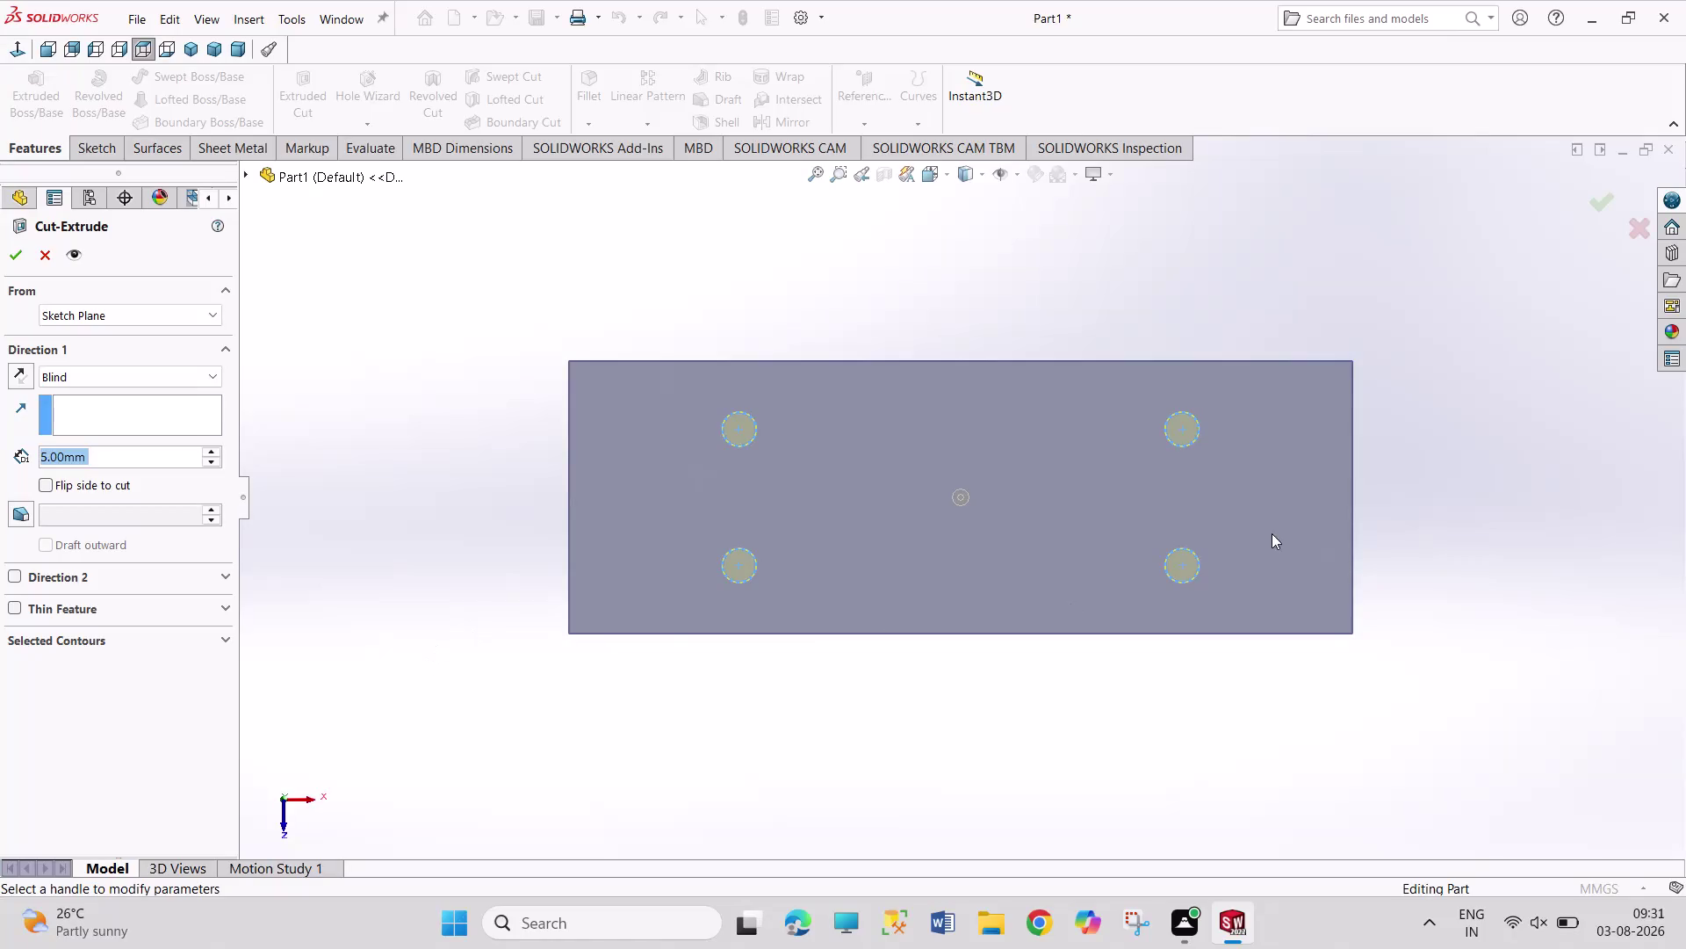
Accept the 5 mm Cut-Extrude for the four plate holes and start saving the part.
click(13, 257)
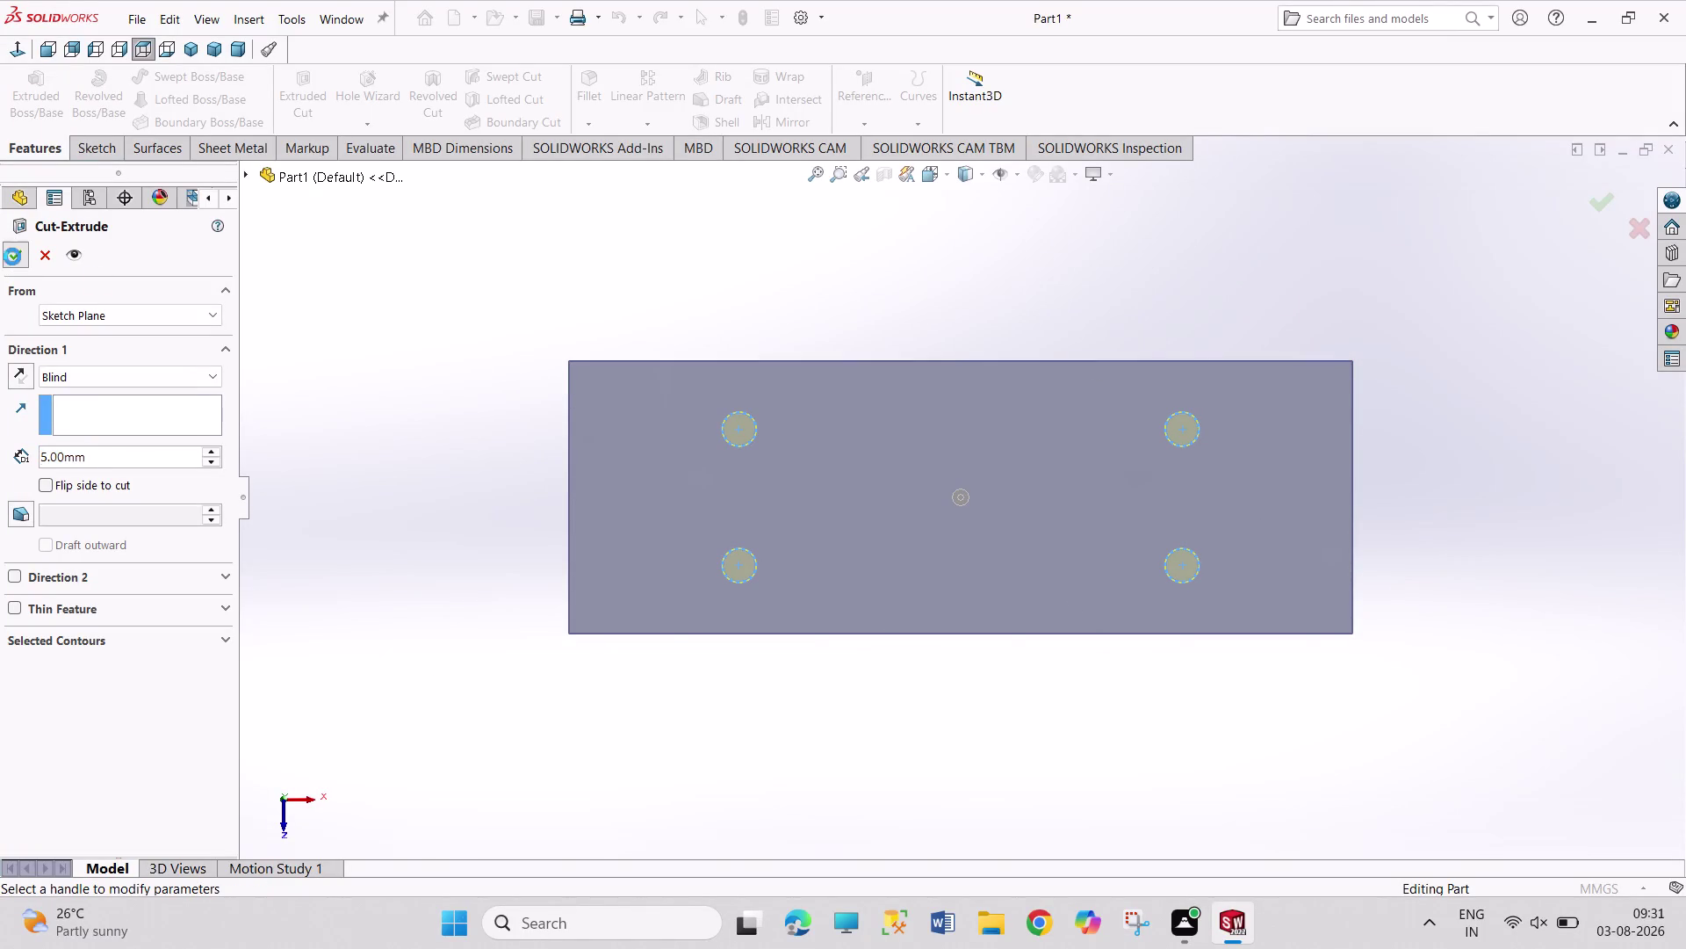
click(536, 233)
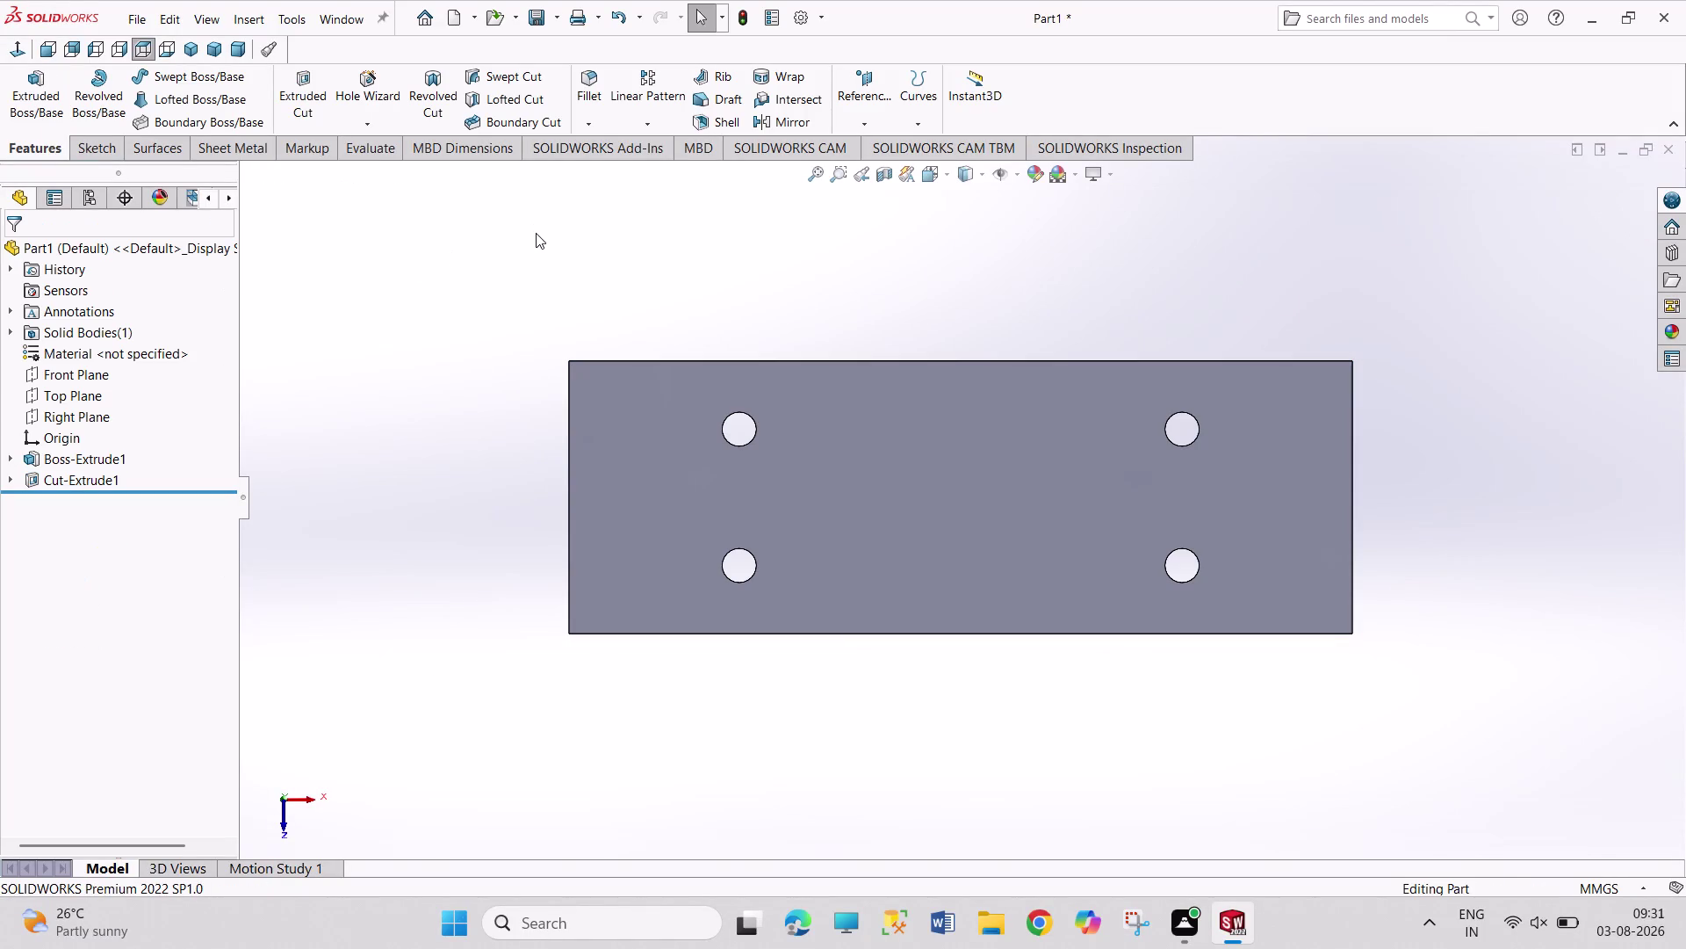
key(ctrl+s)
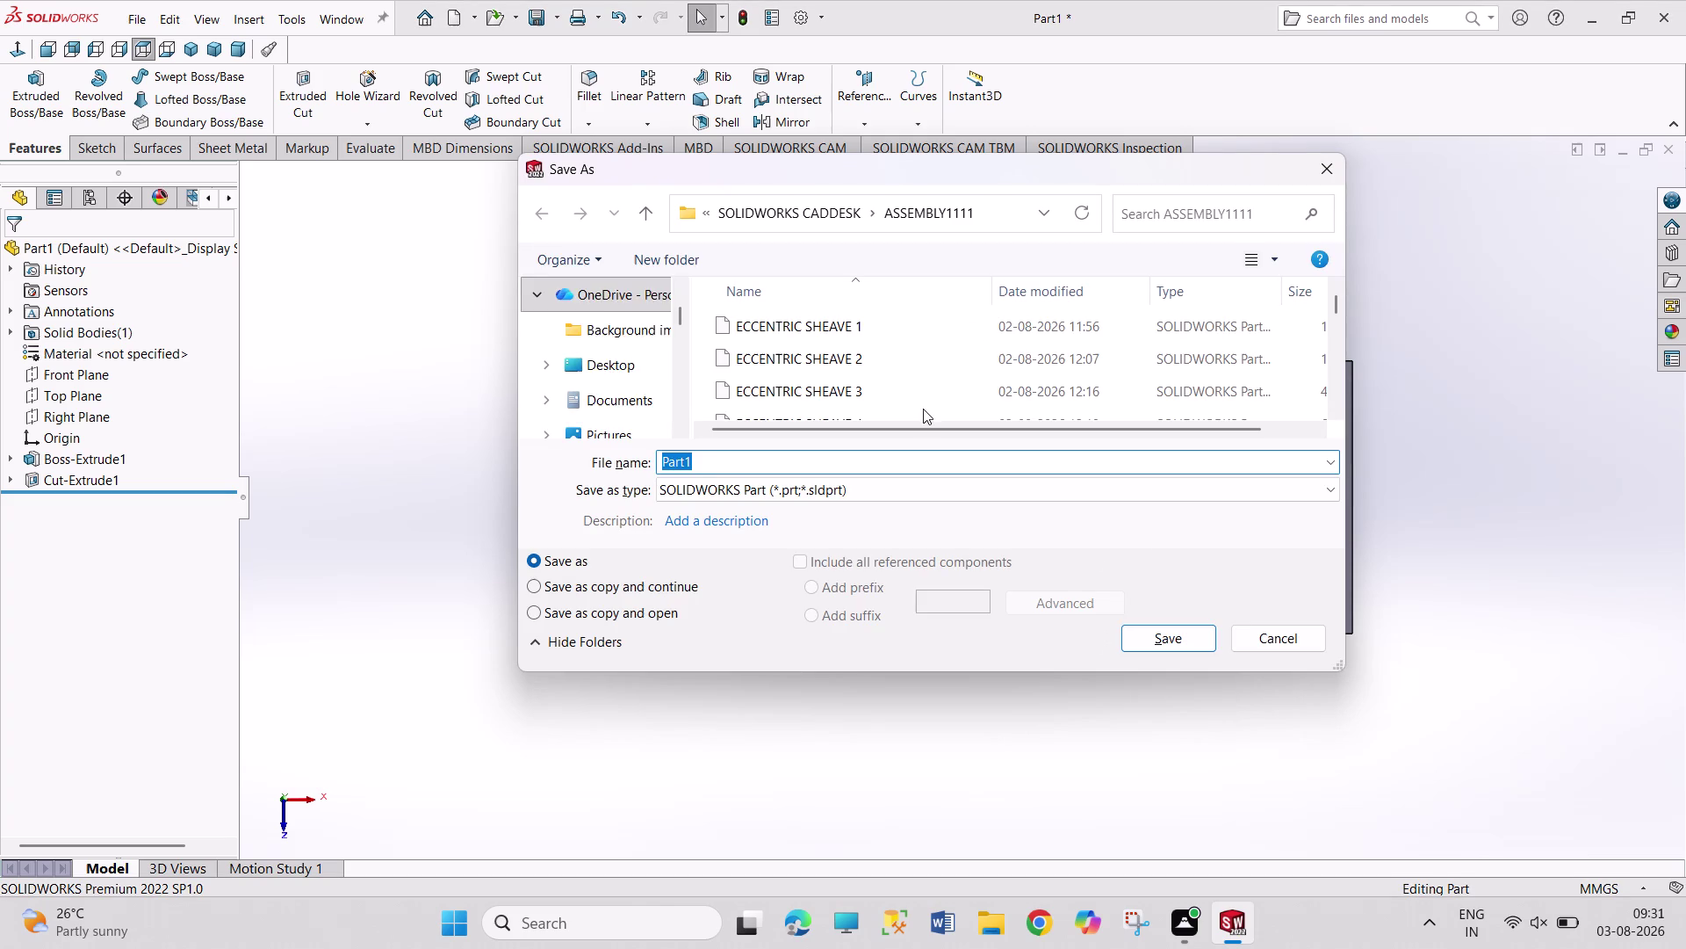
Add a new folder named 'FUJI' in the Save As file list and open it.
right_click(916, 328)
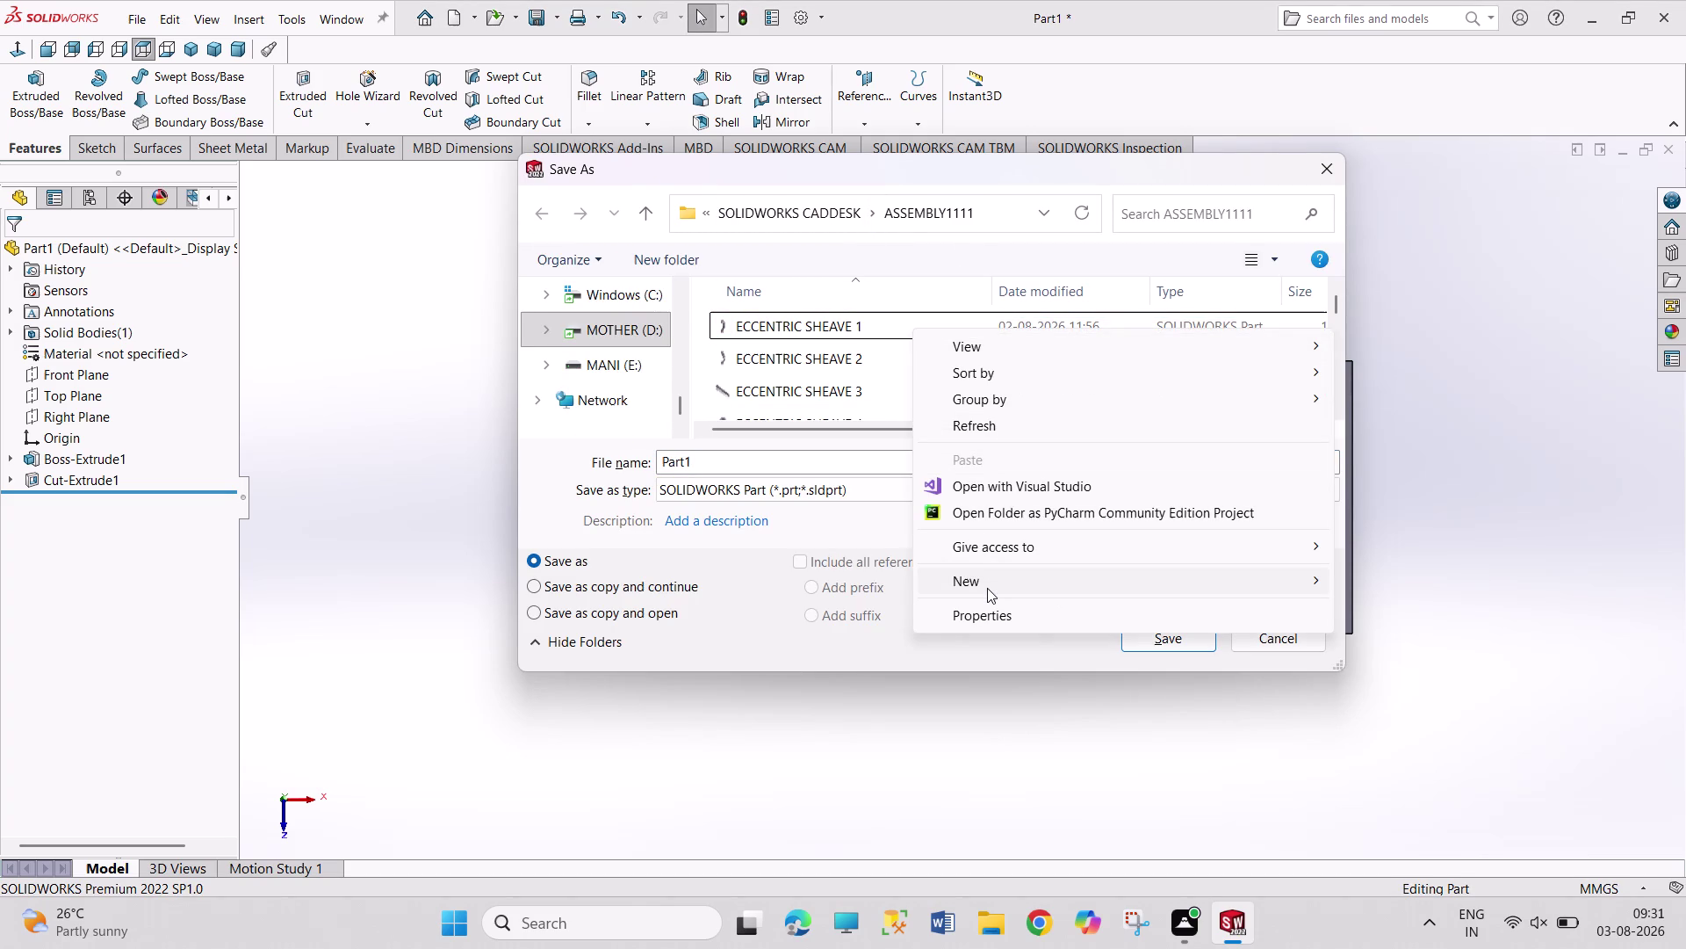
click(987, 587)
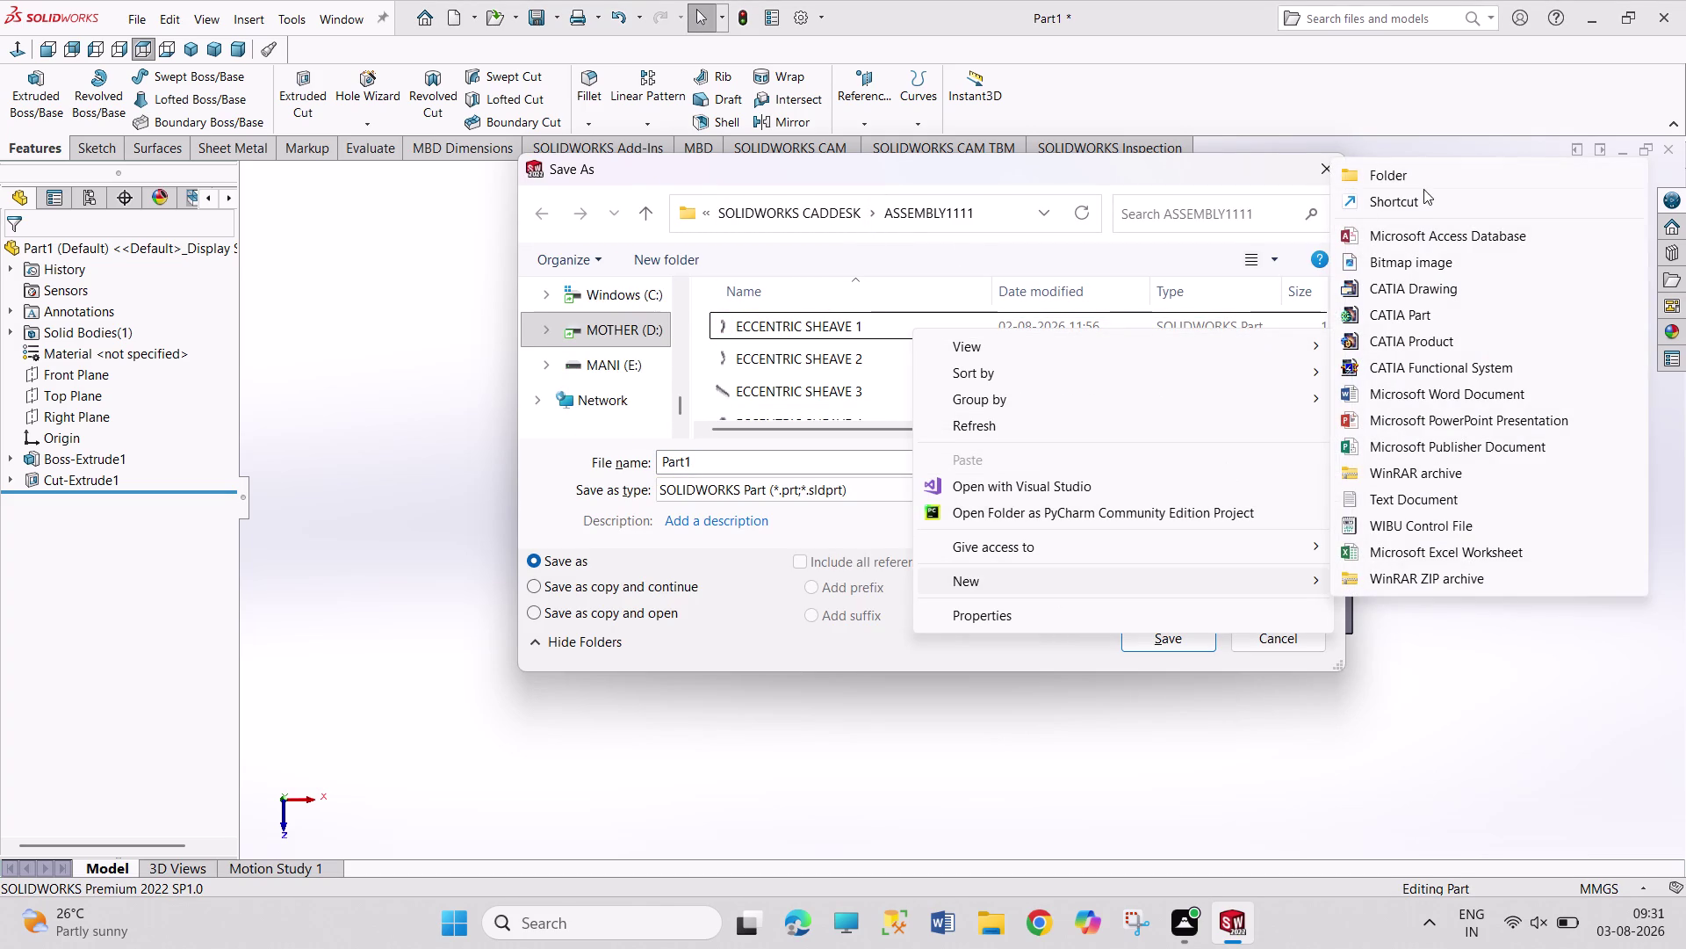
click(1420, 174)
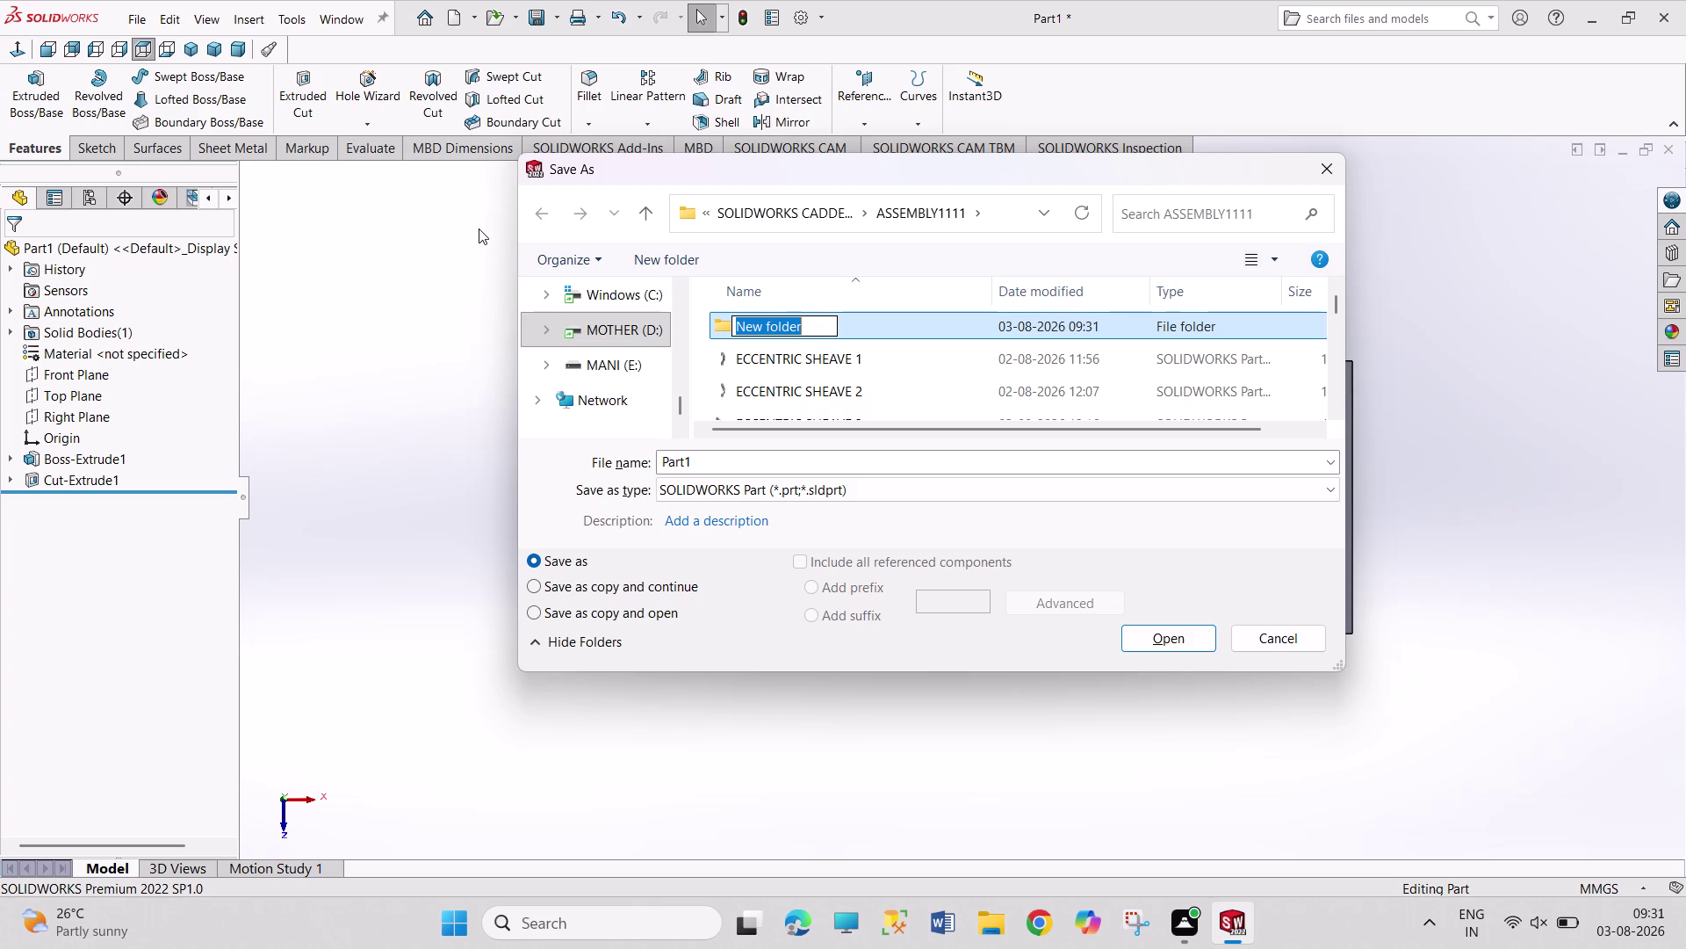
text(FU)
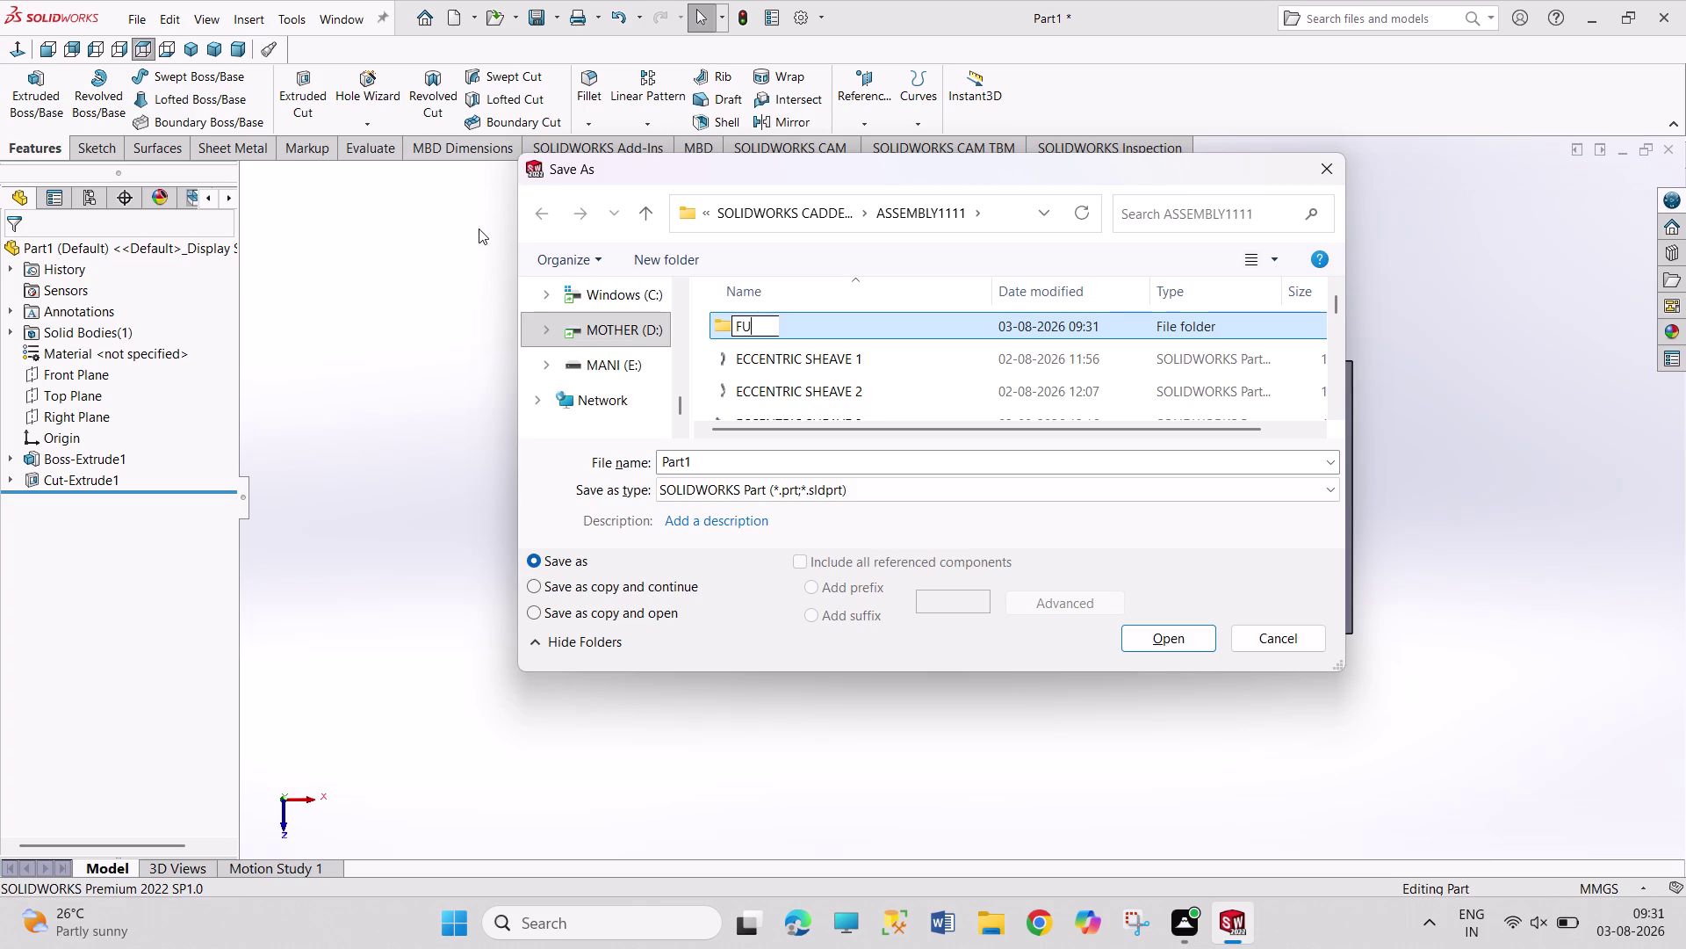
text(HI)
key(BackSpace)
key(BackSpace)
text(JI)
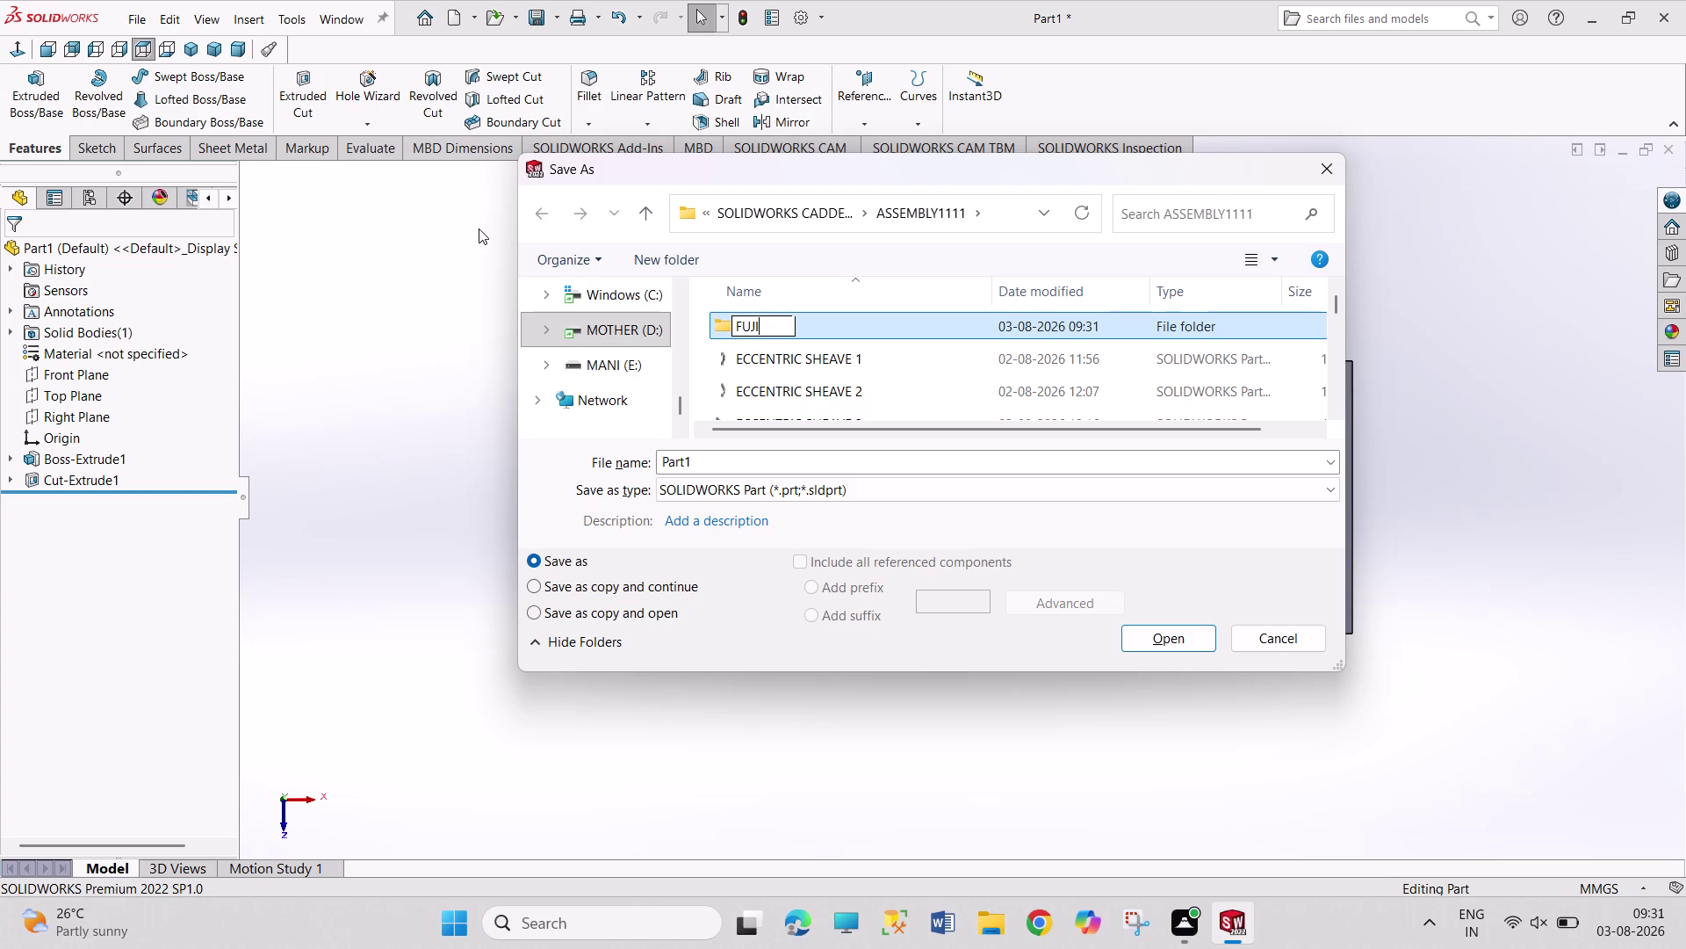
double_click(890, 315)
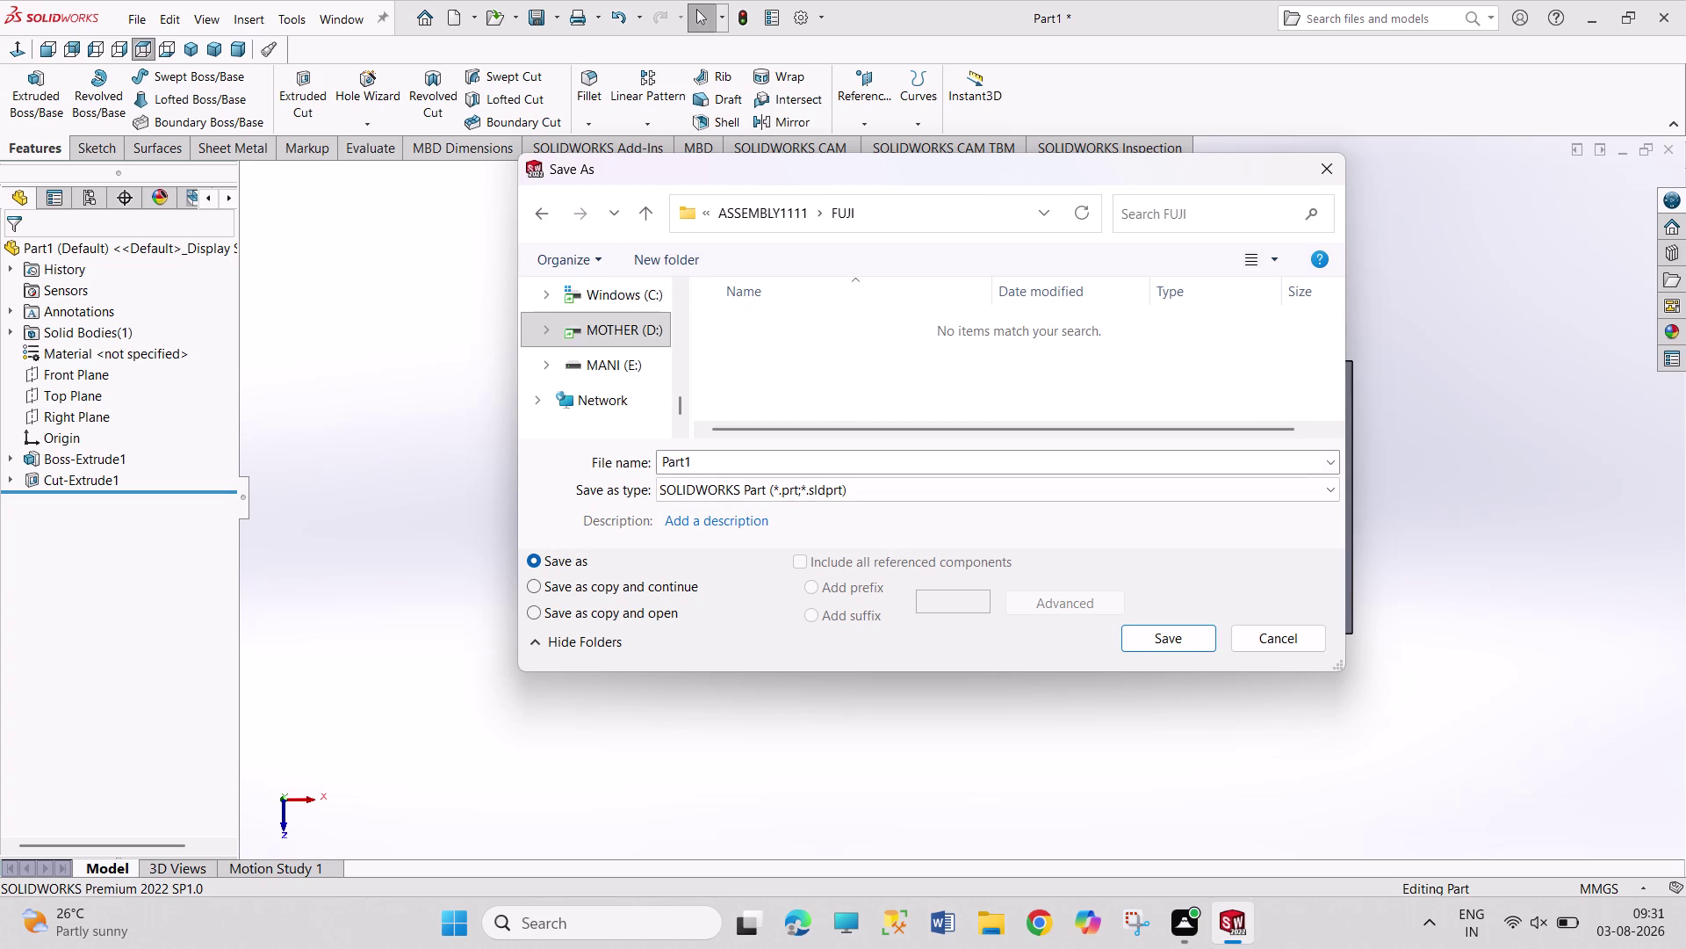
Replace the file name with 'WHEEL SUPPORT 1'.
drag(721, 469, 672, 455)
text(WH)
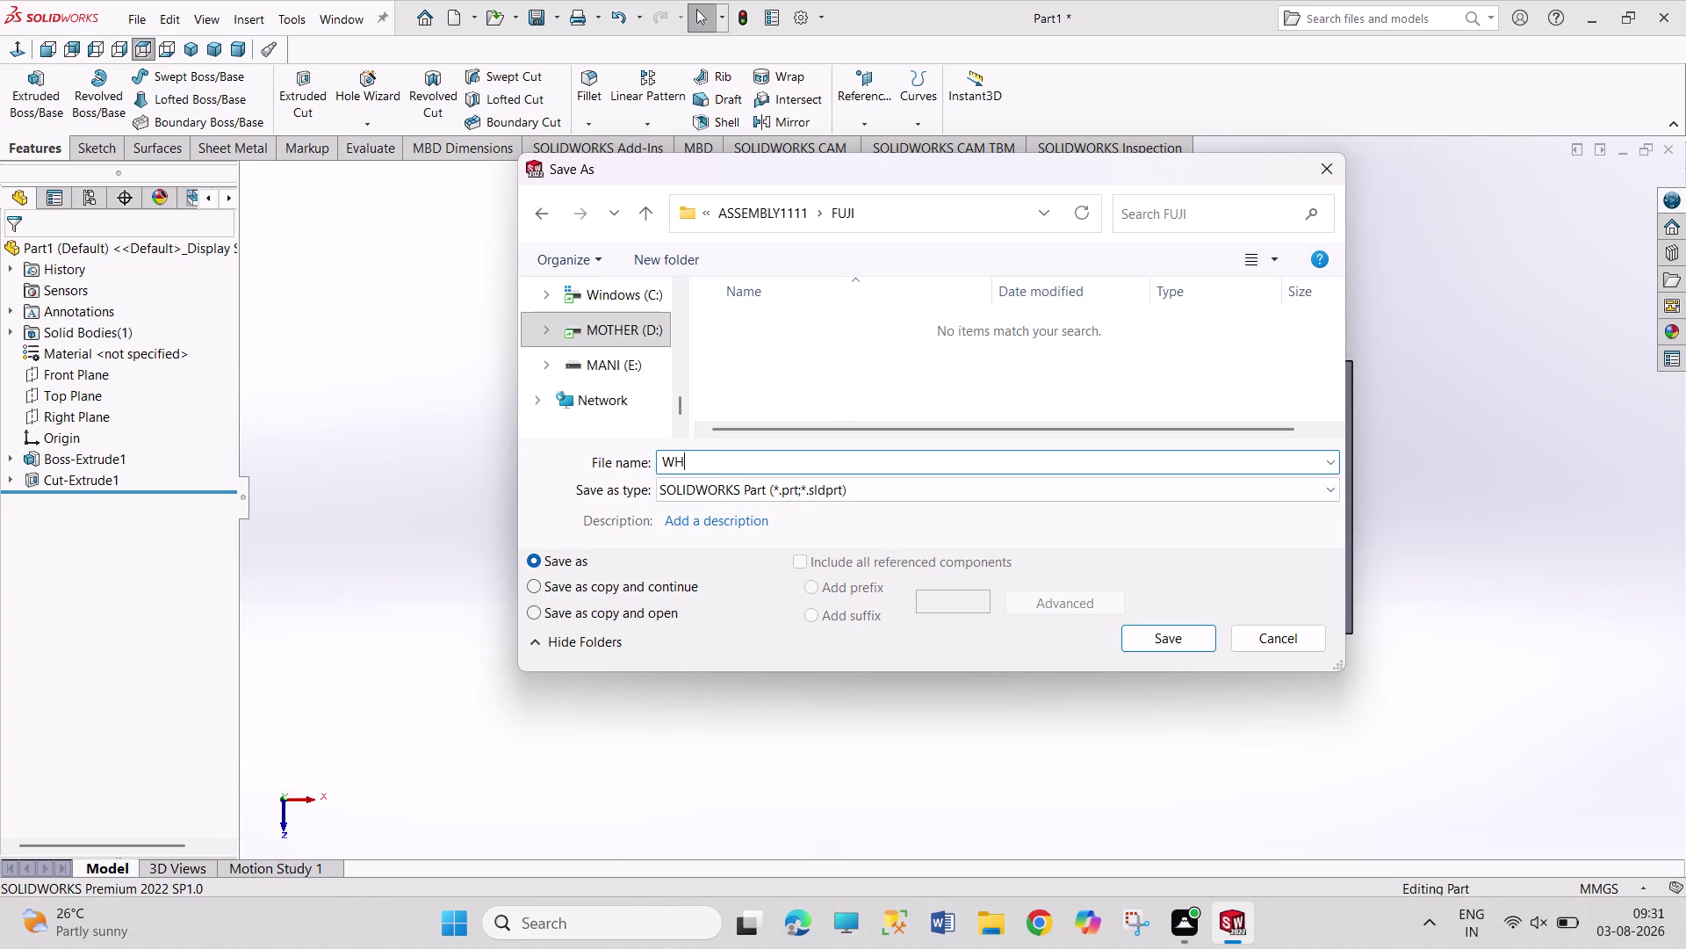
text(EEL SUPP)
text(ORT)
key(1)
key(Left)
key(space)
click(857, 462)
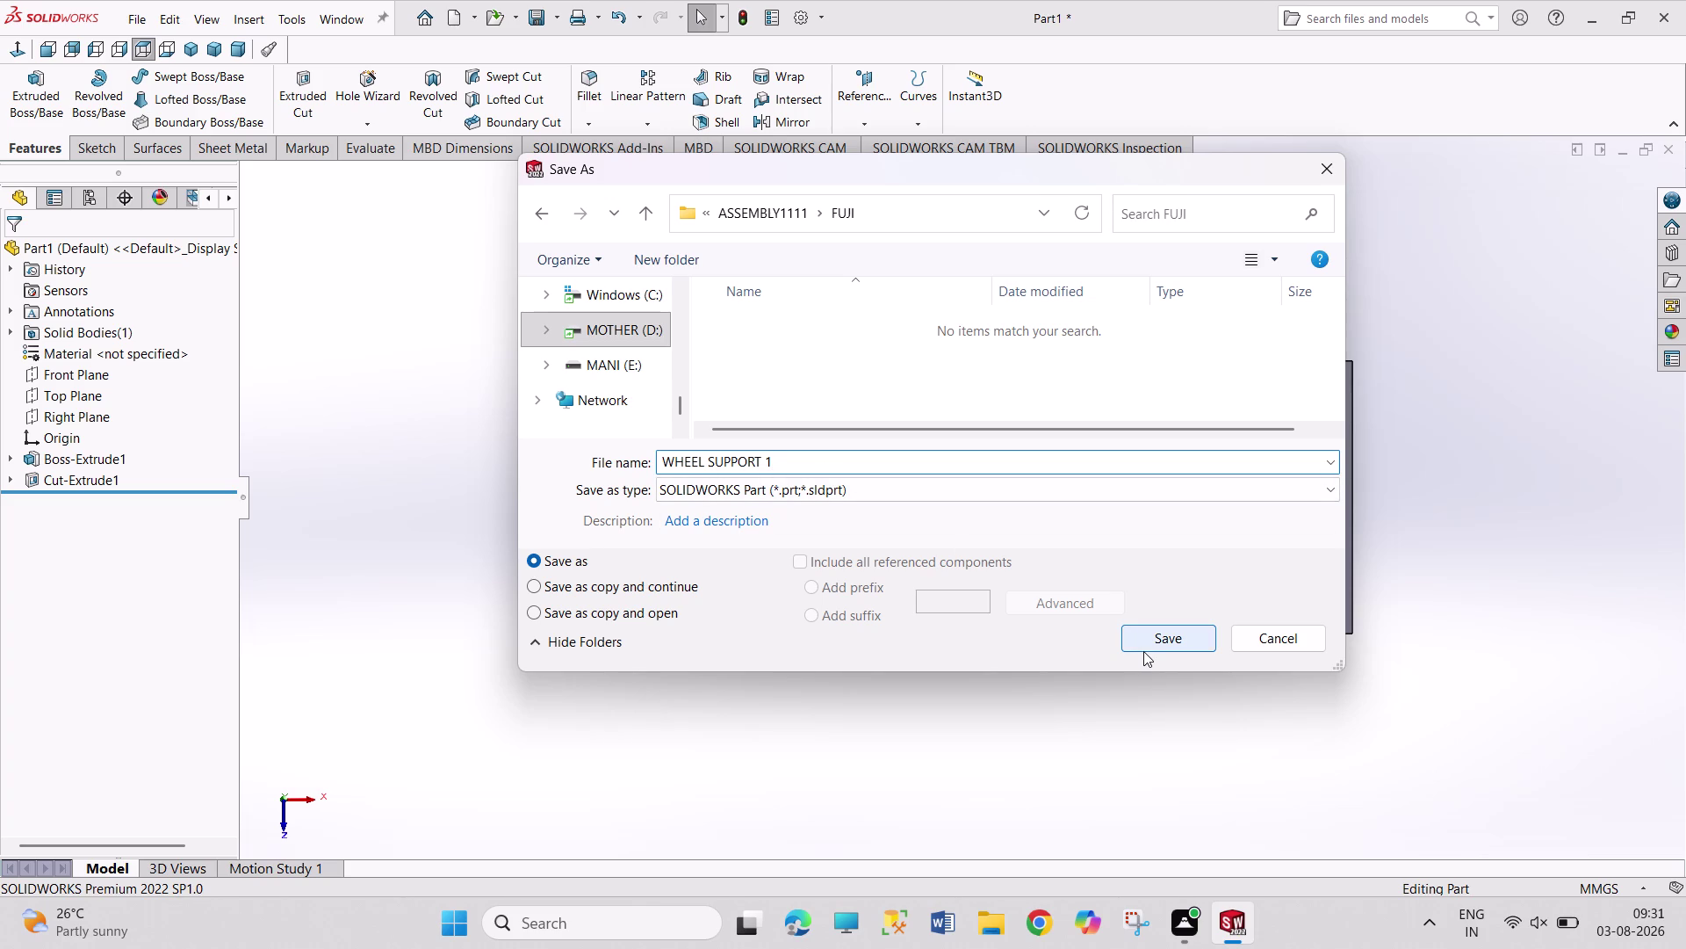
Append 'BASE' to the name, save the part, and start a new document.
click(790, 458)
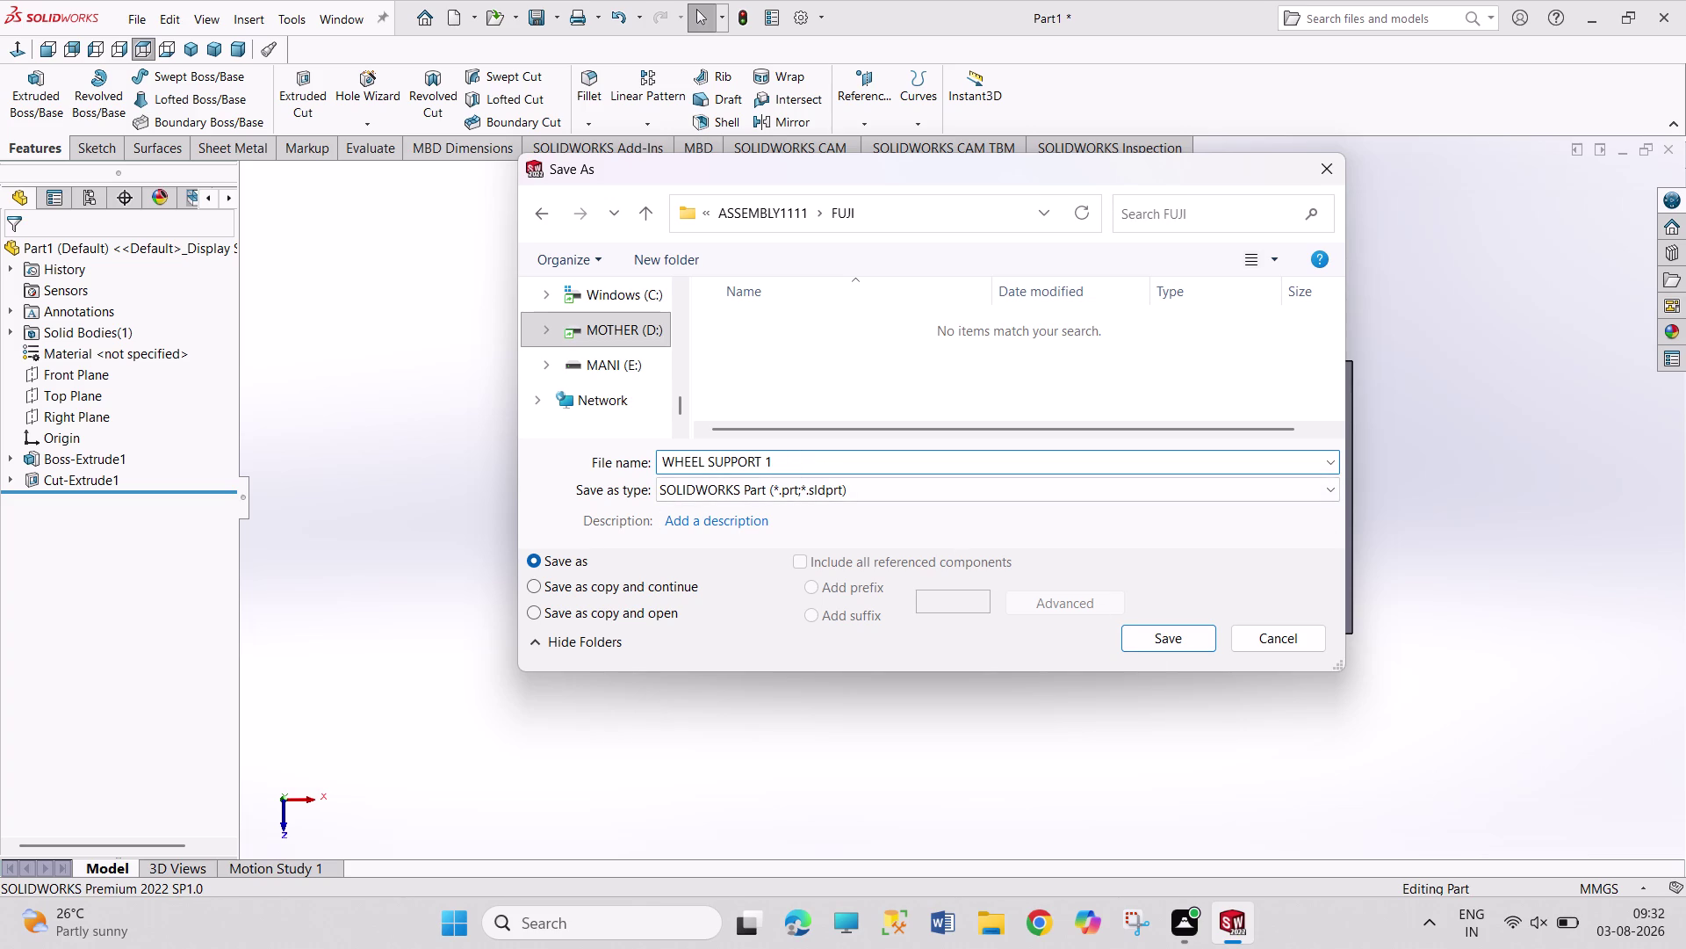
key(space)
text(B)
text(ASE)
key(Return)
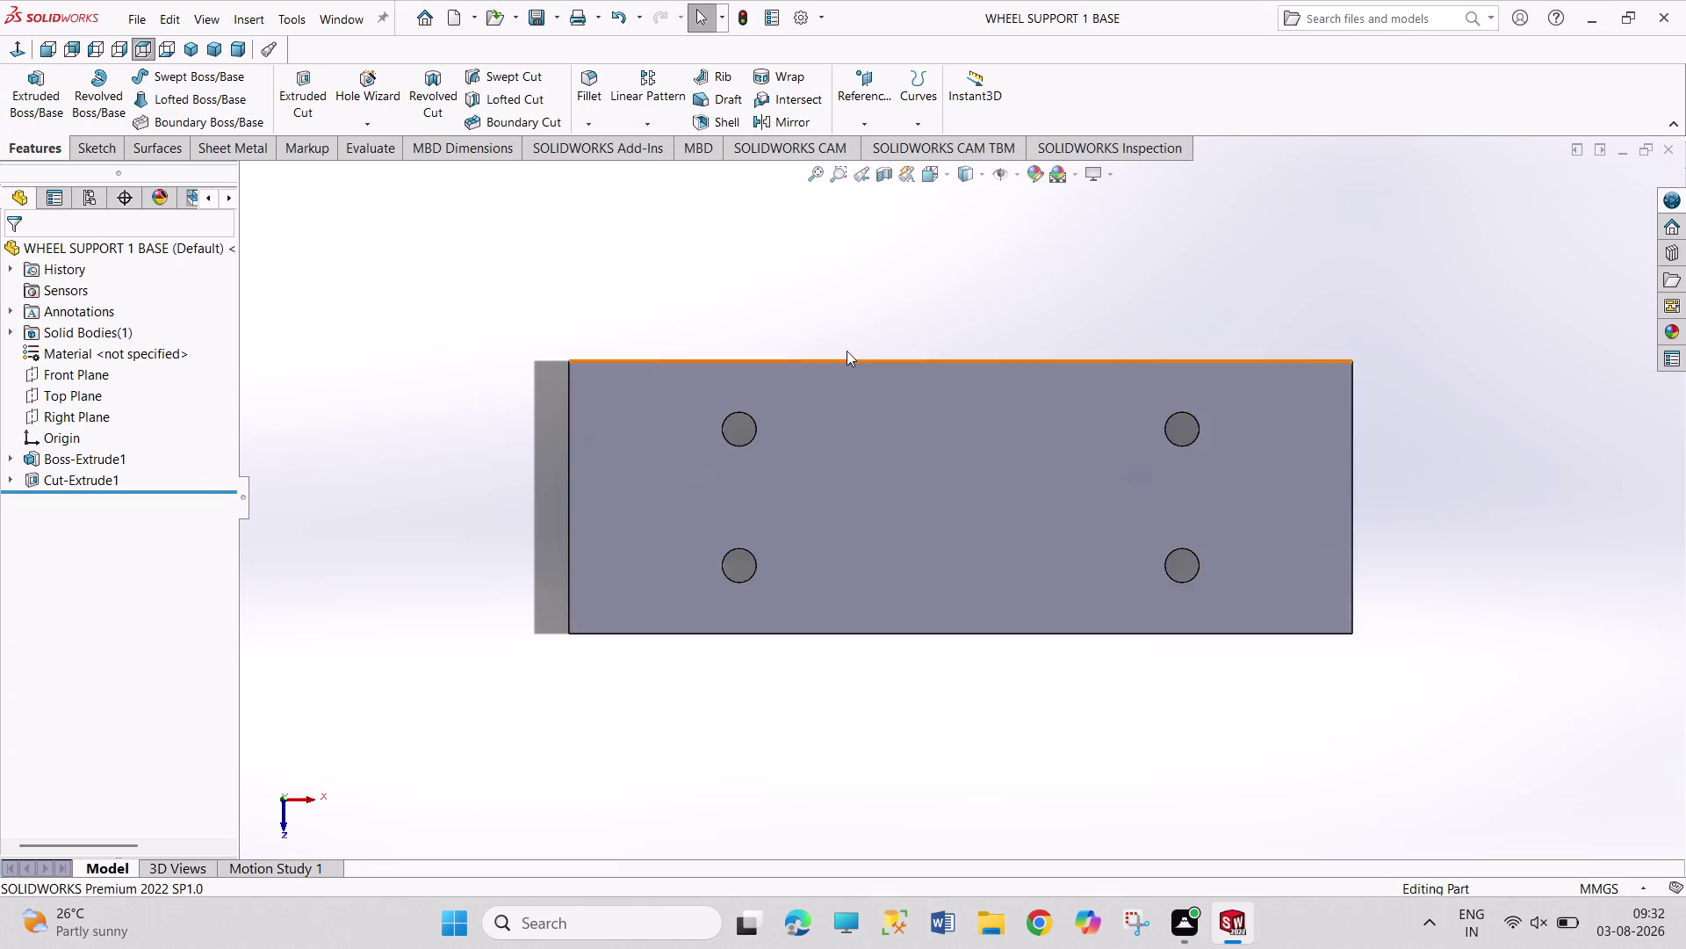
key(ctrl+n)
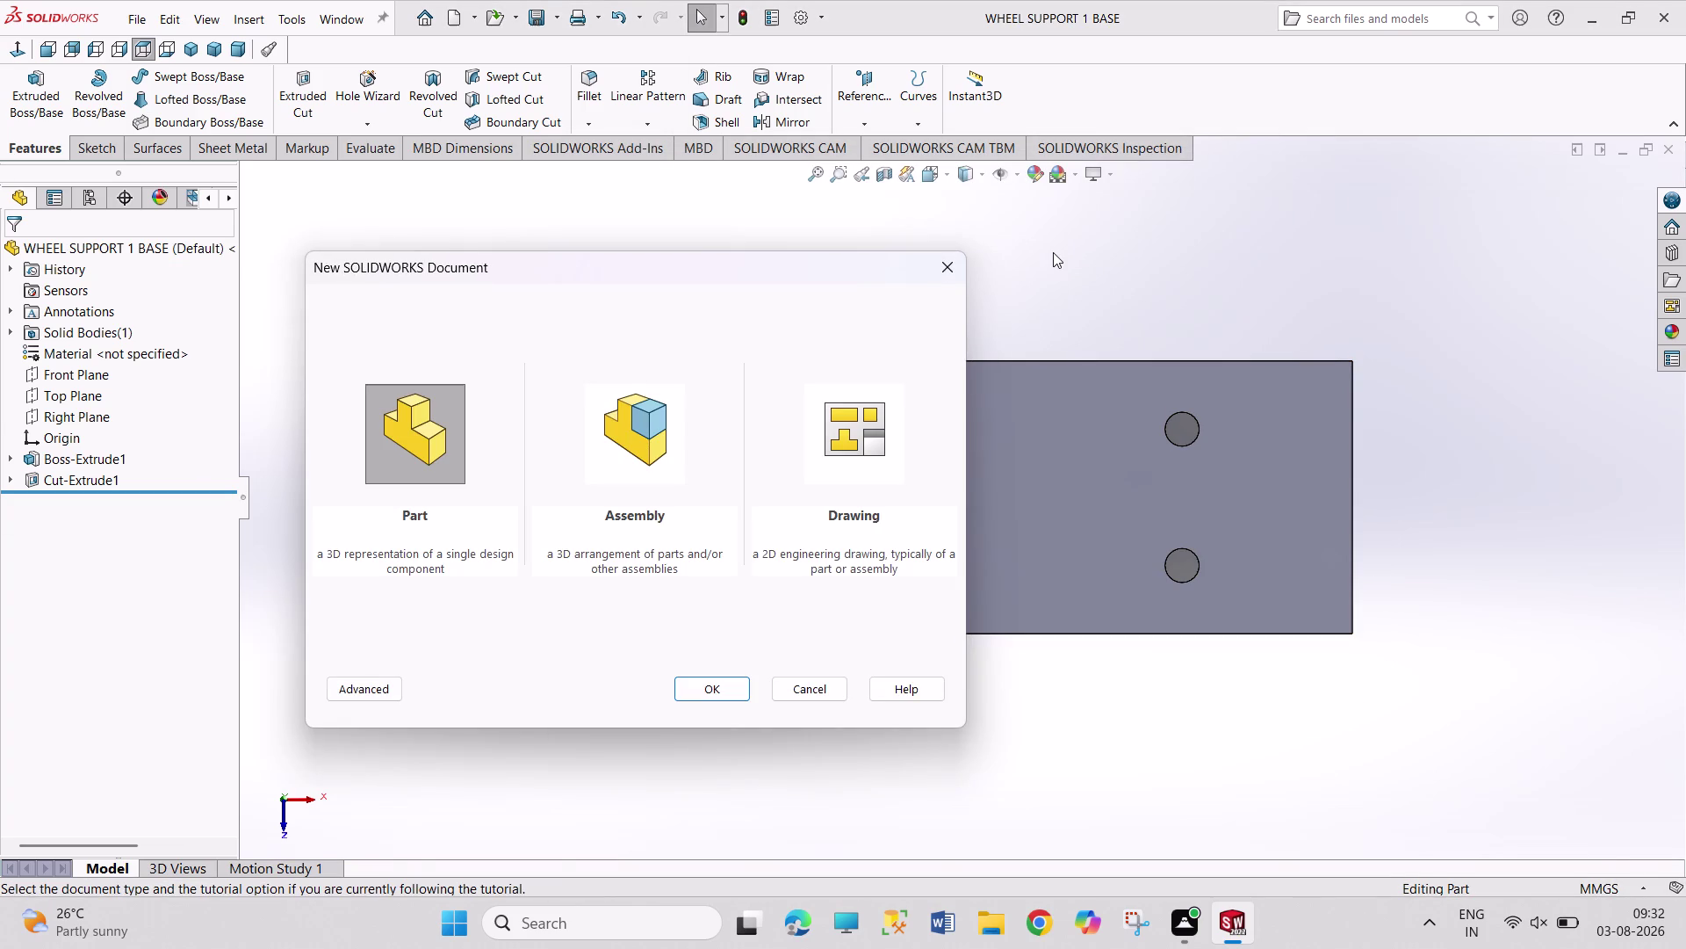
Create a new part and sketch on its Top Plane, abandoning a stray Front Plane sketch.
key(Return)
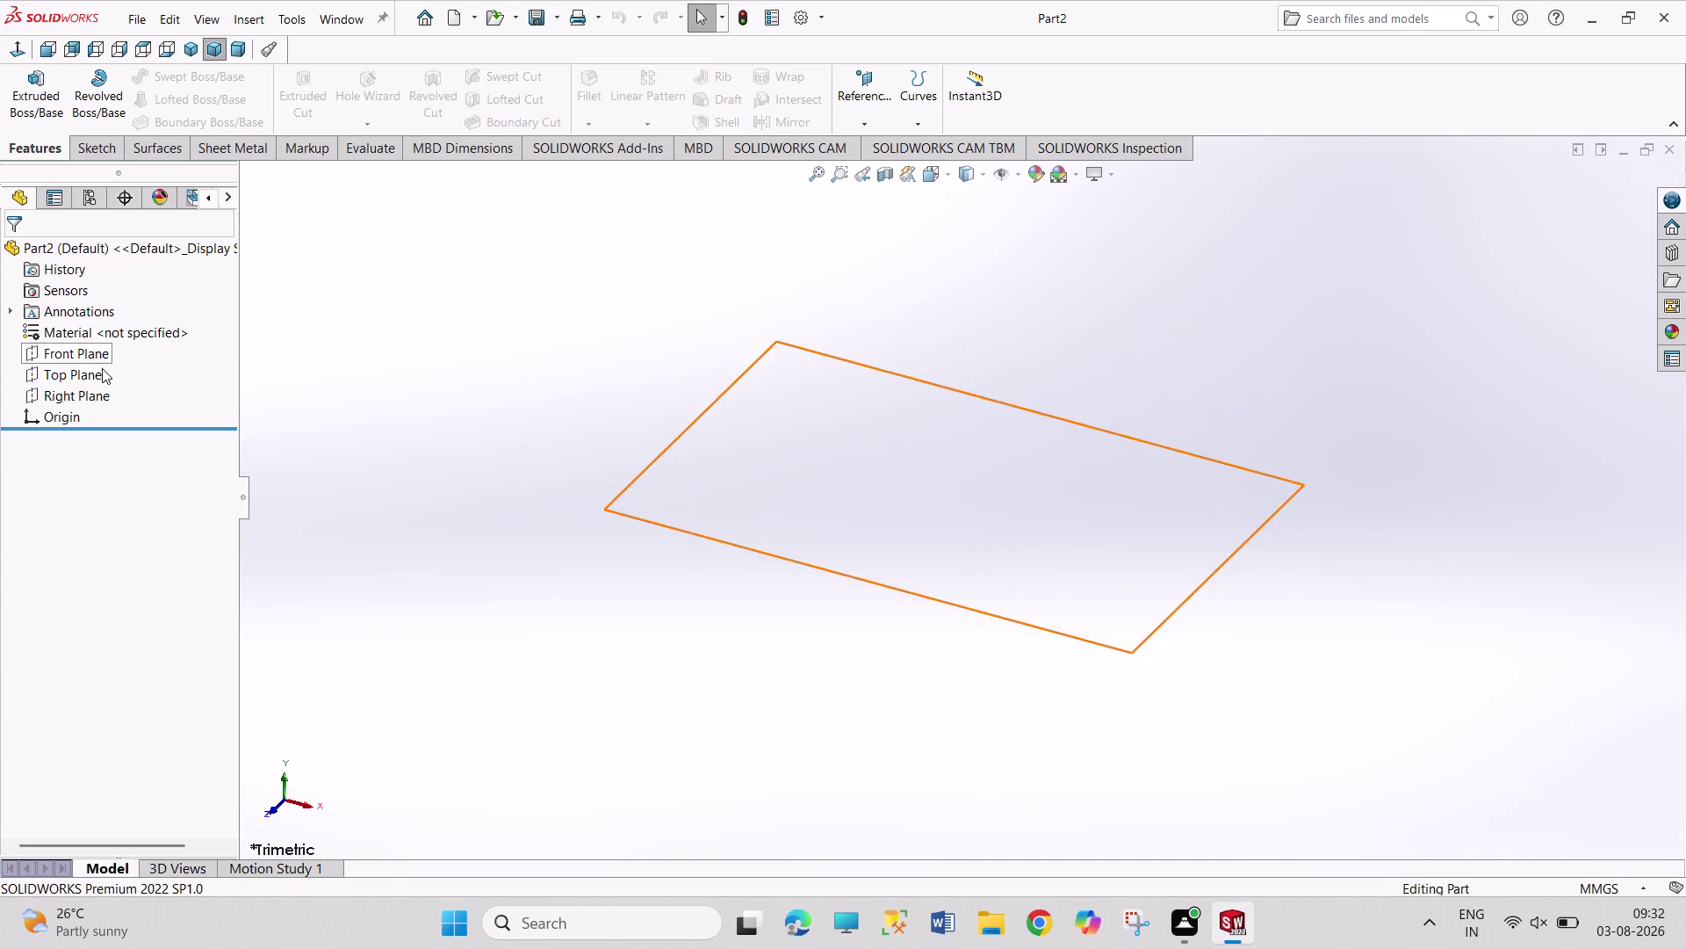
click(85, 357)
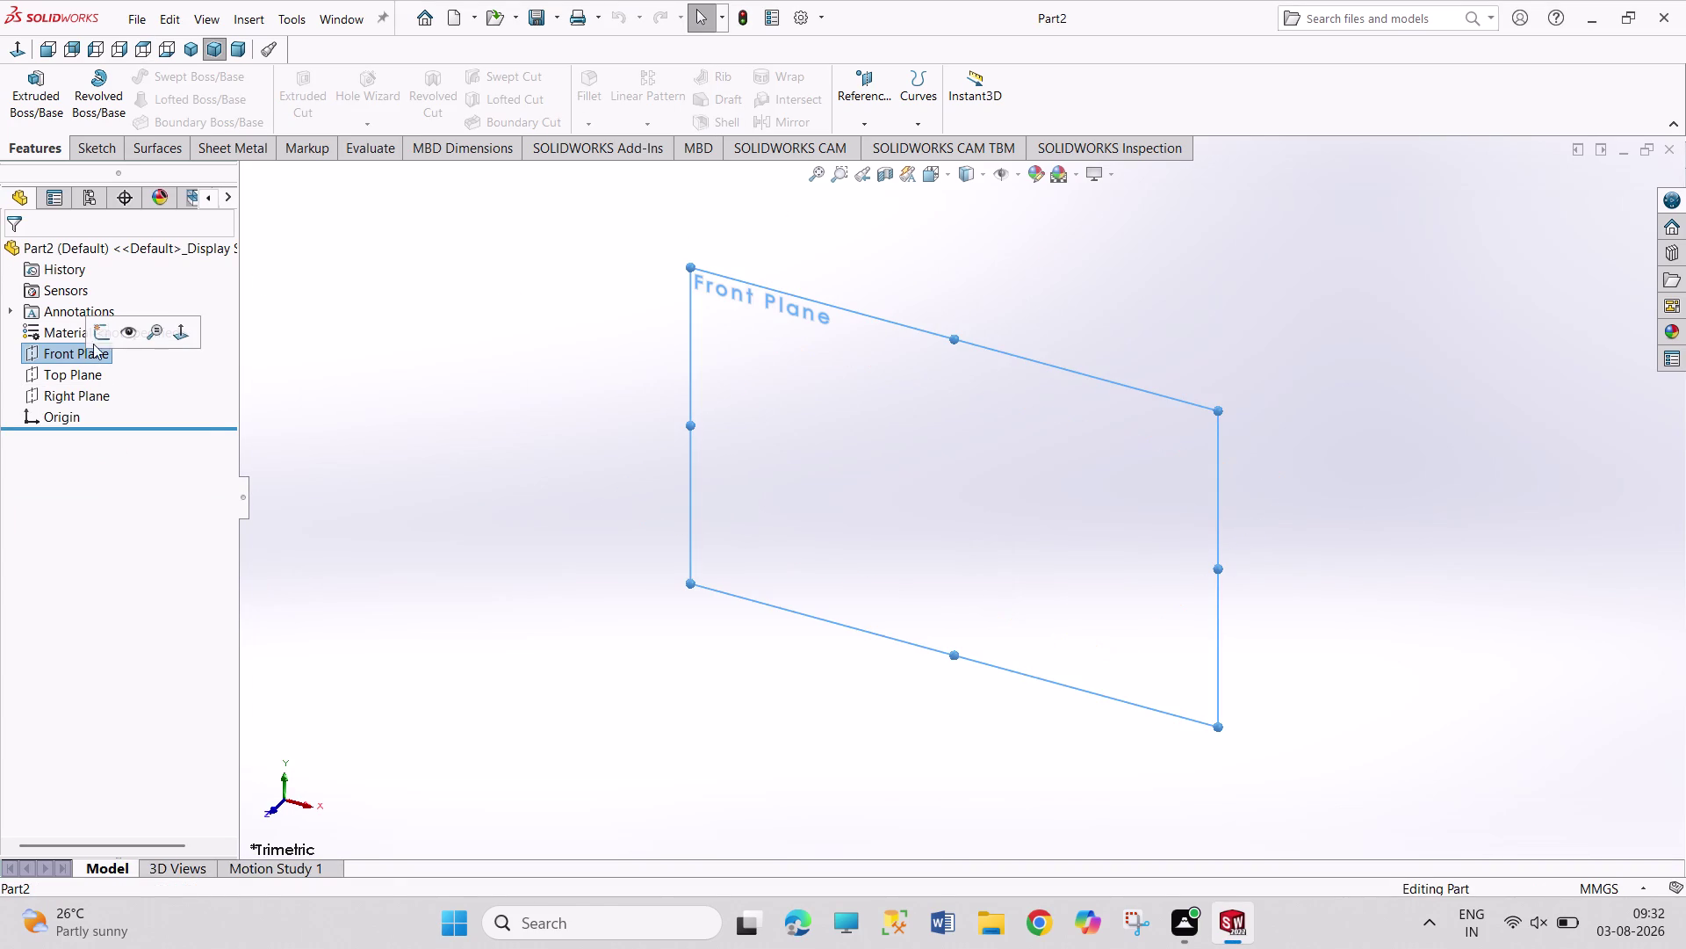
click(104, 329)
click(86, 380)
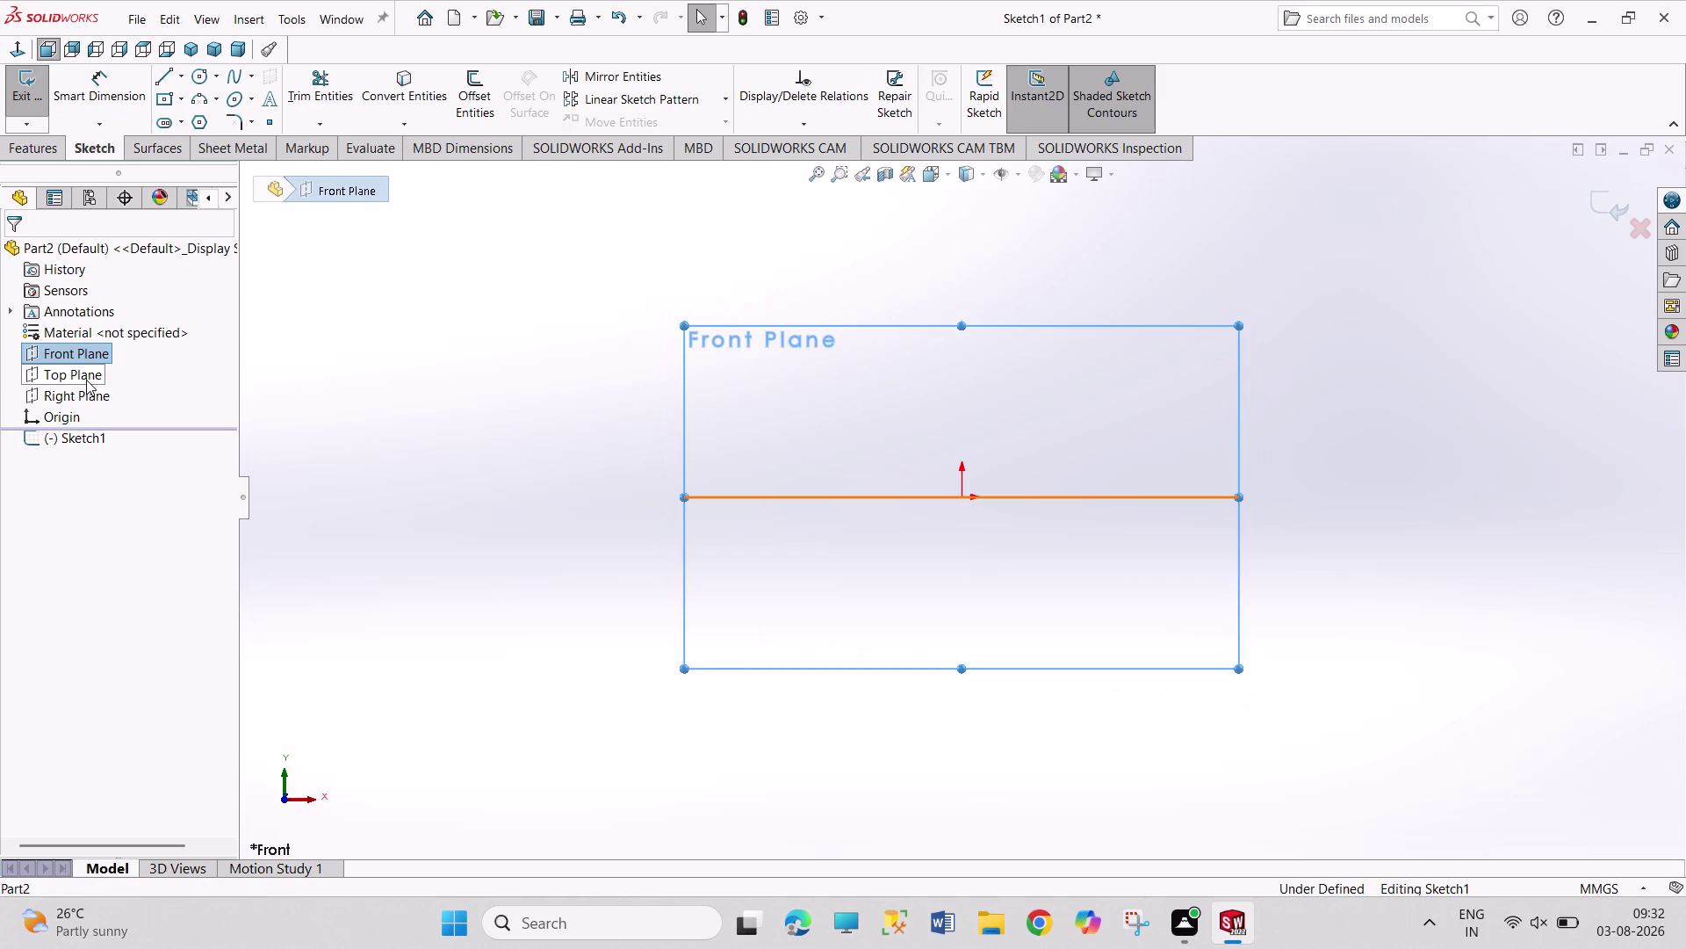
click(96, 355)
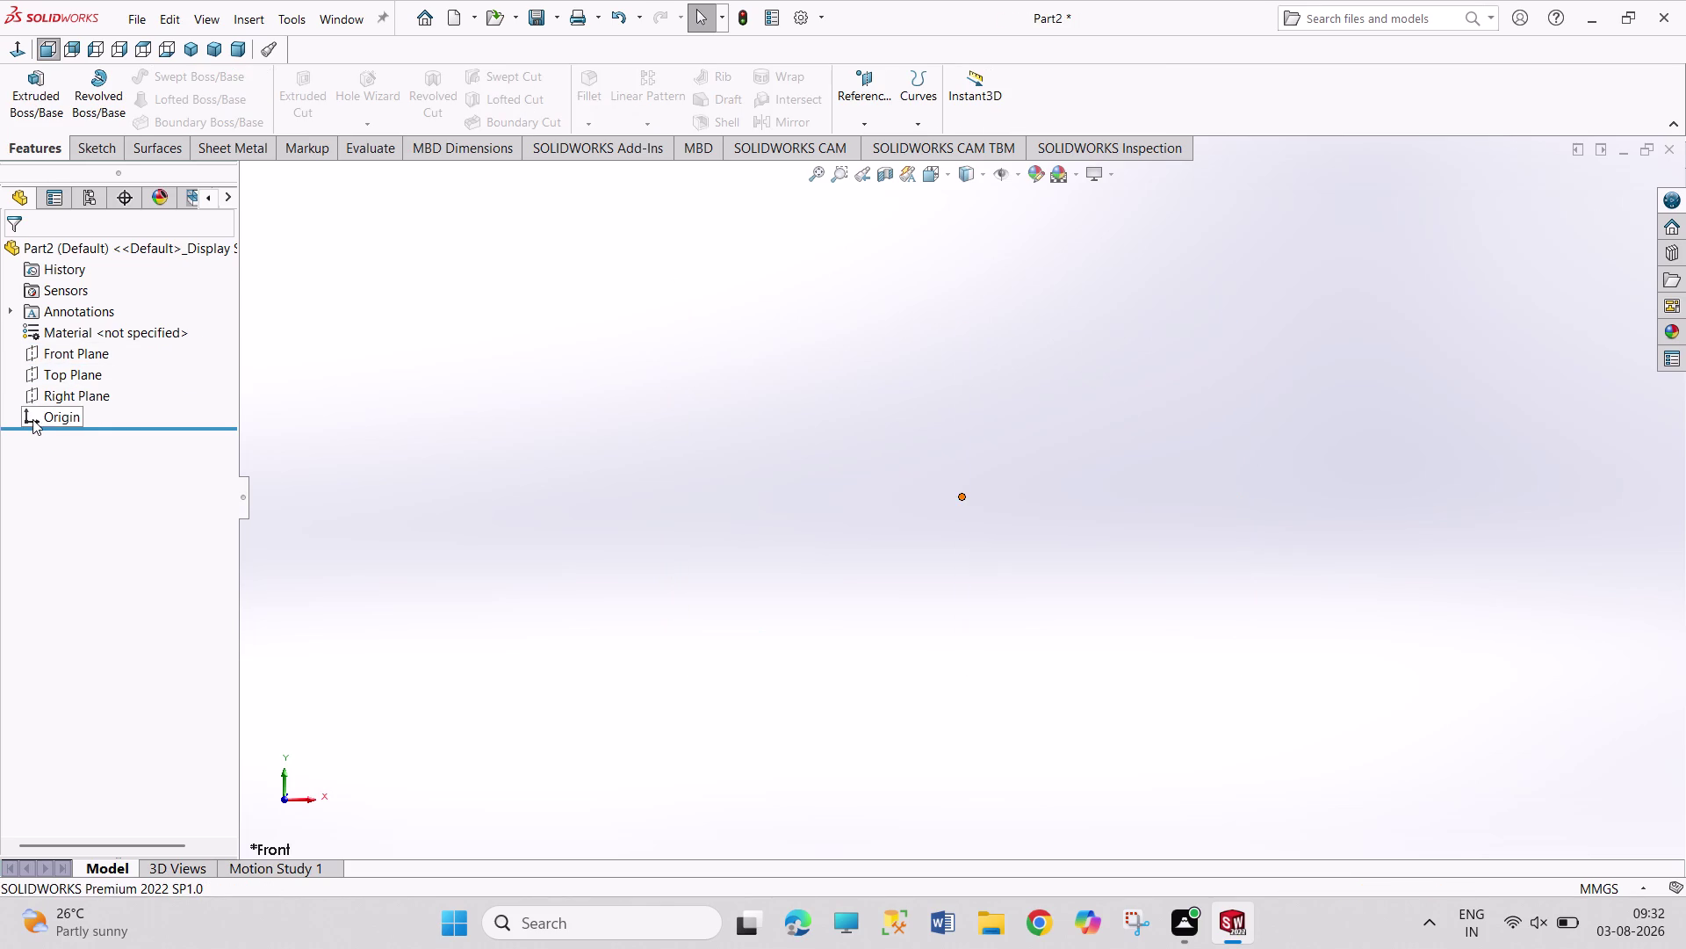
click(80, 379)
click(97, 346)
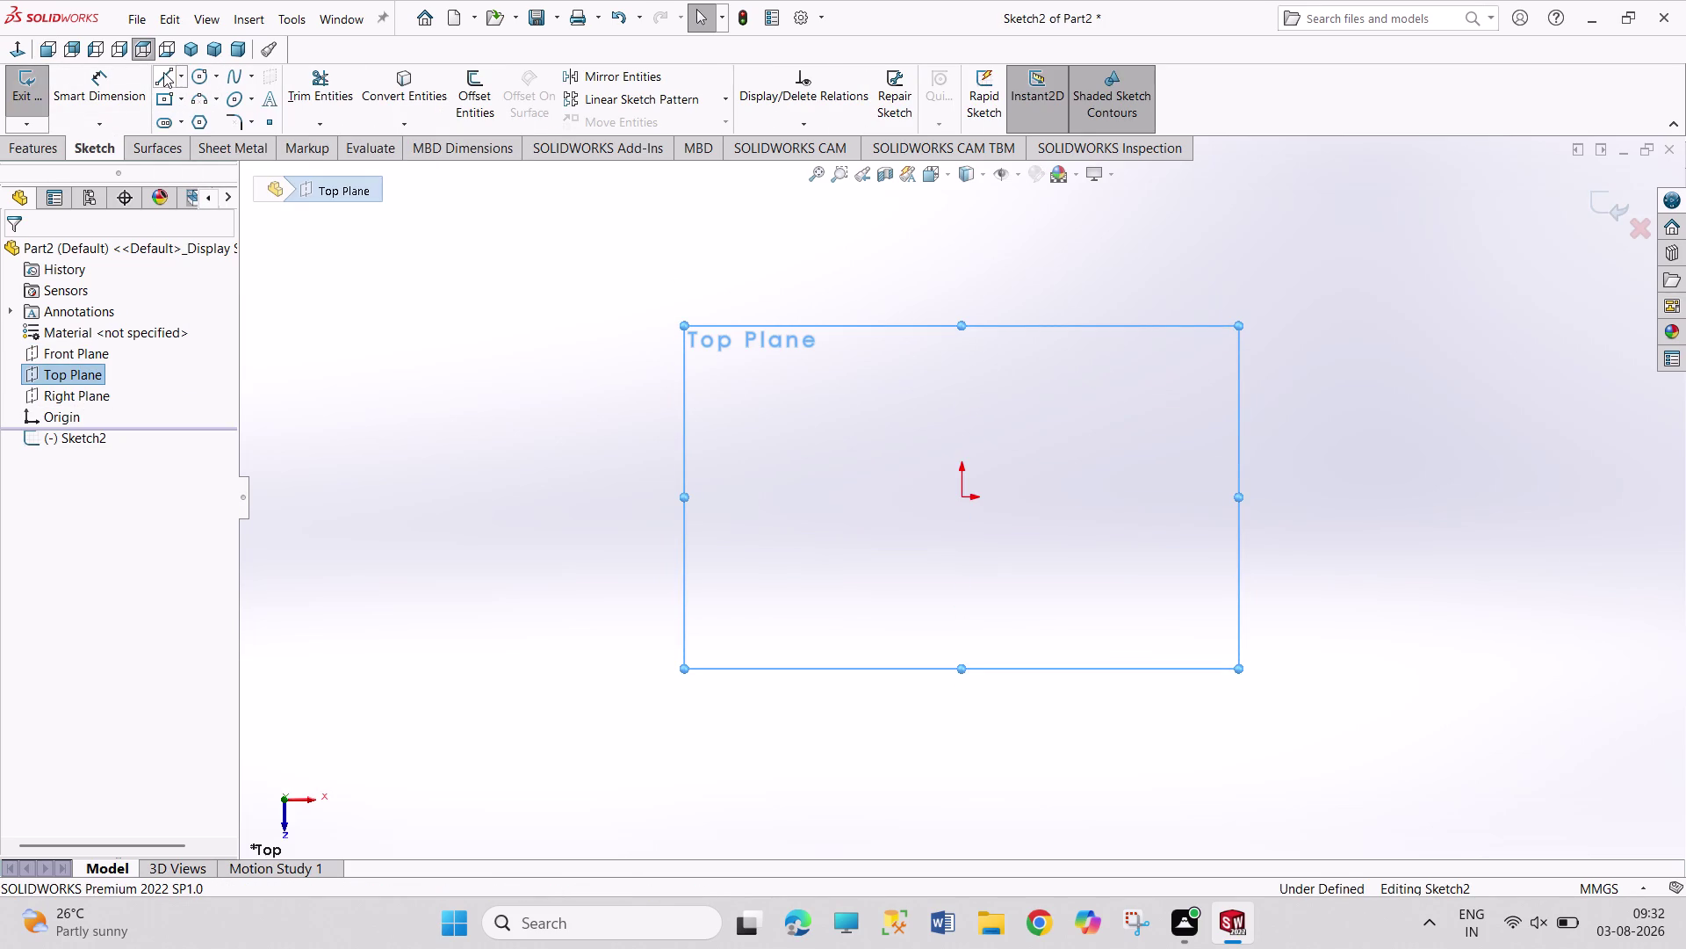
Draw a closed L-shaped line profile starting at the origin.
click(163, 72)
click(955, 244)
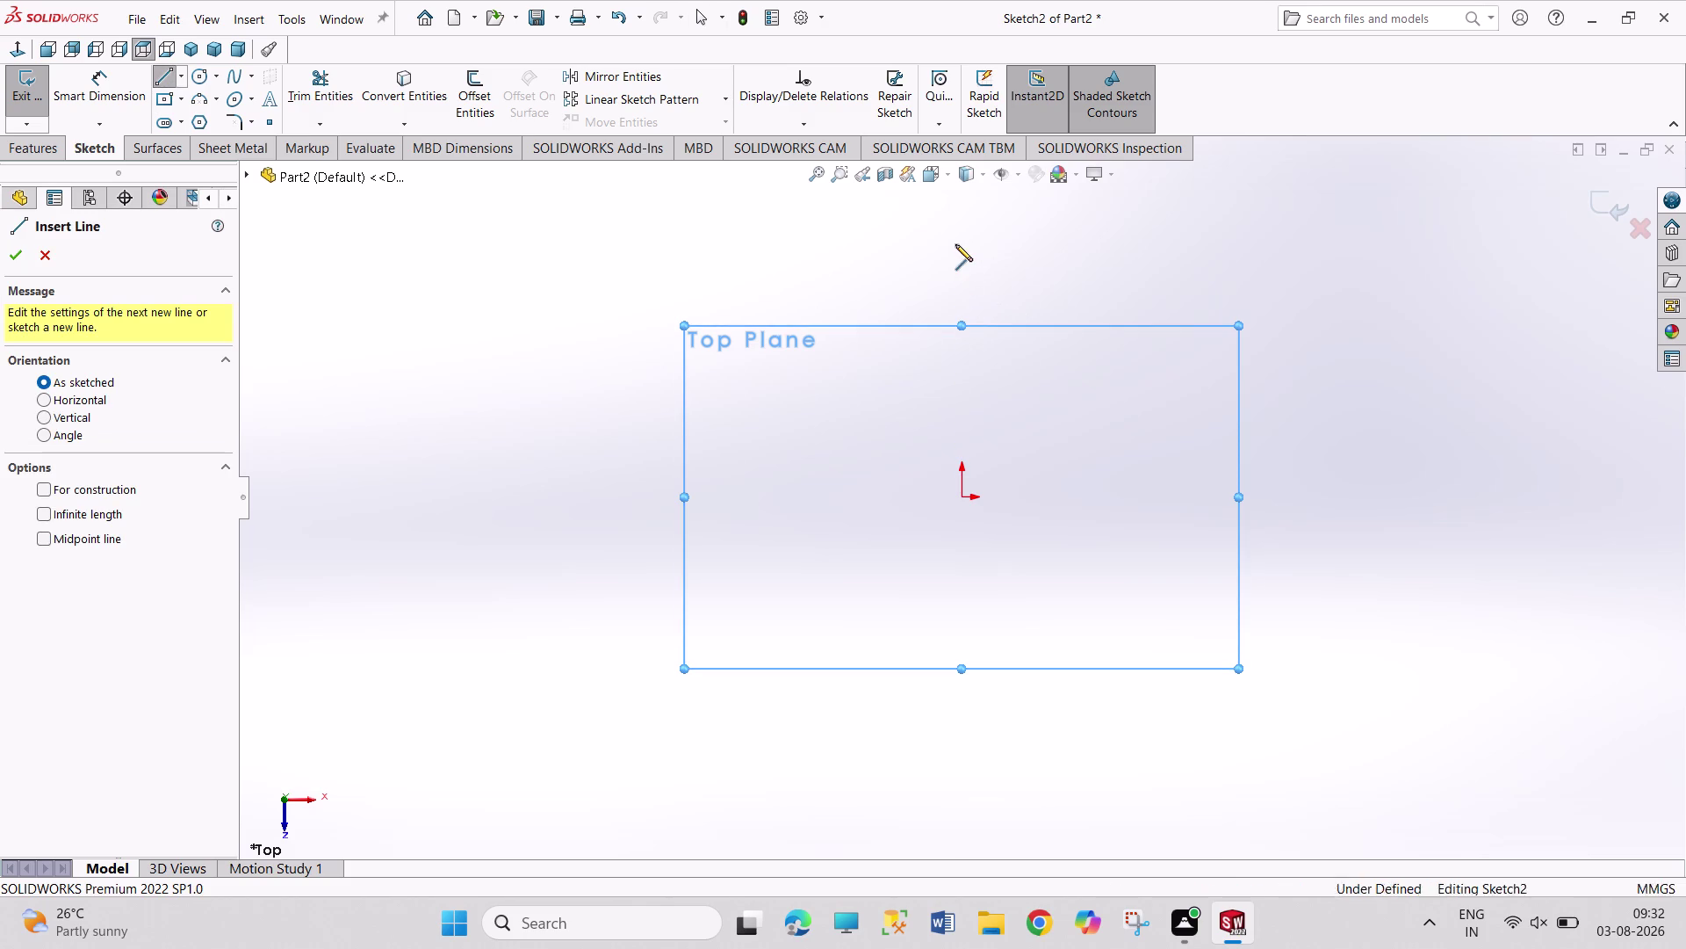
click(962, 498)
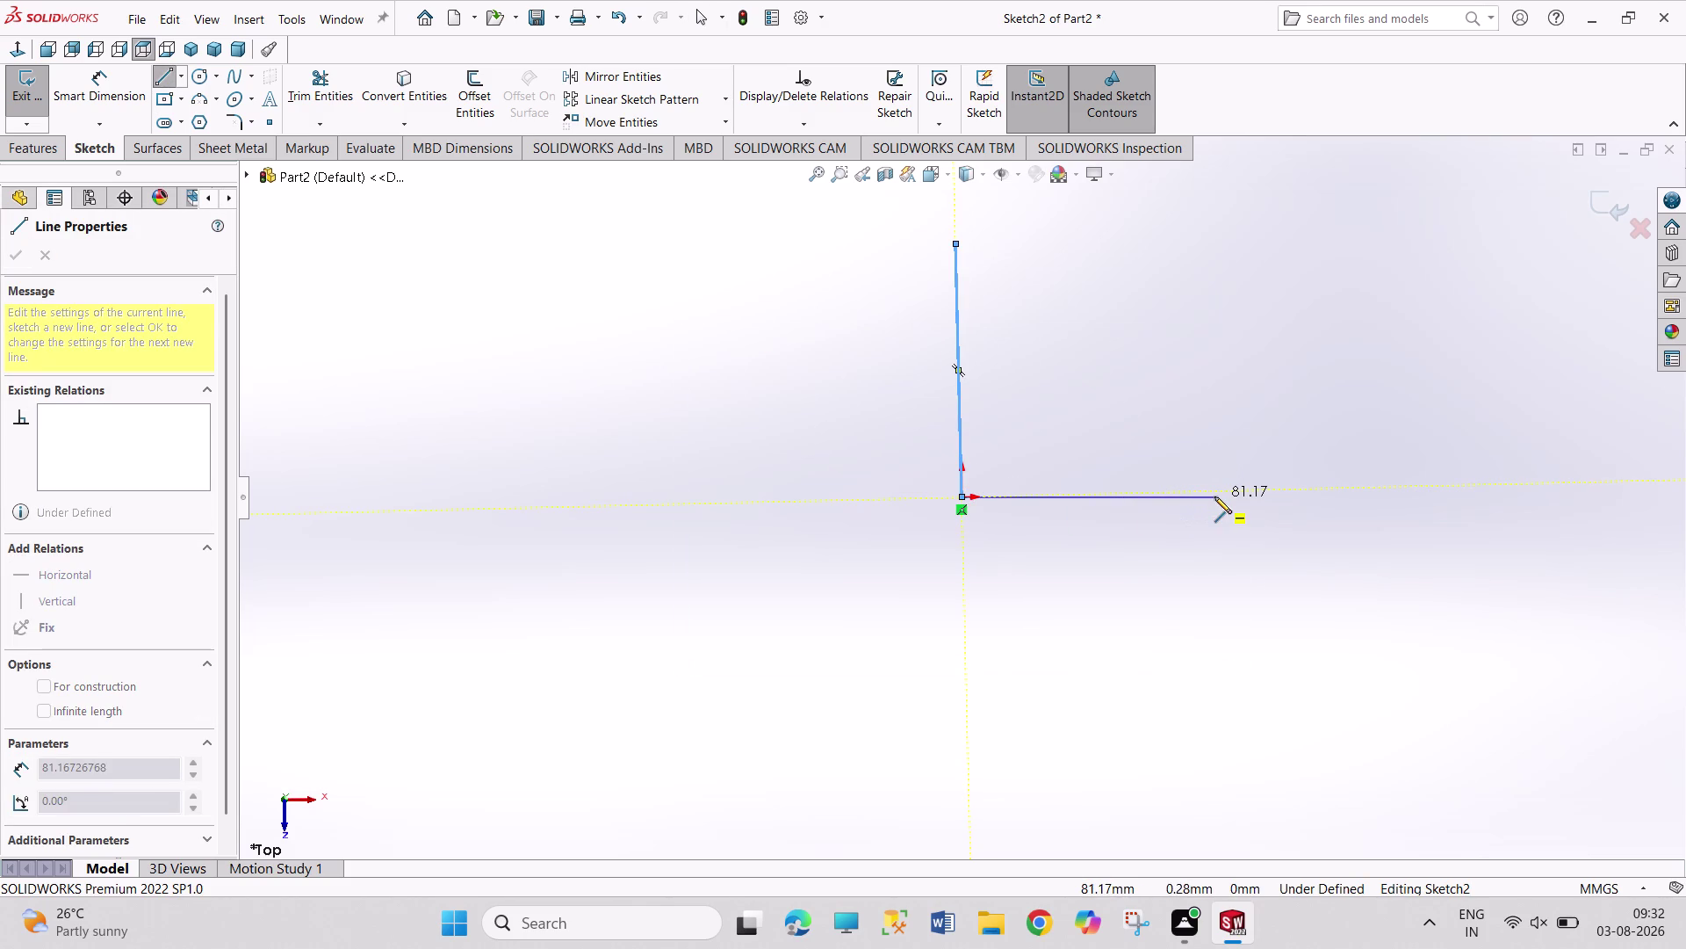
click(1215, 496)
click(1212, 460)
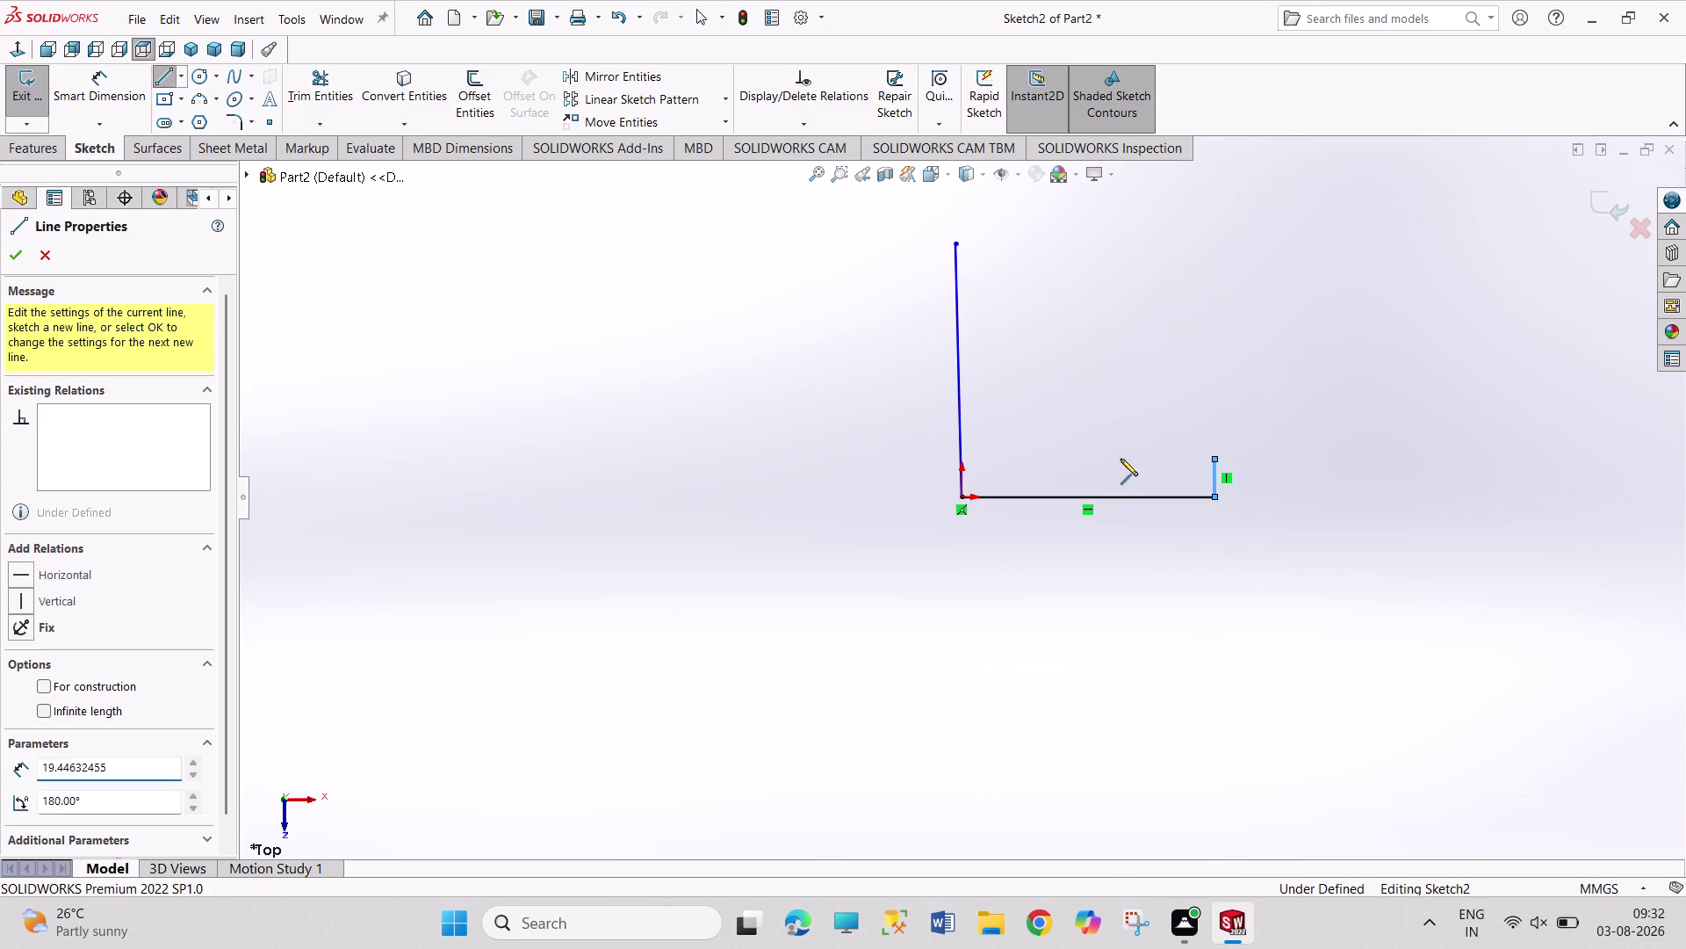
click(1016, 459)
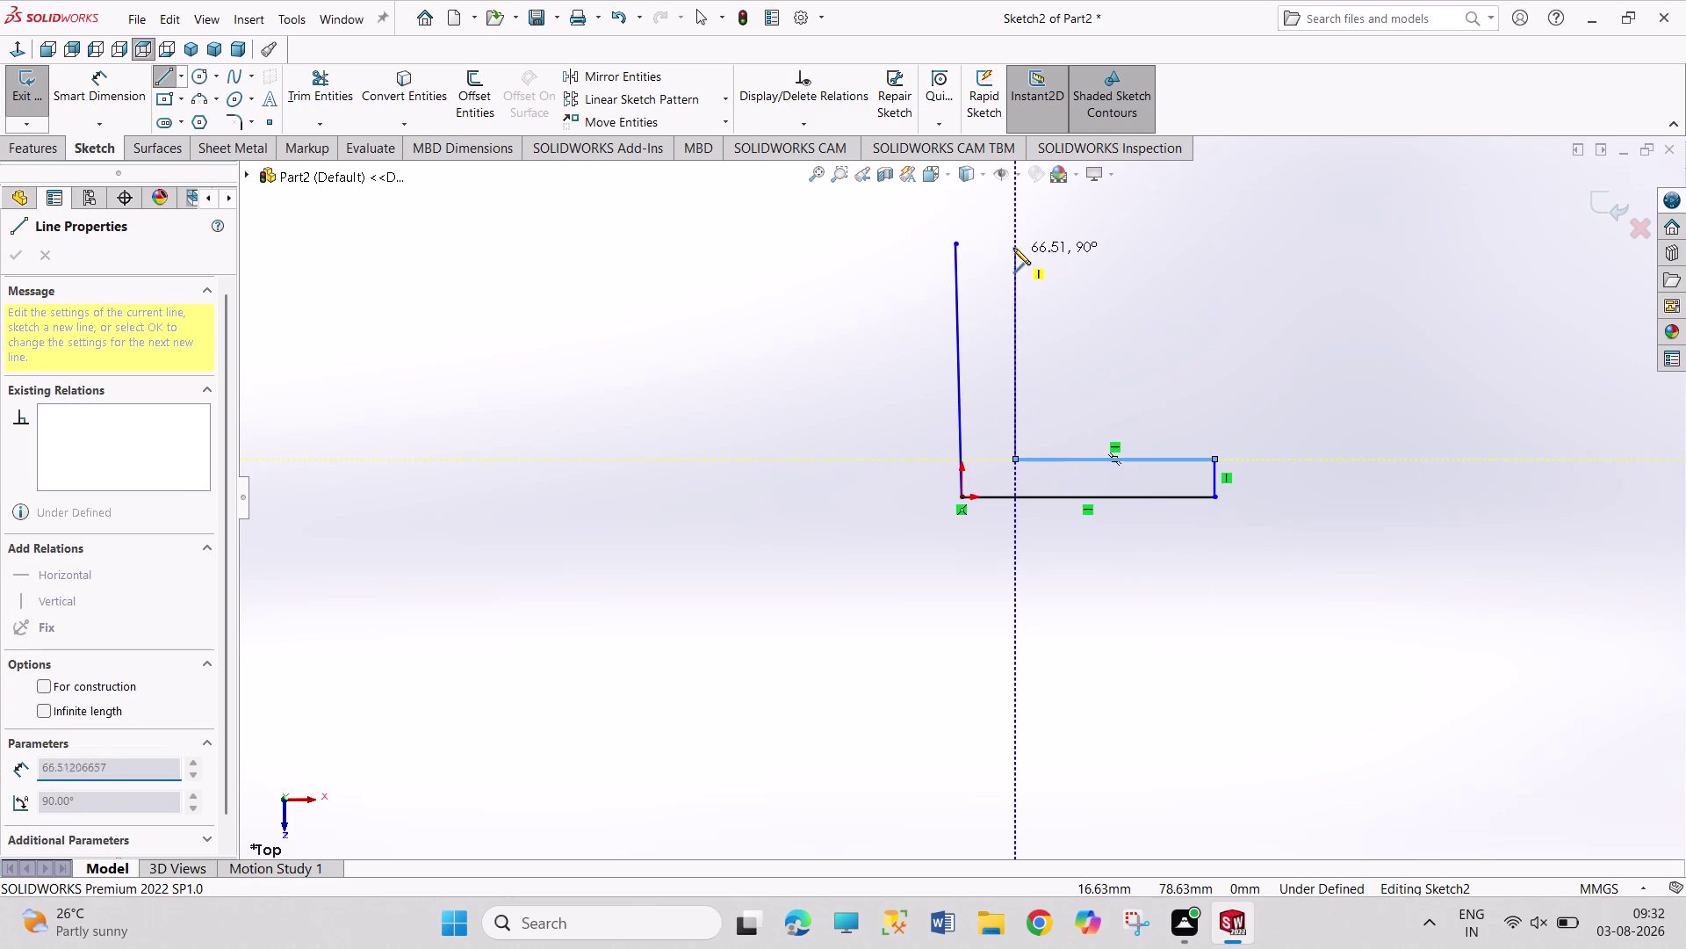
click(1013, 241)
click(954, 242)
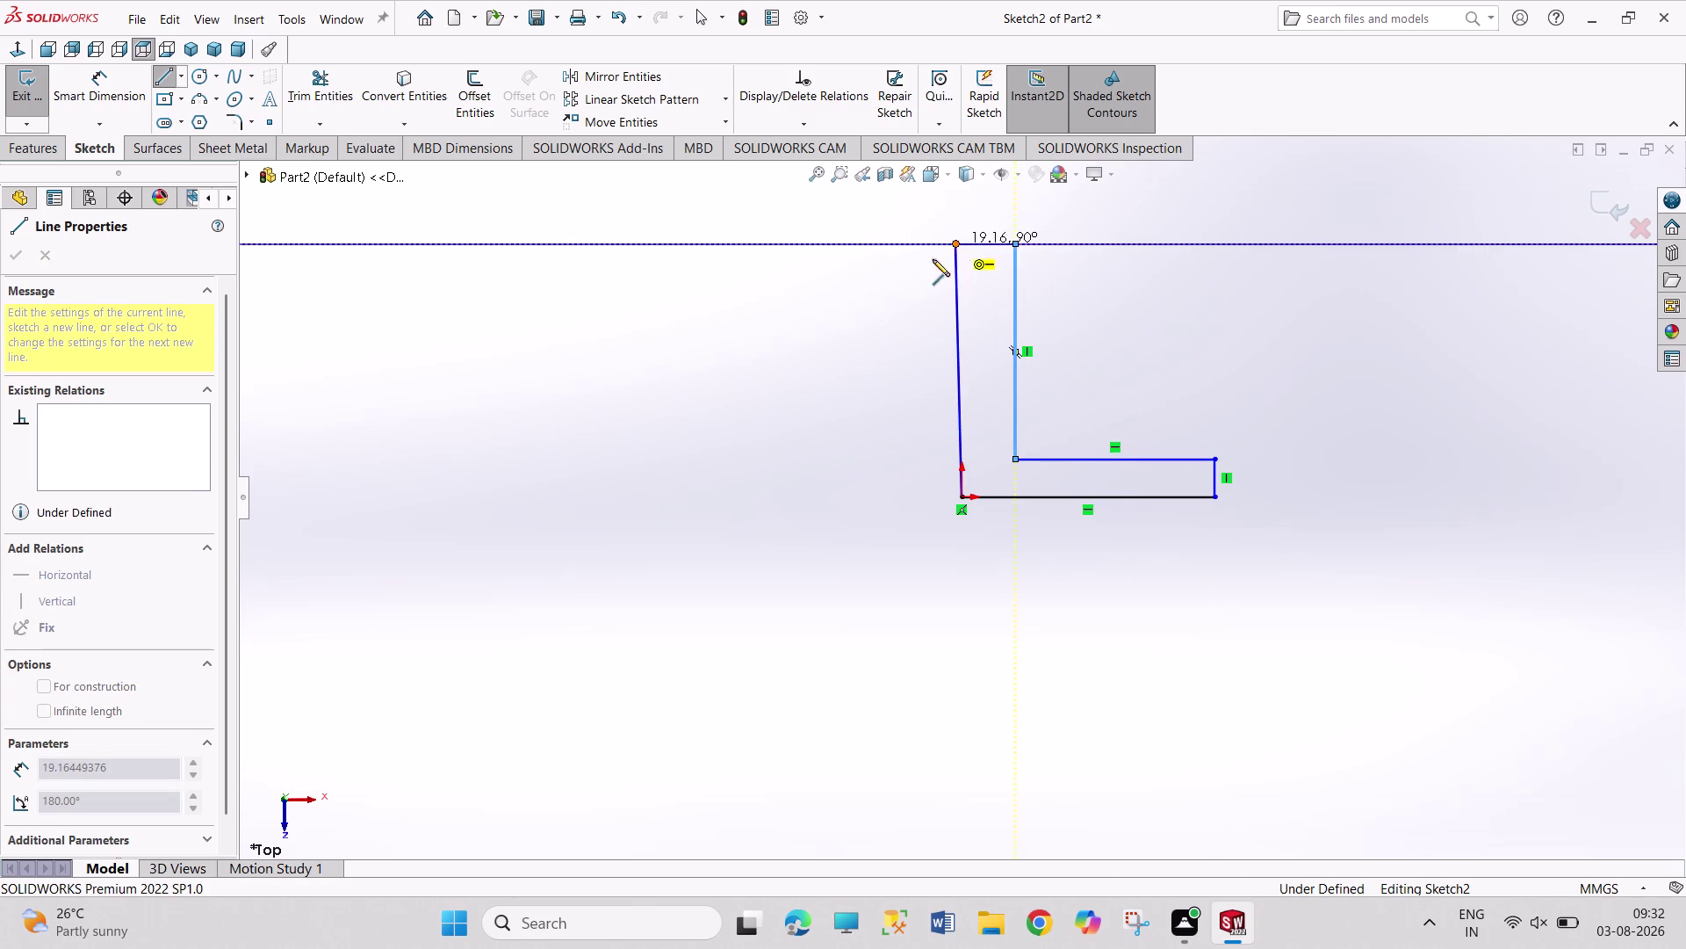
right_click(796, 338)
click(848, 349)
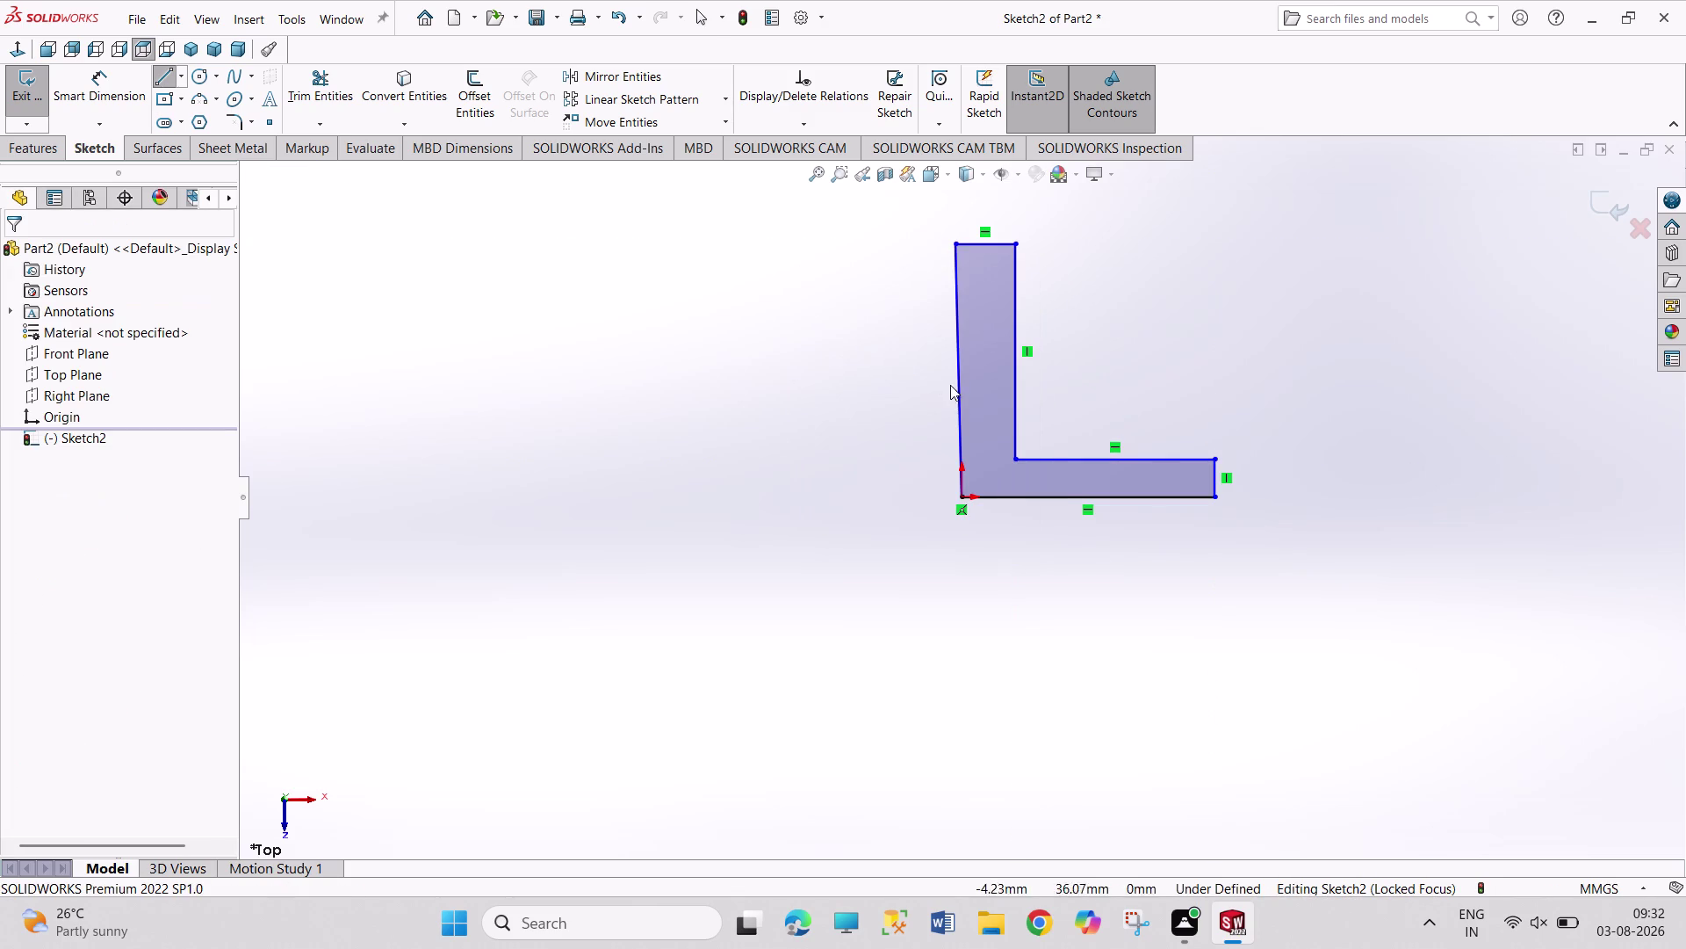
Add a Vertical relation to the profile's left edge.
click(958, 385)
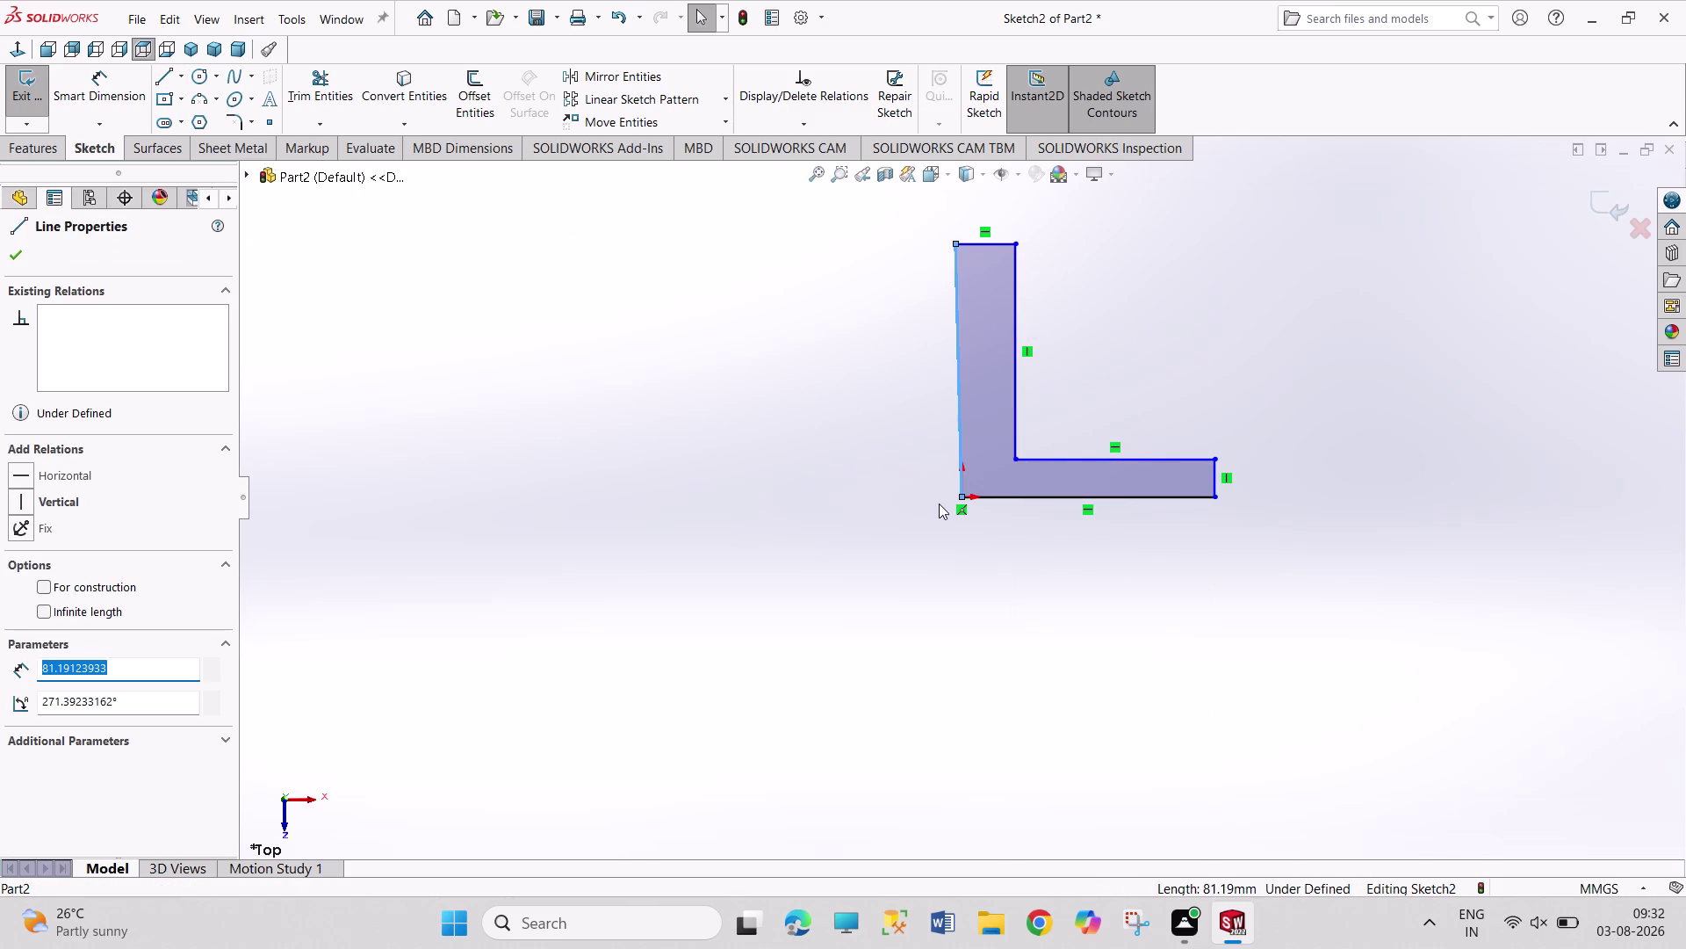
click(78, 500)
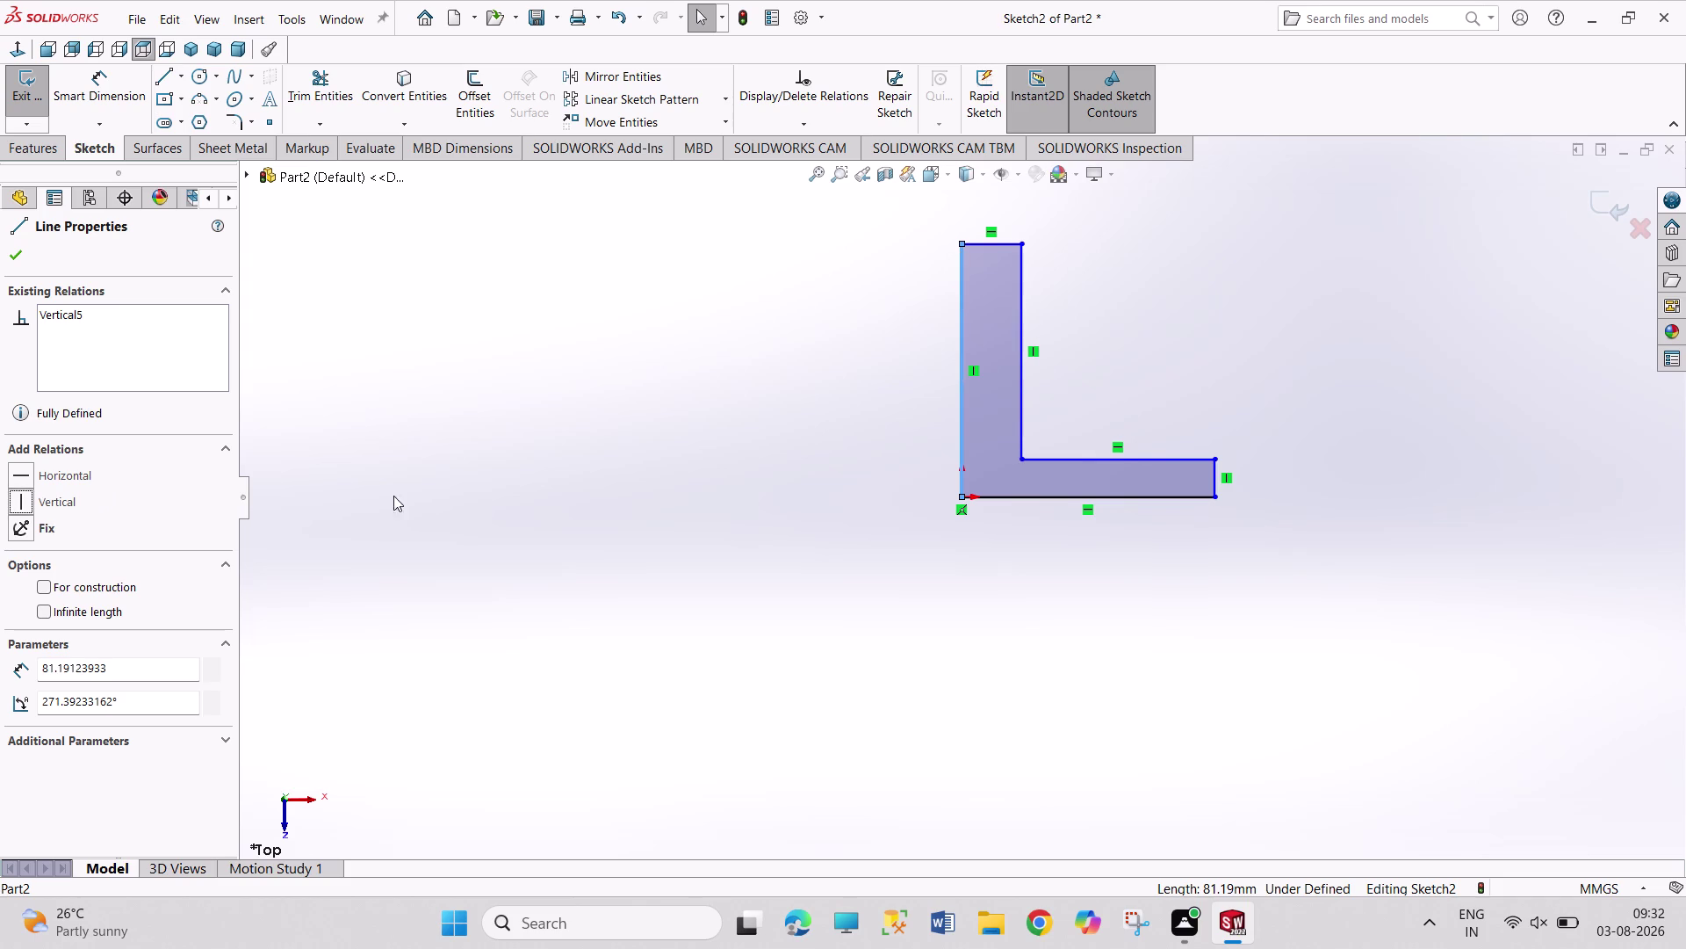
click(515, 492)
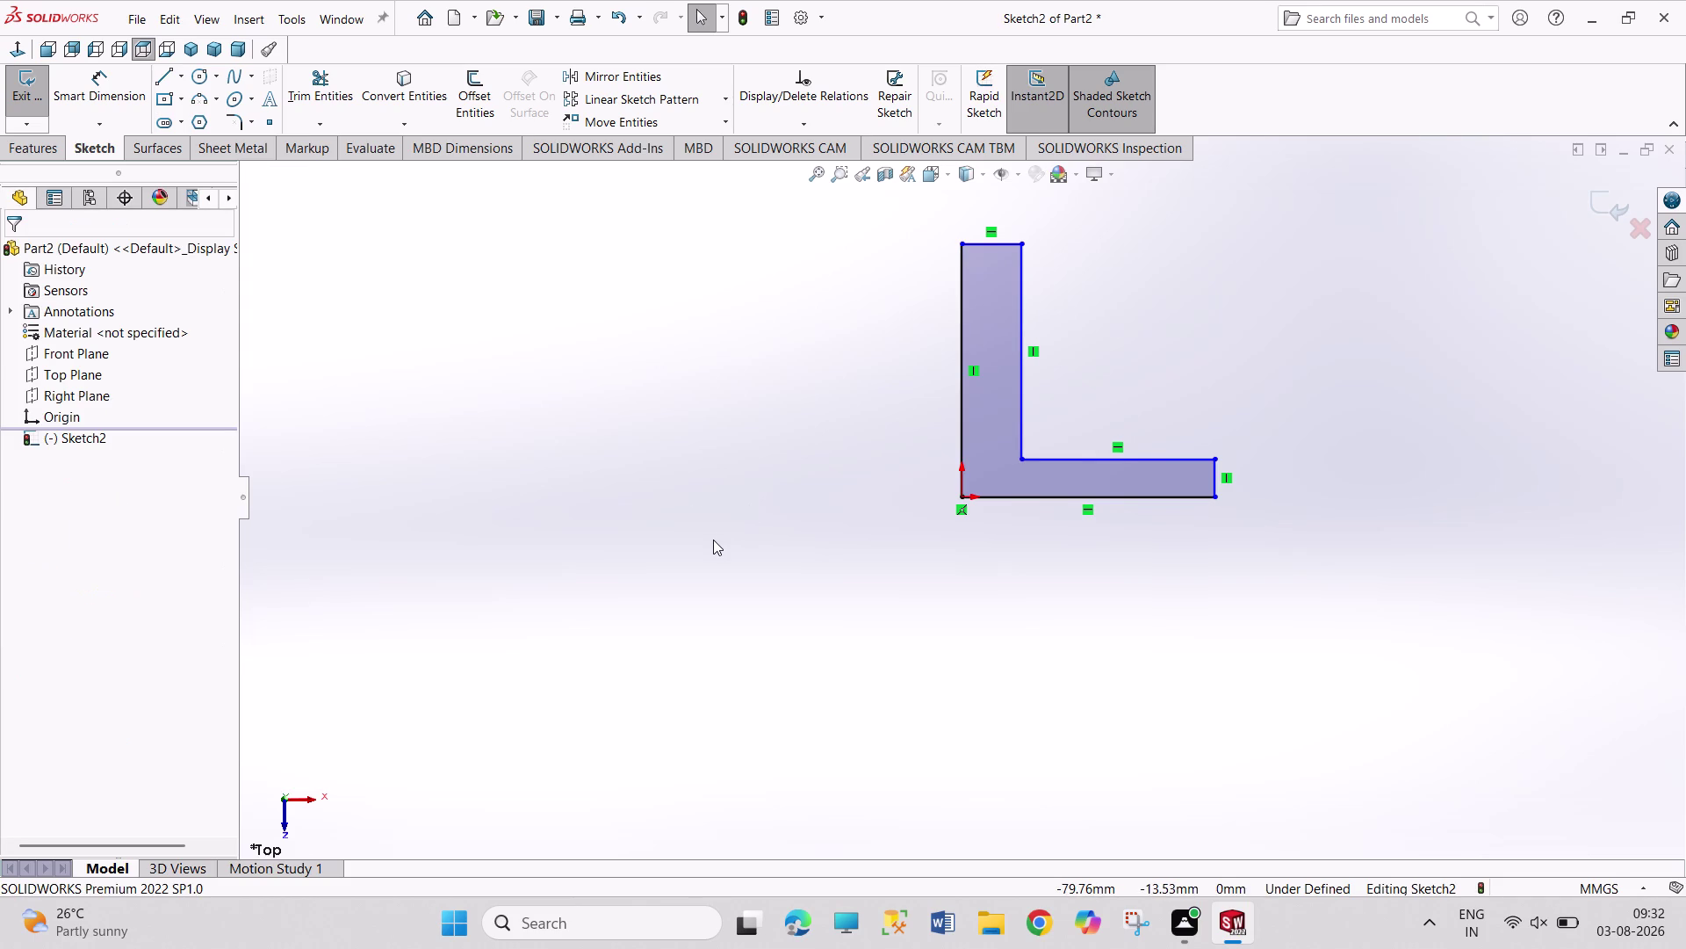
right_drag(713, 539, 688, 354)
Dimension the right end to 5 mm and the bottom edge to 40 mm.
click(1208, 482)
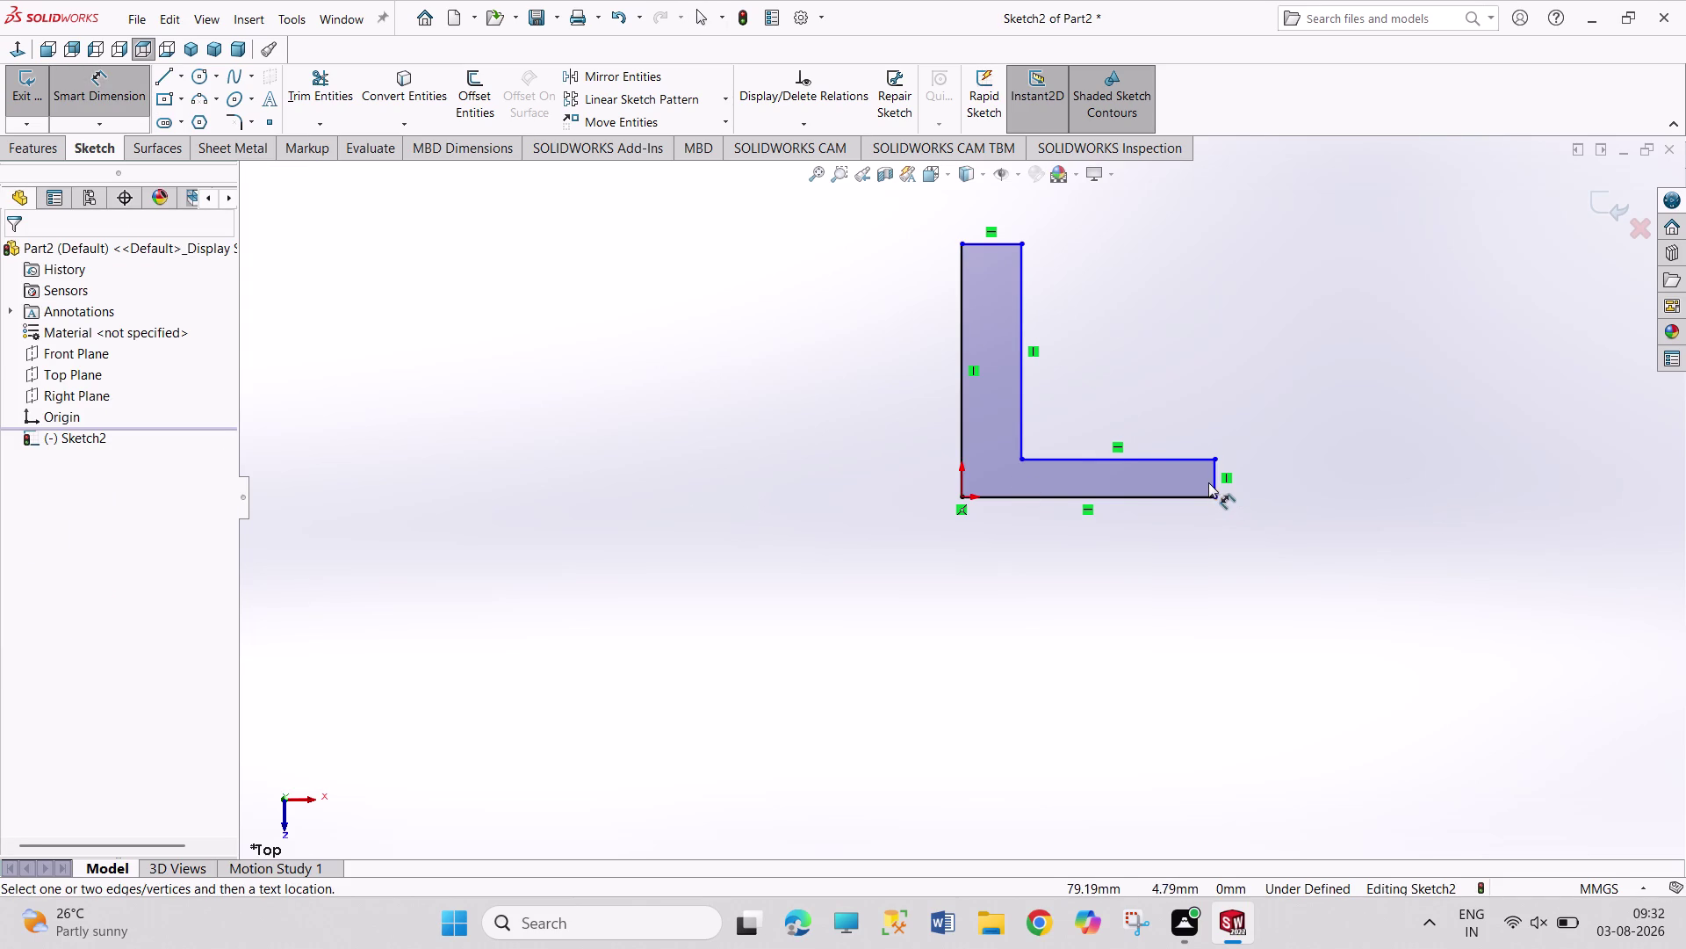
click(1214, 484)
click(1294, 484)
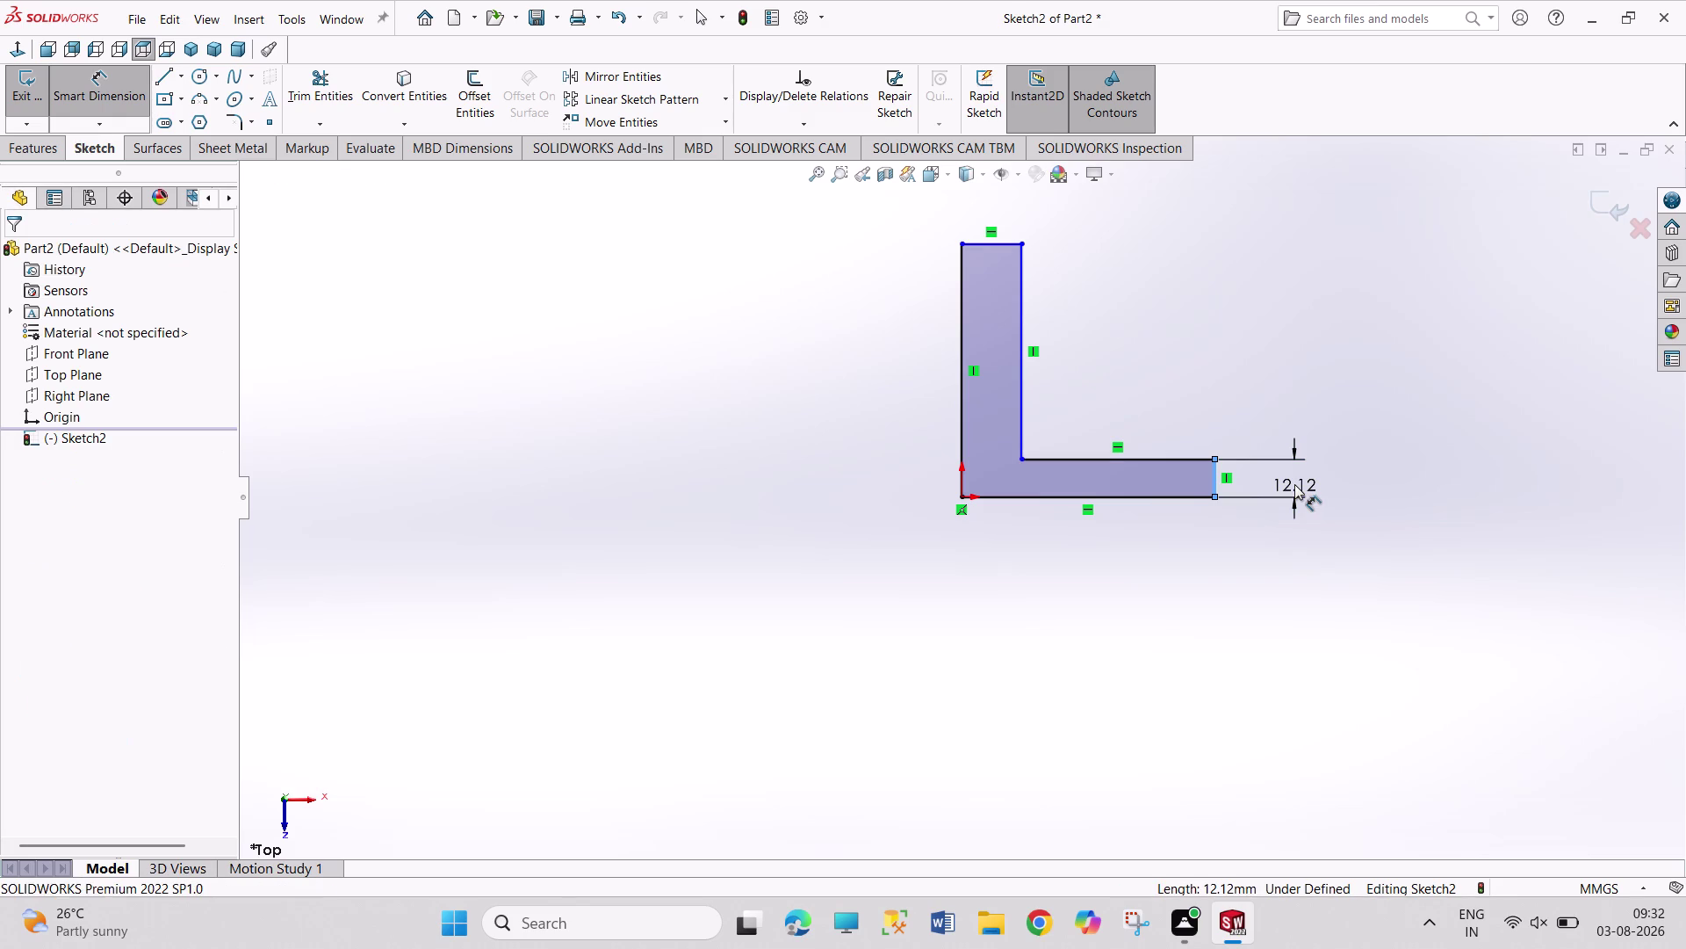
key(4)
key(BackSpace)
key(5)
key(Return)
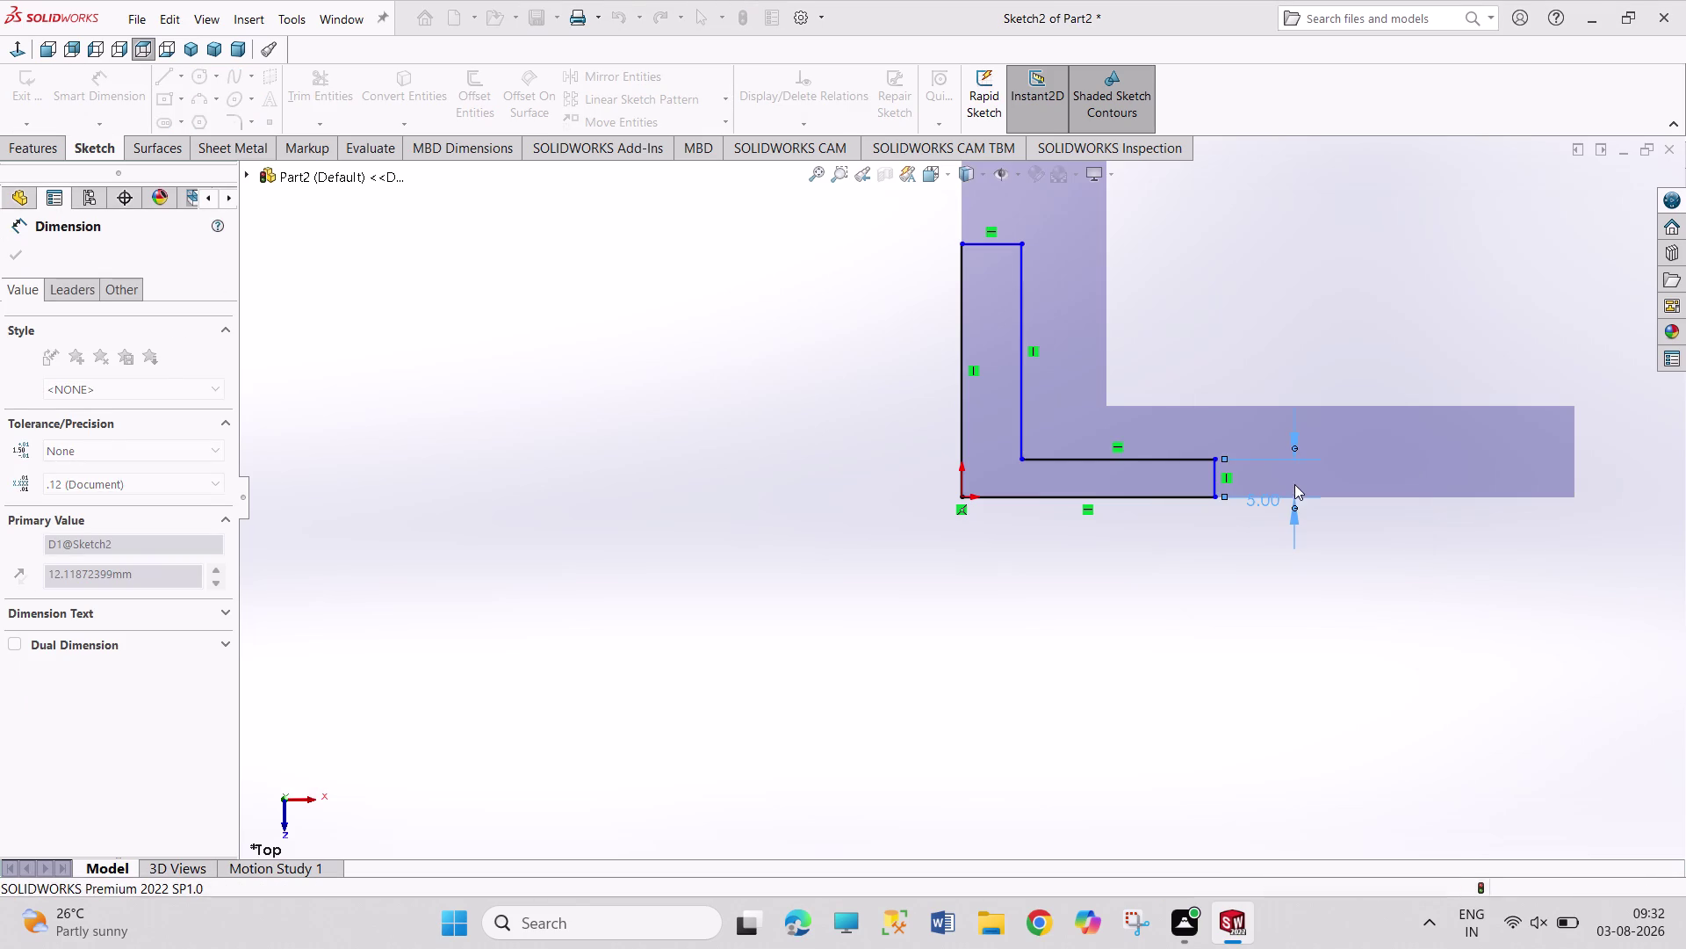
click(1114, 497)
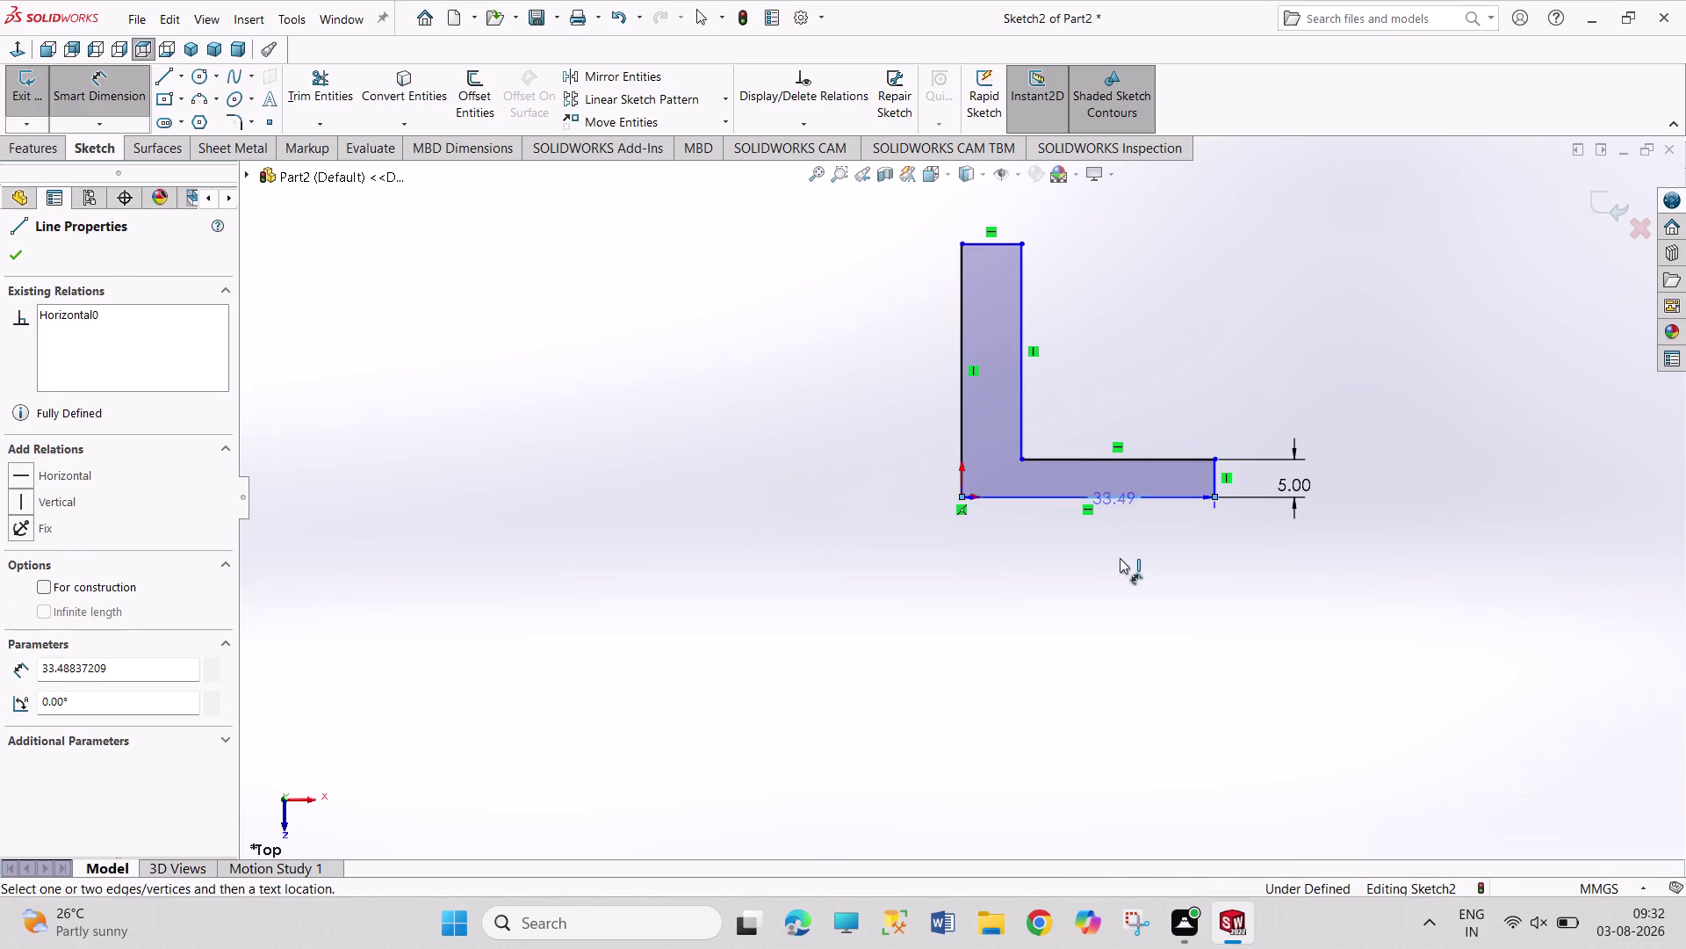
click(1120, 558)
text(40)
key(Return)
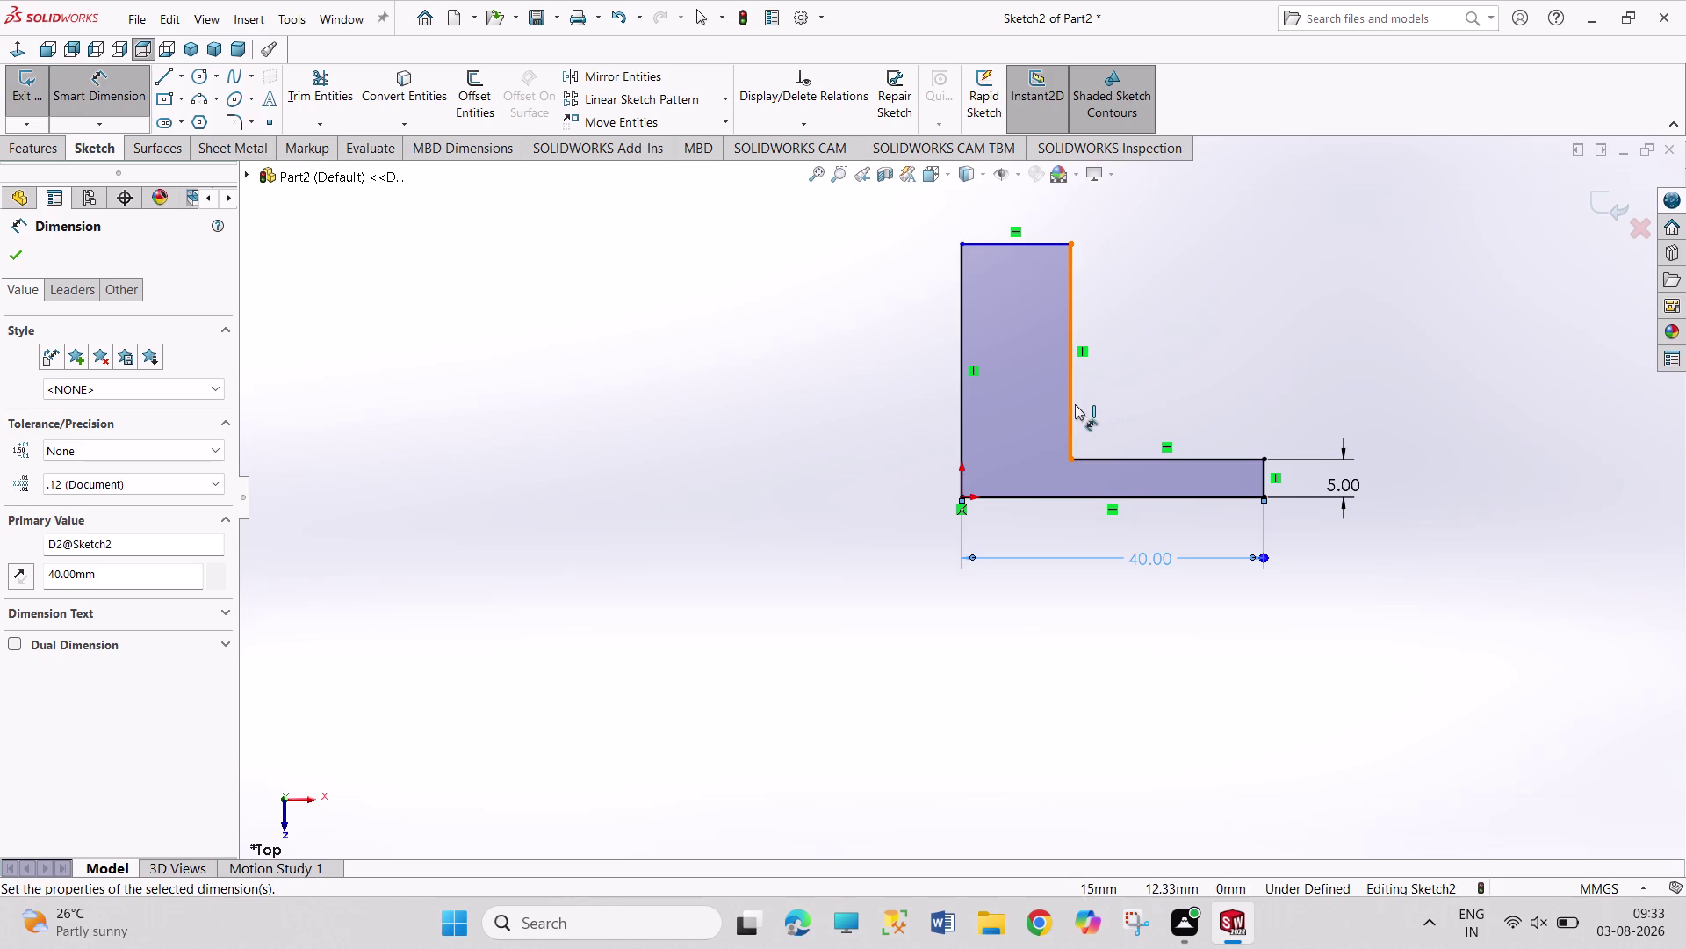
Dimension the top width to 5 mm and add the inner upright height dimension.
click(1036, 244)
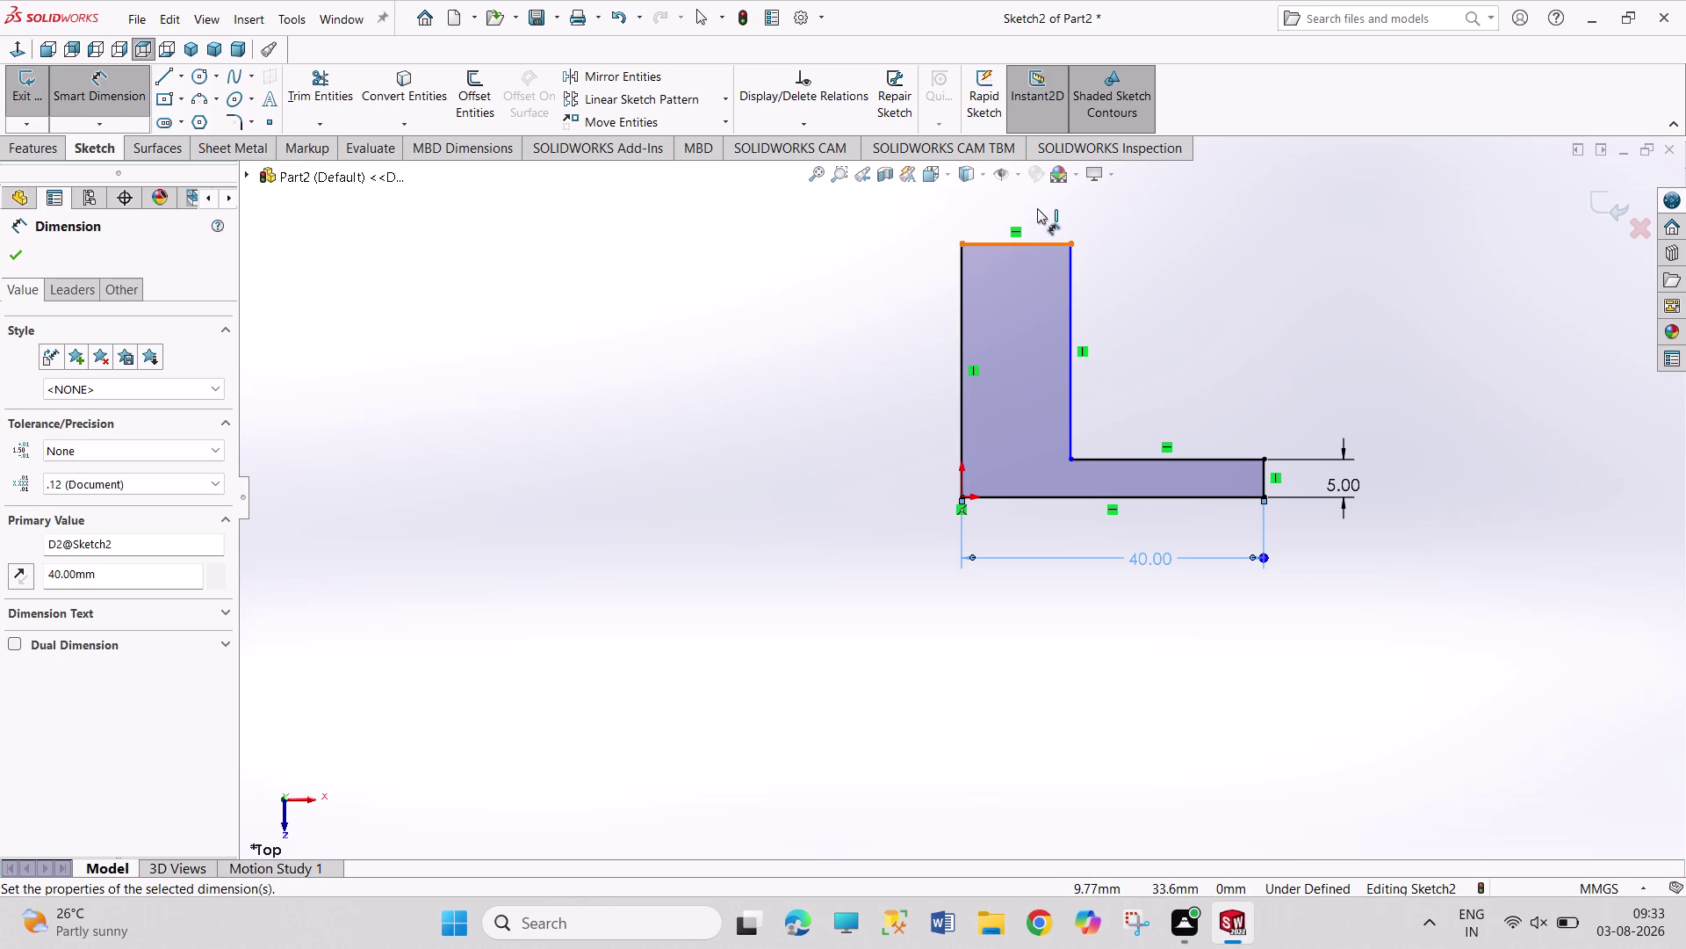
click(1037, 207)
key(5)
key(Return)
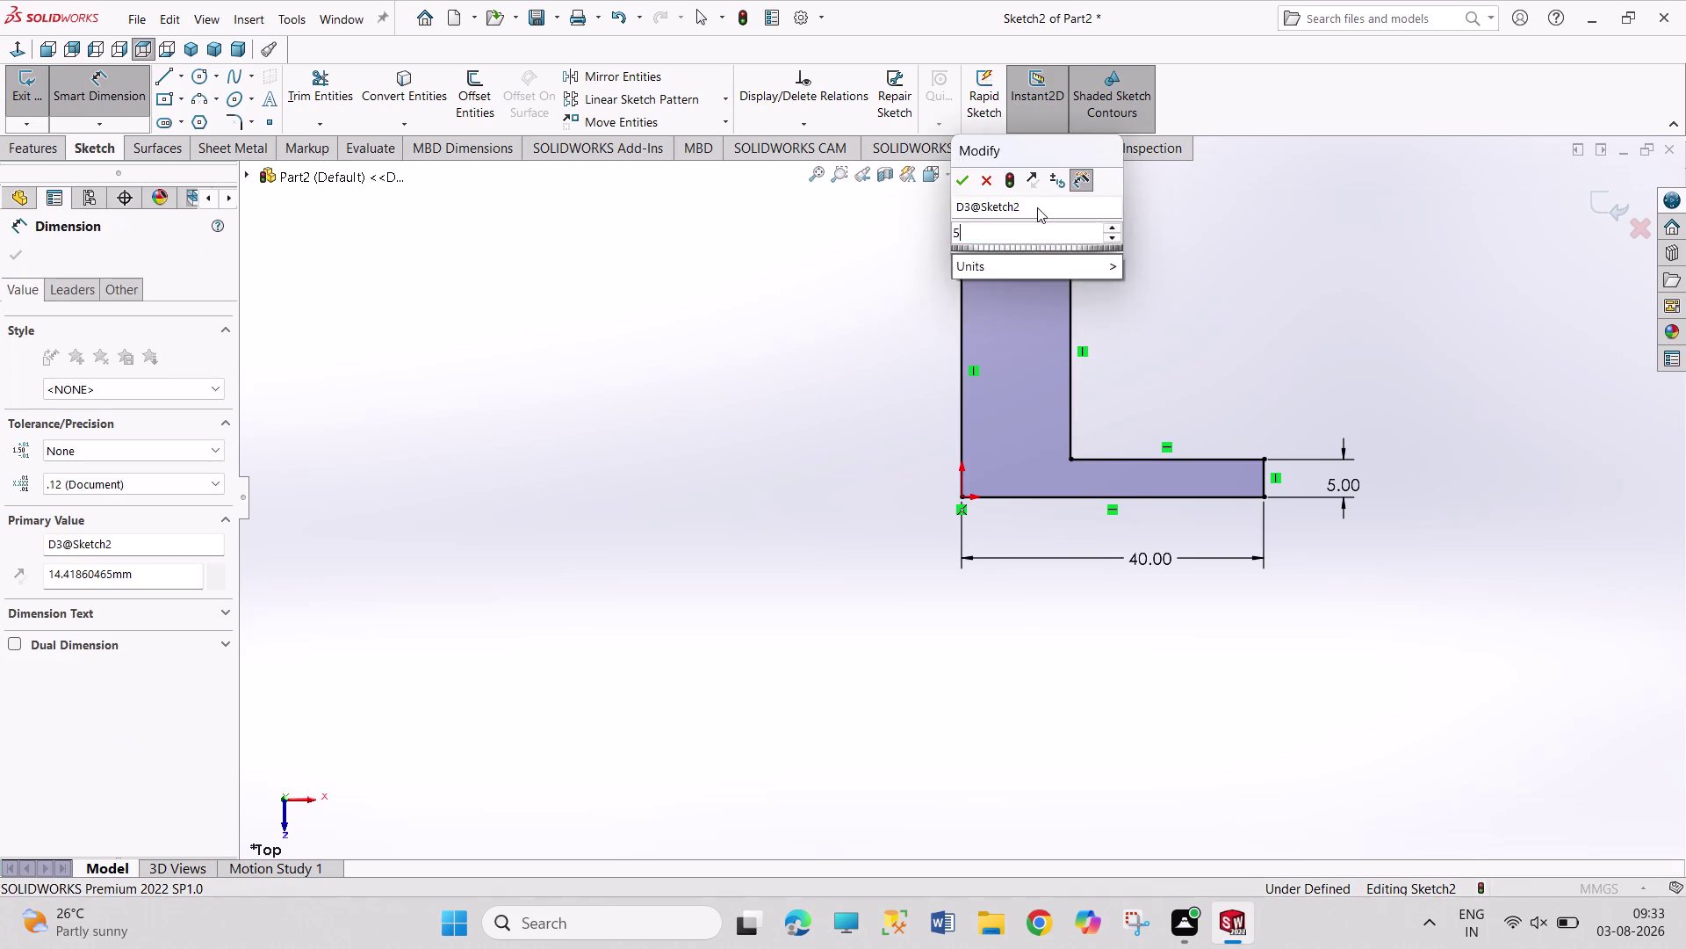
click(1001, 382)
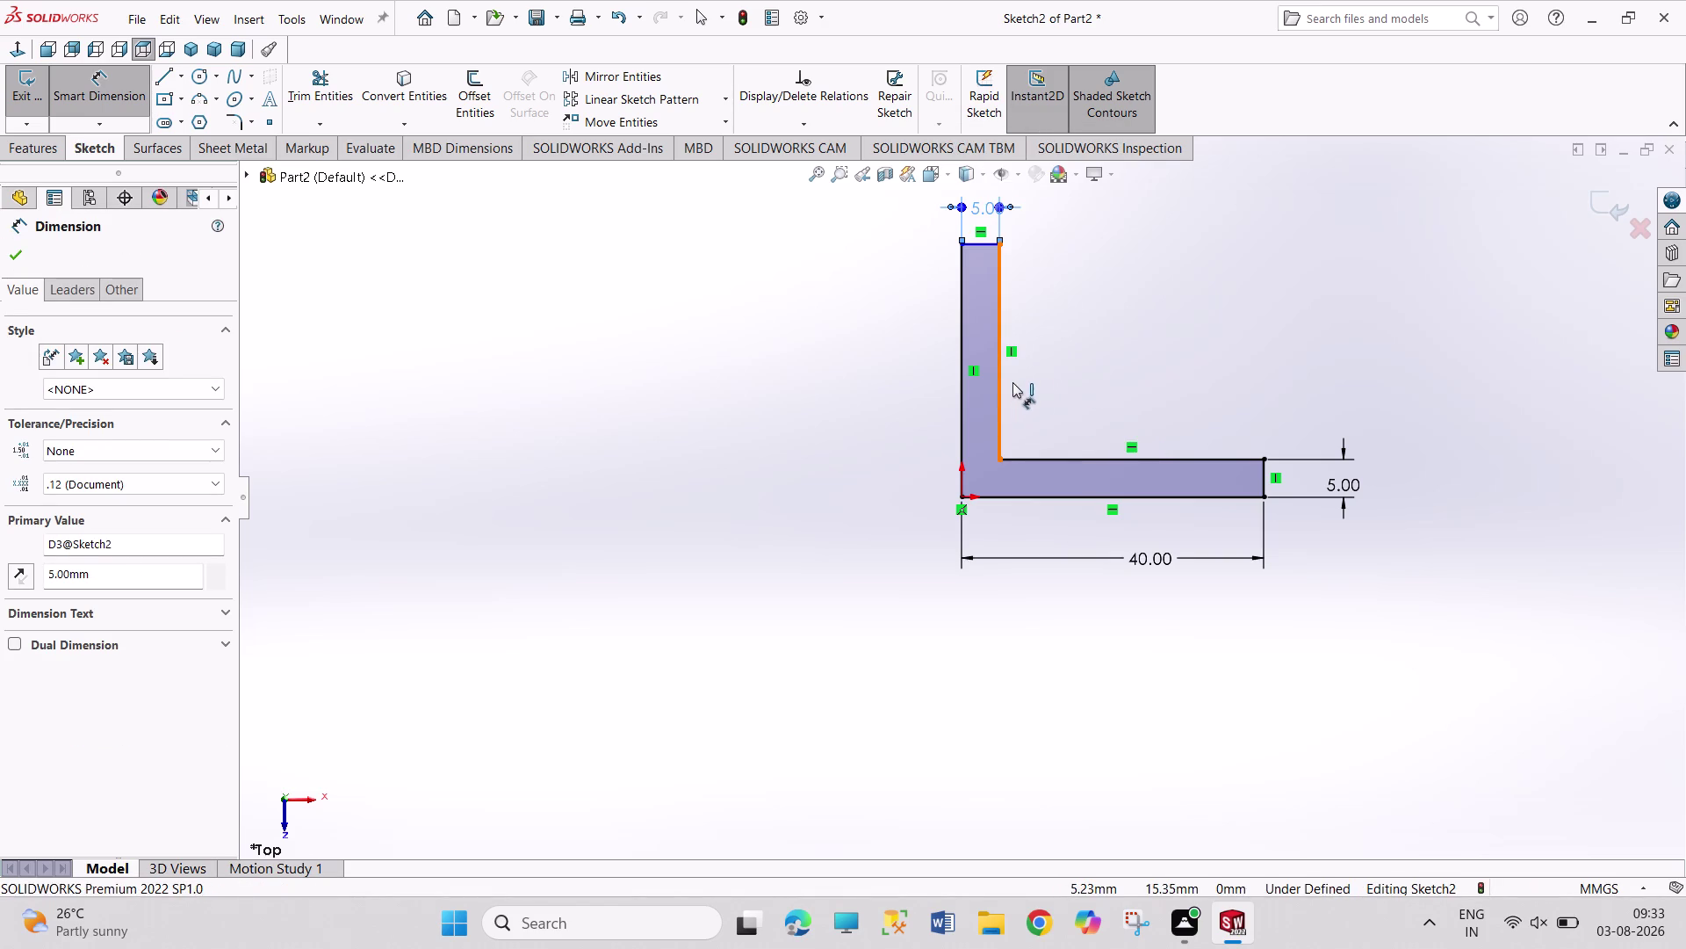
click(1087, 383)
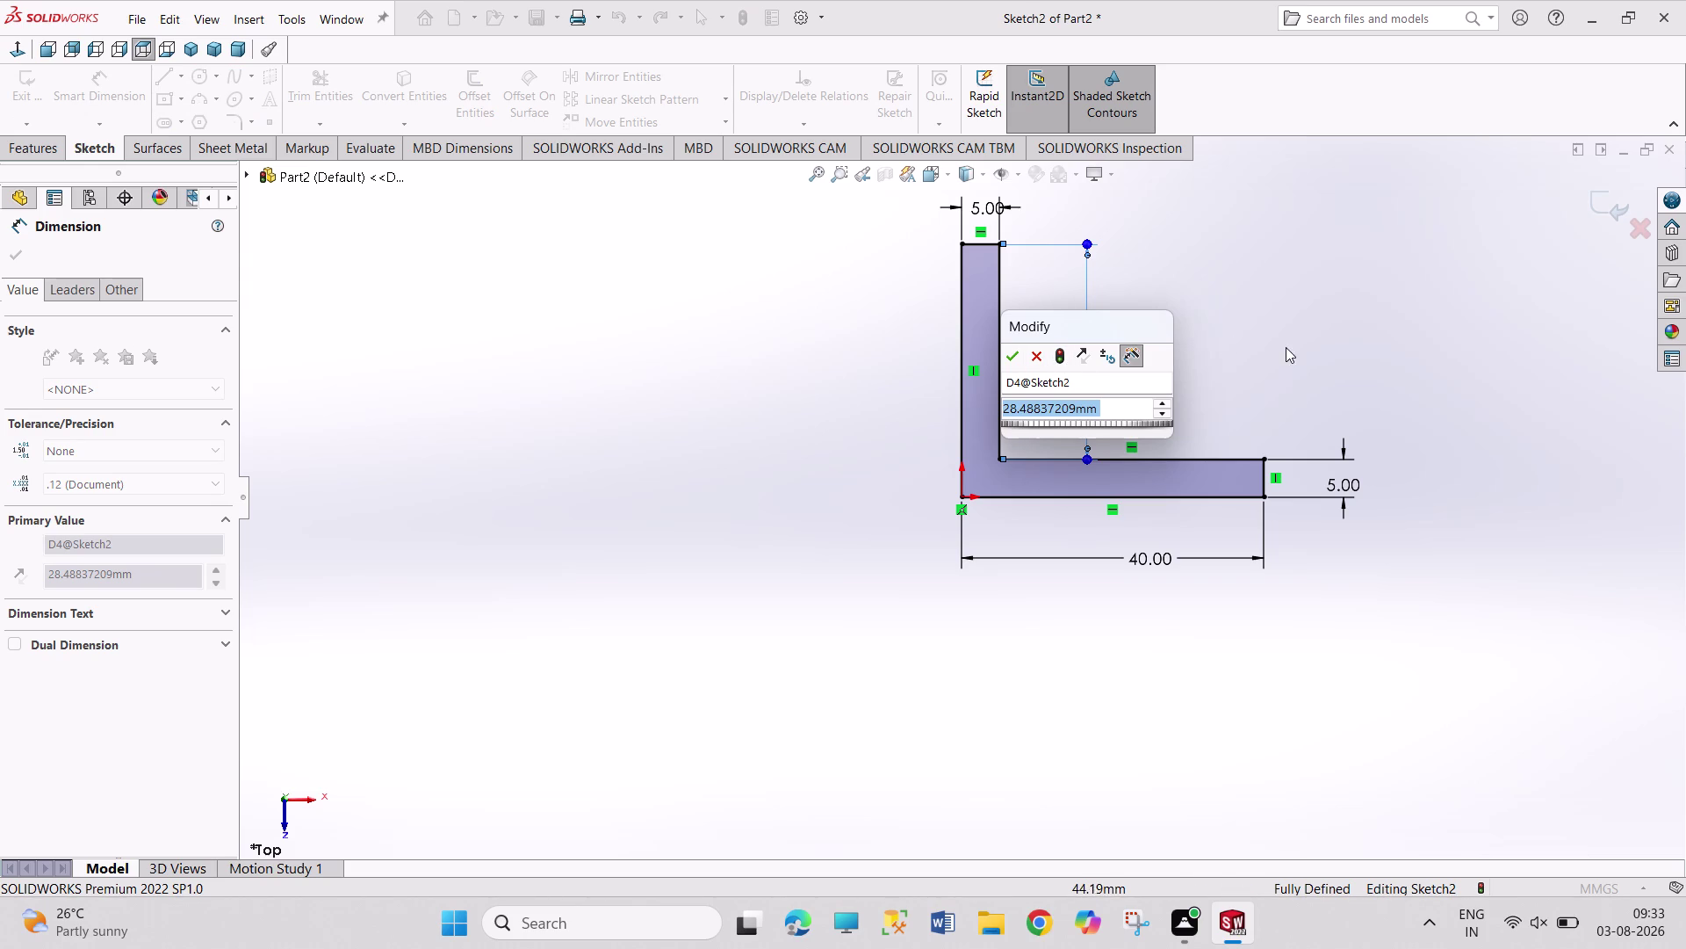
click(1034, 355)
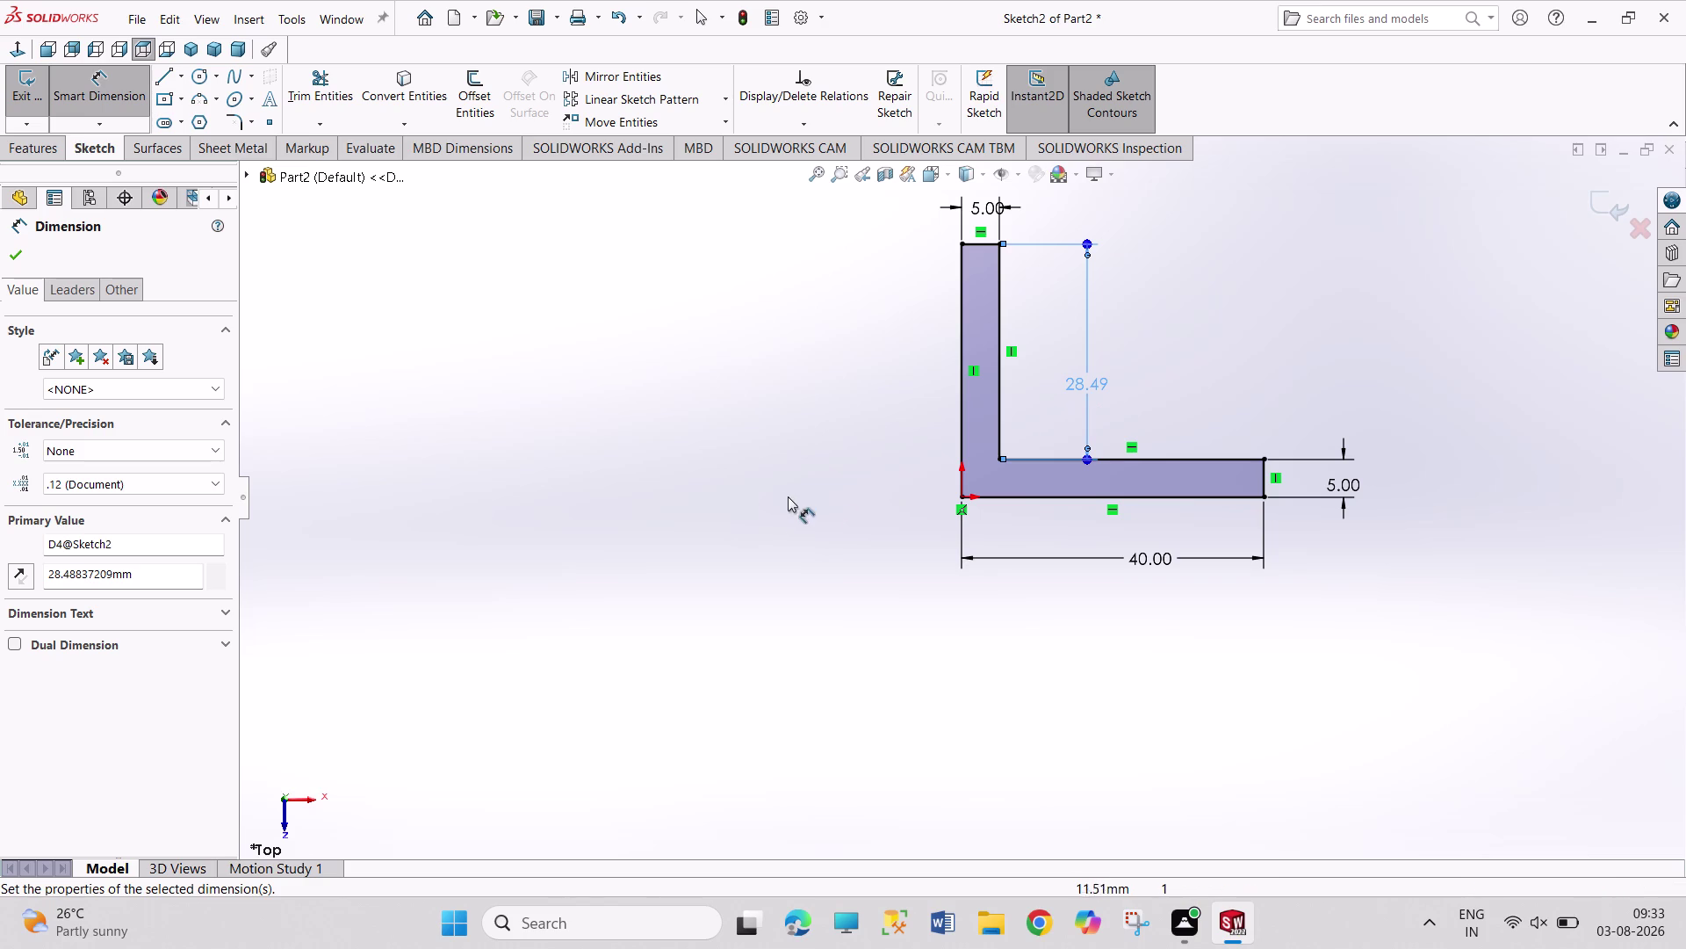
Delete the 28.49 mm inner height dimension.
right_click(786, 485)
click(822, 546)
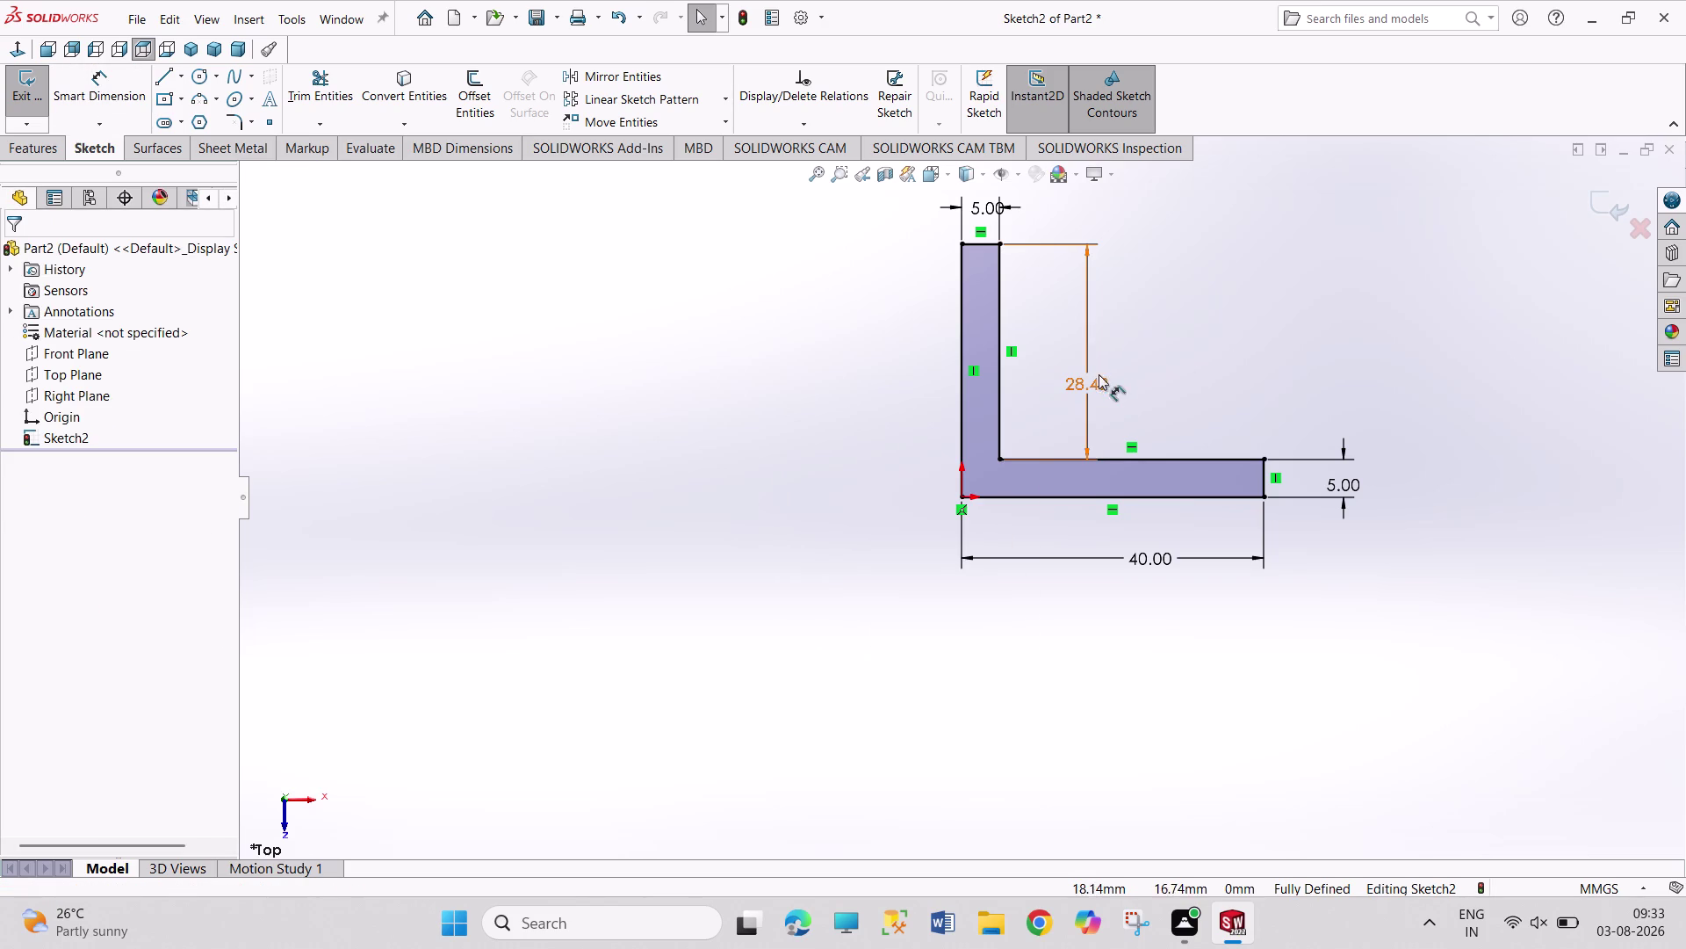
right_click(1096, 386)
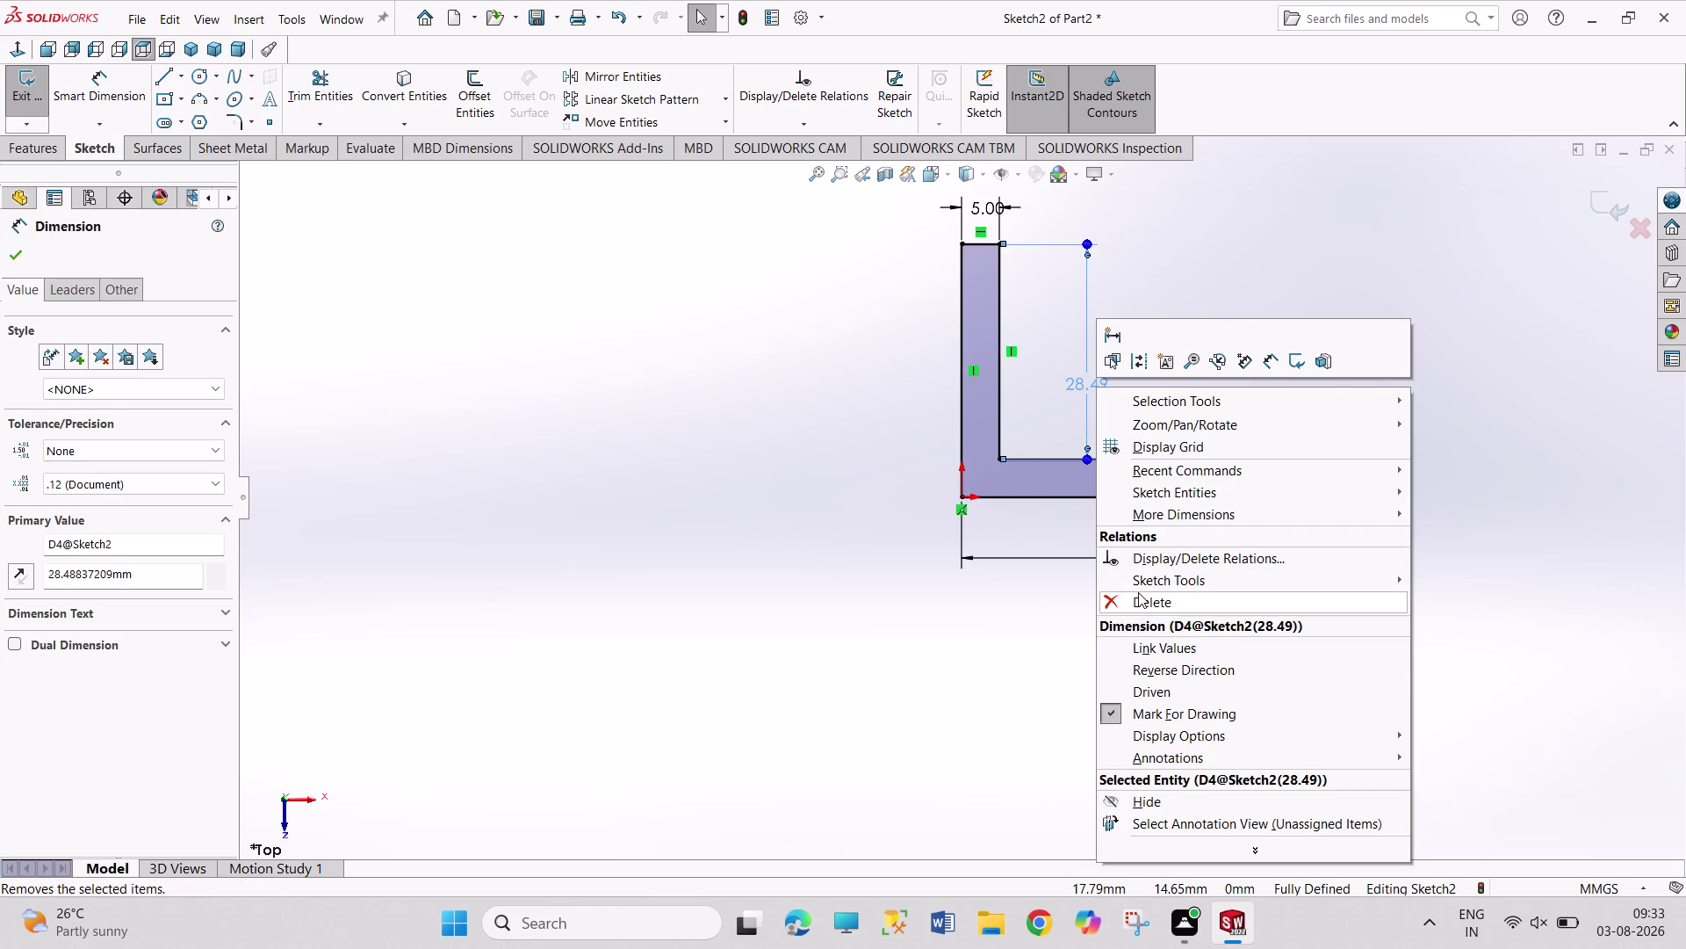
click(1138, 592)
Dimension the overall height between top and bottom edges to 40 mm and exit the sketch.
right_drag(1432, 560, 1439, 304)
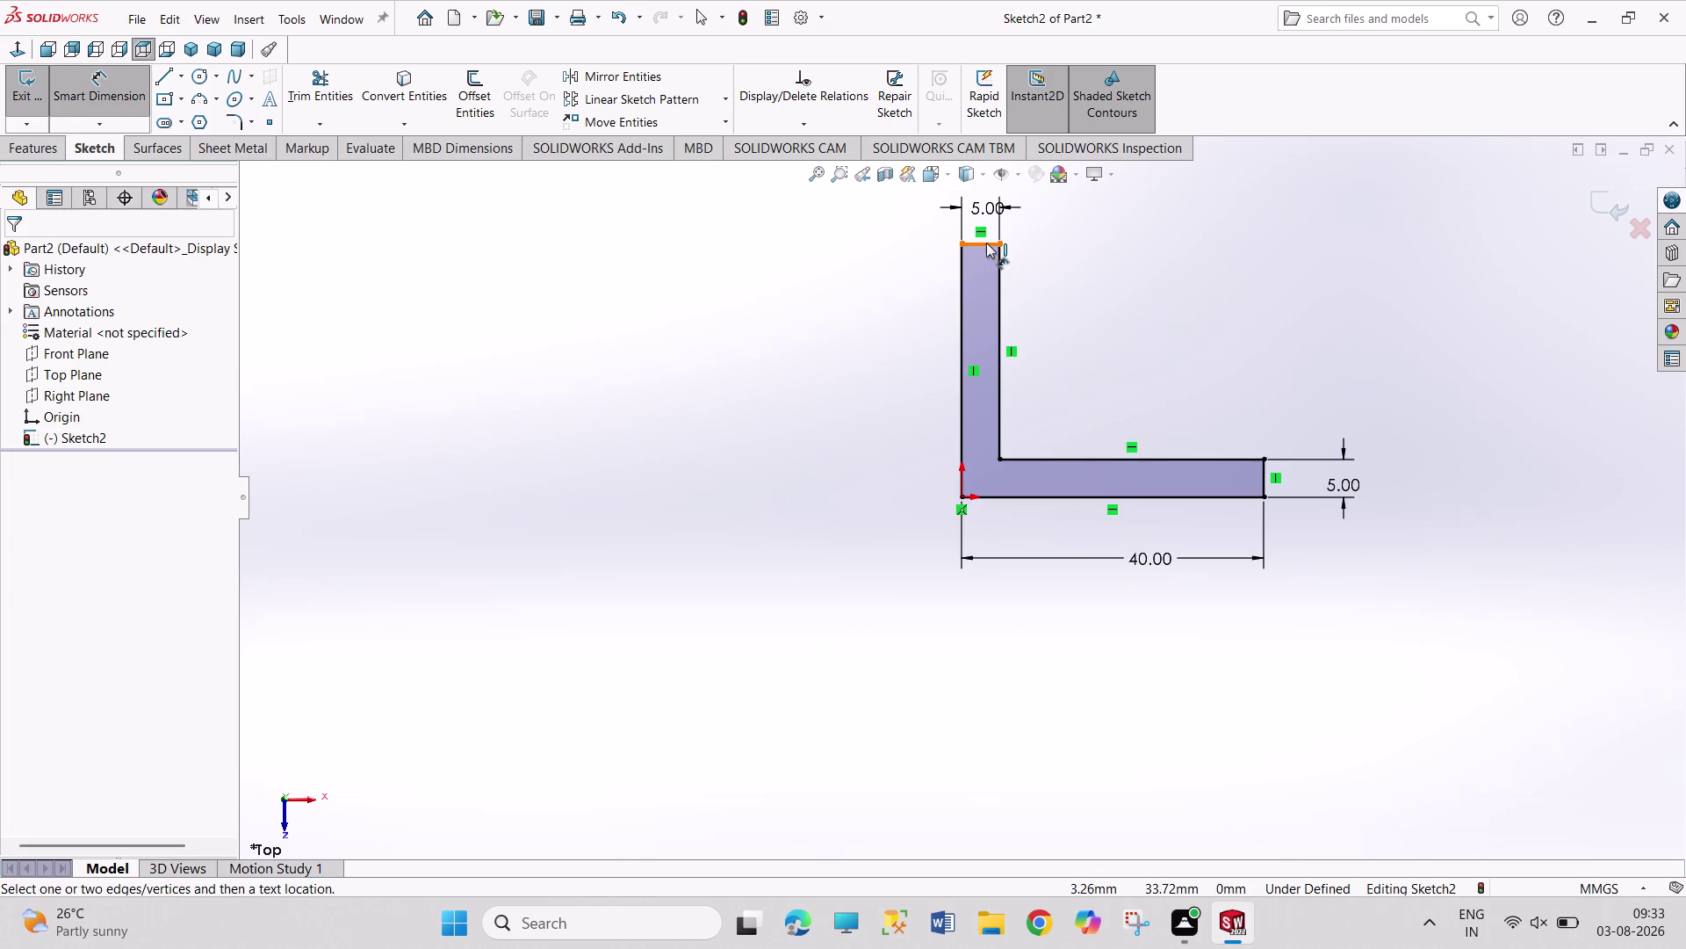
click(986, 242)
click(1026, 493)
click(875, 382)
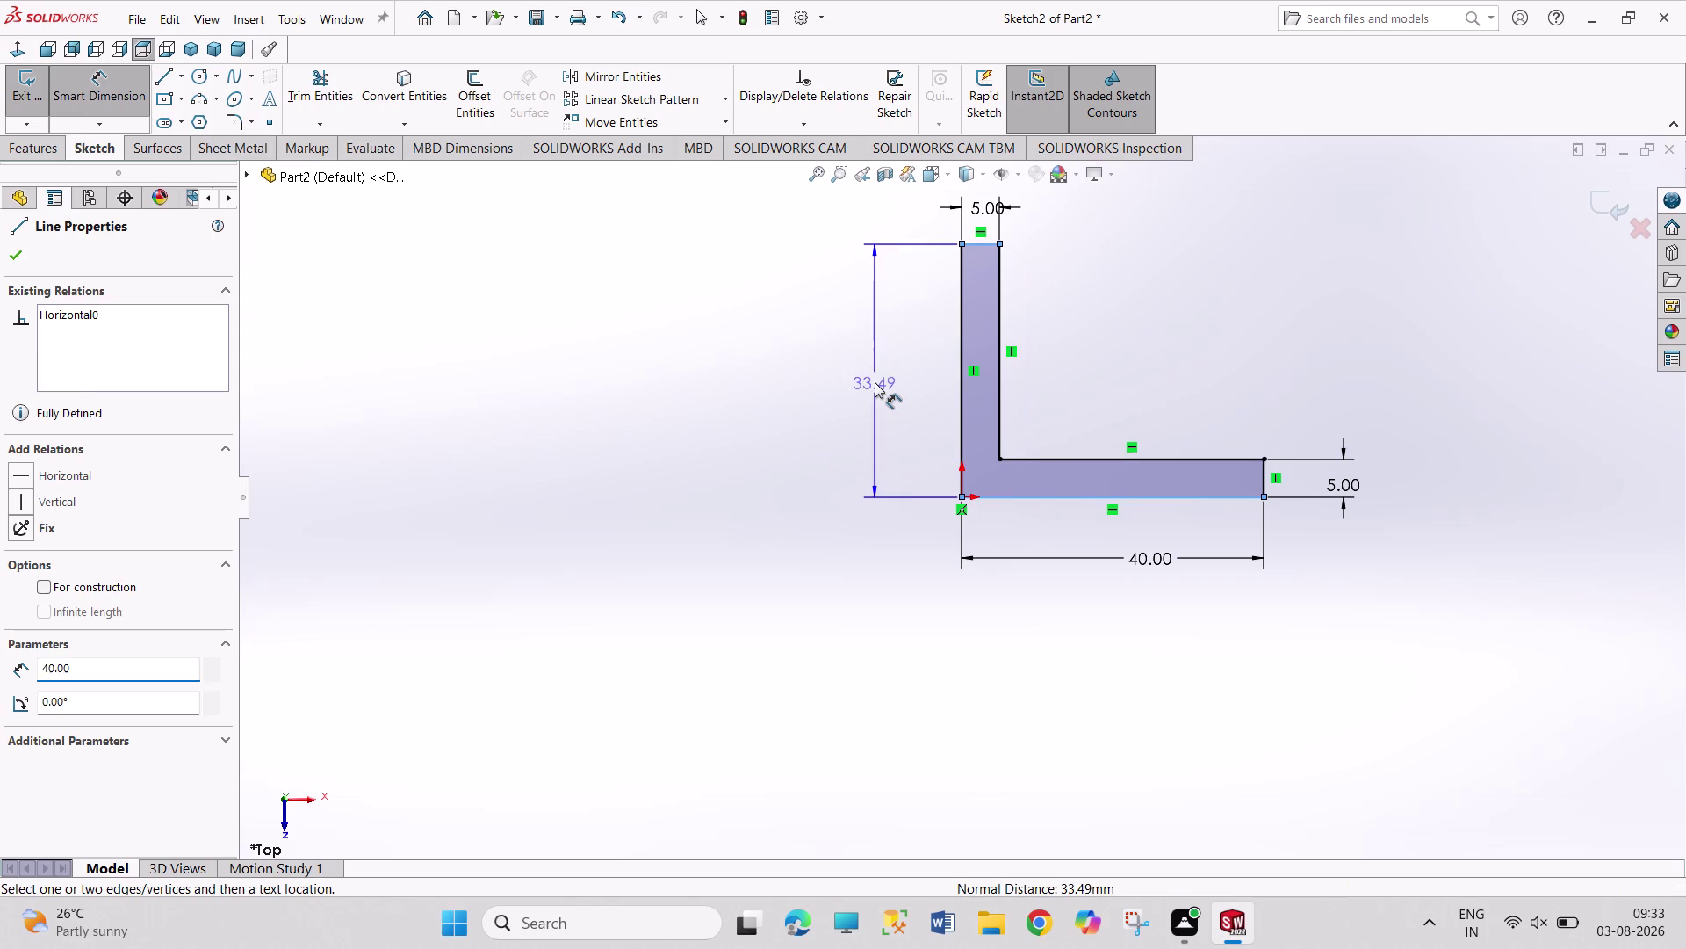
text(40)
key(Return)
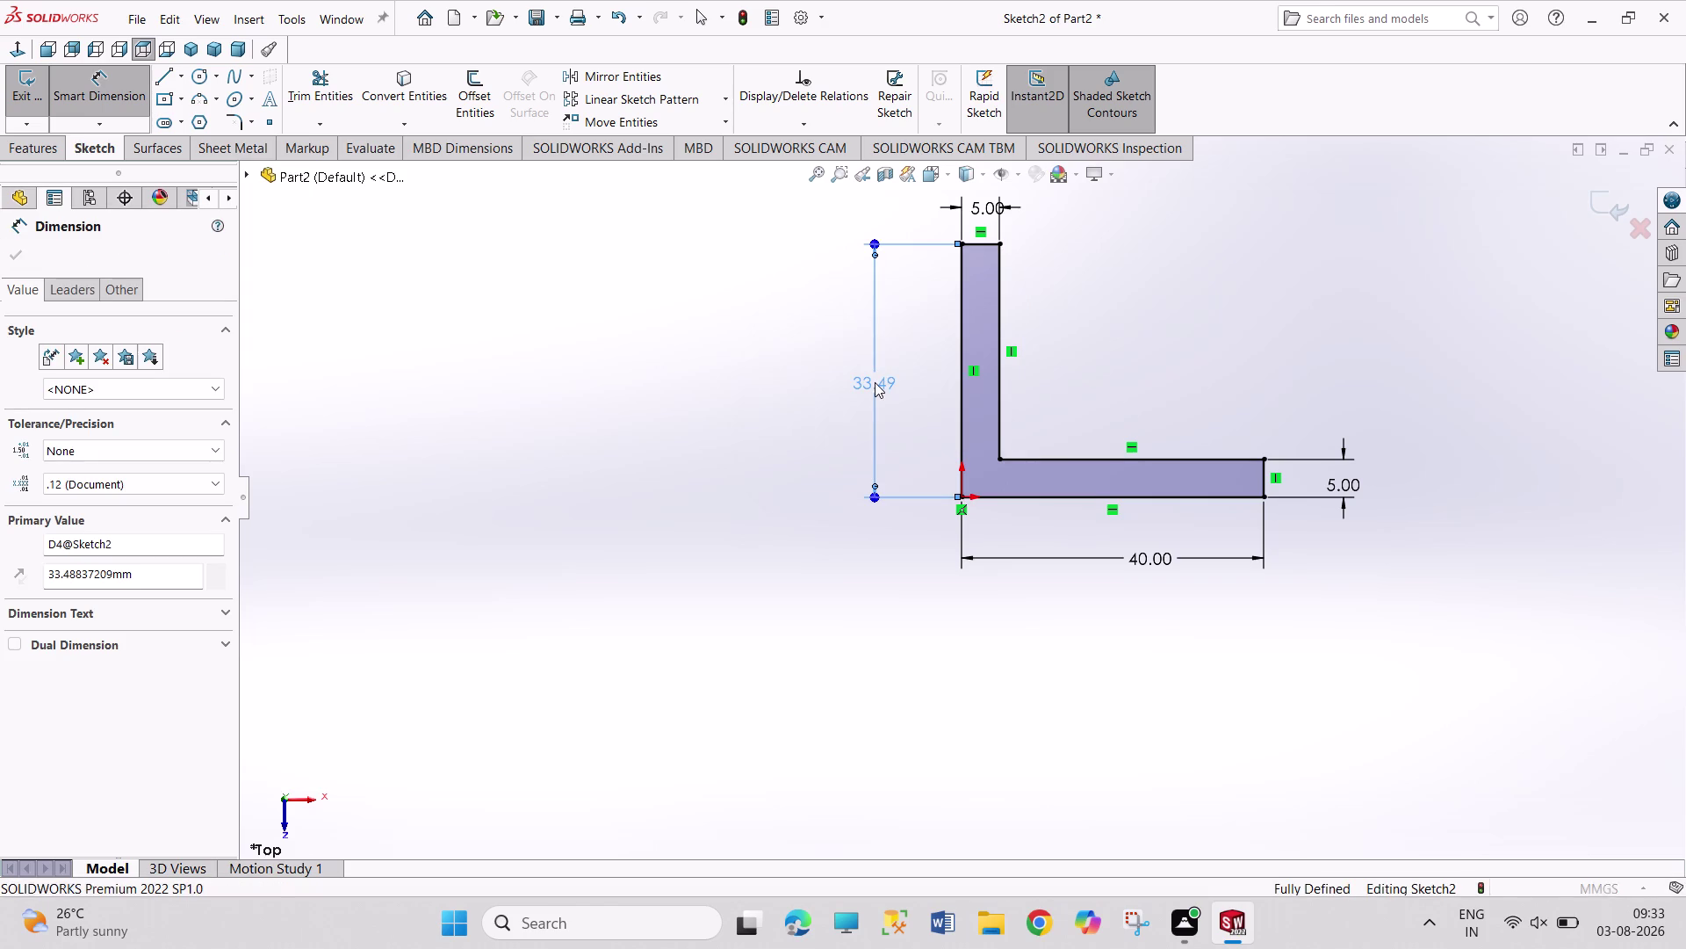
right_click(1231, 351)
click(1244, 408)
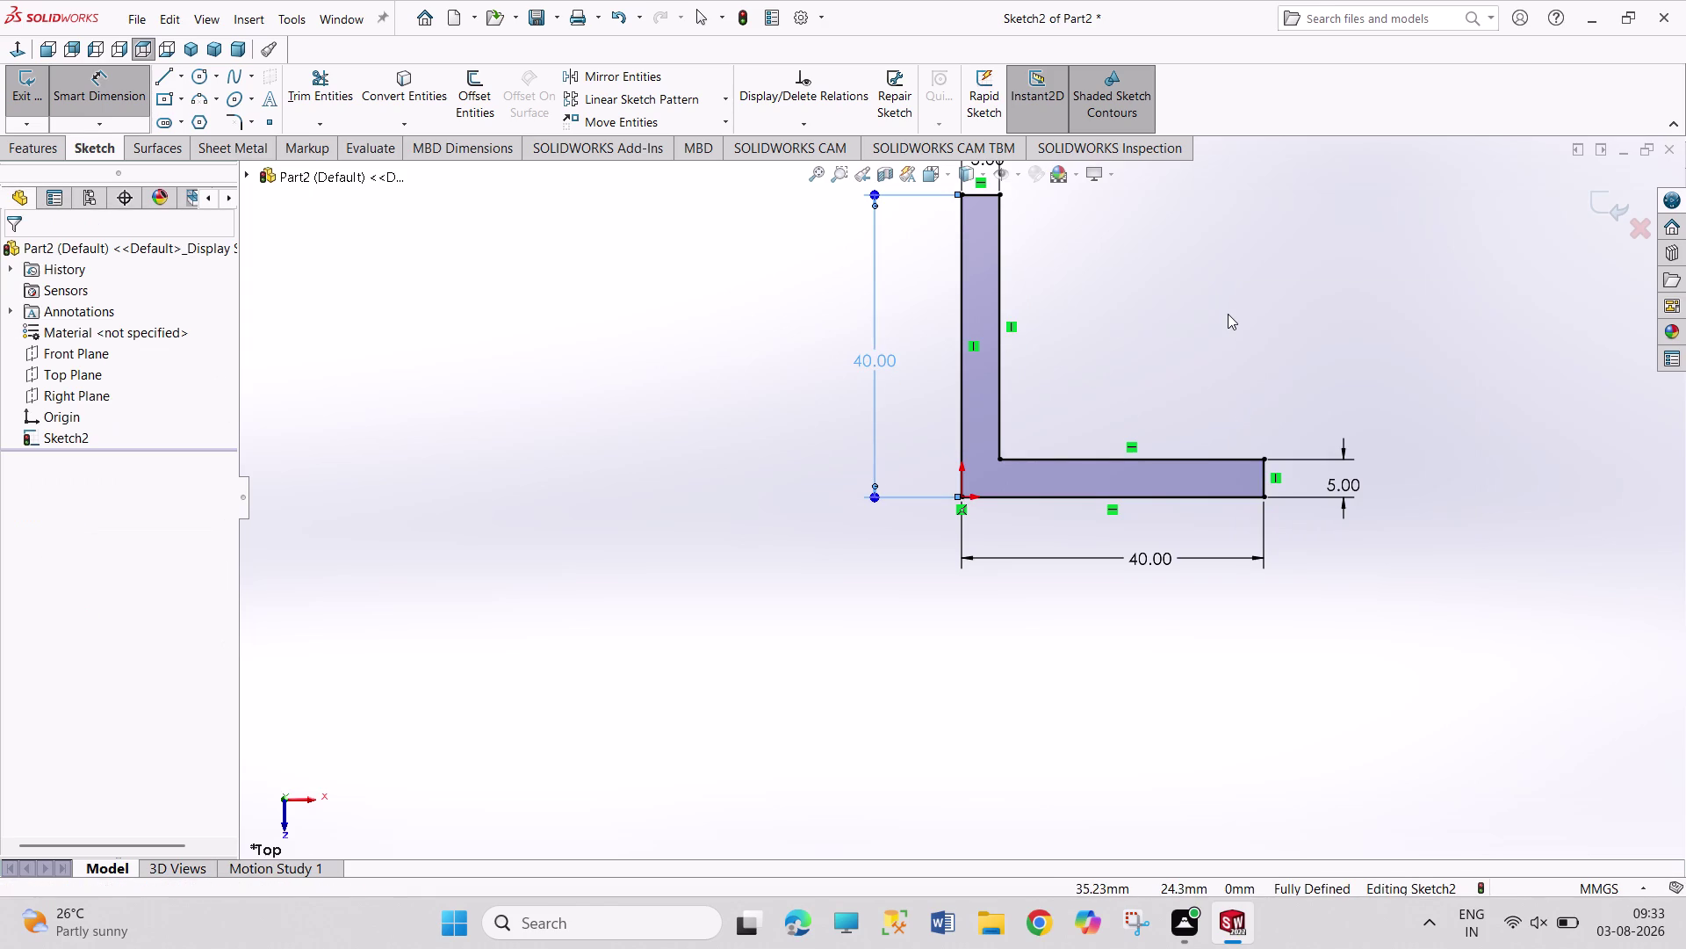
click(1228, 313)
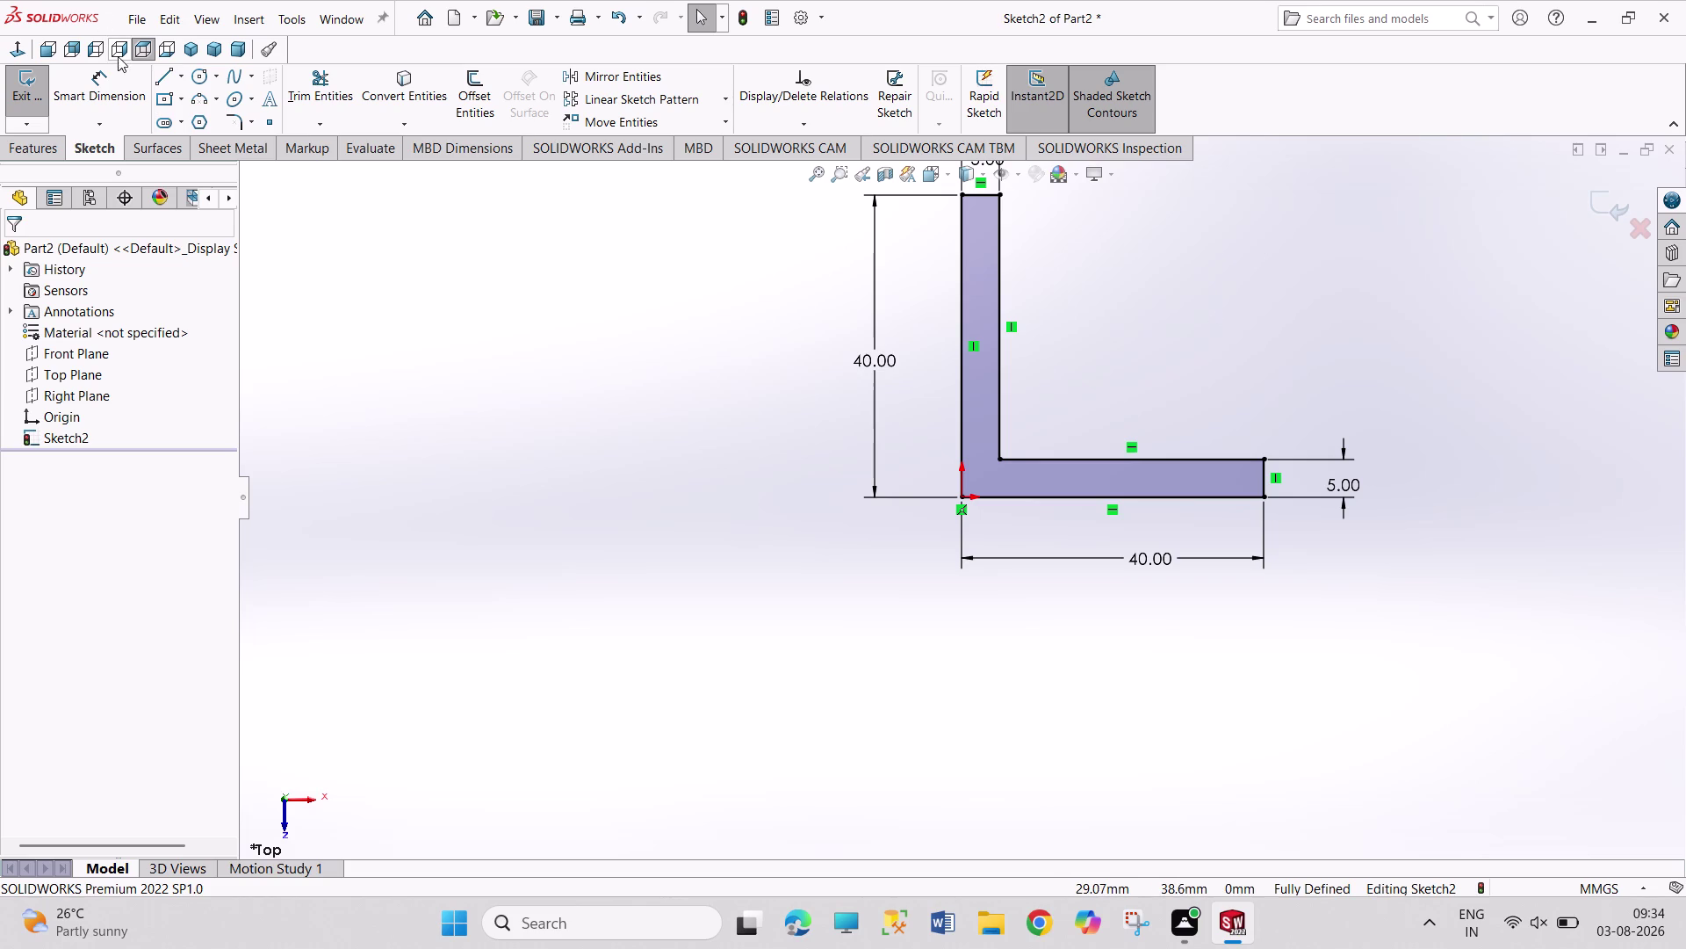
click(17, 91)
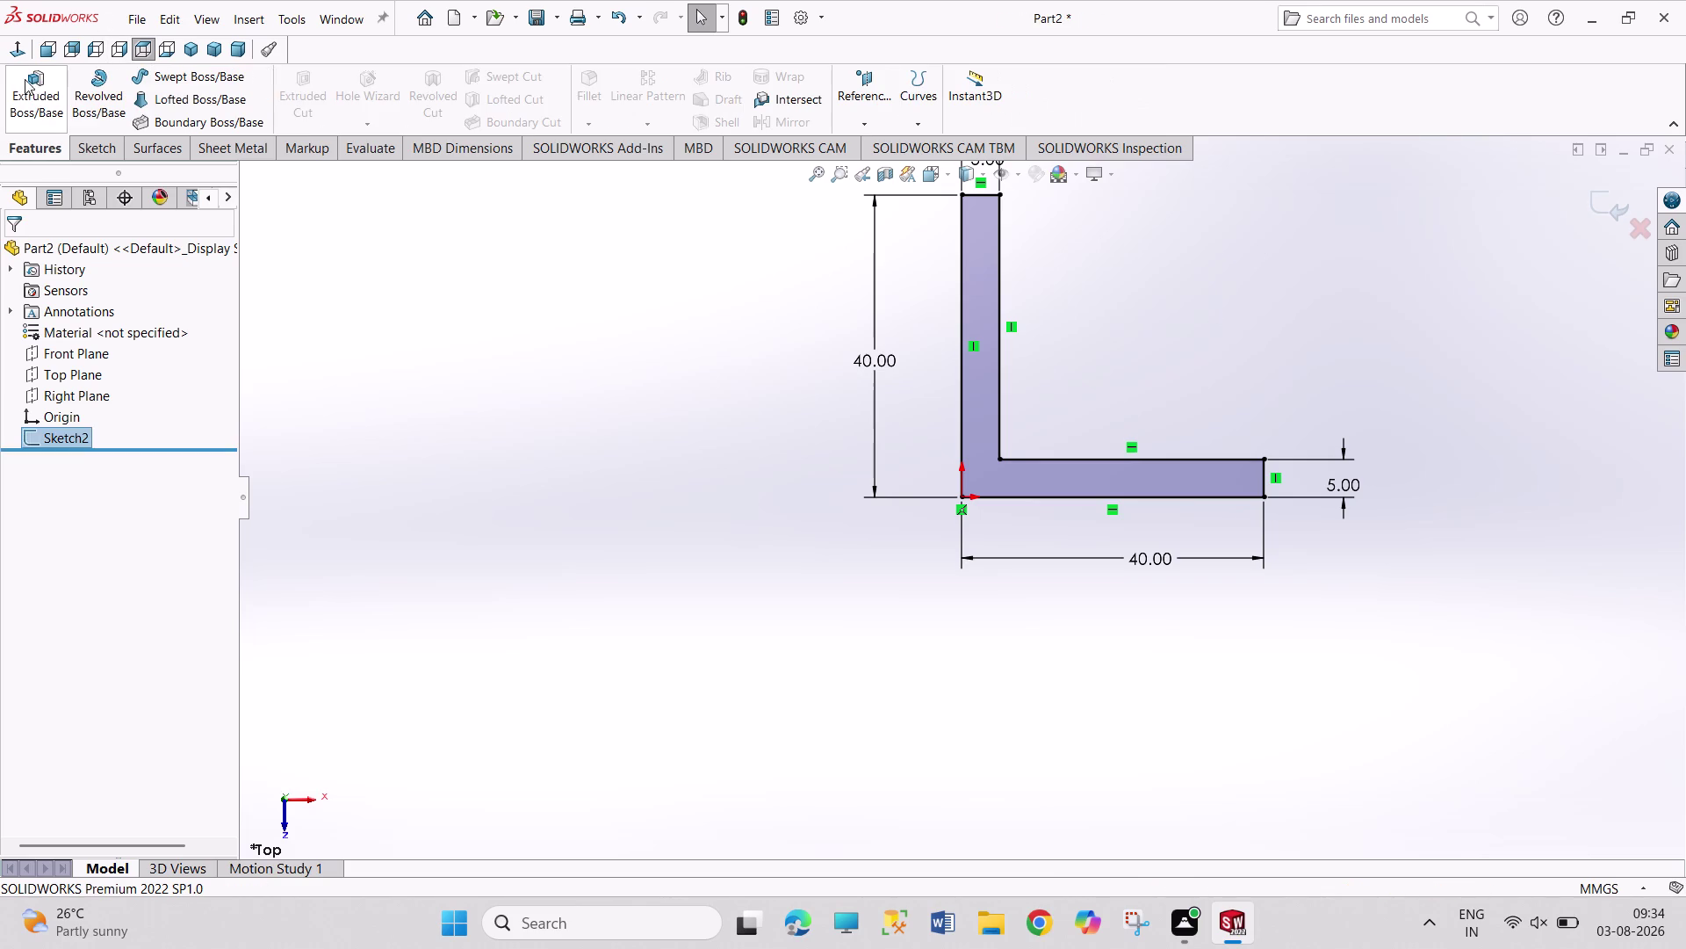
Extrude the L sketch 50 mm using the Mid Plane end condition.
click(37, 89)
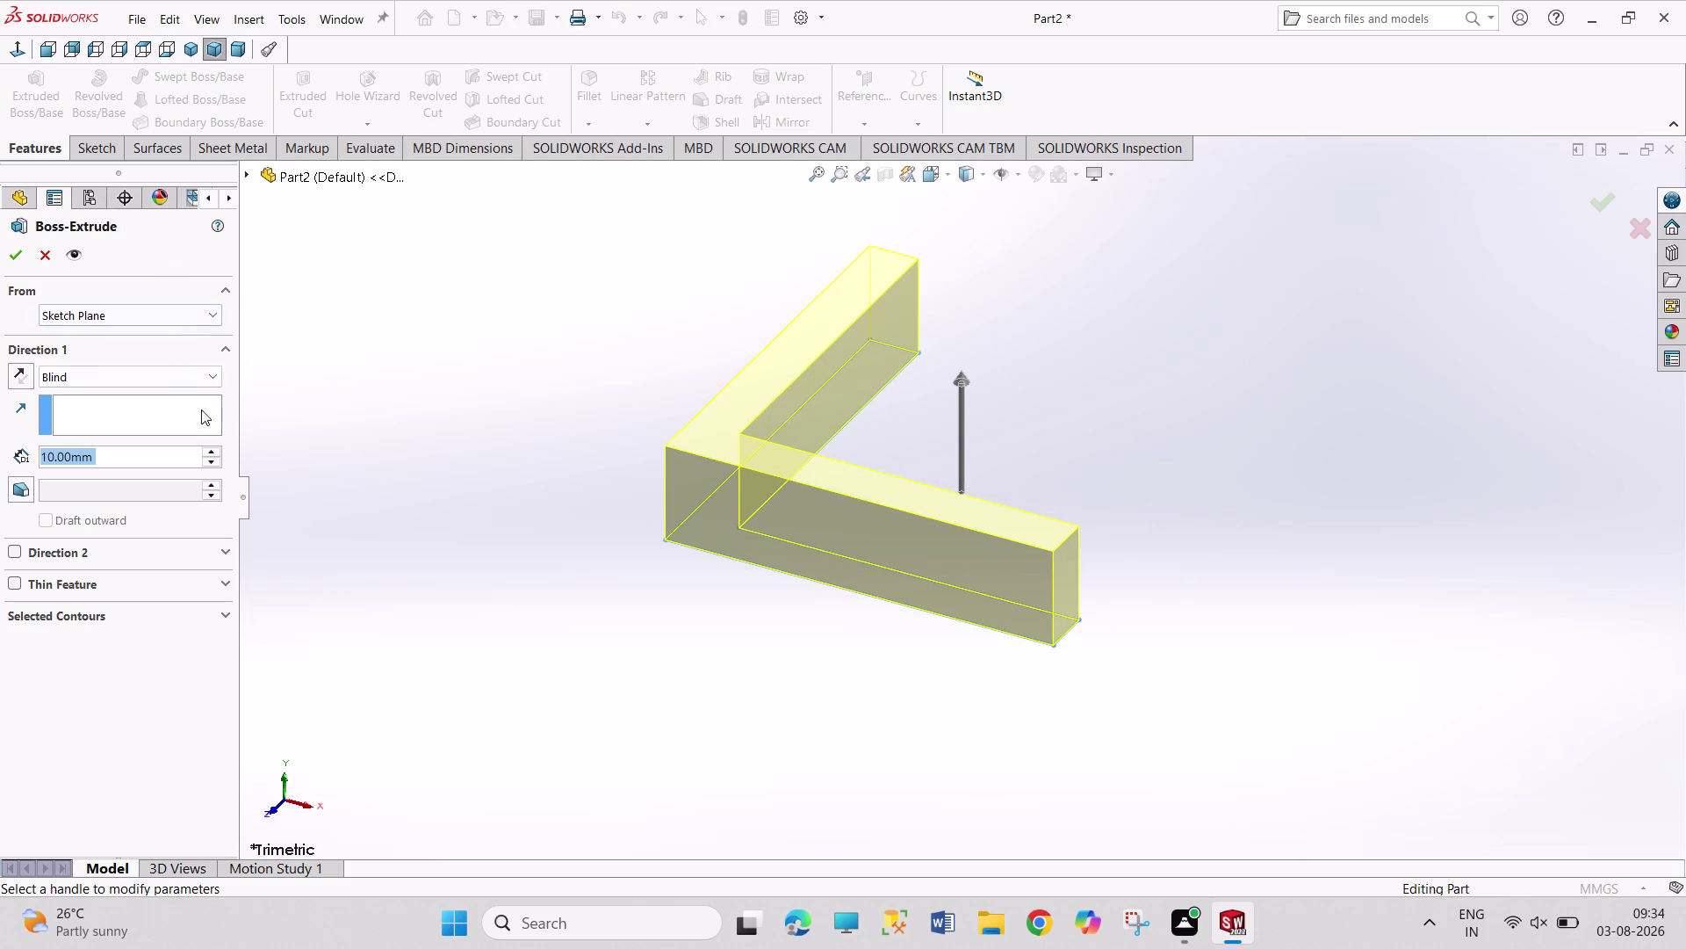
click(211, 449)
click(211, 449)
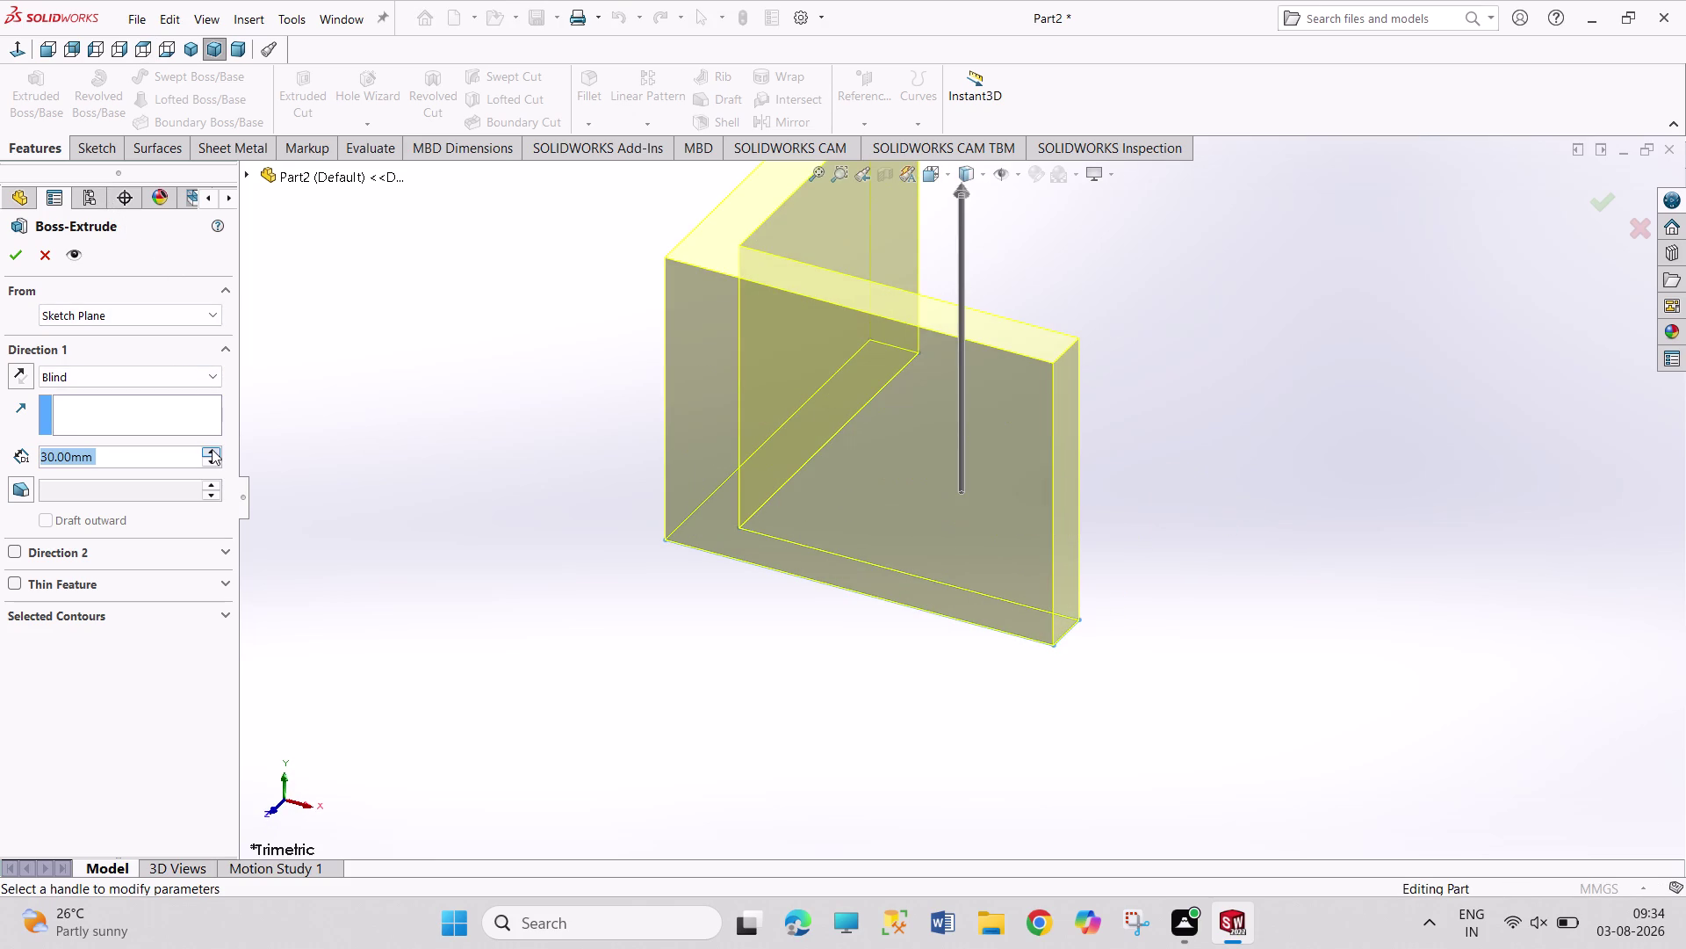
click(212, 448)
click(212, 449)
scroll(up, 3)
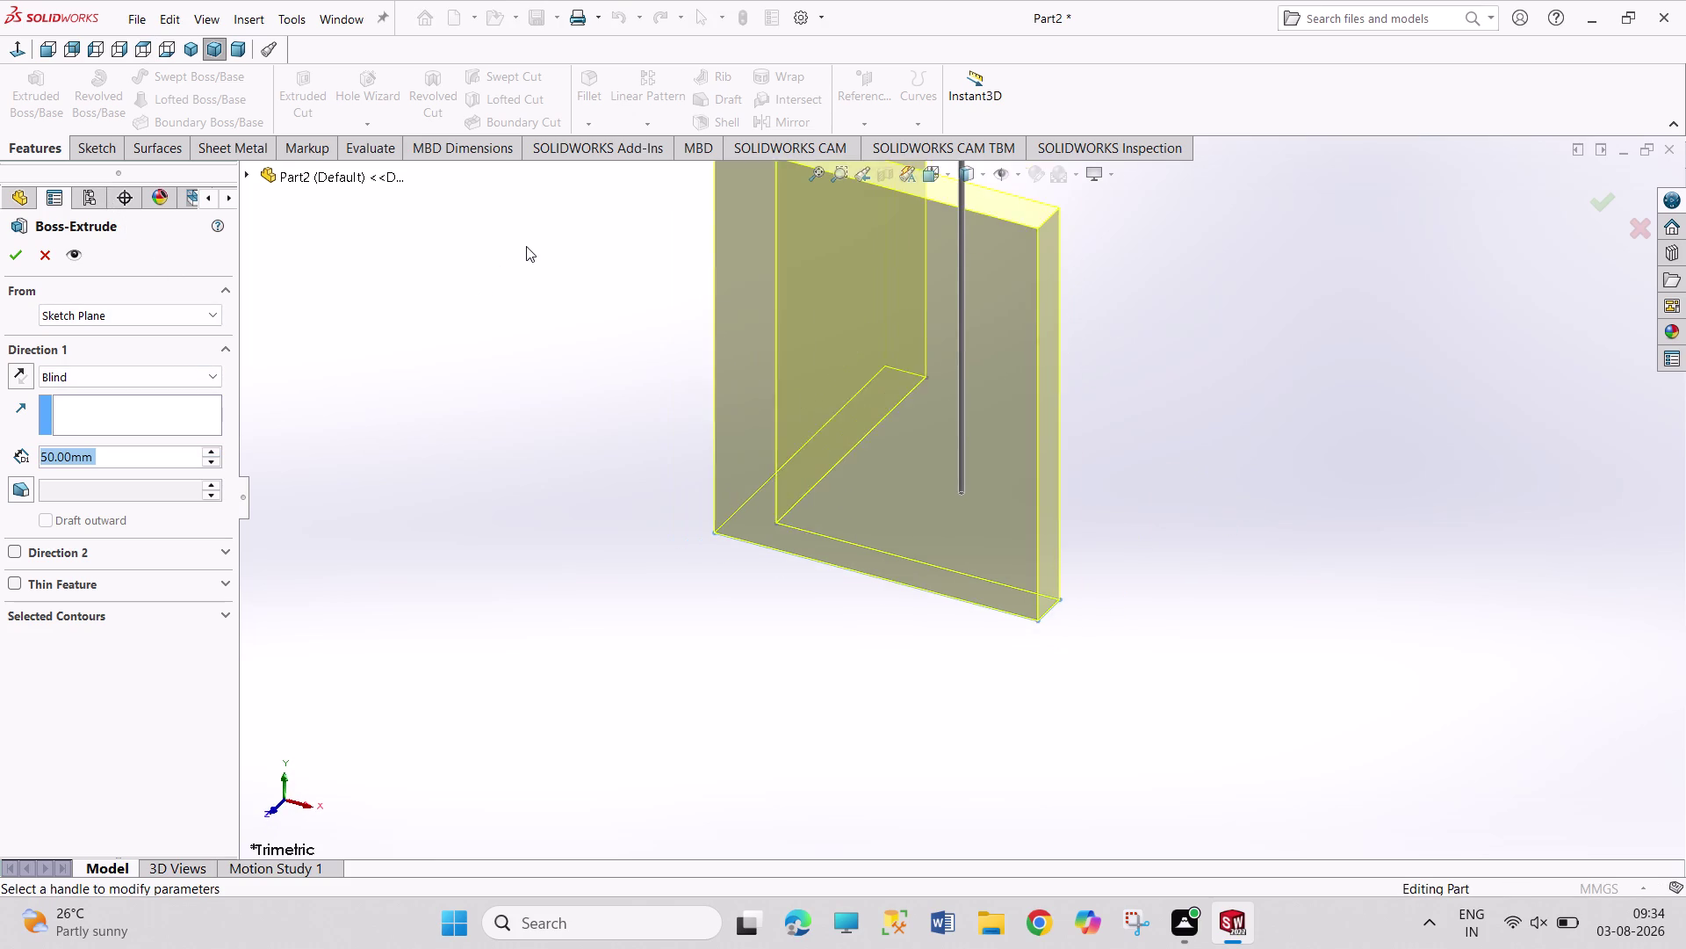
scroll(up, 3)
scroll(up, 3)
scroll(down, 3)
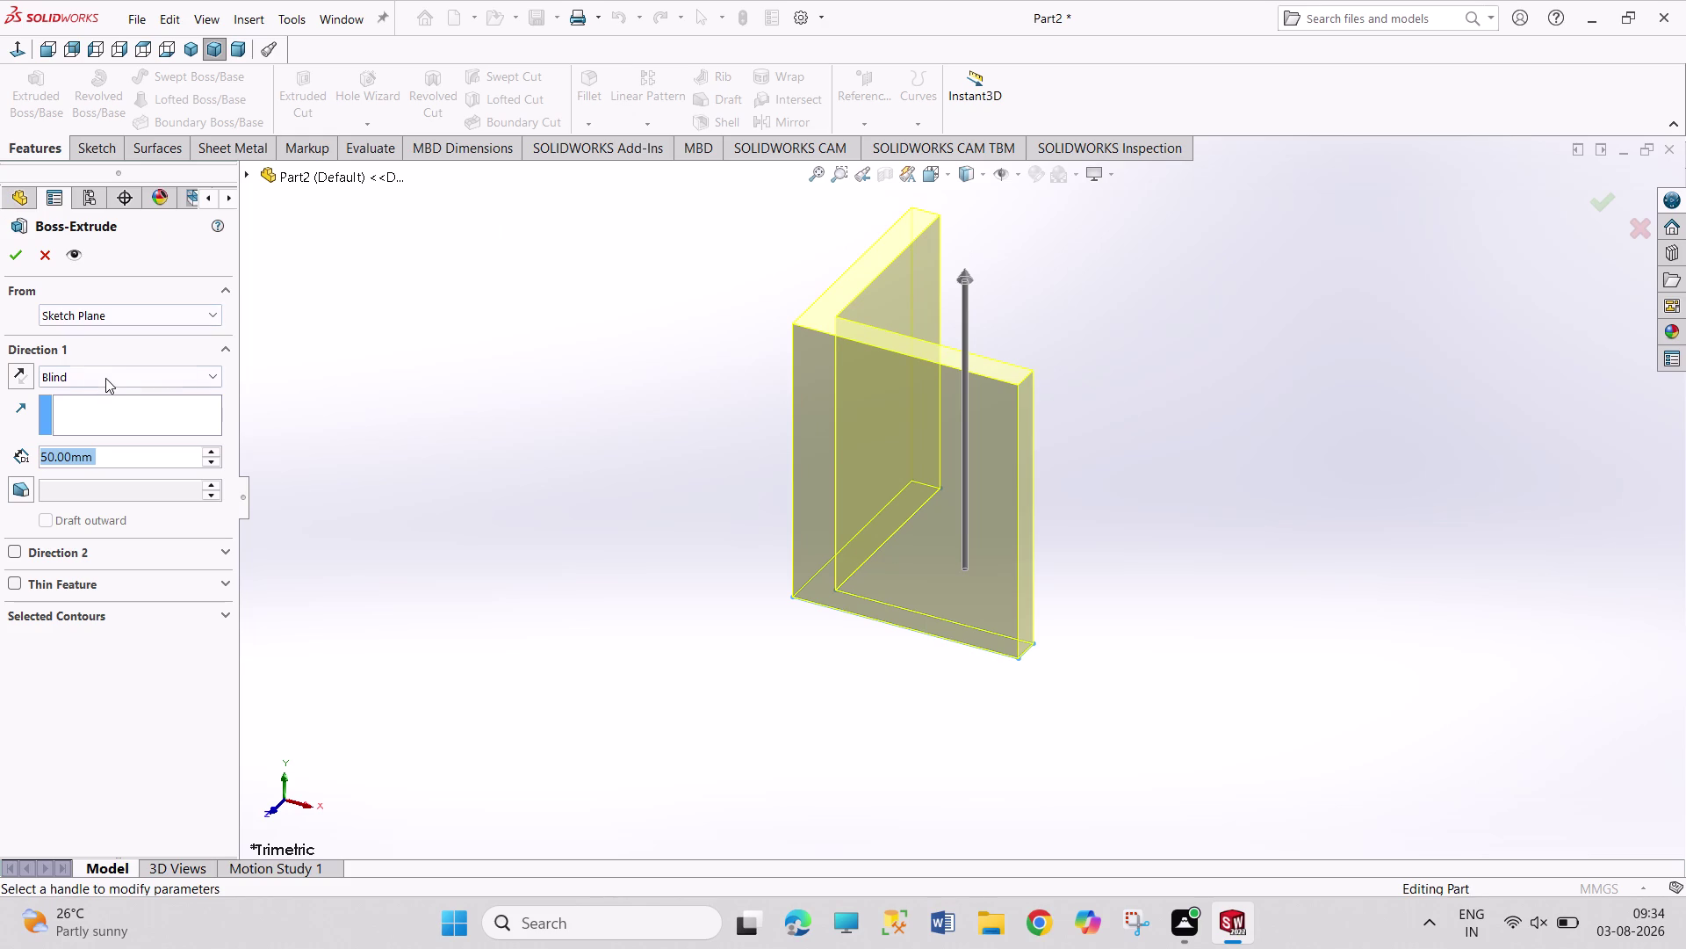
click(105, 376)
click(124, 470)
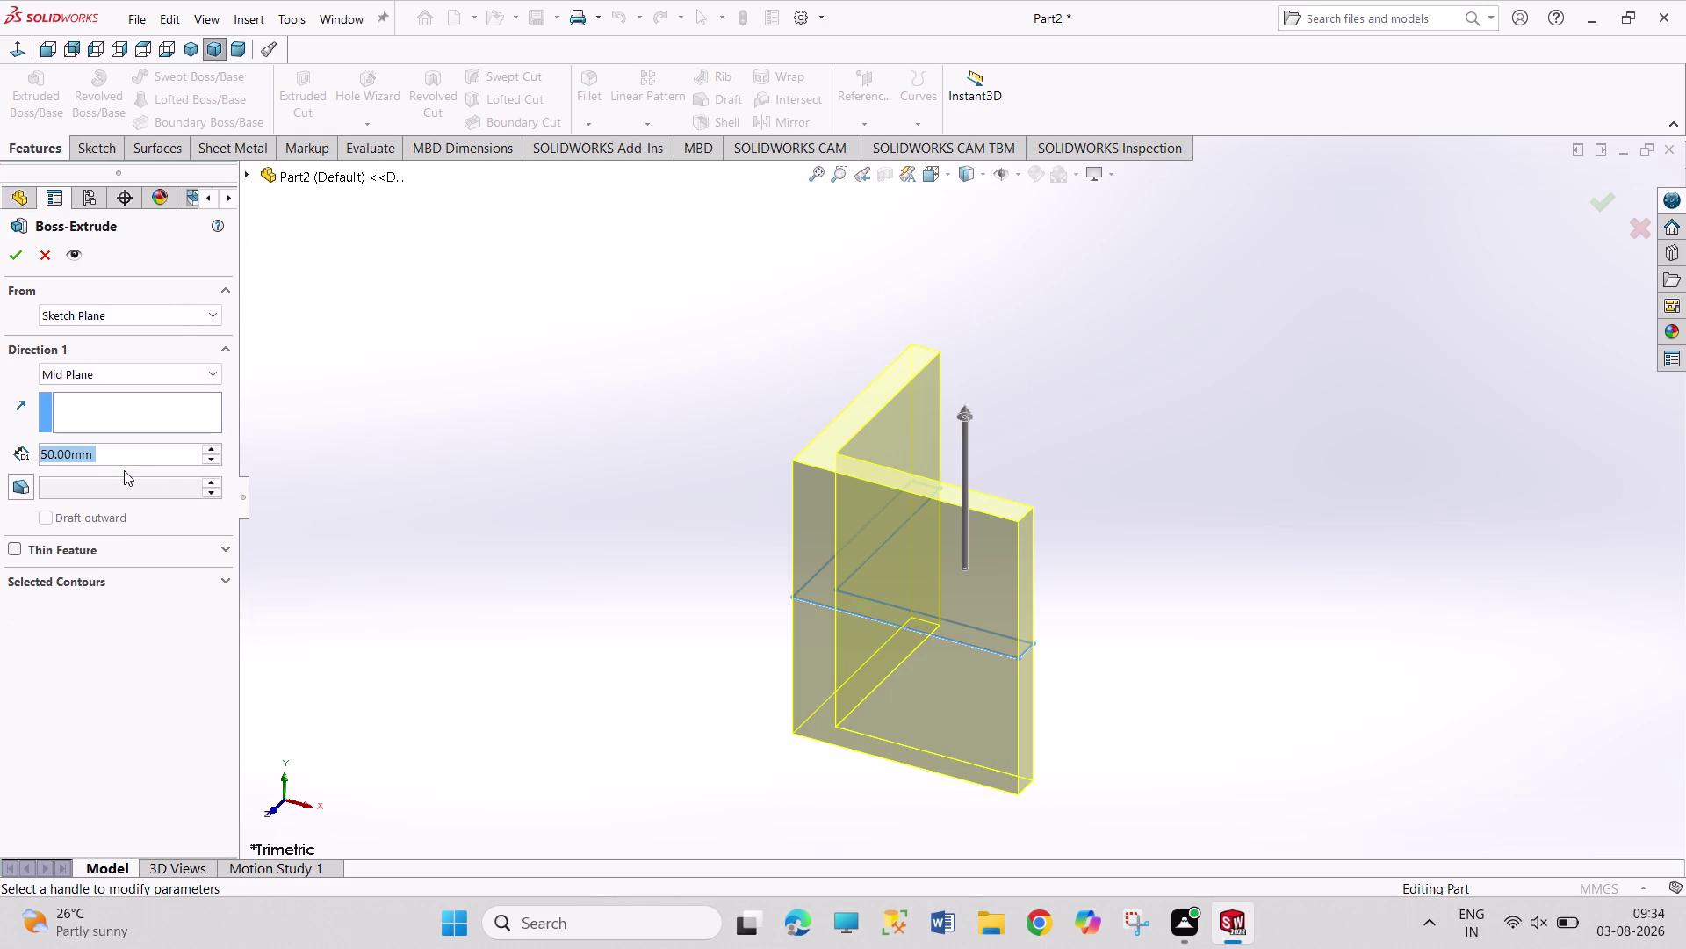
click(12, 254)
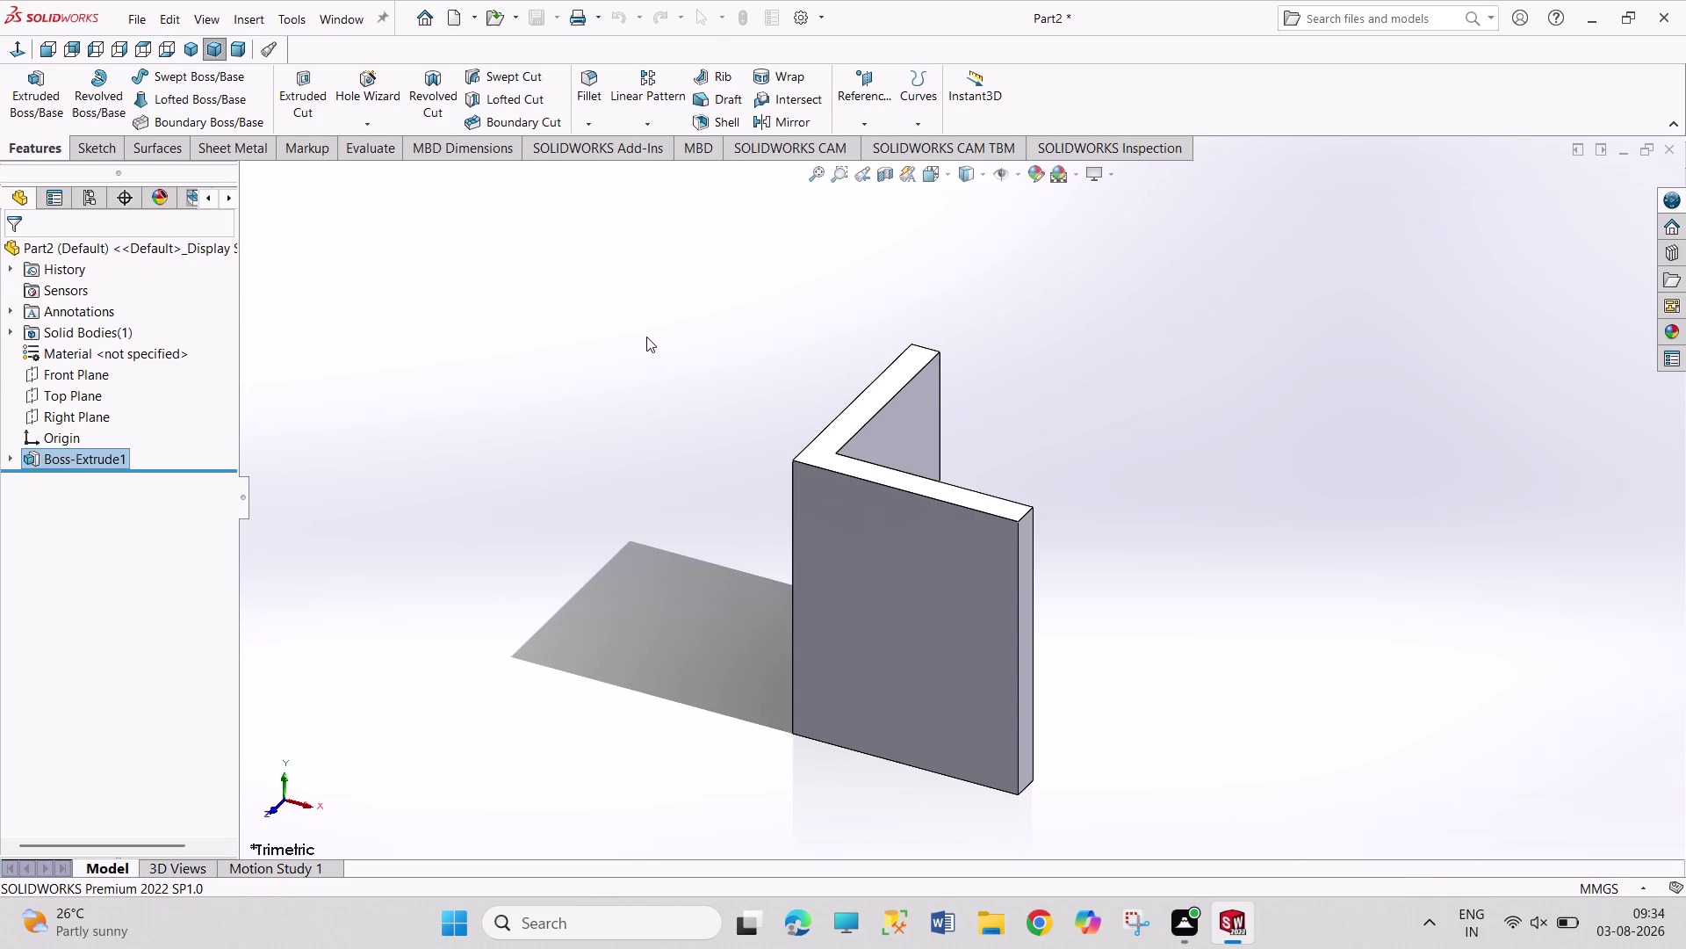
click(647, 336)
middle_drag(840, 305, 700, 552)
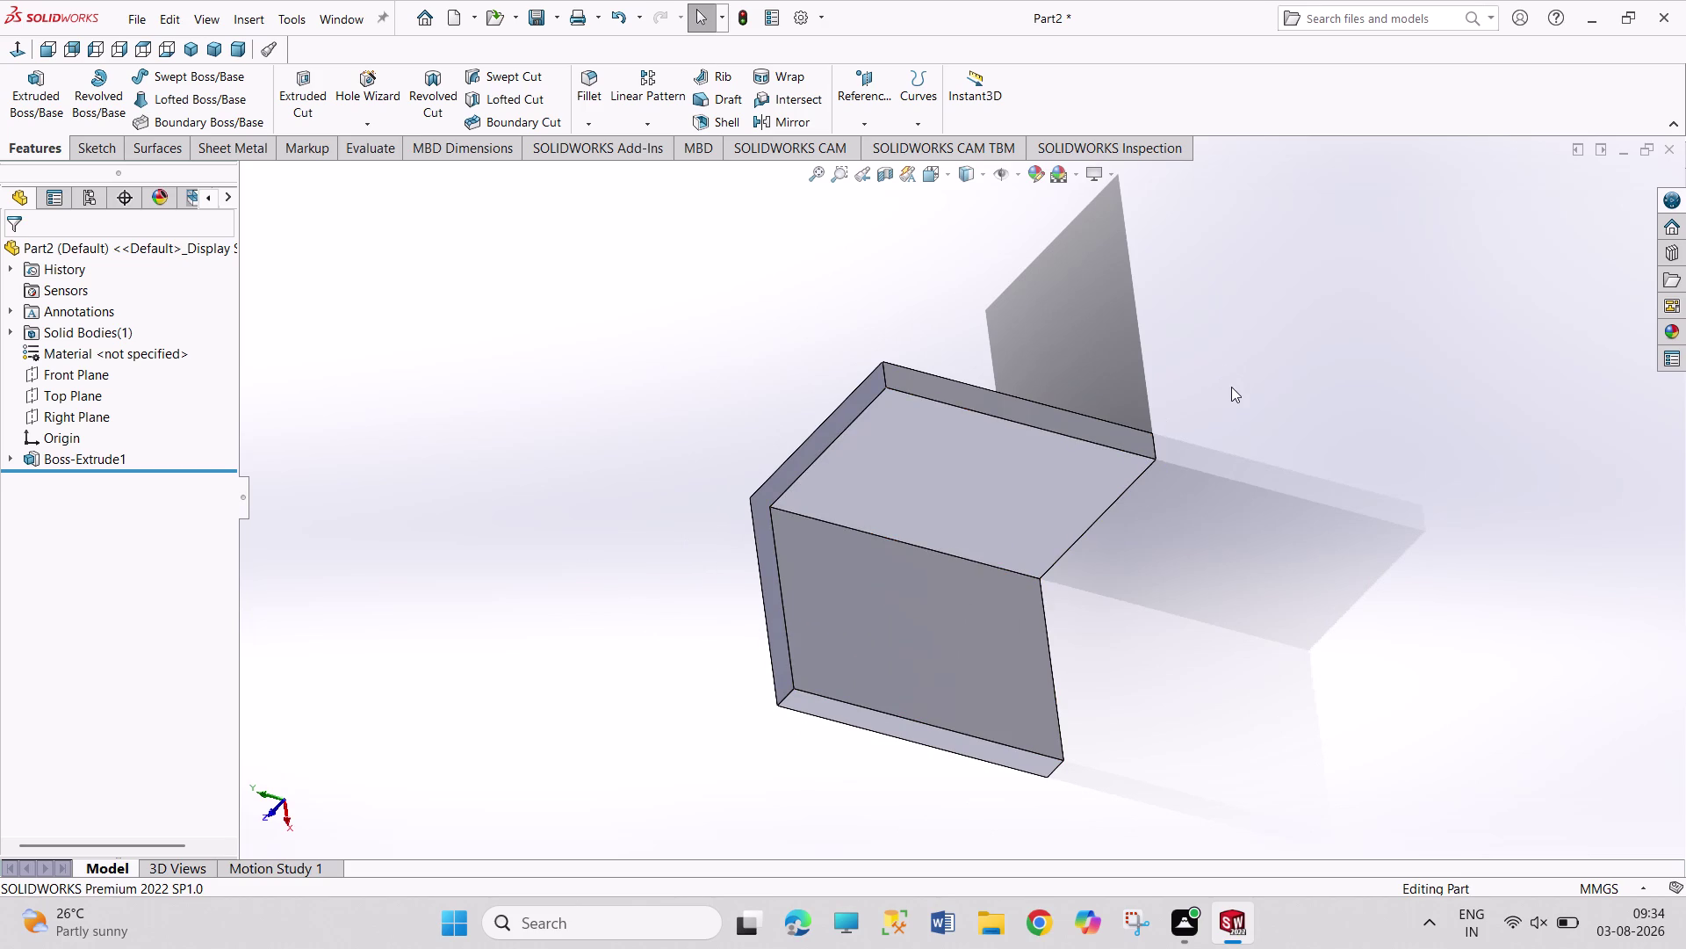
middle_drag(1226, 387, 1149, 314)
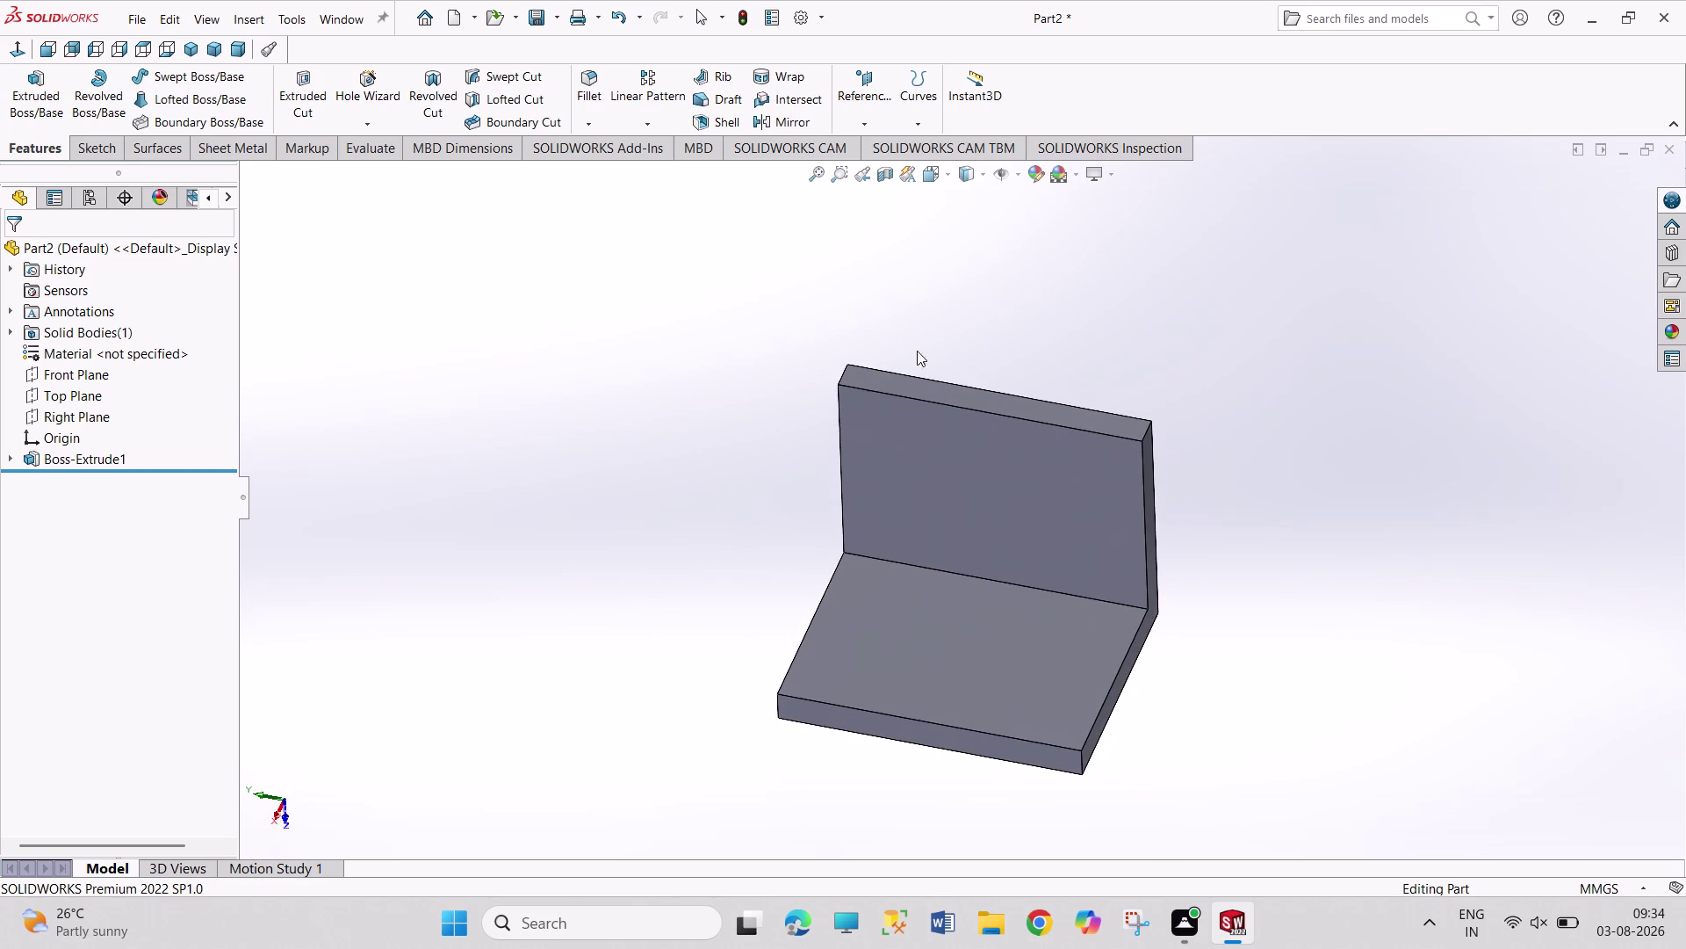
middle_drag(681, 604, 802, 659)
scroll(up, 3)
middle_drag(664, 568, 685, 579)
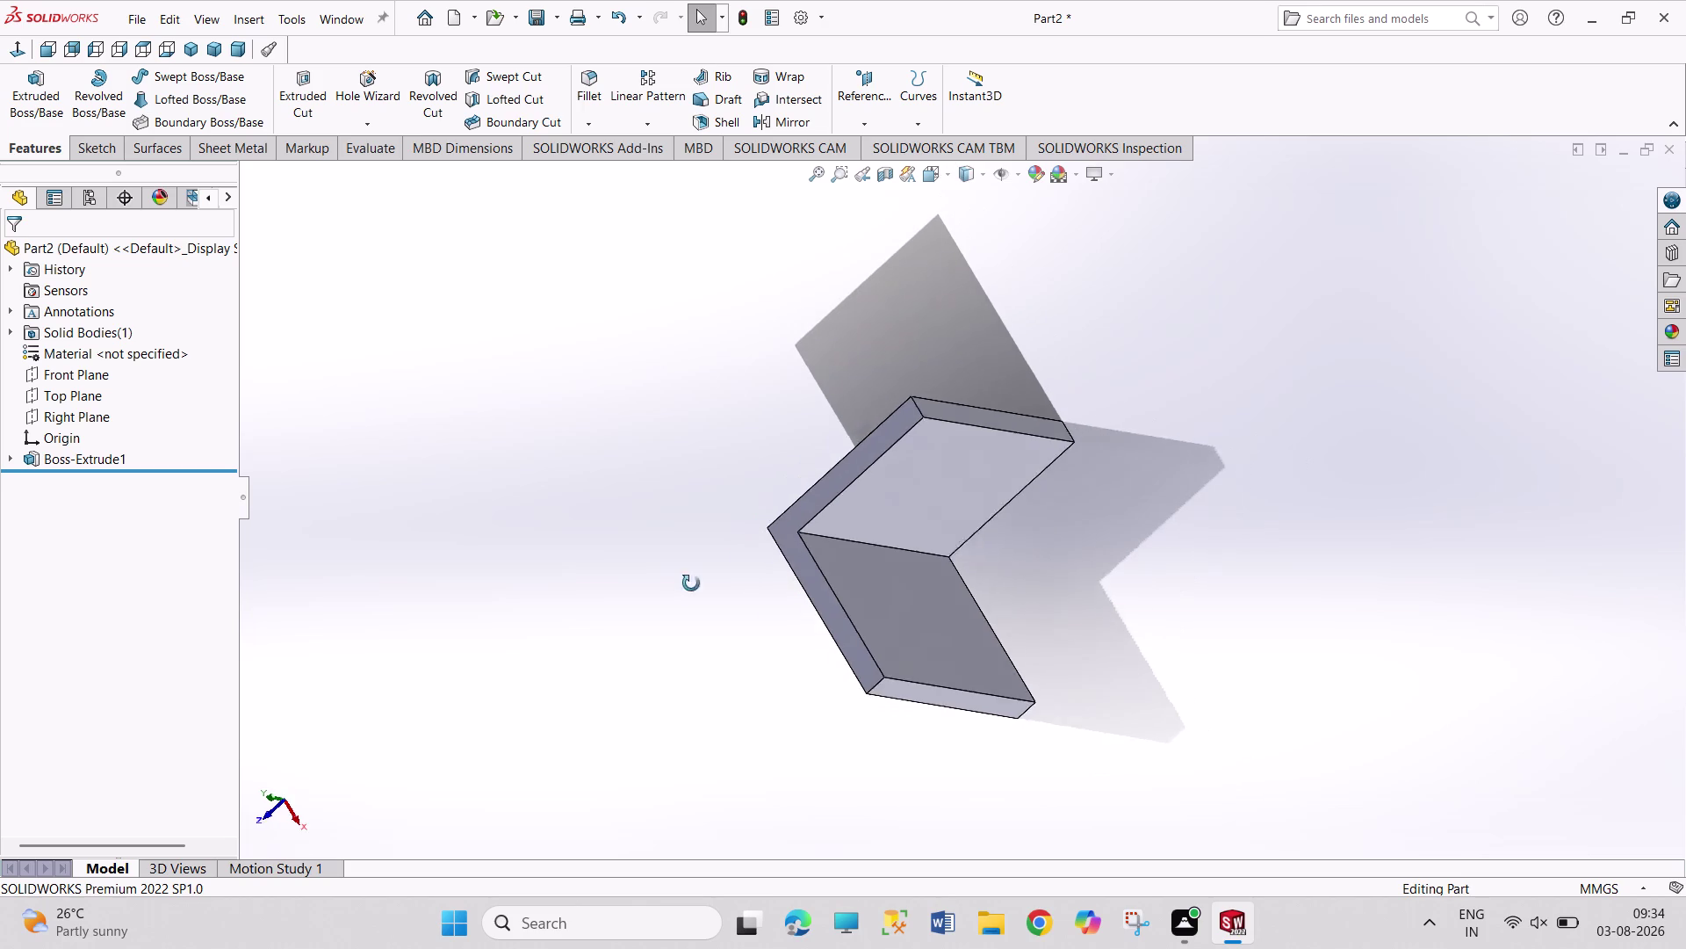
middle_drag(685, 580, 750, 693)
middle_drag(703, 574, 778, 605)
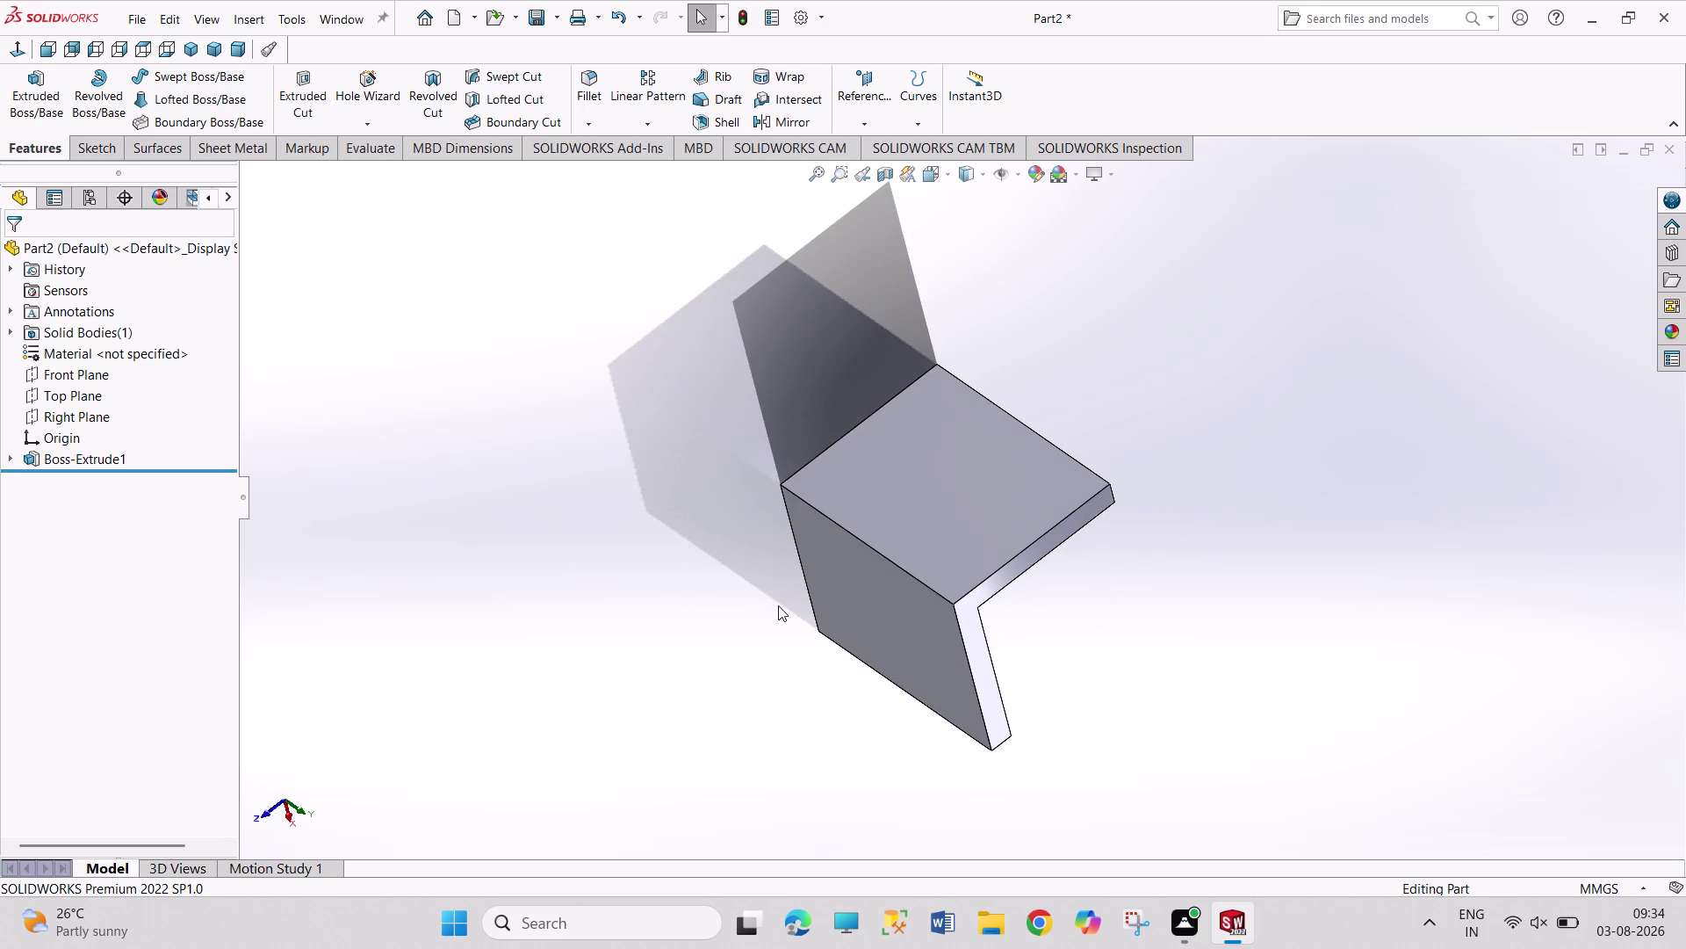
click(847, 530)
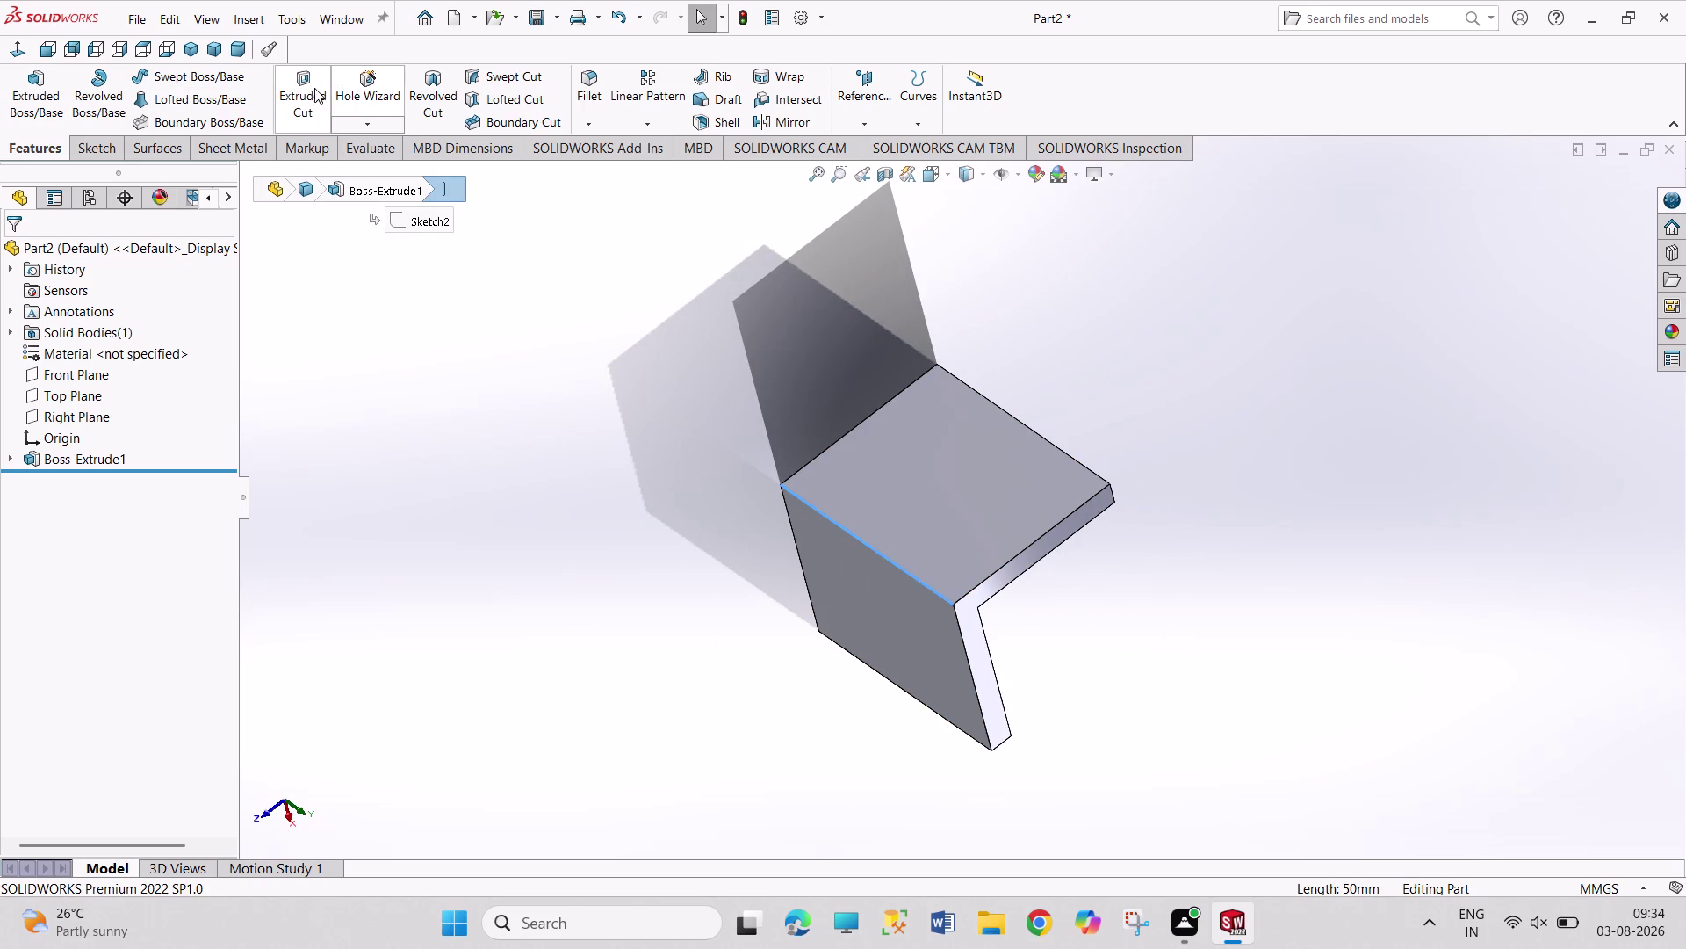
click(583, 93)
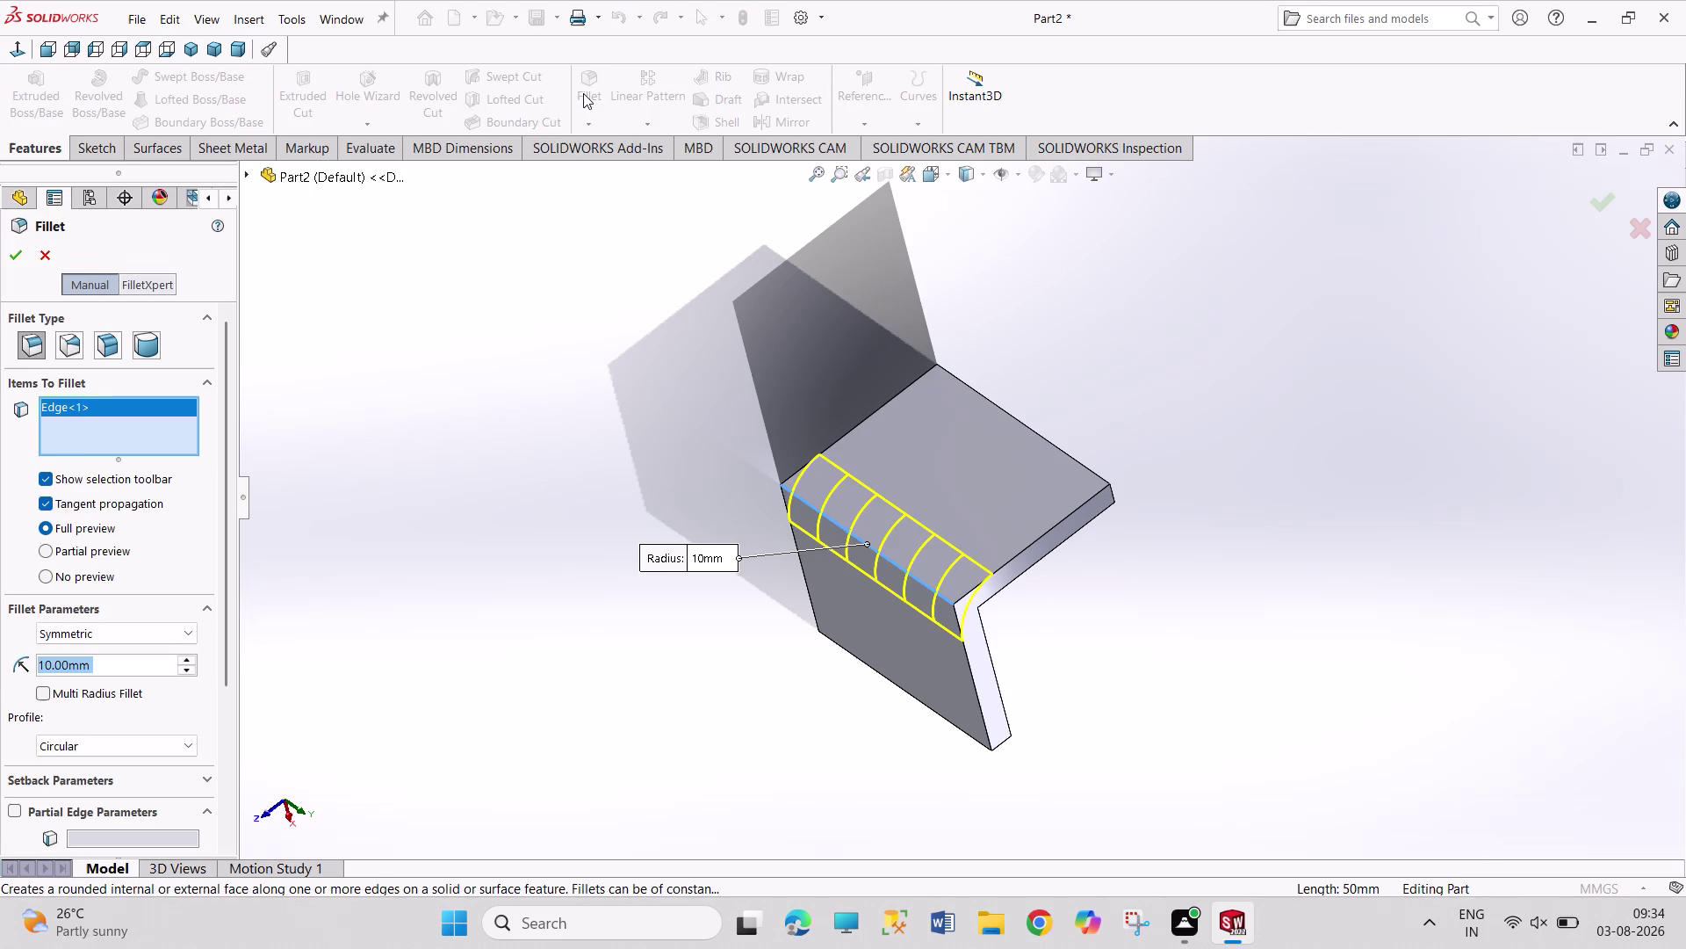
Round the bracket's bend with a 6.25 mm fillet.
text(6)
text(.25)
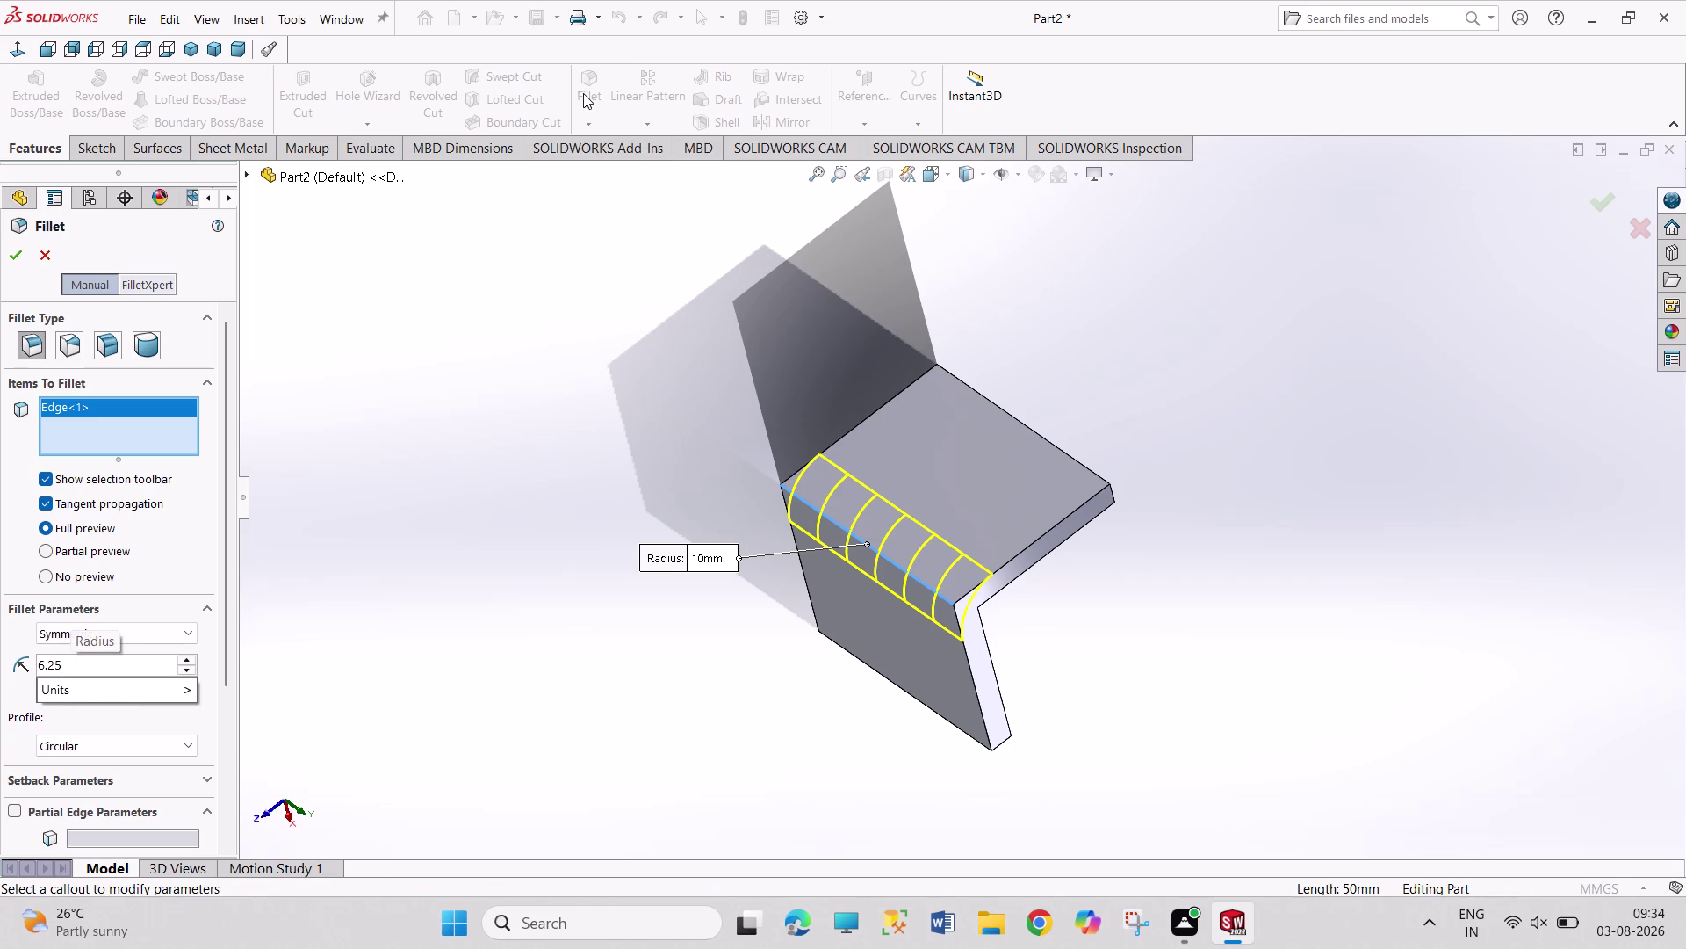
key(Return)
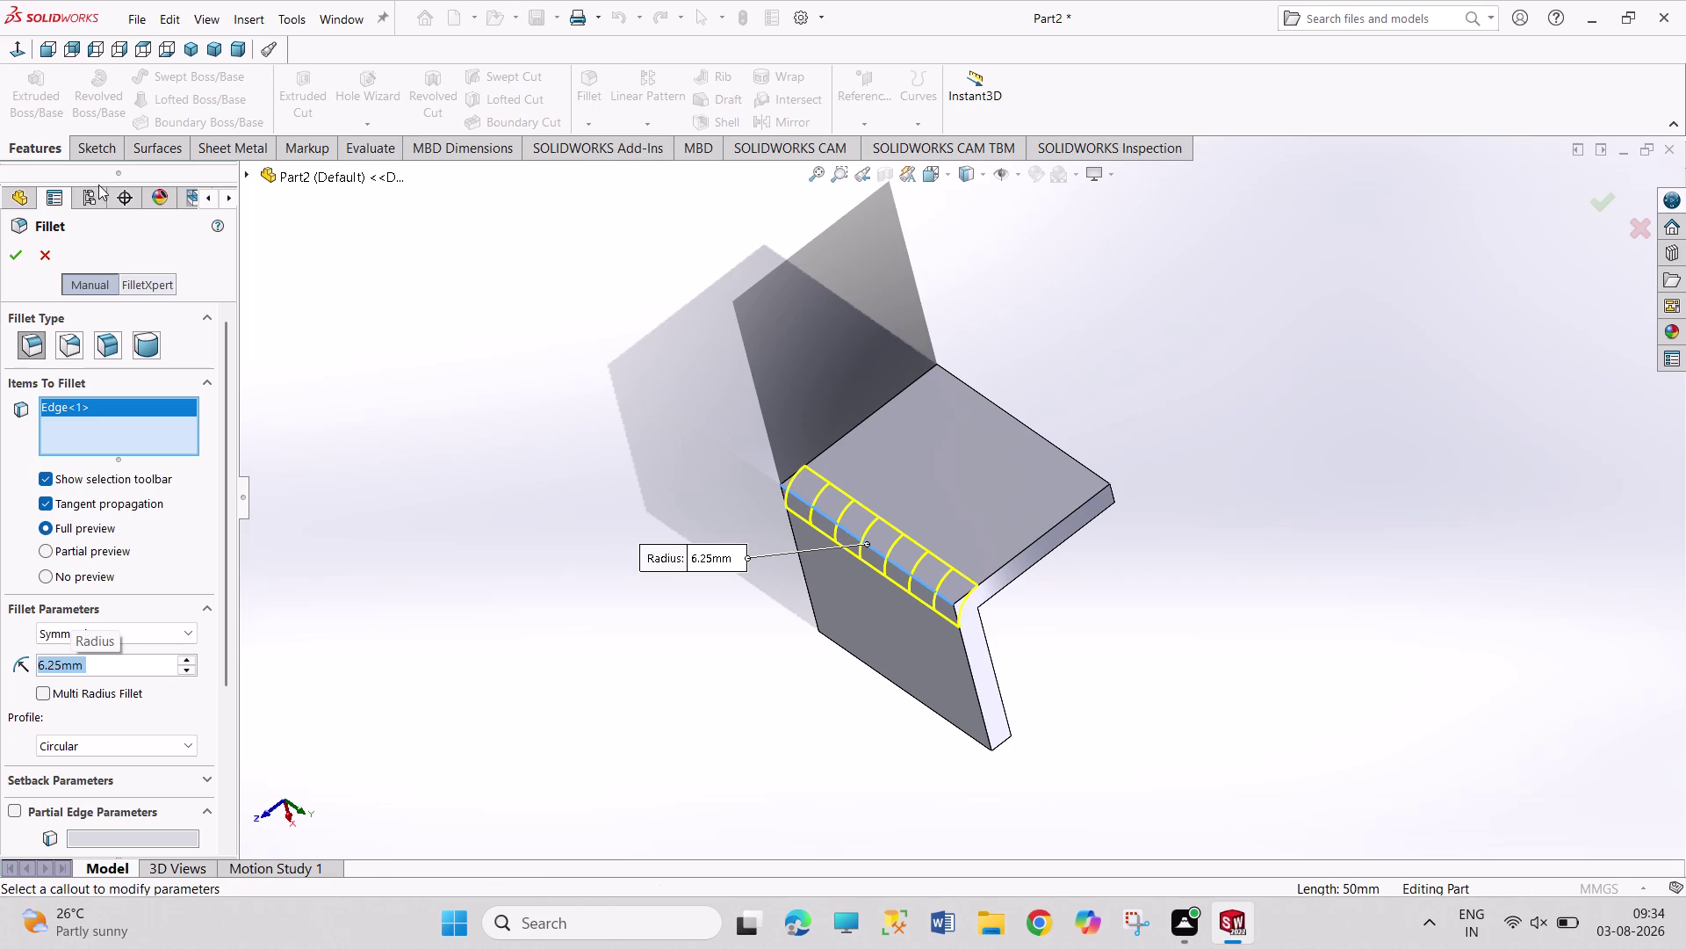
click(23, 251)
click(1054, 353)
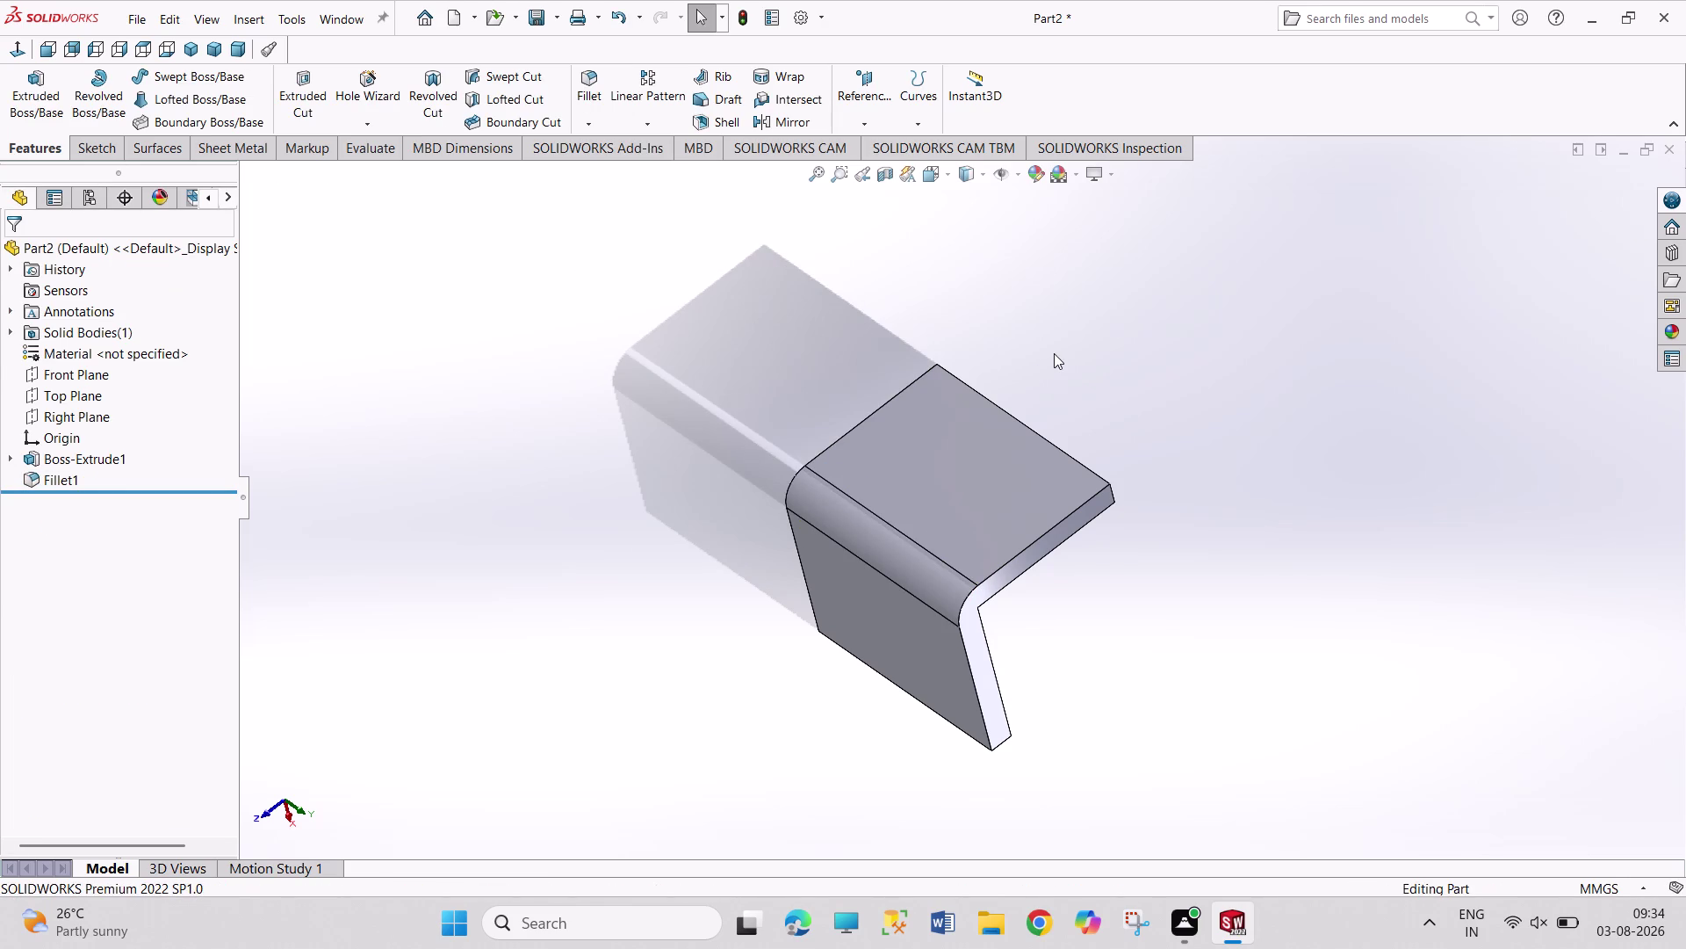
Orbit to the bracket's flat face and open Sketch3 on it.
middle_drag(914, 360, 903, 362)
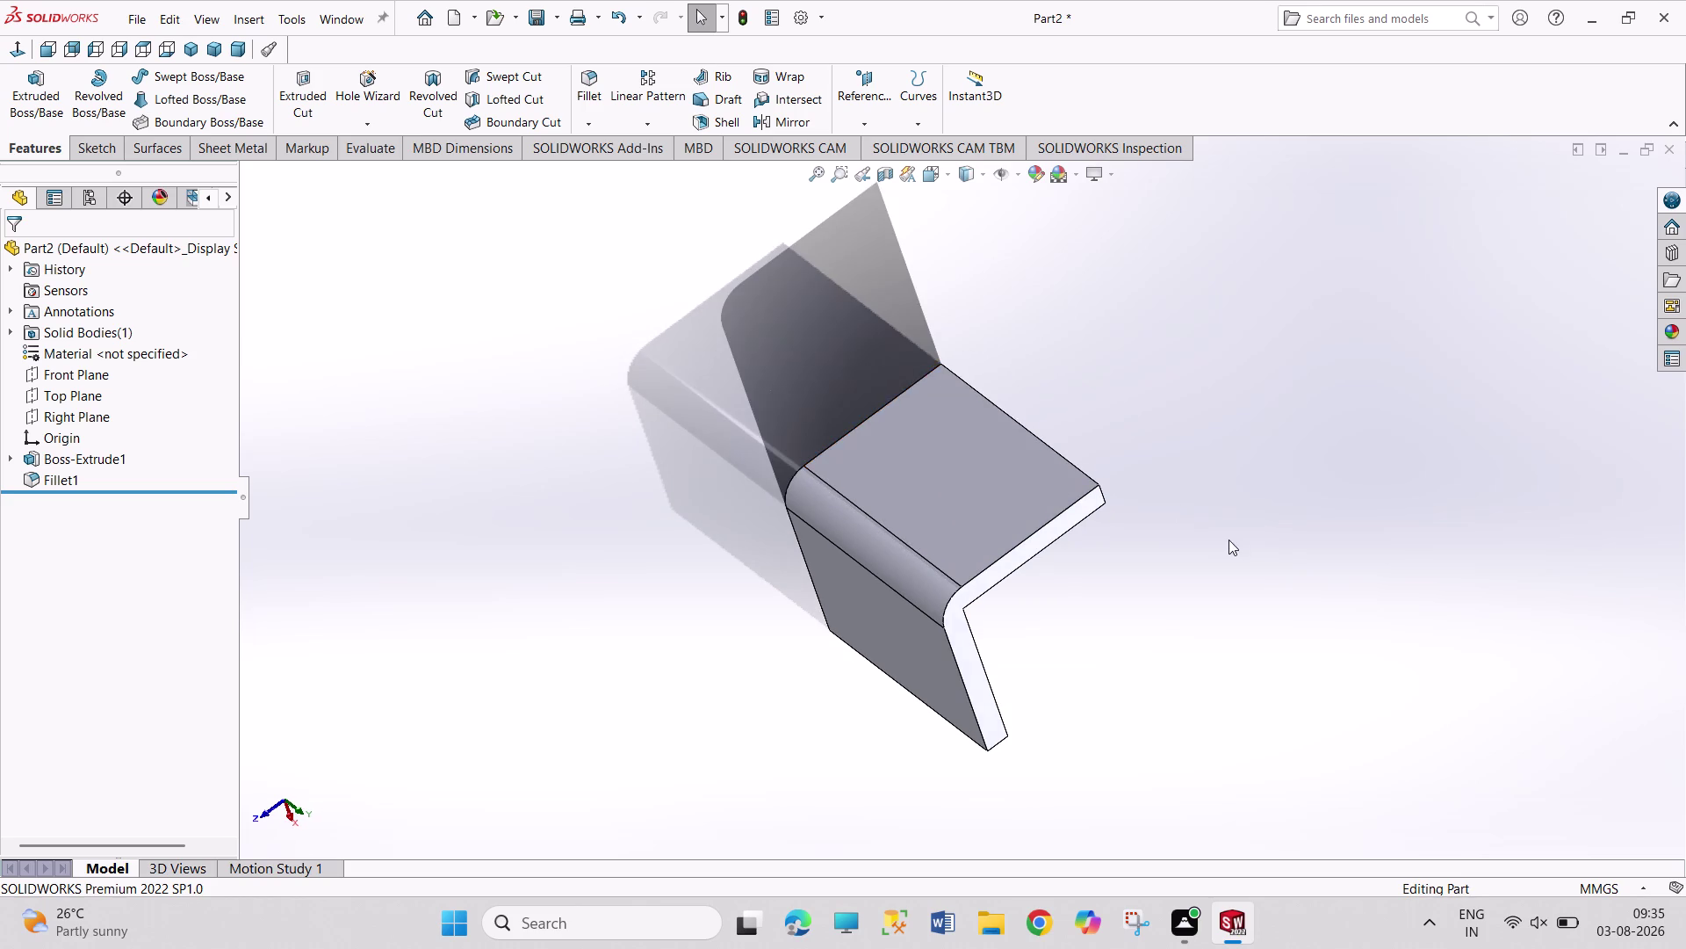
middle_drag(1182, 527, 839, 449)
middle_click(975, 457)
middle_drag(843, 350, 886, 367)
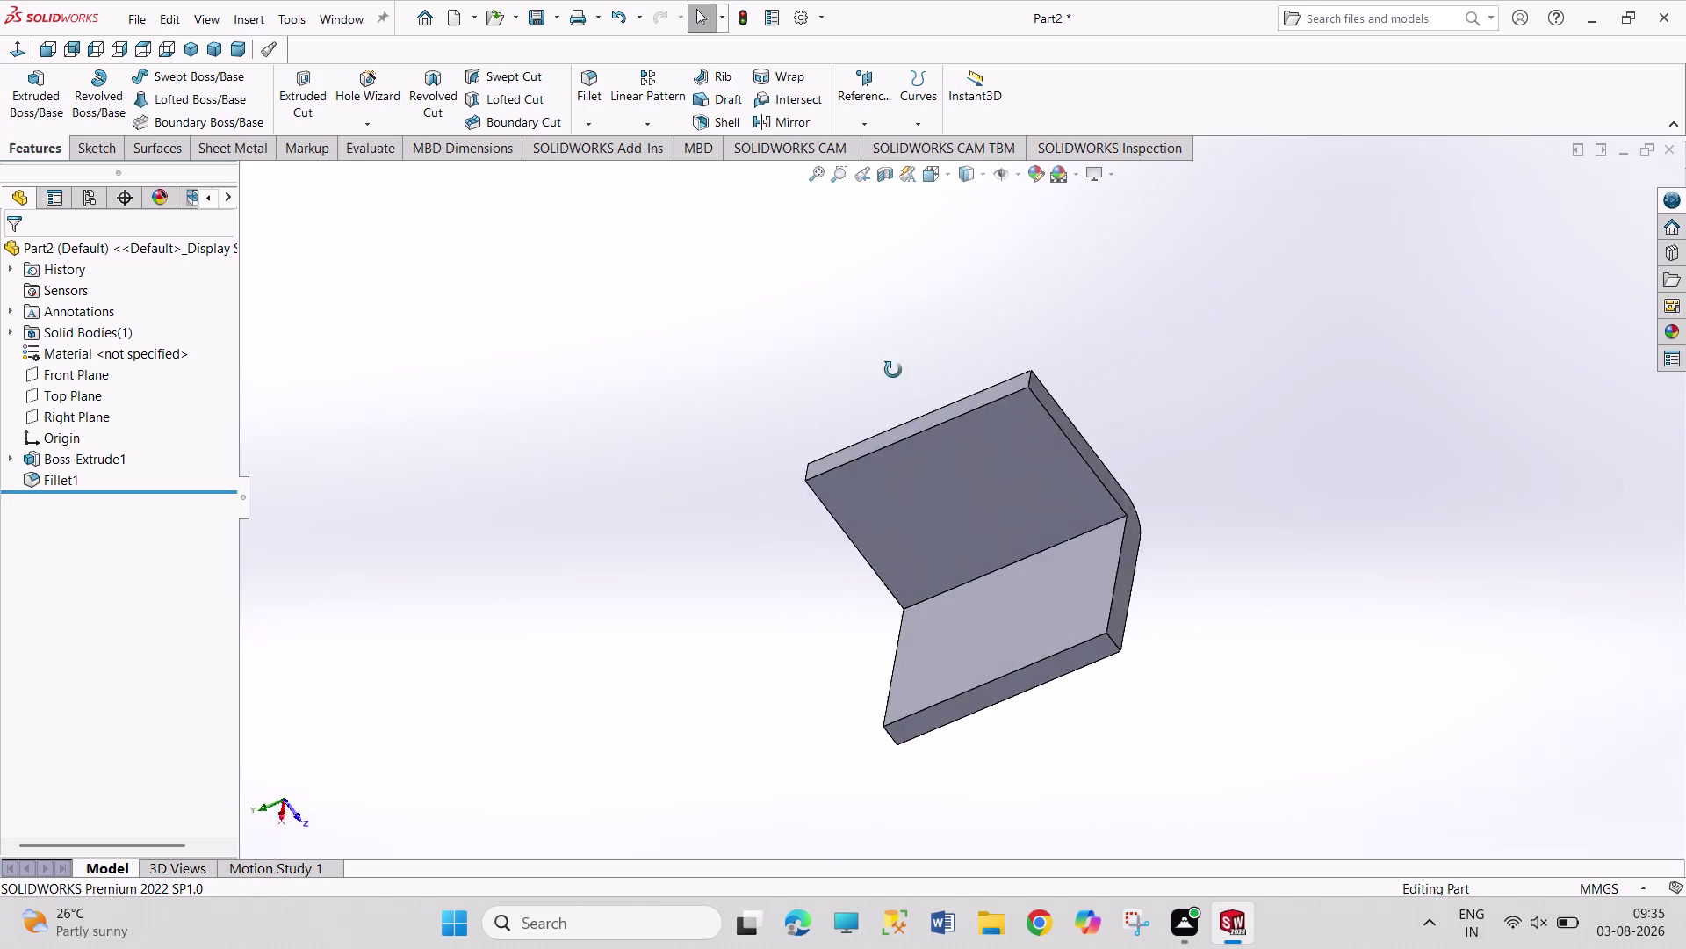
middle_drag(886, 366, 948, 392)
click(935, 477)
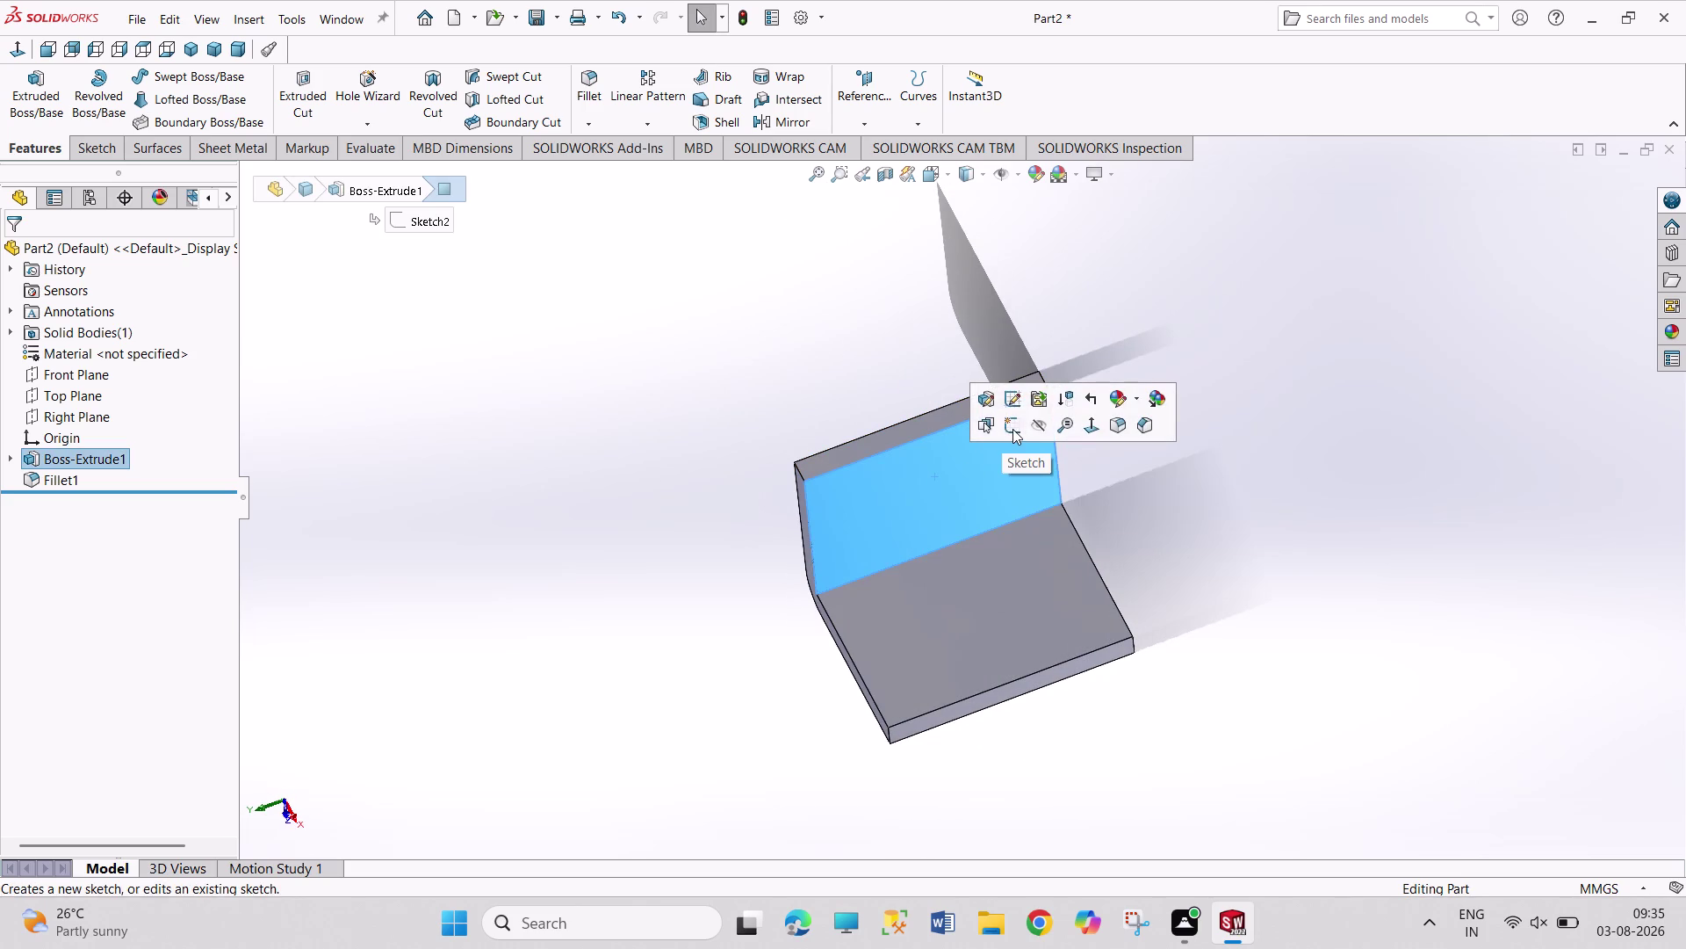
click(1012, 429)
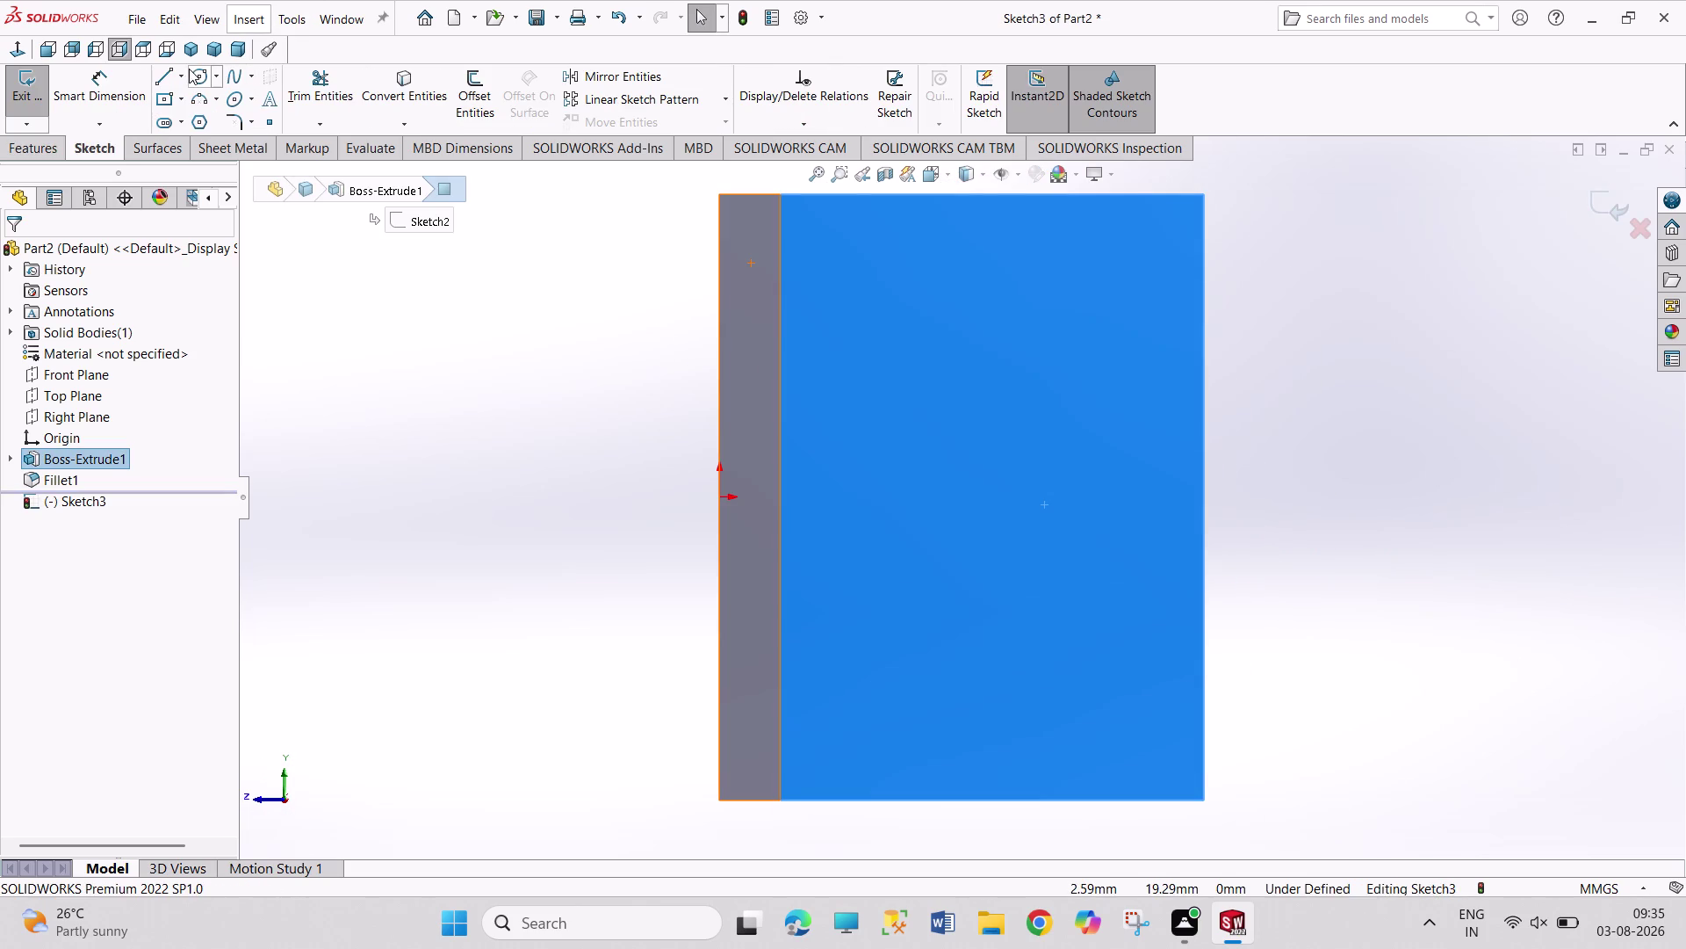
Sketch an upper and a lower circle stacked vertically on the bracket face.
click(200, 76)
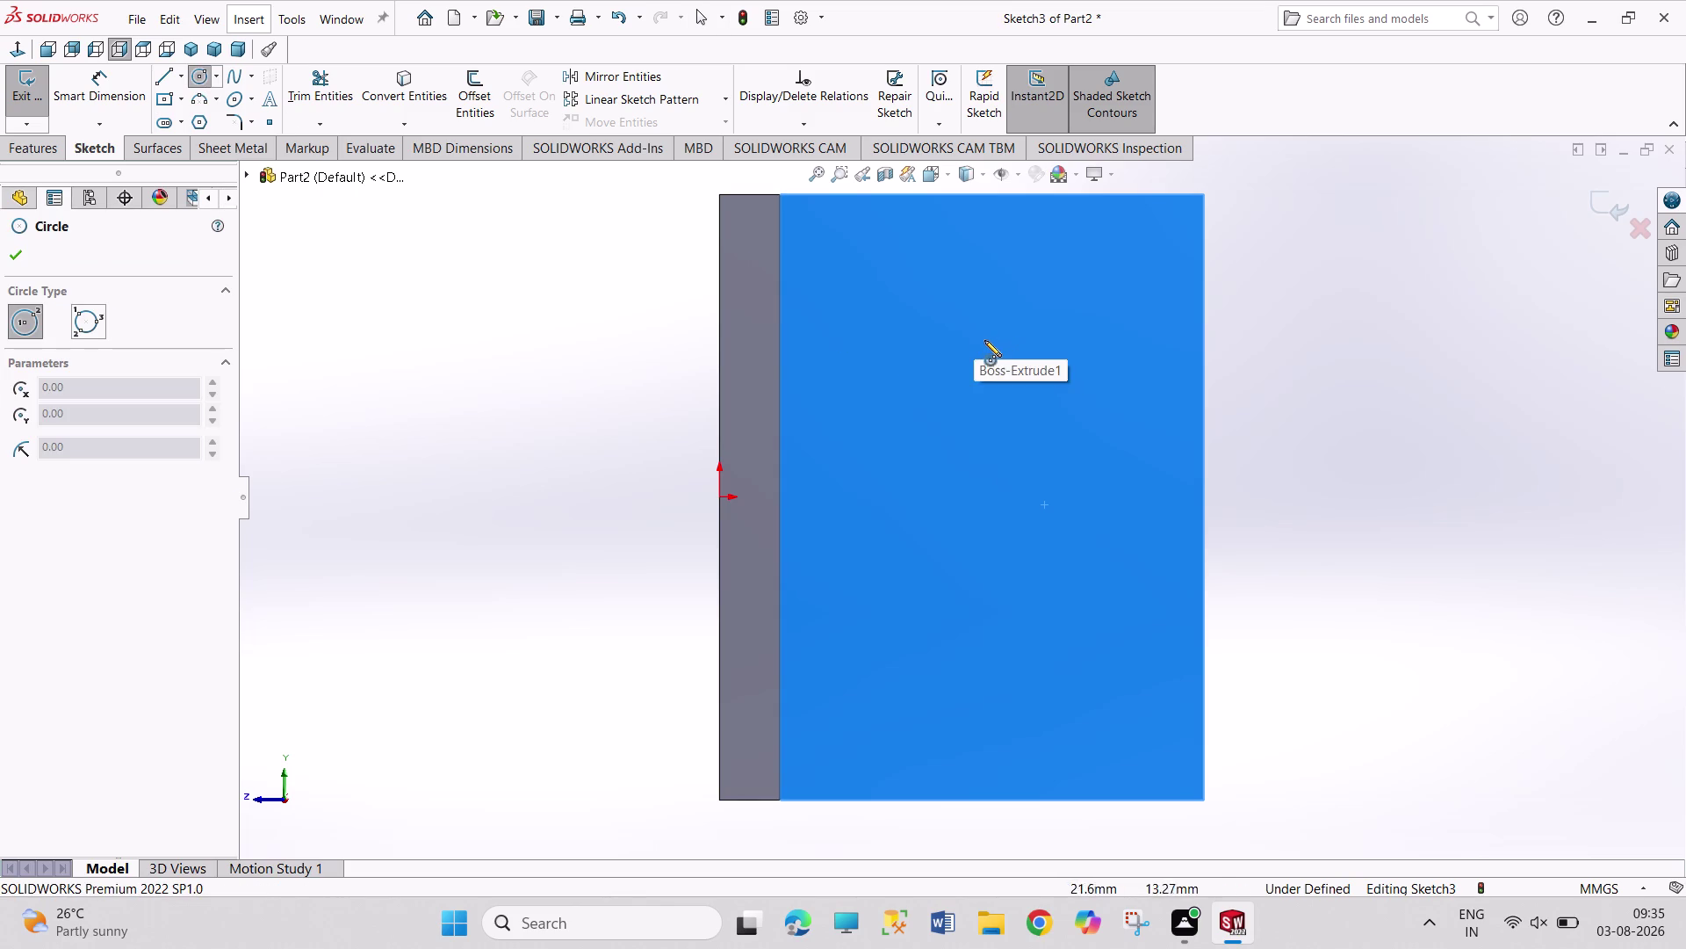
click(1002, 342)
click(1019, 383)
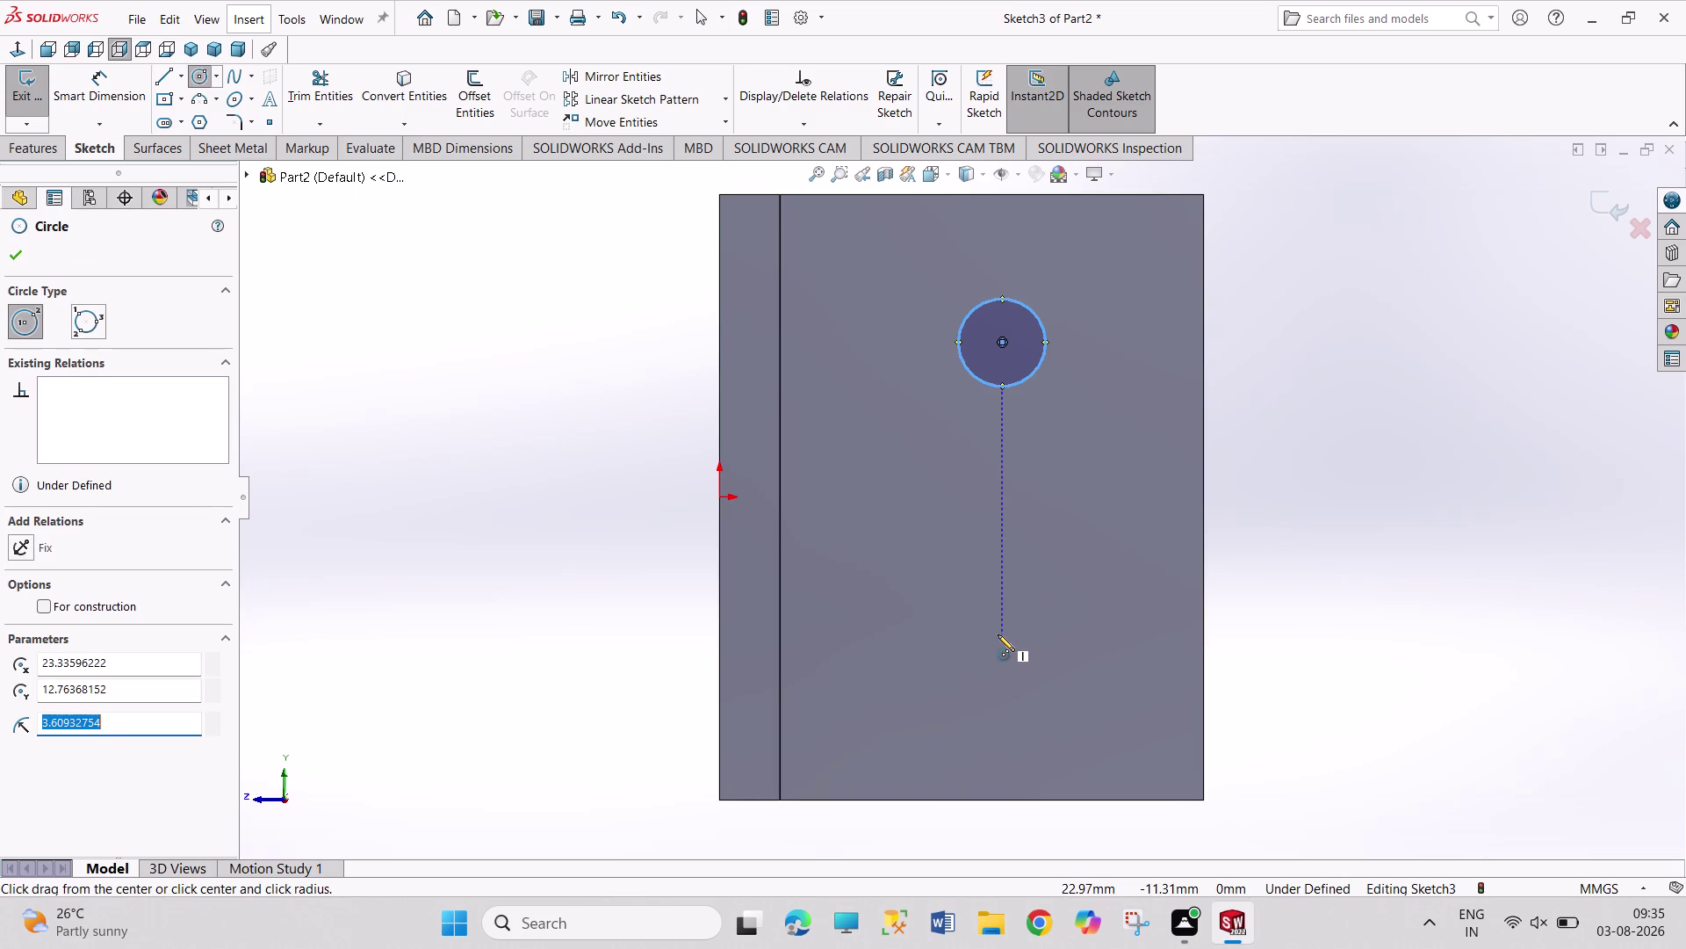
click(998, 634)
click(1009, 678)
right_drag(1268, 651, 1260, 561)
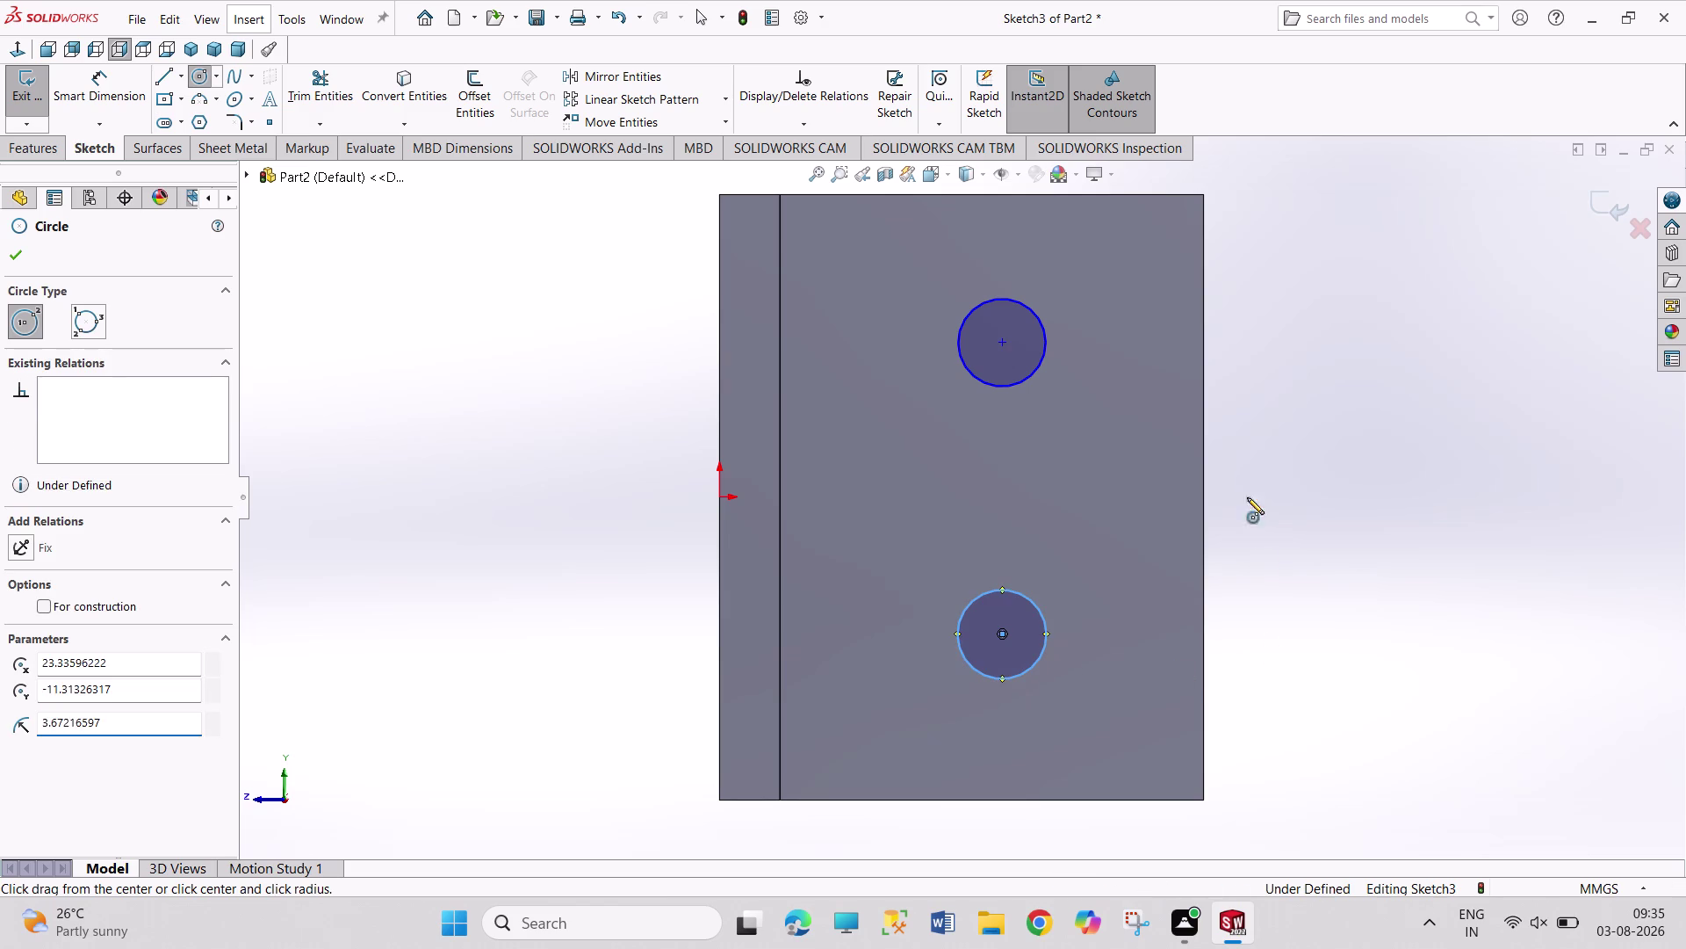
right_drag(1260, 560, 1230, 410)
click(1039, 367)
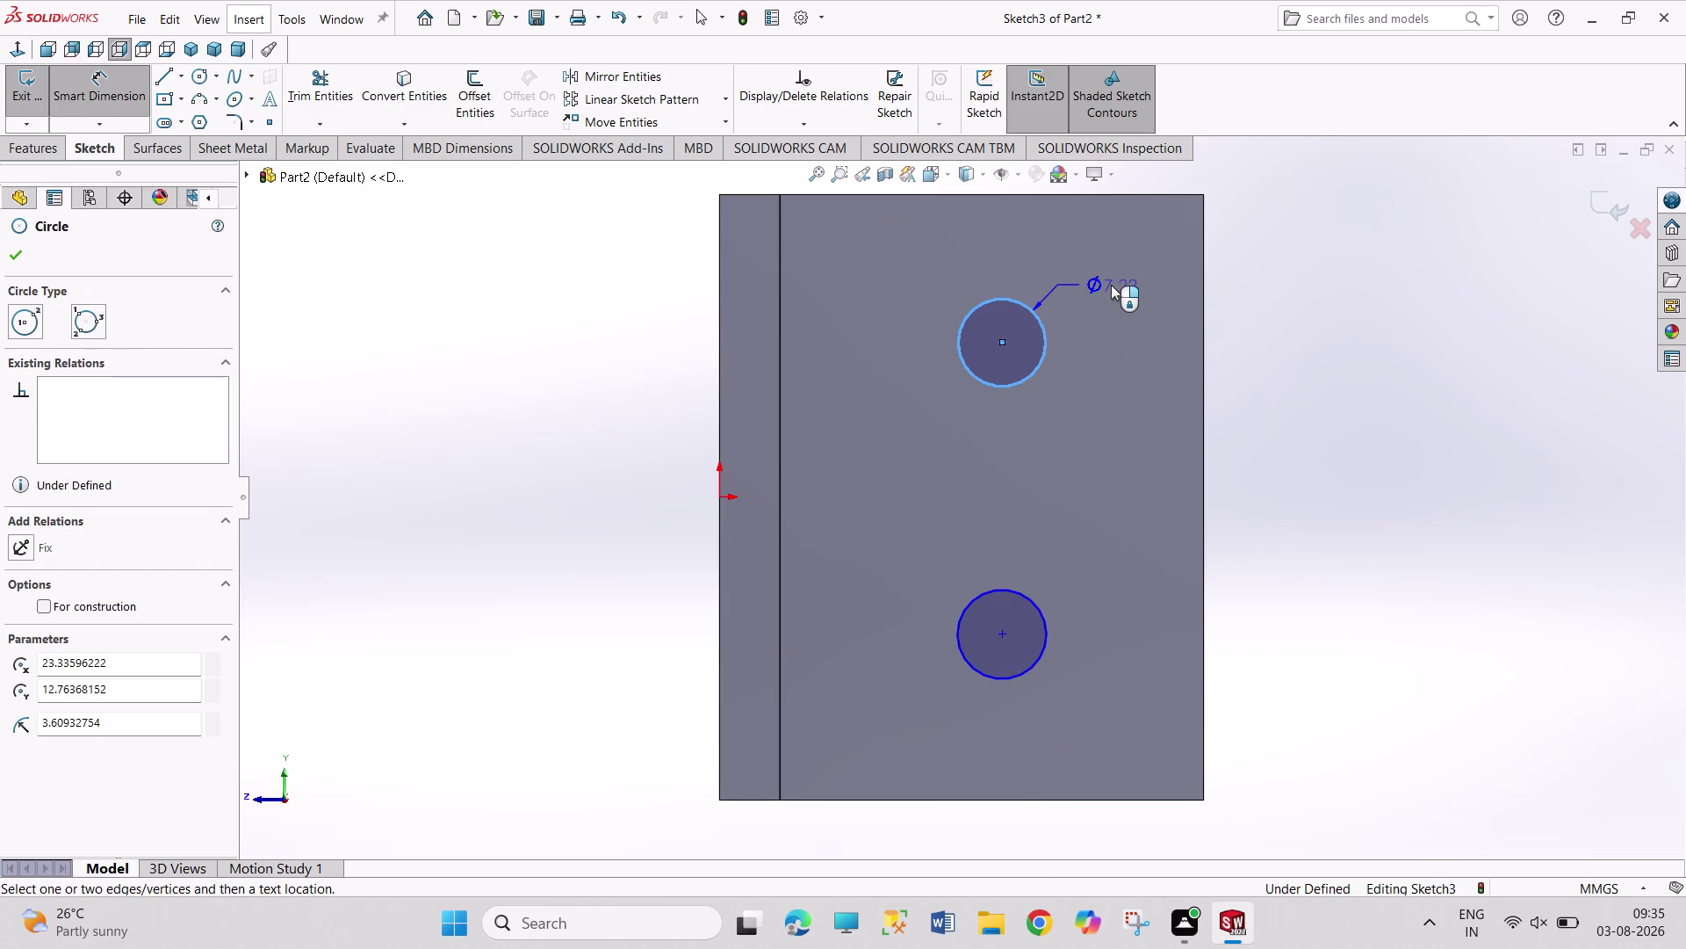
Dimension the upper and lower sketch circles to 5 mm diameter each.
click(1111, 285)
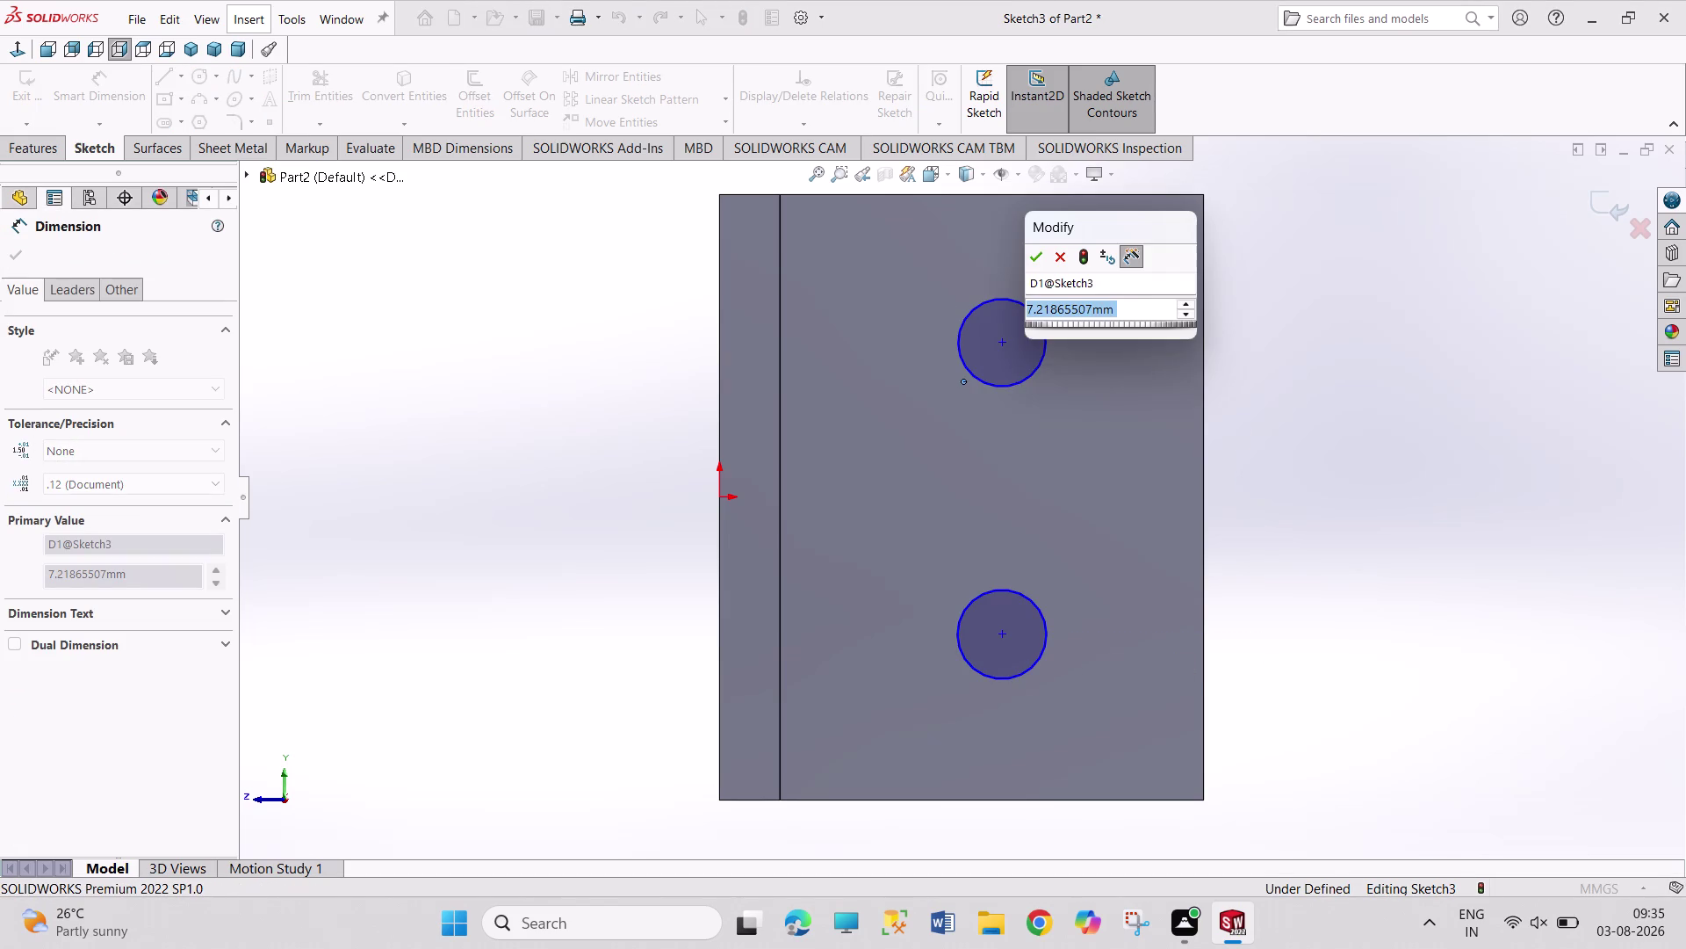
key(5)
key(Return)
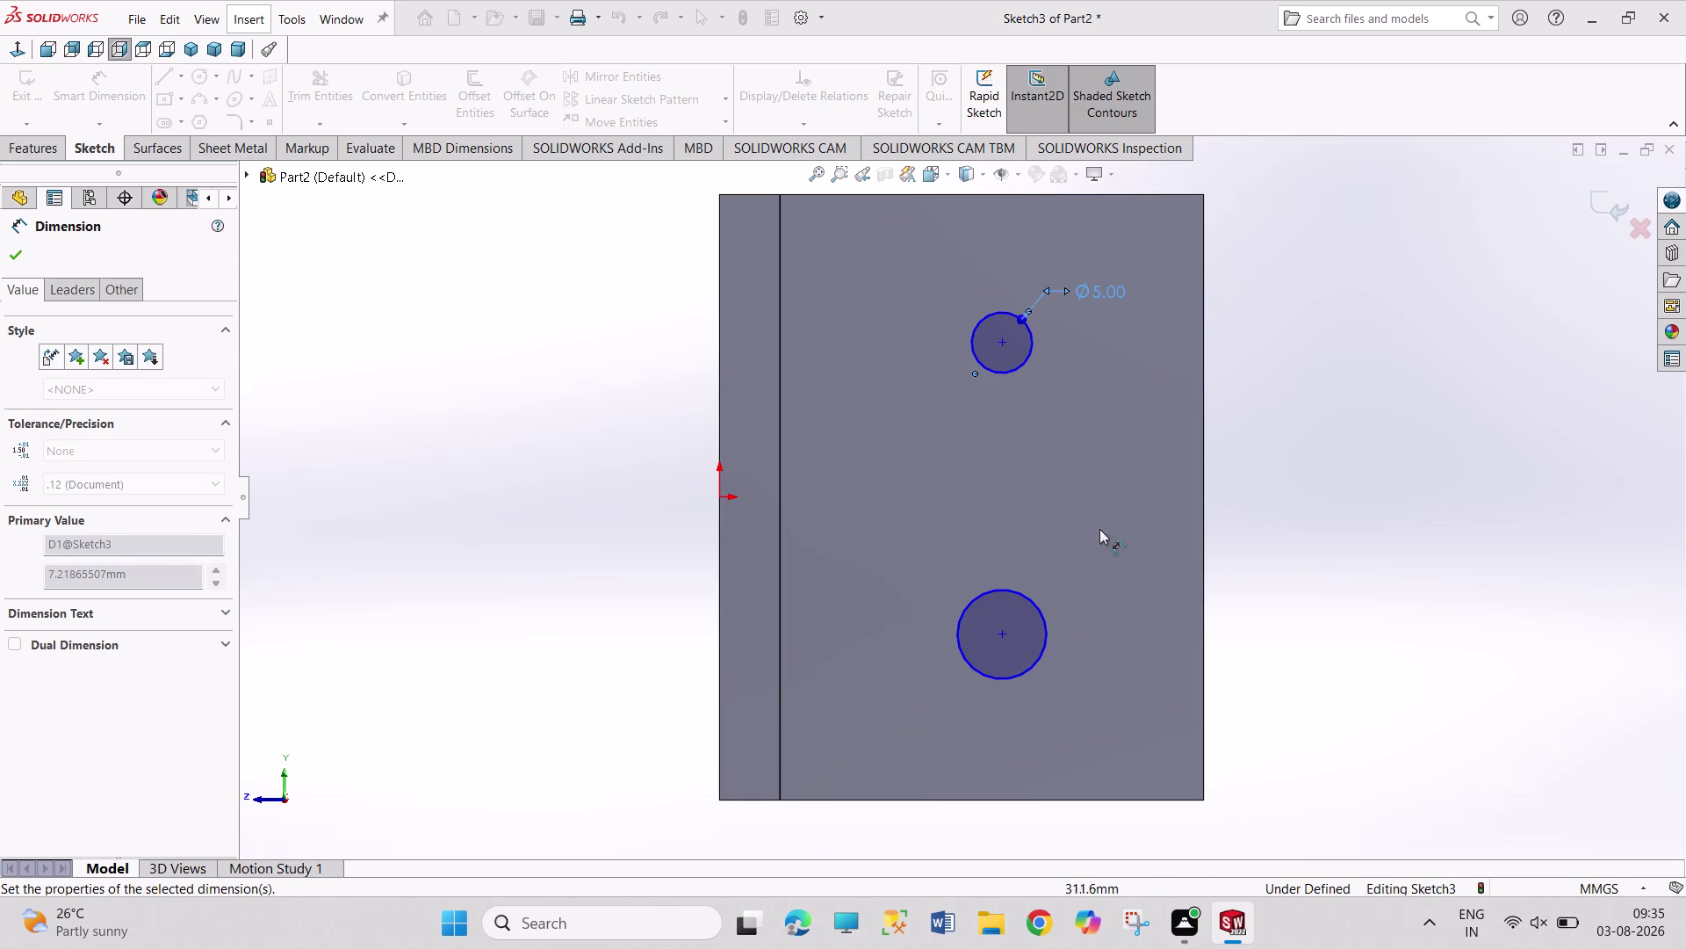
click(1046, 621)
click(1144, 574)
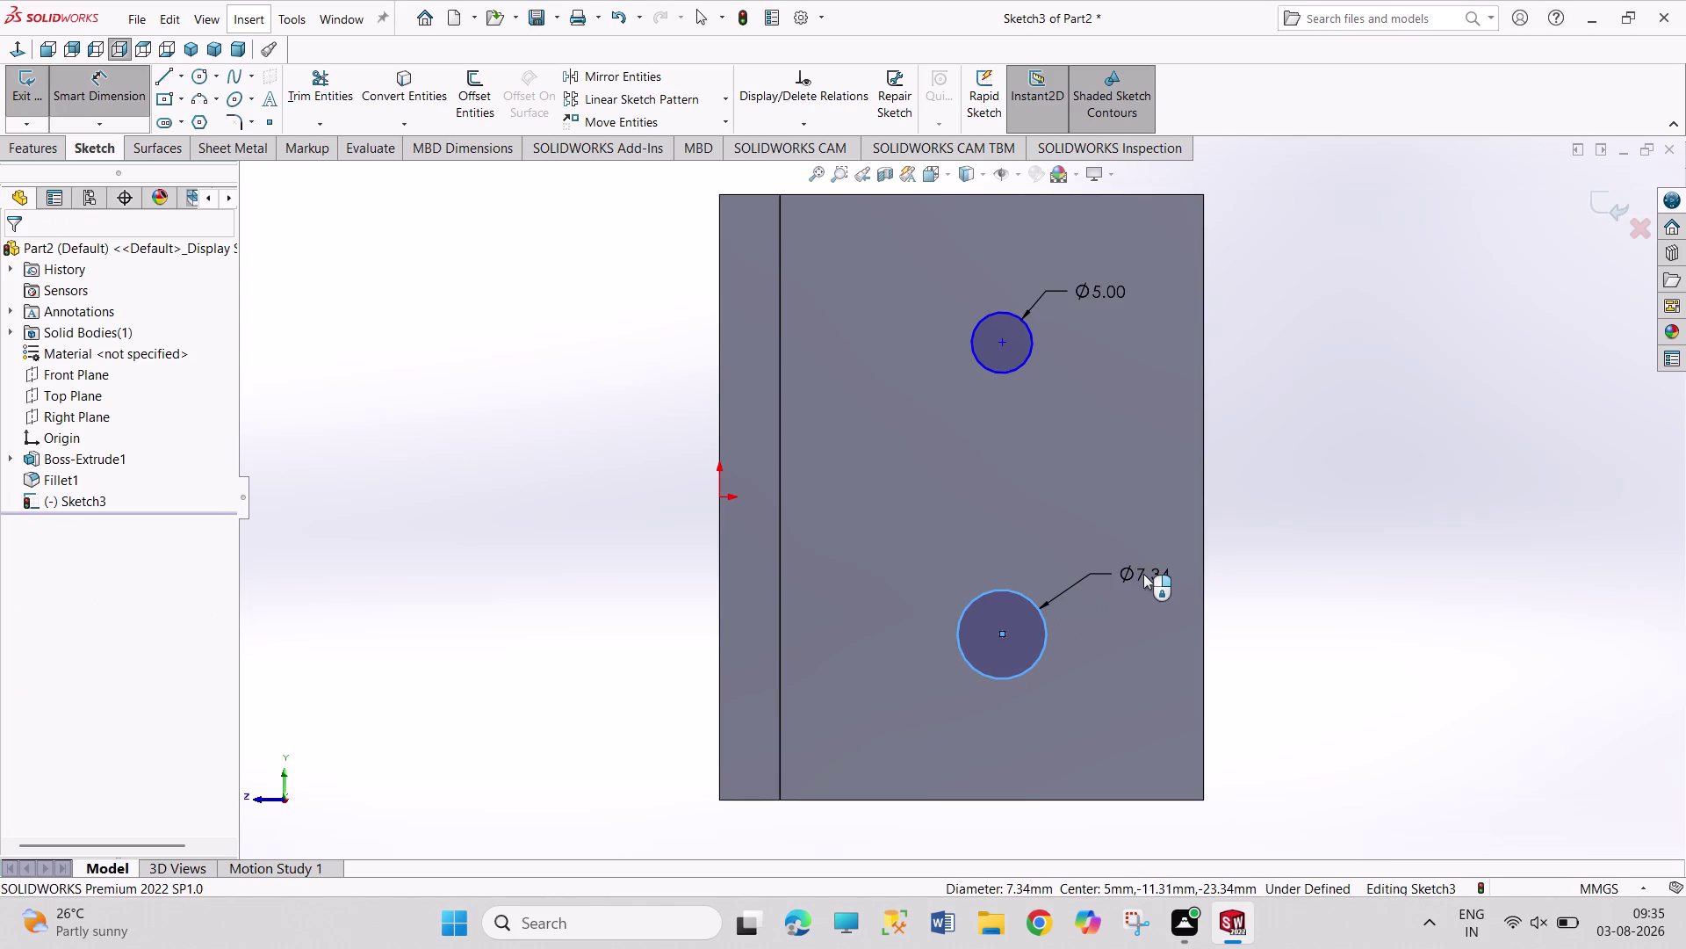
key(5)
key(Return)
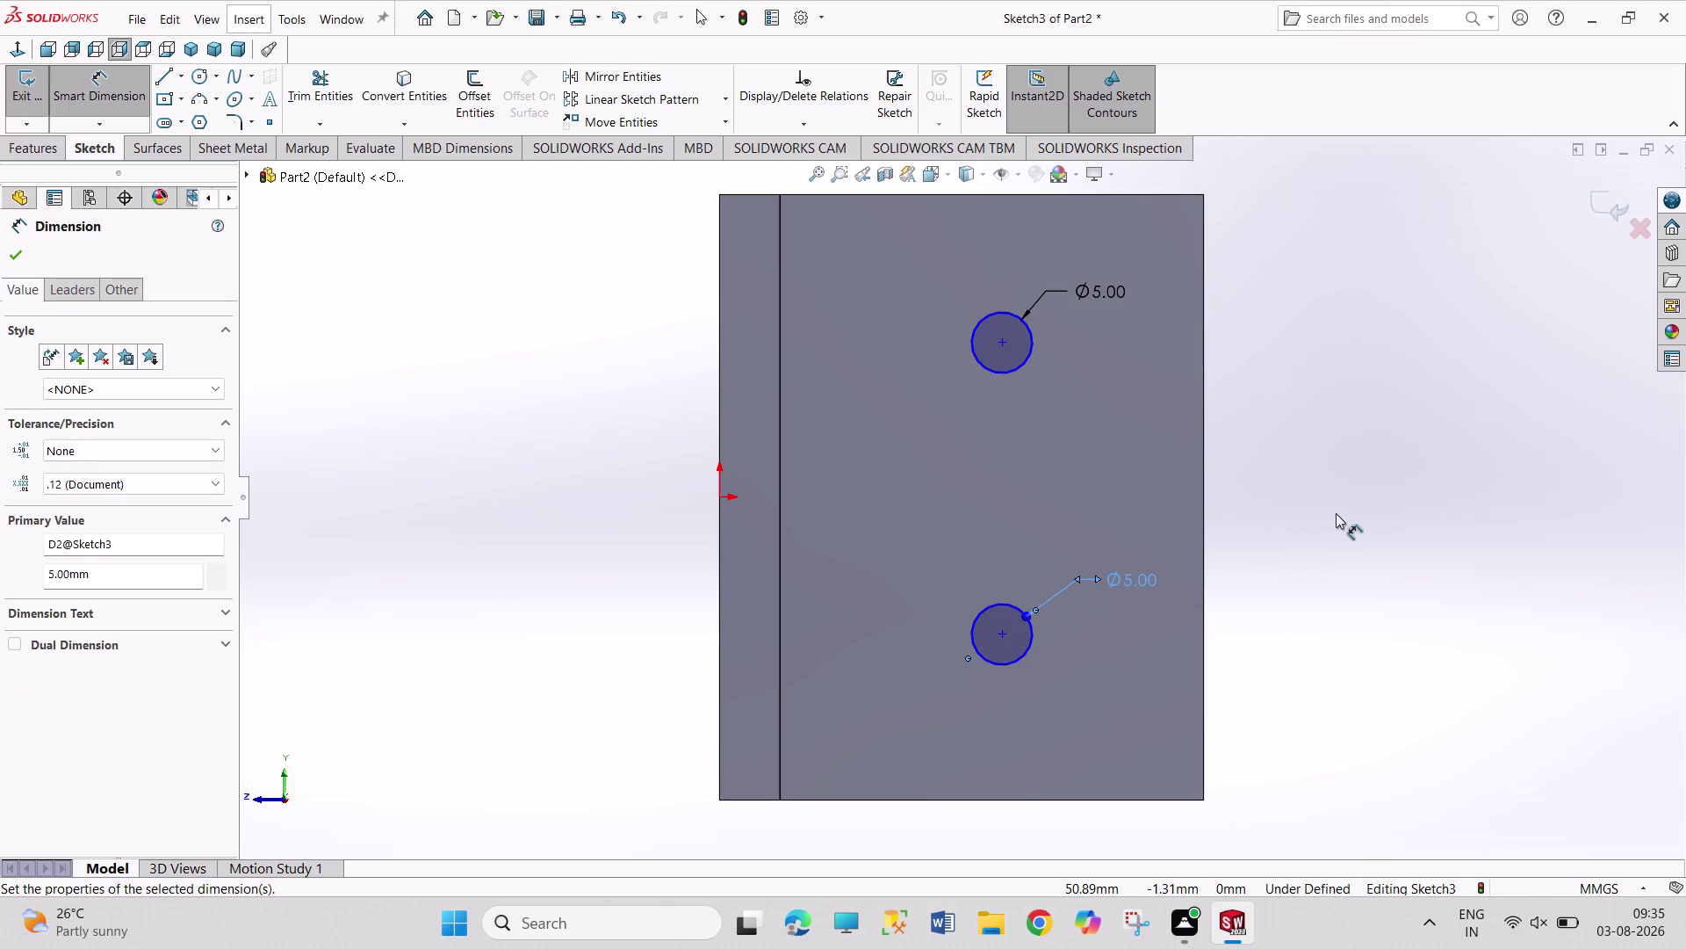
right_click(1336, 513)
click(1367, 575)
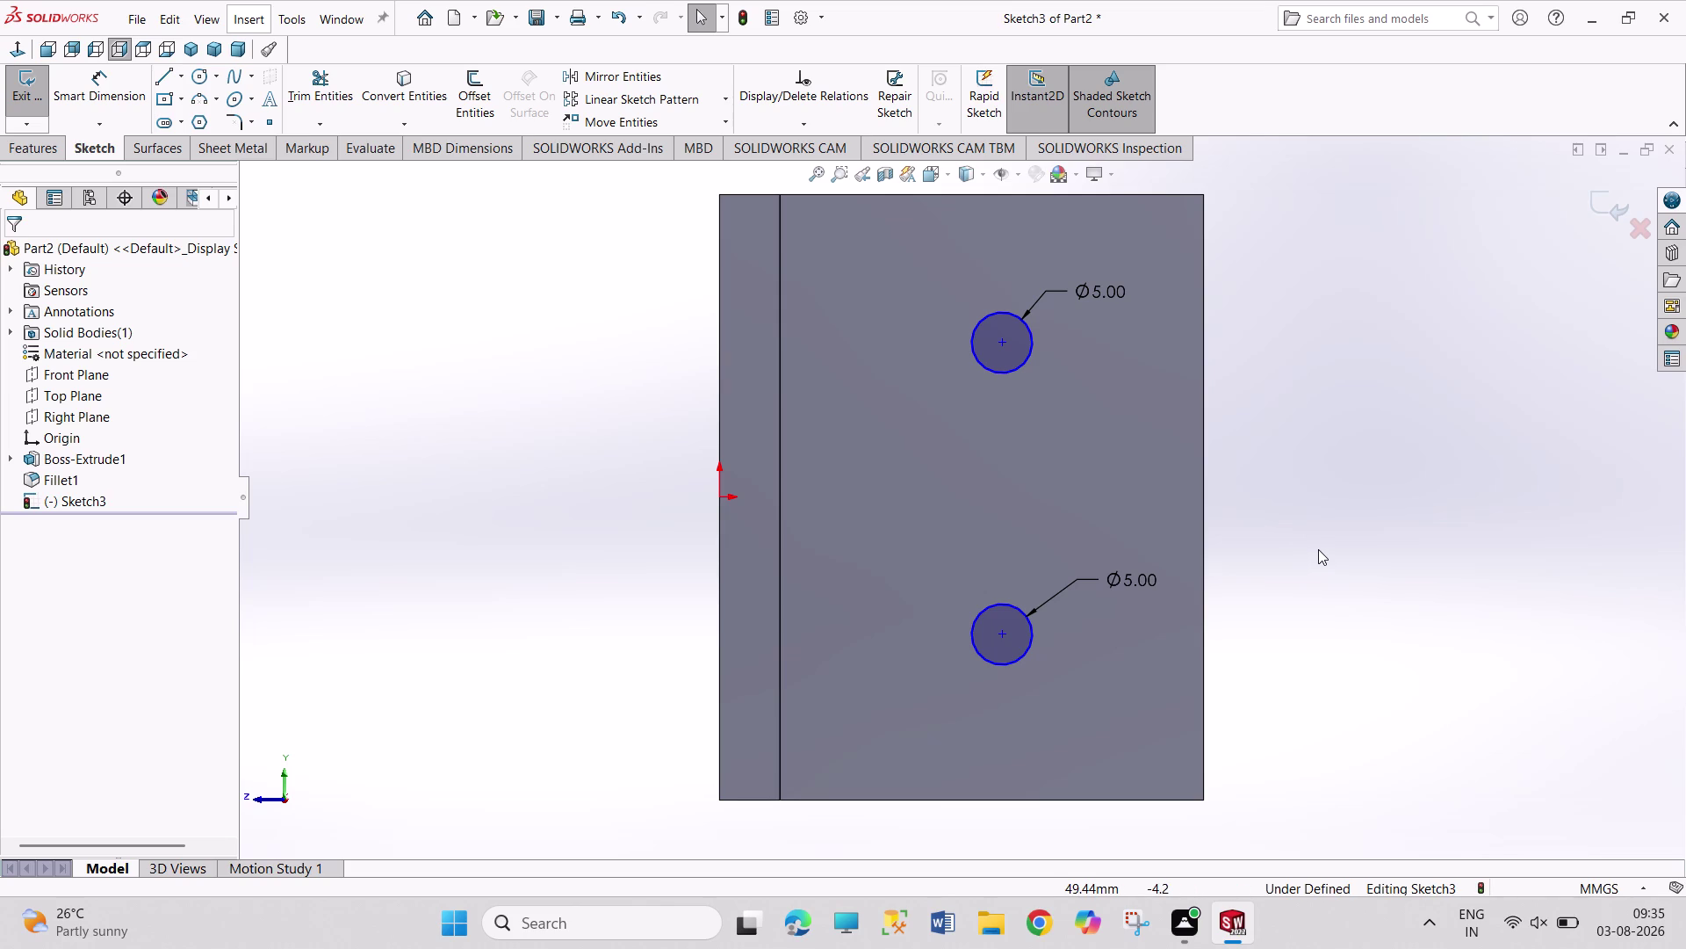
Begin positioning the upper circle's centre in Sketch3.
right_drag(1318, 547, 1318, 318)
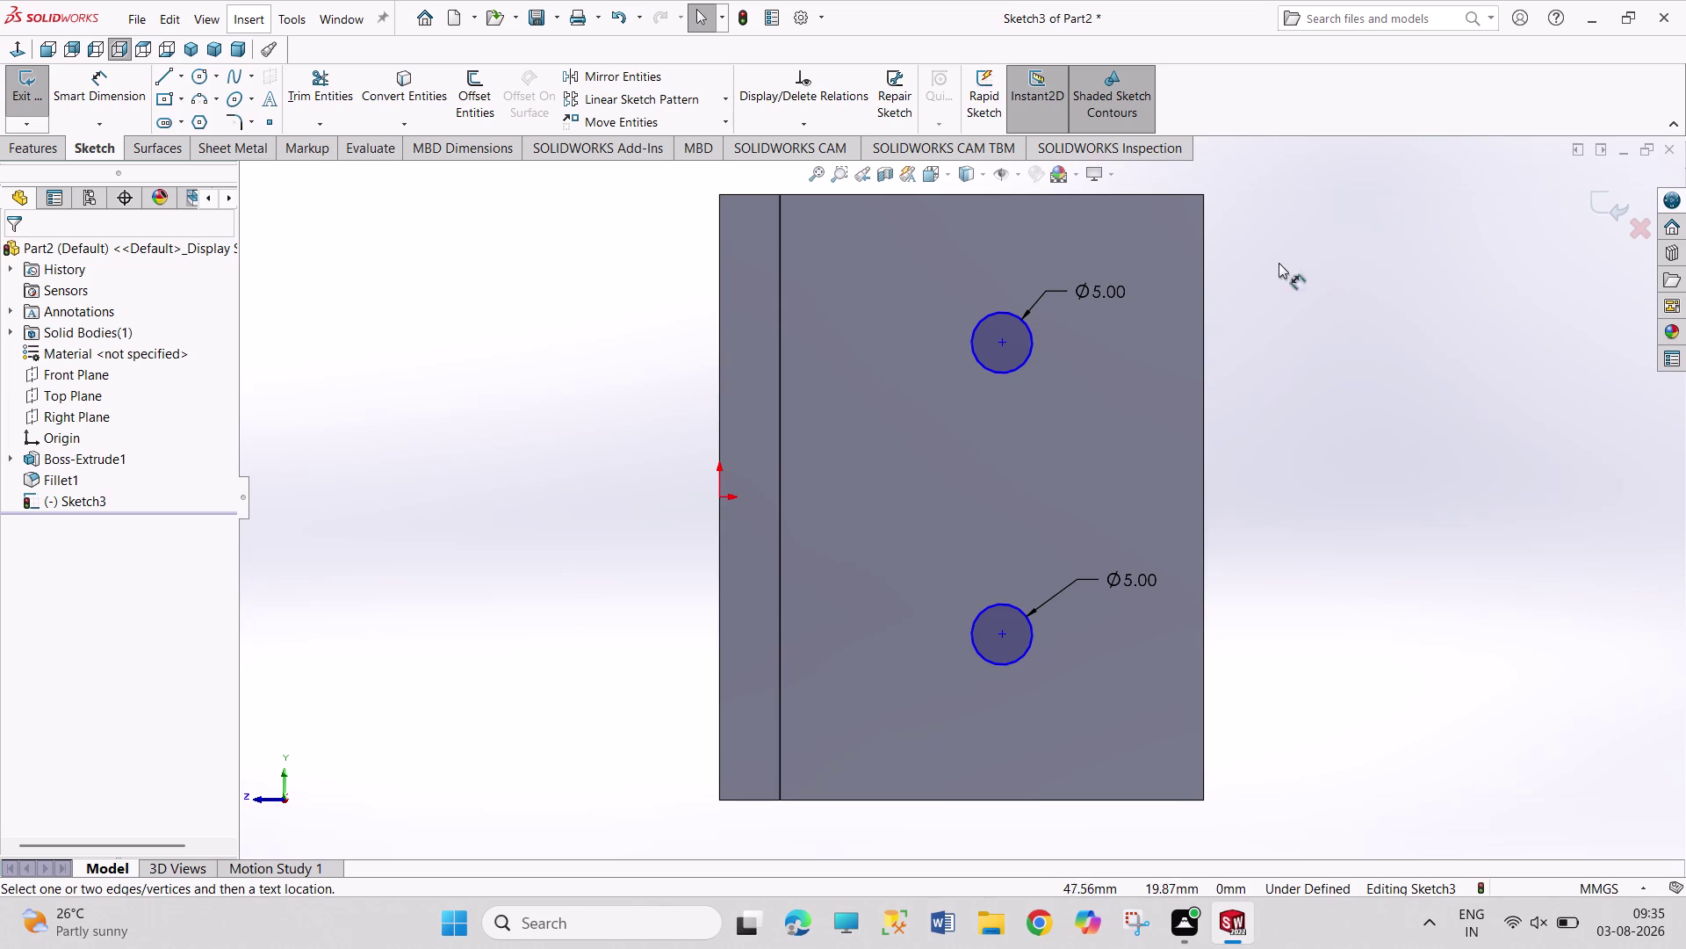
click(1004, 346)
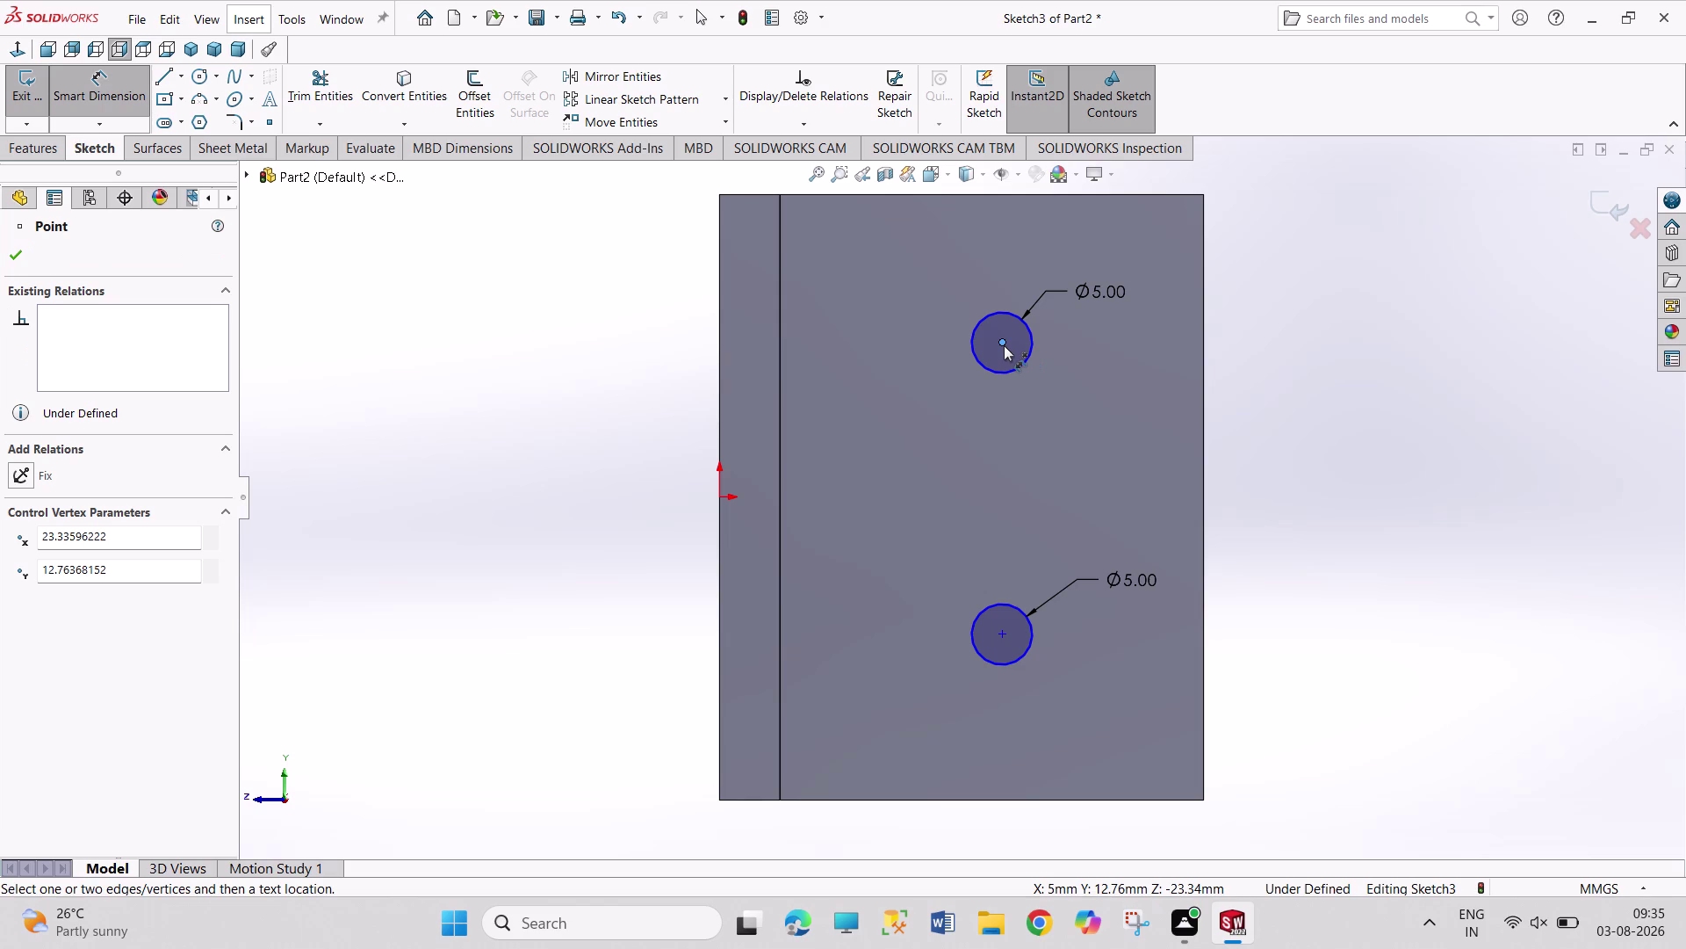
key(Escape)
key(Escape)
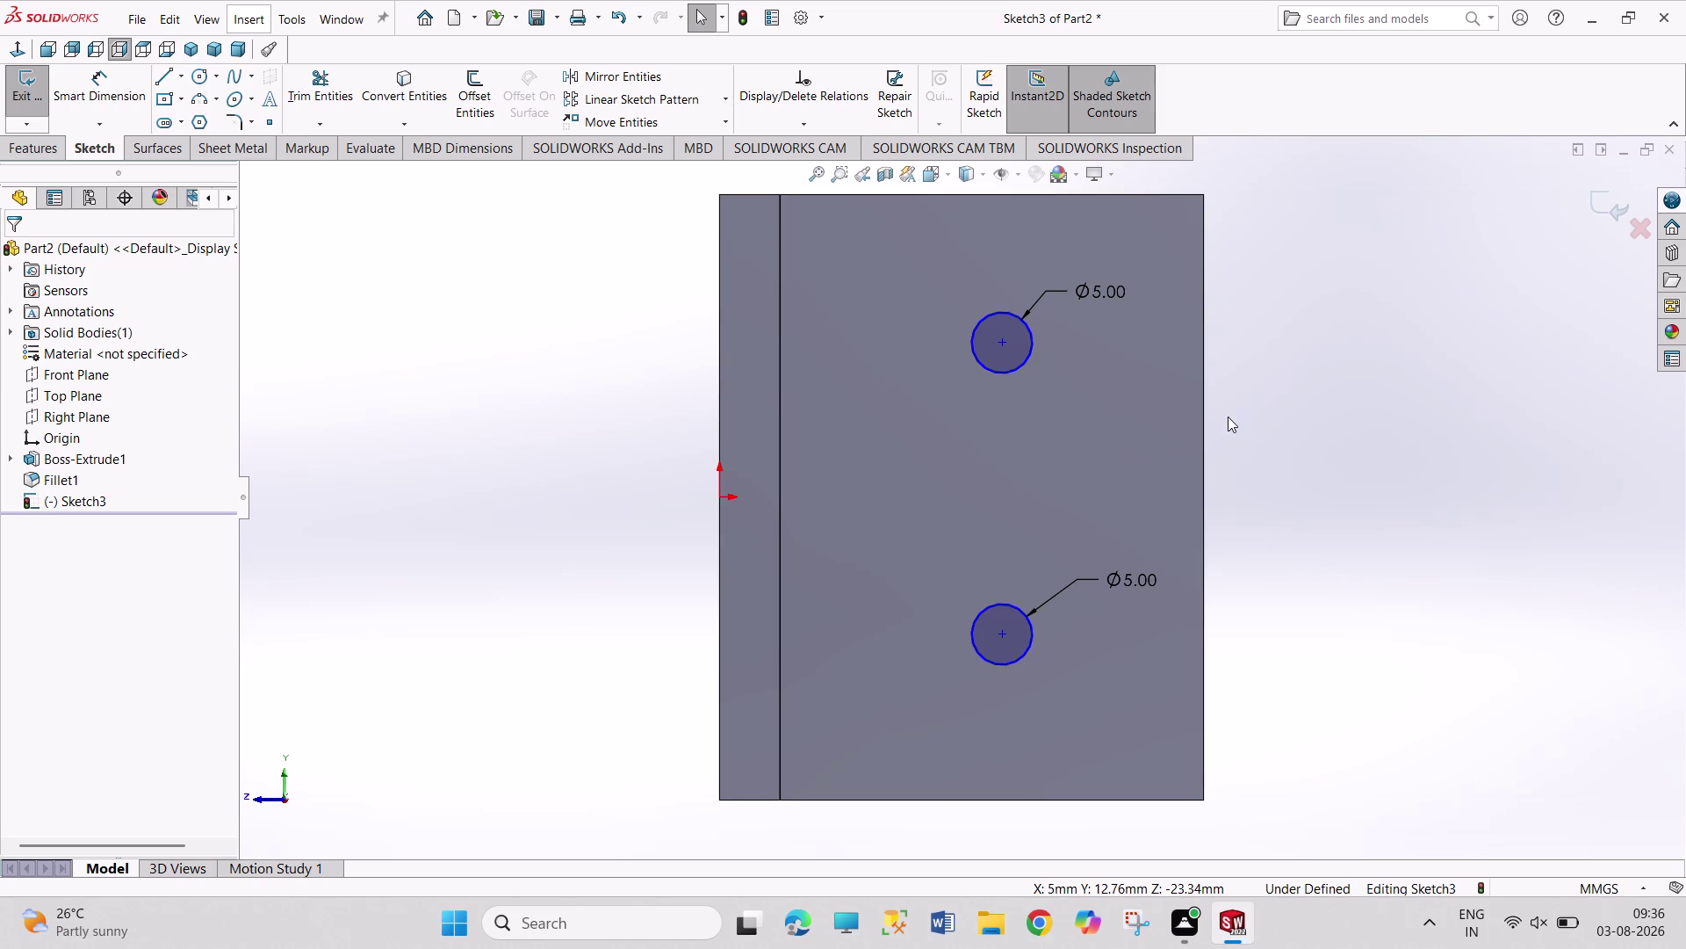
right_click(1269, 436)
click(1255, 362)
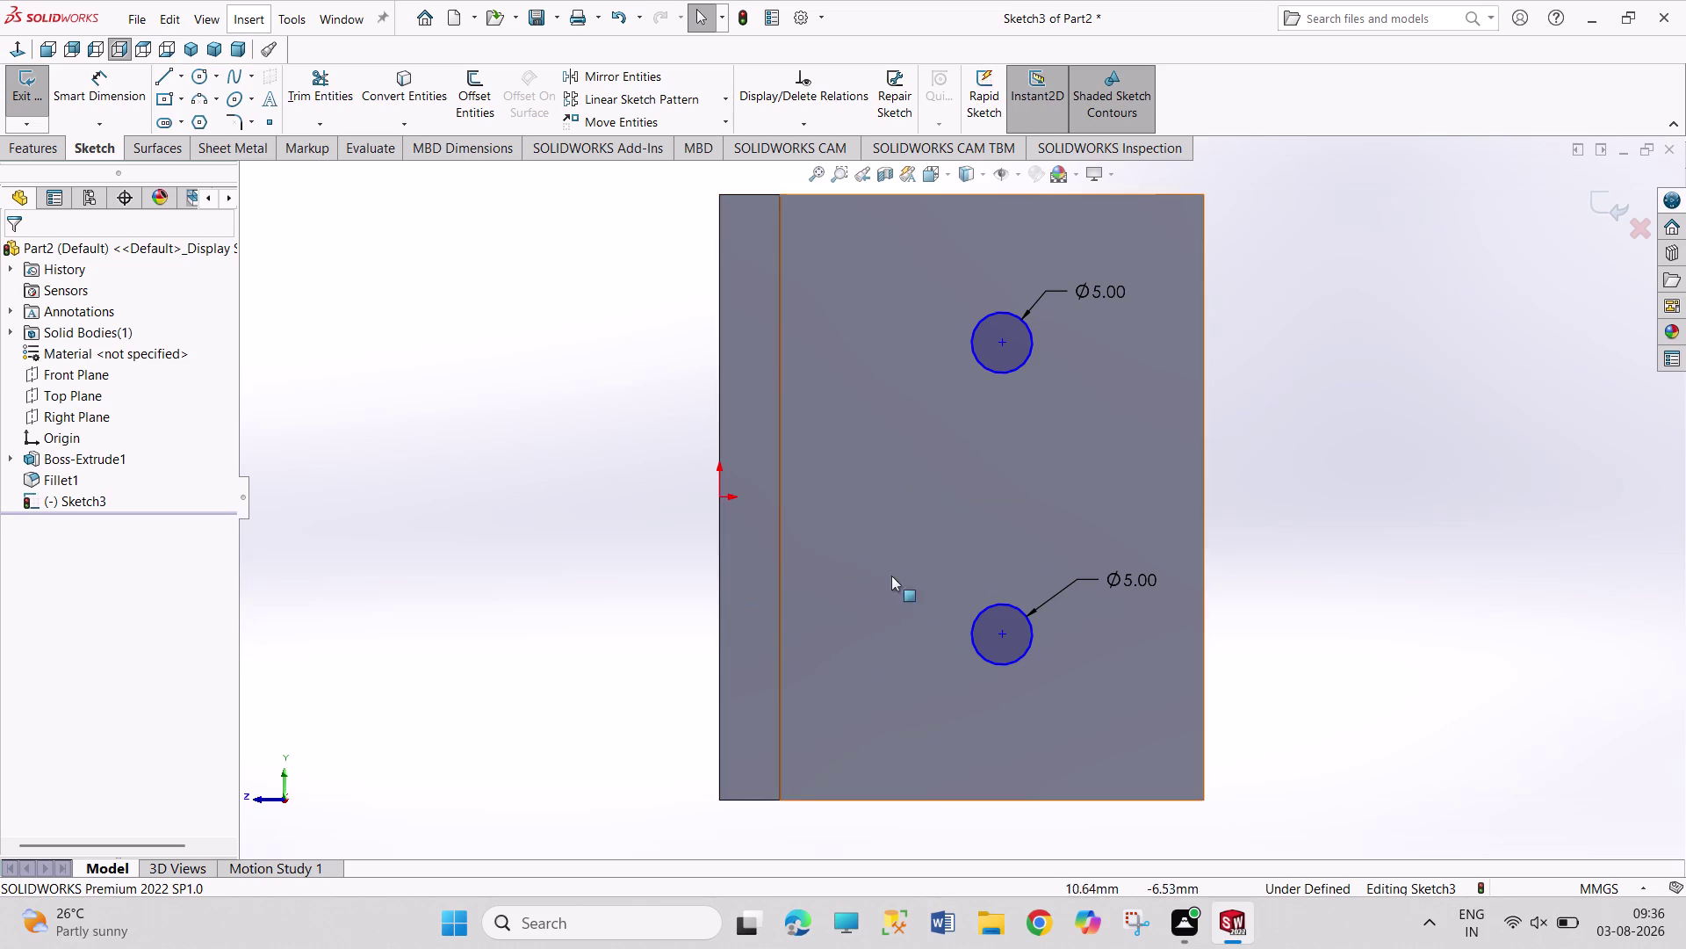
right_drag(1358, 479, 1359, 479)
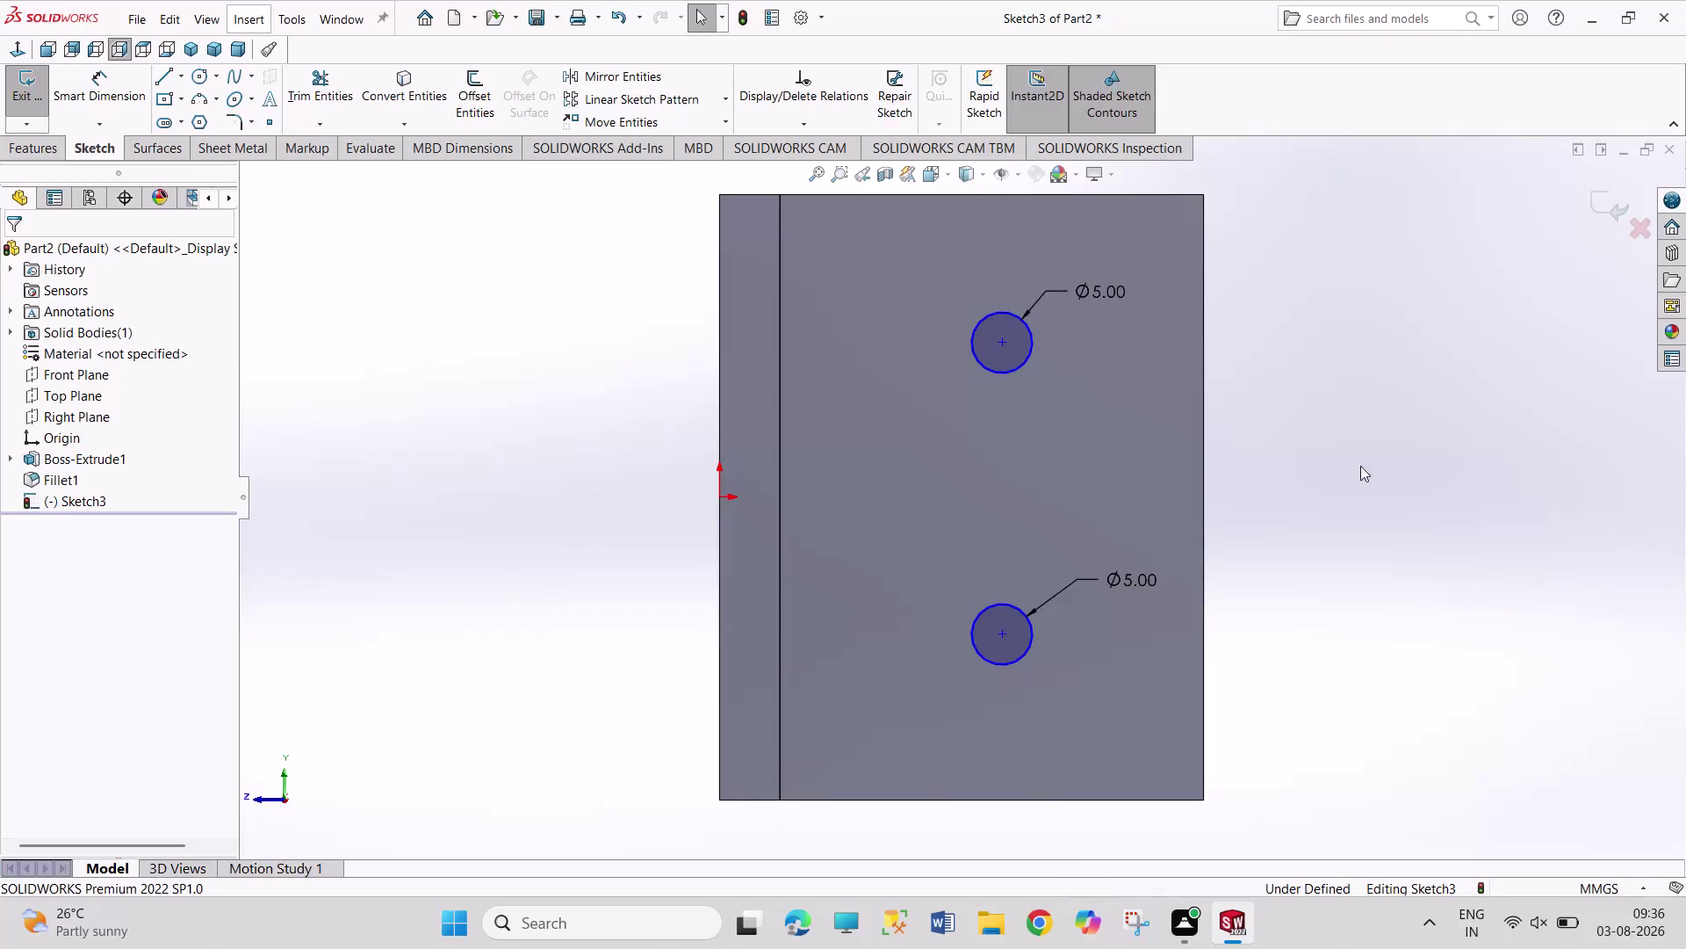
right_drag(1359, 479, 1360, 222)
Place the upper hole centre 10 mm from the top edge.
click(1004, 346)
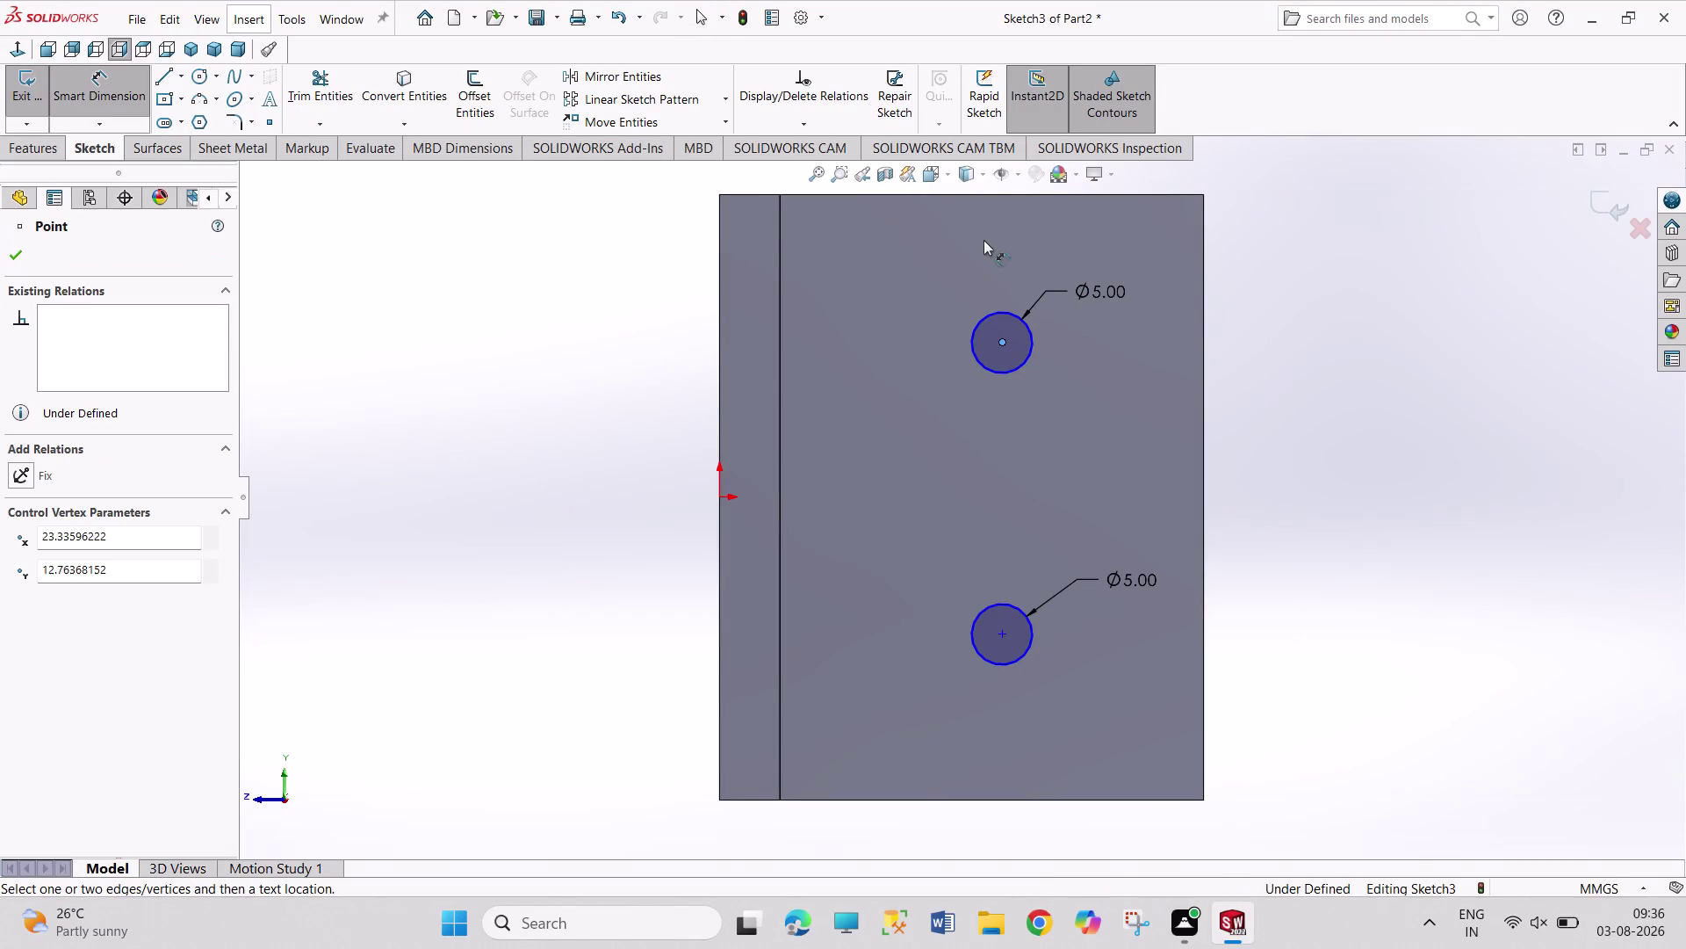
click(995, 193)
click(1297, 261)
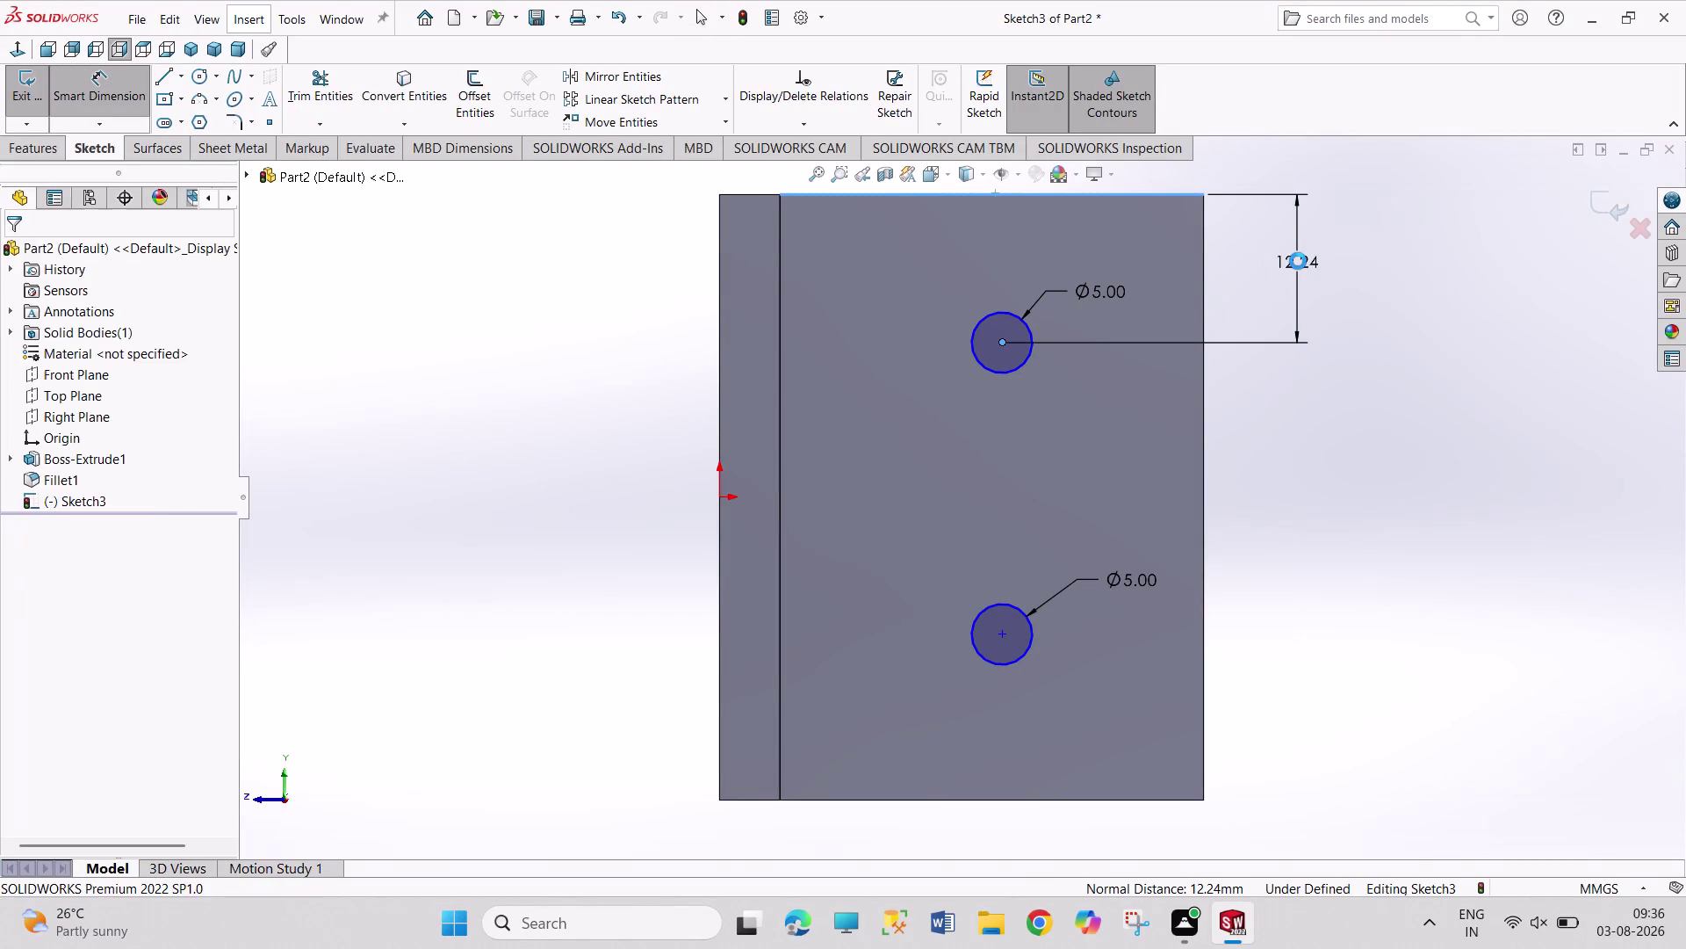
key(5)
key(Return)
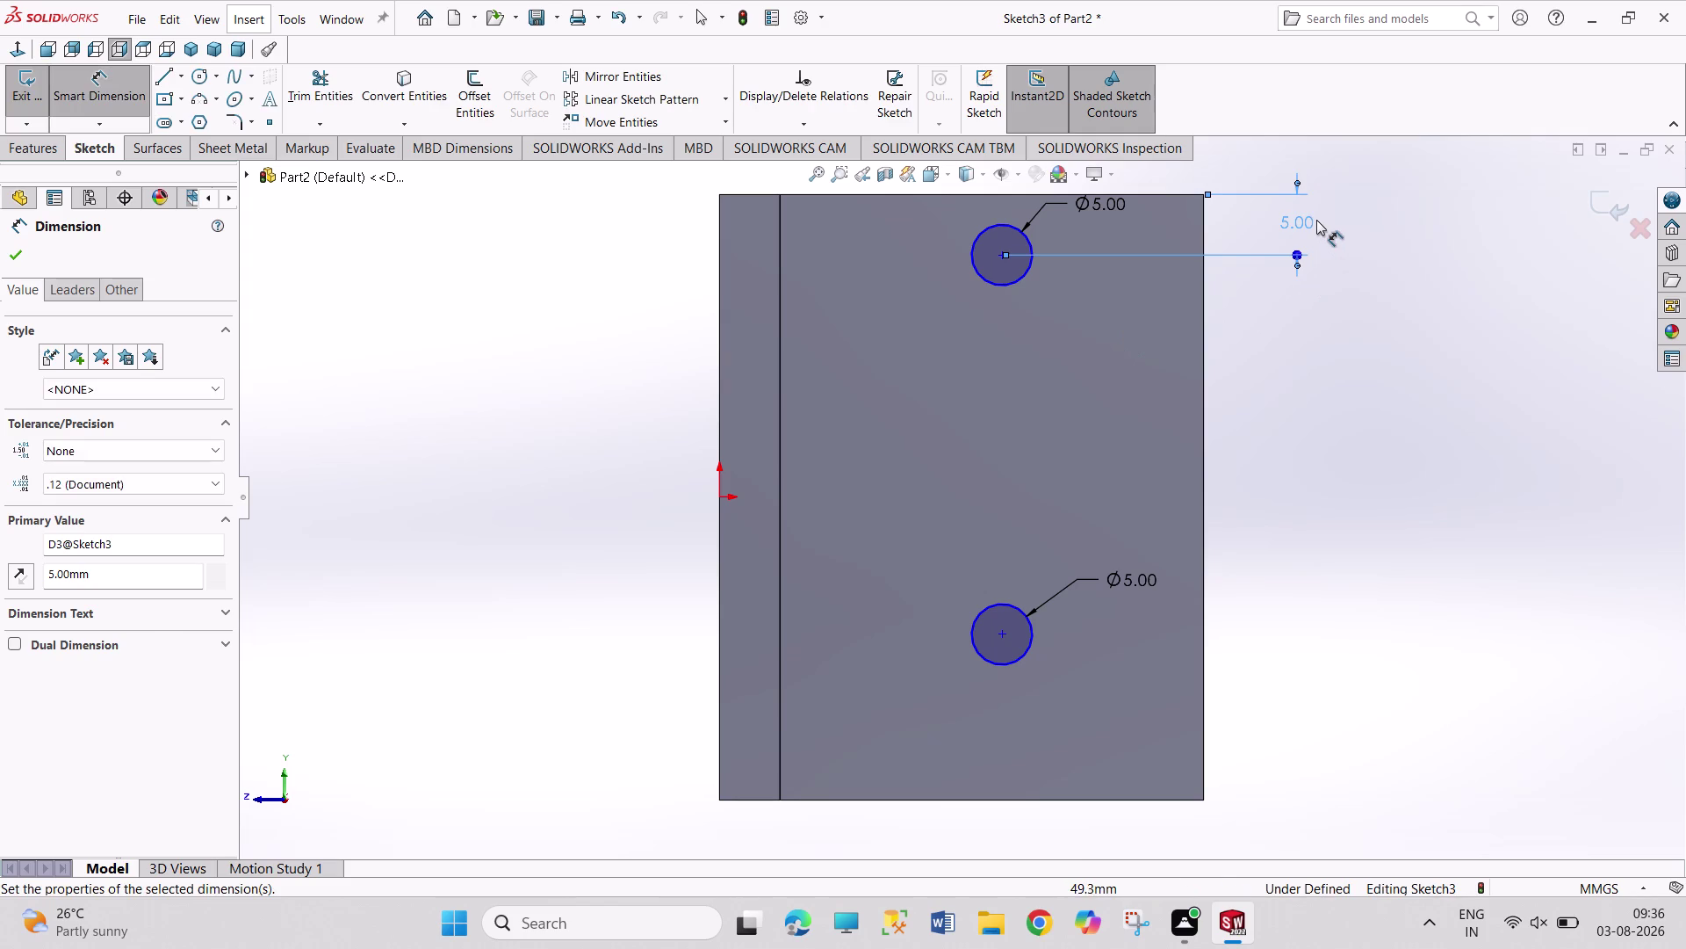
double_click(1314, 220)
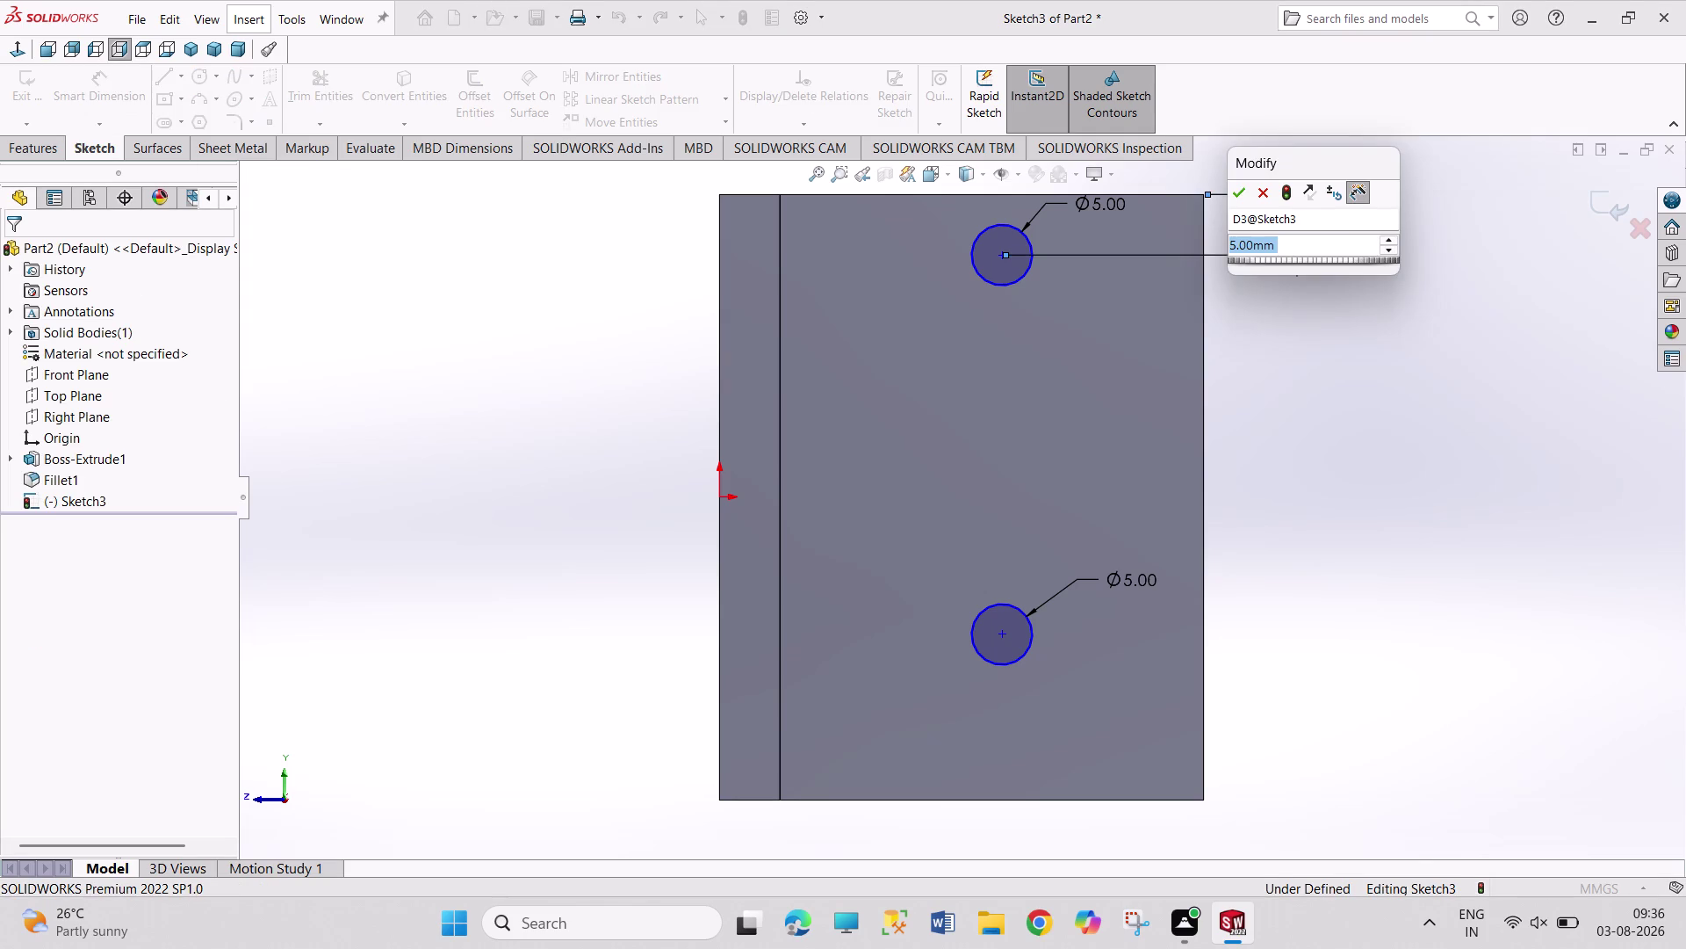
text(10)
key(Return)
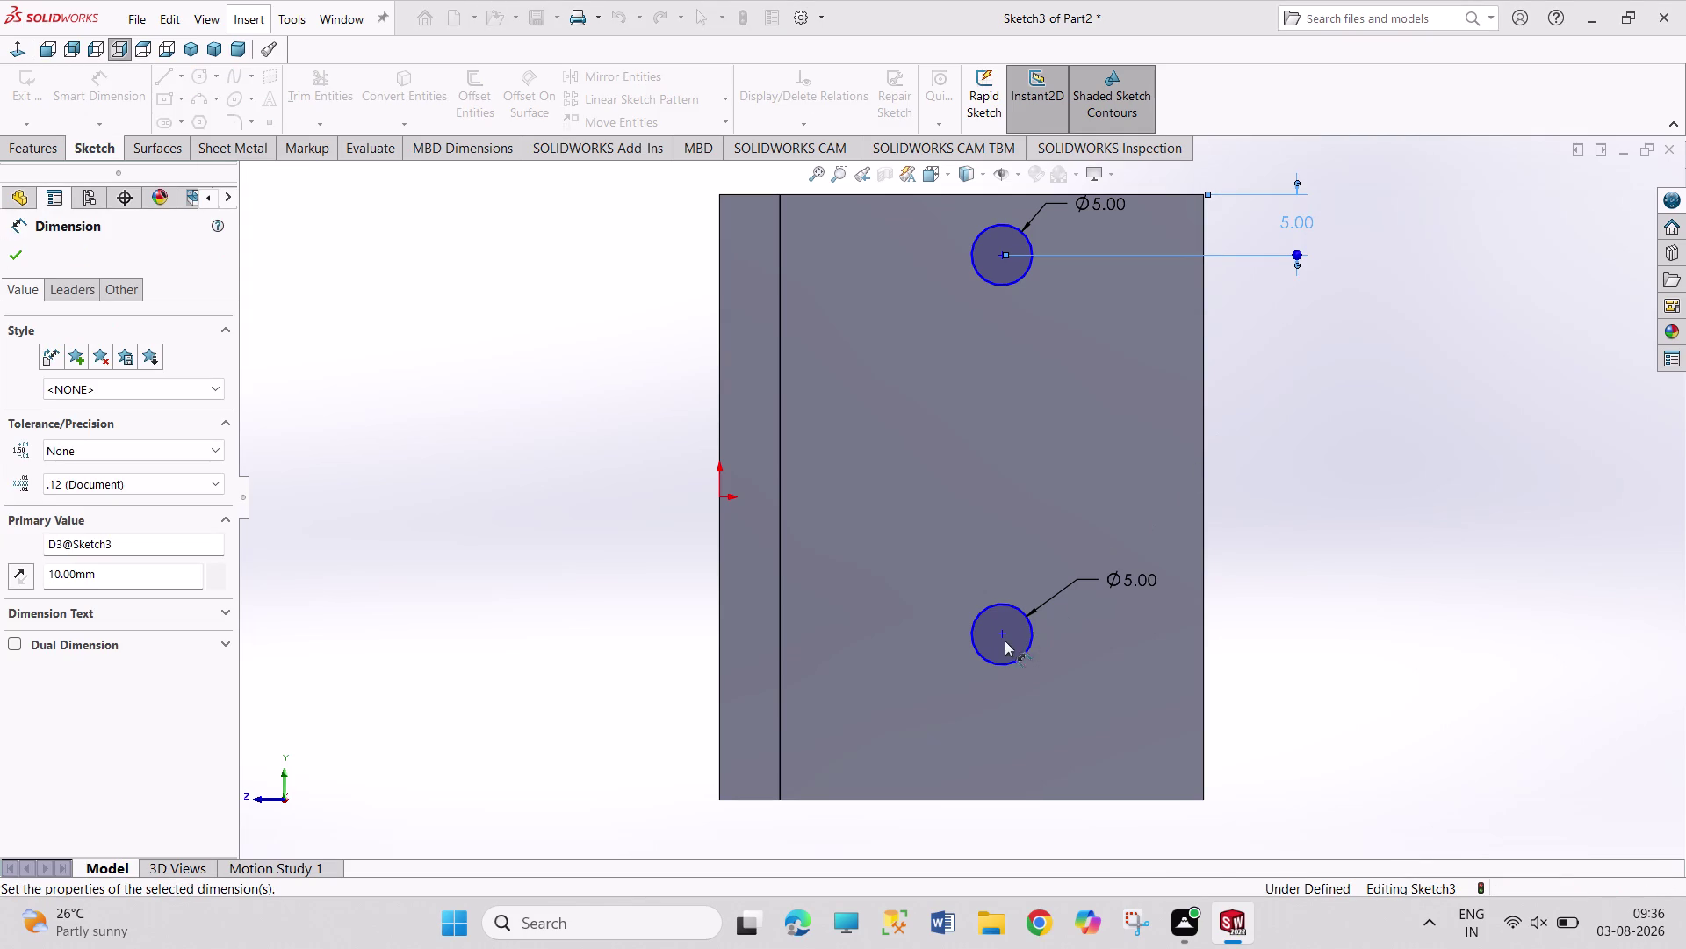
Place the lower hole centre 10 mm from the bottom edge.
click(1005, 634)
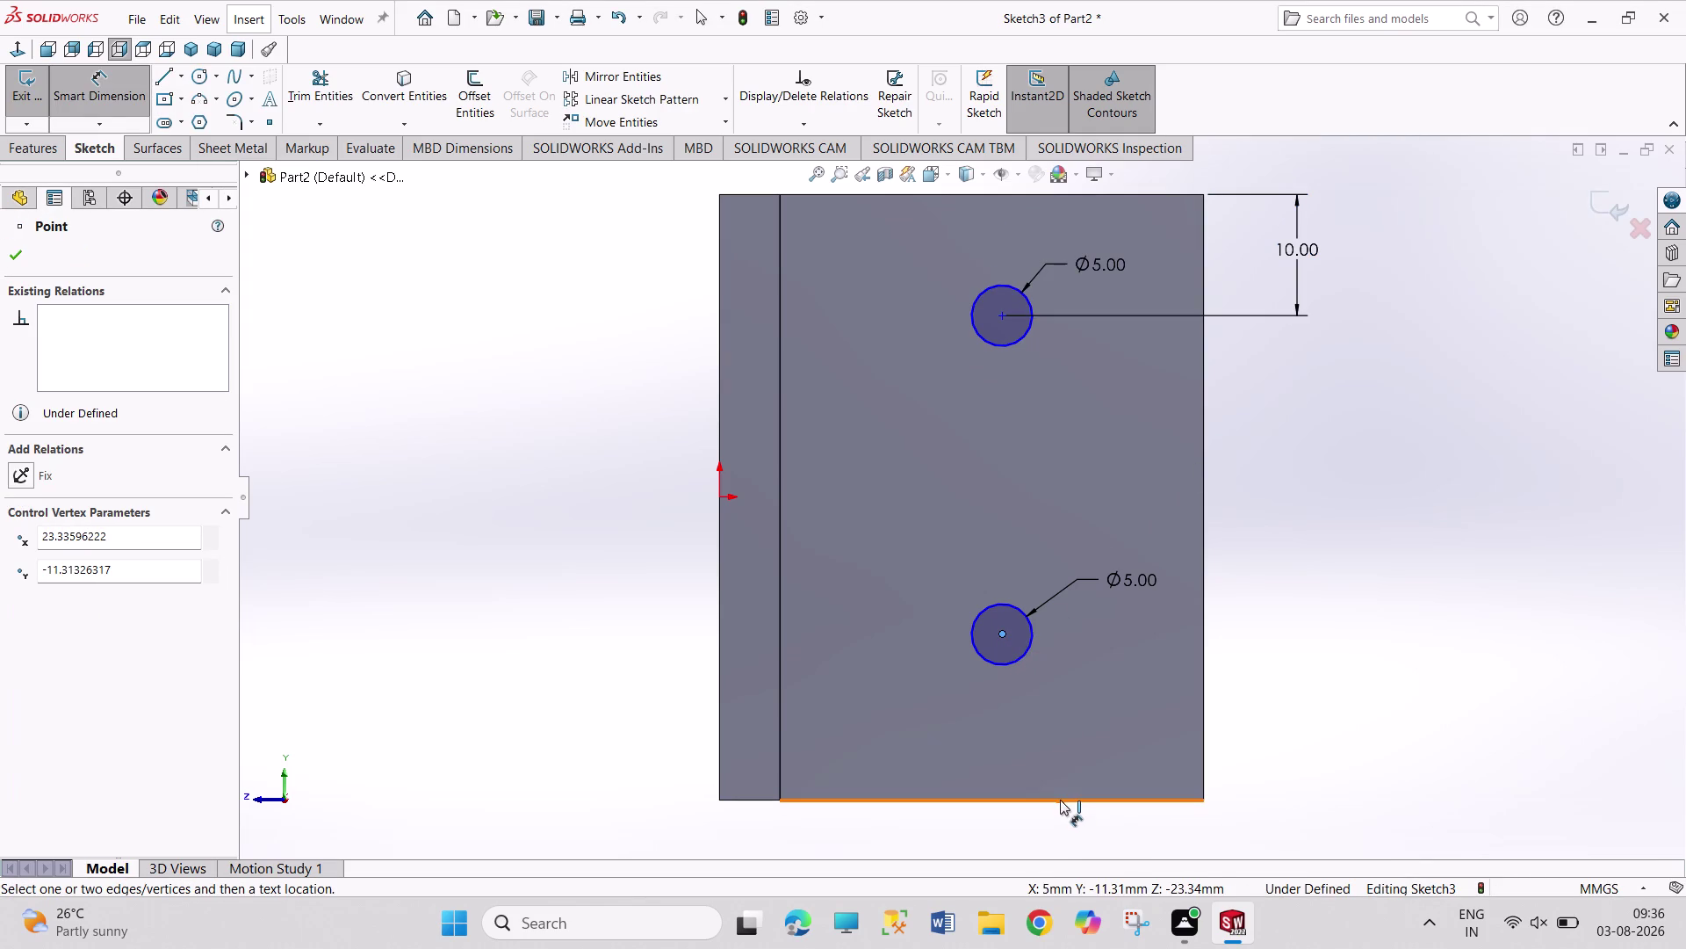
click(1060, 799)
click(1310, 751)
text(10)
key(Return)
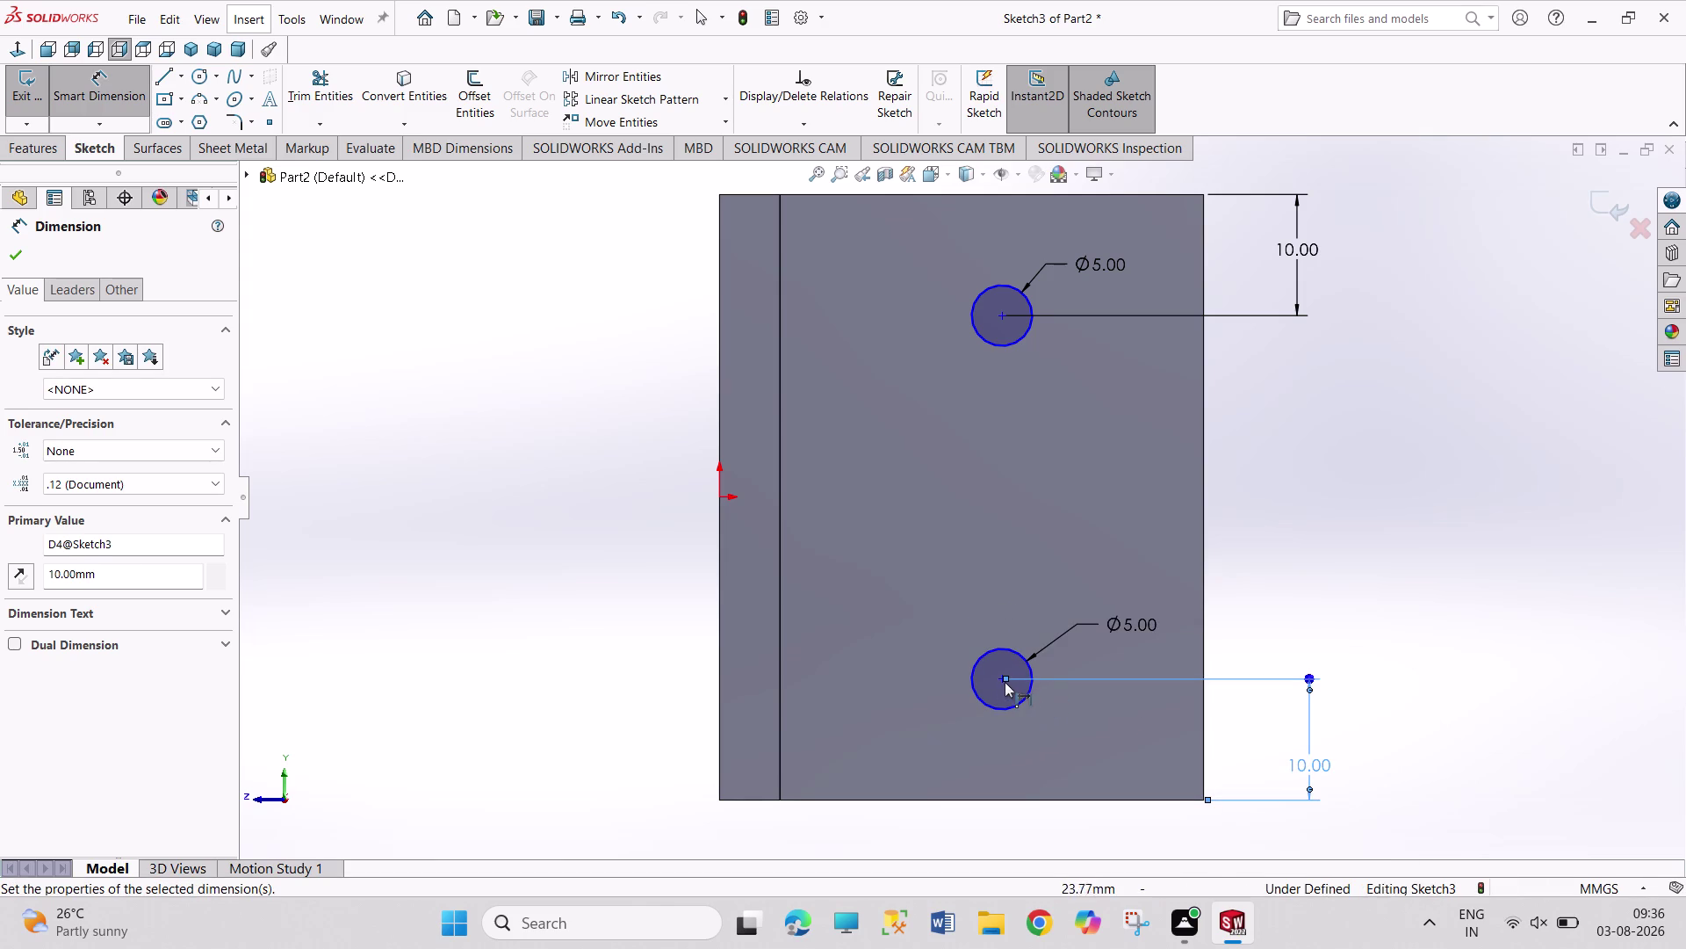
Set the lower hole centre 15 mm from the right edge.
click(1001, 680)
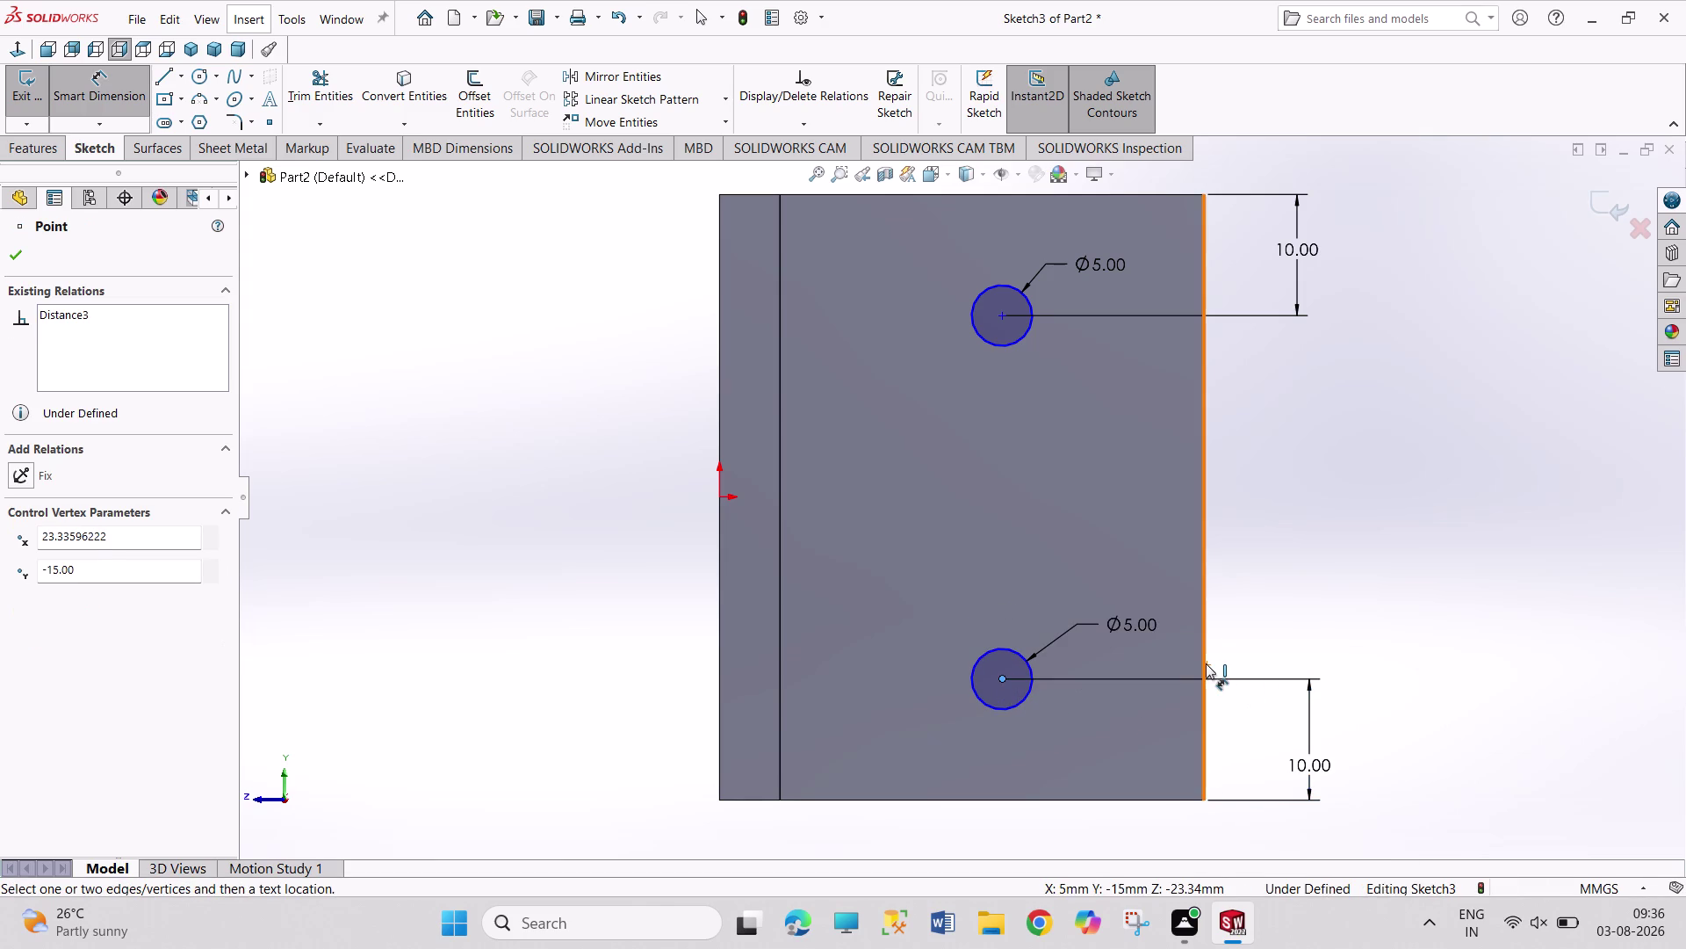
click(1206, 663)
click(1296, 644)
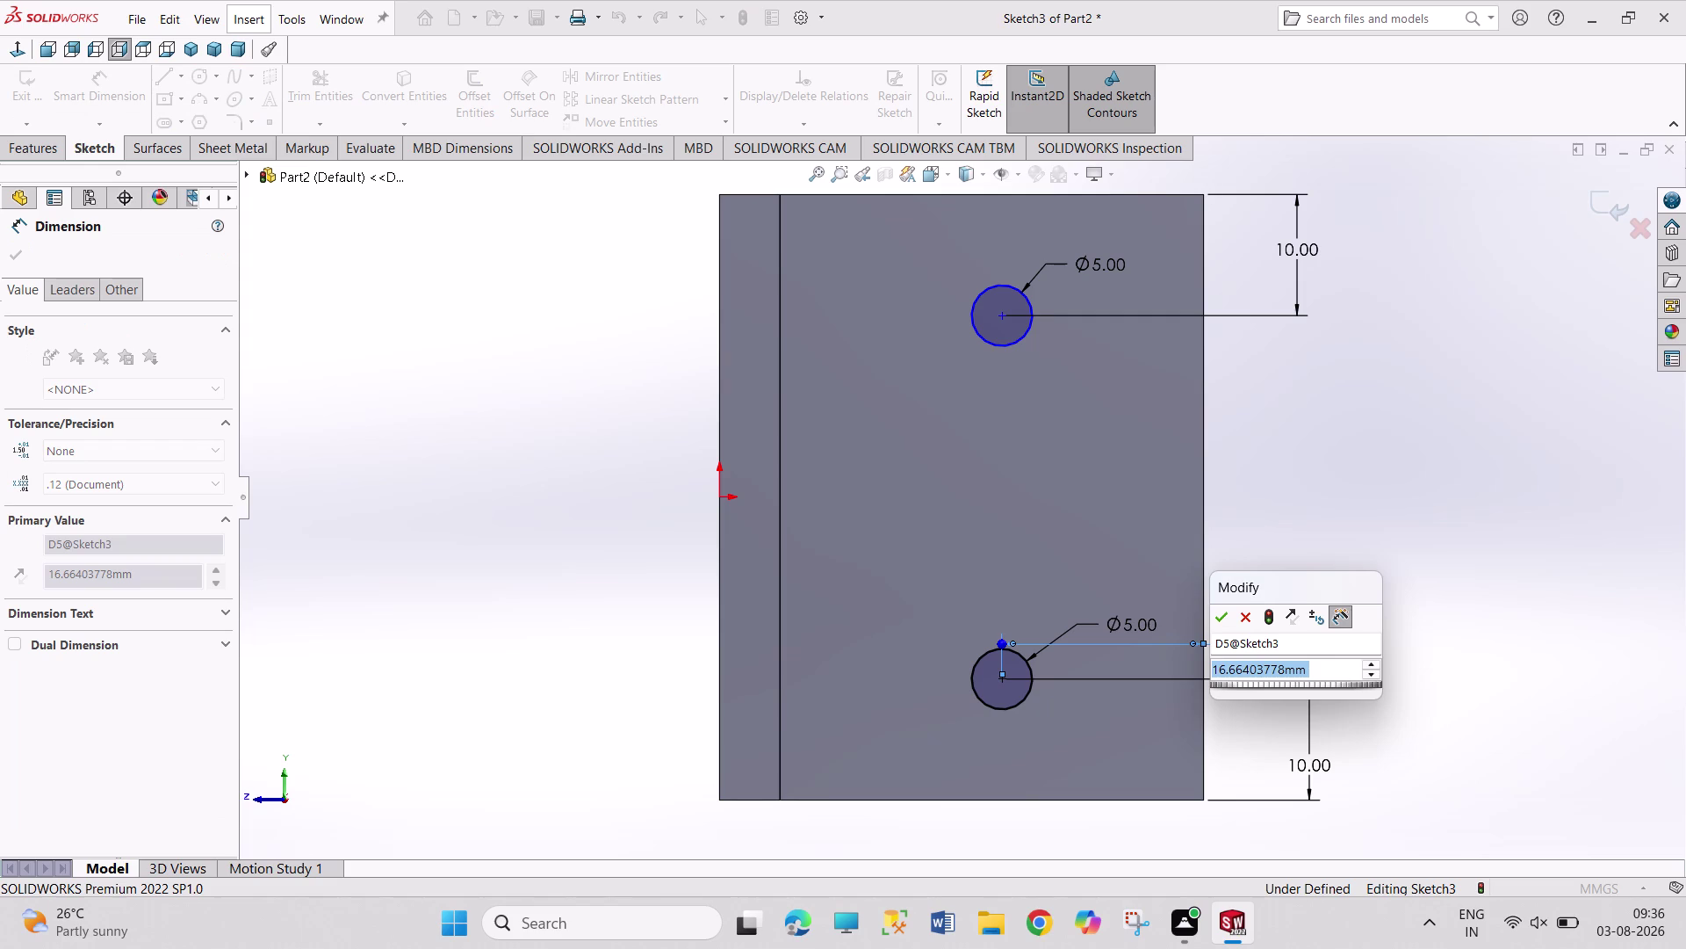
text(1)
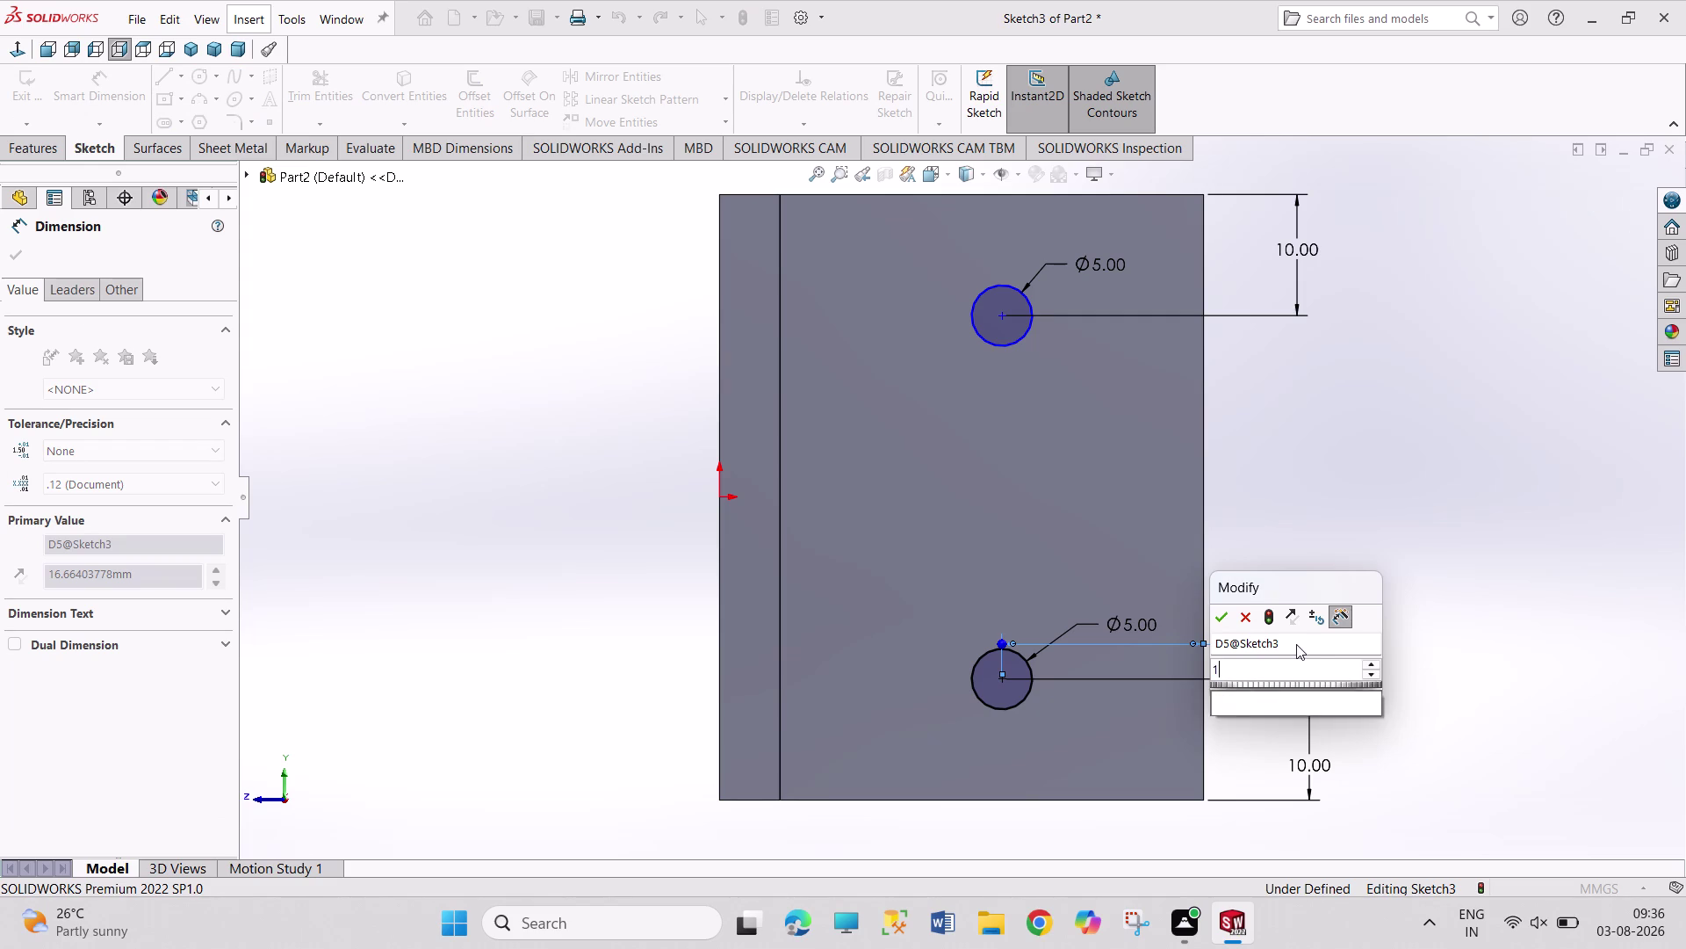
text(0)
key(Return)
right_click(1438, 475)
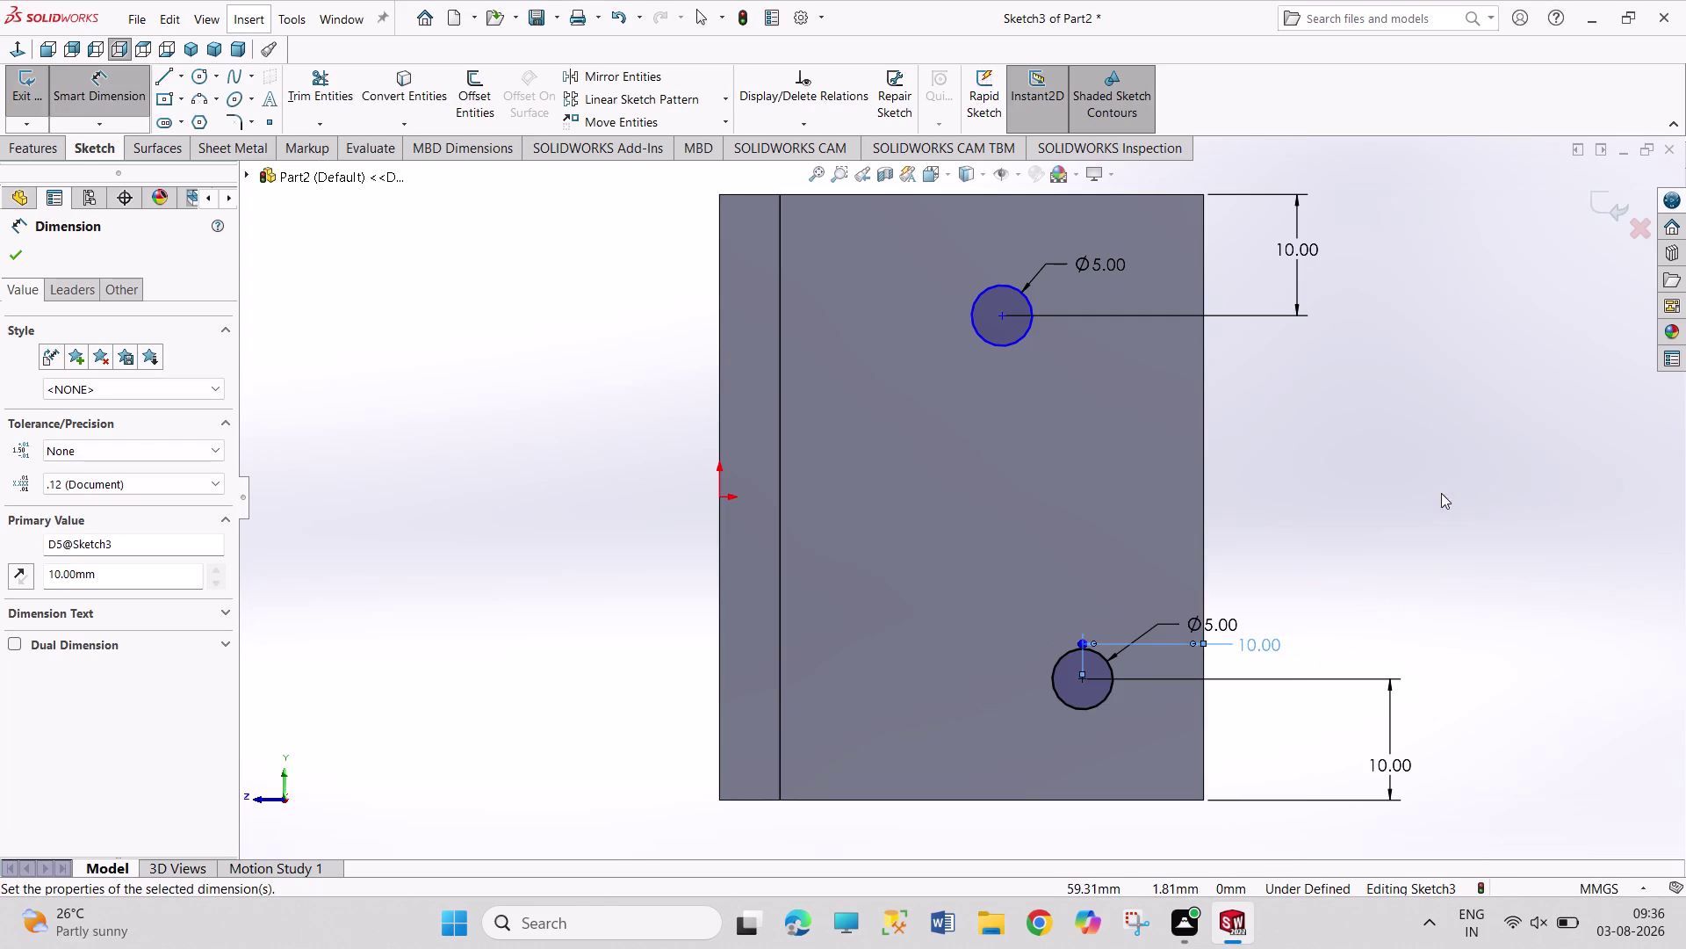
click(1452, 526)
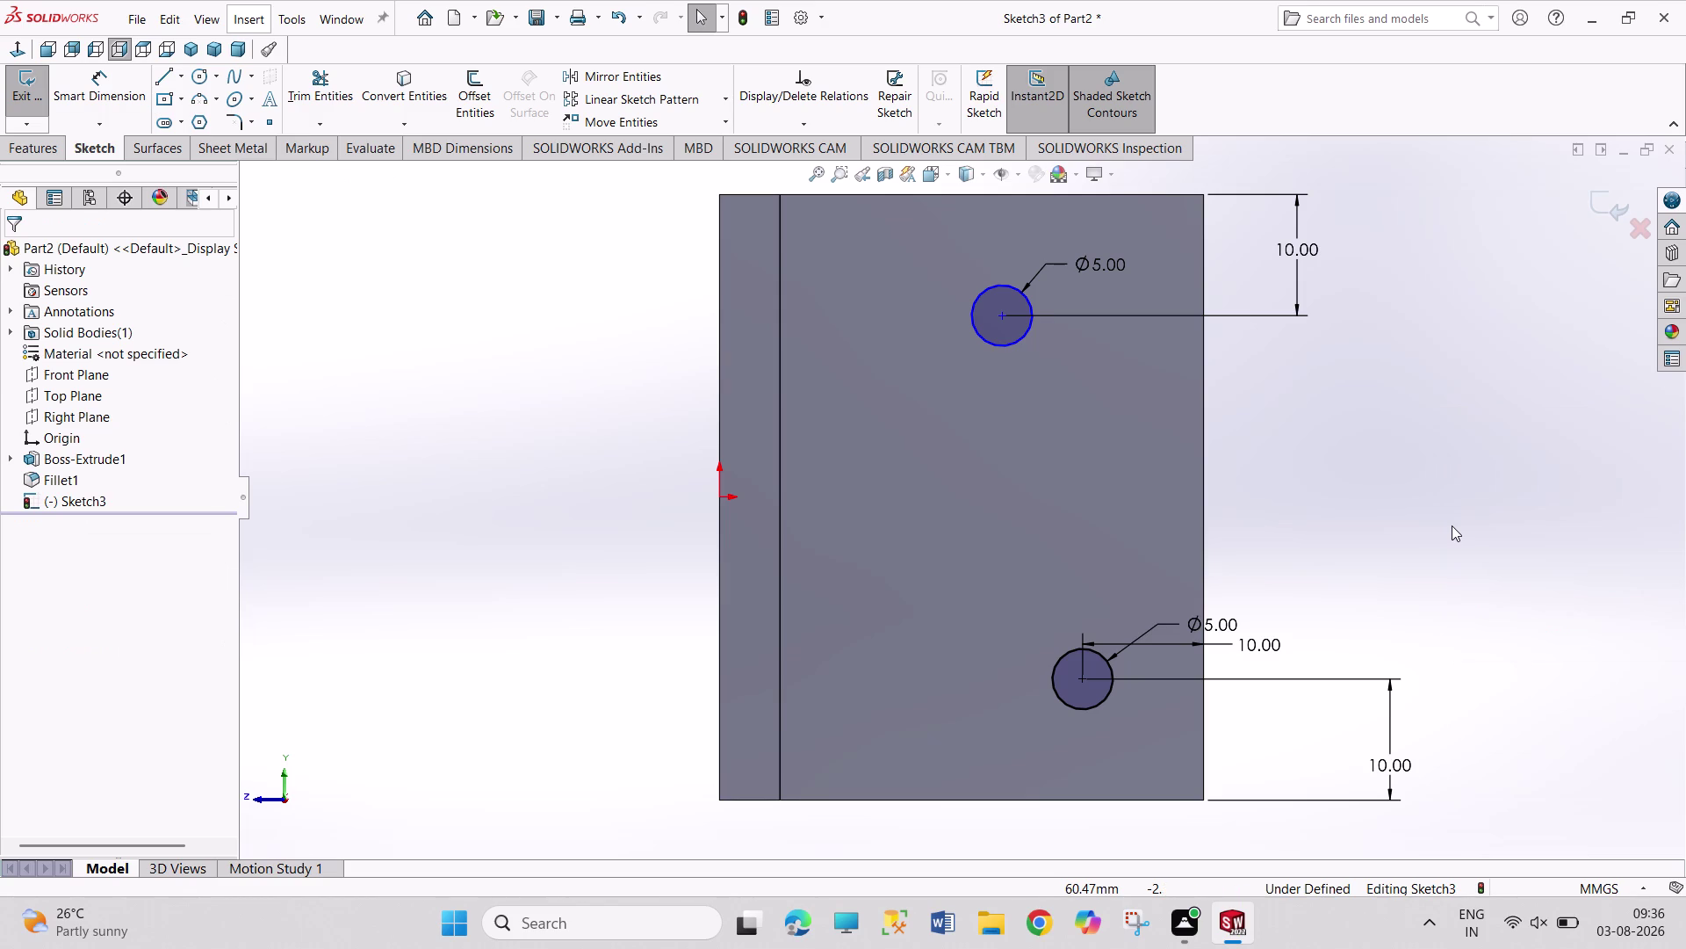
double_click(1268, 644)
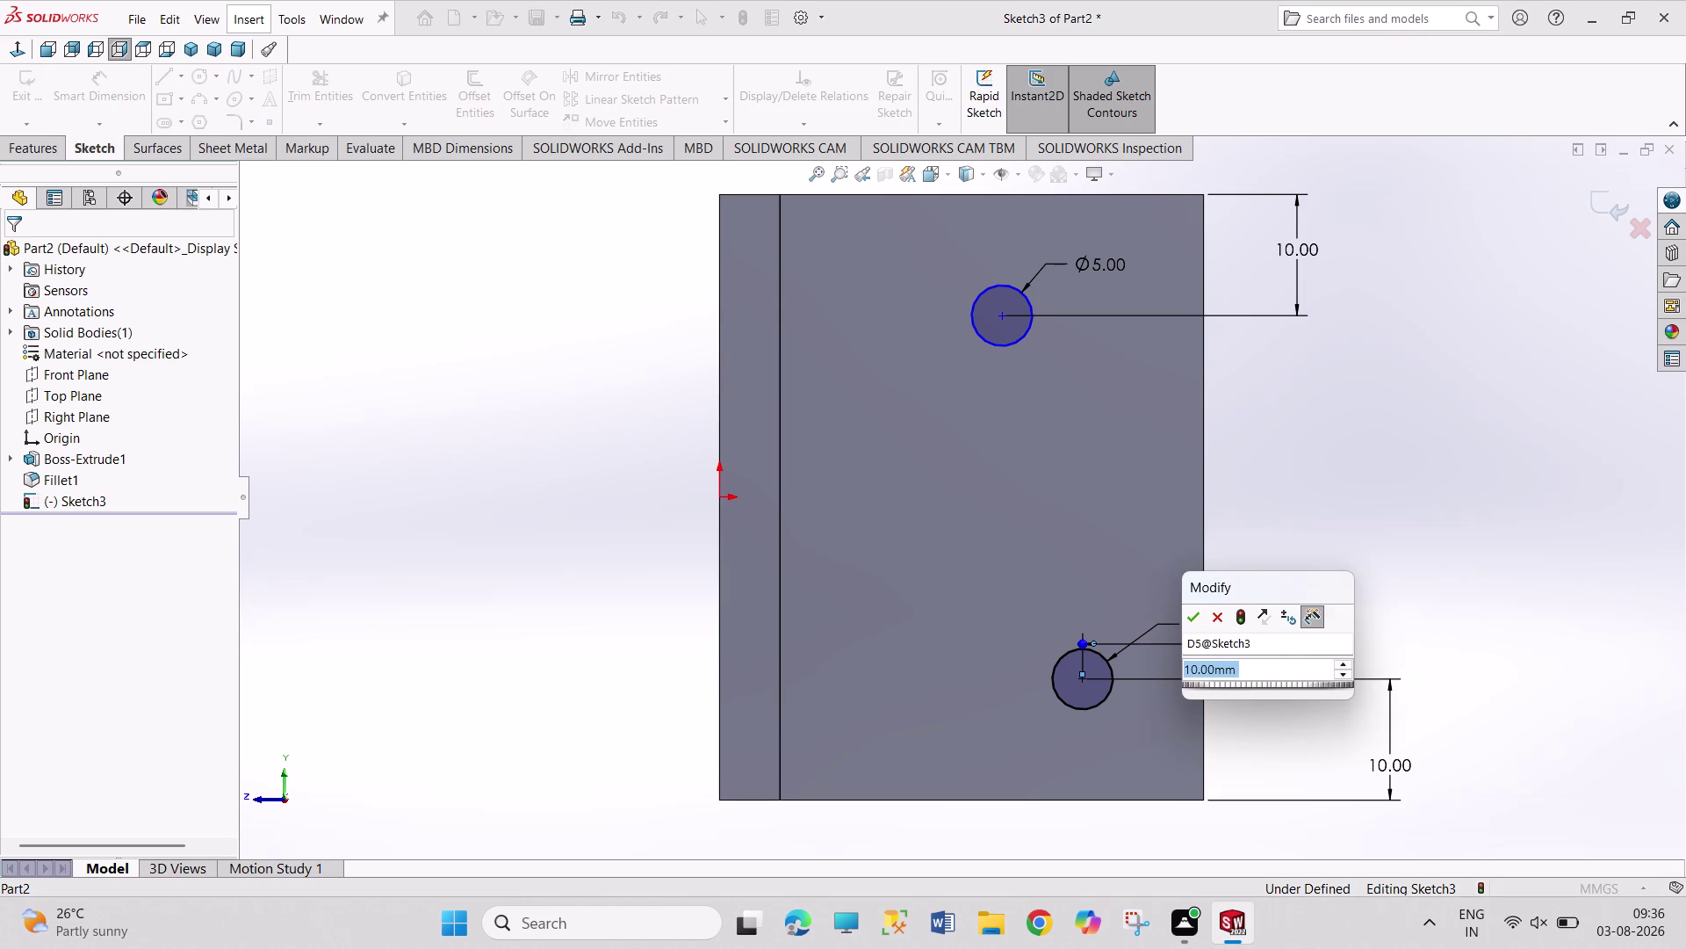
text(15)
key(Return)
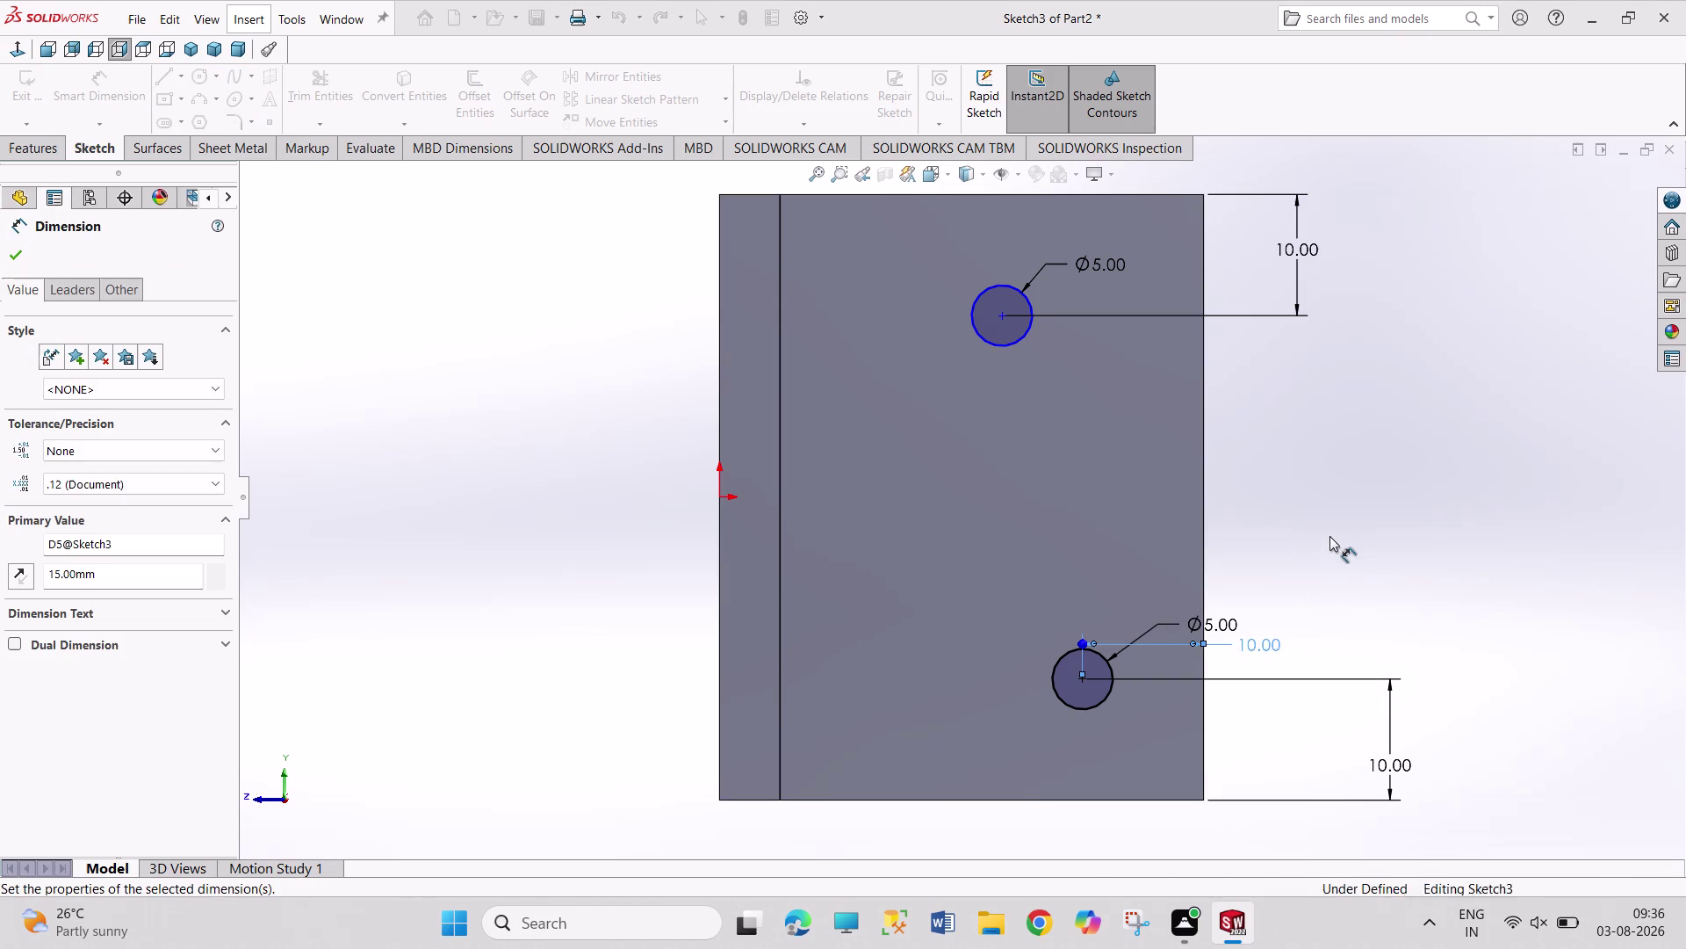
click(1330, 536)
right_drag(1283, 385, 1242, 150)
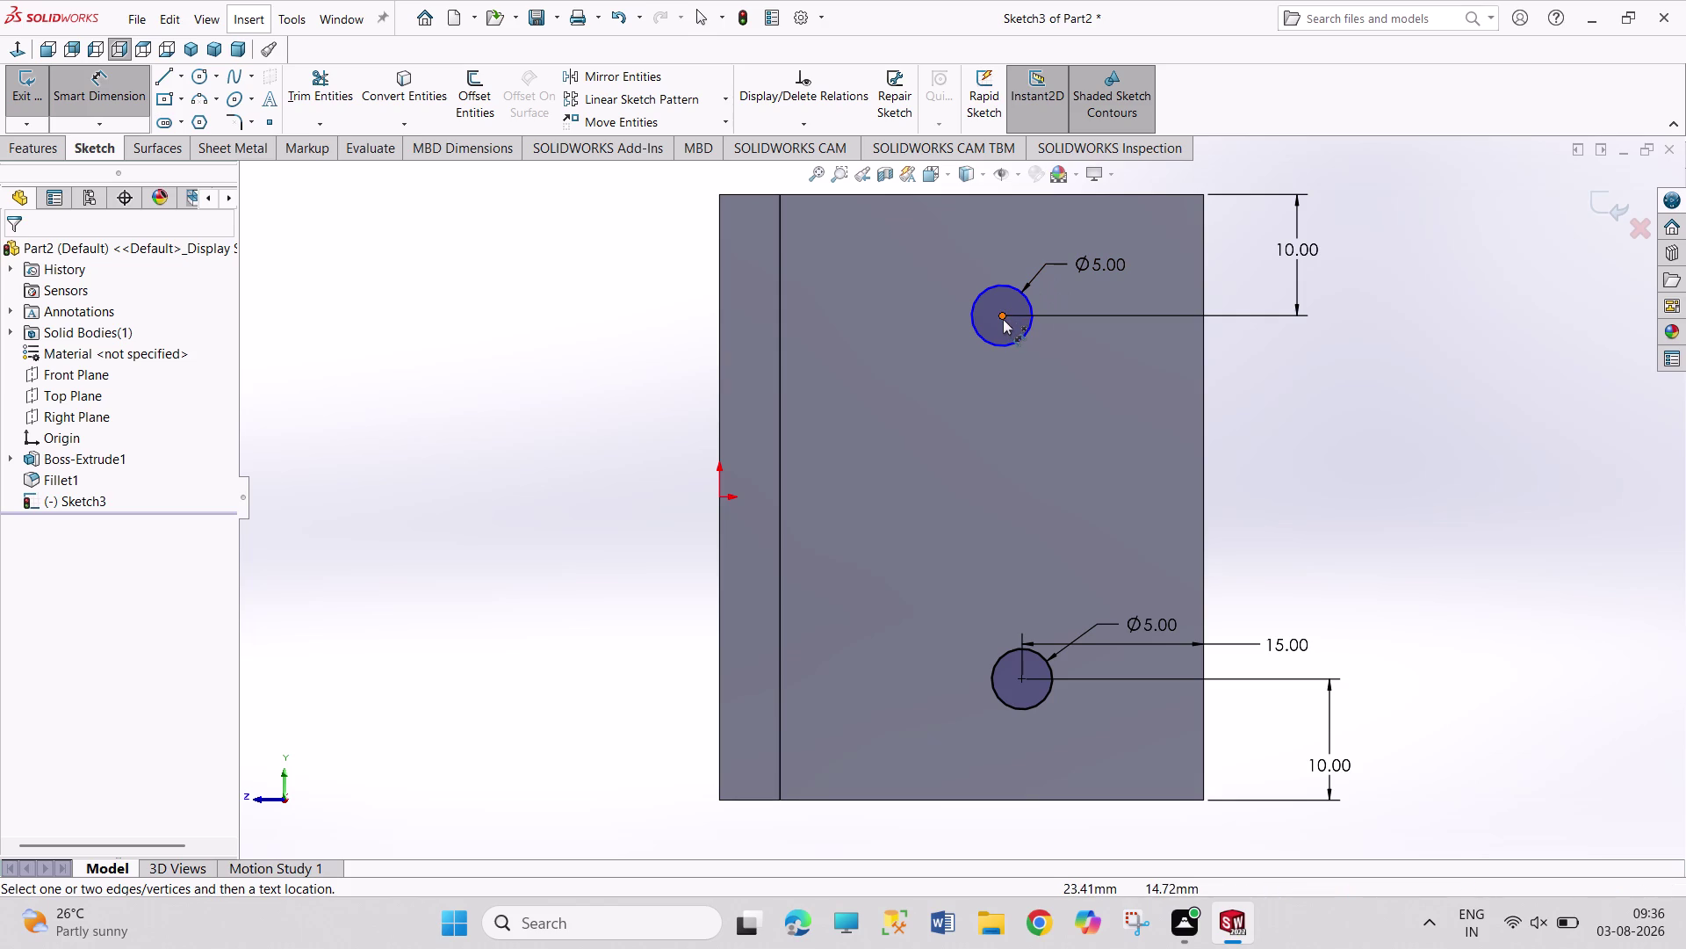
Set the upper hole centre 15 mm from the right edge and exit the sketch.
click(1003, 318)
click(1203, 347)
click(1246, 344)
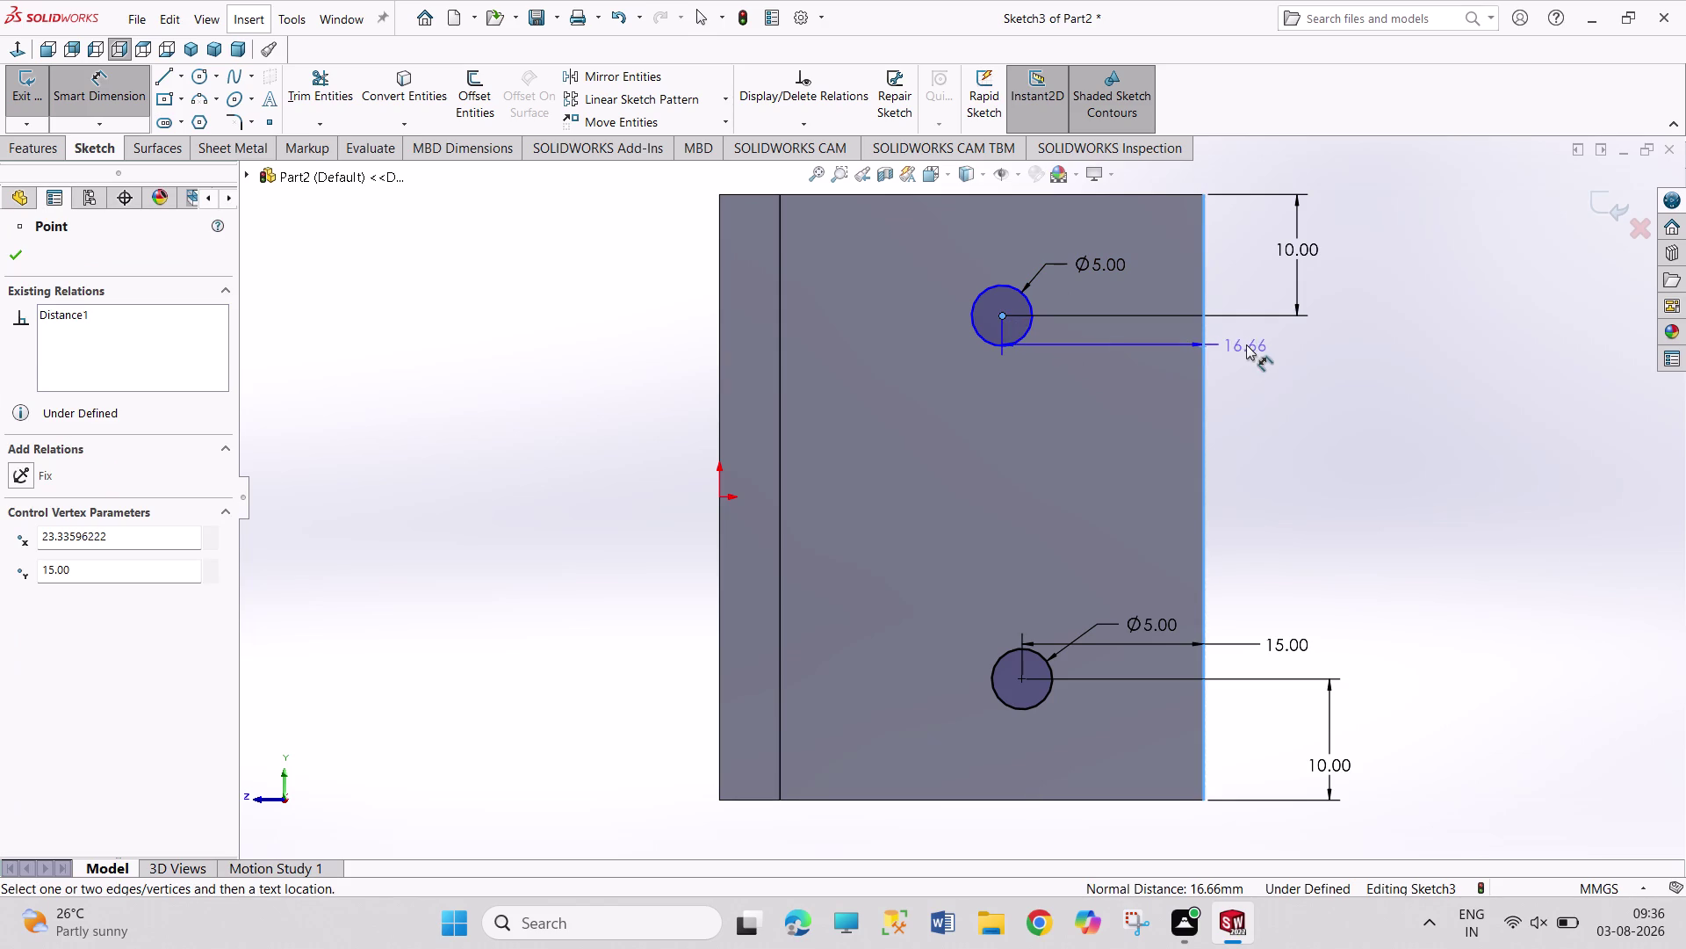
text(15)
key(Return)
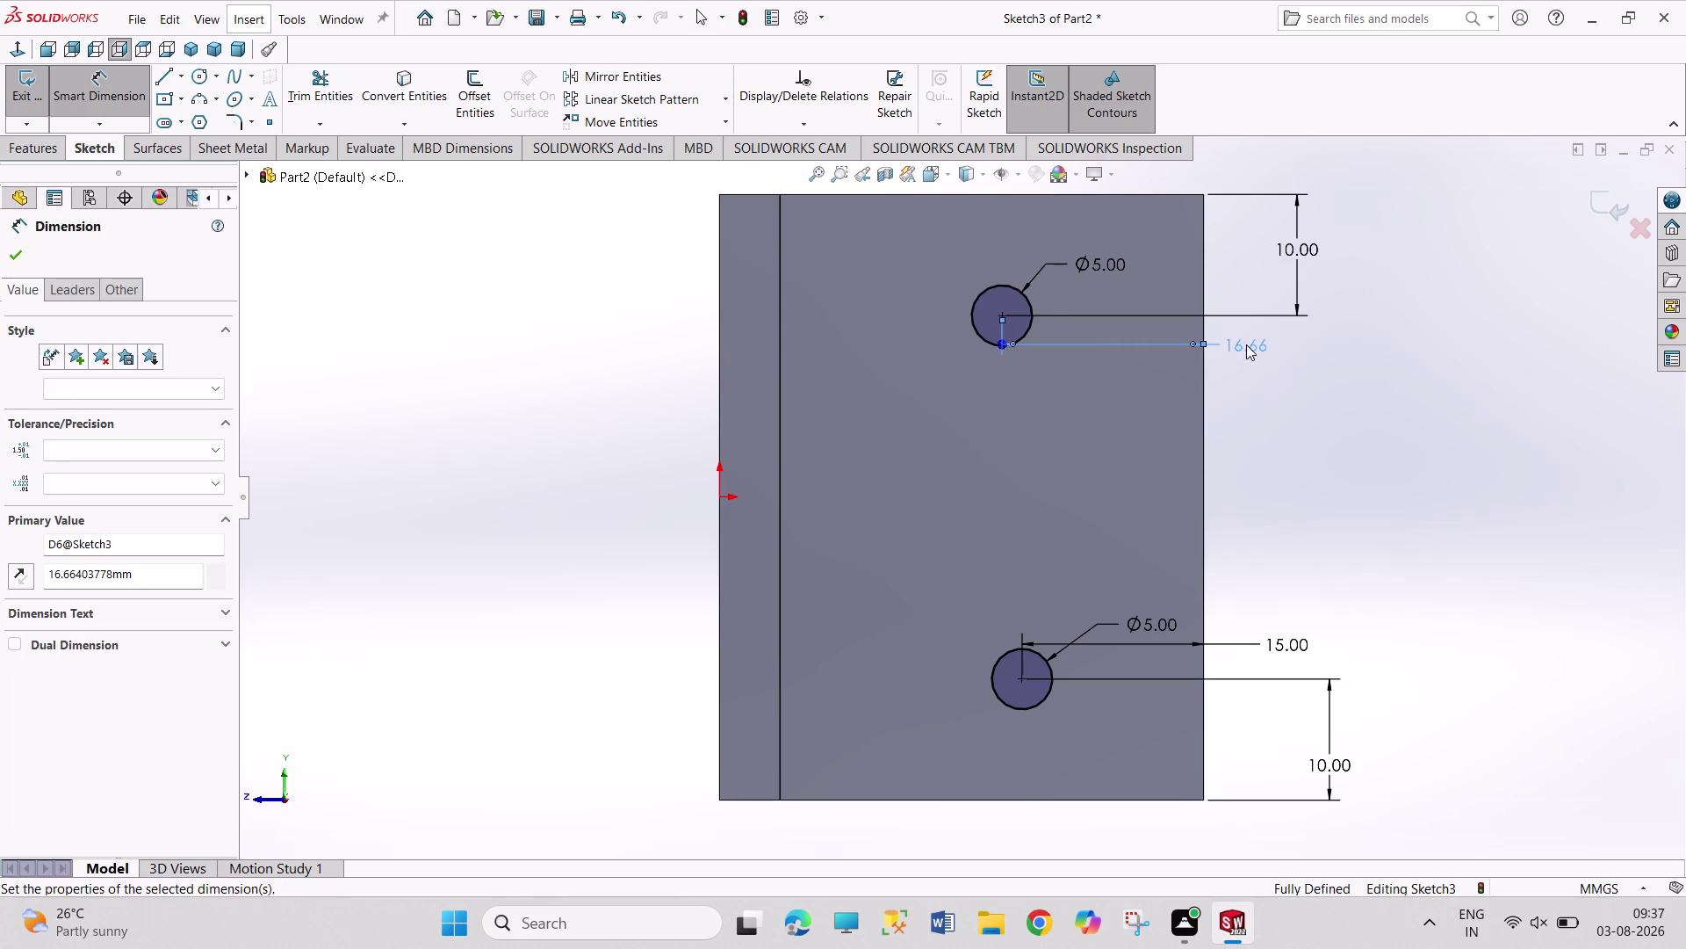
right_click(1477, 467)
click(1485, 517)
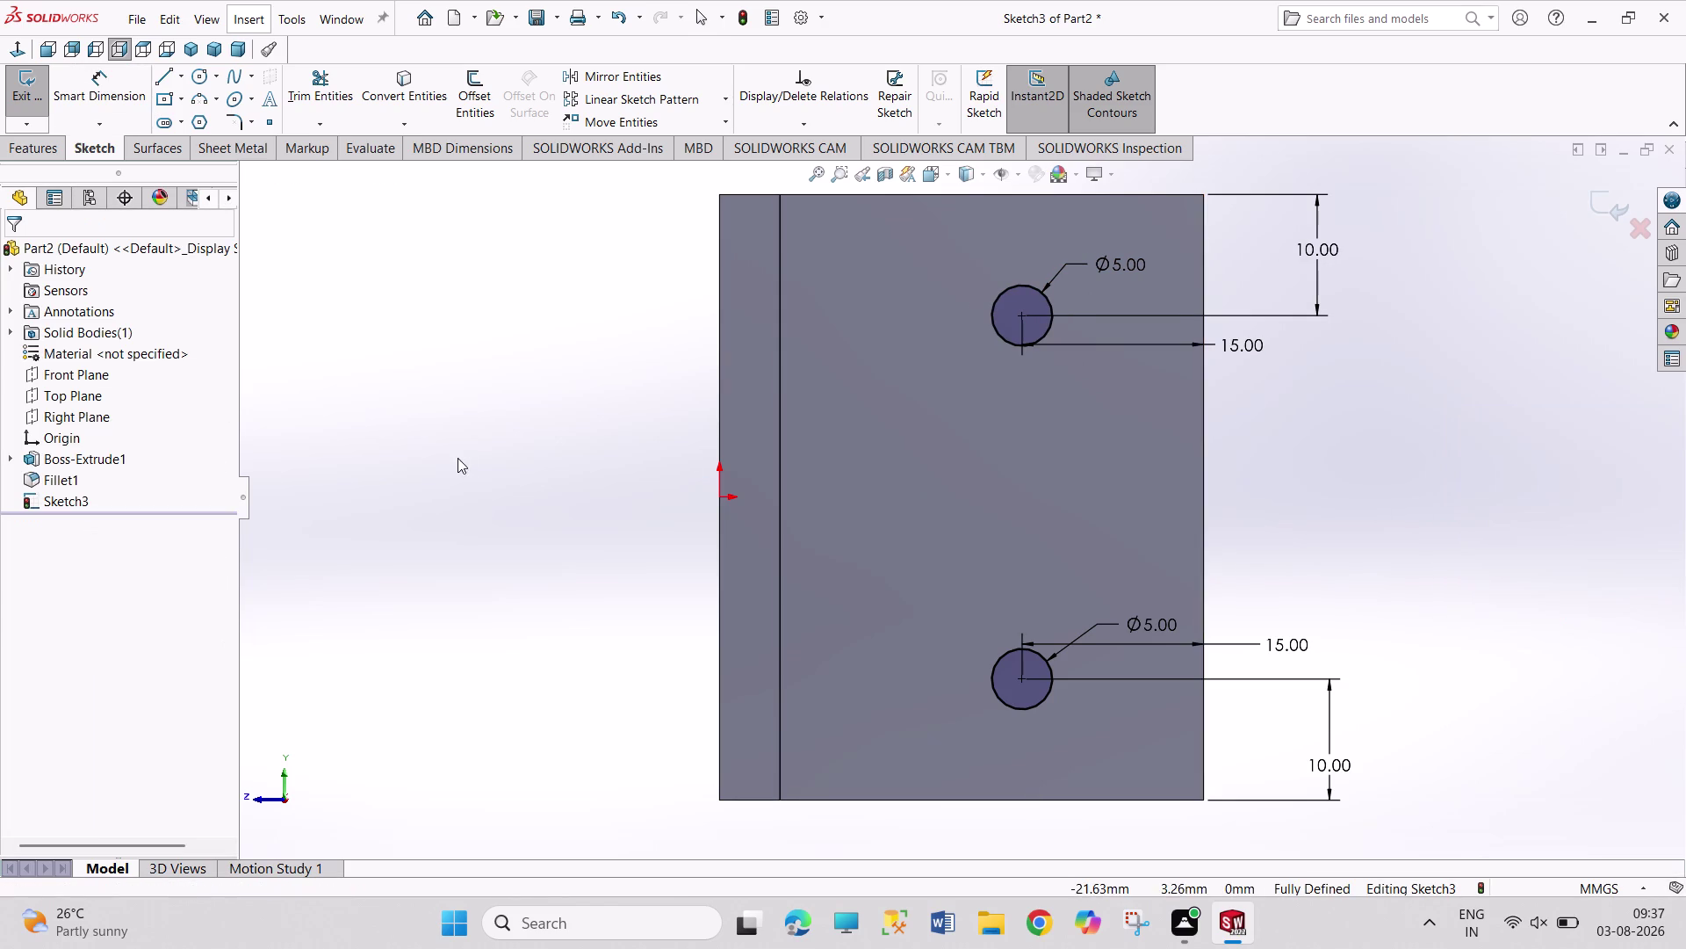
click(35, 91)
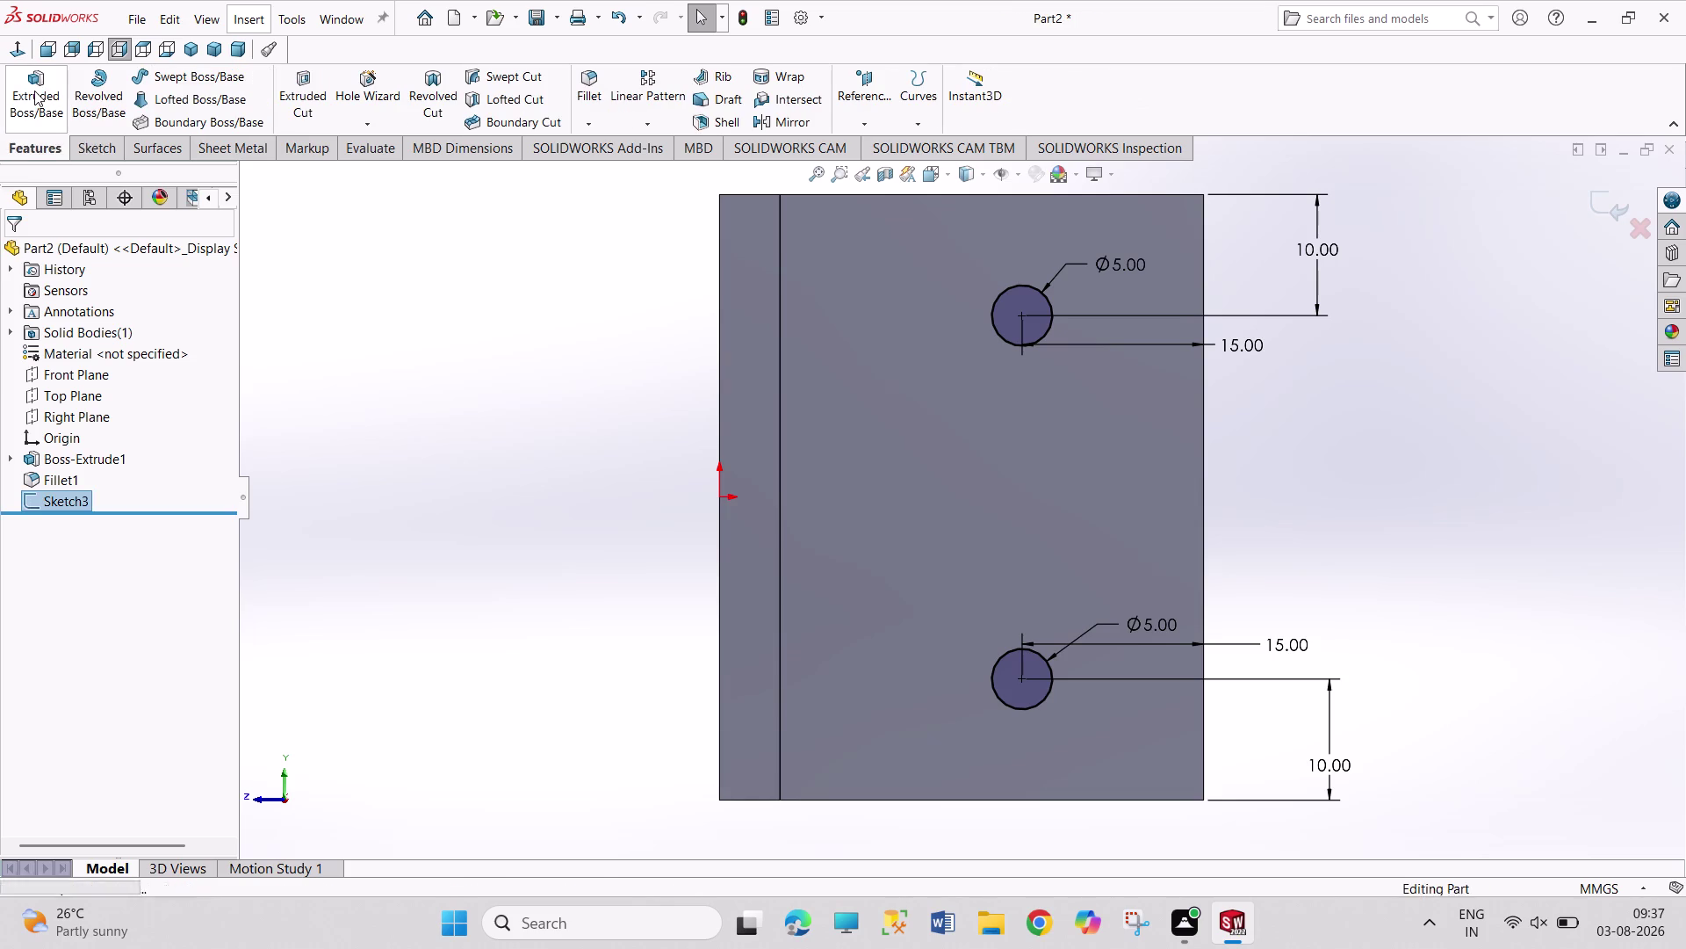
Cut the two holes through the bracket as Cut-Extrude1.
click(295, 104)
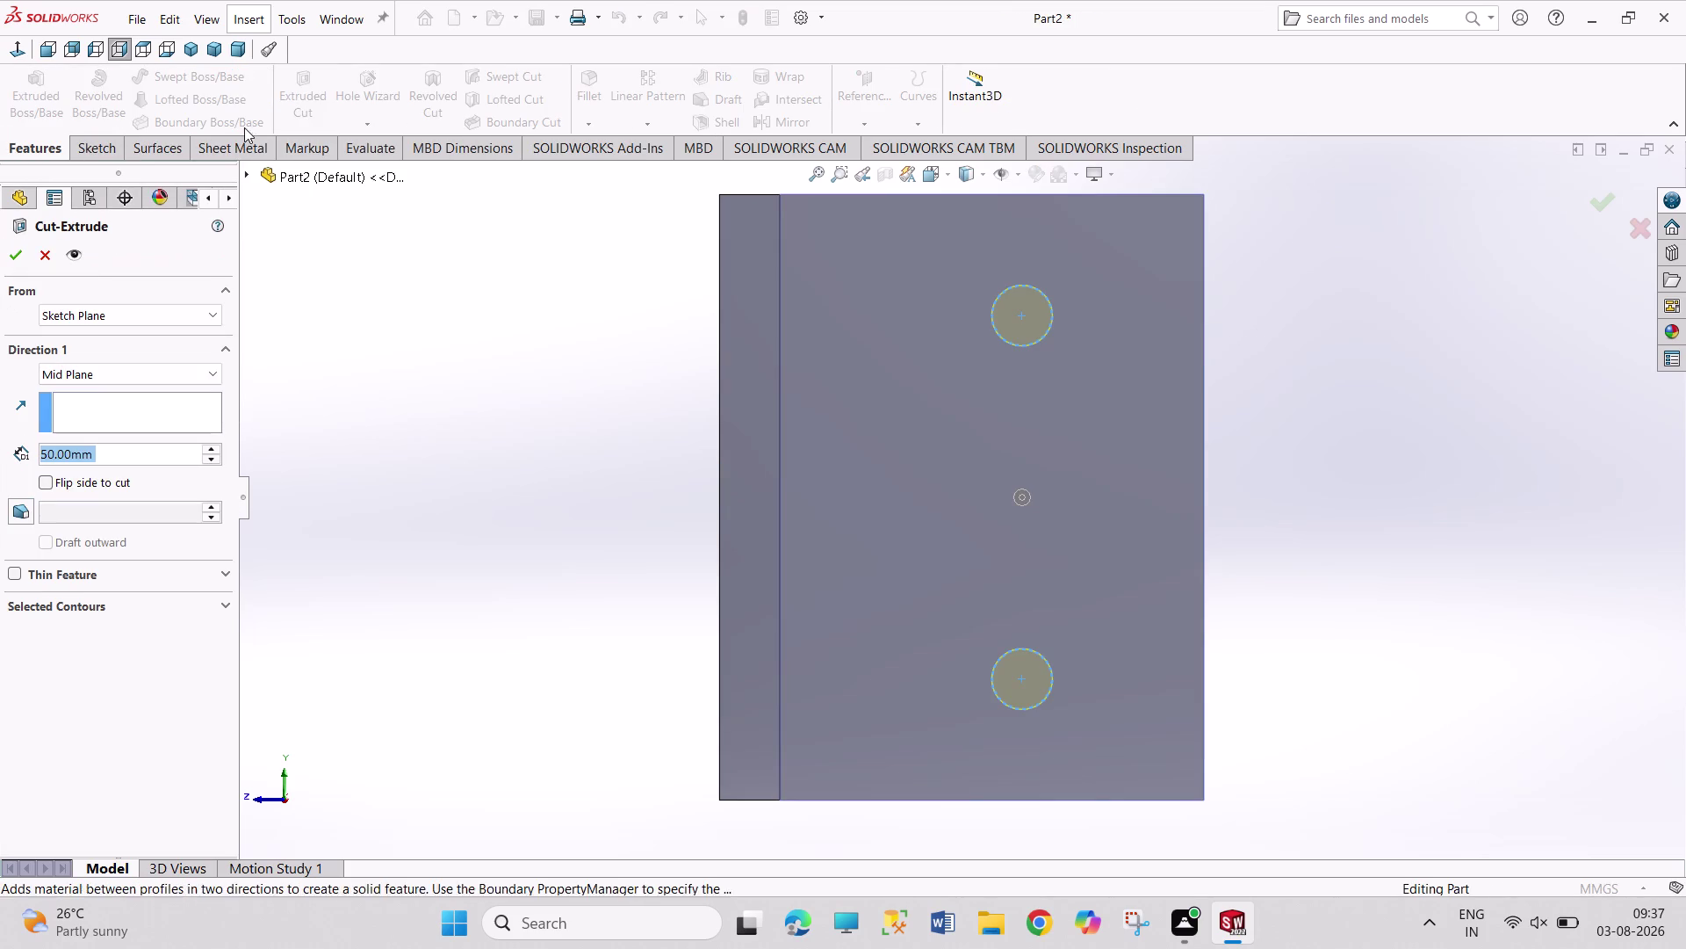
click(18, 258)
click(393, 385)
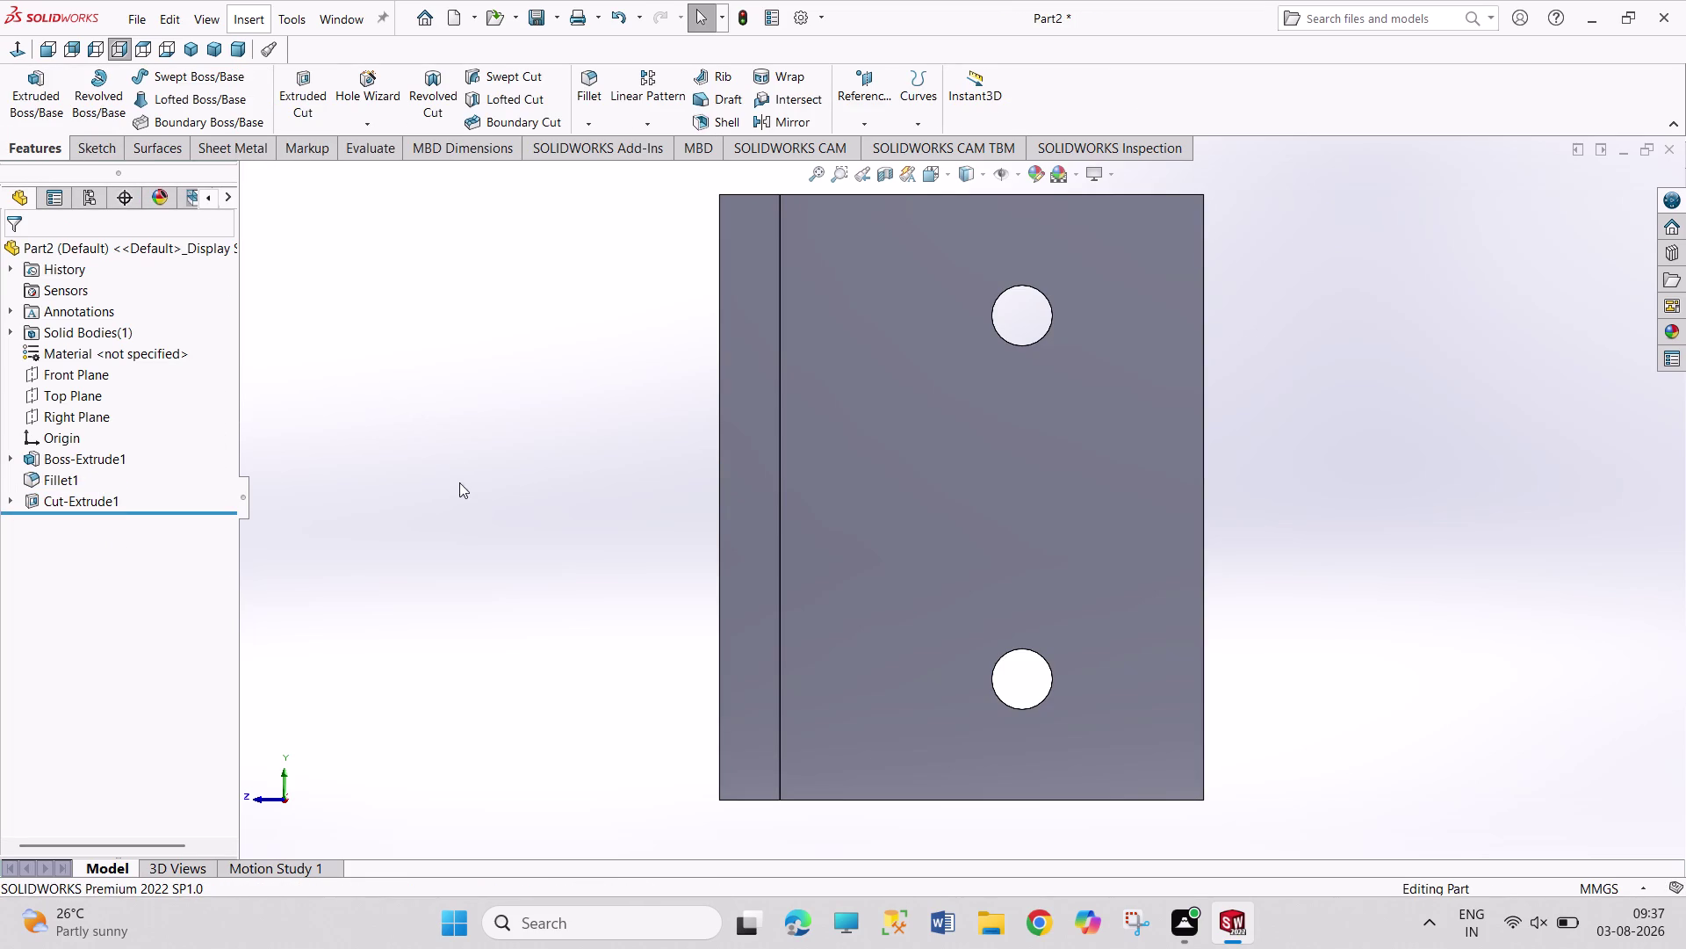
Start Sketch4 on the other flange's flat face.
middle_drag(442, 512, 405, 375)
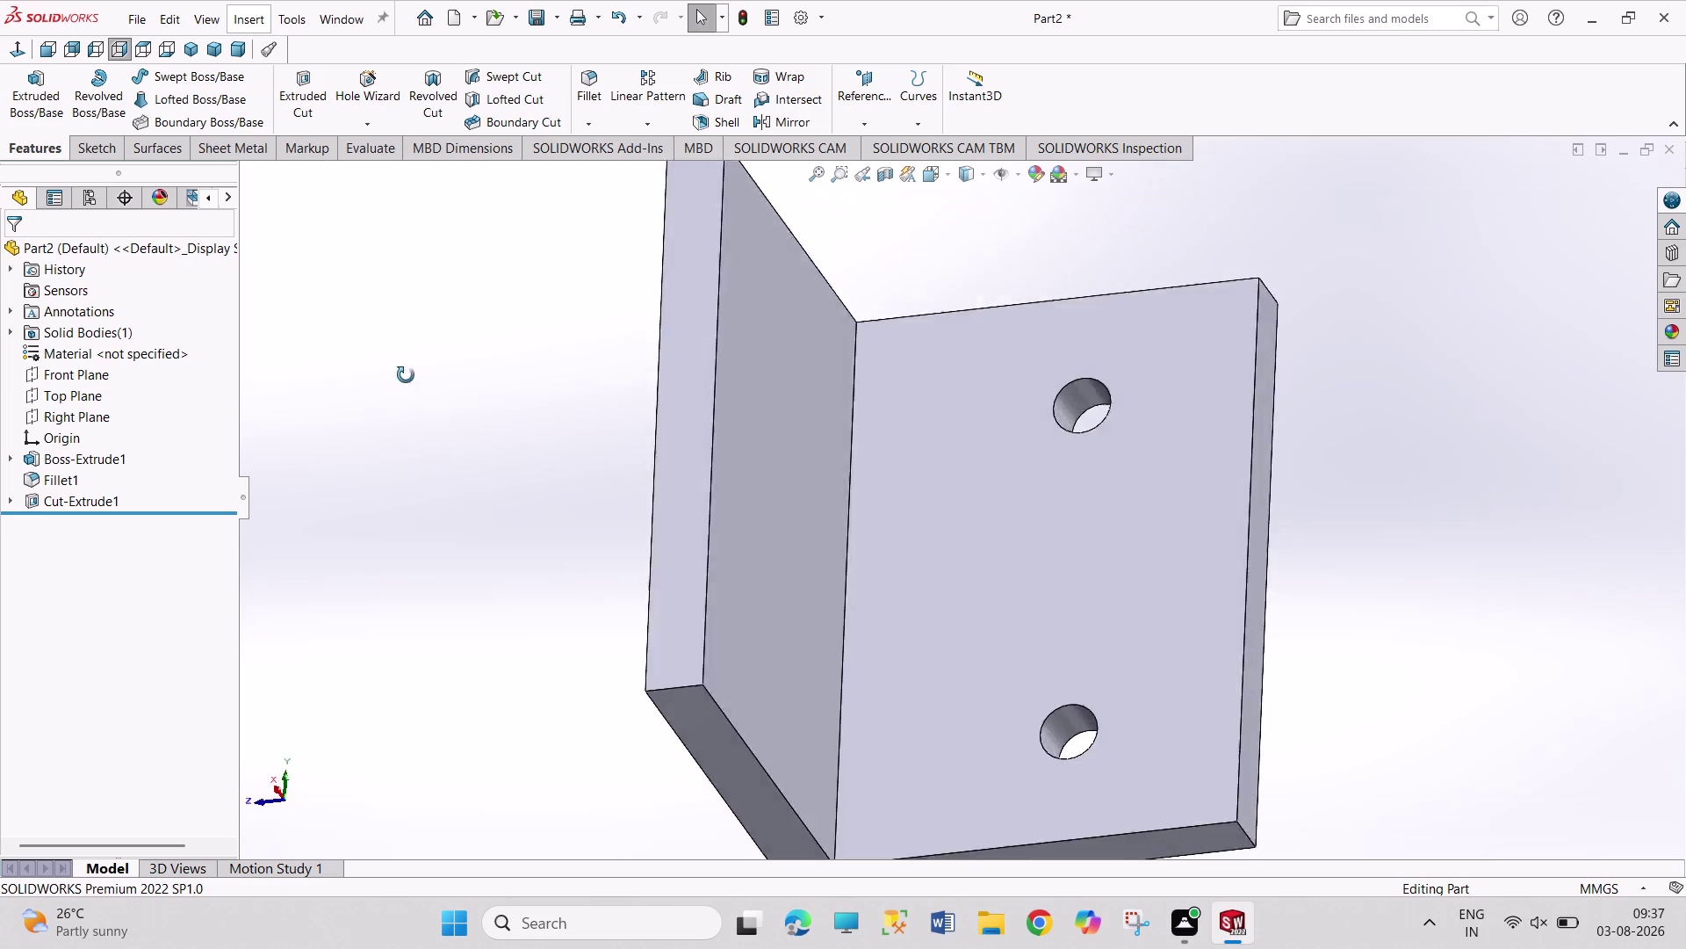
middle_drag(406, 375, 314, 282)
click(801, 412)
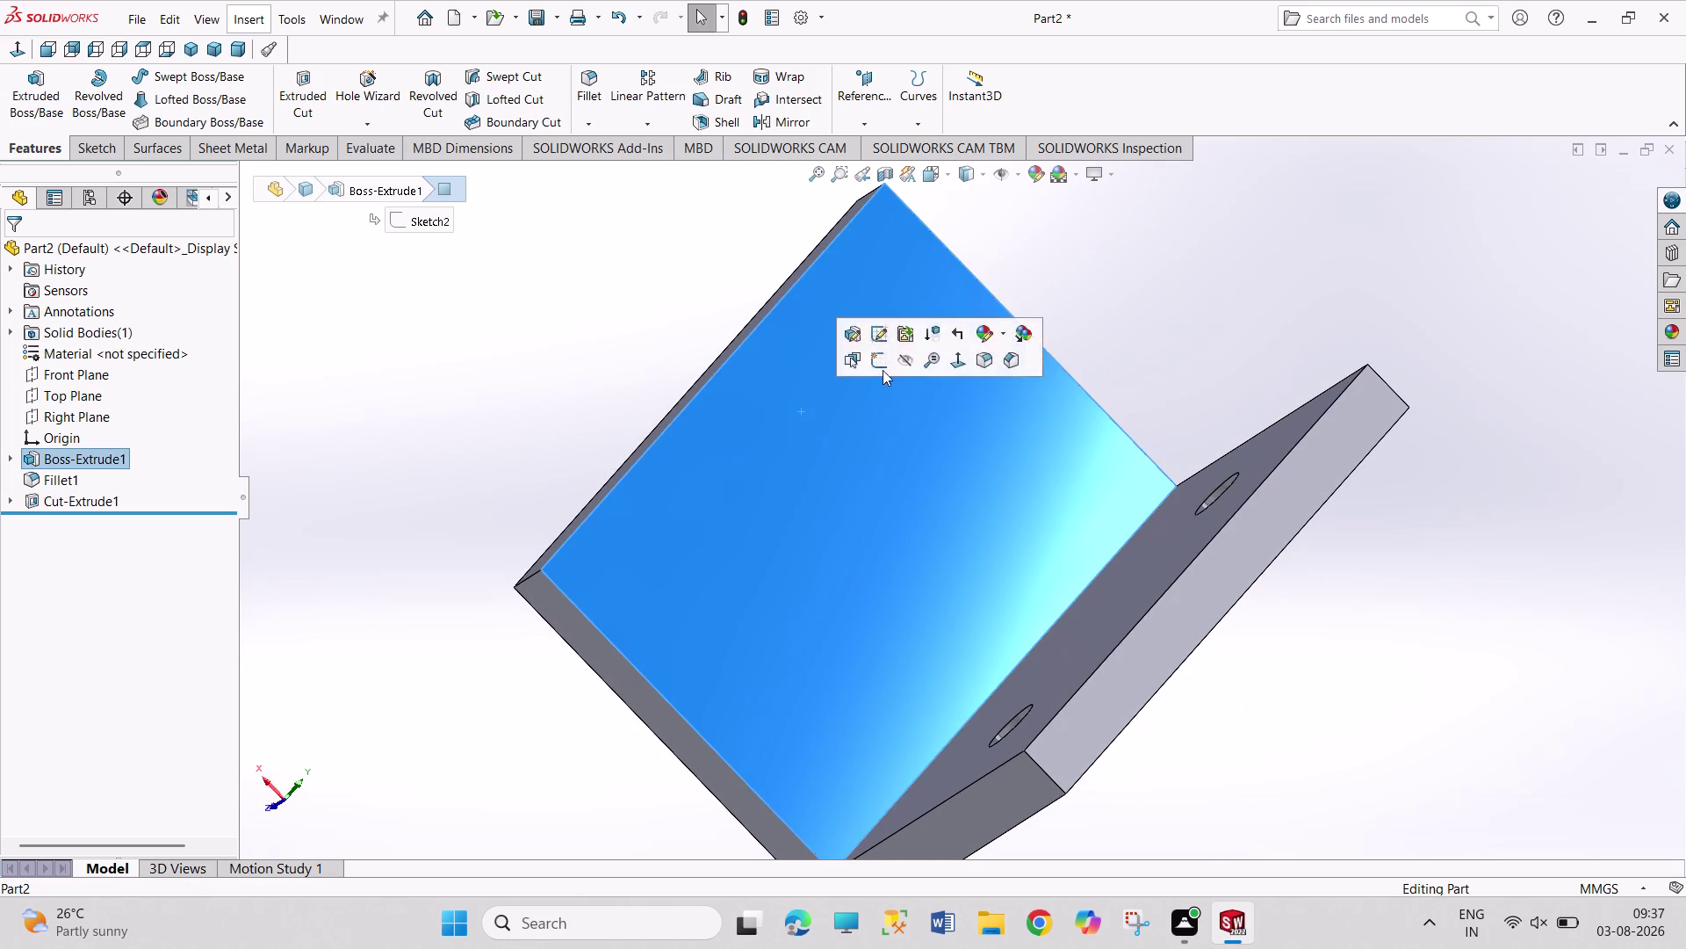
click(882, 369)
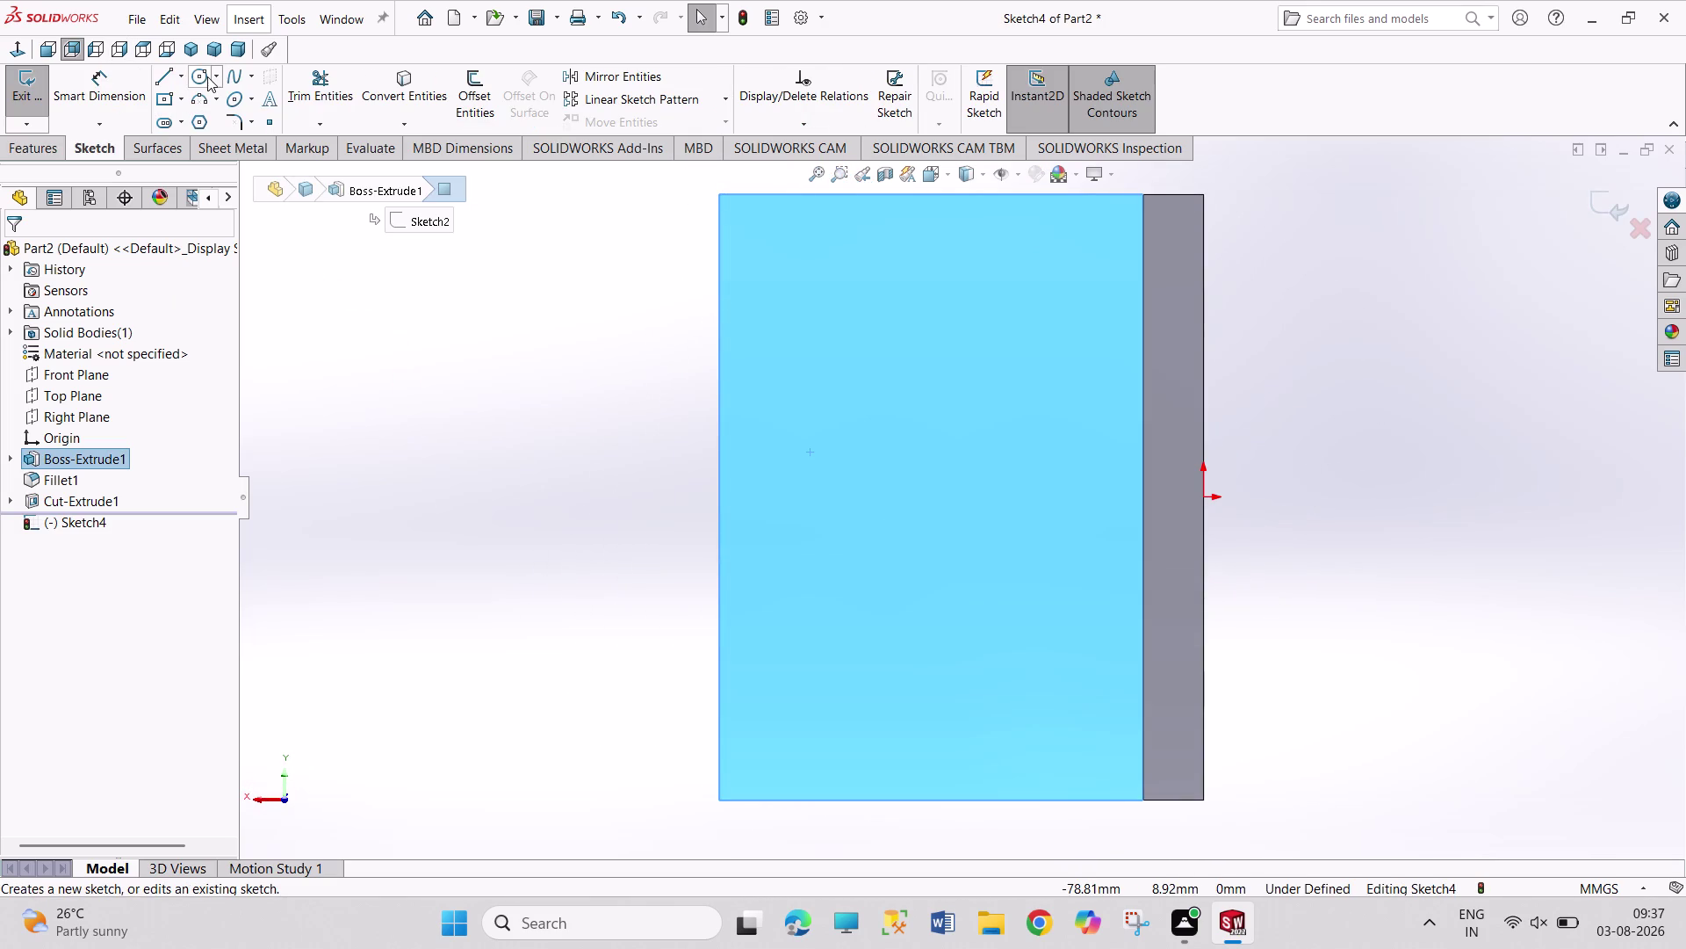
Draw a circle on the flange and give it a 10 mm diameter.
click(207, 77)
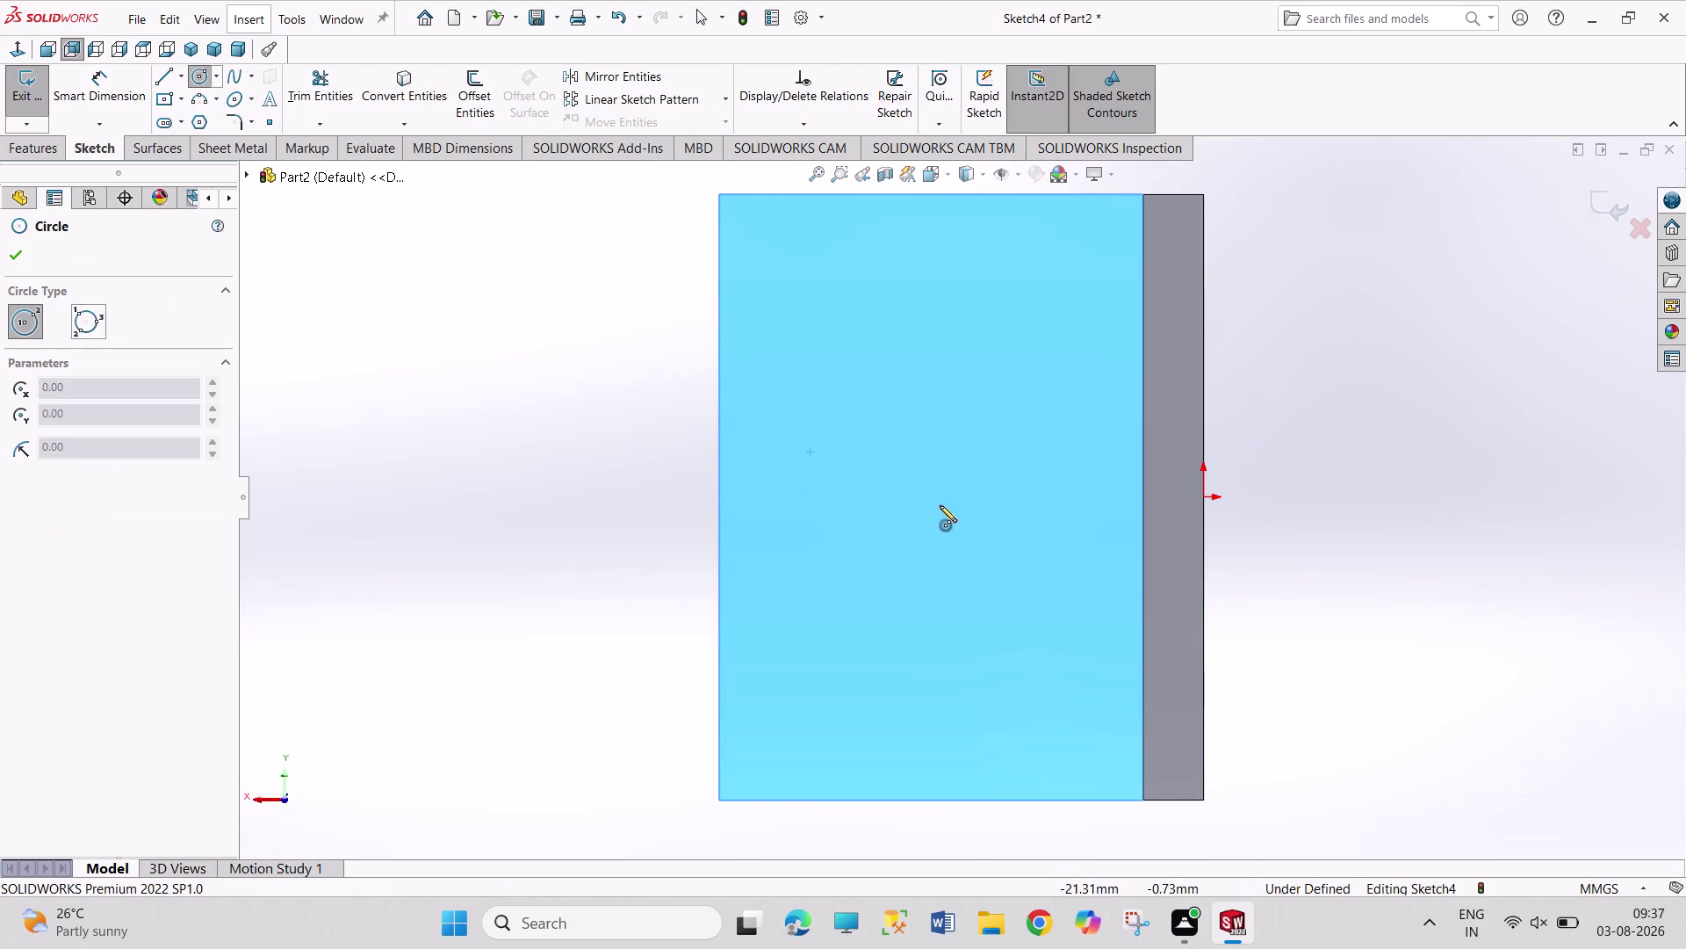
click(905, 496)
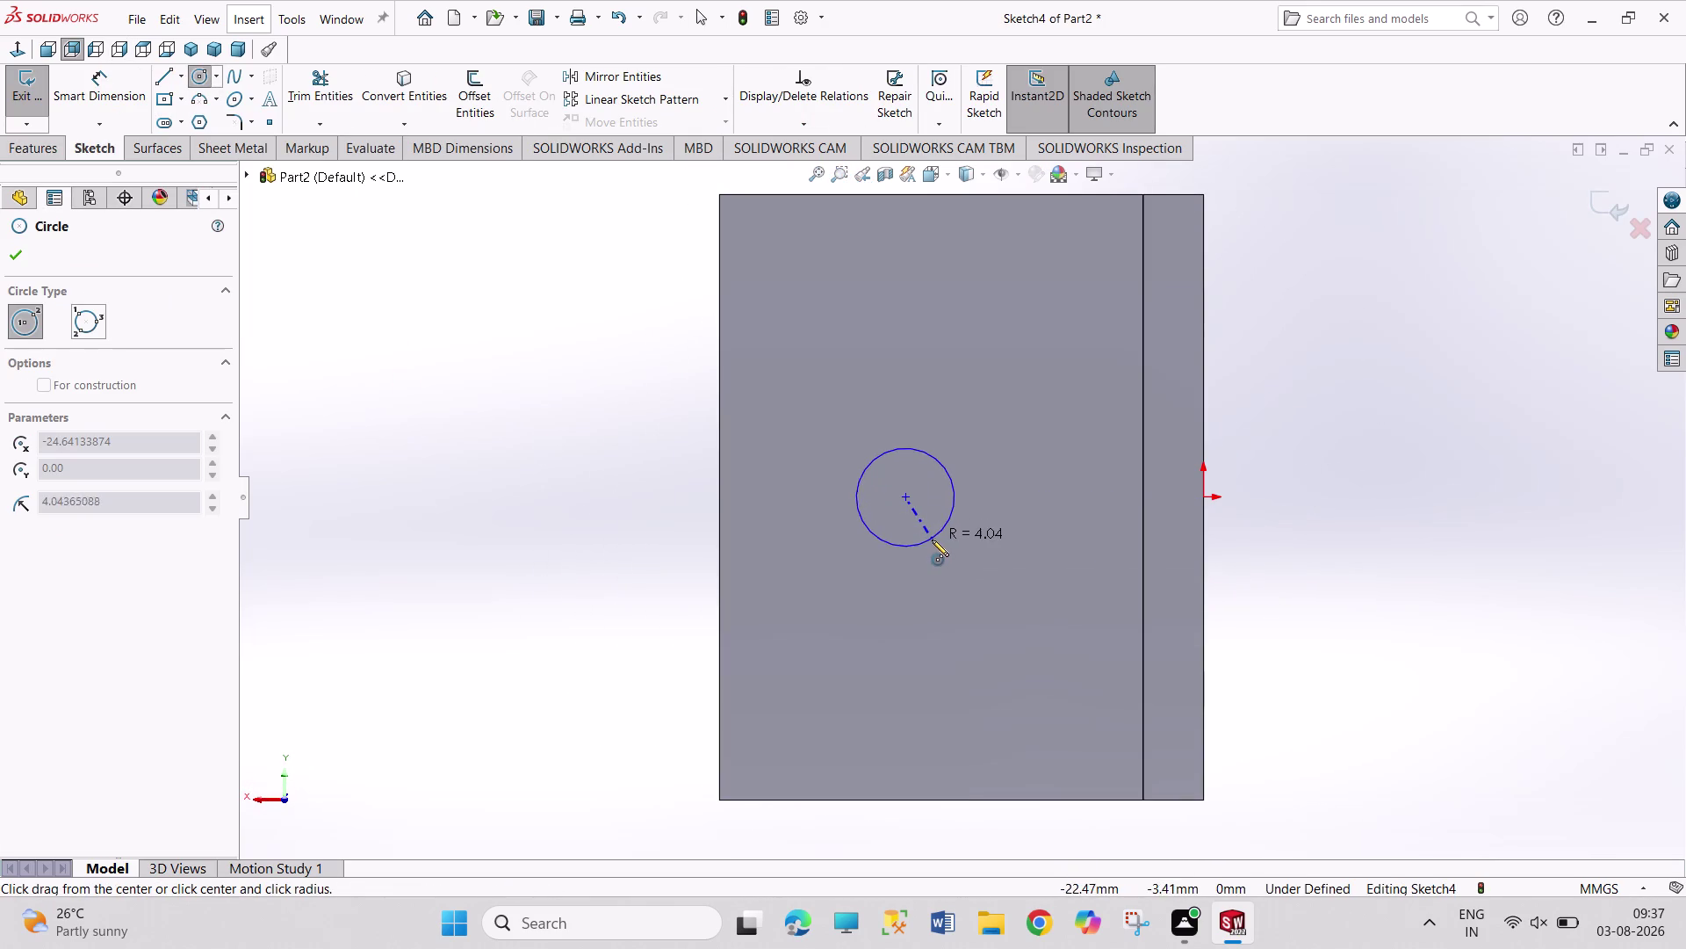
click(932, 540)
right_drag(646, 537, 595, 329)
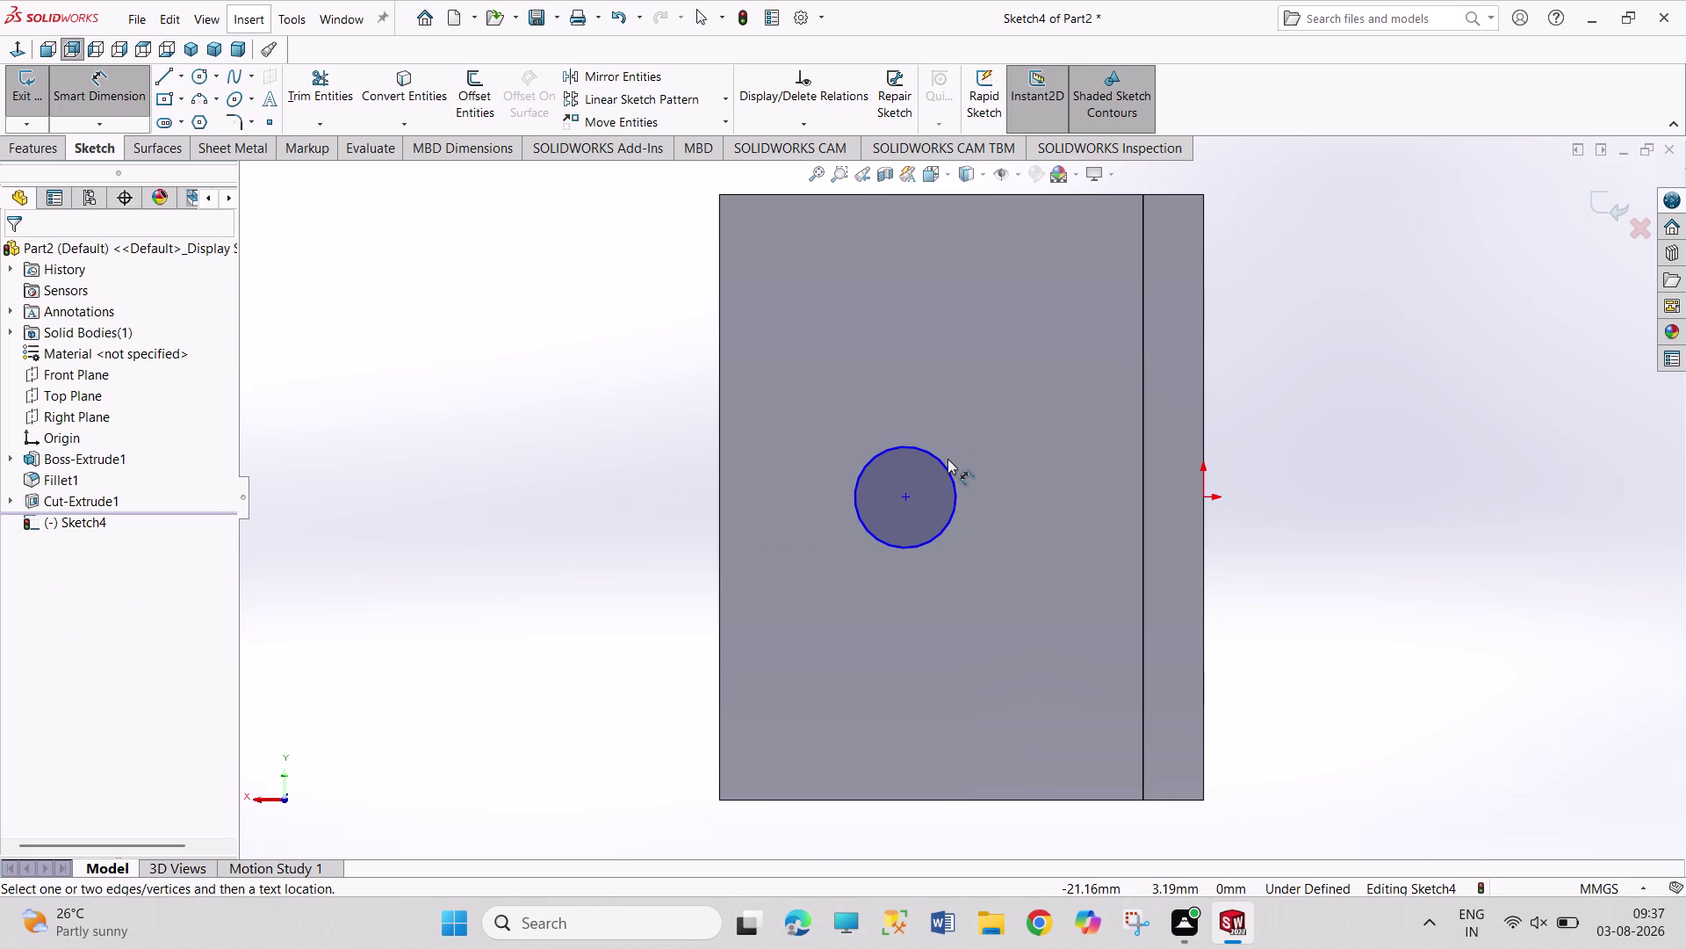
click(942, 467)
click(949, 414)
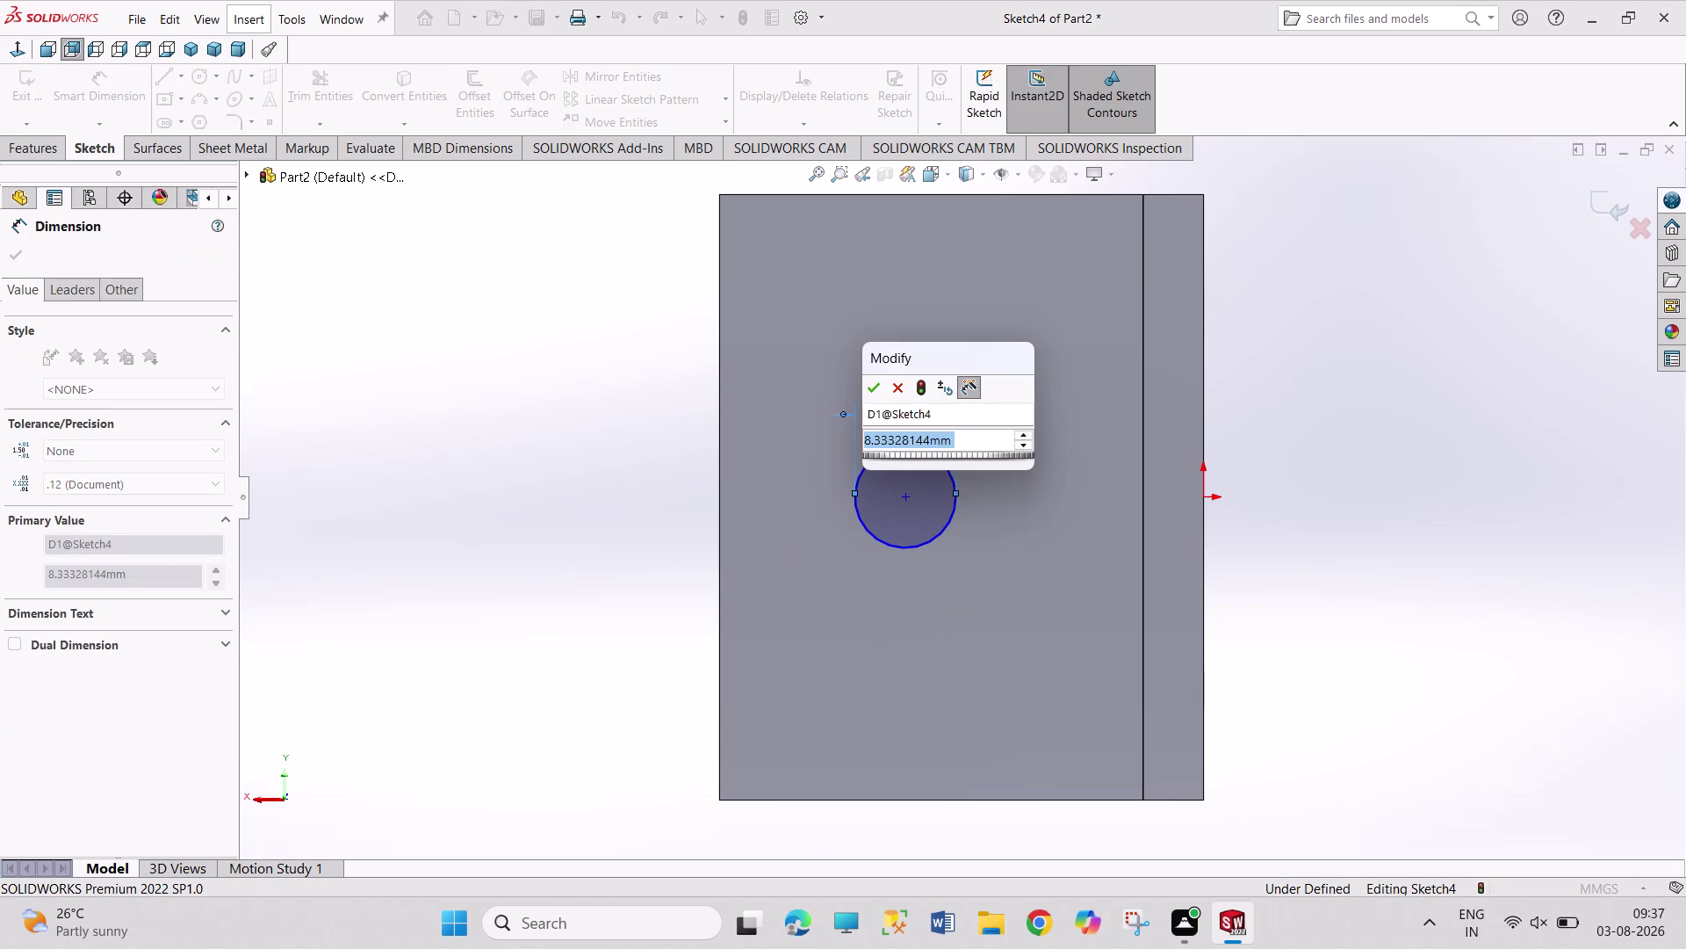
text(10)
key(Return)
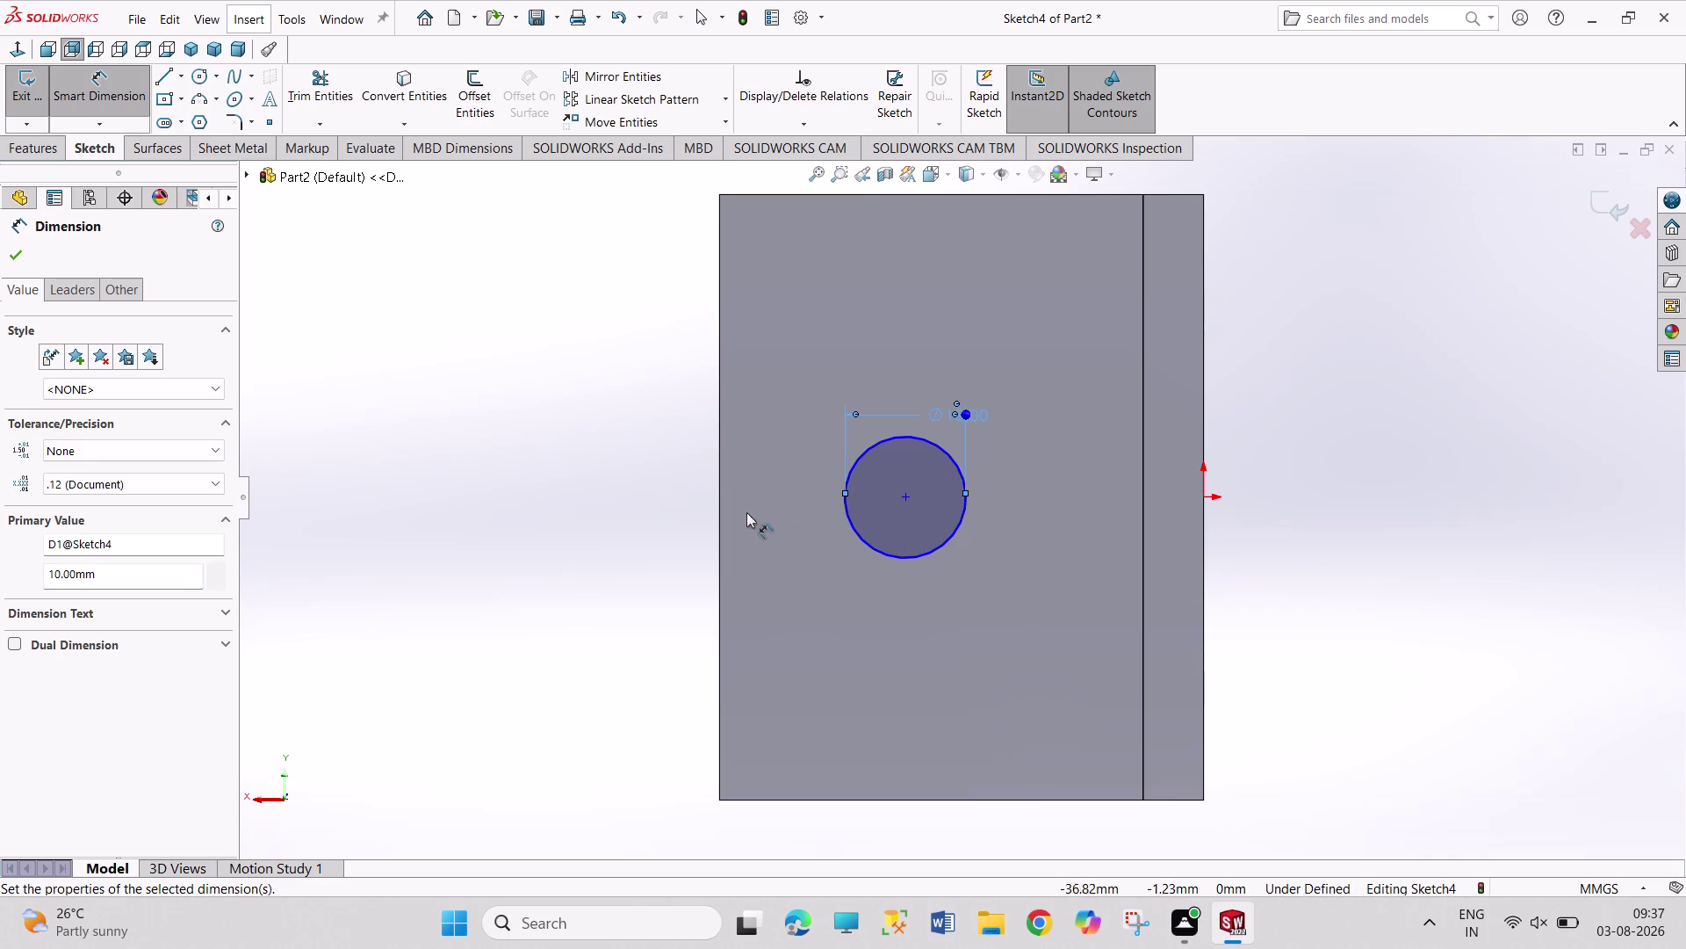
Dimension the circle centre 15 mm from the flange's left edge.
click(721, 509)
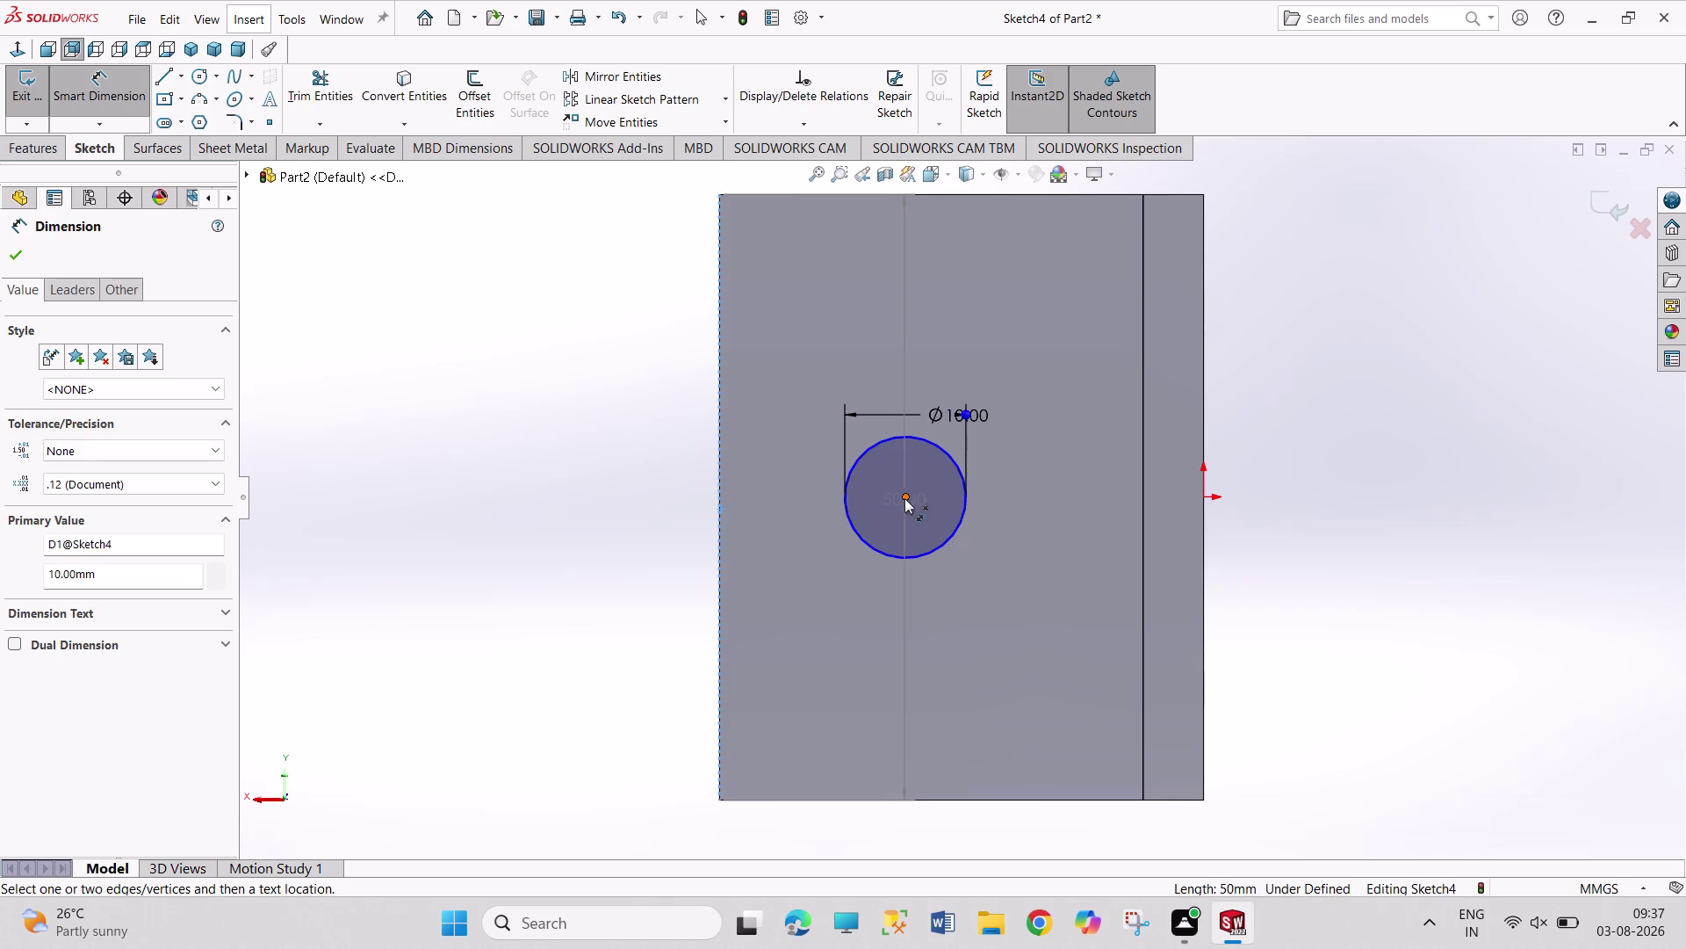
click(905, 498)
click(793, 548)
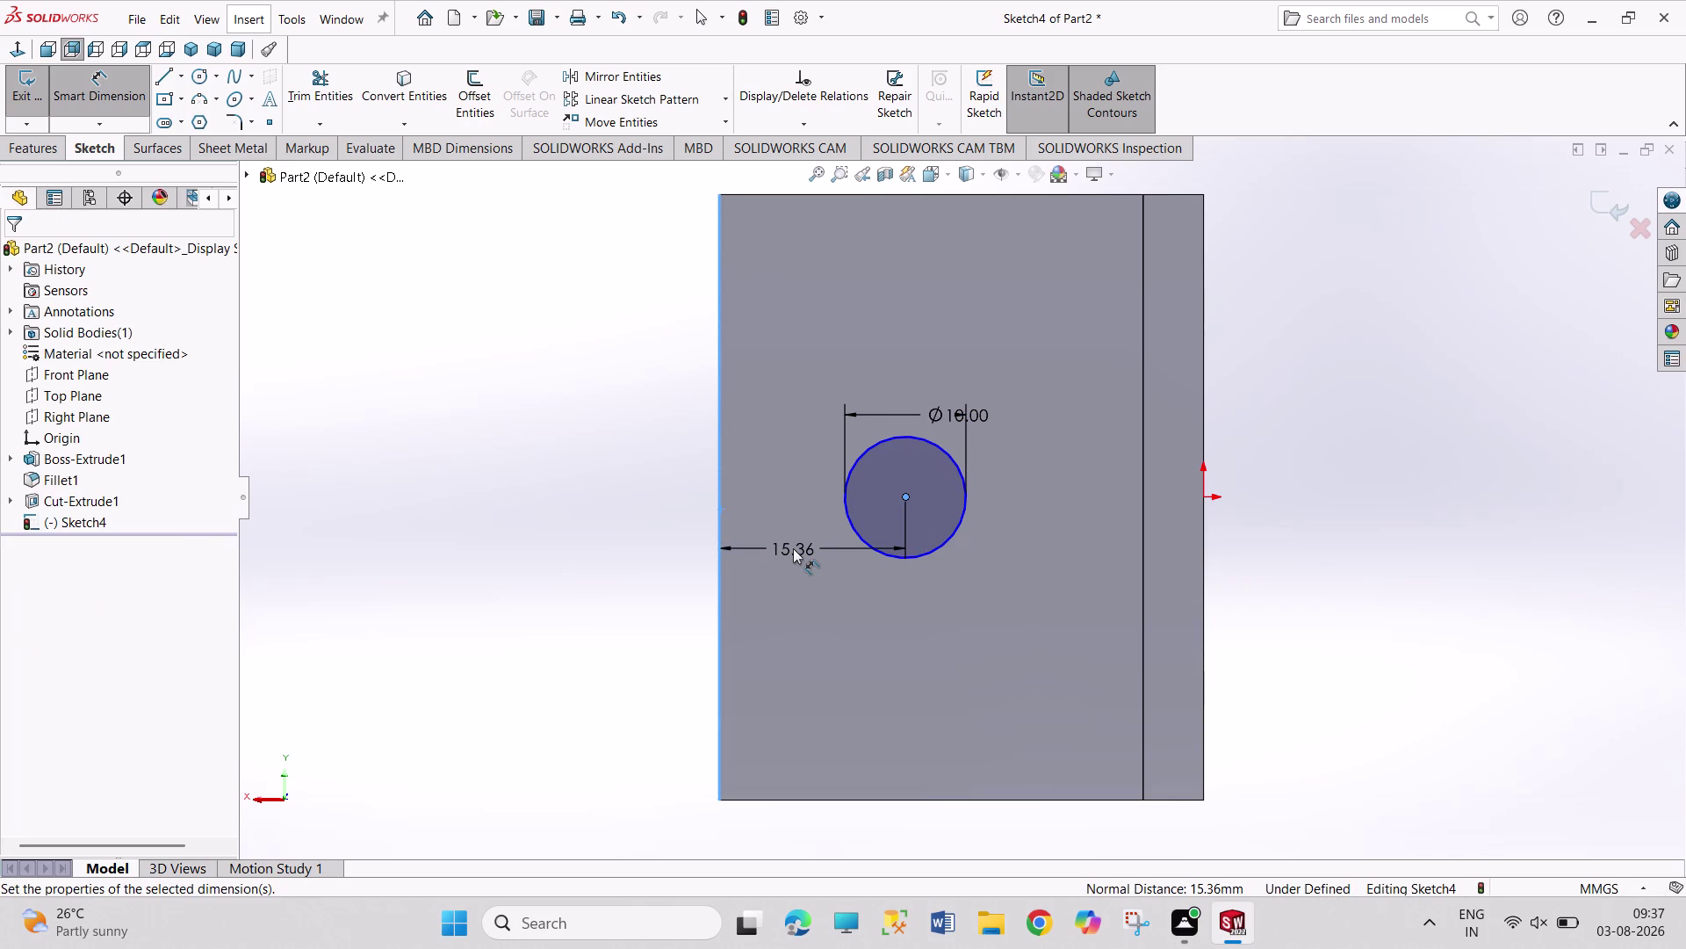
text(15)
key(Return)
right_click(572, 493)
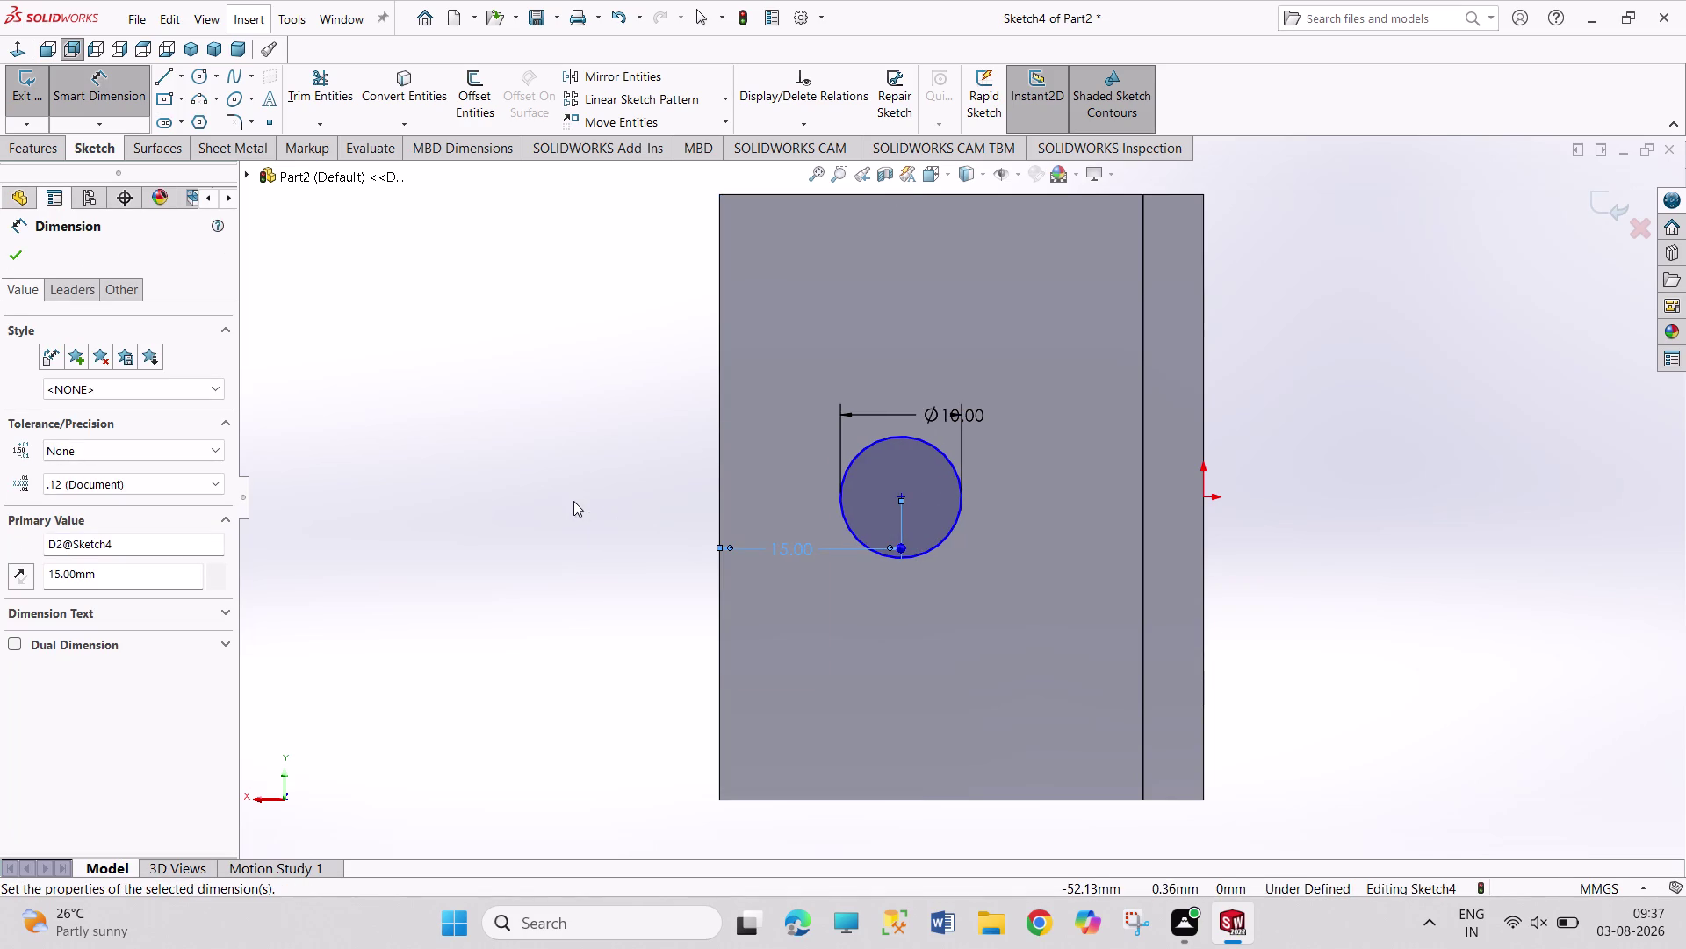
click(589, 545)
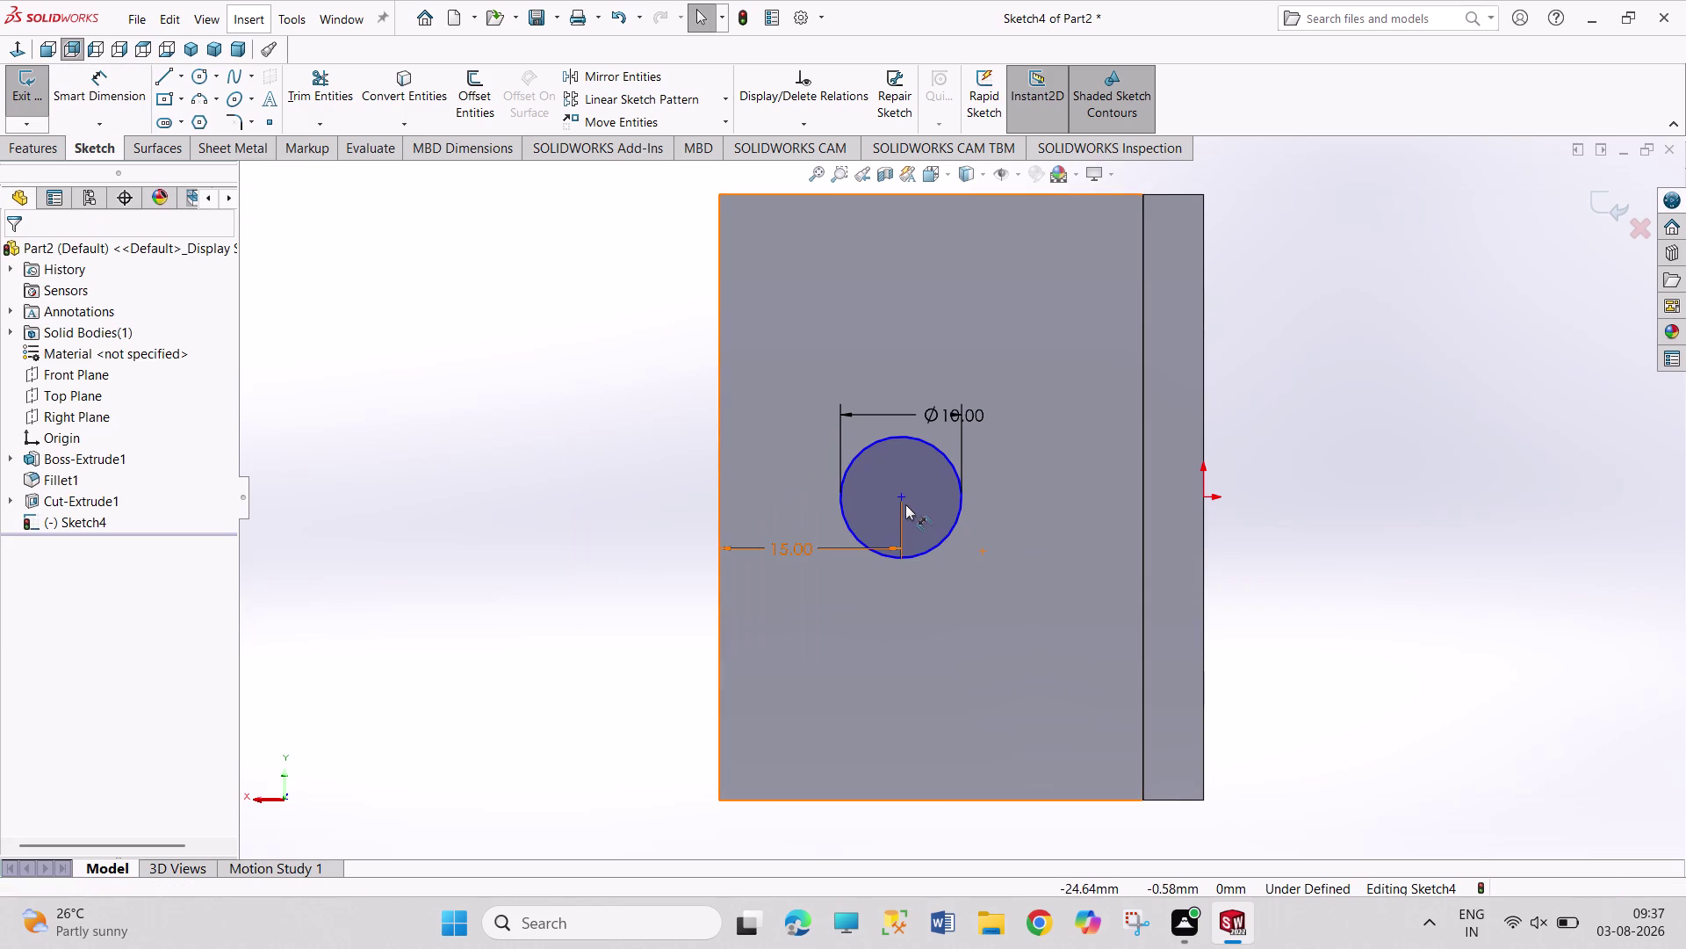
Make the circle centre horizontal with the origin and exit the sketch.
click(902, 497)
click(1206, 497)
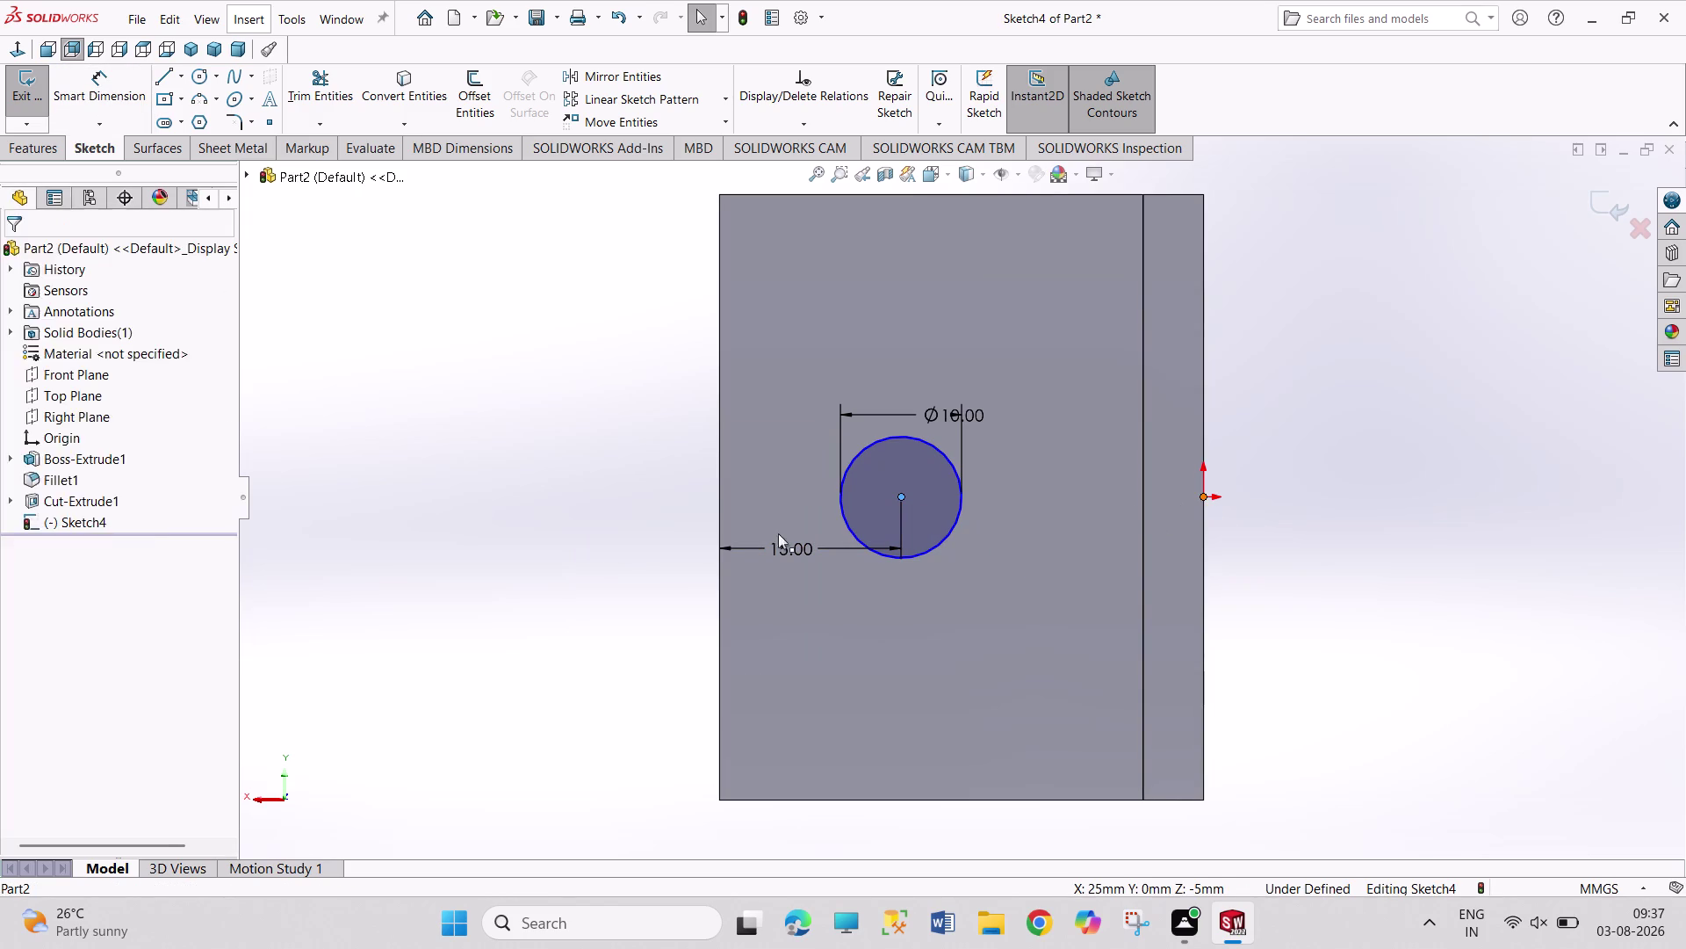
click(81, 563)
click(414, 562)
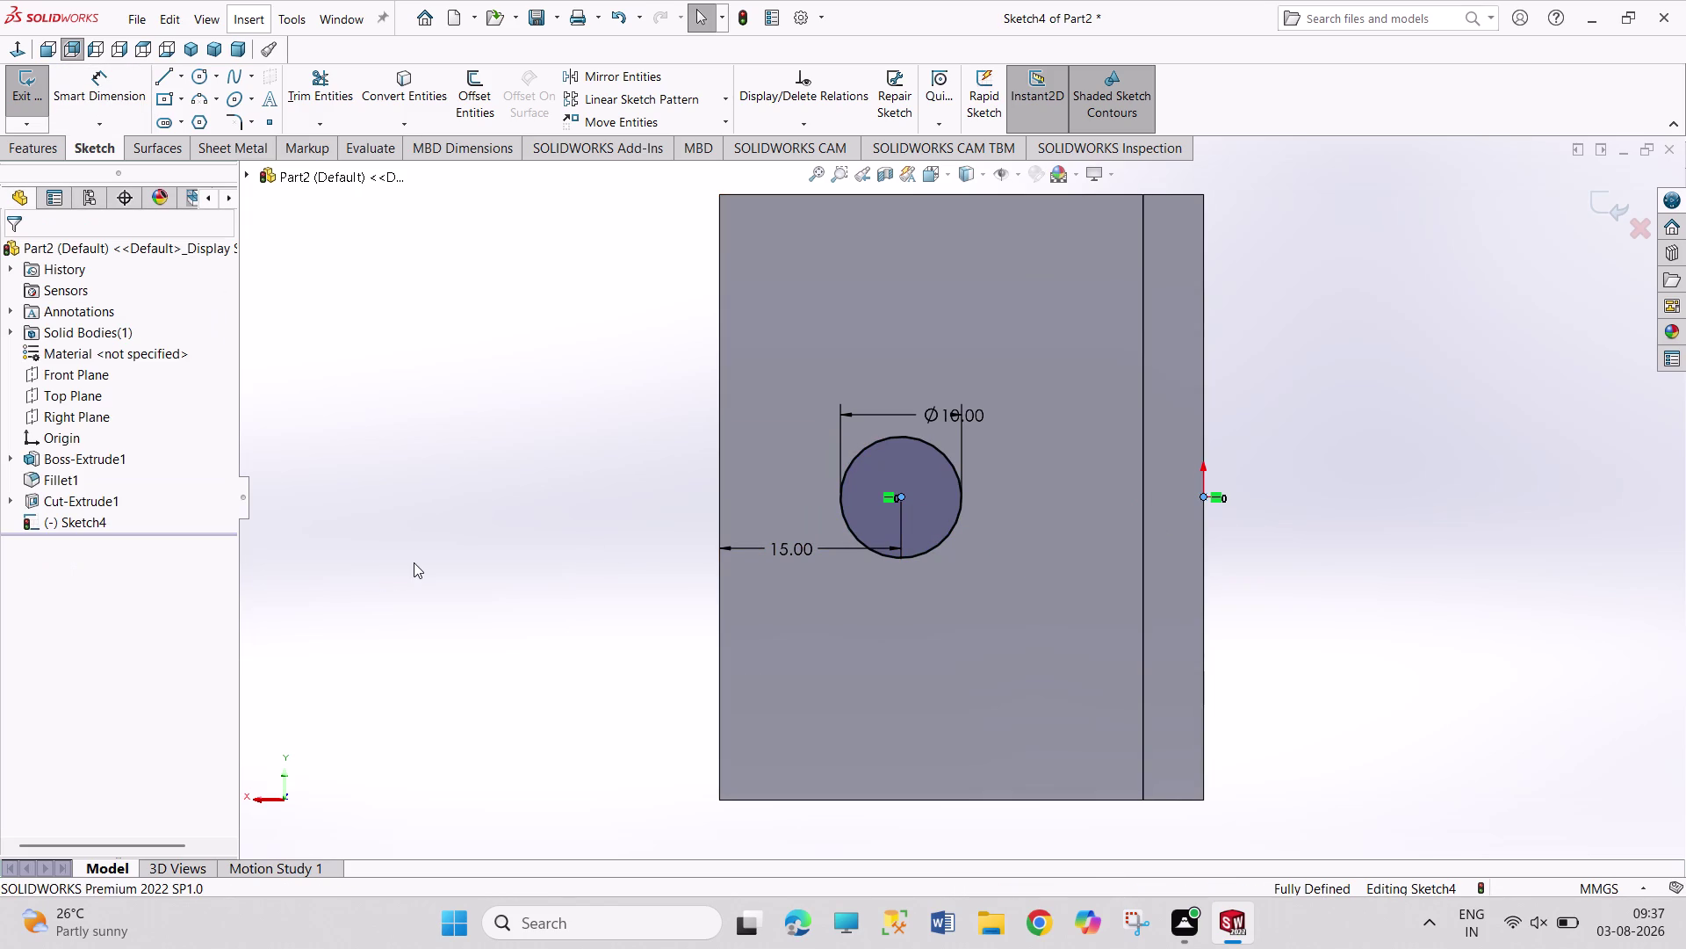
click(37, 91)
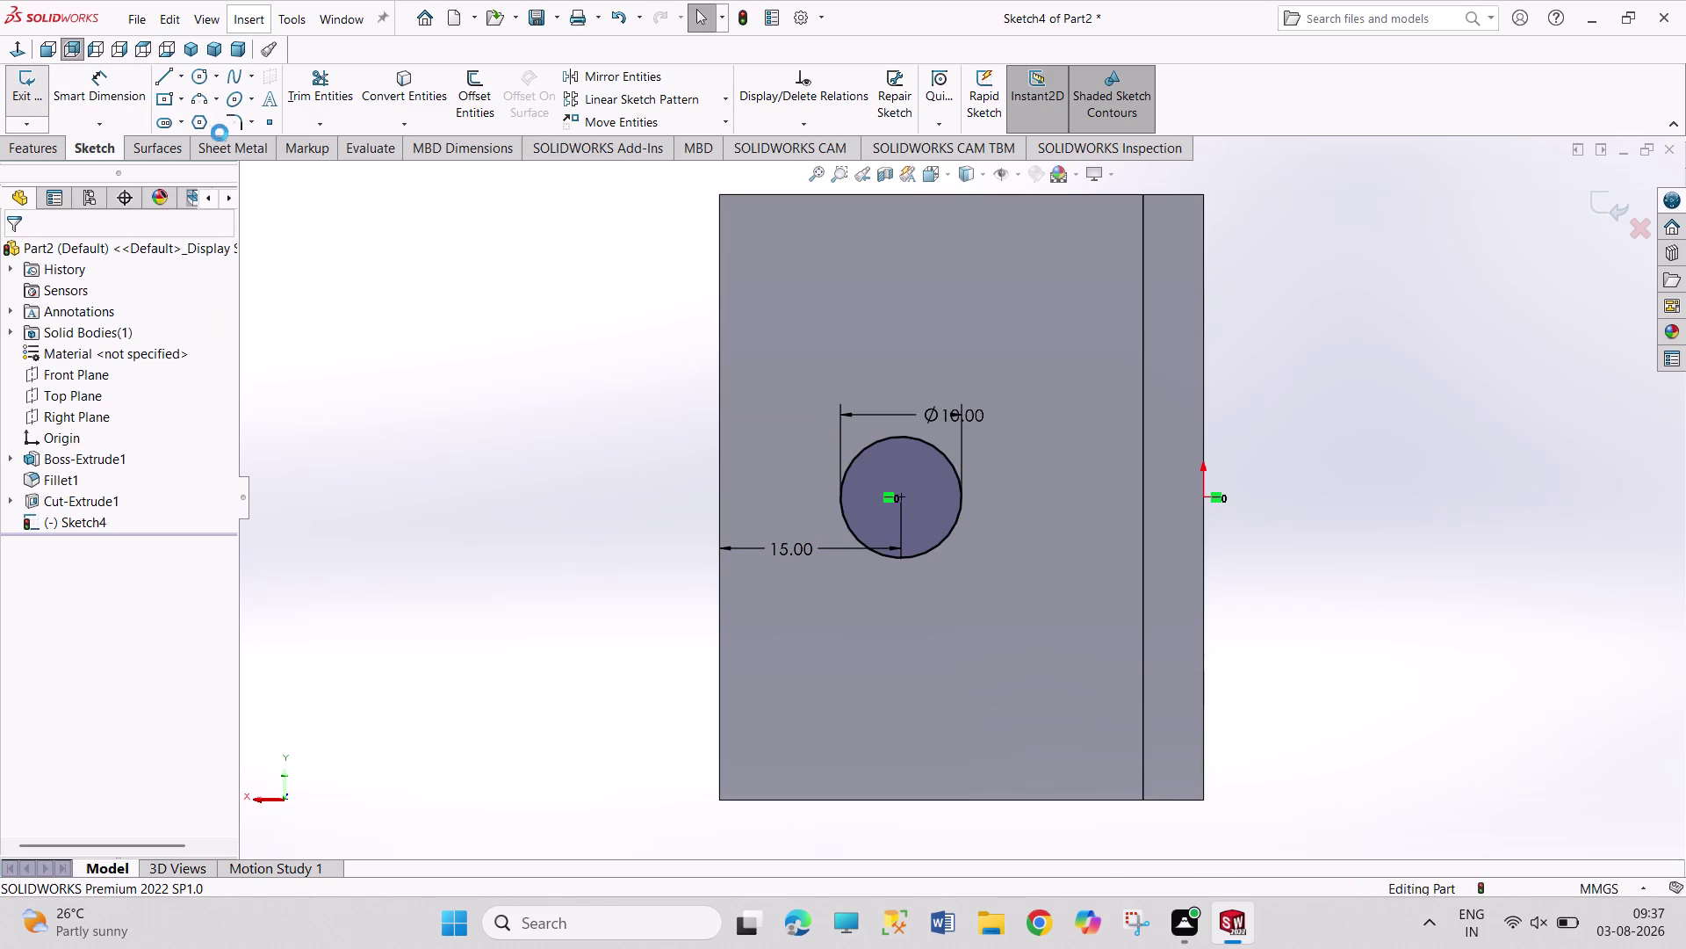
click(305, 110)
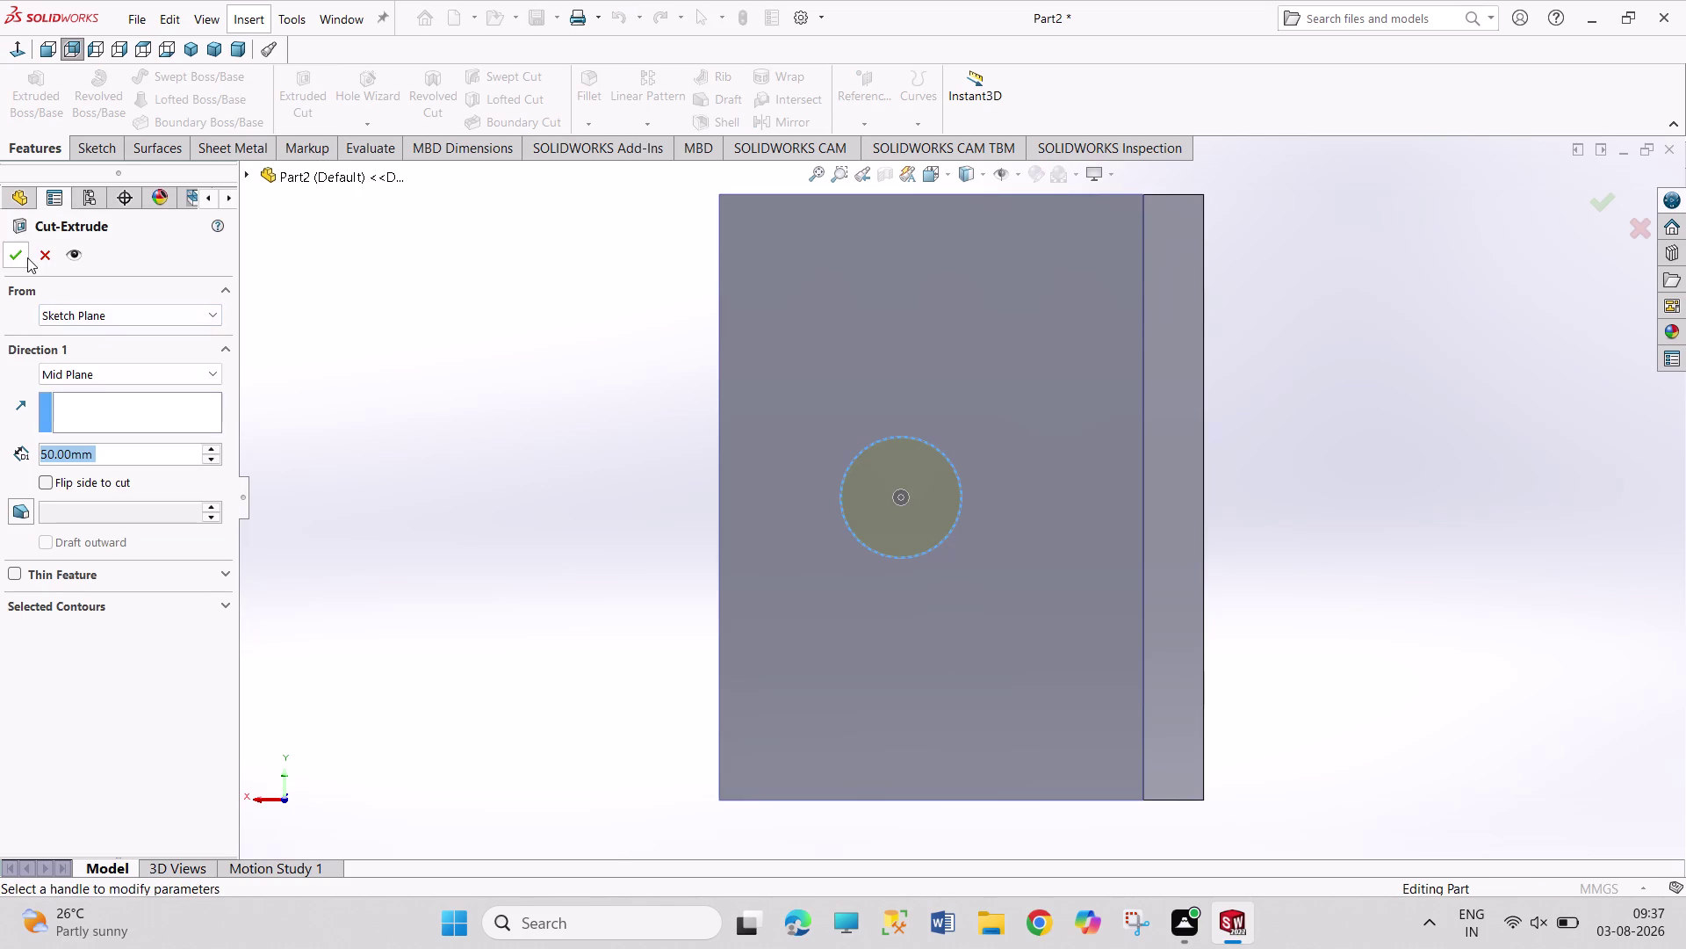
Confirm Cut-Extrude2 for the 10 mm hole, show Isometric view, and start saving.
click(27, 257)
click(442, 278)
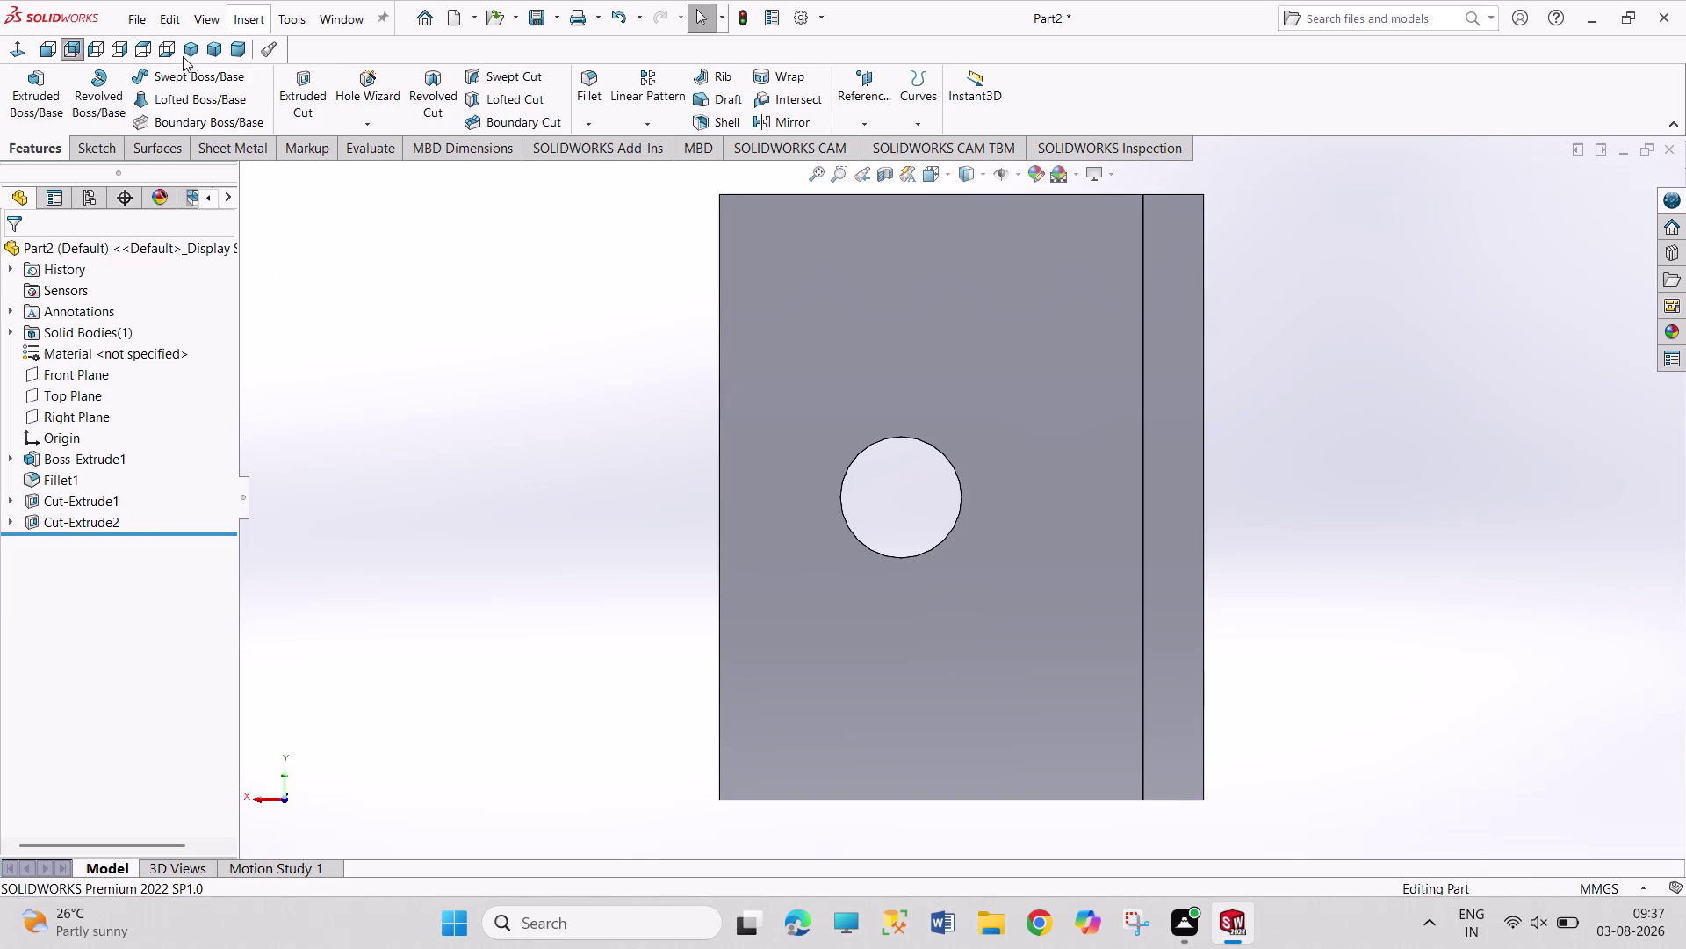
click(196, 49)
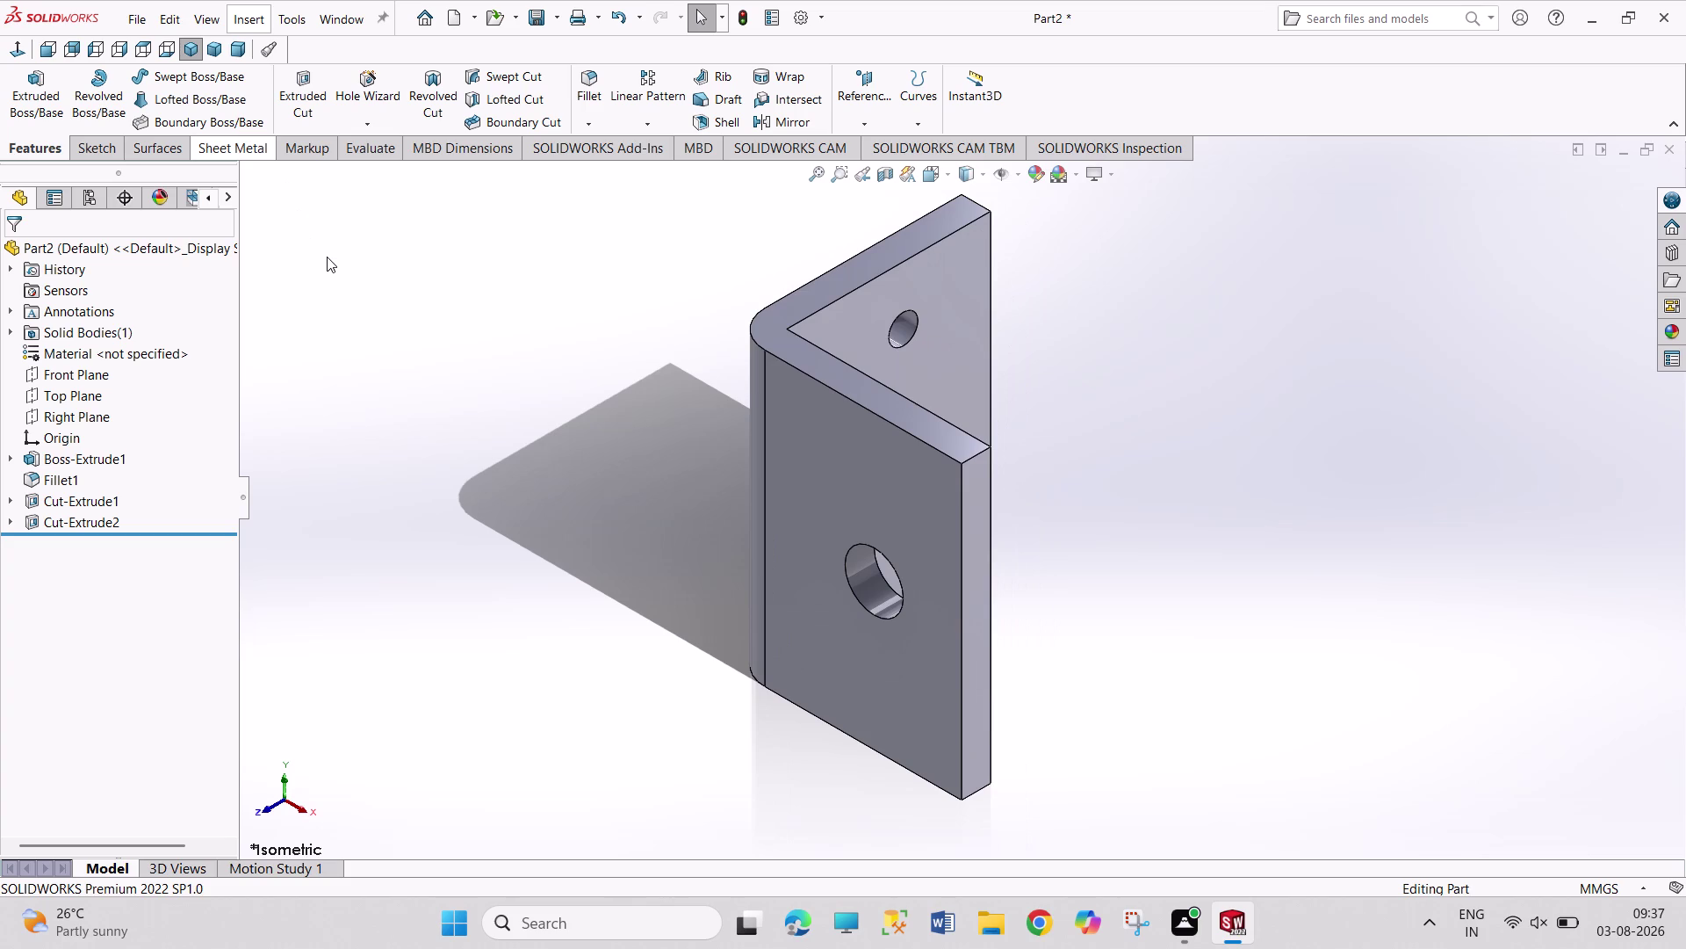
key(ctrl+s)
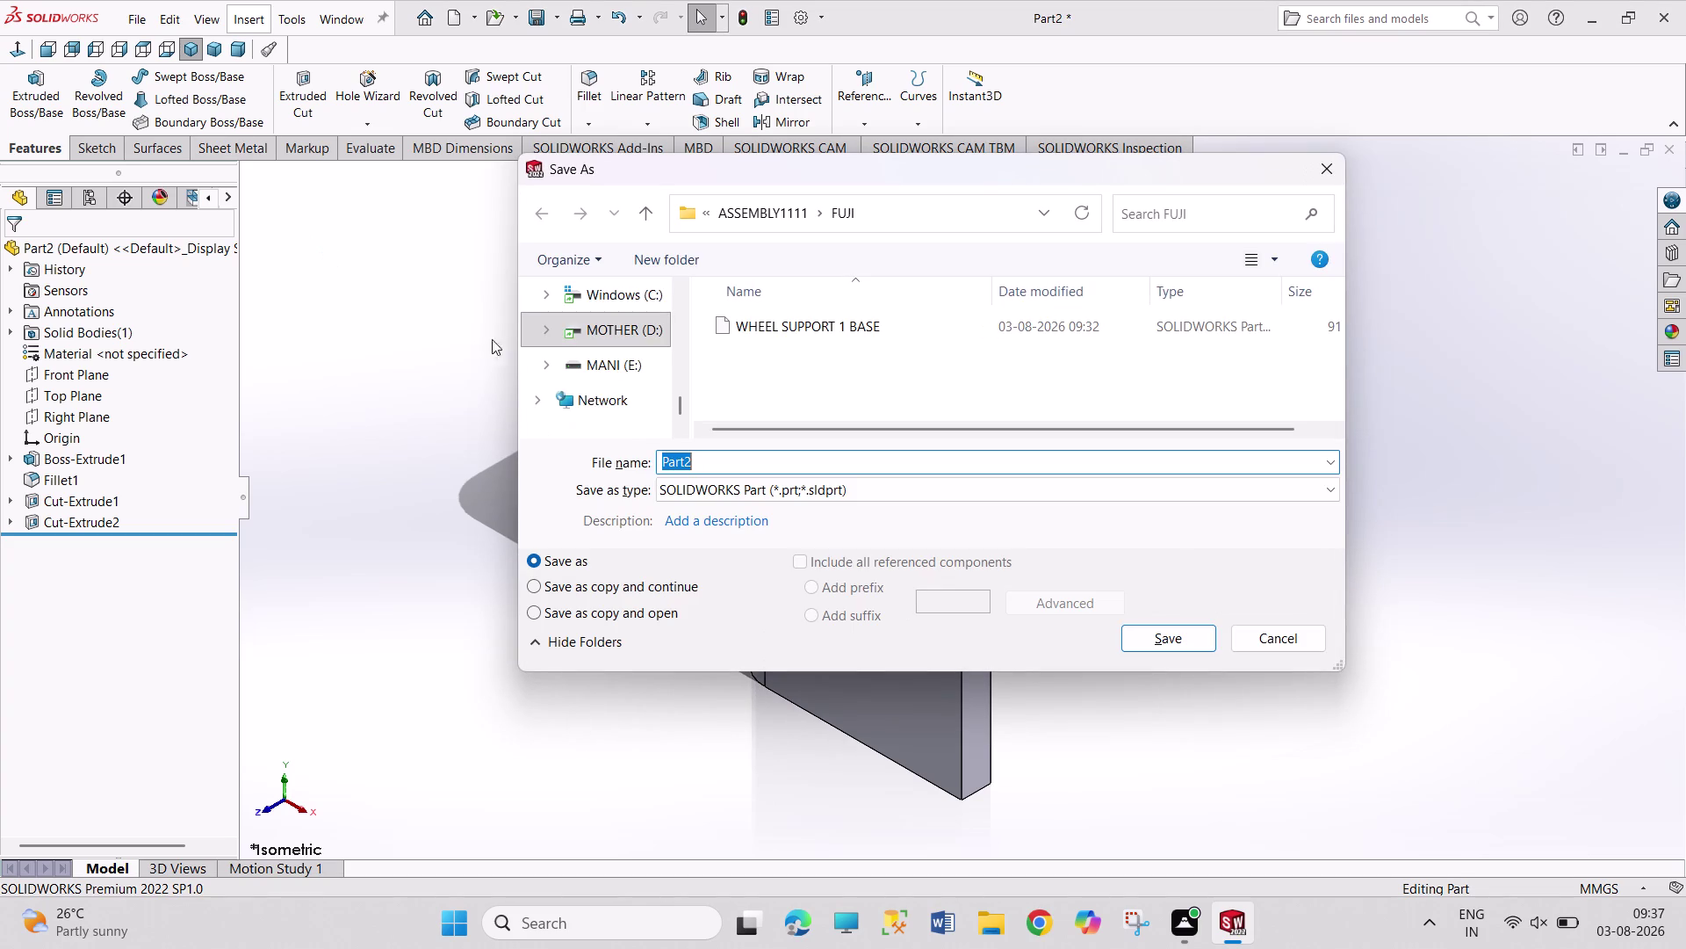
Change the file name from WHEEL SUPPORT 2 BASE to WHEEL SUPPORT 2 SUPPORT and save.
click(791, 328)
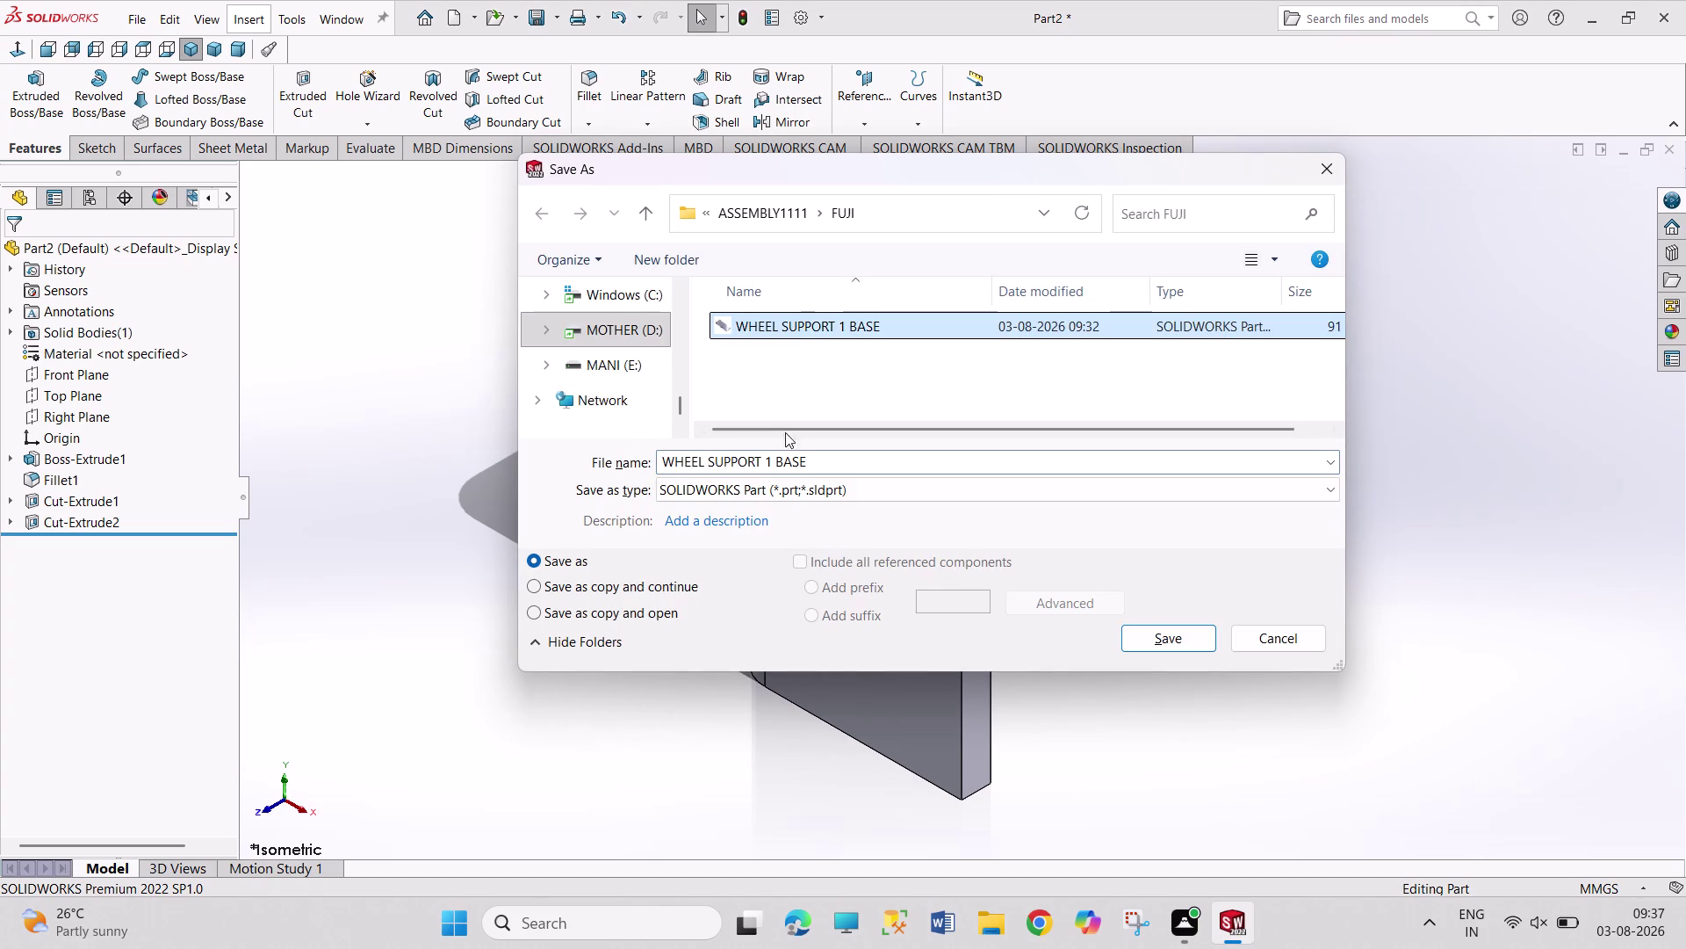
click(842, 456)
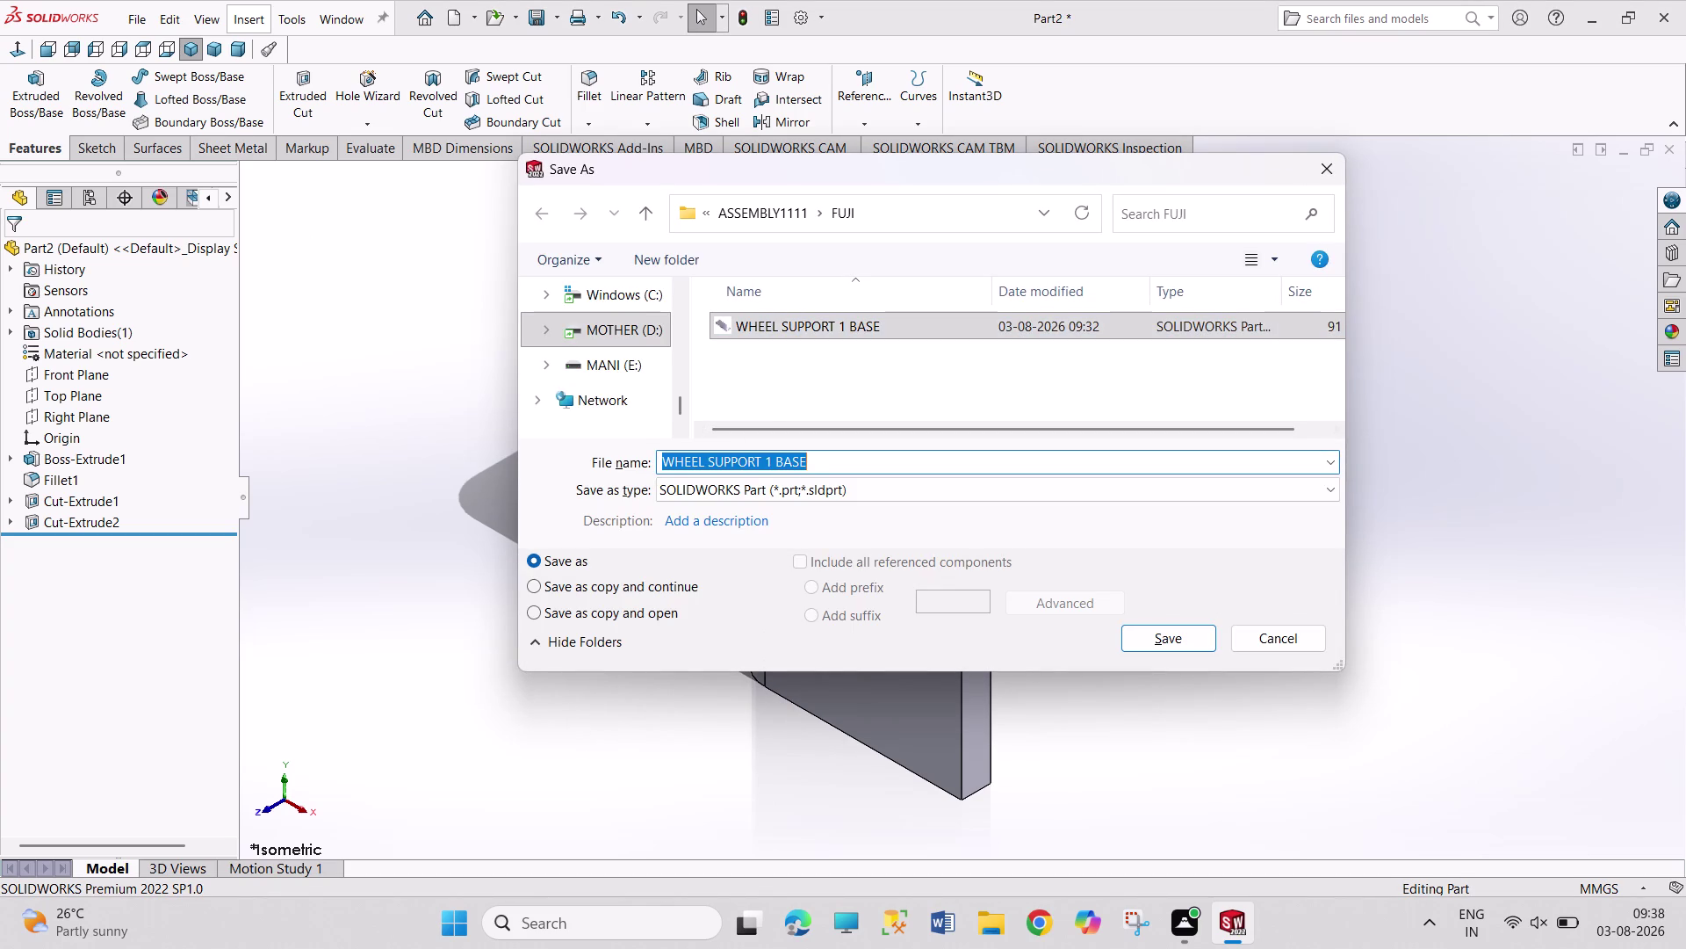
click(849, 462)
click(772, 460)
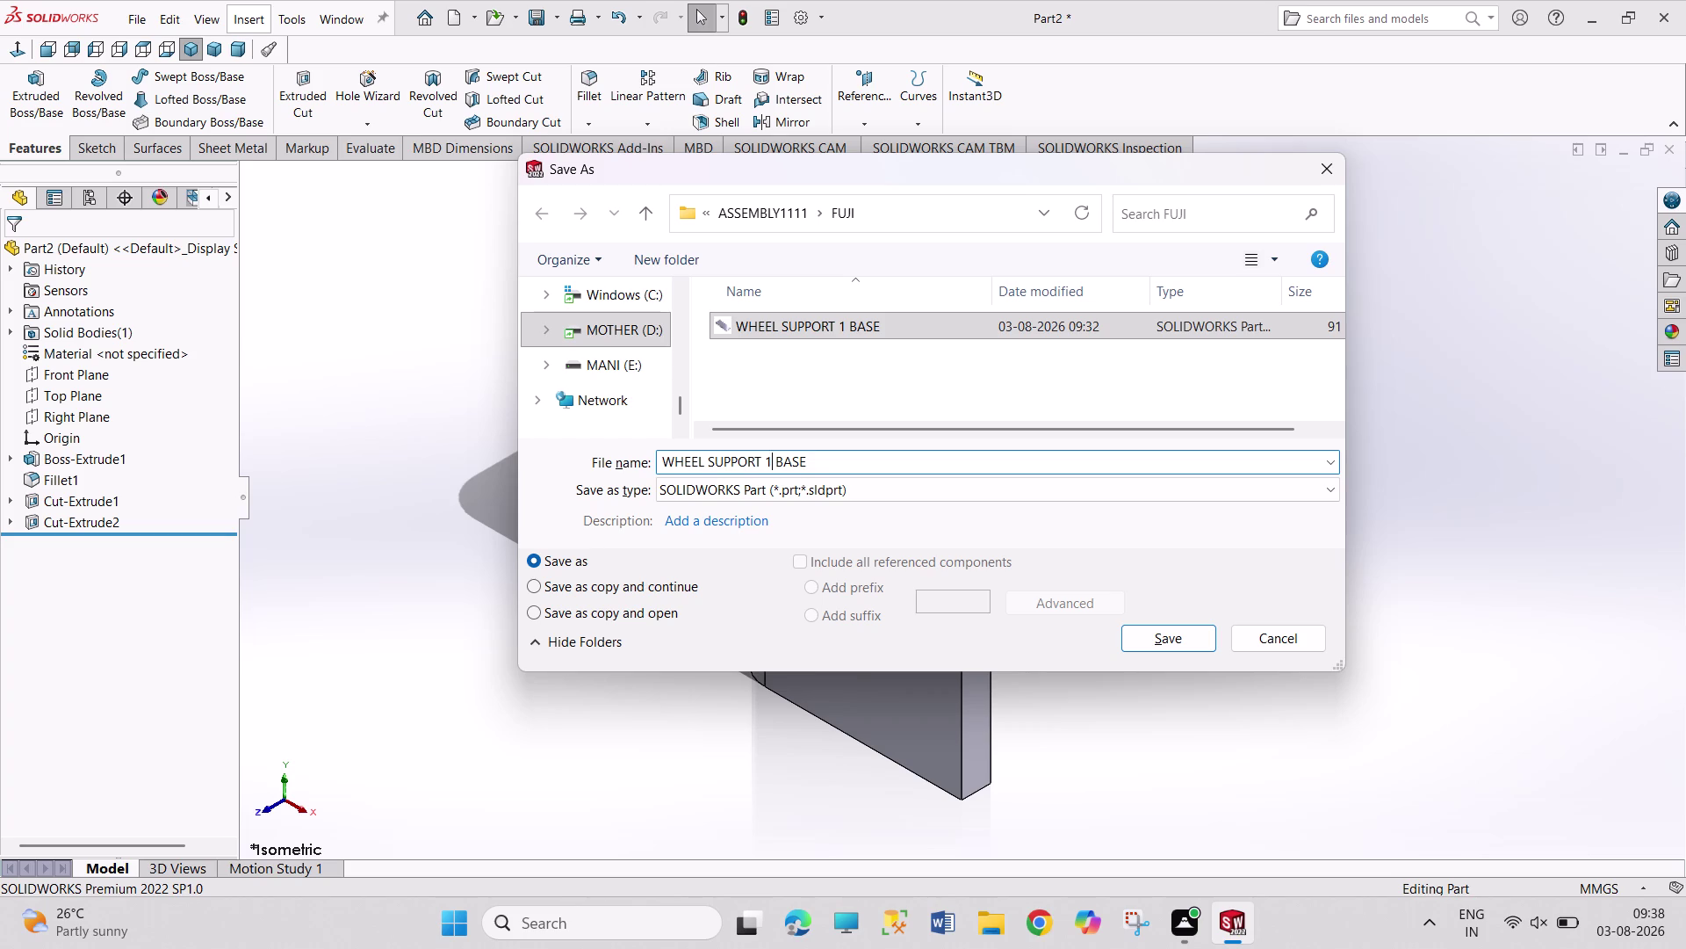
key(2)
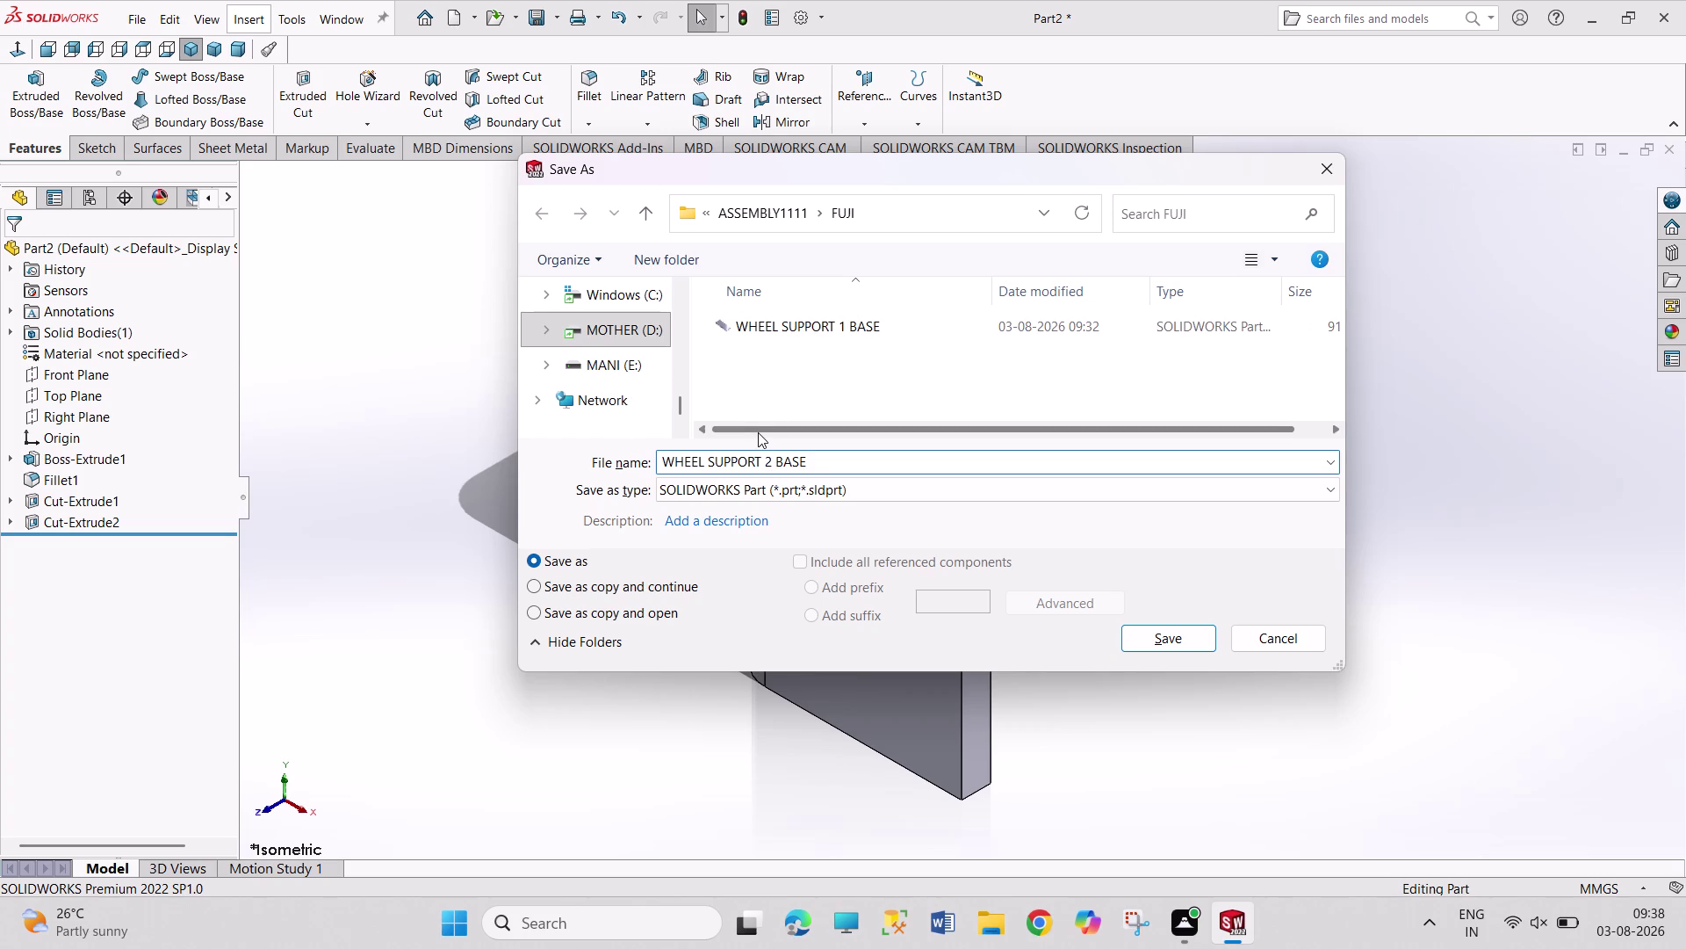
click(831, 462)
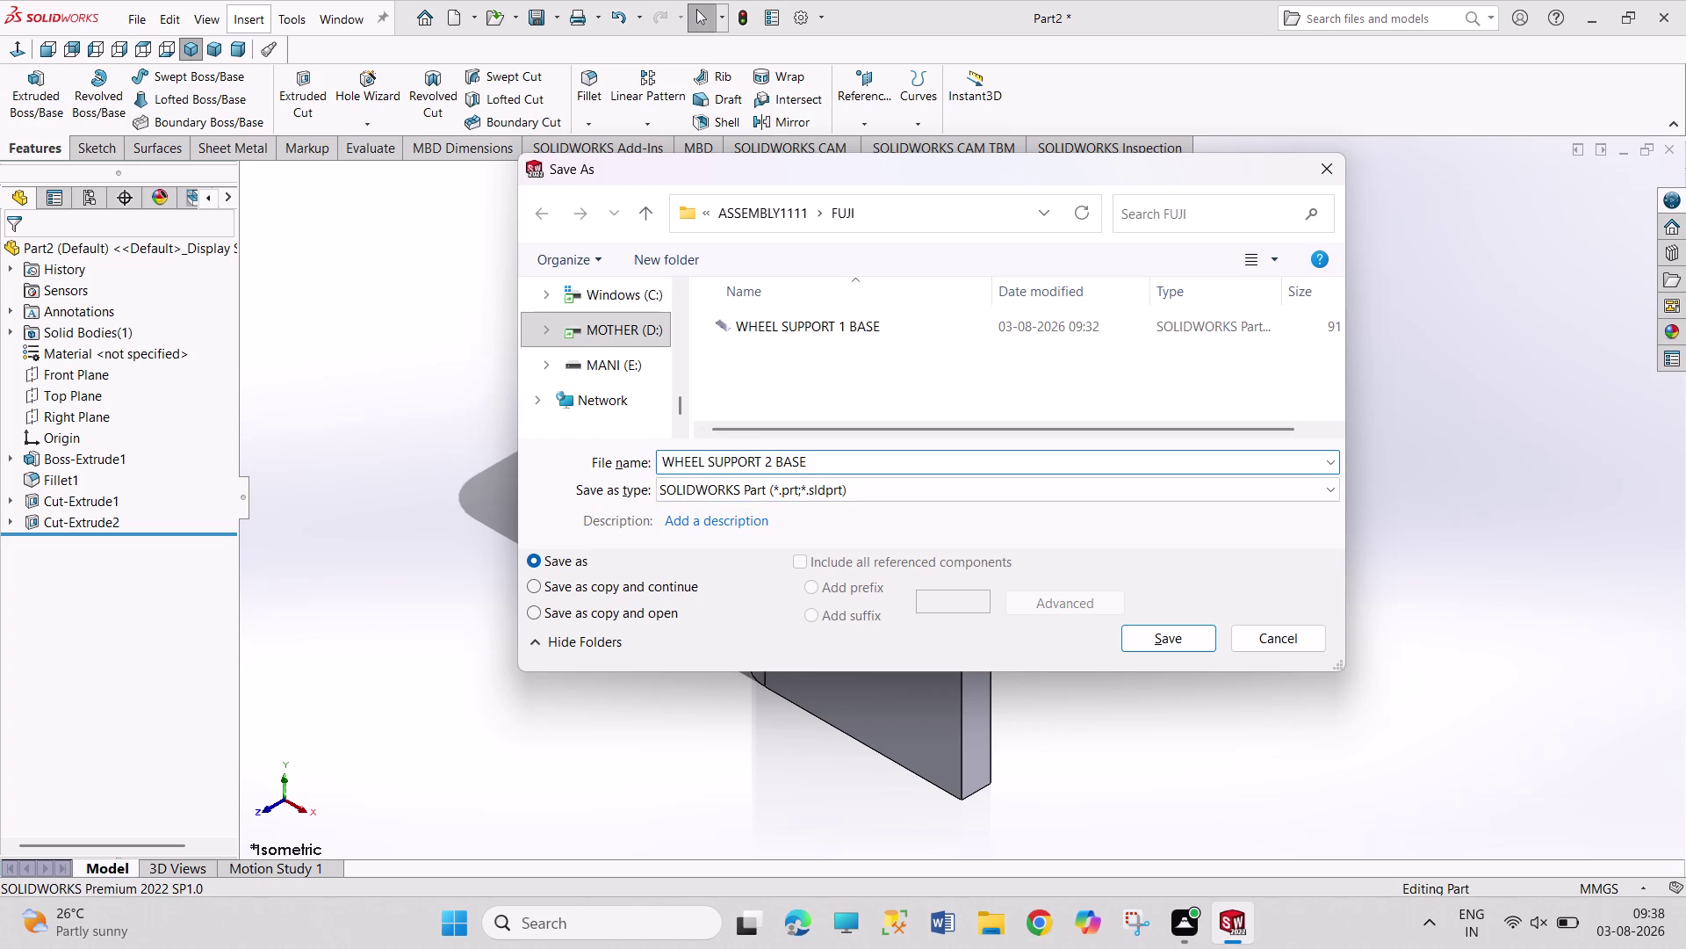
key(BackSpace)
key(BackSpace)
key(BackSpace)
key(BackSpace)
text(SUPPO)
text(R)
text(T)
key(Return)
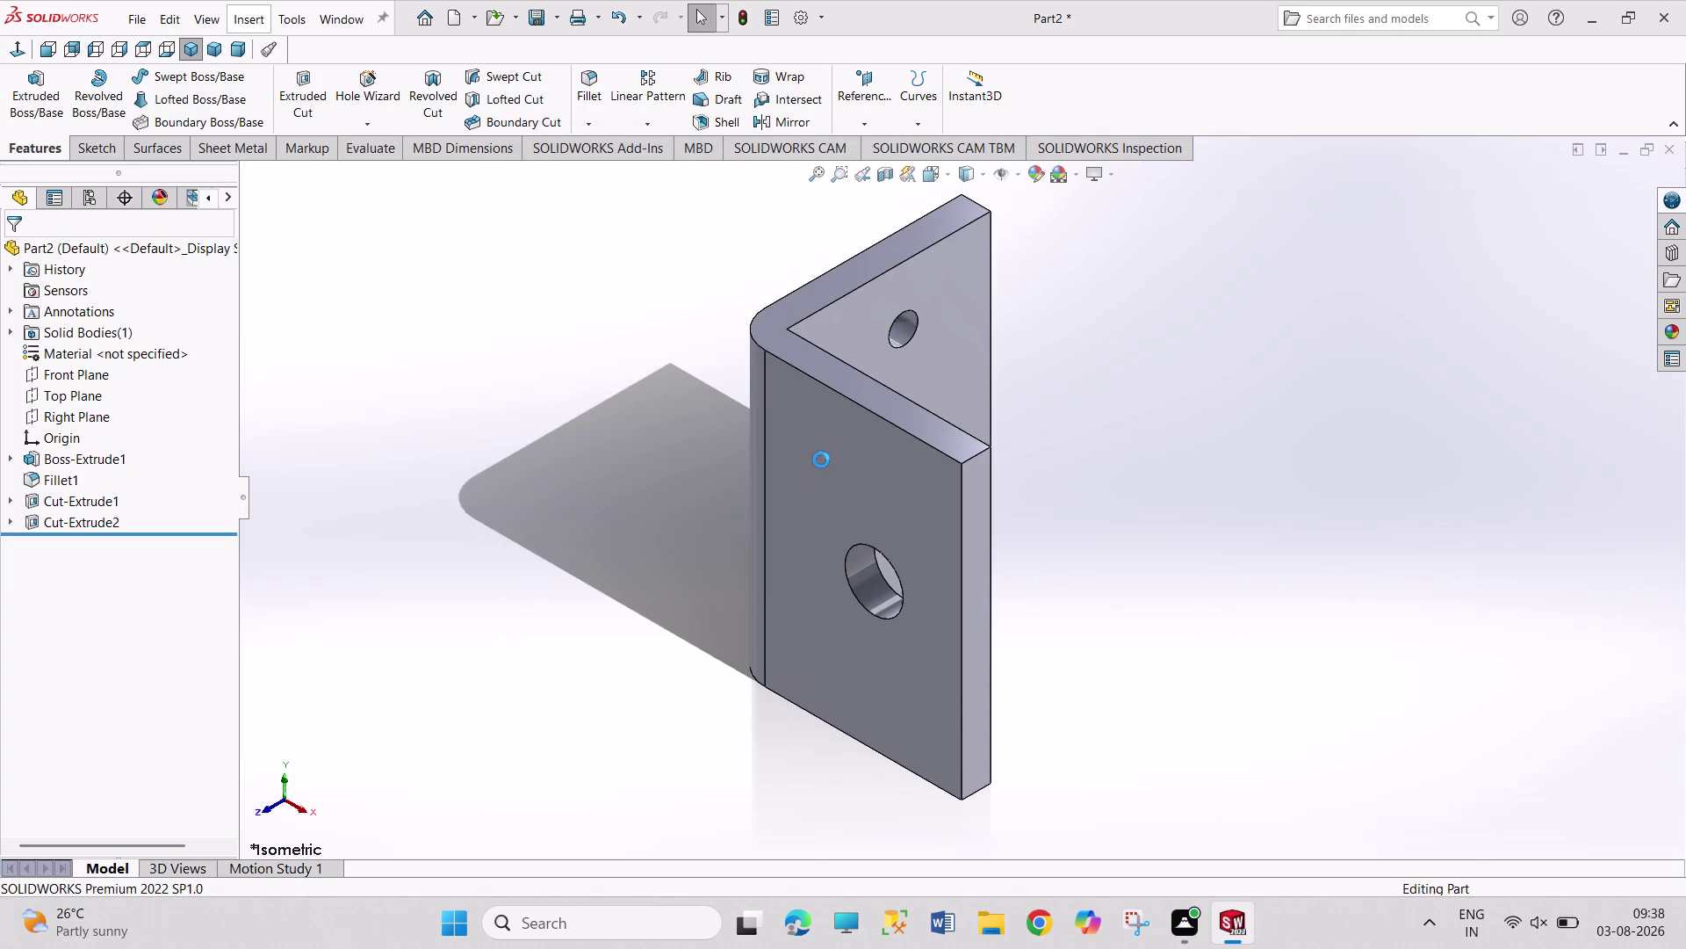
Create a new part document and open a sketch on its Front Plane.
key(ctrl+n)
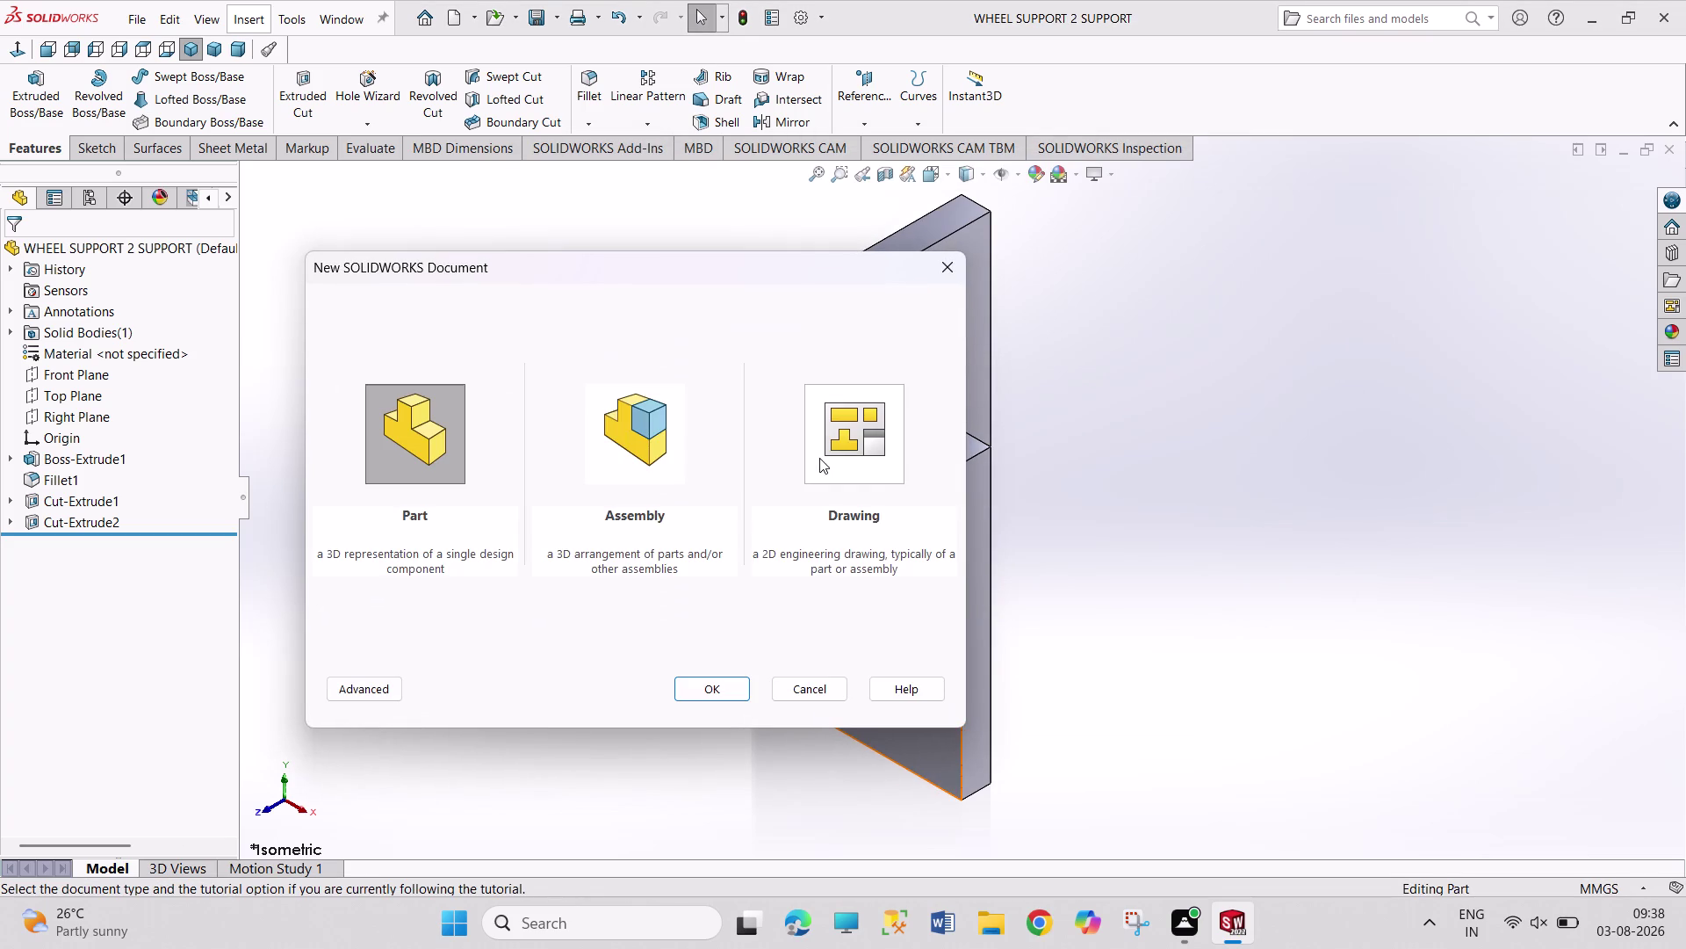
click(745, 690)
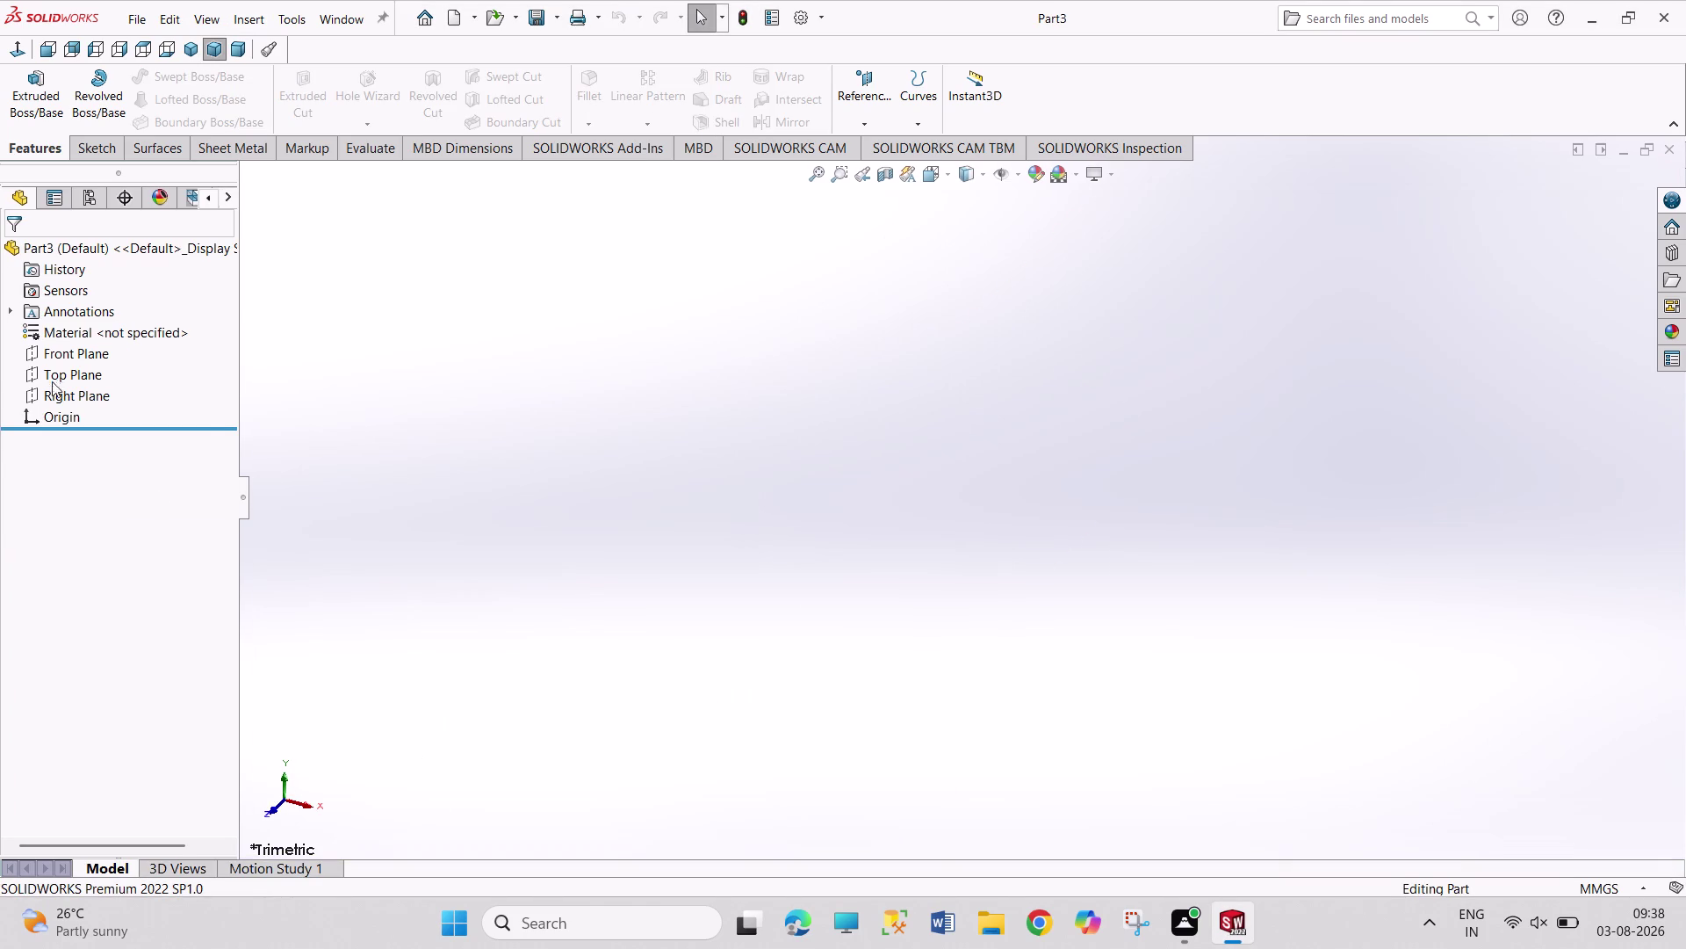
click(64, 343)
click(74, 322)
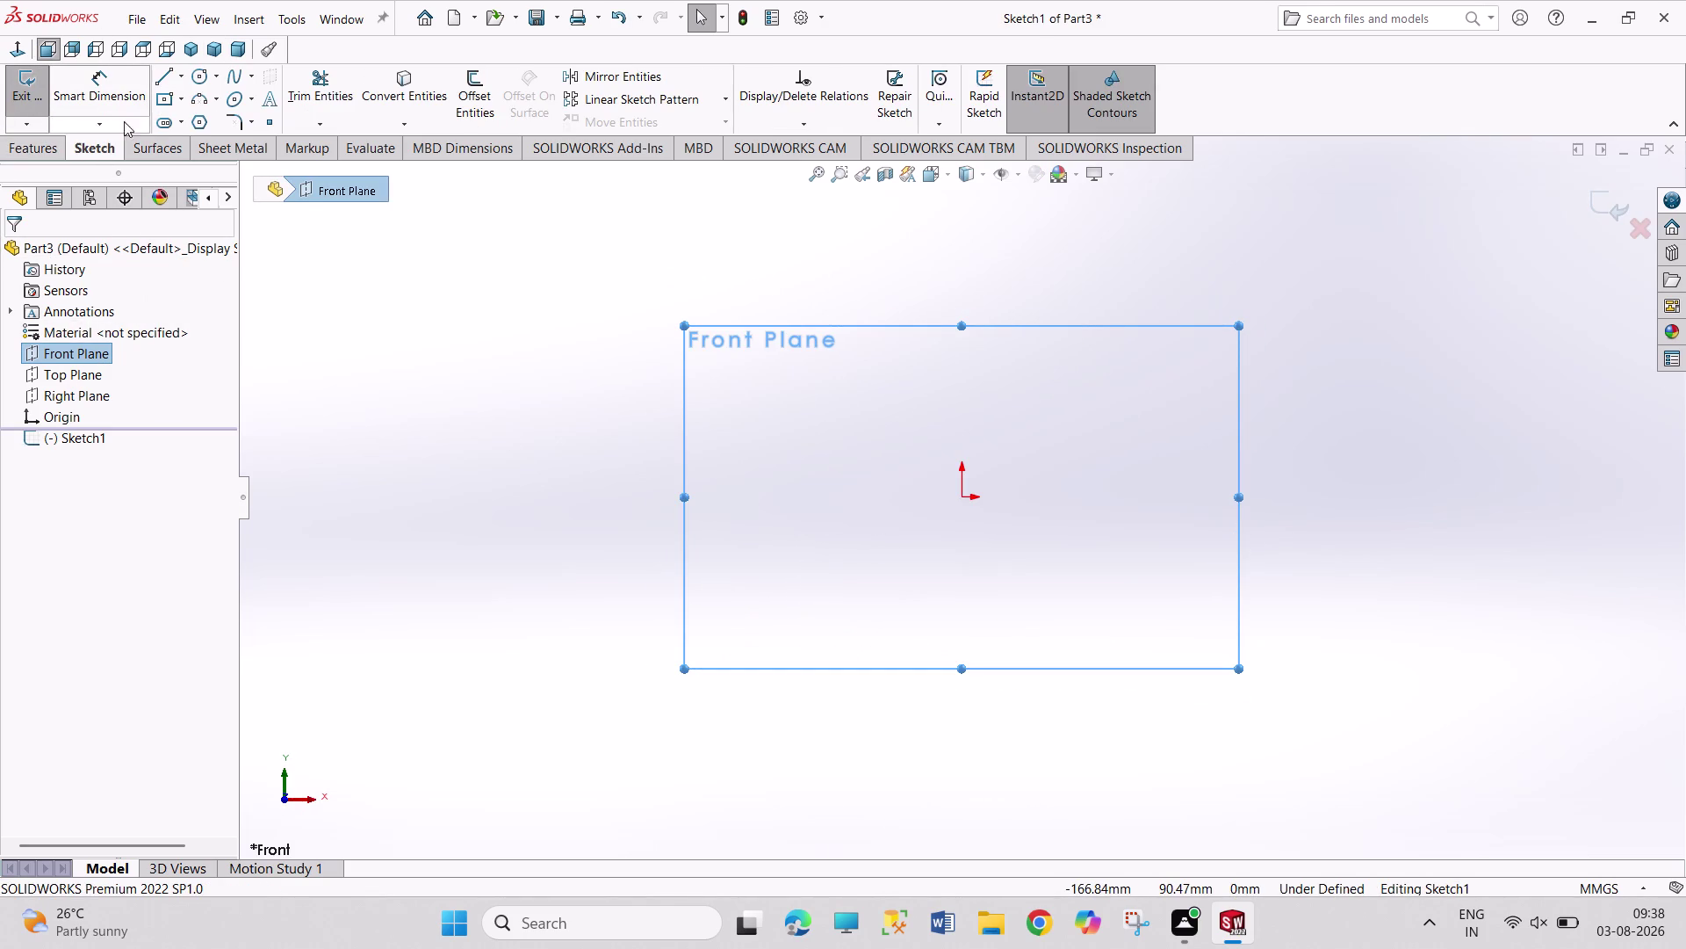
click(163, 70)
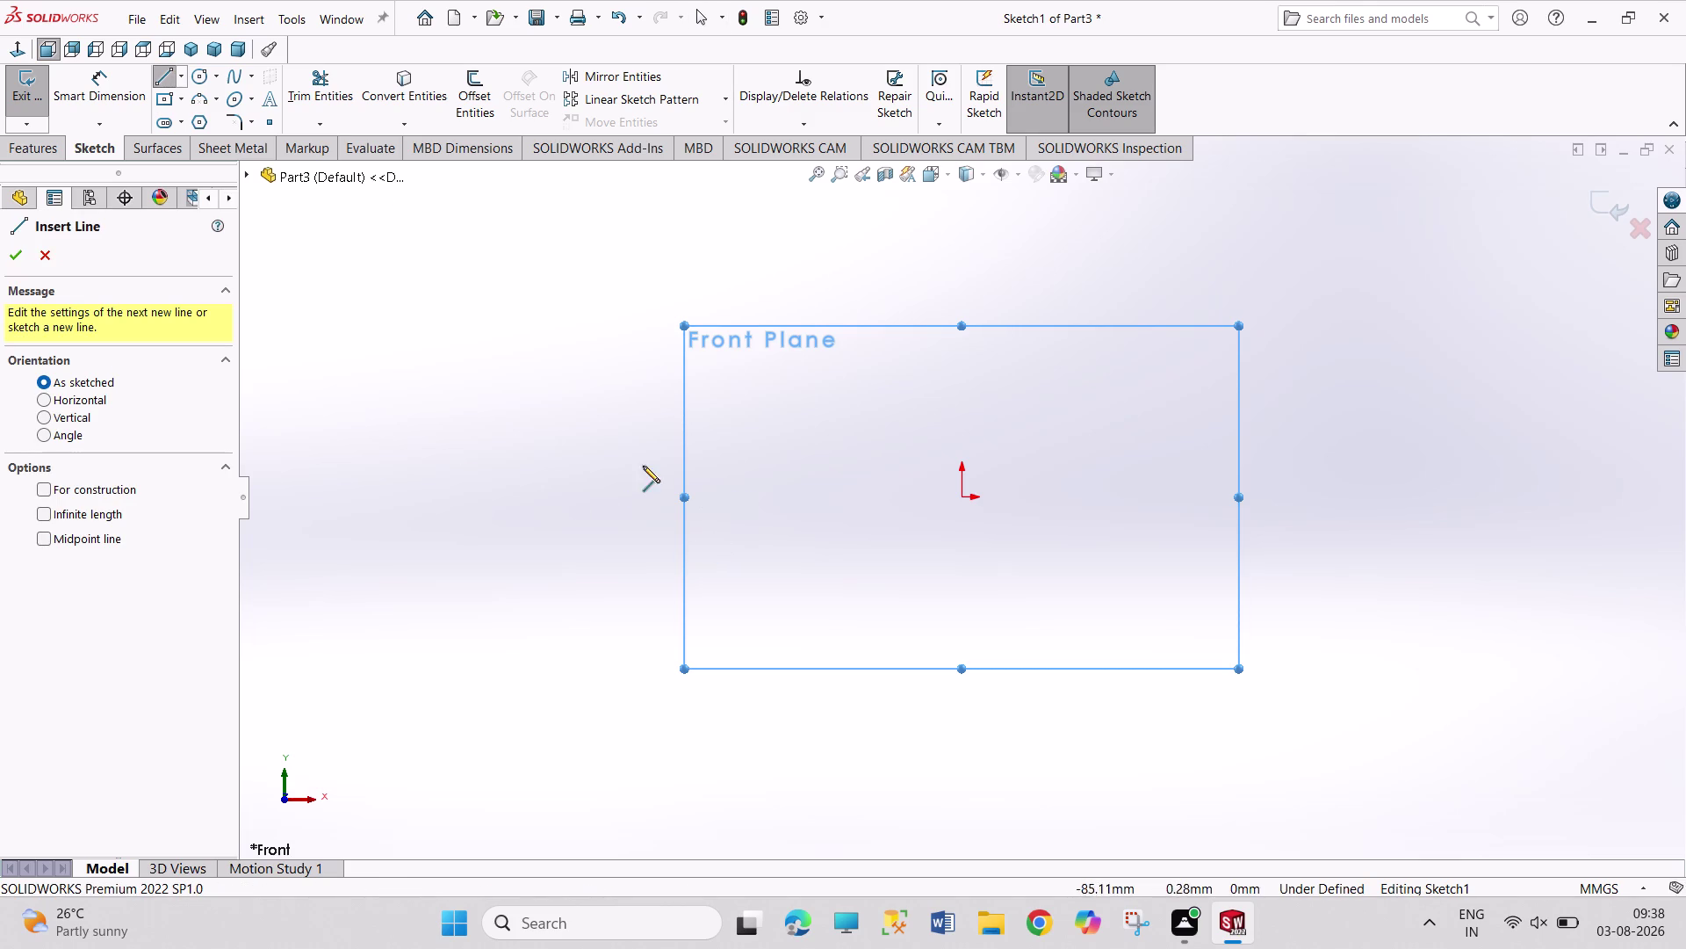
Draw the closed two-step line profile, dropping to the origin and returning to the start.
click(567, 465)
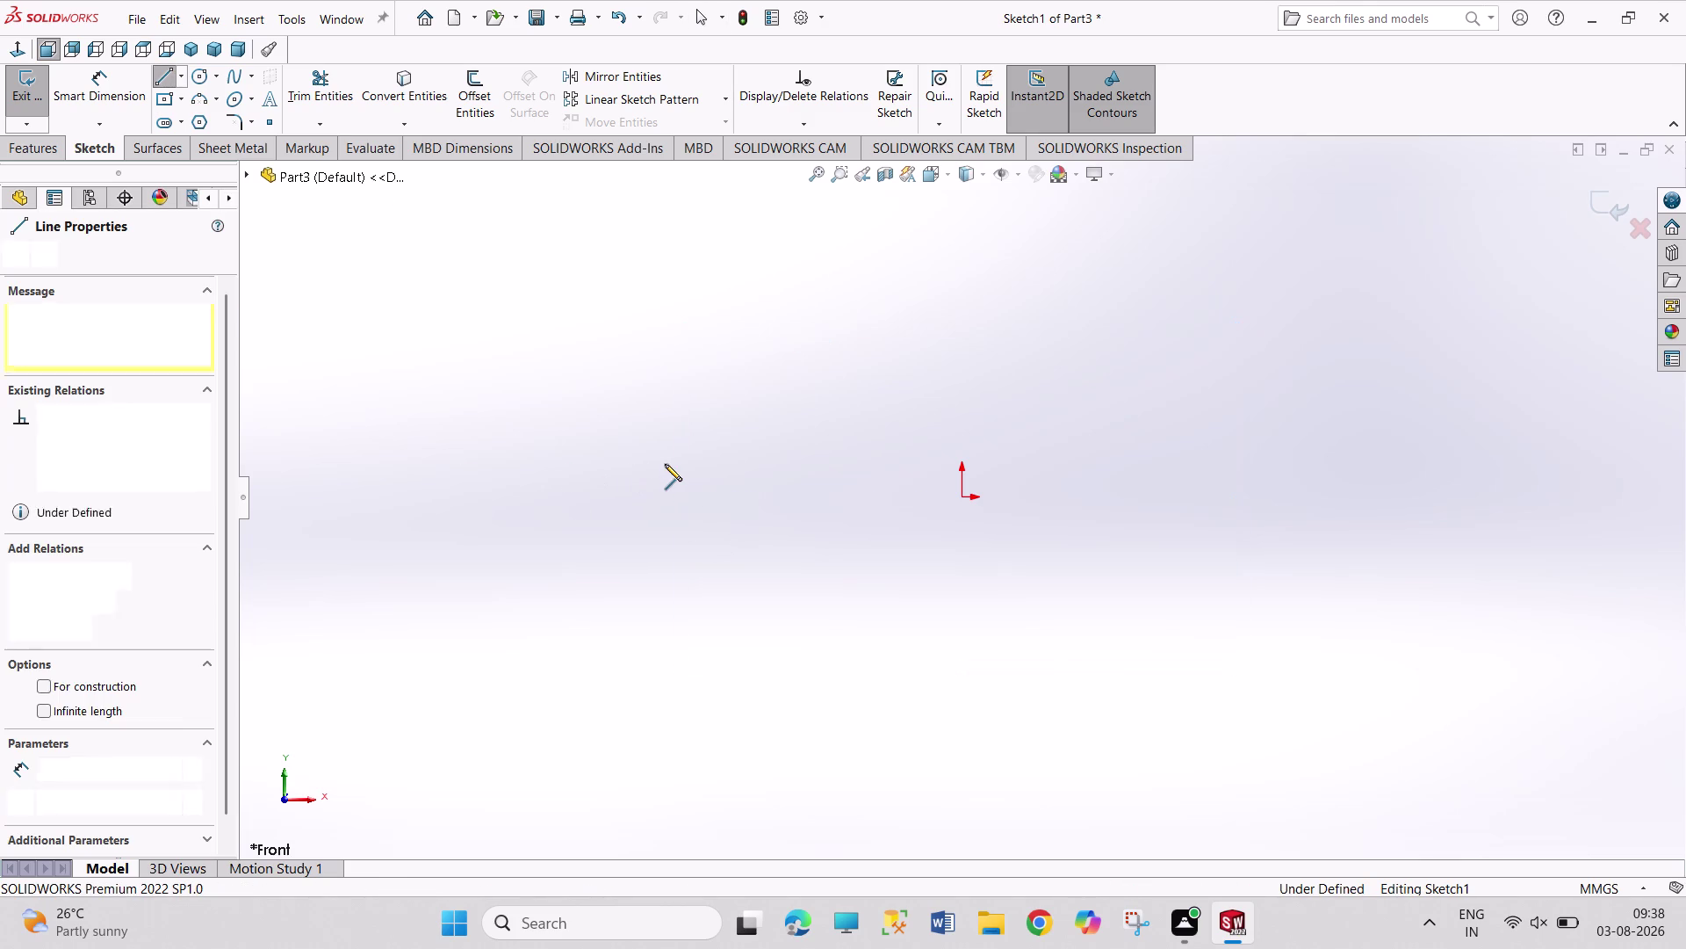
click(684, 462)
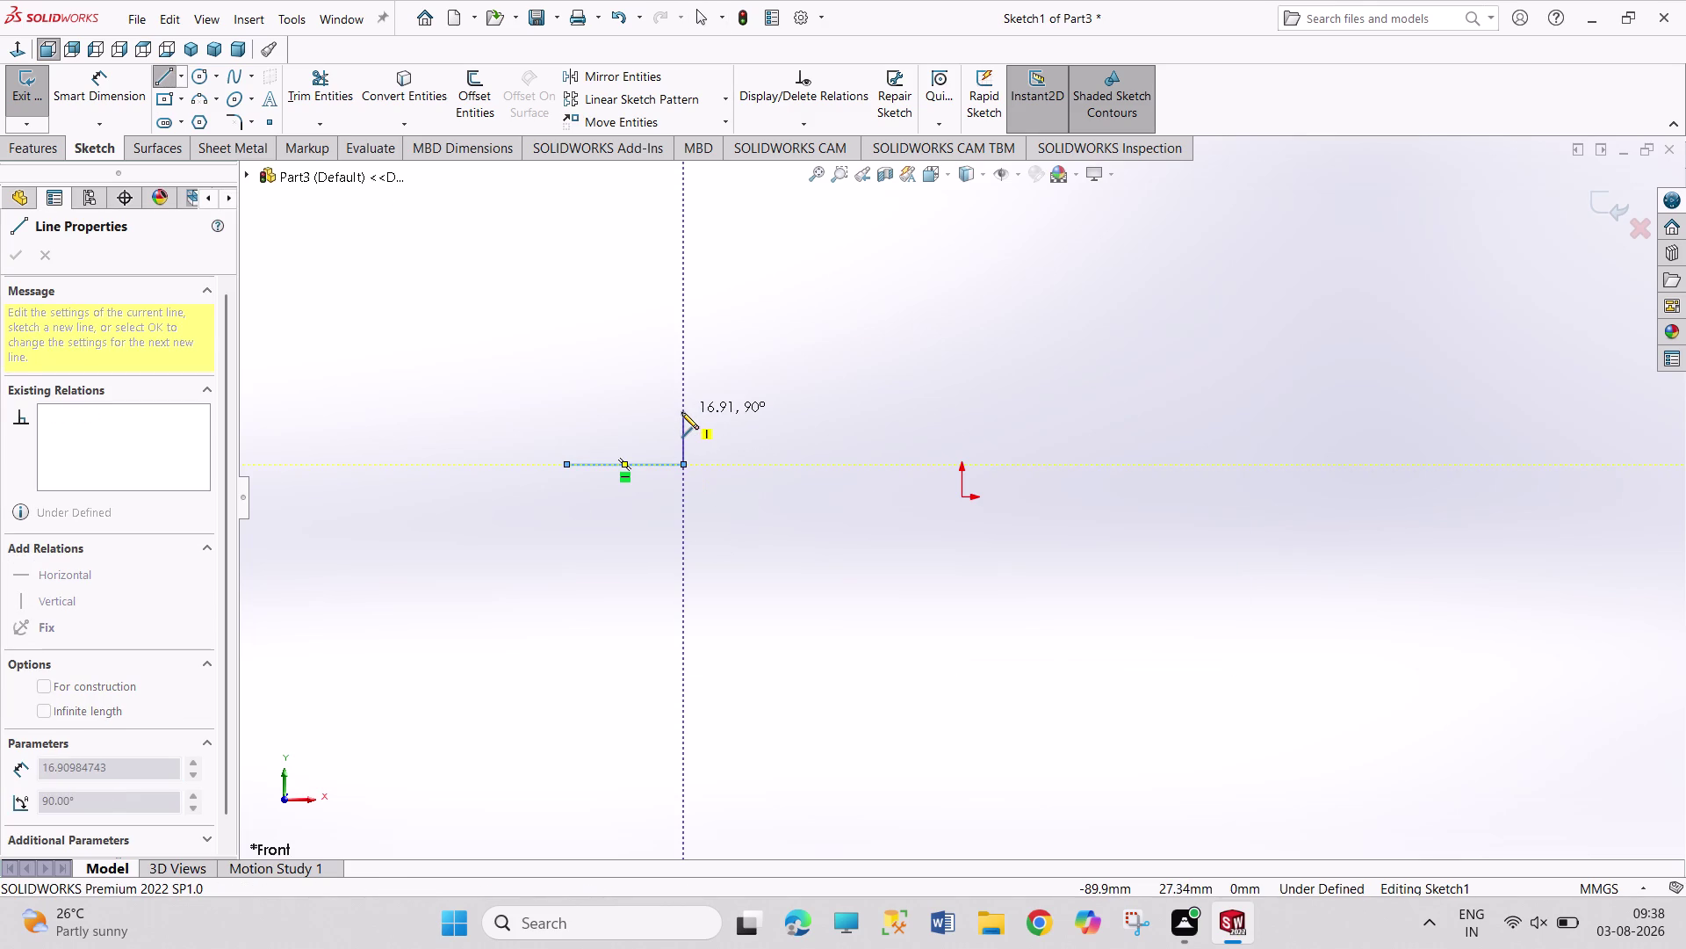
click(681, 412)
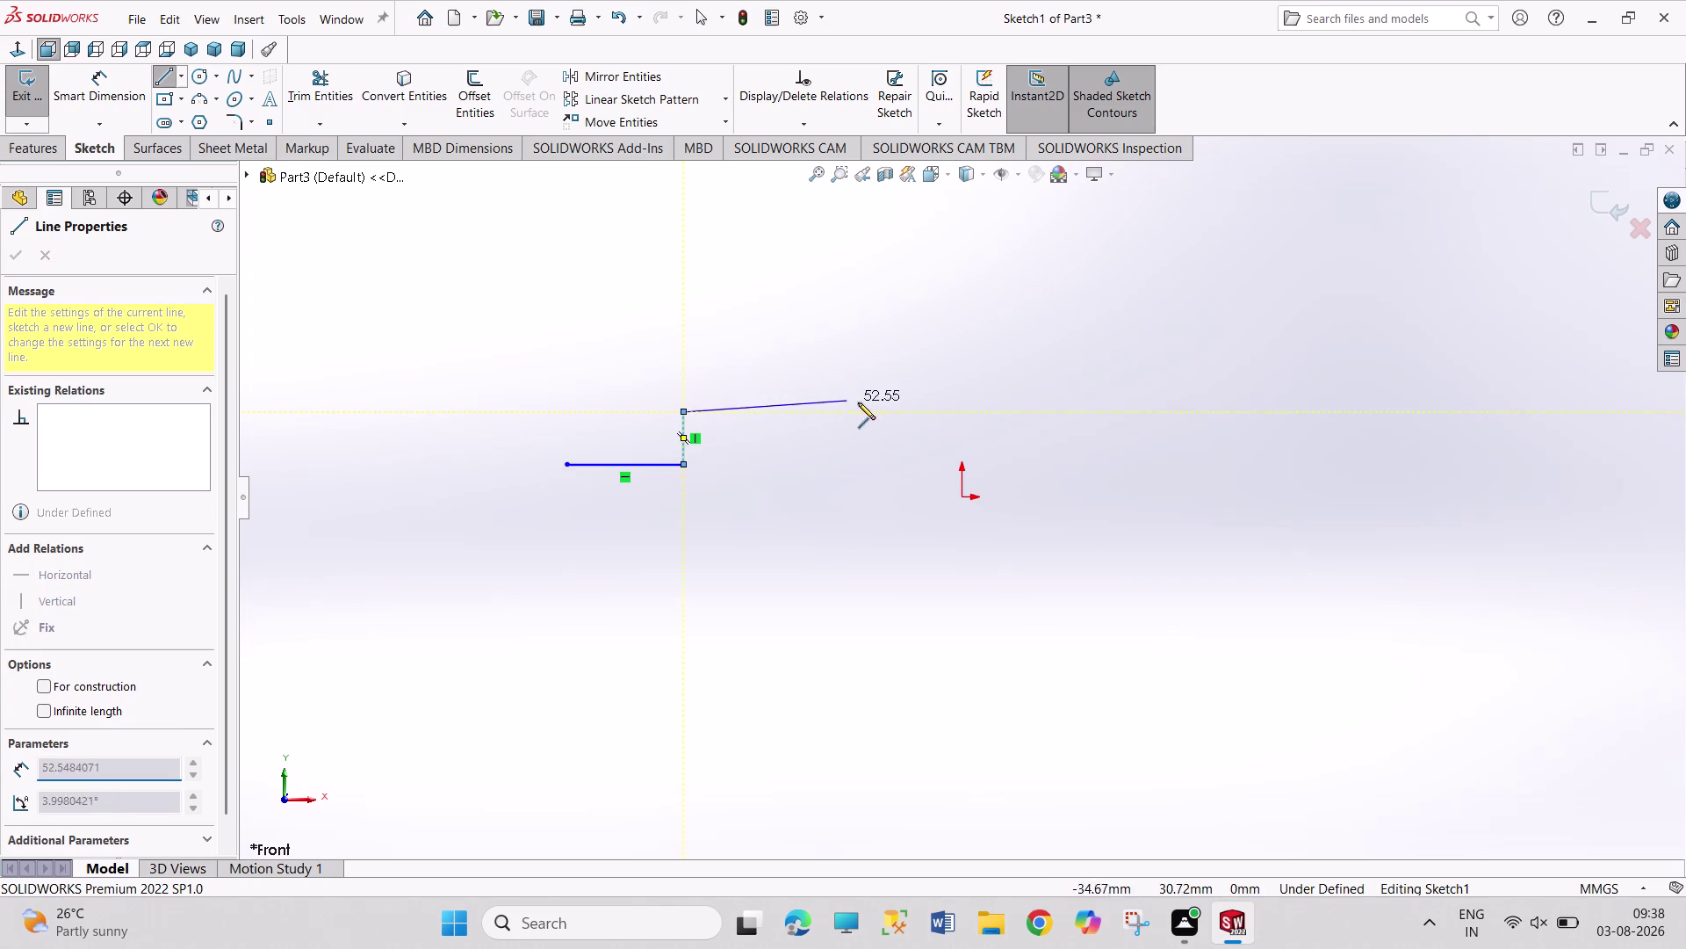
click(885, 412)
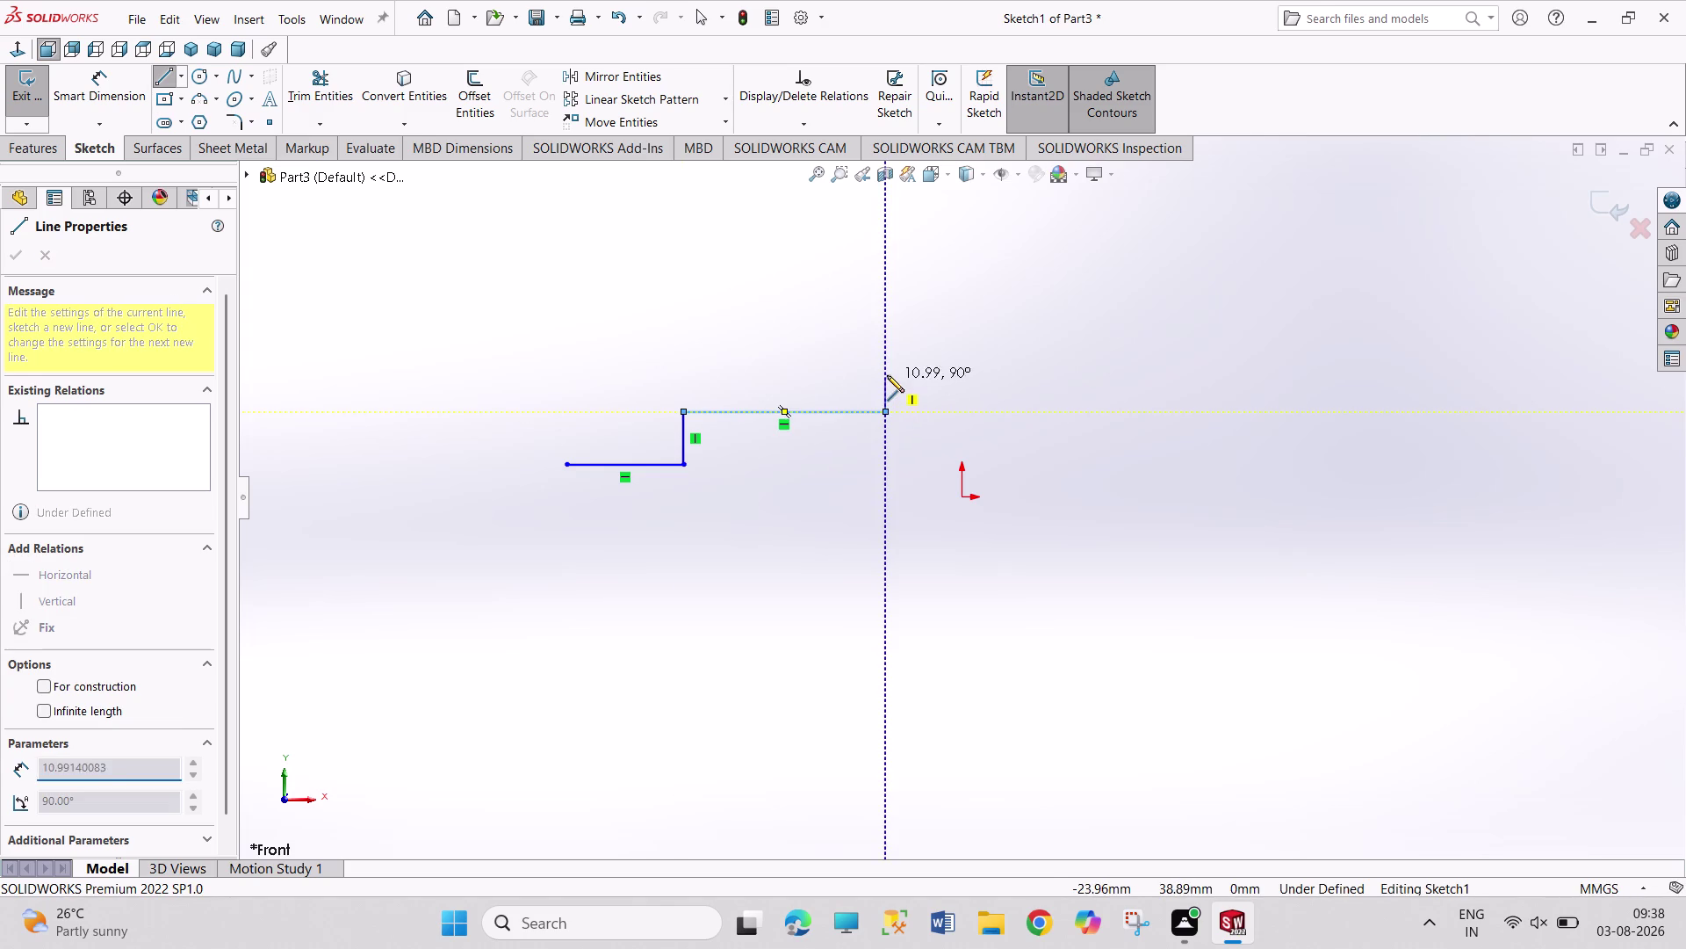
click(887, 375)
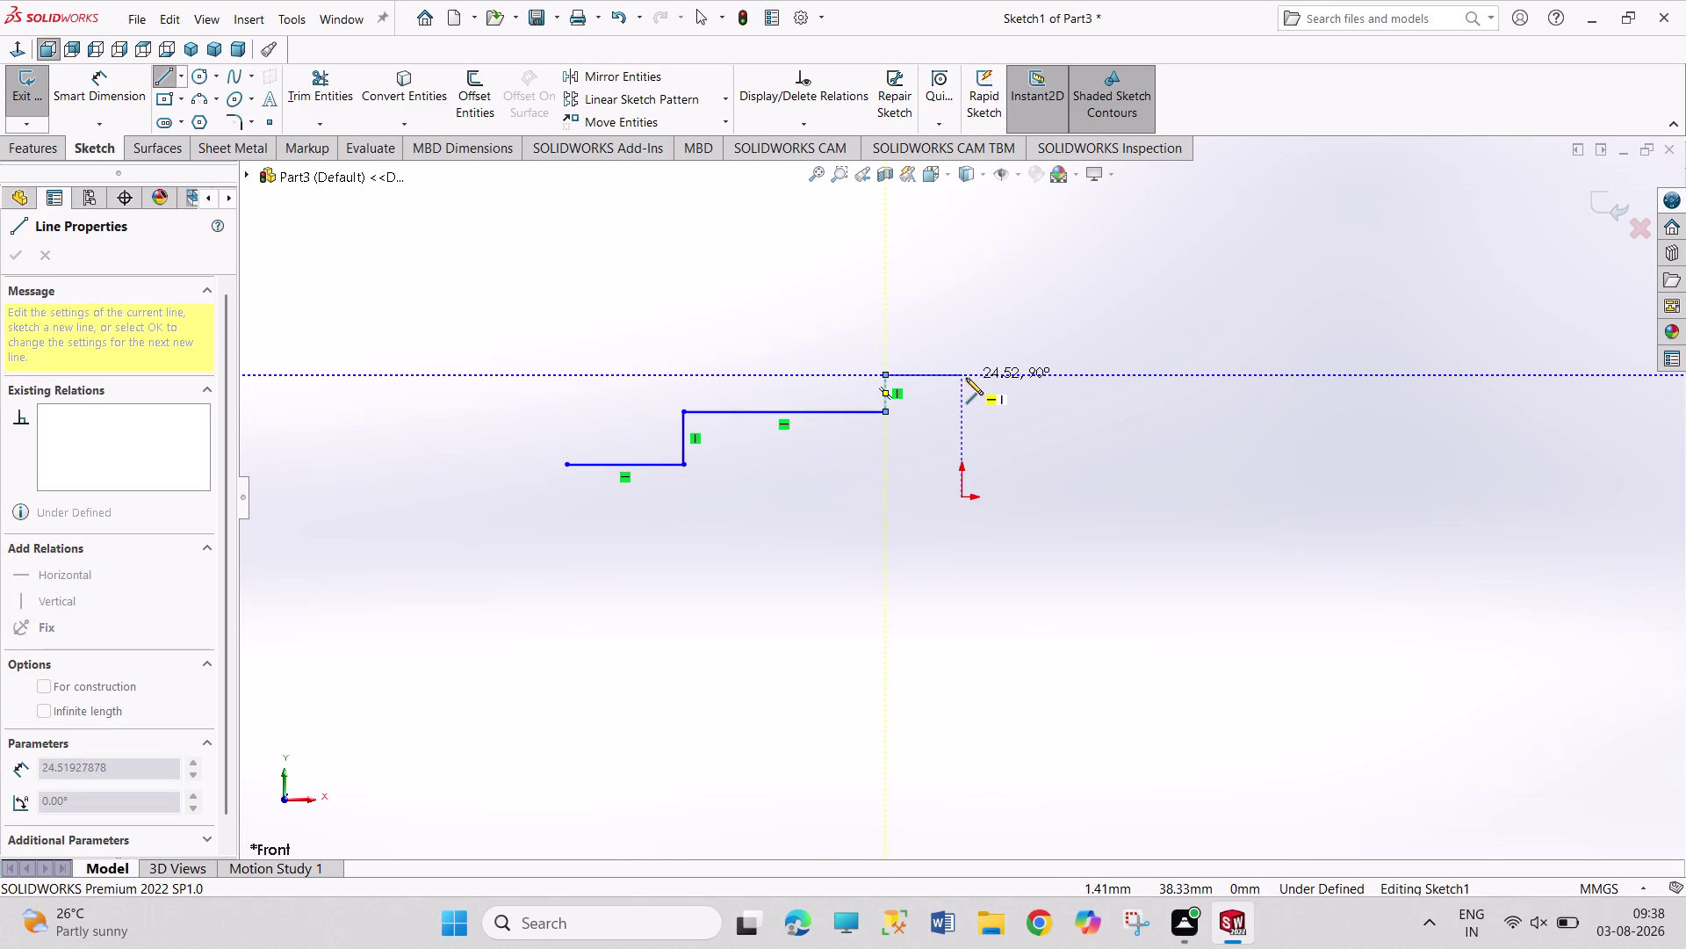
click(966, 378)
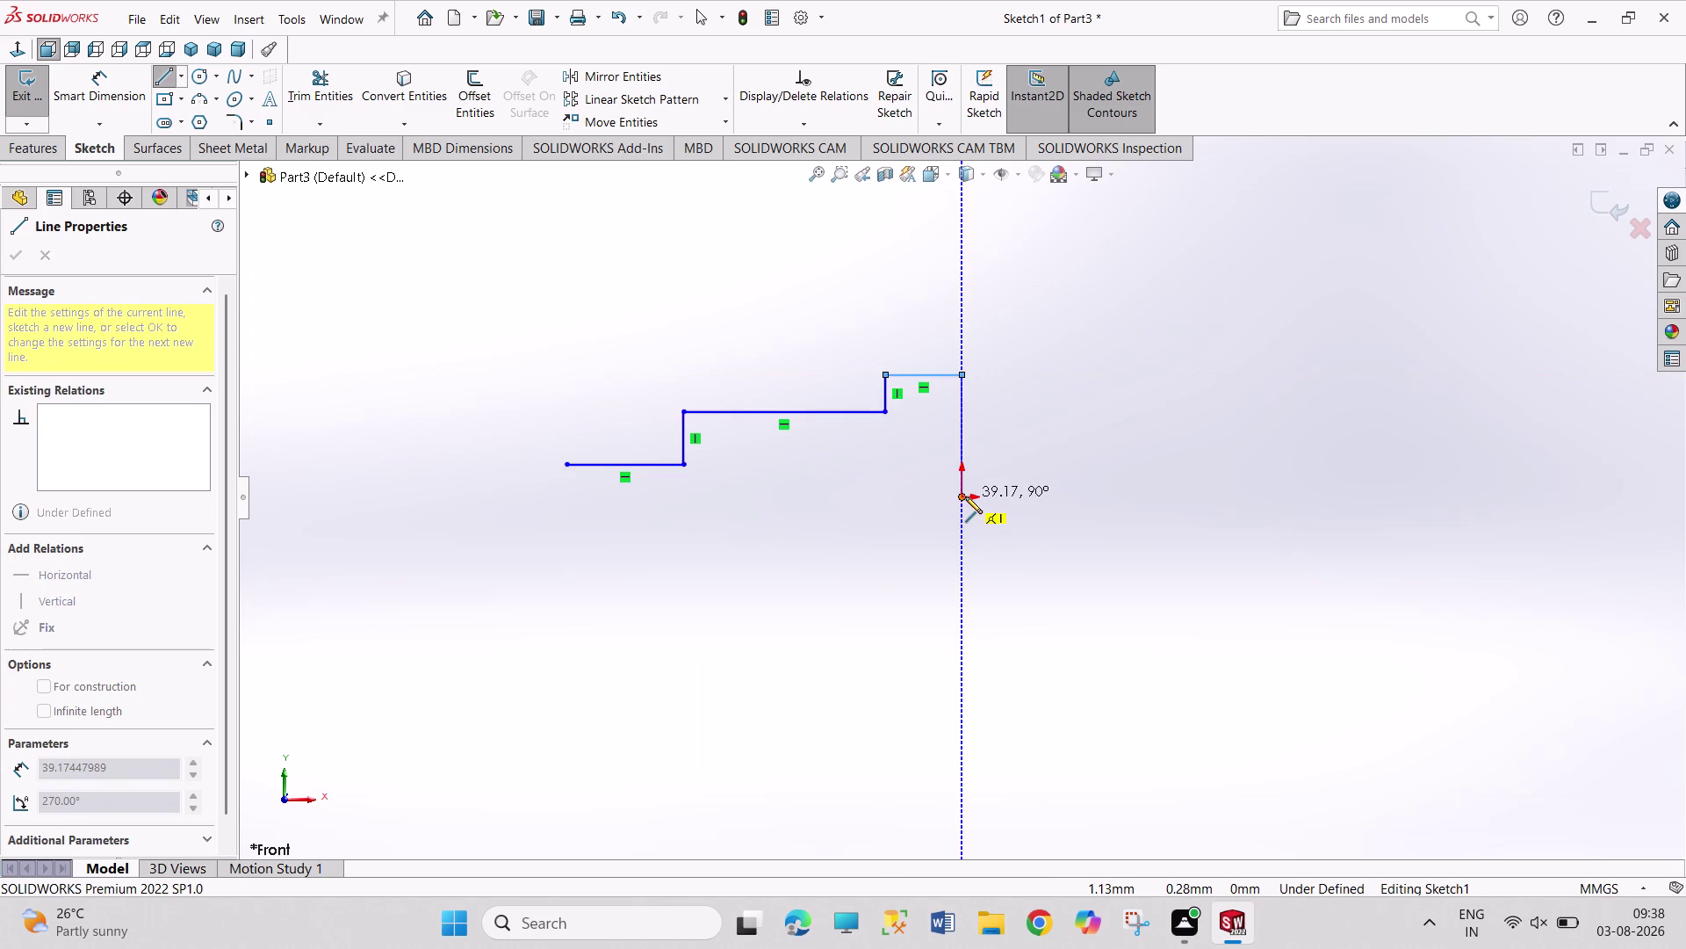
click(965, 496)
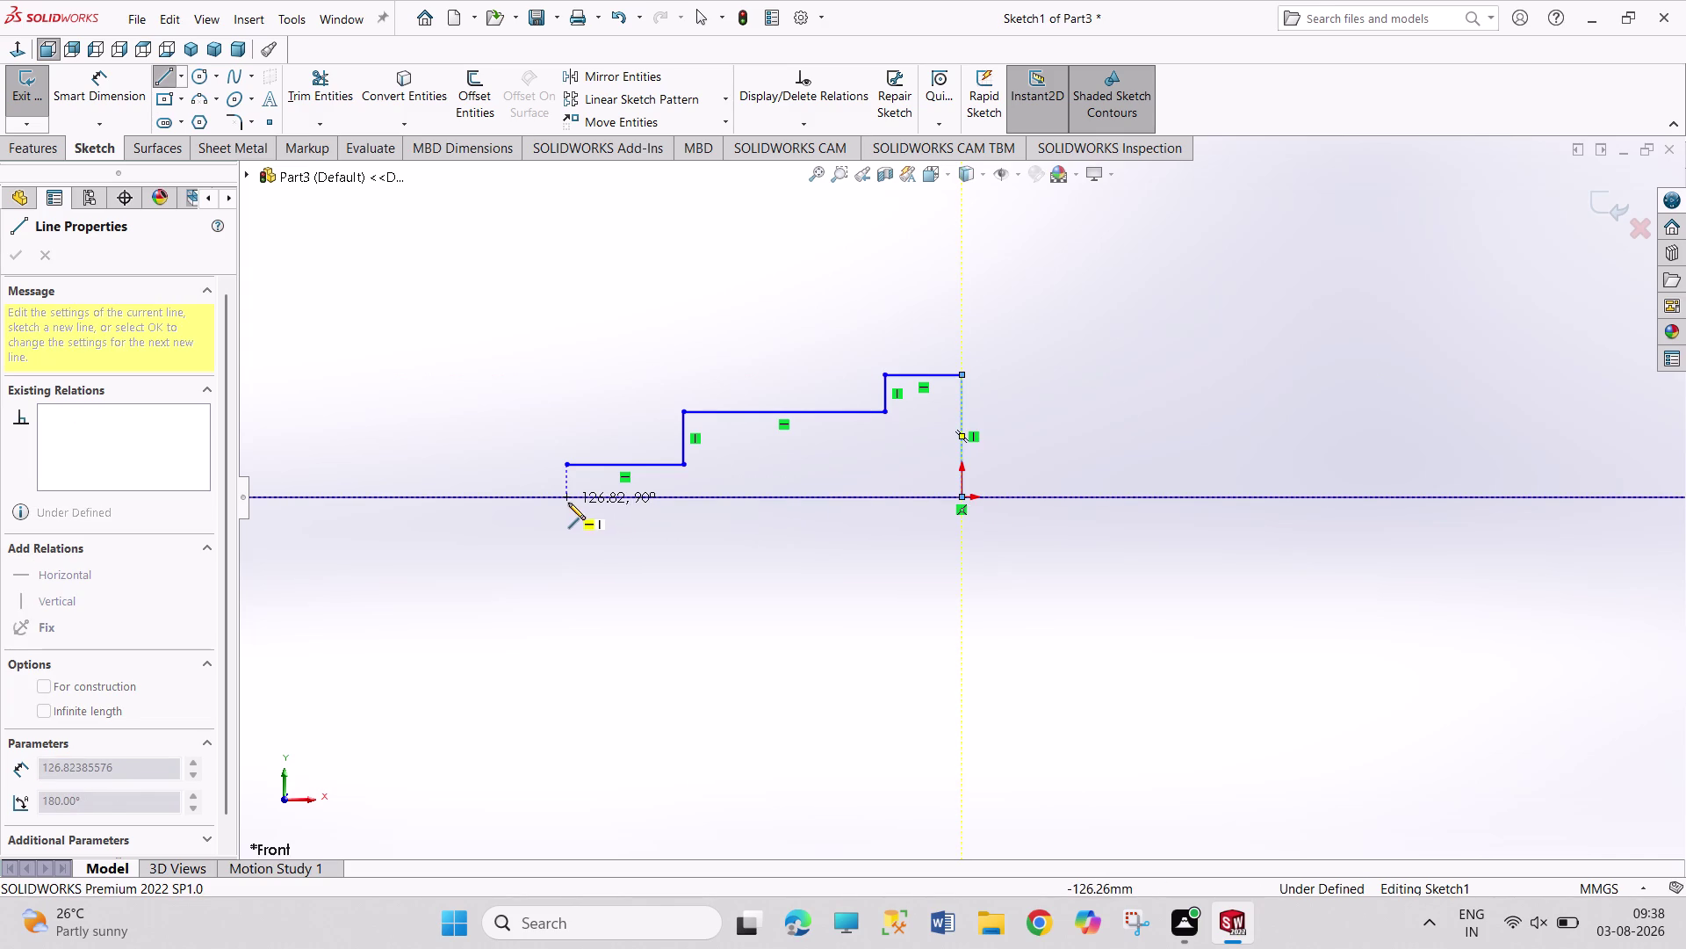
click(568, 502)
click(564, 469)
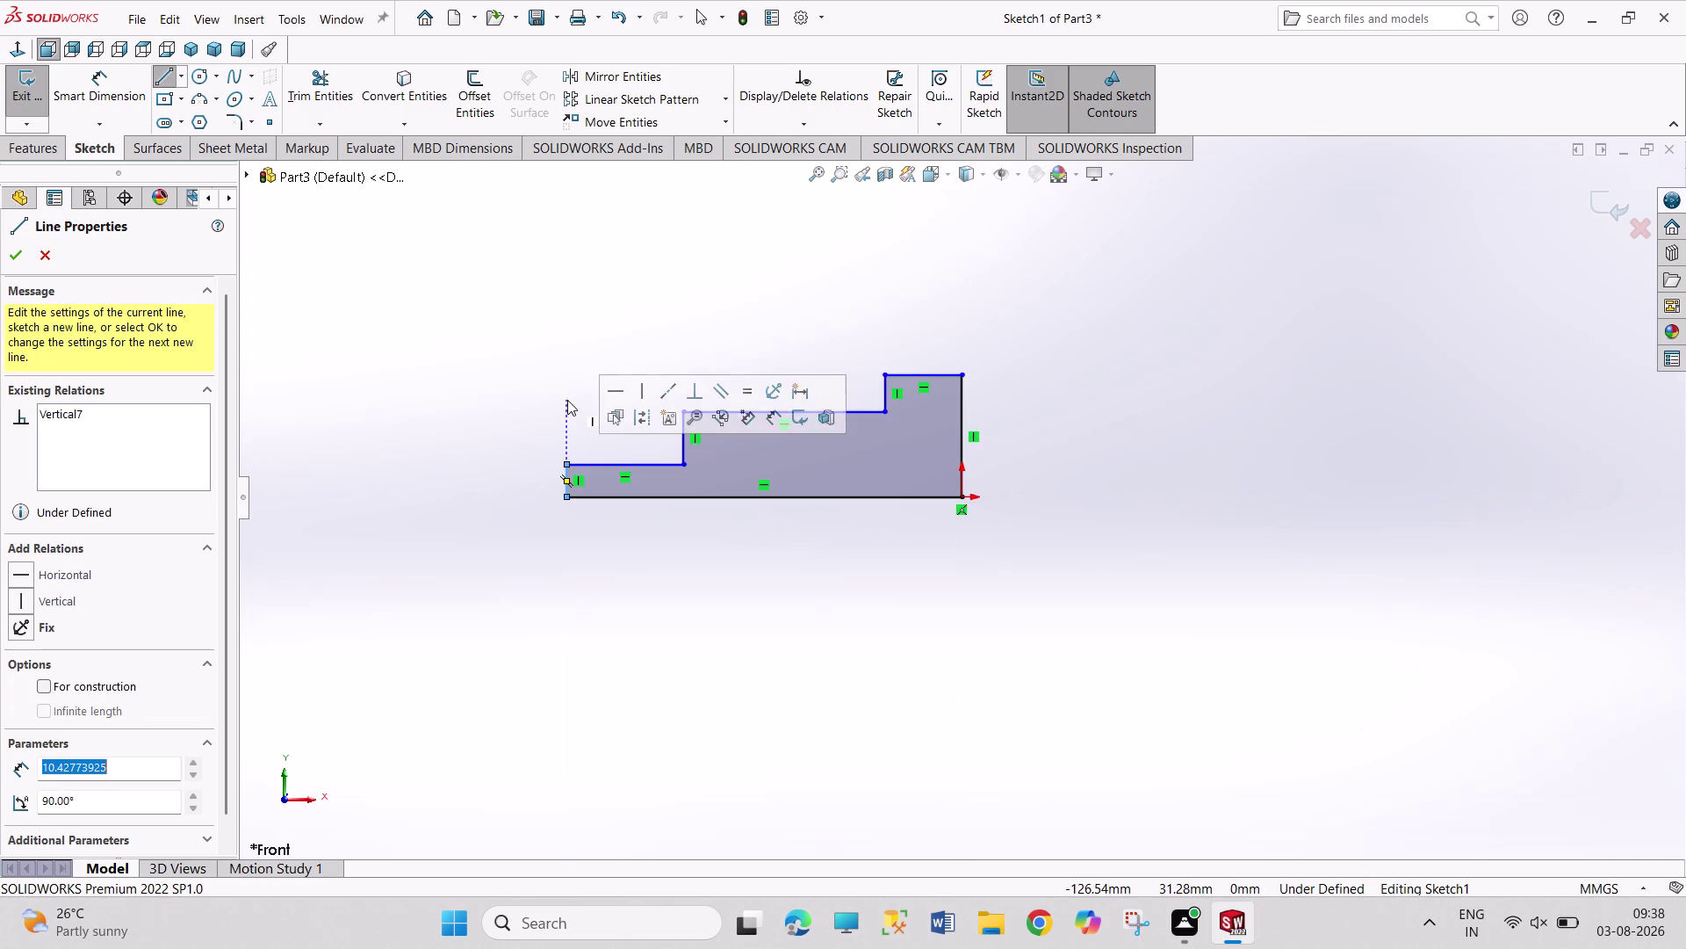
right_drag(567, 400, 554, 243)
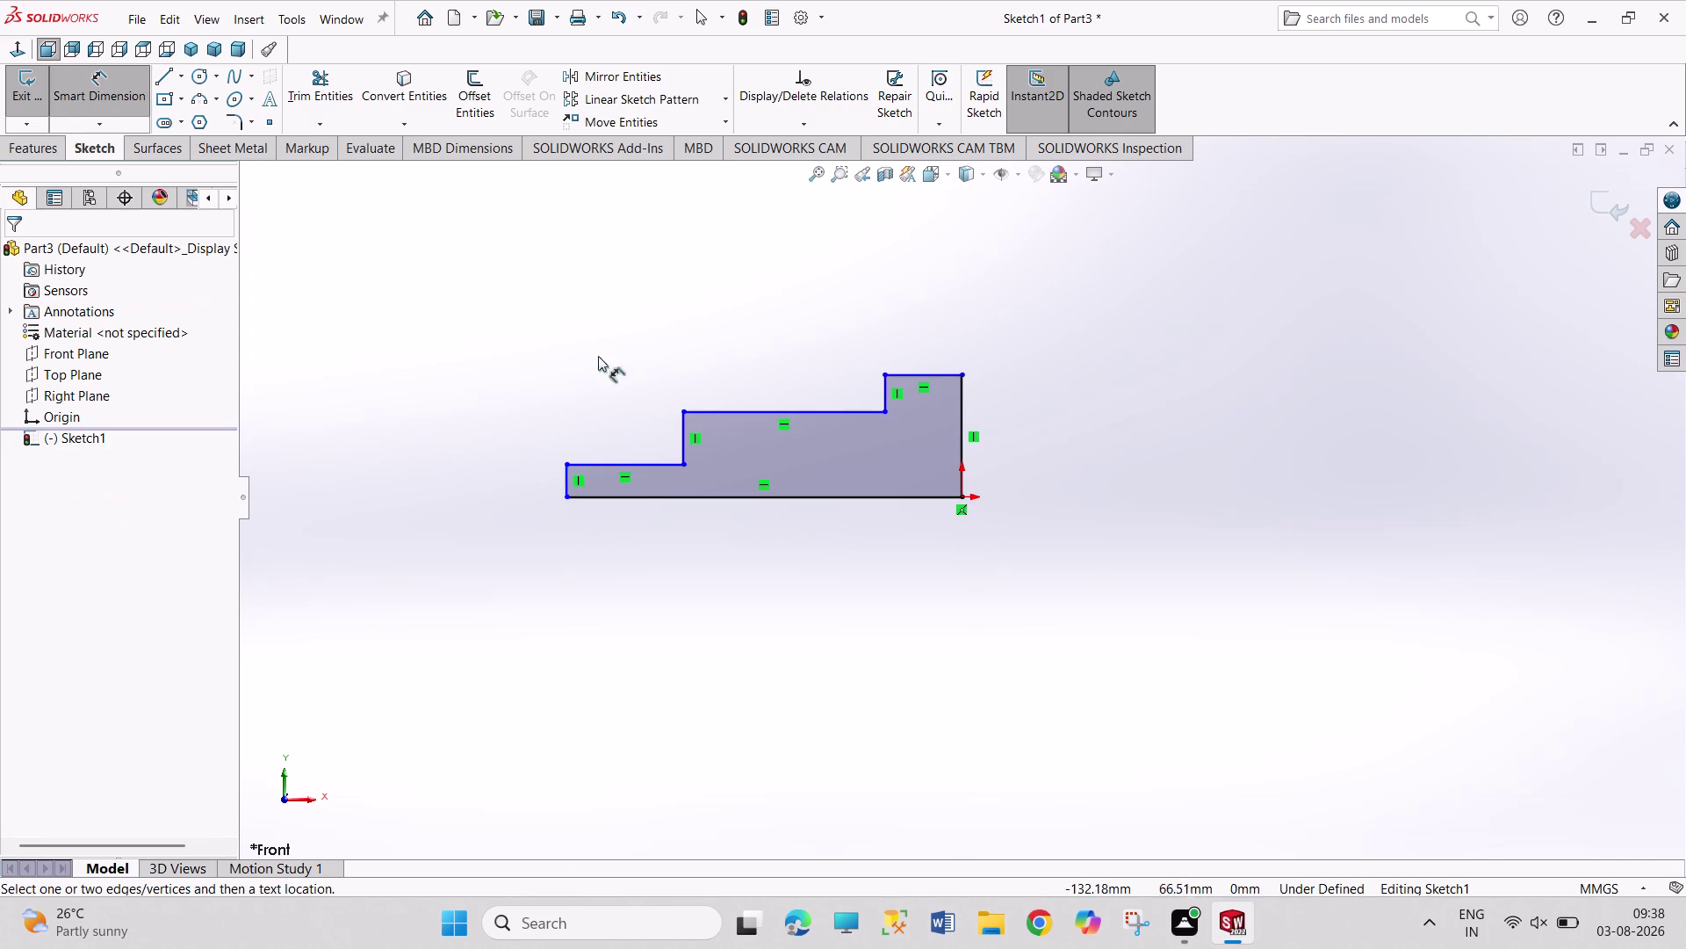
Dimension the 6 mm first step and the 27 mm overall length, then exit Smart Dimension.
click(615, 462)
click(604, 421)
key(6)
key(Return)
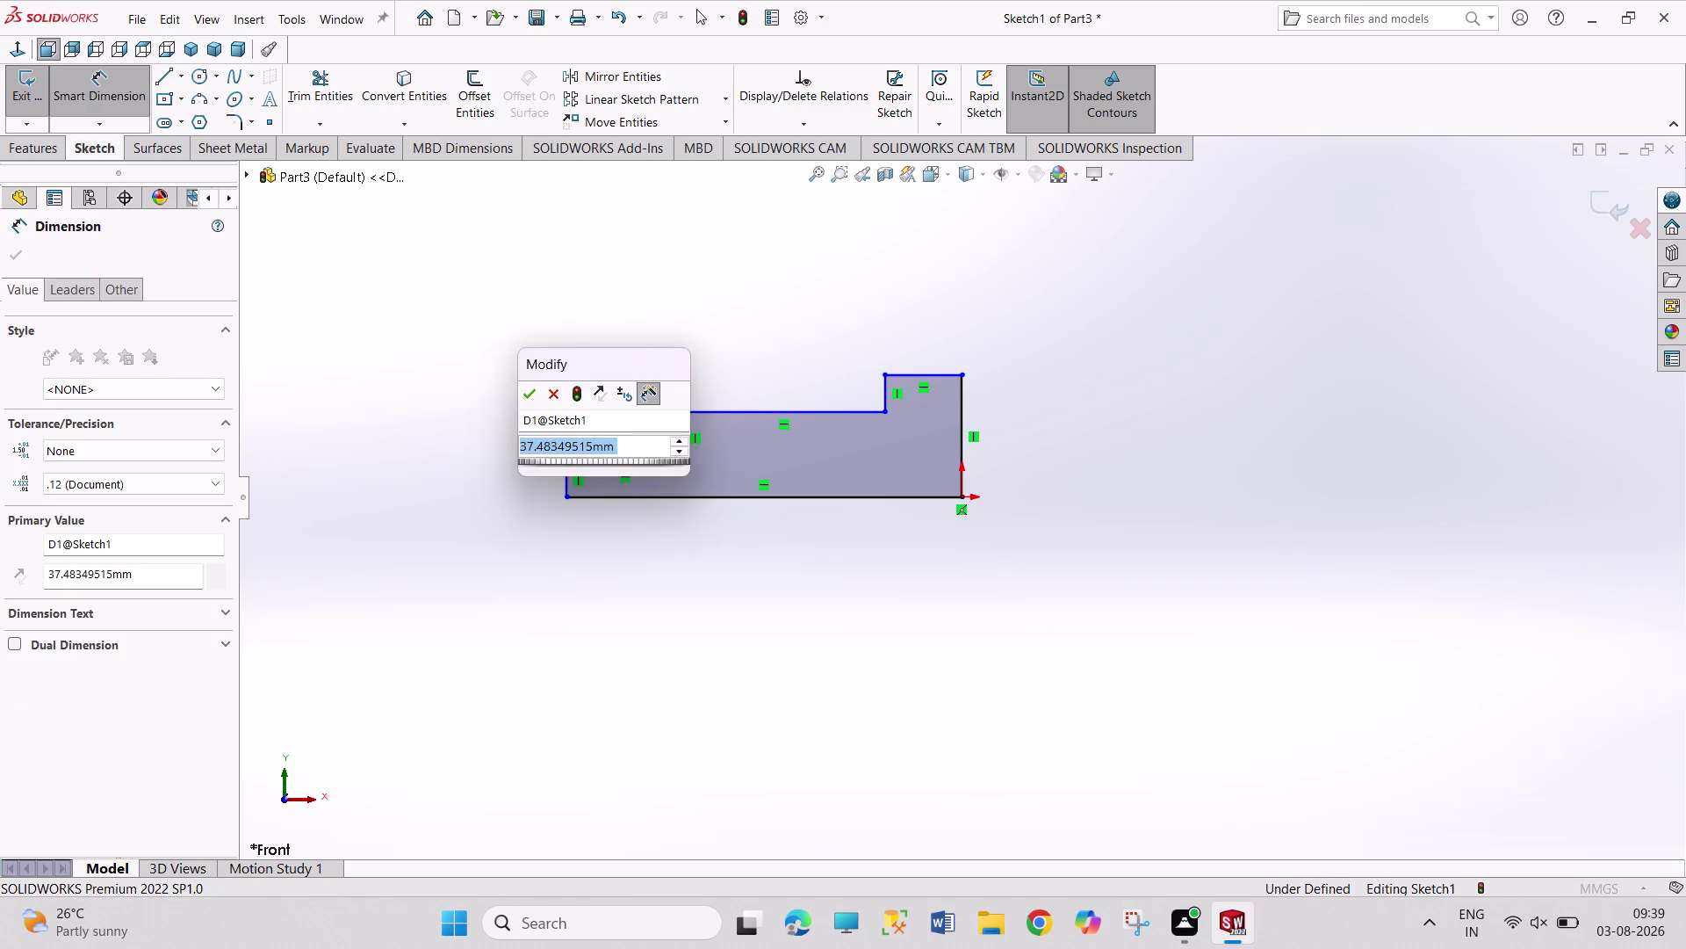
click(799, 414)
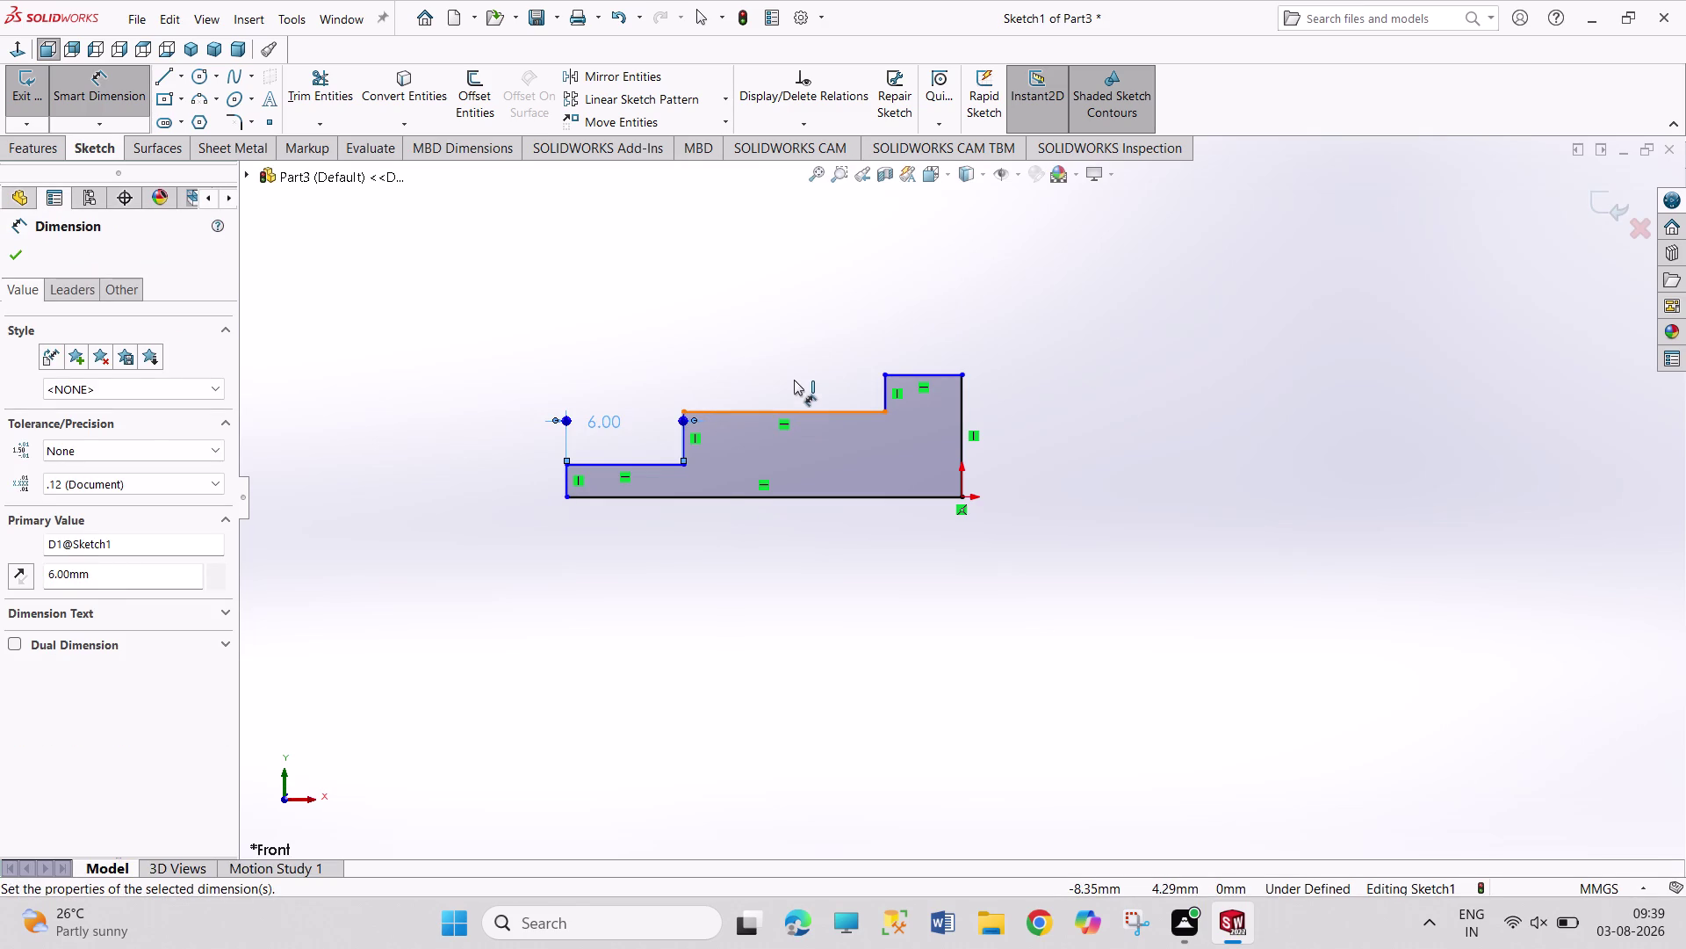
click(791, 350)
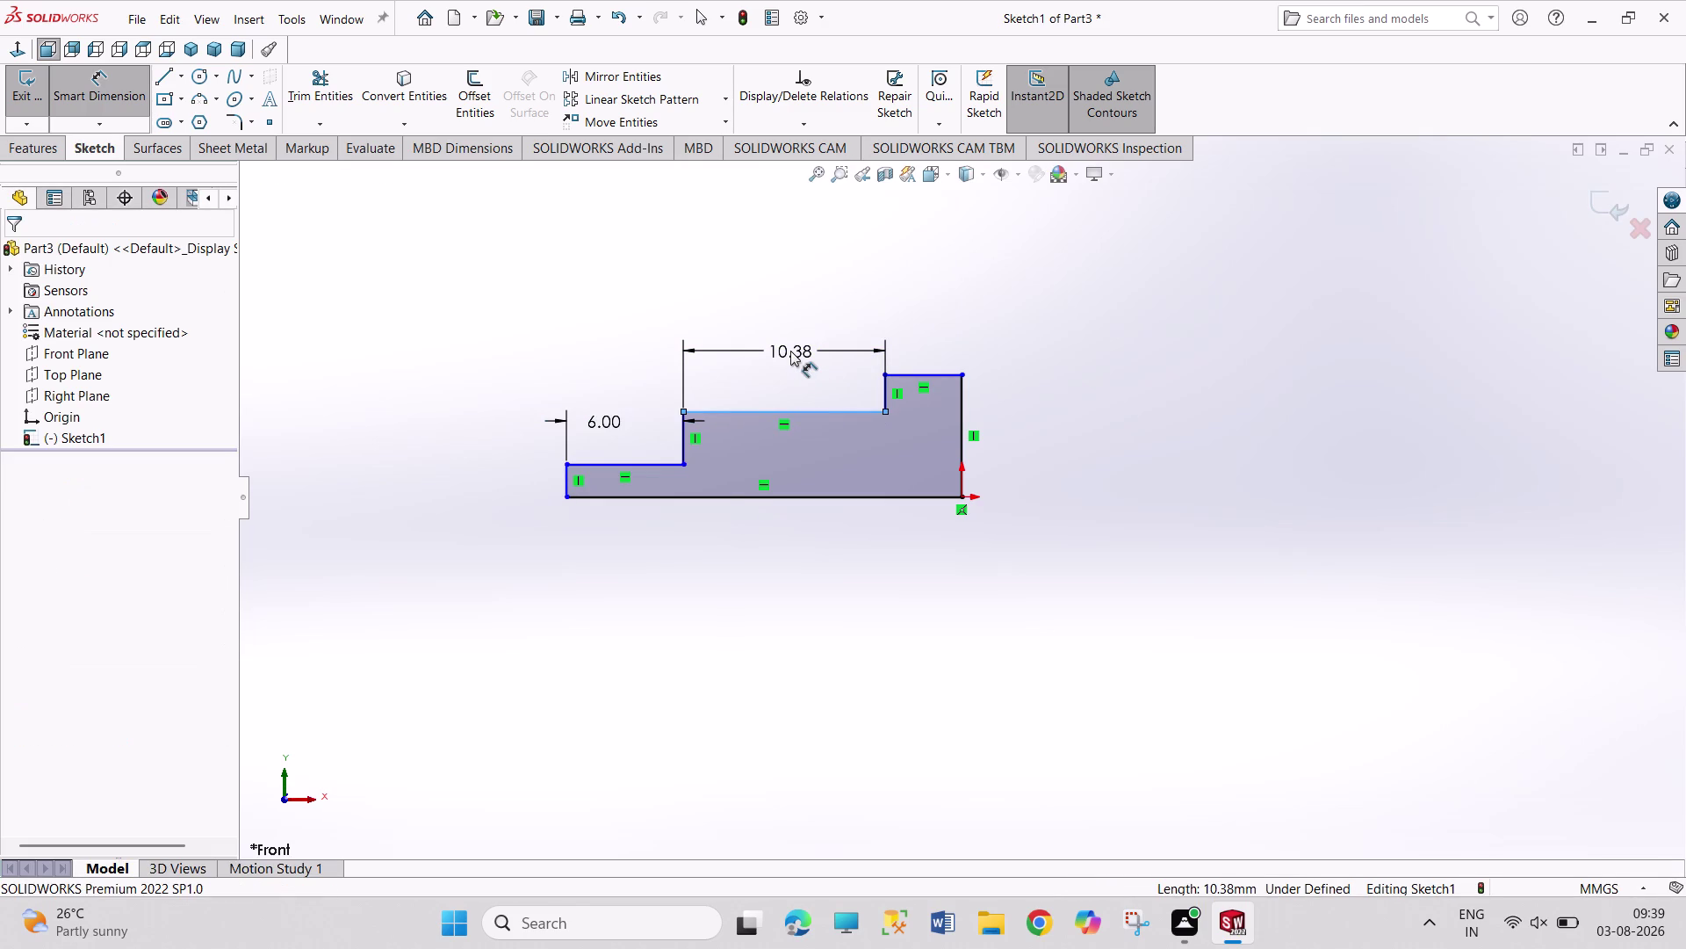
text(27)
key(Return)
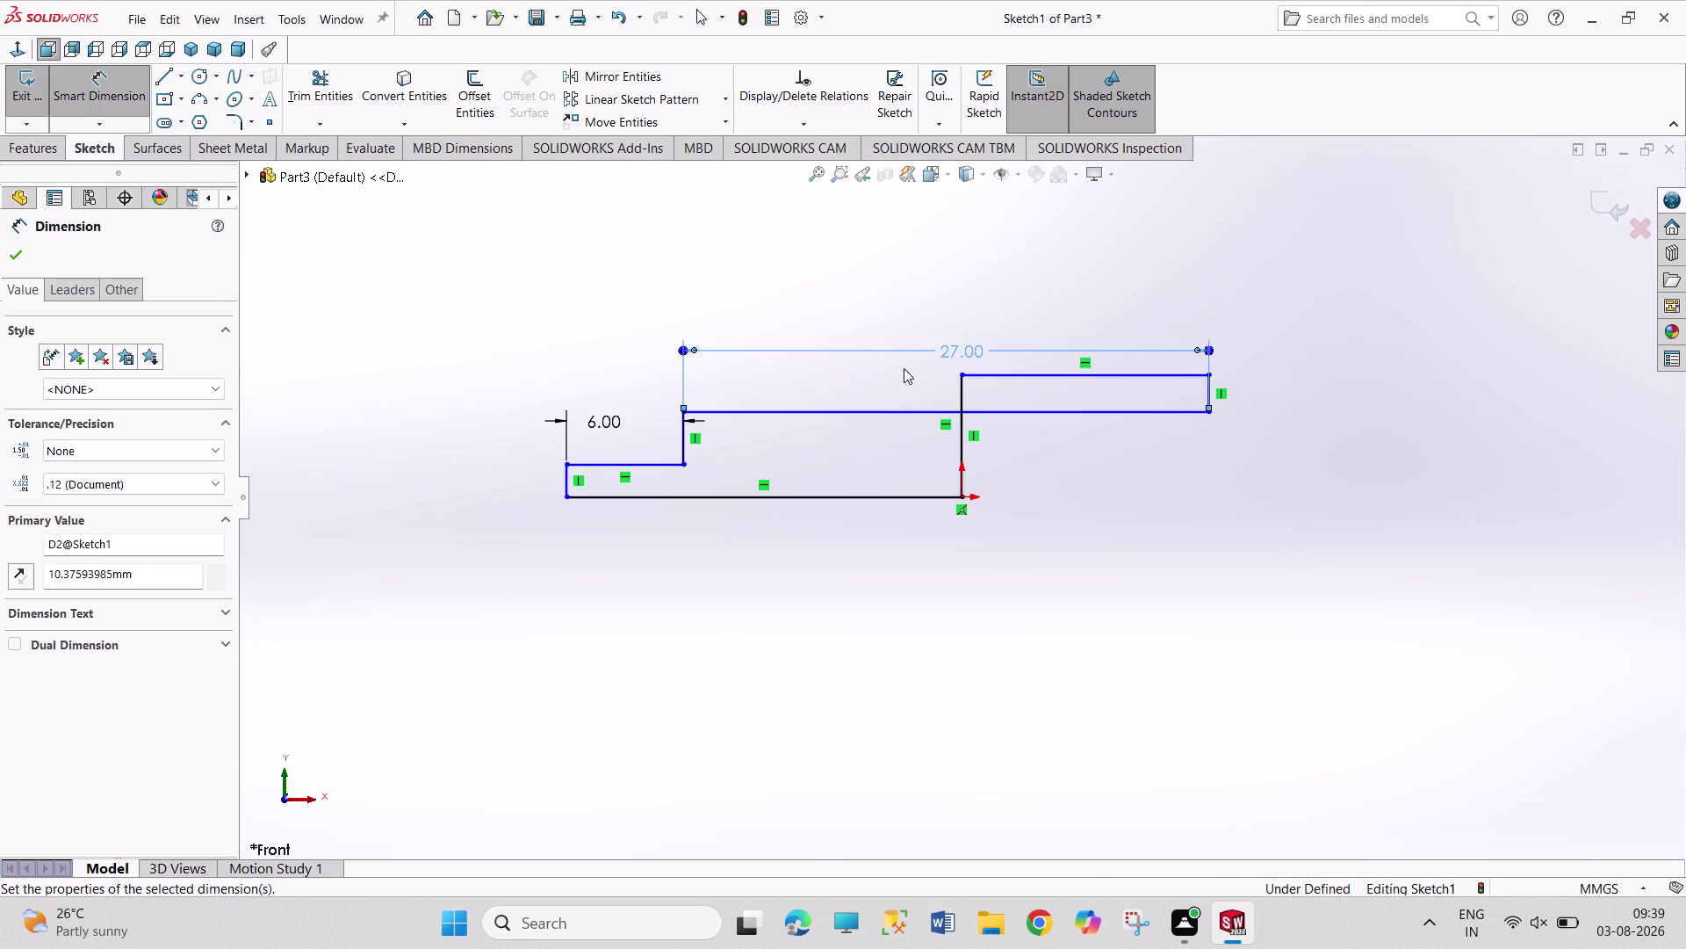
right_click(1025, 449)
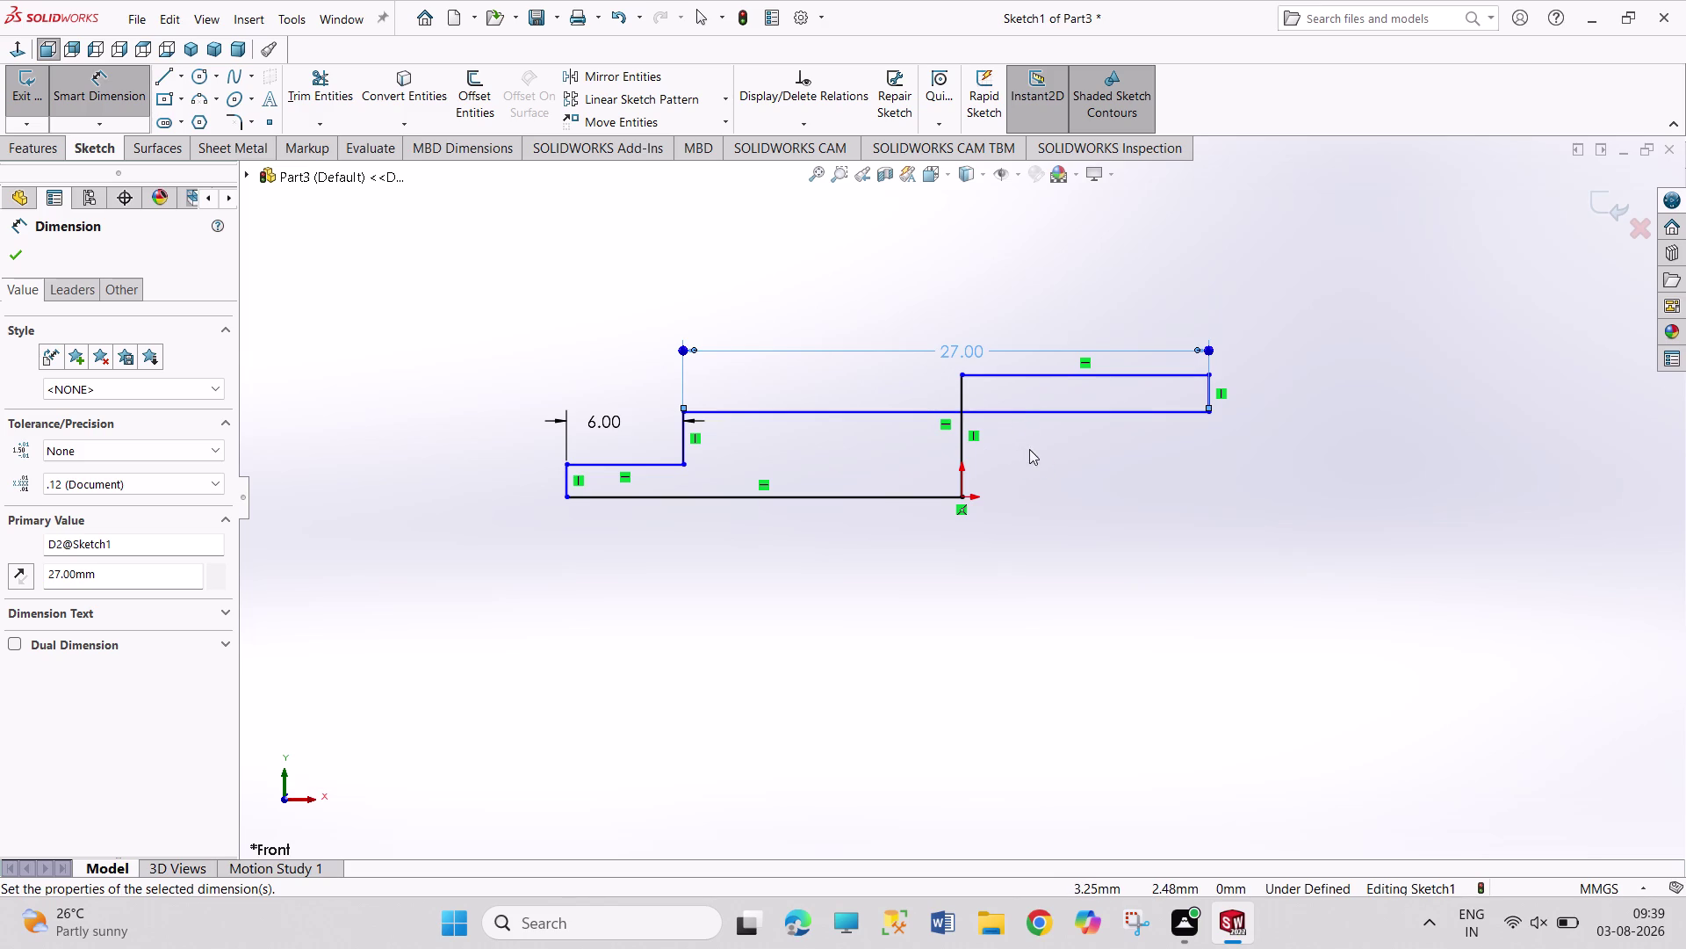
click(1070, 500)
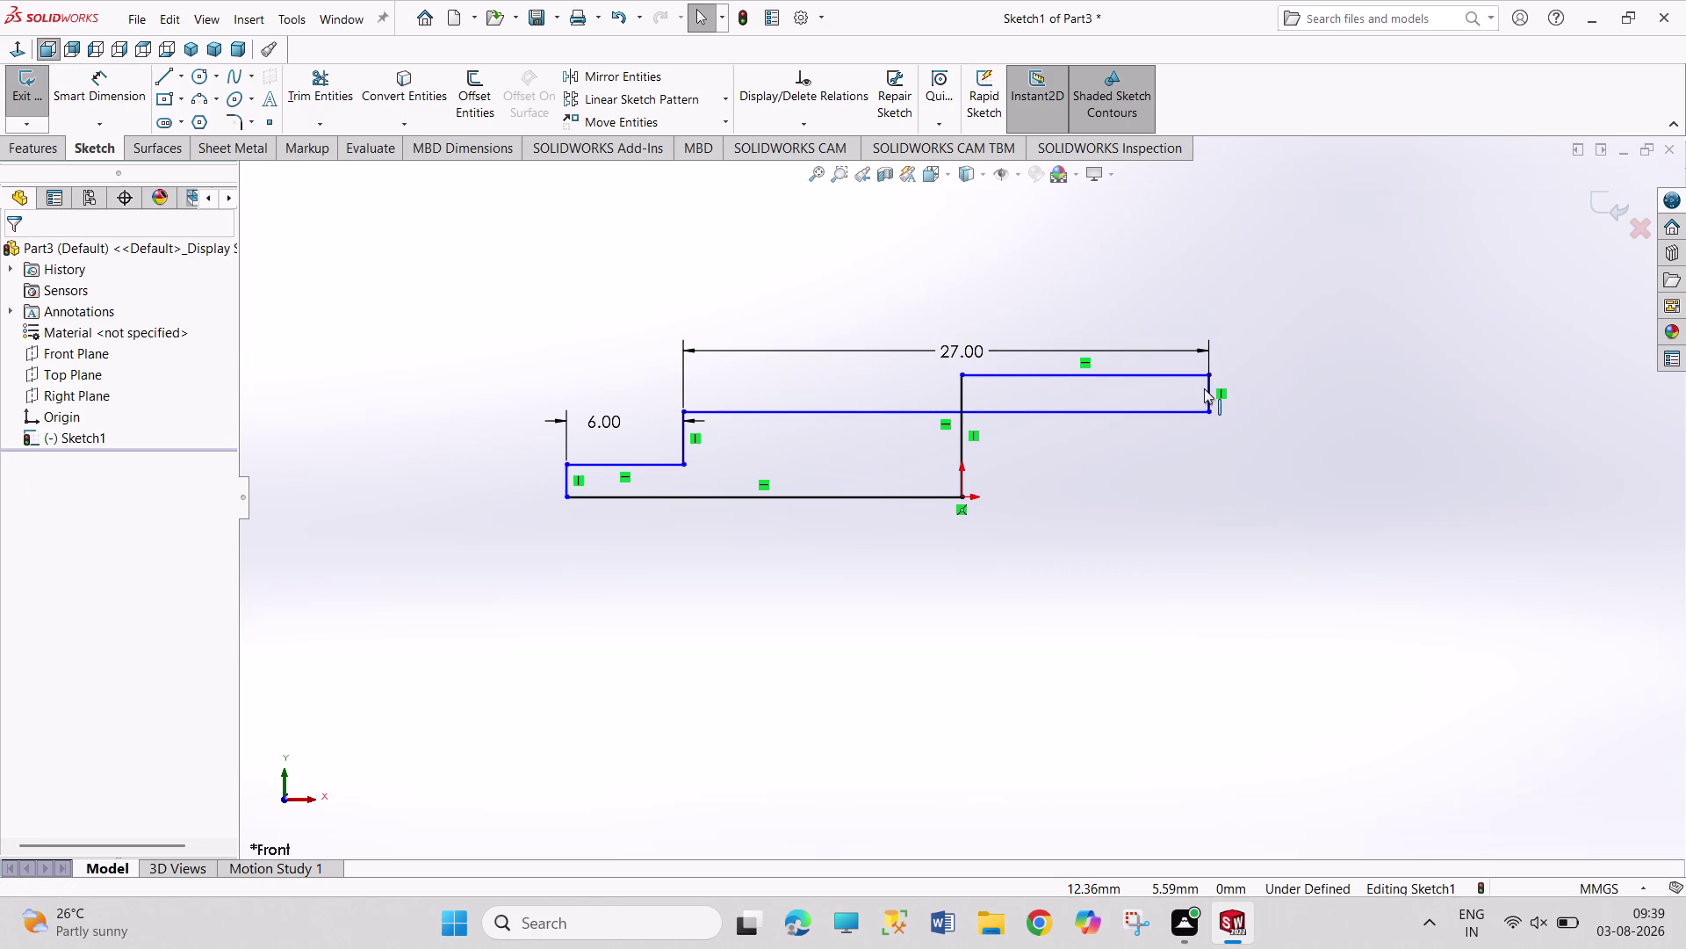
Drag the profile's edges to stretch and reshape the stepped outline.
drag(1204, 388, 1176, 393)
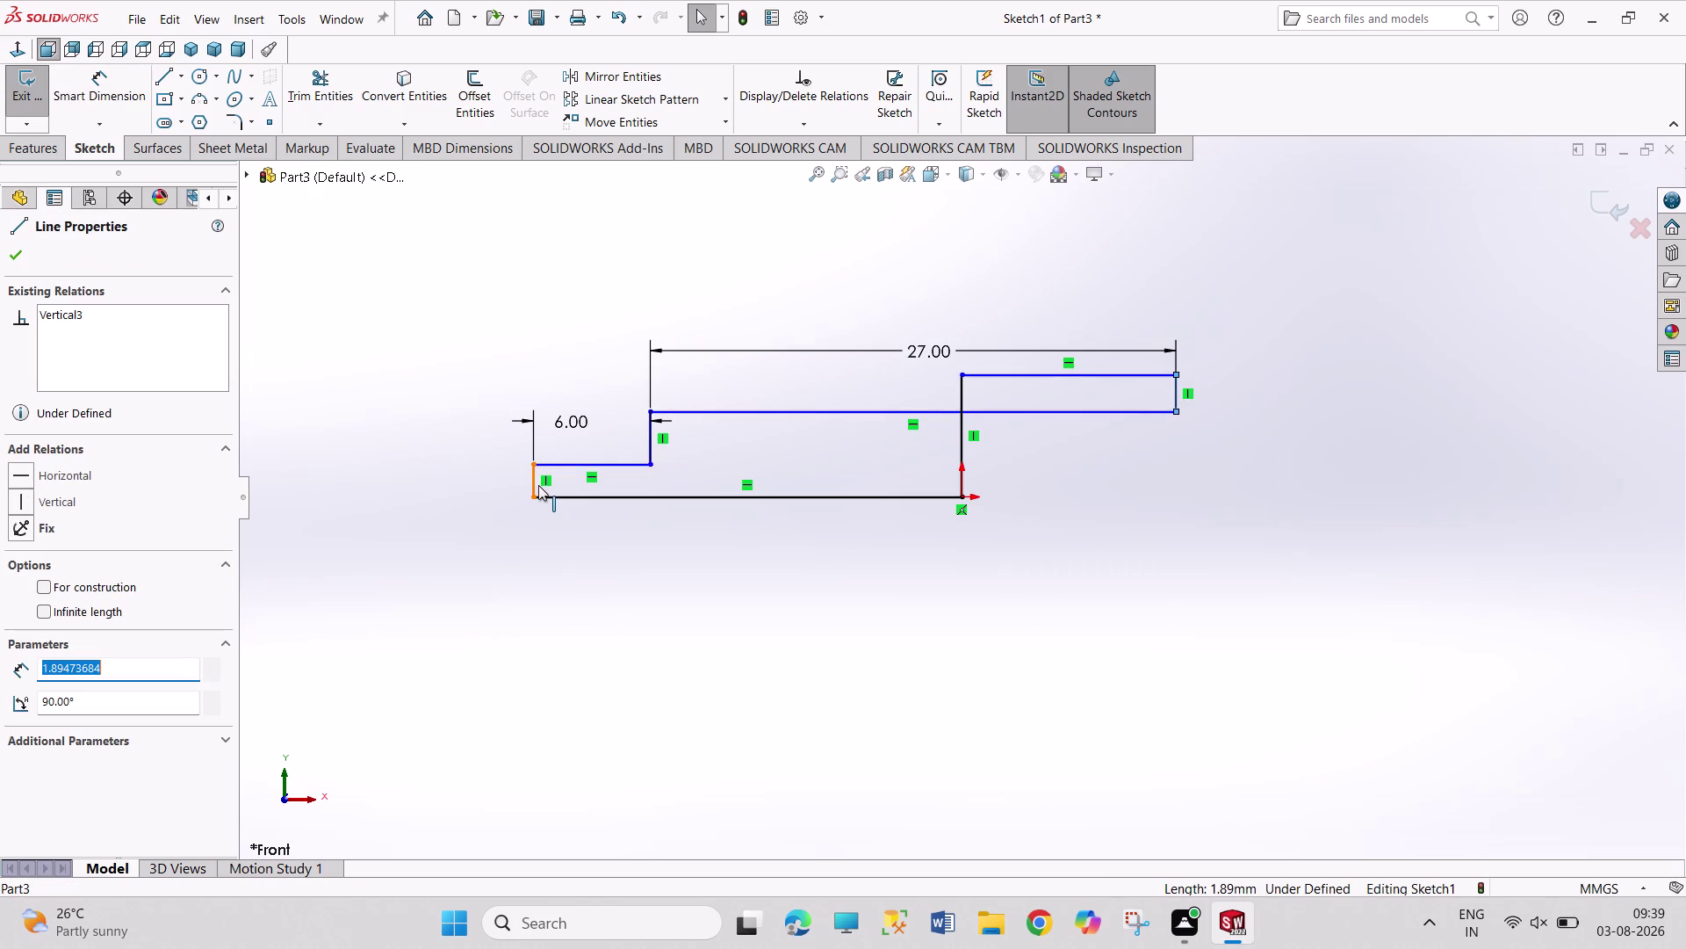
drag(629, 500, 599, 504)
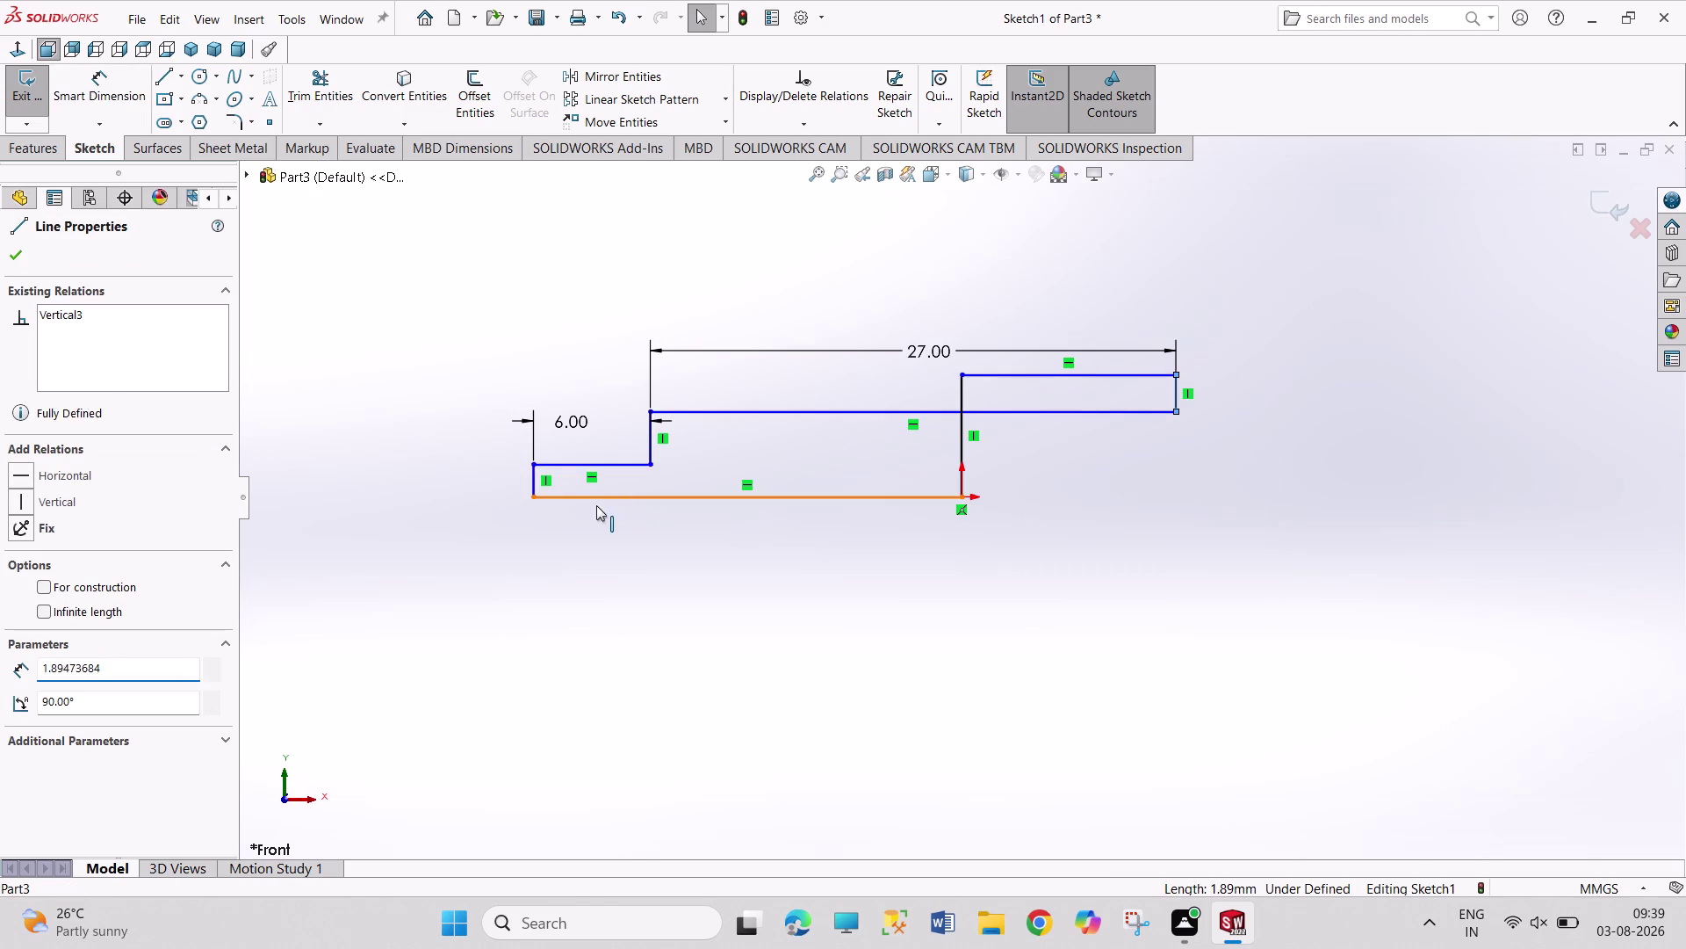
drag(599, 504, 439, 522)
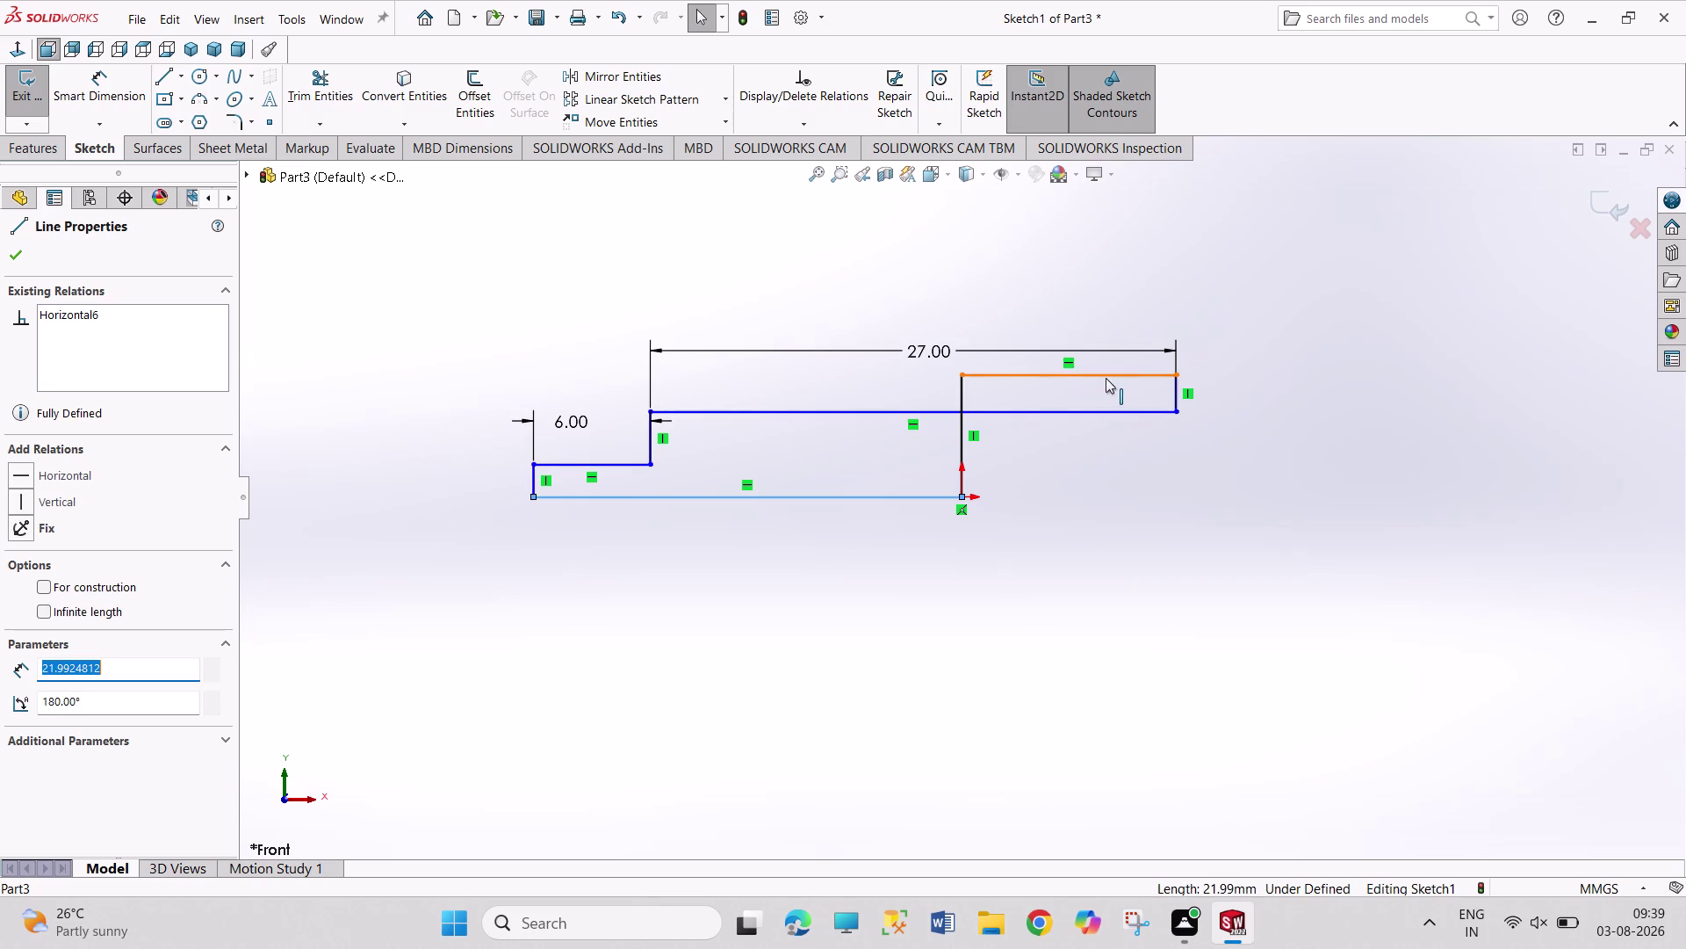
drag(1177, 393, 982, 411)
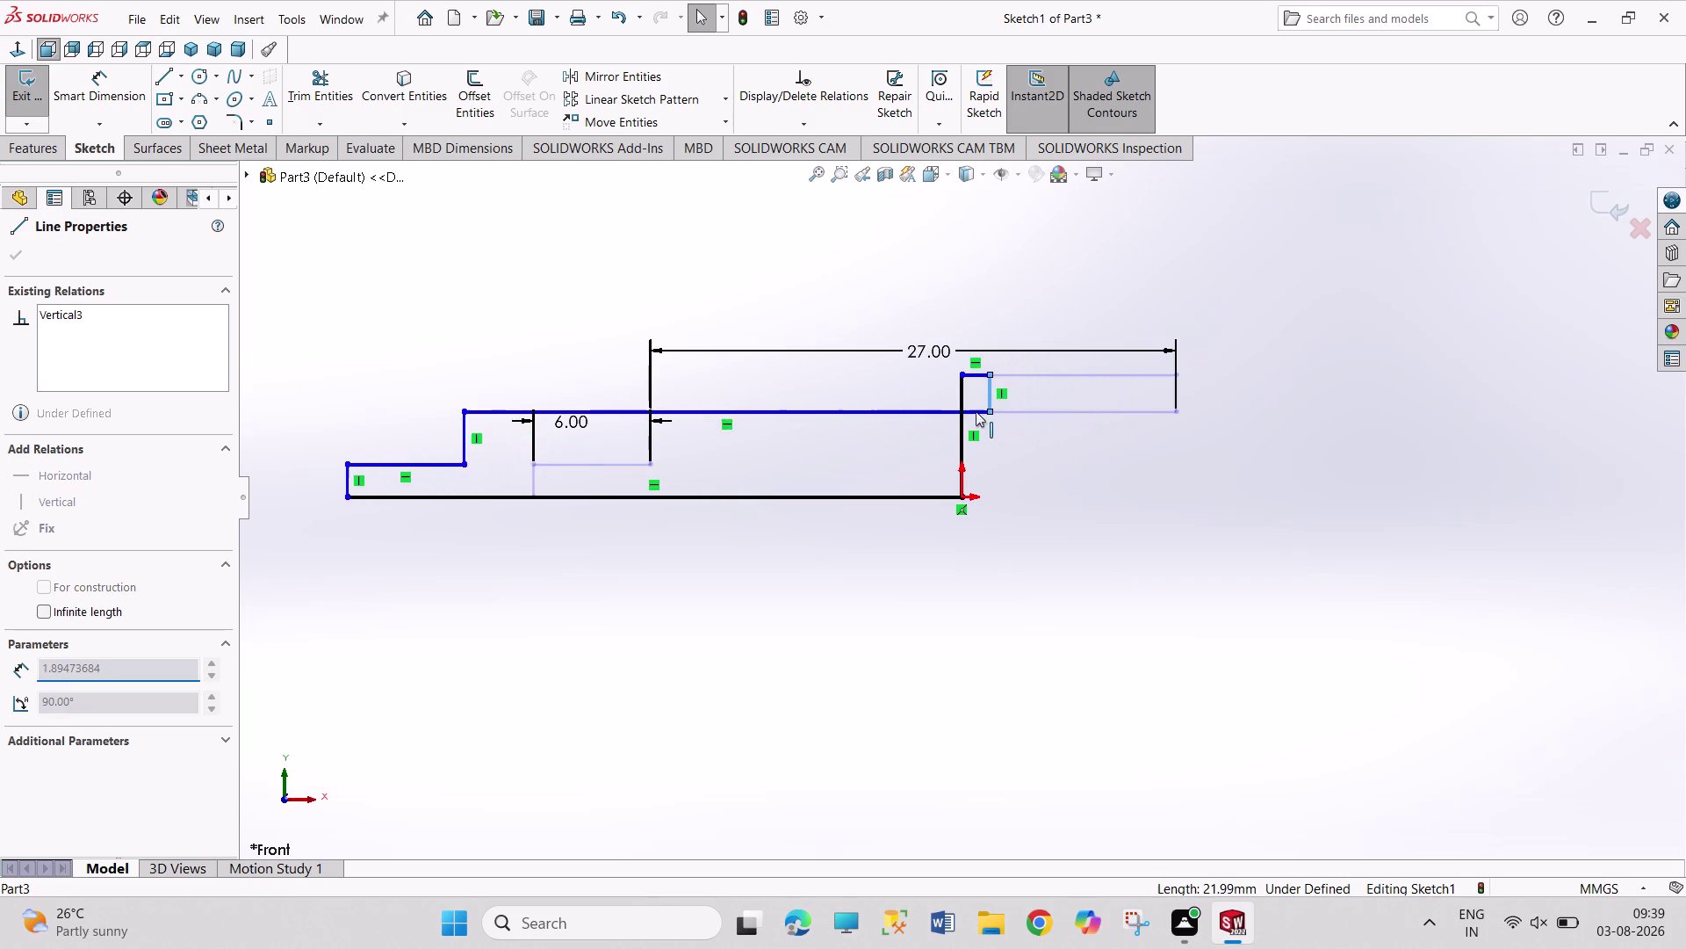
drag(982, 411, 878, 408)
Dimension the top step width to 4 mm, then return to selecting.
right_drag(1117, 475, 1090, 280)
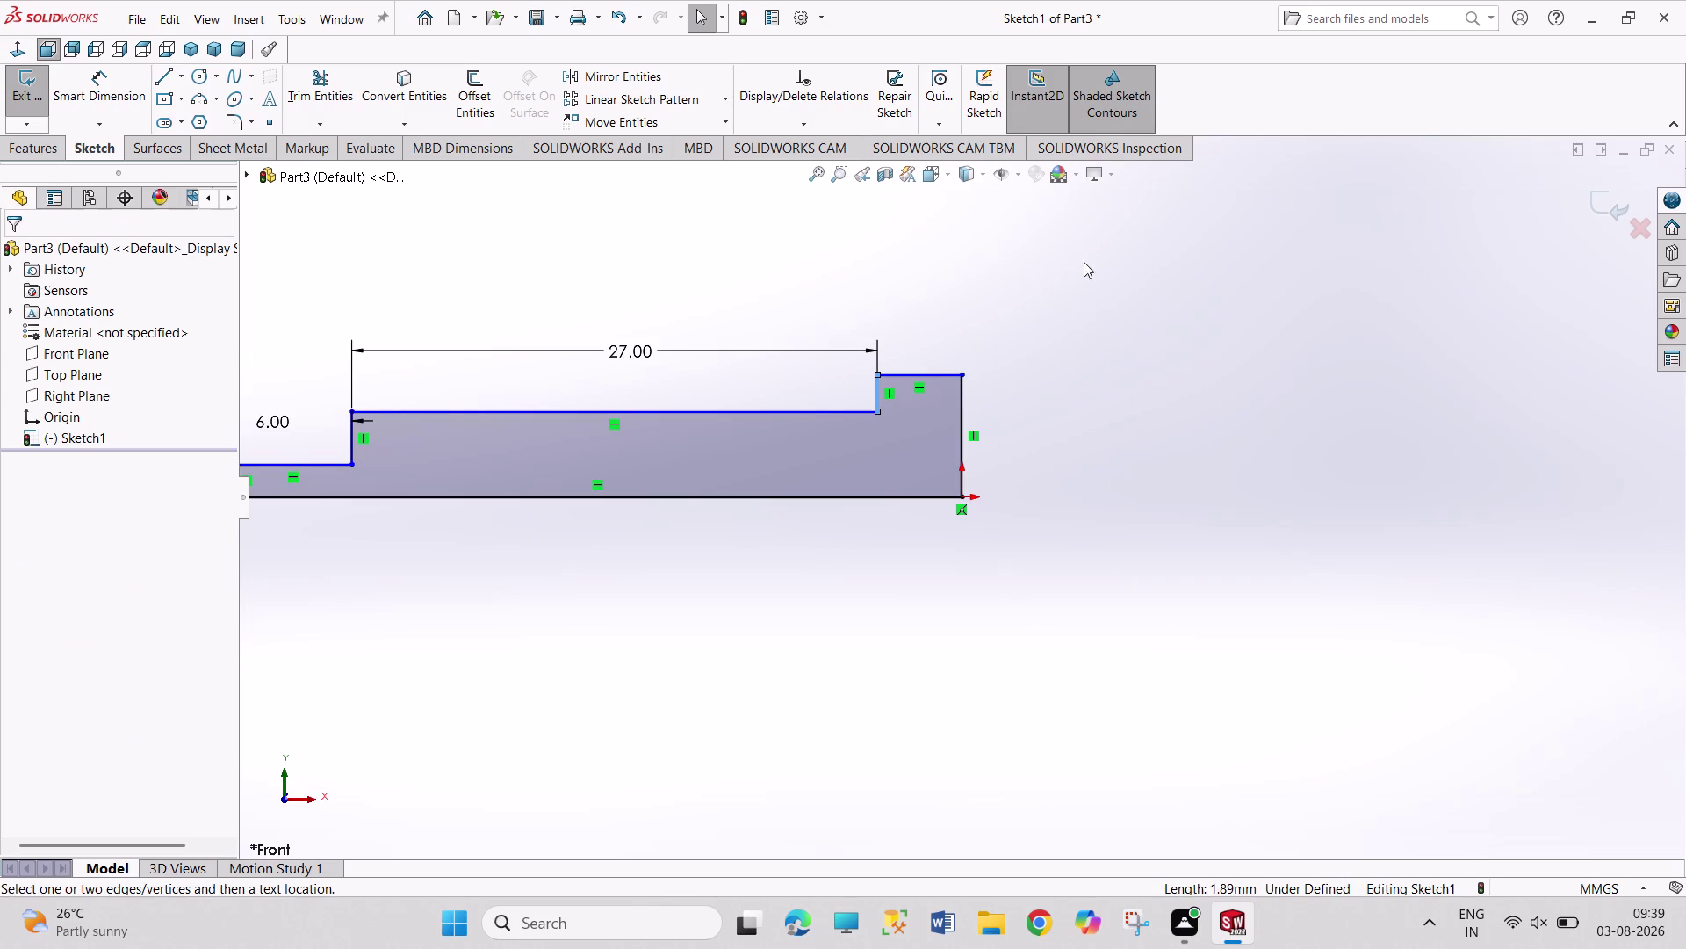
right_drag(1090, 281, 1080, 254)
drag(929, 376, 938, 356)
click(948, 301)
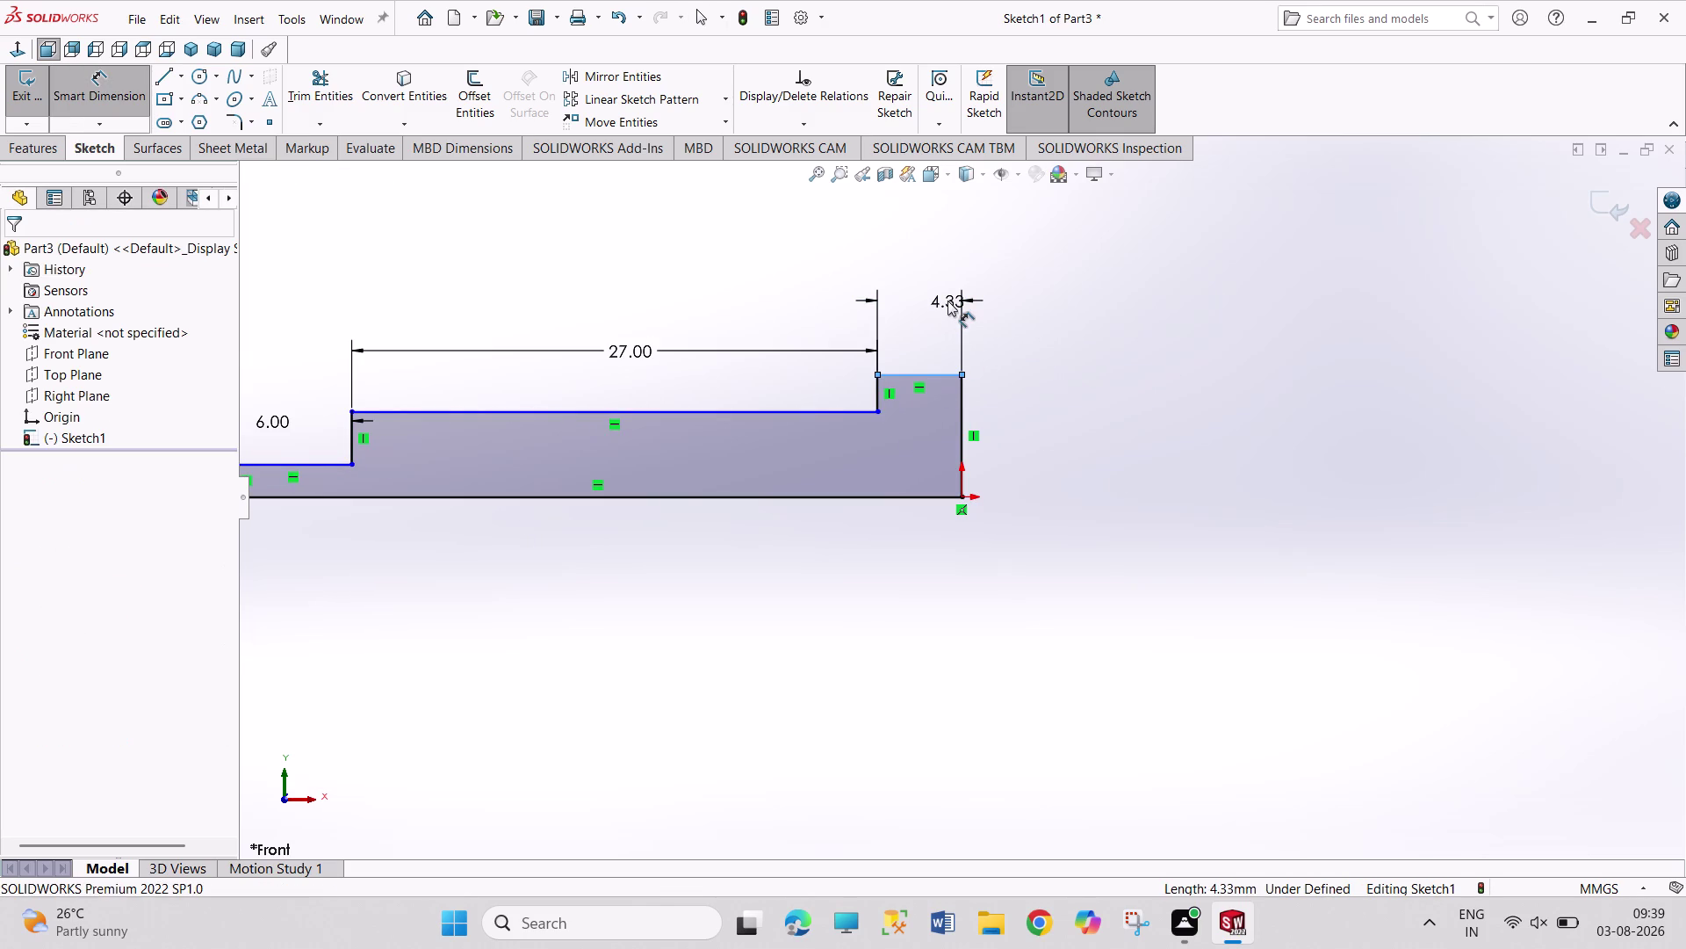
key(4)
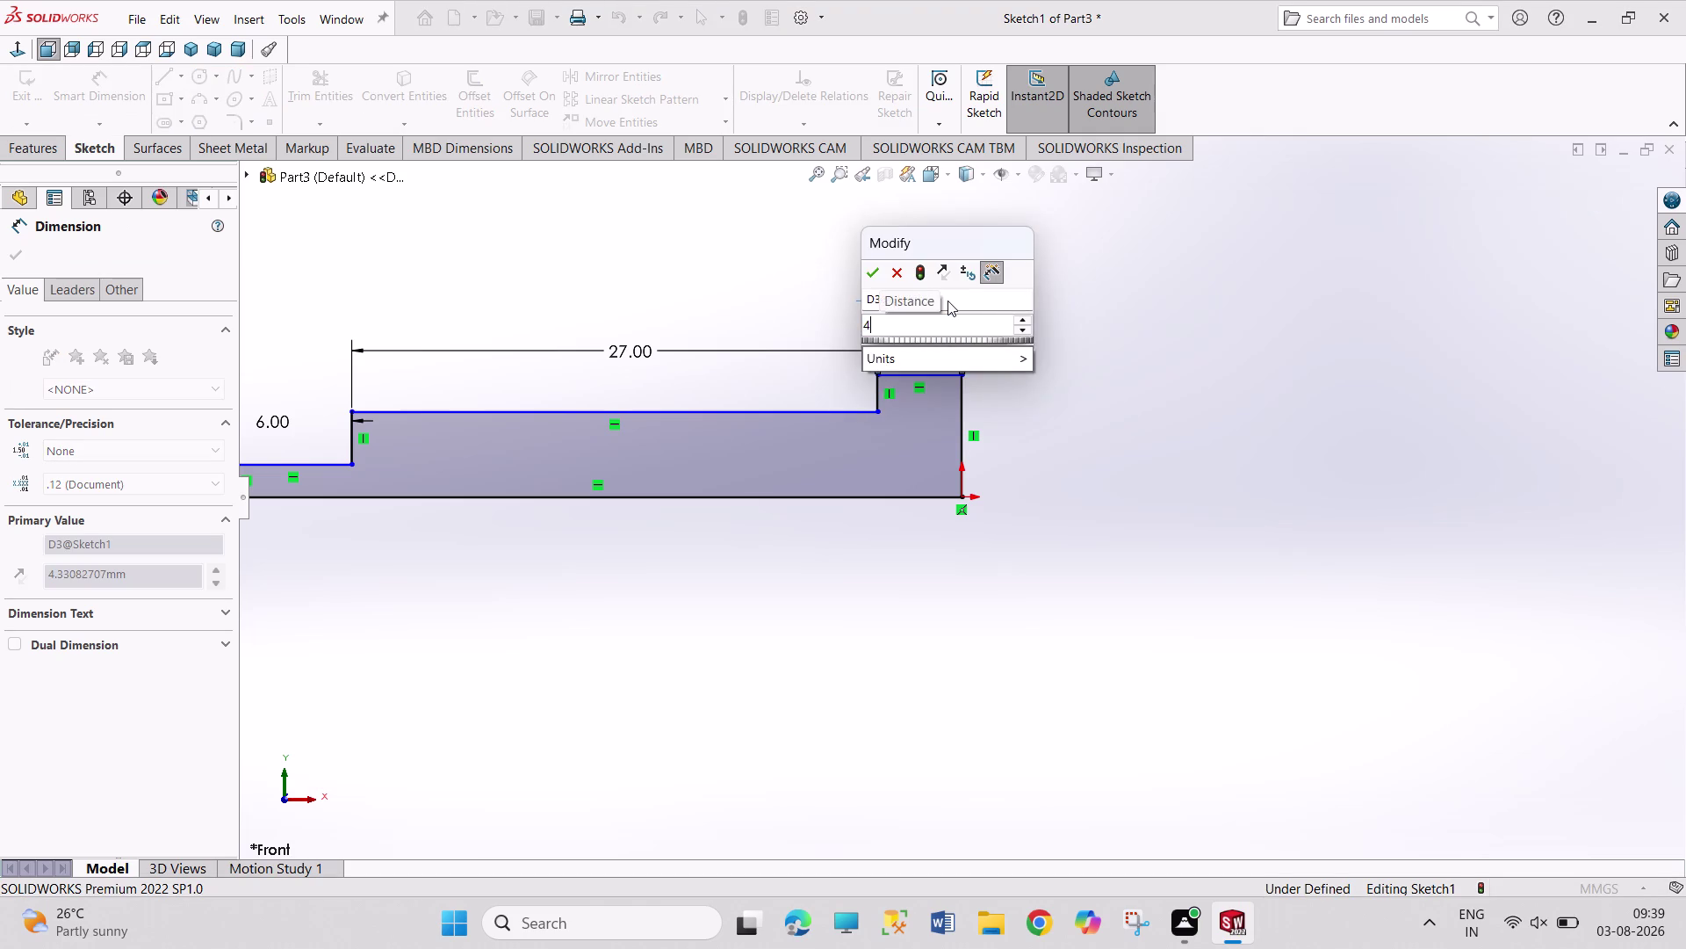
key(Return)
right_click(1050, 435)
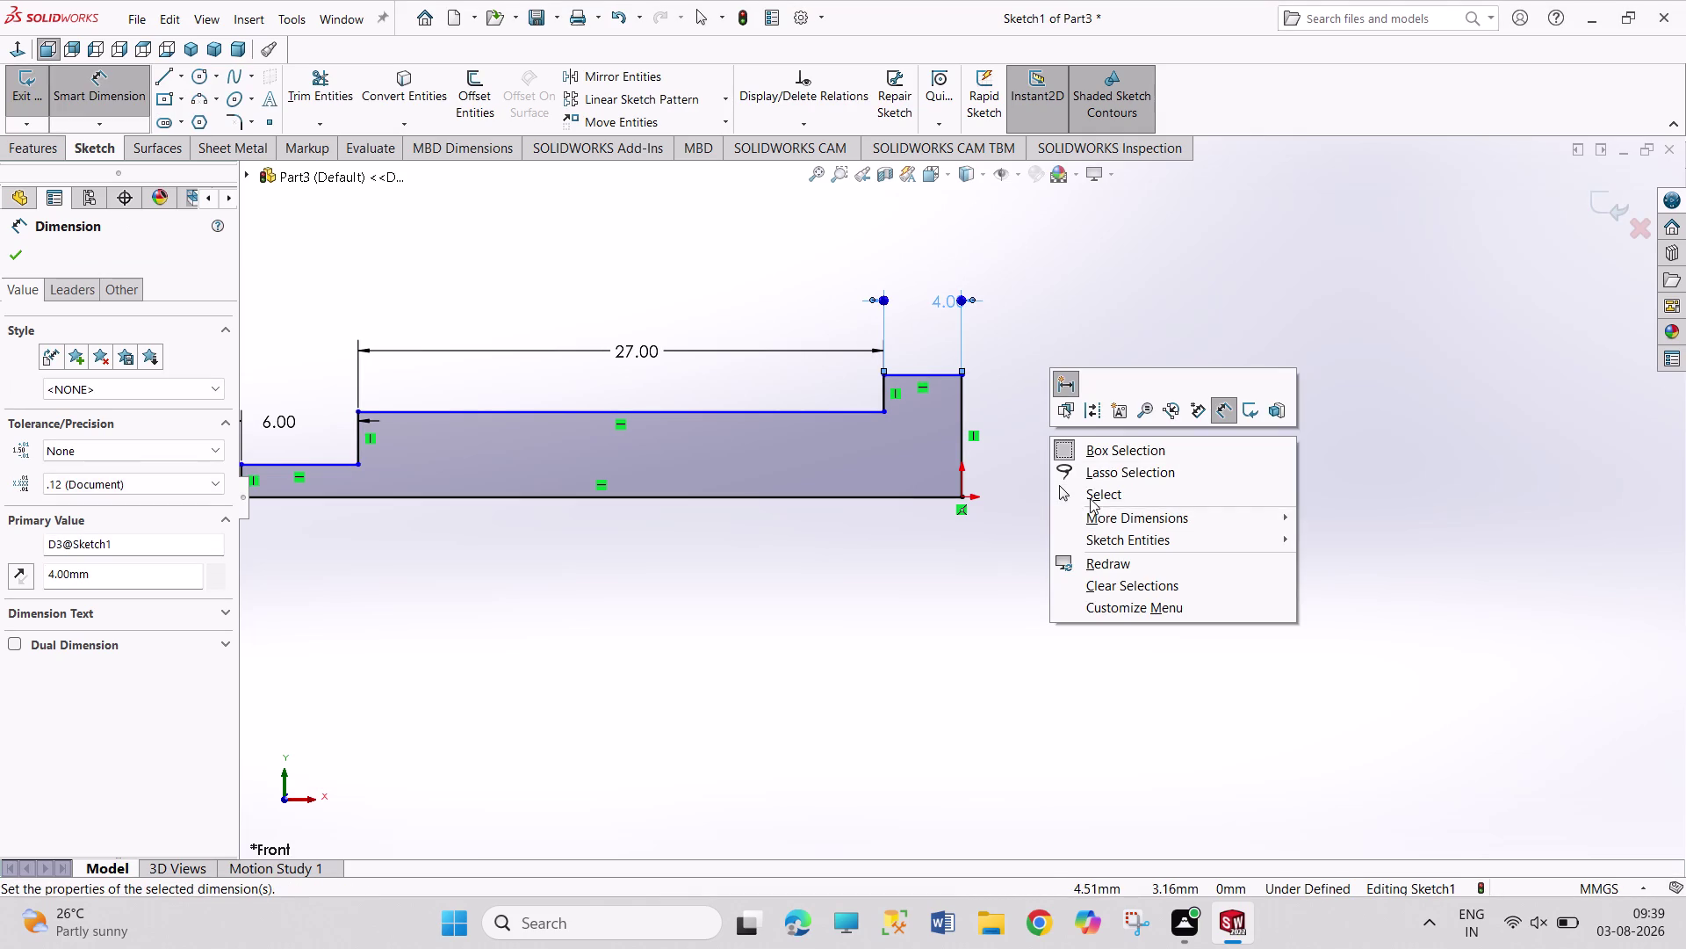
click(1087, 493)
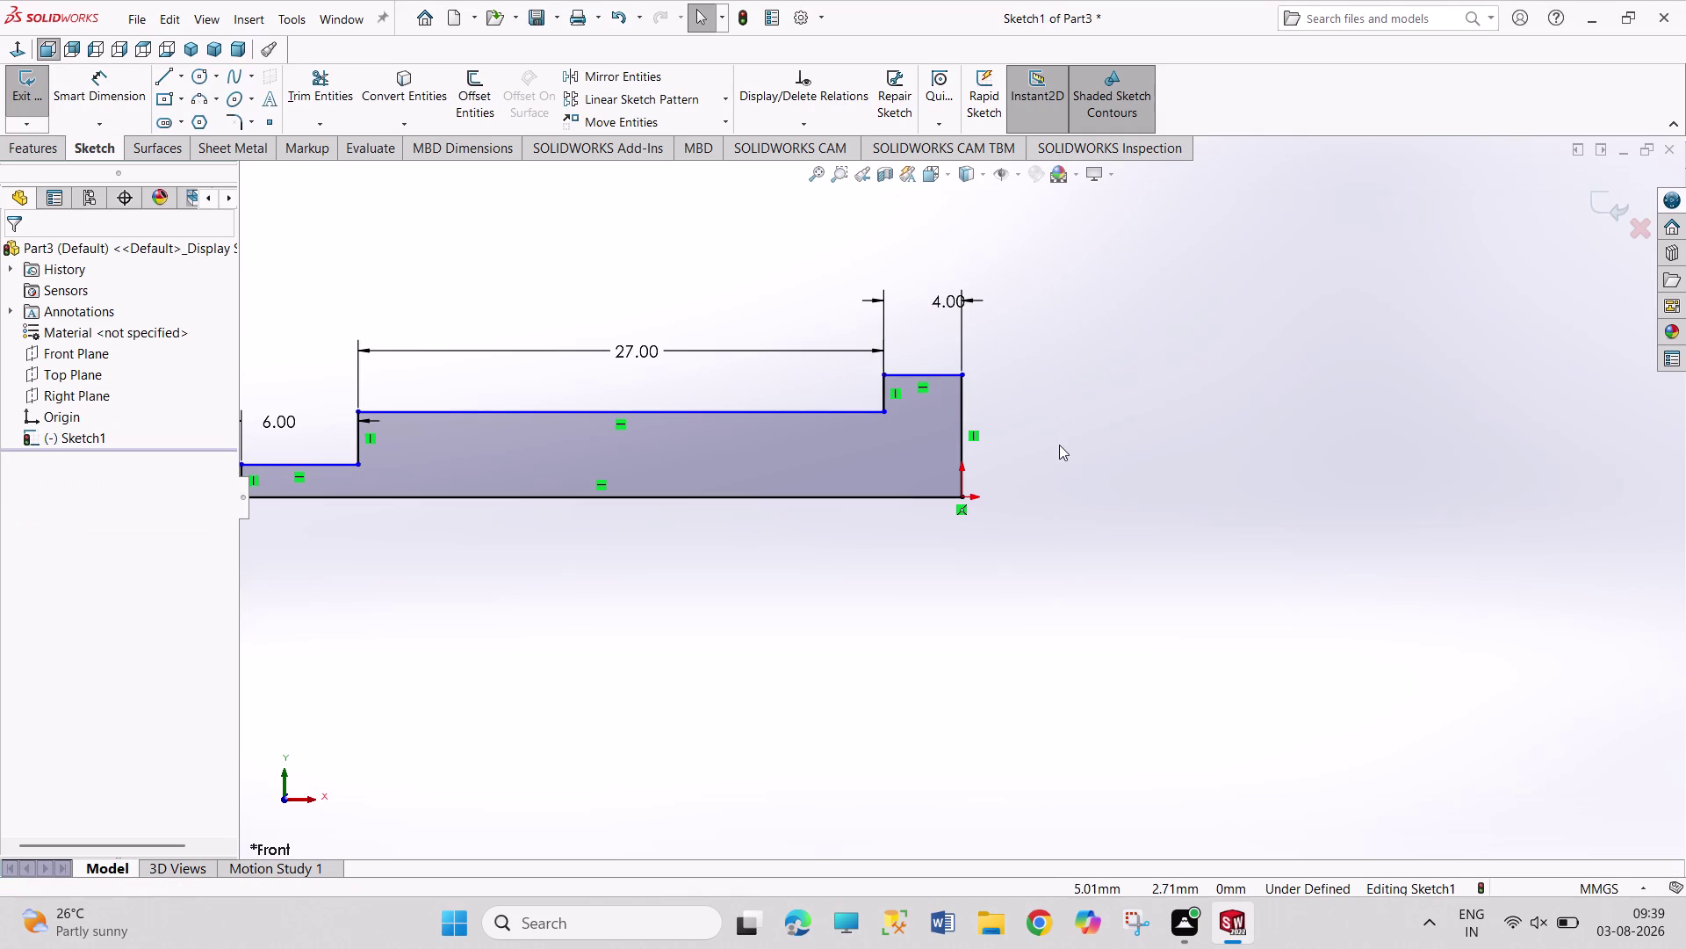
Add the 5.00 right edge height and the 3.13 (6.25/2) step height.
right_drag(1114, 467, 1055, 220)
click(965, 423)
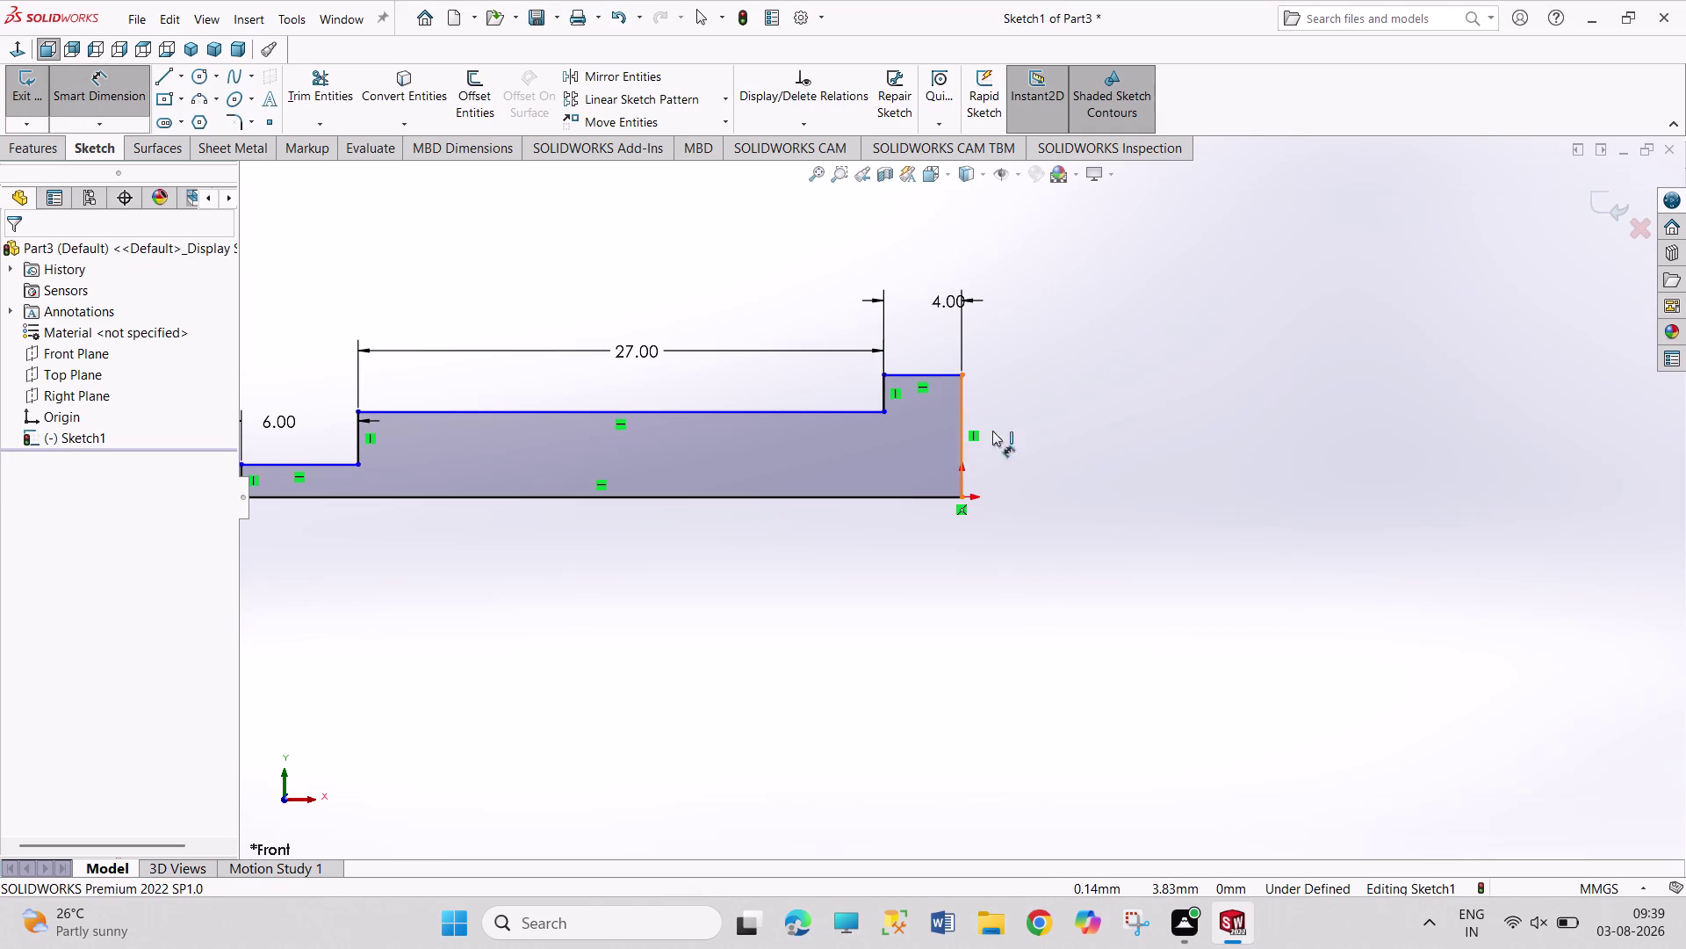
click(1078, 437)
key(5)
key(Return)
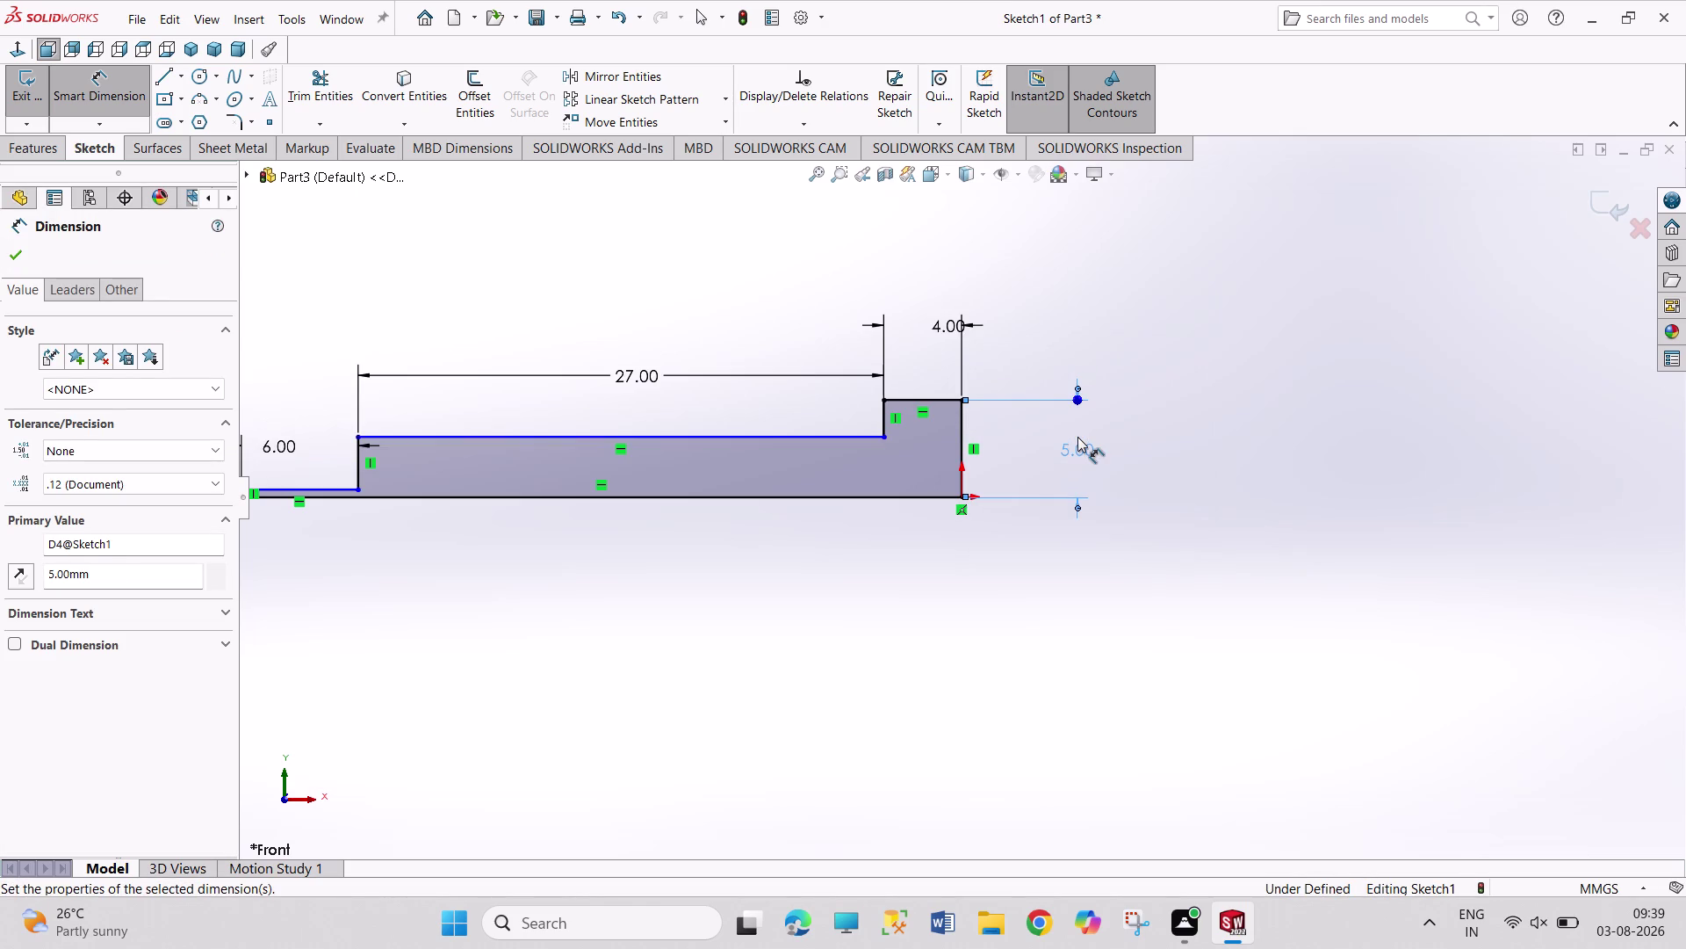
click(843, 438)
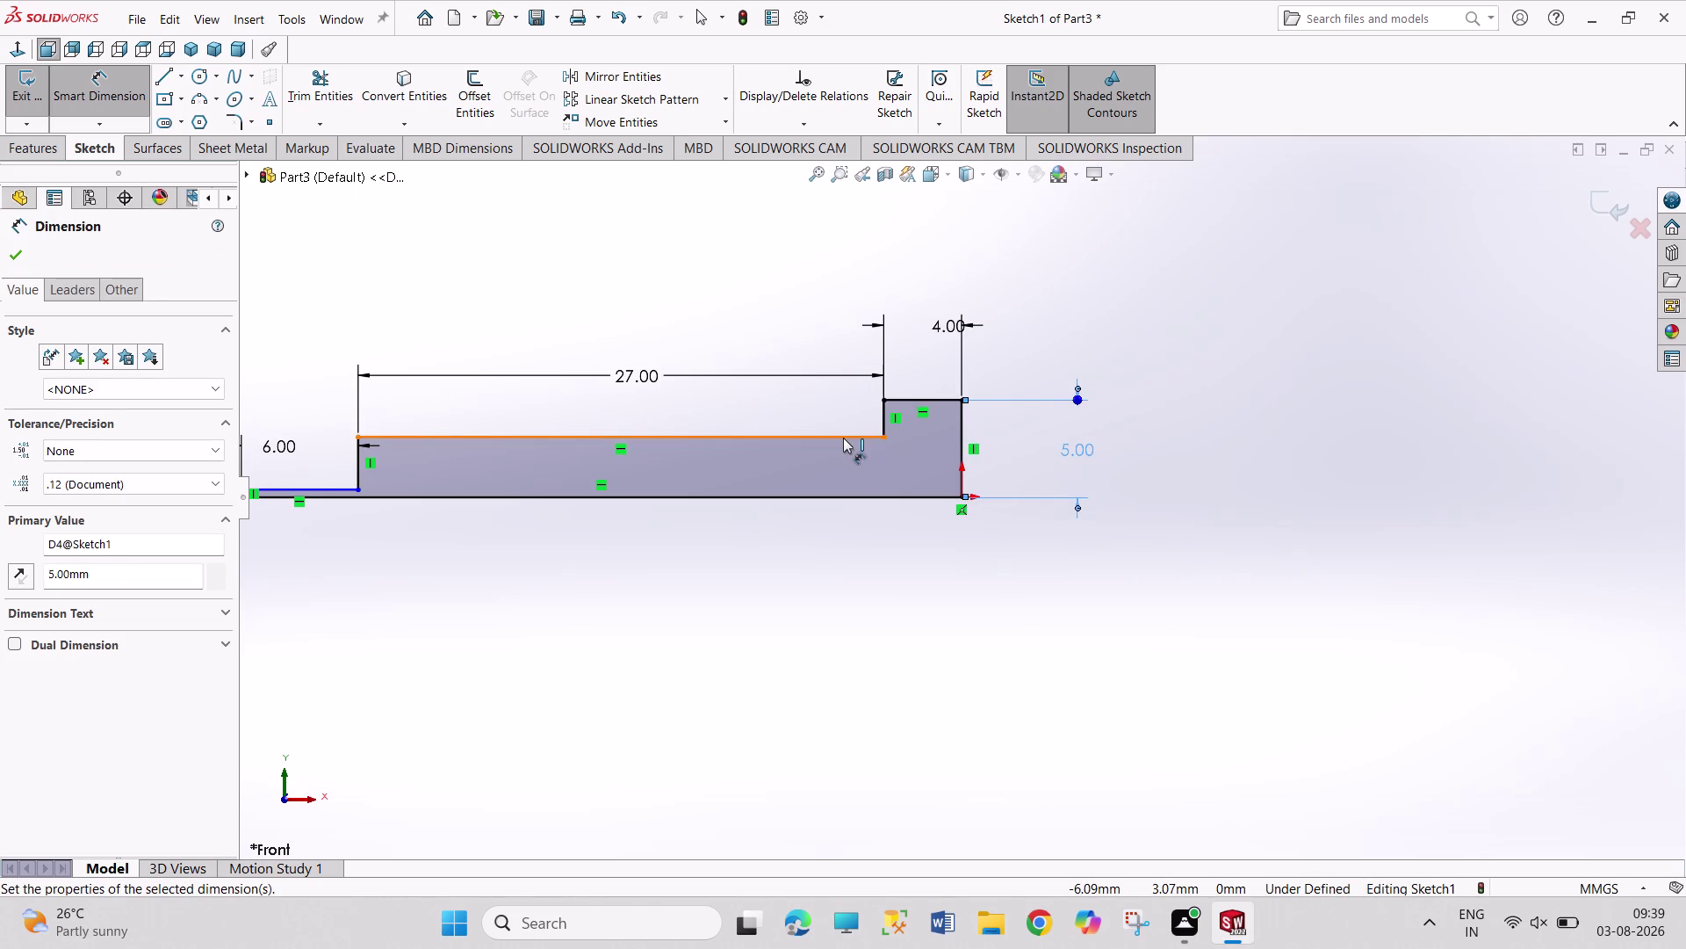
click(850, 497)
click(845, 476)
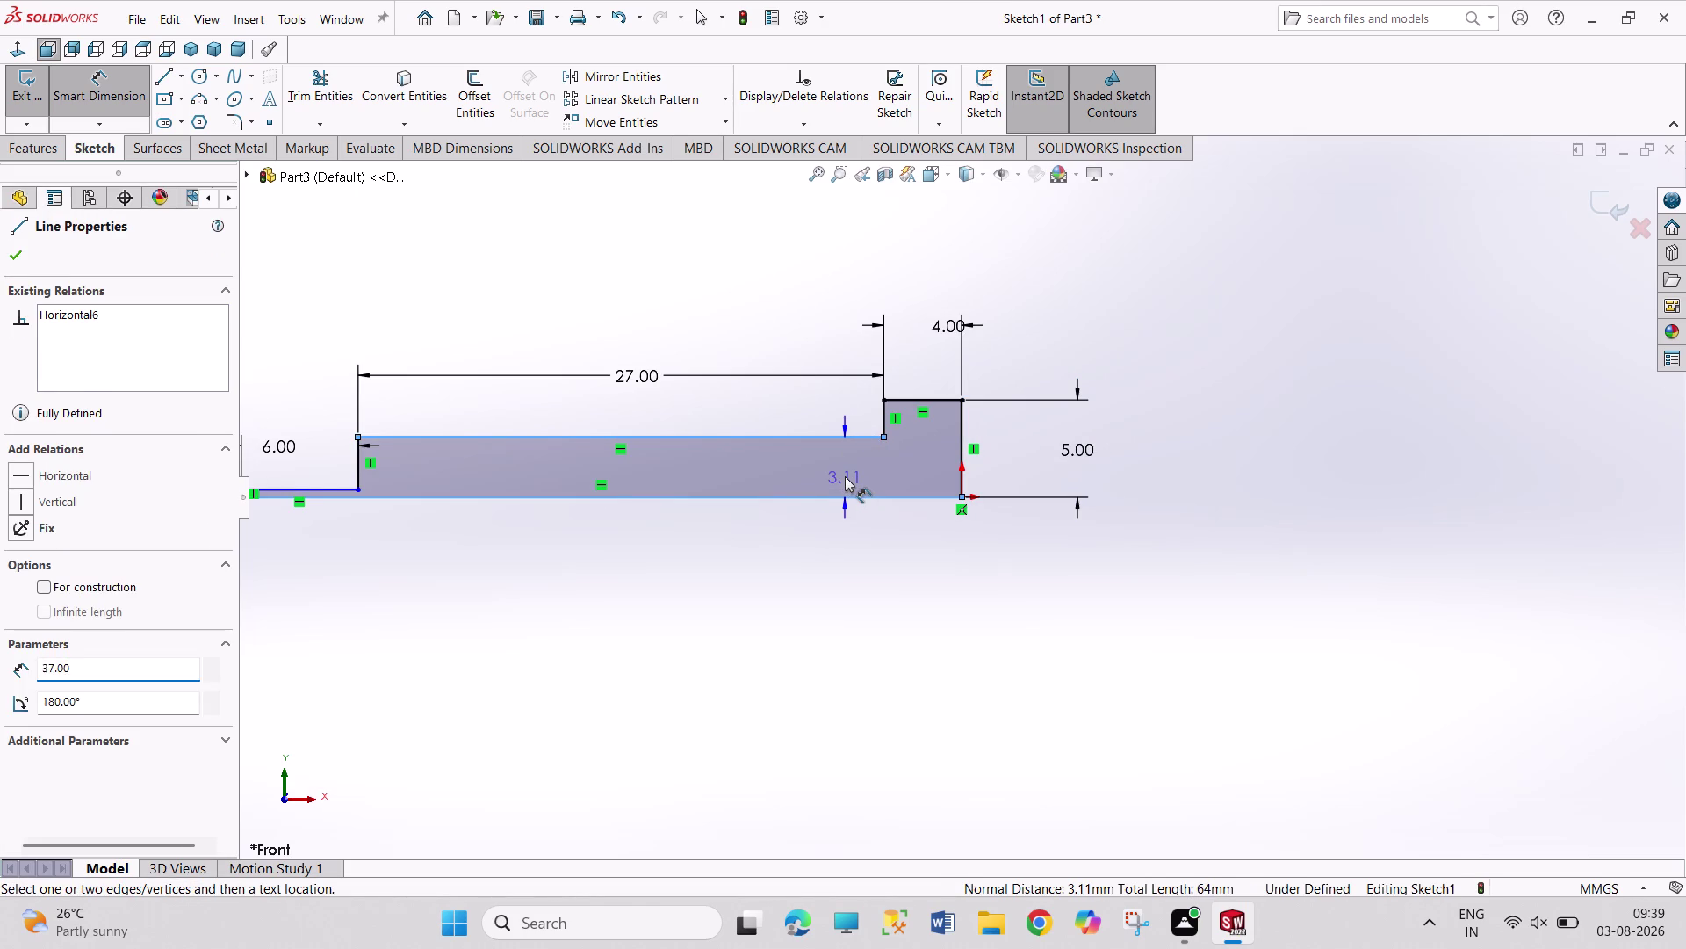
key(6)
text(.25/2)
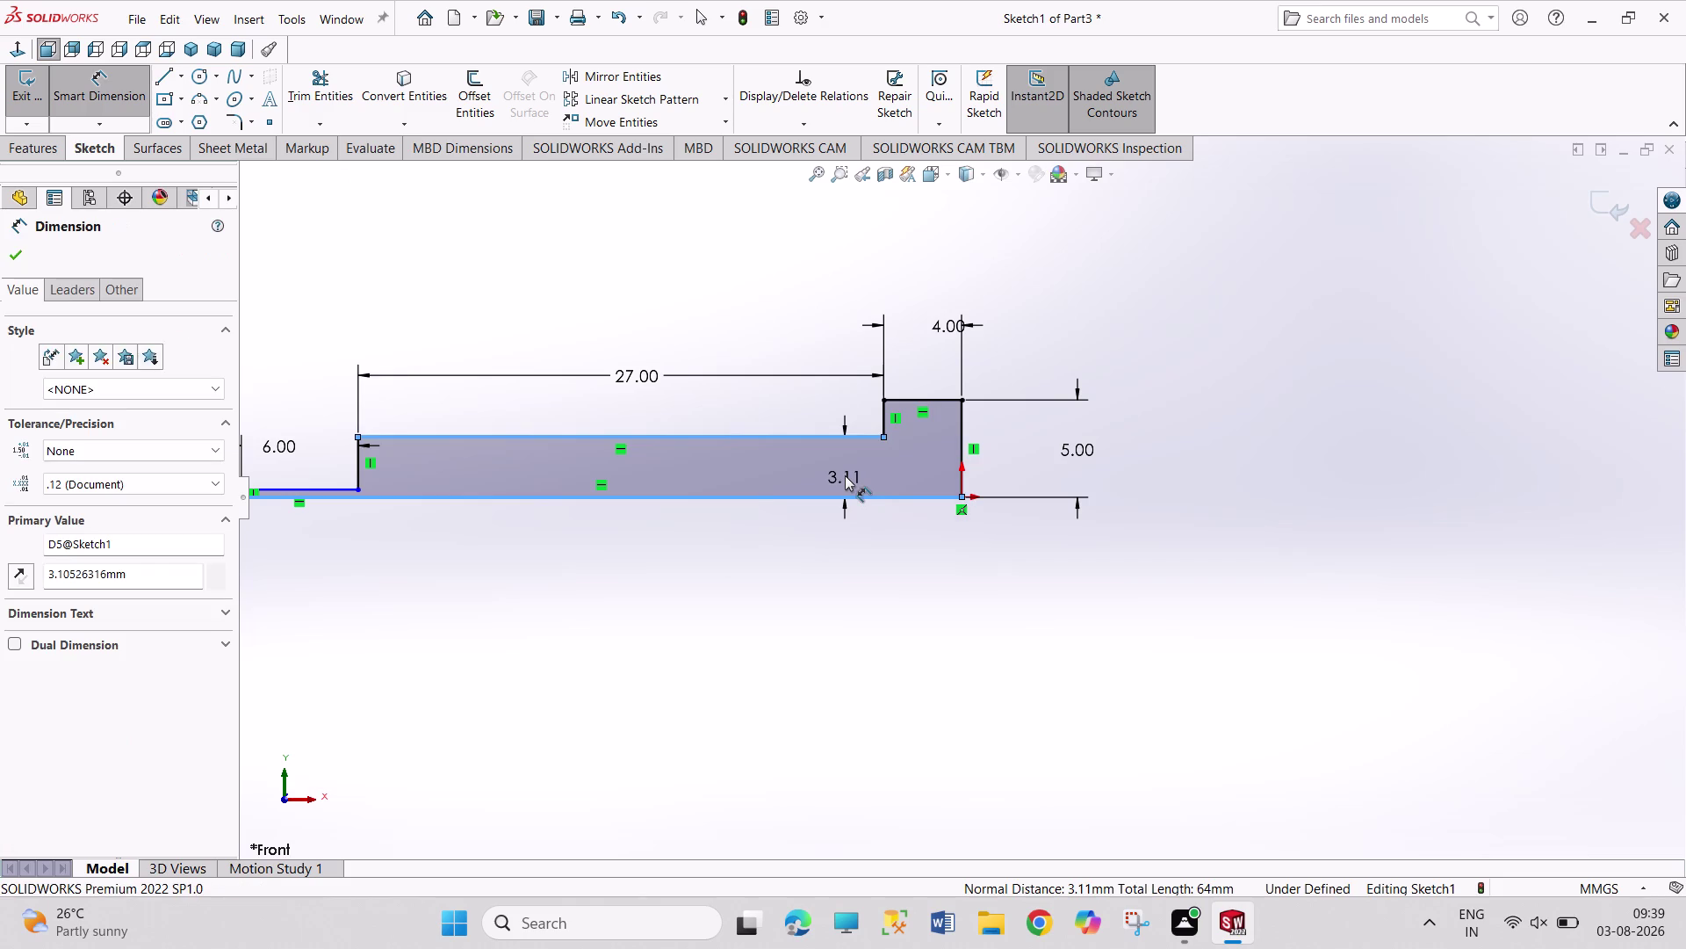
key(Return)
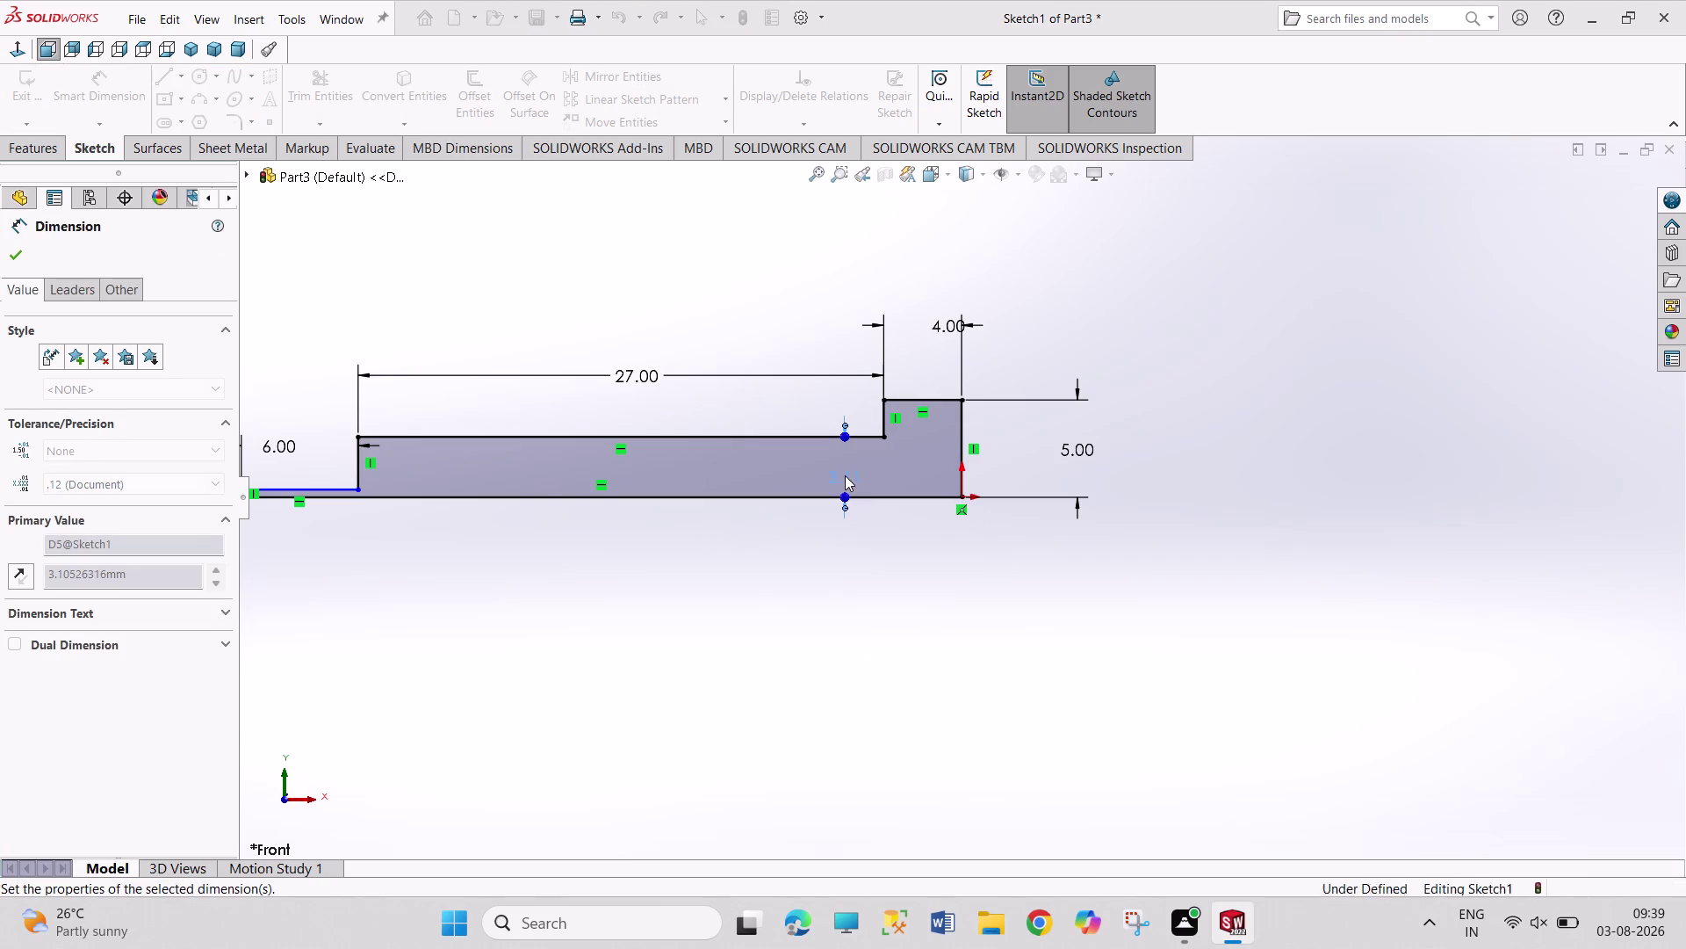
Dimension the small stub height to 2.00 and exit Smart Dimension.
click(328, 486)
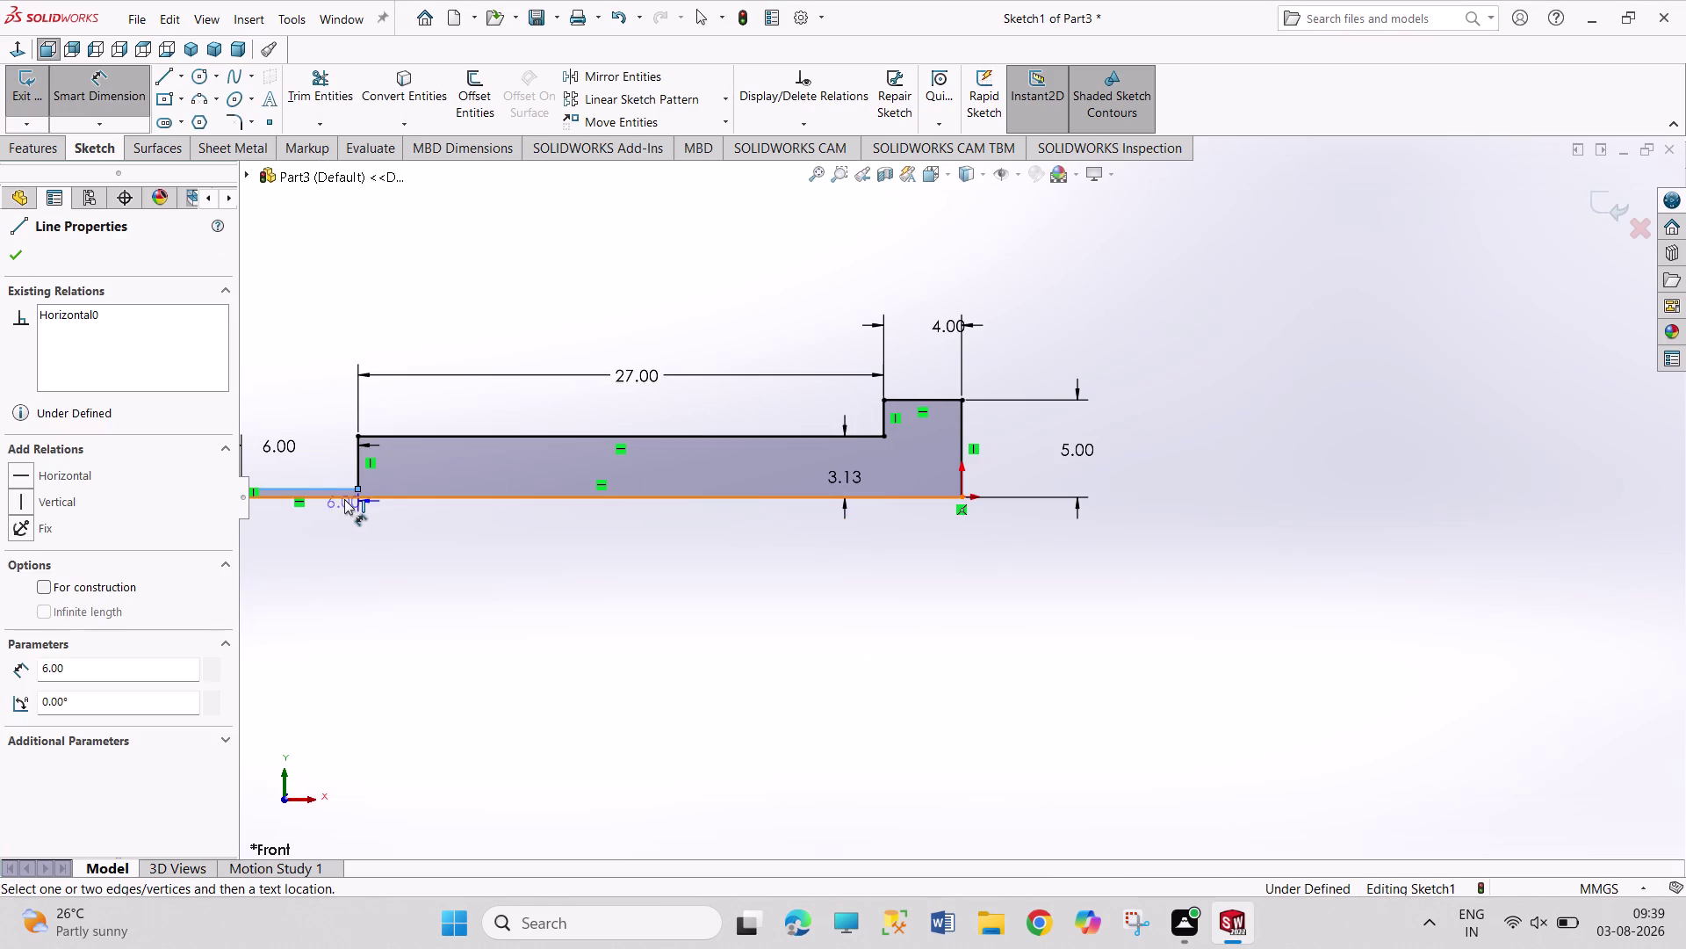
click(344, 499)
click(405, 464)
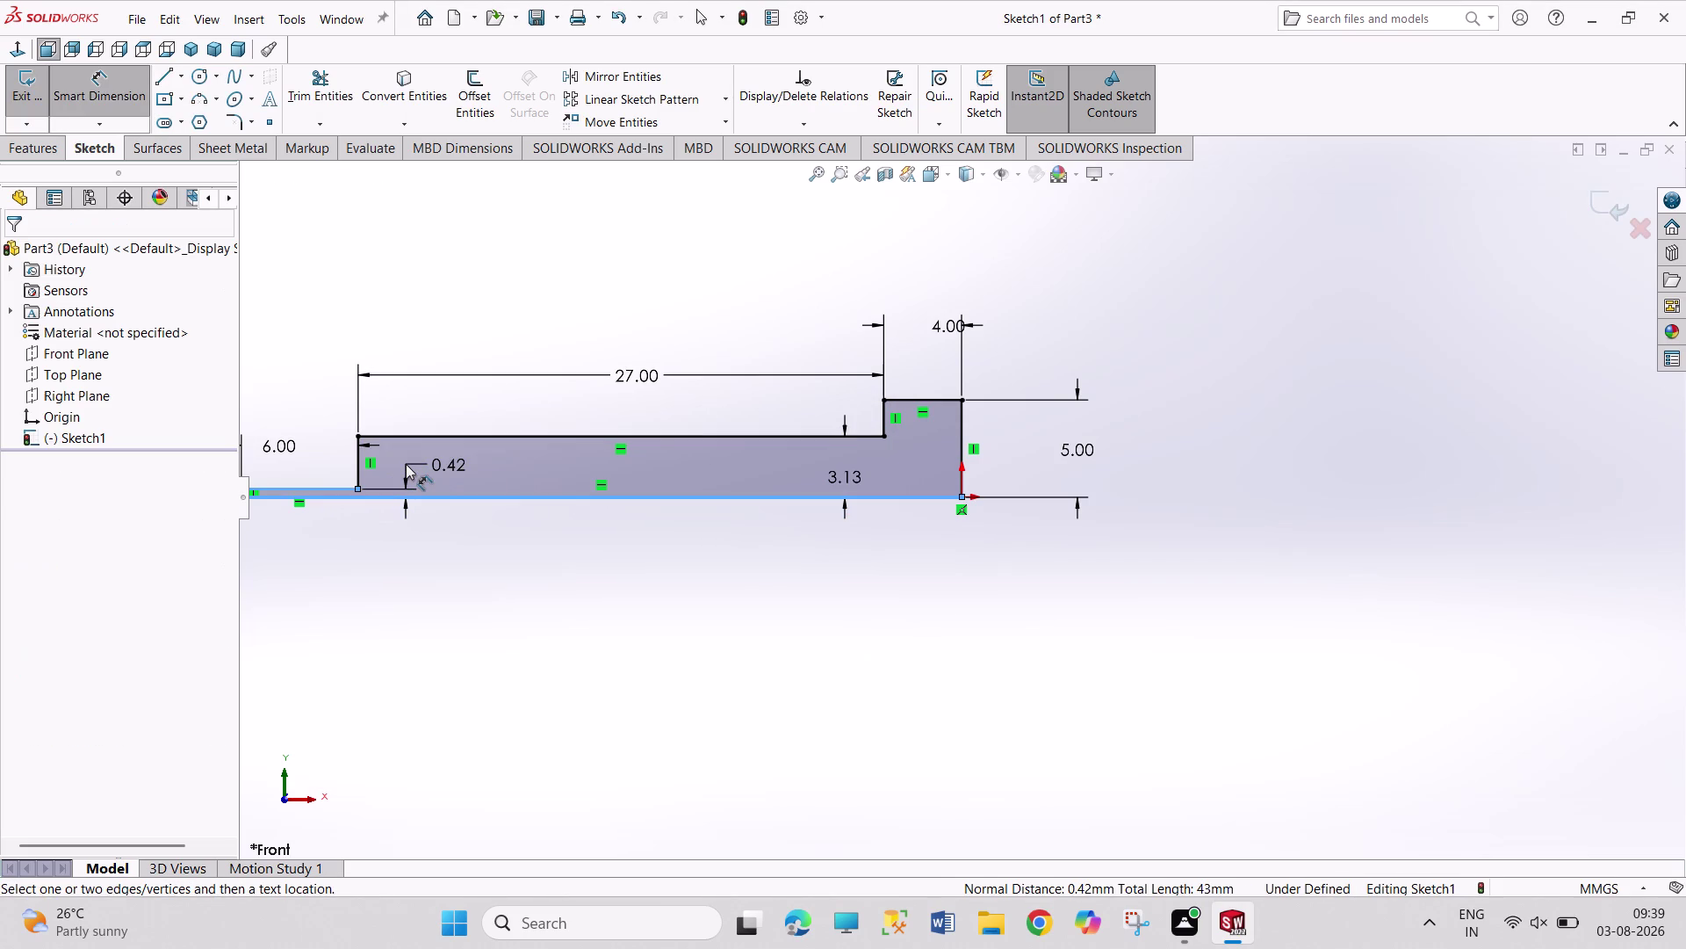
key(2)
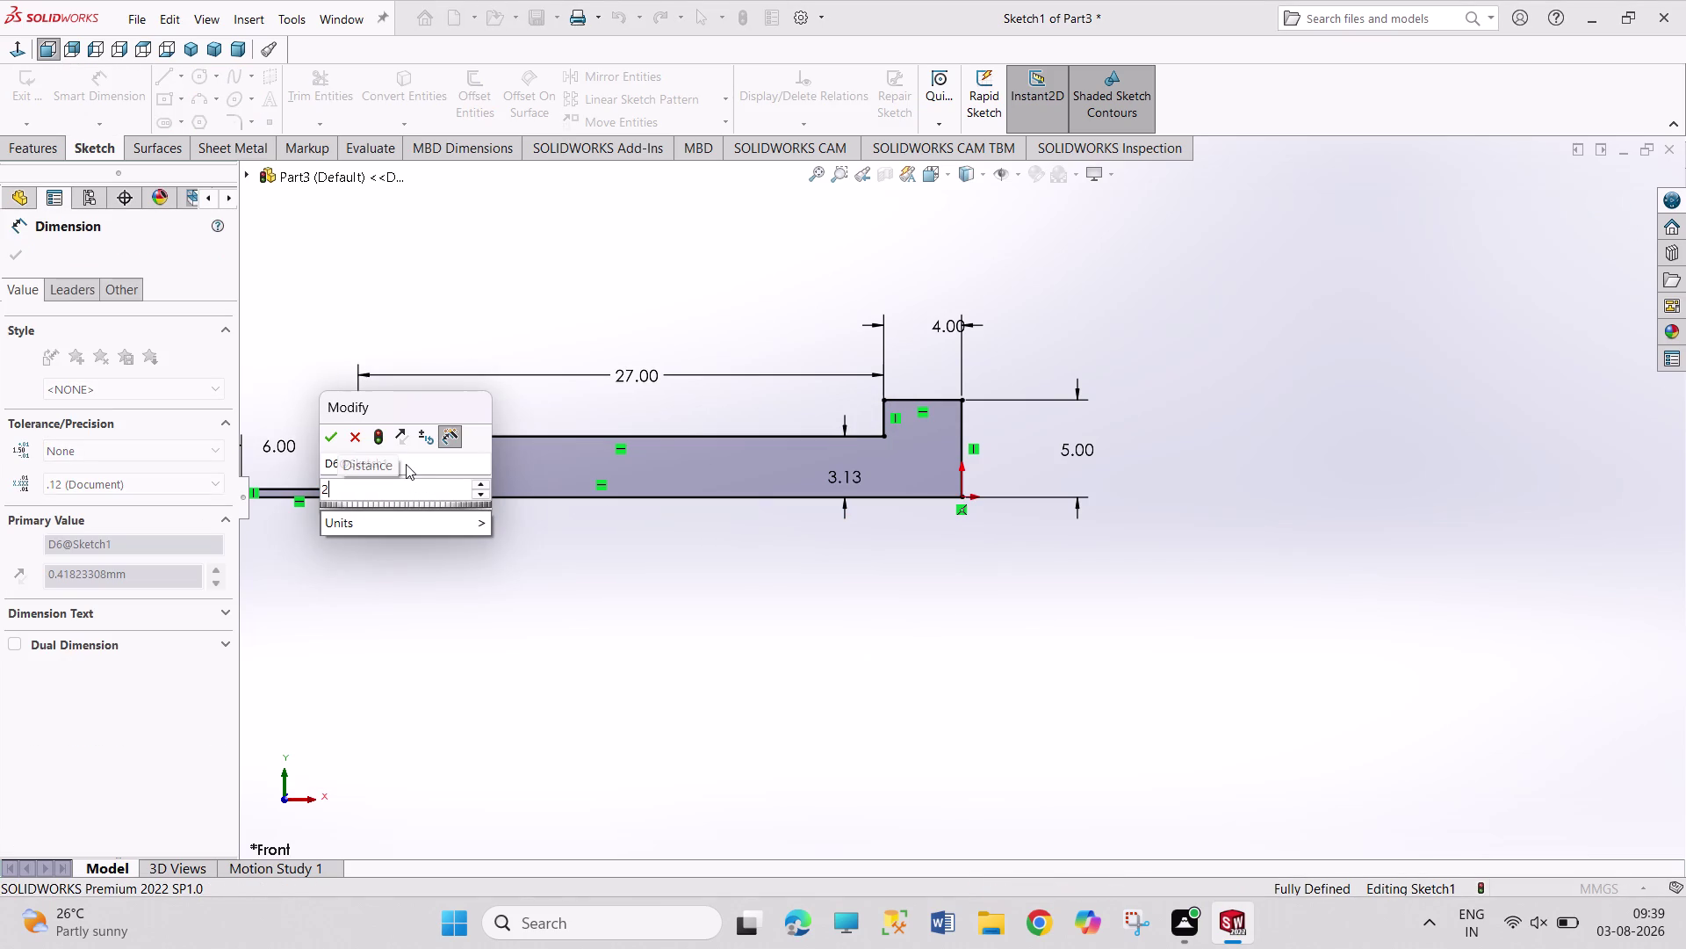
key(Return)
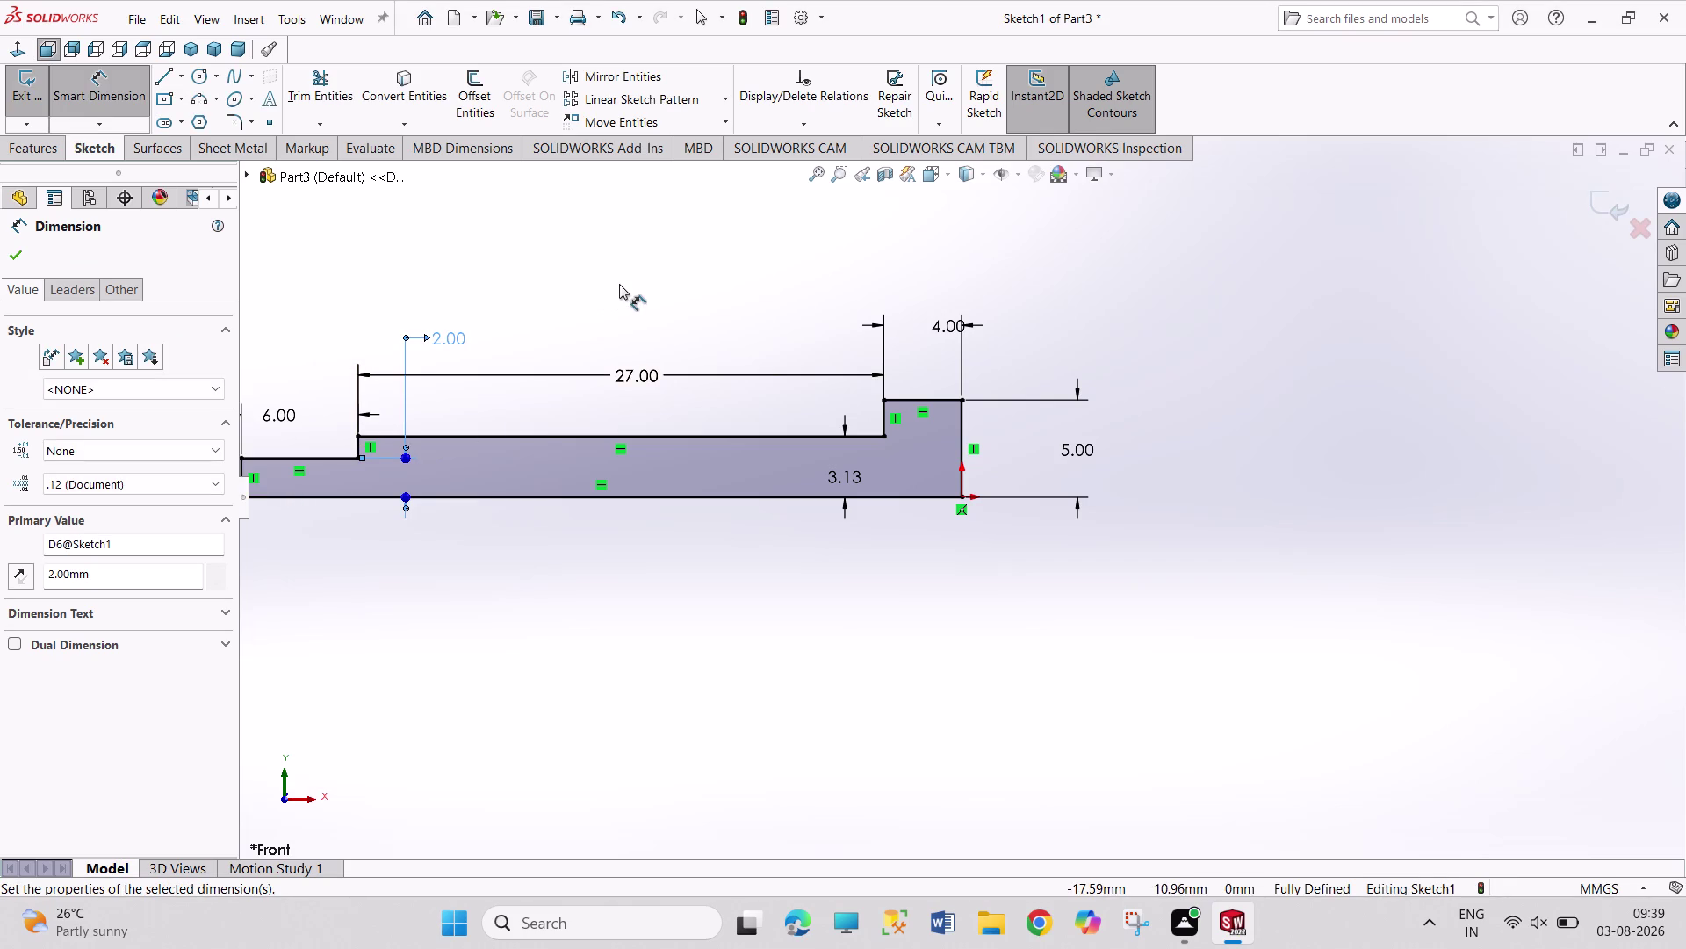
right_click(623, 284)
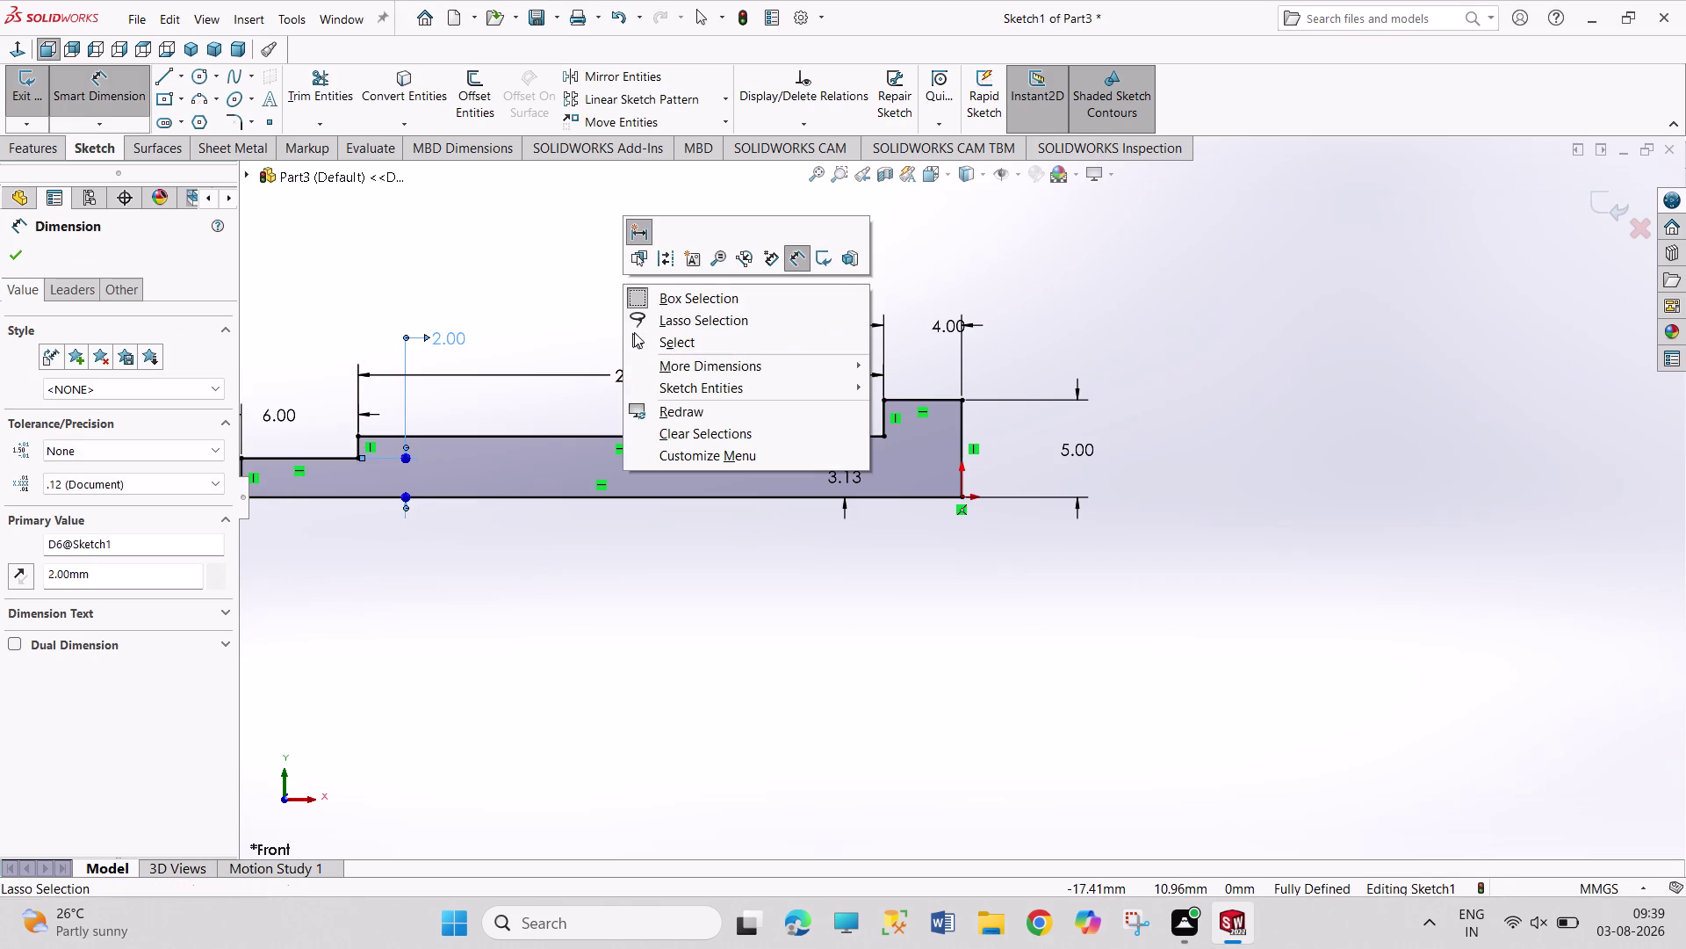
click(636, 343)
click(26, 82)
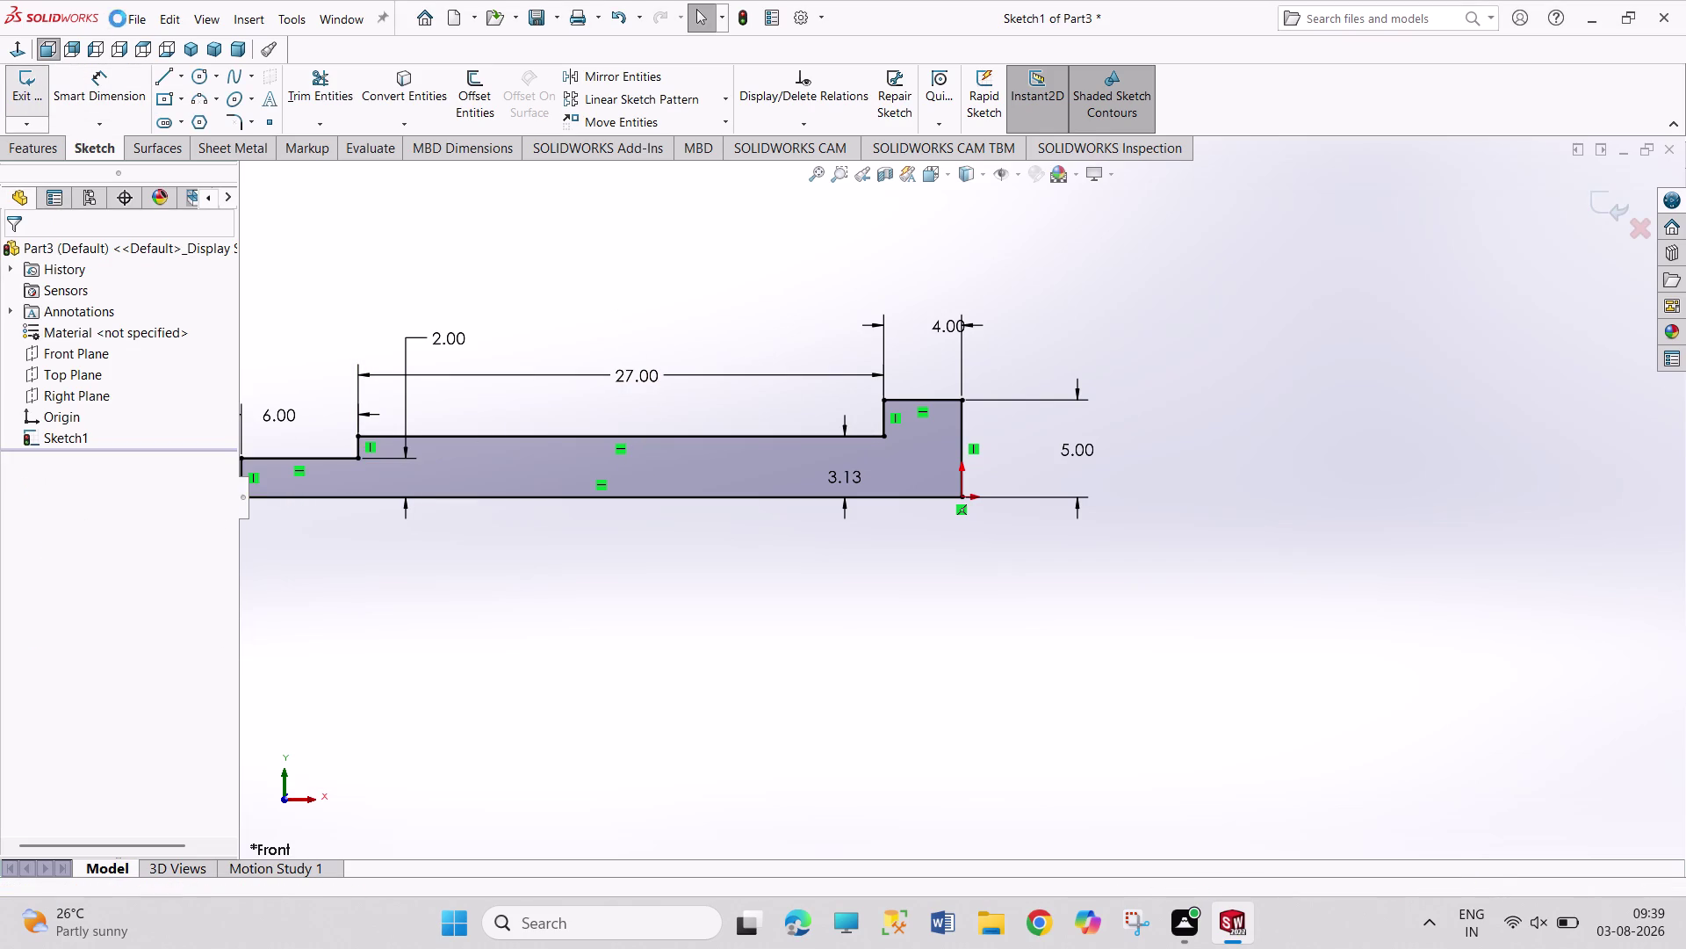
click(106, 109)
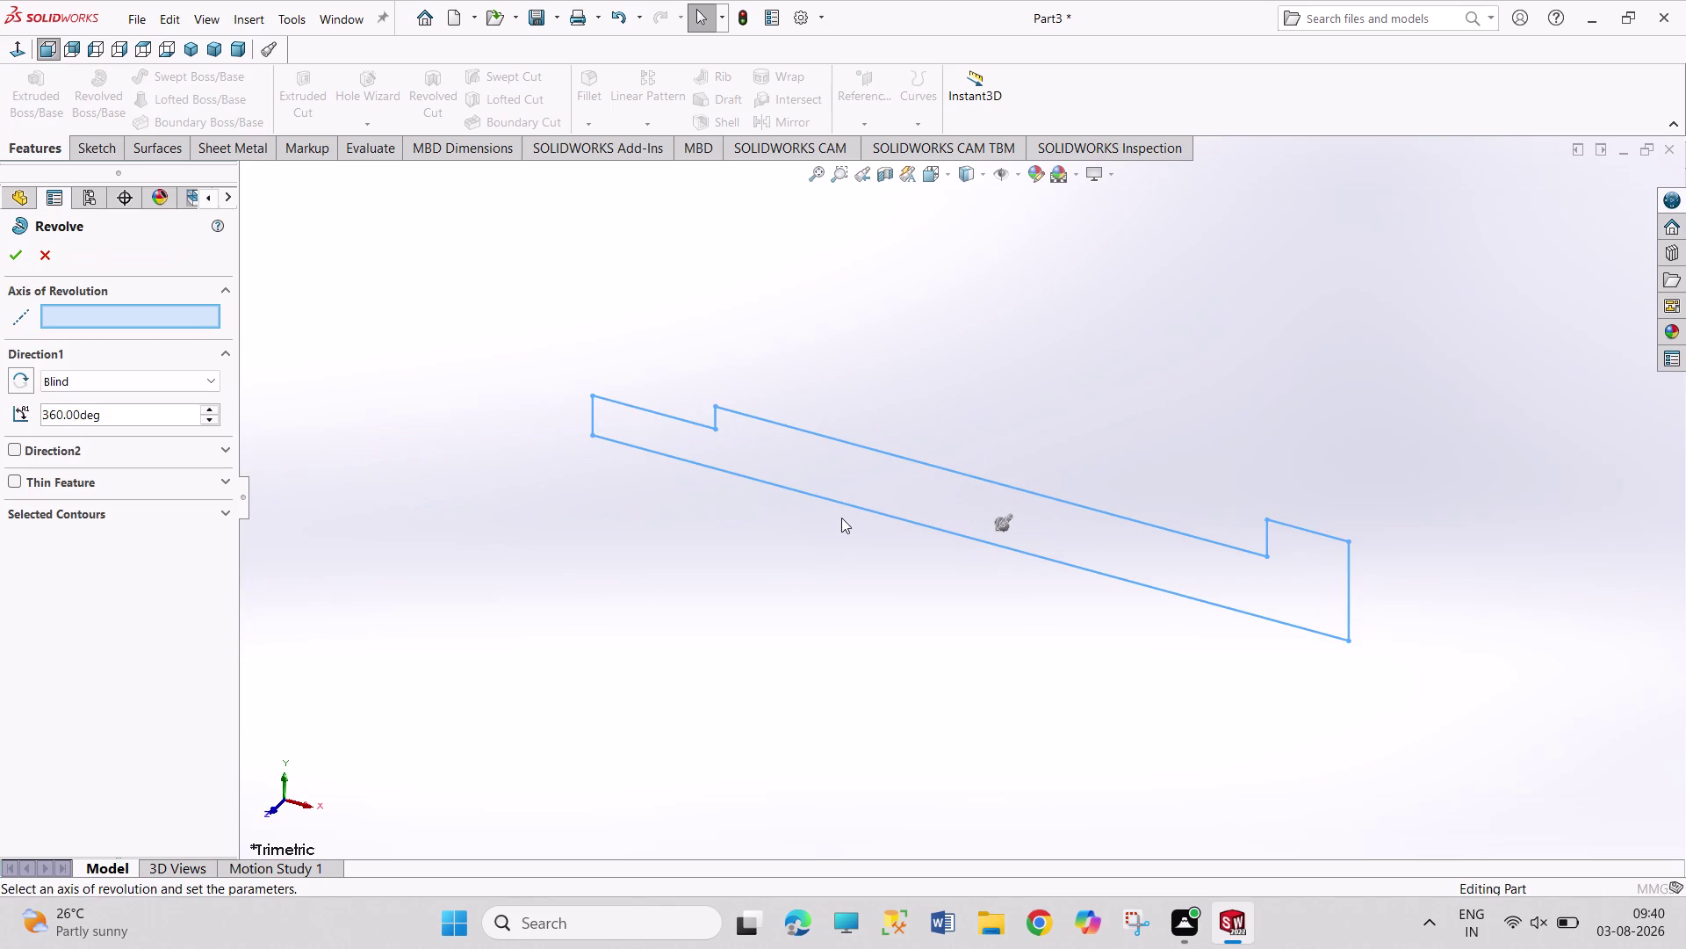
Revolve the stepped sketch 360° about its bottom line to create Revolve1.
click(844, 505)
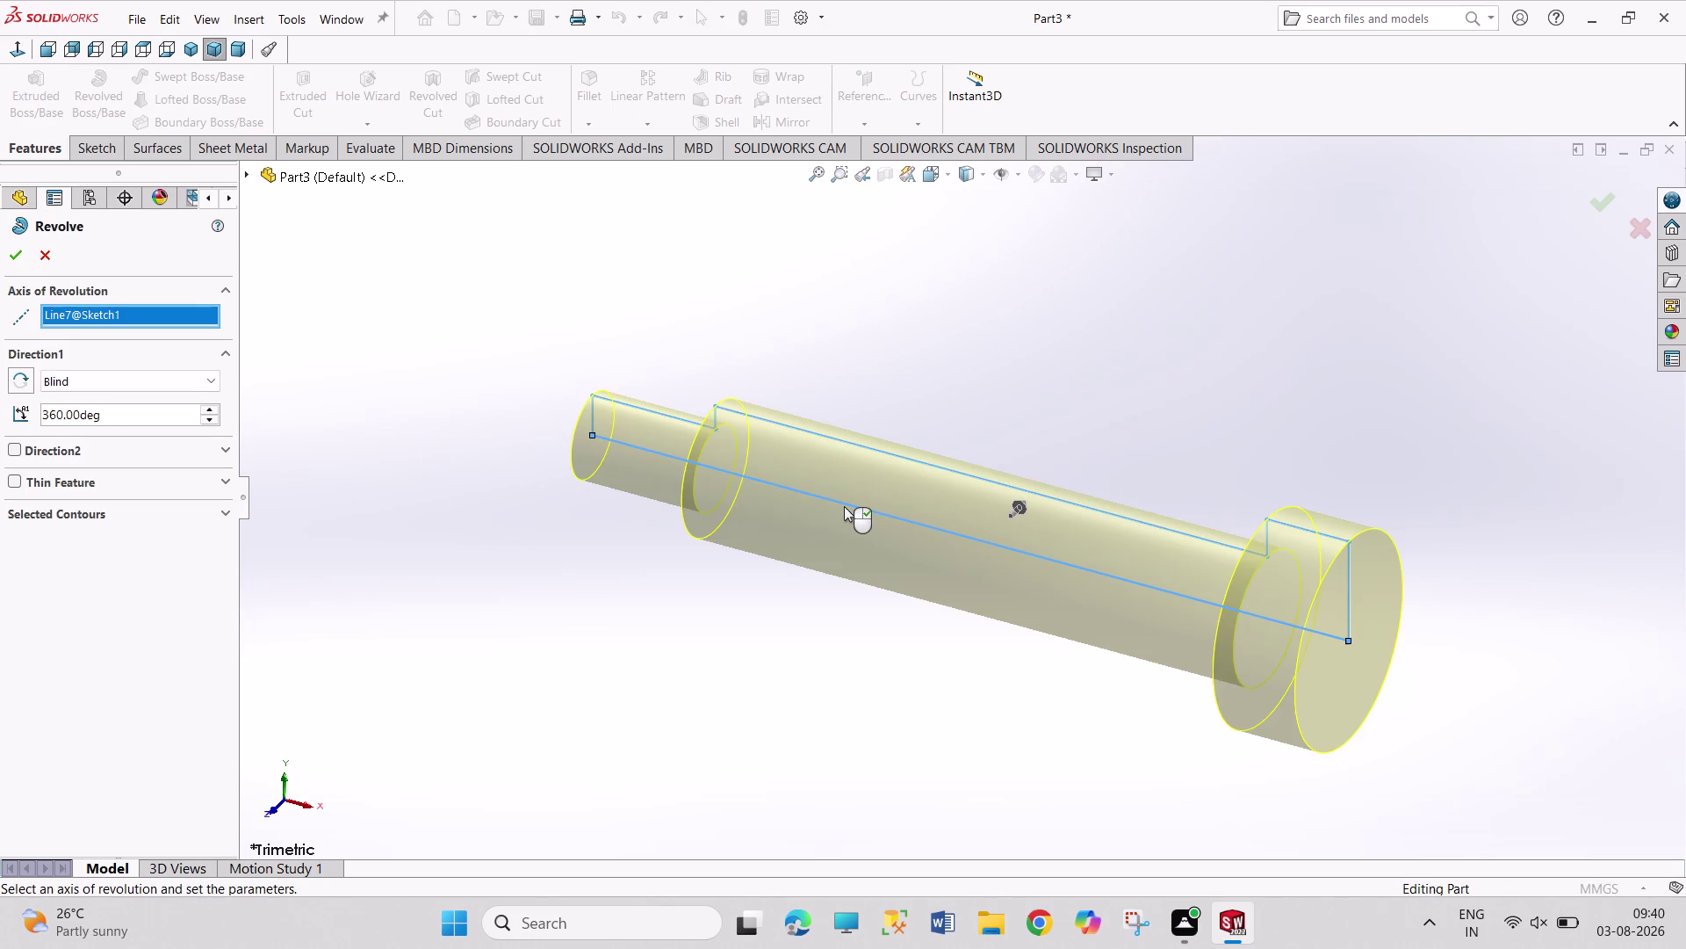
click(10, 249)
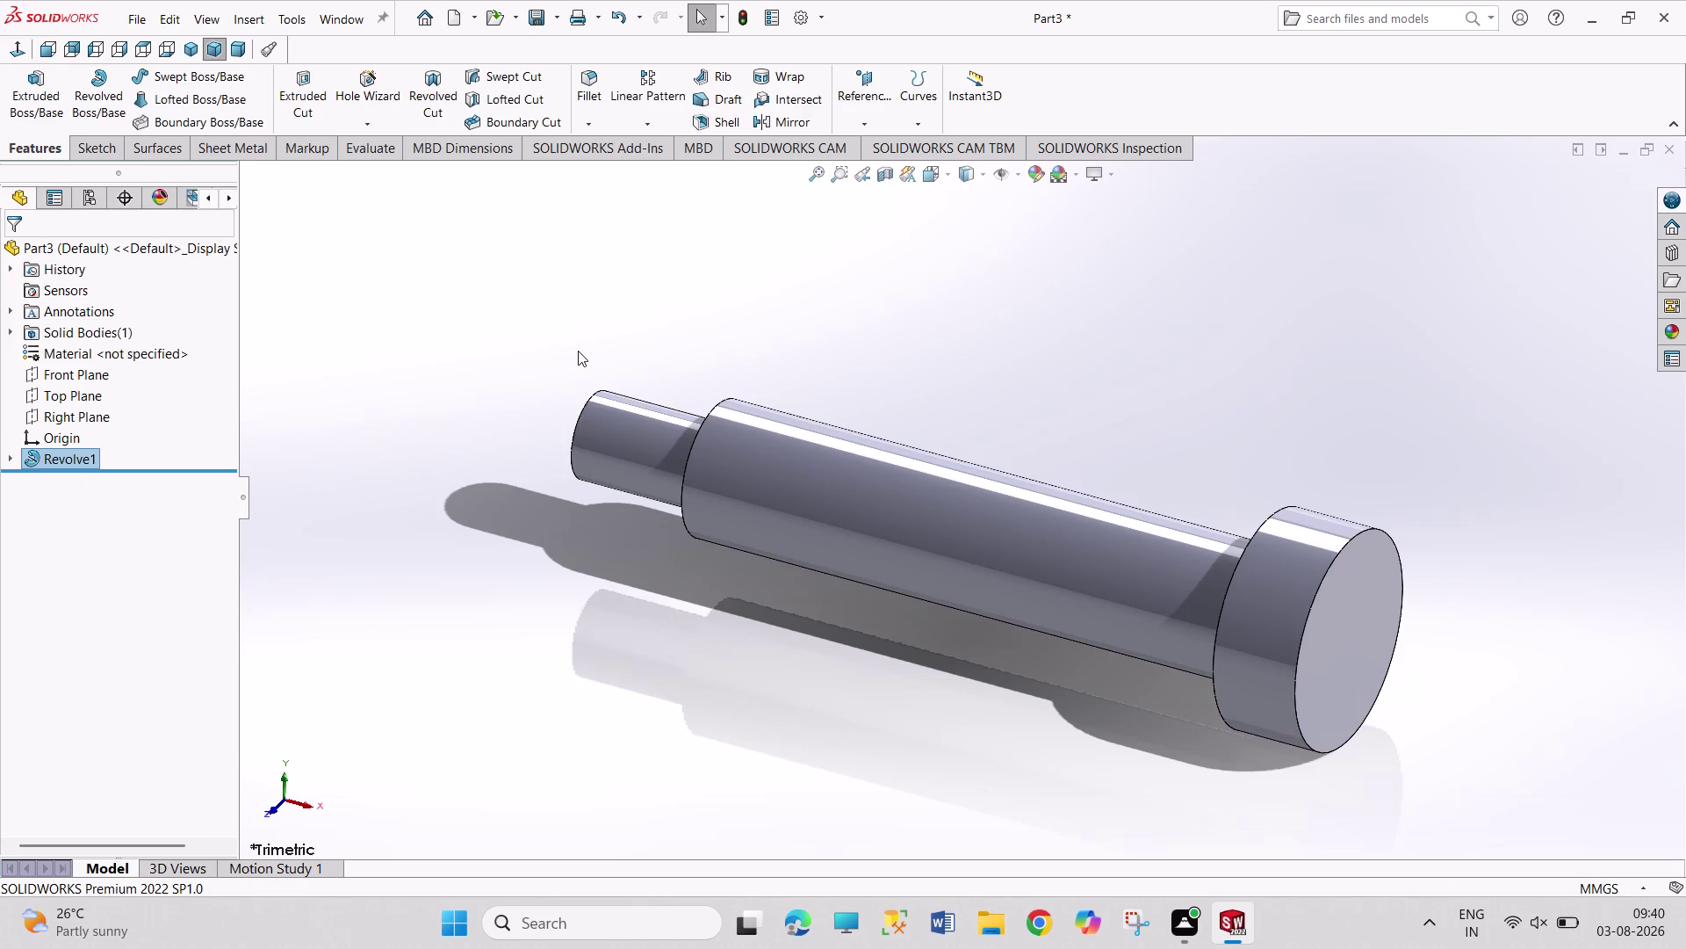
click(577, 350)
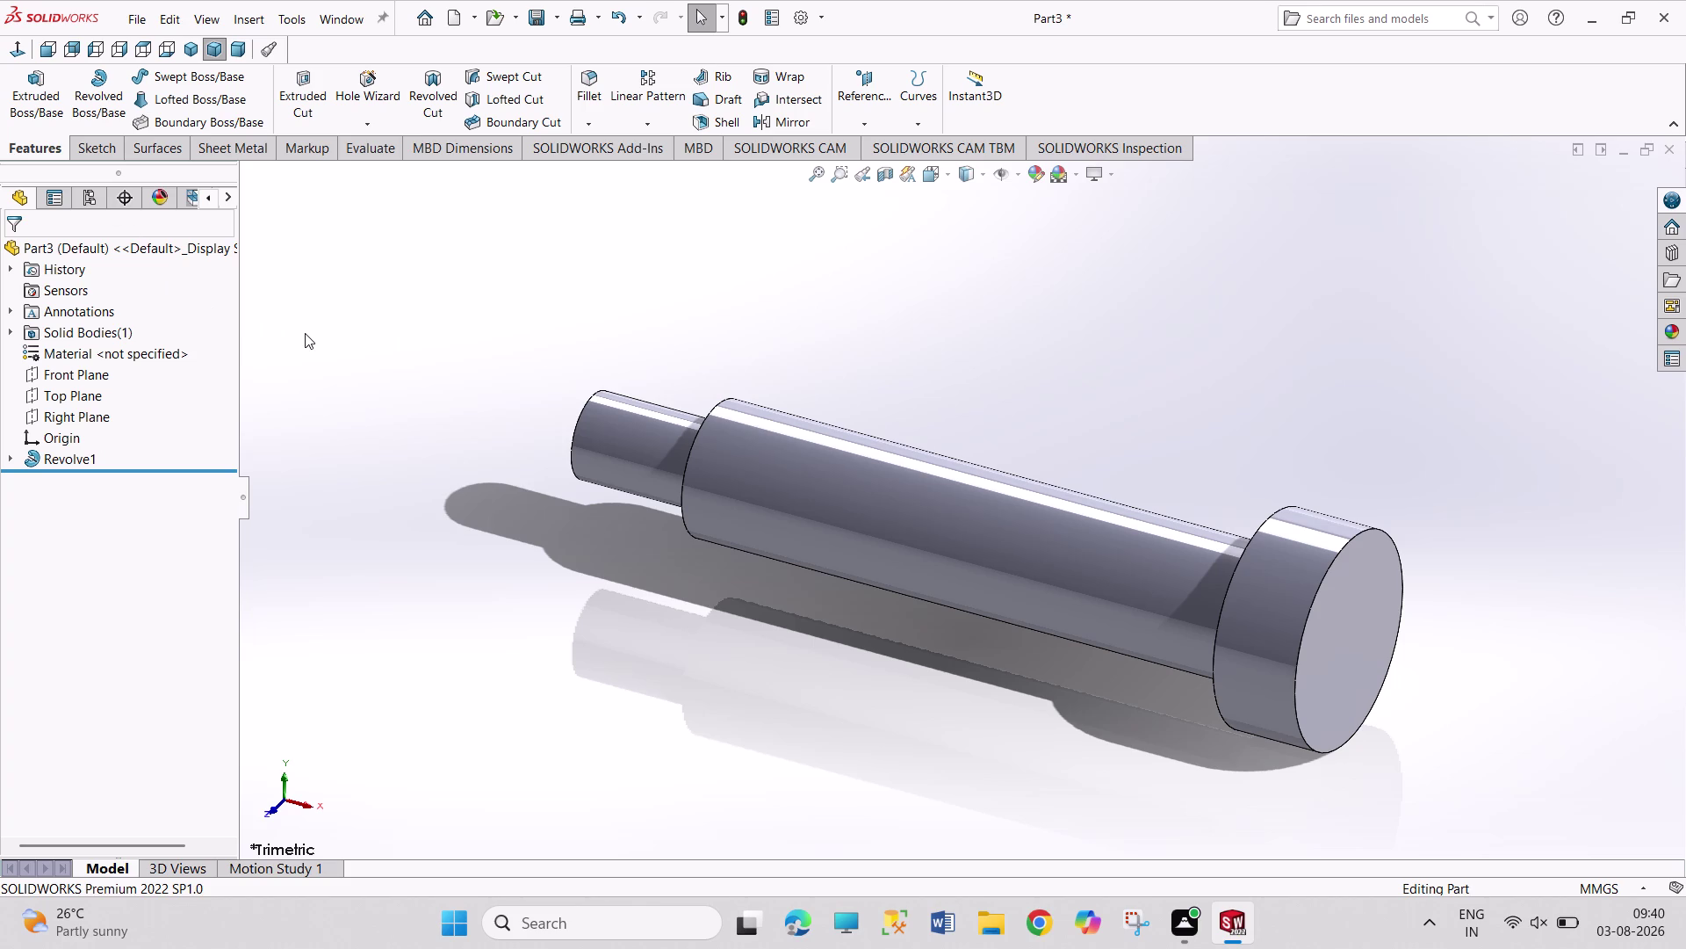
key(ctrl+s)
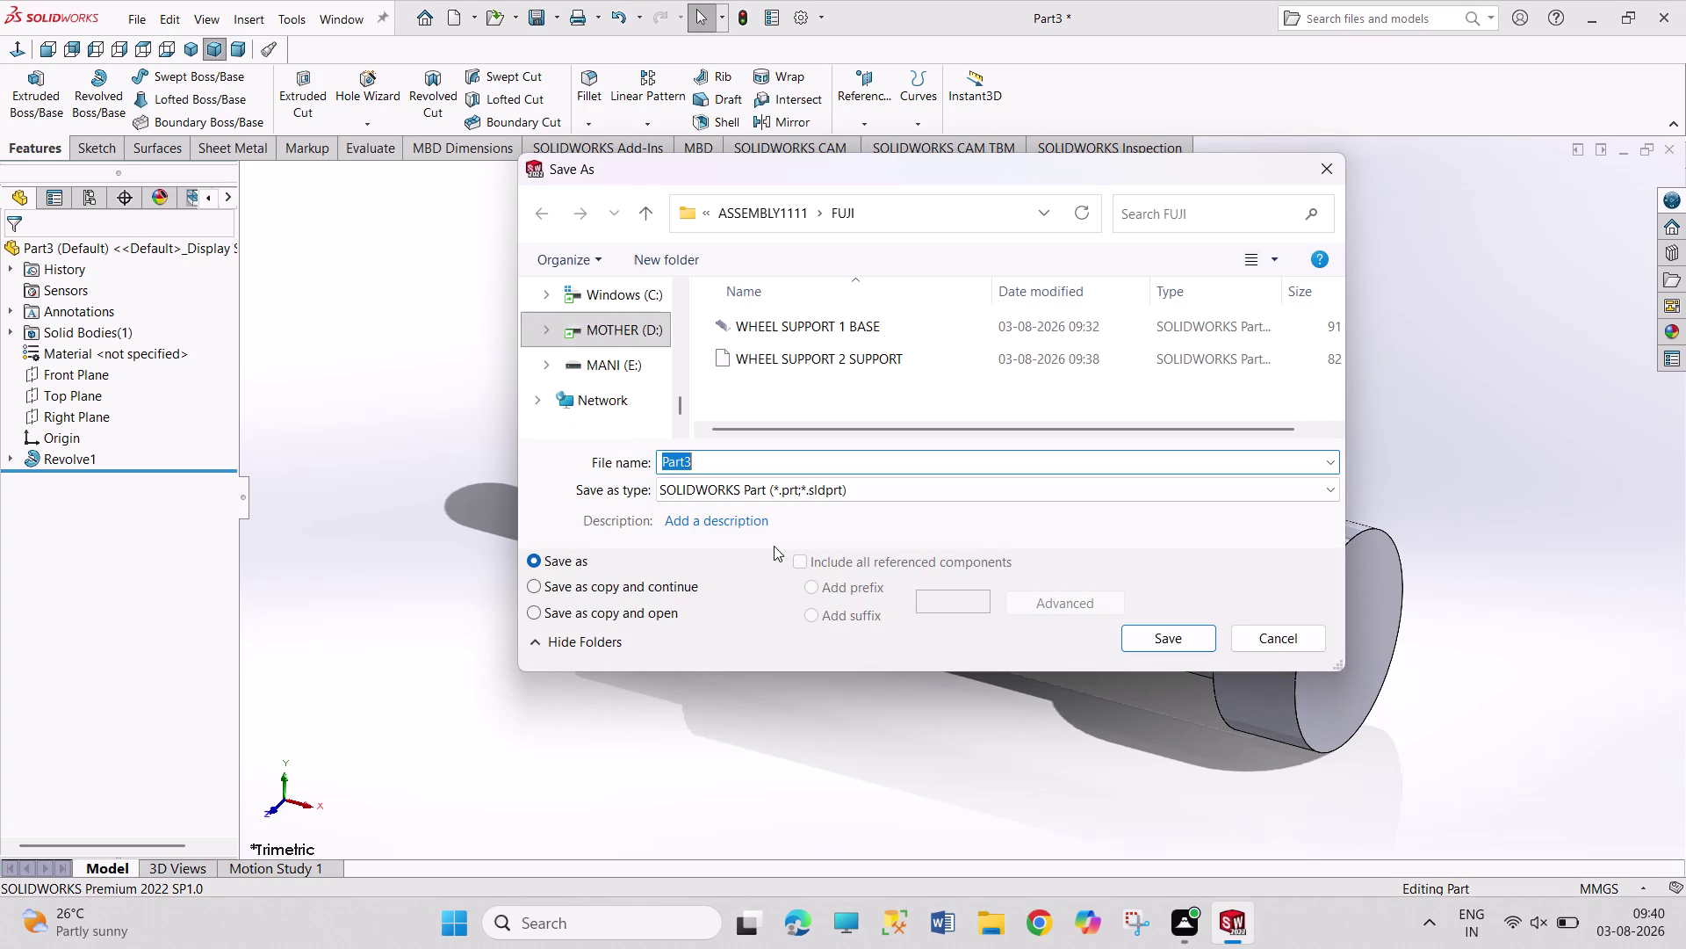
Edit the reused file name to 'WHEEL SUPPORT 3 SHOULDER SCREW'.
click(795, 357)
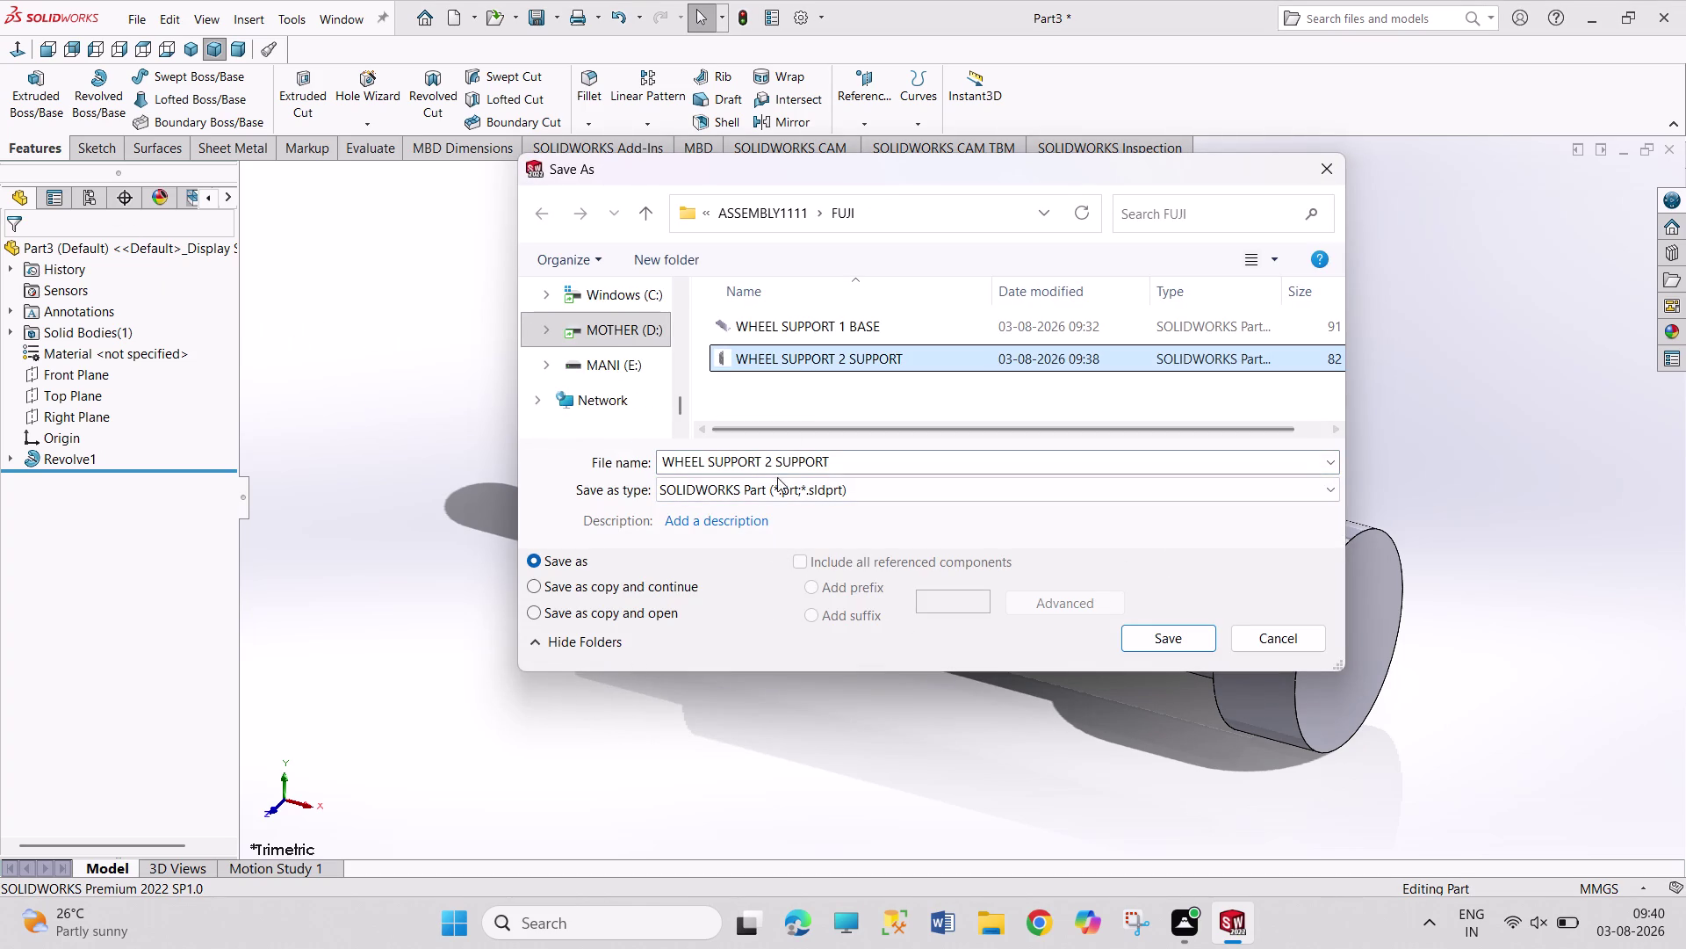
click(773, 463)
click(773, 463)
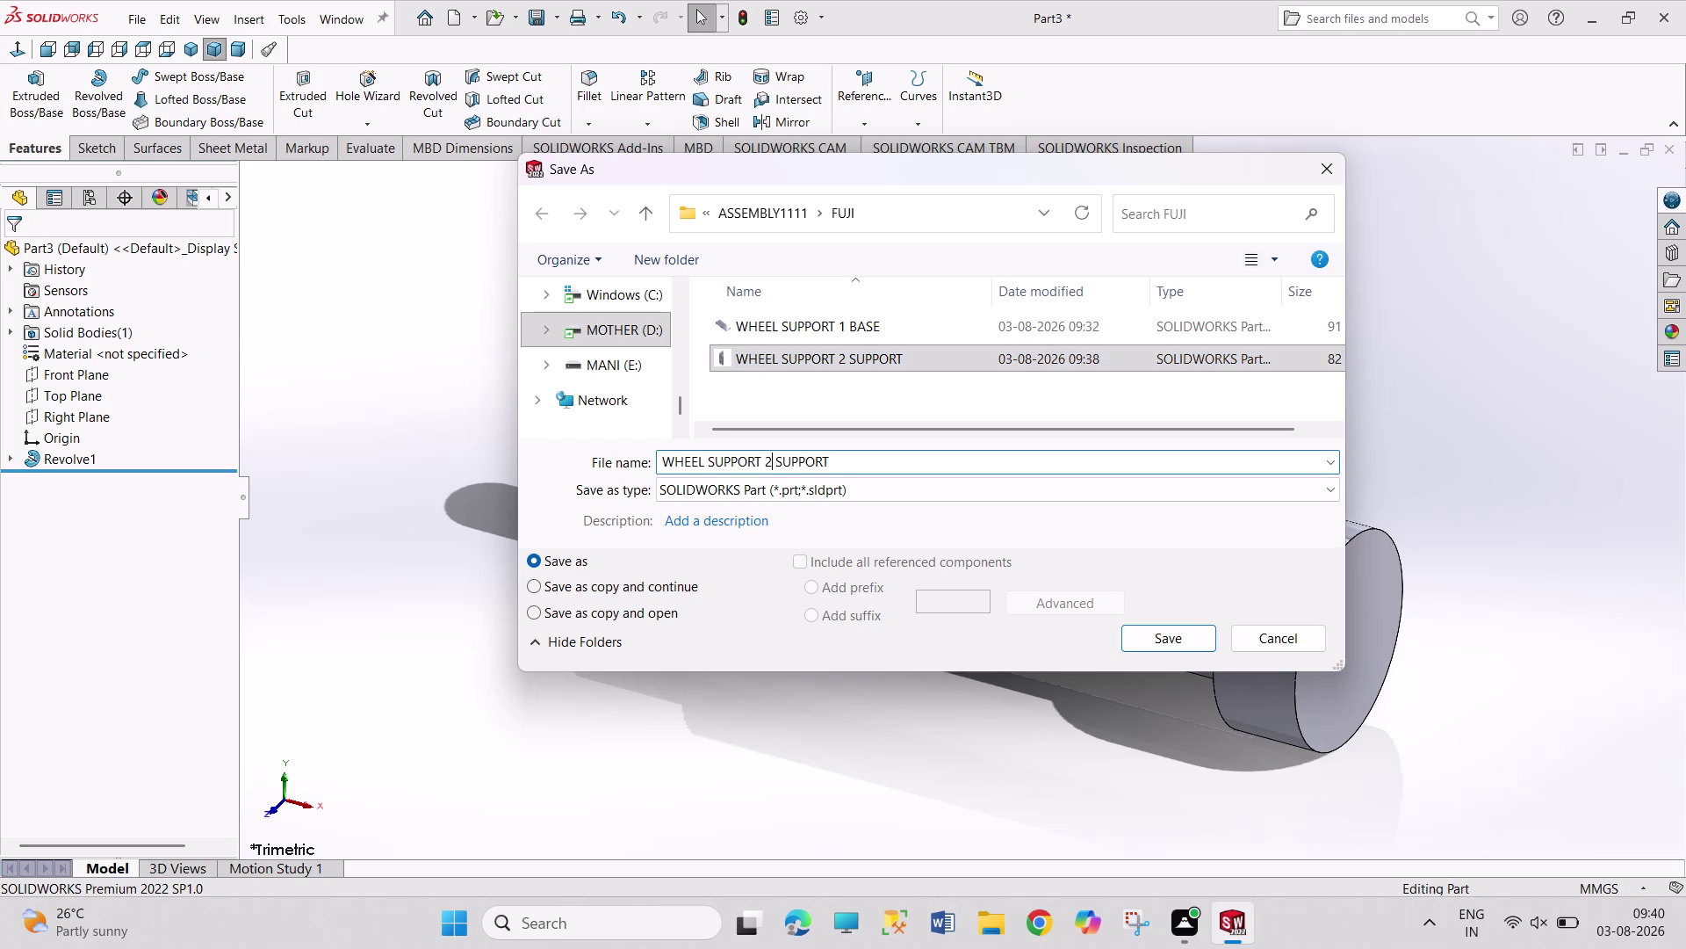
key(BackSpace)
key(3)
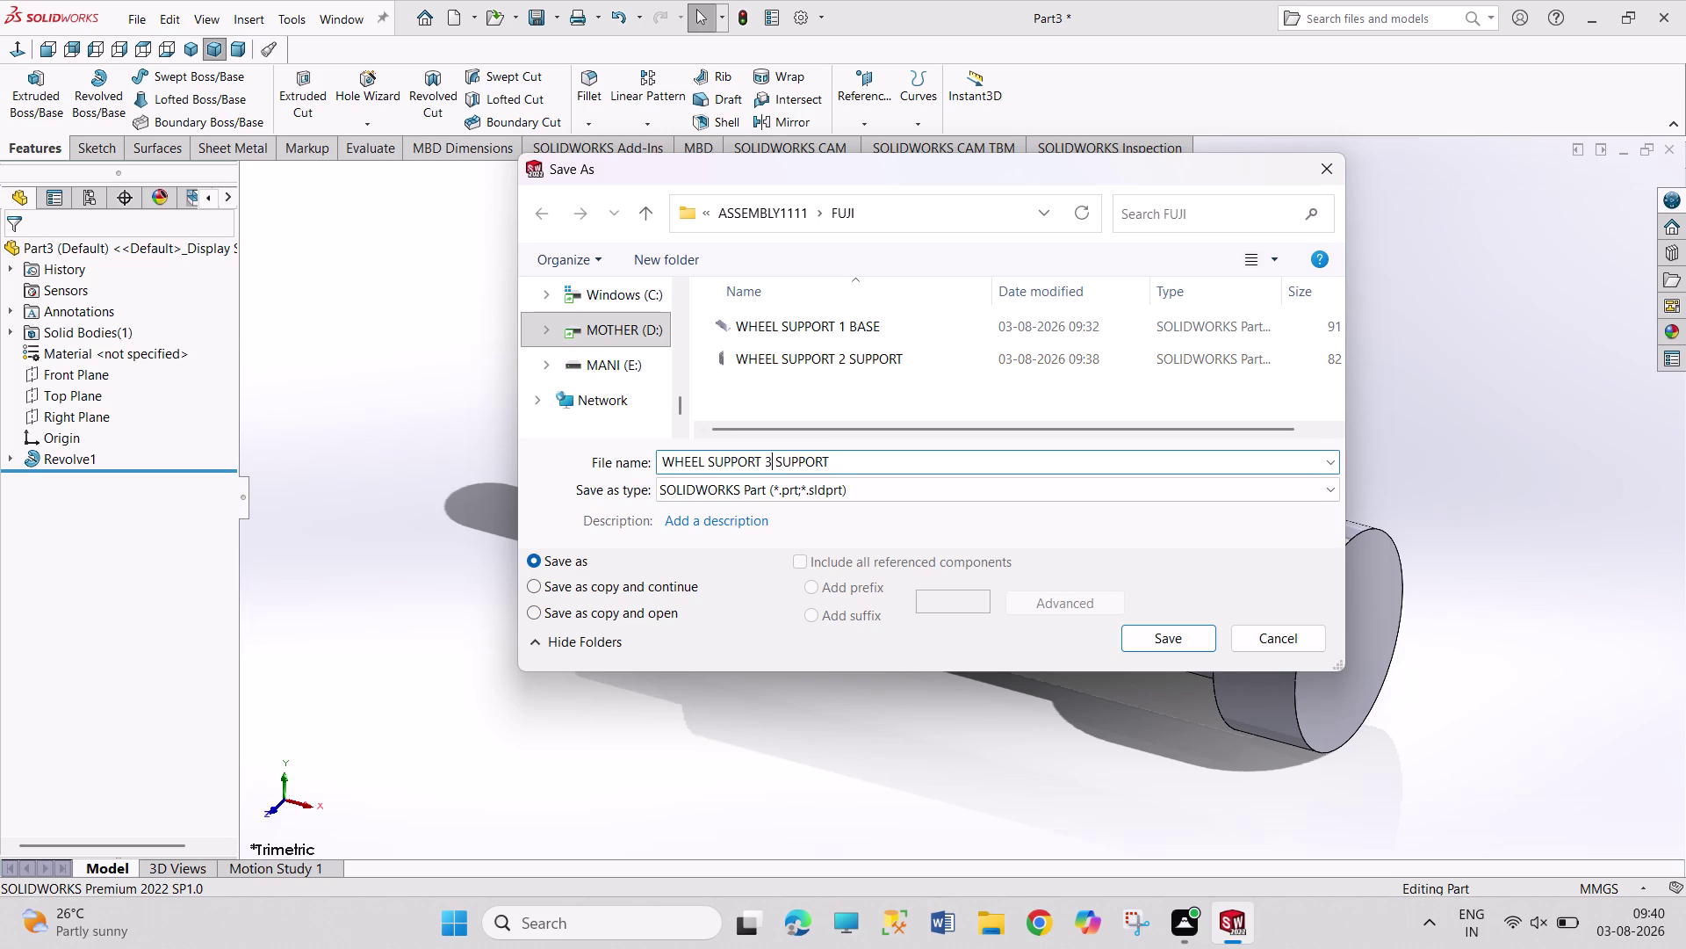
drag(837, 461, 774, 465)
text(SHOU)
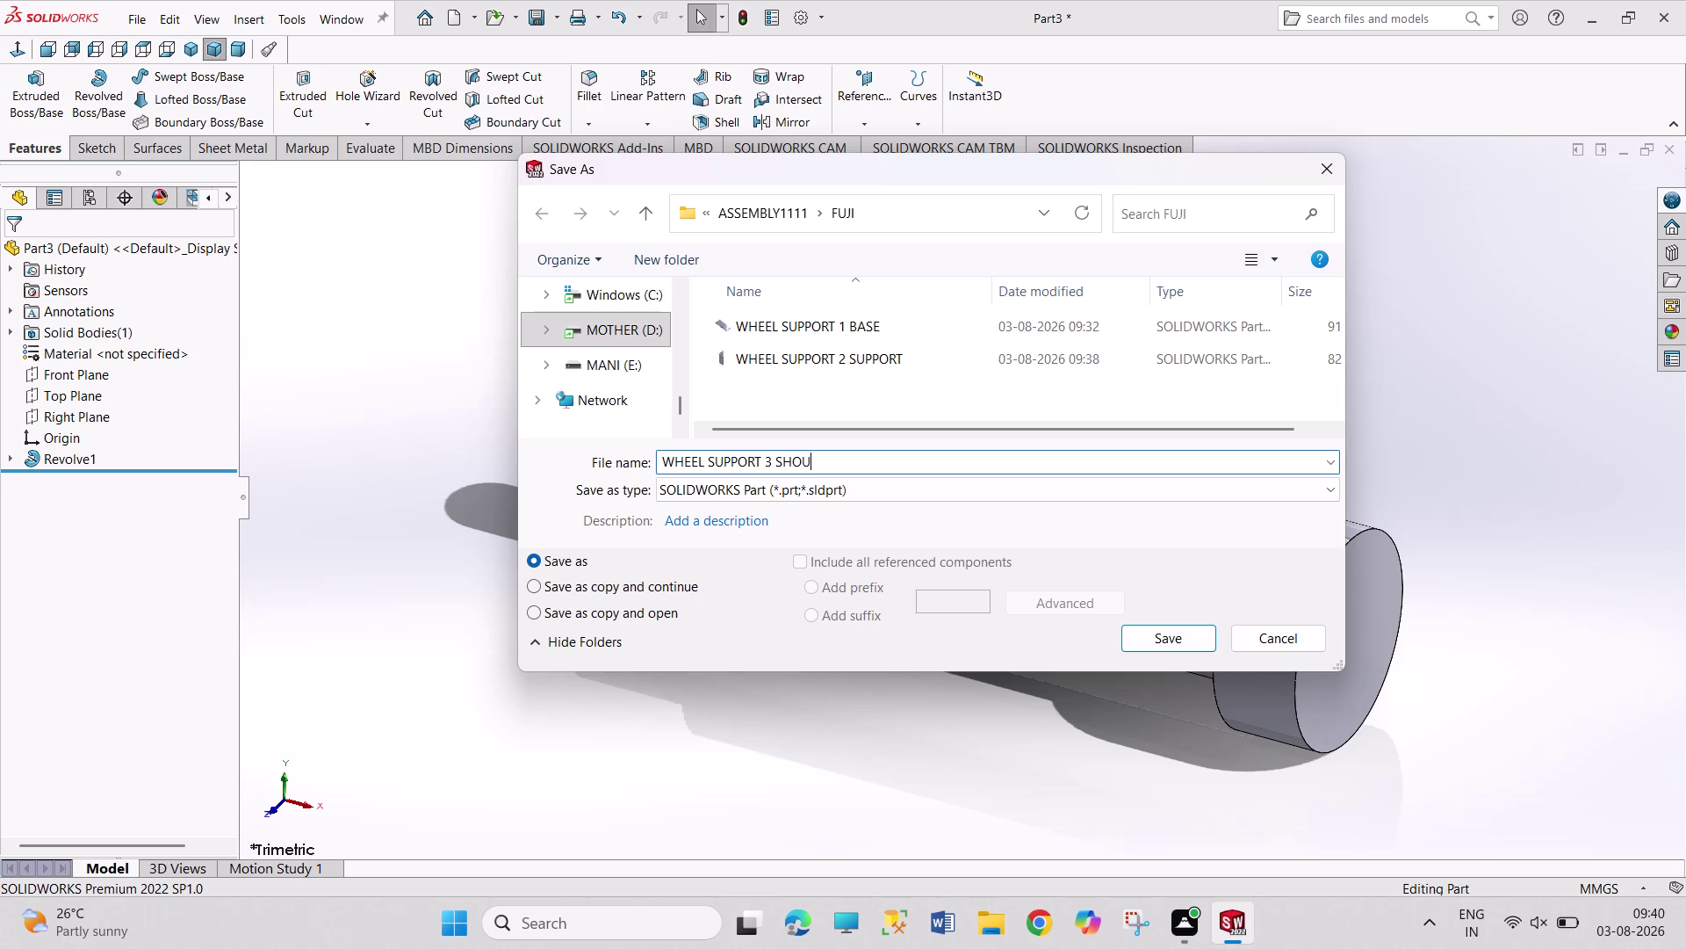
text(LDER)
text(SC)
text(REW)
Fix the spacing in the file name and save the part in FUJI.
key(Left)
key(Left)
key(Left)
key(Left)
key(Left)
key(space)
key(Right)
key(Right)
key(Right)
key(Return)
scroll(up, 3)
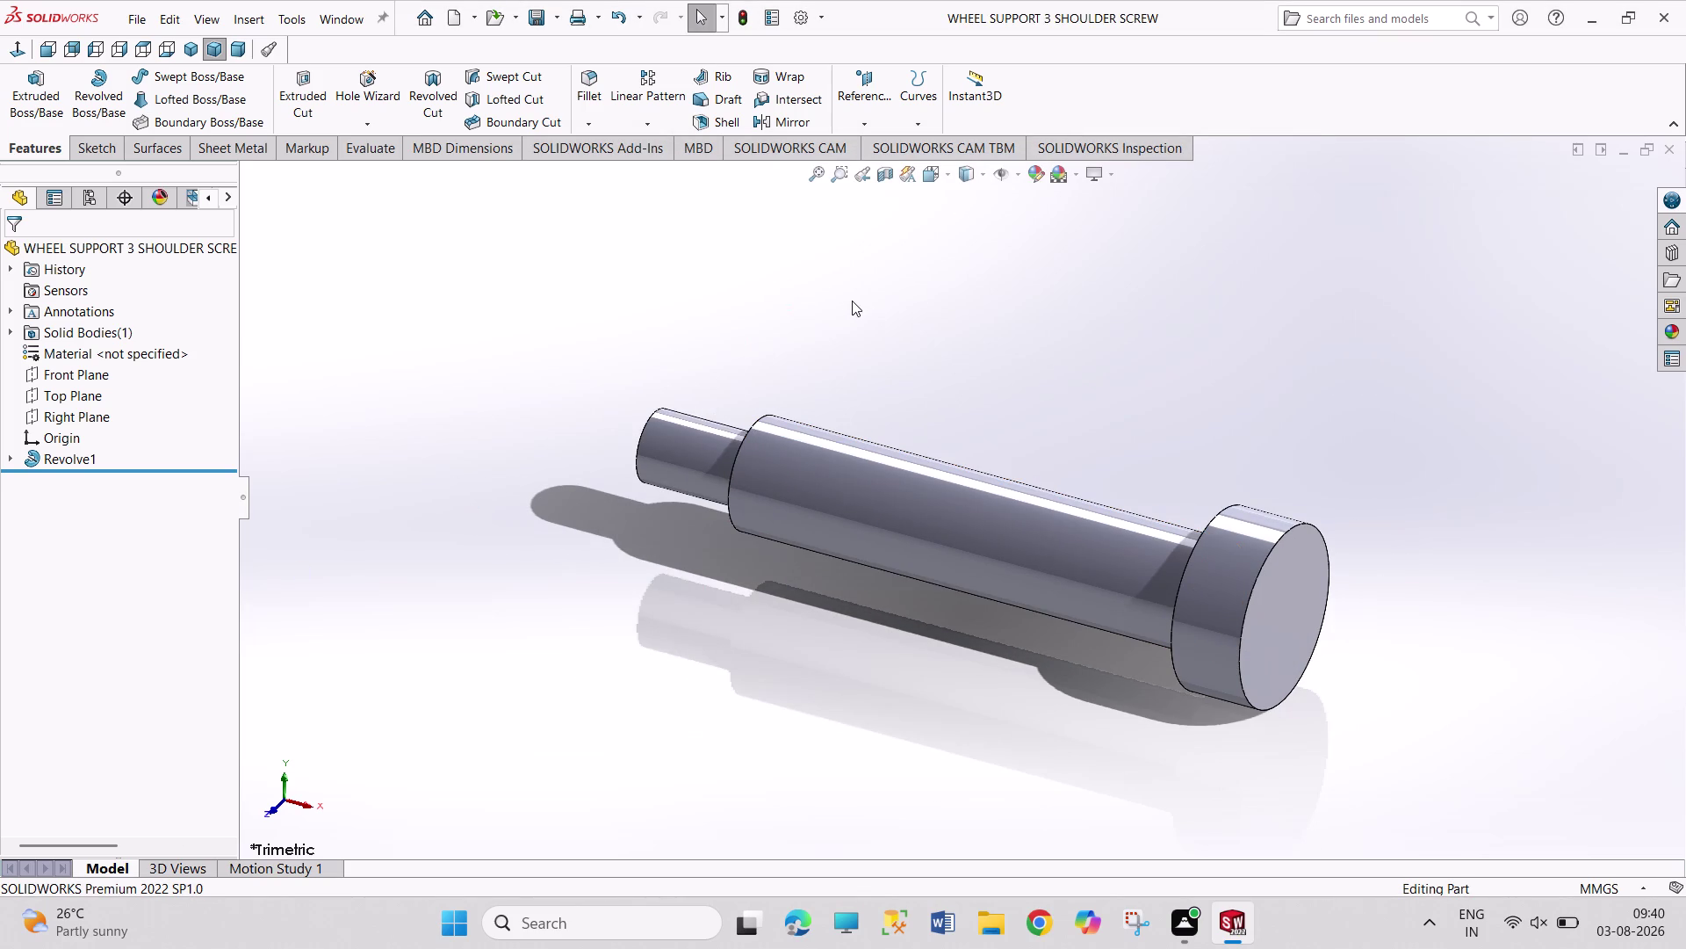
key(ctrl+n)
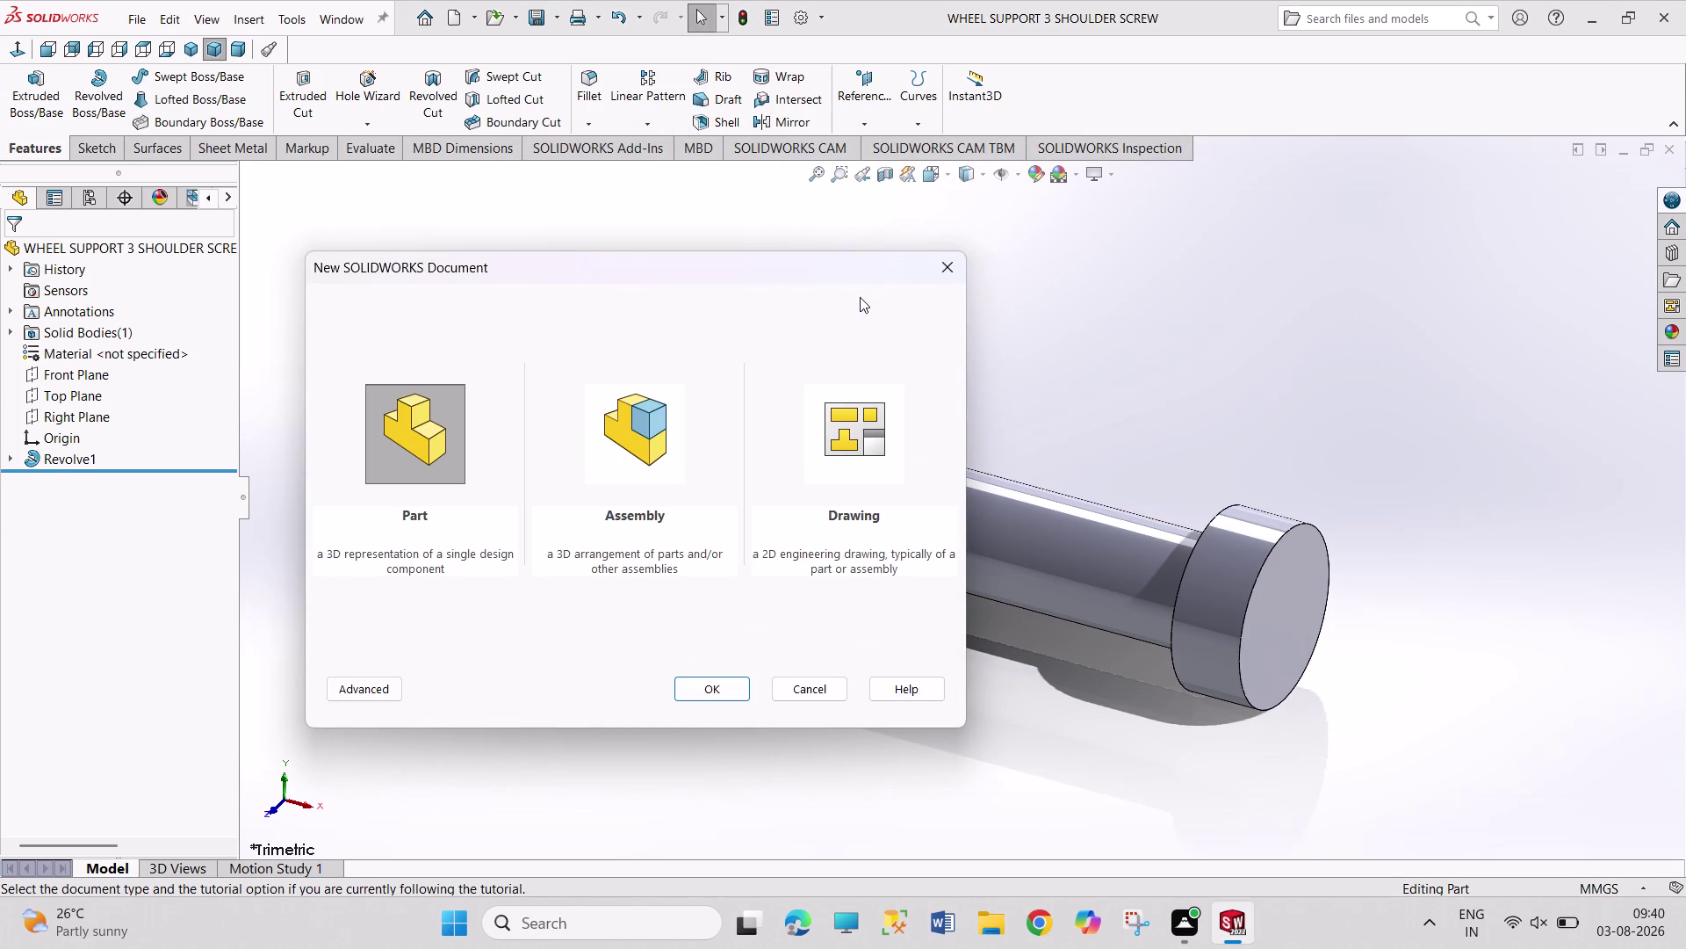
Create the new part Part4 and open Sketch1 on its Top Plane.
key(Return)
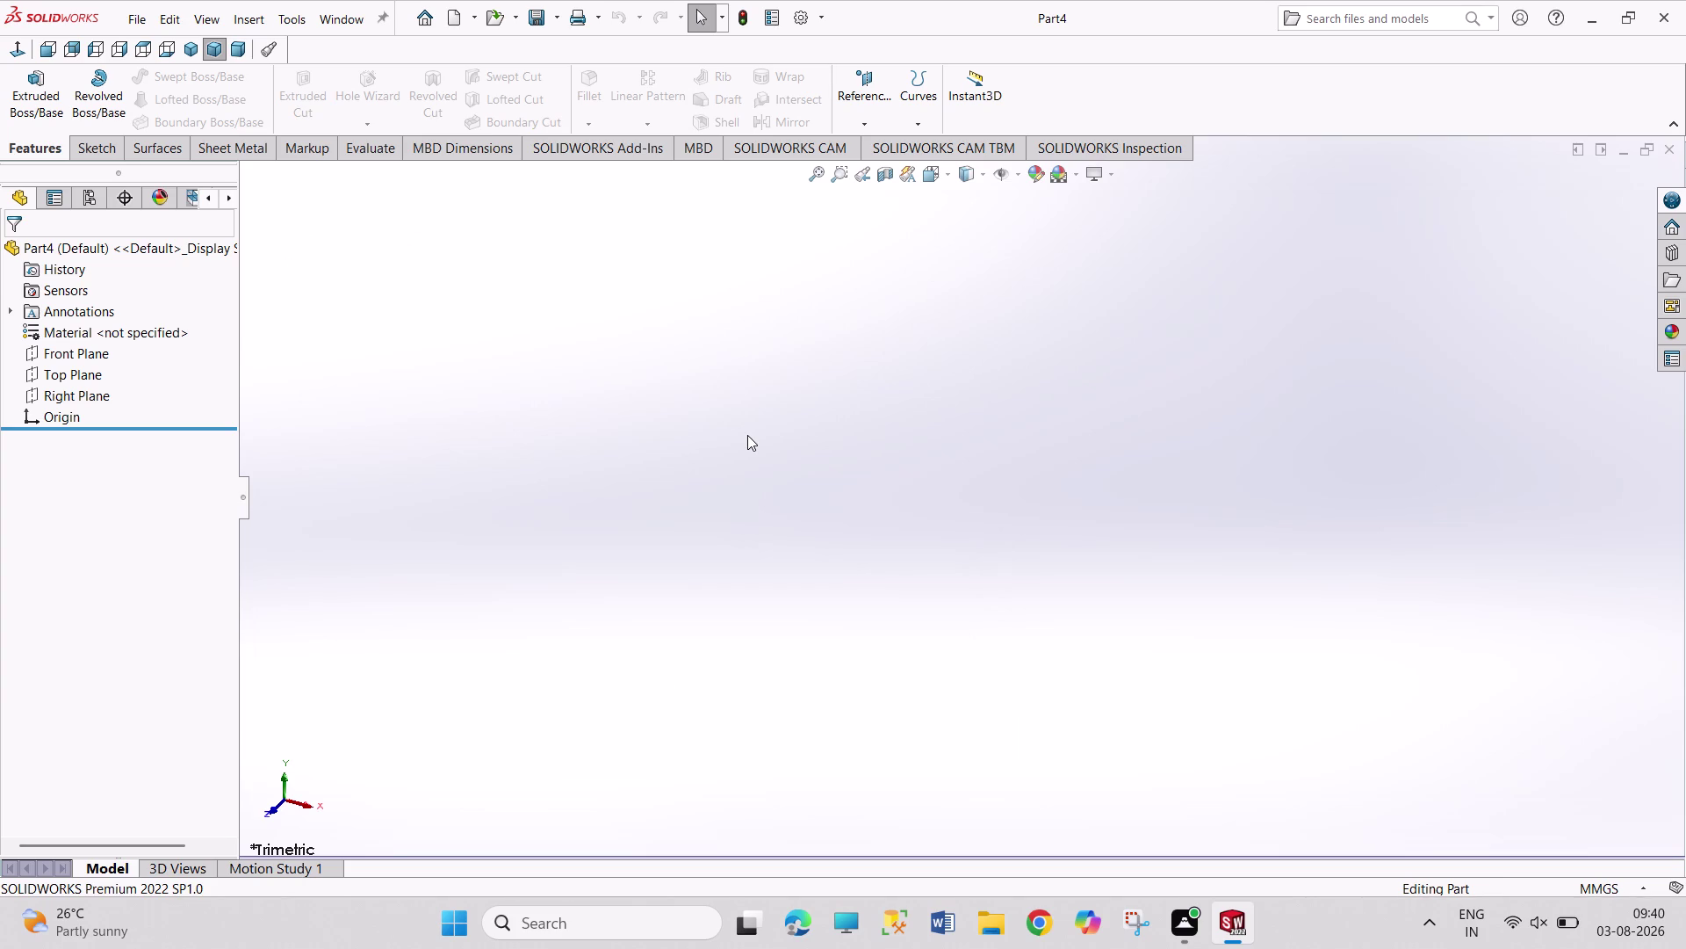
drag(795, 323, 806, 455)
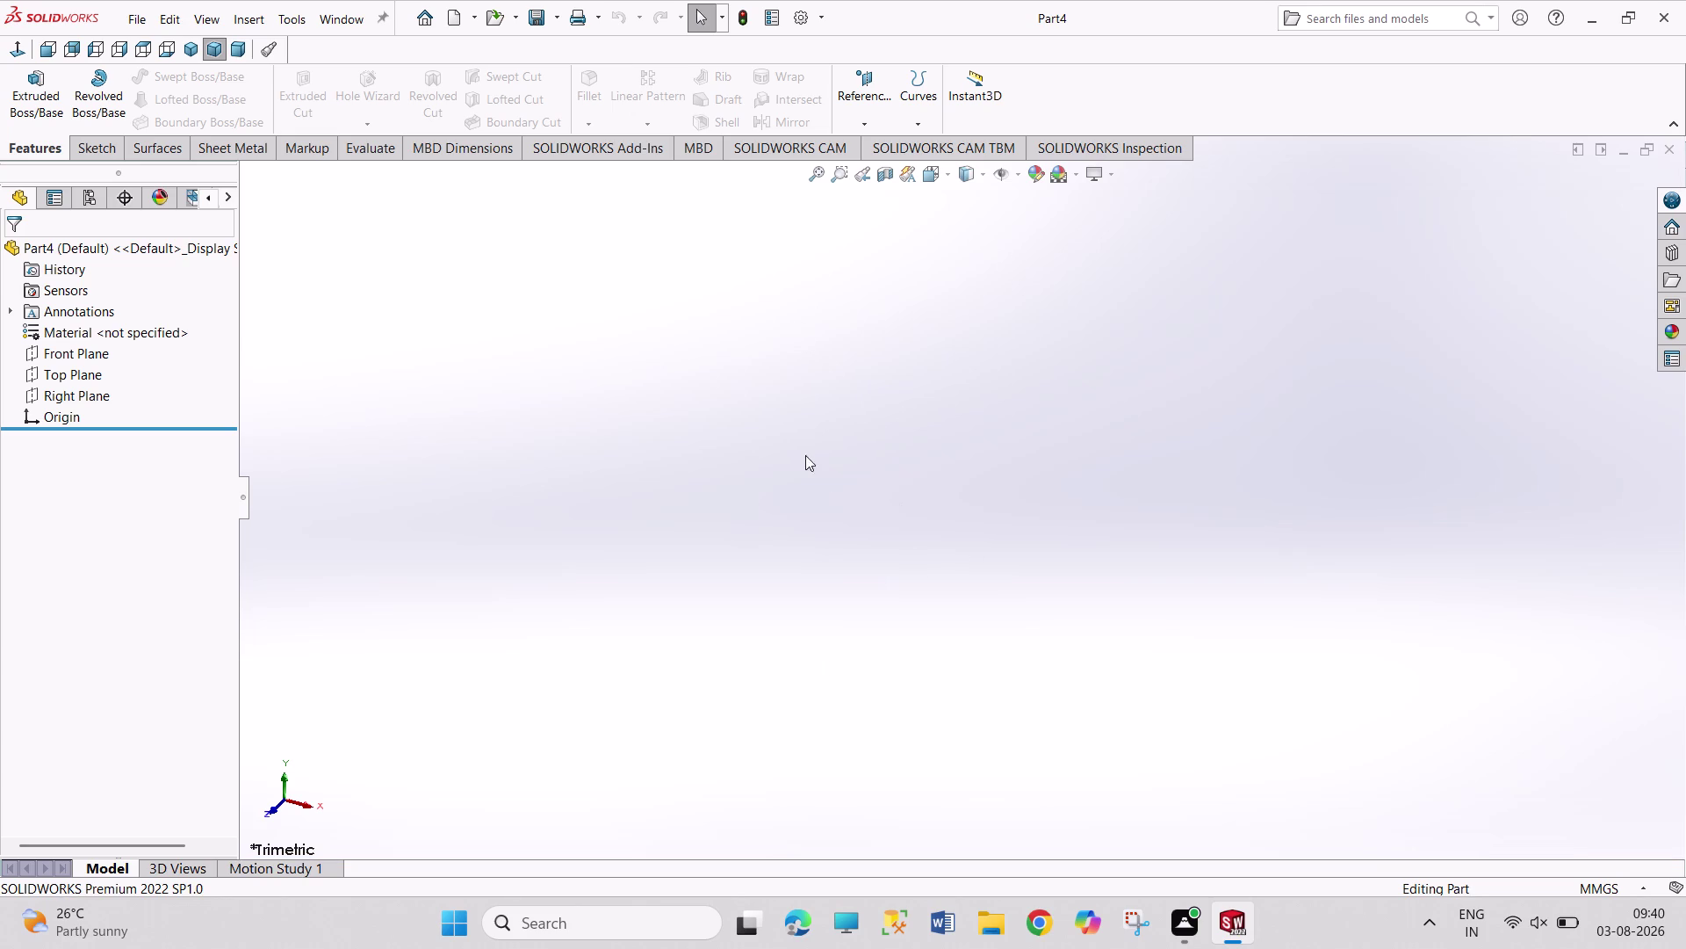
drag(806, 455, 1006, 530)
drag(671, 354, 953, 552)
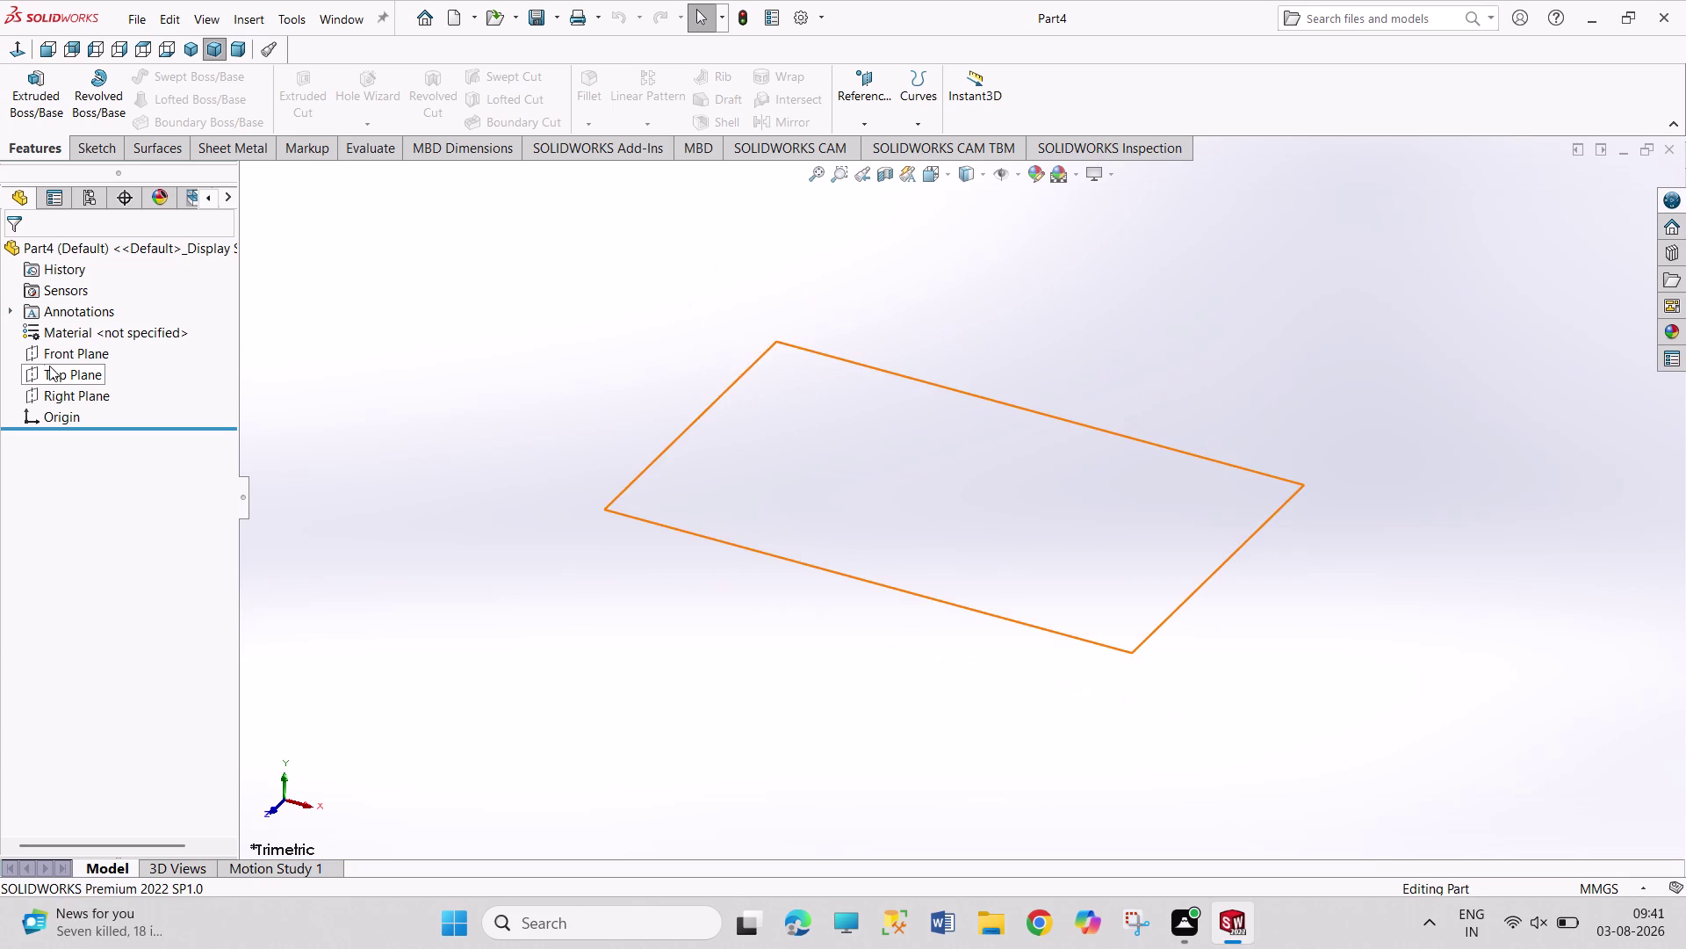
click(57, 370)
click(70, 342)
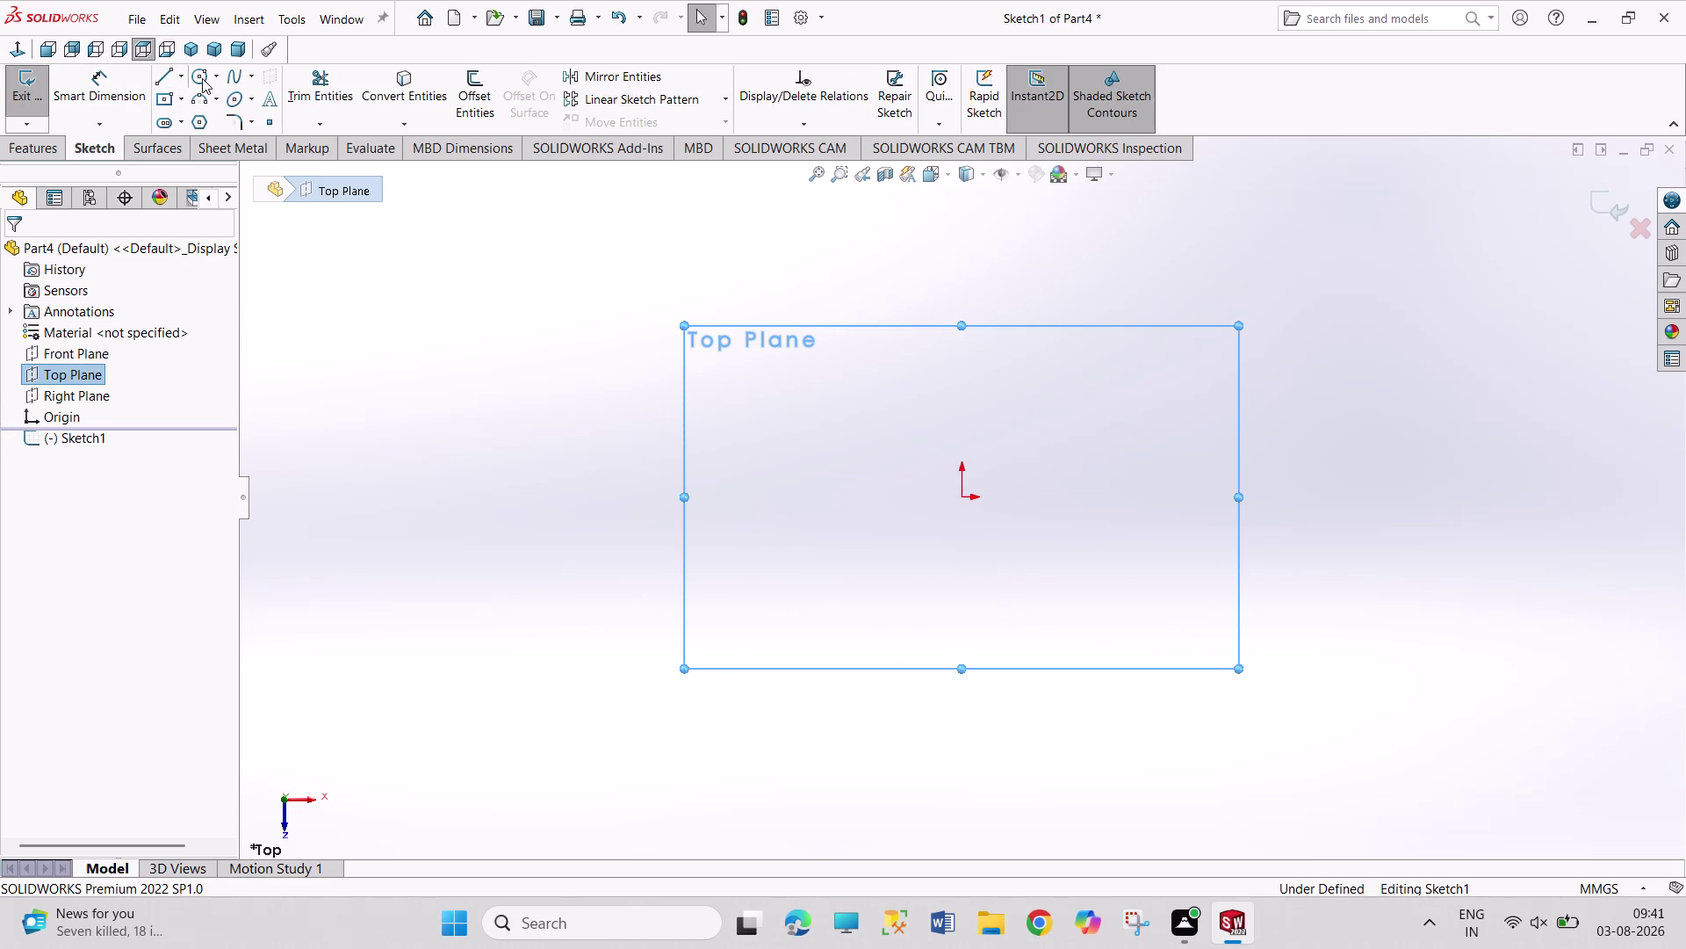
Draw a hexagon centred on the origin and dimension its bottom edge to 5 mm.
click(198, 124)
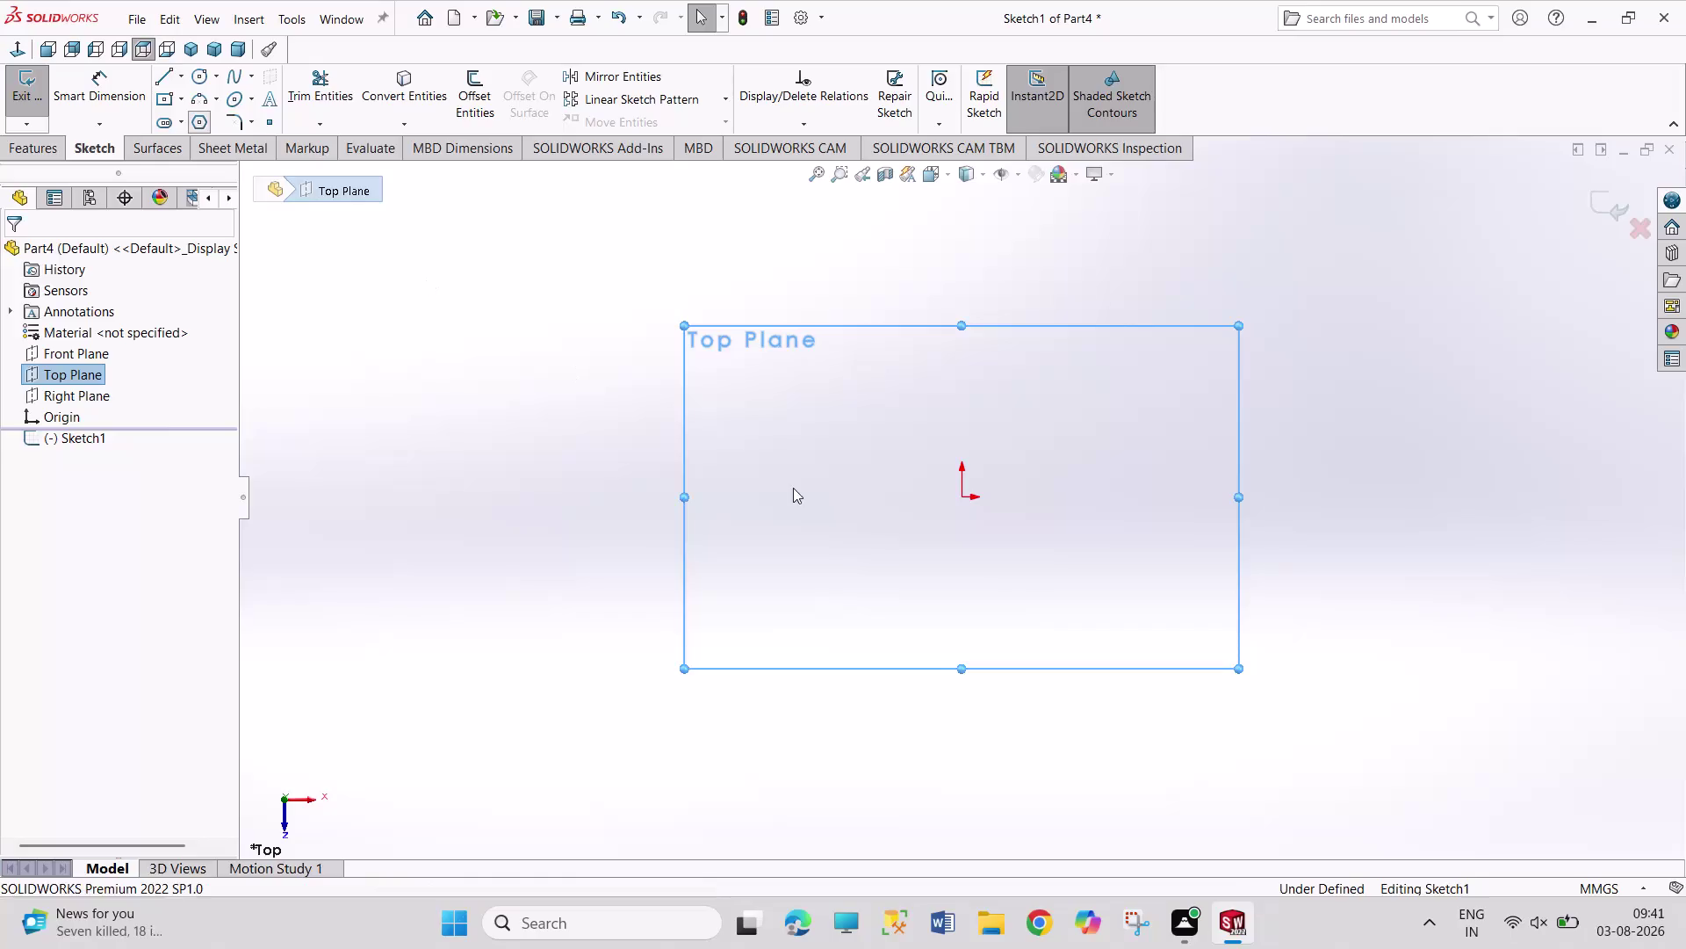
click(961, 496)
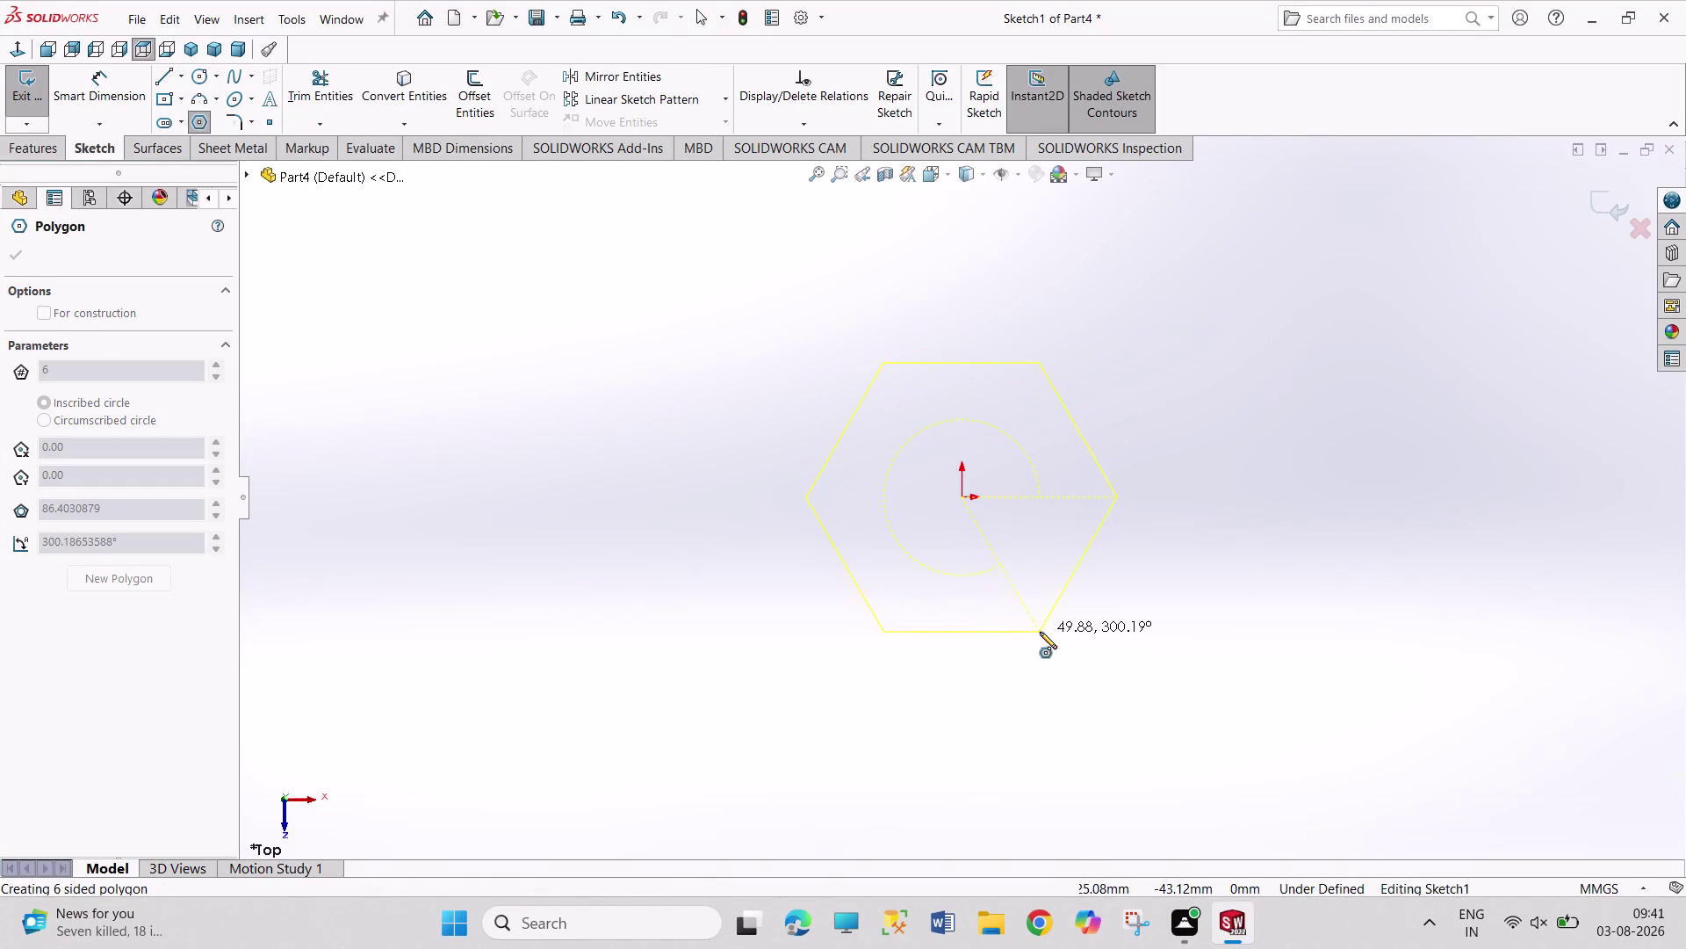
click(1040, 632)
right_drag(1169, 635, 1155, 420)
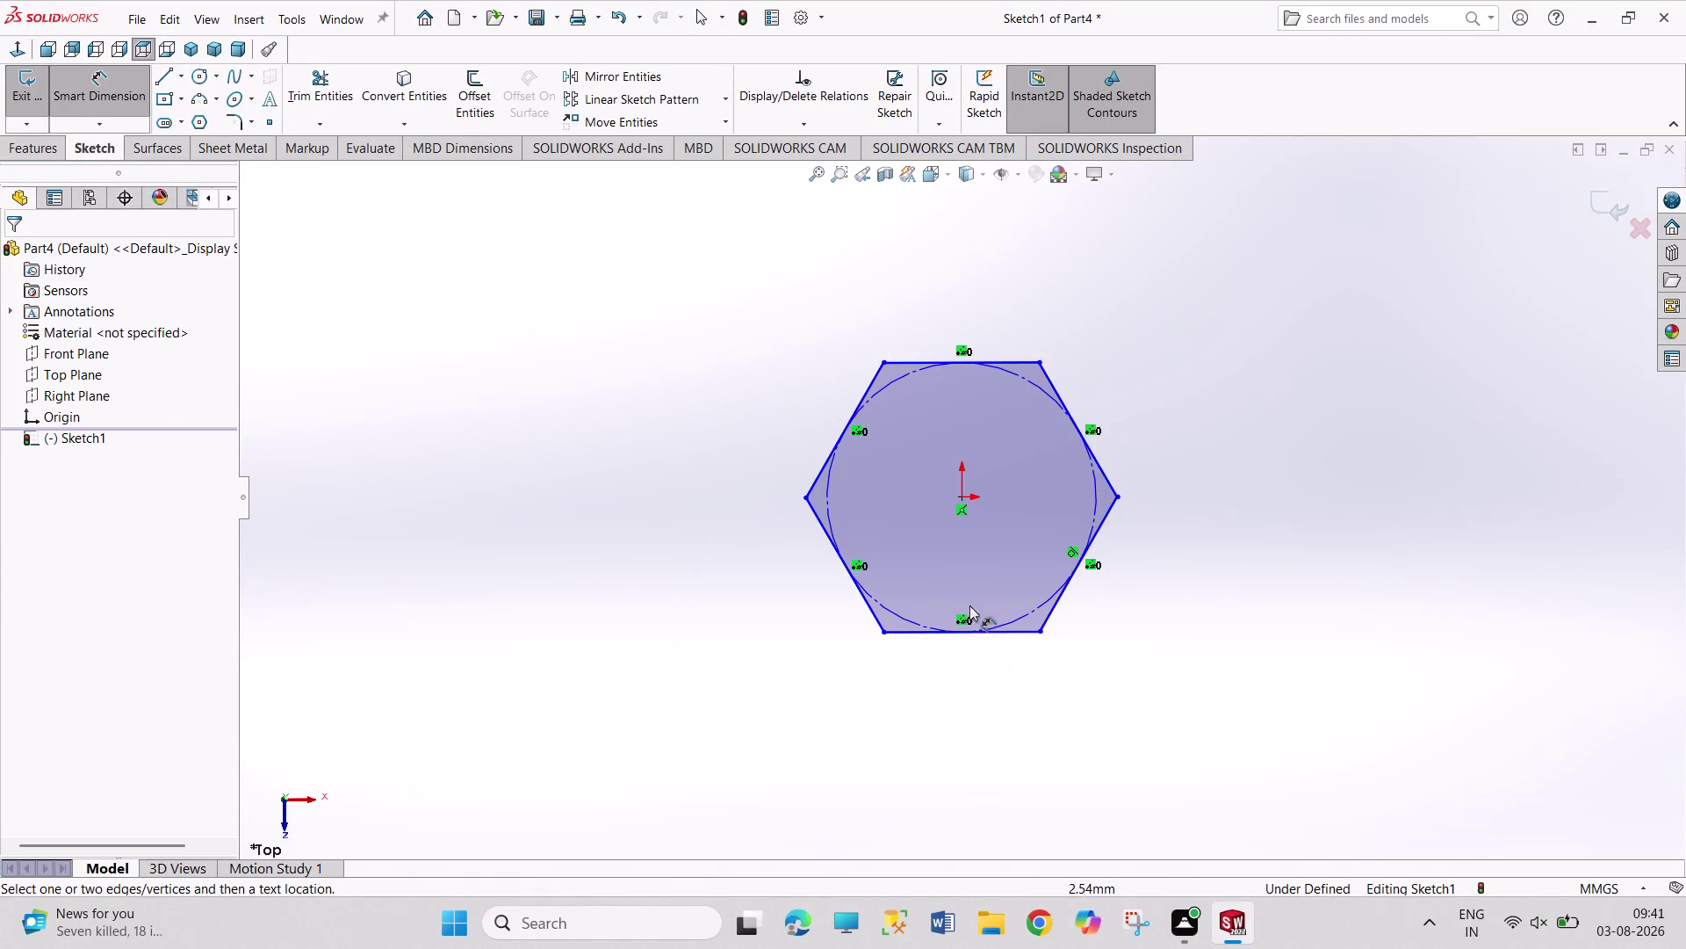
click(969, 630)
click(973, 674)
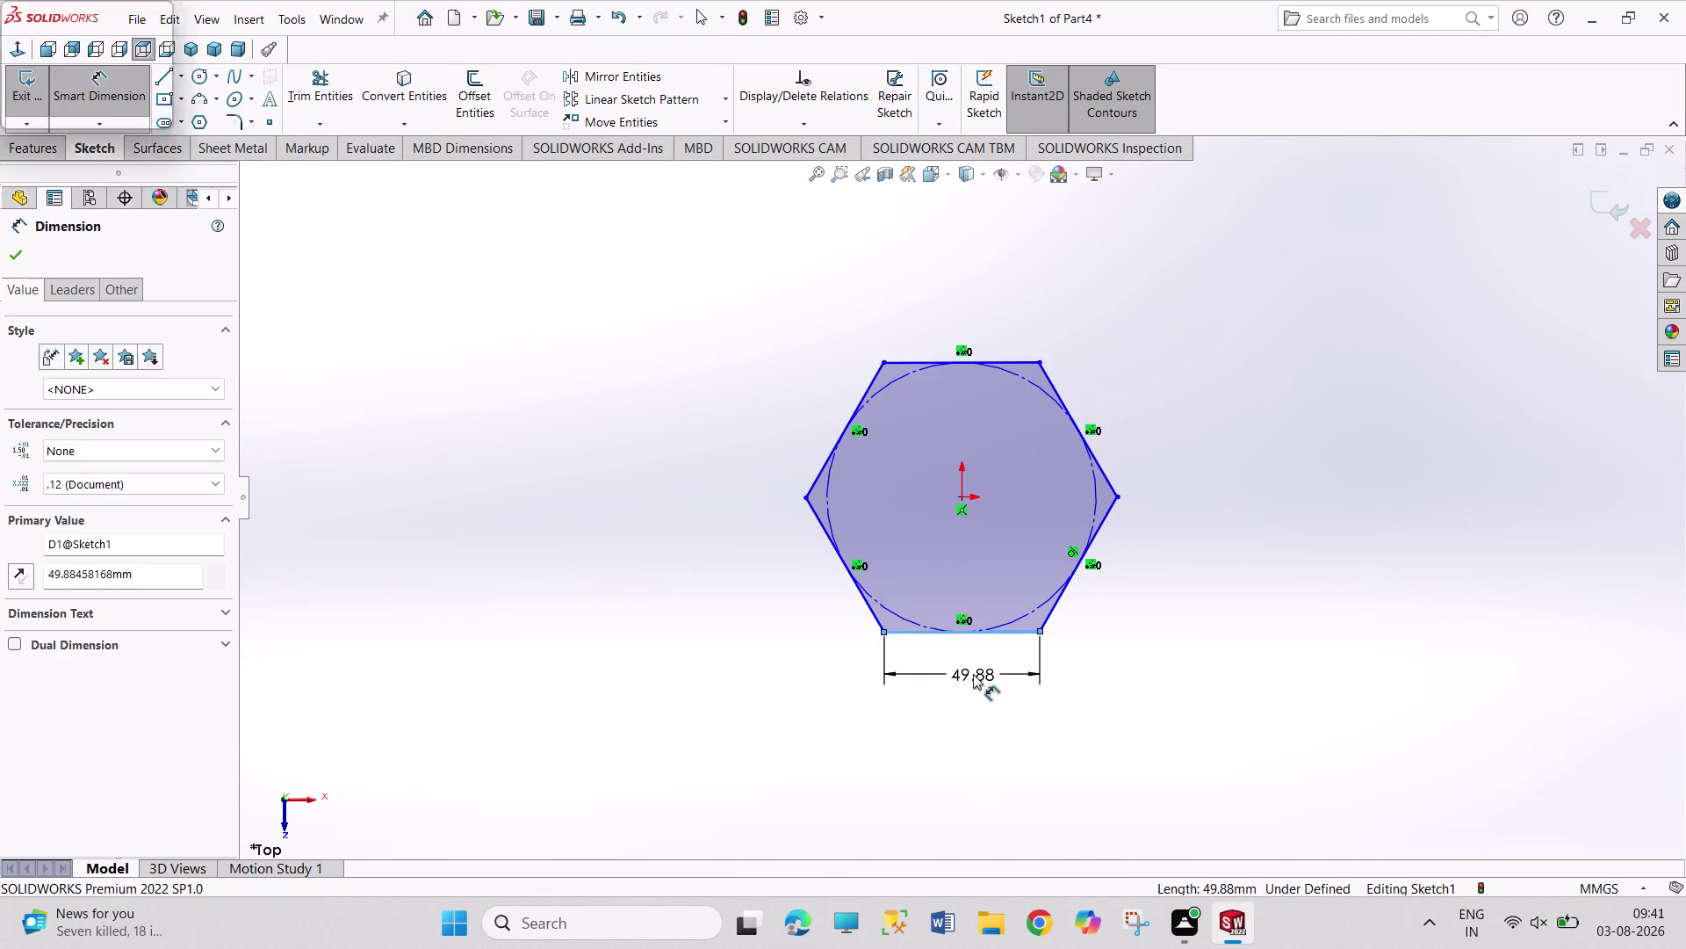
key(5)
key(Return)
Add a Horizontal relation to the hexagon's bottom edge.
right_click(1287, 593)
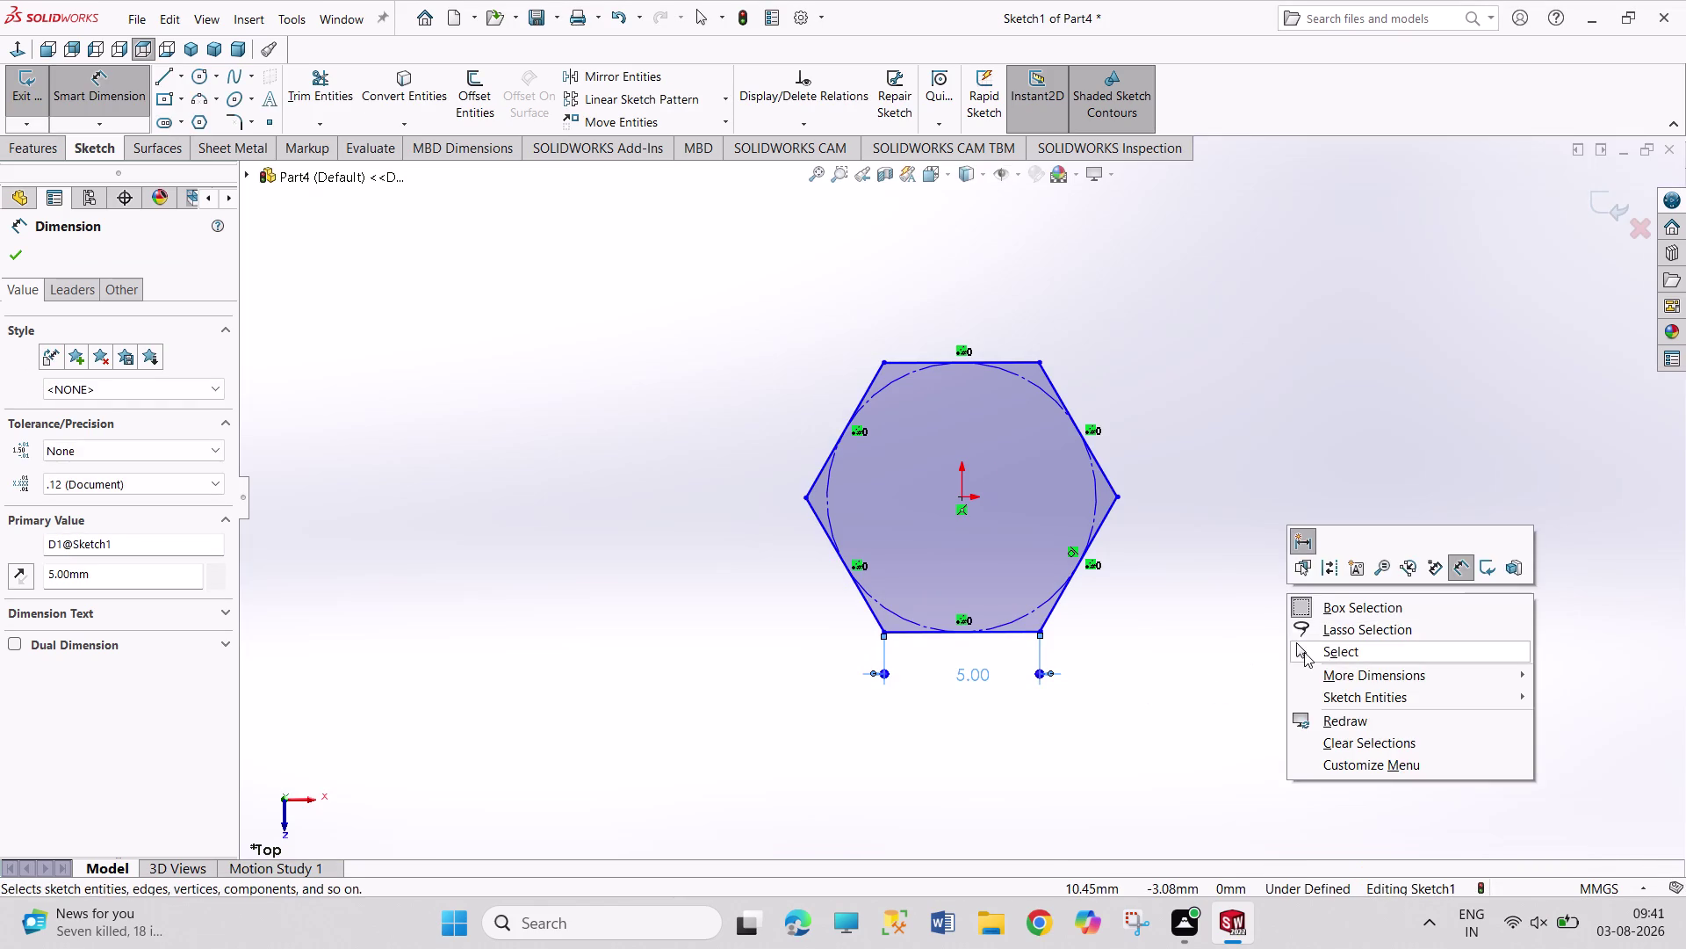
click(1304, 651)
click(971, 634)
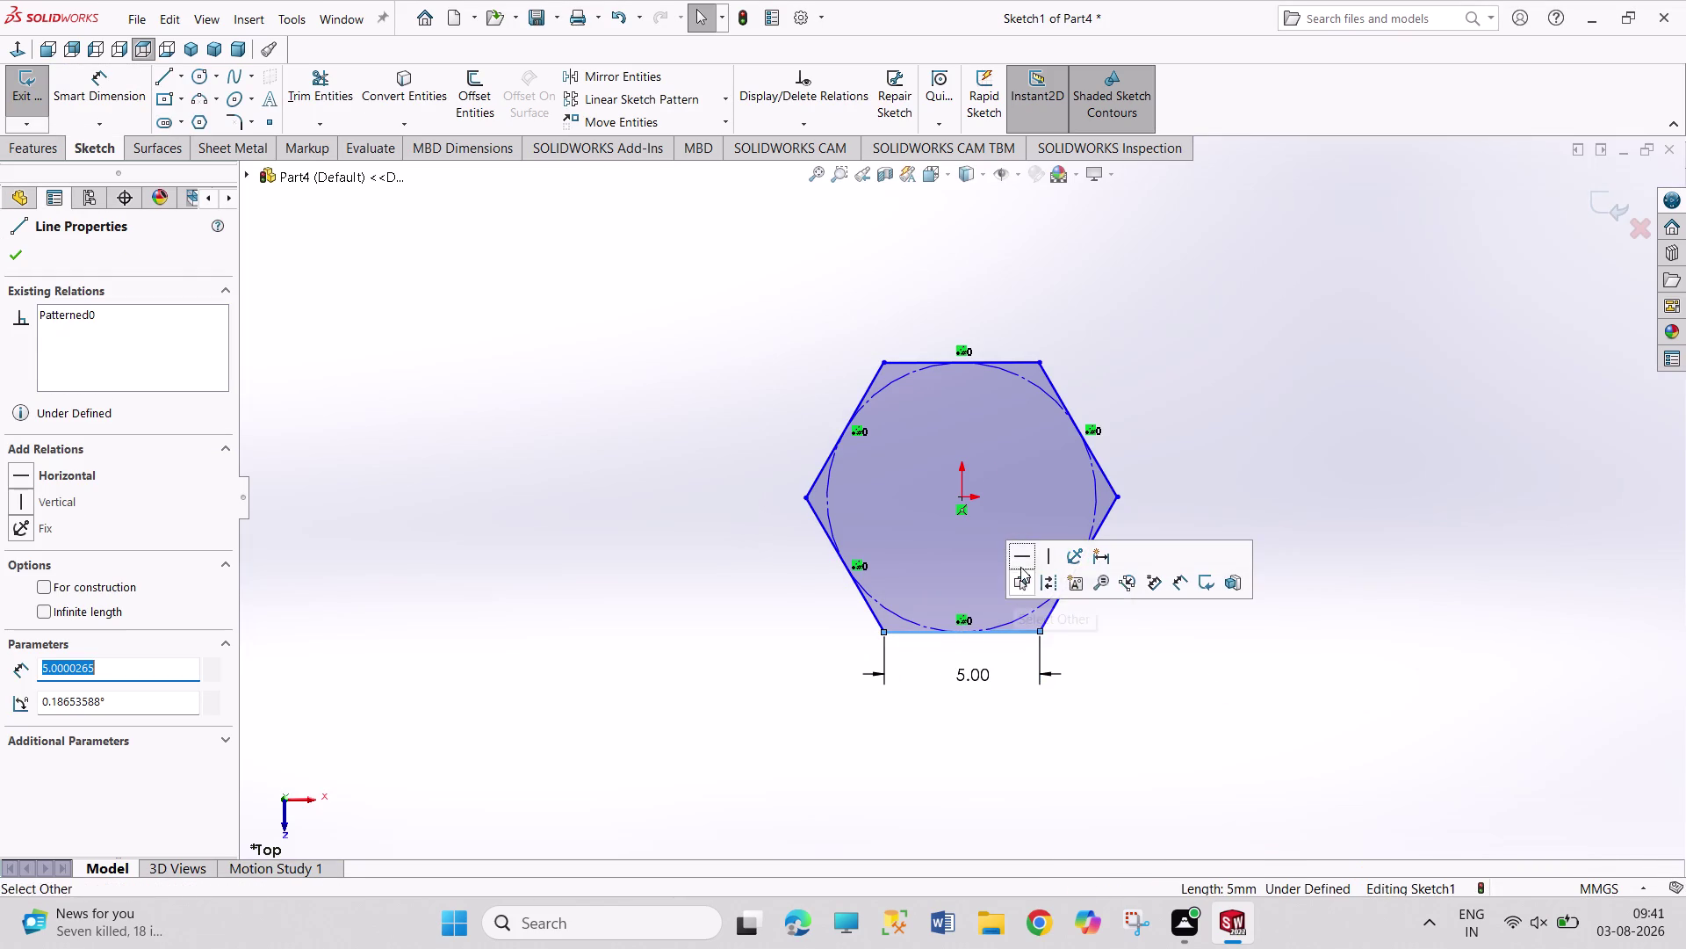
click(1026, 553)
click(1318, 644)
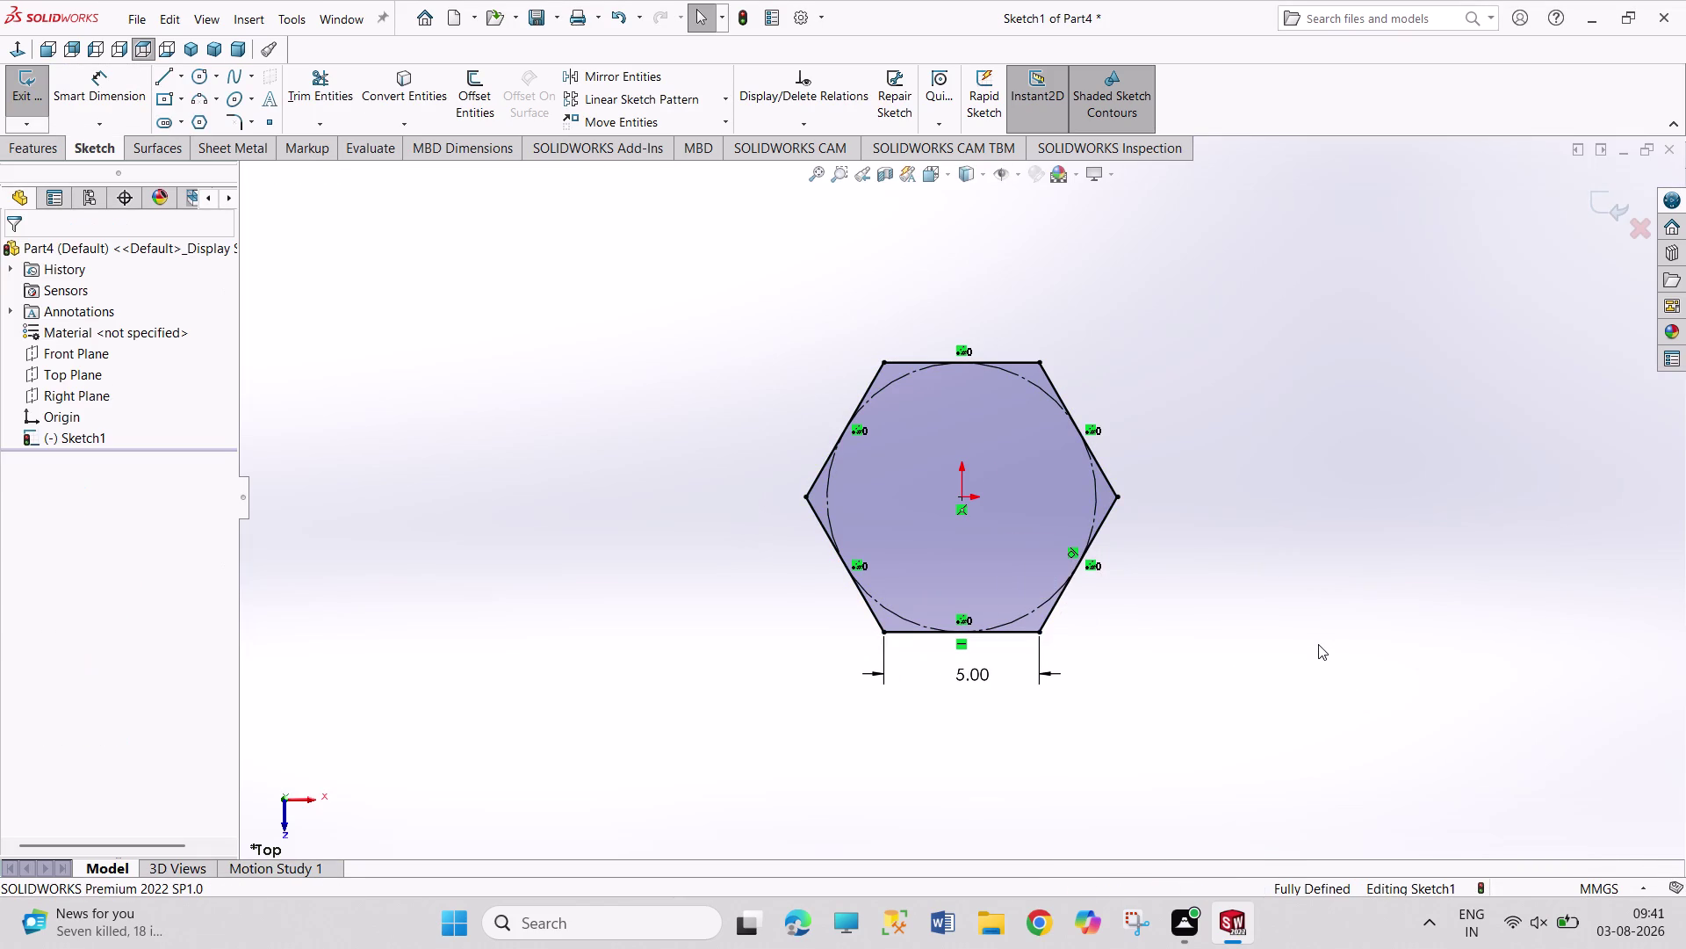
right_drag(1318, 644, 1294, 365)
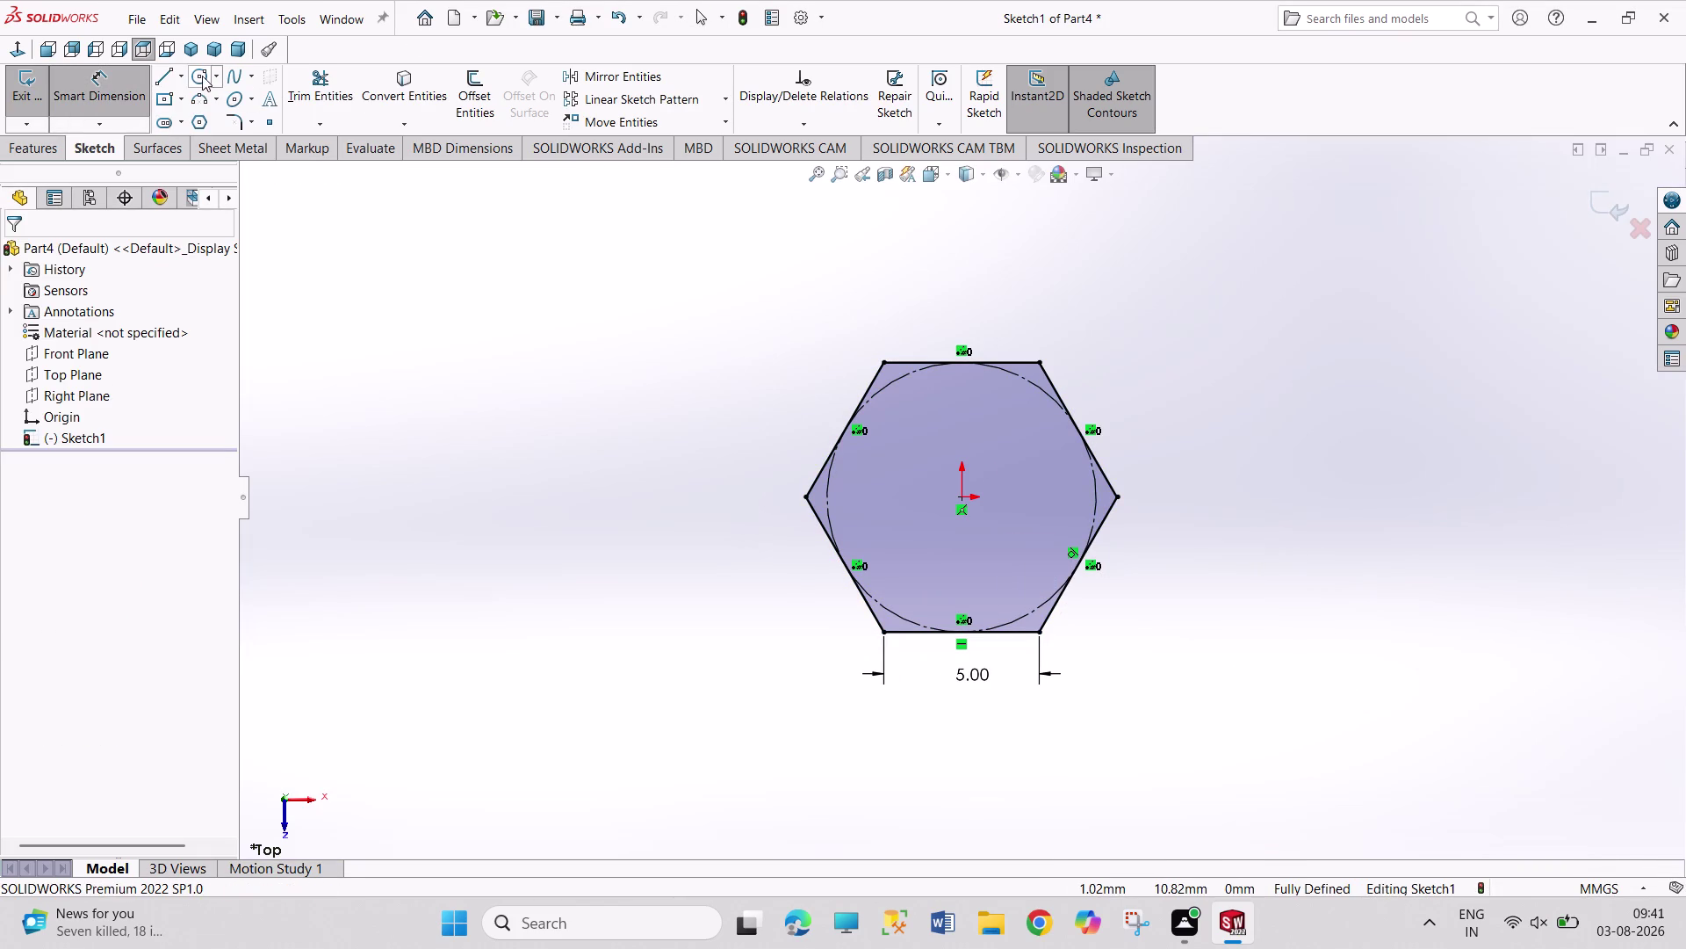
Draw a circle centred on the sketch origin inside the hexagon.
click(201, 75)
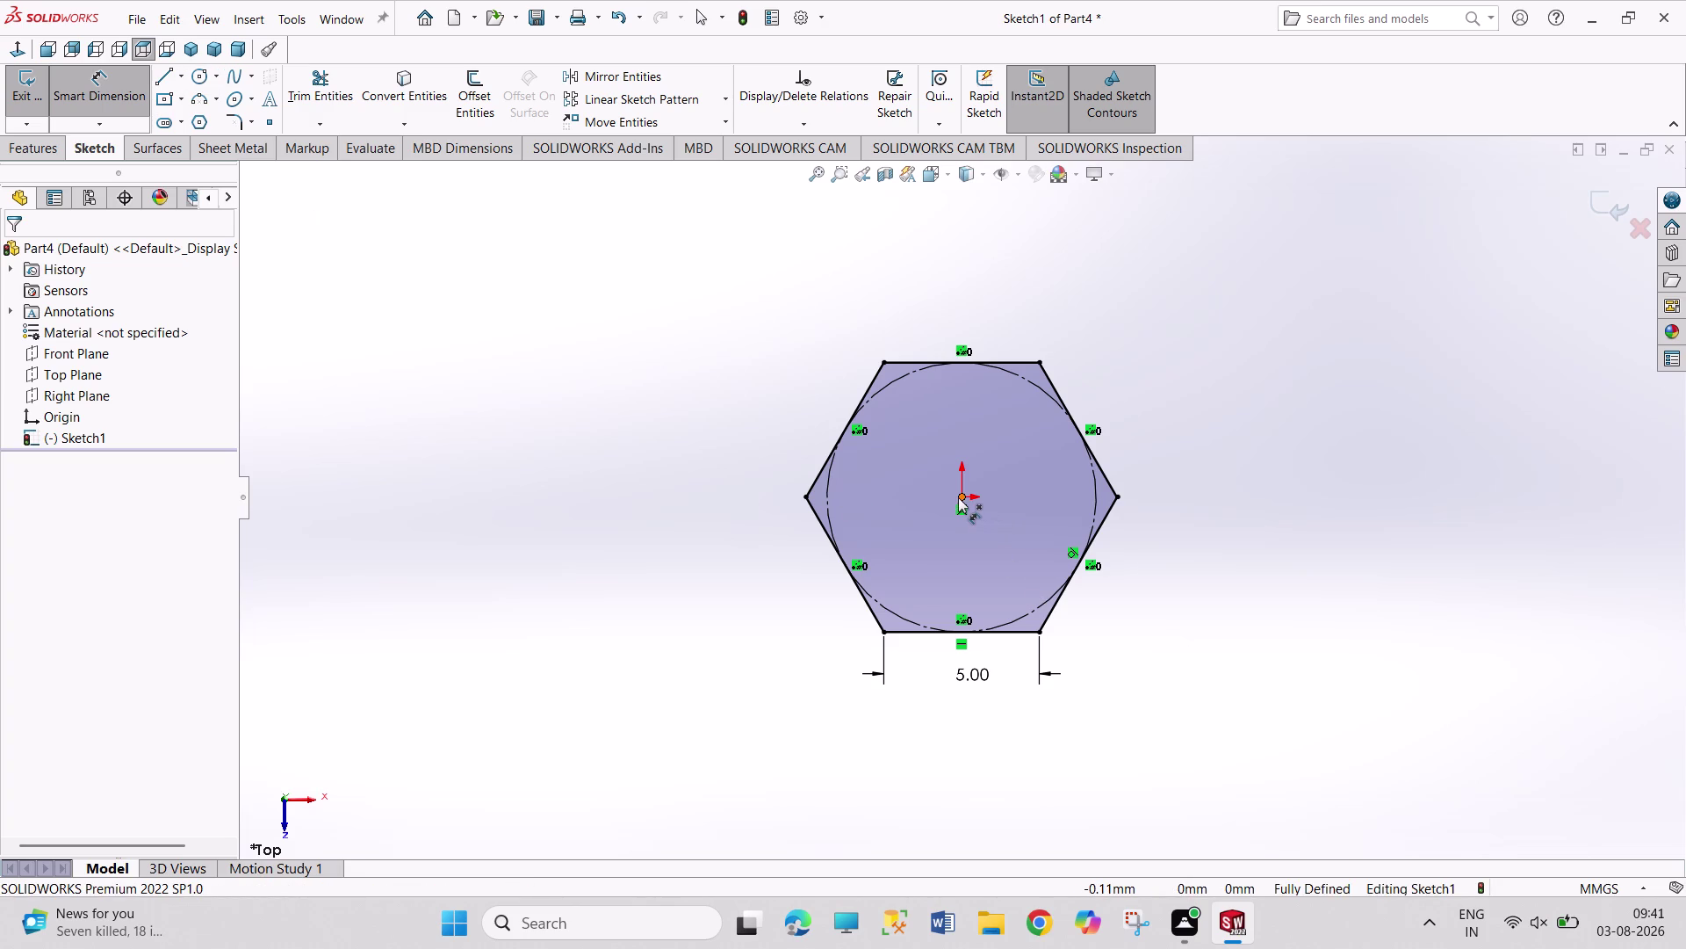
click(204, 80)
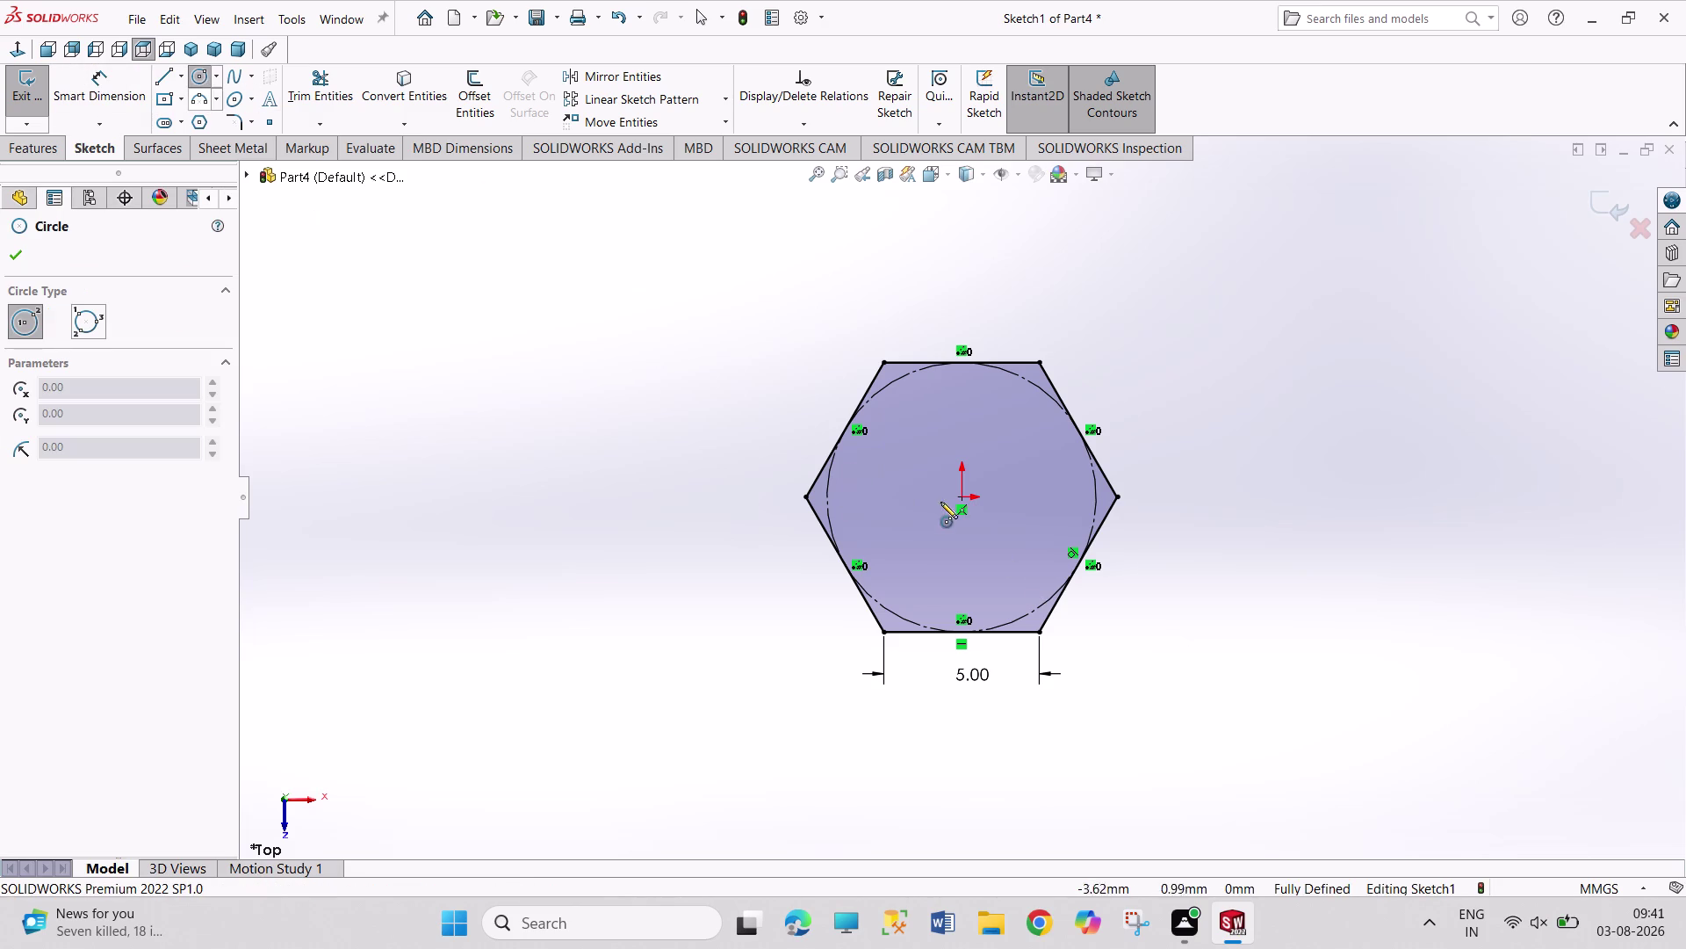
click(960, 497)
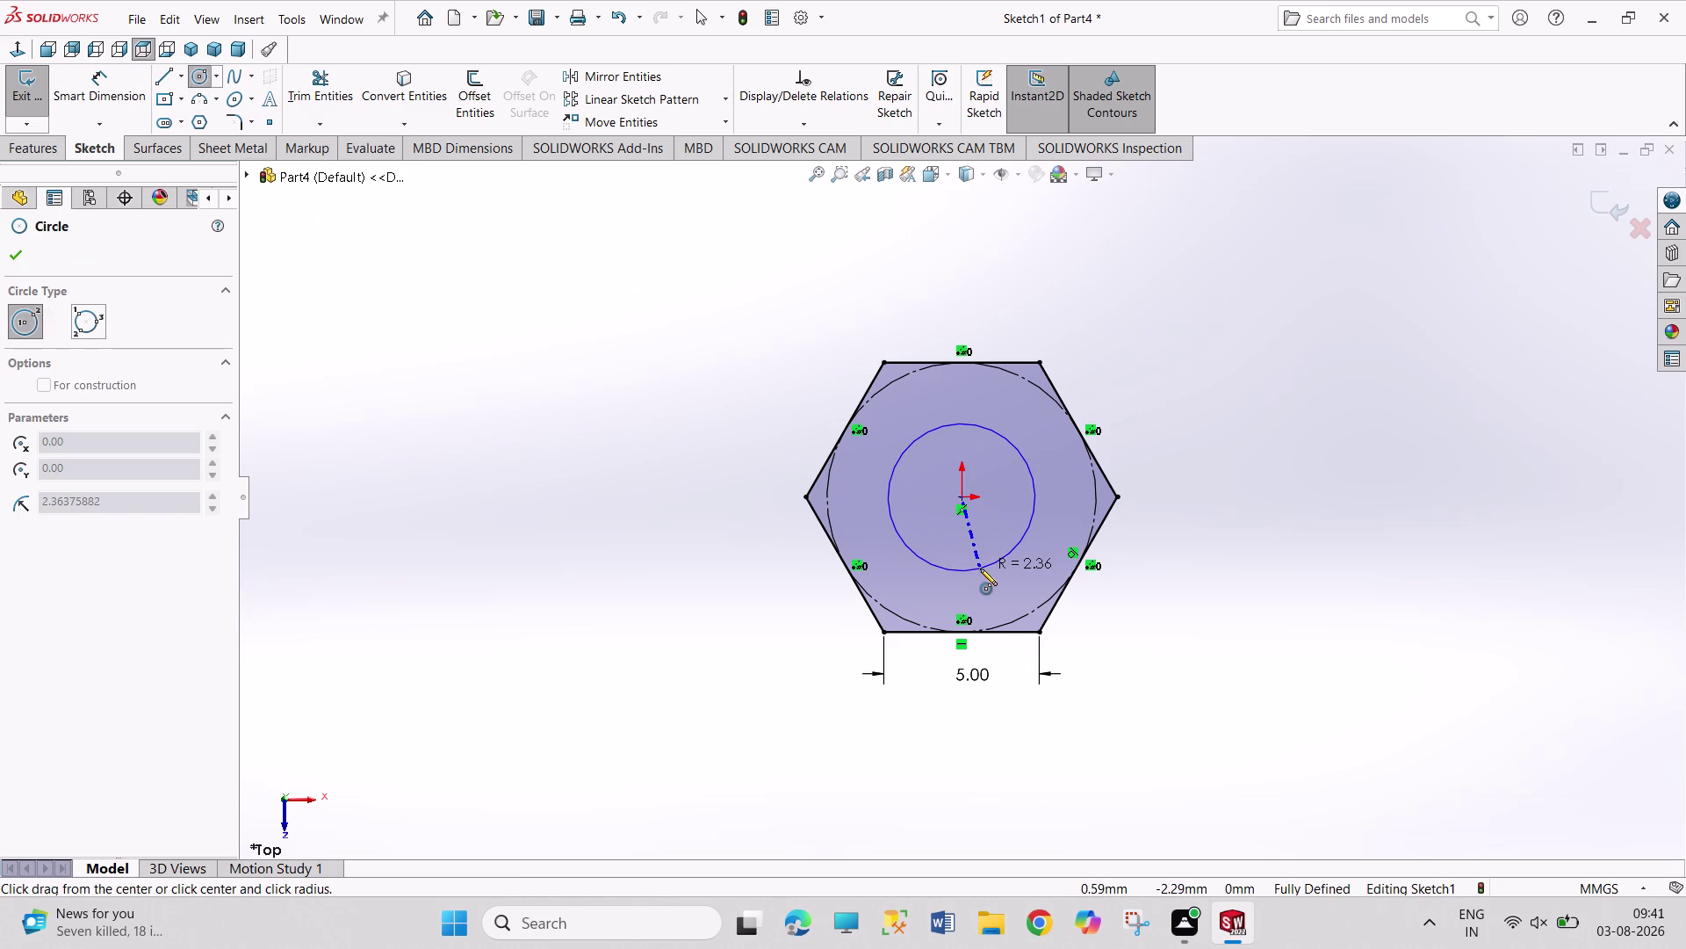
click(980, 568)
right_drag(1298, 587, 1255, 355)
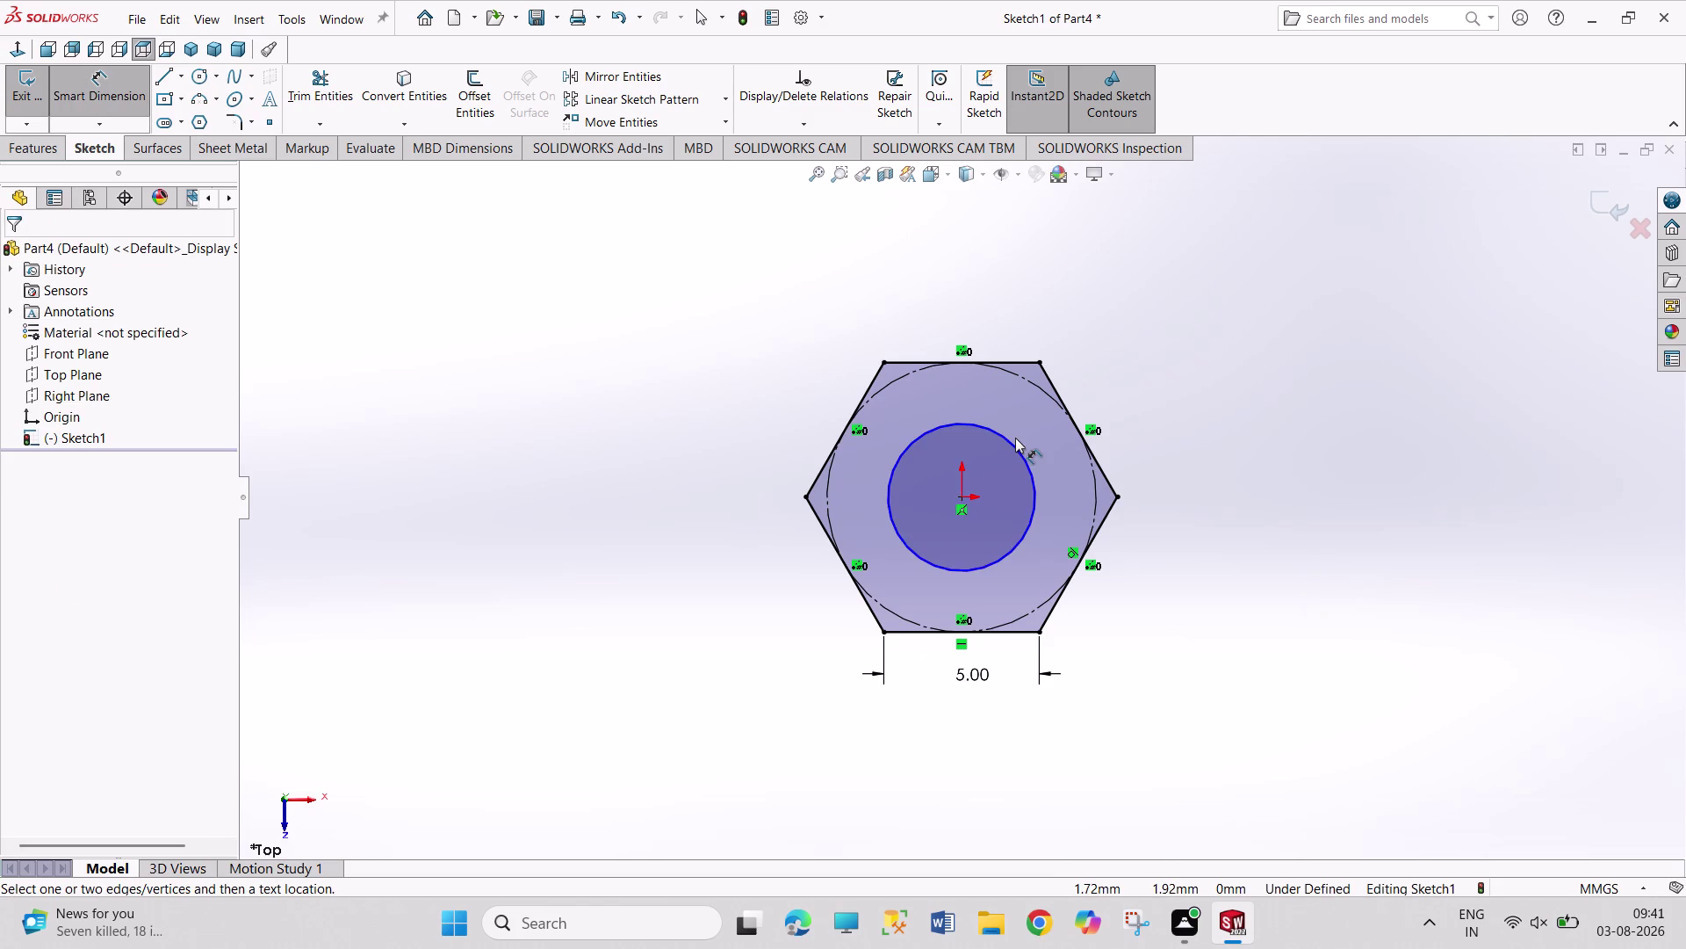
Dimension the inner circle to a 4 mm diameter.
click(1015, 437)
click(1013, 447)
click(1122, 393)
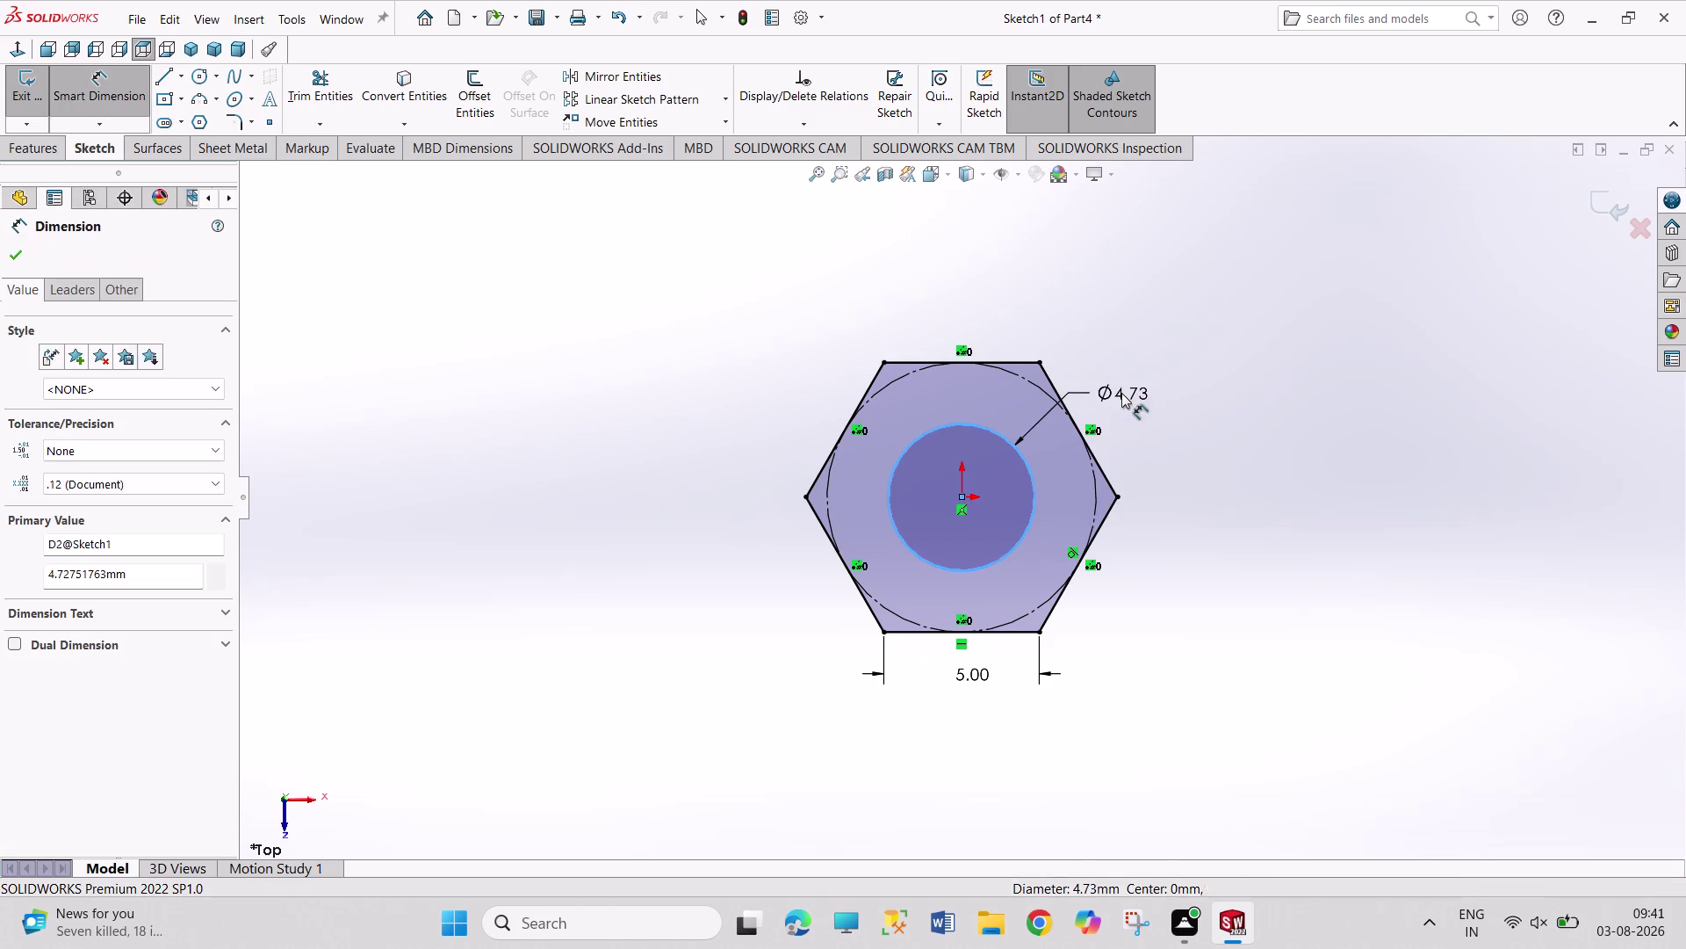
key(4)
key(Return)
right_click(1244, 484)
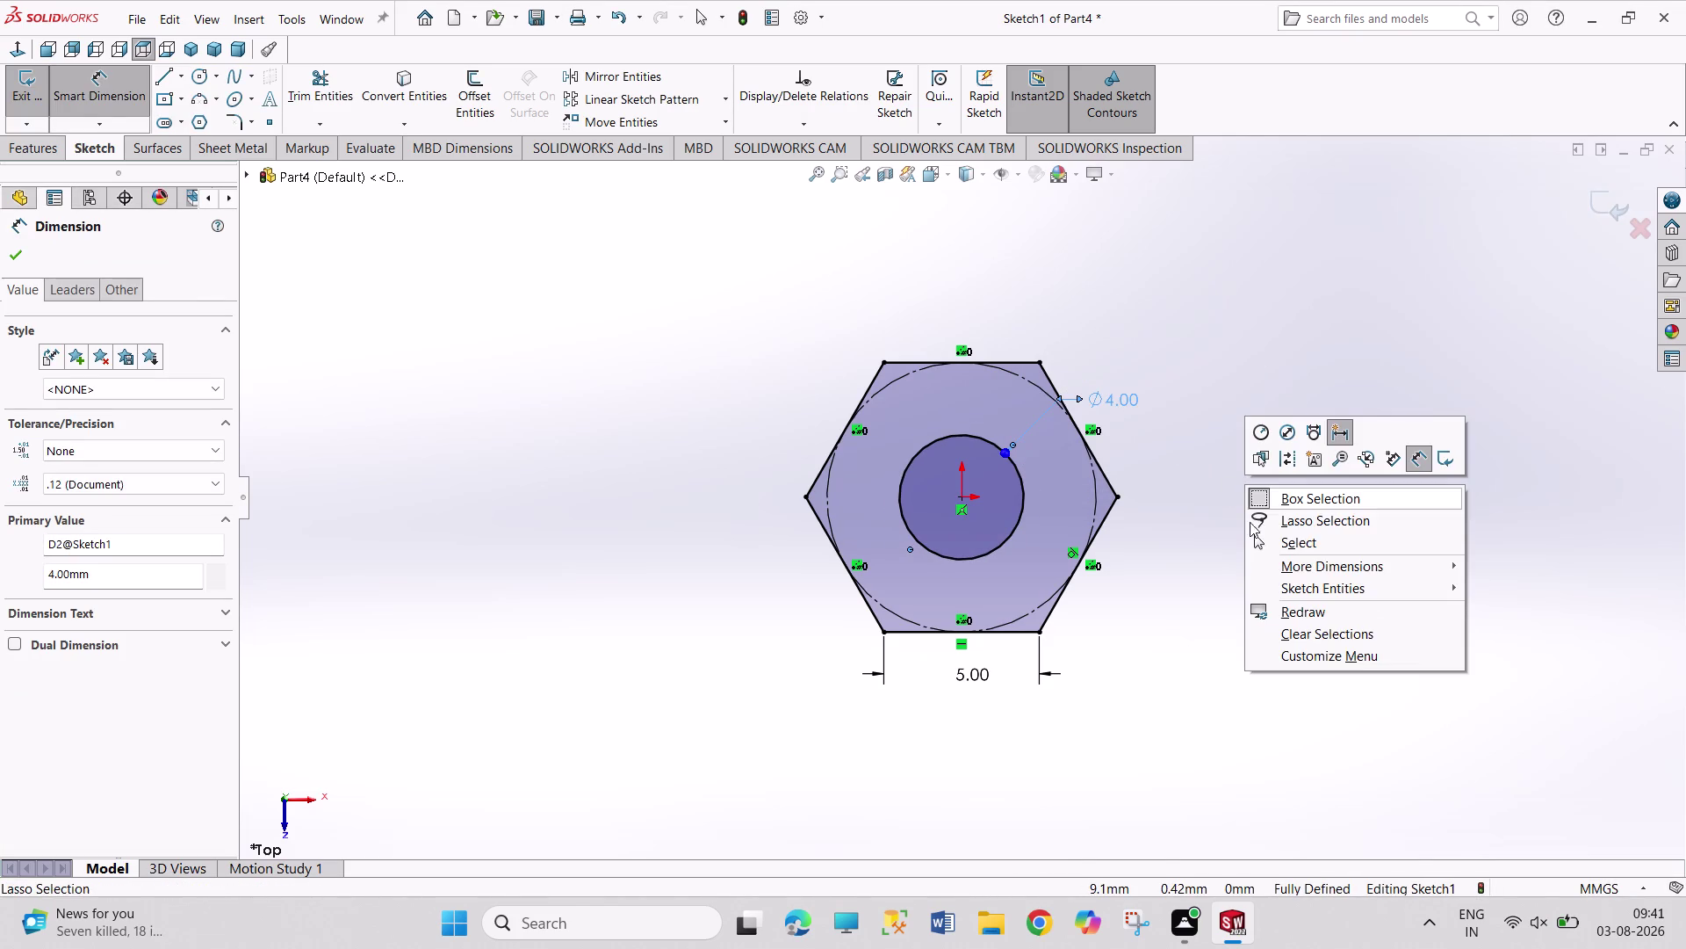
click(1255, 540)
click(36, 99)
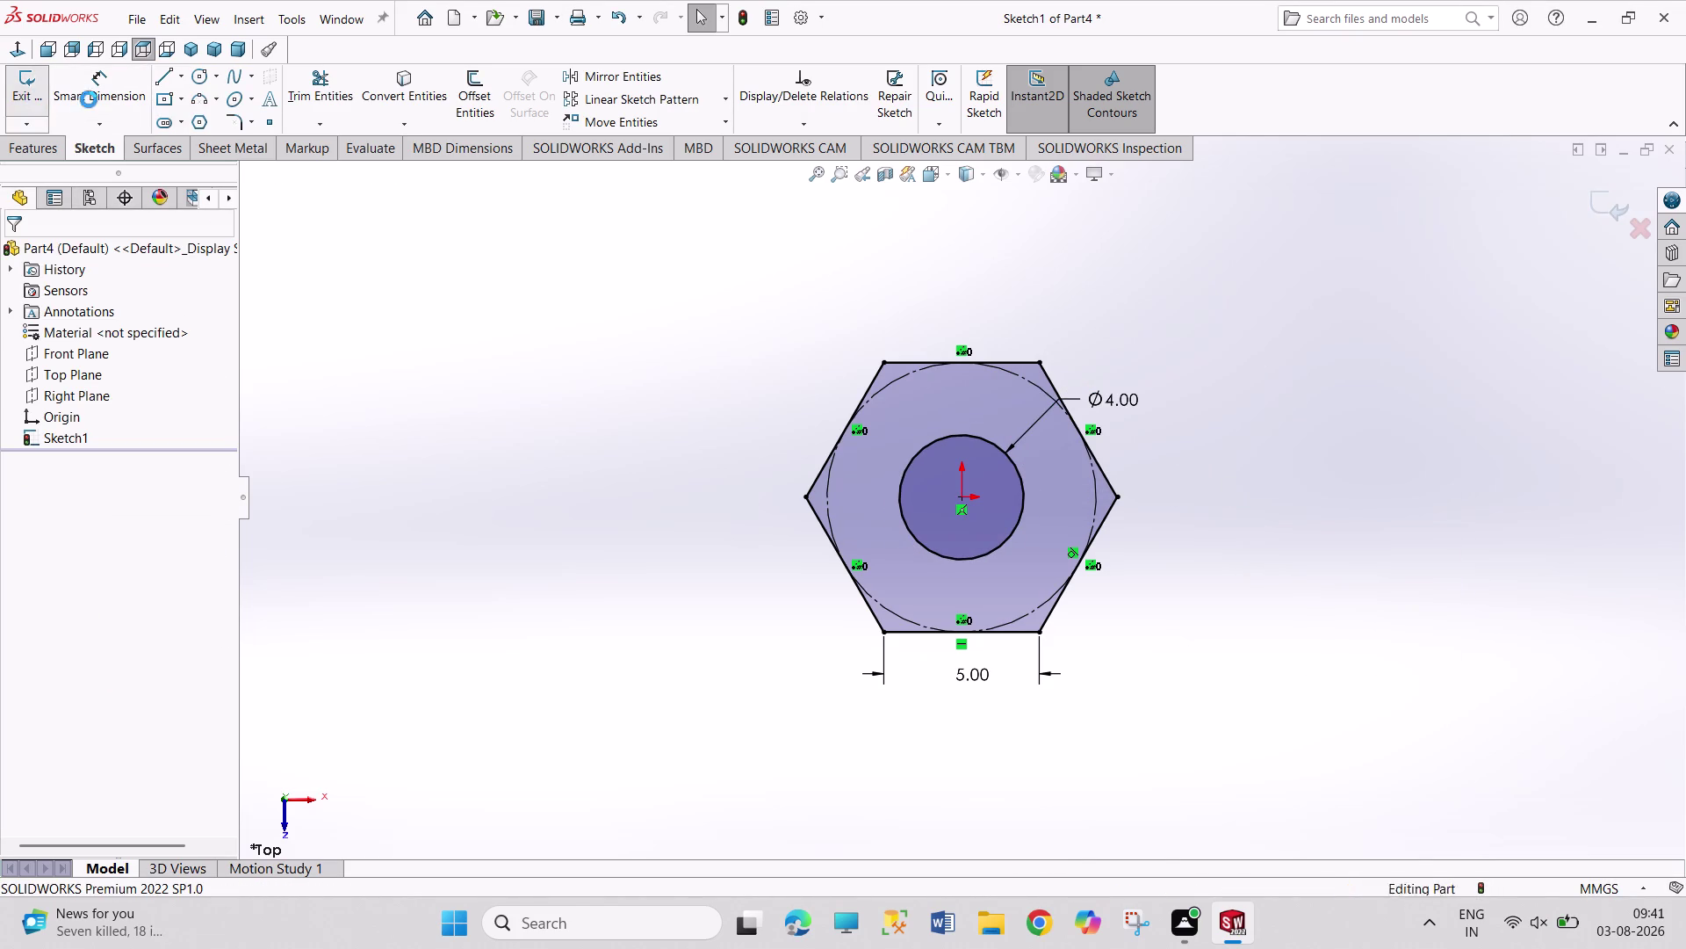
click(35, 108)
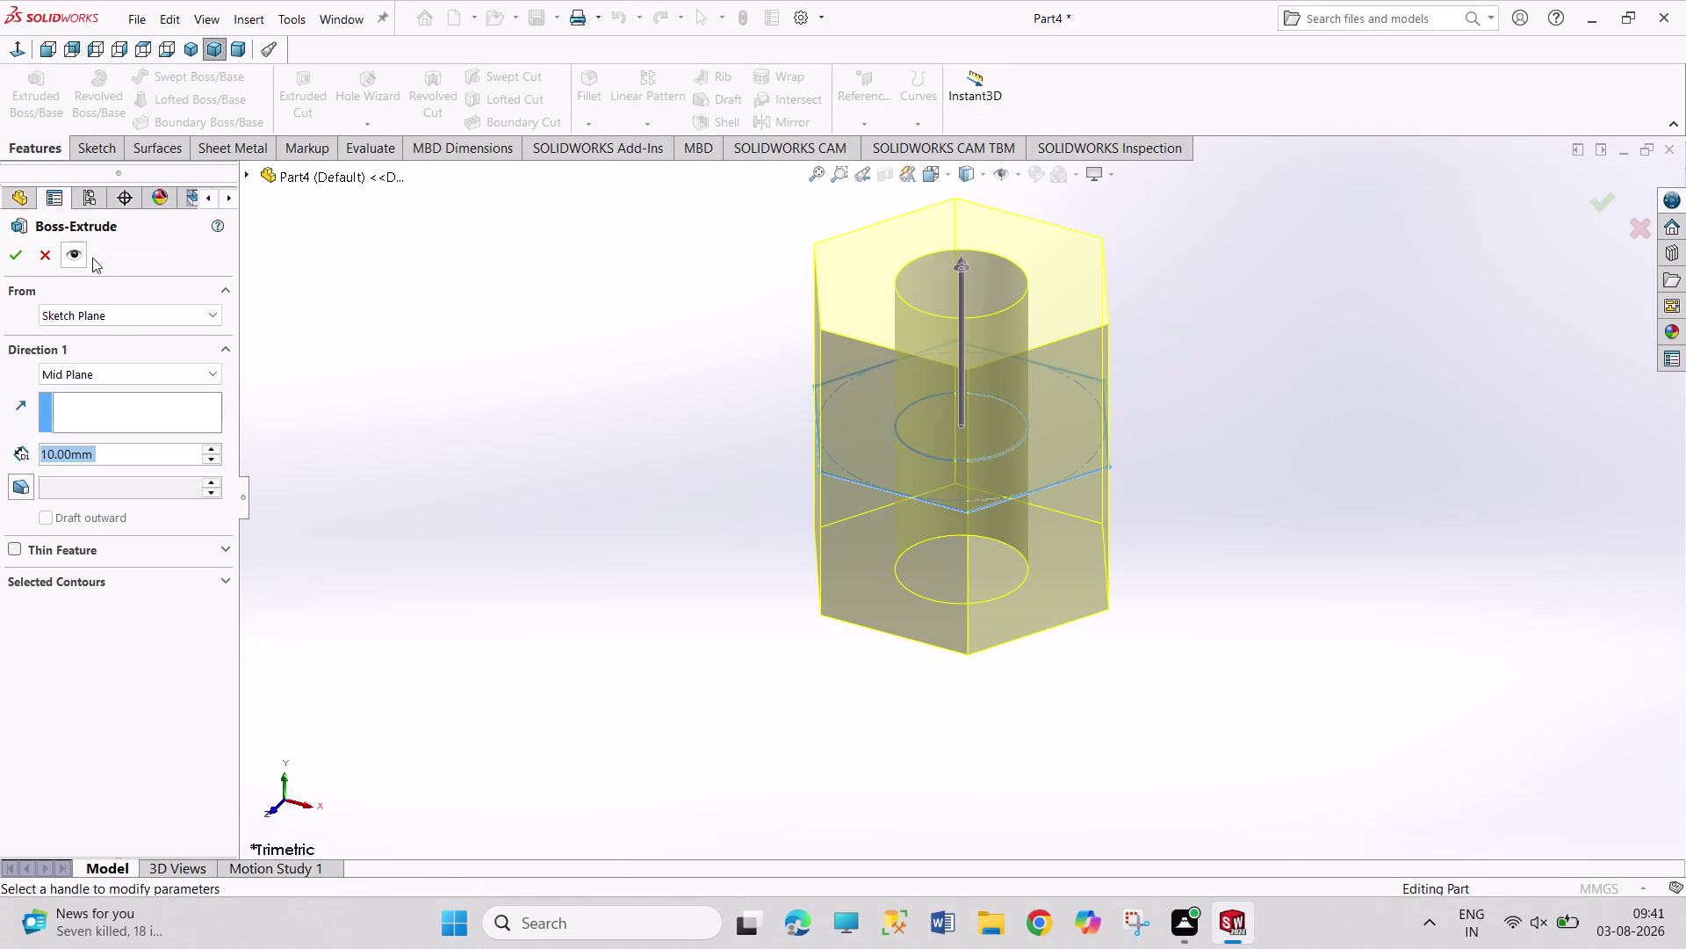
Extrude the hexagon sketch 5 mm mid-plane as Boss-Extrude1.
key(5)
key(Return)
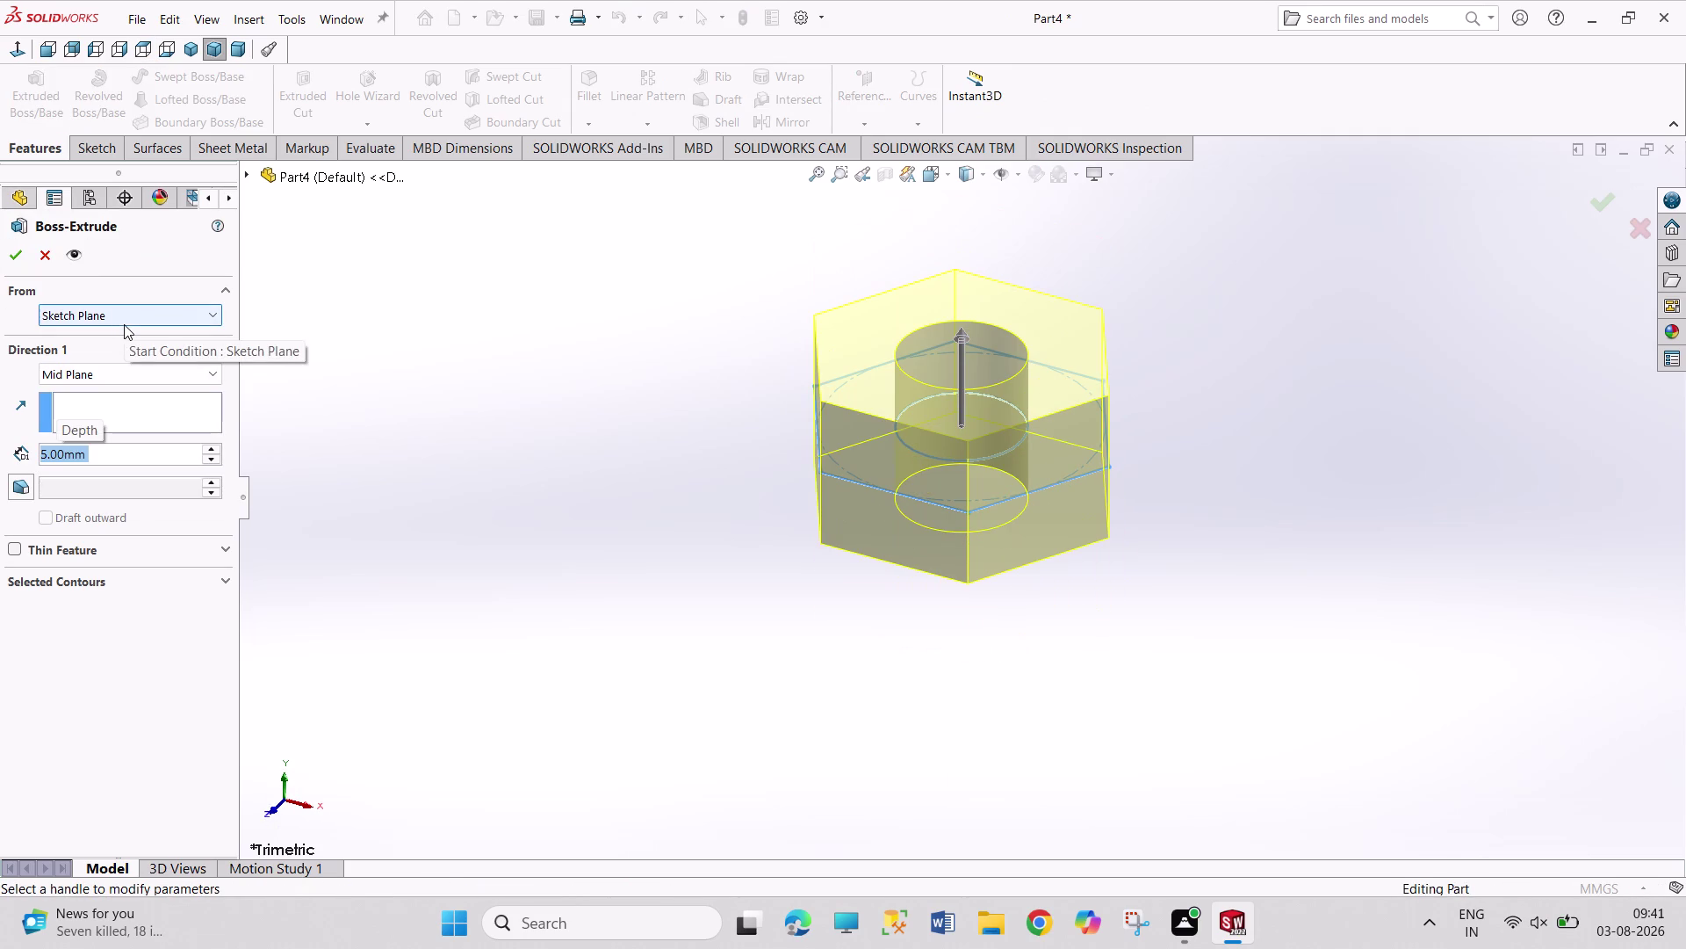
click(24, 250)
click(444, 353)
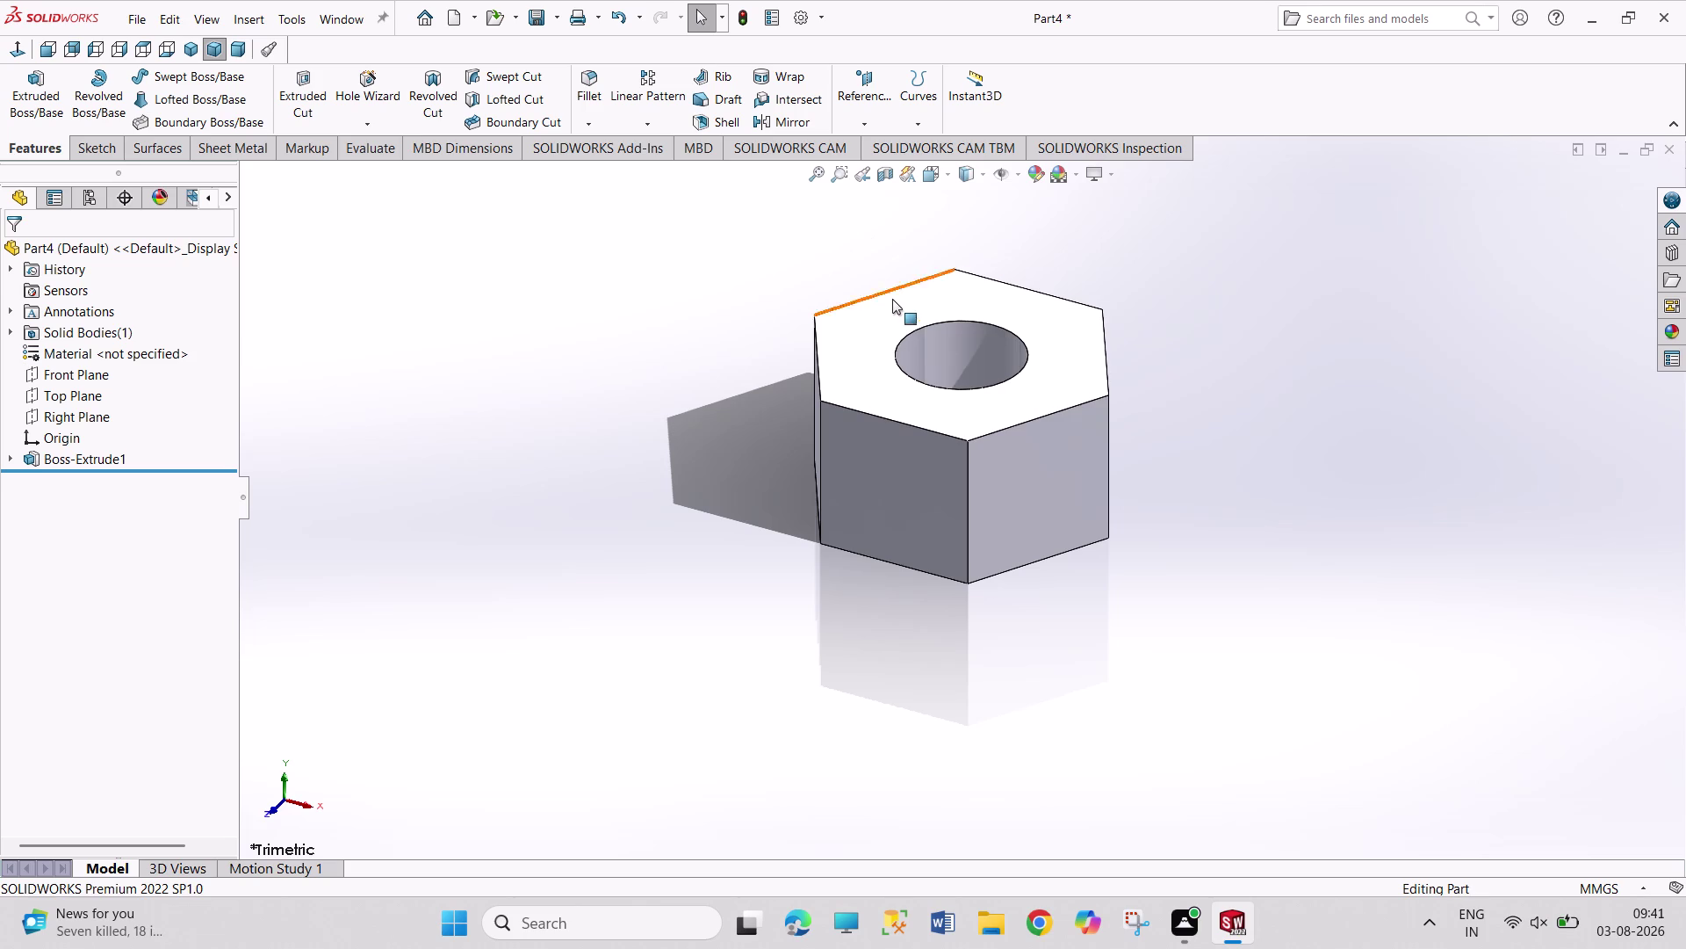
Start Sketch2 on the top face of the hex body.
click(895, 311)
click(963, 269)
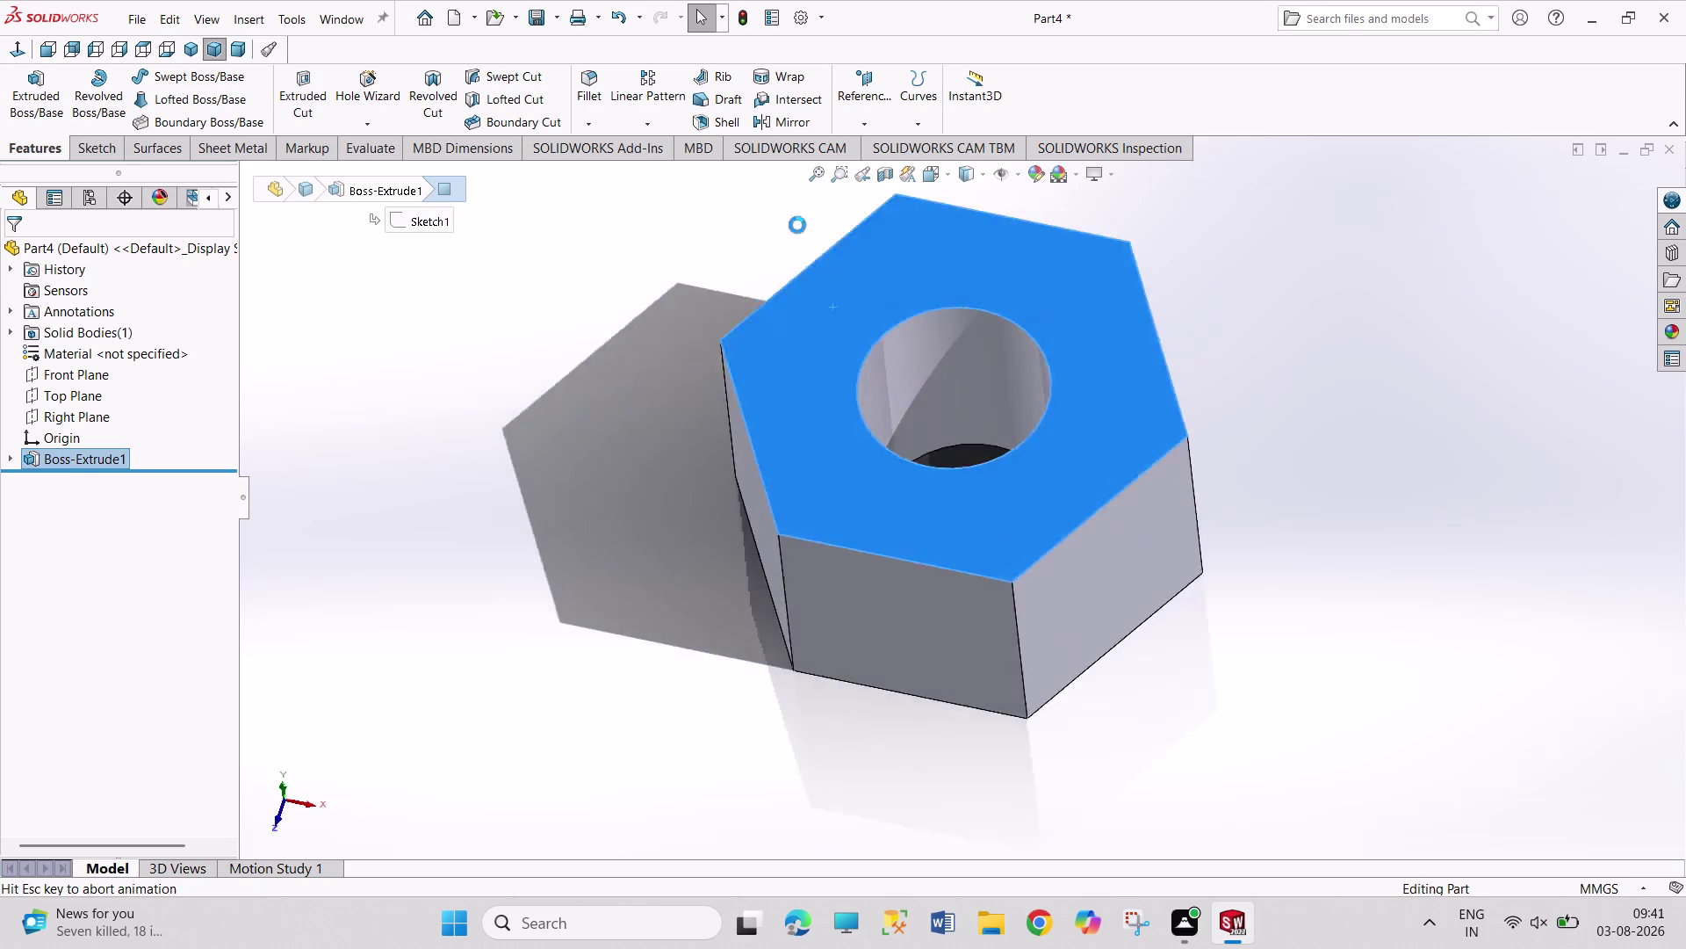
click(199, 72)
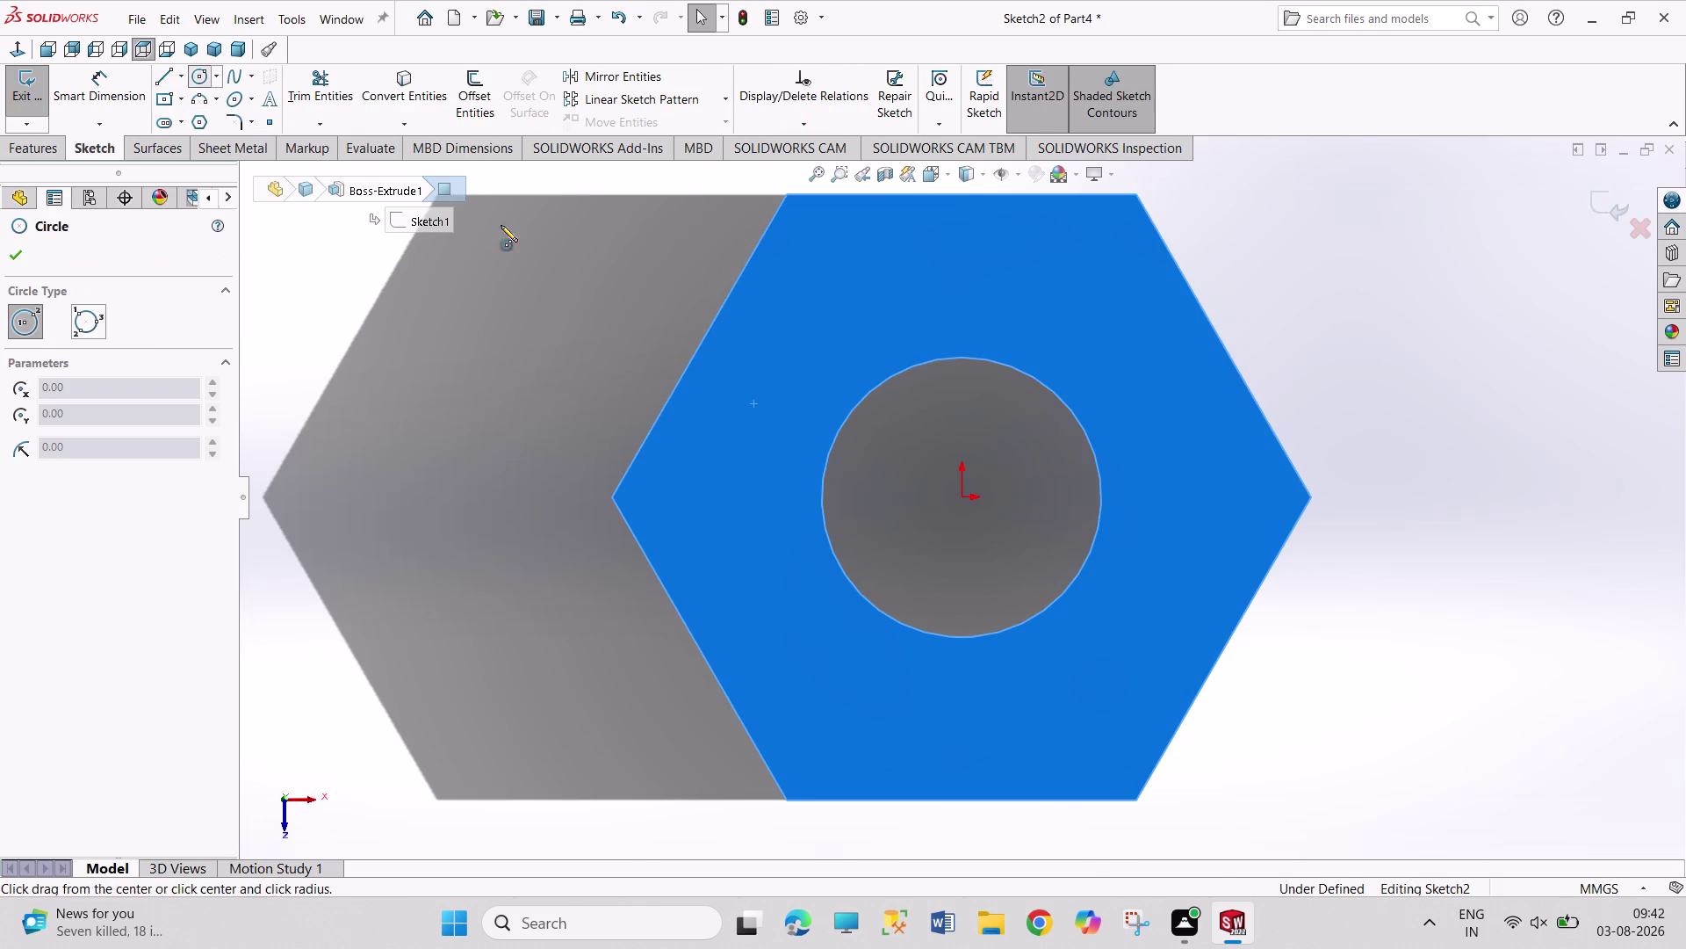
Draw a circle at the hole's centre, make it tangent to a hexagon edge, and close Sketch2.
click(964, 498)
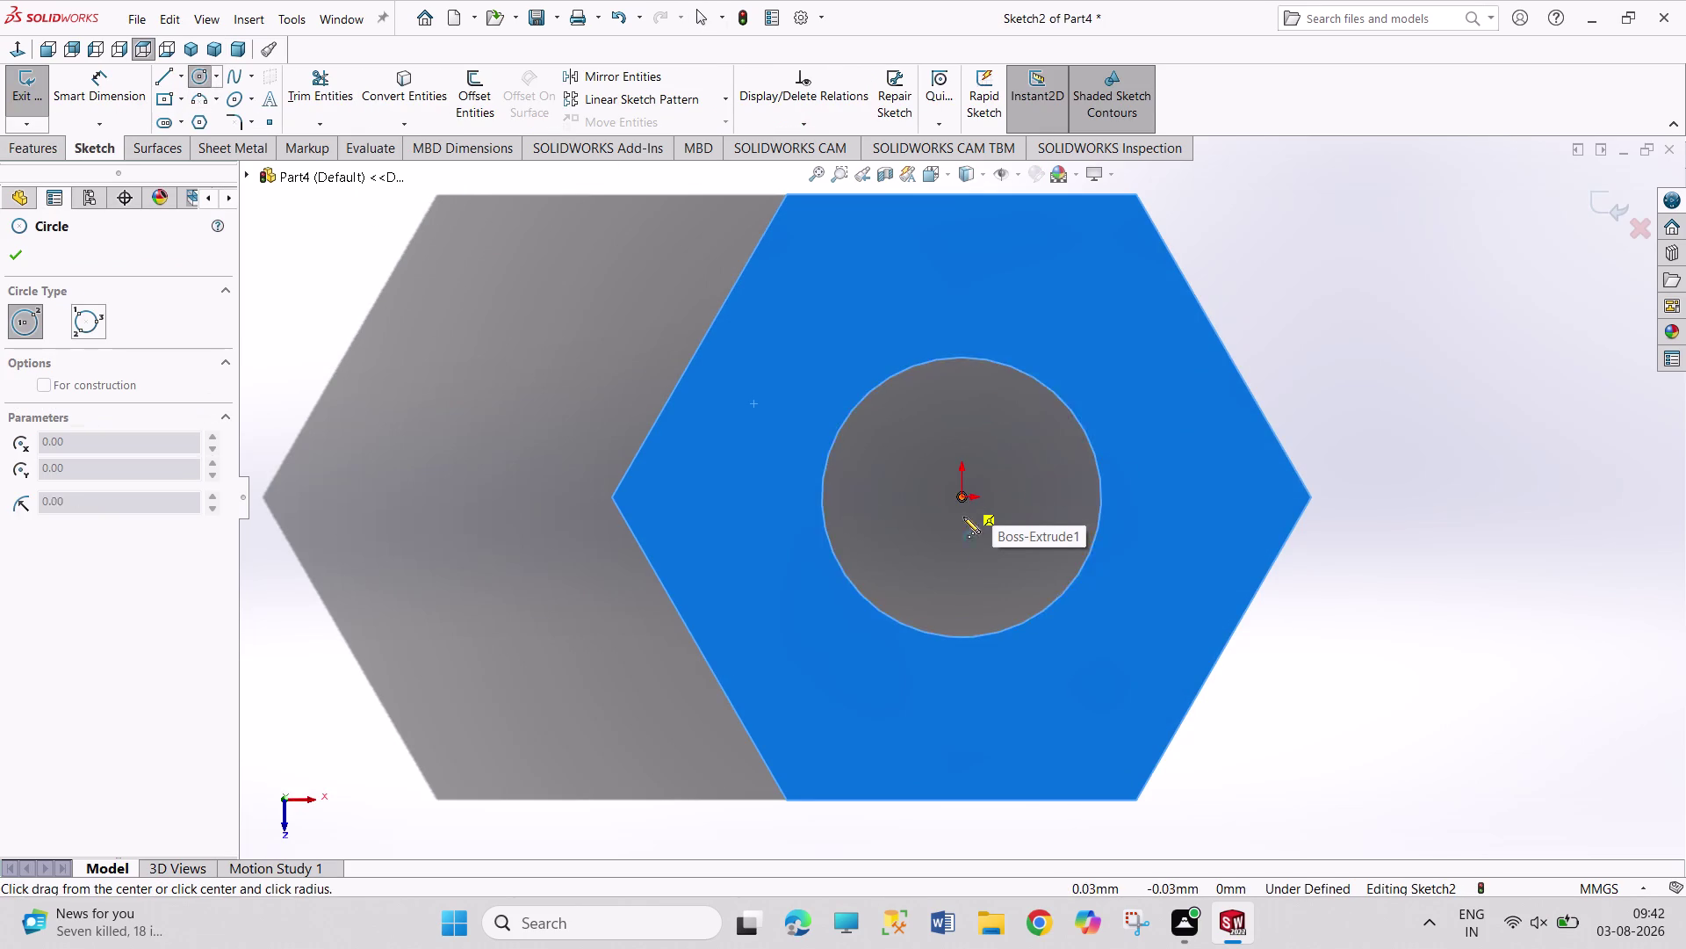
click(1003, 767)
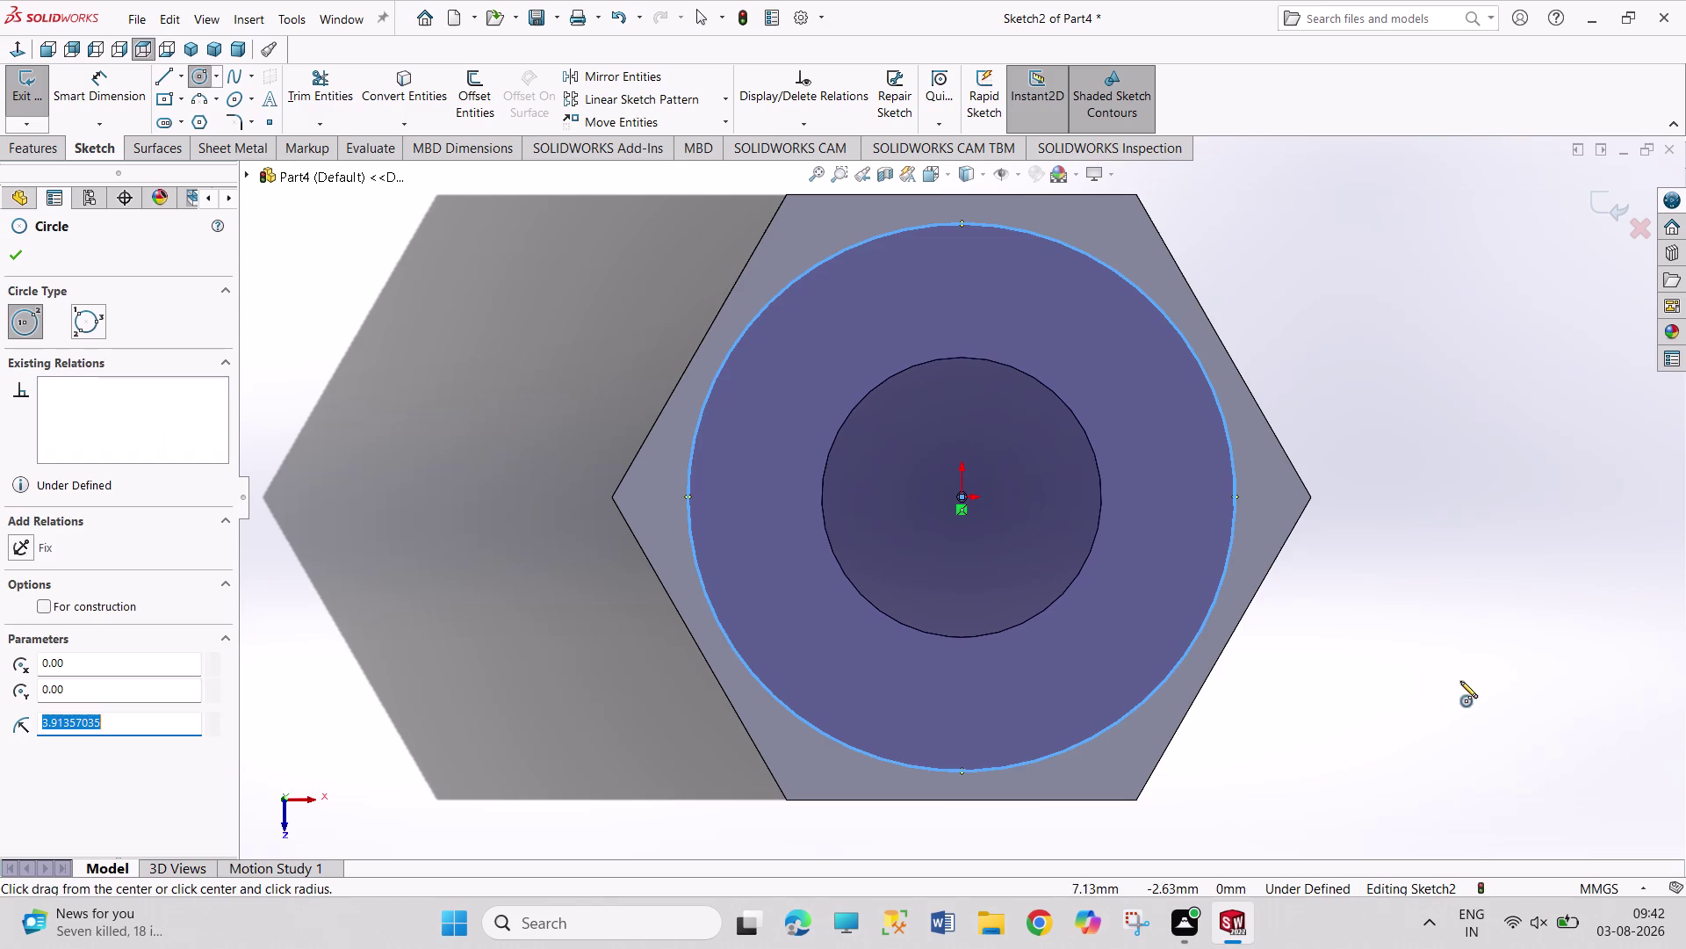
right_drag(1461, 681, 1455, 565)
right_click(1448, 521)
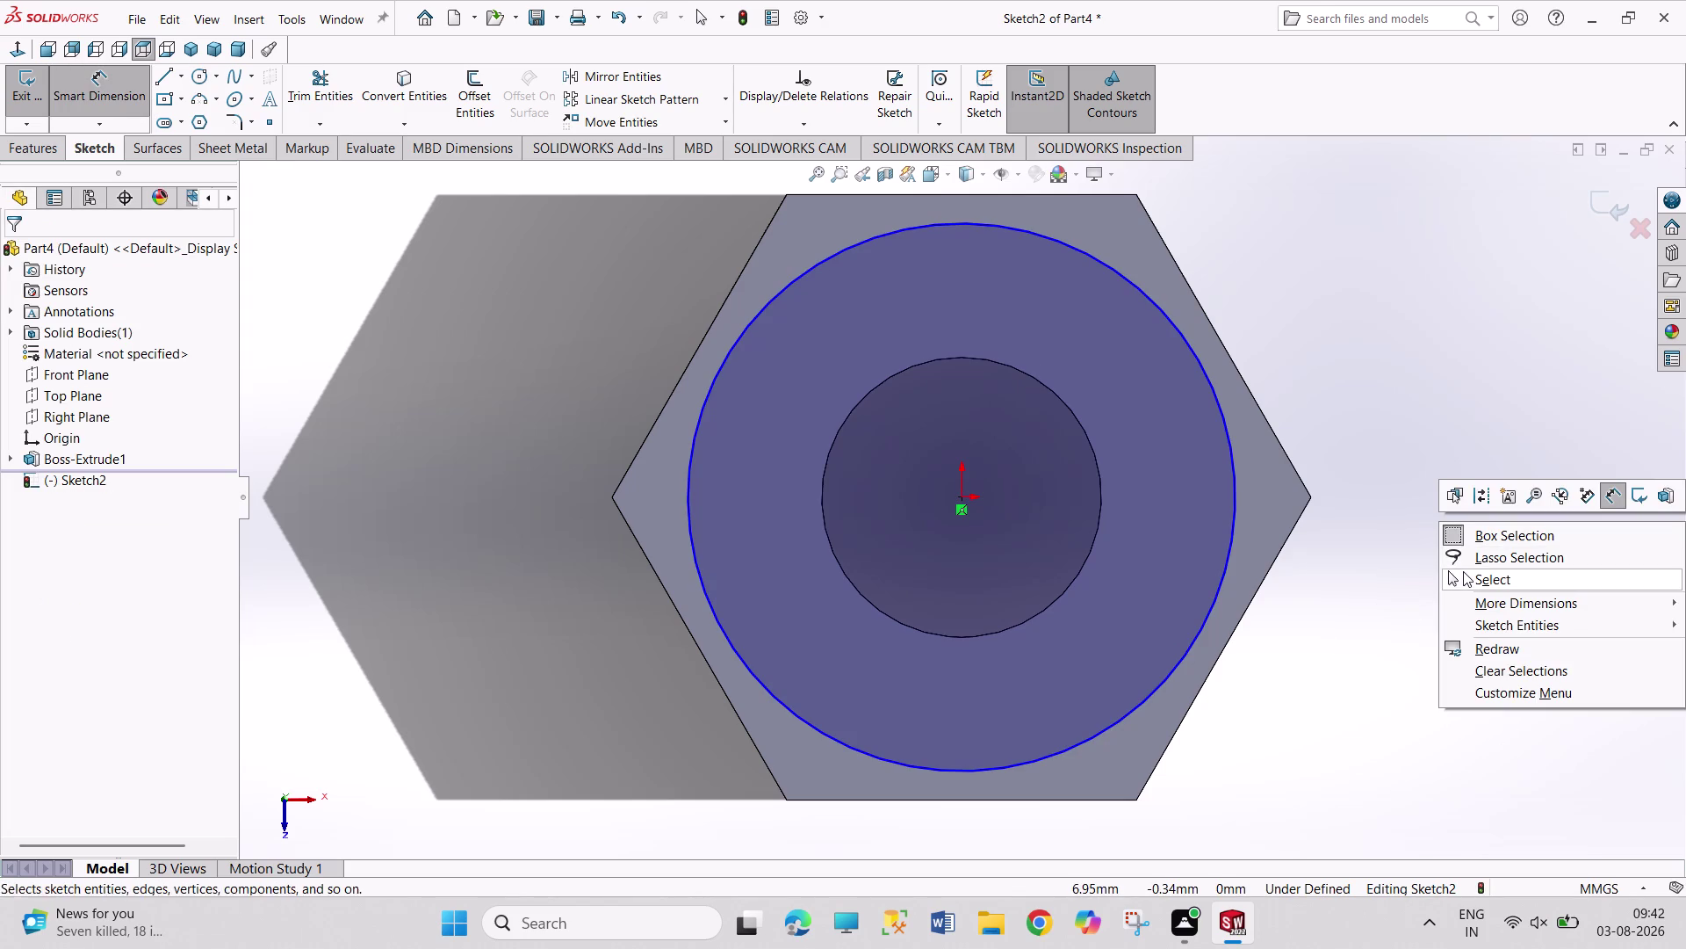
click(1464, 571)
click(1001, 765)
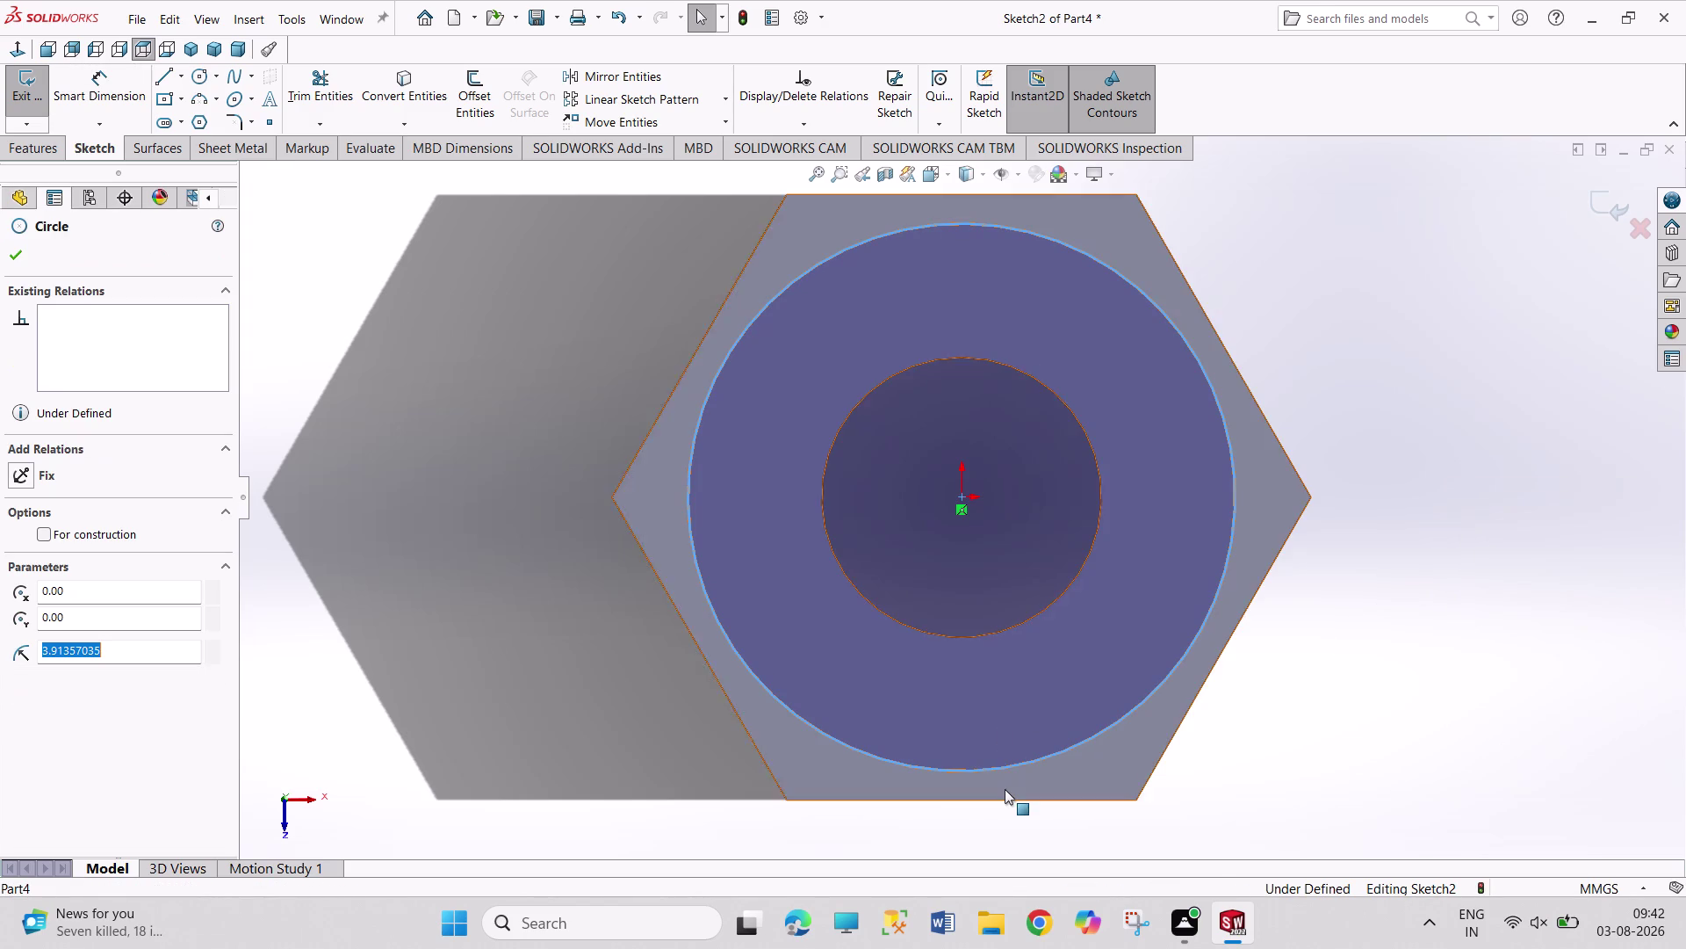
click(1009, 798)
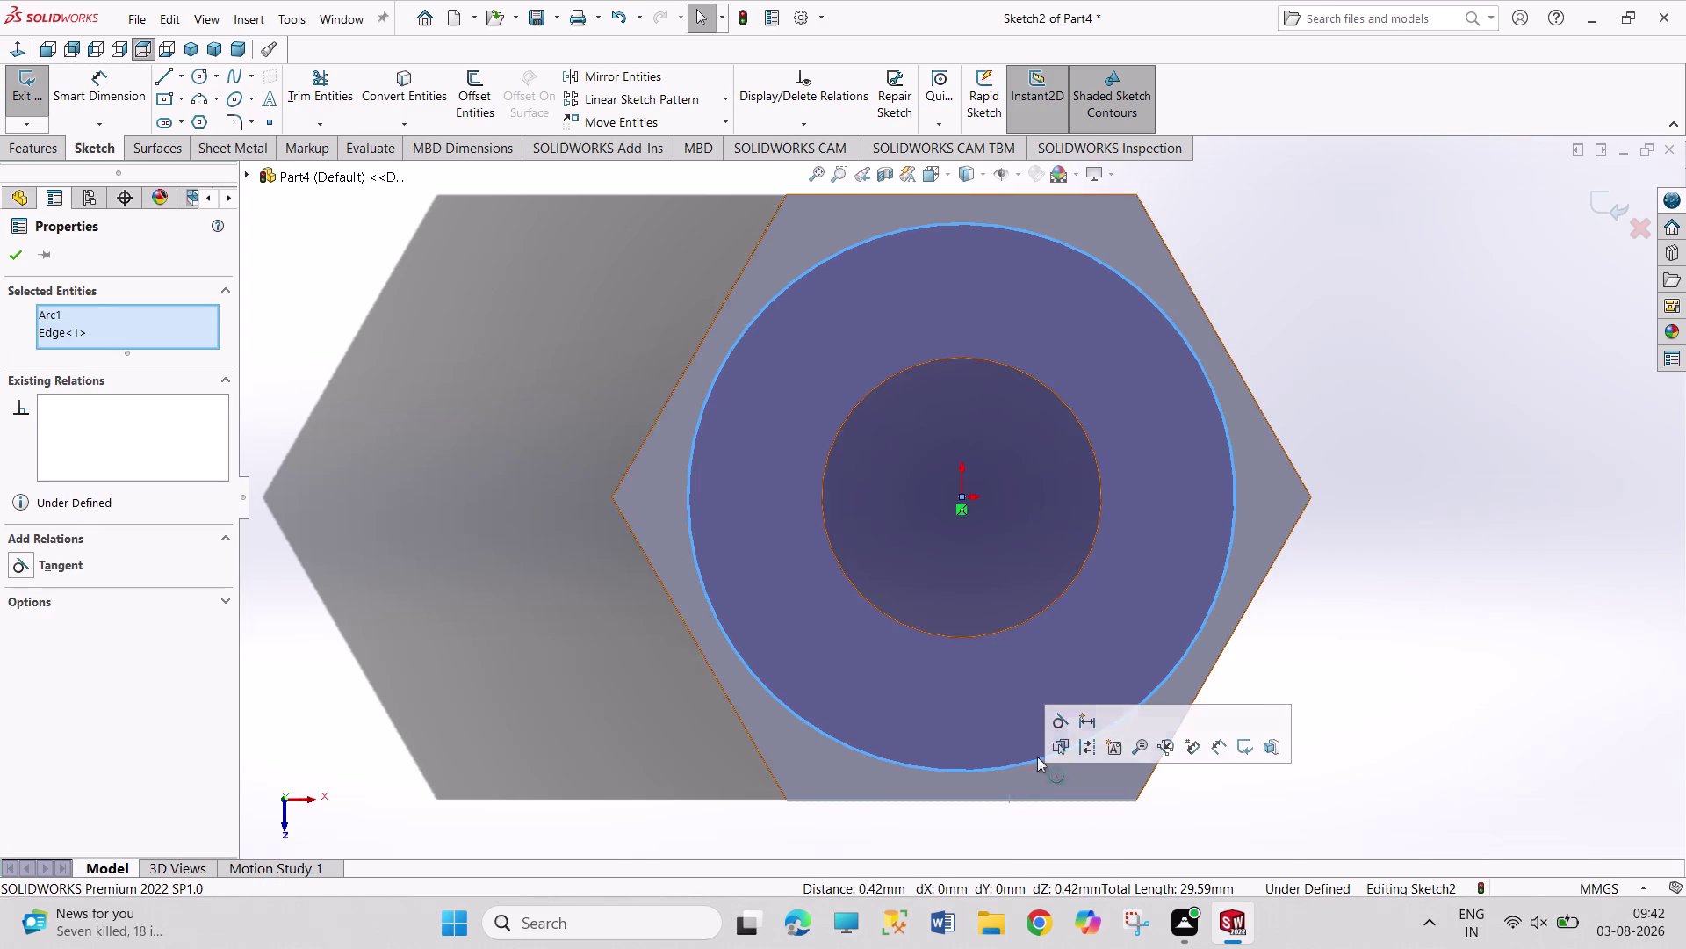
click(1058, 717)
click(1453, 645)
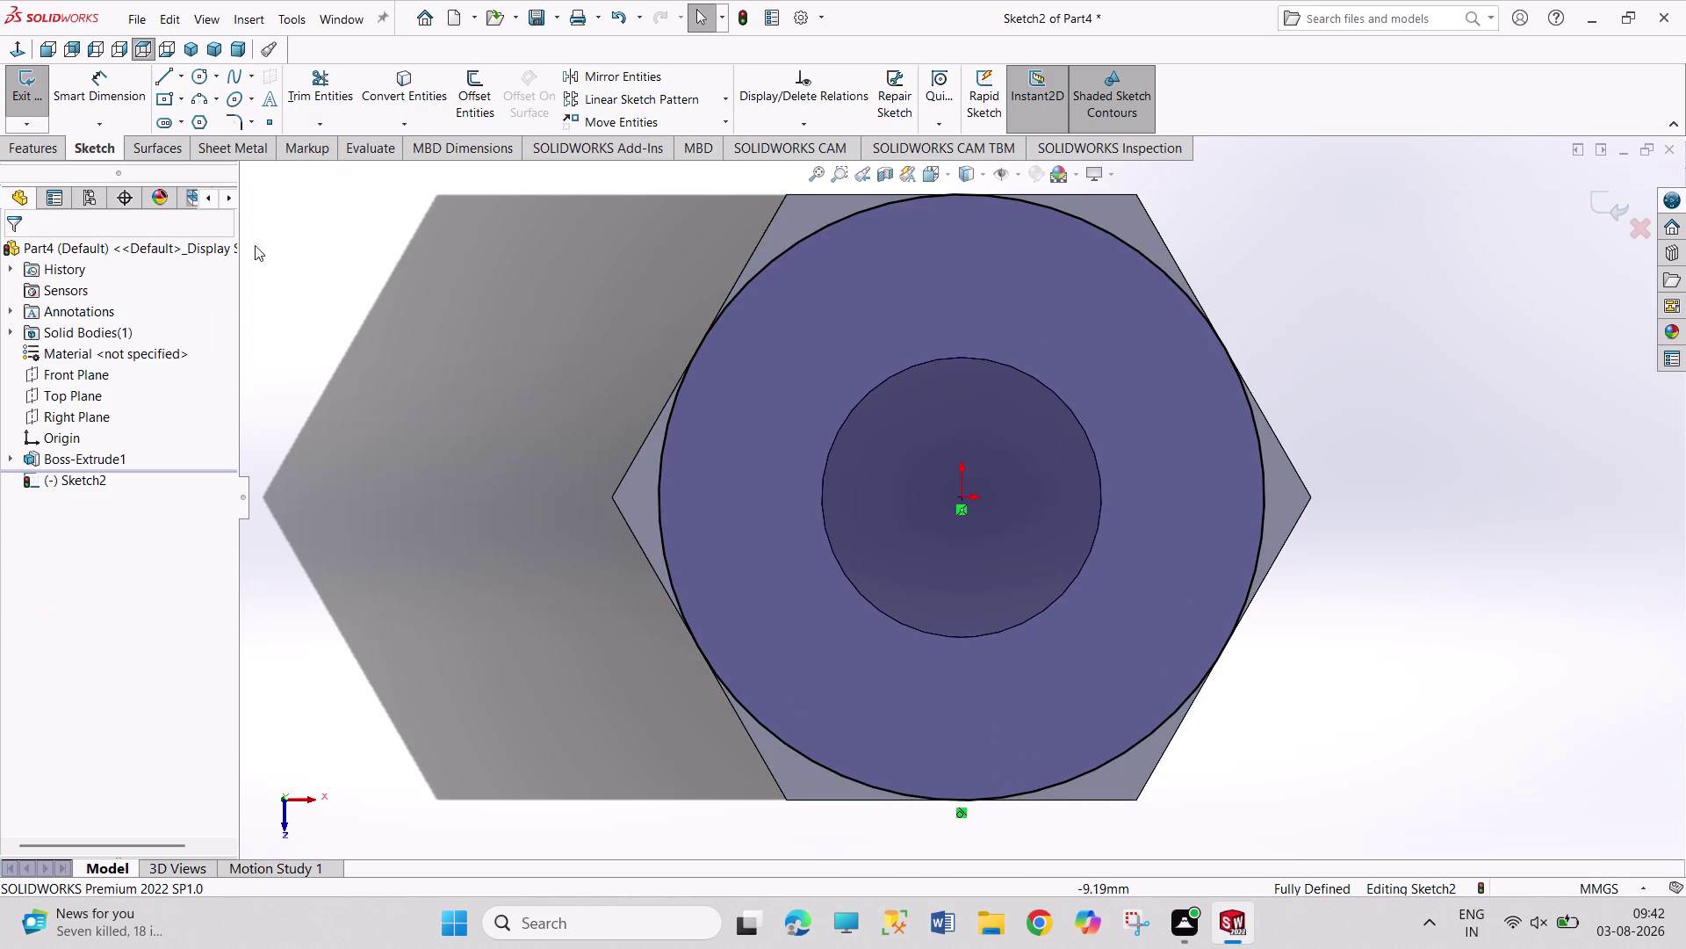
click(14, 85)
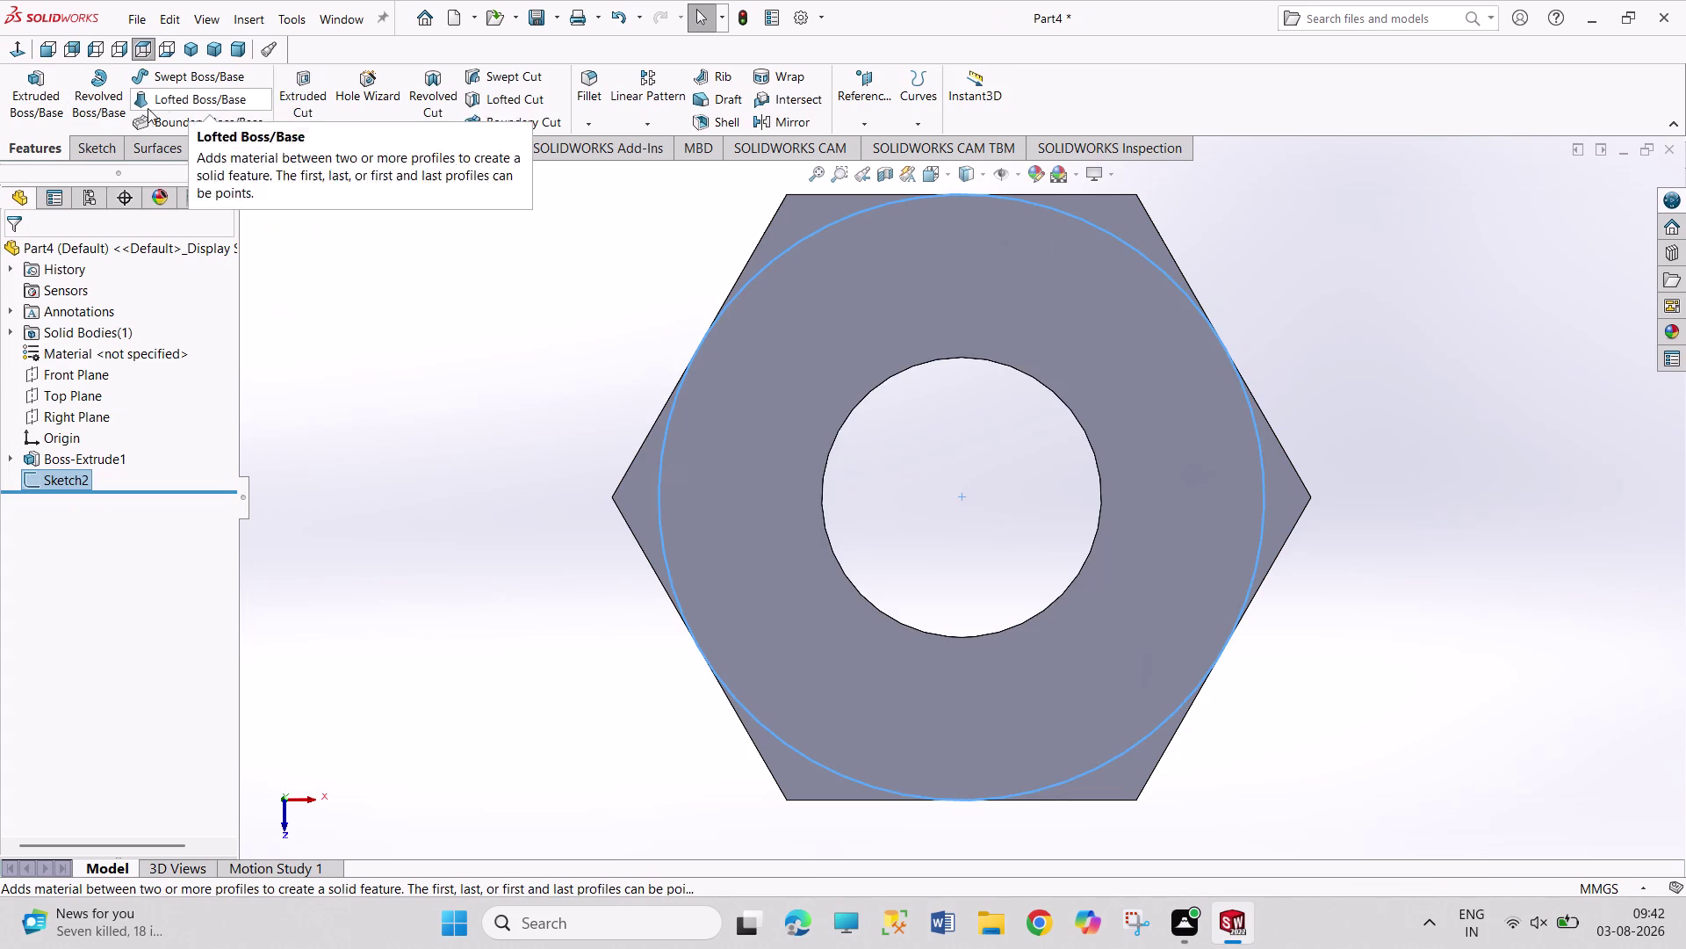
Extrude-cut outside the circle with a 45° draft as Cut-Extrude1, then view isometric.
click(309, 95)
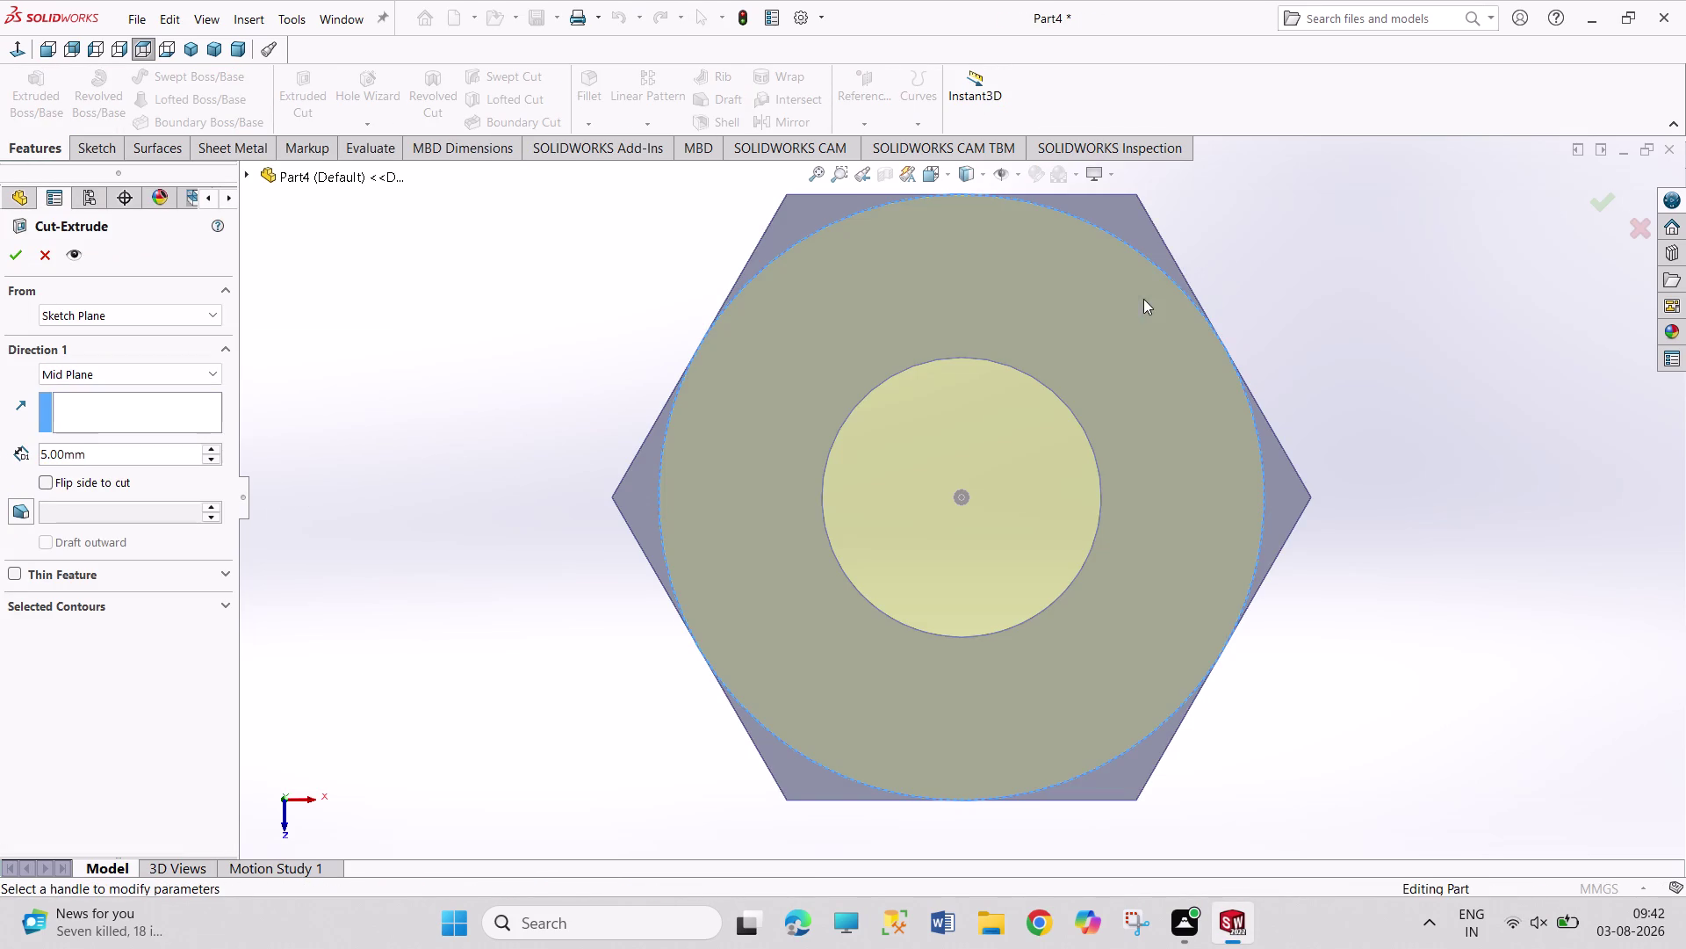
click(48, 483)
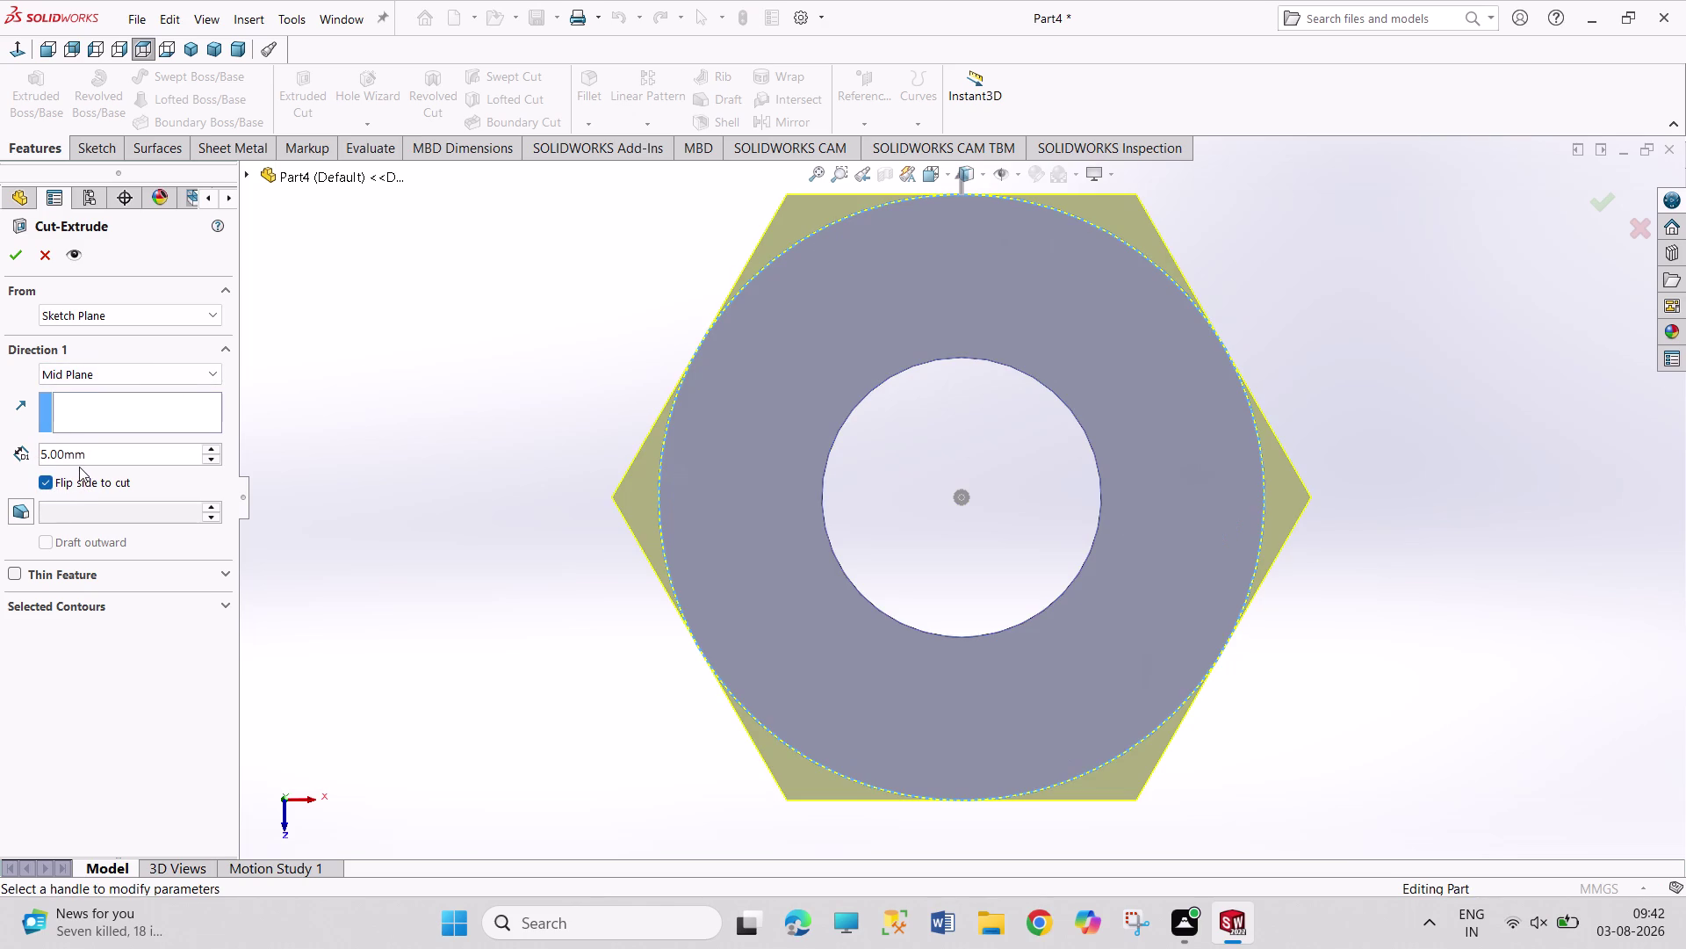
click(21, 511)
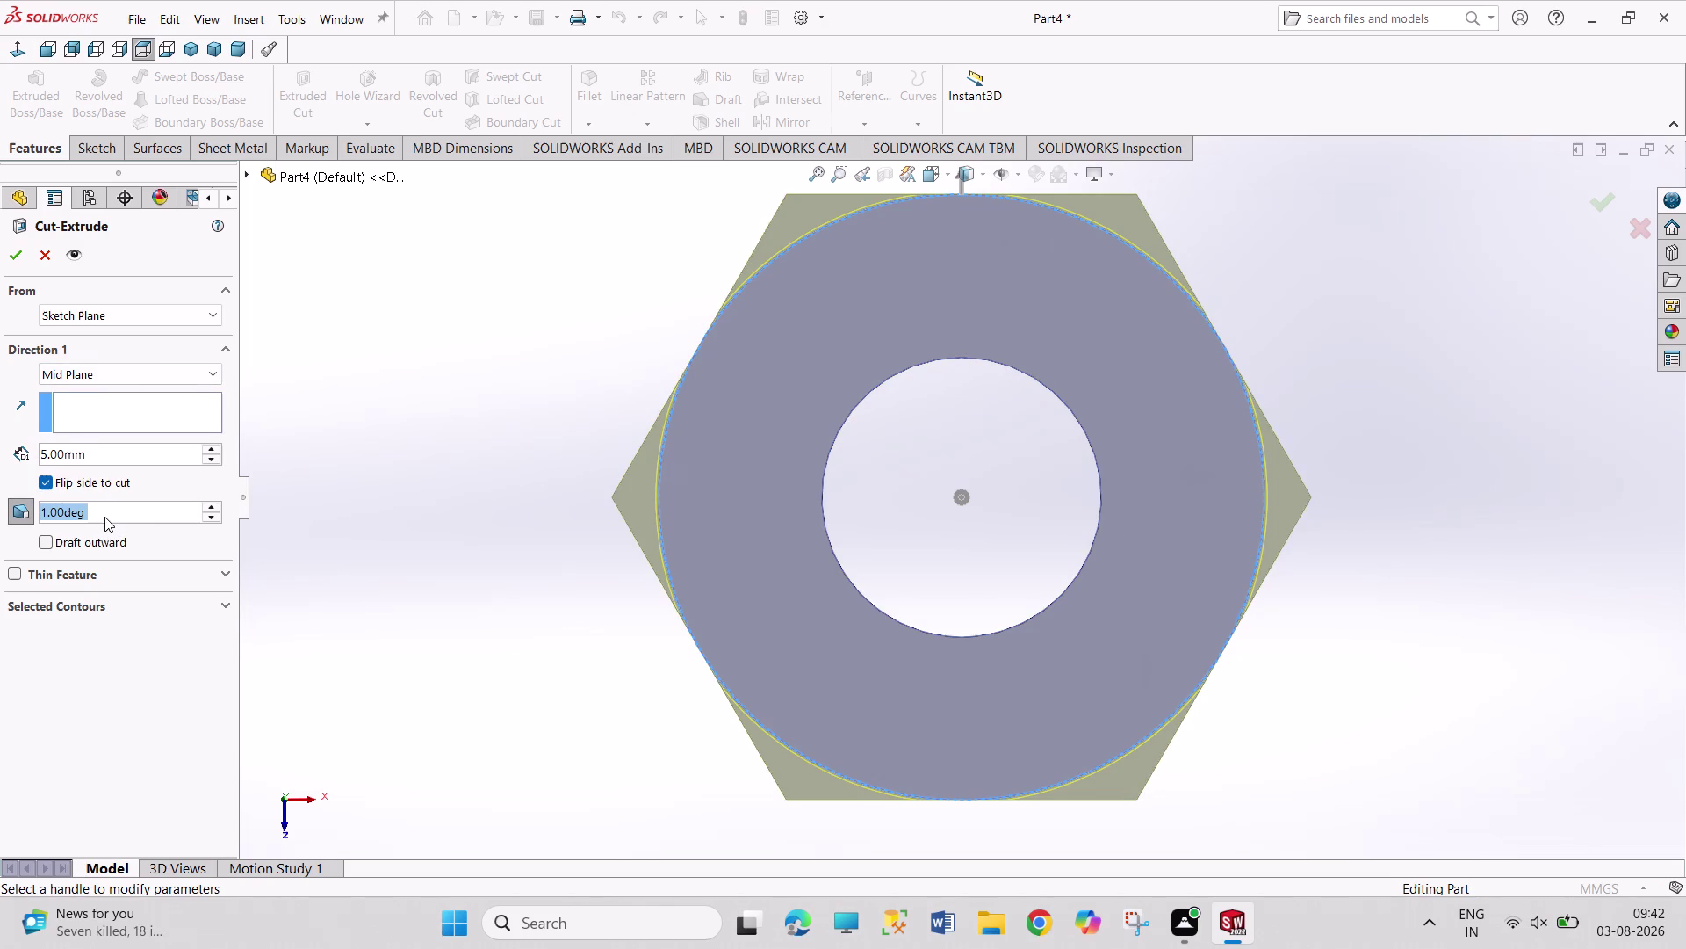
text(45)
key(Return)
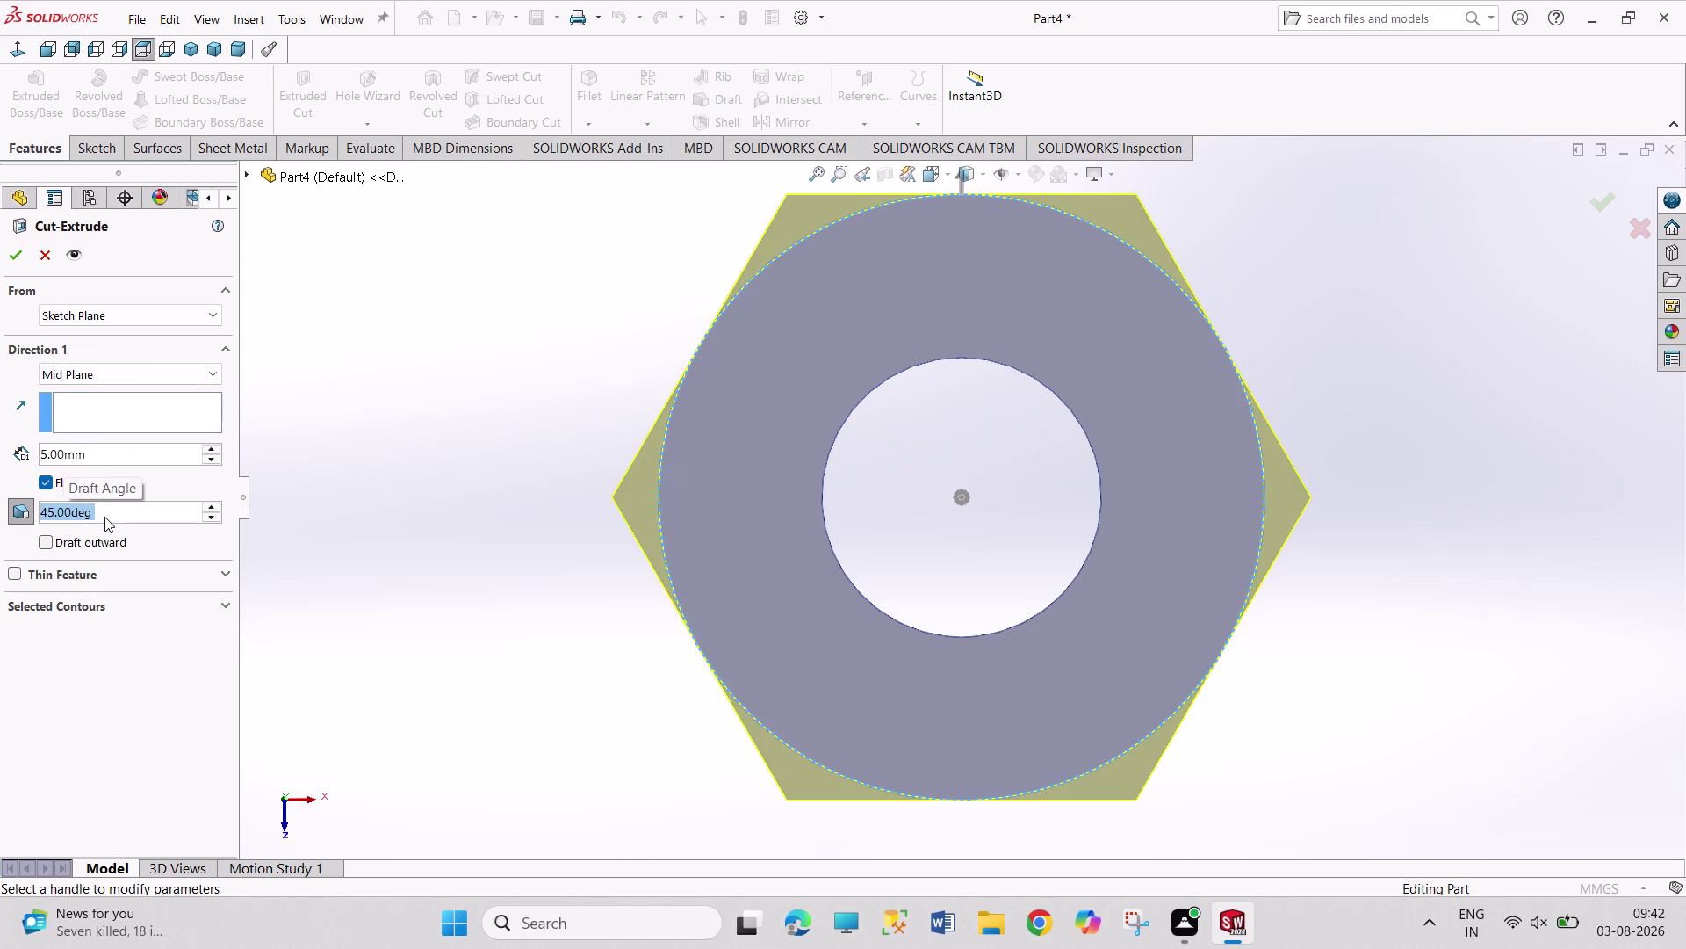
click(11, 250)
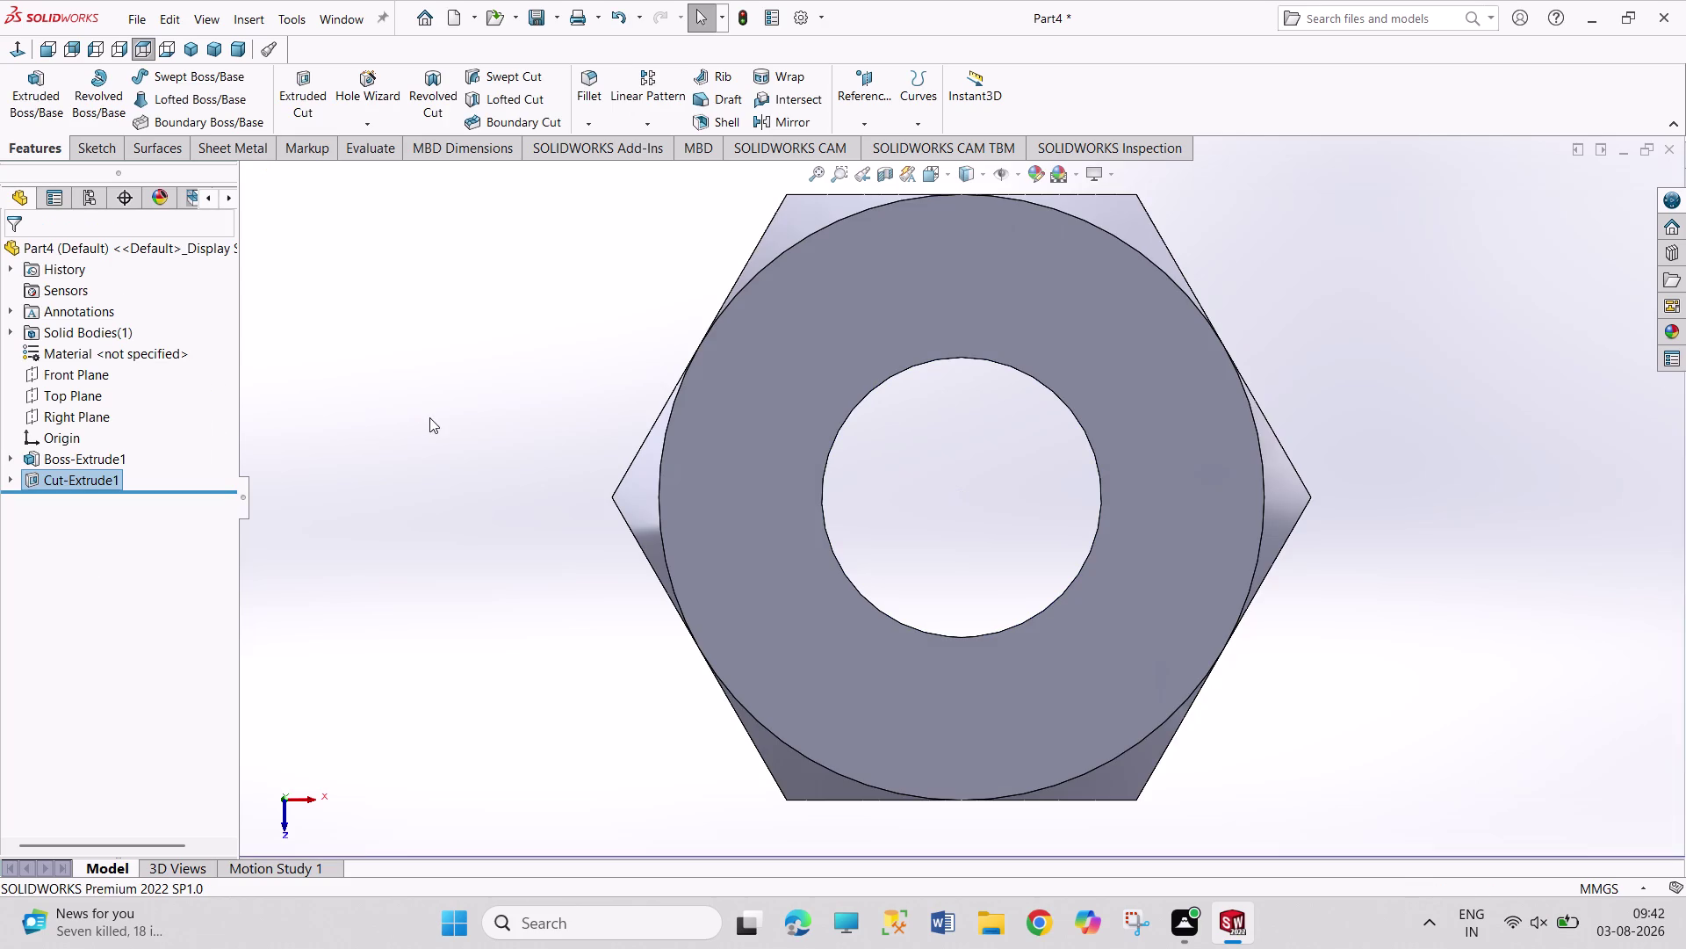
click(430, 417)
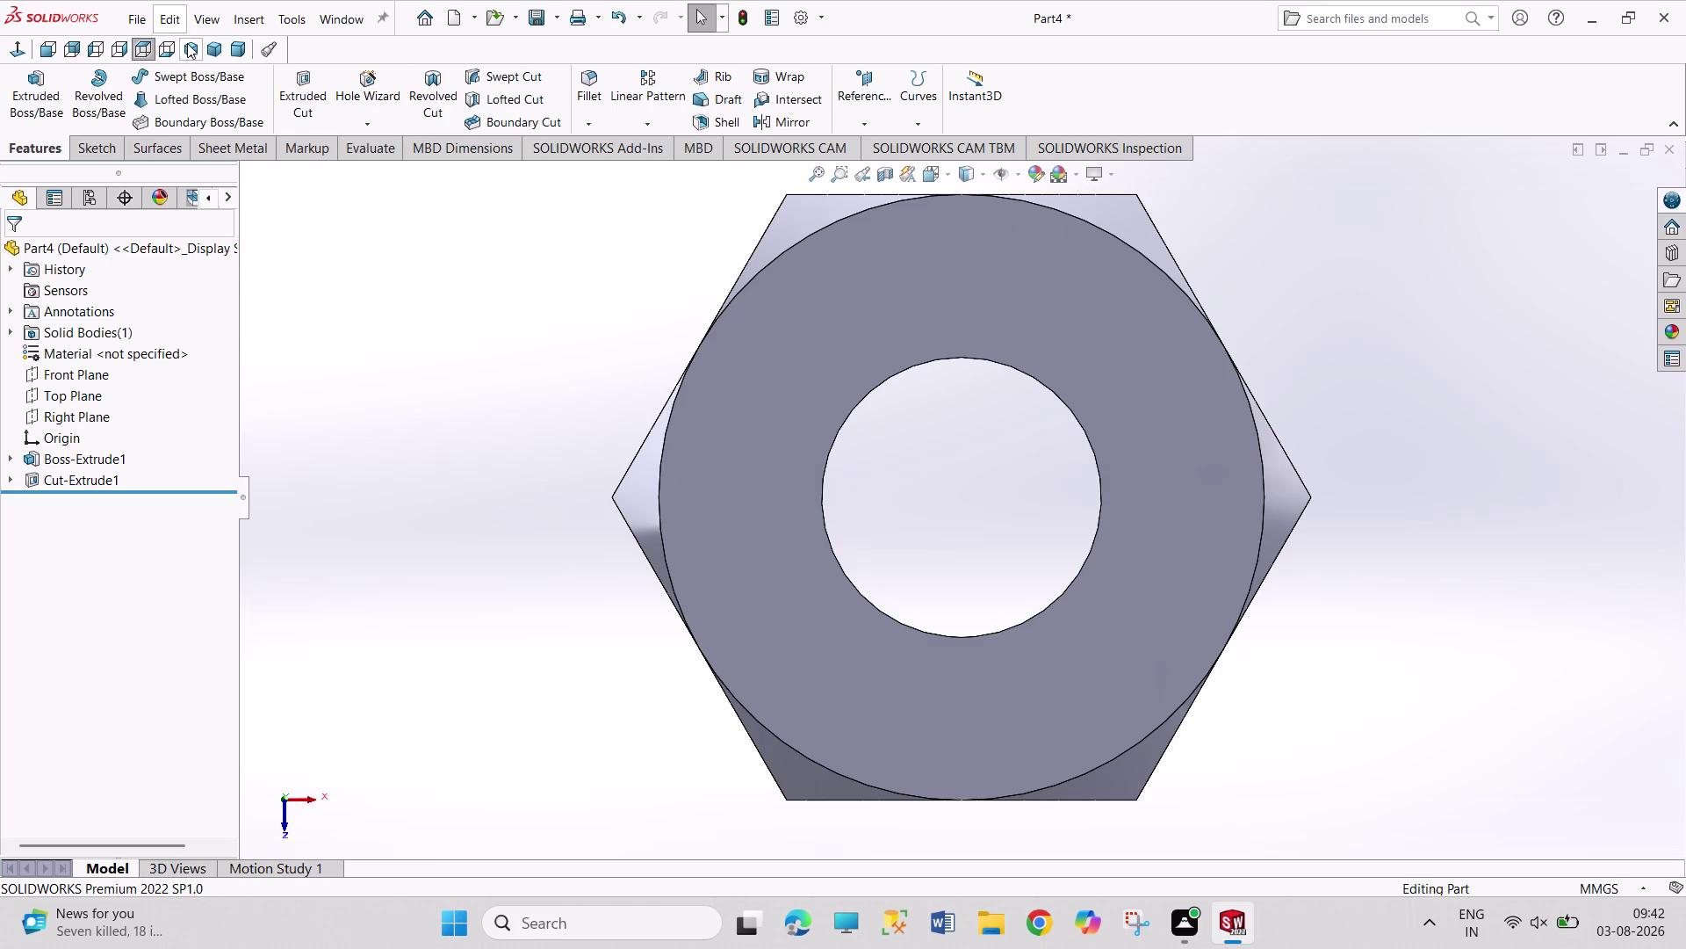
click(187, 43)
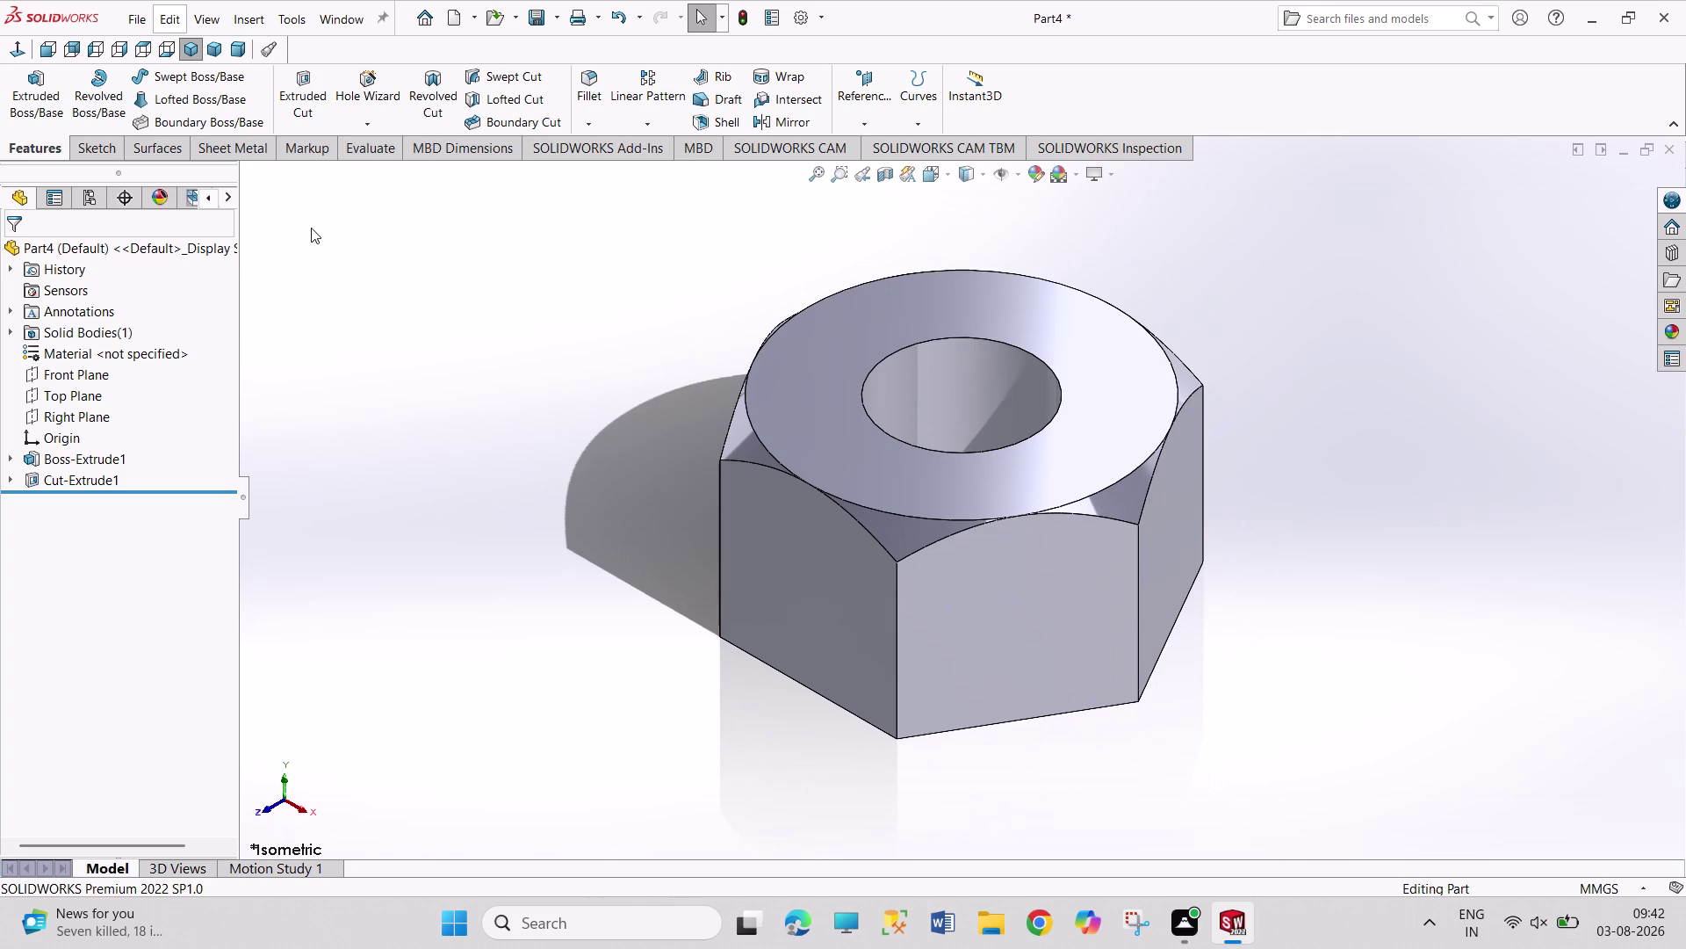
key(ctrl+s)
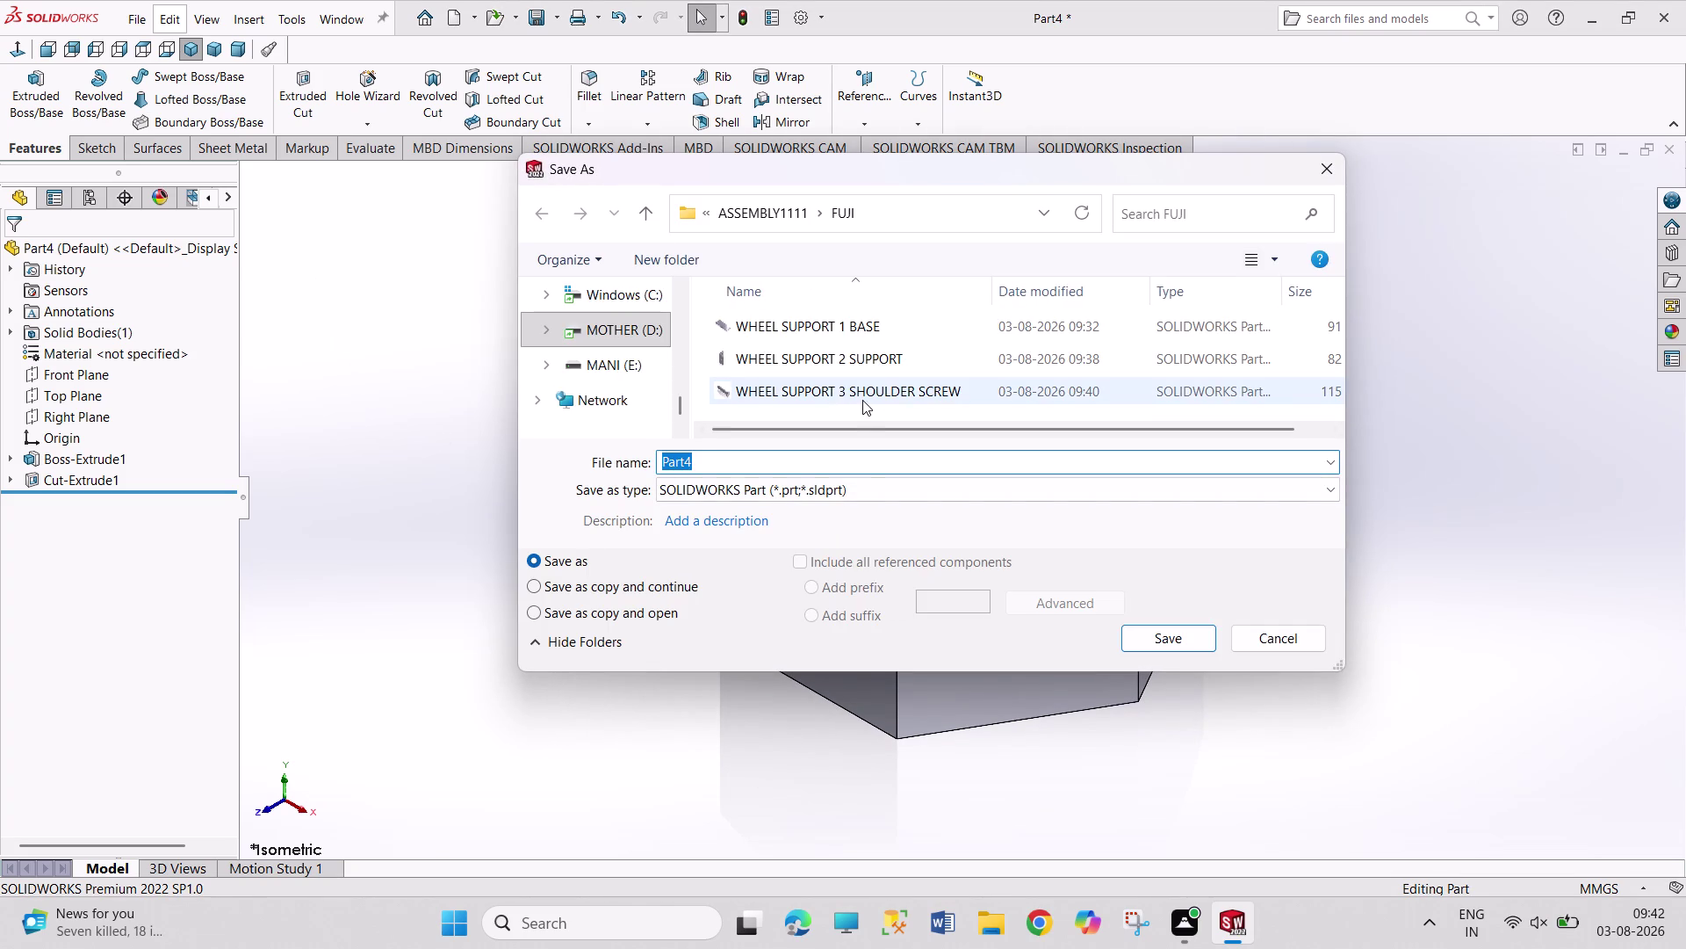
Save the part in FUJI as 'WHEEL SUPPORT 3 NUT', replacing SHOULDER SCREW with NUT.
click(863, 399)
click(917, 471)
click(917, 470)
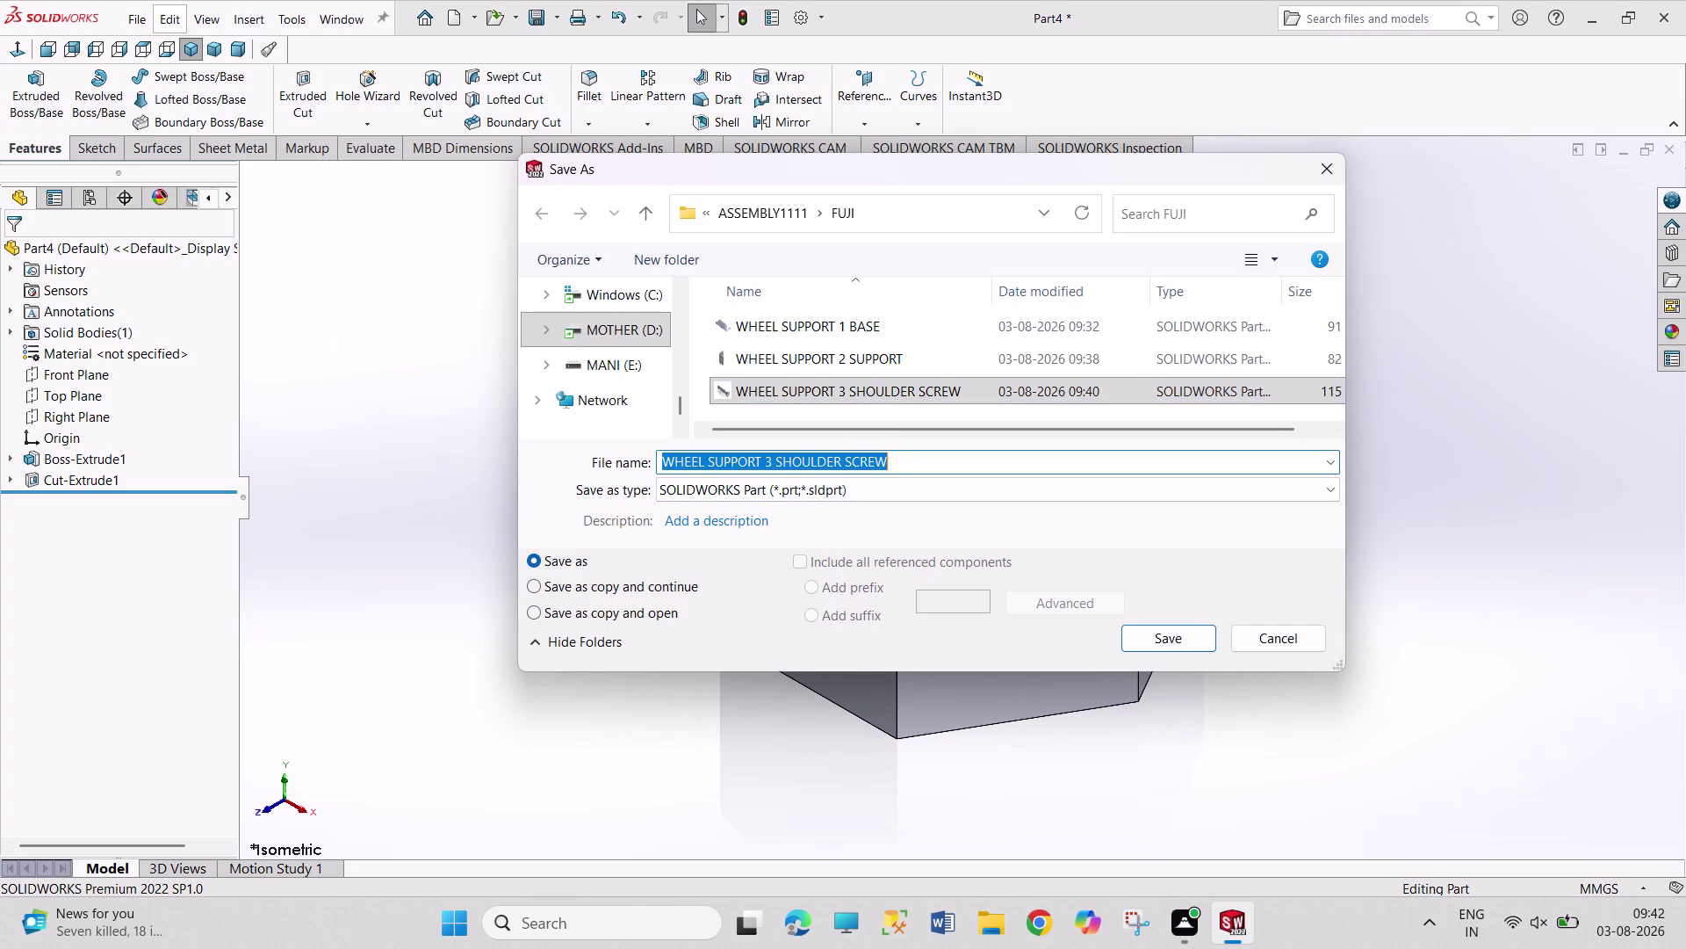
drag(913, 461, 775, 462)
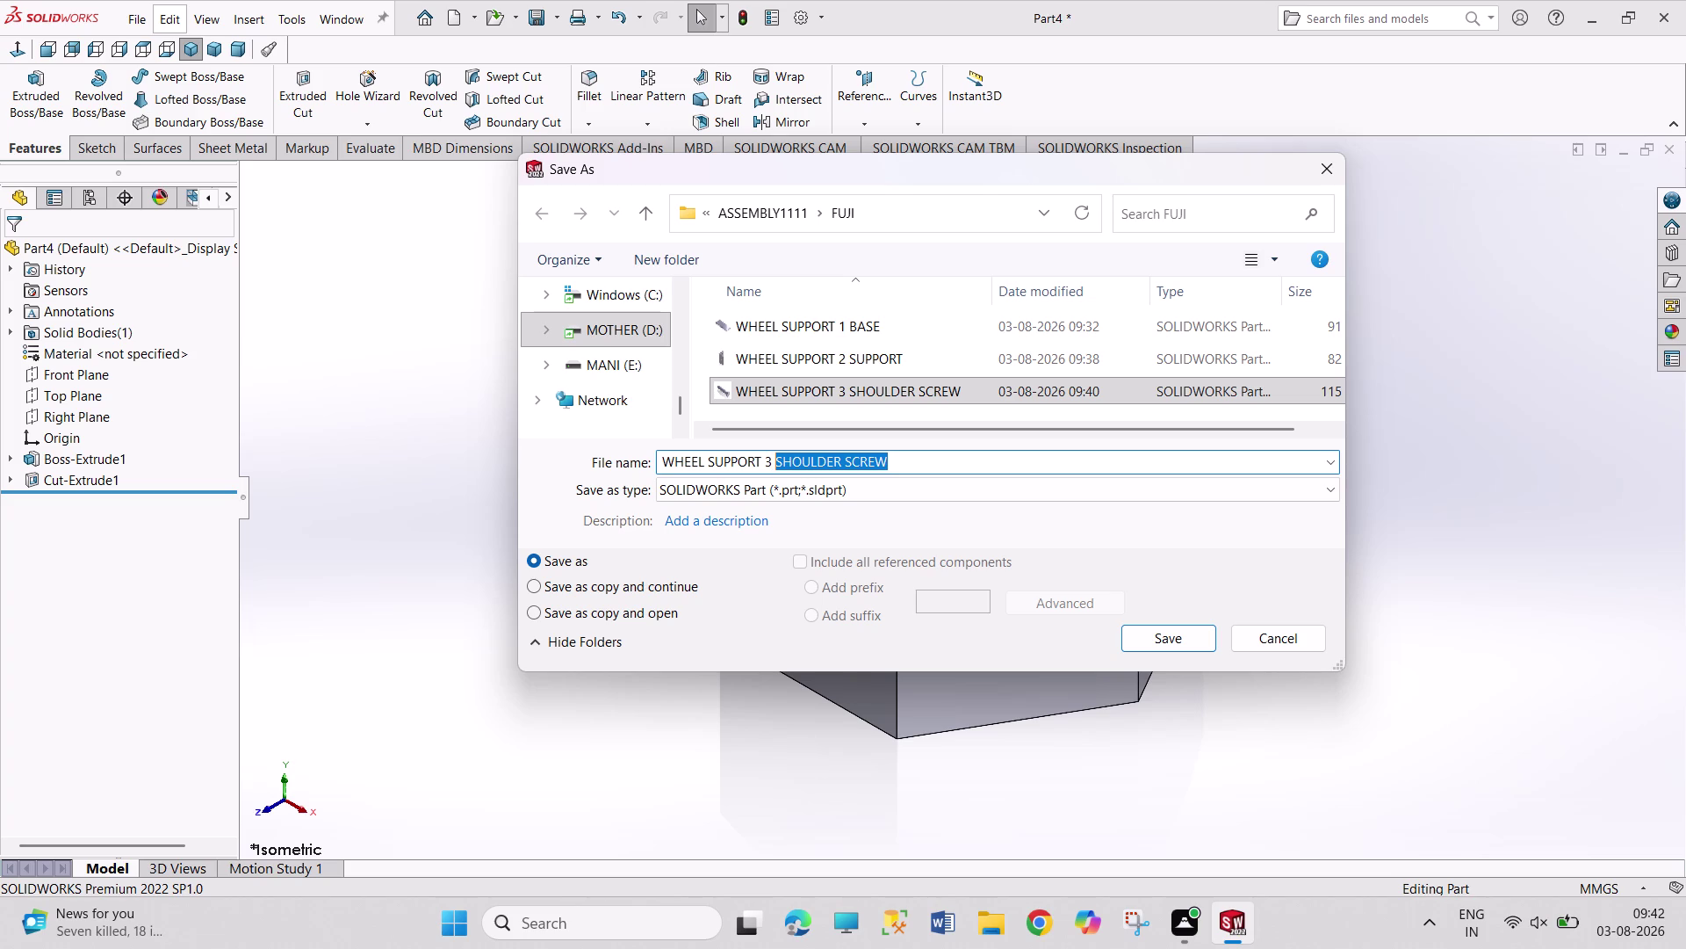
drag(775, 462, 778, 461)
text(NUT)
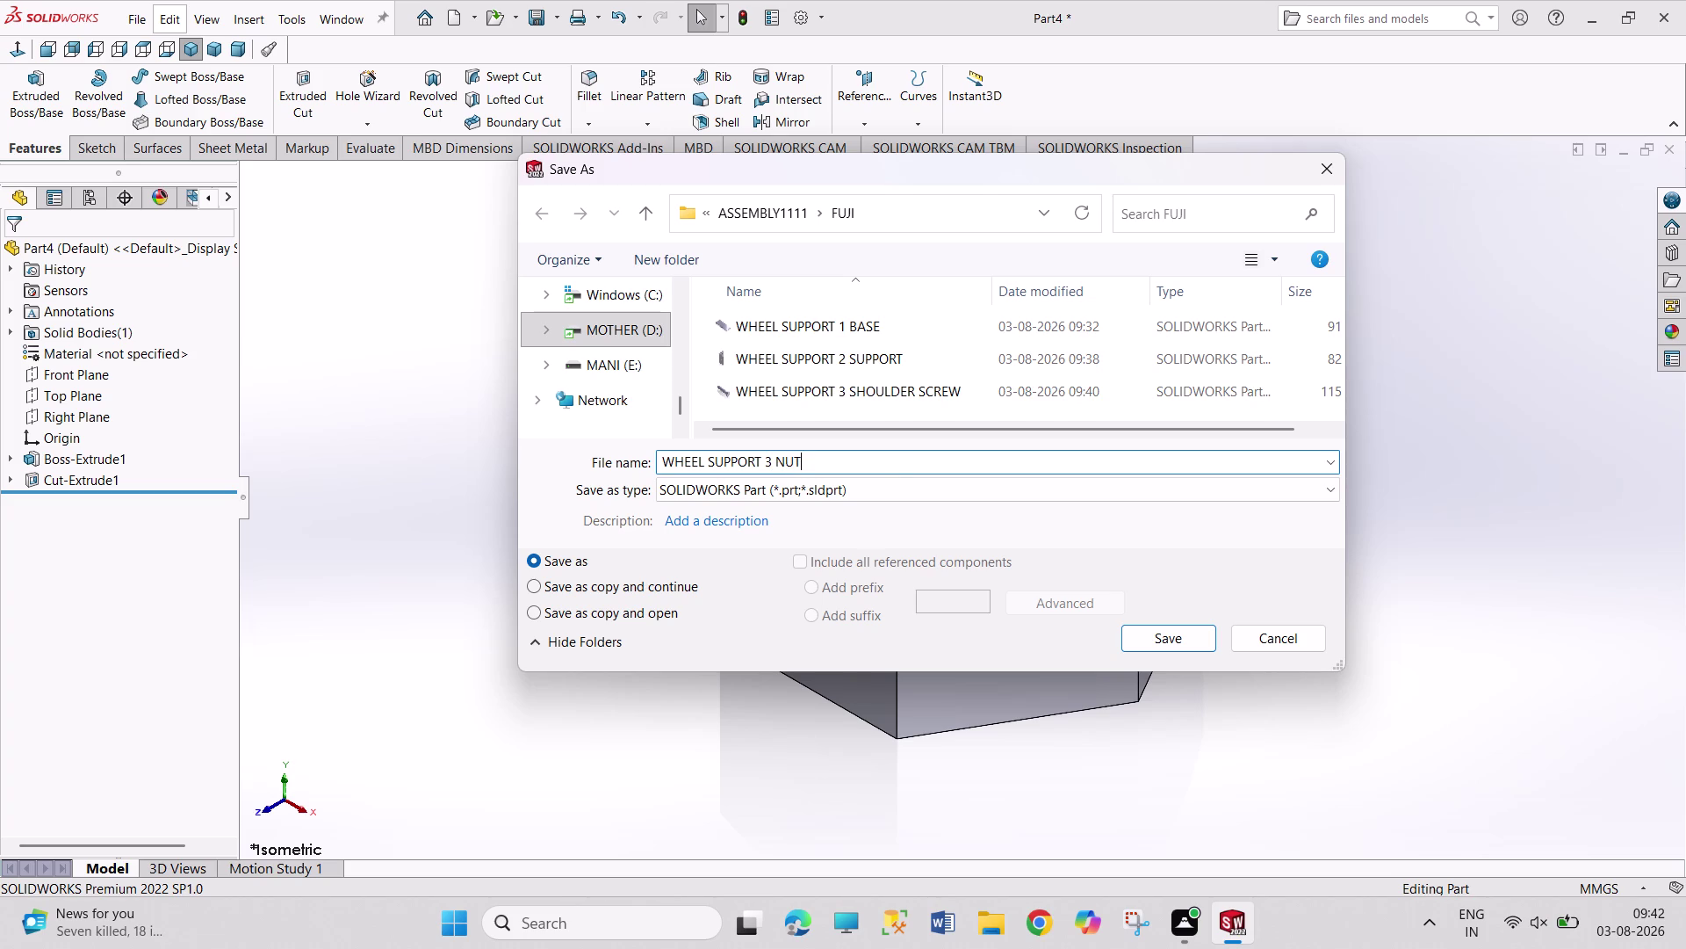
key(Return)
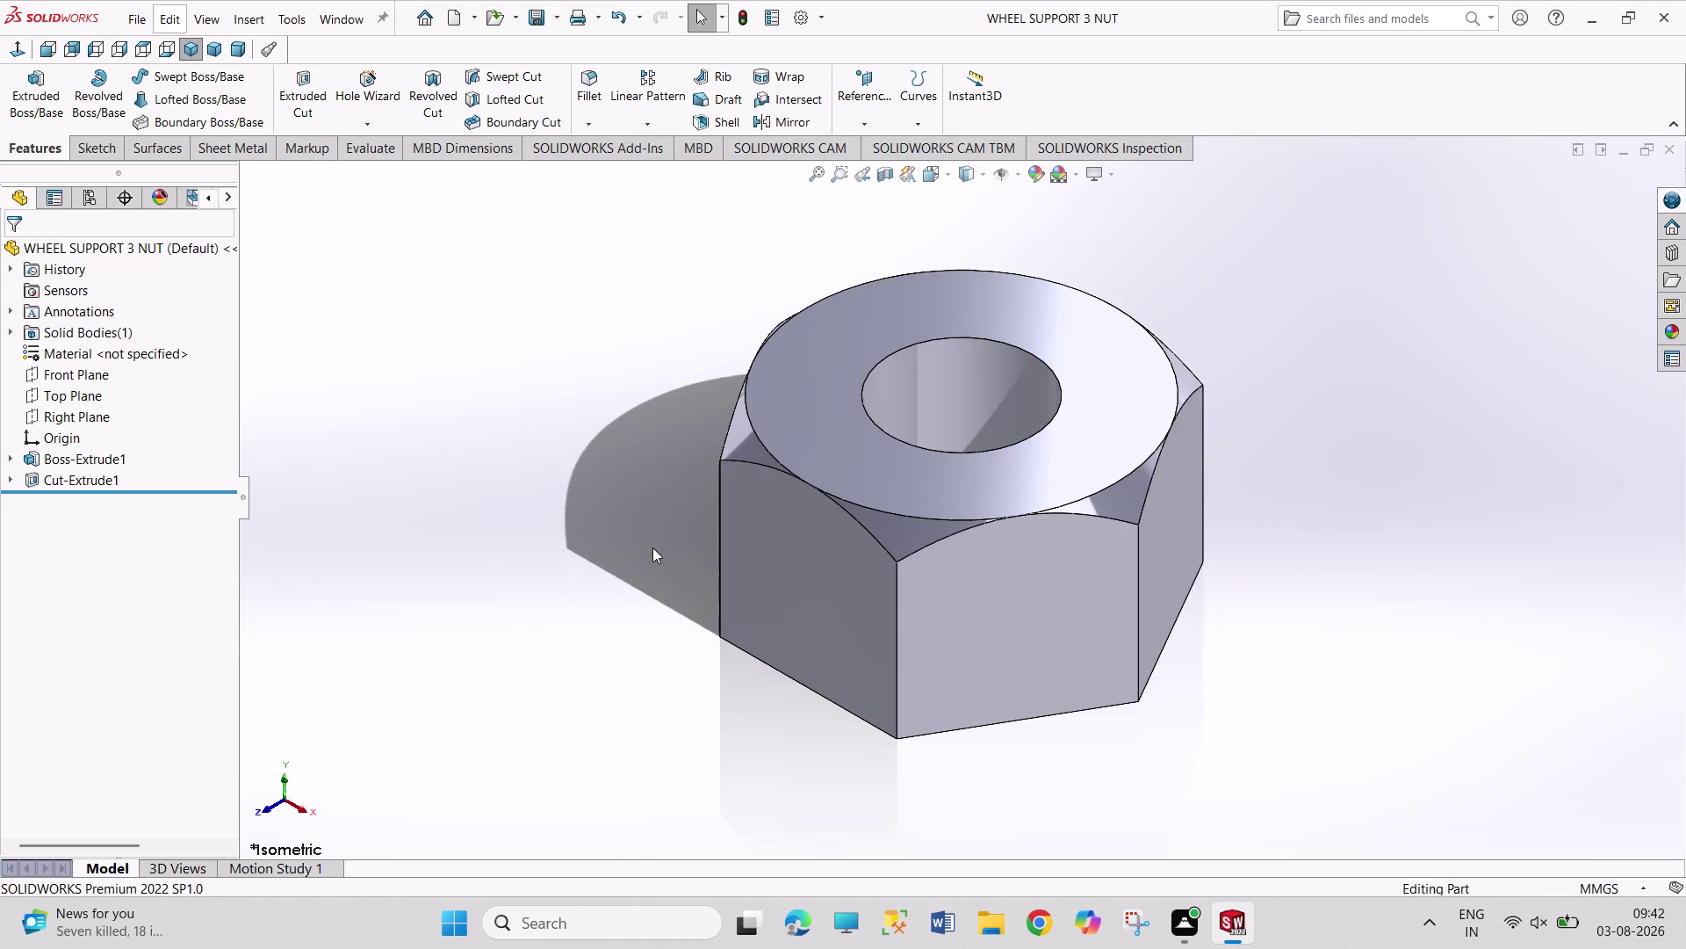
key(ctrl+n)
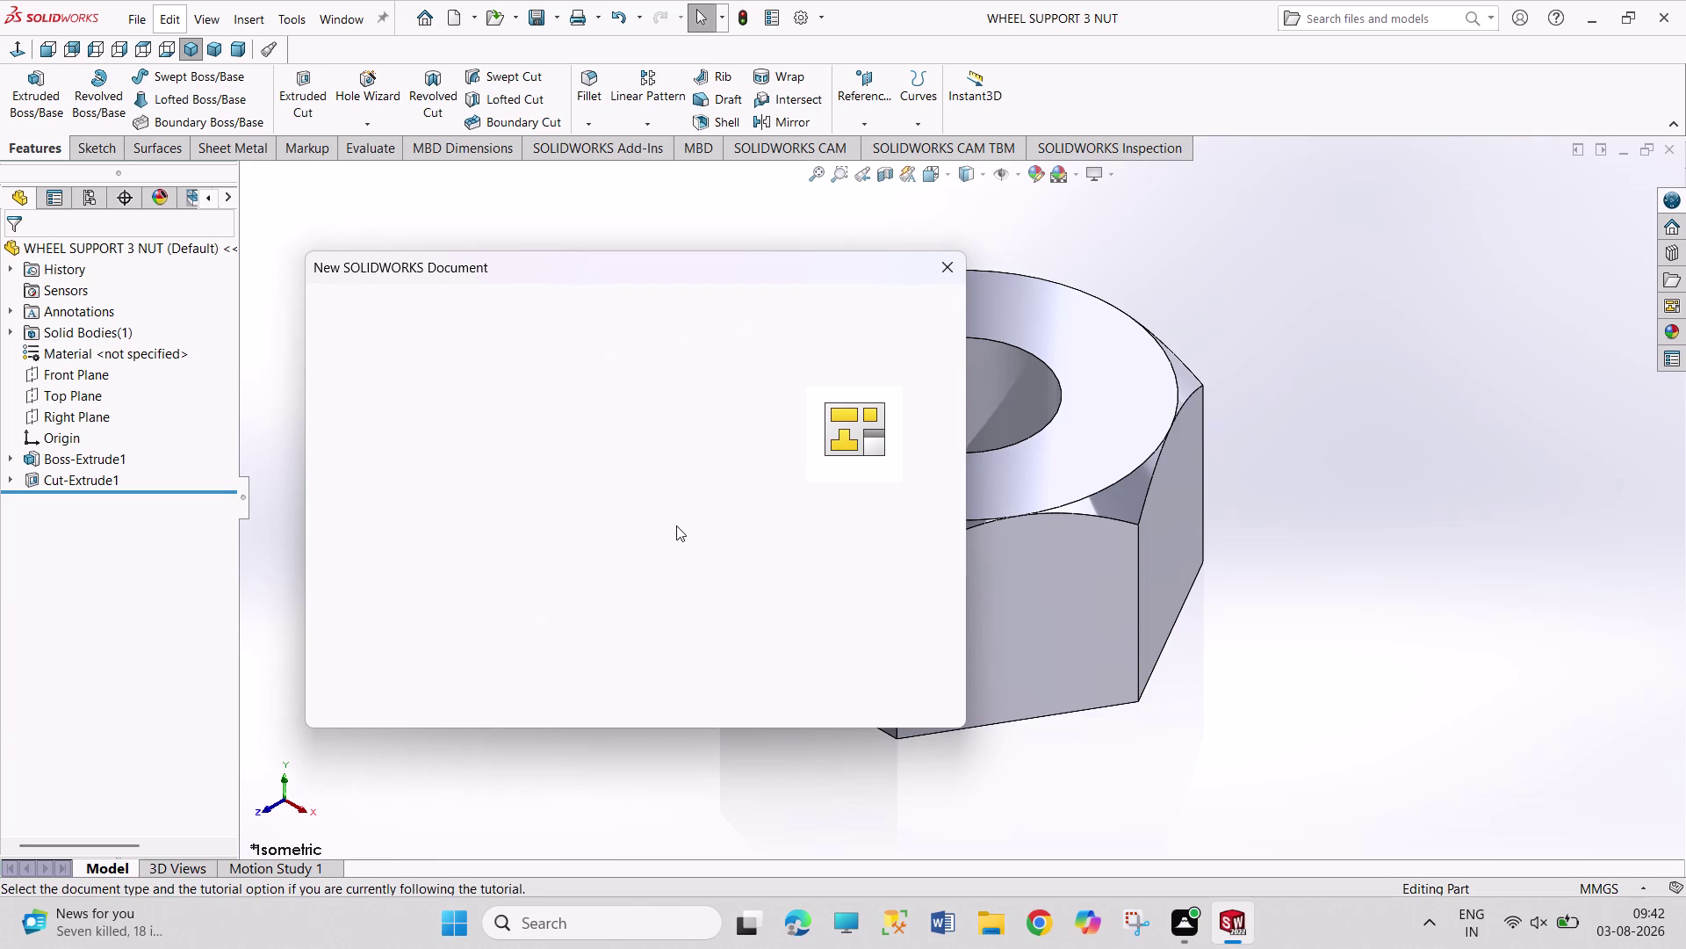
Create new part Part5 and open an empty sketch on its Top Plane.
click(746, 686)
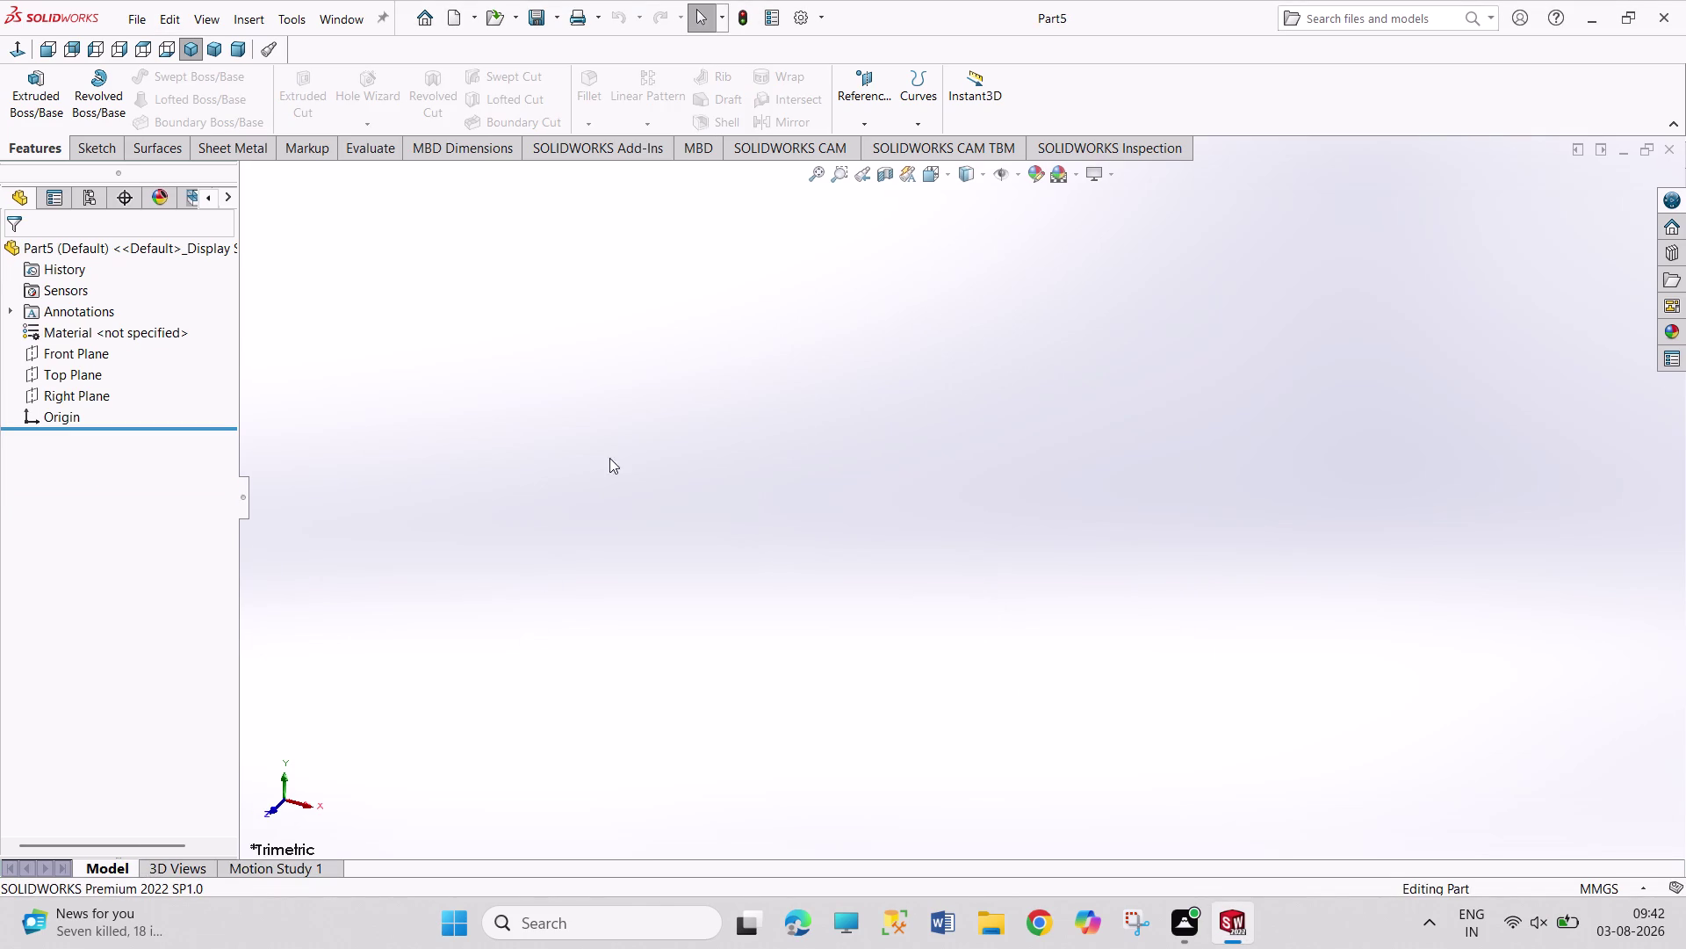
drag(547, 352, 743, 526)
drag(586, 397, 1003, 665)
drag(723, 392, 1021, 681)
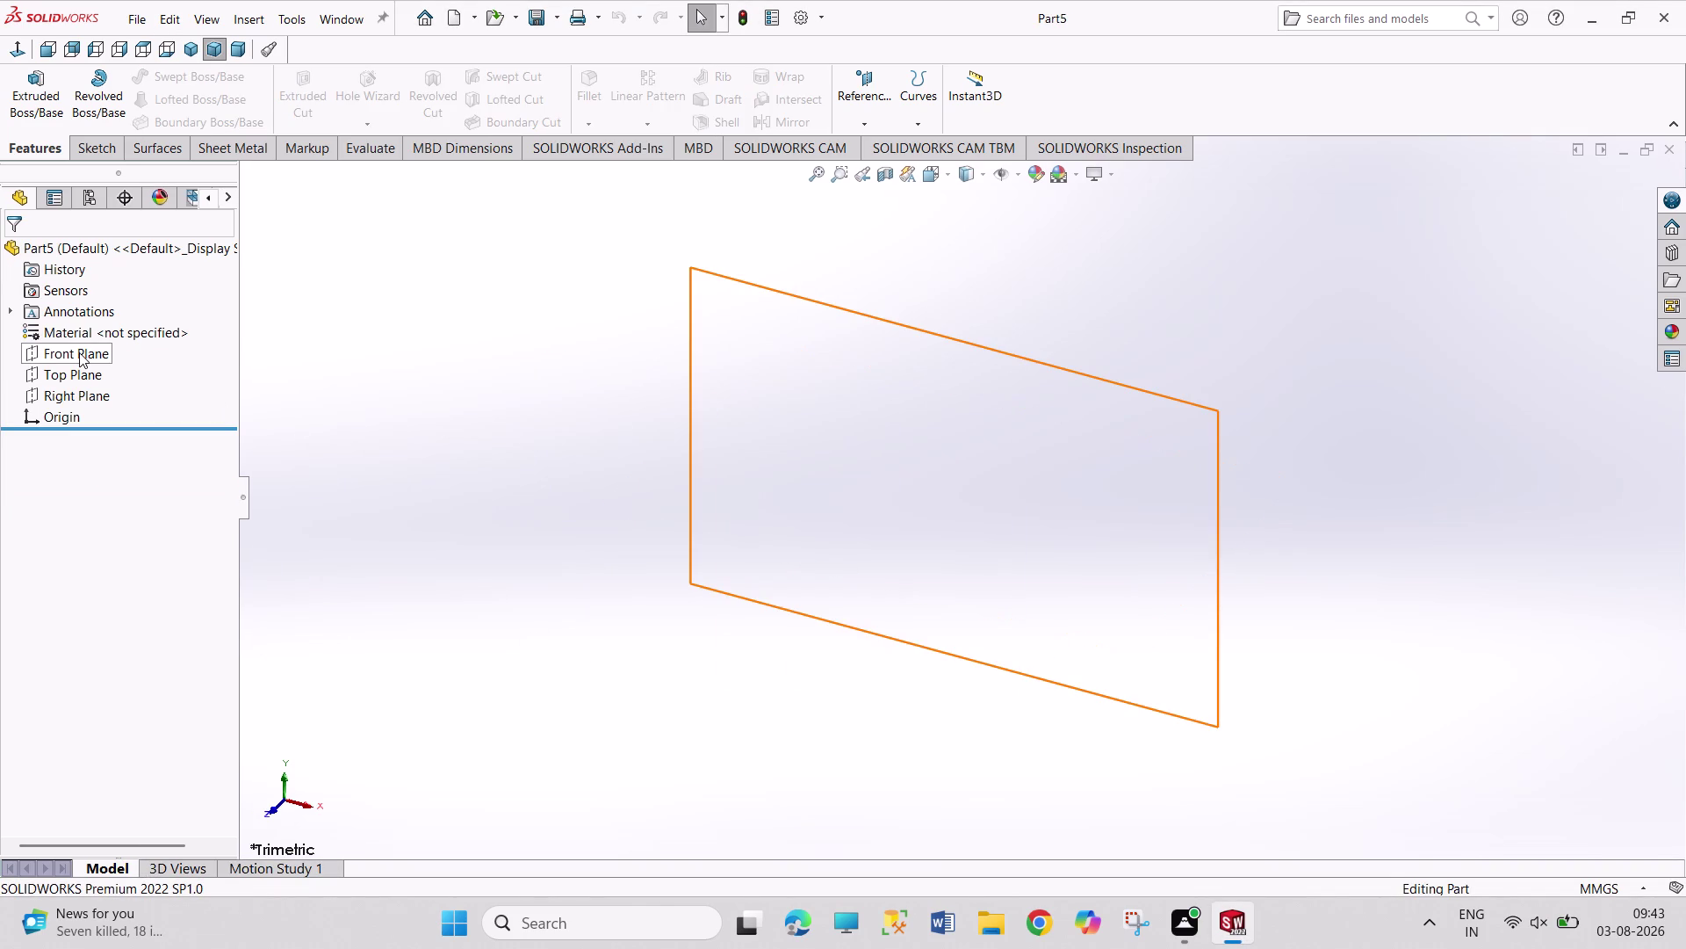
click(81, 373)
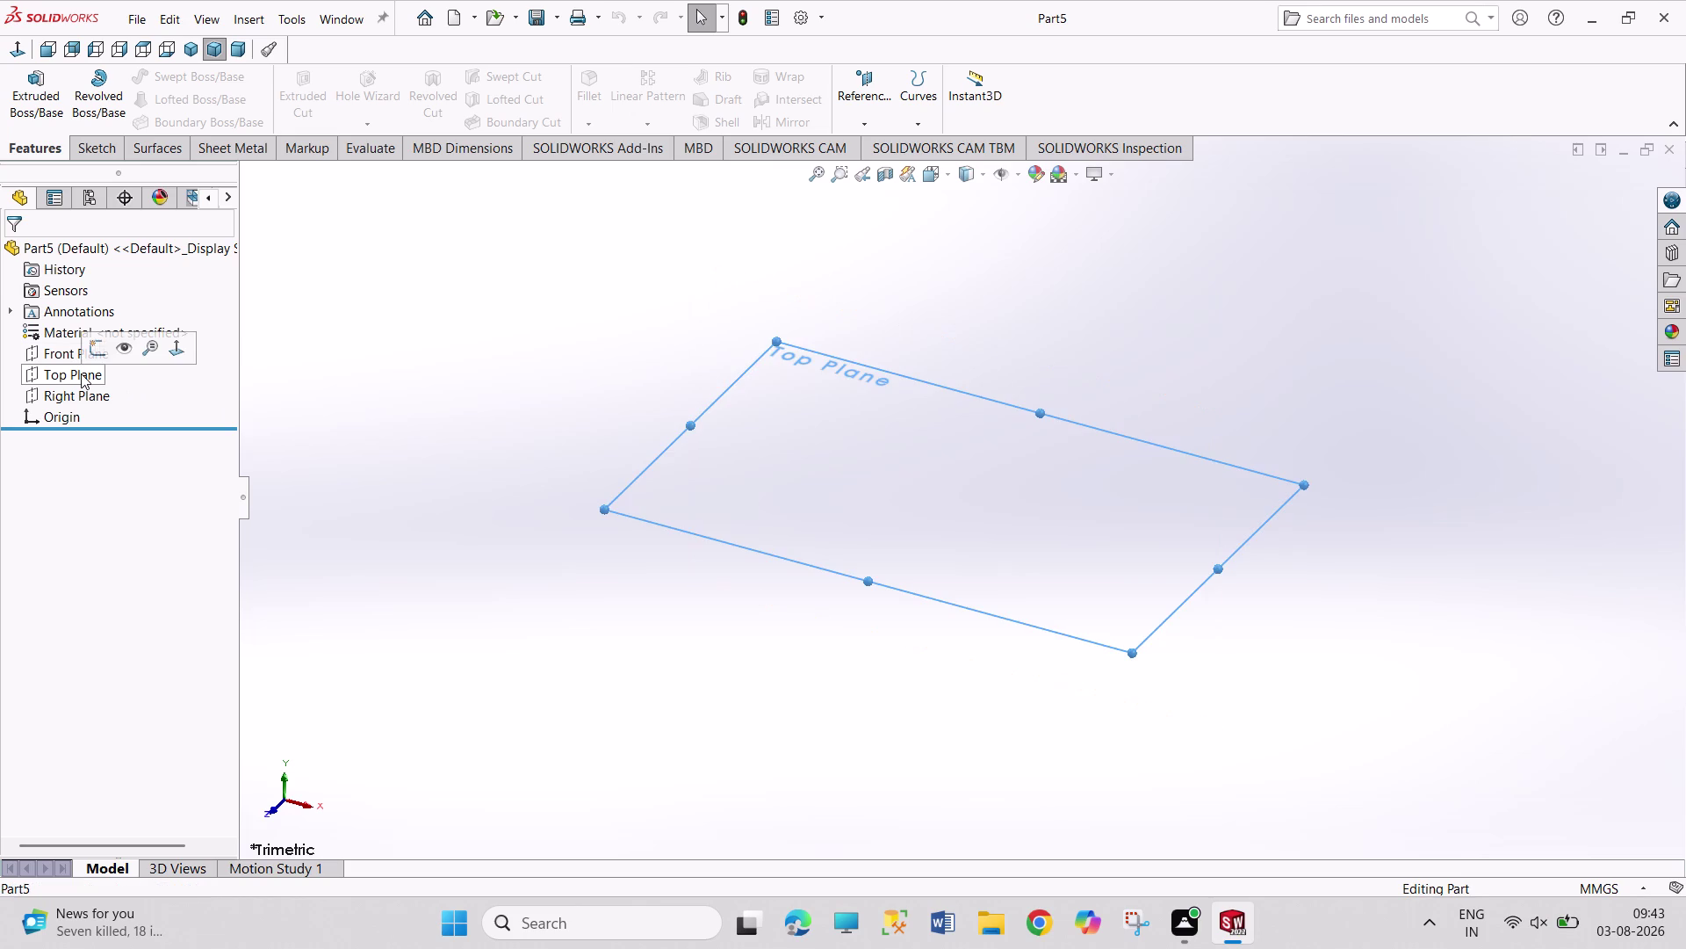
click(94, 345)
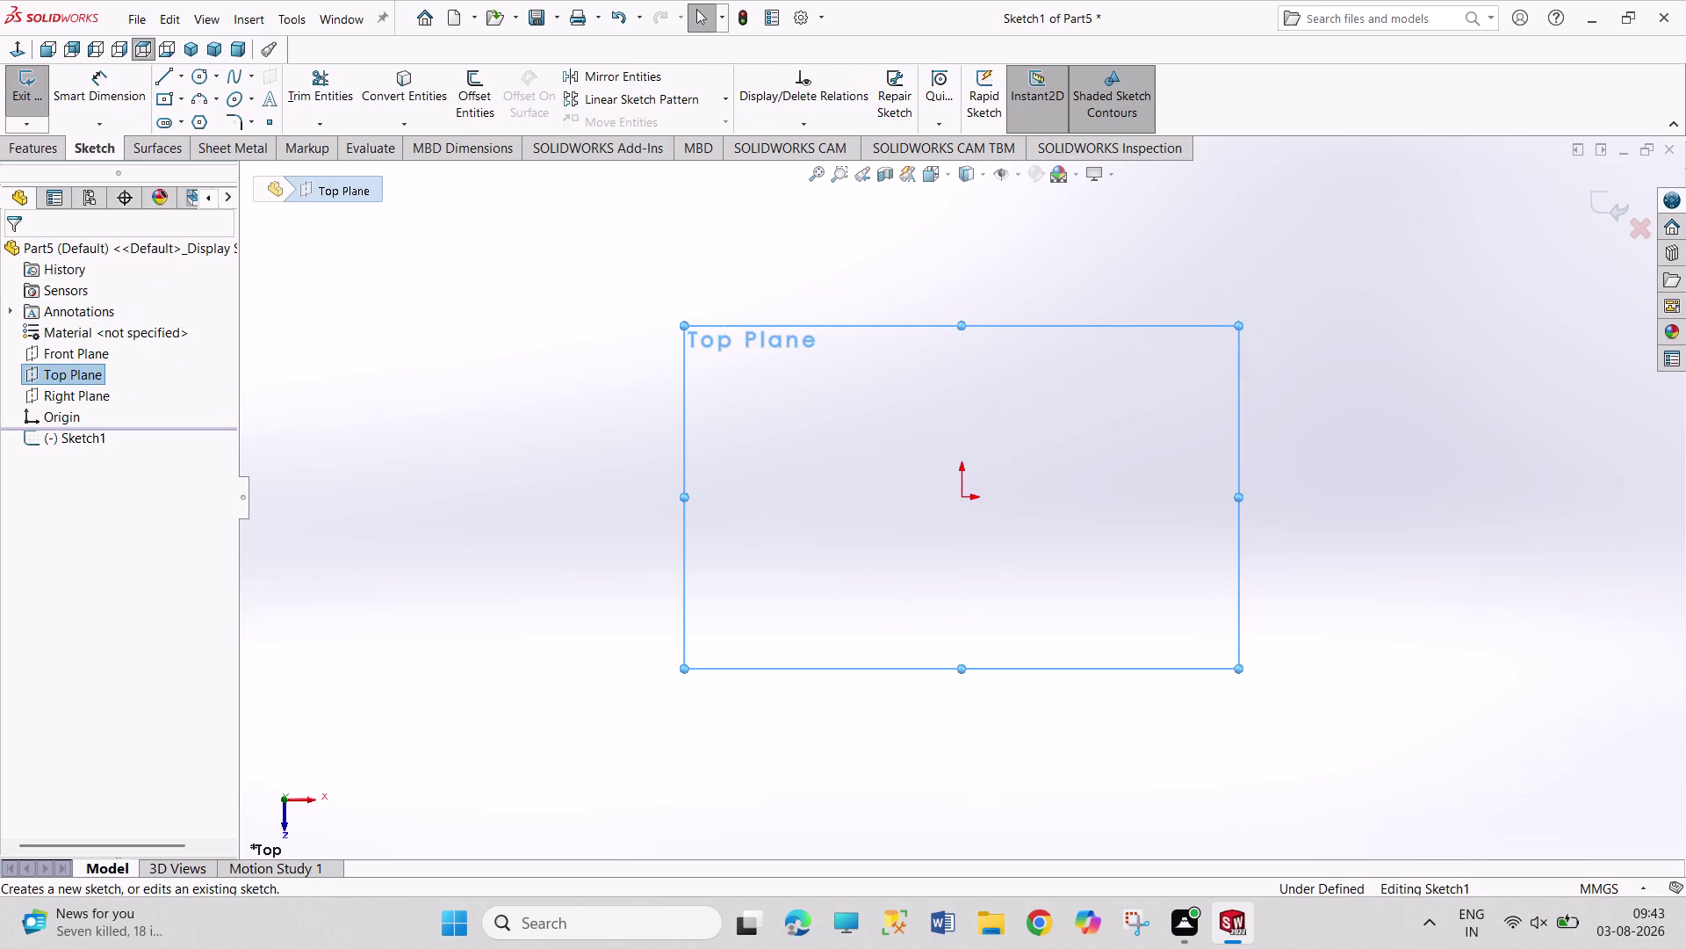
Draw two circles centred on the origin.
click(194, 75)
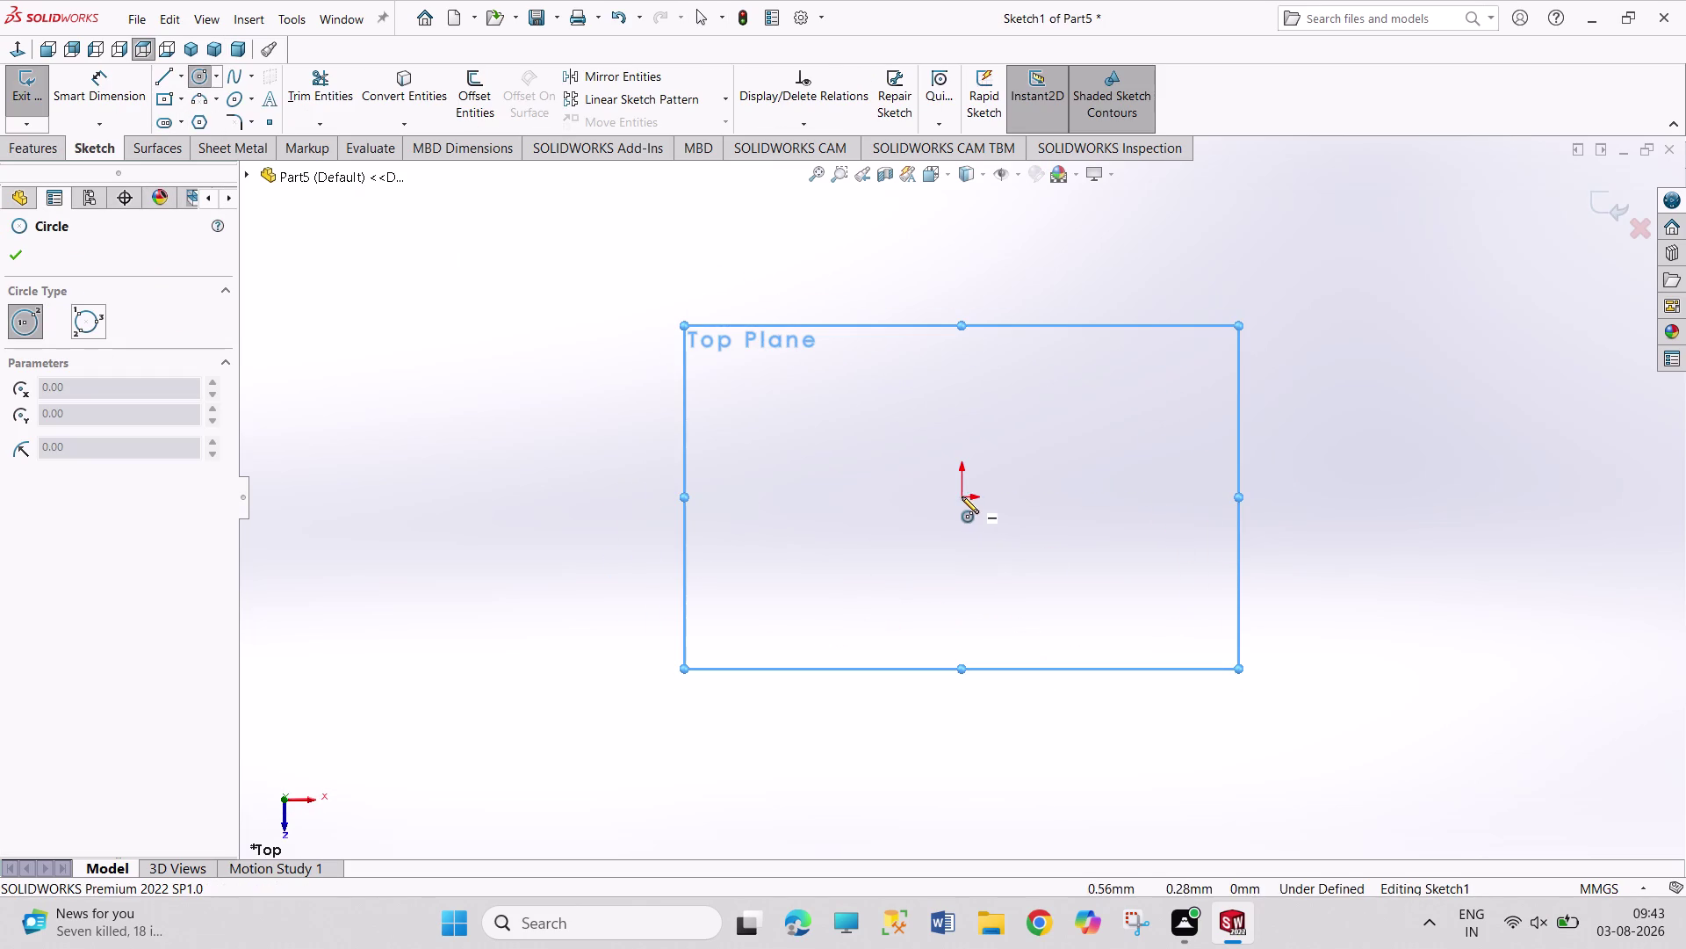
click(961, 498)
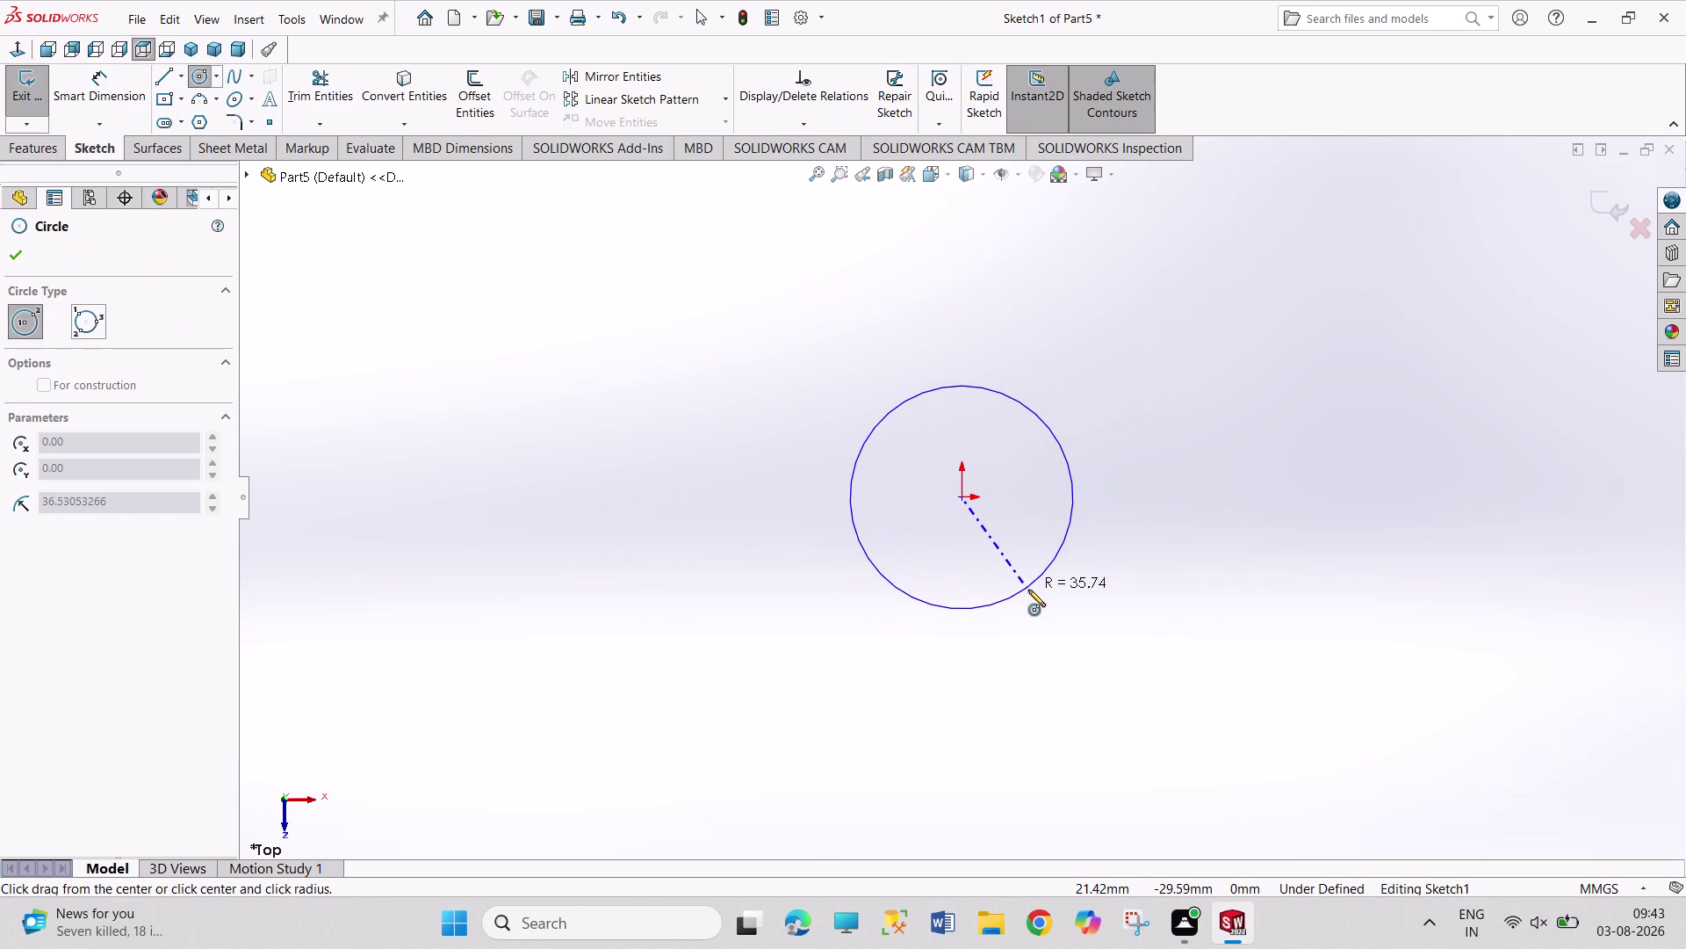
click(1029, 590)
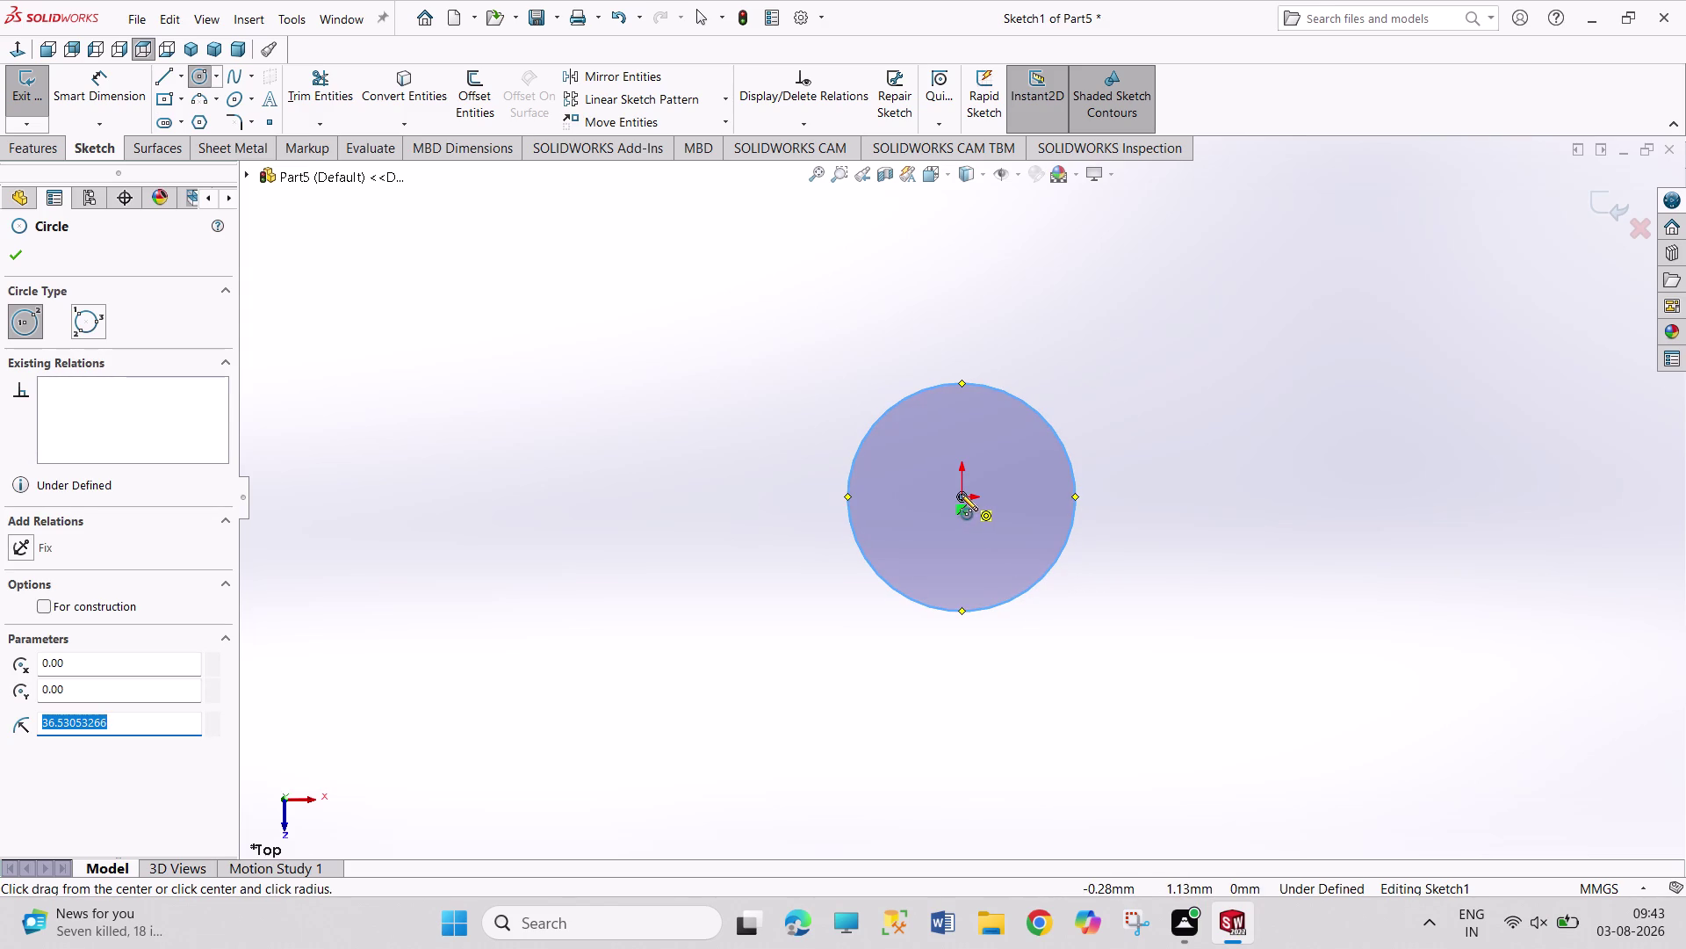
click(961, 493)
click(1128, 642)
Dimension the outer circle to 10 mm and the inner circle to 6.5 mm diameter.
right_drag(1292, 614, 1242, 397)
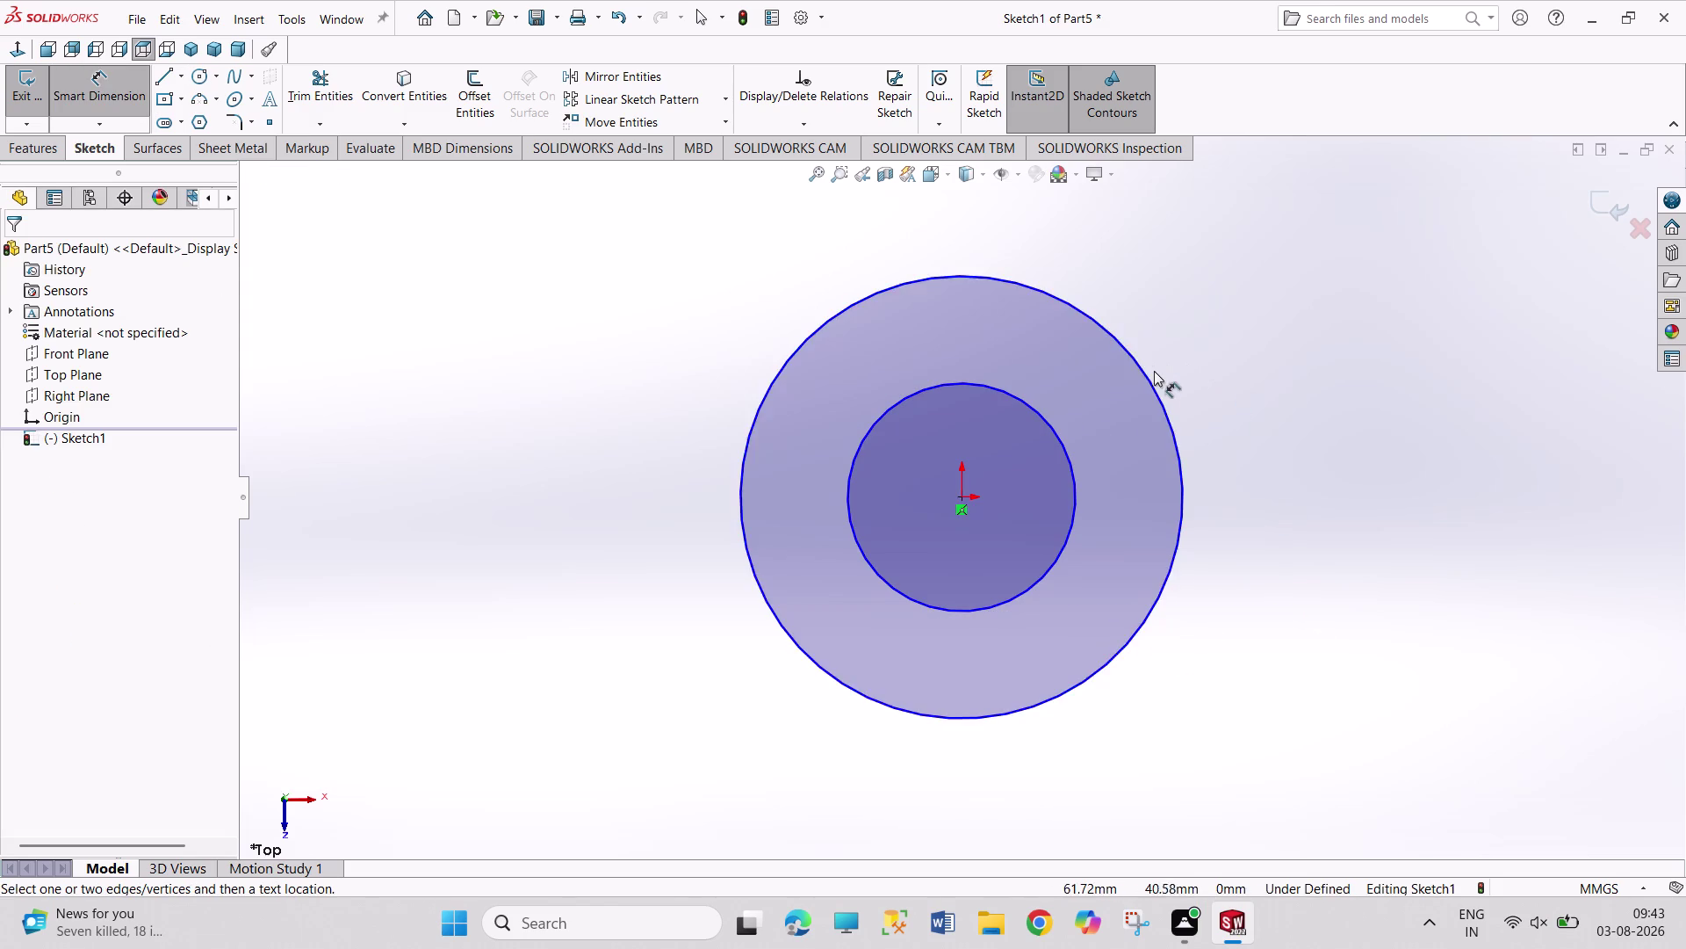
click(1149, 386)
click(1200, 356)
text(10)
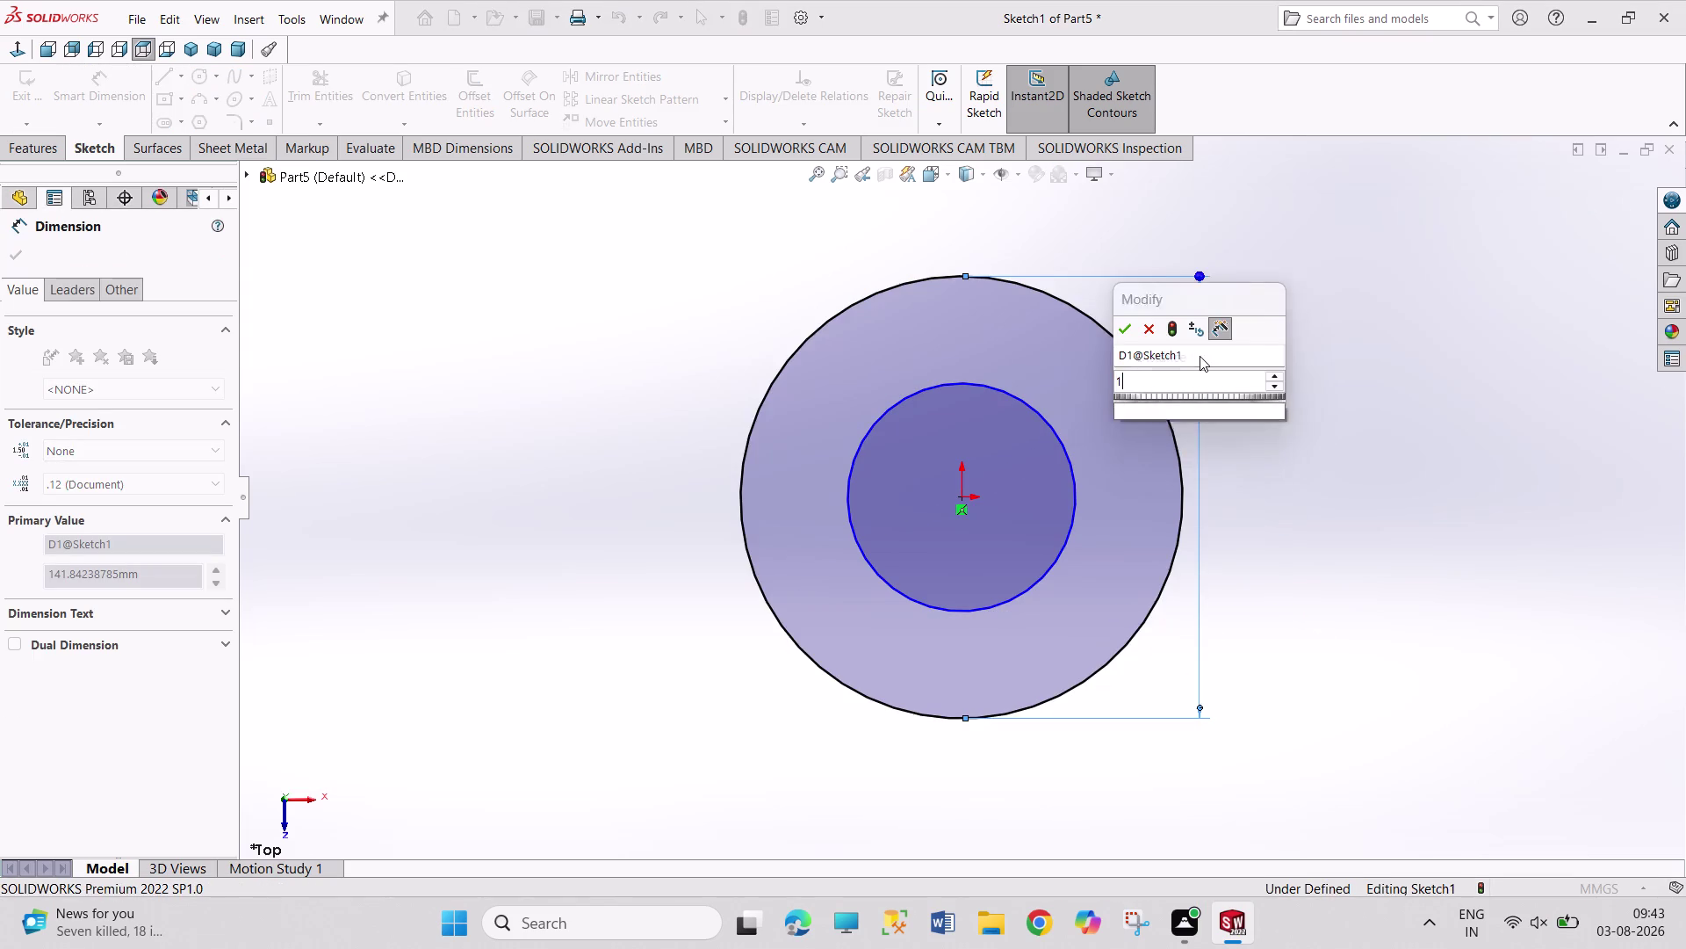
key(Return)
click(1047, 426)
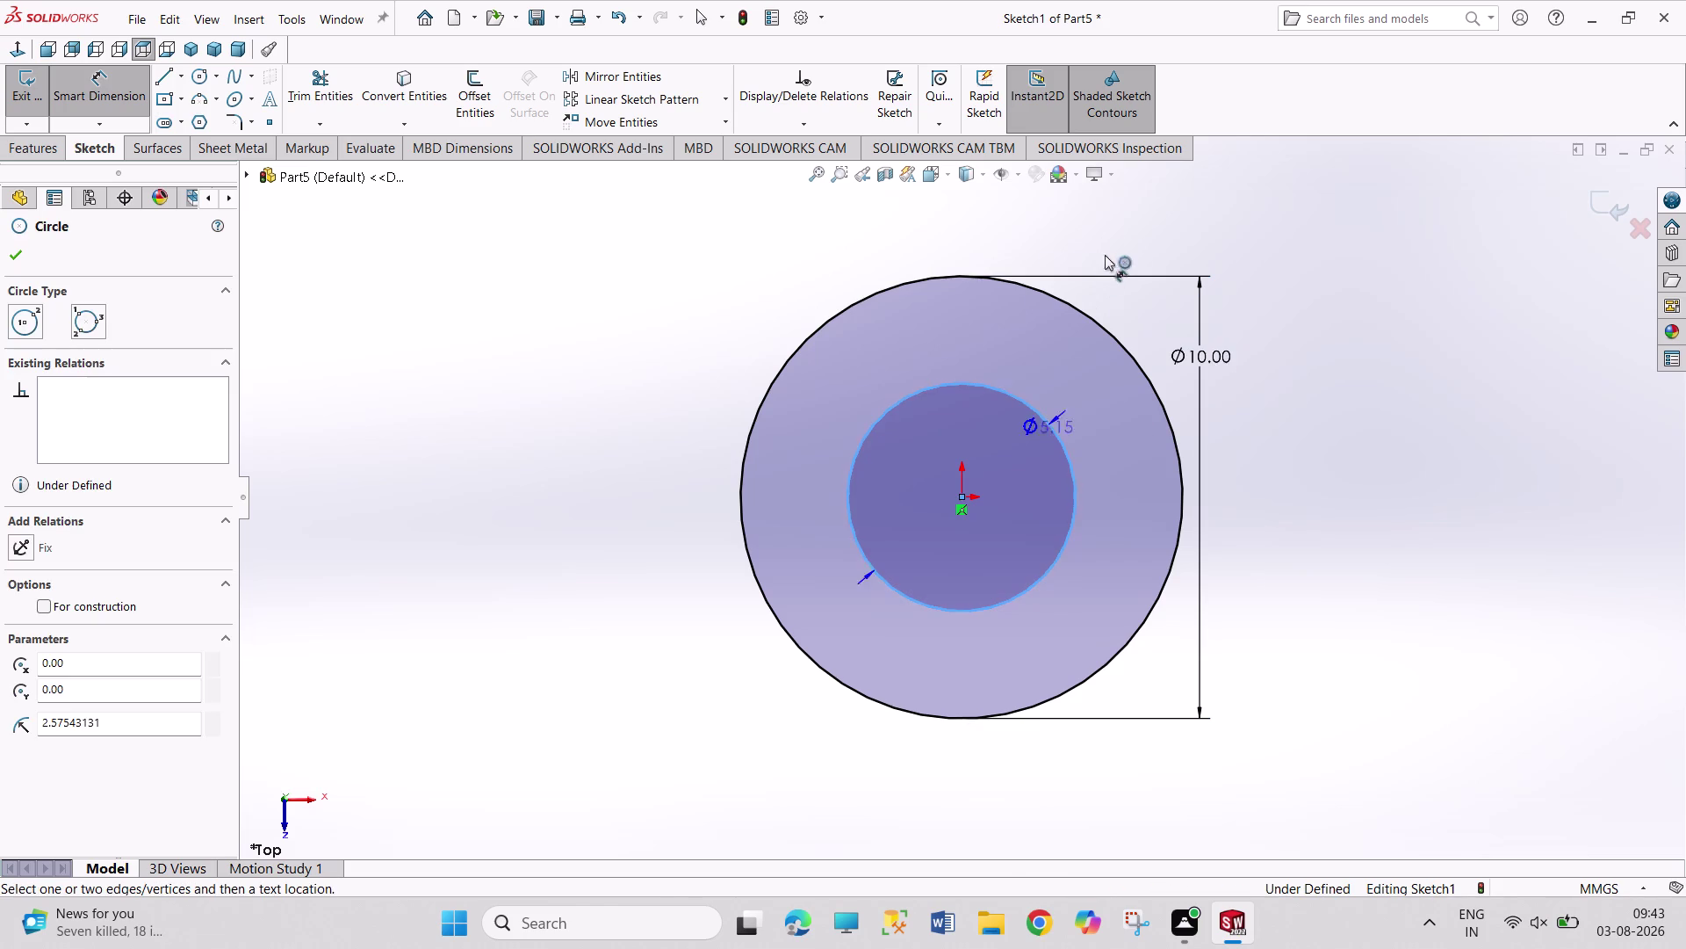
click(1116, 238)
text(6.5)
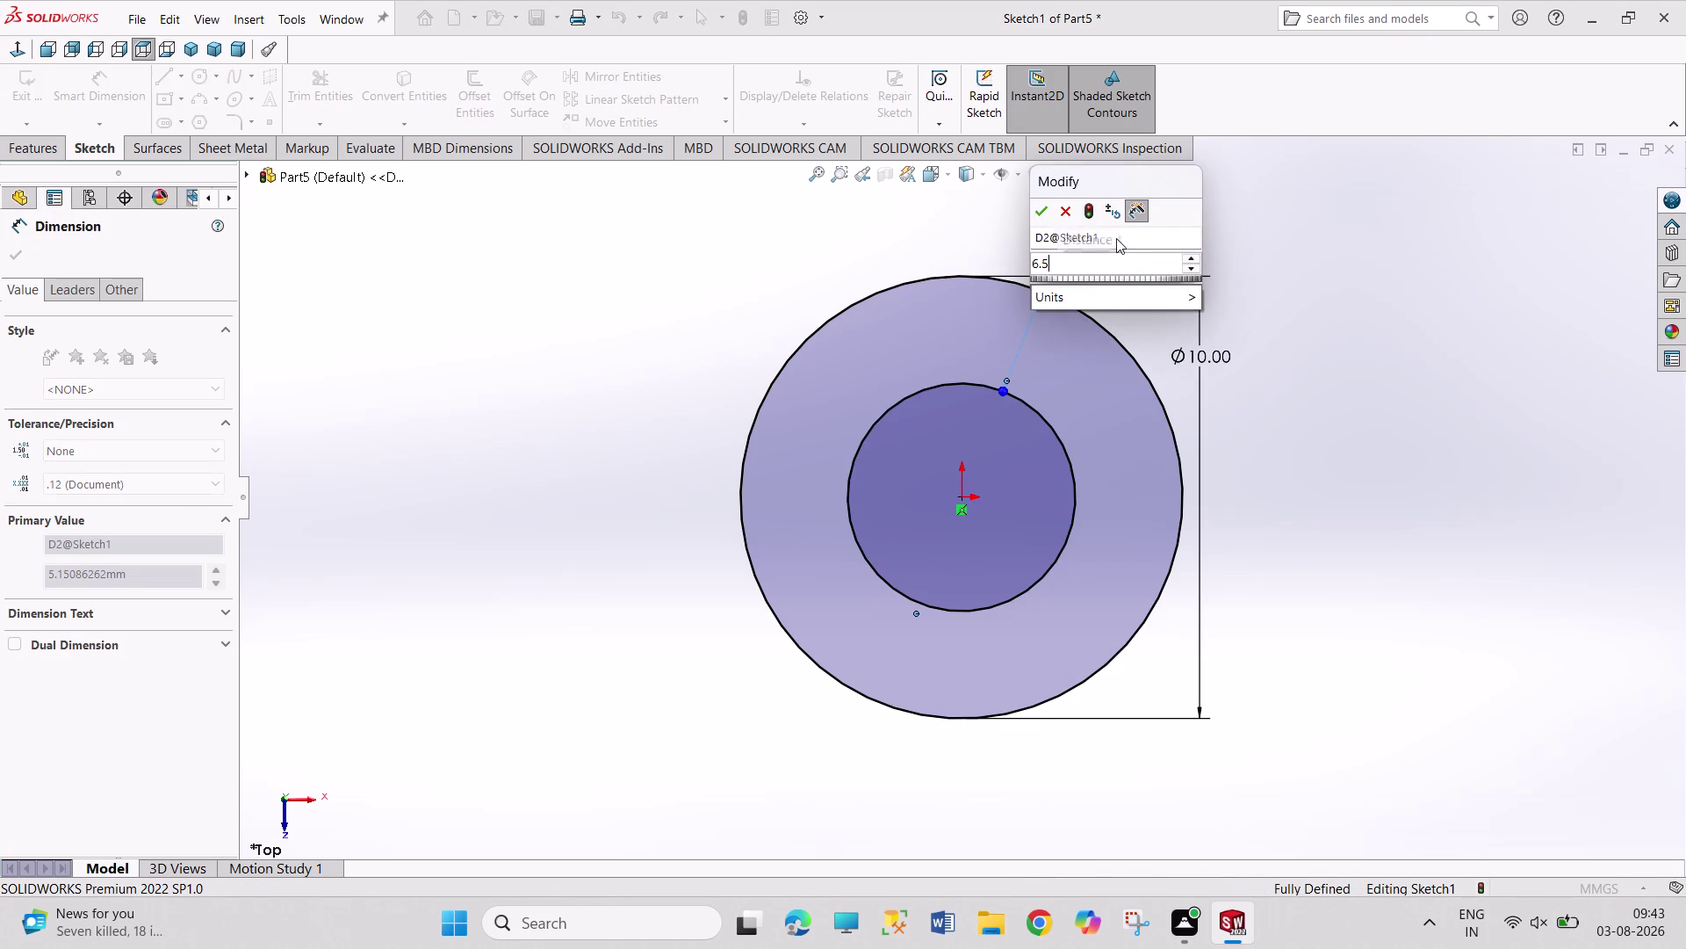
key(Return)
End dimensioning and exit the ring sketch.
right_click(1358, 347)
click(1395, 408)
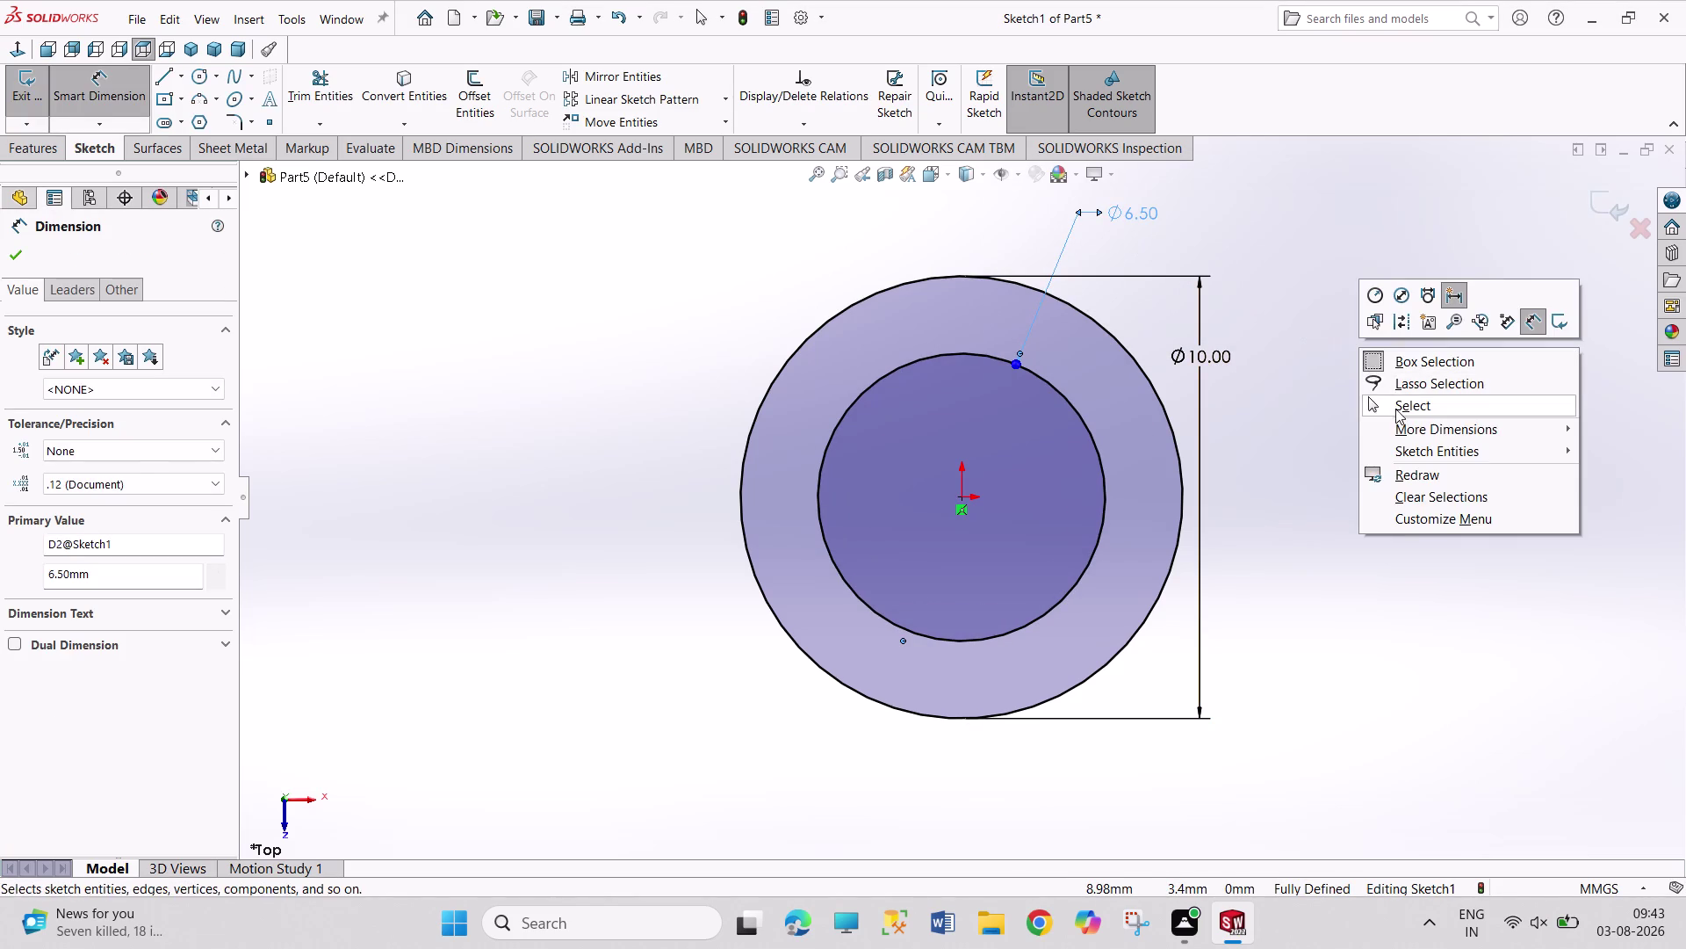
click(37, 83)
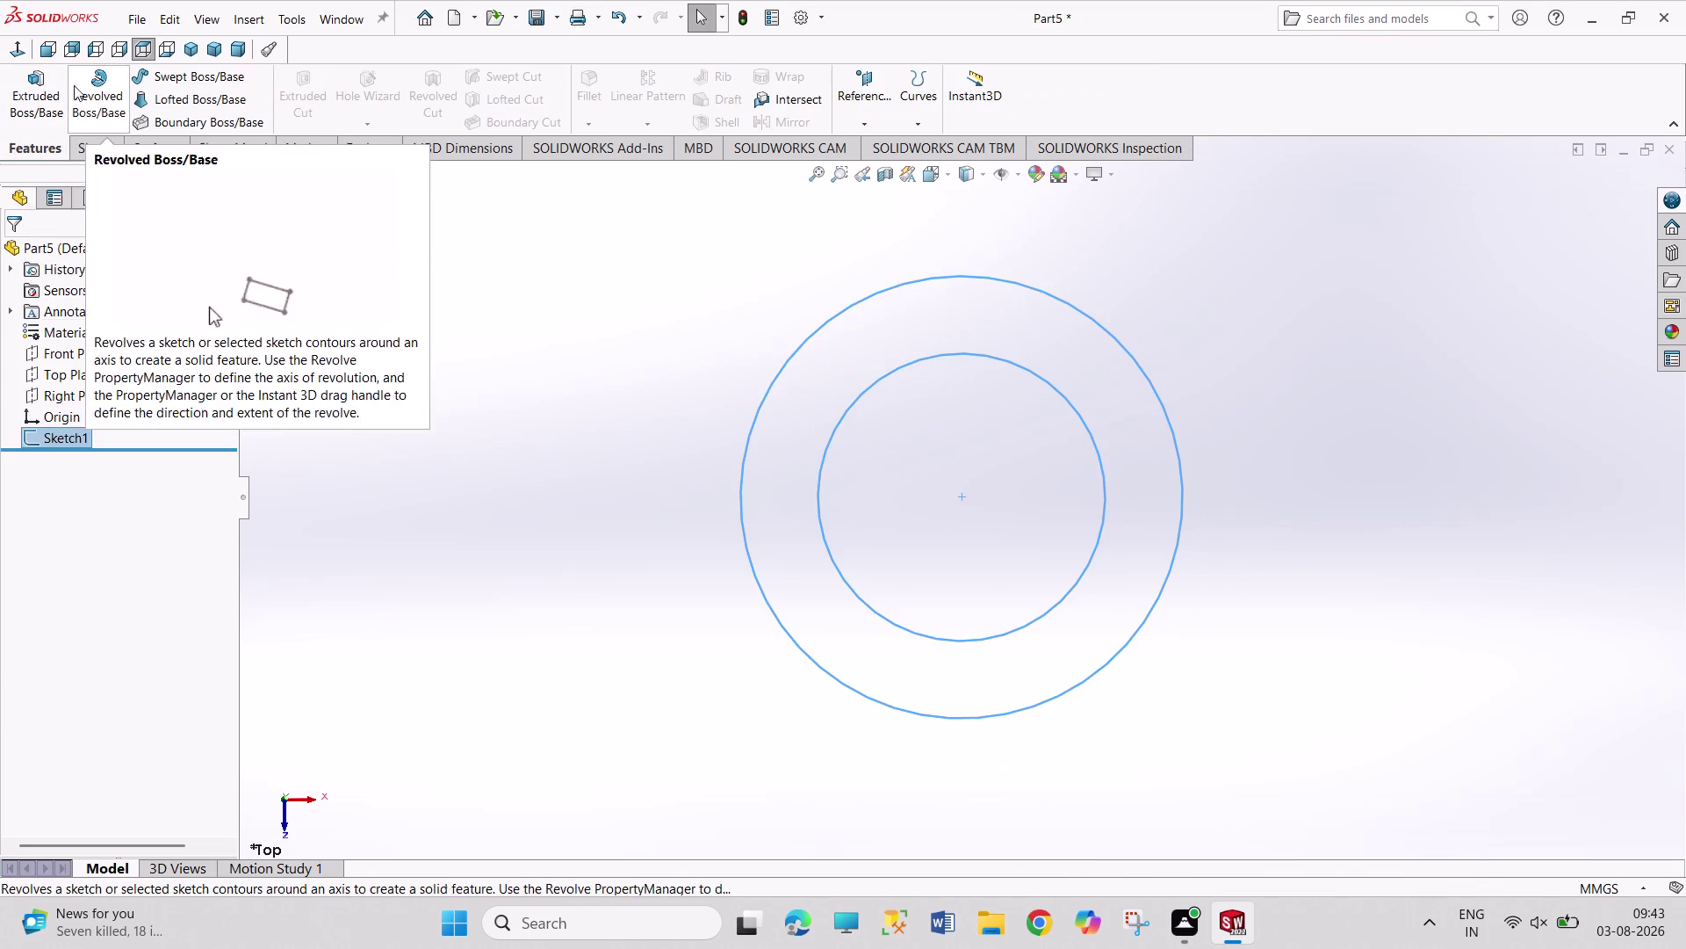
Extrude the ring 5 mm mid-plane as Boss-Extrude1, then bring up Save As.
click(19, 96)
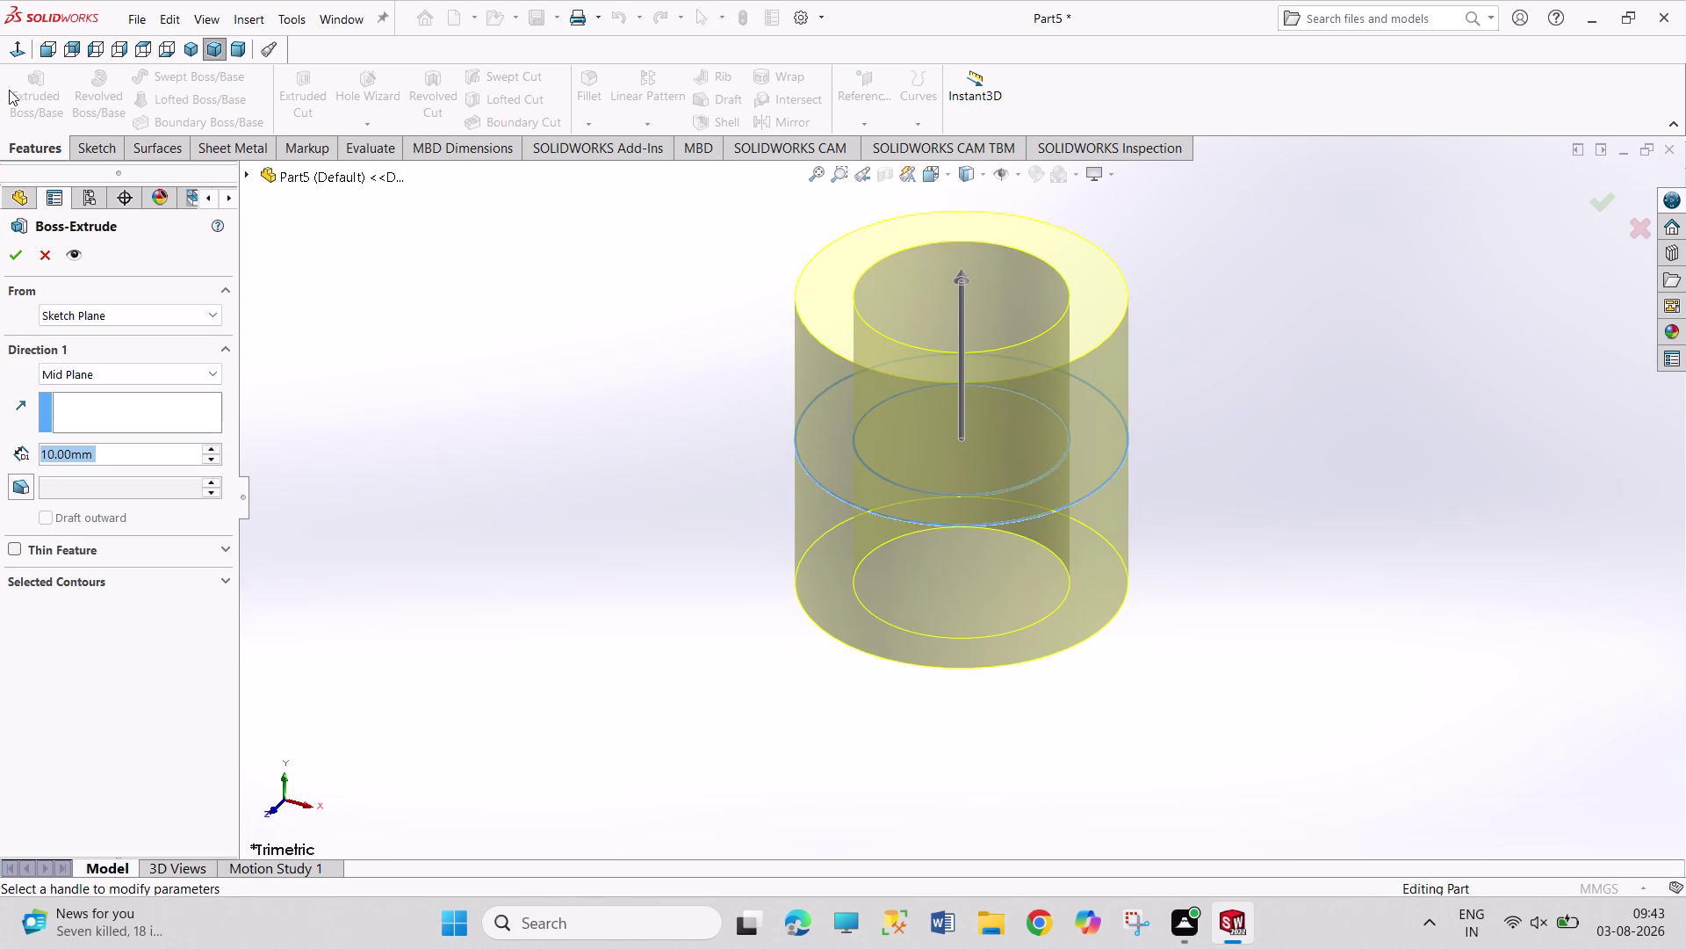
key(5)
key(Return)
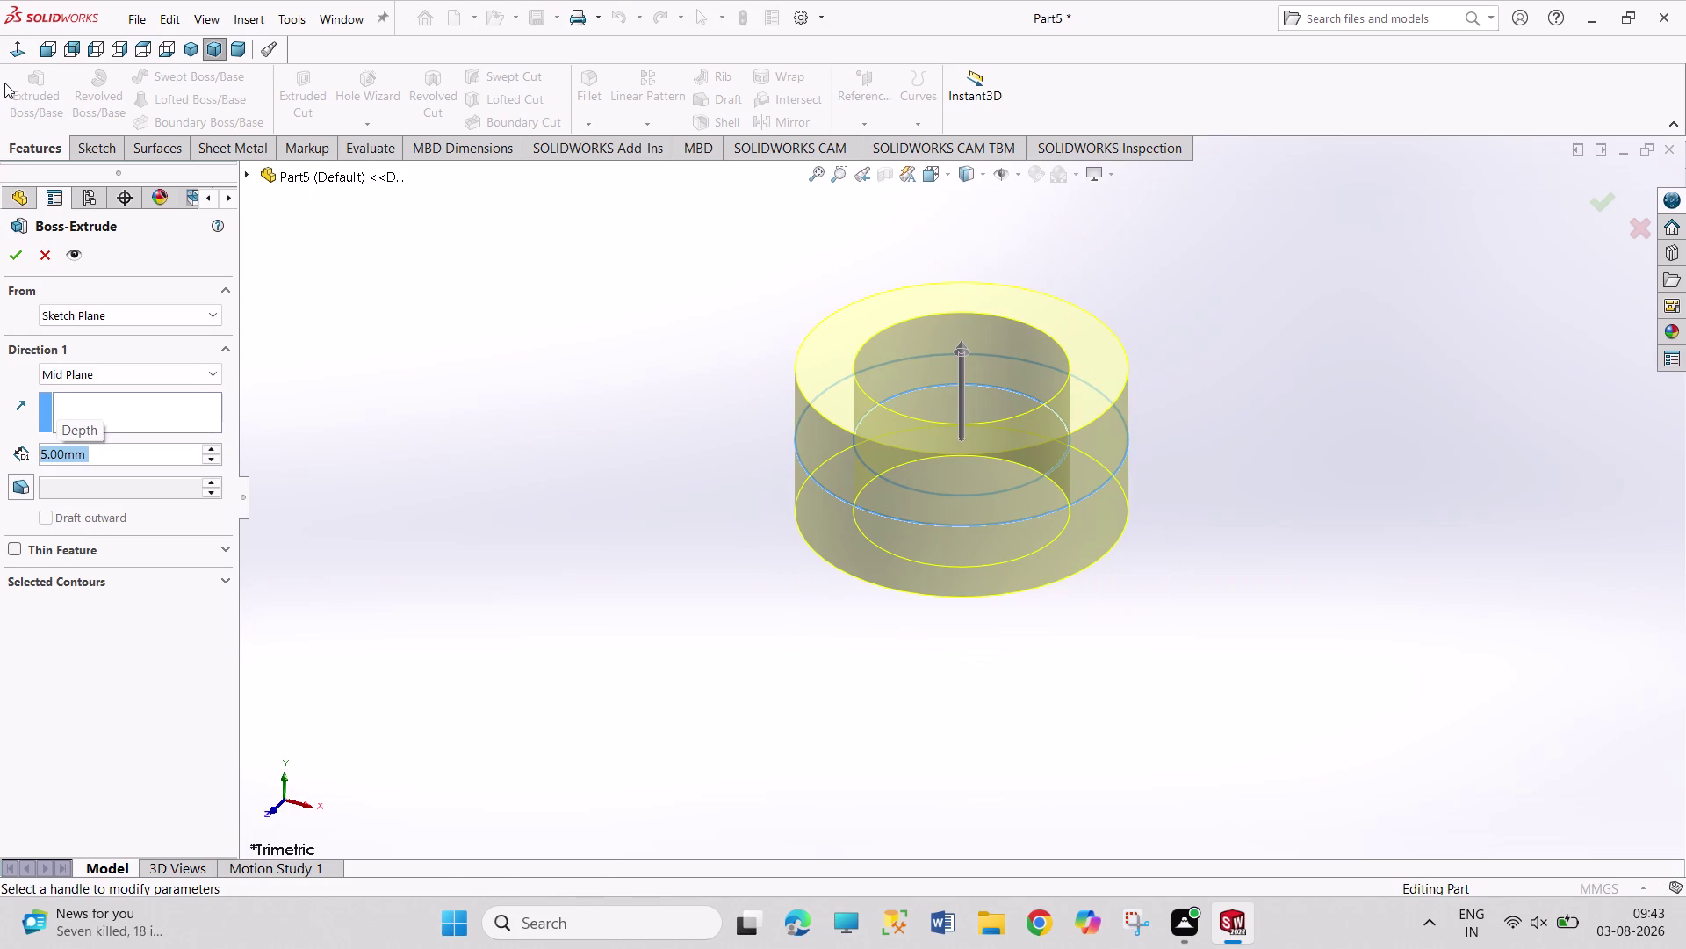
click(19, 259)
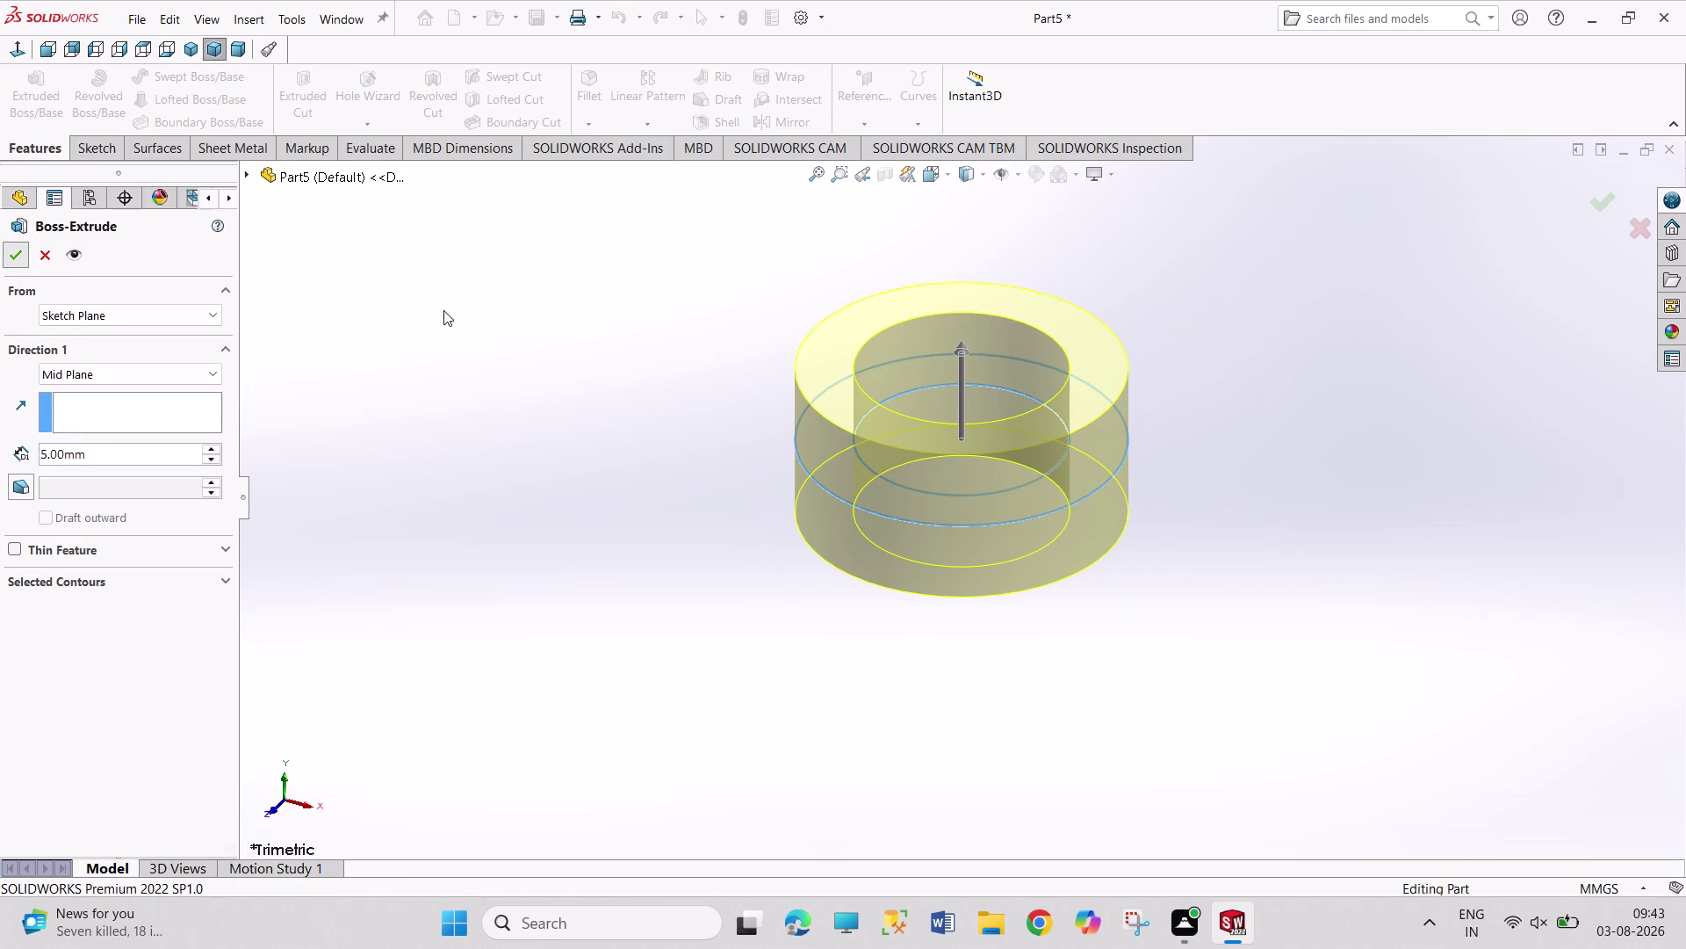
click(455, 311)
key(ctrl+s)
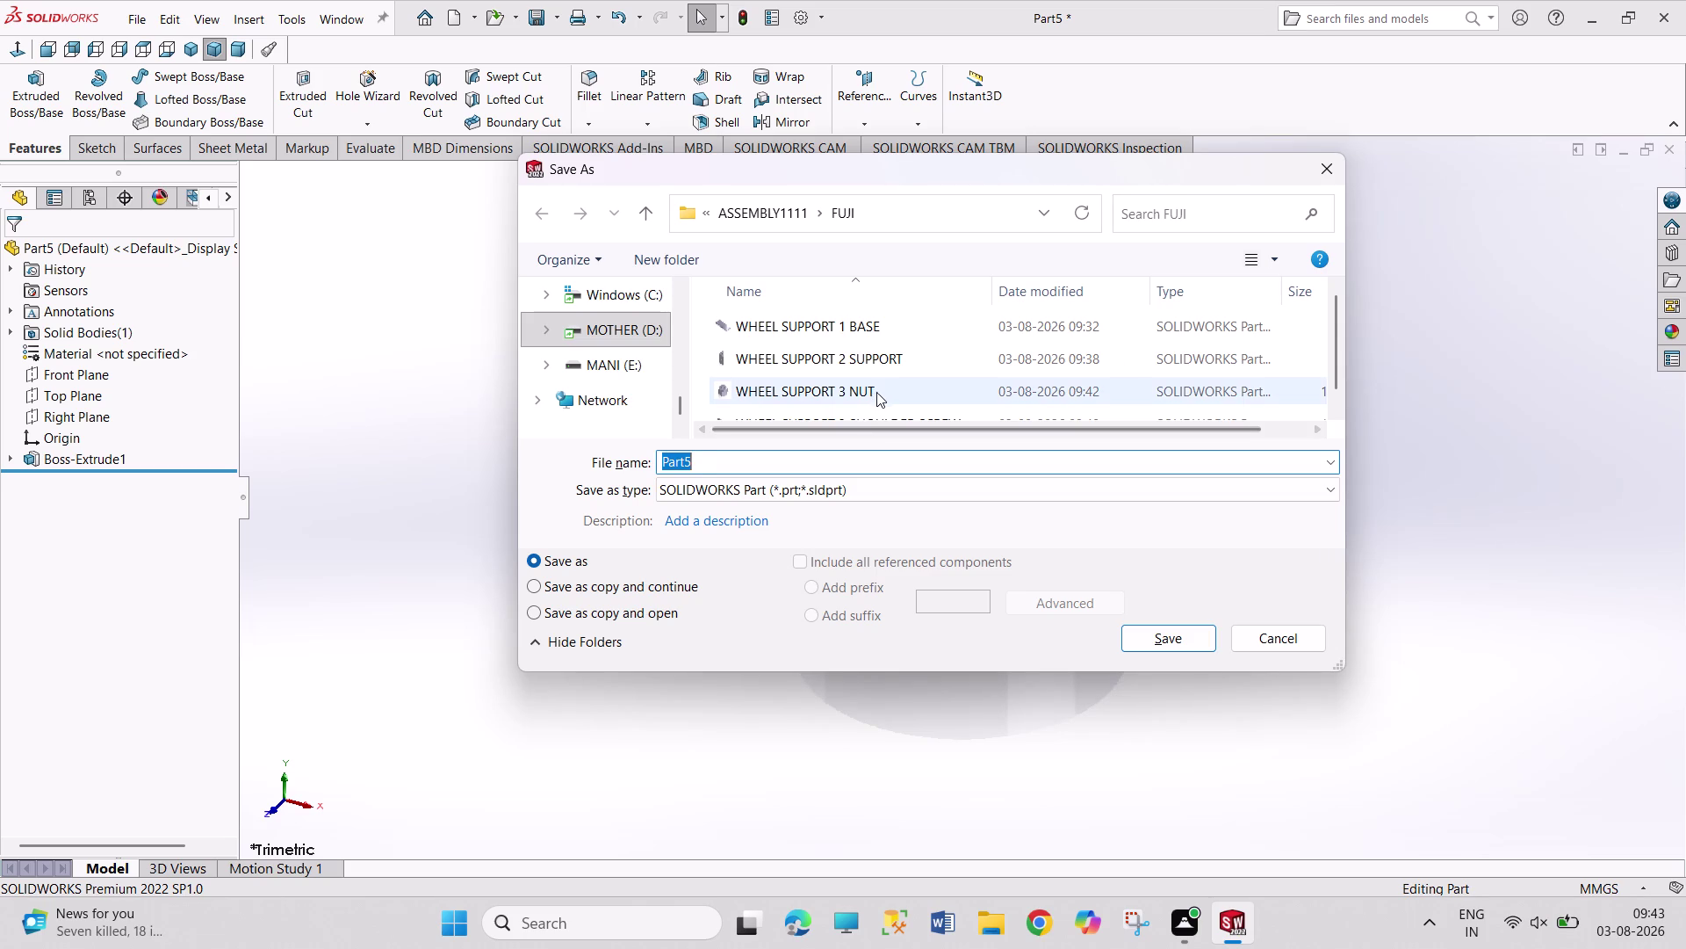
Start from the existing shoulder screw file name in the FUJI folder.
scroll(down, 3)
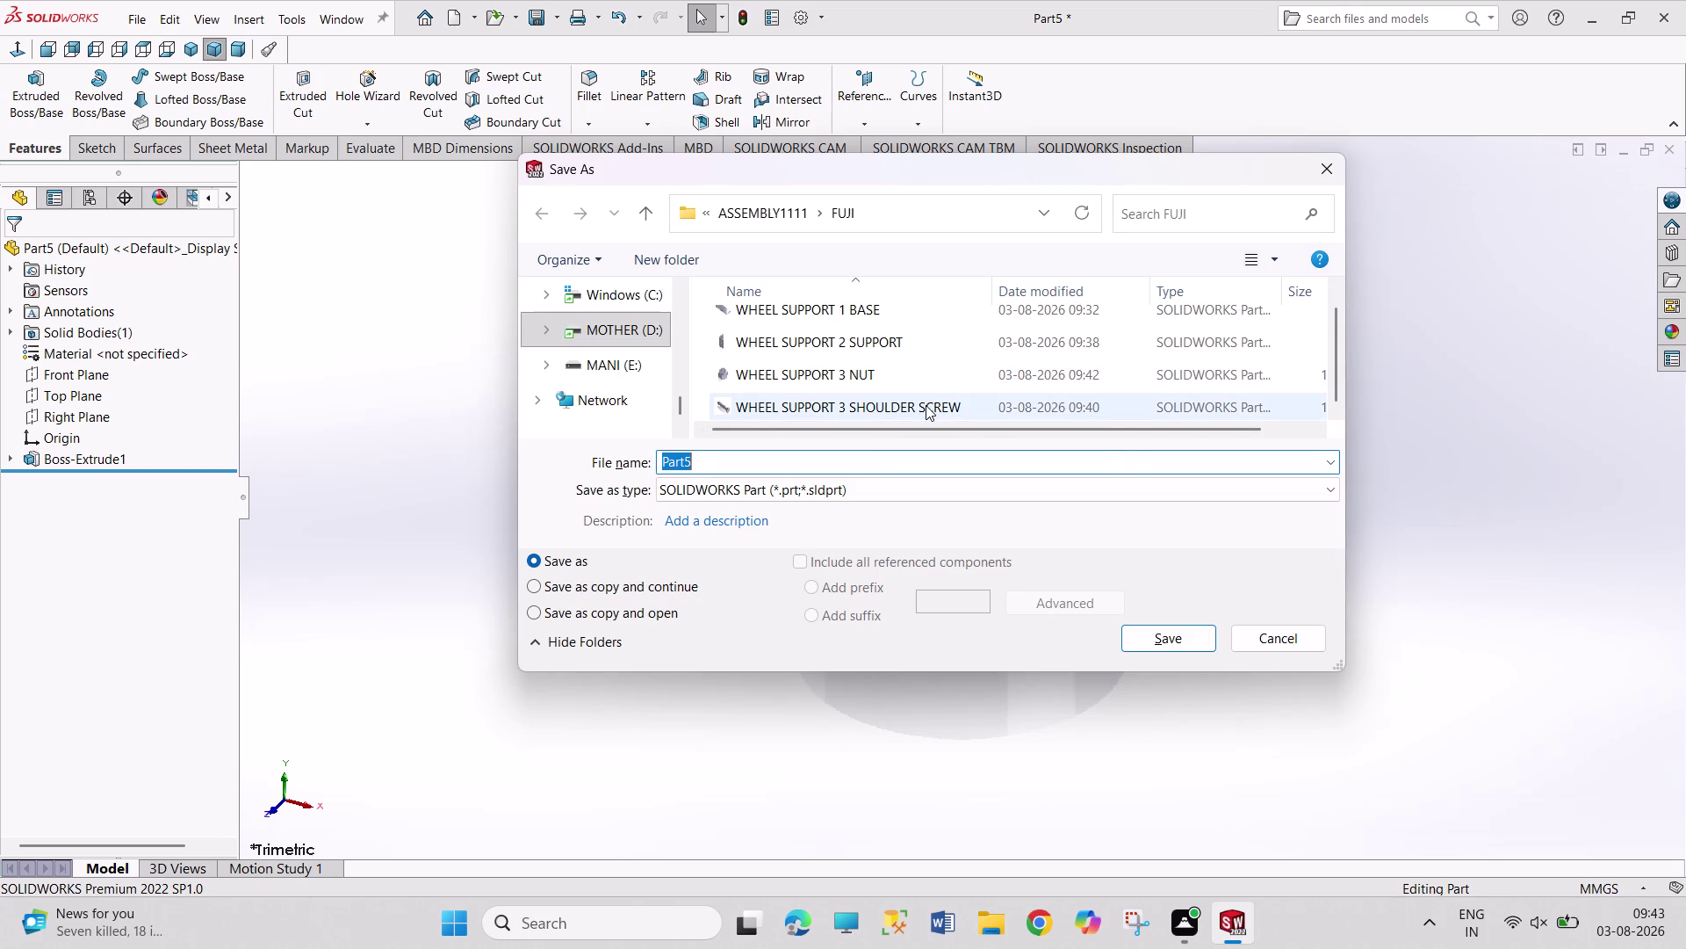
scroll(up, 3)
scroll(down, 3)
click(919, 401)
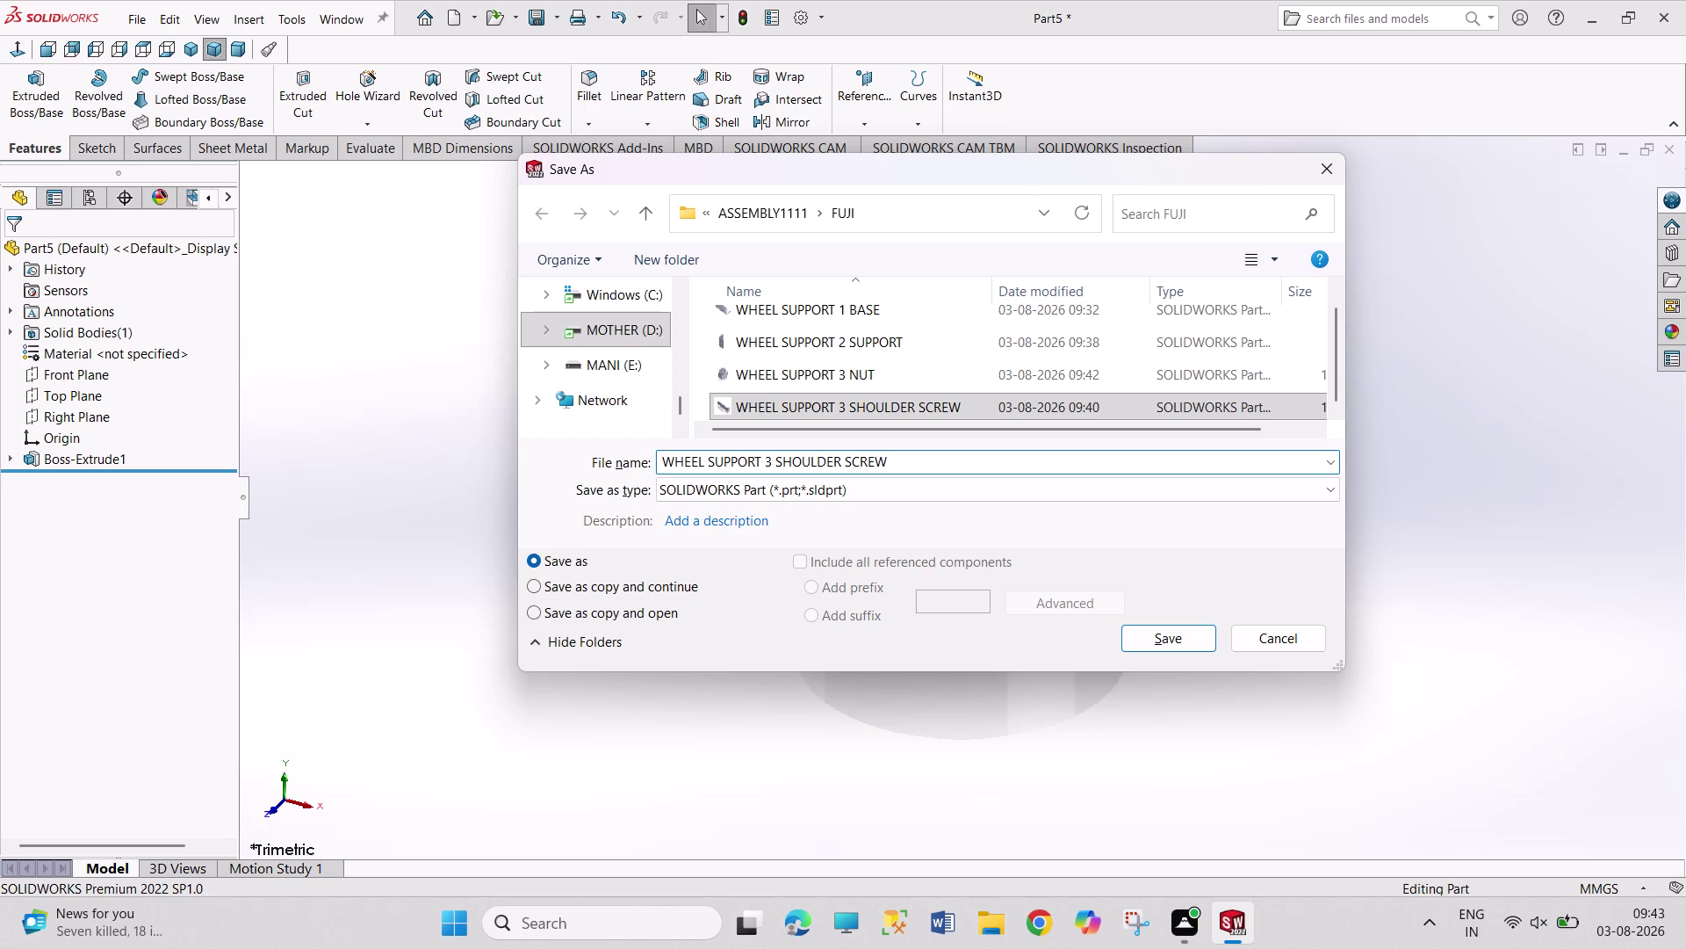
click(771, 461)
Rename the file to 'WHEEL SUPPORT 5 BUSH' and save it.
key(5)
drag(914, 465, 883, 472)
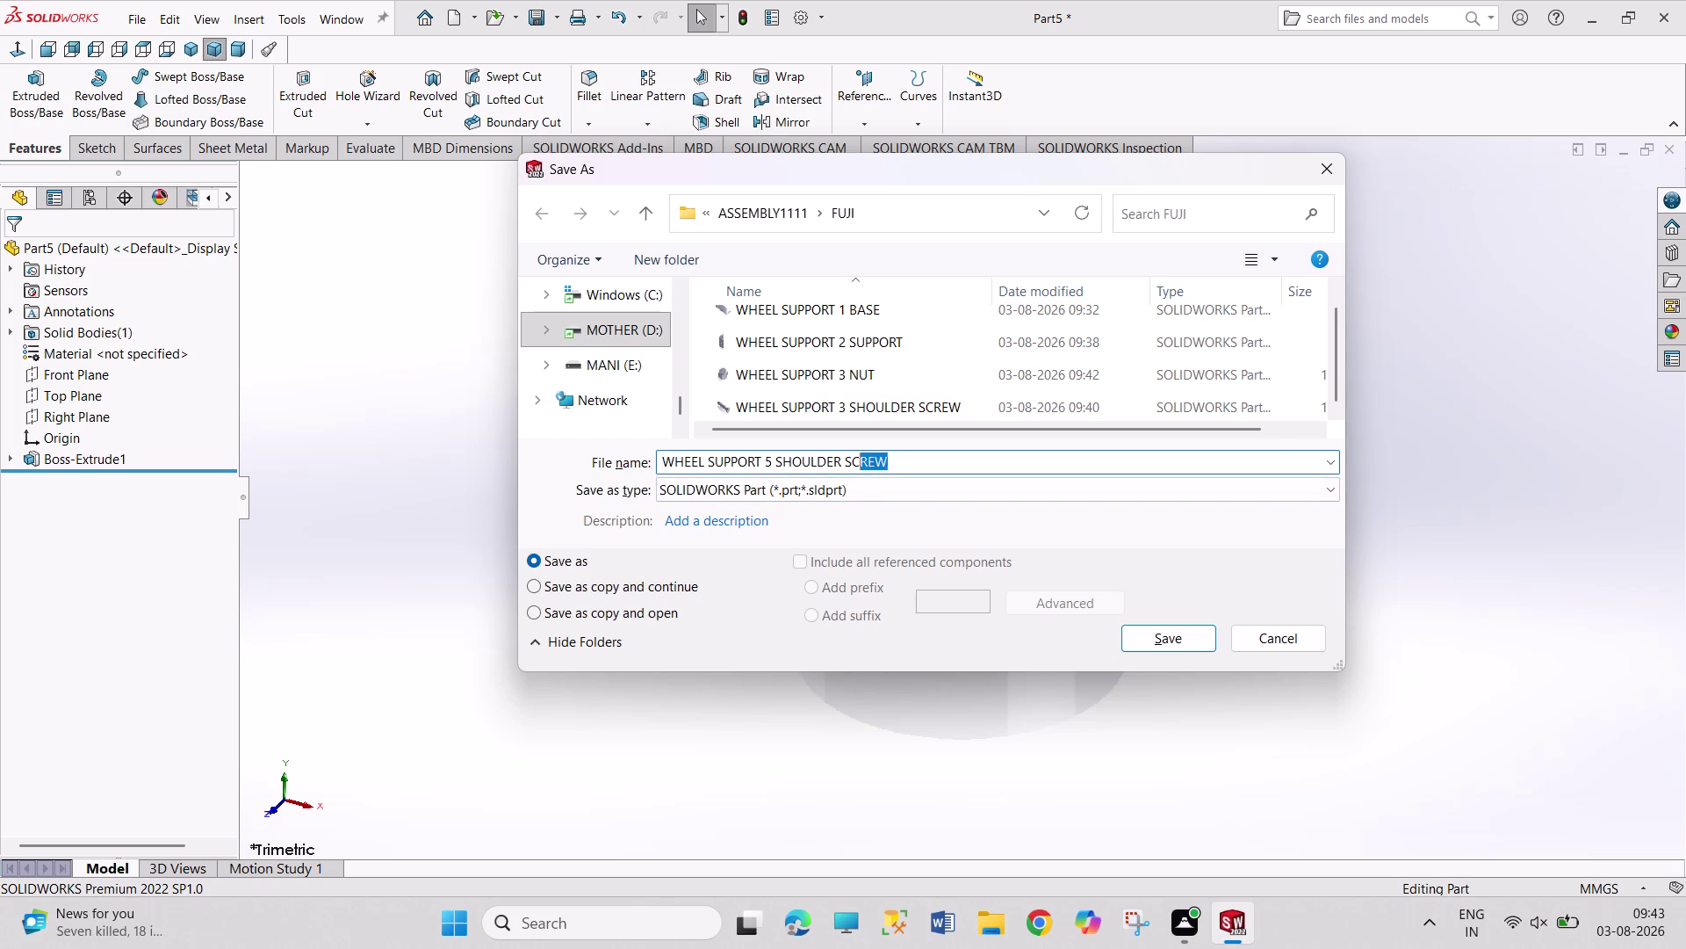
drag(883, 472, 776, 476)
text(NU)
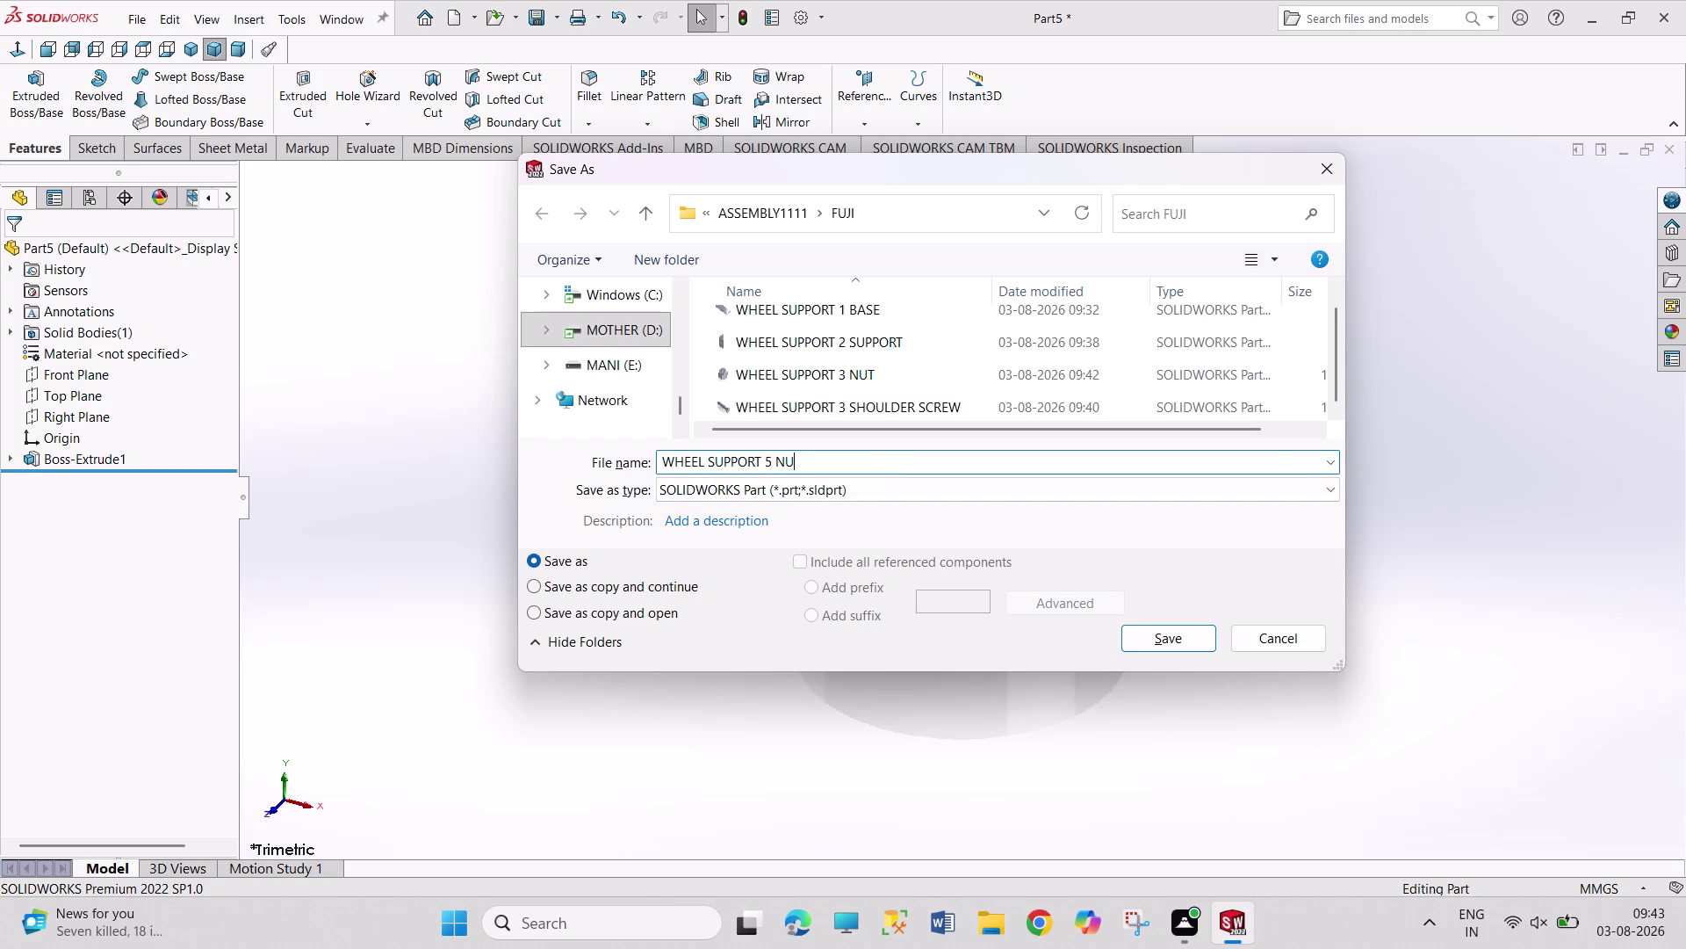
text(SJ)
key(BackSpace)
key(BackSpace)
key(BackSpace)
key(BackSpace)
text(BU)
text(SH)
key(Return)
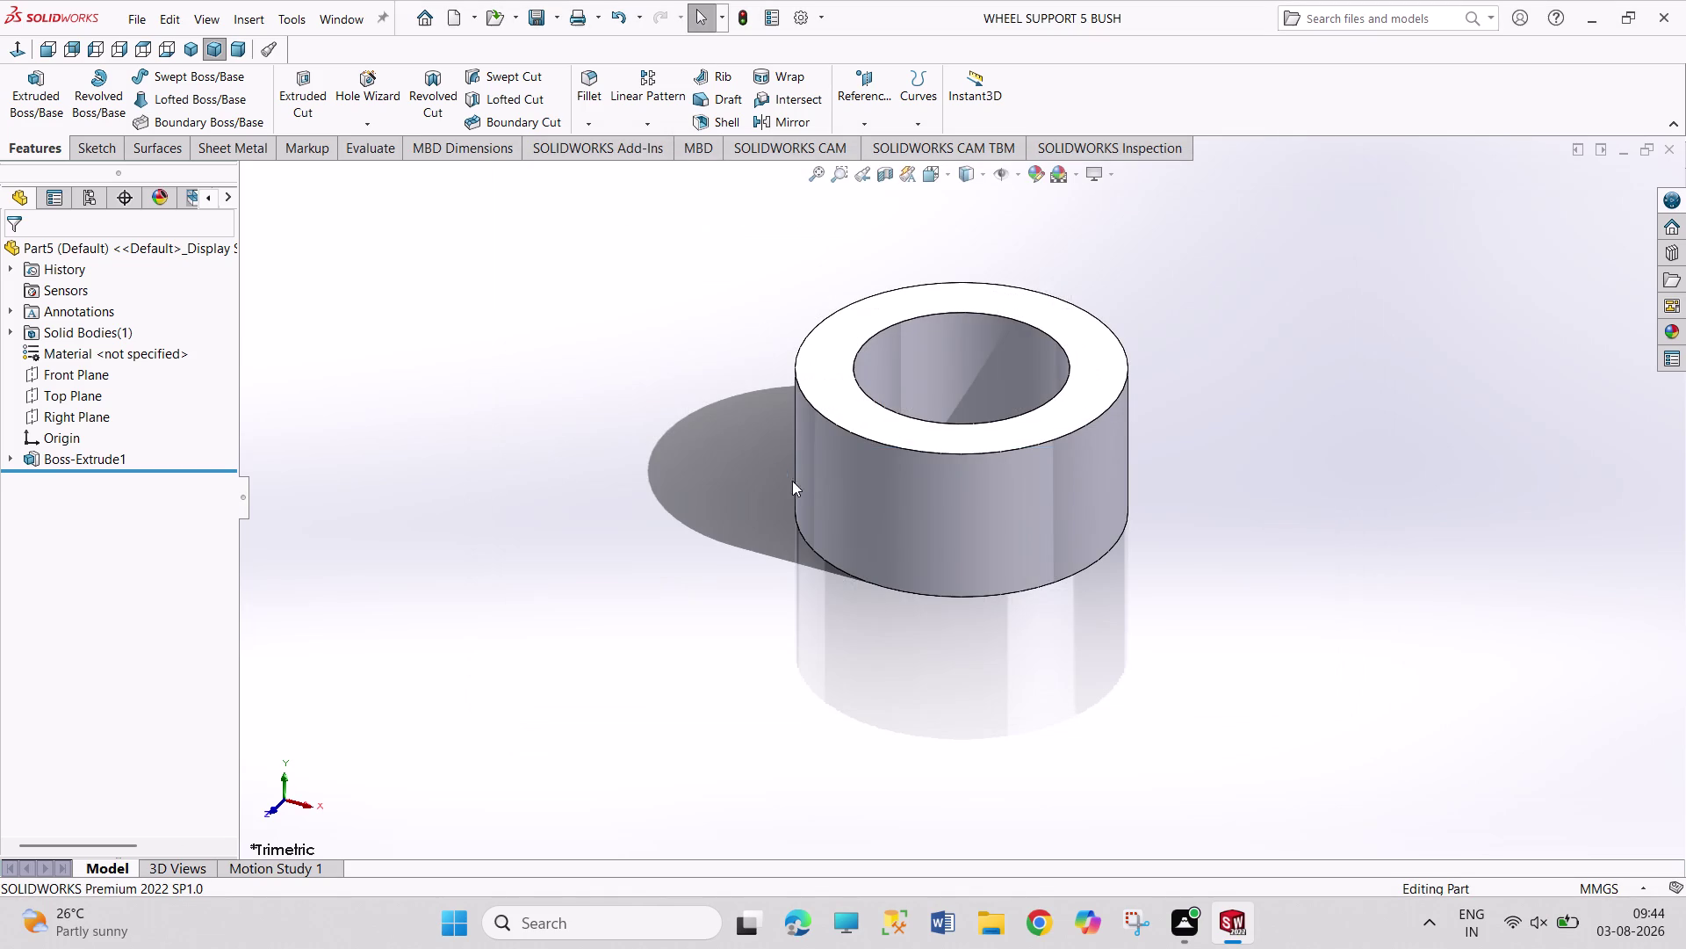
Create new part Part6 and start a sketch on its Front Plane.
drag(532, 283, 610, 436)
drag(512, 243, 638, 437)
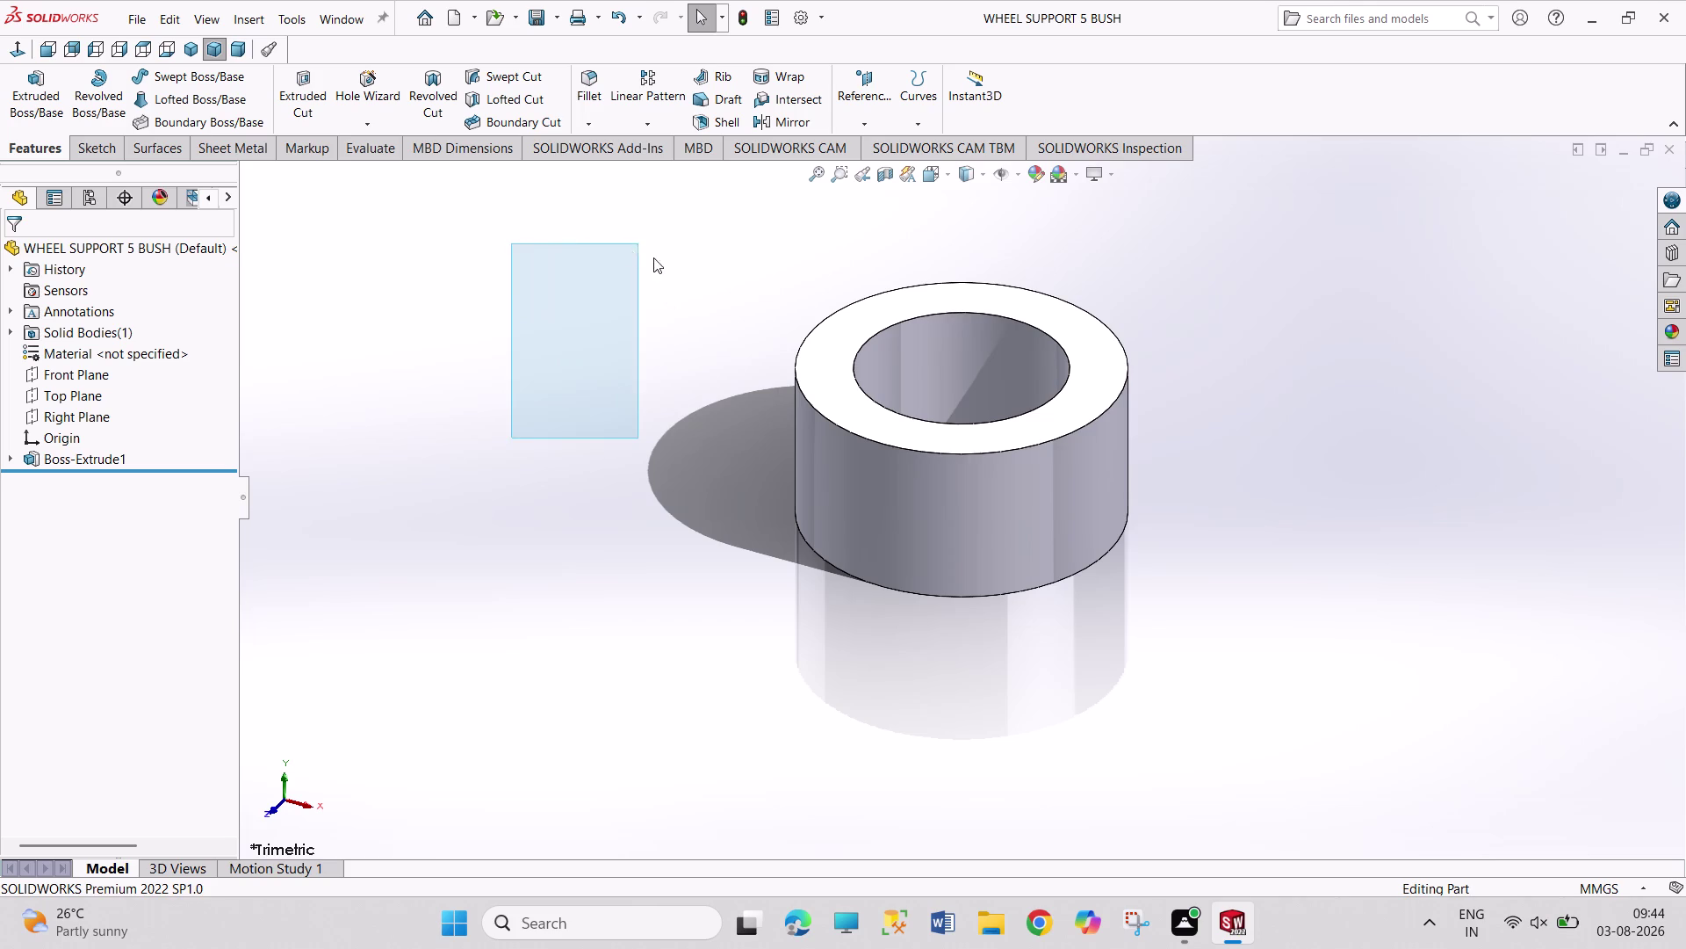
drag(557, 244, 741, 447)
key(ctrl+n)
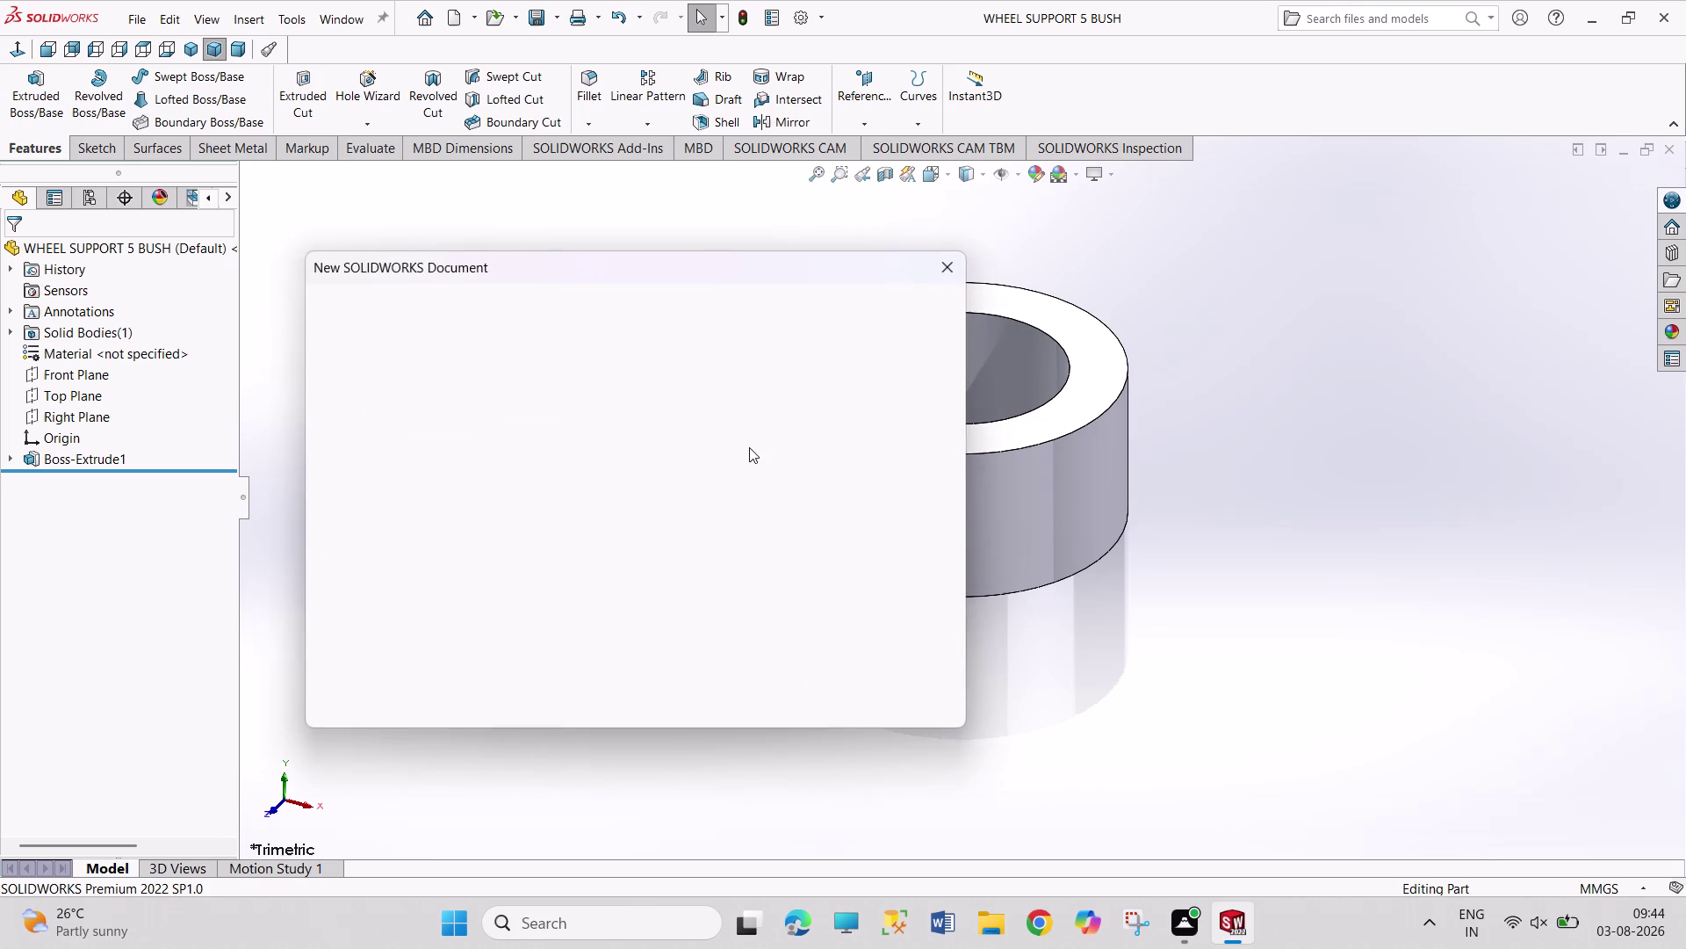
key(Return)
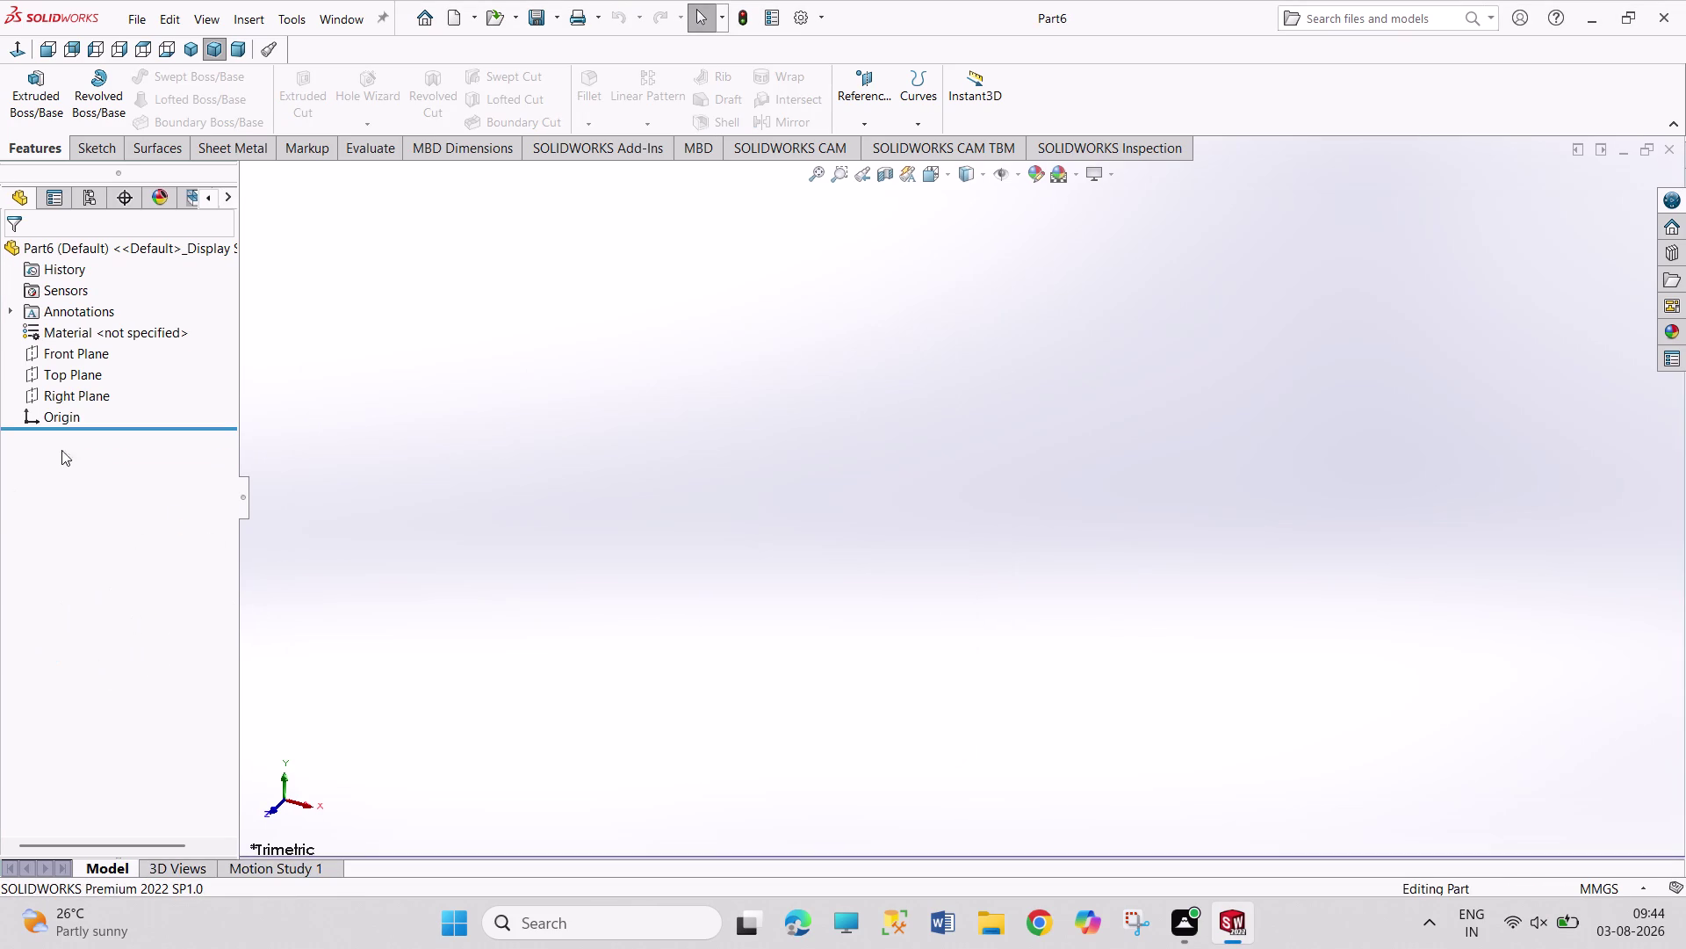
click(75, 353)
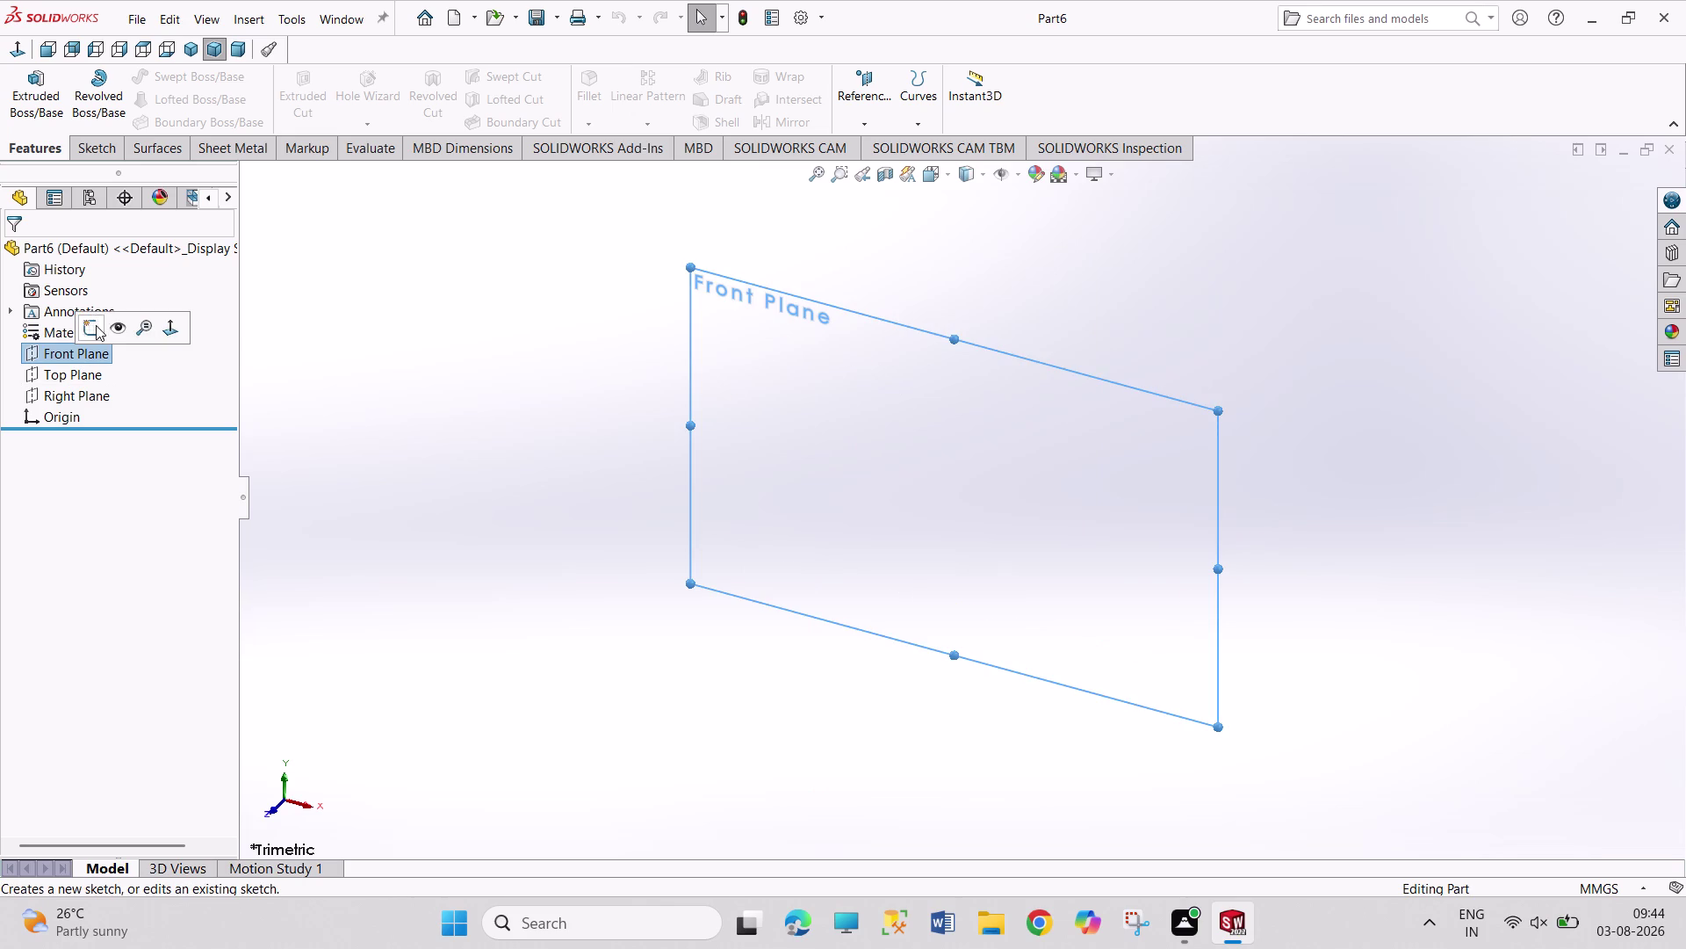
click(96, 325)
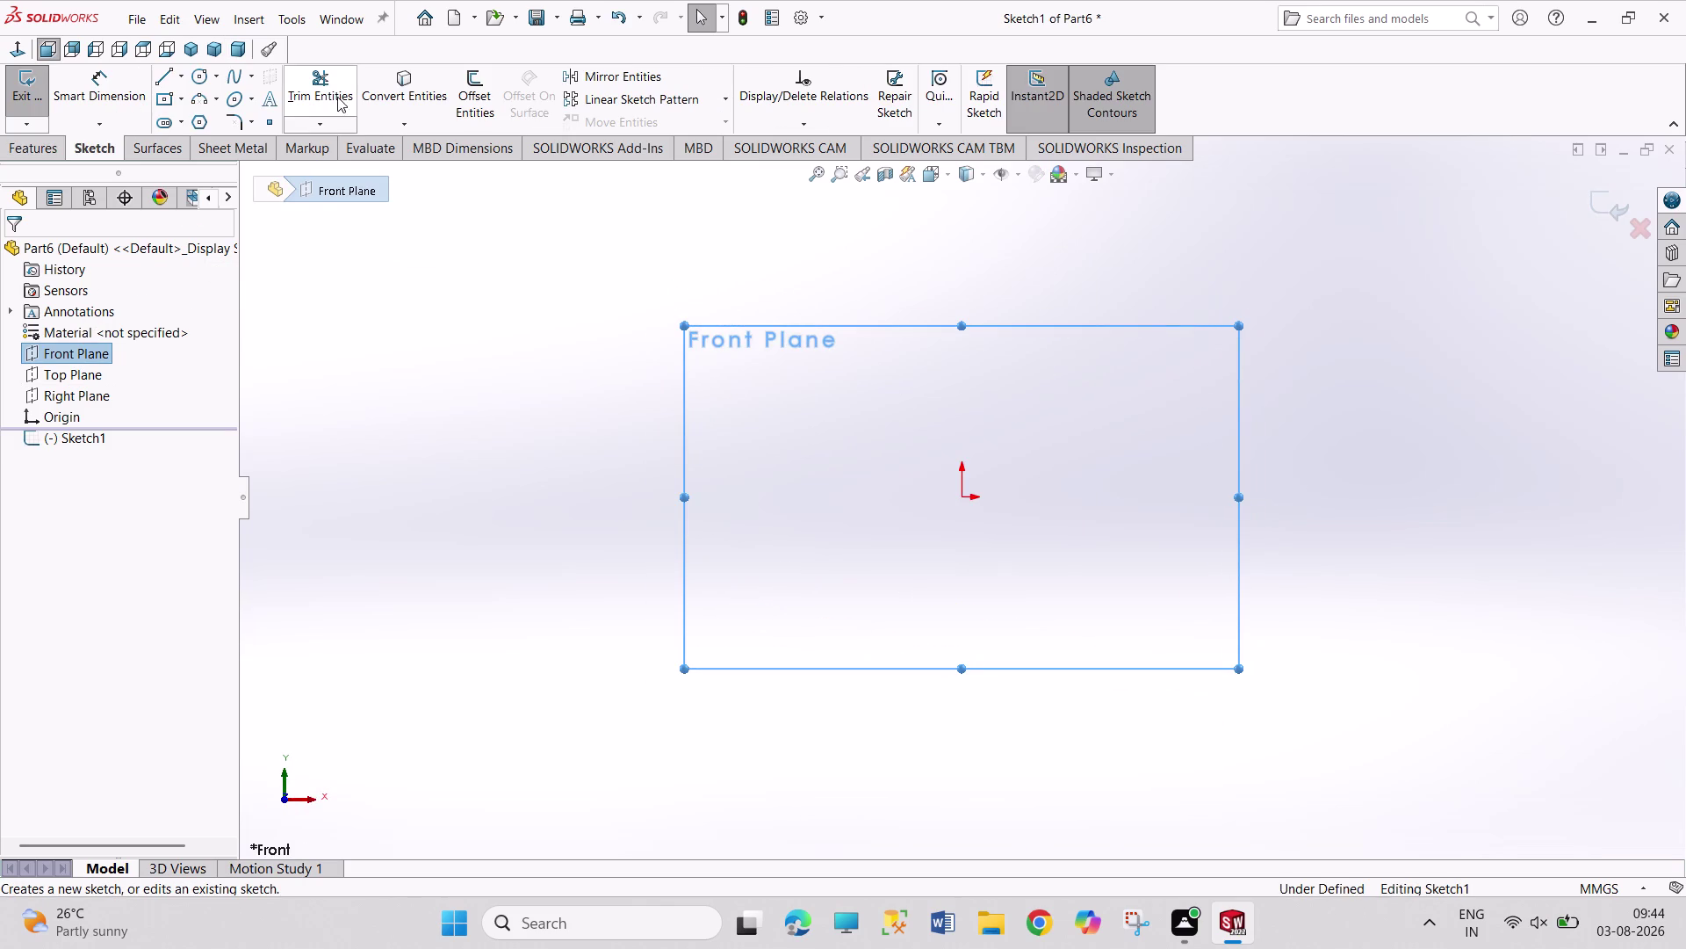
Draw two concentric circles centred on the origin.
click(191, 80)
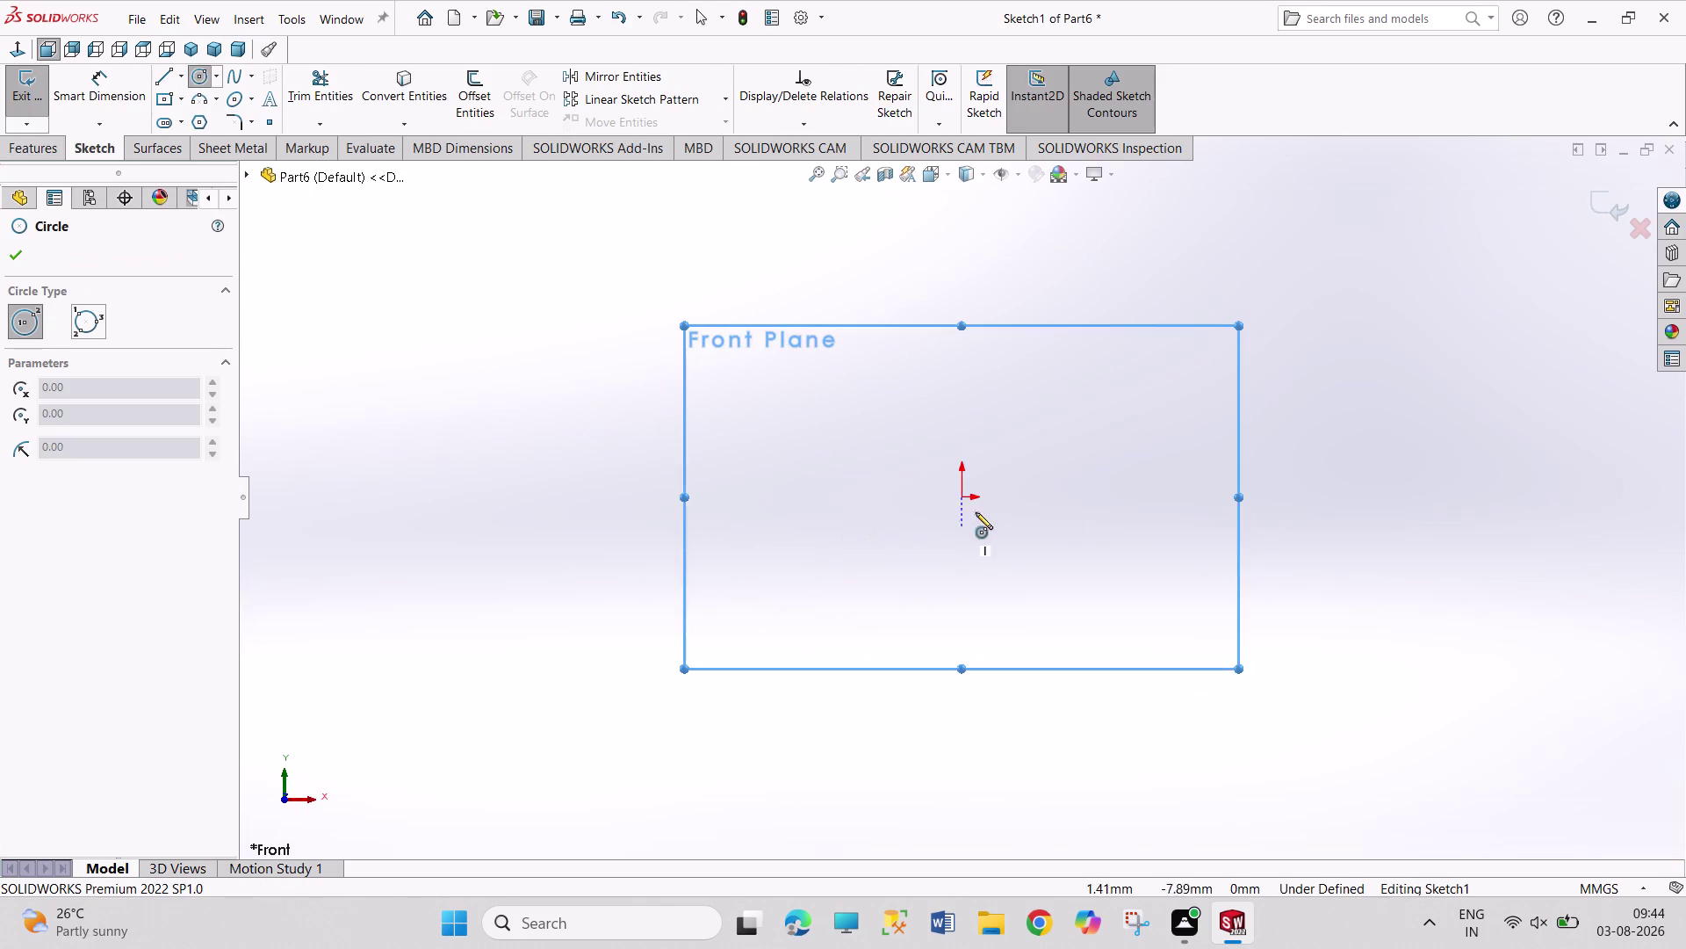
click(961, 495)
click(1030, 637)
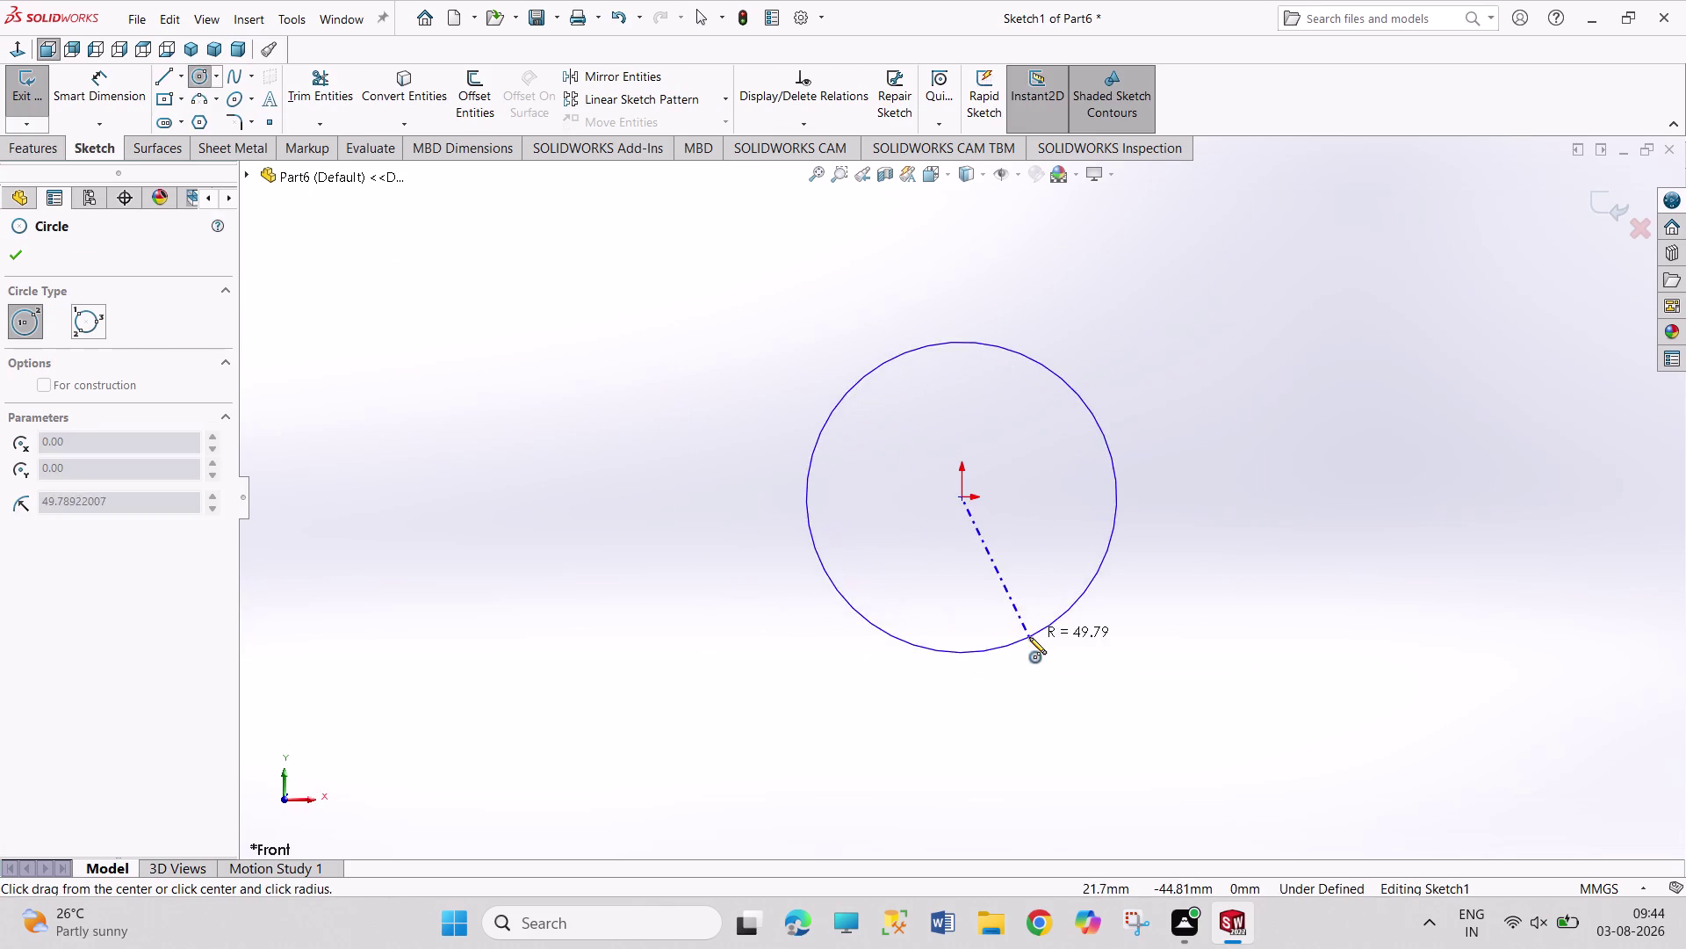
click(958, 494)
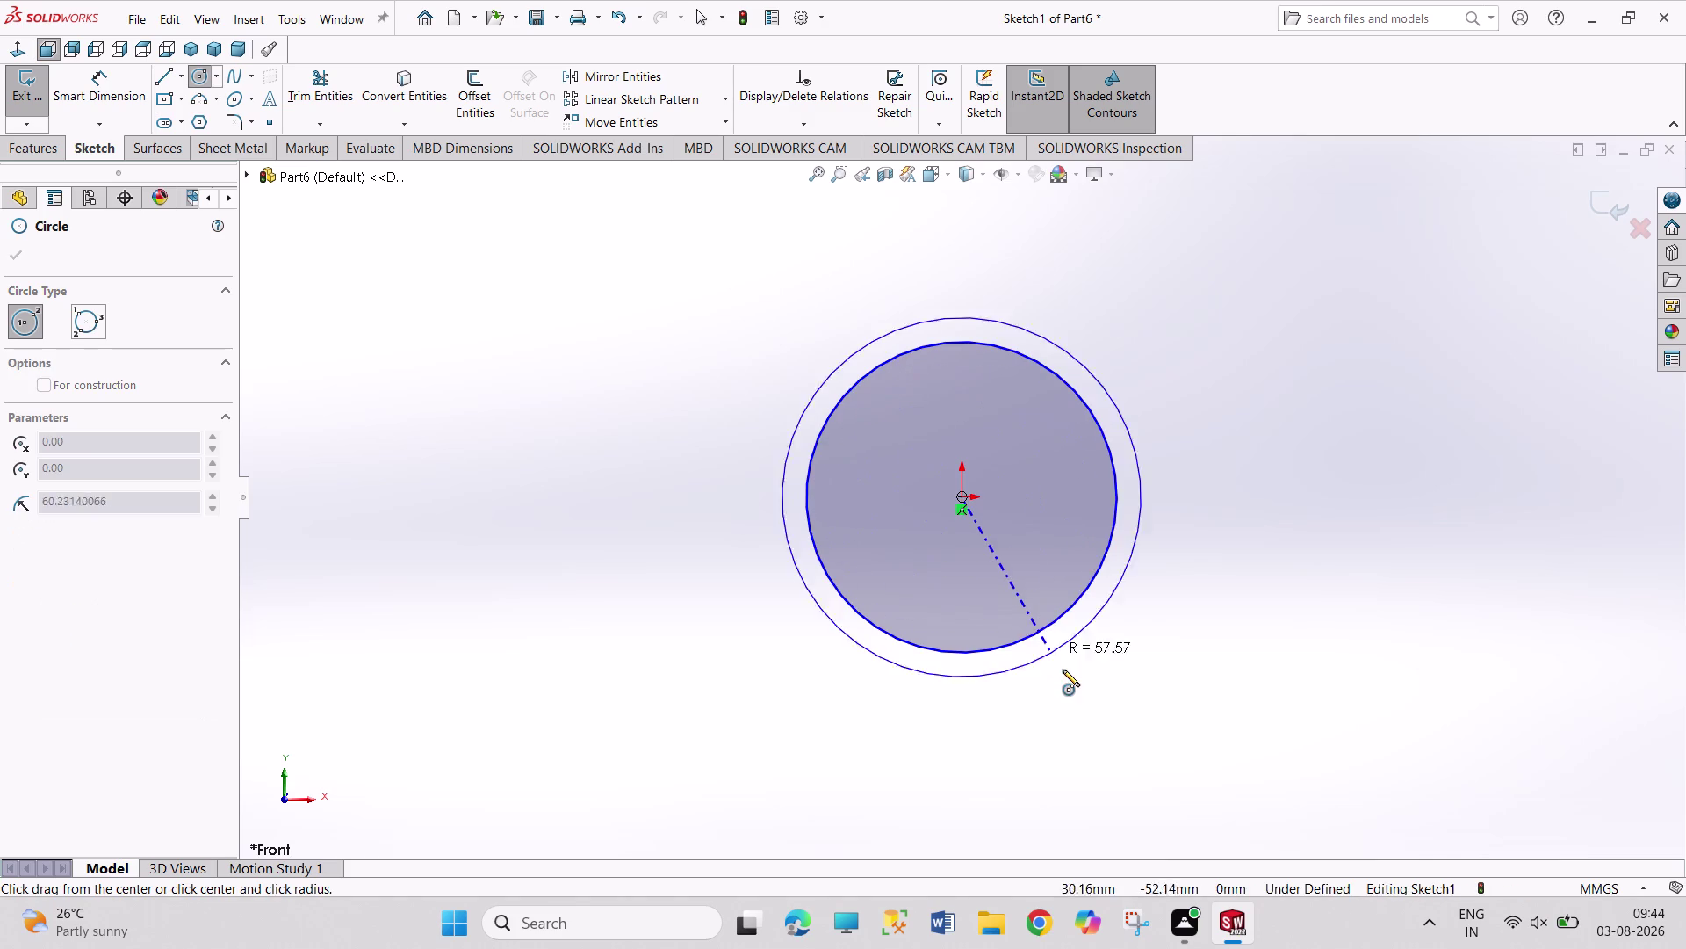
click(1074, 685)
Dimension the outer circle to Ø12 and the inner circle to Ø6.25.
right_drag(1254, 639, 1230, 307)
click(1108, 331)
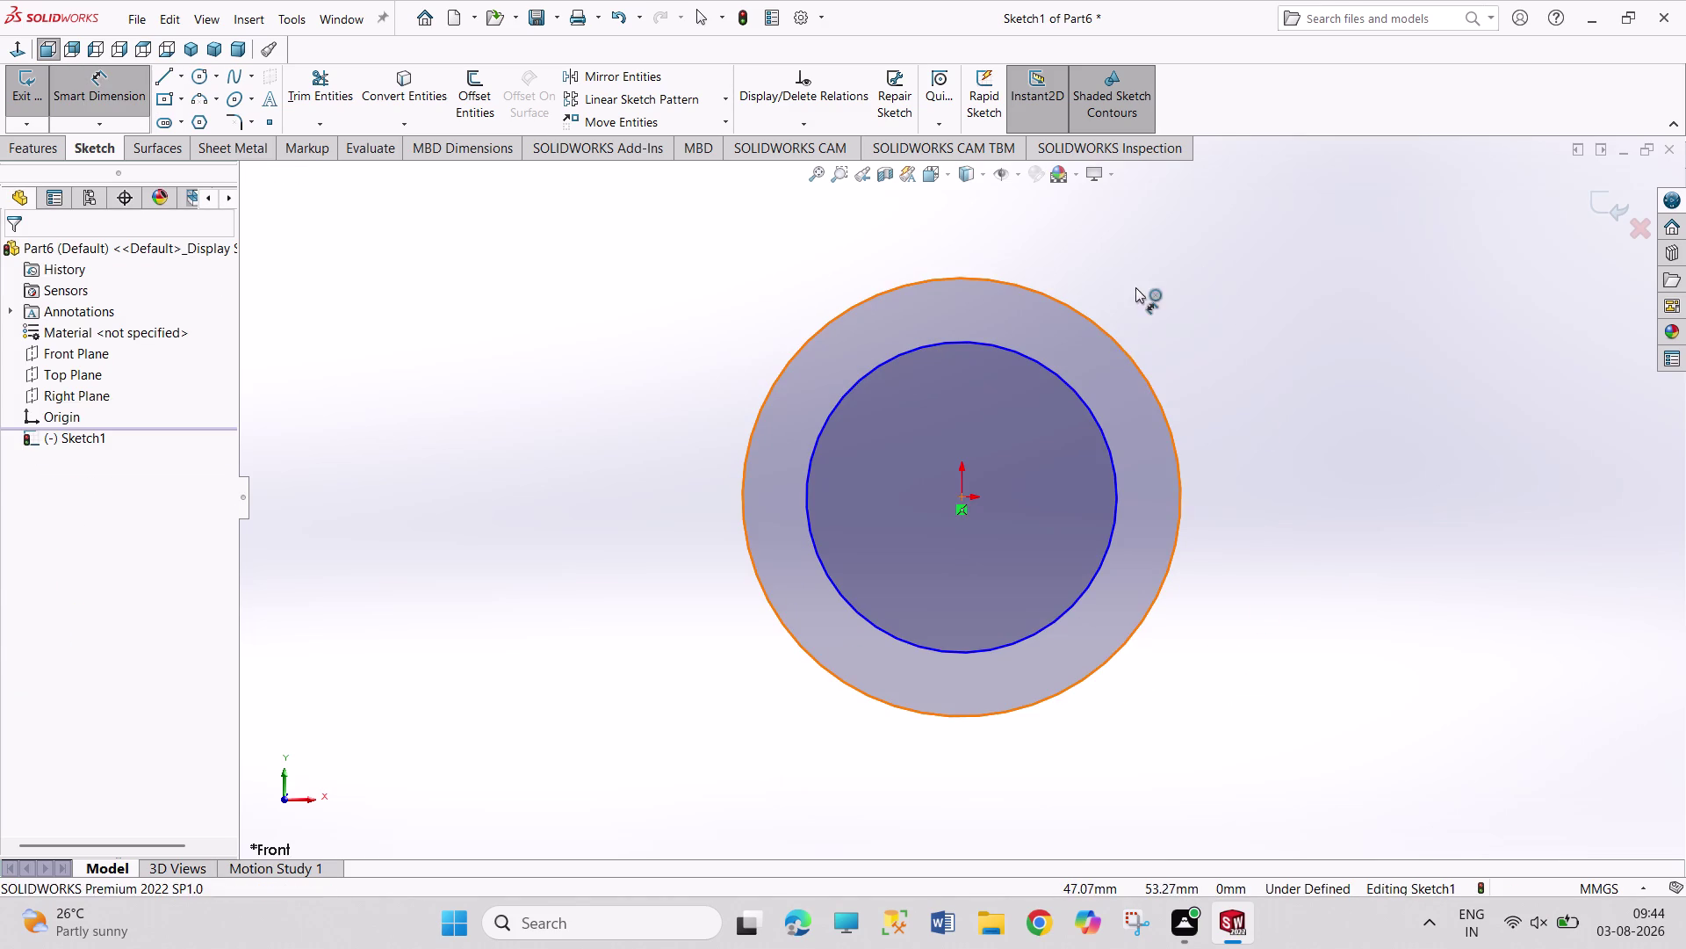
click(1137, 285)
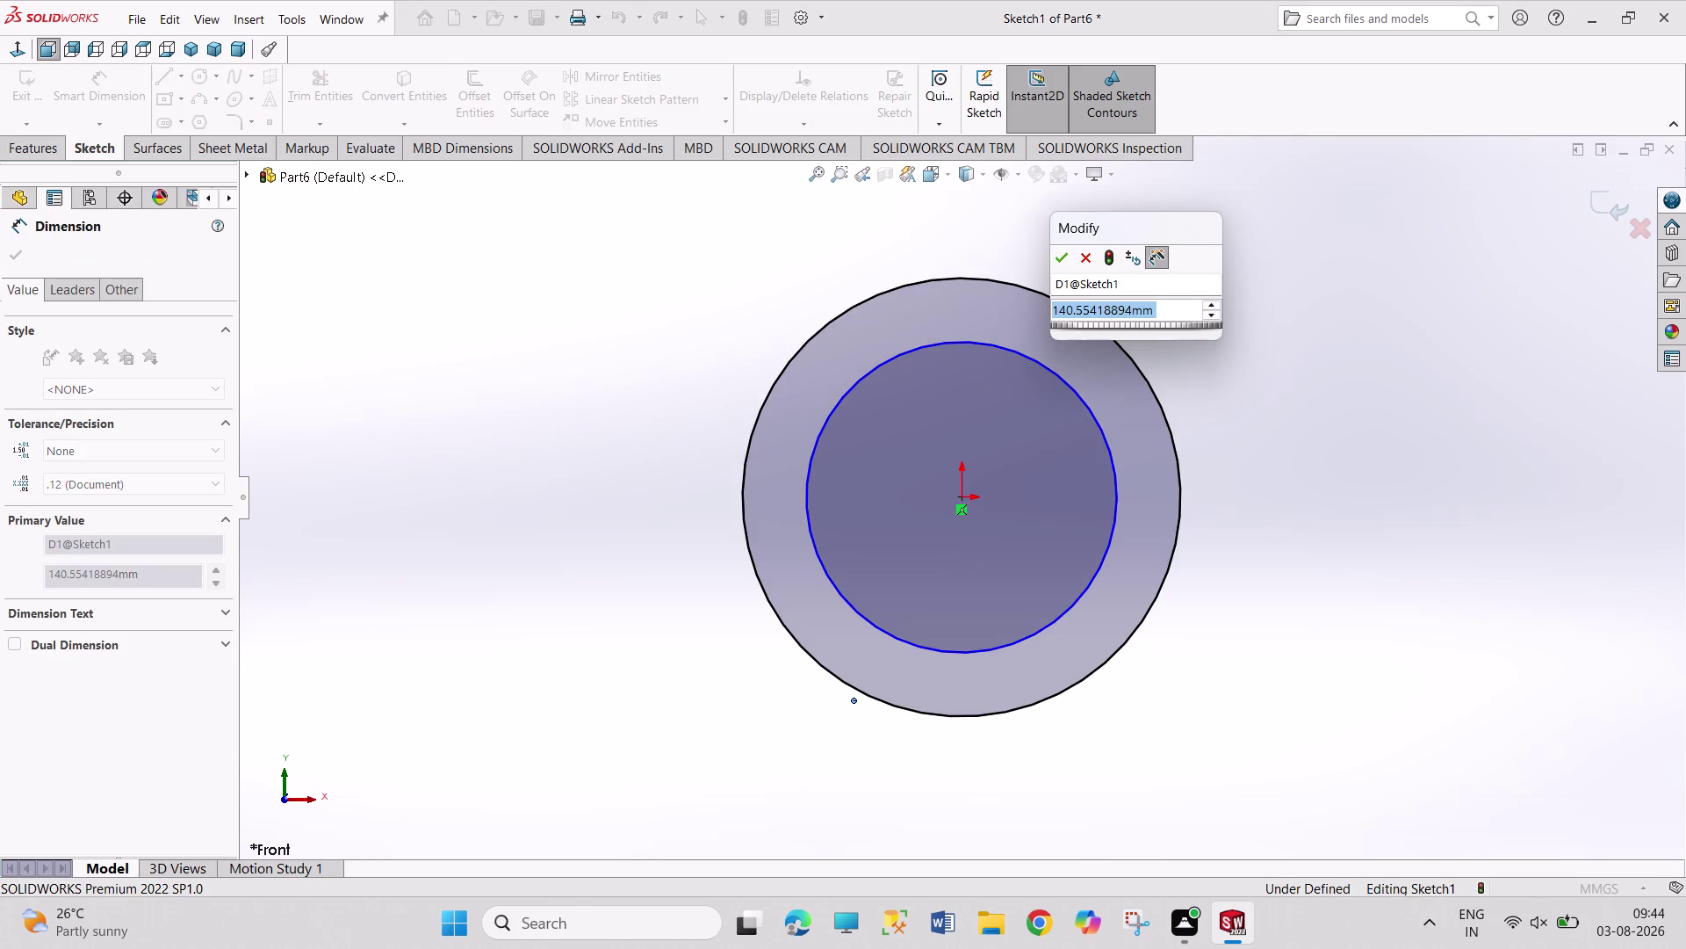
text(1)
text(2)
key(Return)
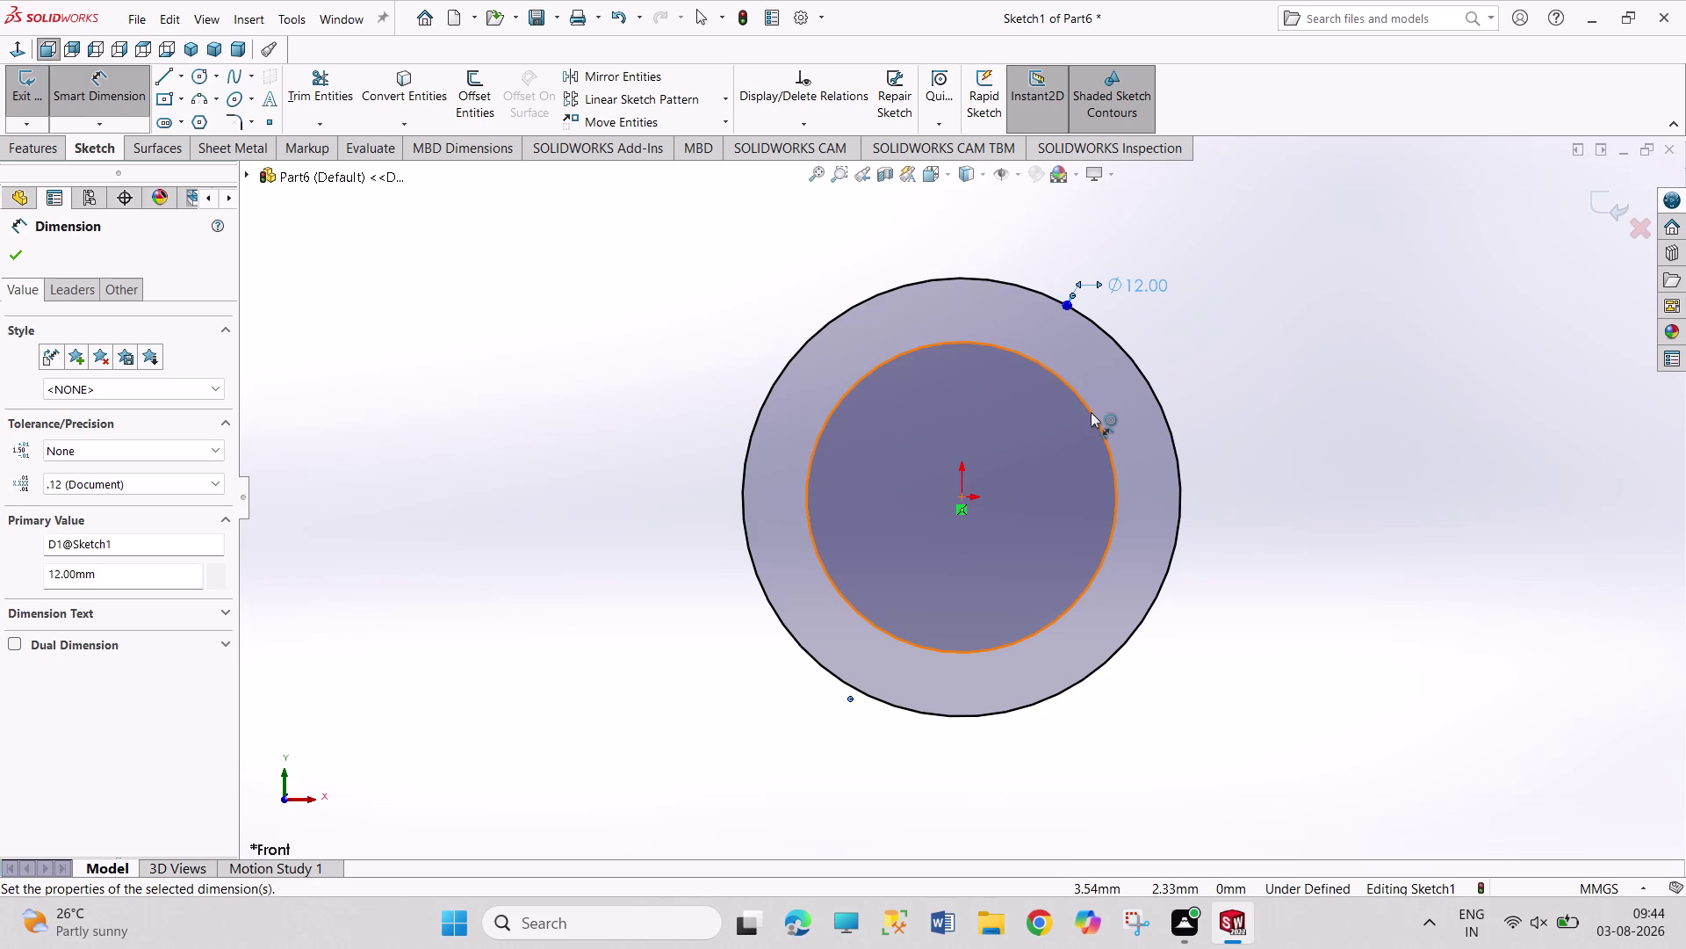
click(1091, 412)
click(1240, 331)
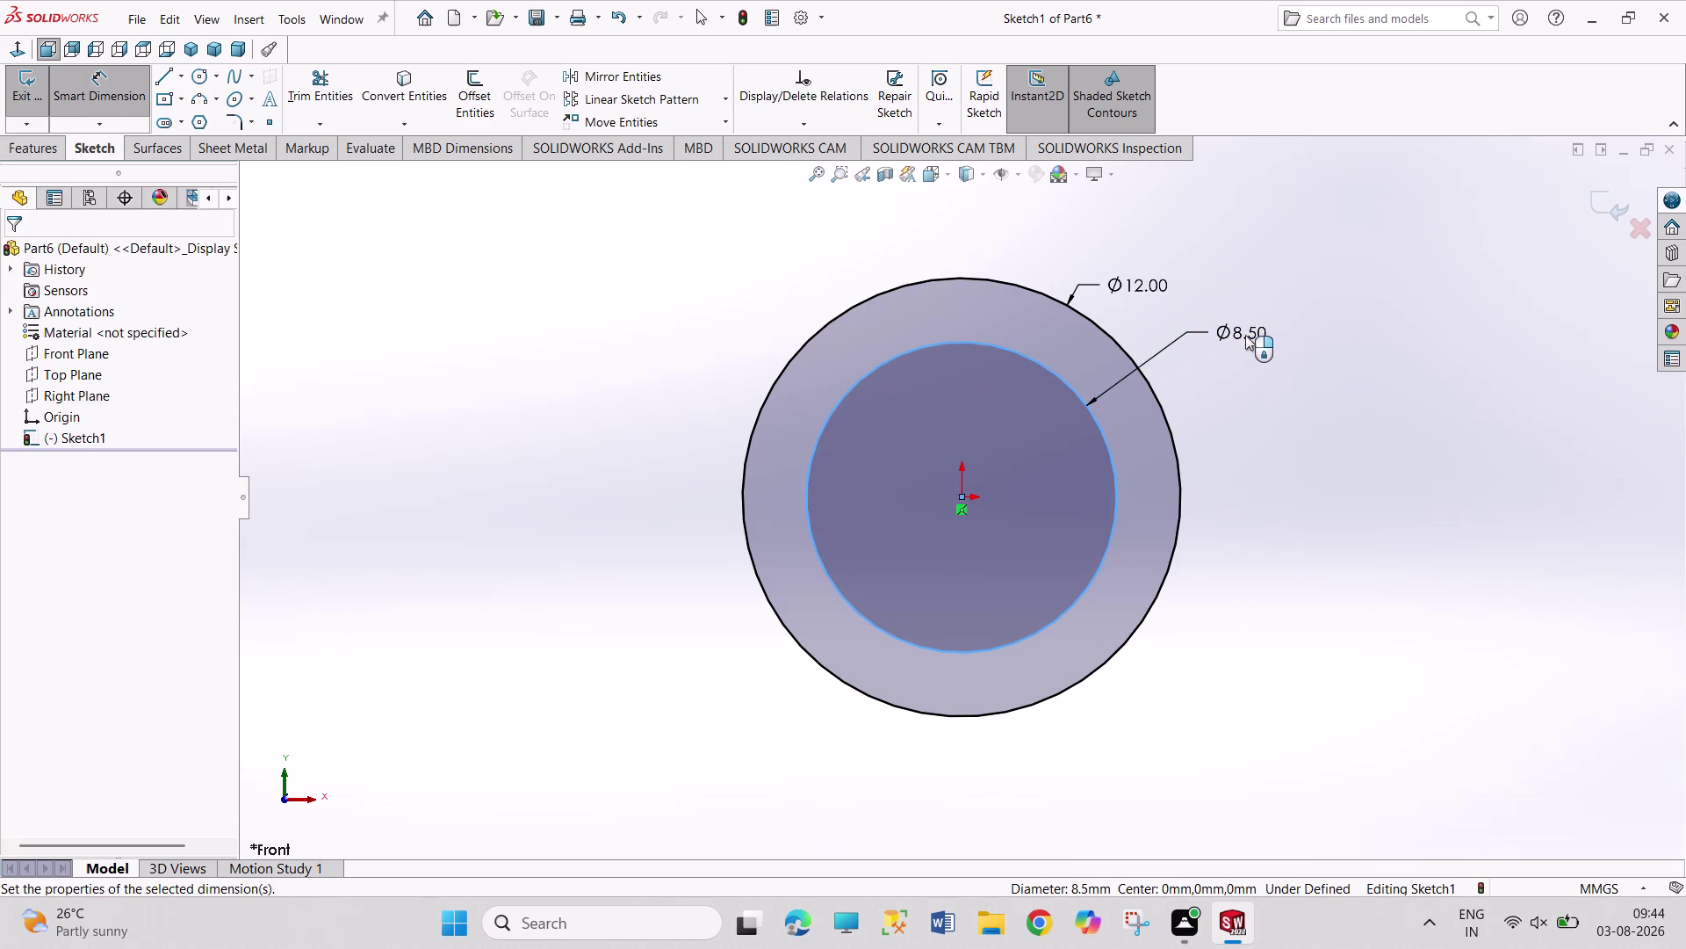
text(6.25)
key(Return)
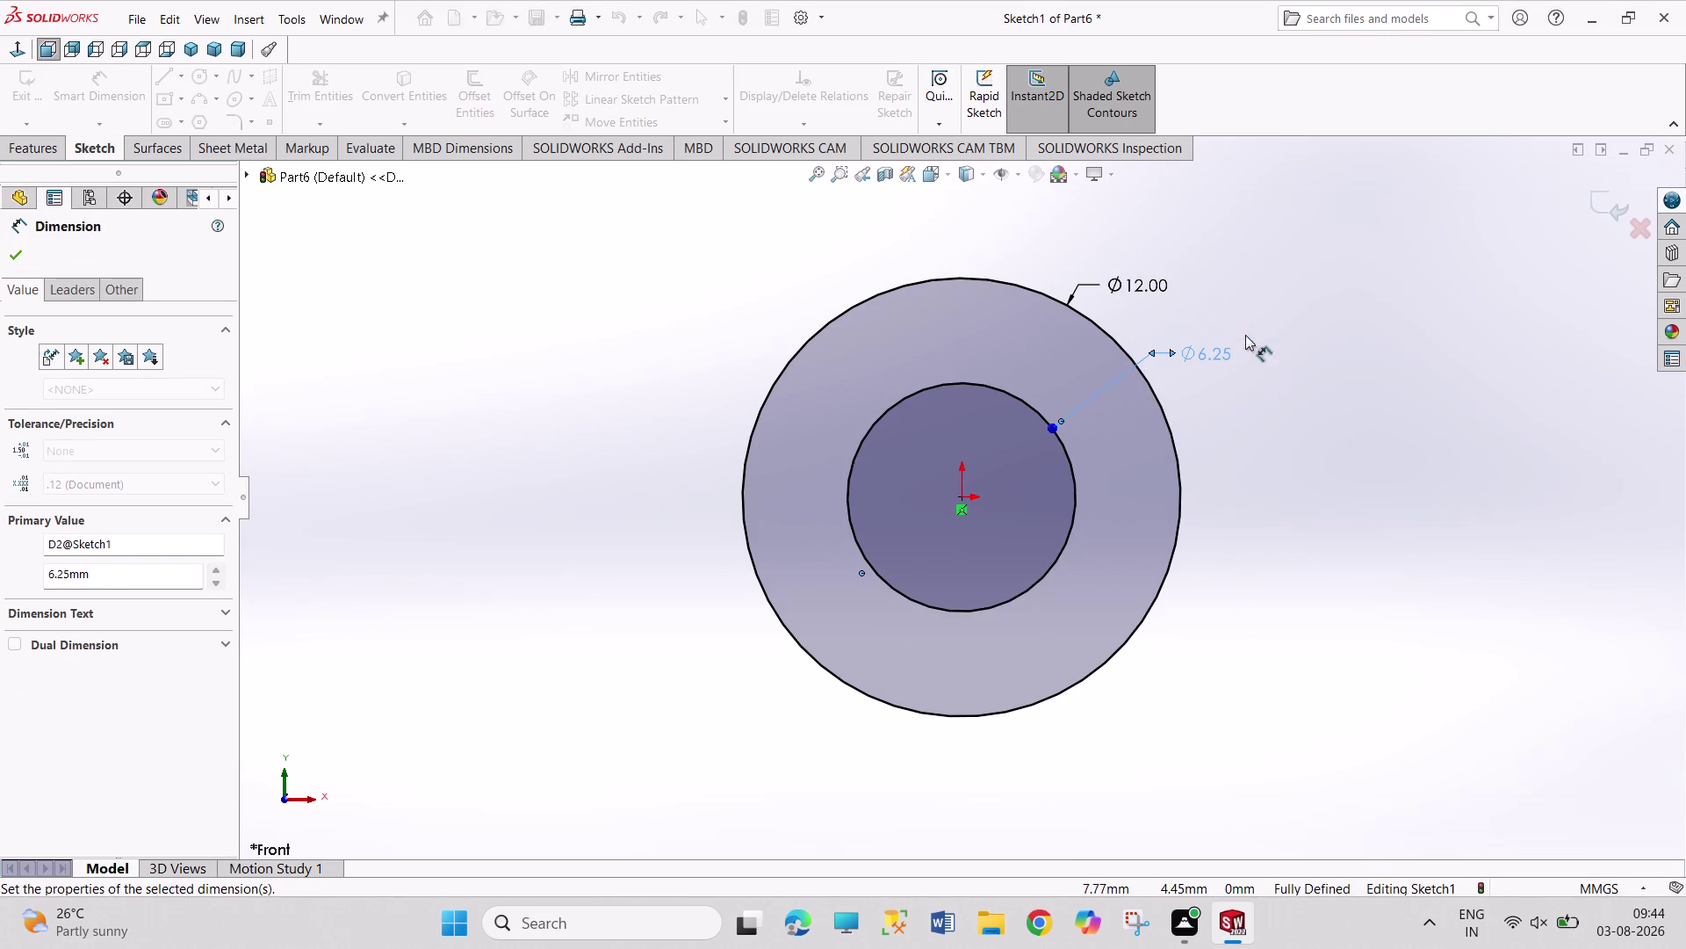
End dimensioning and exit the finished sketch.
right_click(452, 320)
click(493, 381)
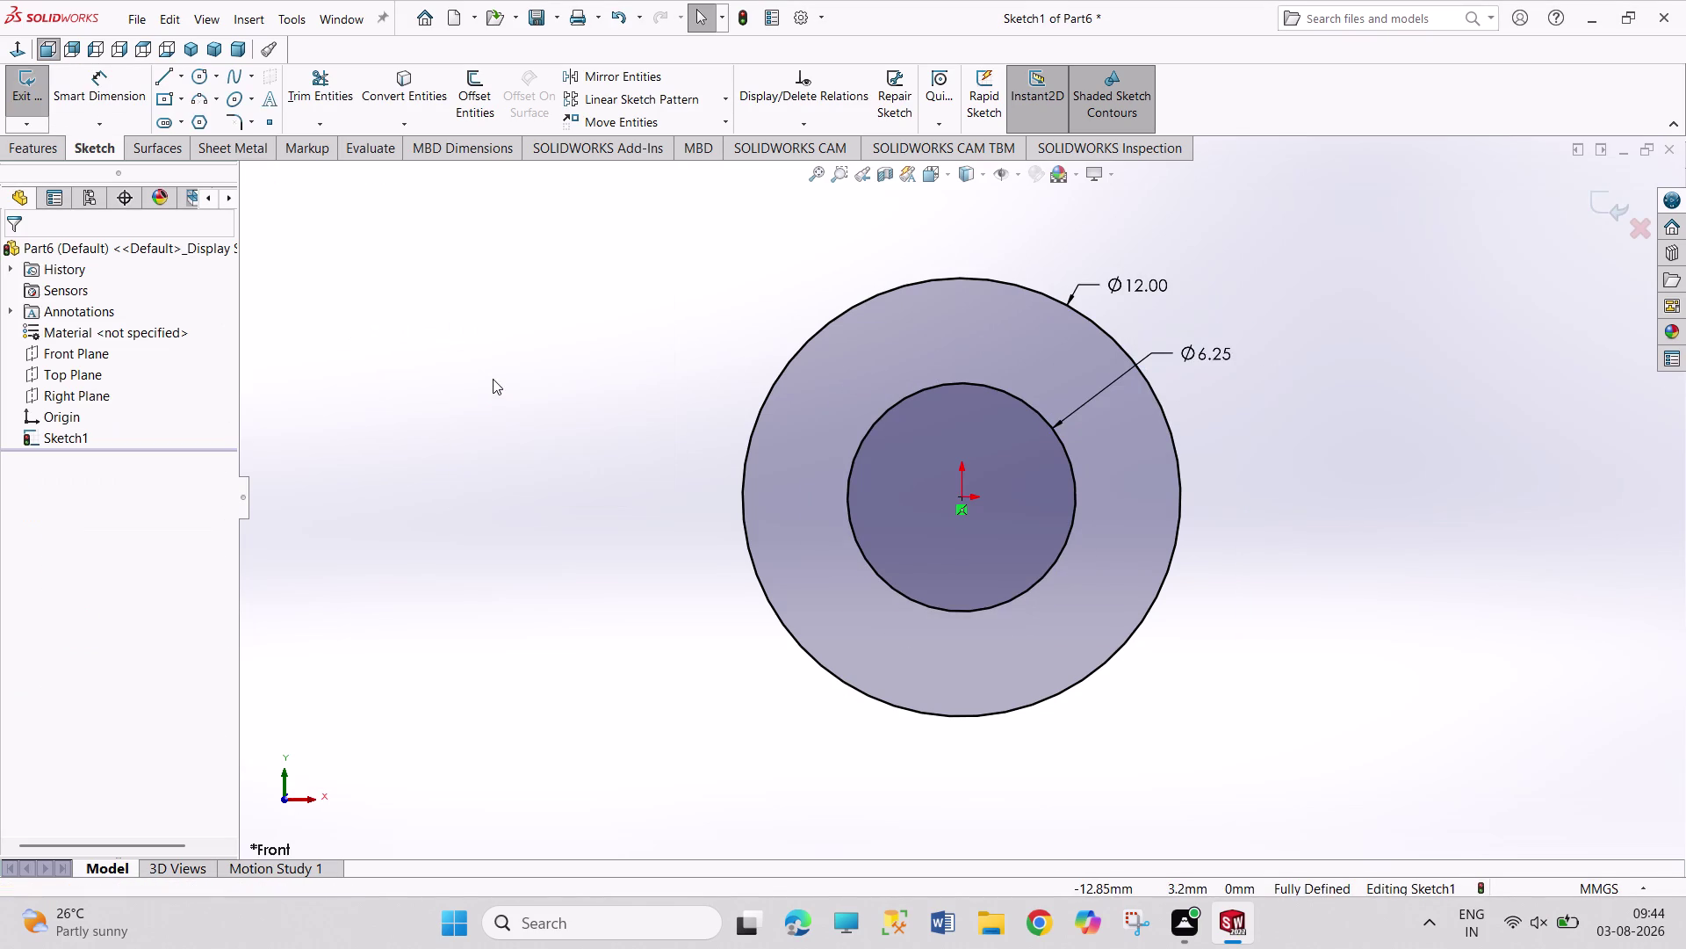
click(9, 93)
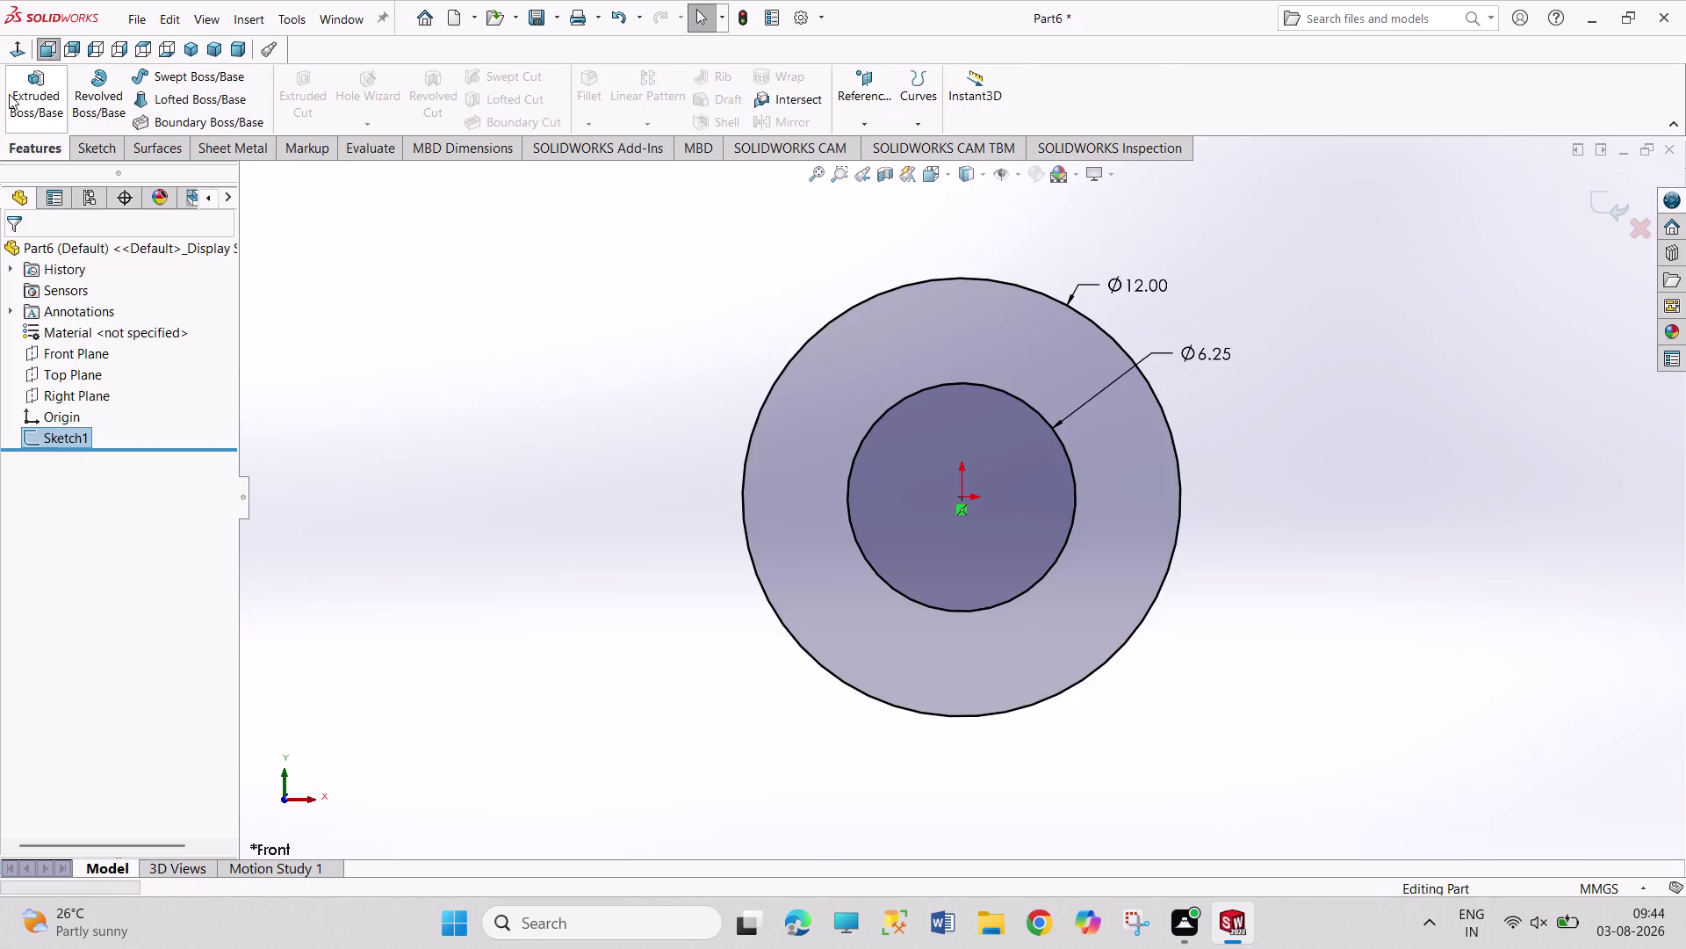
Extrude the rings 1 mm mid-plane into washer Boss-Extrude1, then bring up Save As.
click(23, 103)
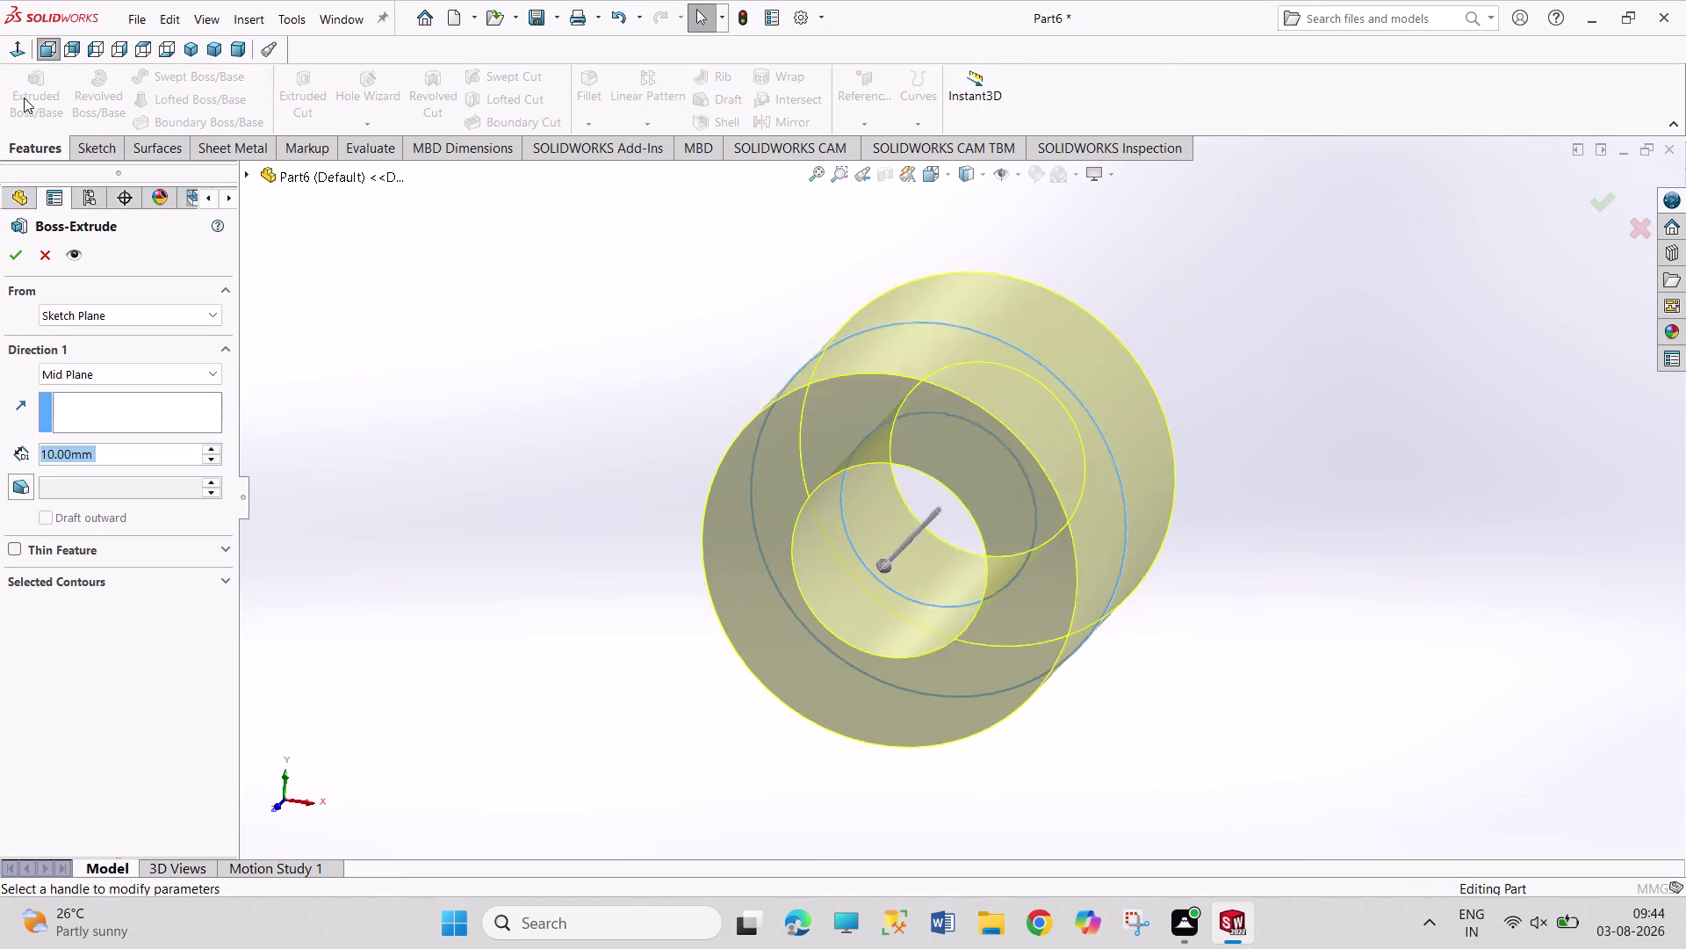
key(1)
key(Return)
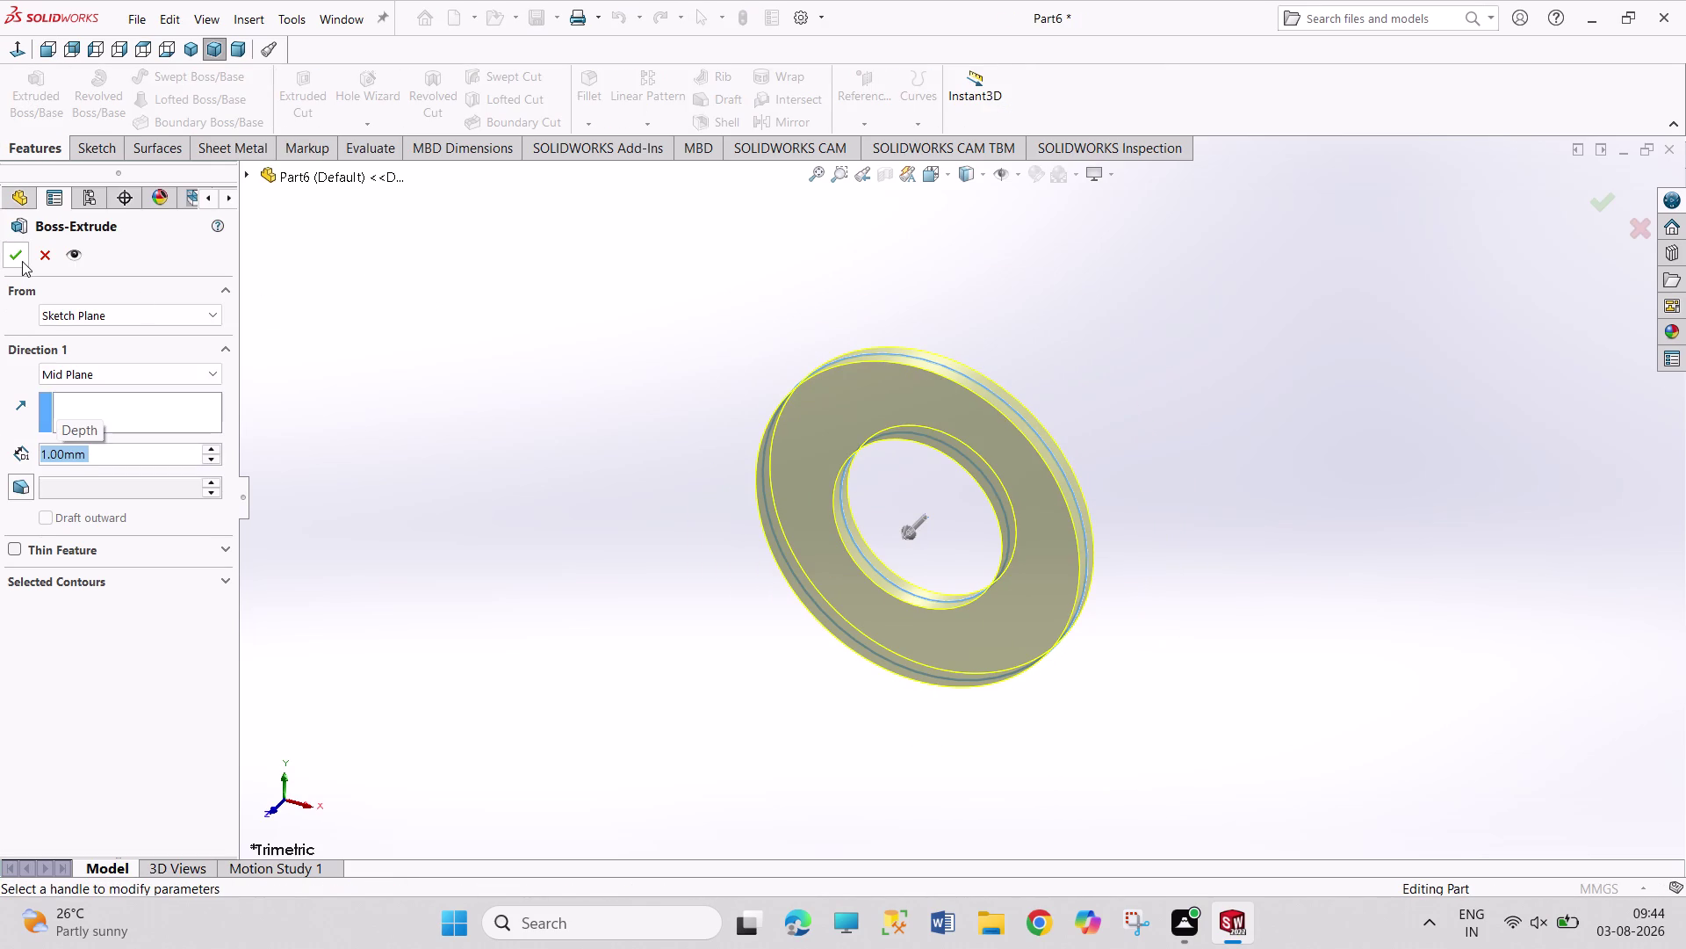
click(22, 261)
click(650, 369)
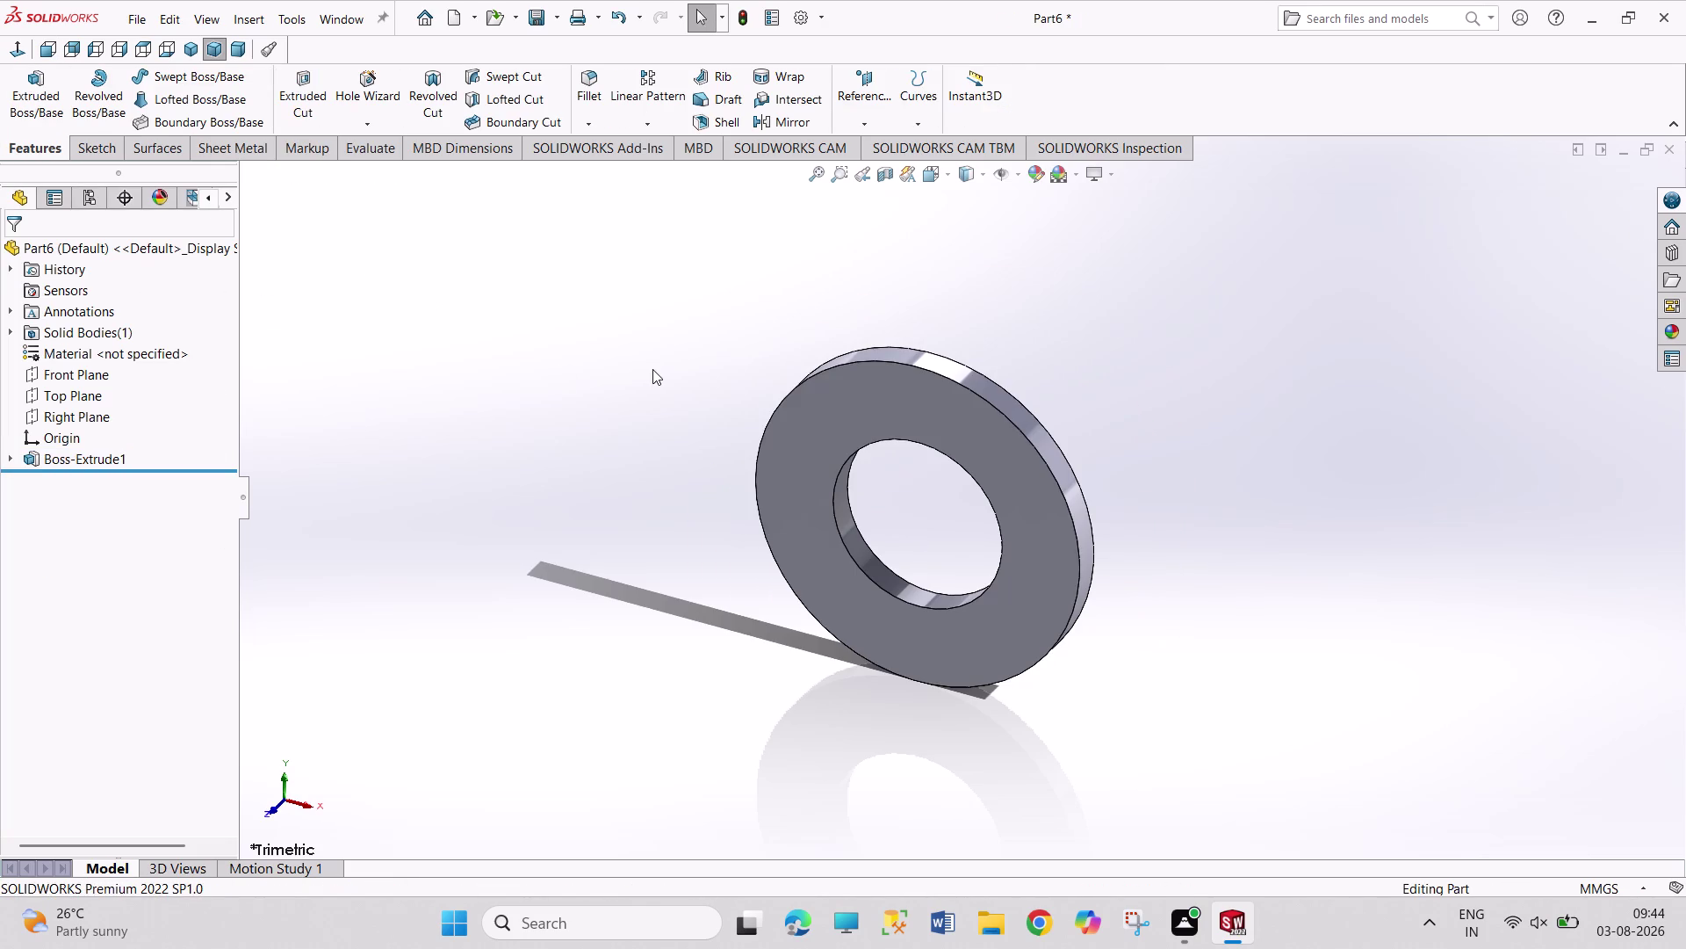
key(ctrl+s)
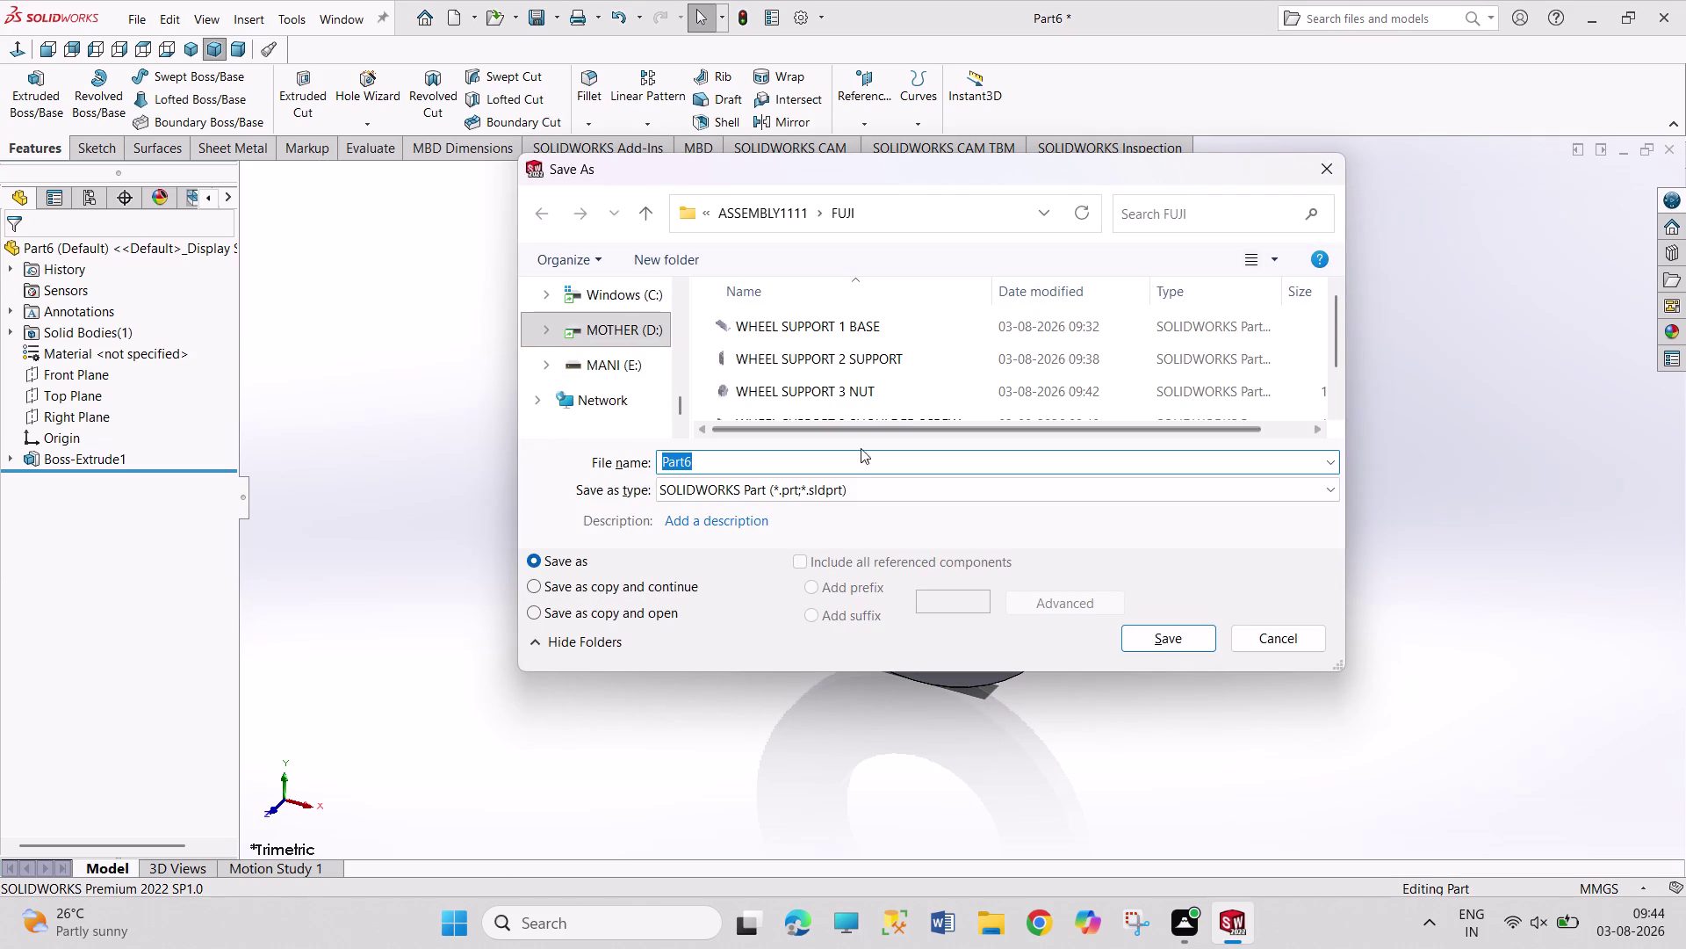
Start from the existing bush file name in the Save As list.
scroll(down, 3)
click(903, 412)
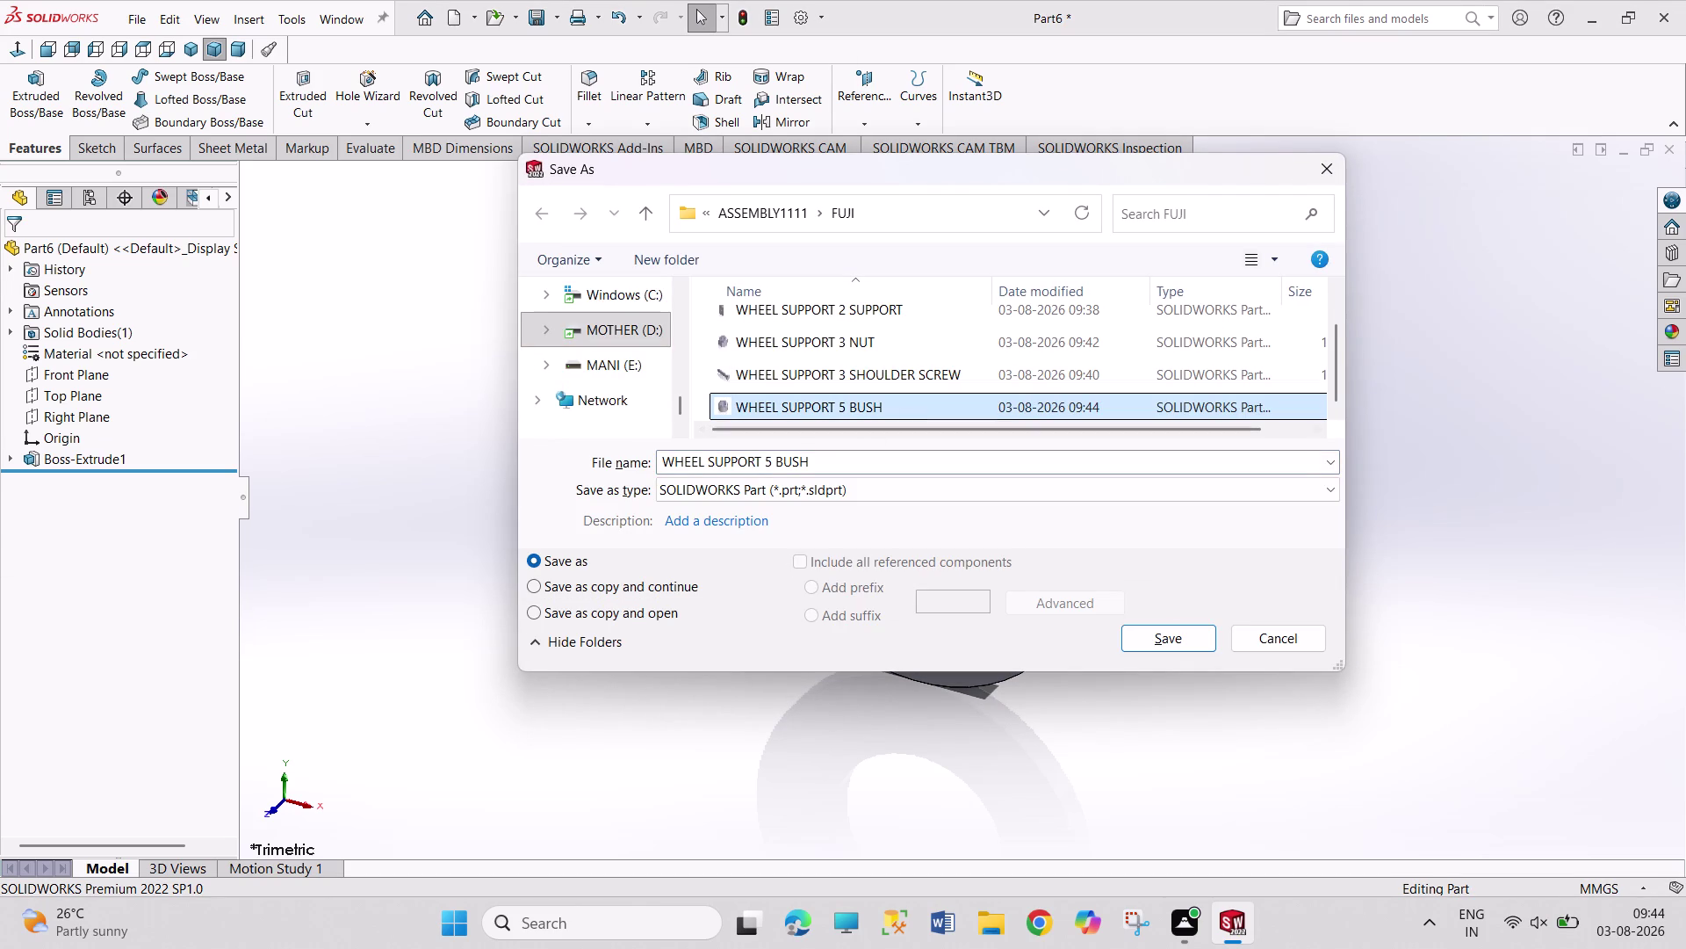
click(768, 459)
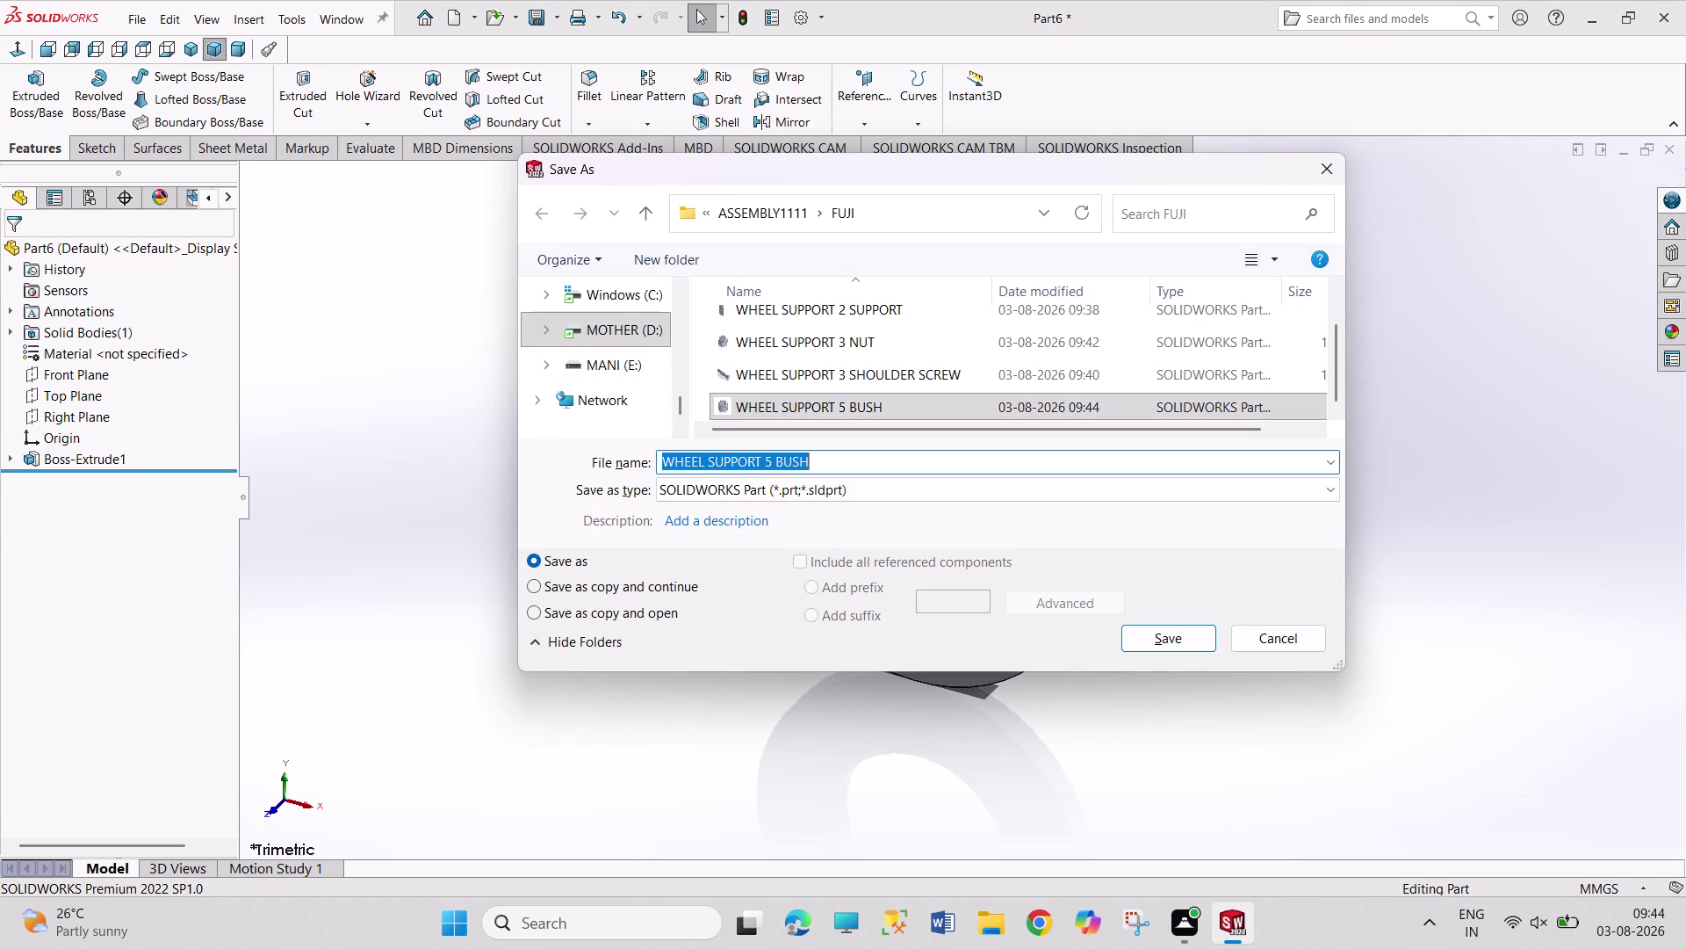
click(774, 468)
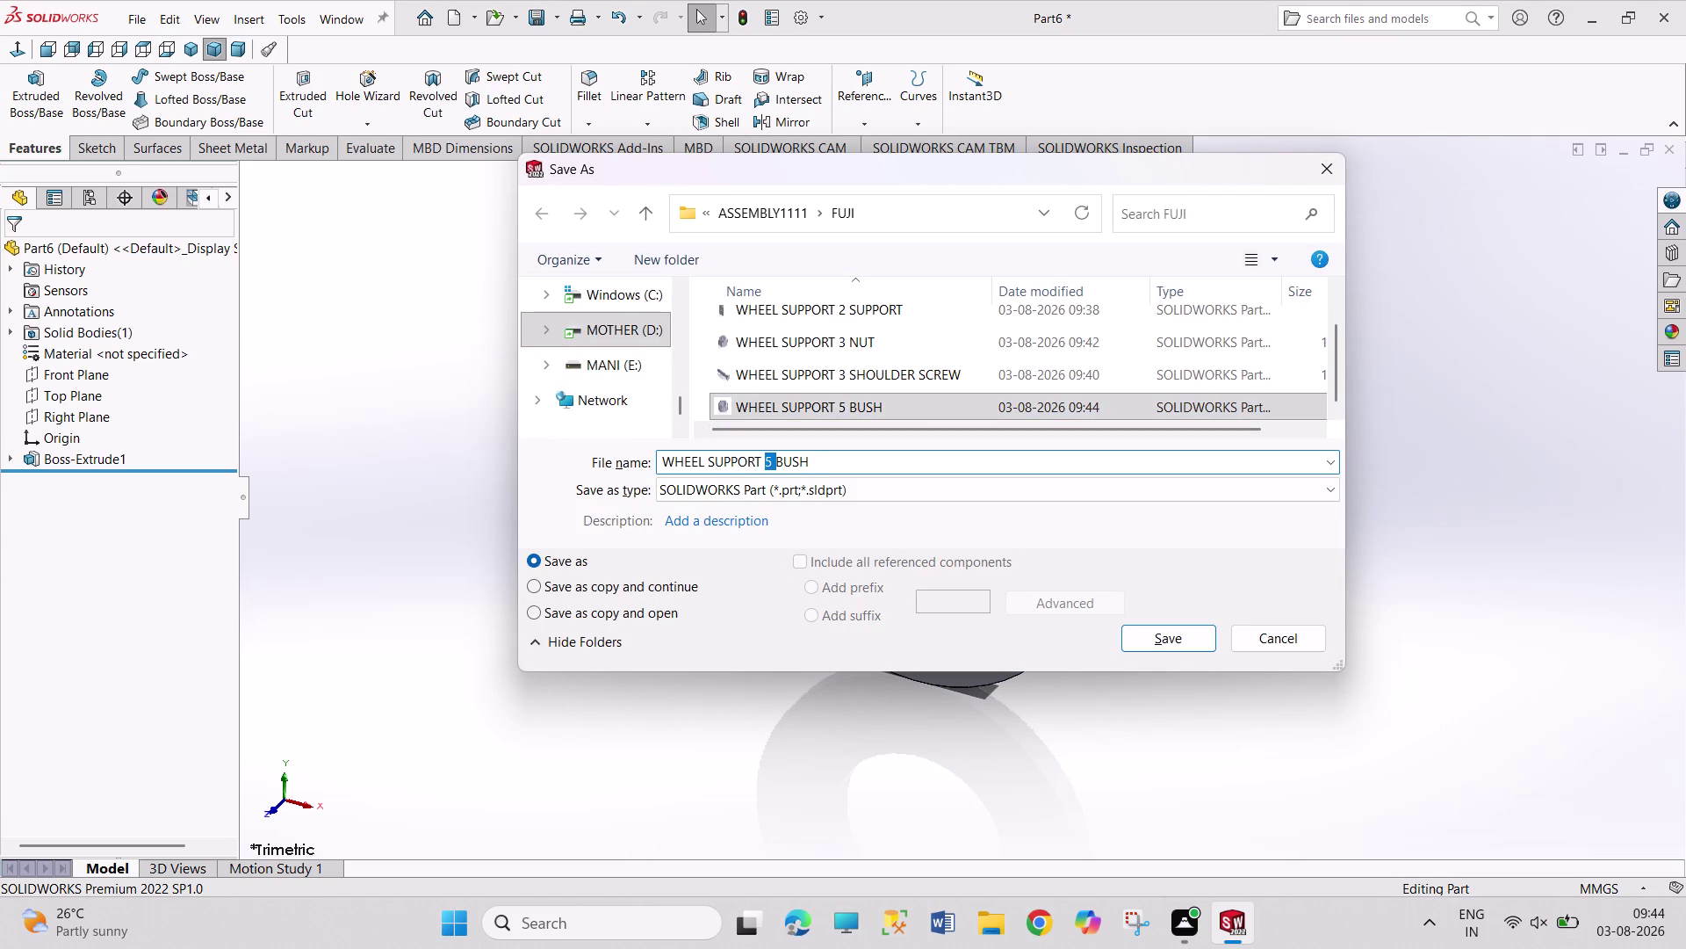
Rename the file to 'WHEEL SUPPORT 6 WASHER' and save it.
text(6)
key(space)
key(Right)
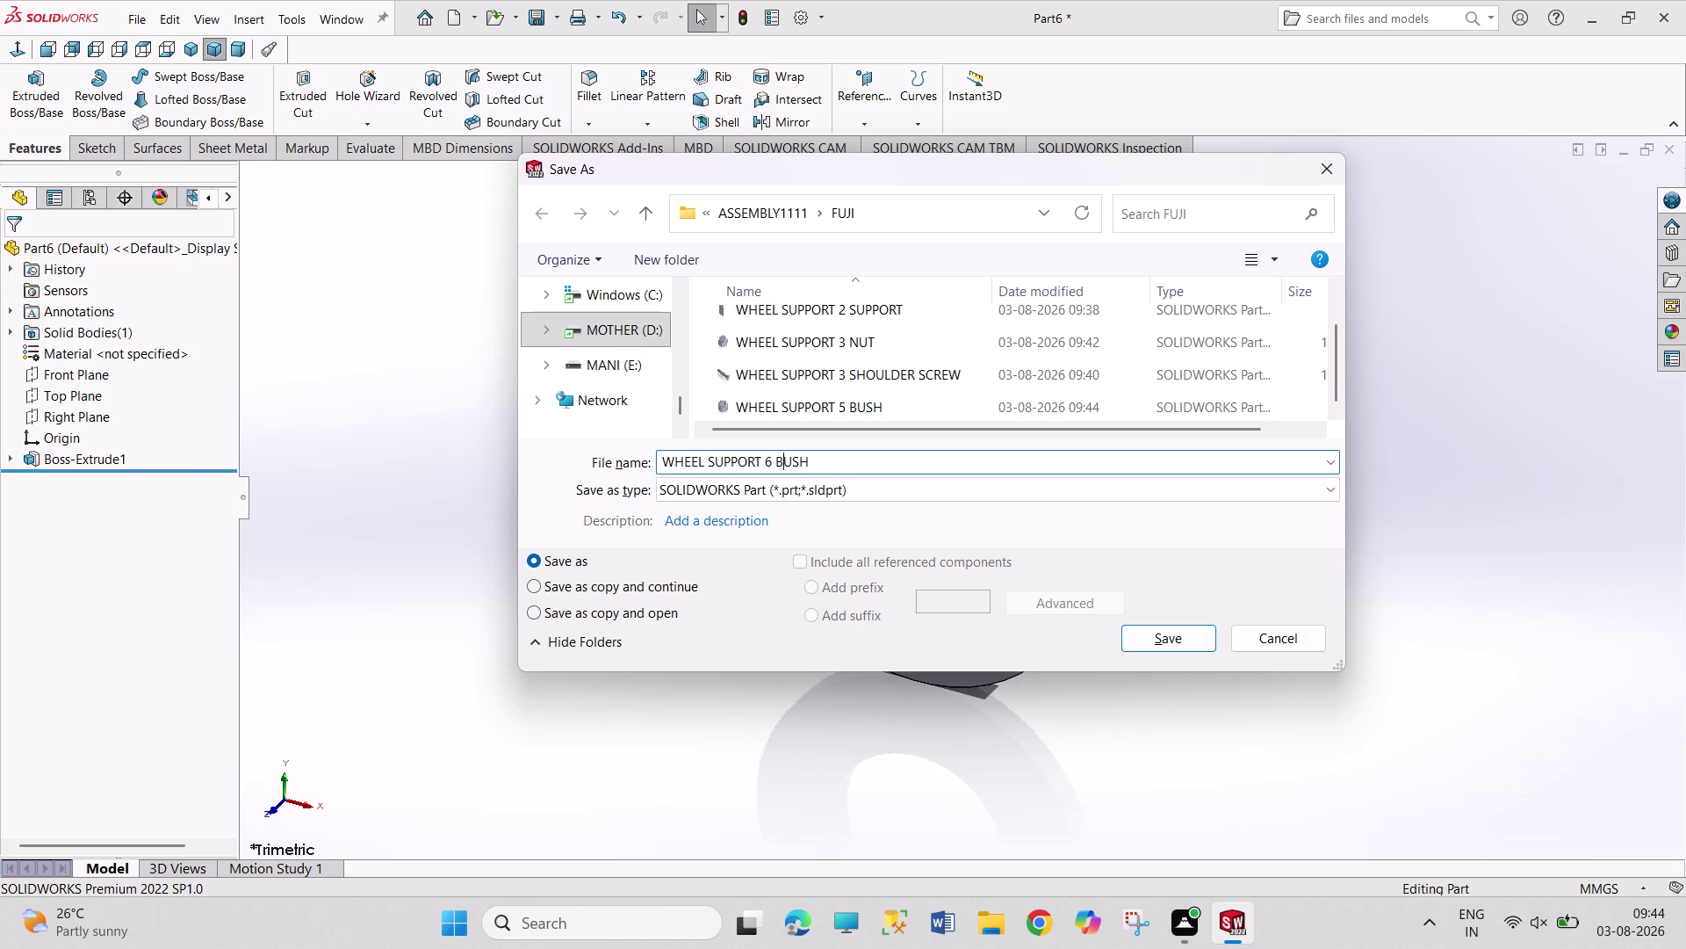
key(Right)
key(Right)
key(Right)
key(BackSpace)
key(BackSpace)
key(BackSpace)
key(BackSpace)
text(WAS)
text(HER)
key(Return)
Create a fresh, empty part document, Part7.
drag(494, 294, 523, 371)
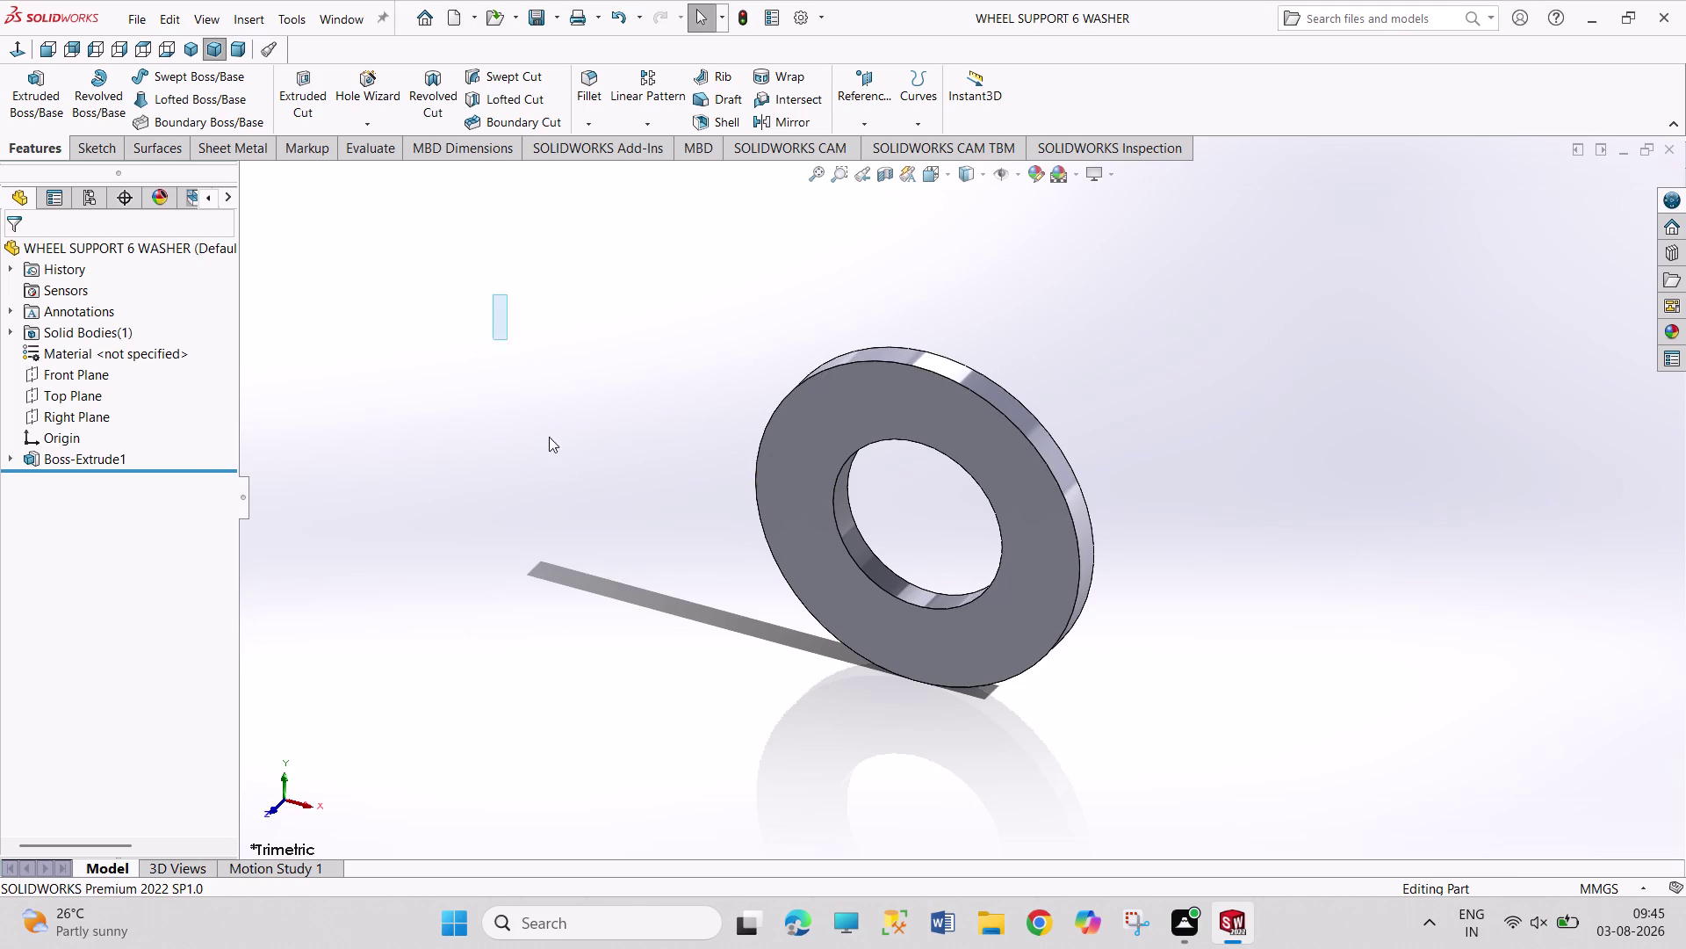
drag(523, 371, 610, 469)
drag(528, 291, 665, 492)
drag(567, 301, 760, 501)
key(ctrl+n)
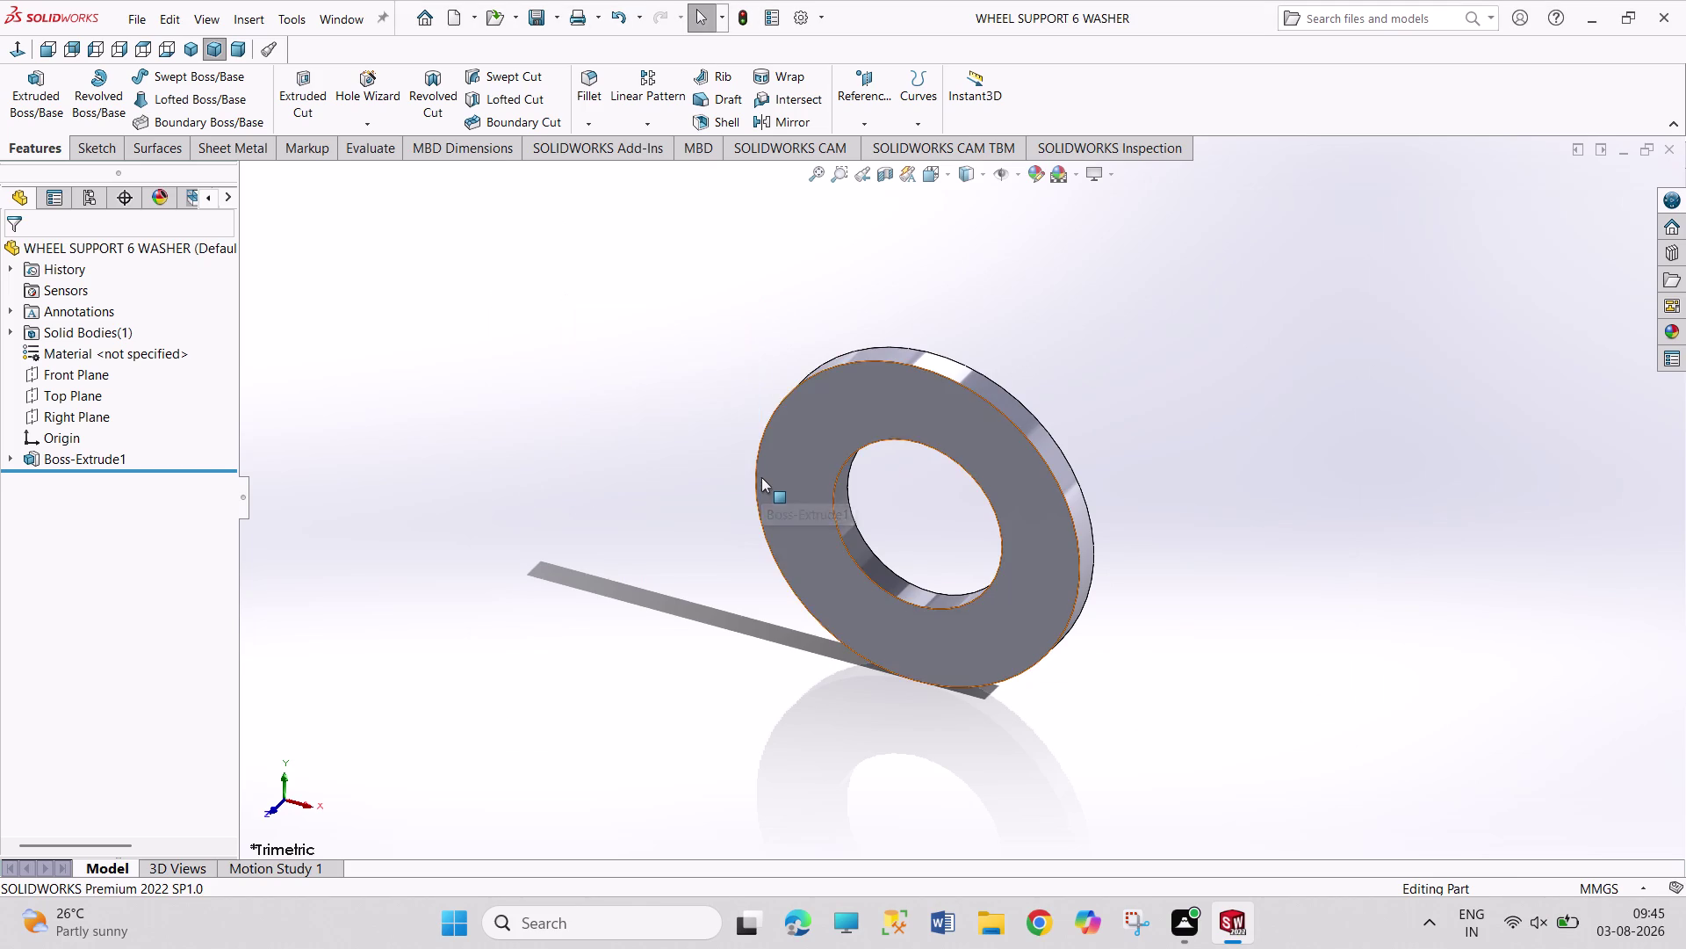
key(Return)
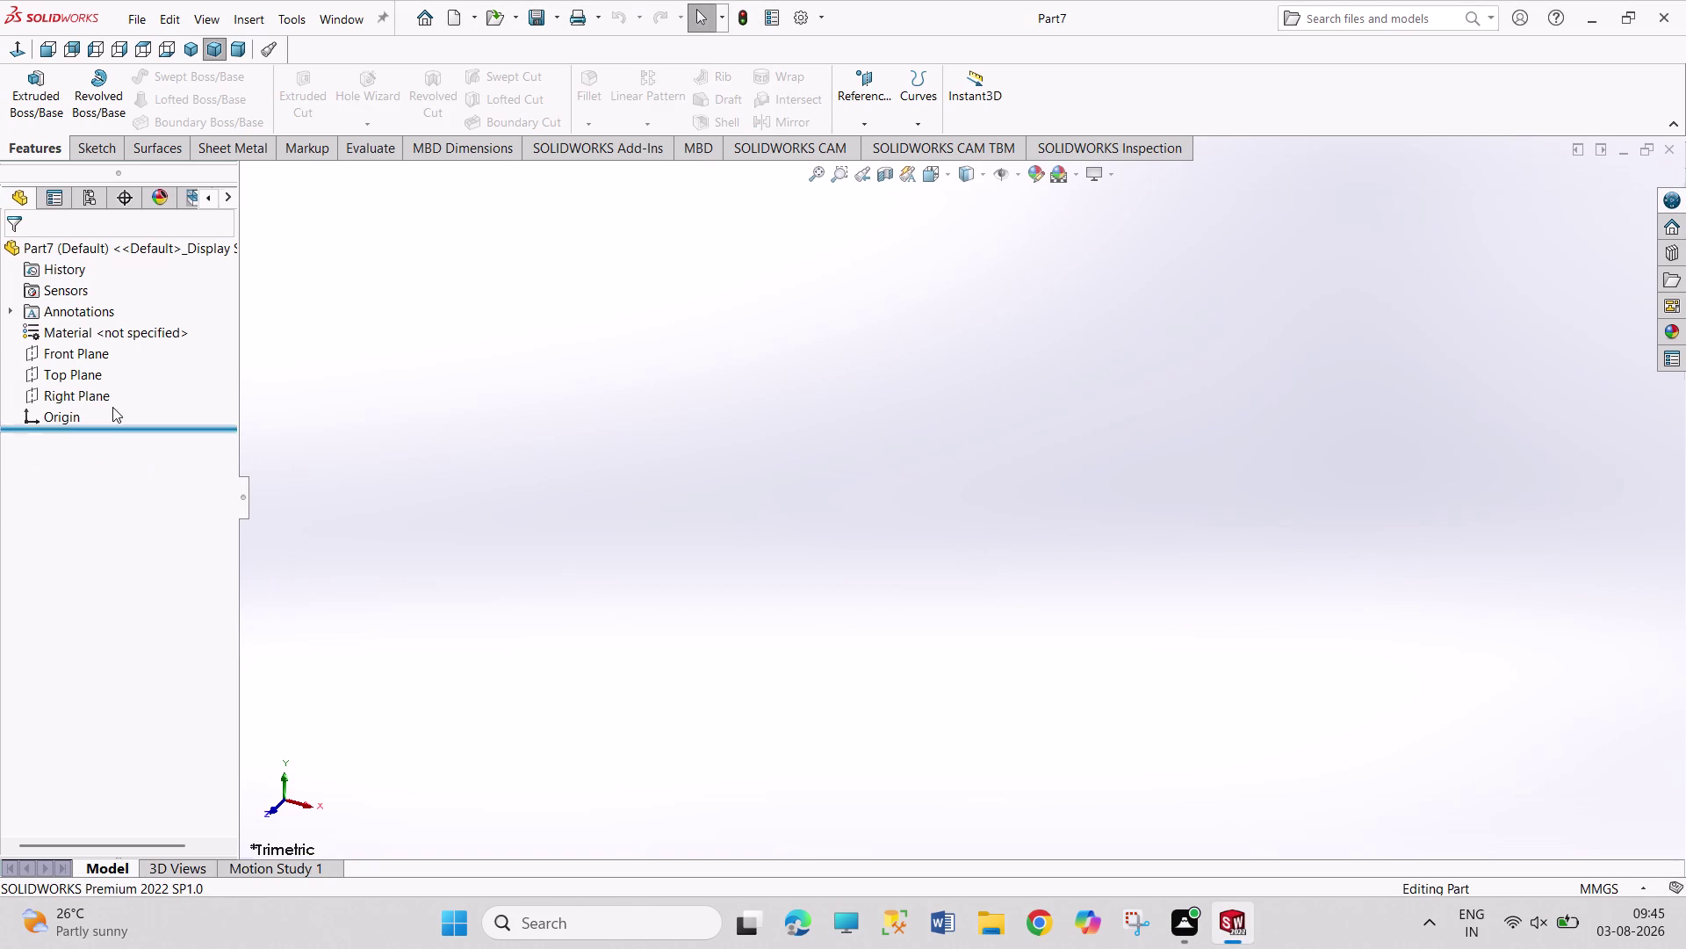
Open empty Sketch2 on Part7's Right Plane, after first trying the Front Plane.
click(86, 344)
click(104, 318)
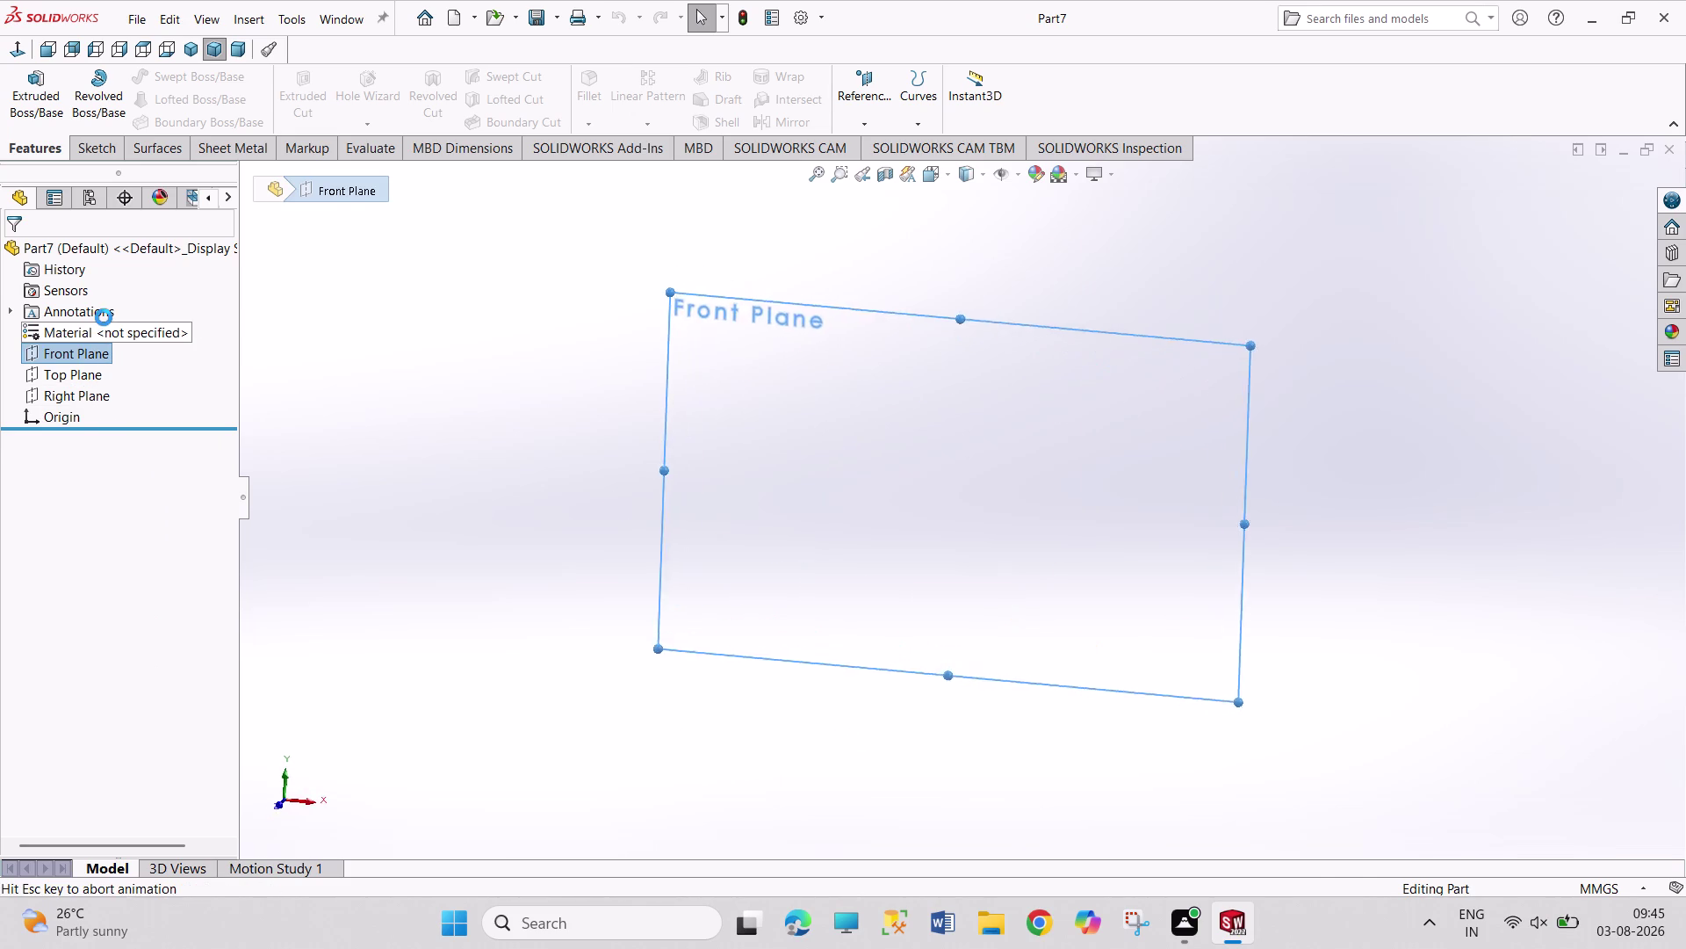
click(71, 392)
click(86, 367)
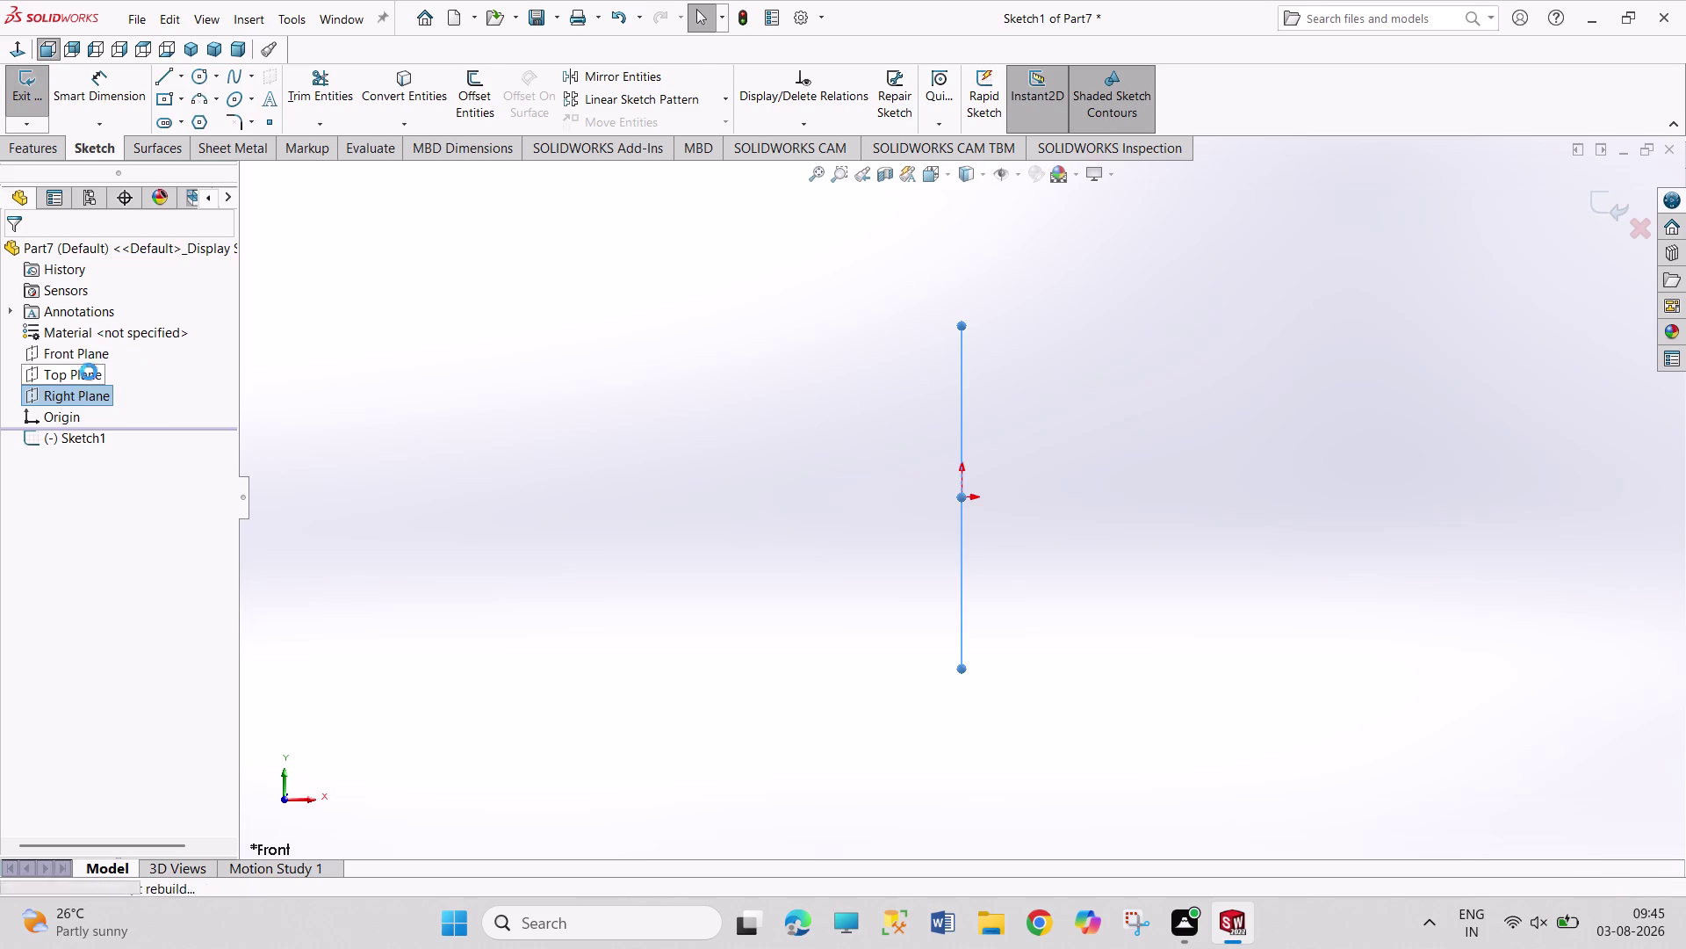
click(90, 391)
click(100, 371)
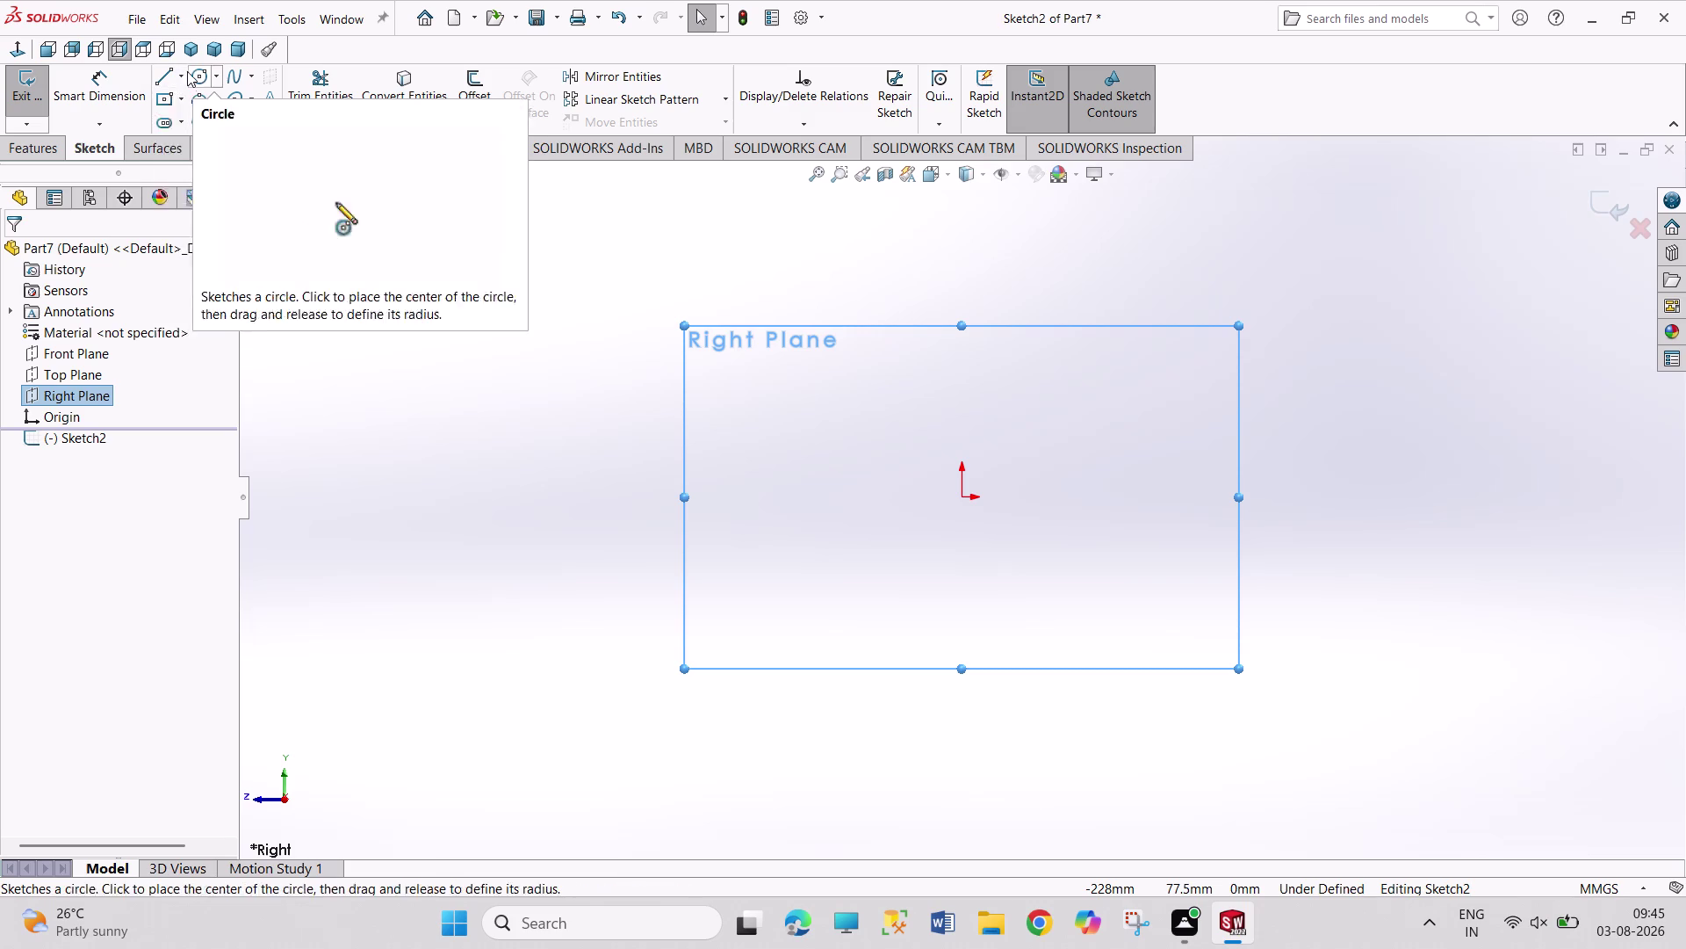
Draw the profile's right half, from the V-notch down the web to the bottom-right flange.
click(160, 78)
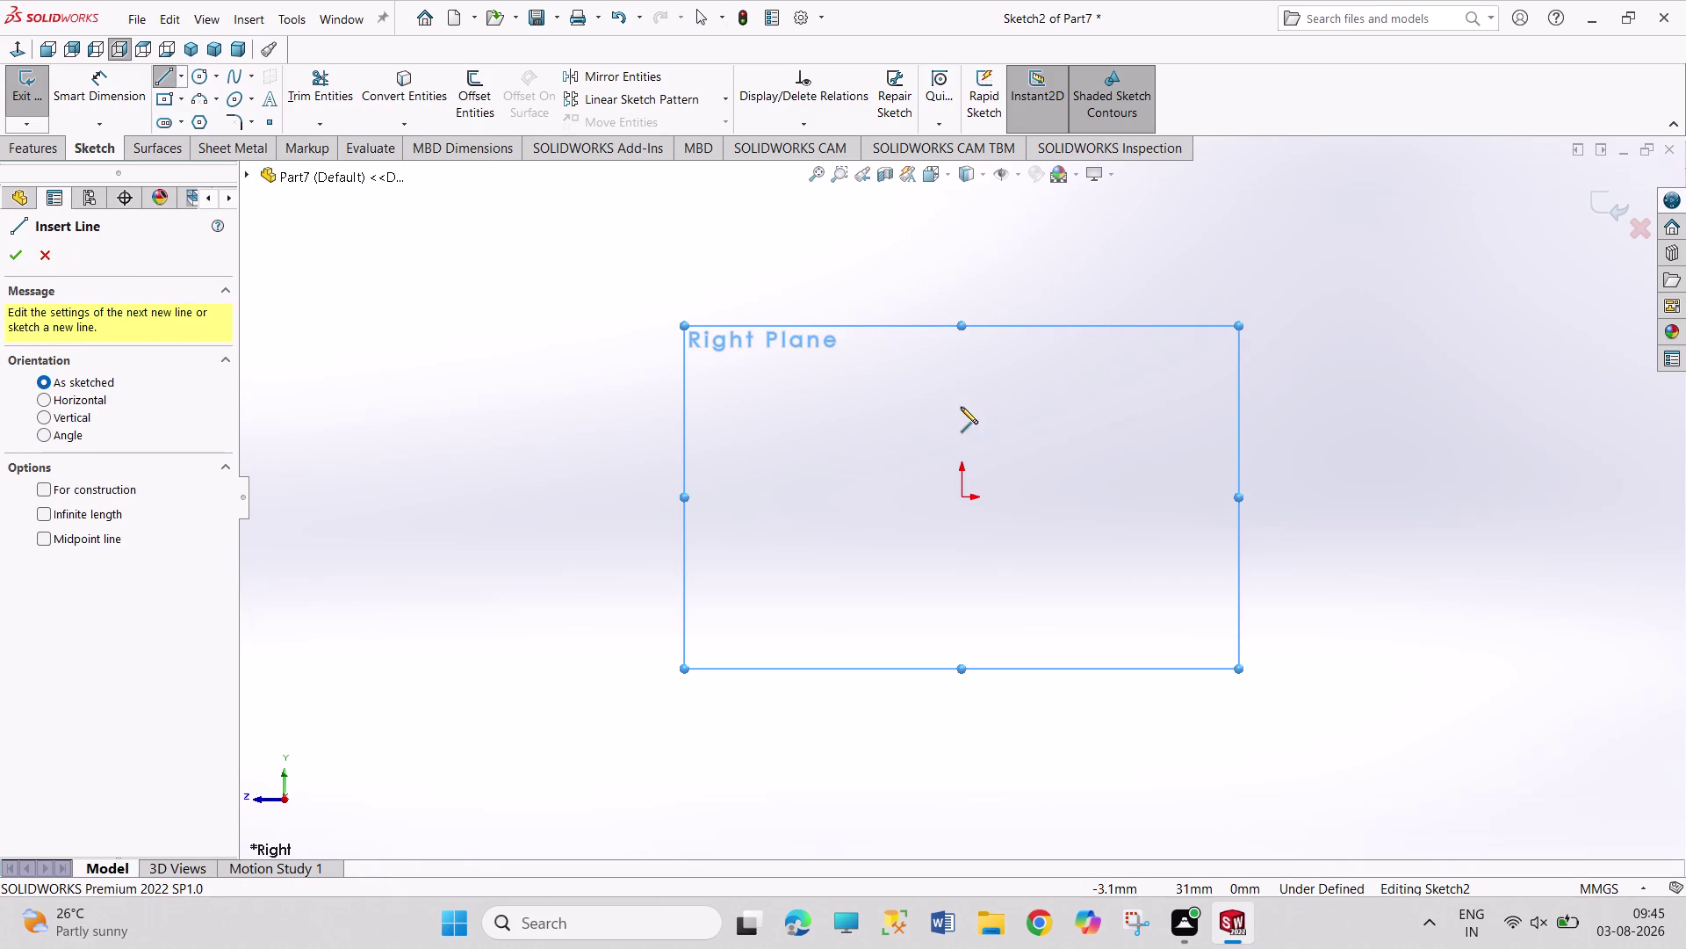
click(960, 263)
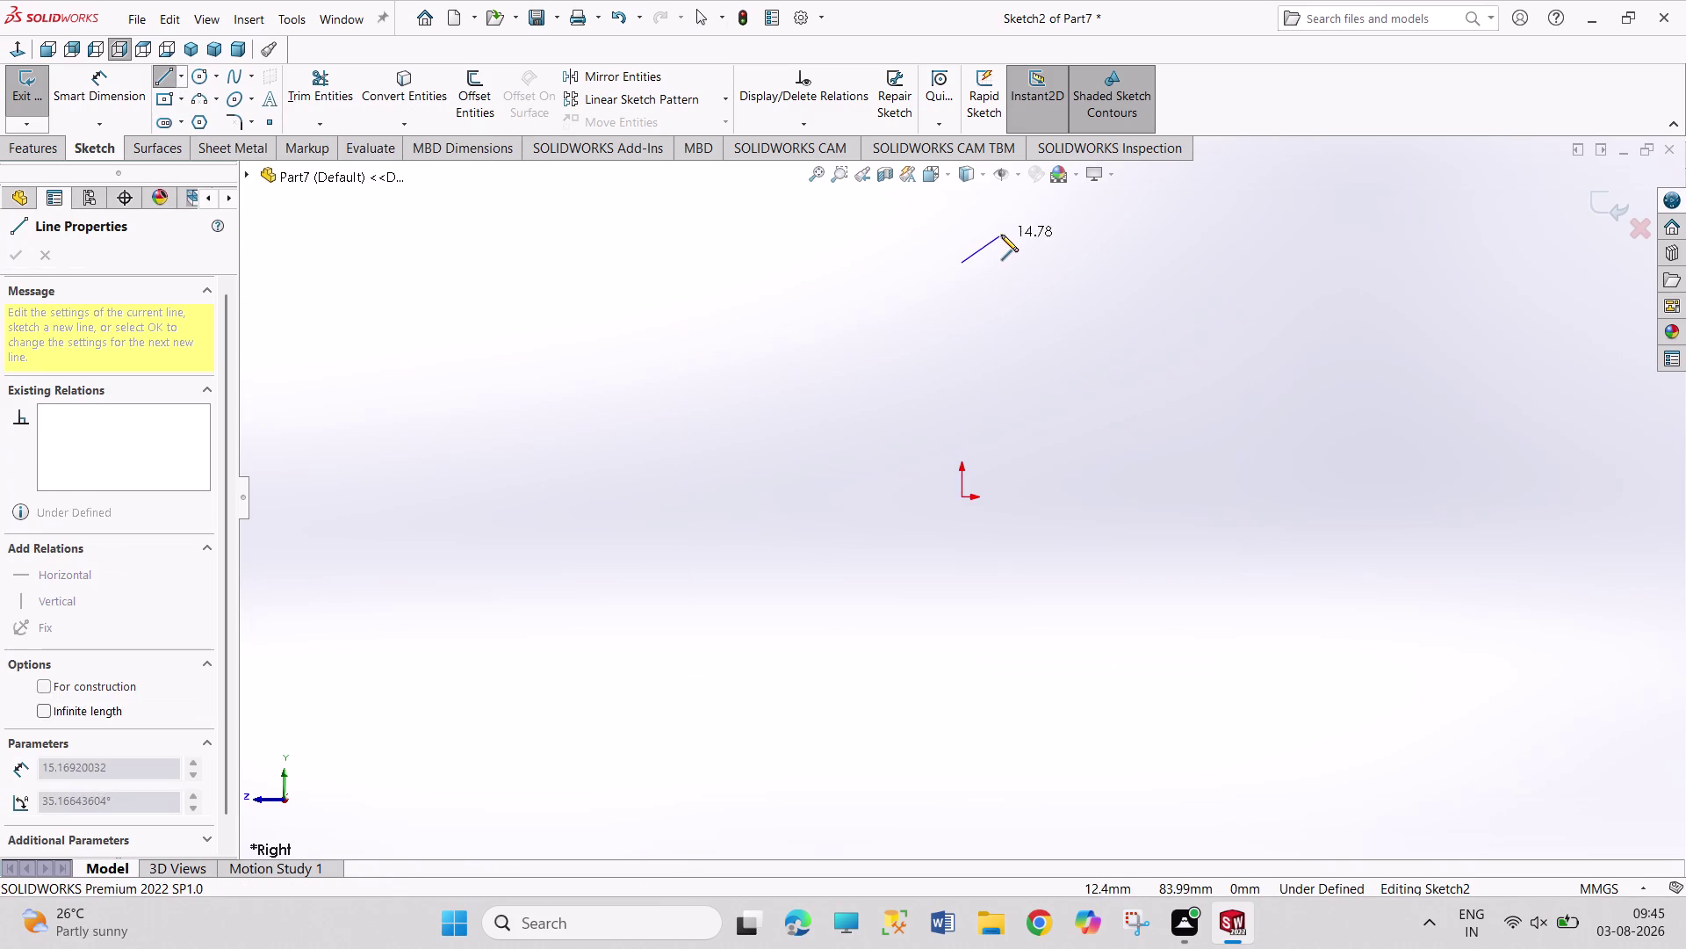
click(1006, 232)
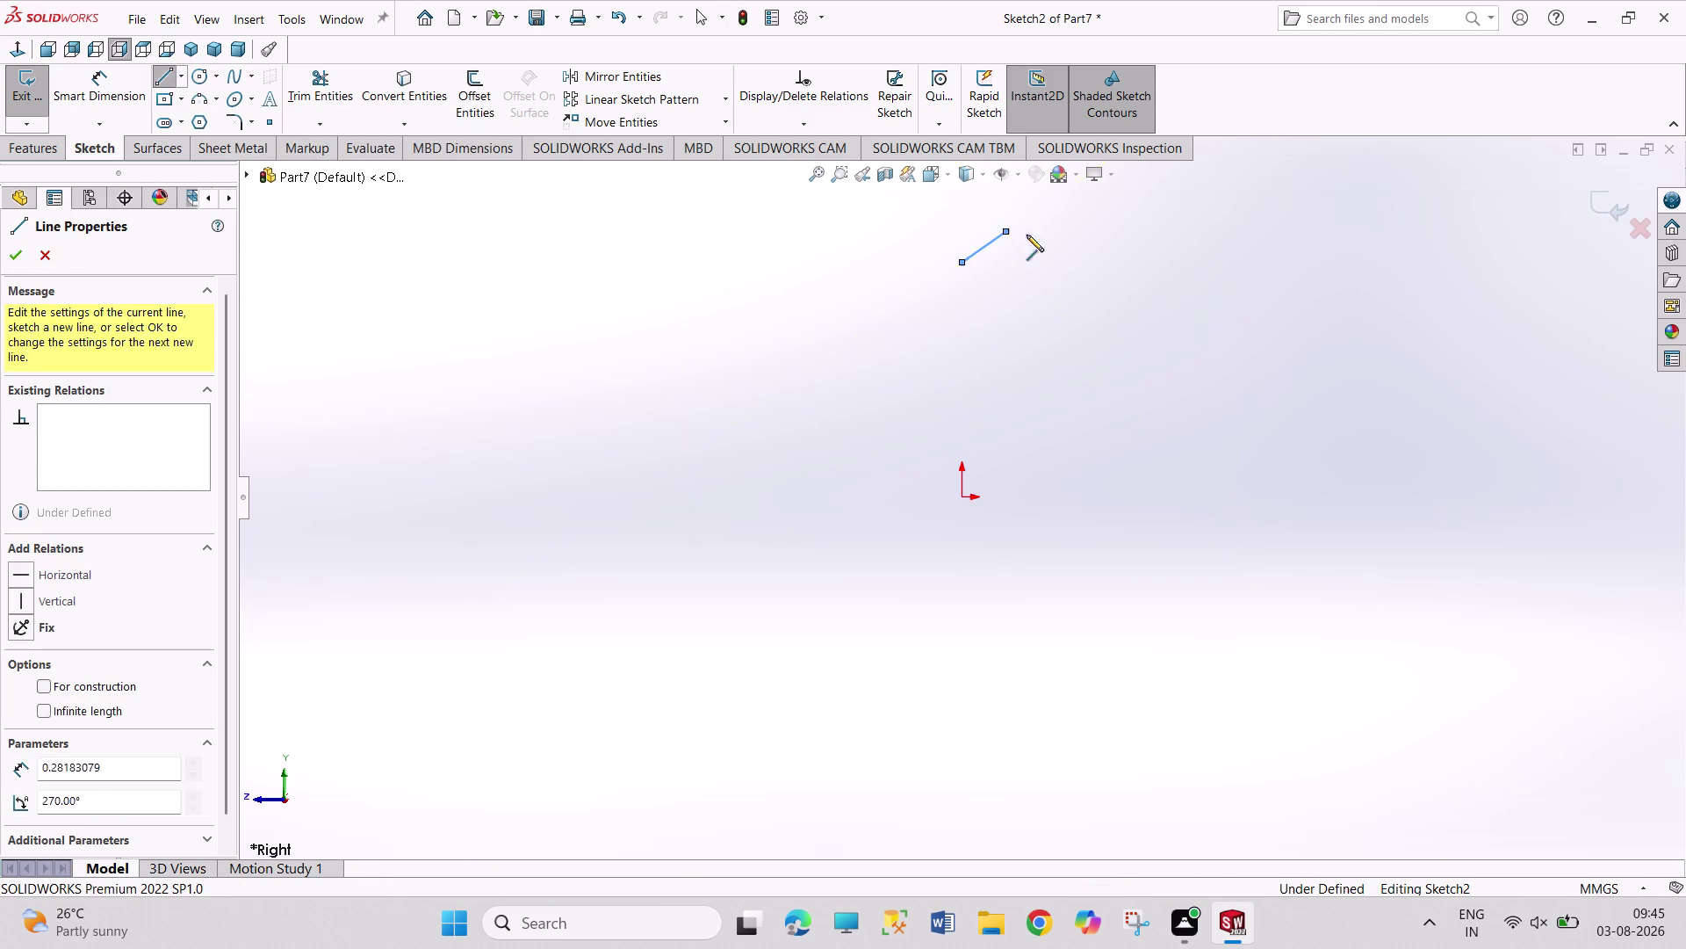
click(1064, 233)
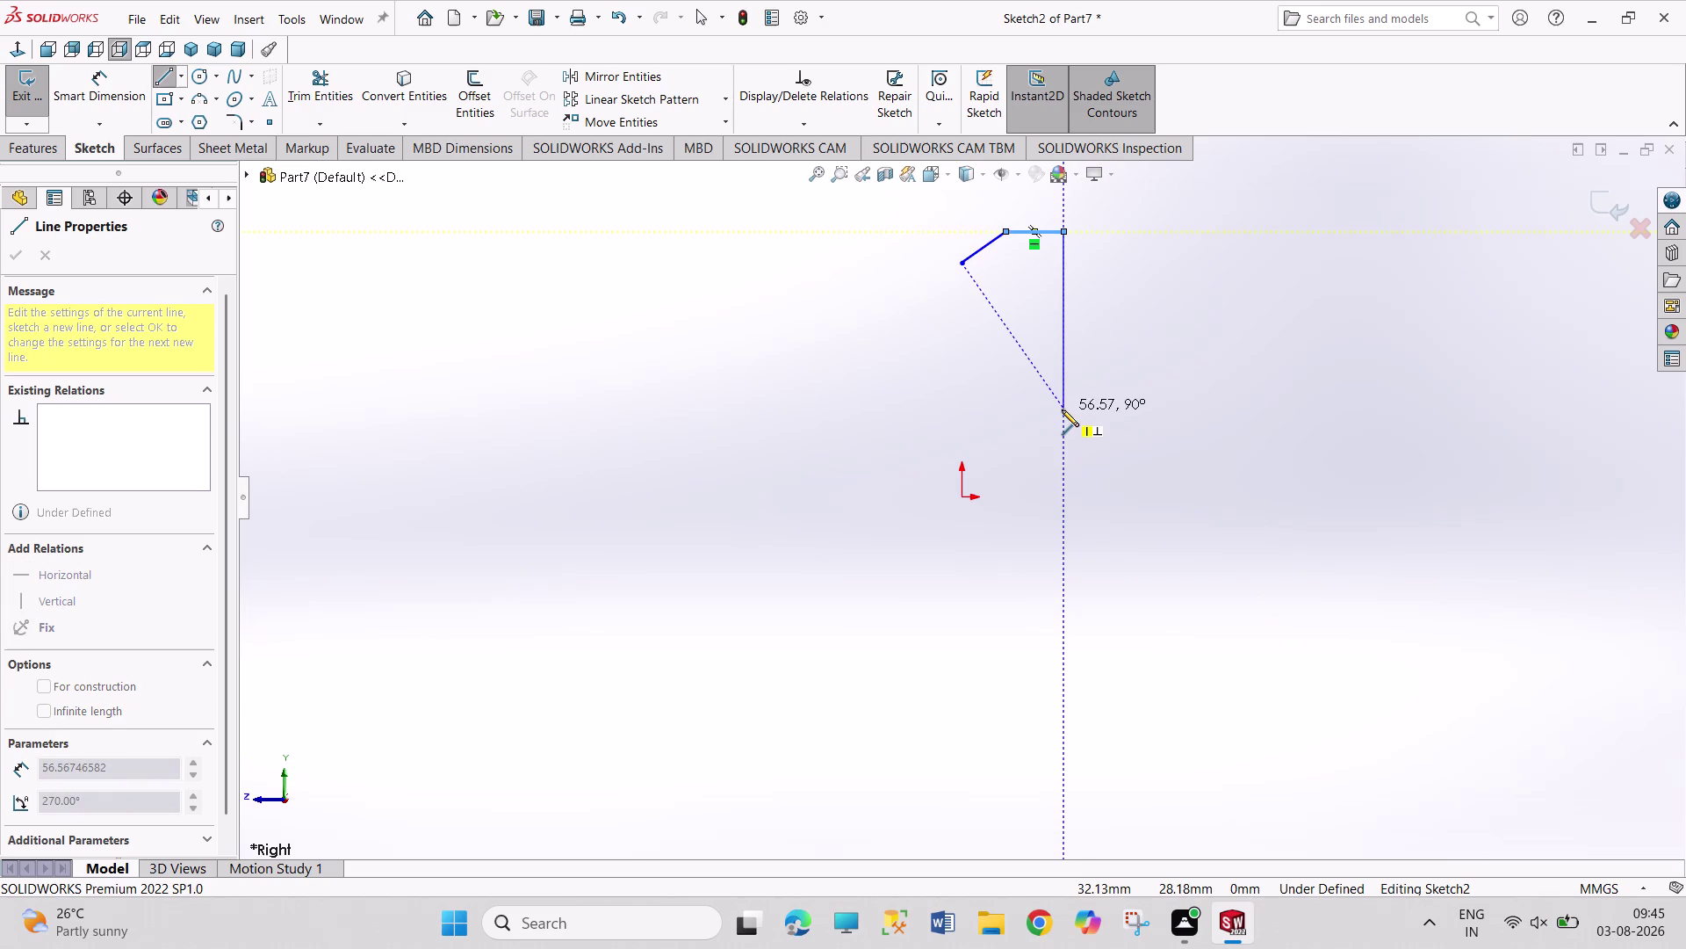
click(1063, 277)
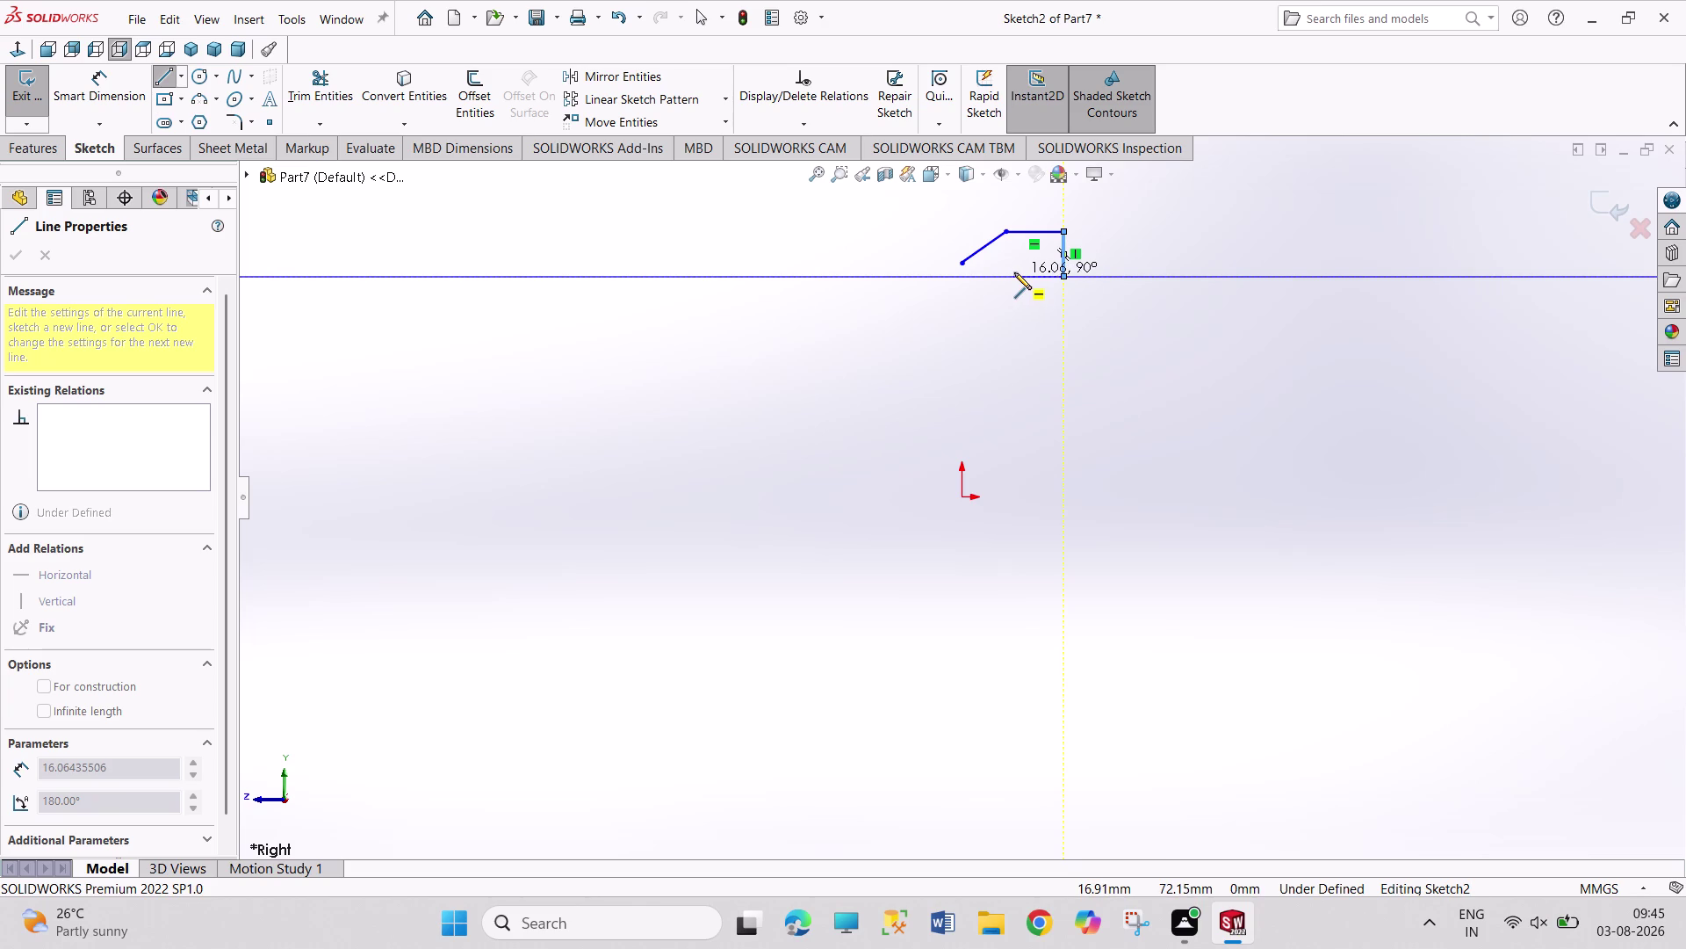
click(1014, 272)
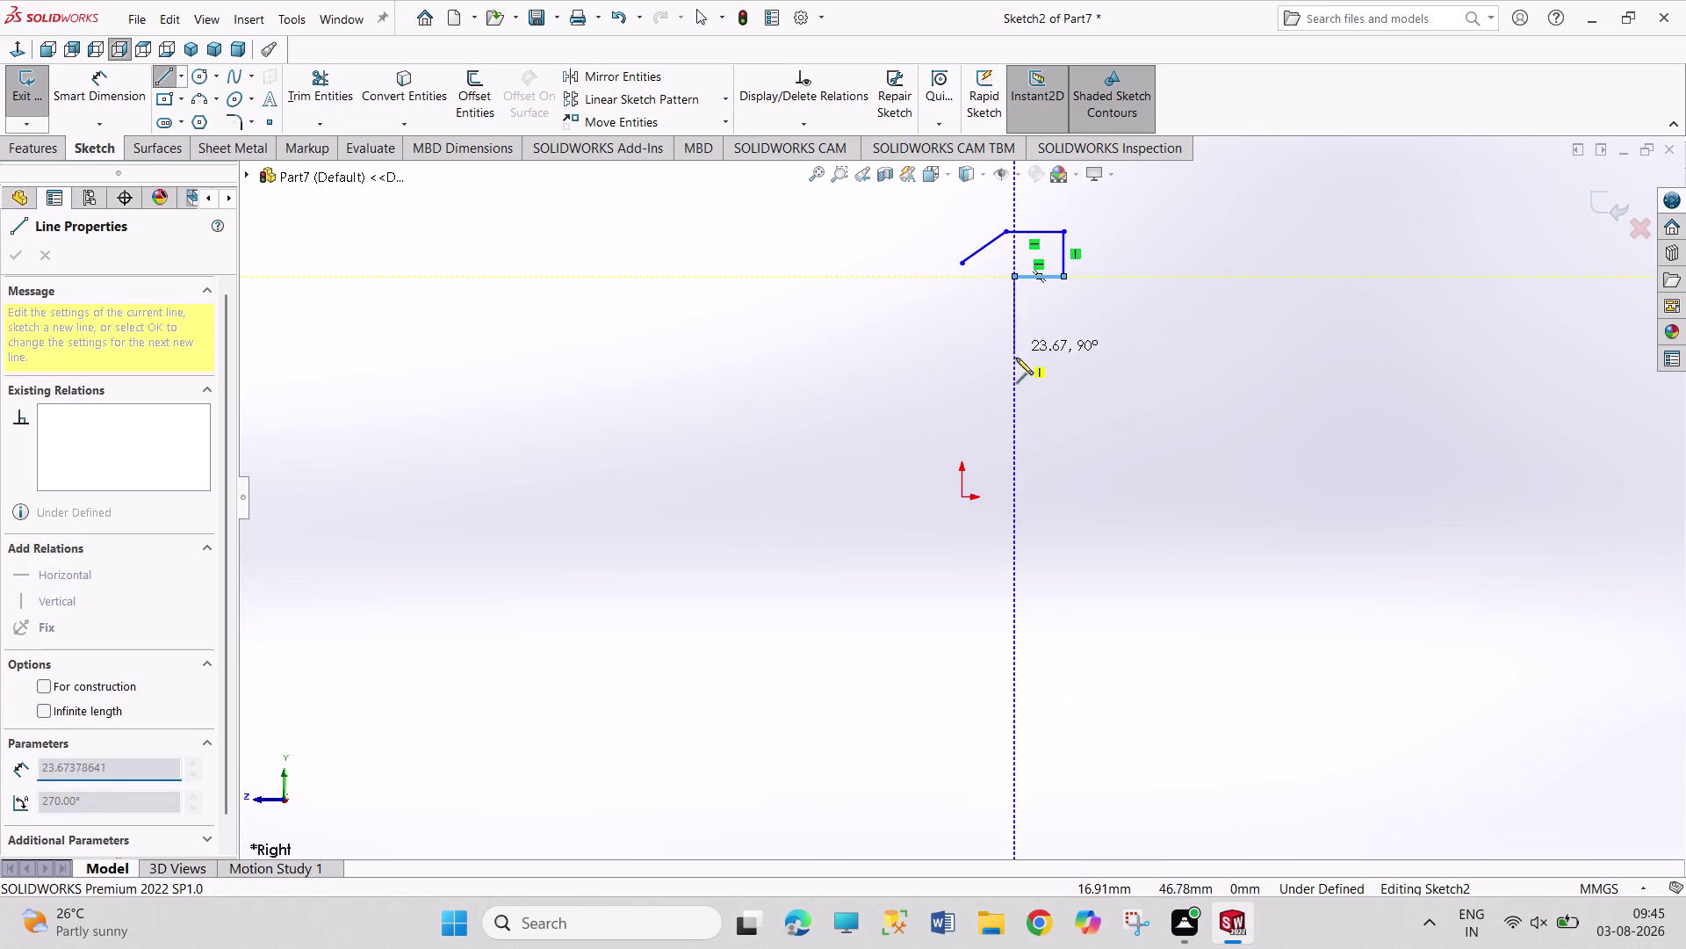
click(1017, 432)
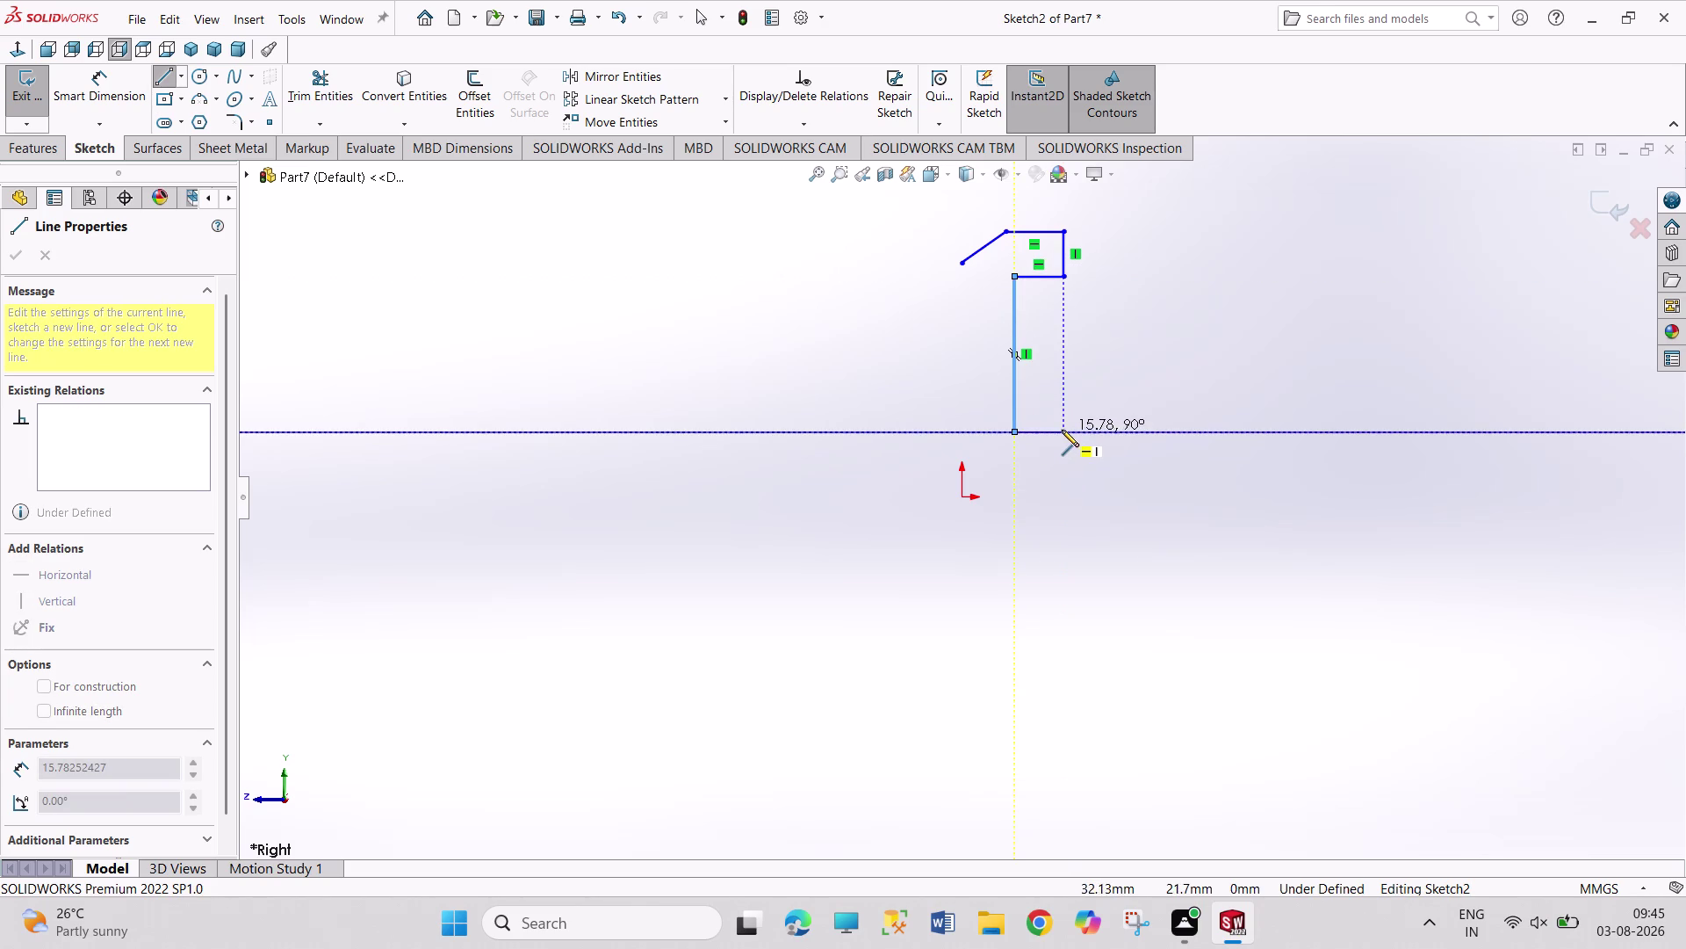
click(1065, 431)
click(1064, 459)
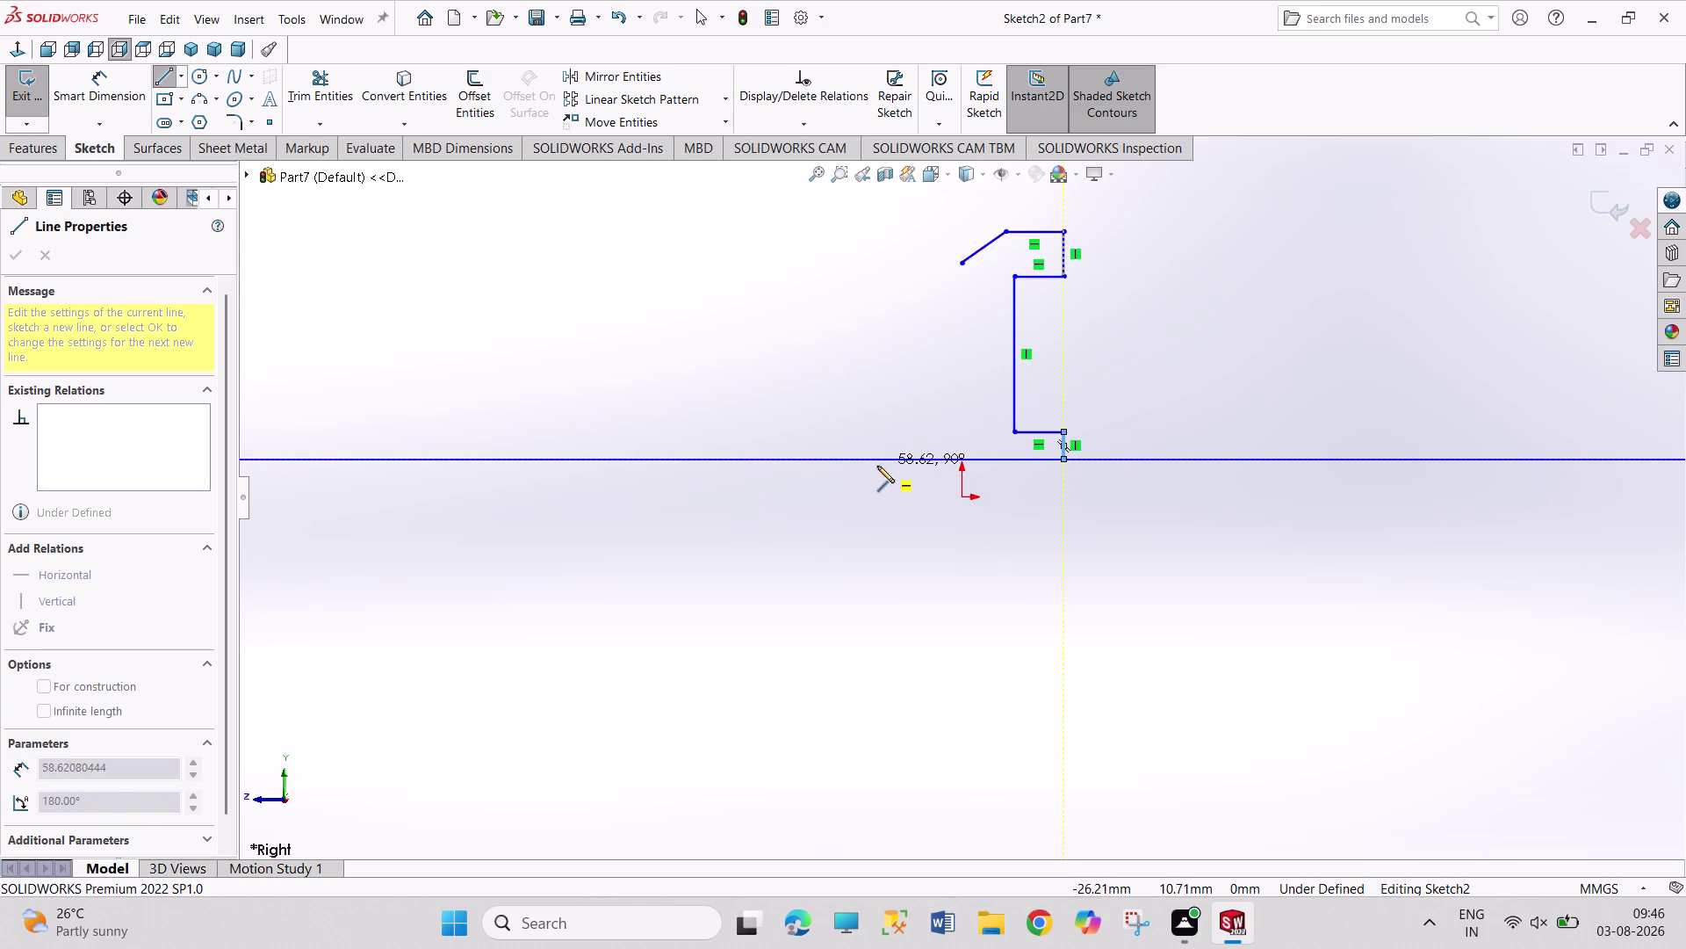
Draw the bottom edge and left side back to the V-notch, closing the outline.
click(850, 461)
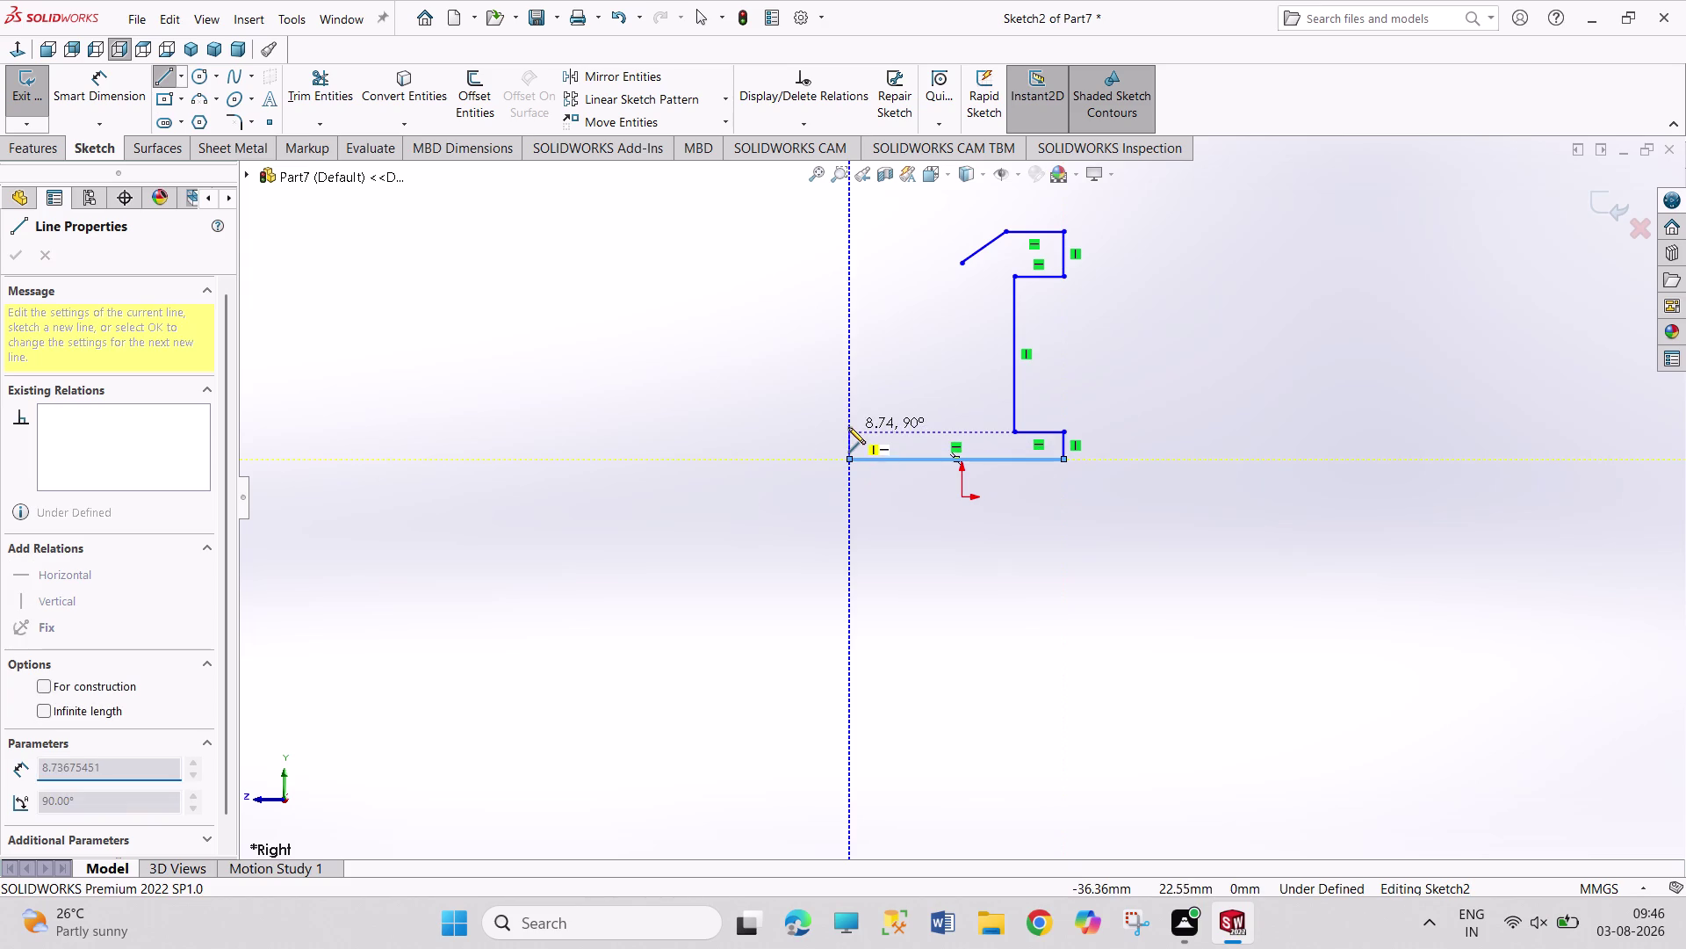
click(850, 434)
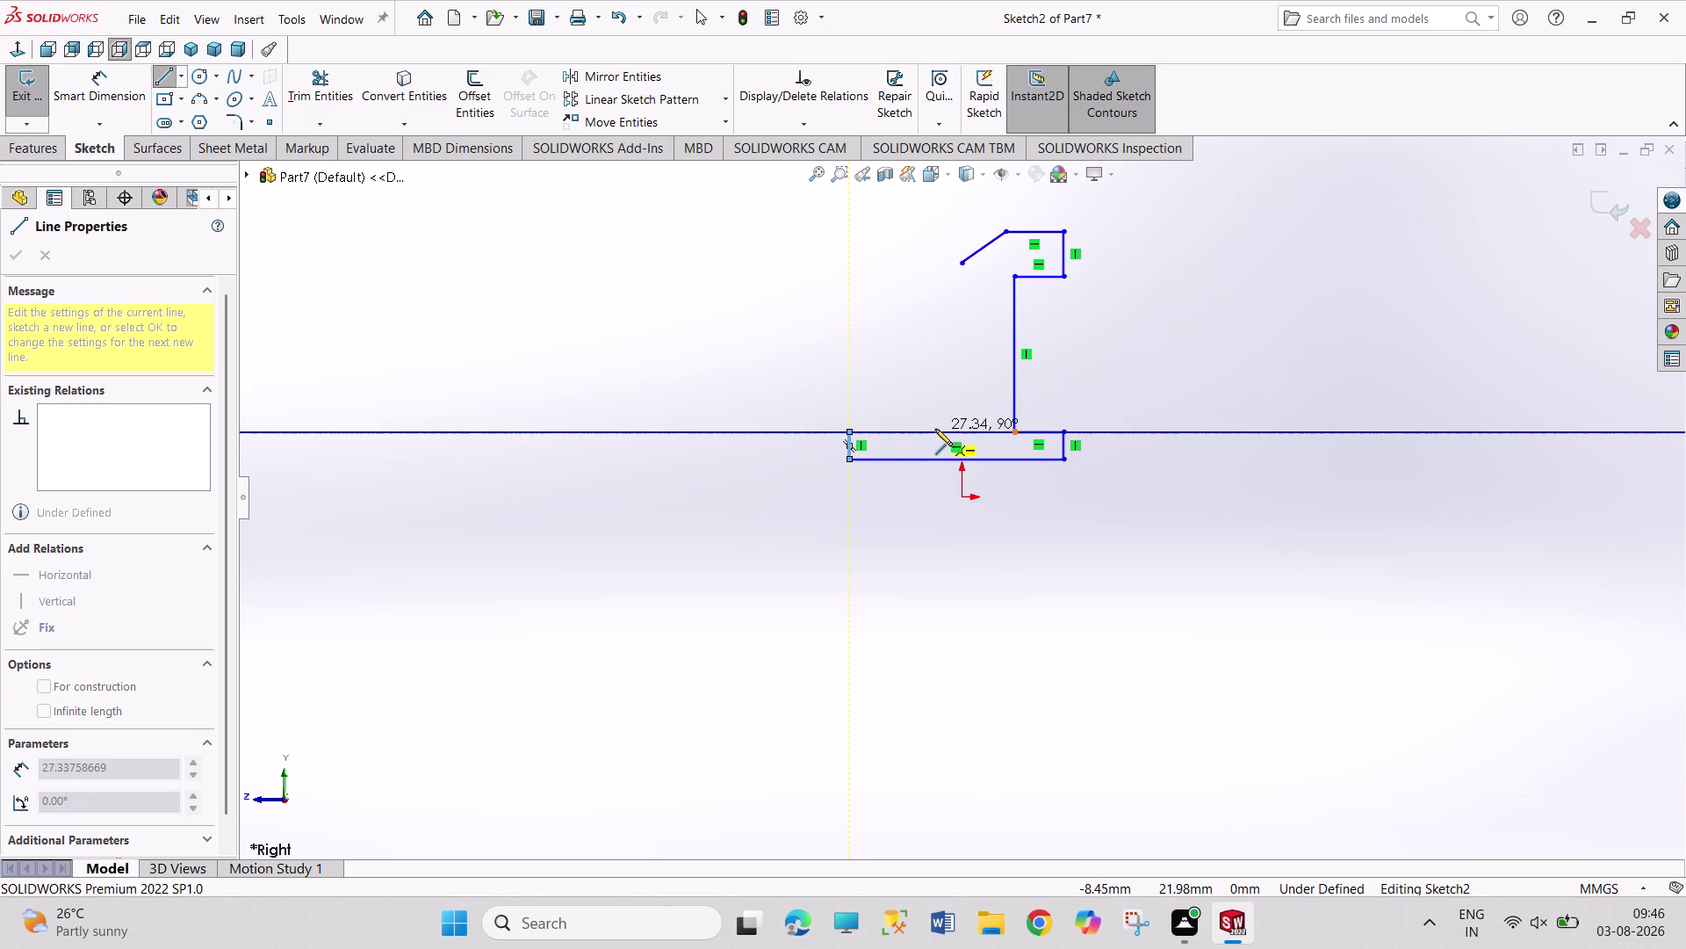
click(935, 429)
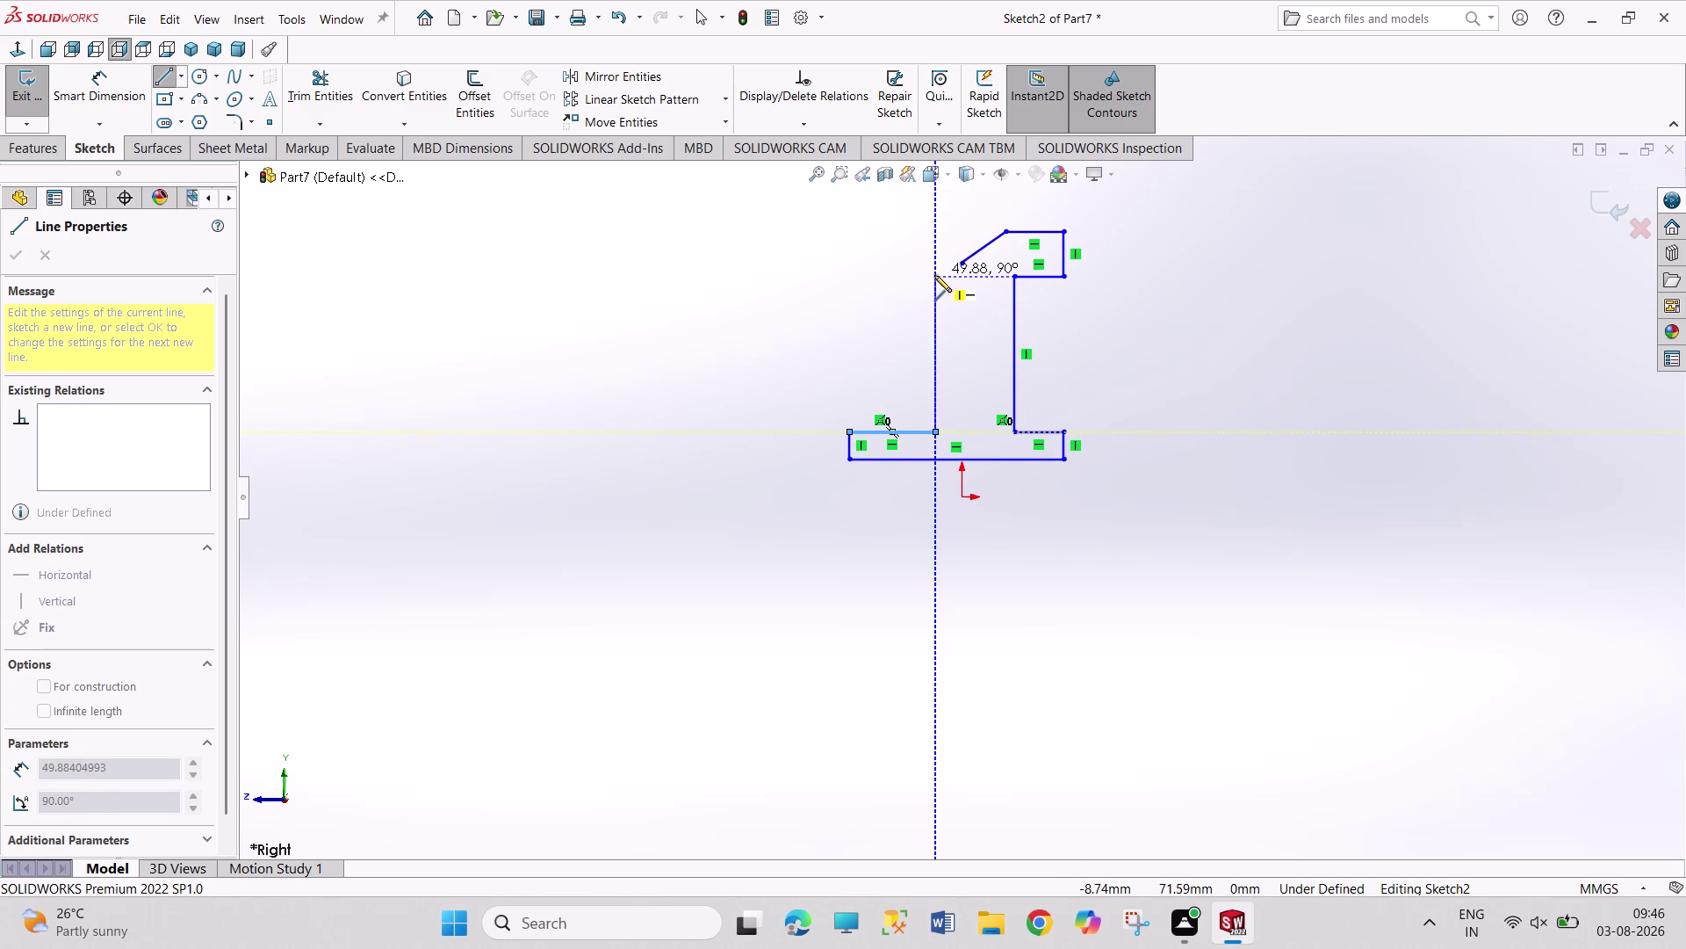
click(934, 277)
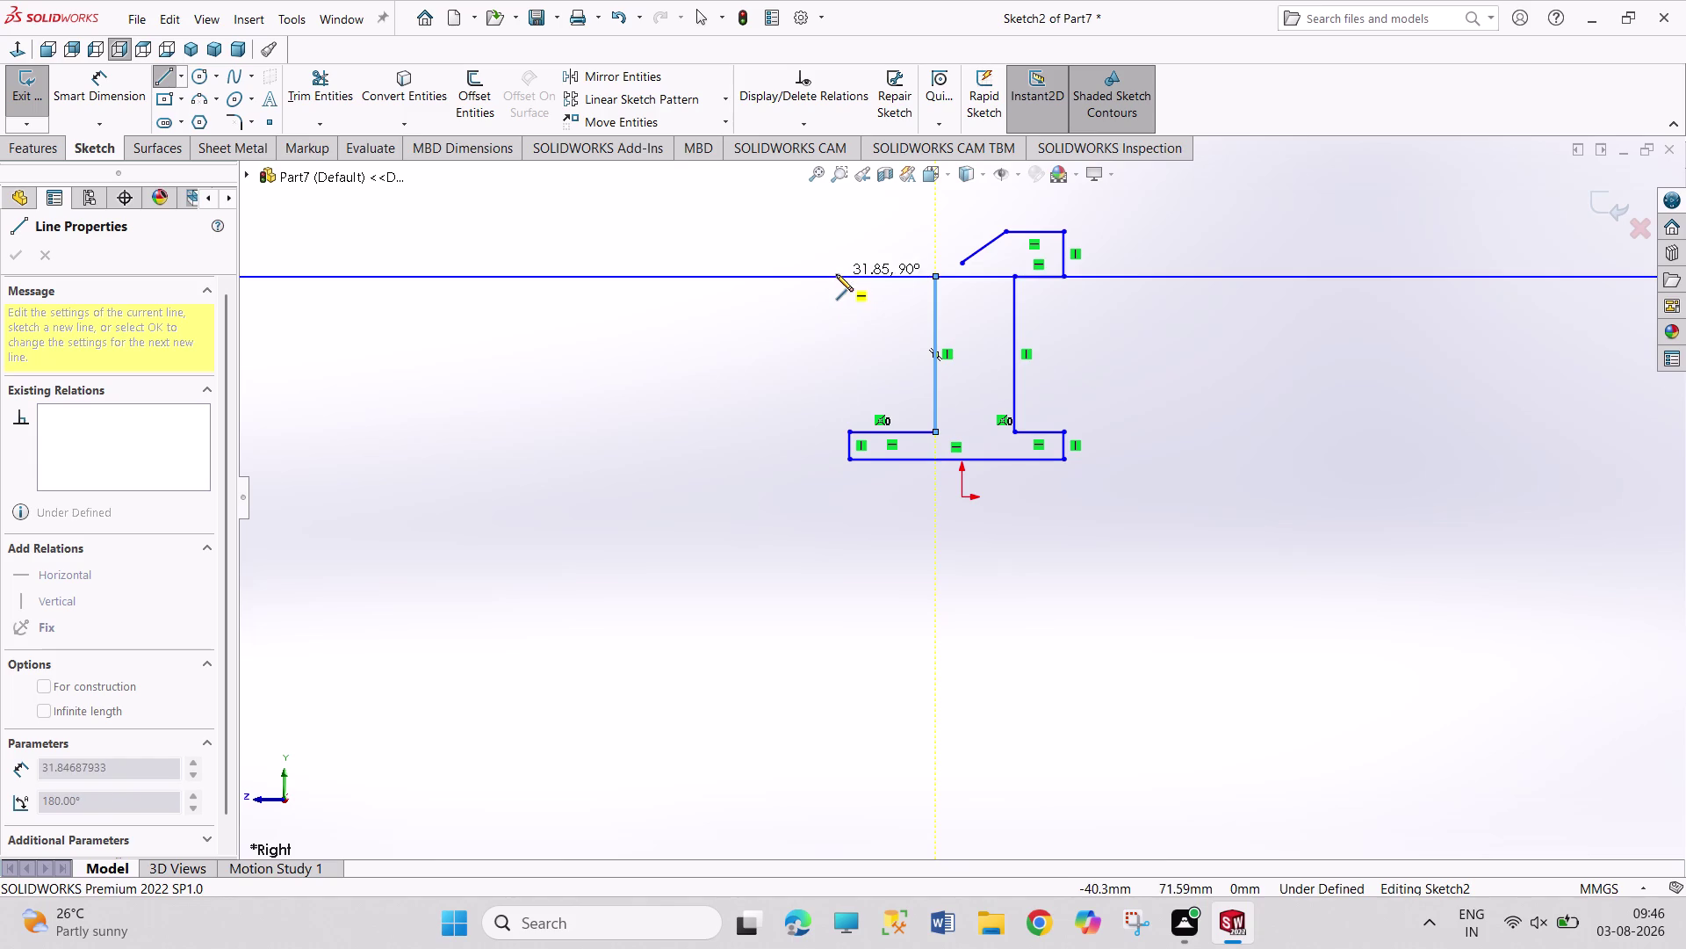
click(852, 276)
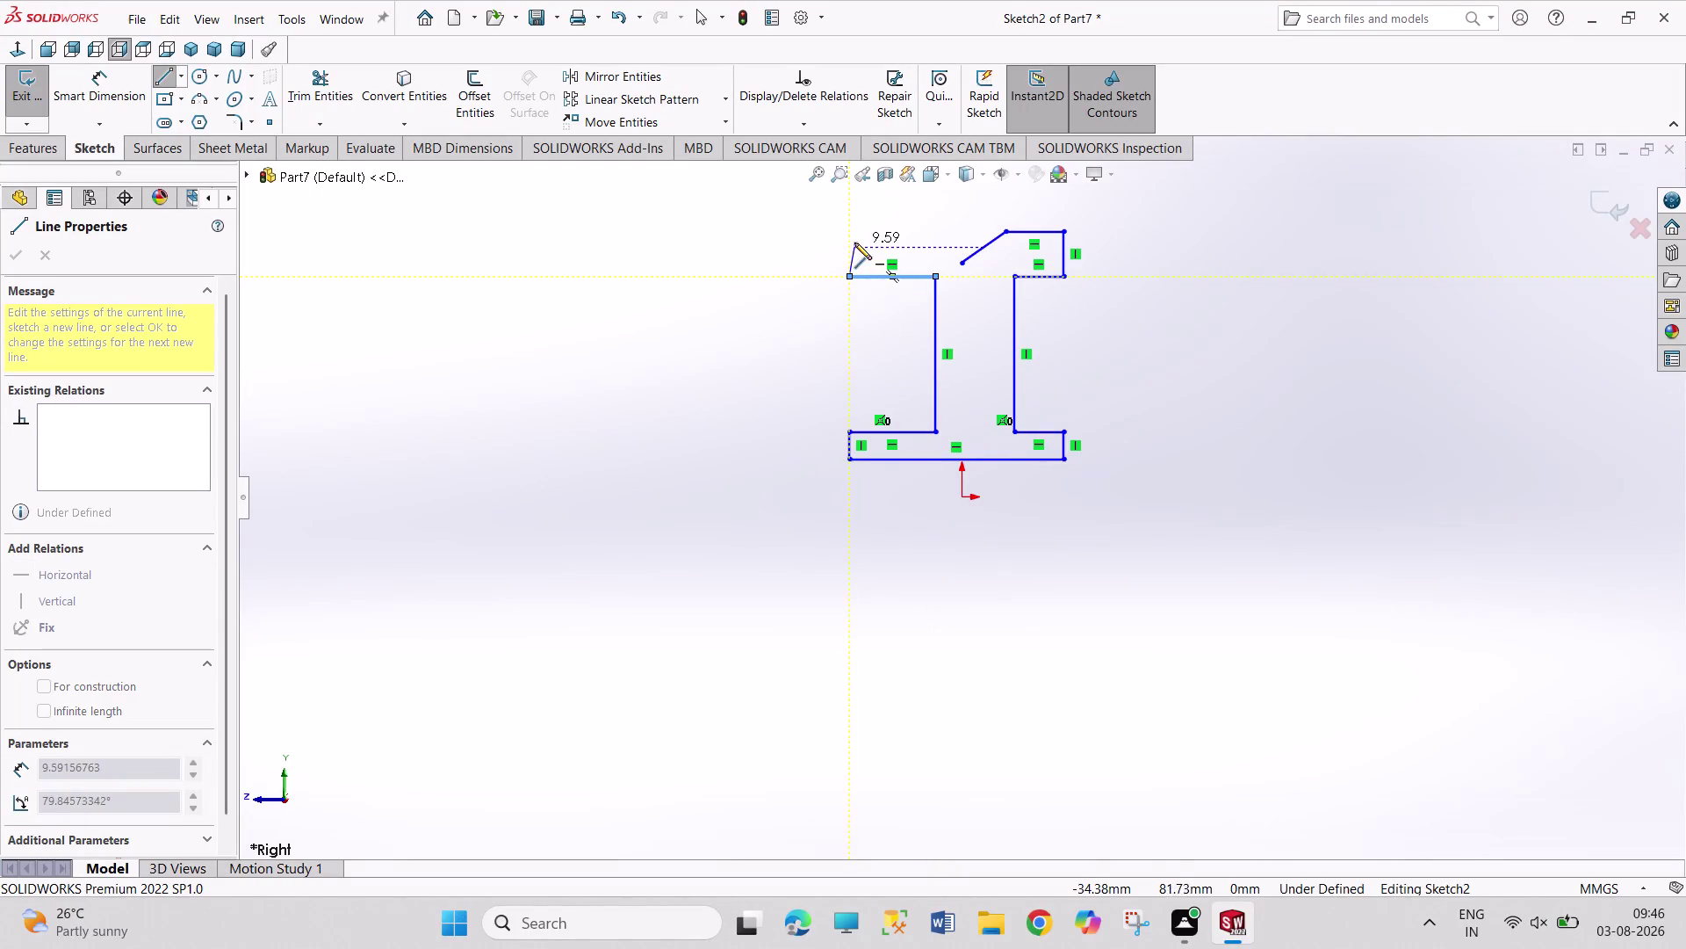
click(851, 231)
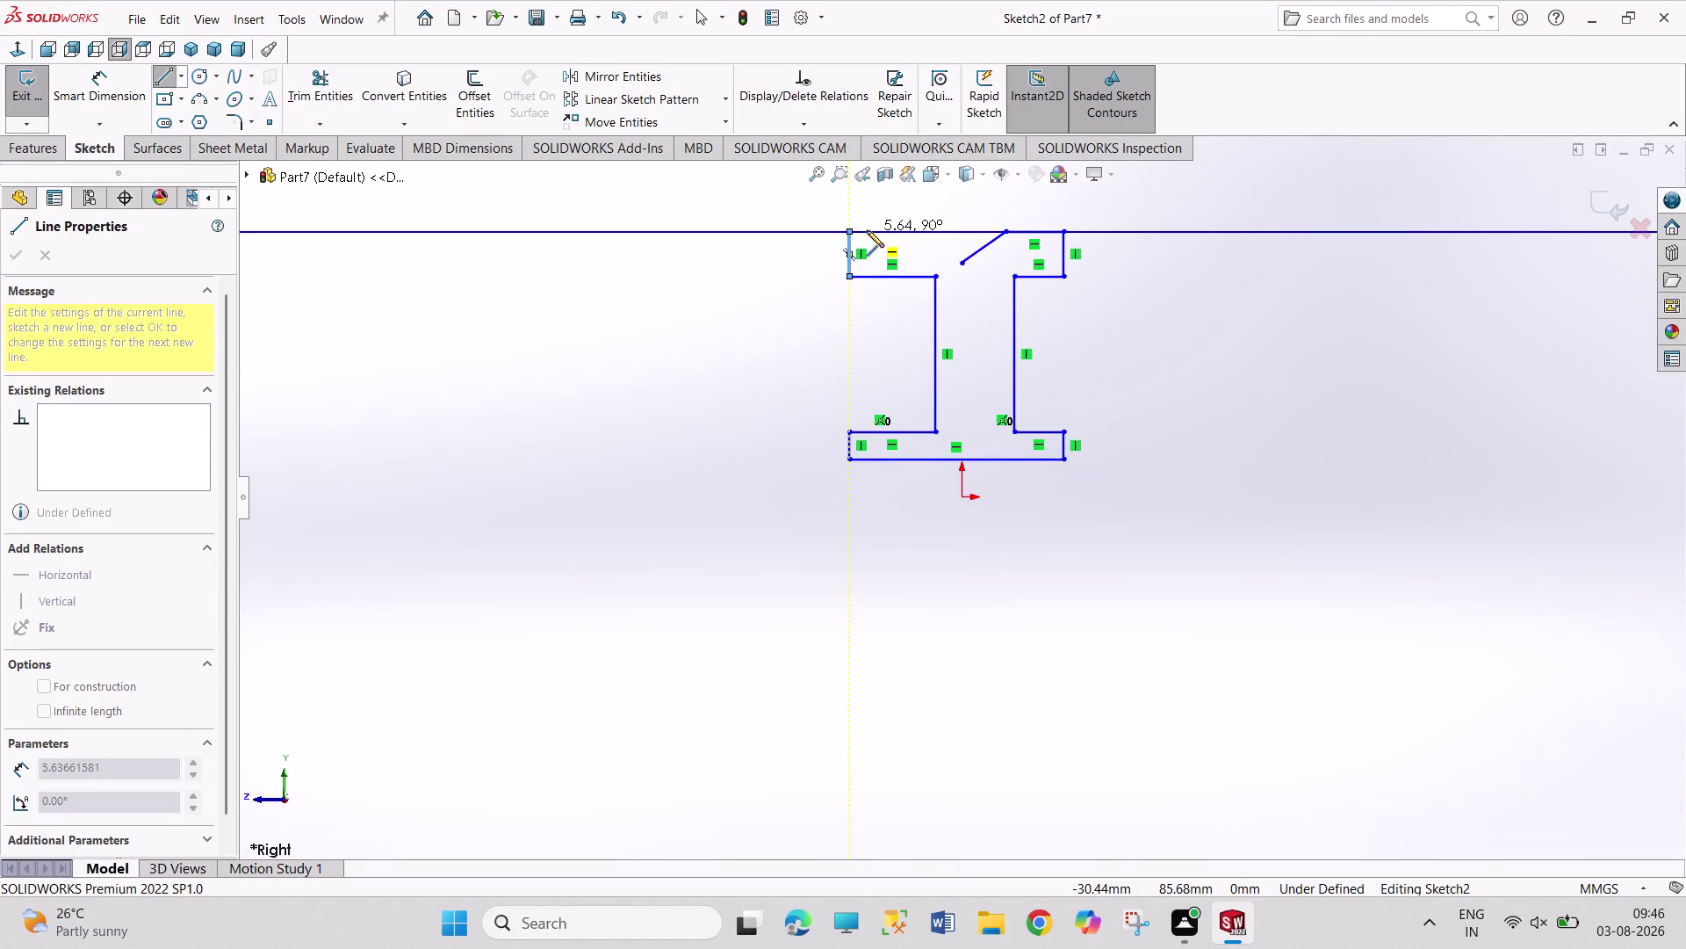
click(933, 230)
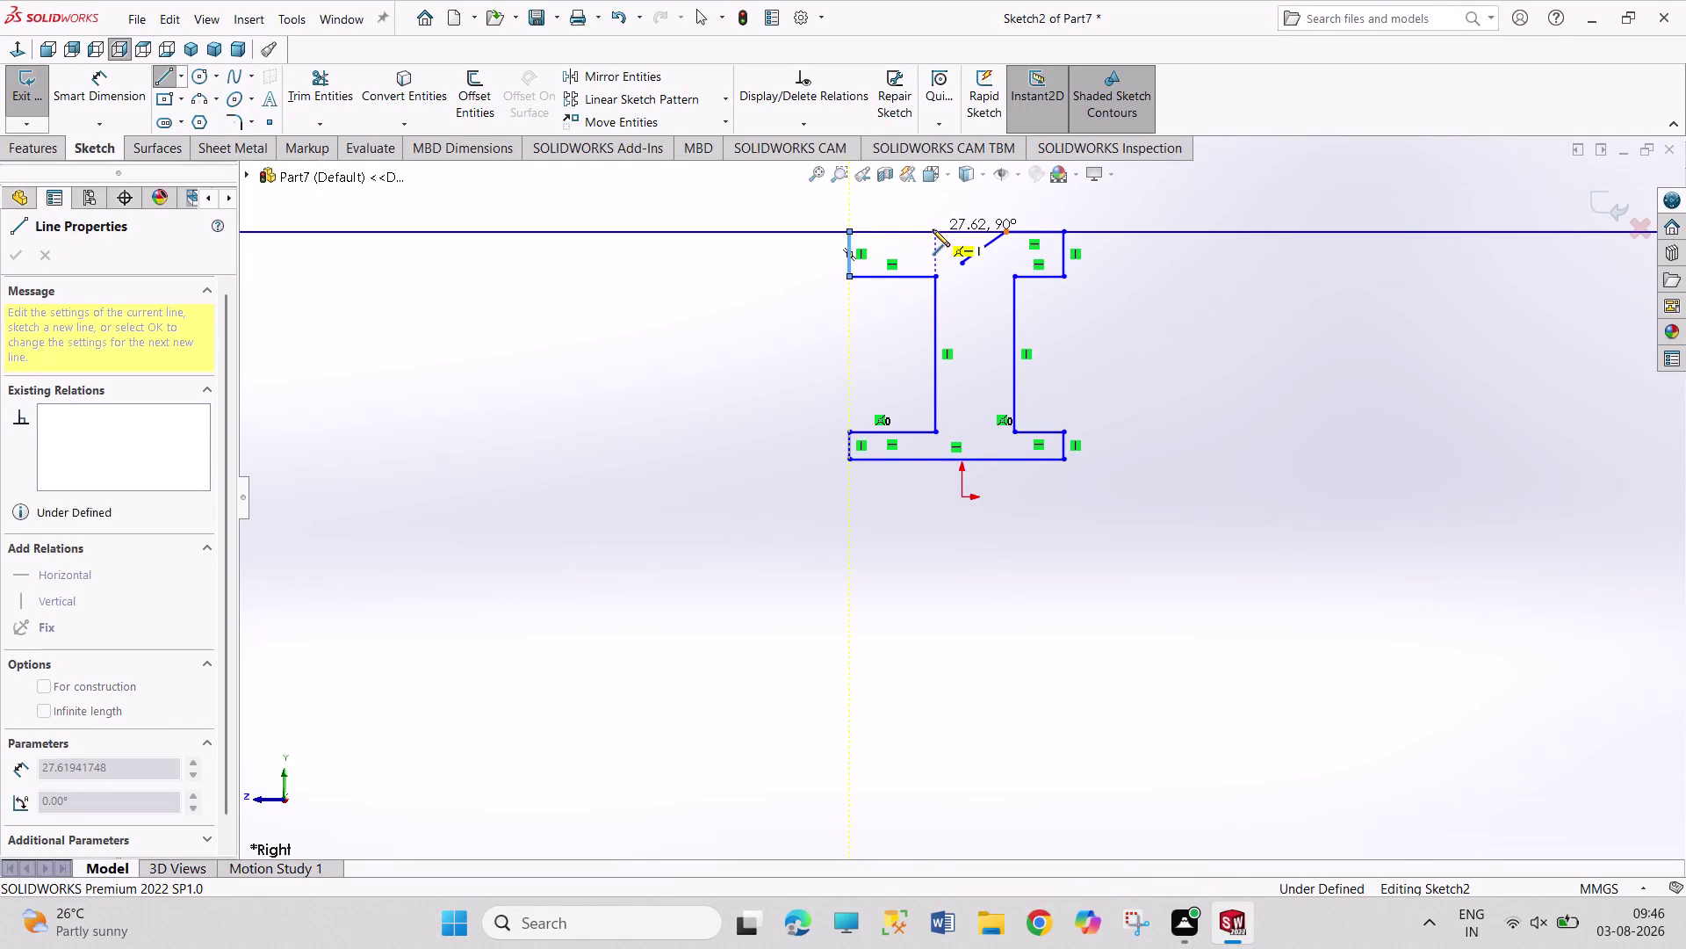
click(960, 263)
right_drag(765, 360, 749, 265)
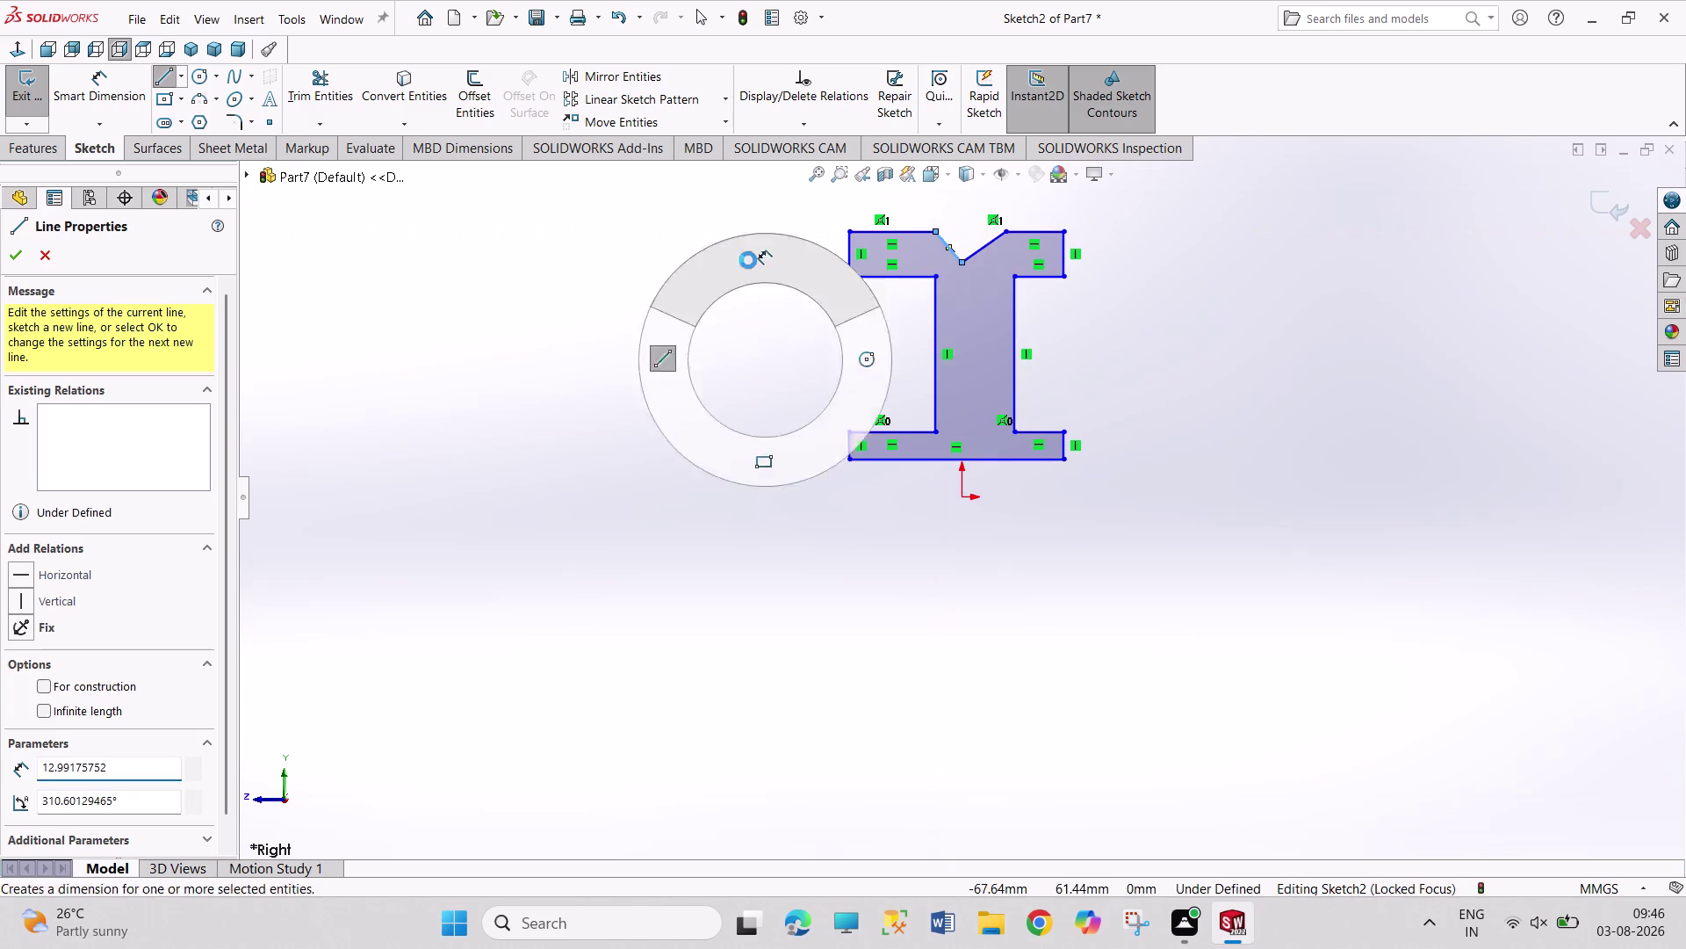
Dimension the notch opening to 5 mm and the bottom flange width to 15 mm.
right_drag(749, 265, 743, 249)
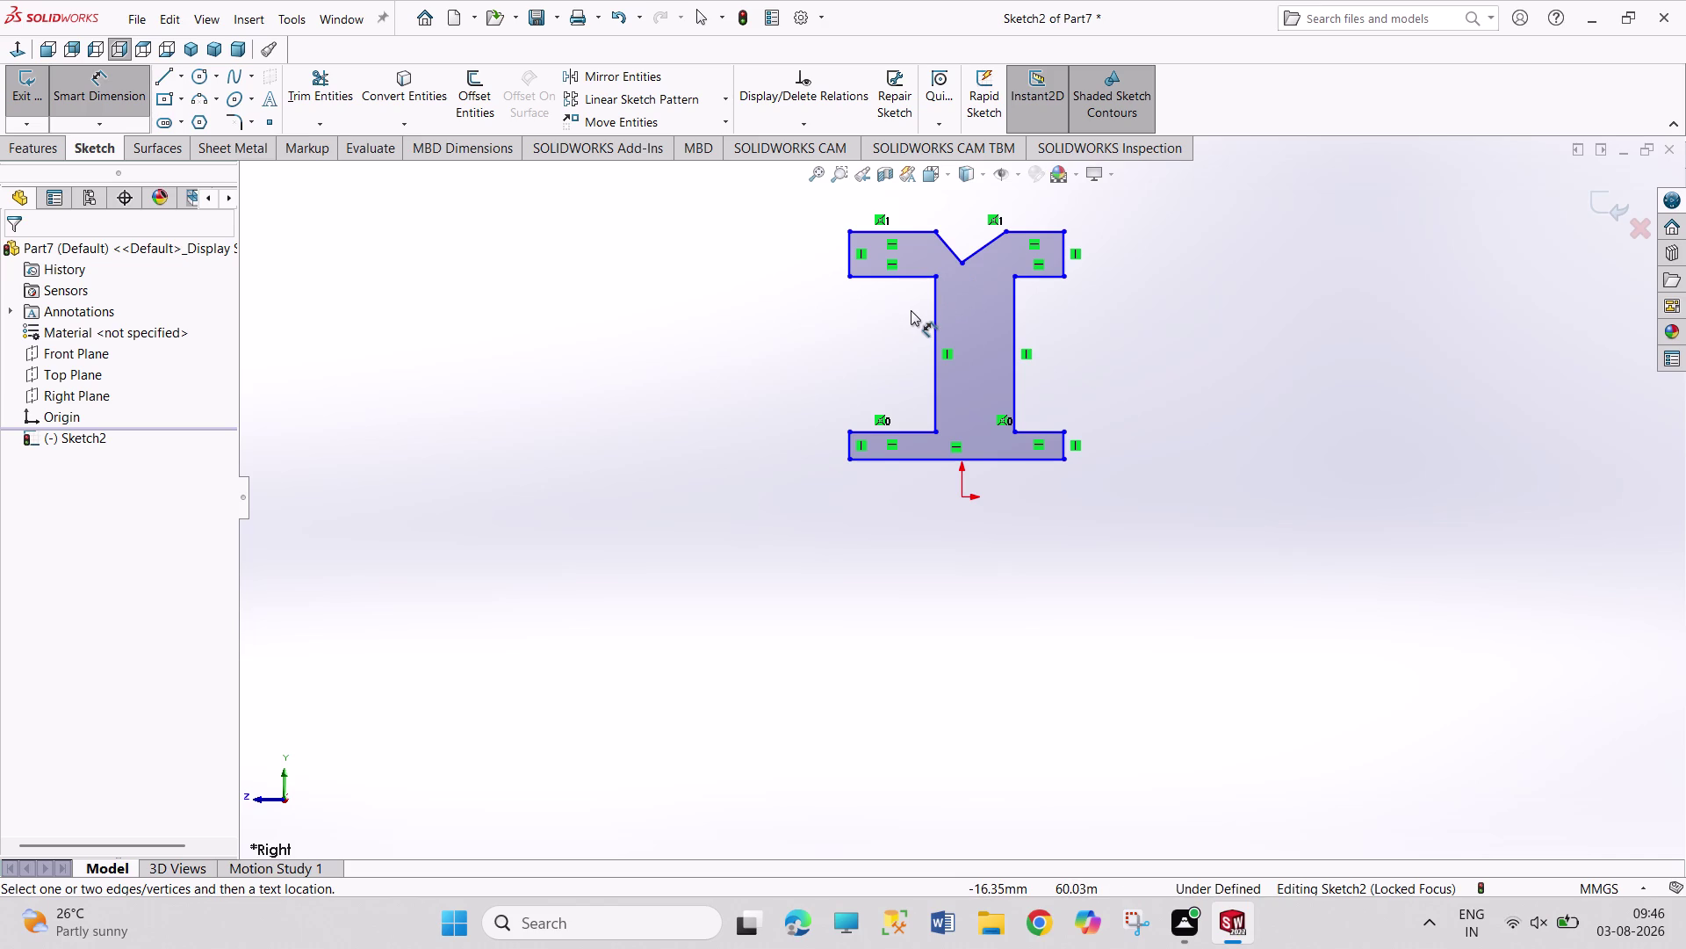
click(932, 382)
click(1017, 387)
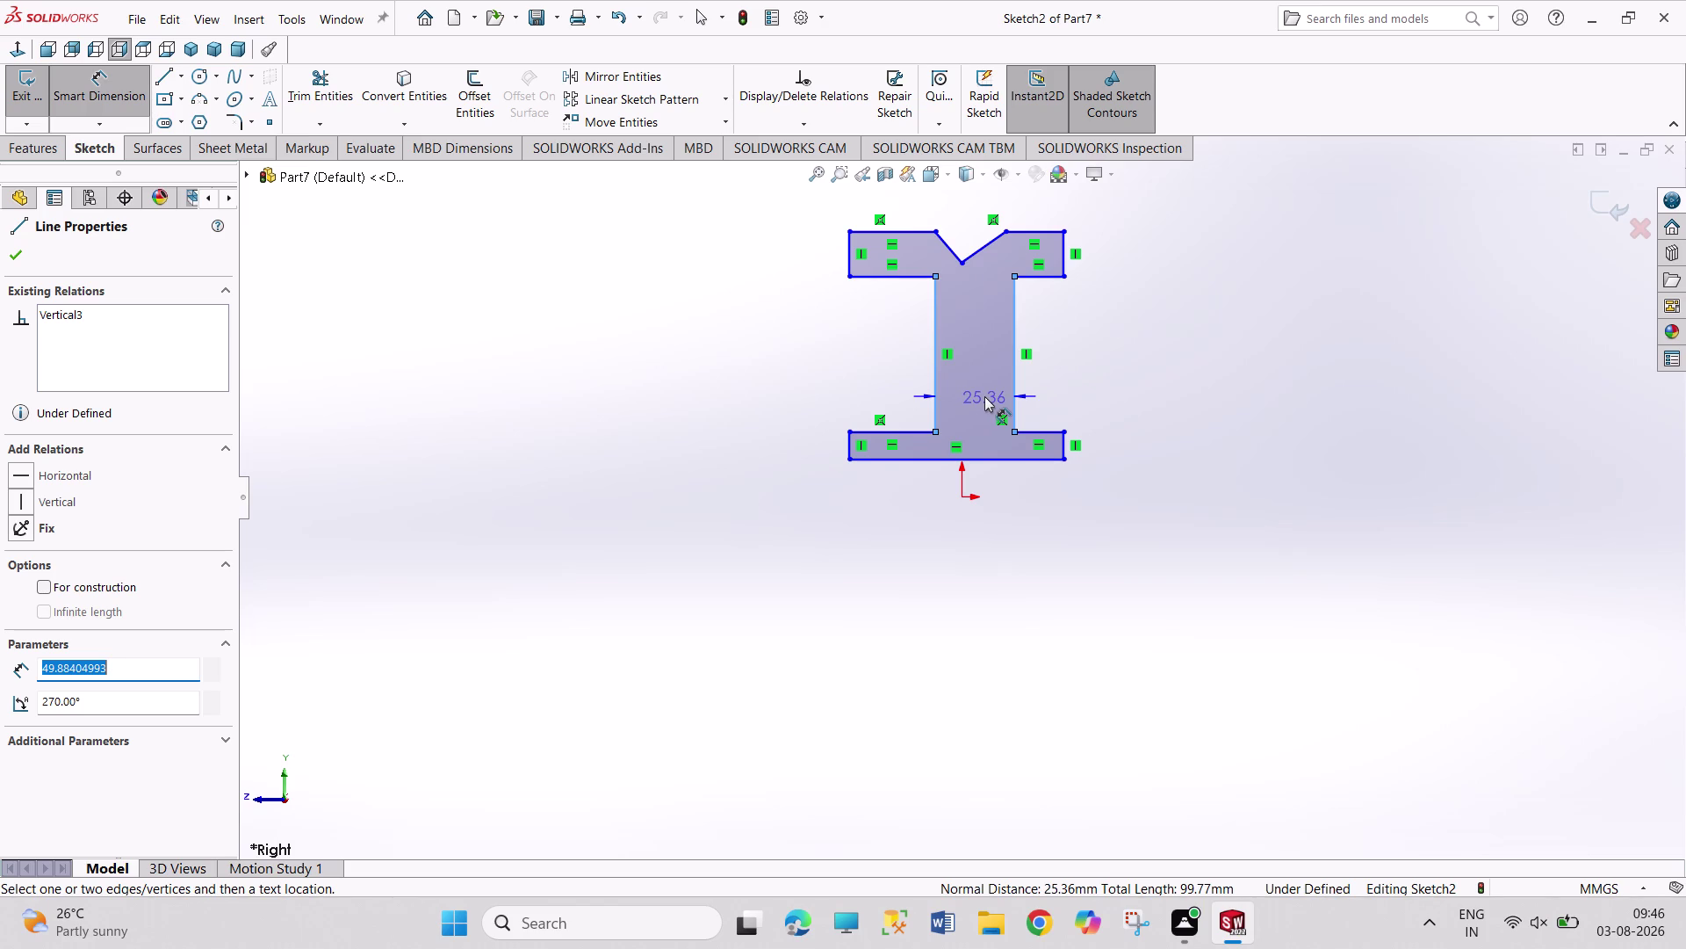
click(985, 396)
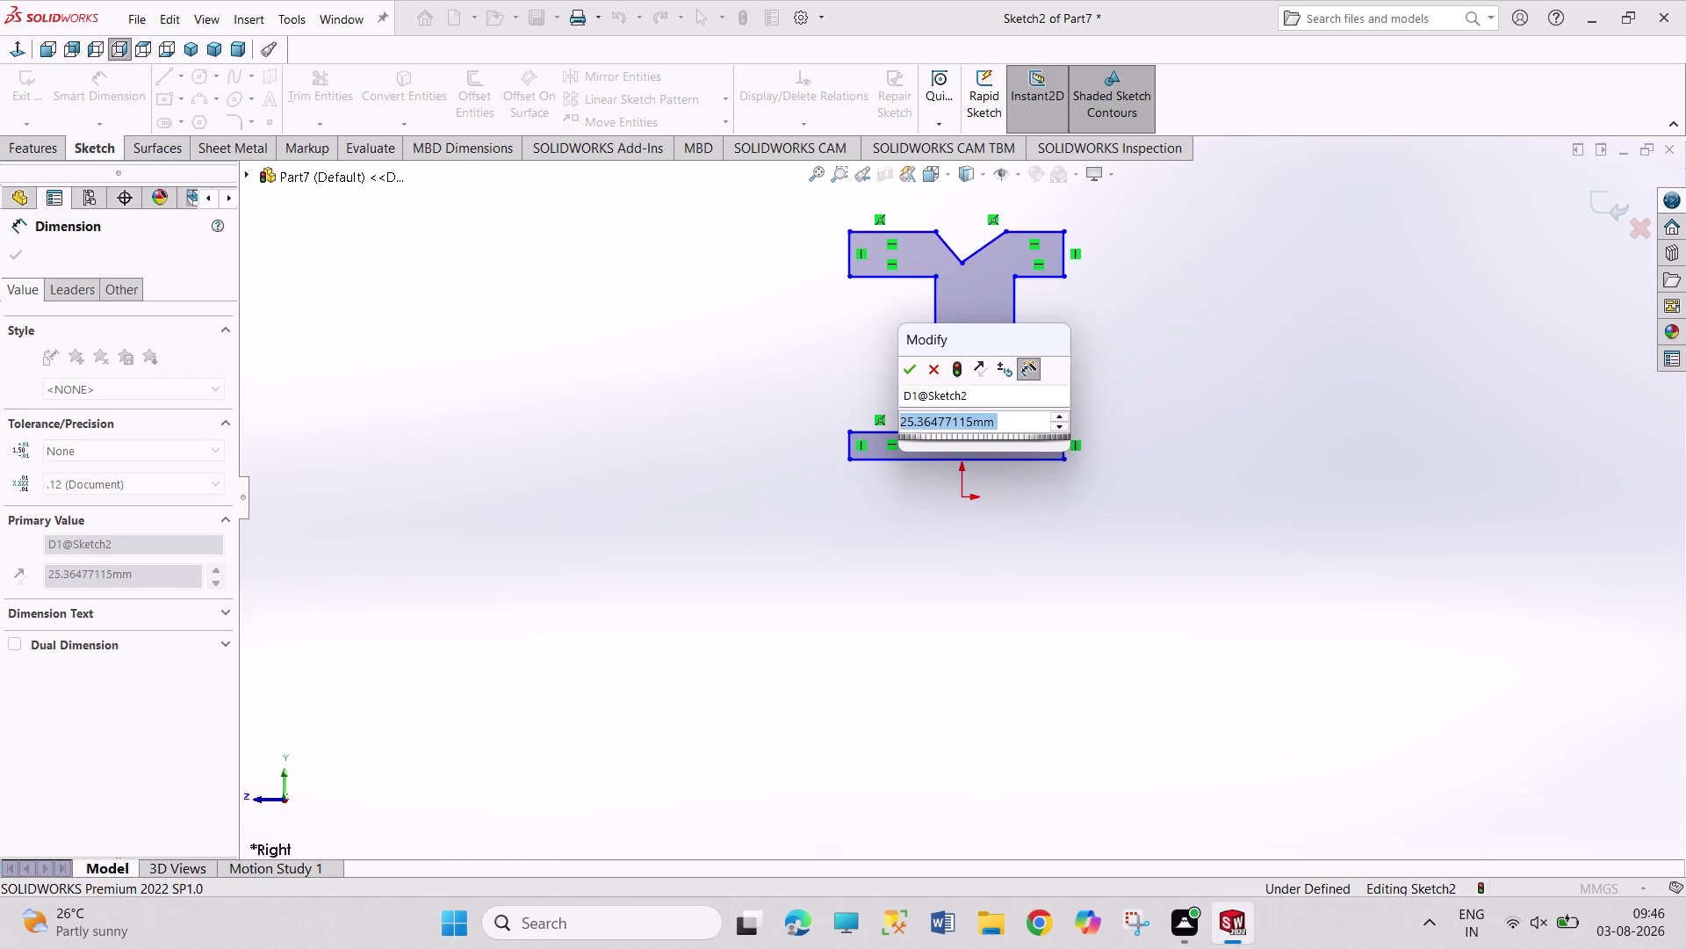
key(5)
key(Return)
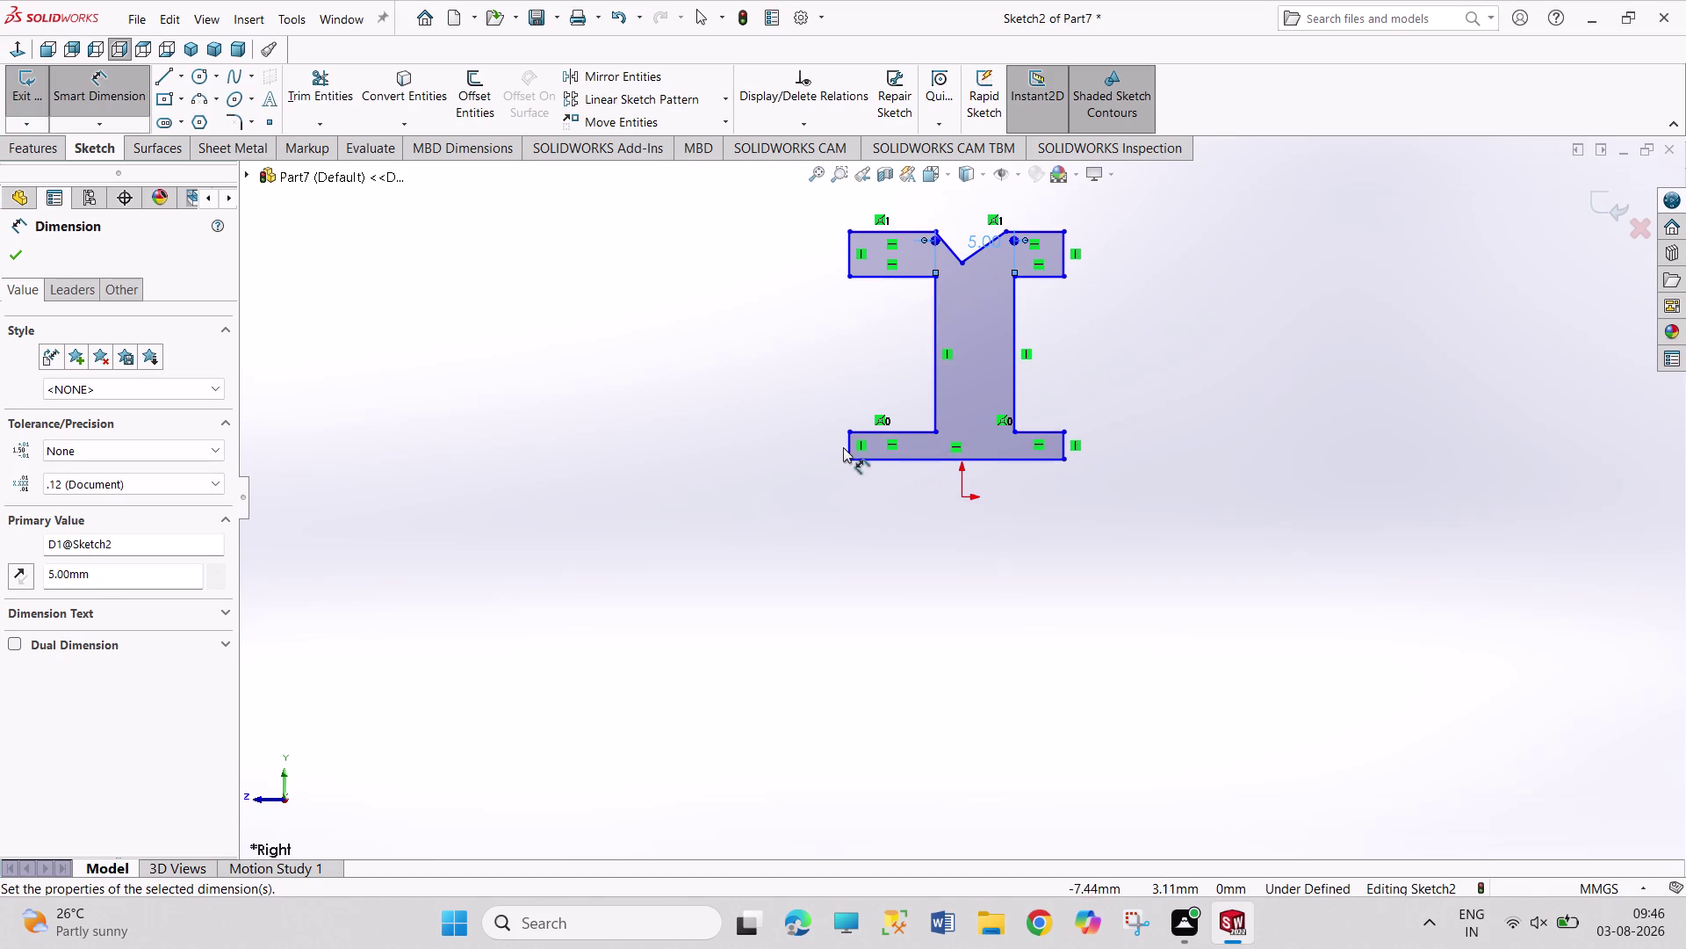
click(845, 446)
click(1061, 442)
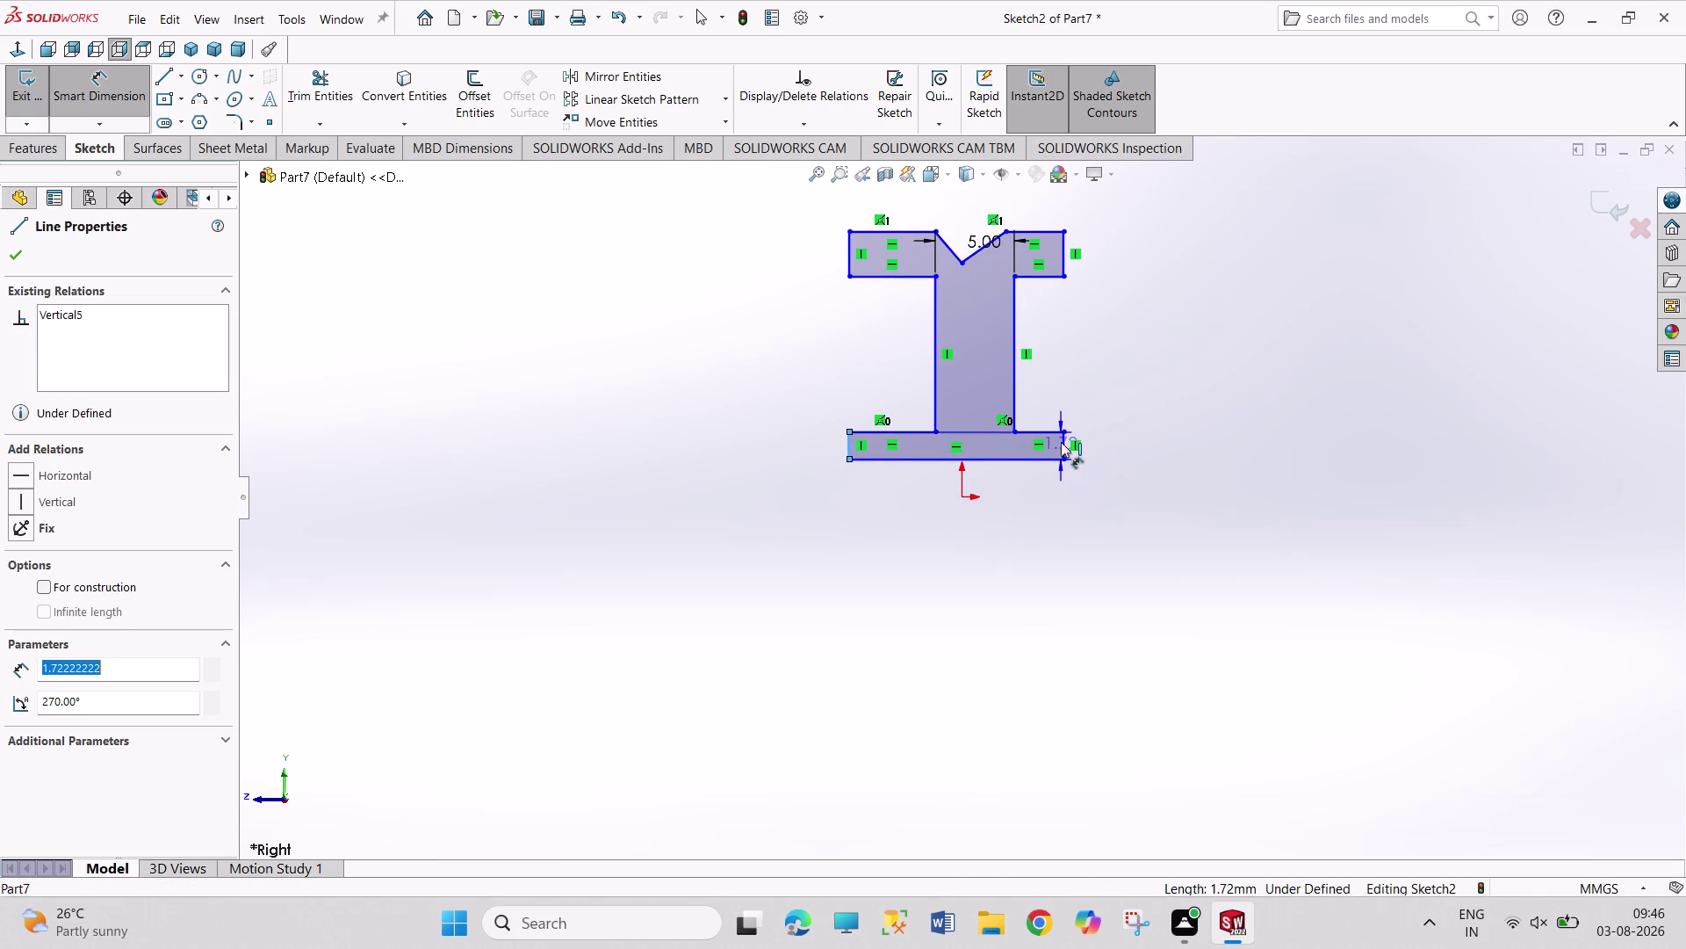
click(952, 539)
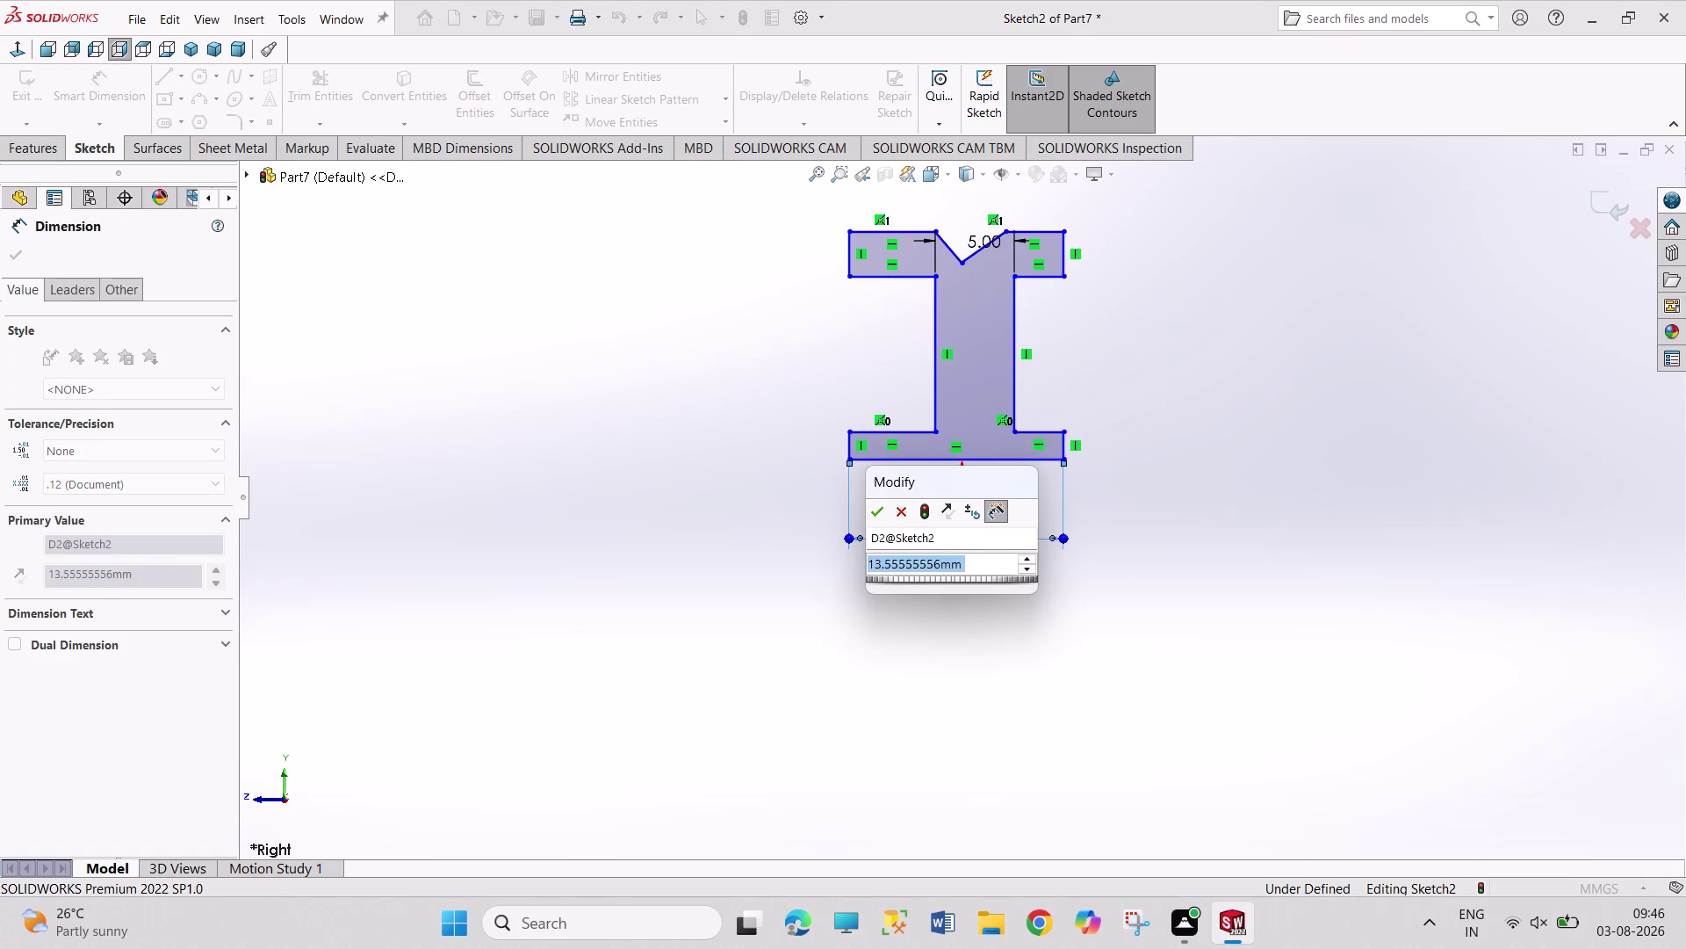
text(15)
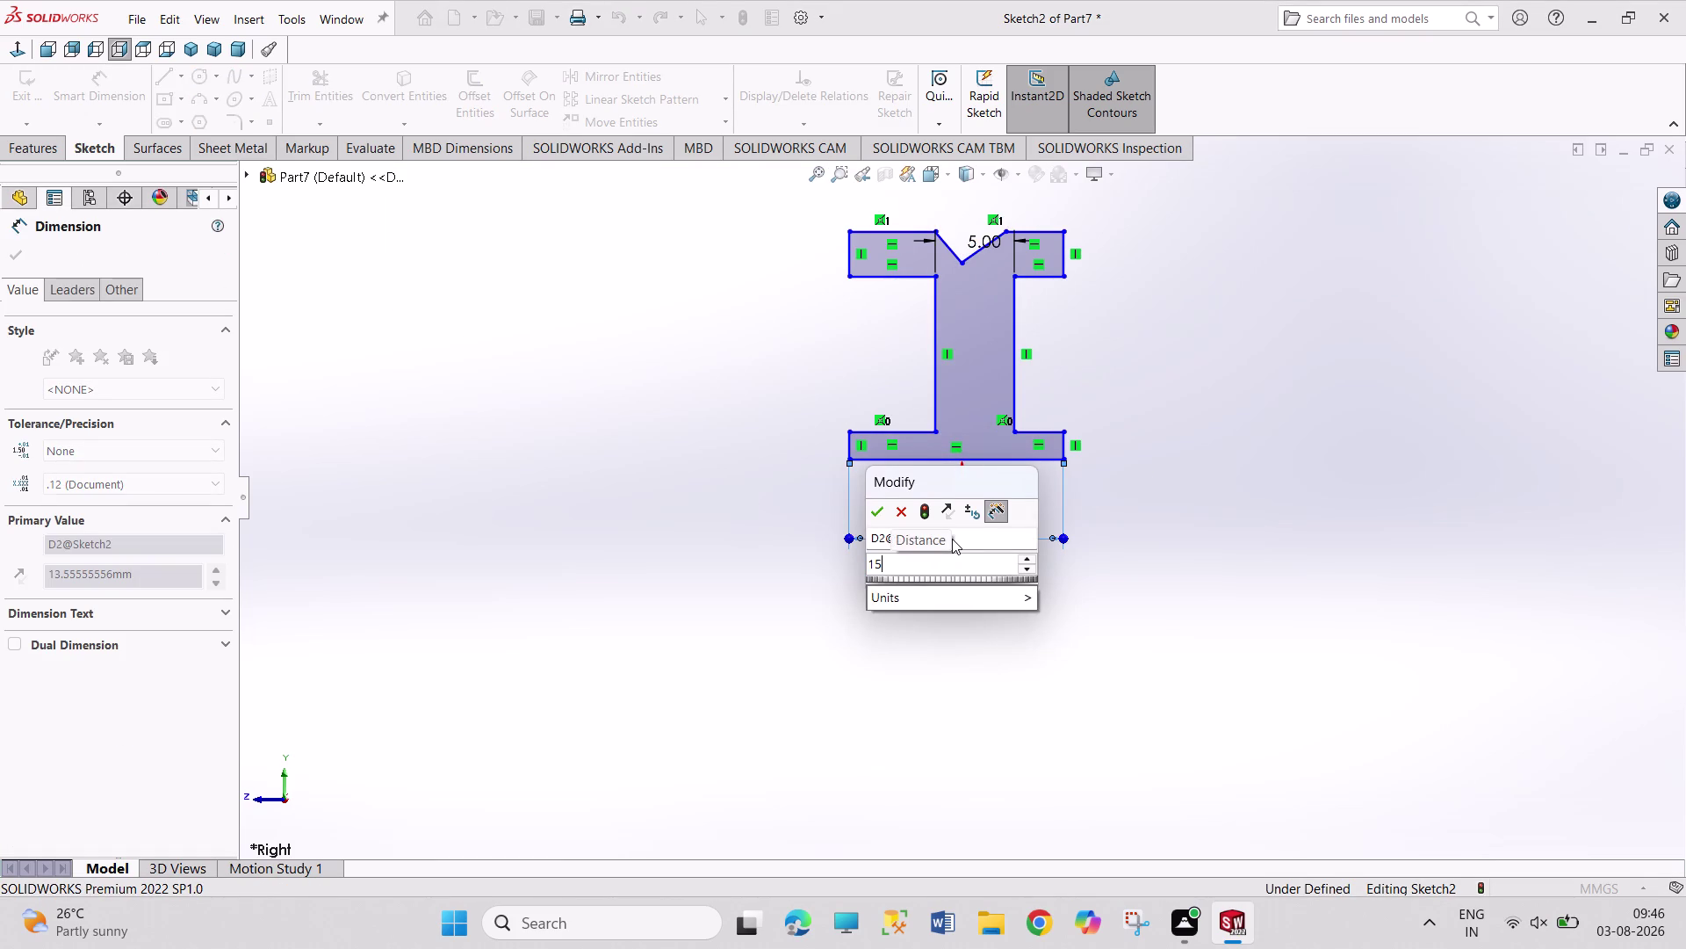
key(Return)
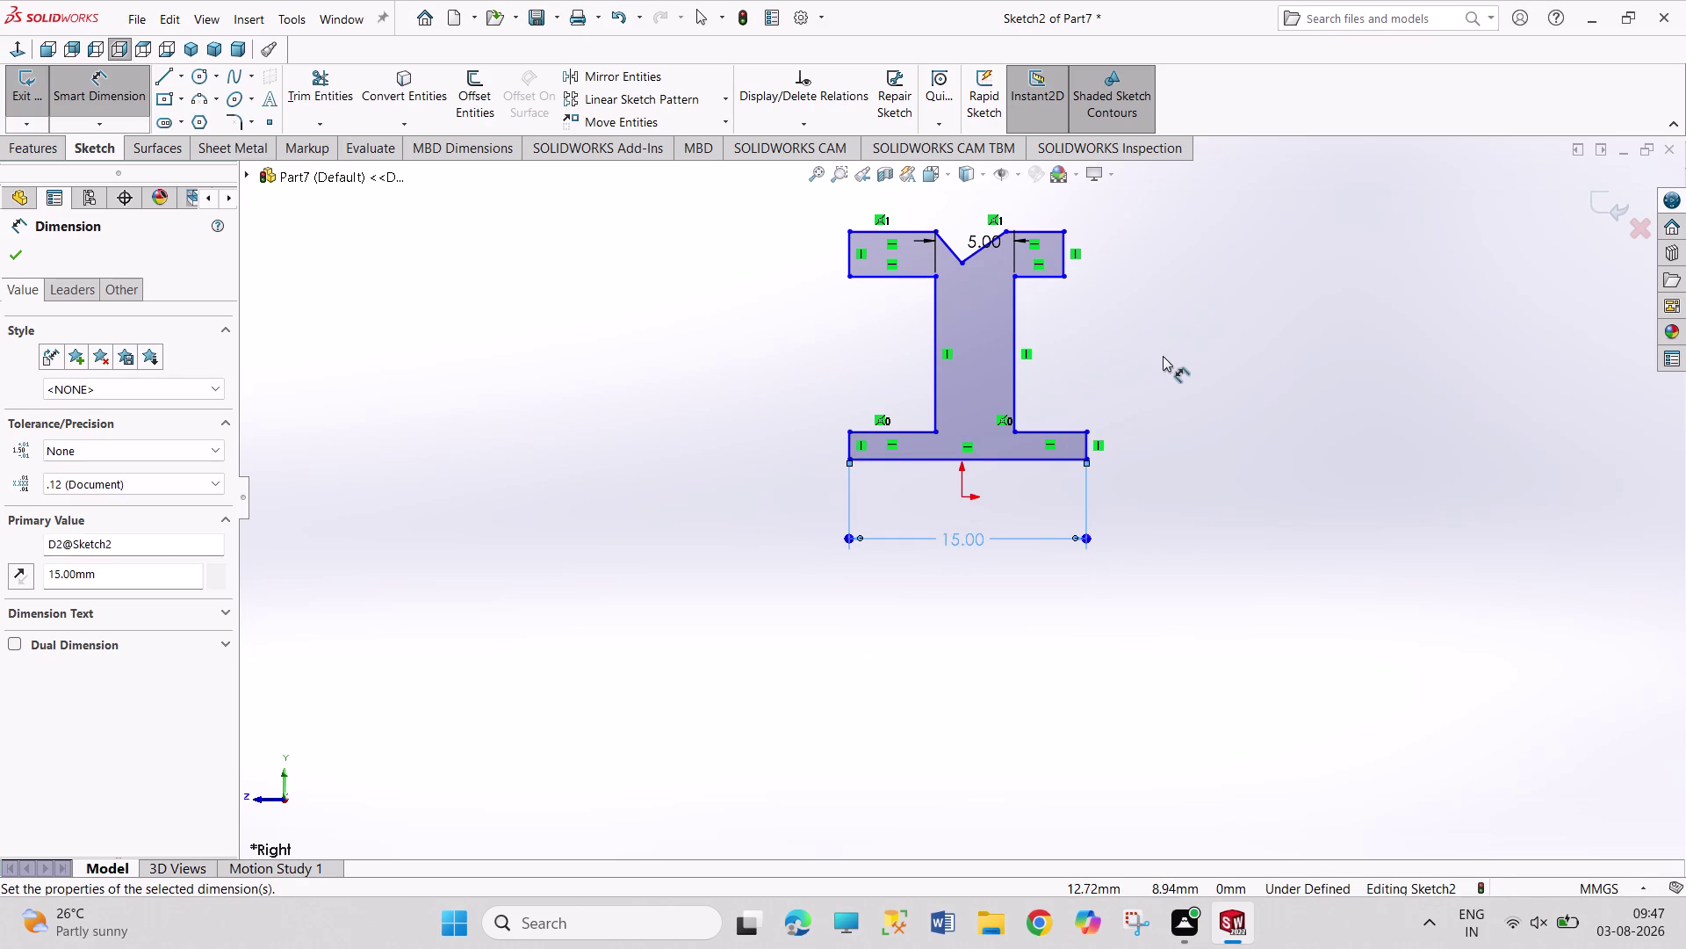
Move the 5 mm dimension above the profile and set the notch angle to 90°.
drag(975, 239, 975, 228)
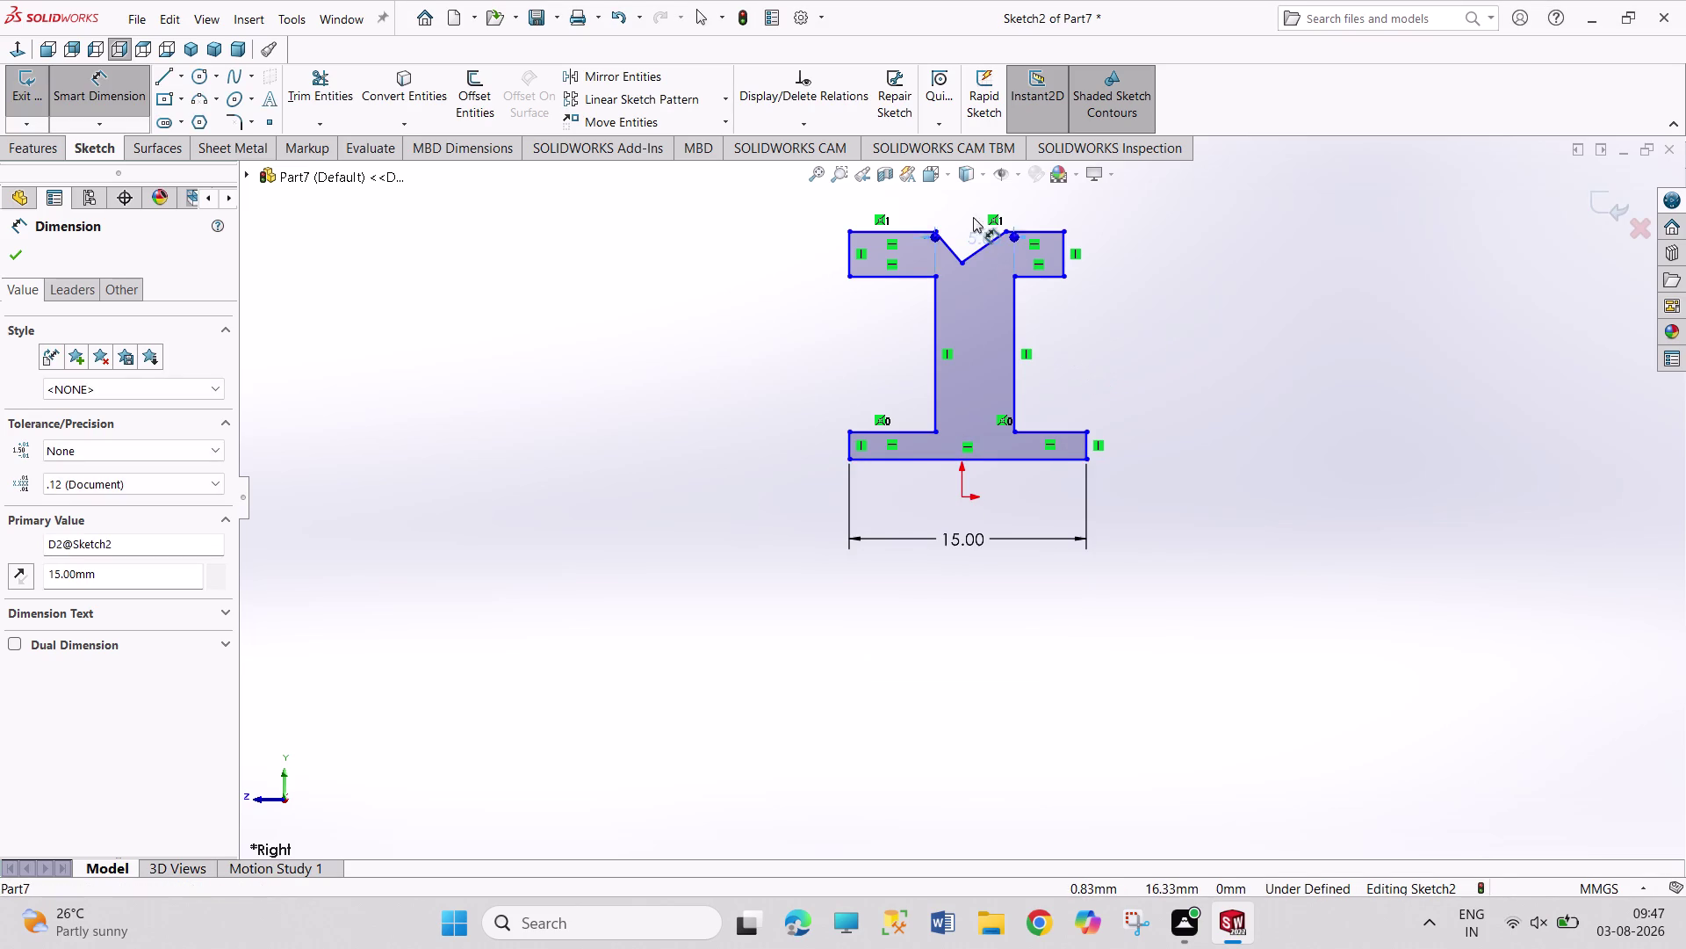
drag(975, 229, 972, 189)
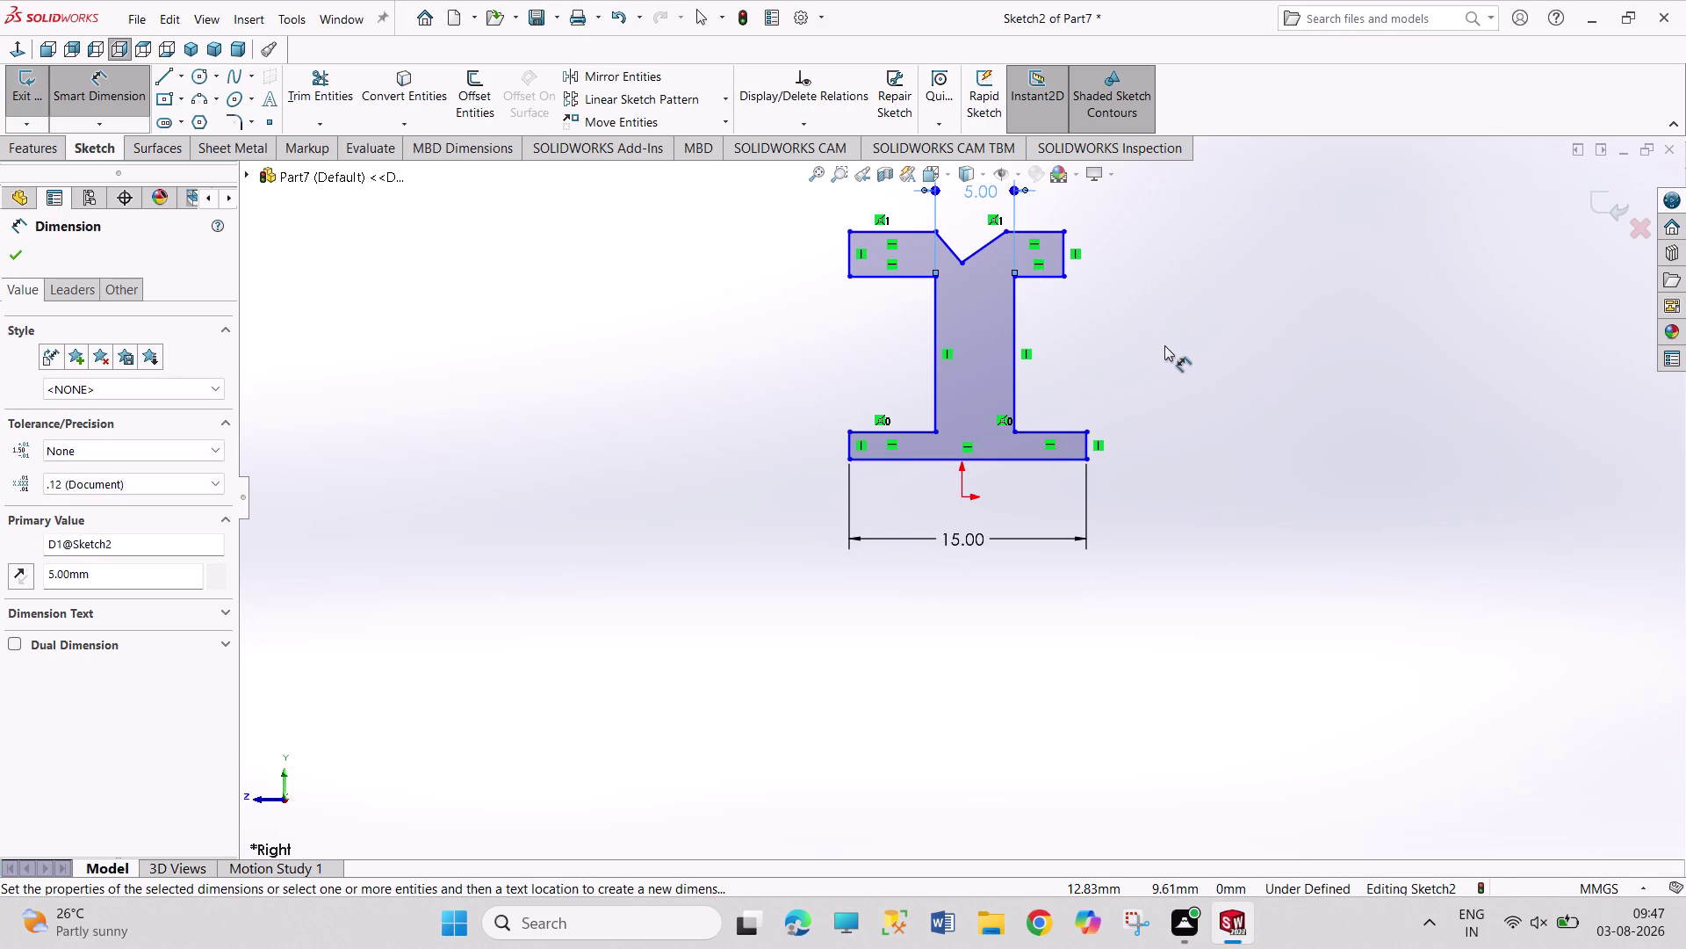
click(953, 248)
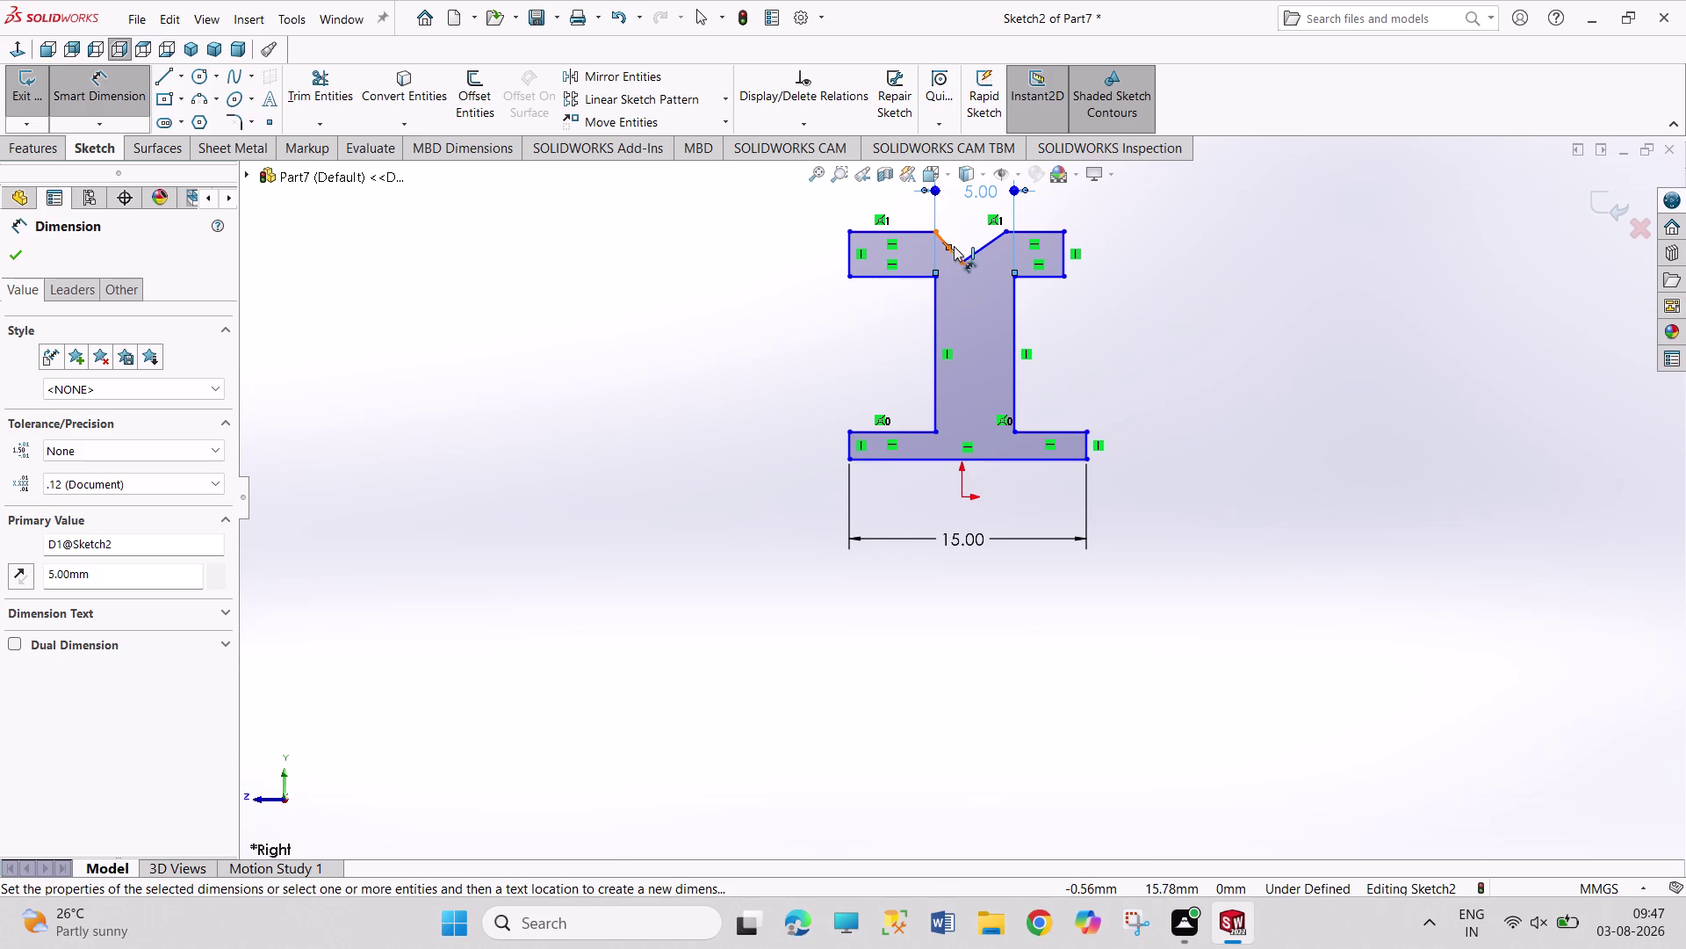
click(988, 241)
click(973, 227)
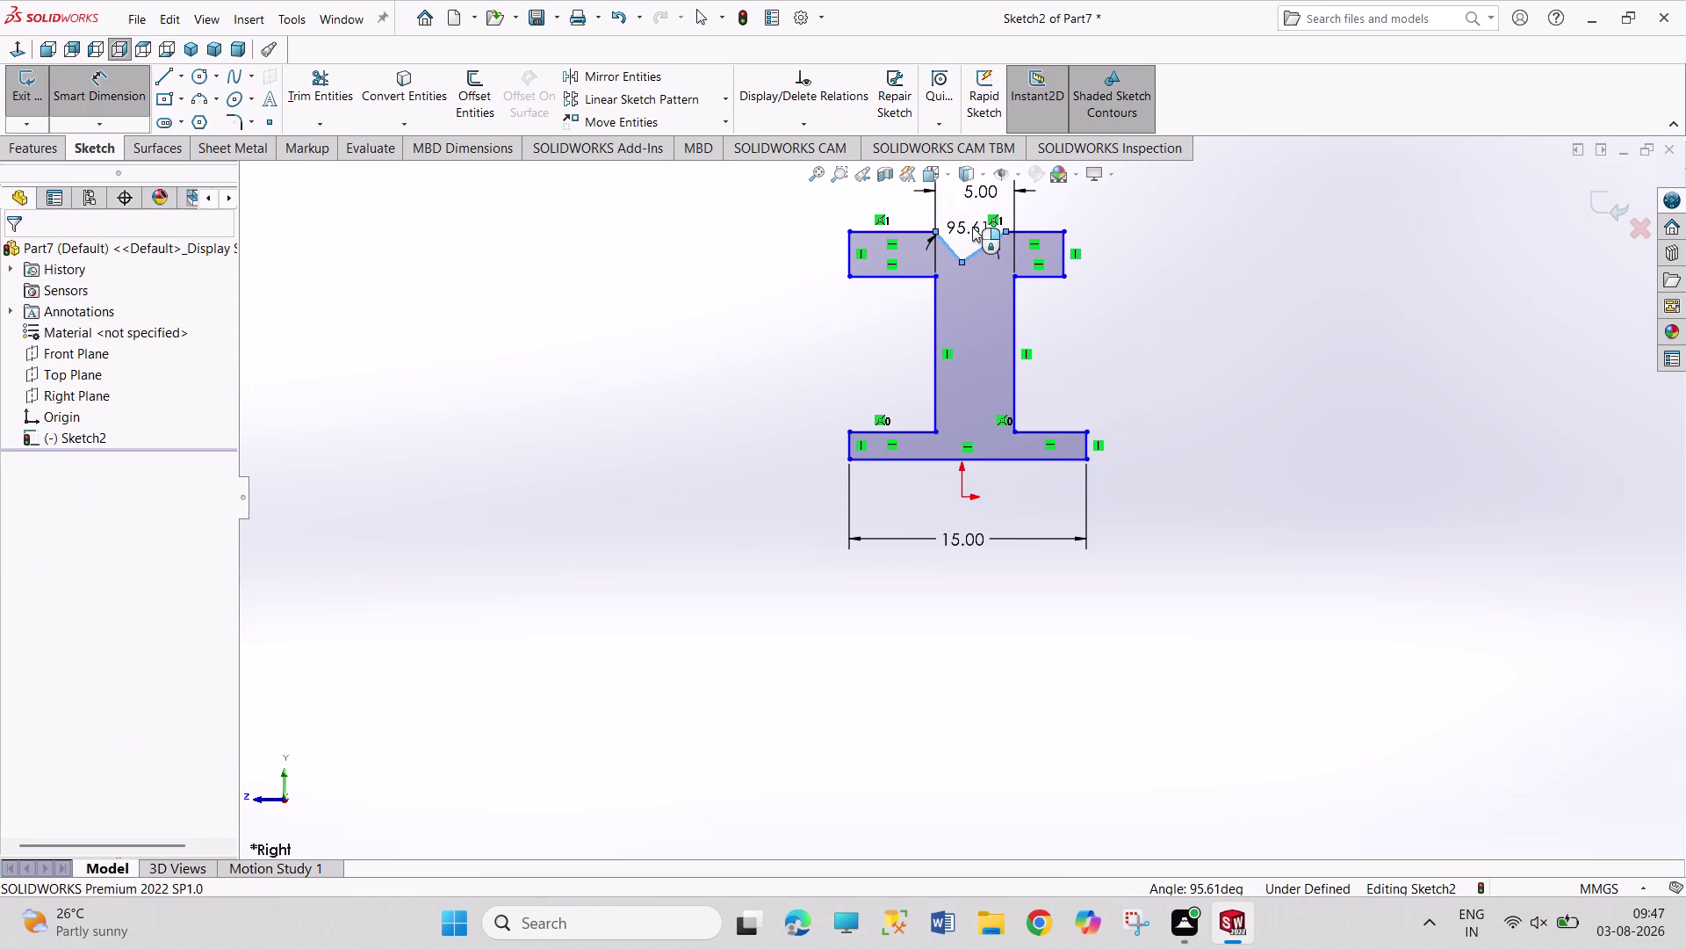
text(90)
key(Return)
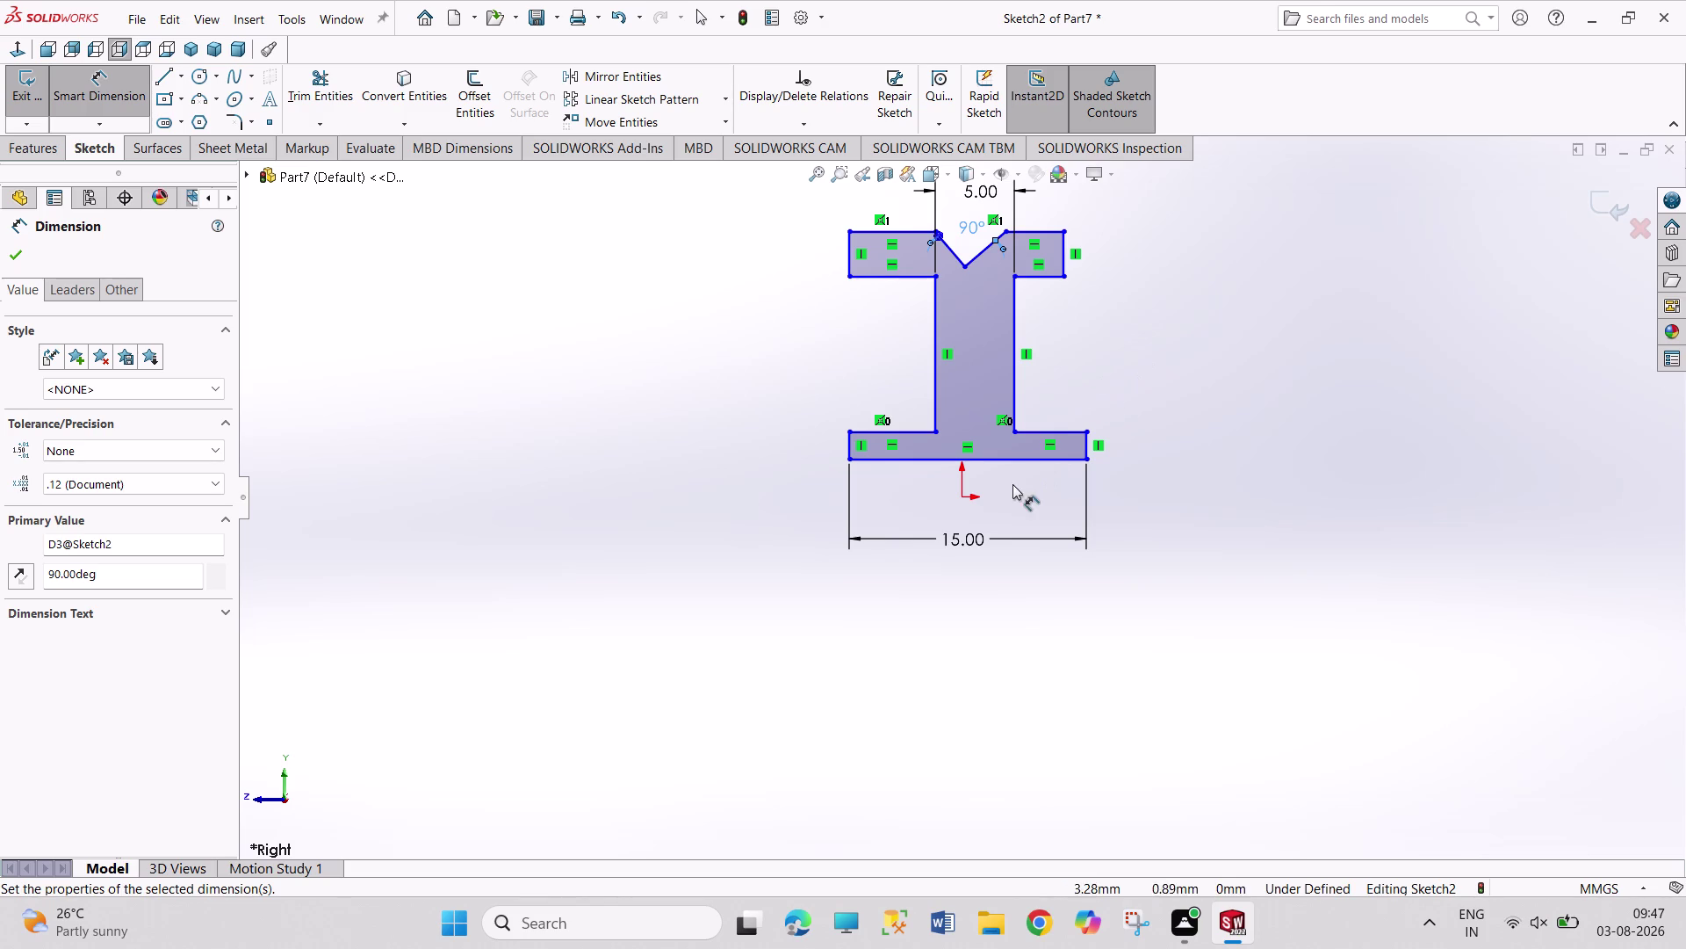
Dimension the bottom edge 6.25/2 (3.13 mm) from the origin and the lower flange height to 5 mm.
click(1006, 460)
click(965, 497)
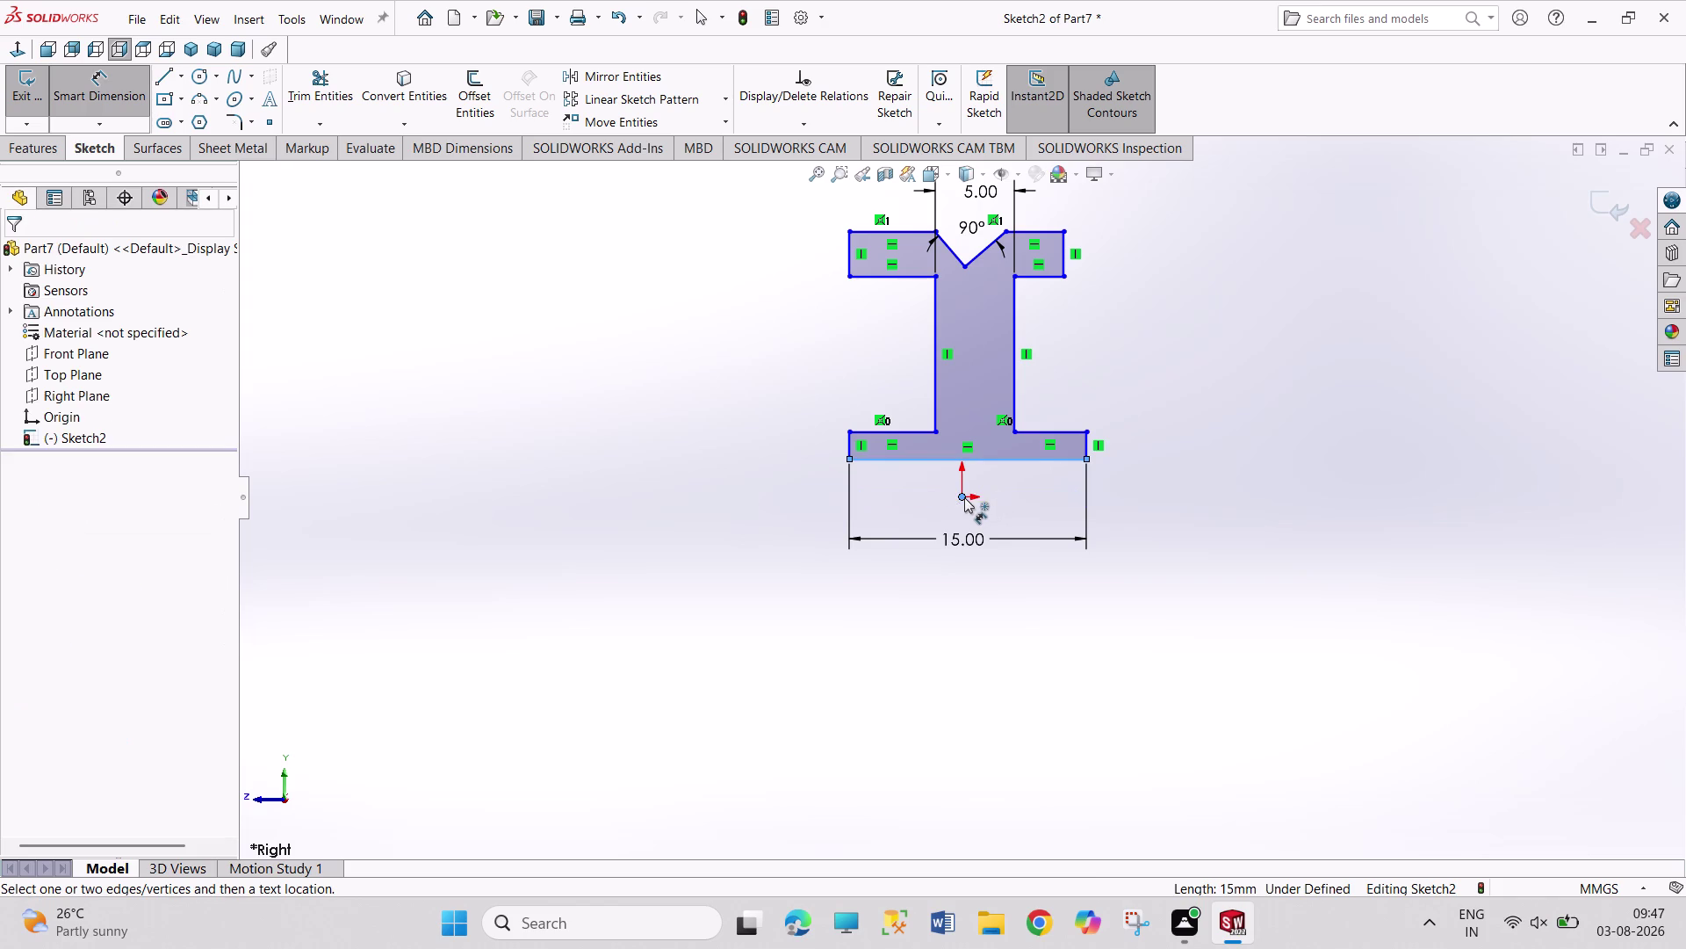
click(1142, 474)
text(6.)
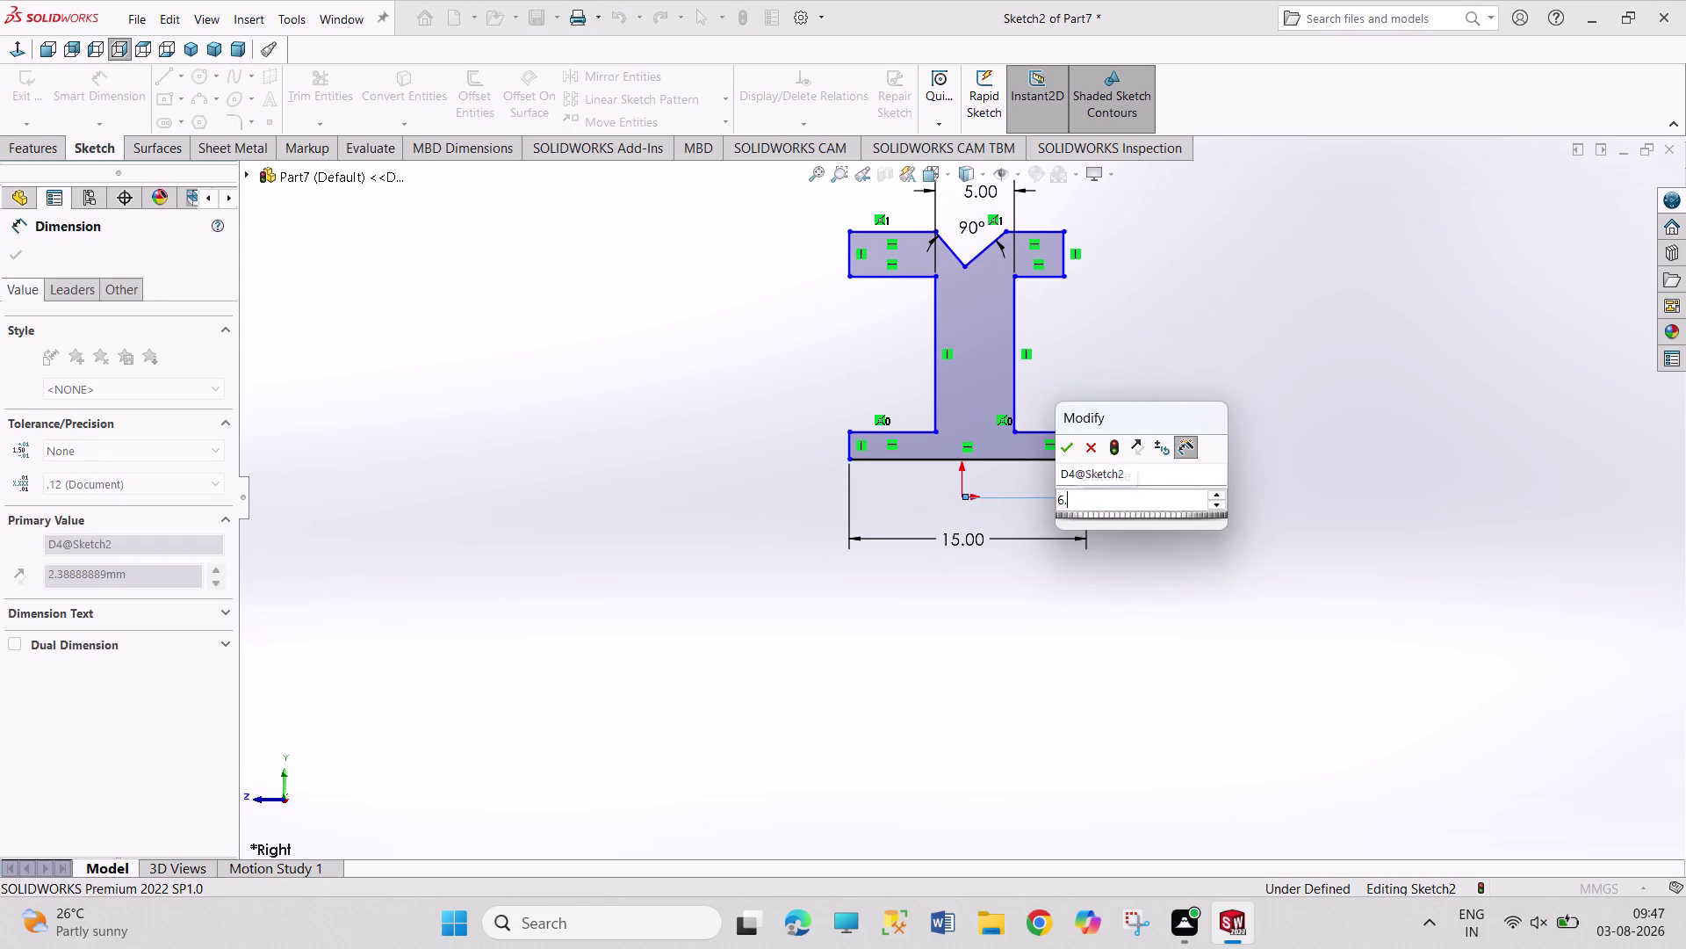
text(25/2)
key(Return)
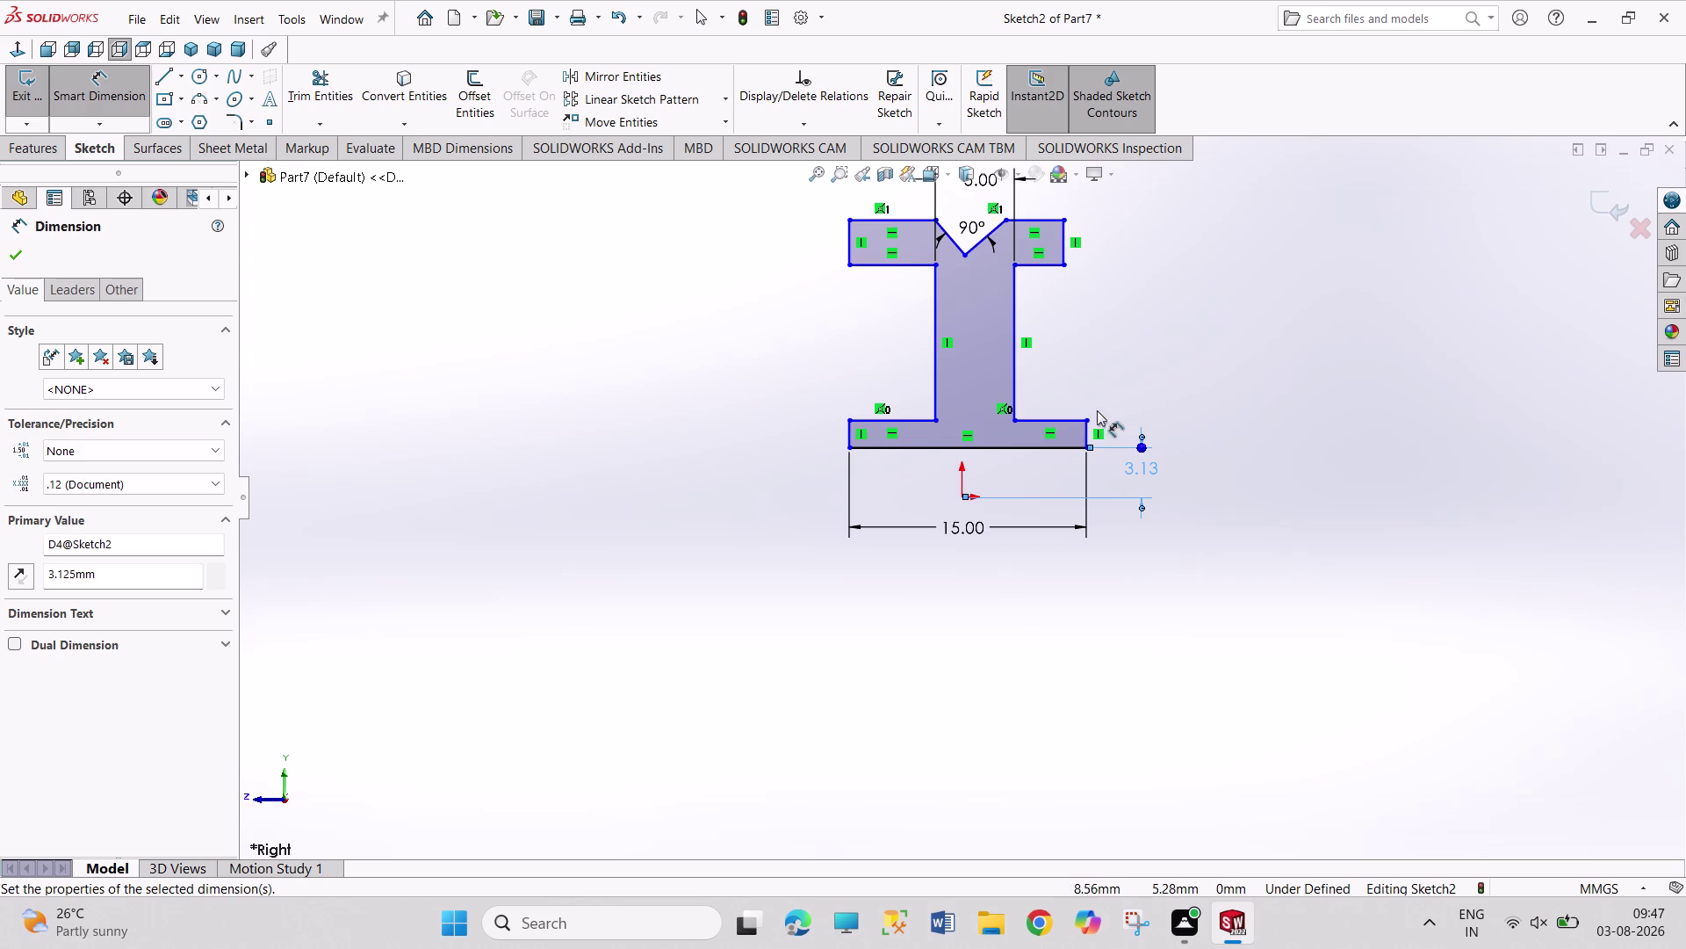
click(961, 498)
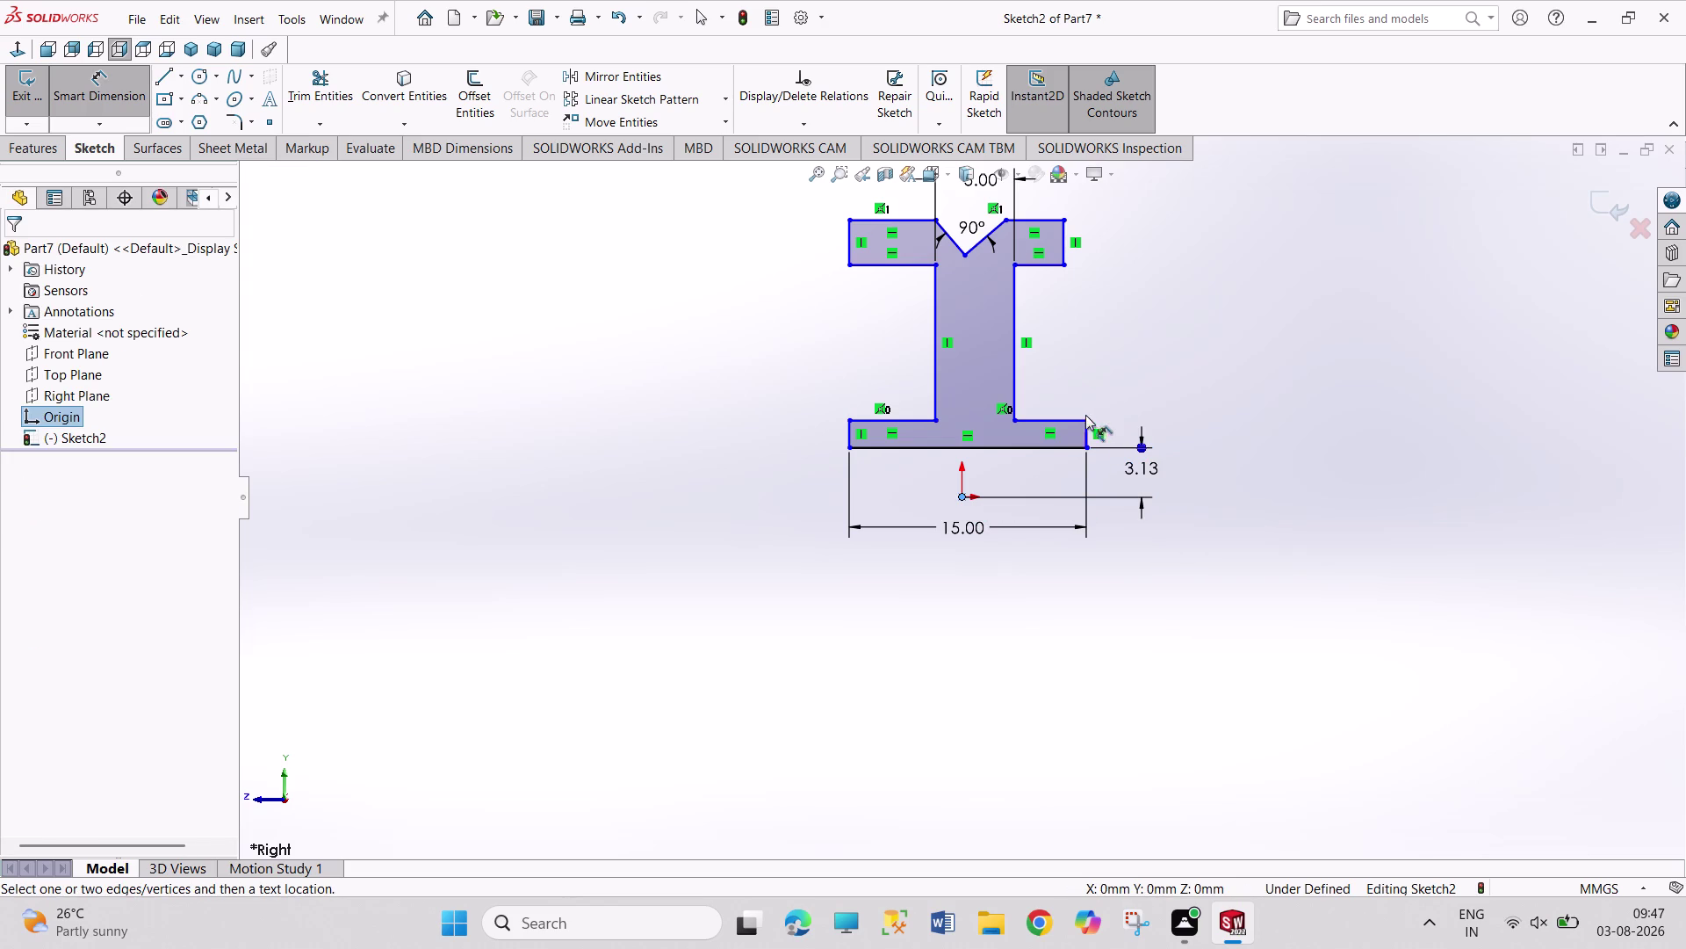
click(1068, 418)
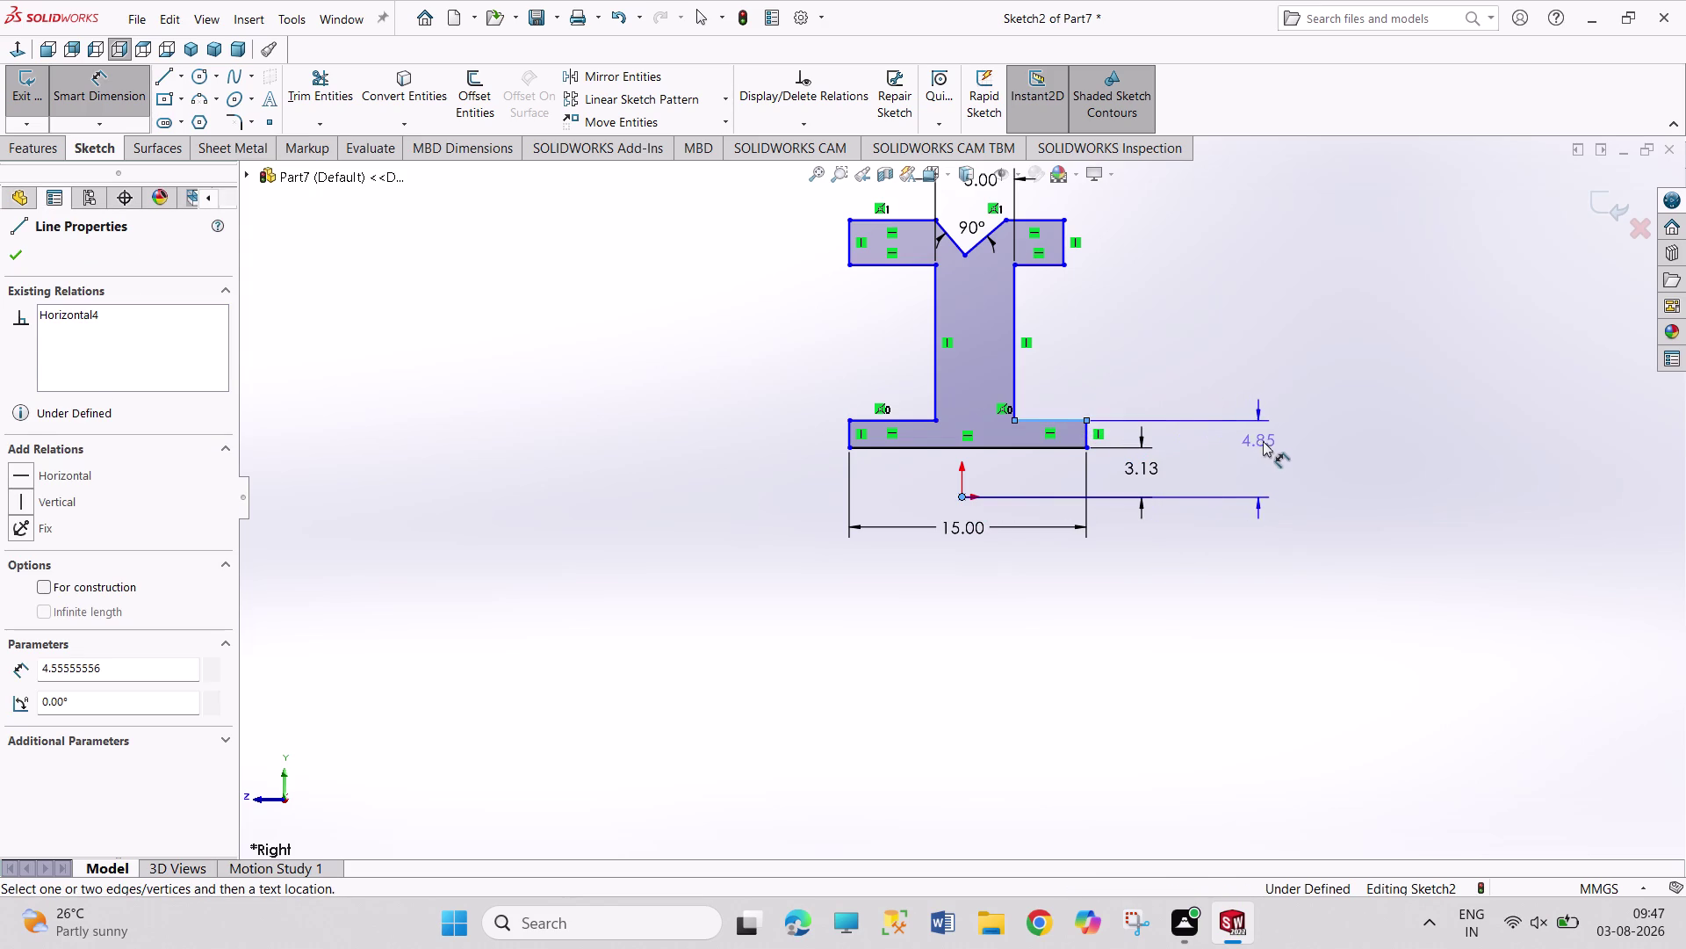
click(1263, 441)
key(5)
key(Return)
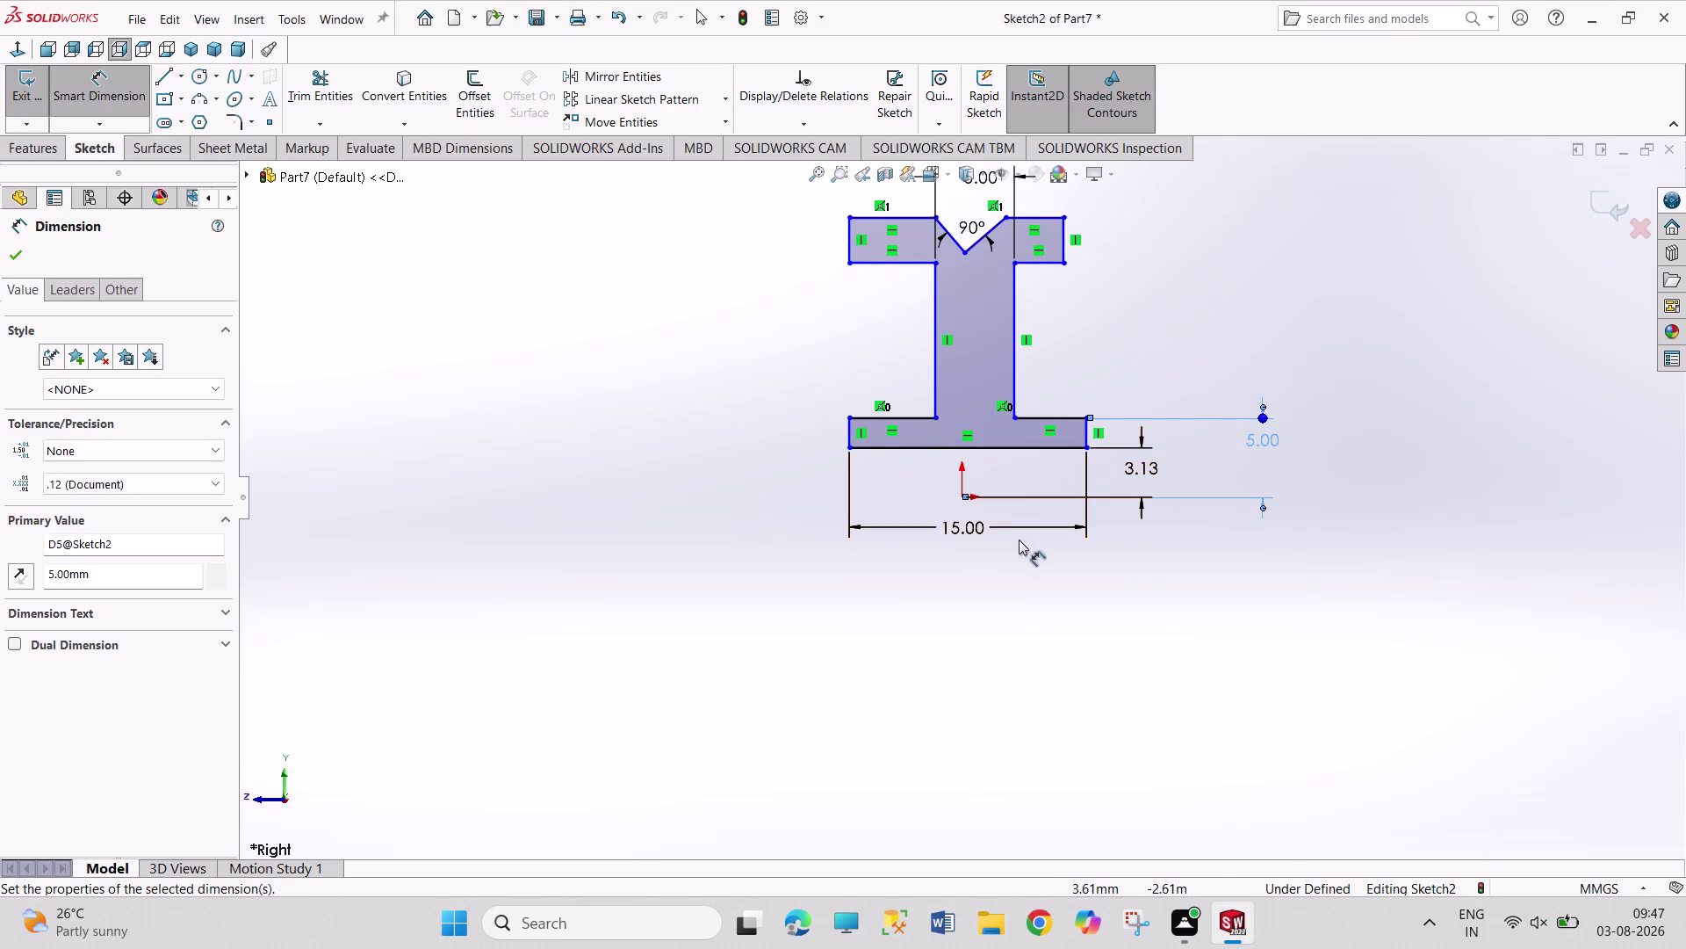
Add a 33/2 (16.5 mm) step height and a 20 mm overall height, then return to Select.
click(962, 498)
click(1043, 265)
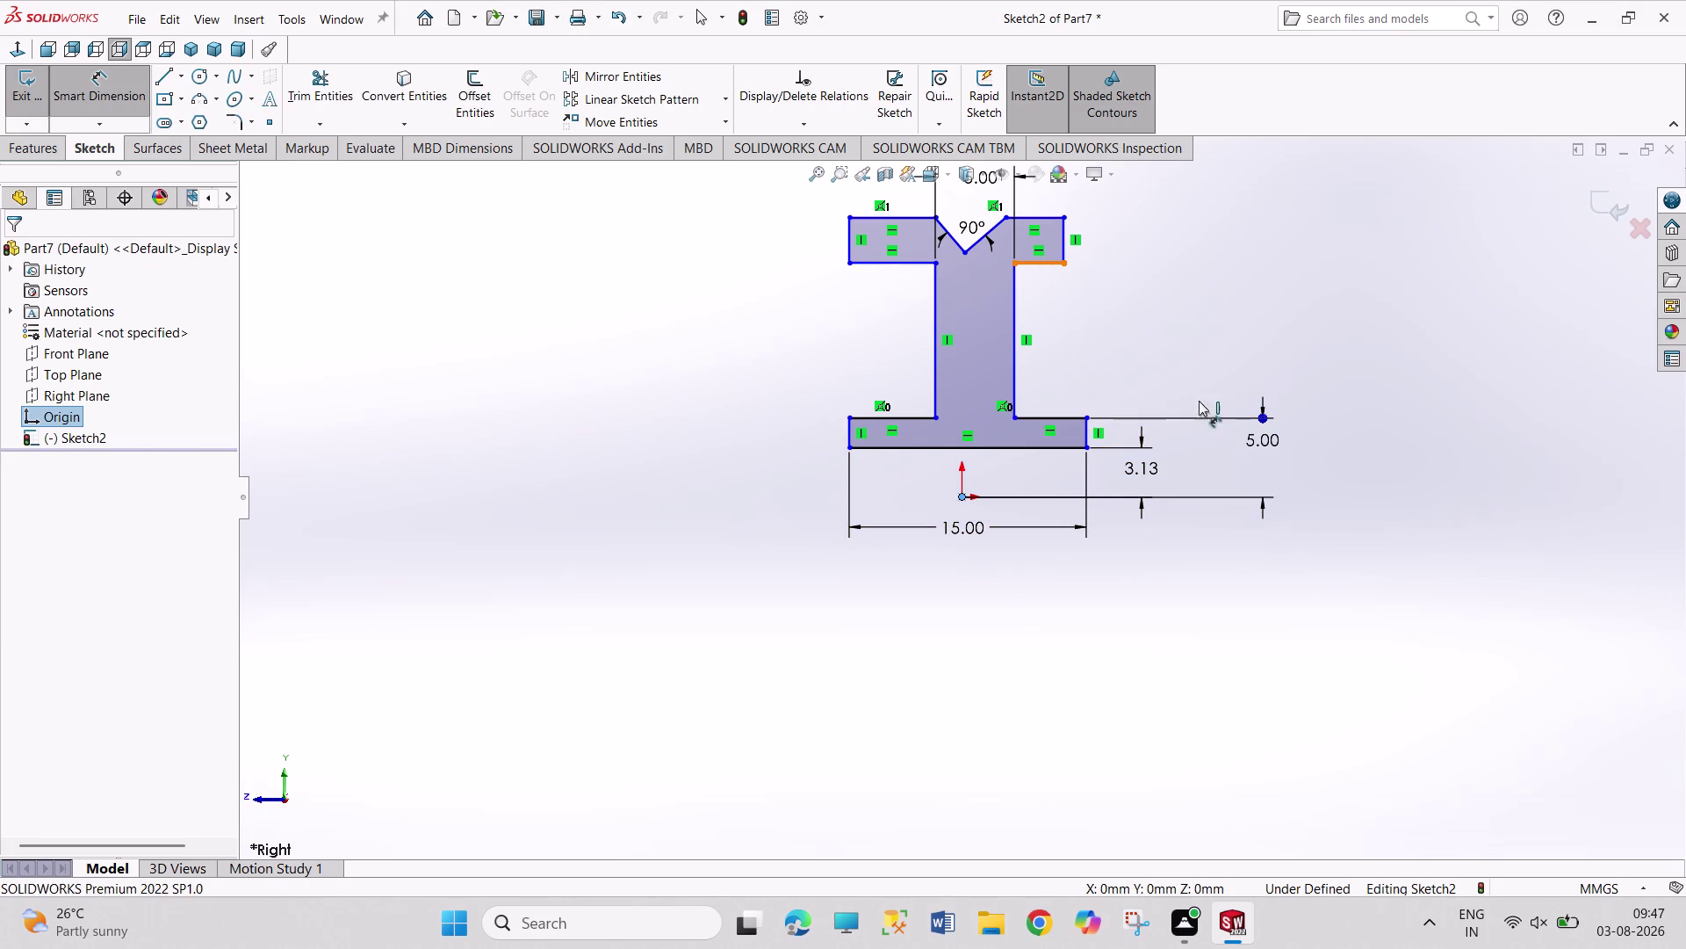
click(1338, 415)
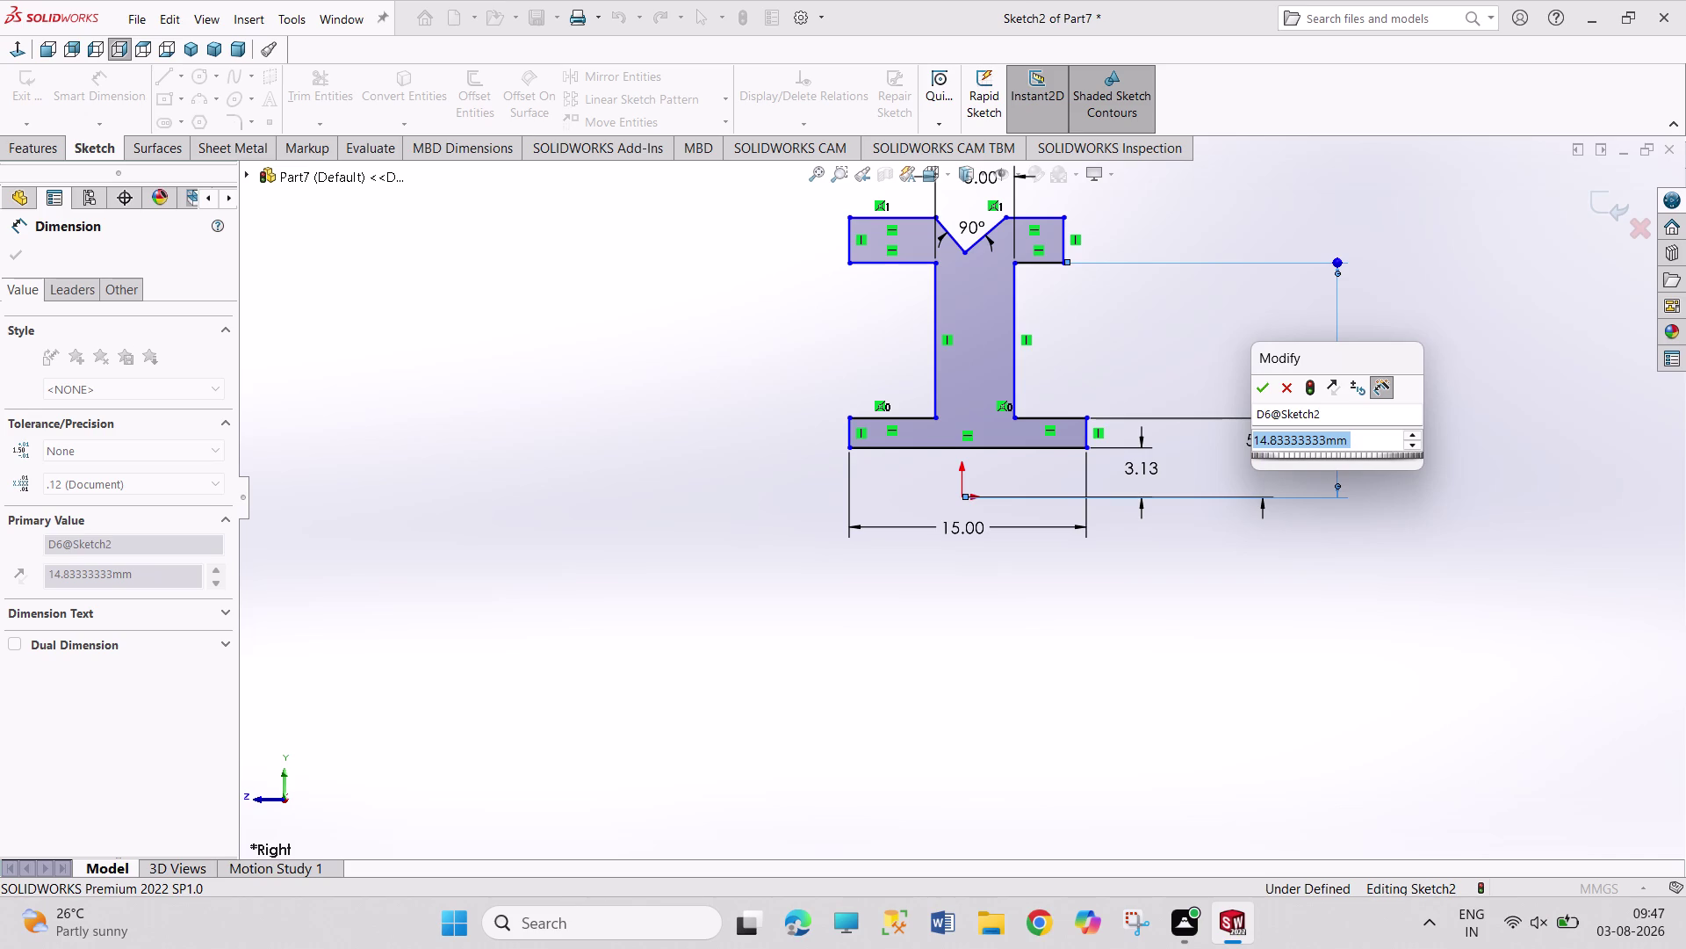
text(33/)
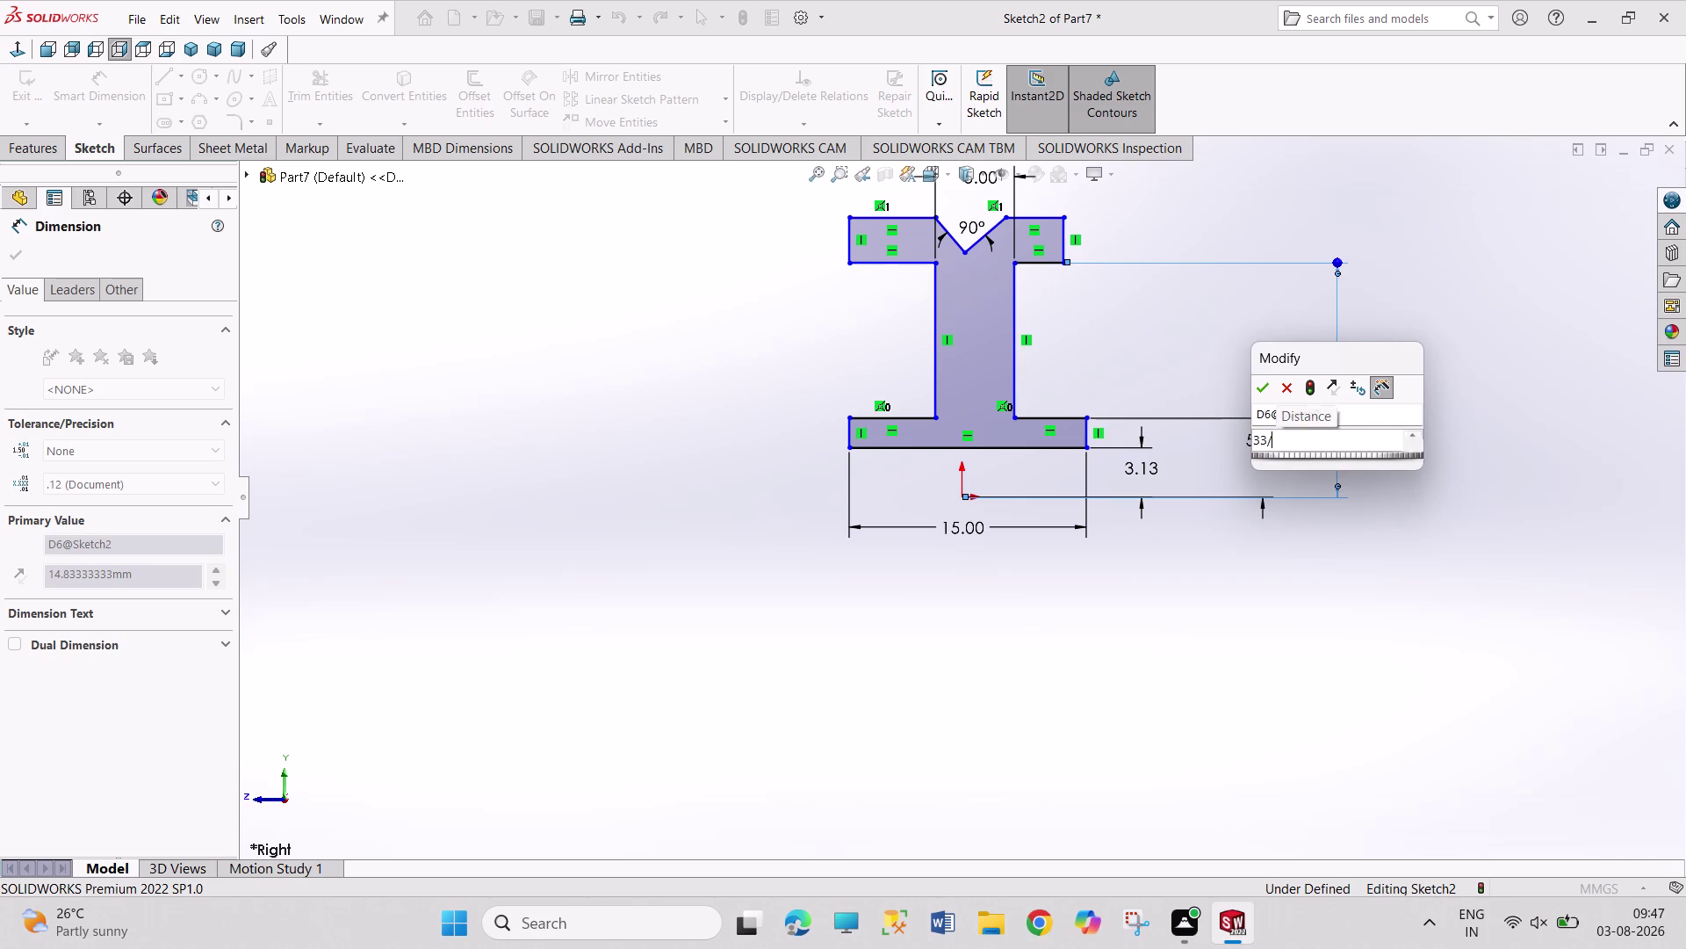
text(2)
key(Return)
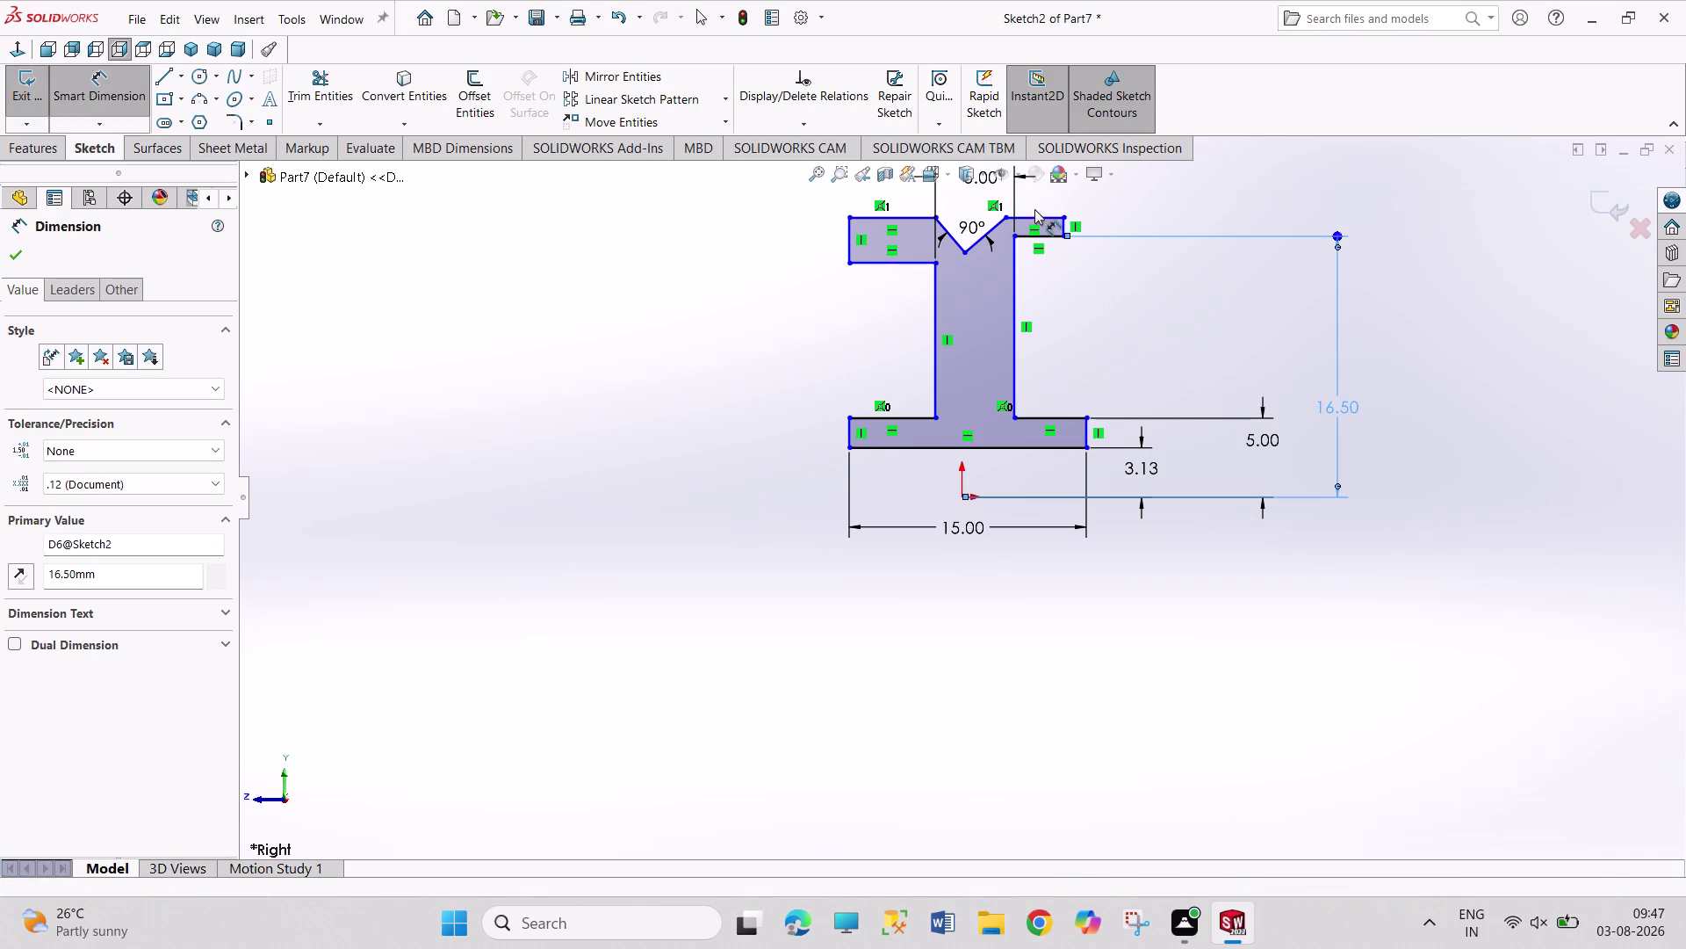
click(1035, 218)
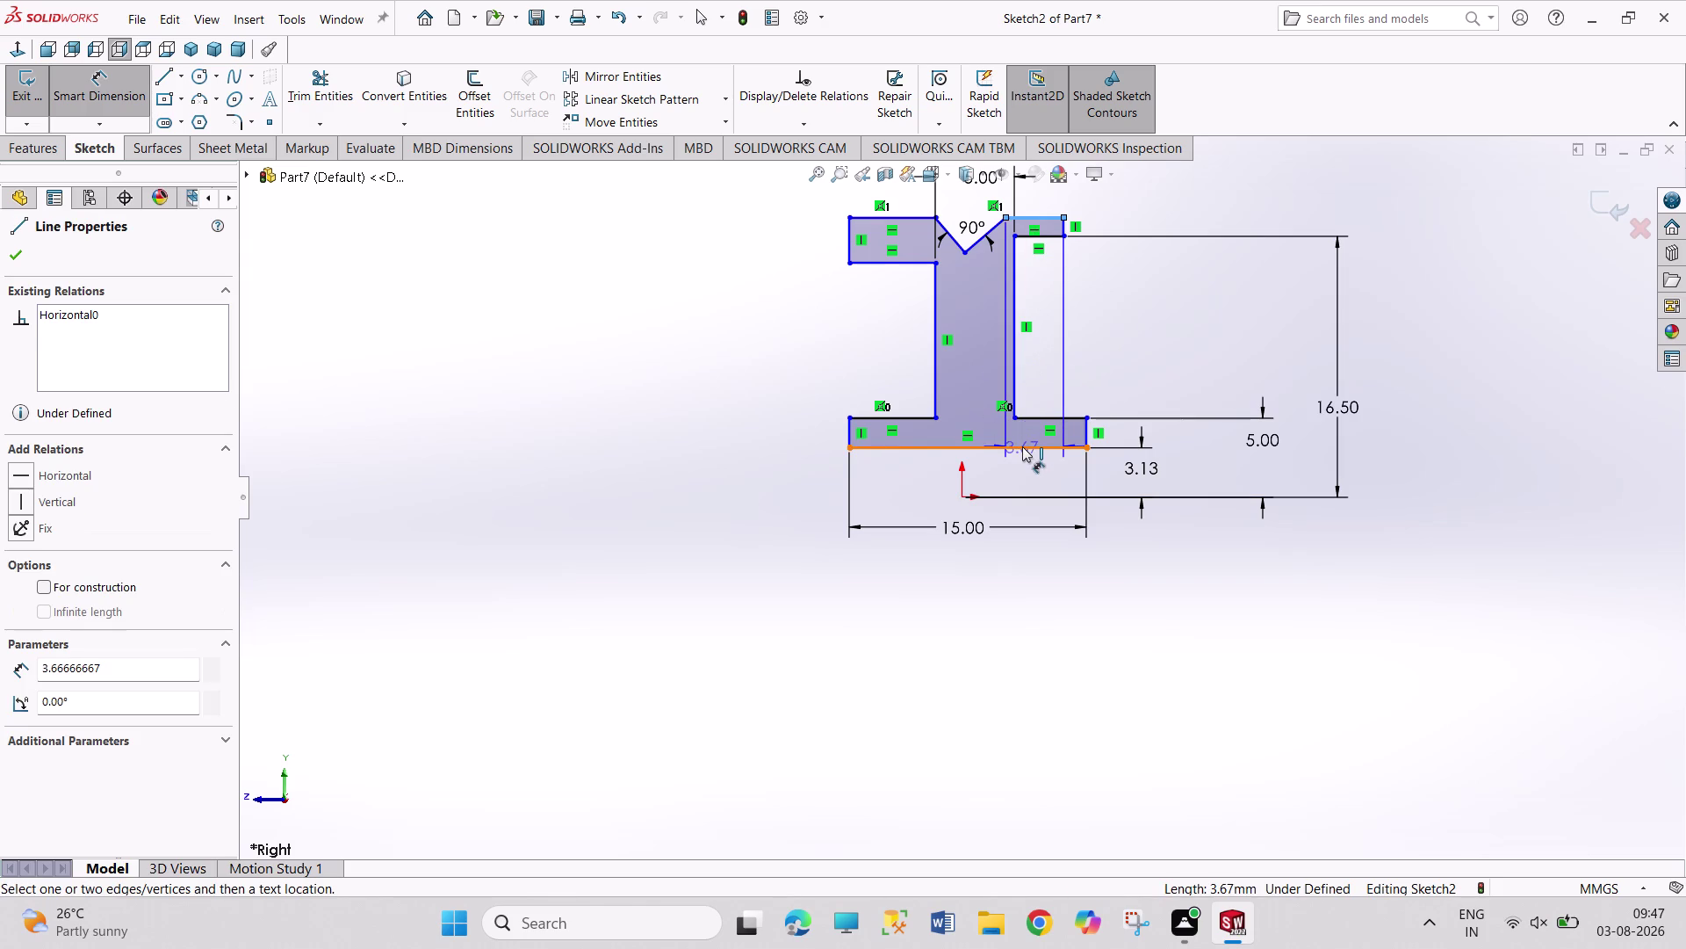
click(1022, 447)
click(1435, 371)
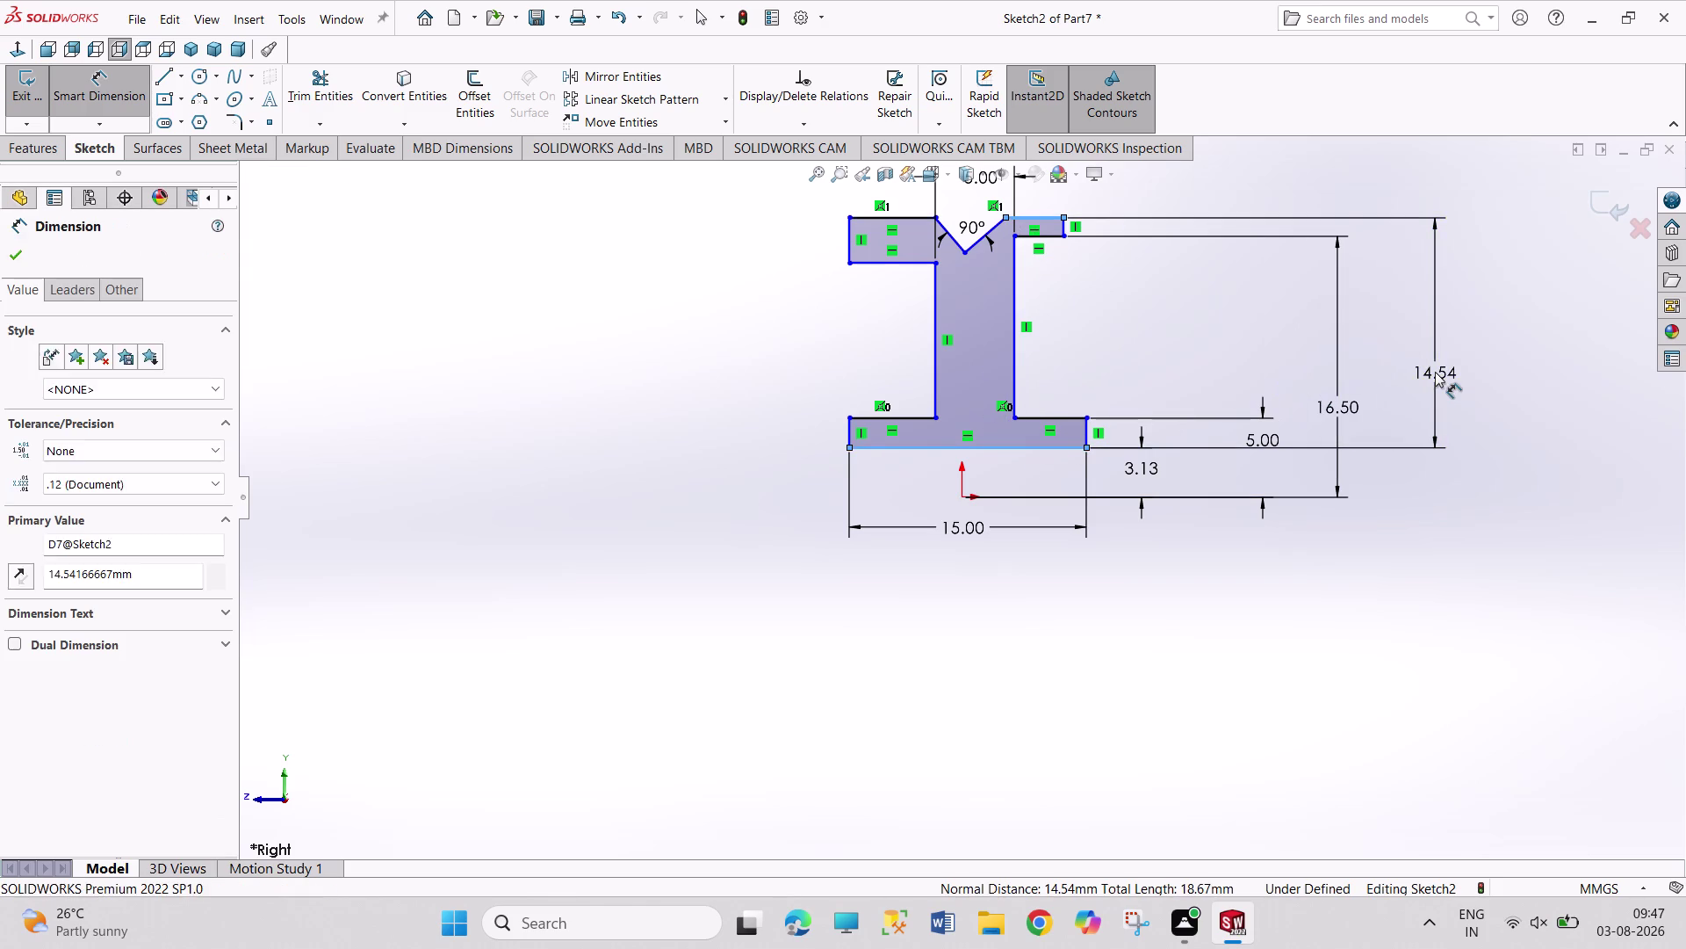
text(20)
key(Return)
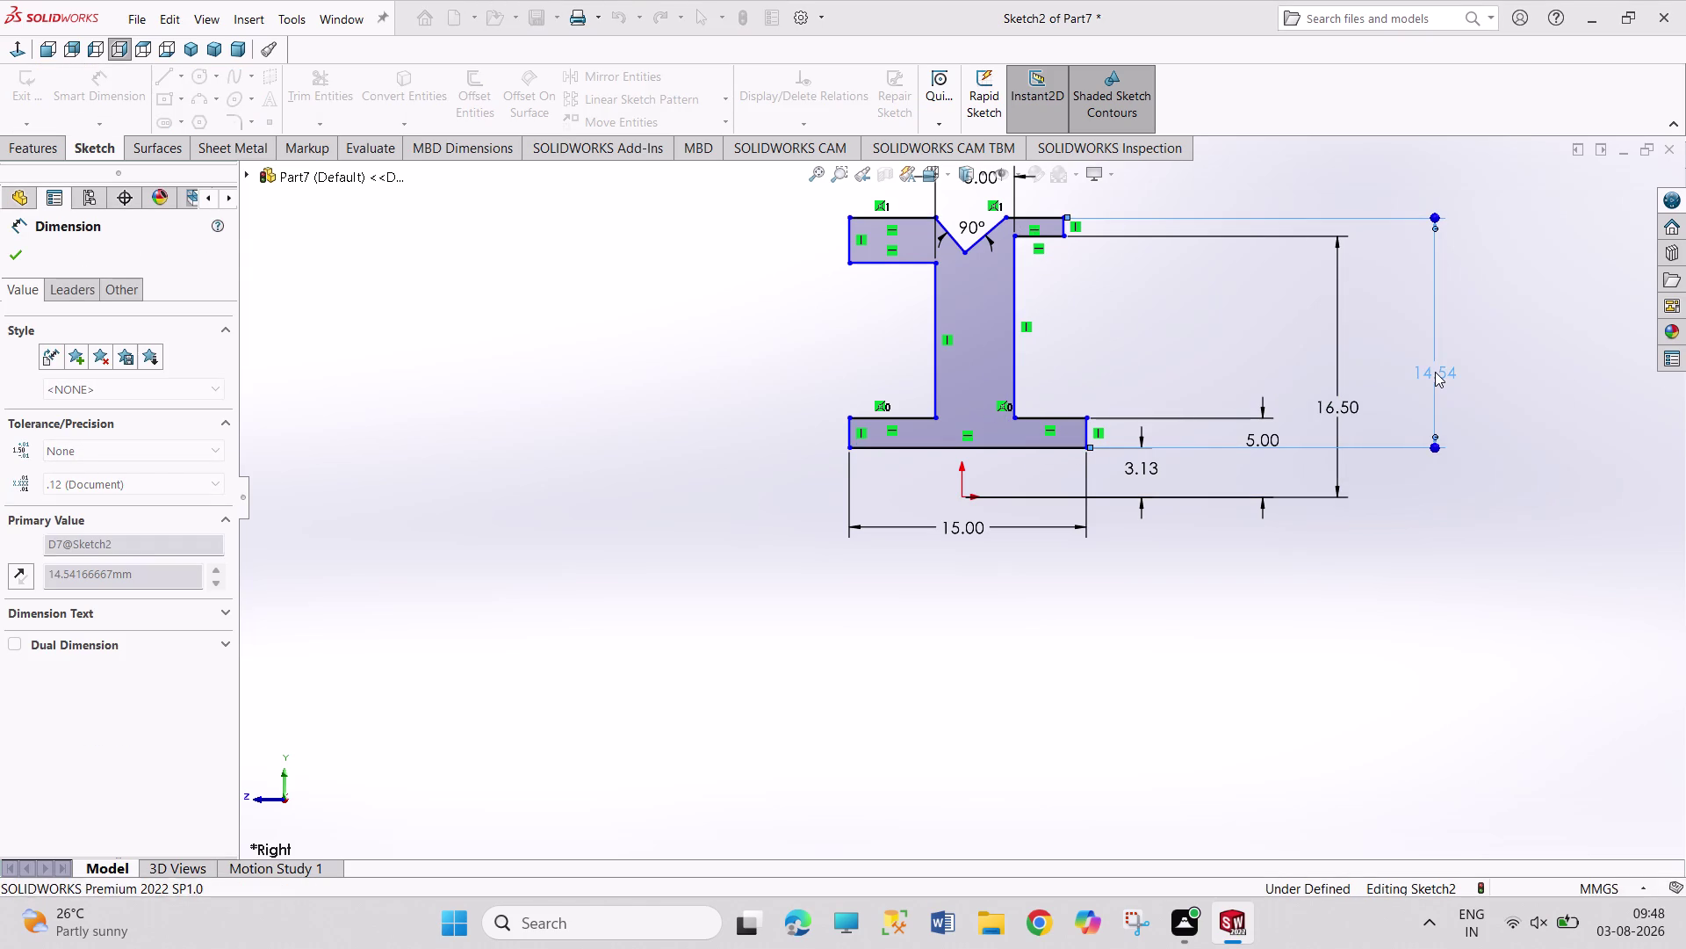
right_click(1072, 645)
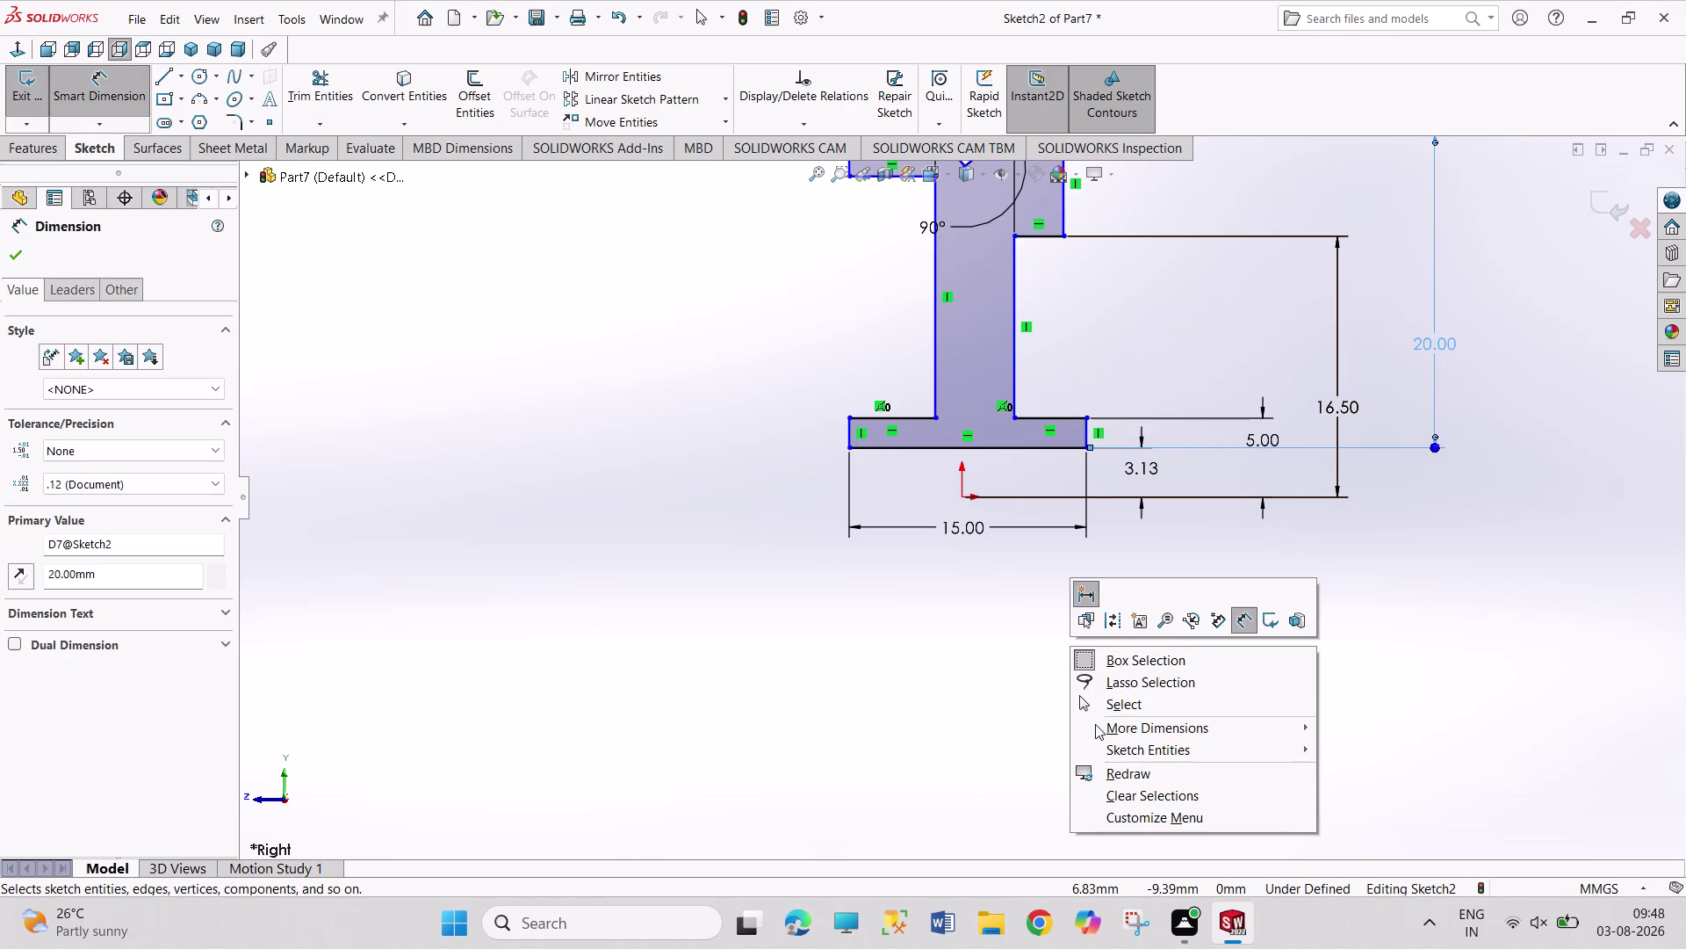
click(1089, 701)
scroll(up, 3)
scroll(down, 3)
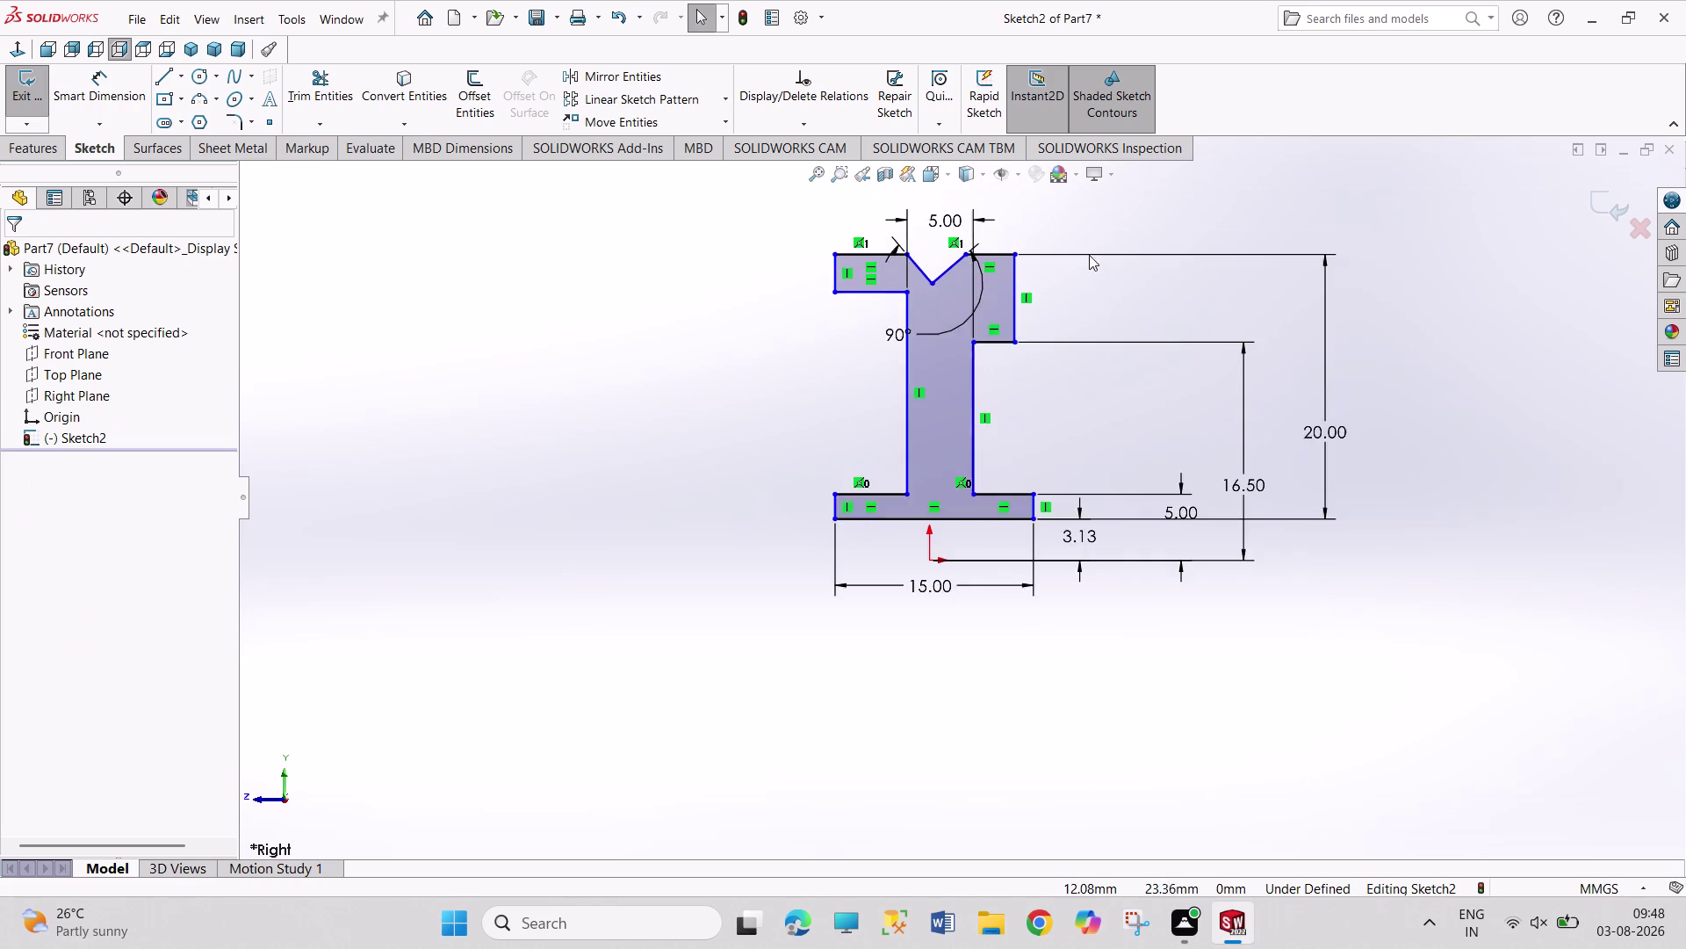
Make the left and right flange edges equal.
scroll(down, 3)
click(841, 313)
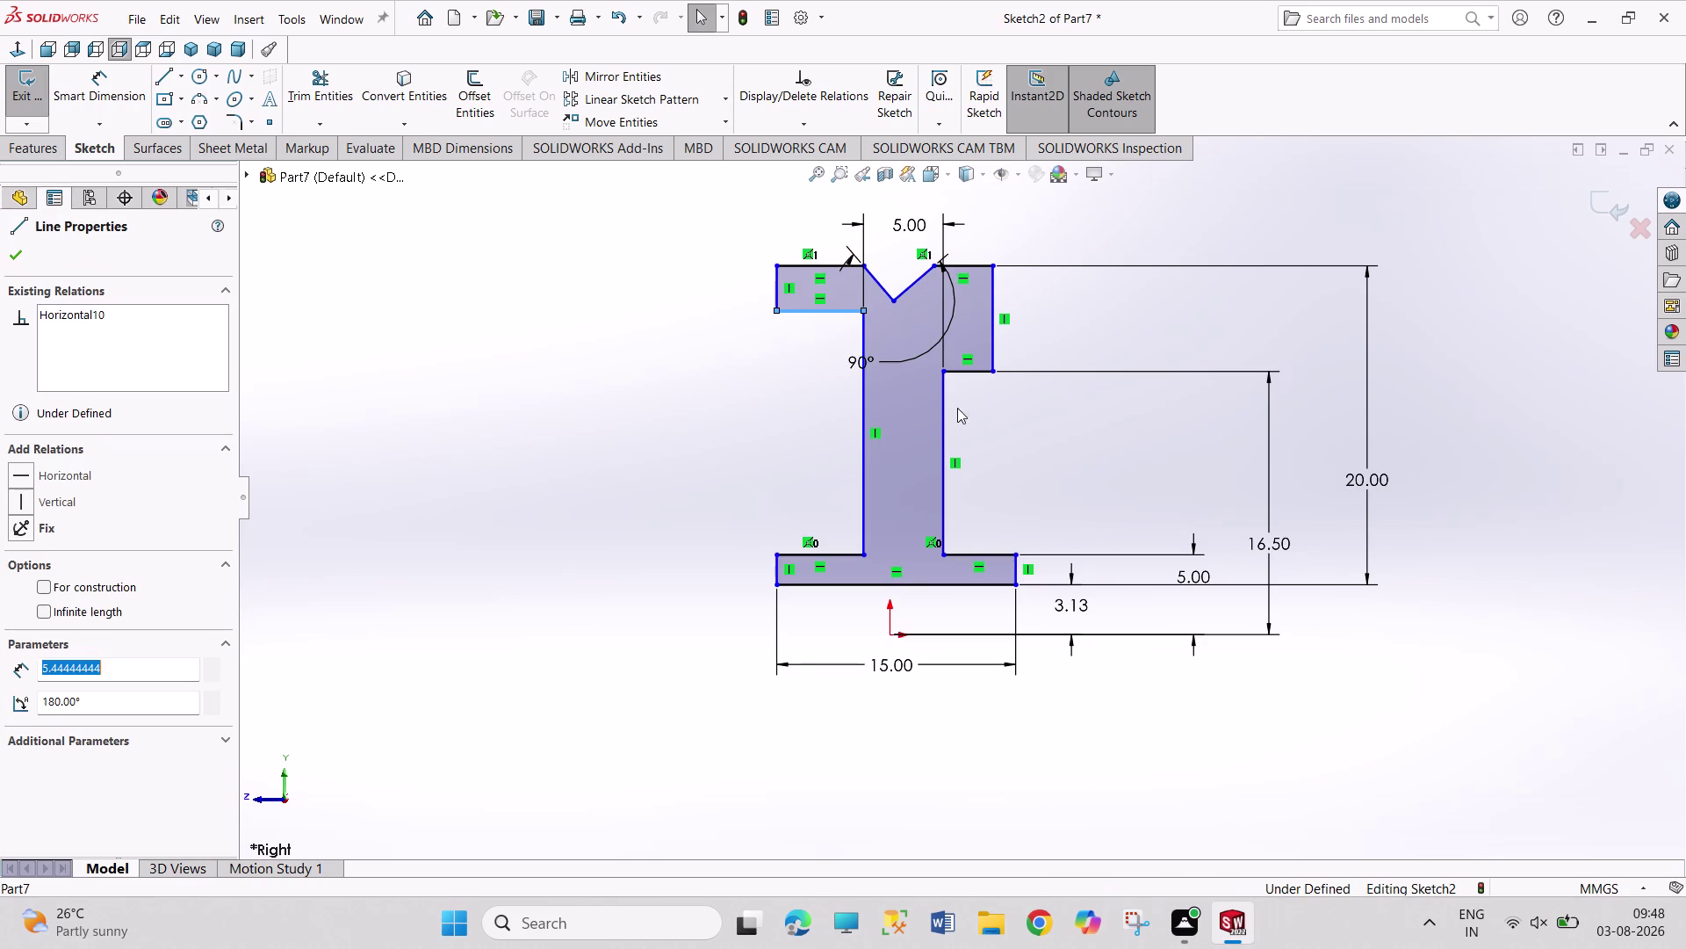
click(966, 375)
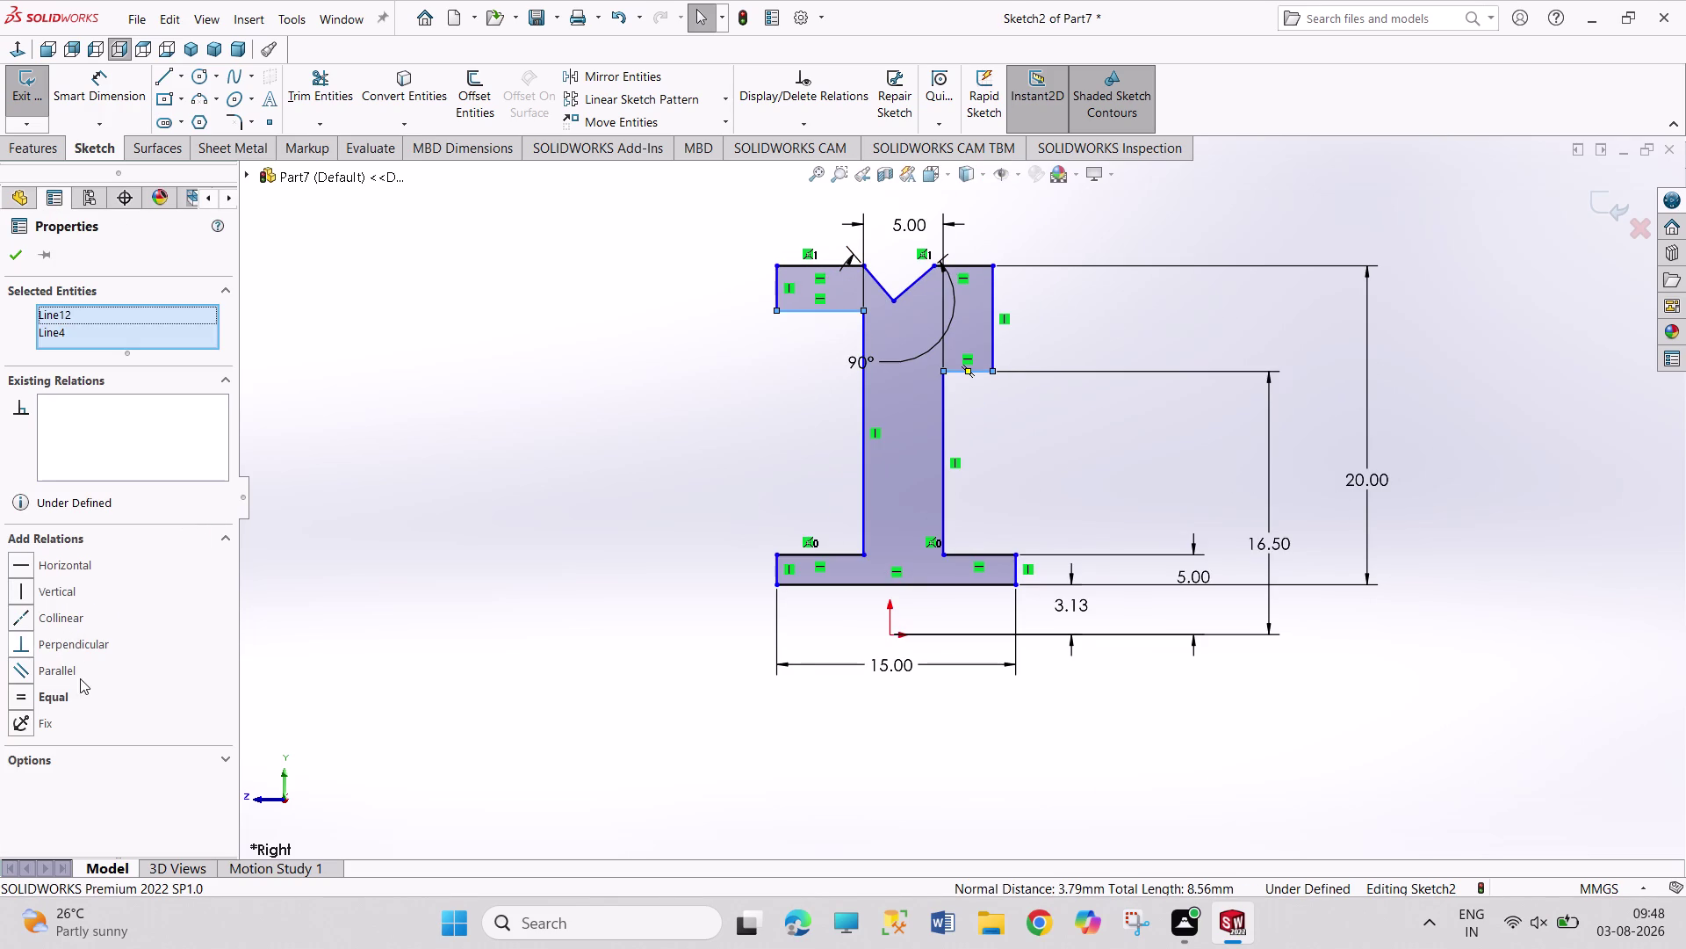
click(69, 619)
click(436, 606)
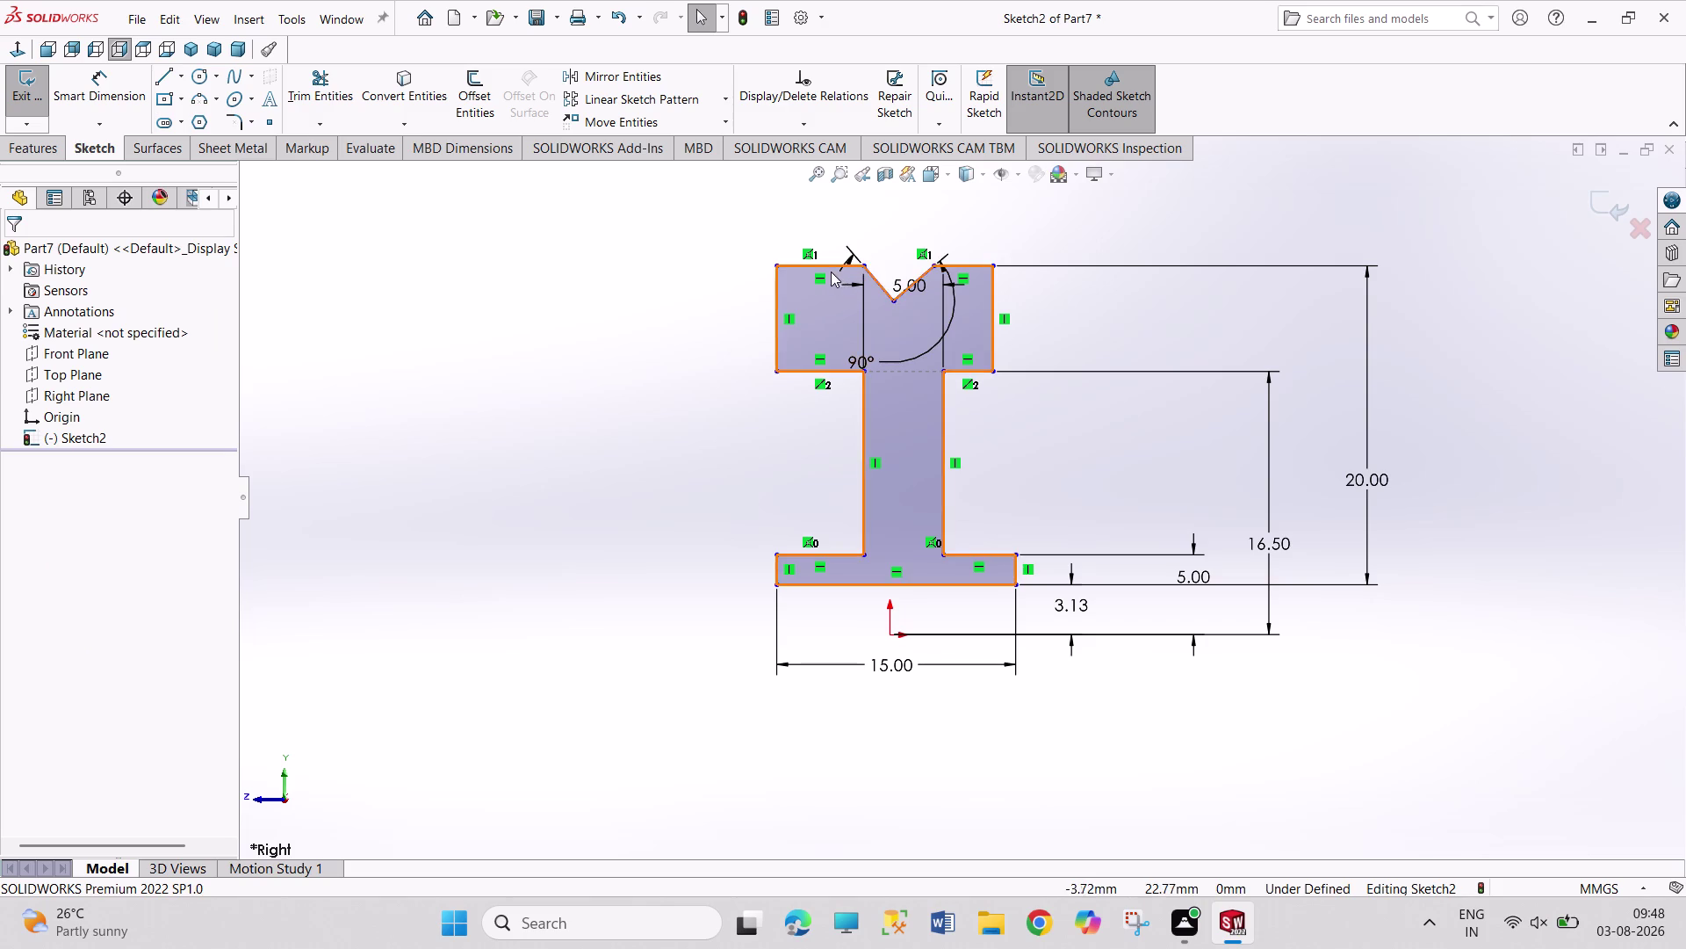
Make the paired top edges and the bottom flange's top edges collinear.
click(828, 268)
click(960, 266)
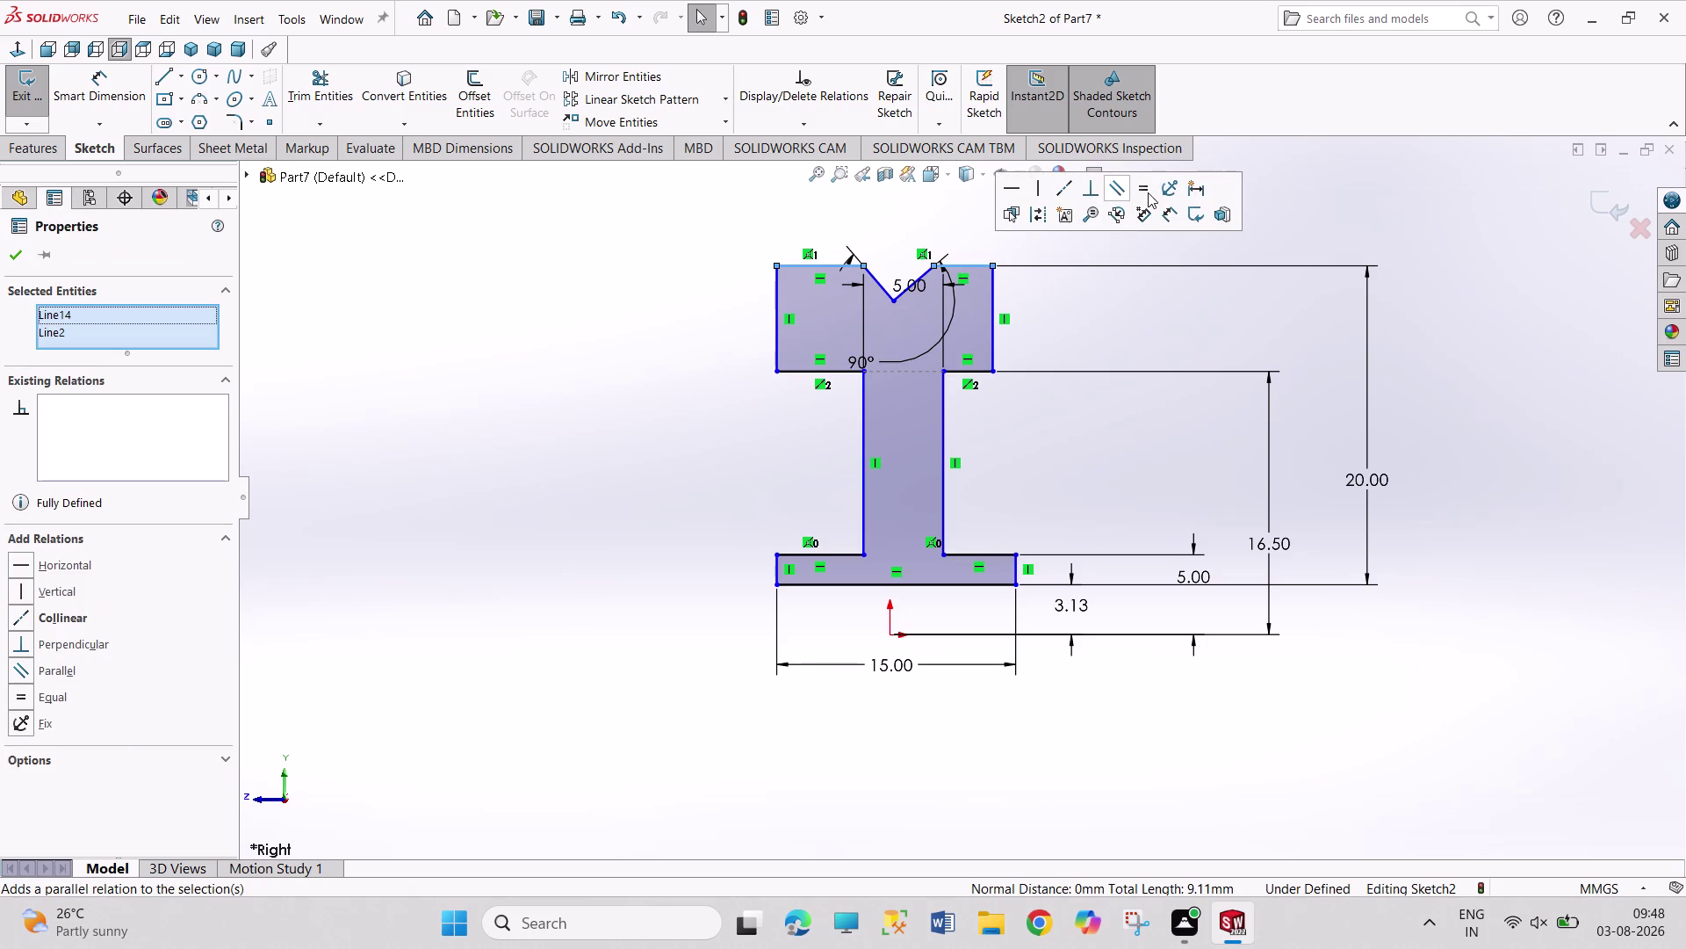
click(1066, 192)
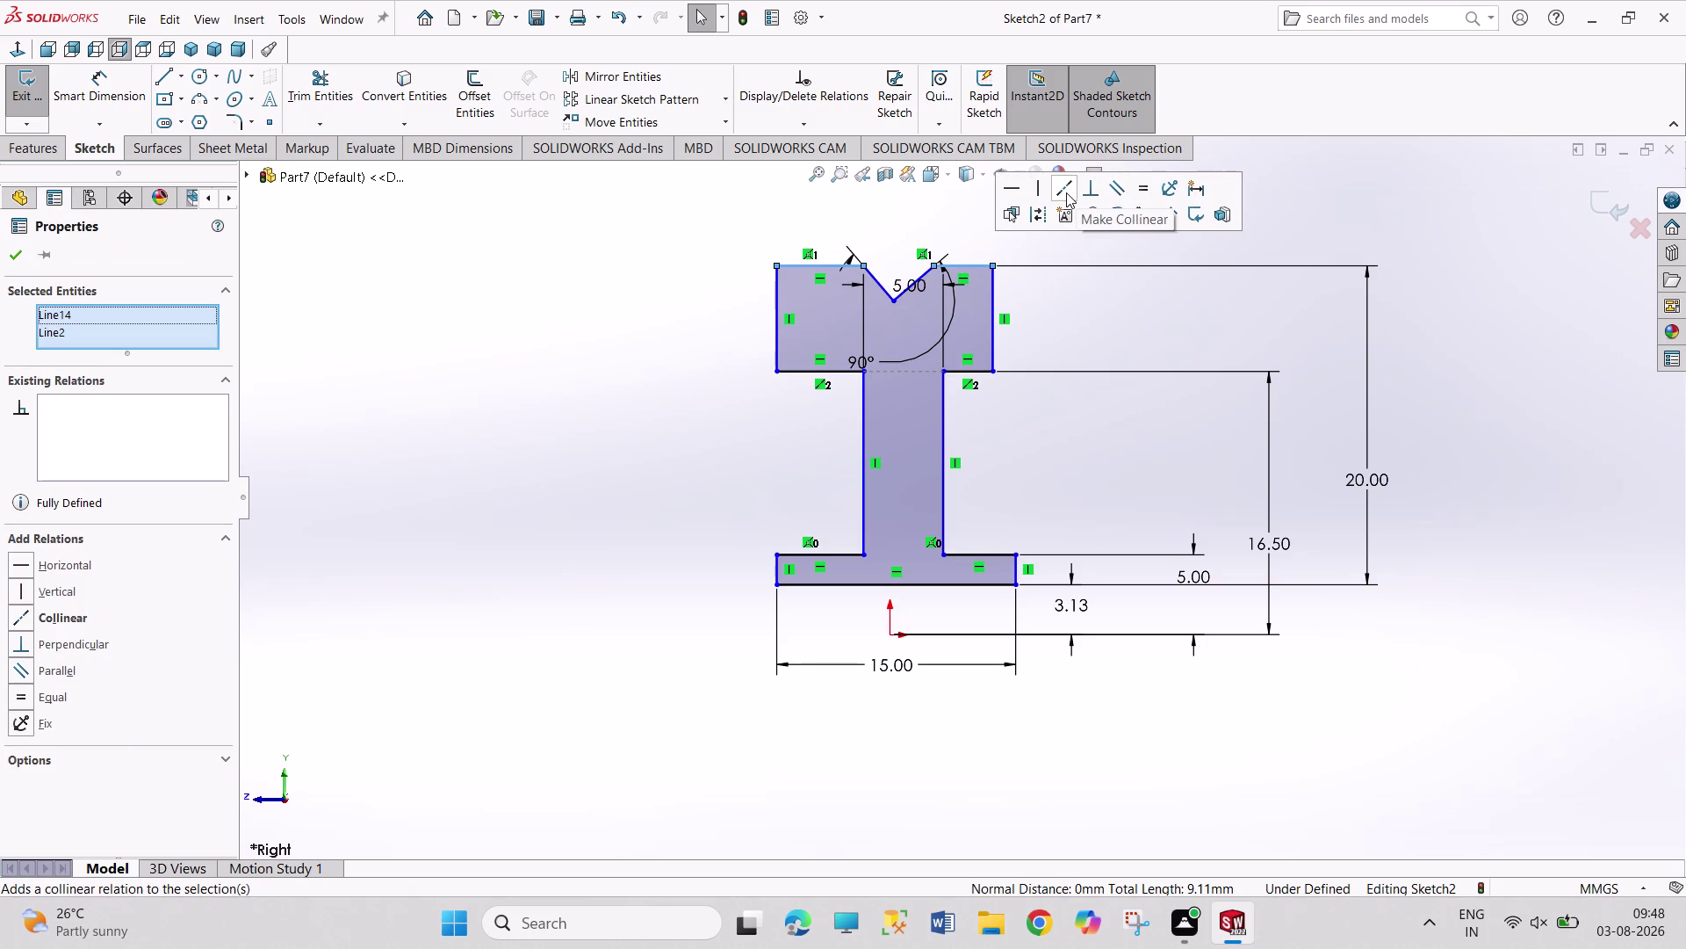
click(841, 556)
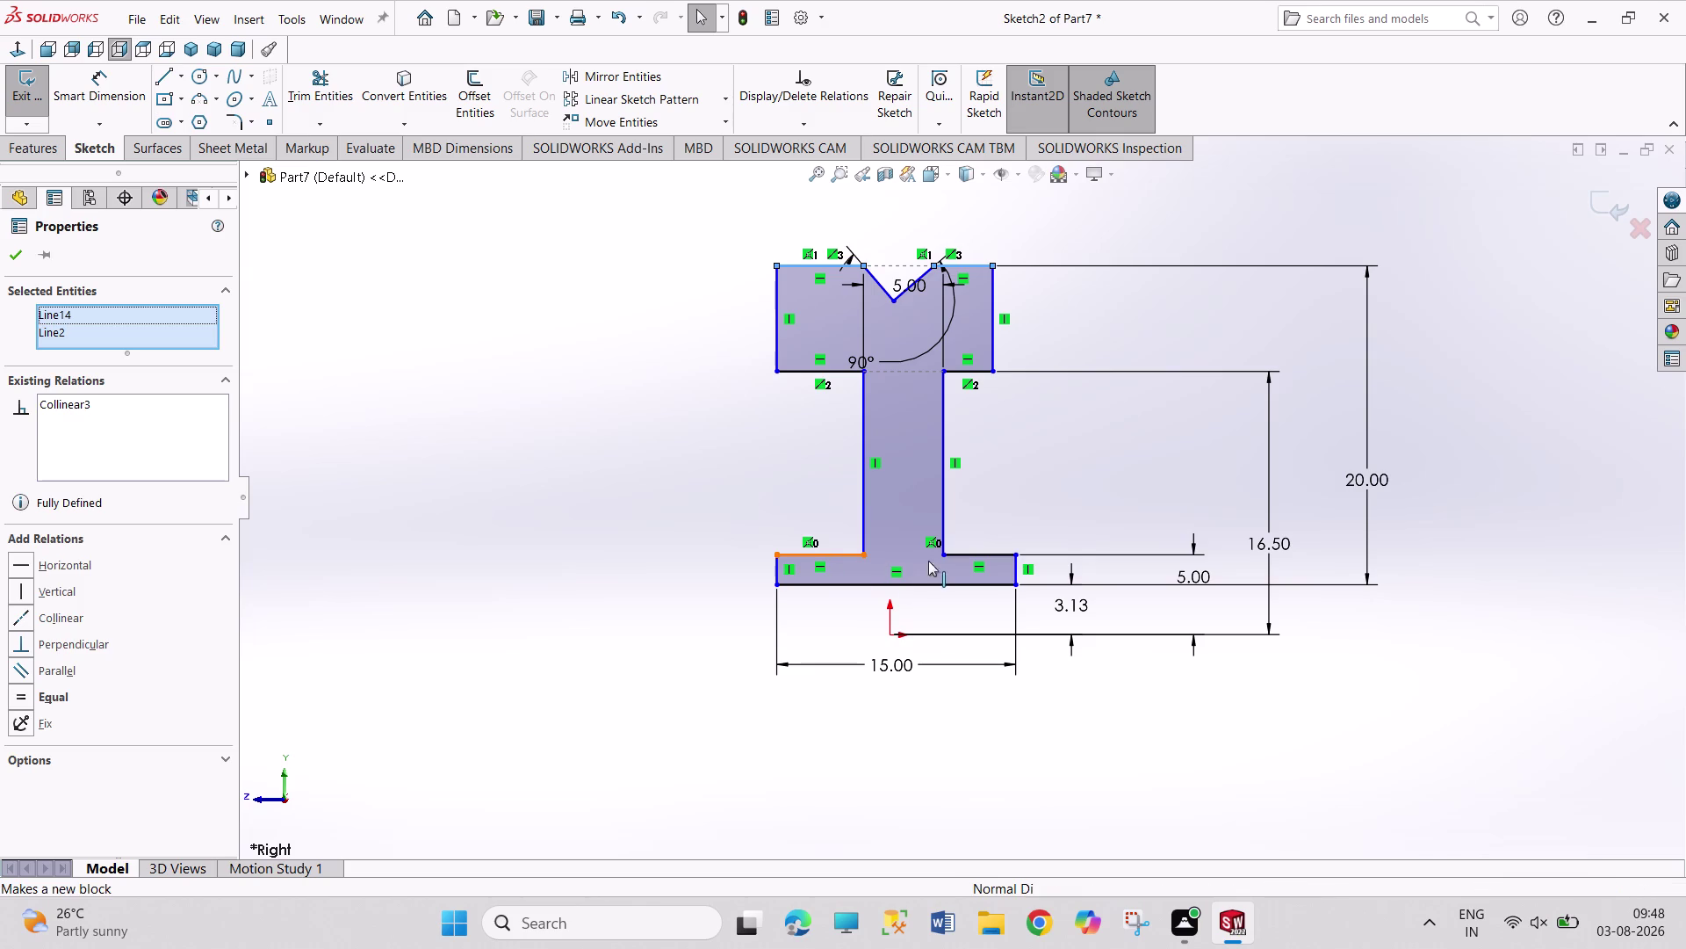
click(978, 555)
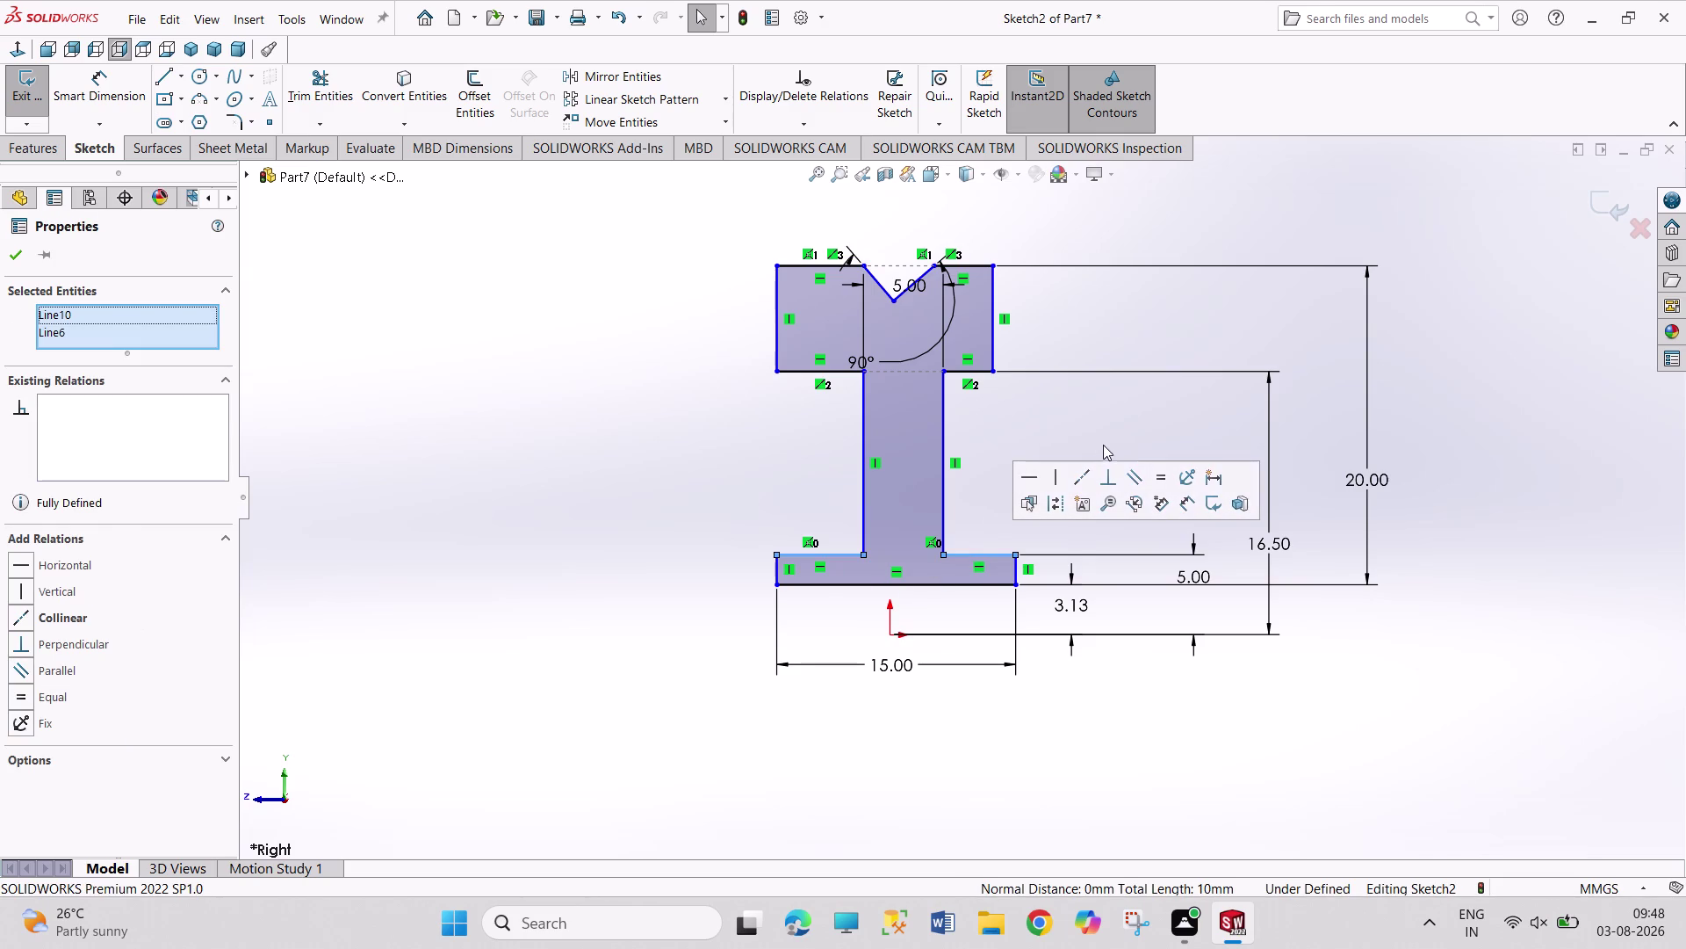
click(1082, 475)
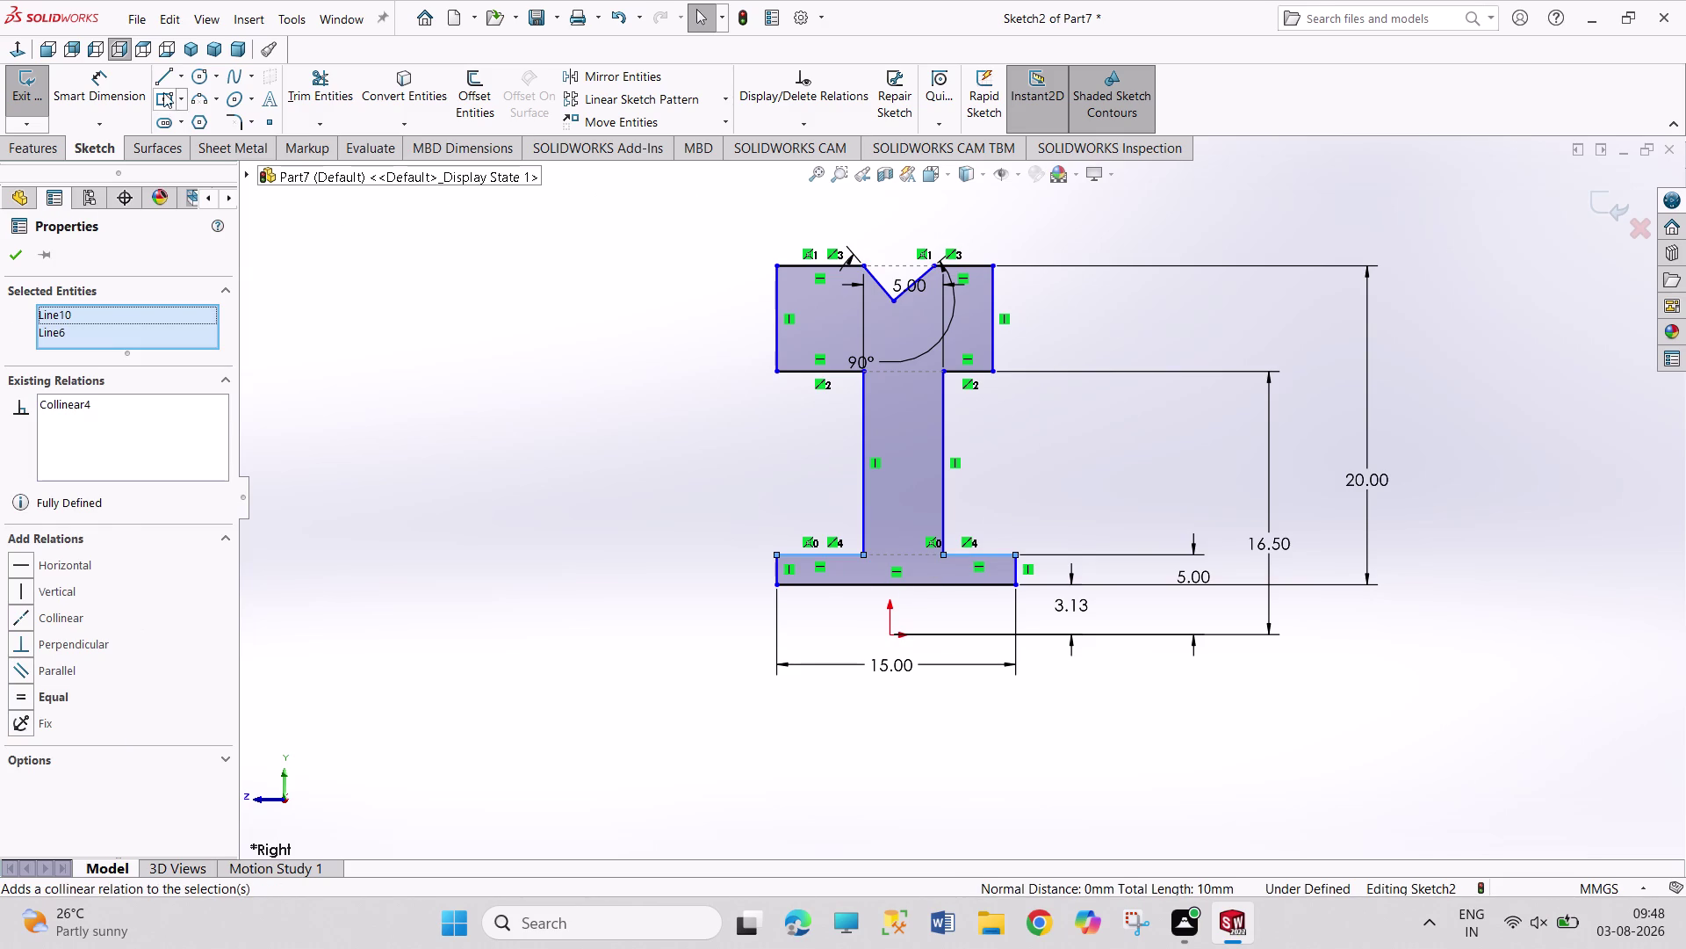
Start a construction centreline above the notch.
click(185, 79)
click(200, 123)
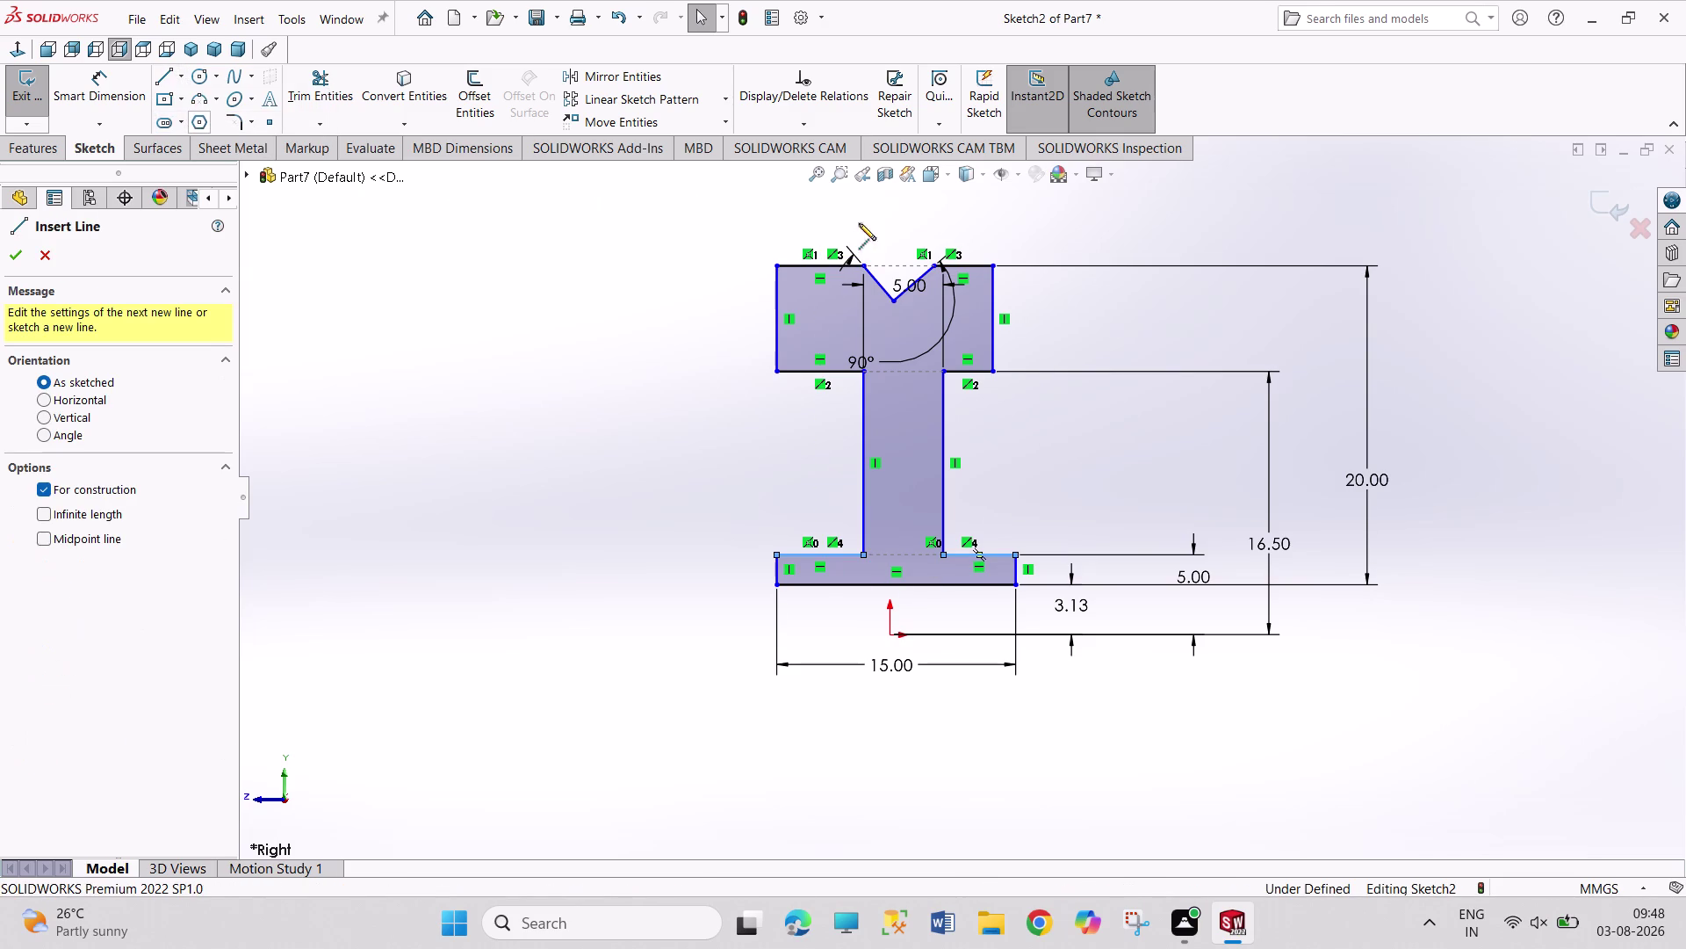
click(896, 211)
Finish the vertical centreline through the origin and make the top flange's outer edges symmetric about it.
click(890, 709)
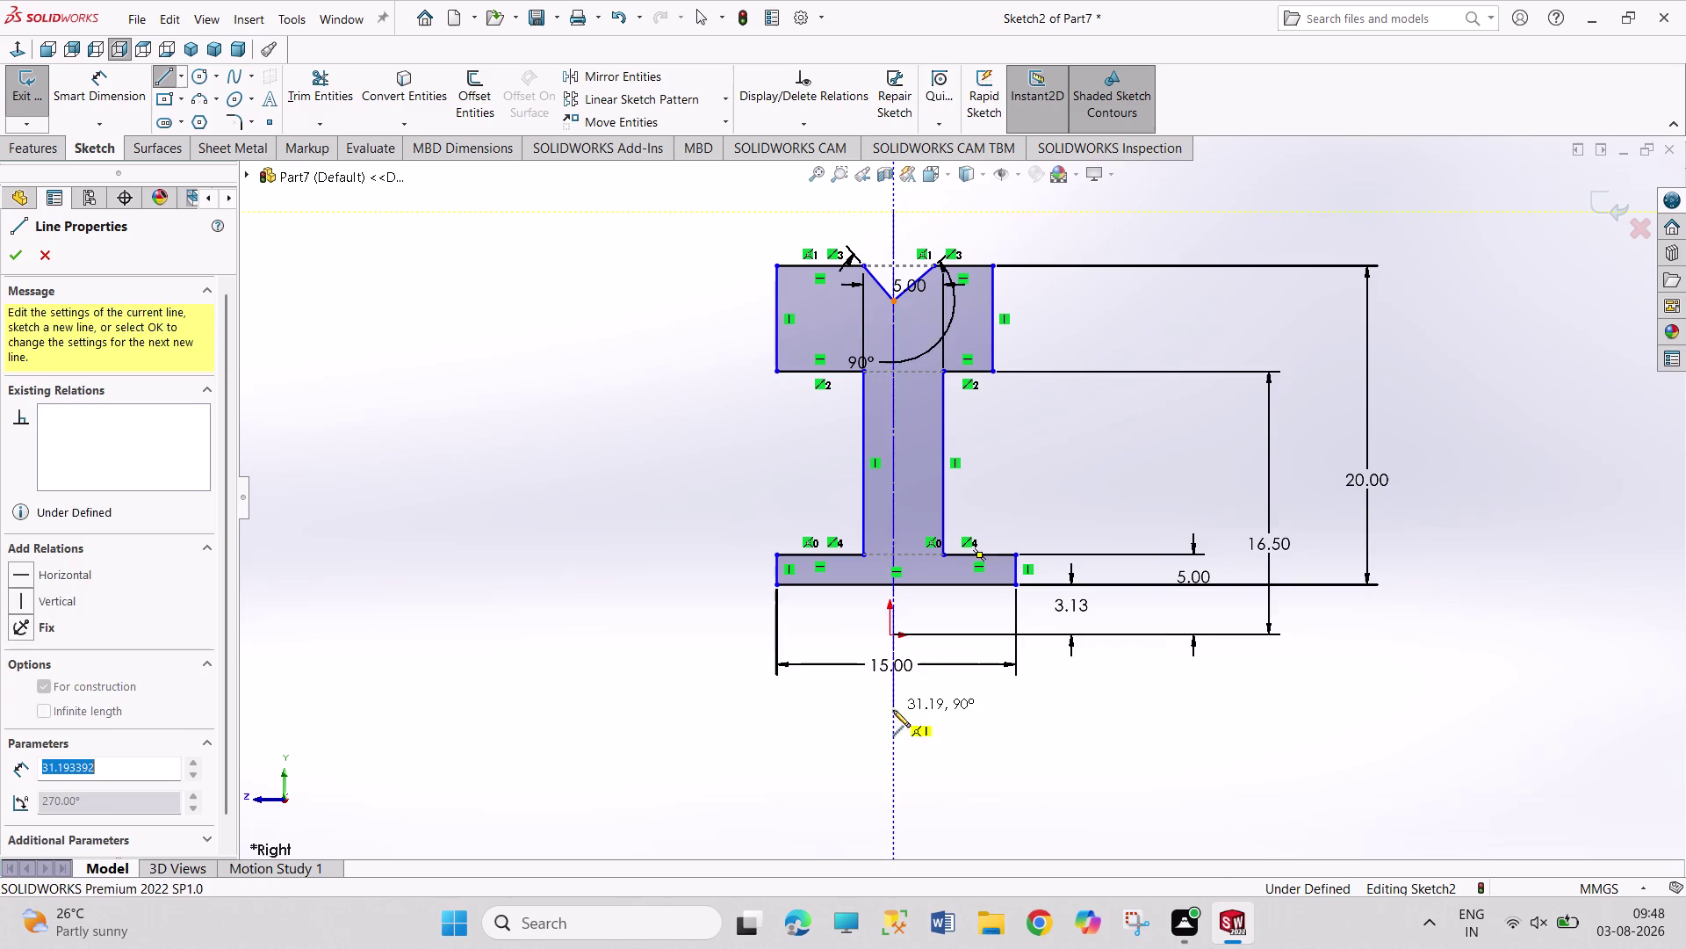
right_click(1013, 718)
click(1026, 727)
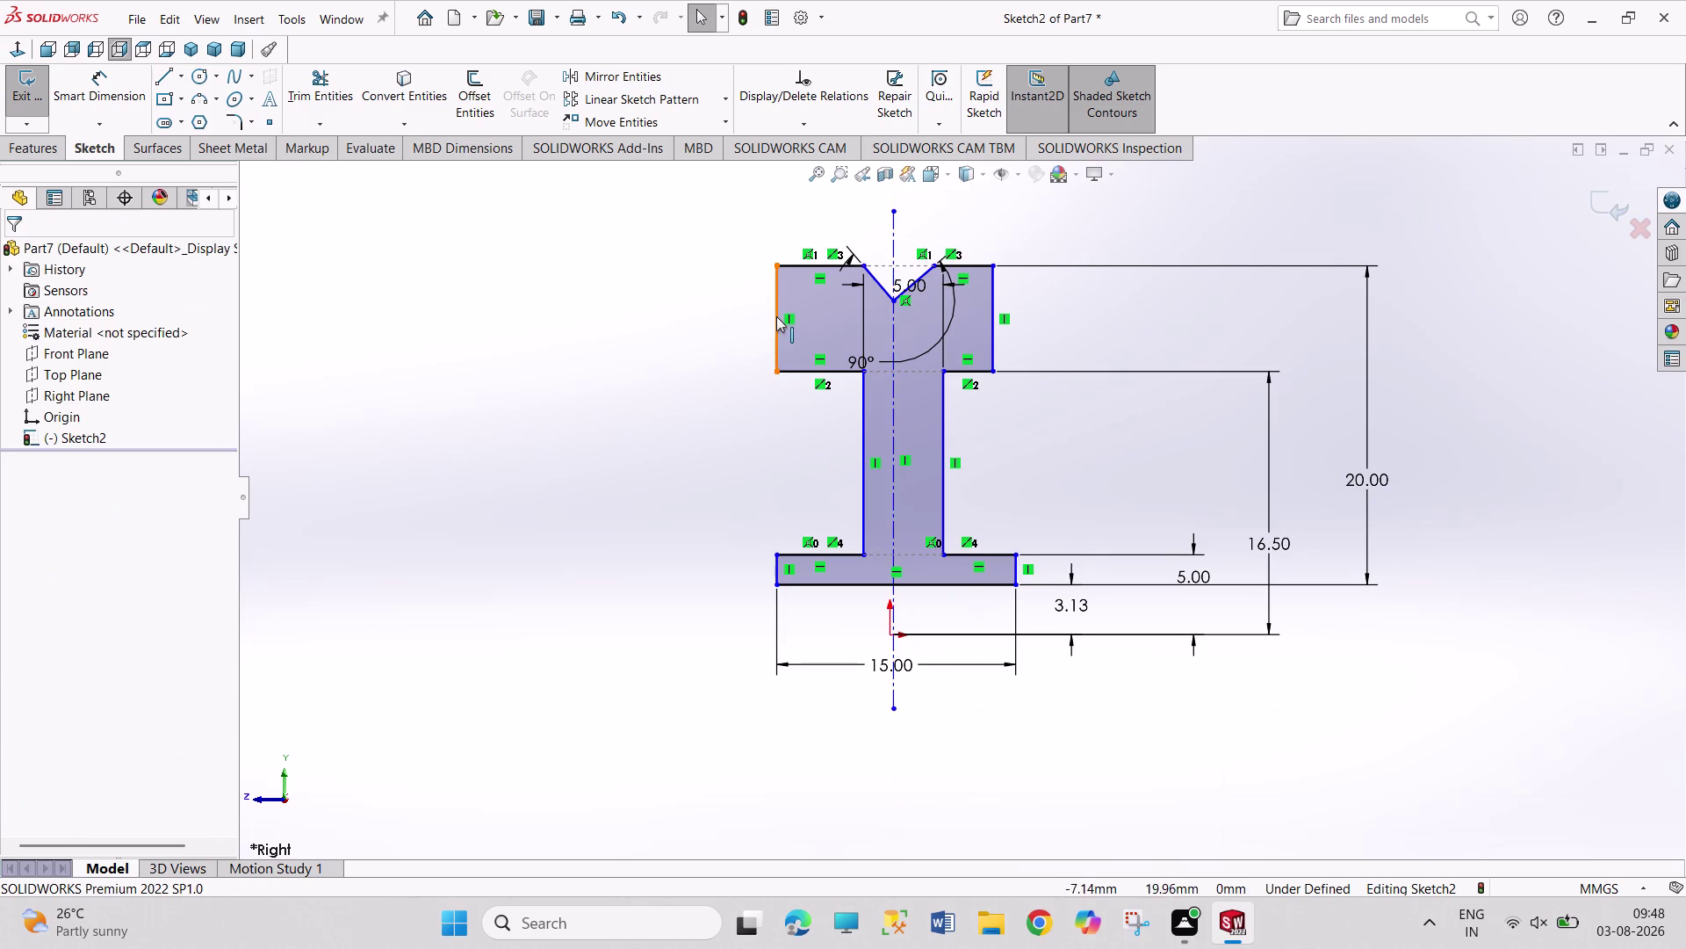
click(777, 317)
click(989, 327)
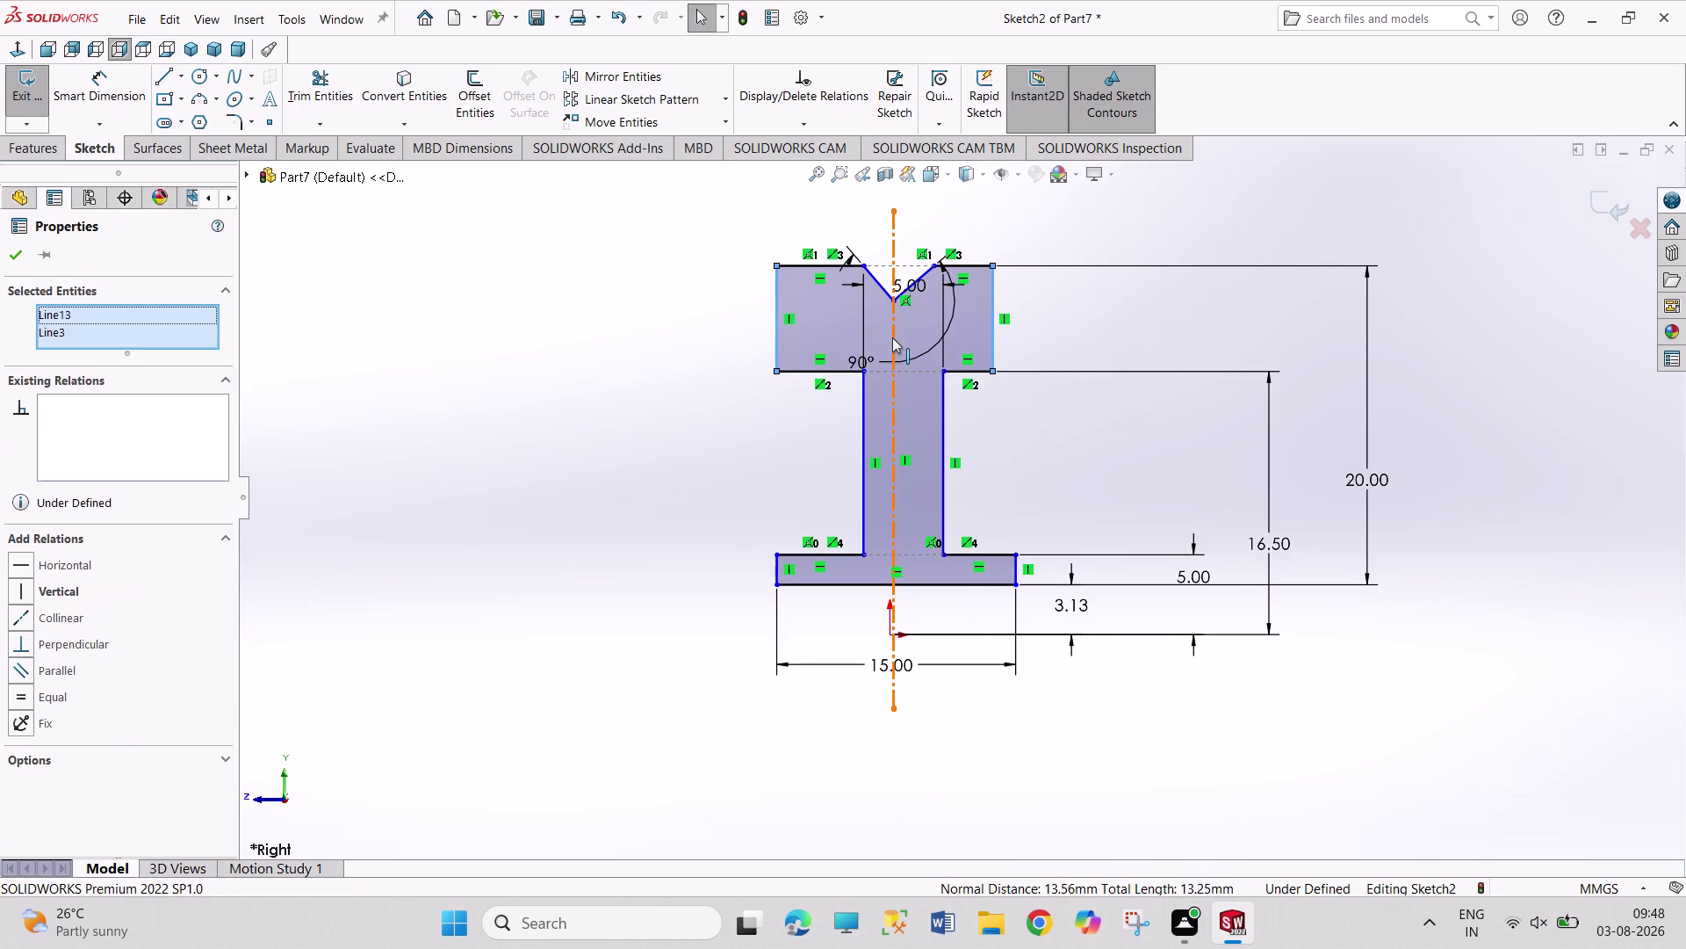
click(892, 337)
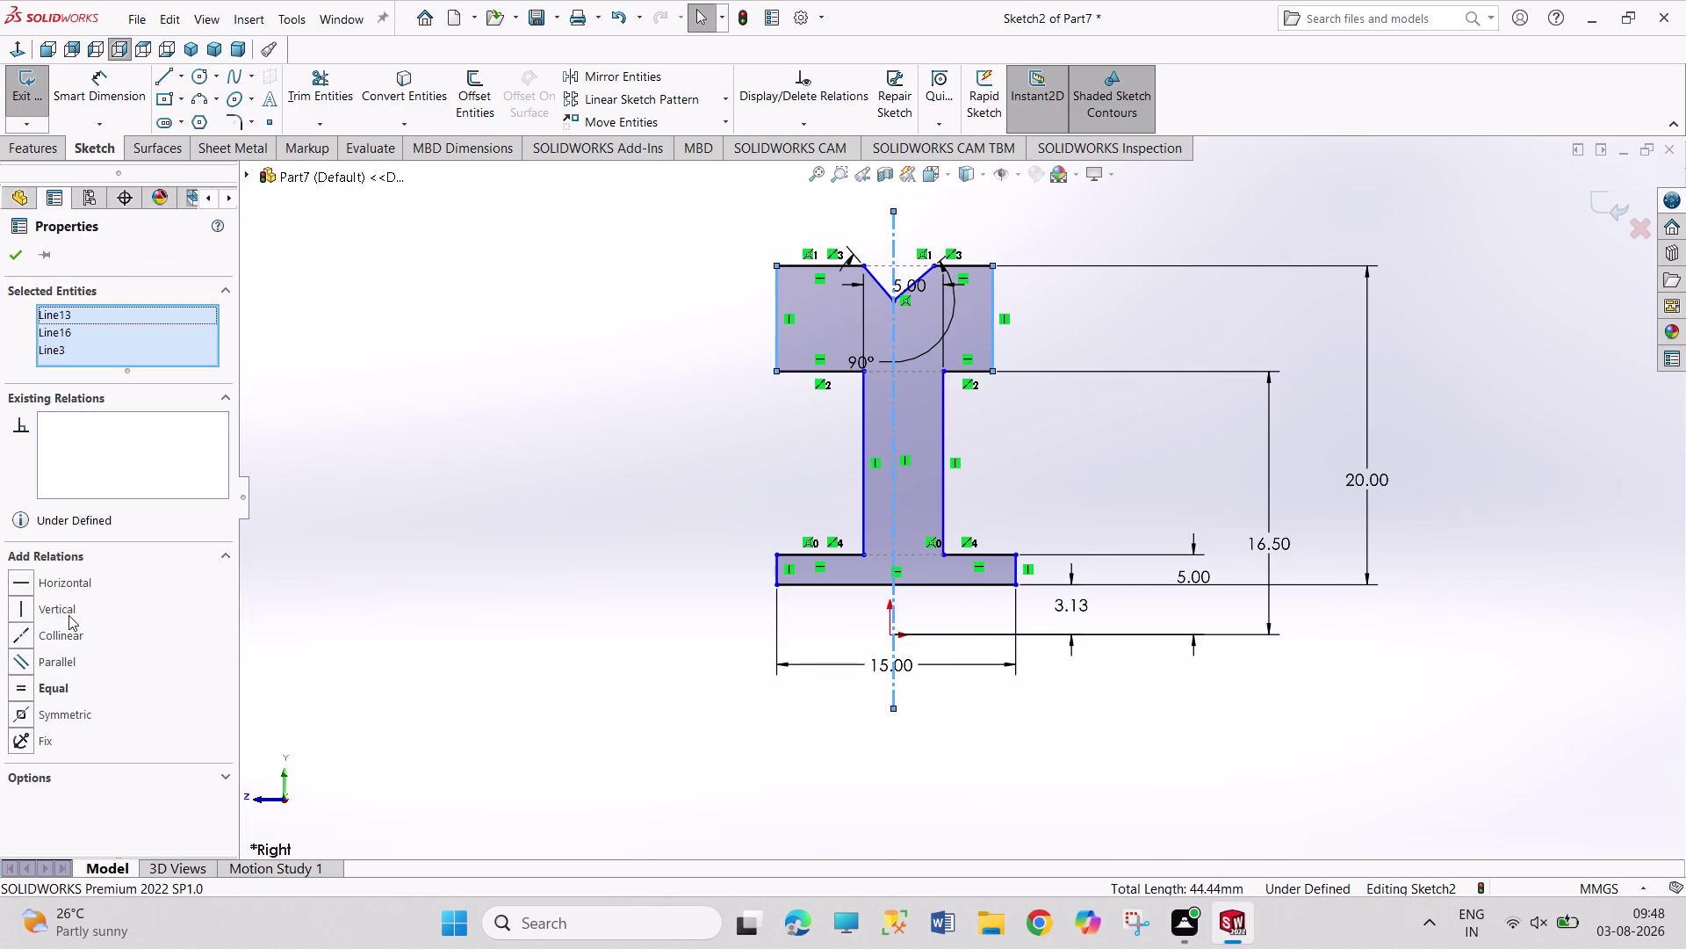
click(87, 712)
click(389, 646)
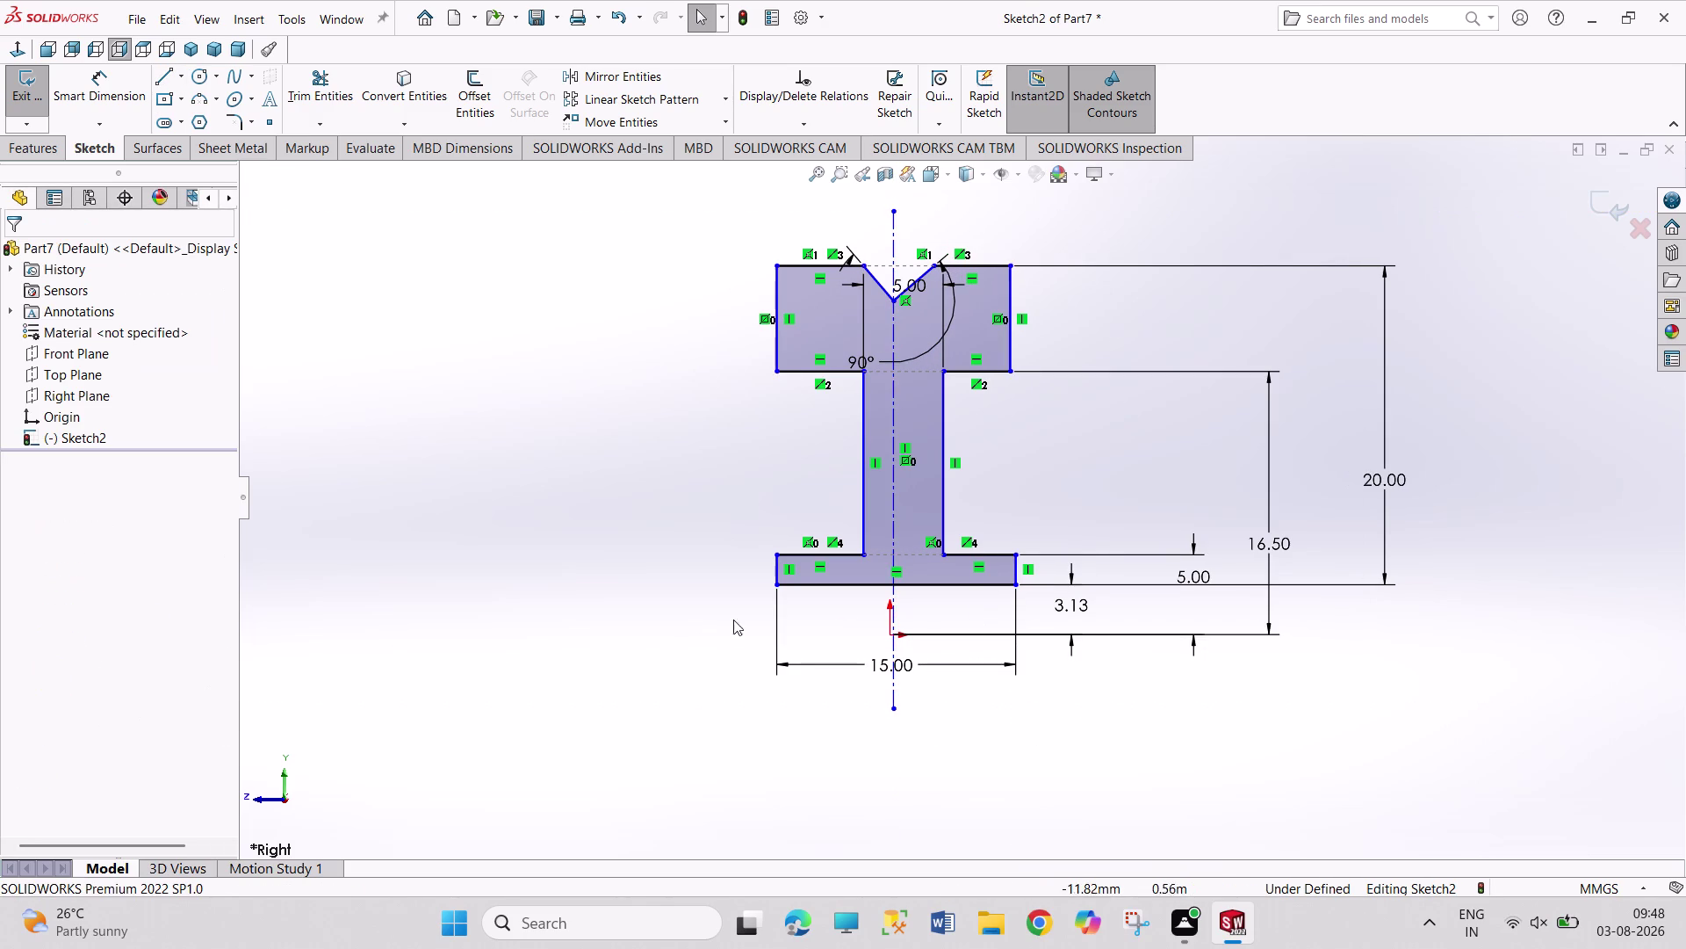
Make the bottom flange's edges symmetric about the centreline and start moving the 90° dimension.
click(777, 573)
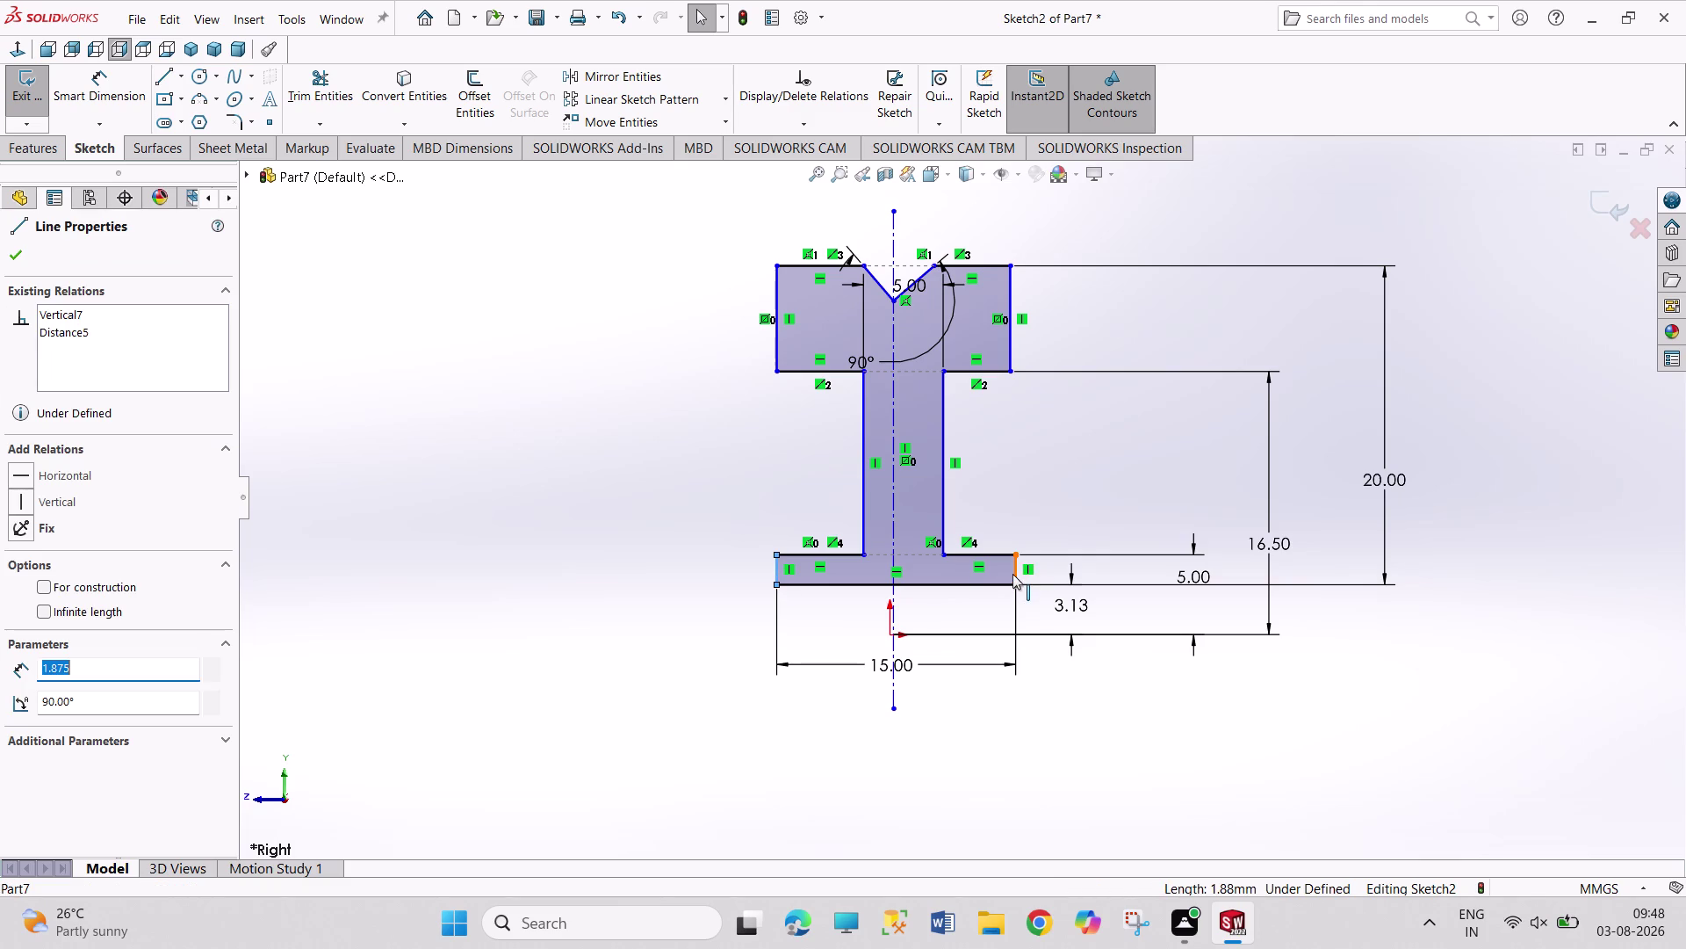
click(1013, 574)
click(892, 537)
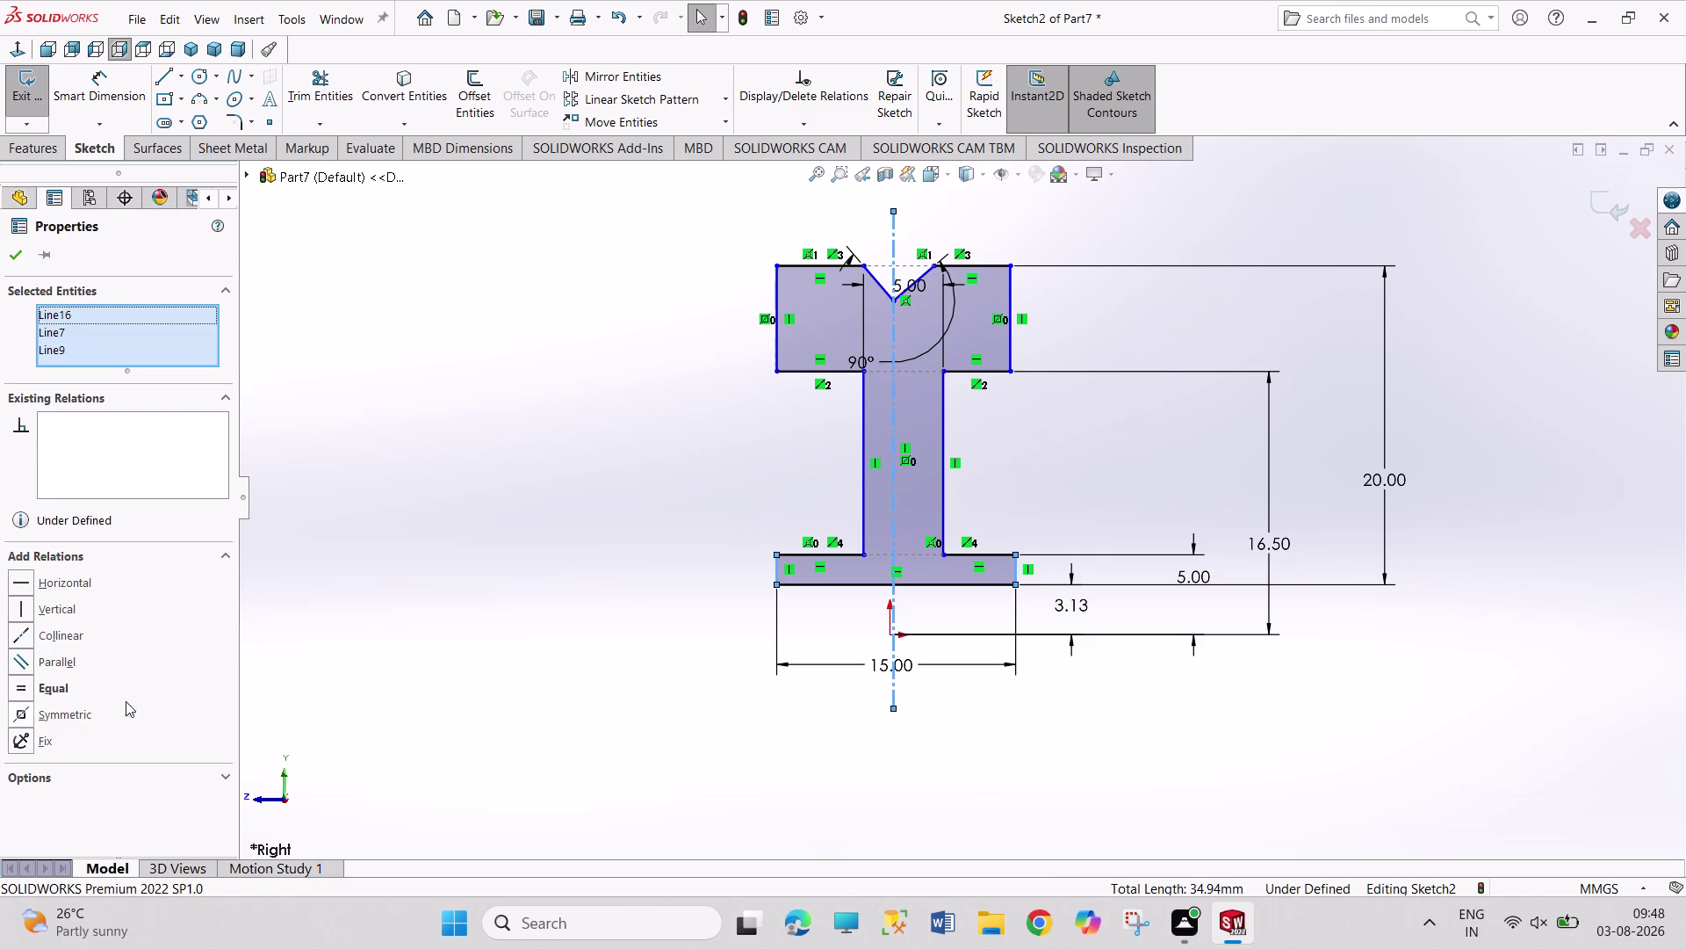
click(61, 712)
click(512, 666)
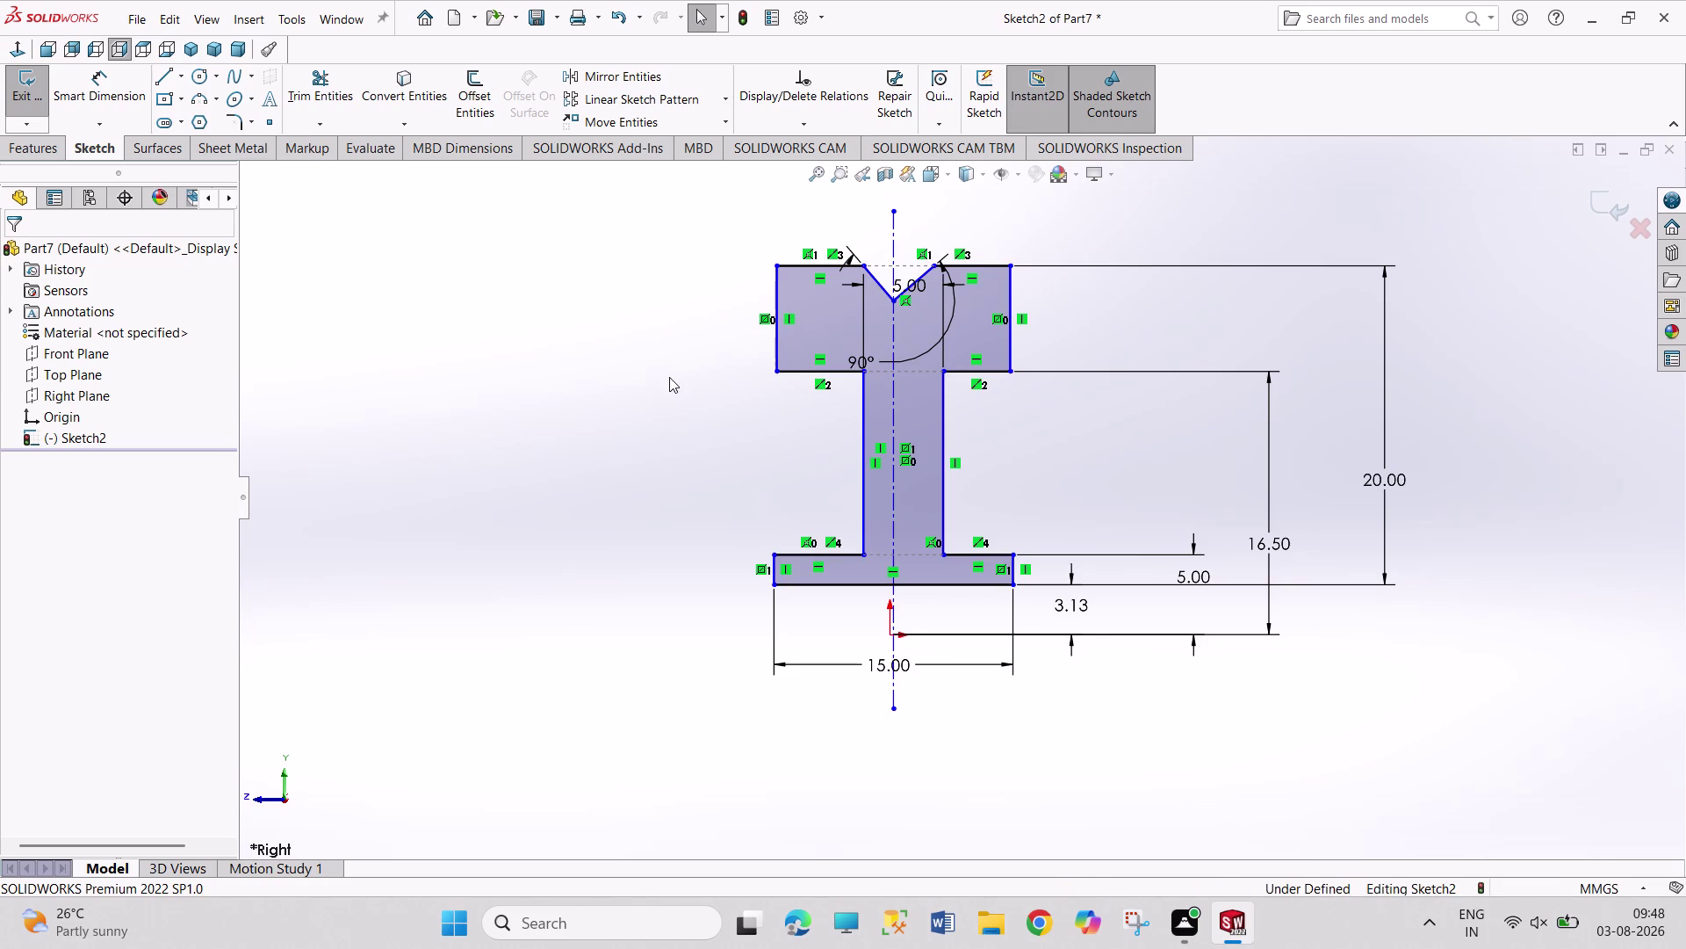
drag(860, 359, 947, 263)
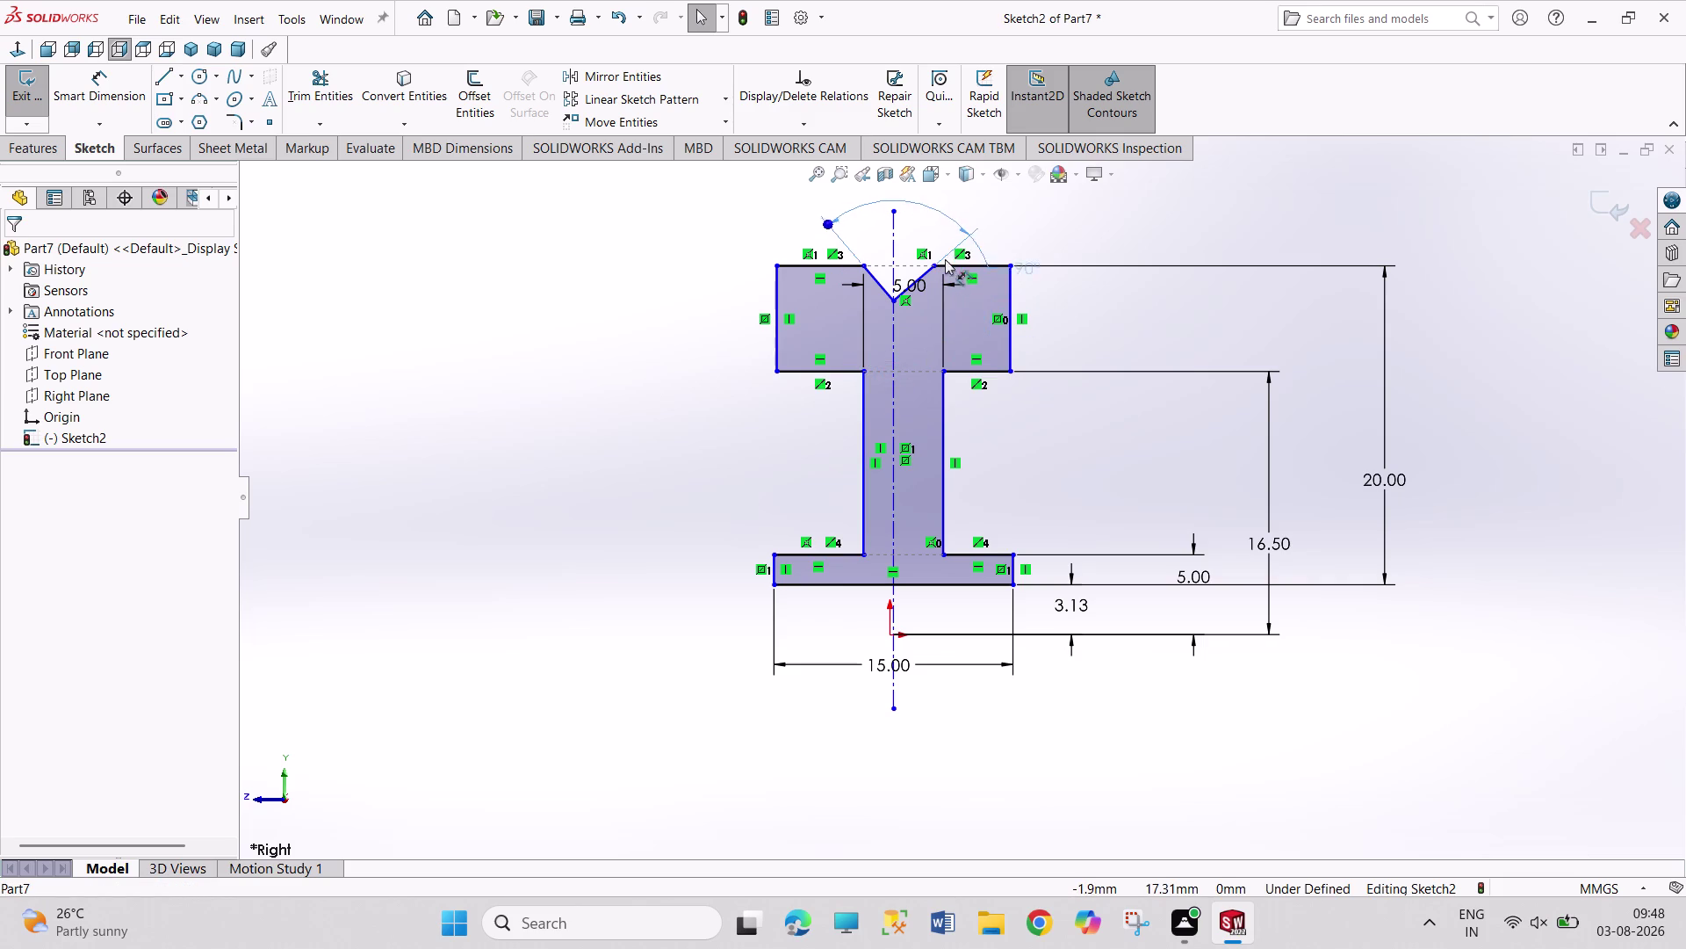
Reposition the 90° angle dimension above the notch and drop the redundant 6.63 flange-edge dimension.
drag(947, 263, 919, 227)
click(1161, 219)
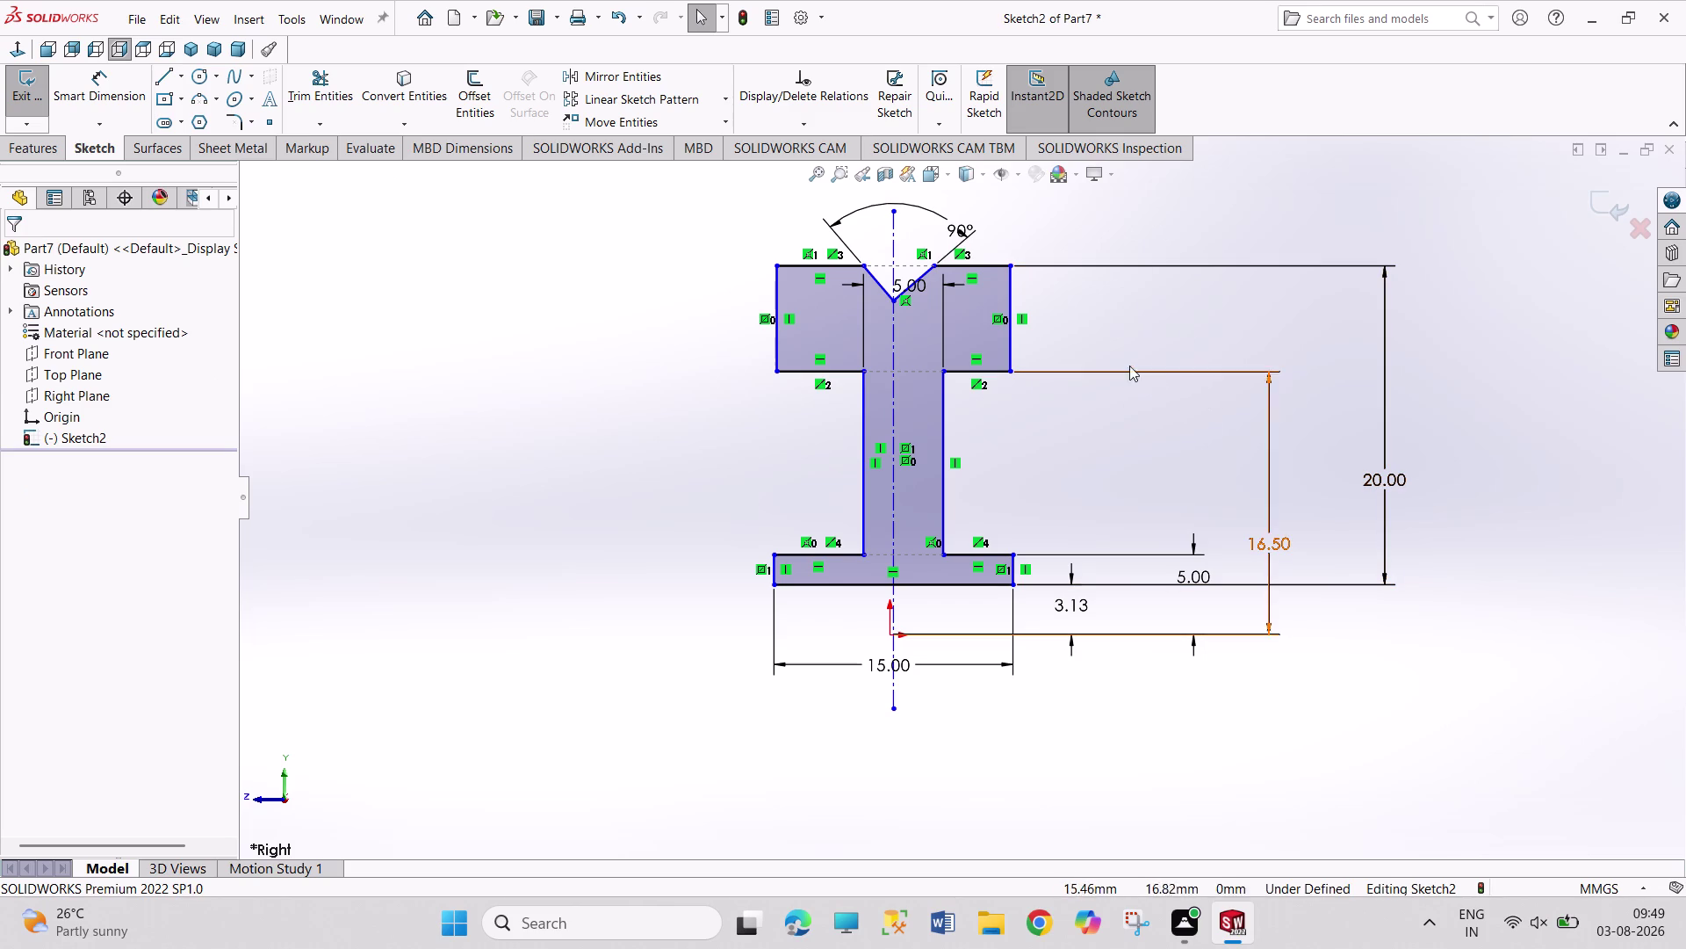
right_drag(1125, 452, 1084, 288)
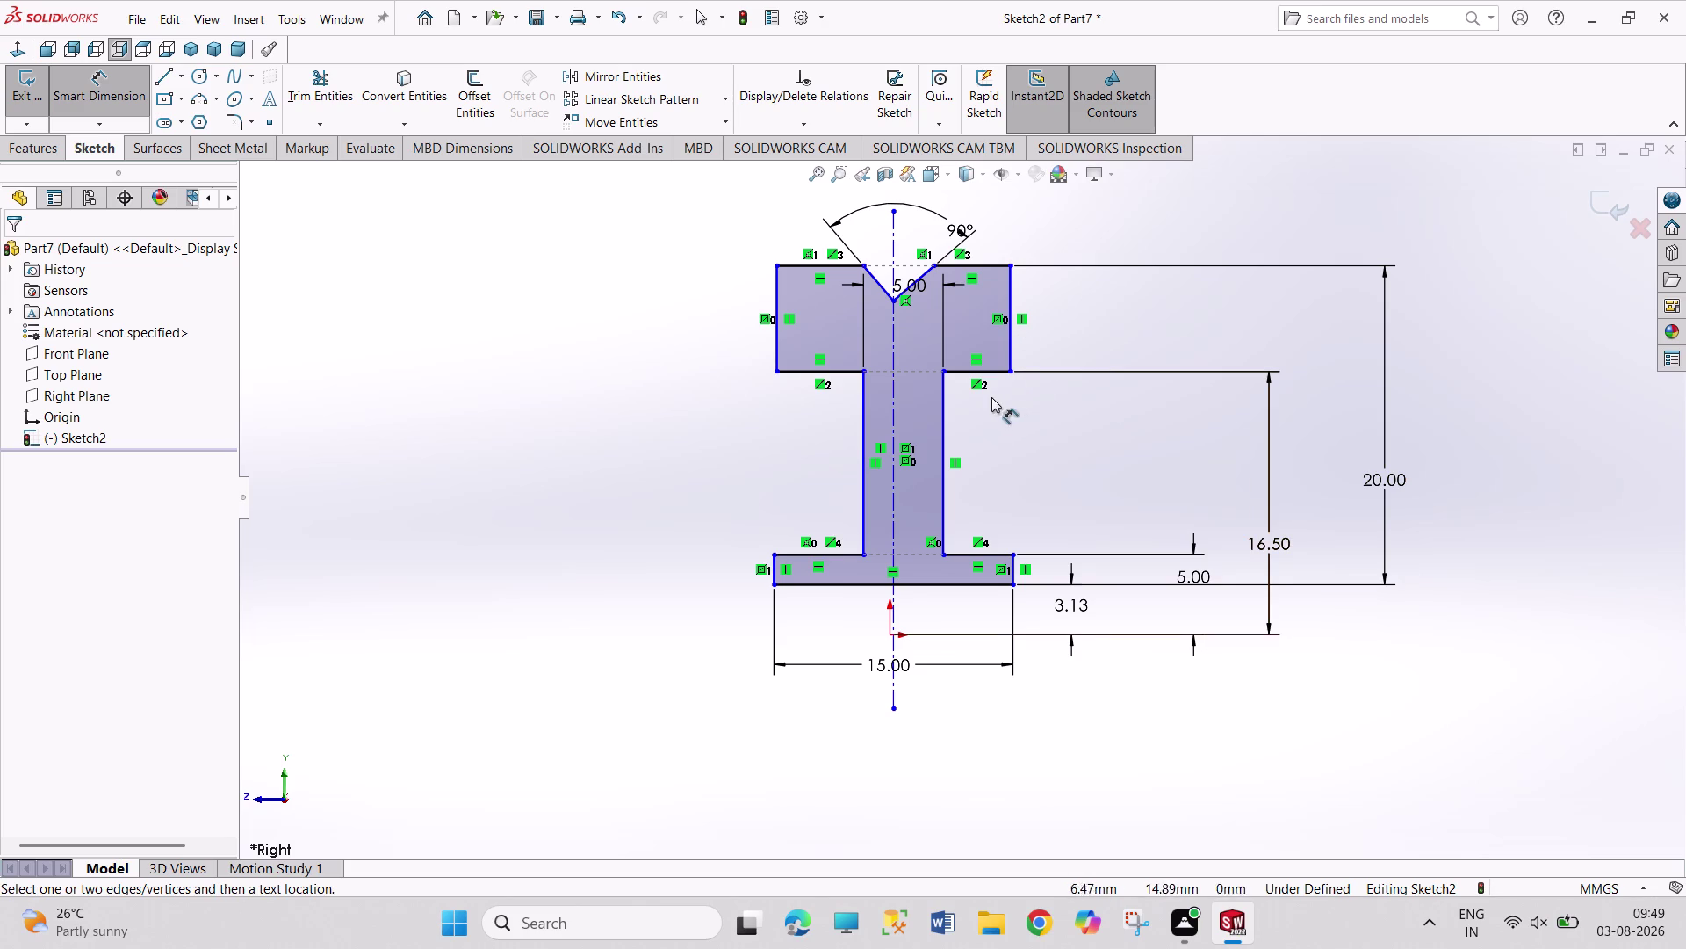
click(1012, 331)
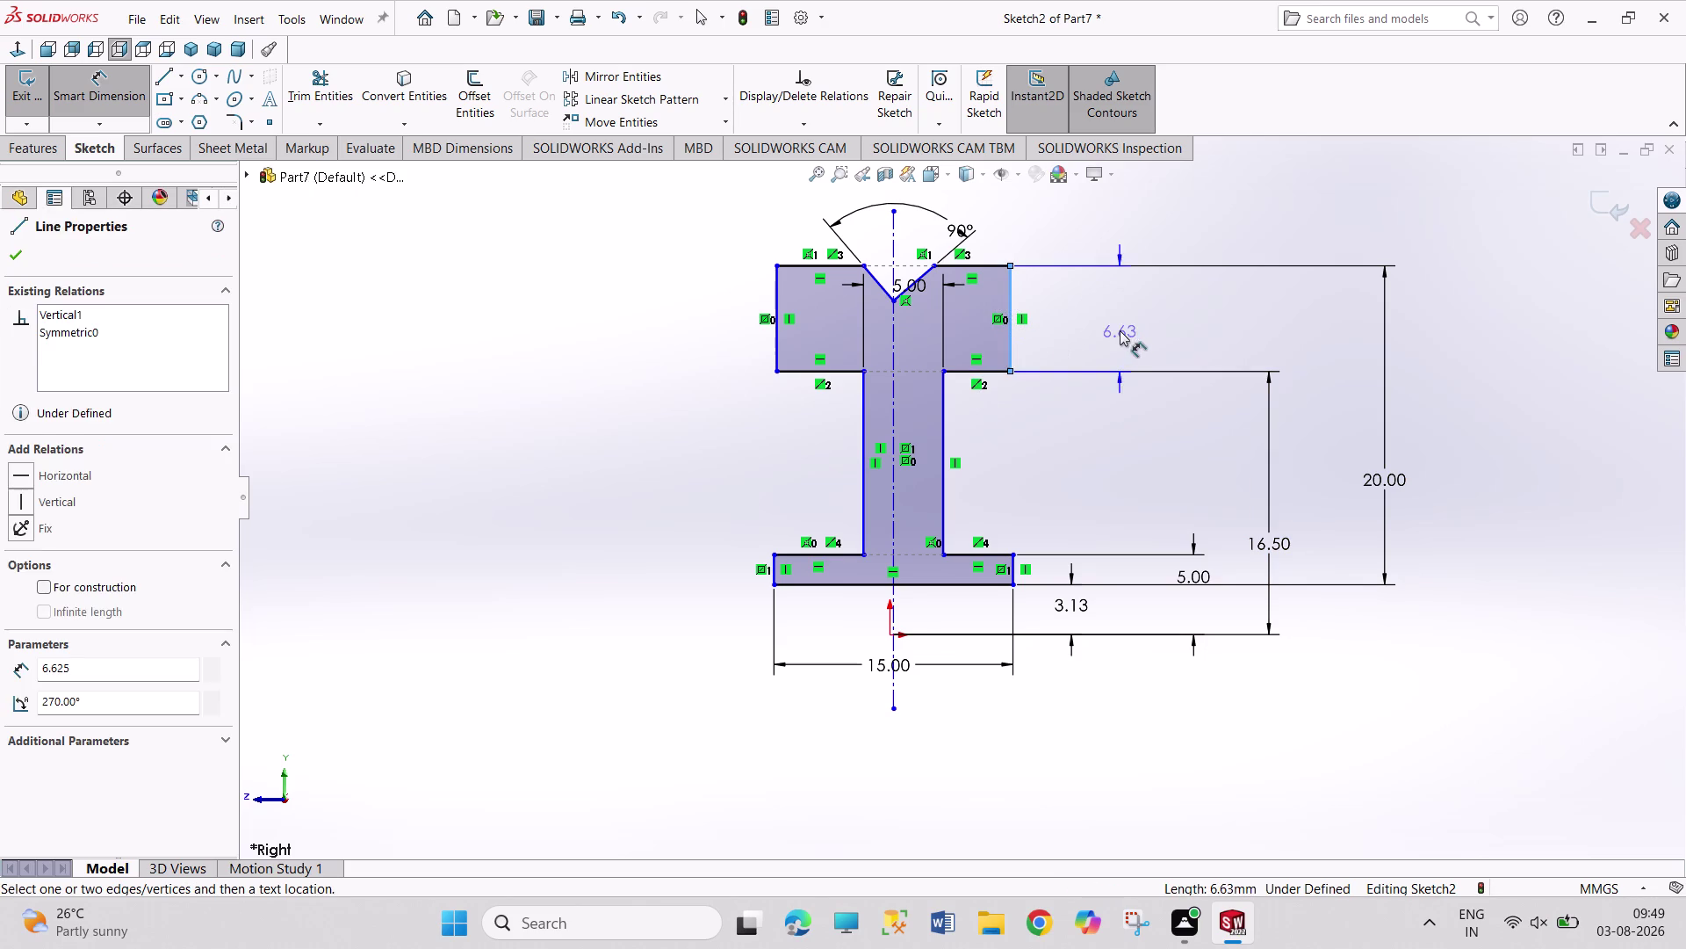
click(1119, 330)
click(998, 364)
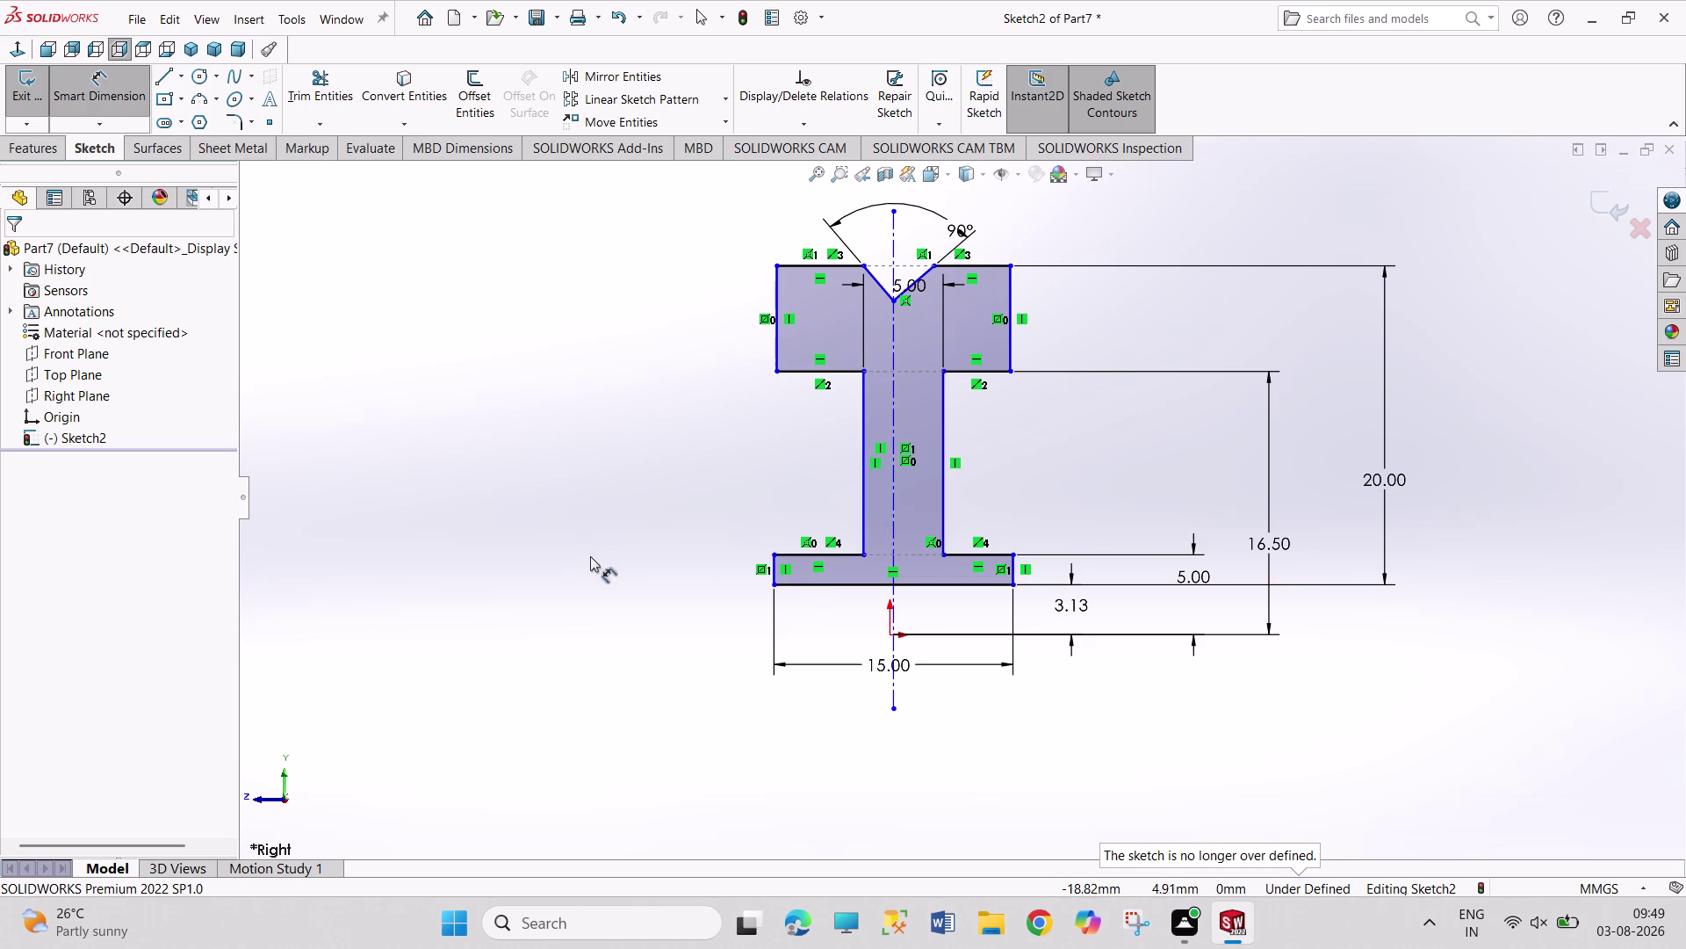
right_click(577, 549)
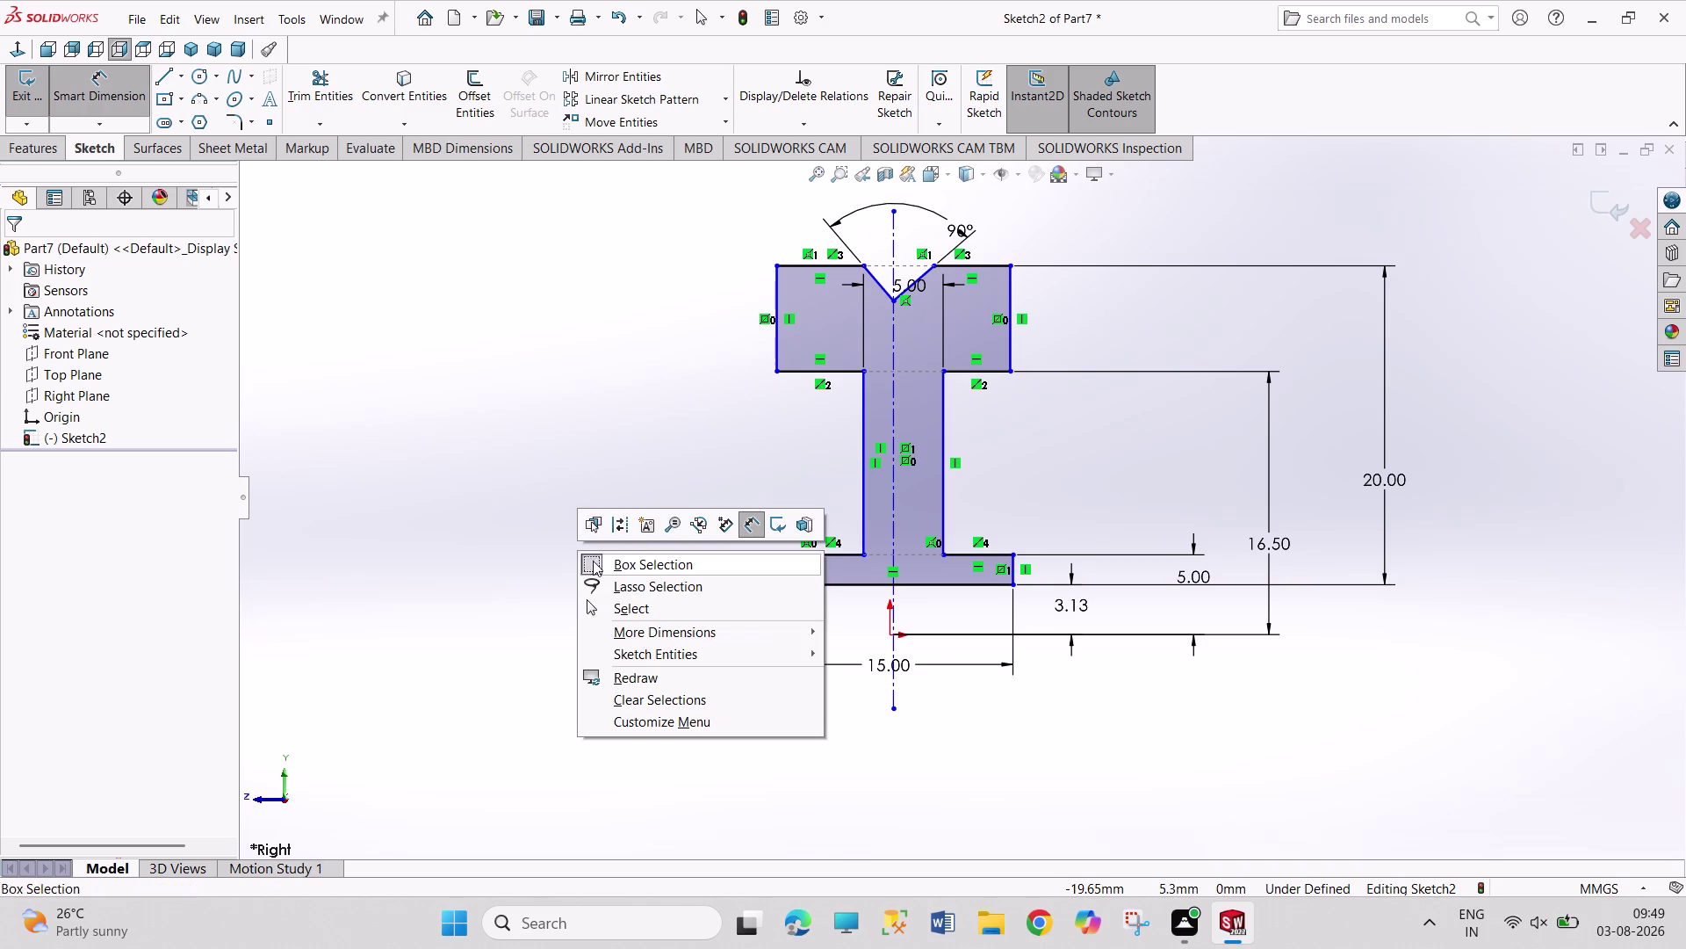
Select the lower flange's two top edges, Line10 and Line6, for a collinear relation.
click(614, 608)
click(533, 506)
right_drag(535, 538, 546, 447)
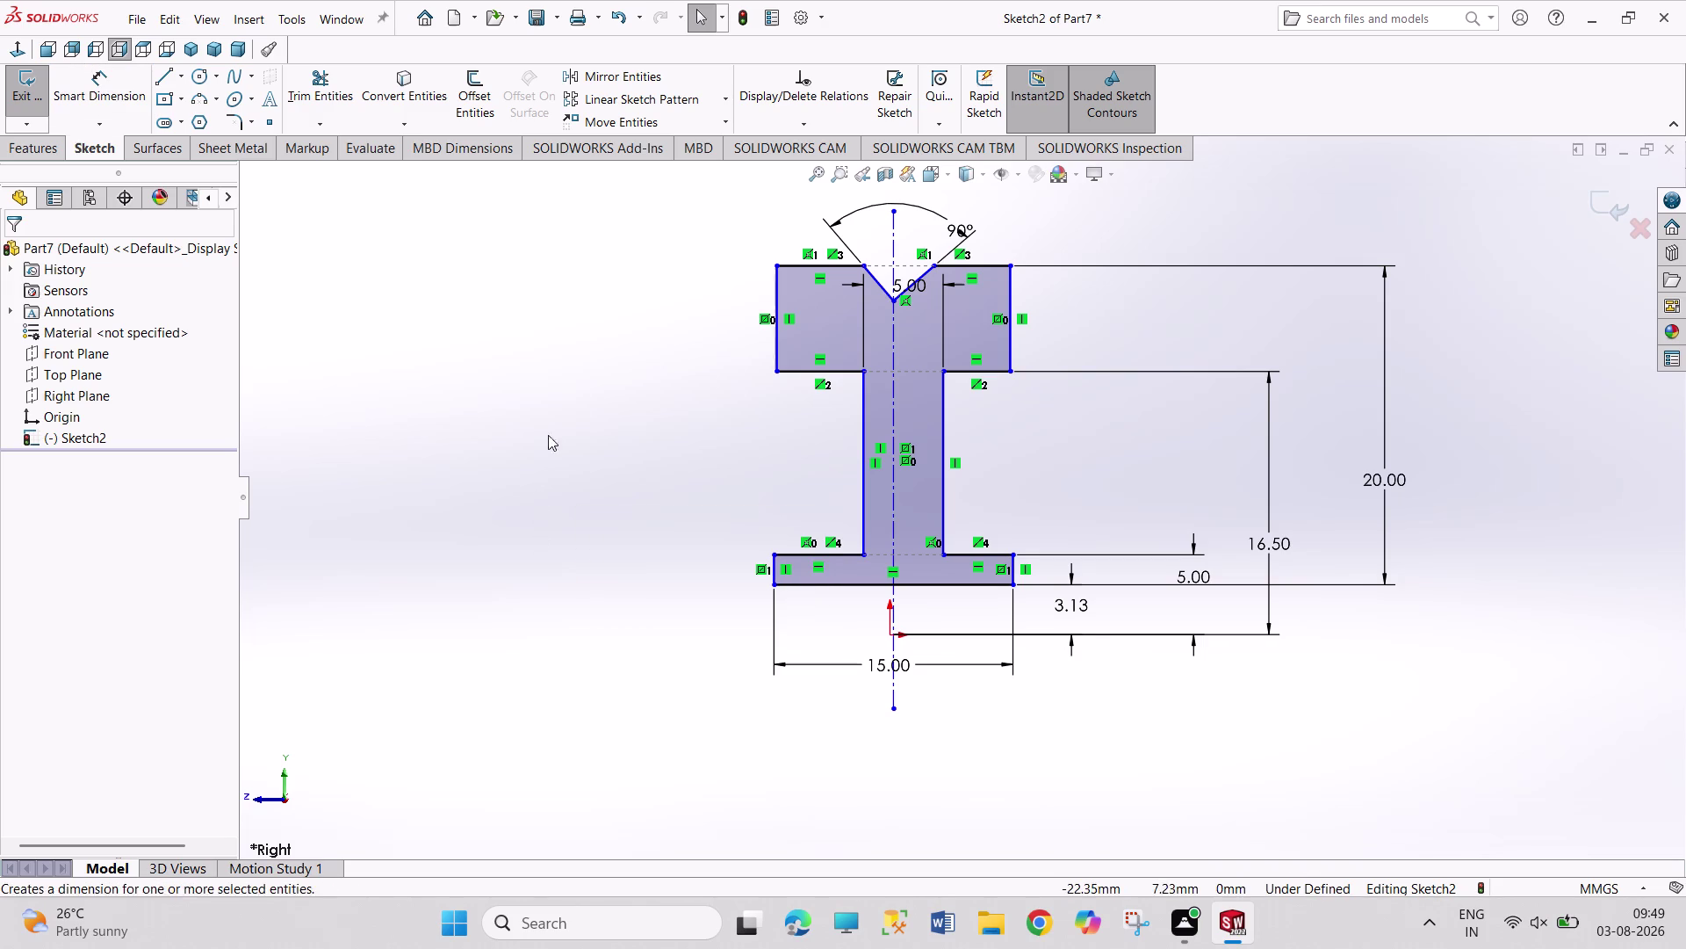
right_drag(546, 447, 556, 391)
right_click(553, 496)
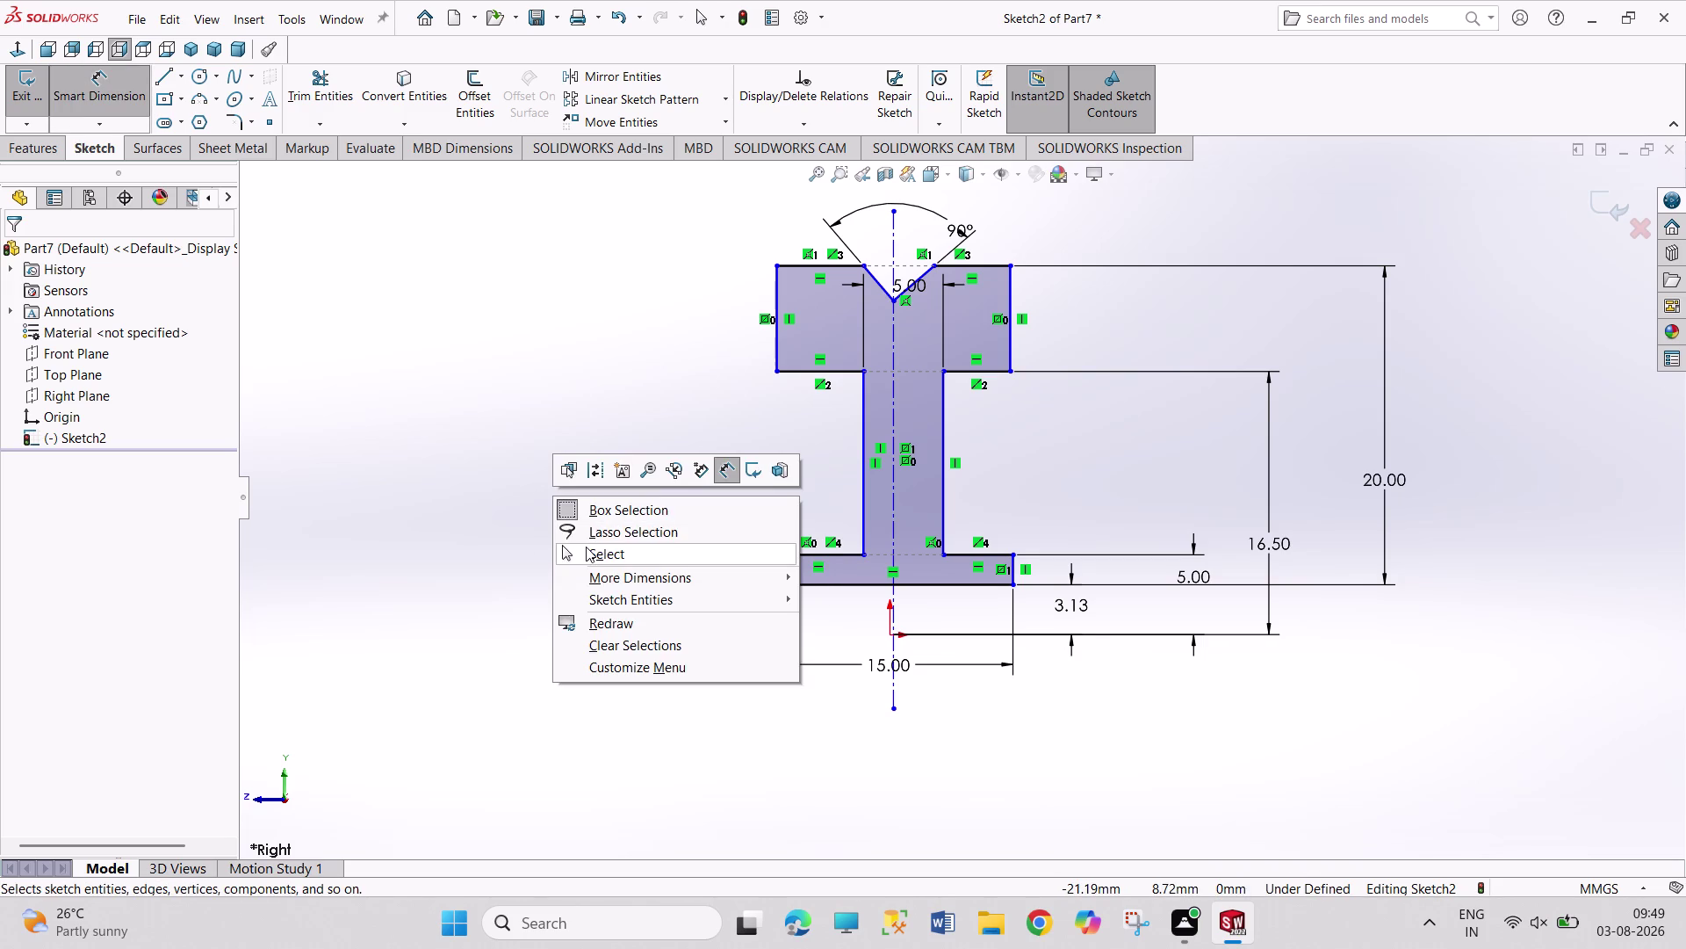
click(586, 547)
drag(469, 418, 552, 511)
drag(504, 418, 506, 417)
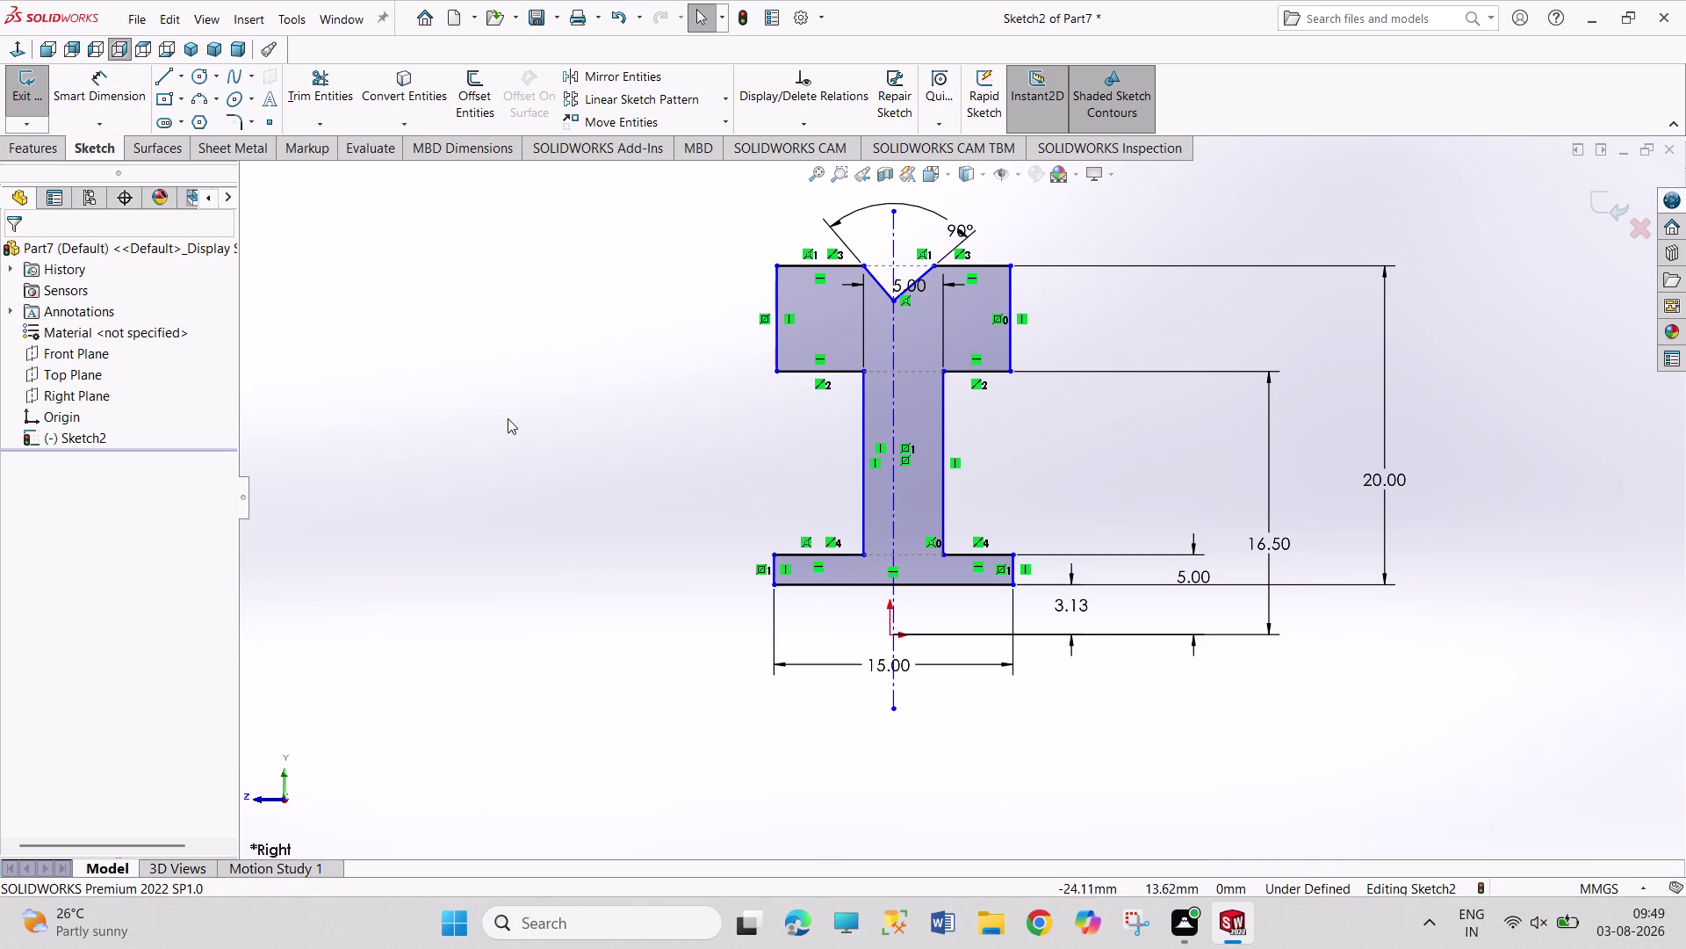
drag(505, 418, 582, 485)
drag(529, 416, 607, 457)
drag(543, 402, 547, 402)
drag(547, 402, 621, 450)
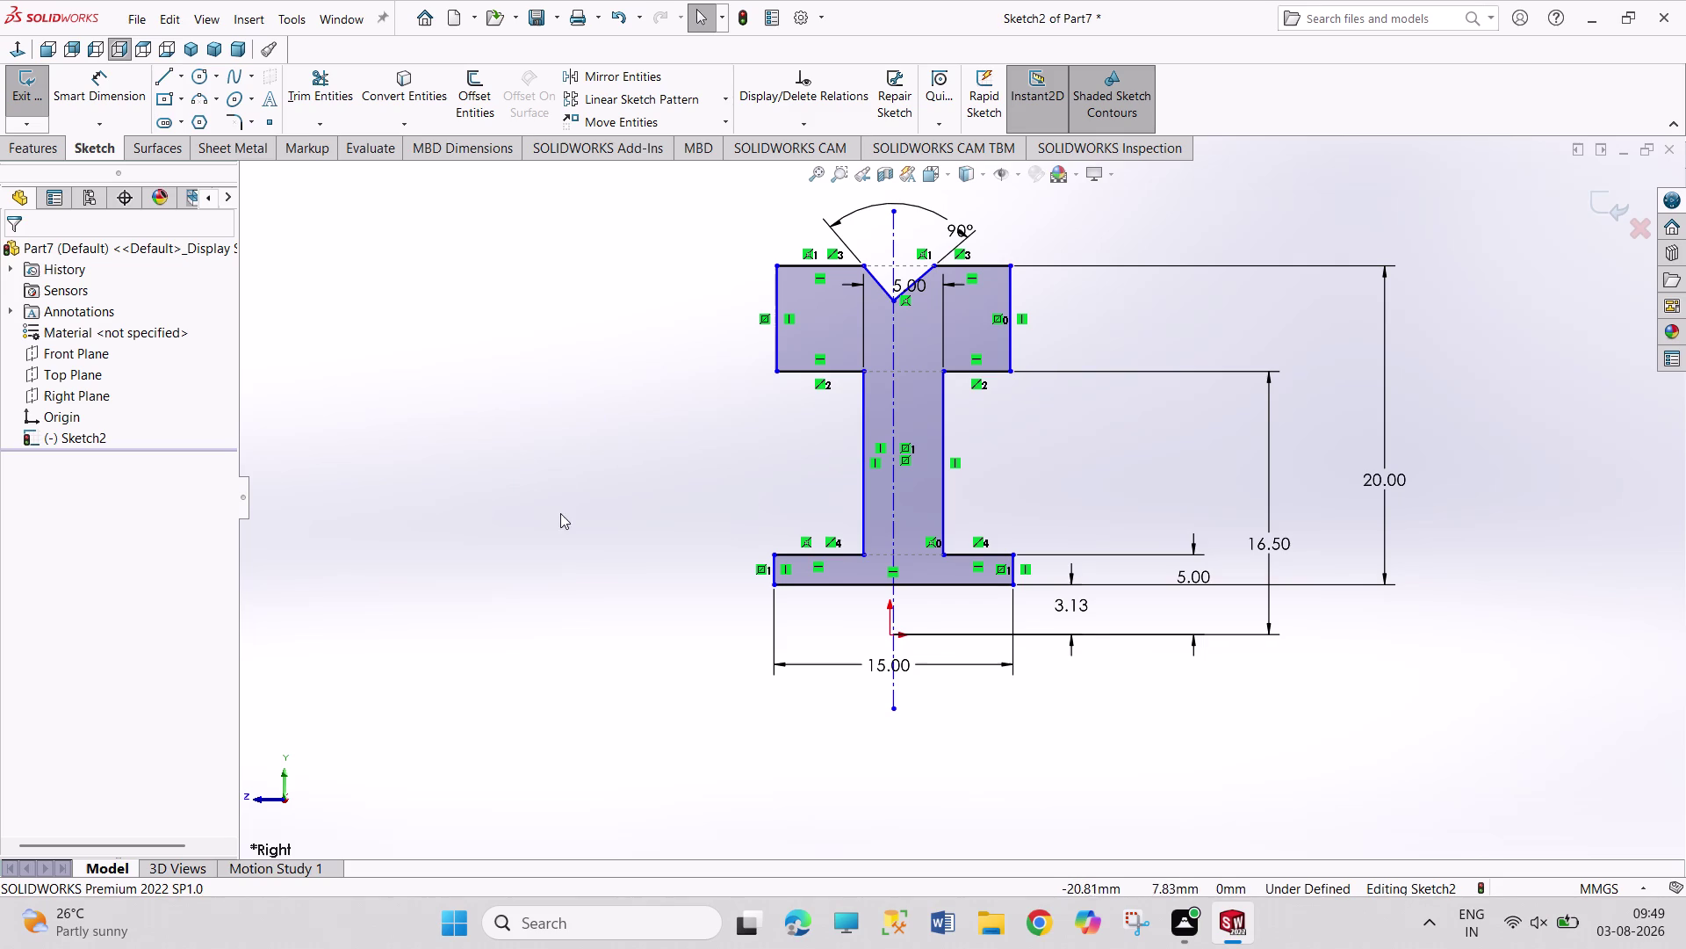
click(807, 555)
click(964, 552)
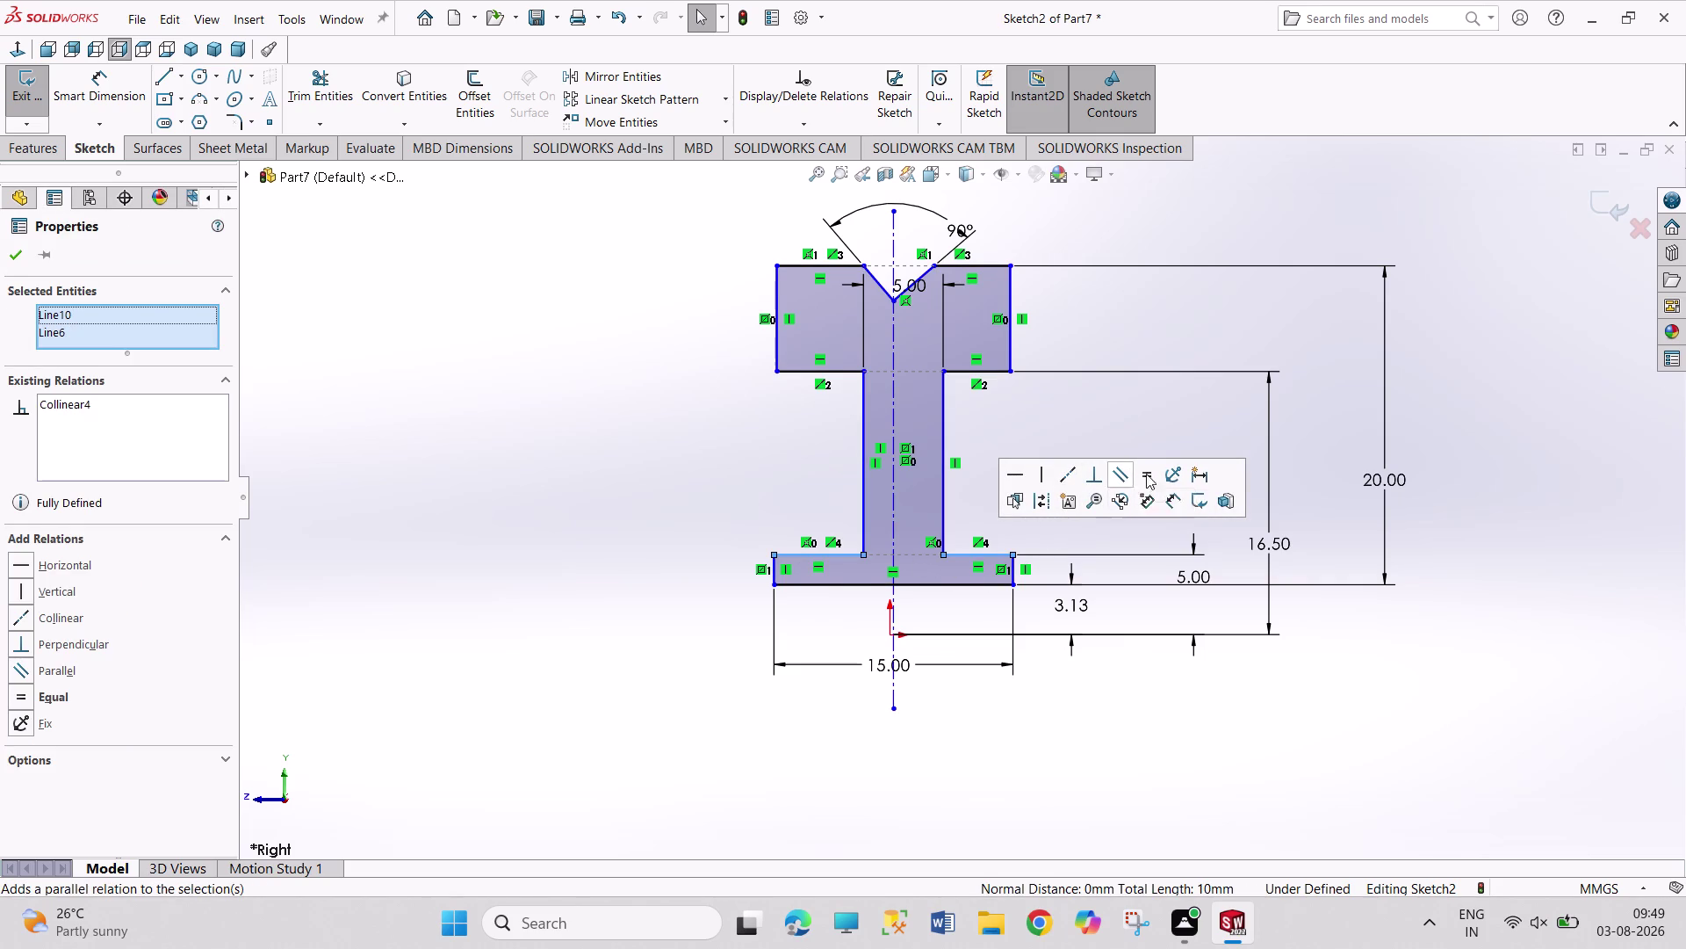
Apply the lower flange relation, then make top edges Line14 and Line2 equal length.
click(1150, 474)
click(1144, 397)
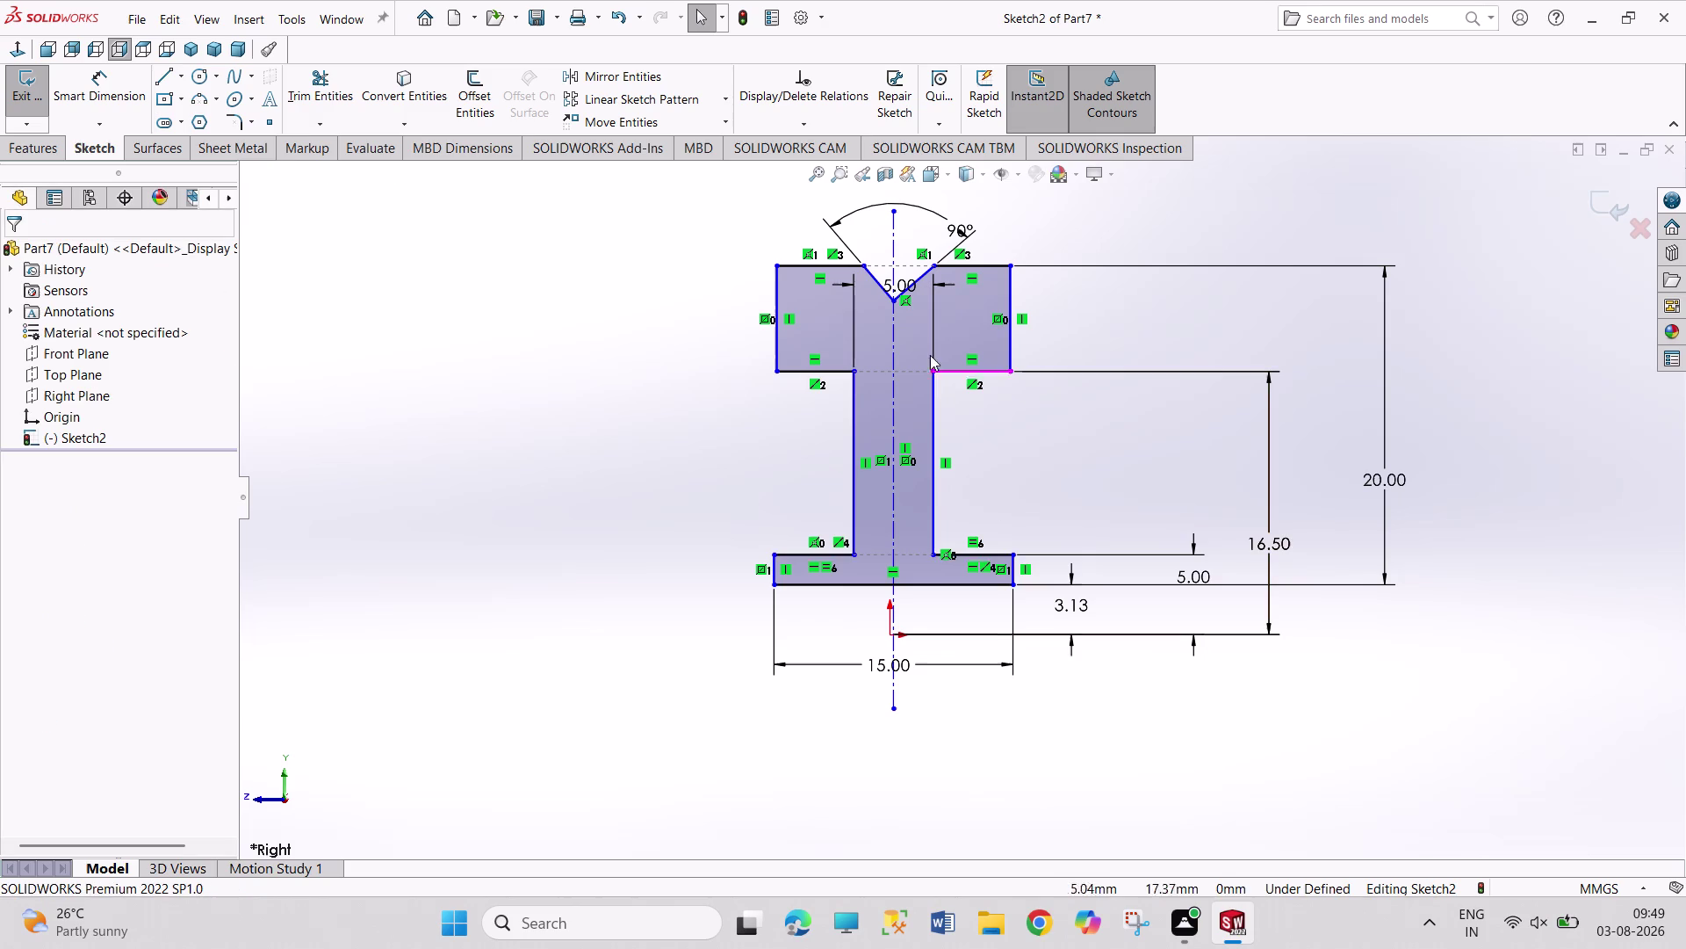
click(836, 260)
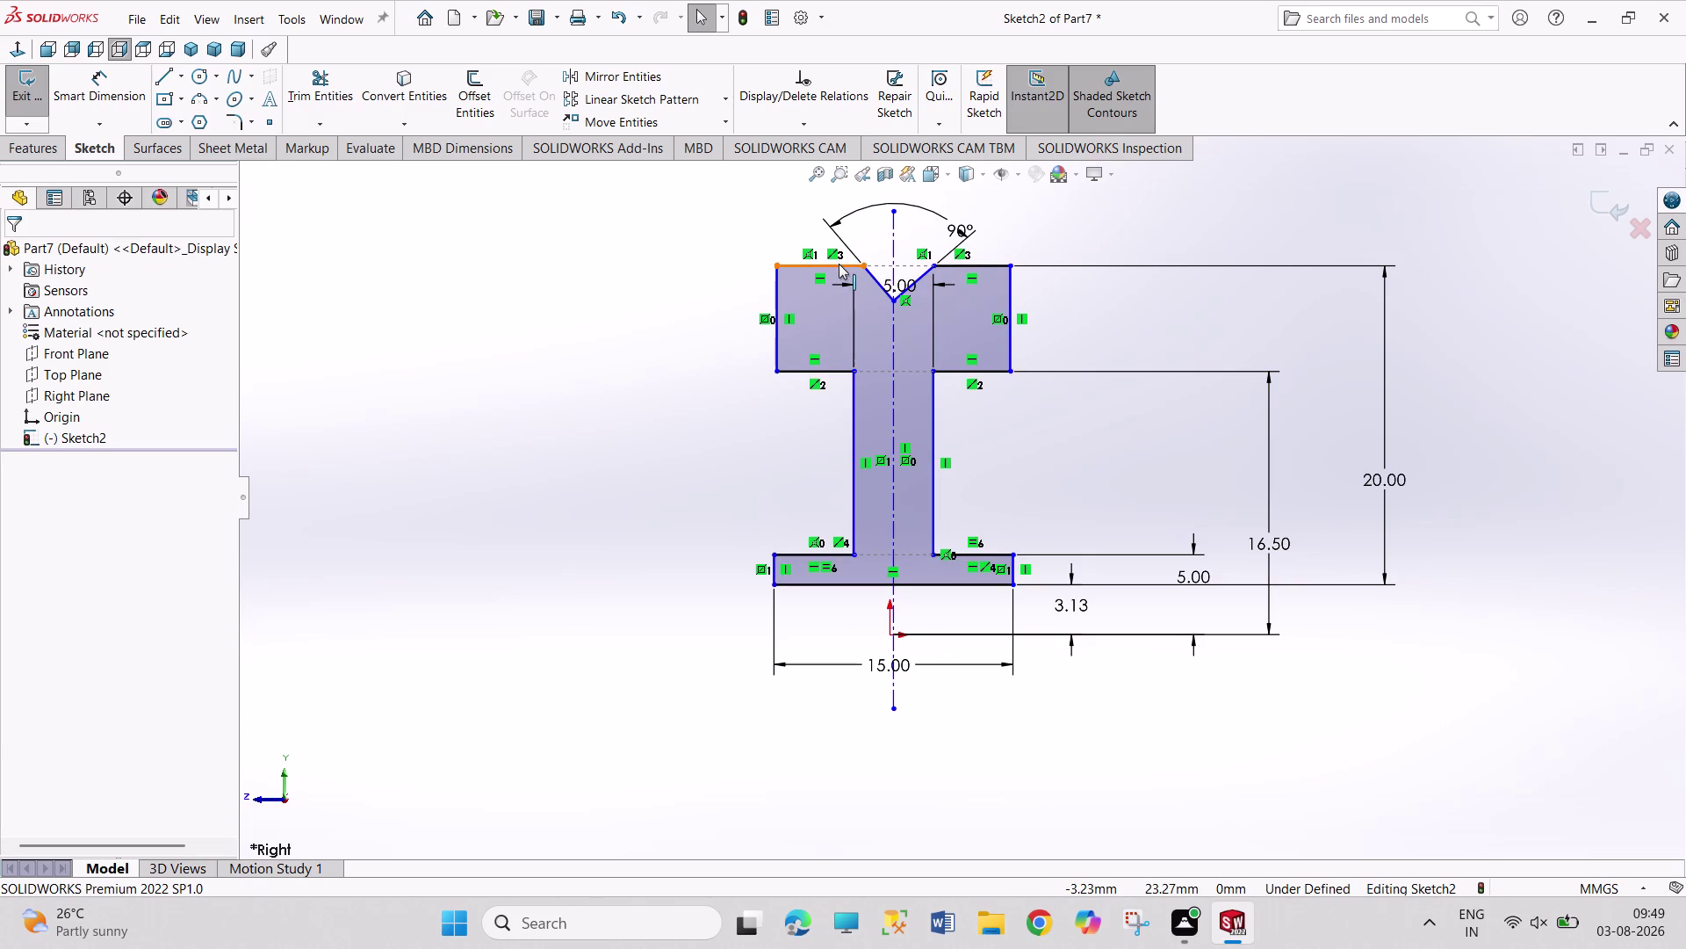
click(839, 264)
click(981, 268)
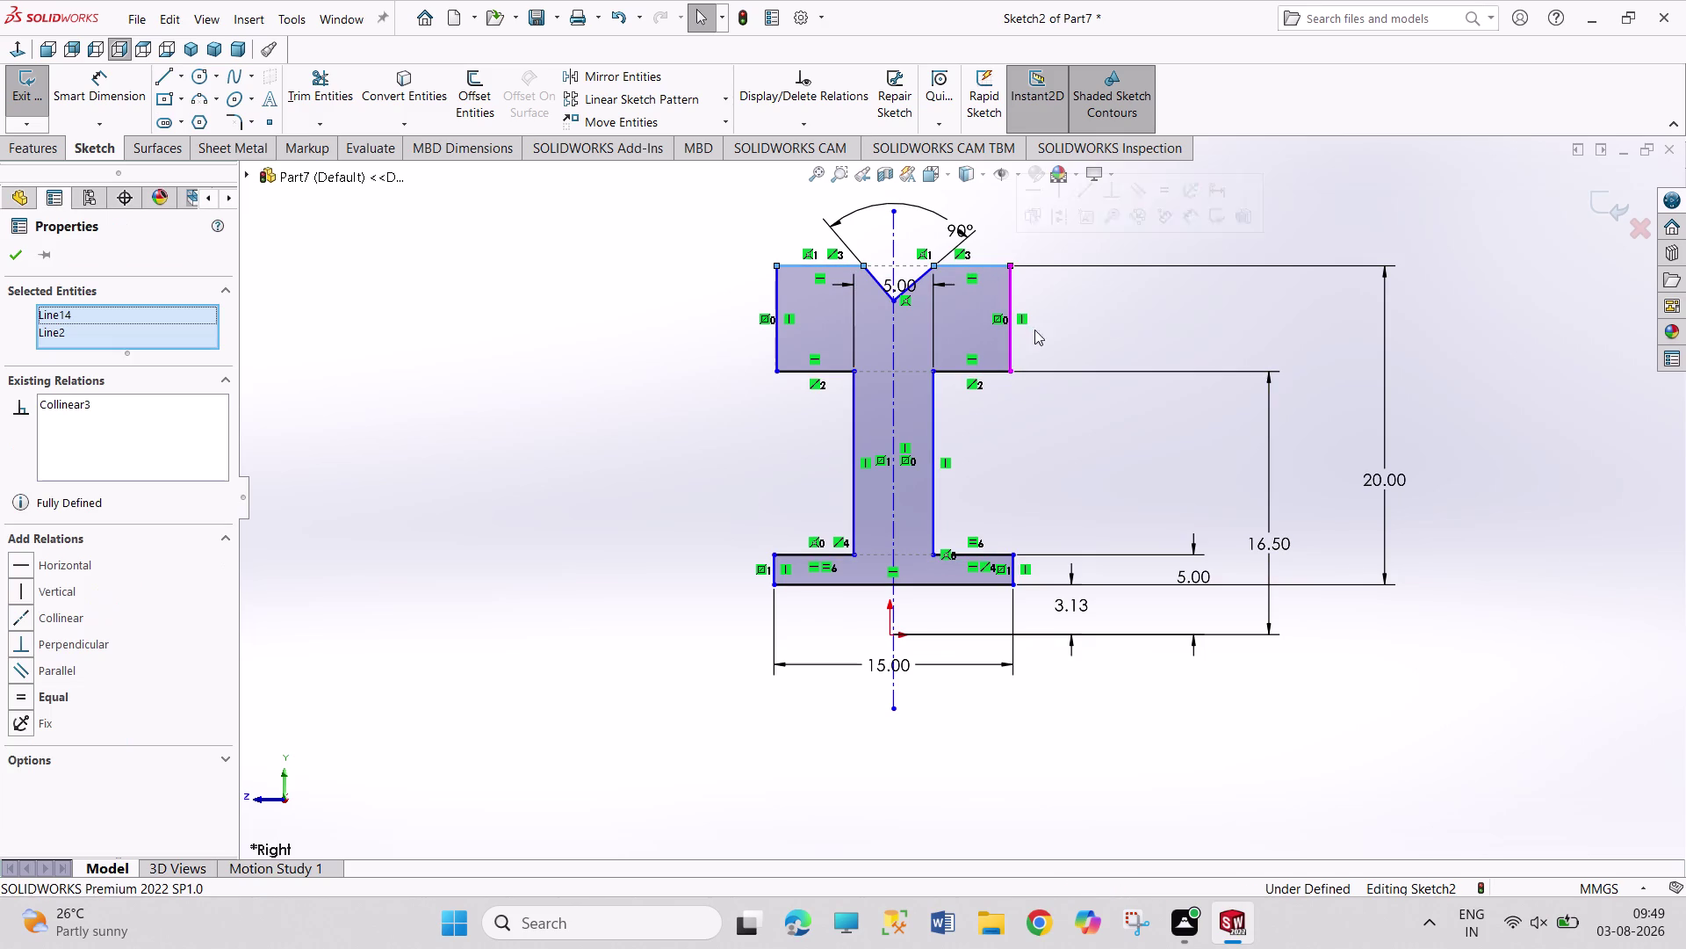
click(50, 691)
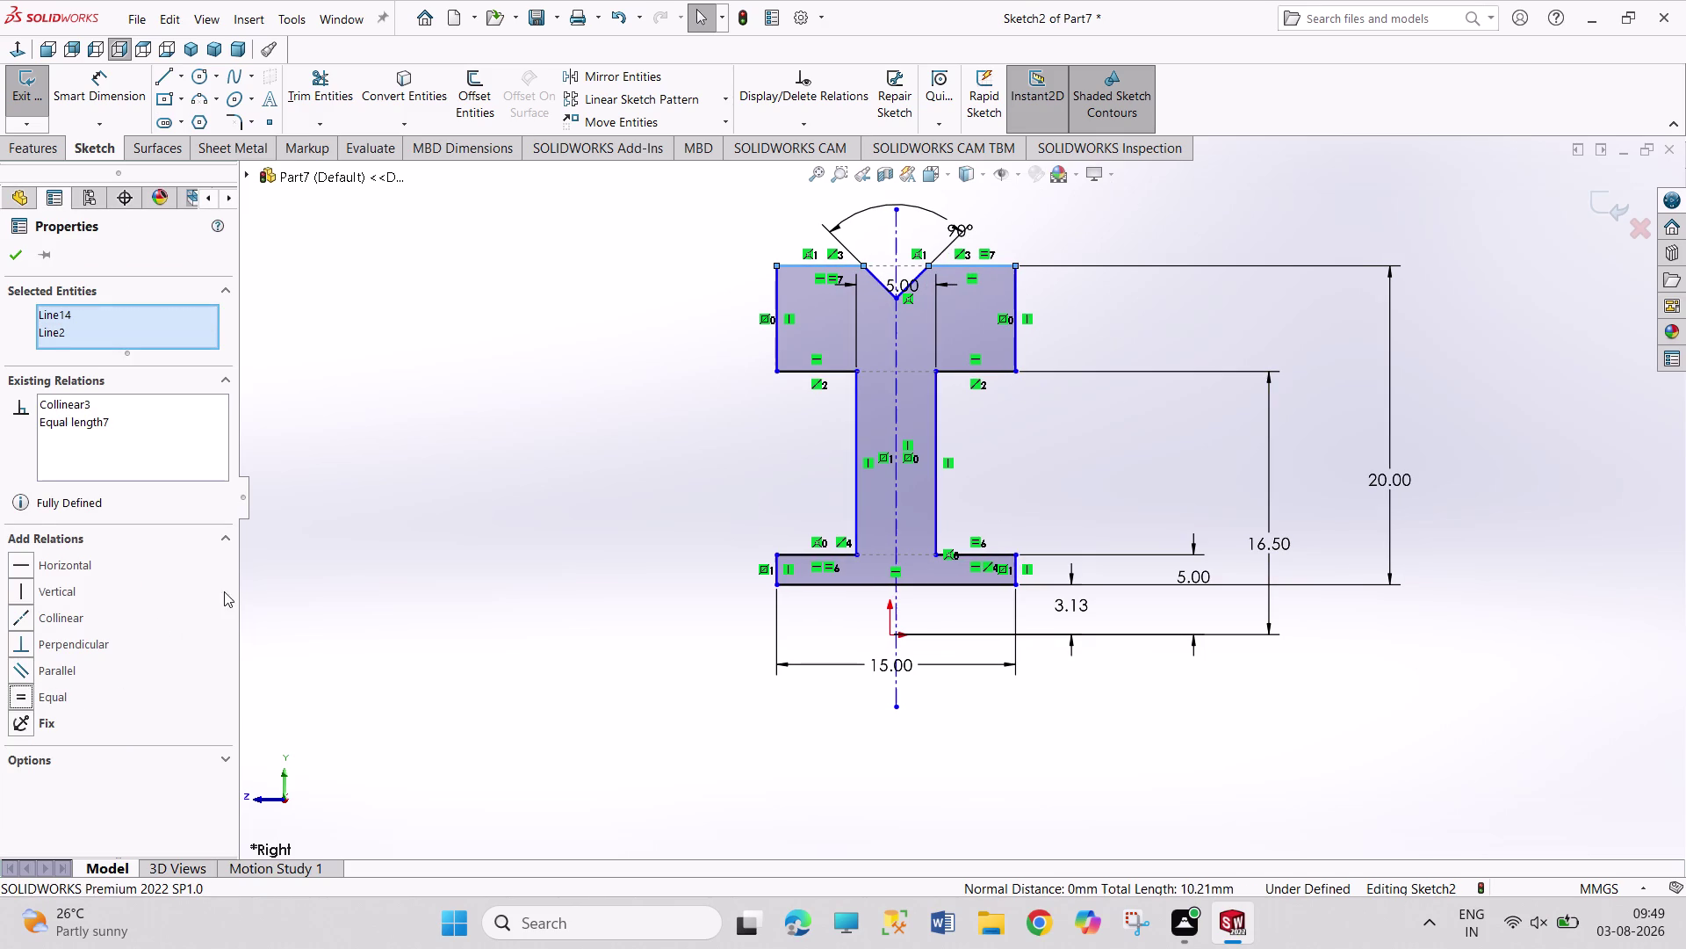
click(273, 568)
Make the upper flange's underside edges Line12 and Line4 equal length.
click(833, 371)
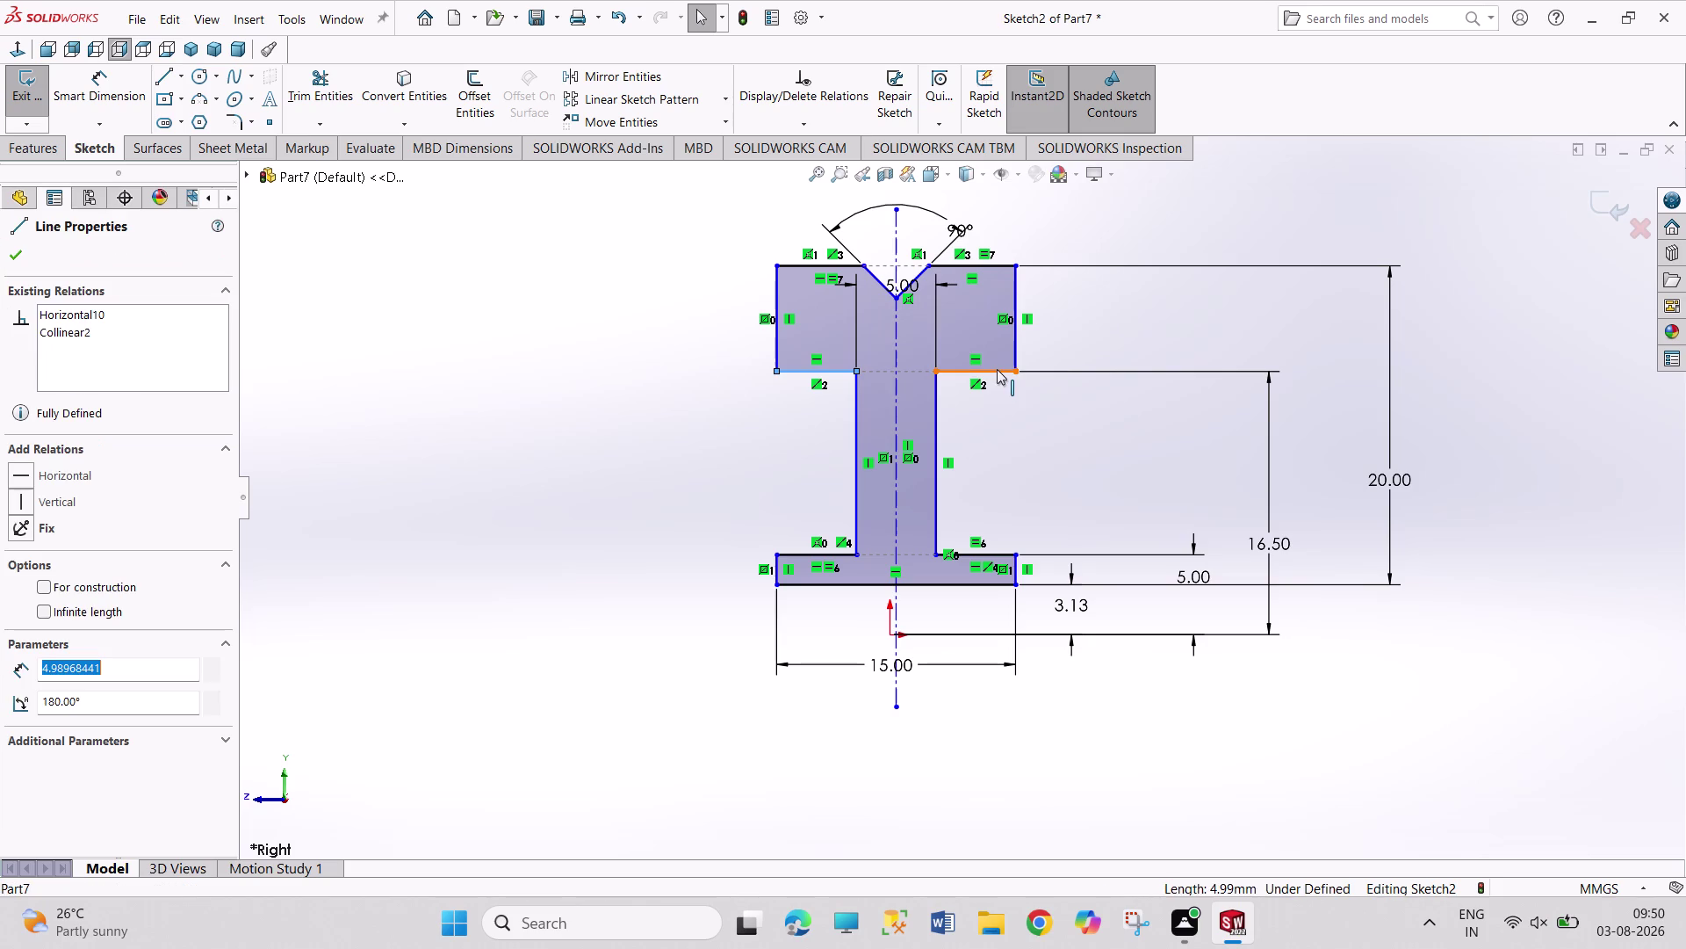
click(996, 369)
click(59, 694)
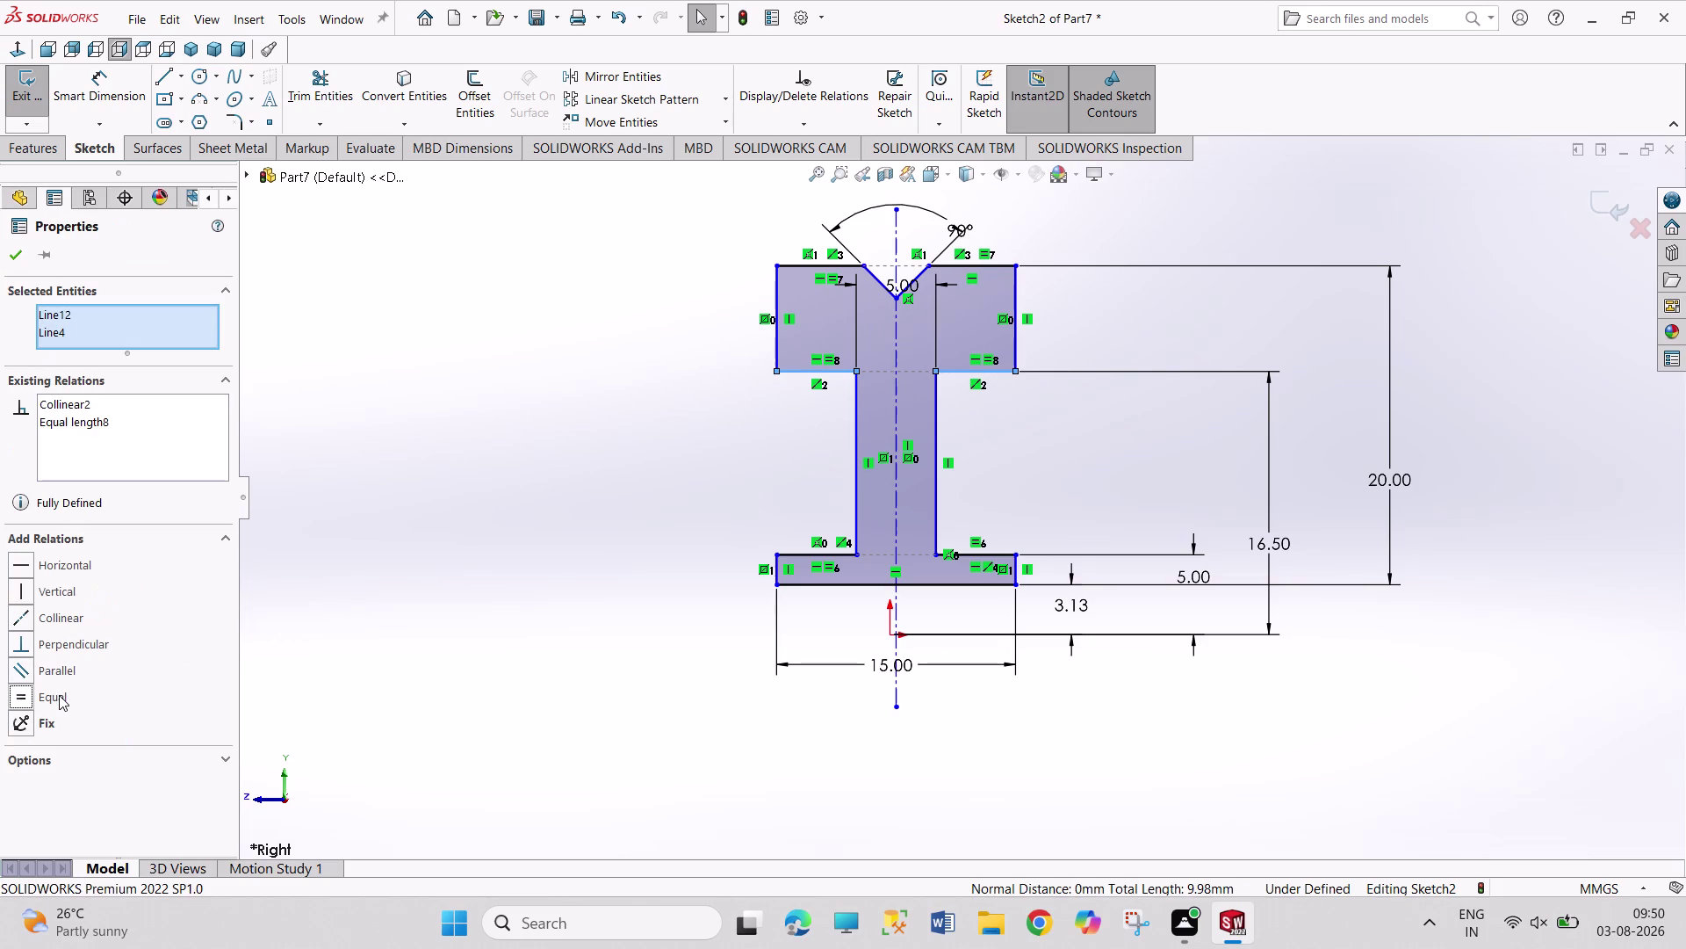
click(467, 570)
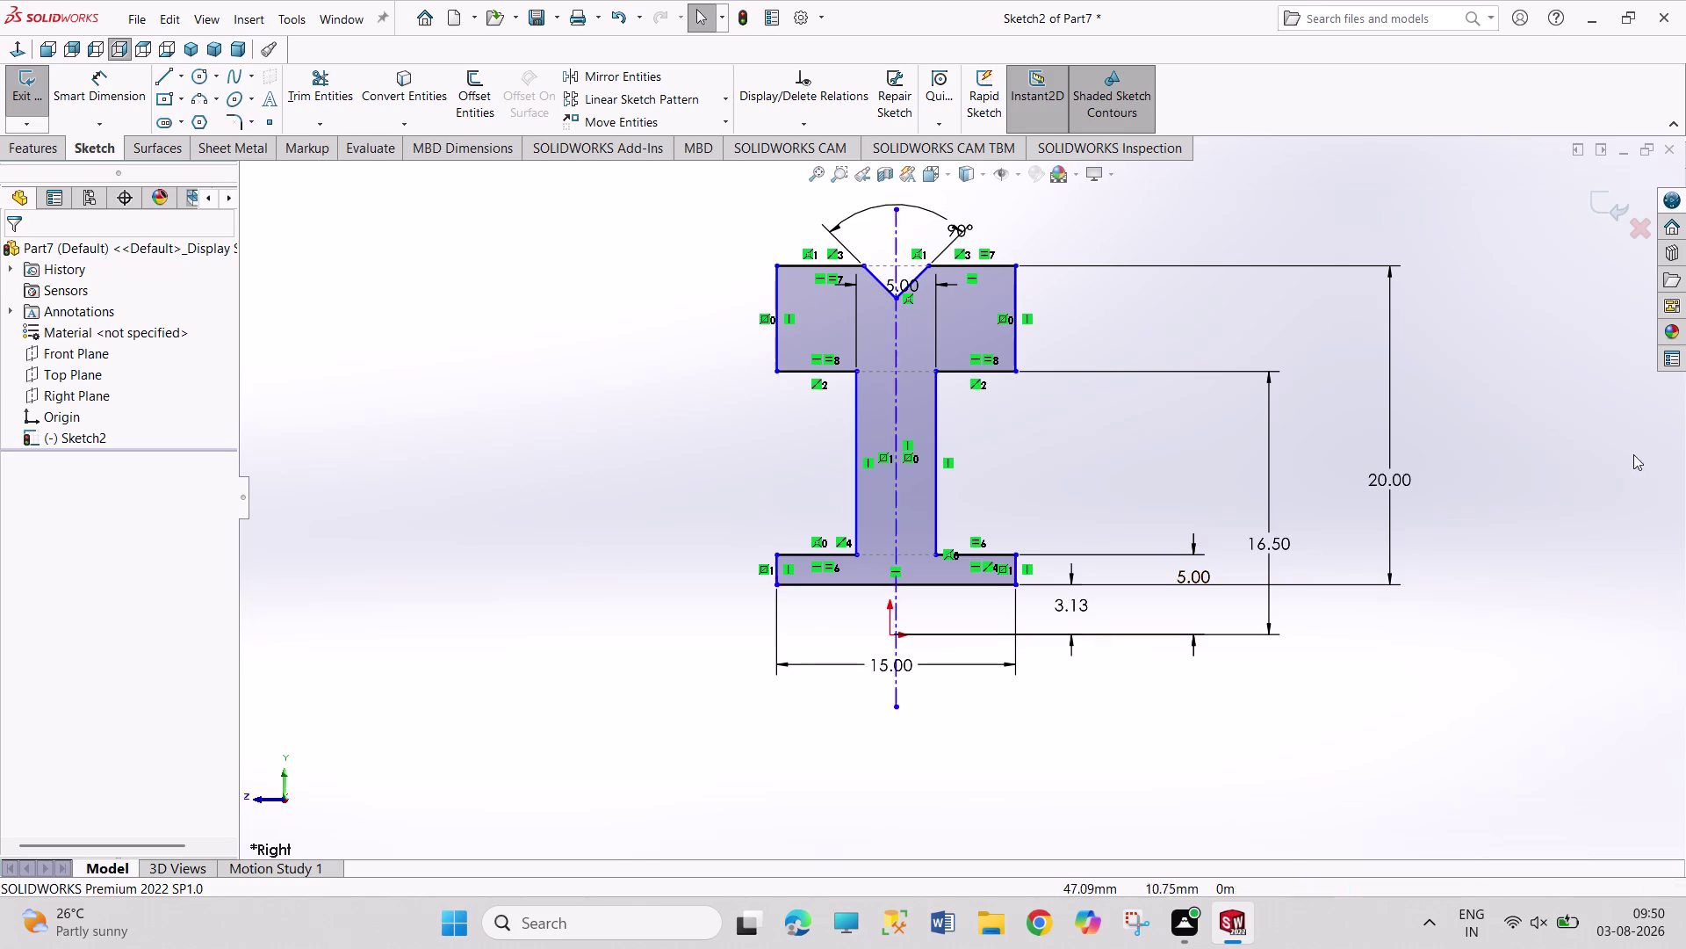
right_click(1377, 472)
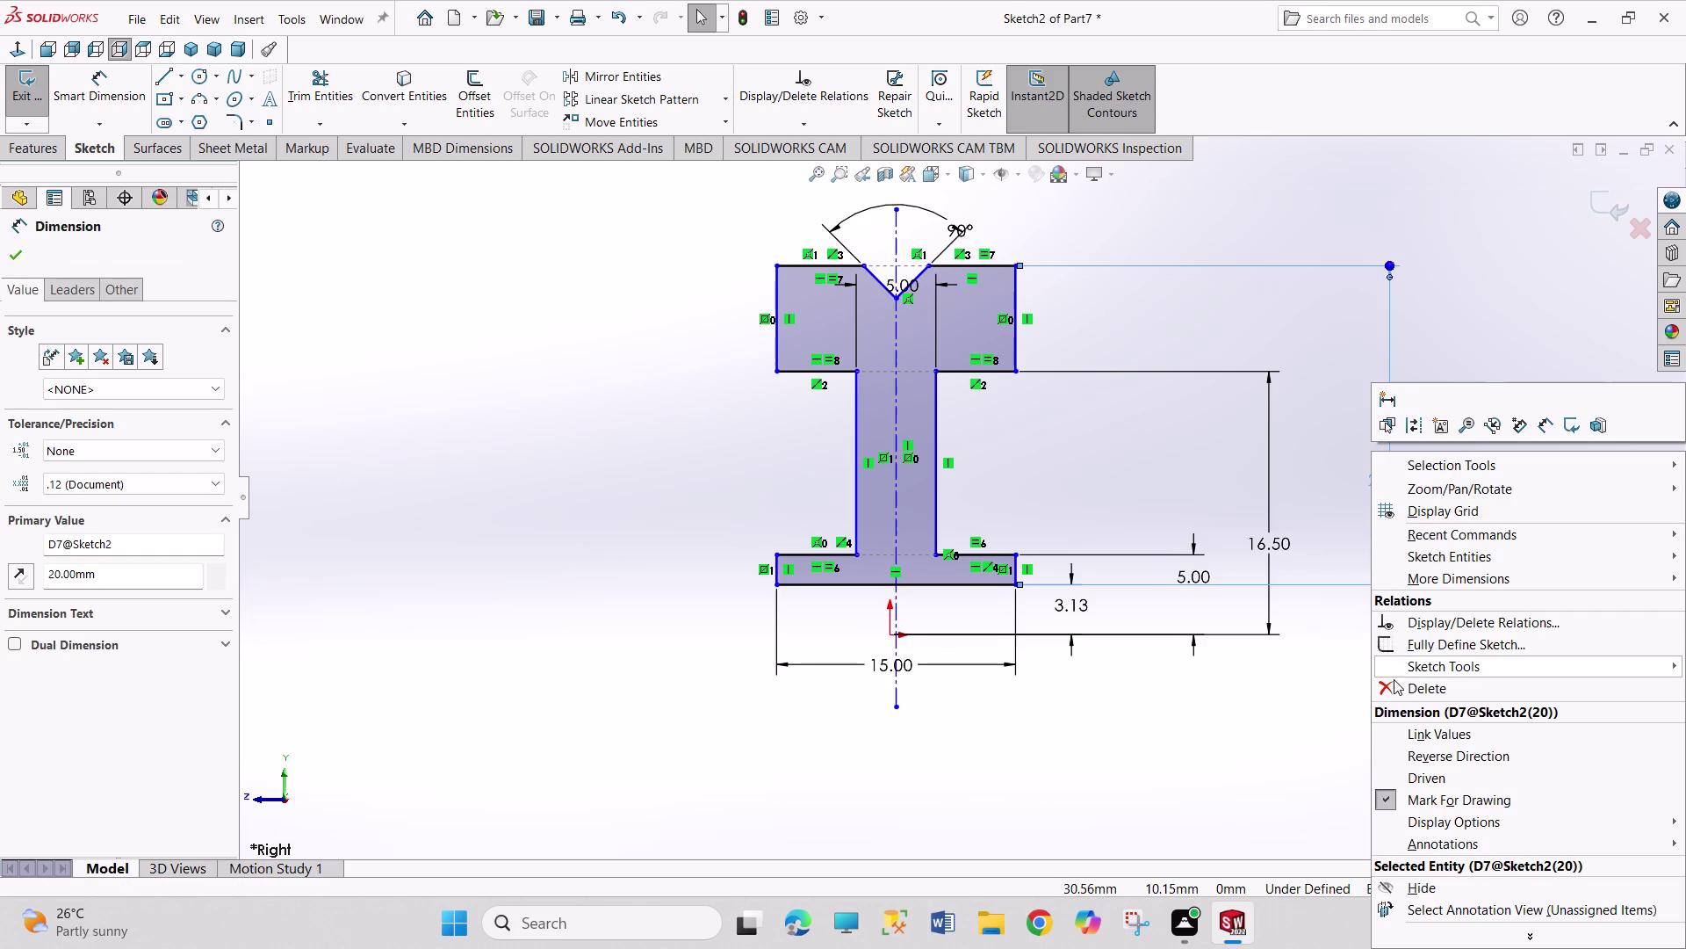
Delete the old 20 mm height and re-dimension 20 mm from the bottom reference line to the top edge.
click(1396, 687)
right_drag(1179, 788, 1089, 521)
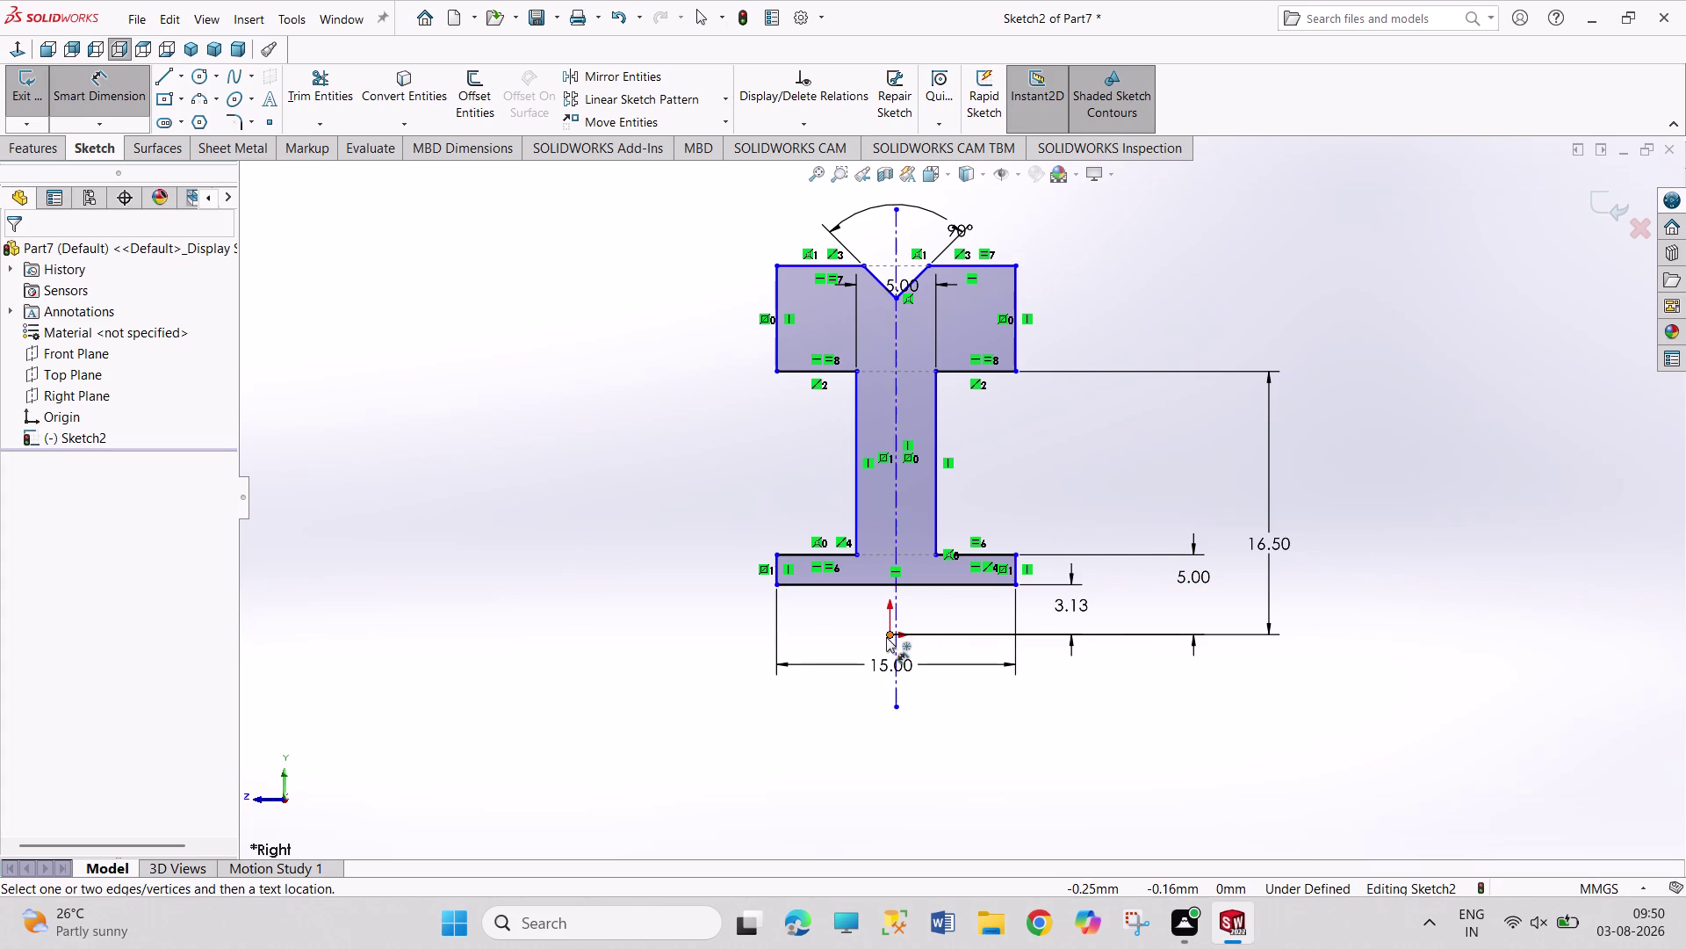
click(887, 637)
click(999, 267)
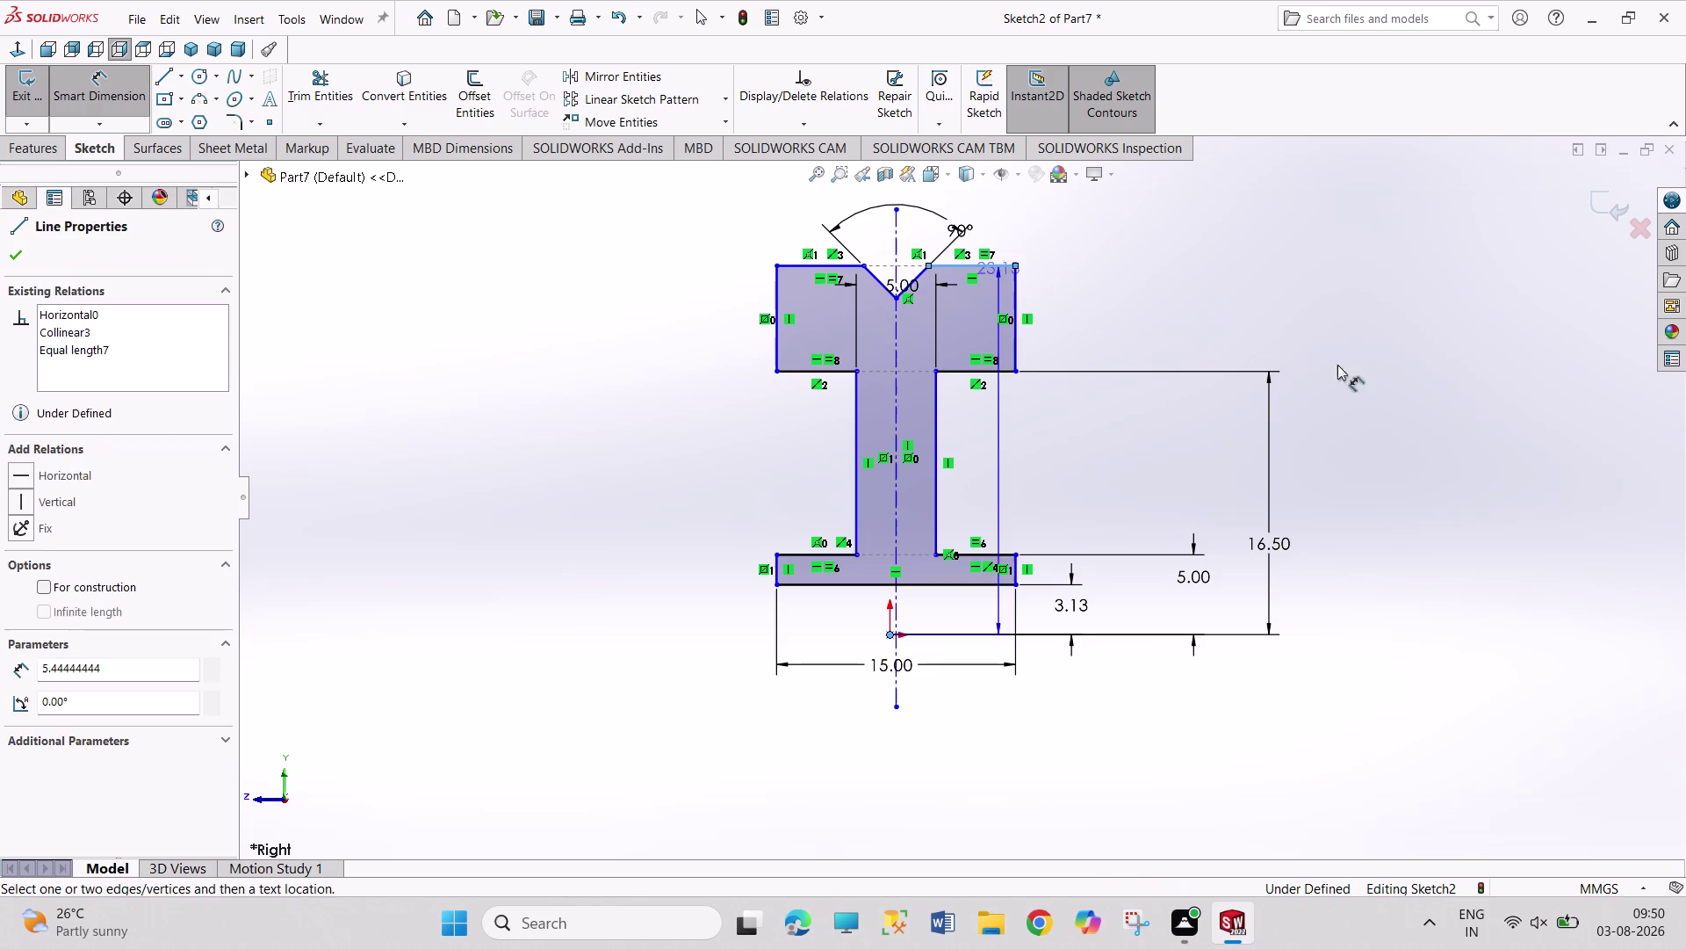
click(1404, 399)
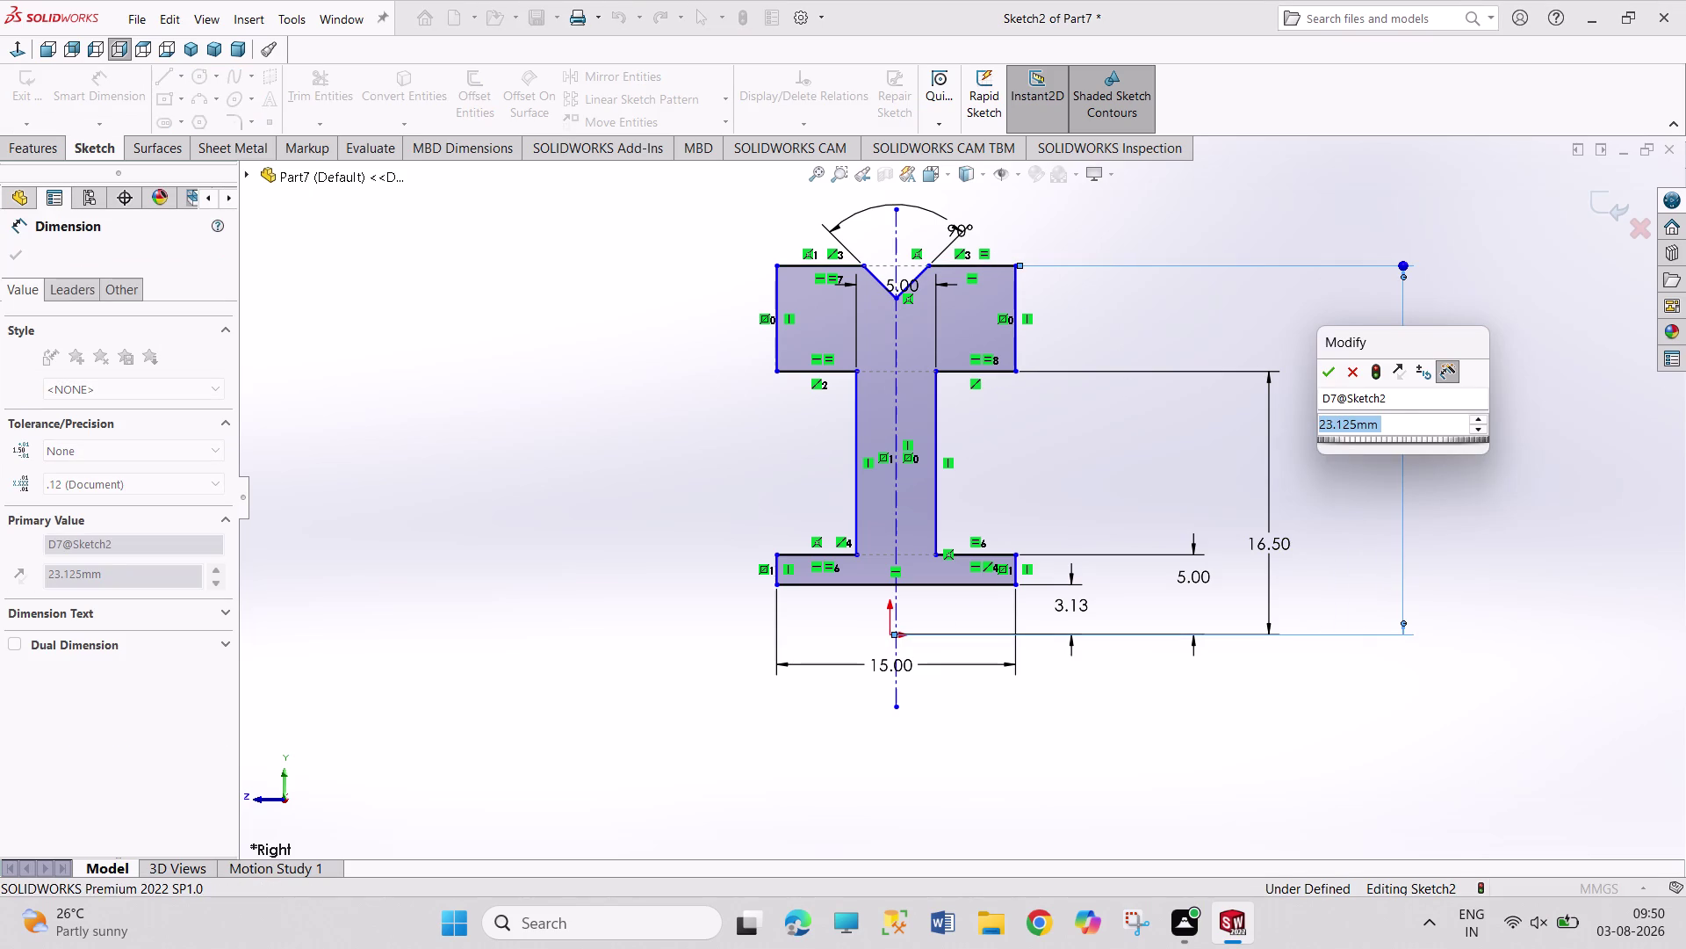
text(20)
key(Return)
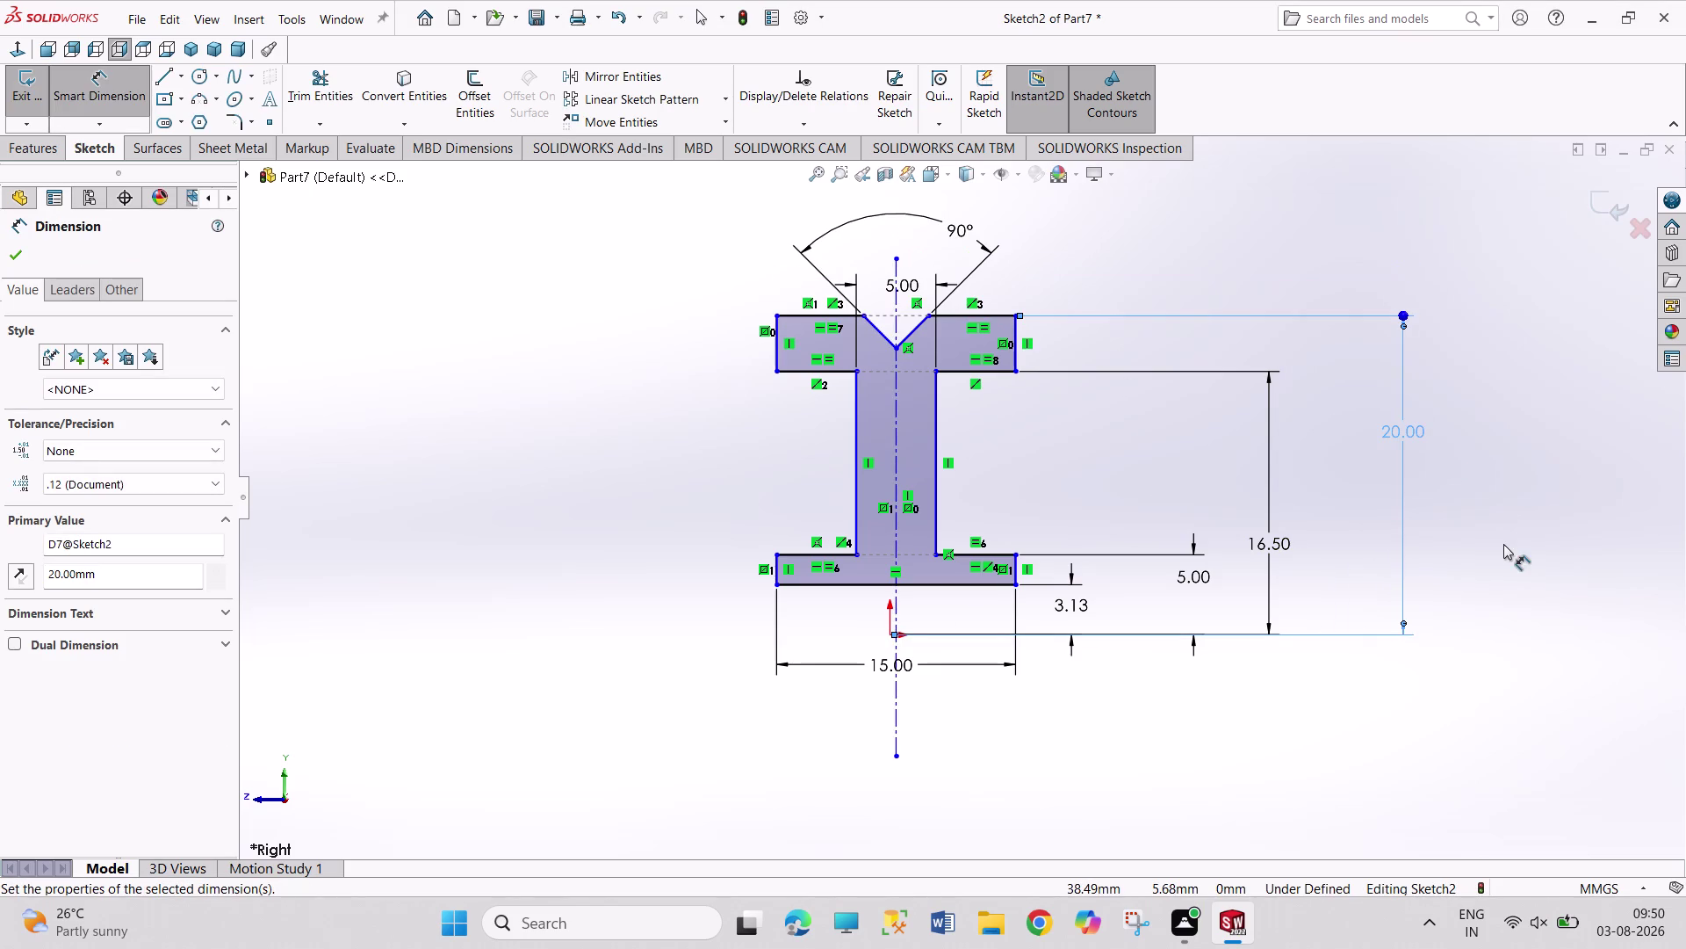
right_click(1503, 543)
click(1516, 601)
click(1477, 536)
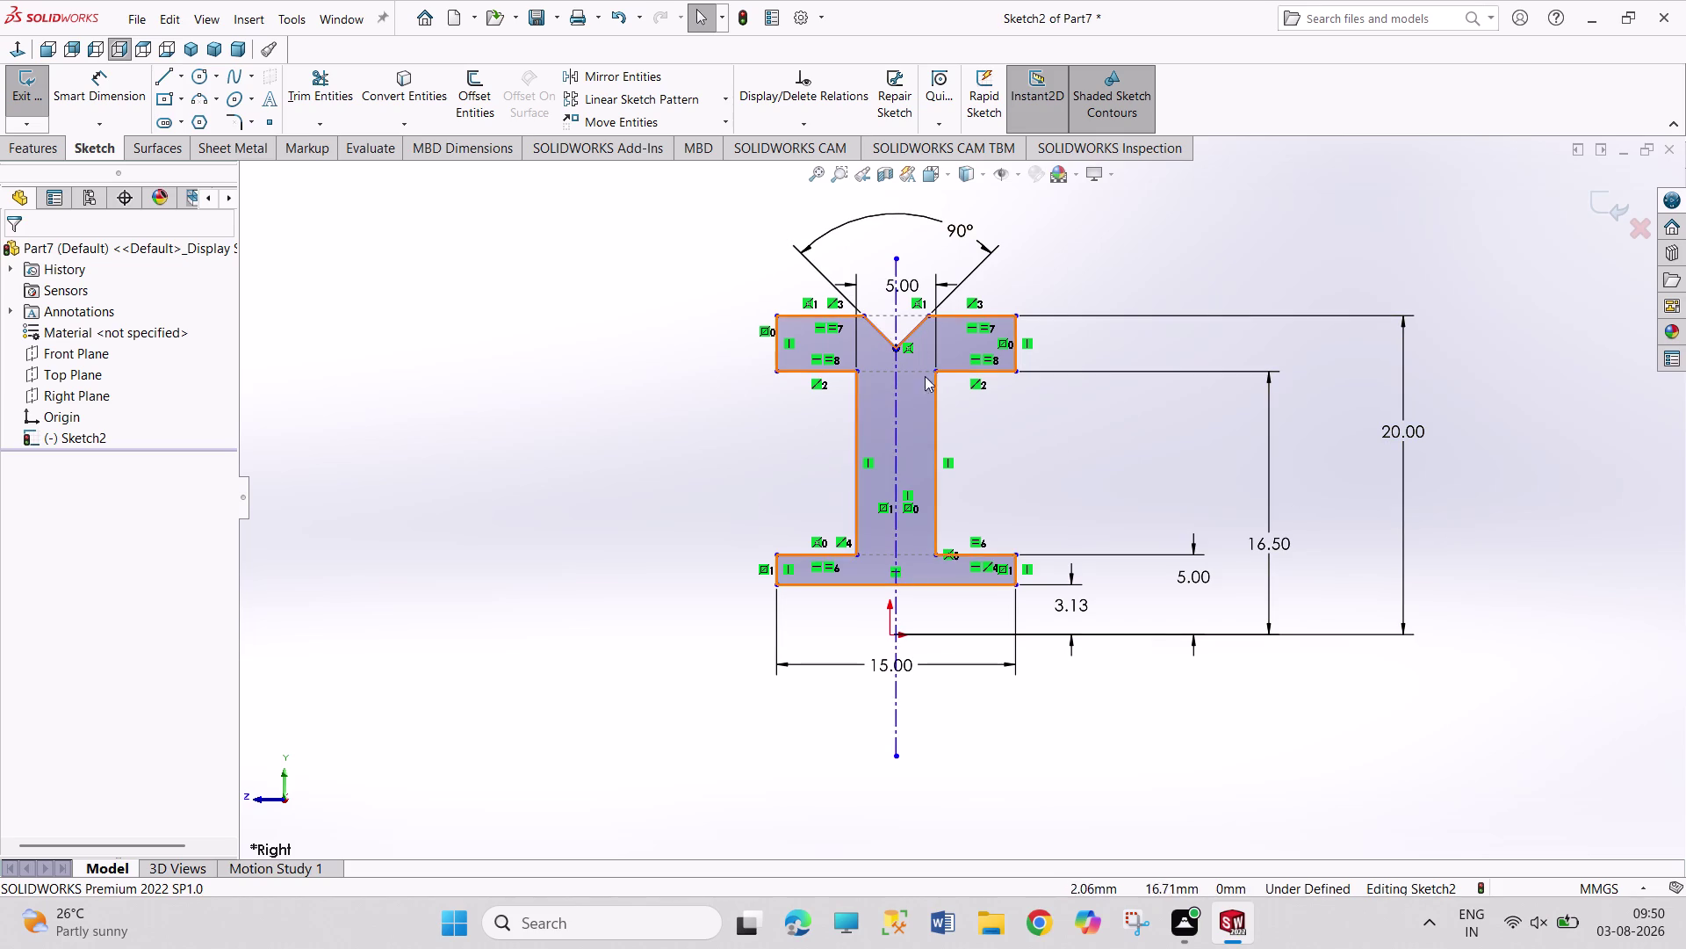
drag(939, 429, 973, 421)
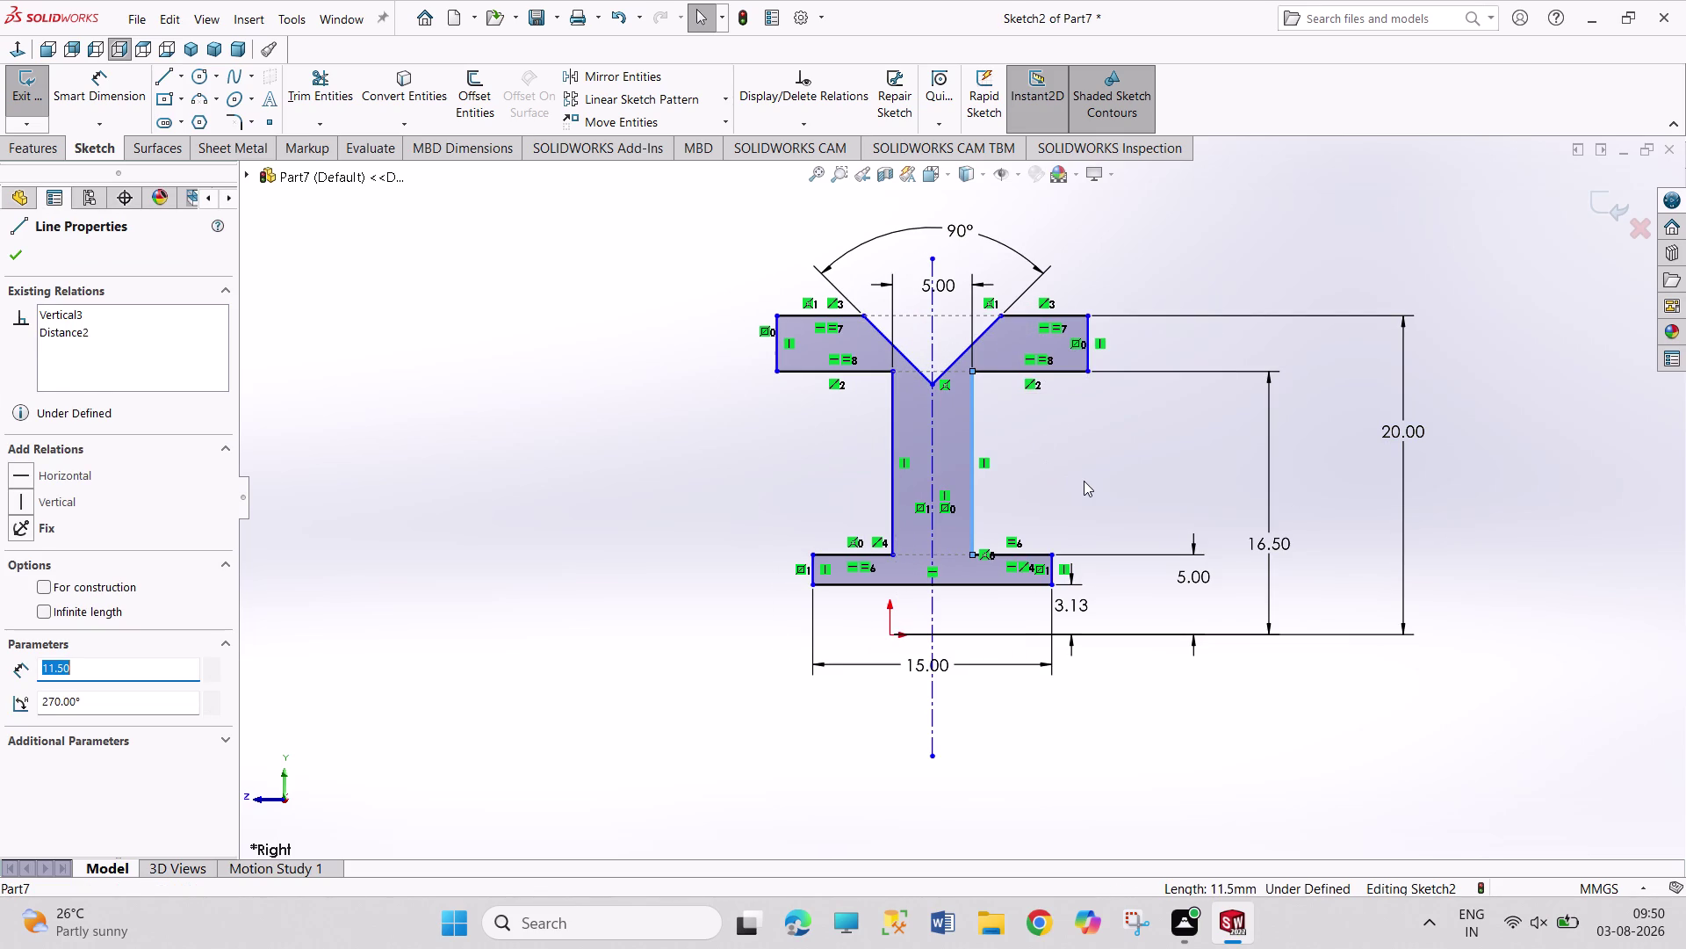
Undo the accidental profile shift and dimension the web width to 2.50 mm.
key(ctrl+z)
click(1092, 497)
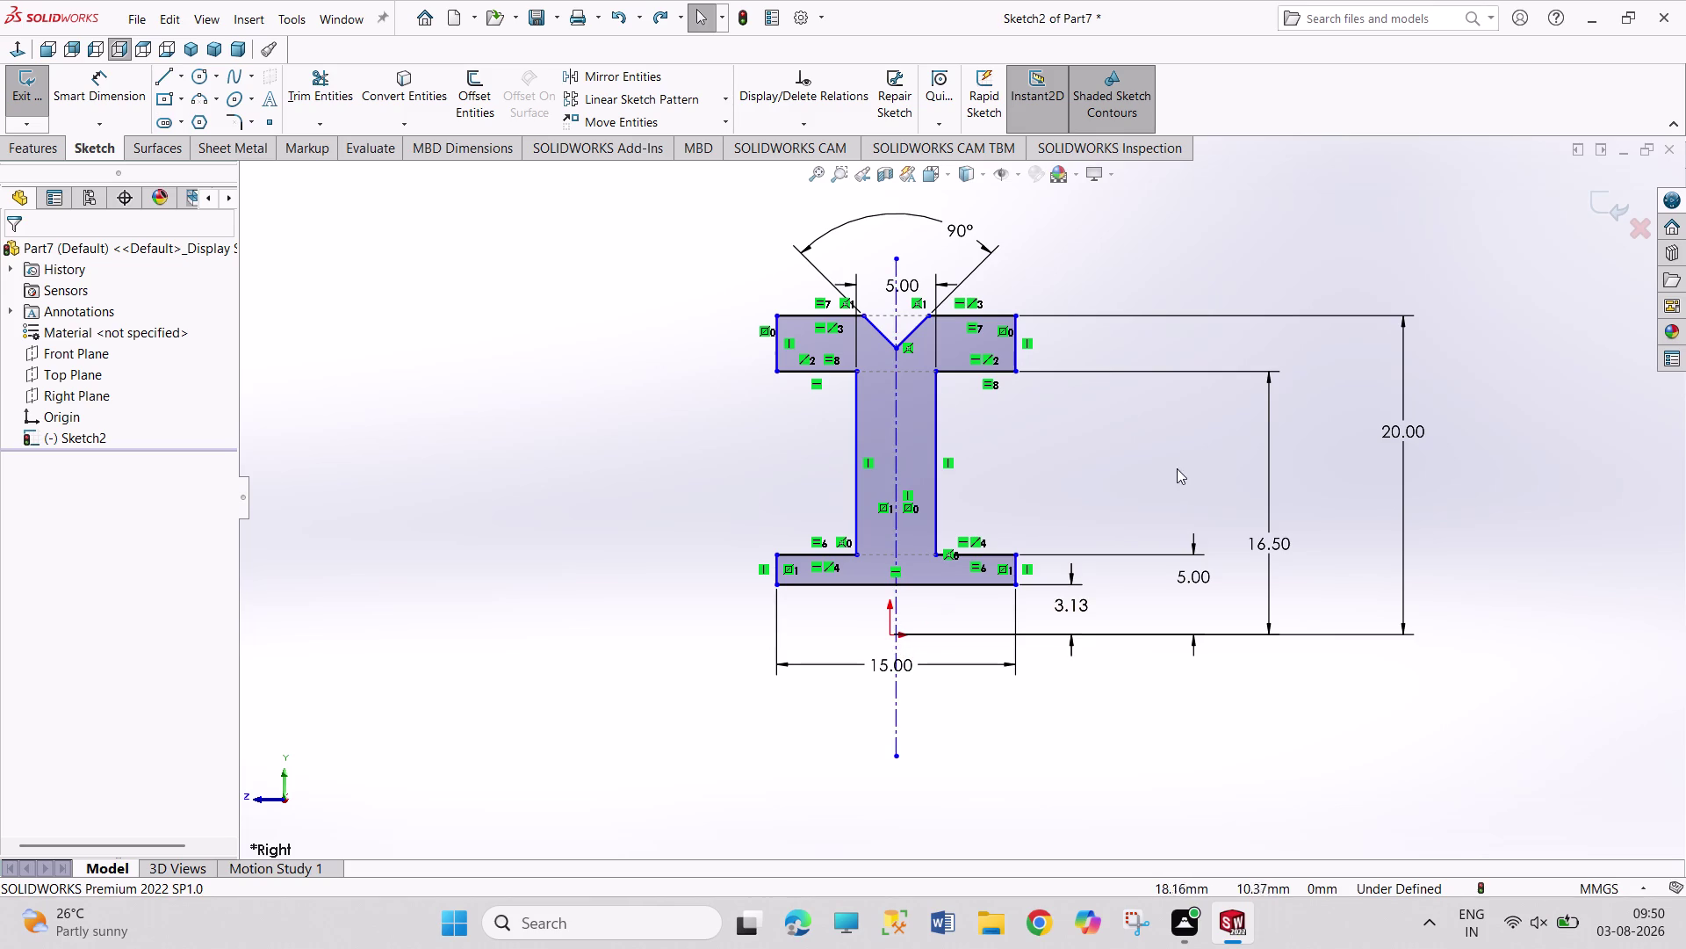
right_drag(1158, 469, 1154, 331)
click(889, 639)
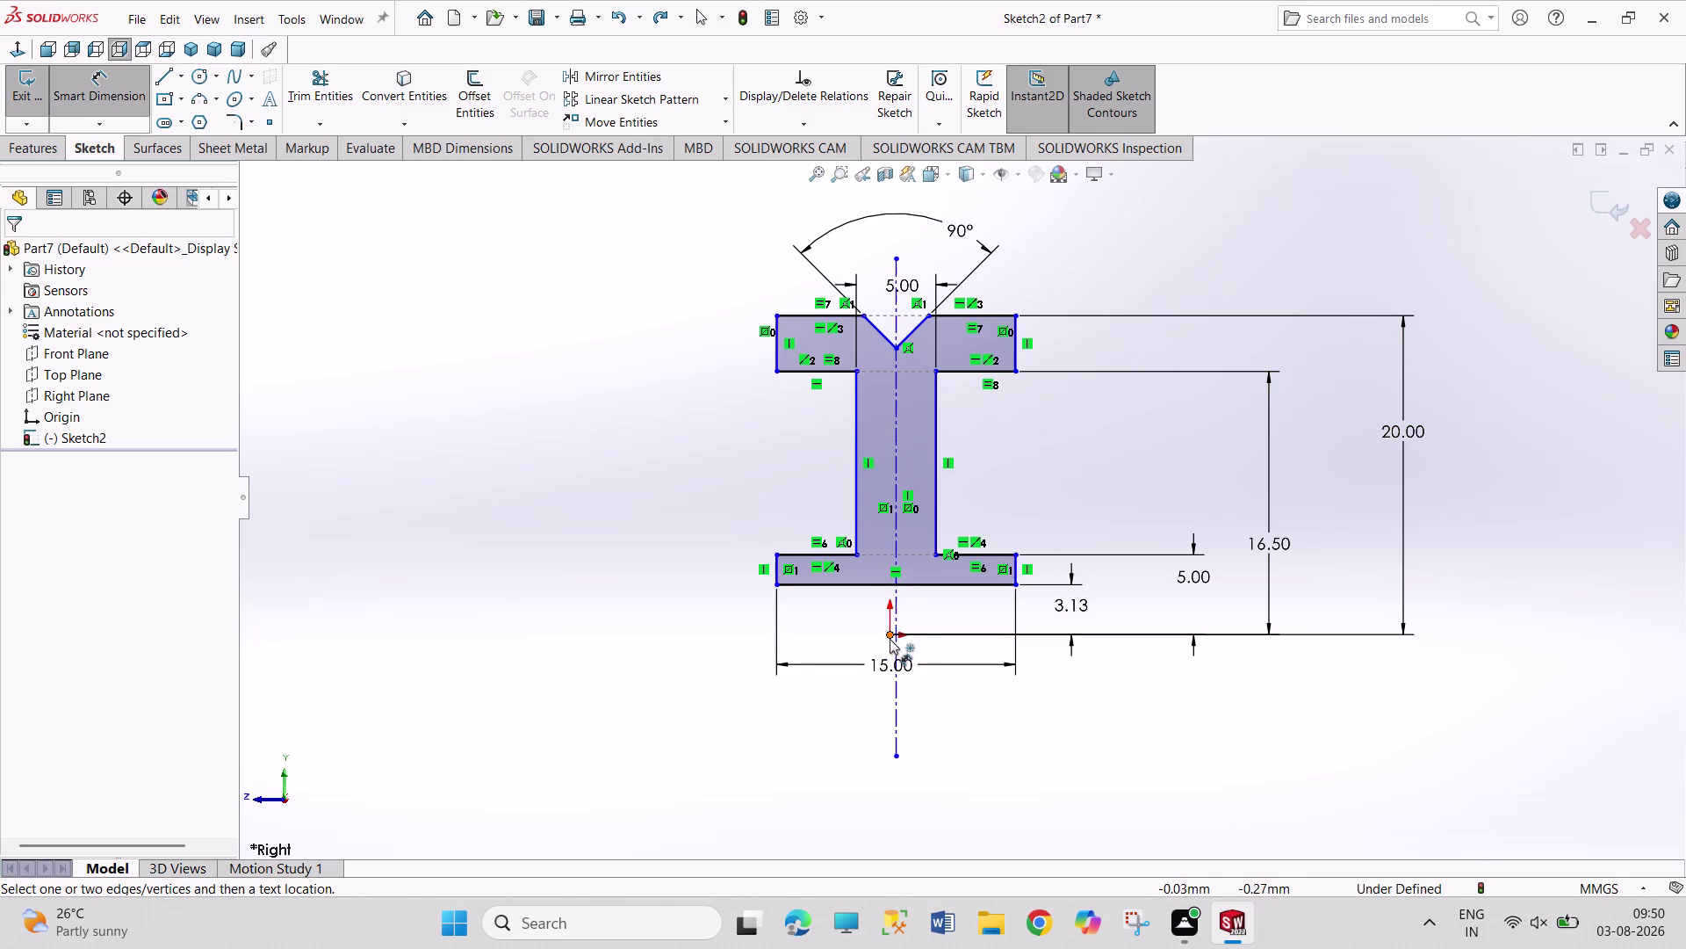
click(937, 481)
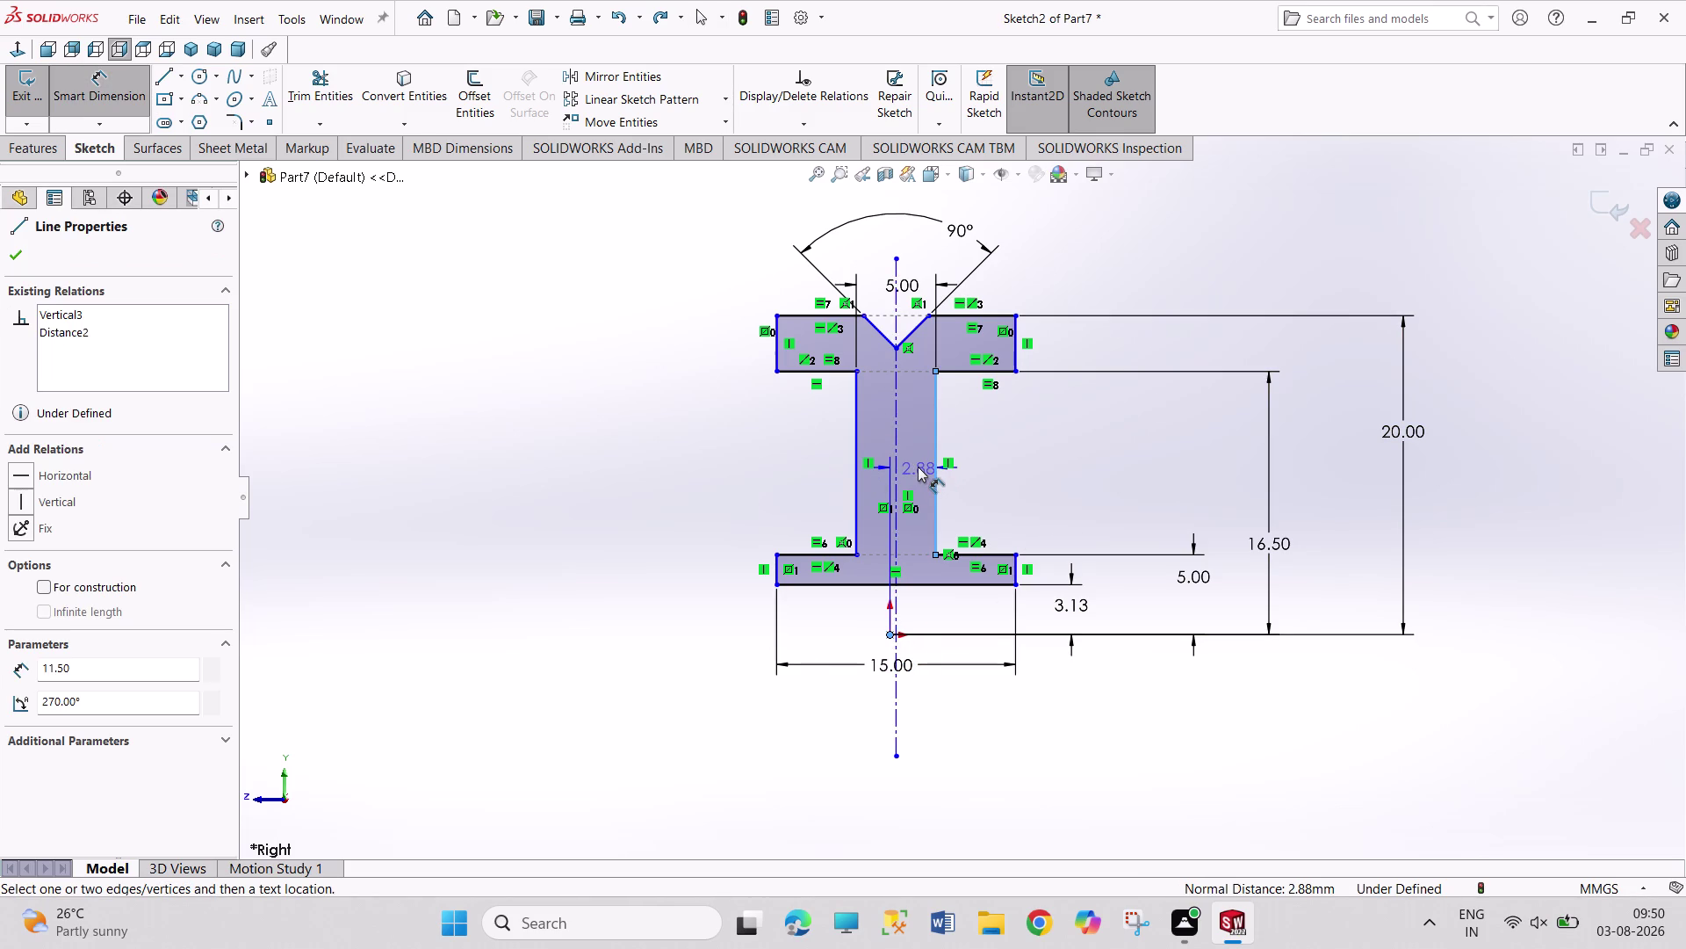
click(918, 466)
text(2)
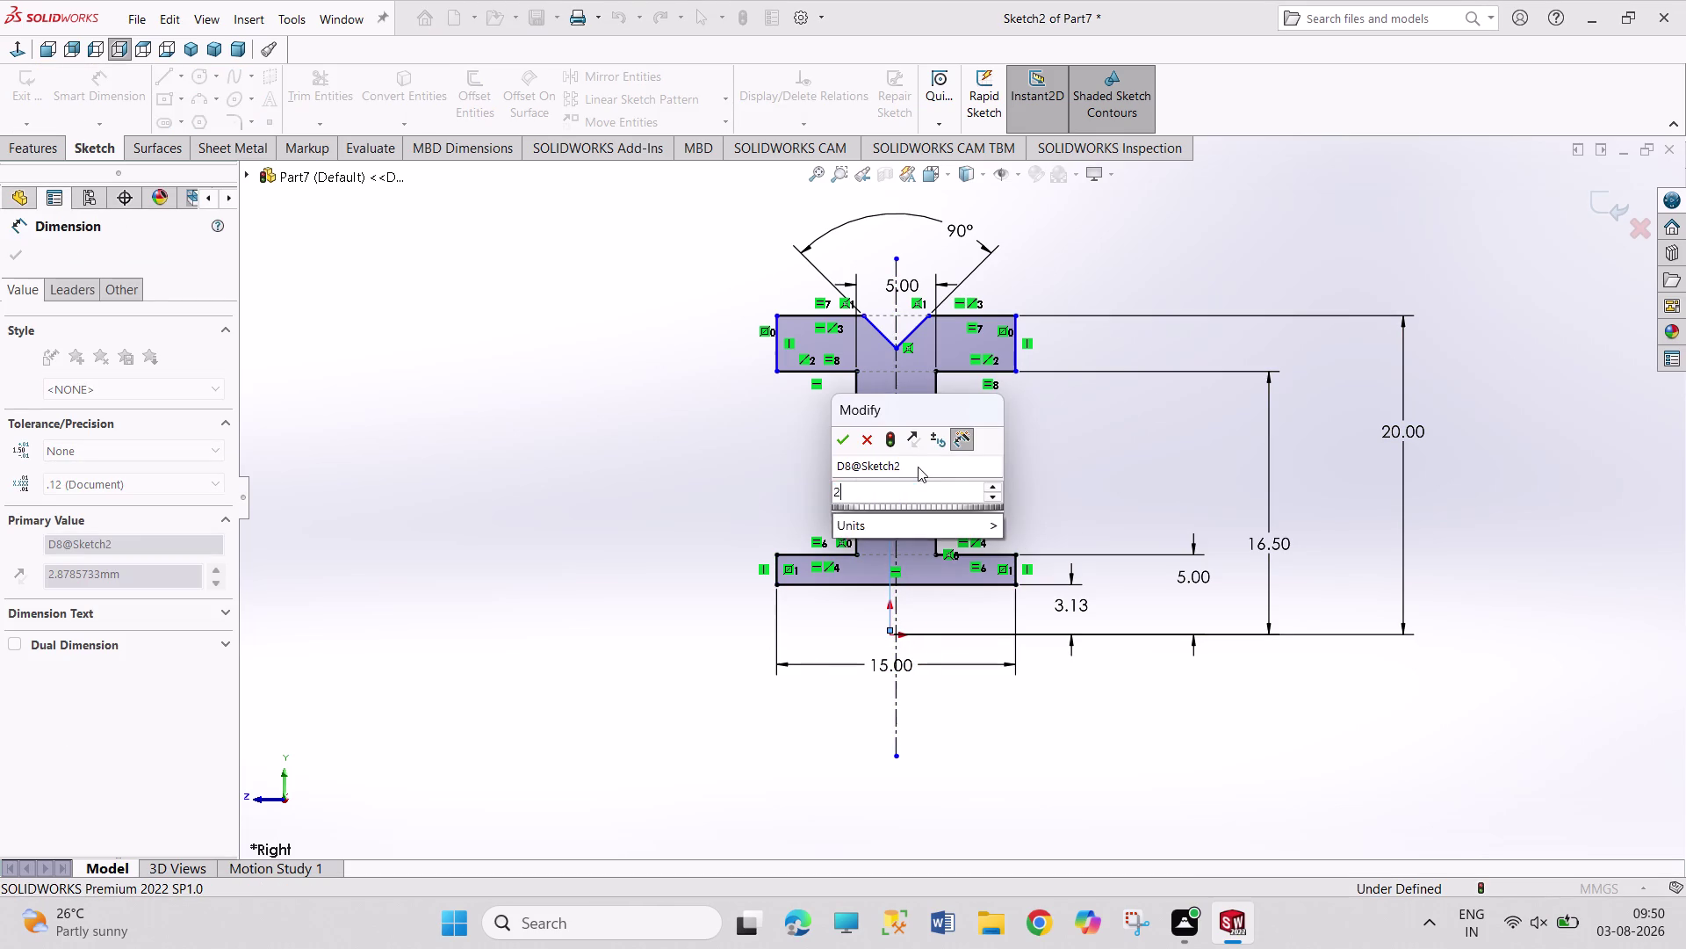
text(.5)
key(Return)
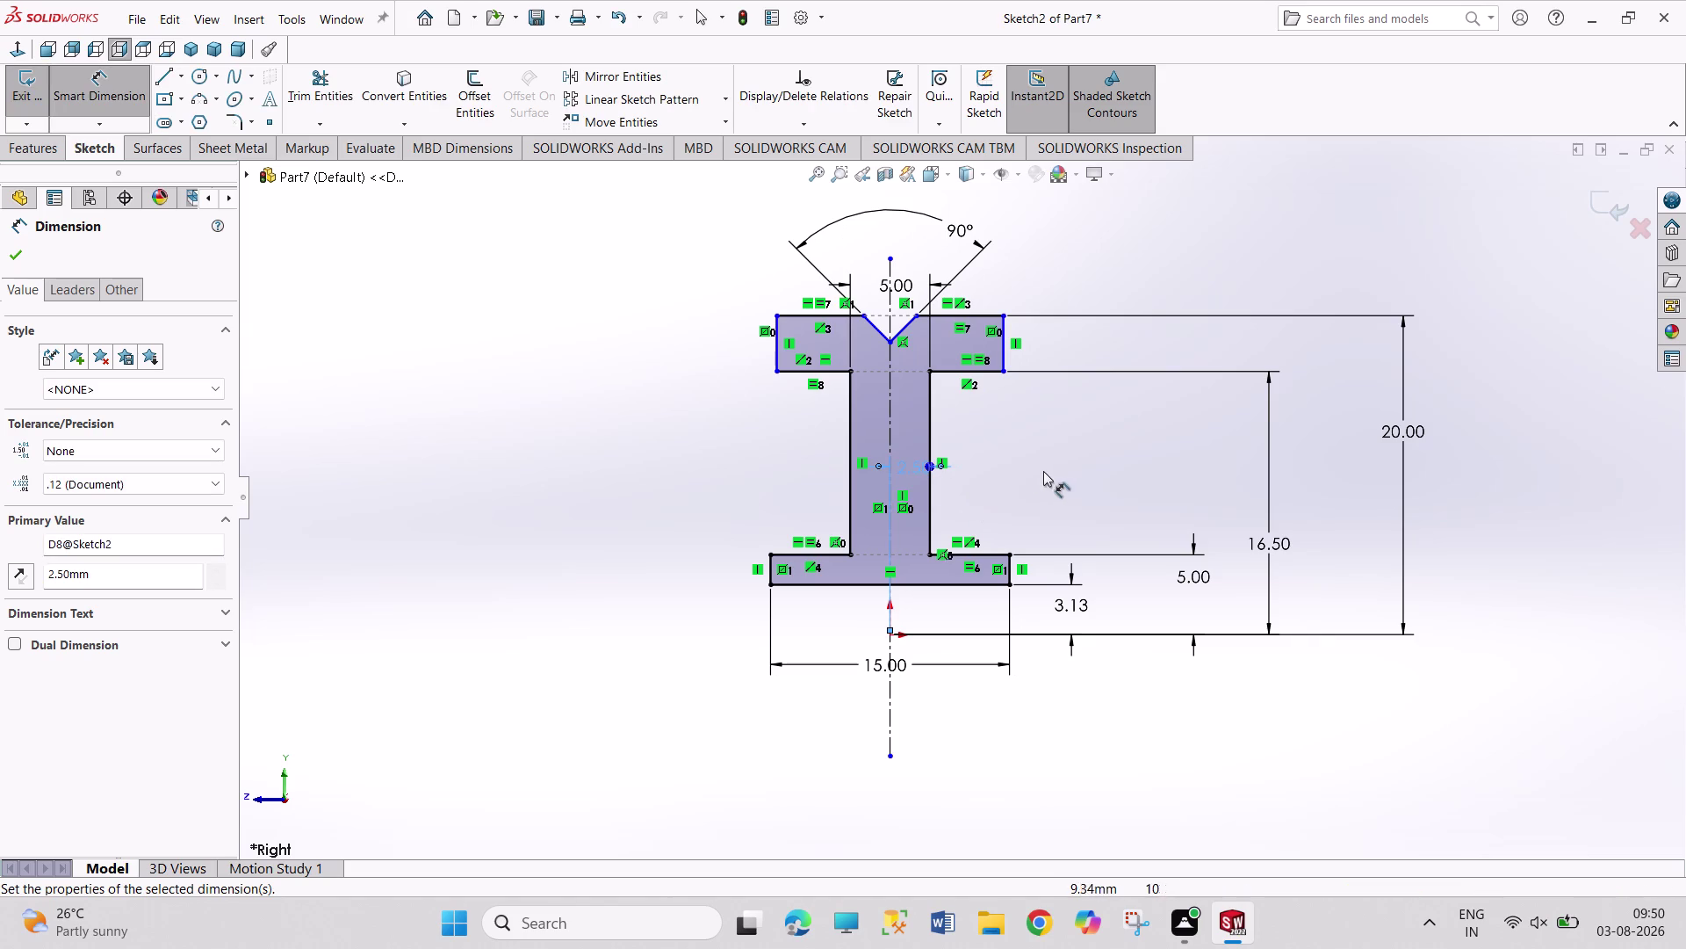
right_click(1044, 471)
click(1064, 526)
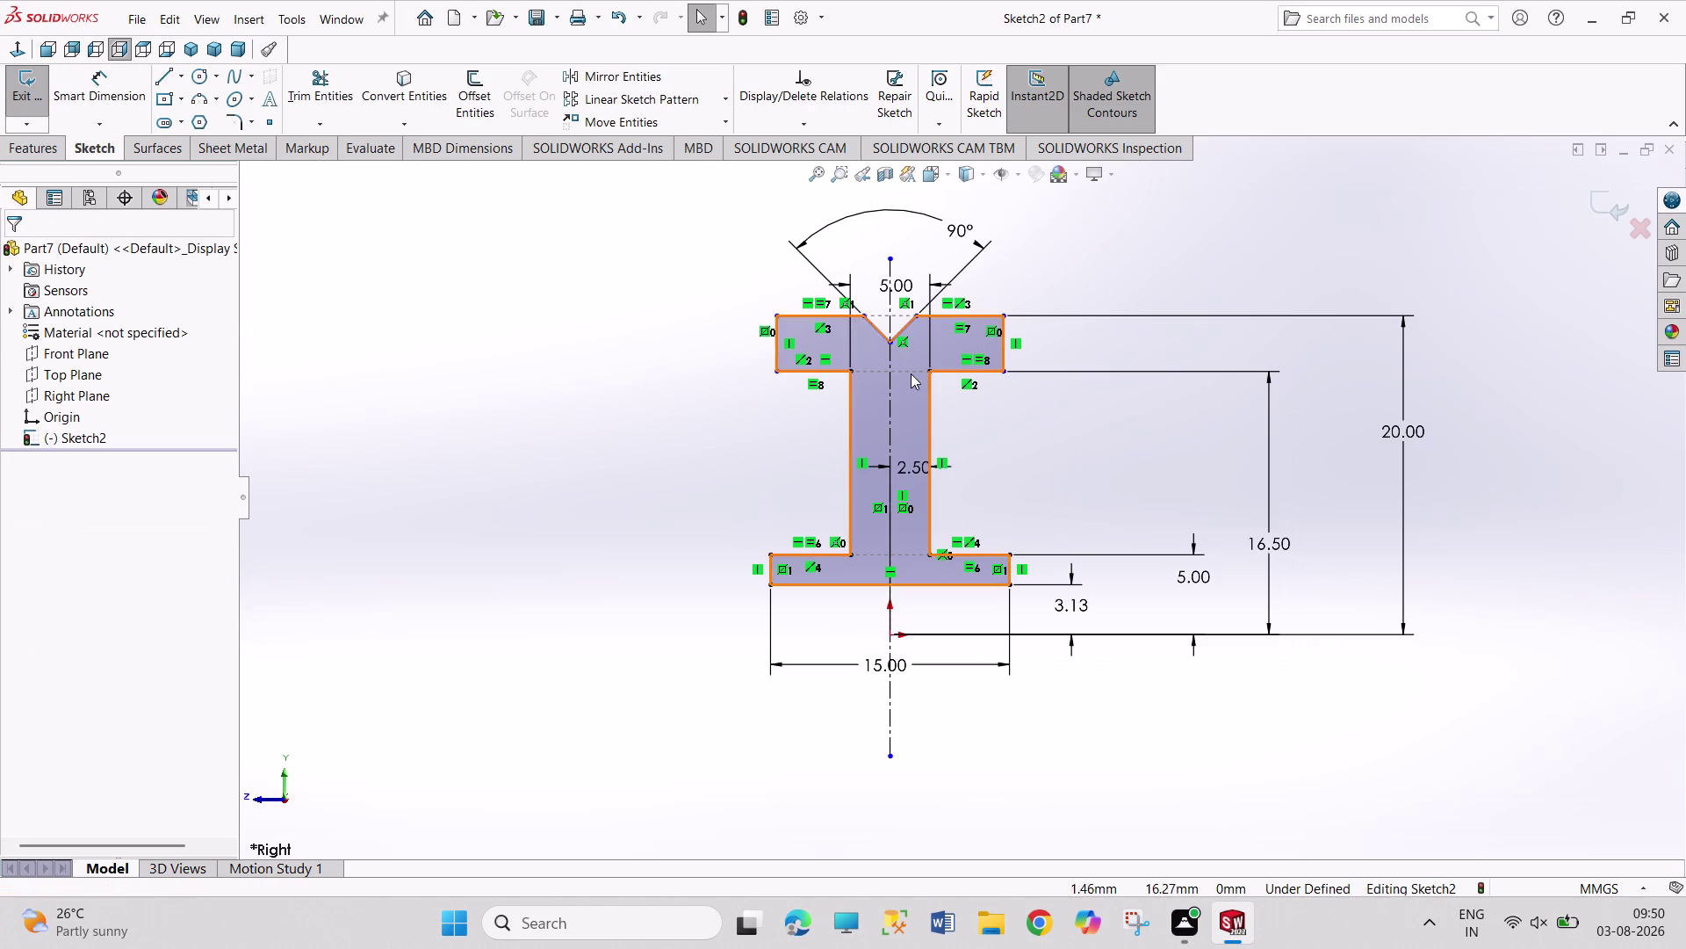
Apply a Vertical relation between the notch's bottom point and the origin, then undo it.
click(889, 340)
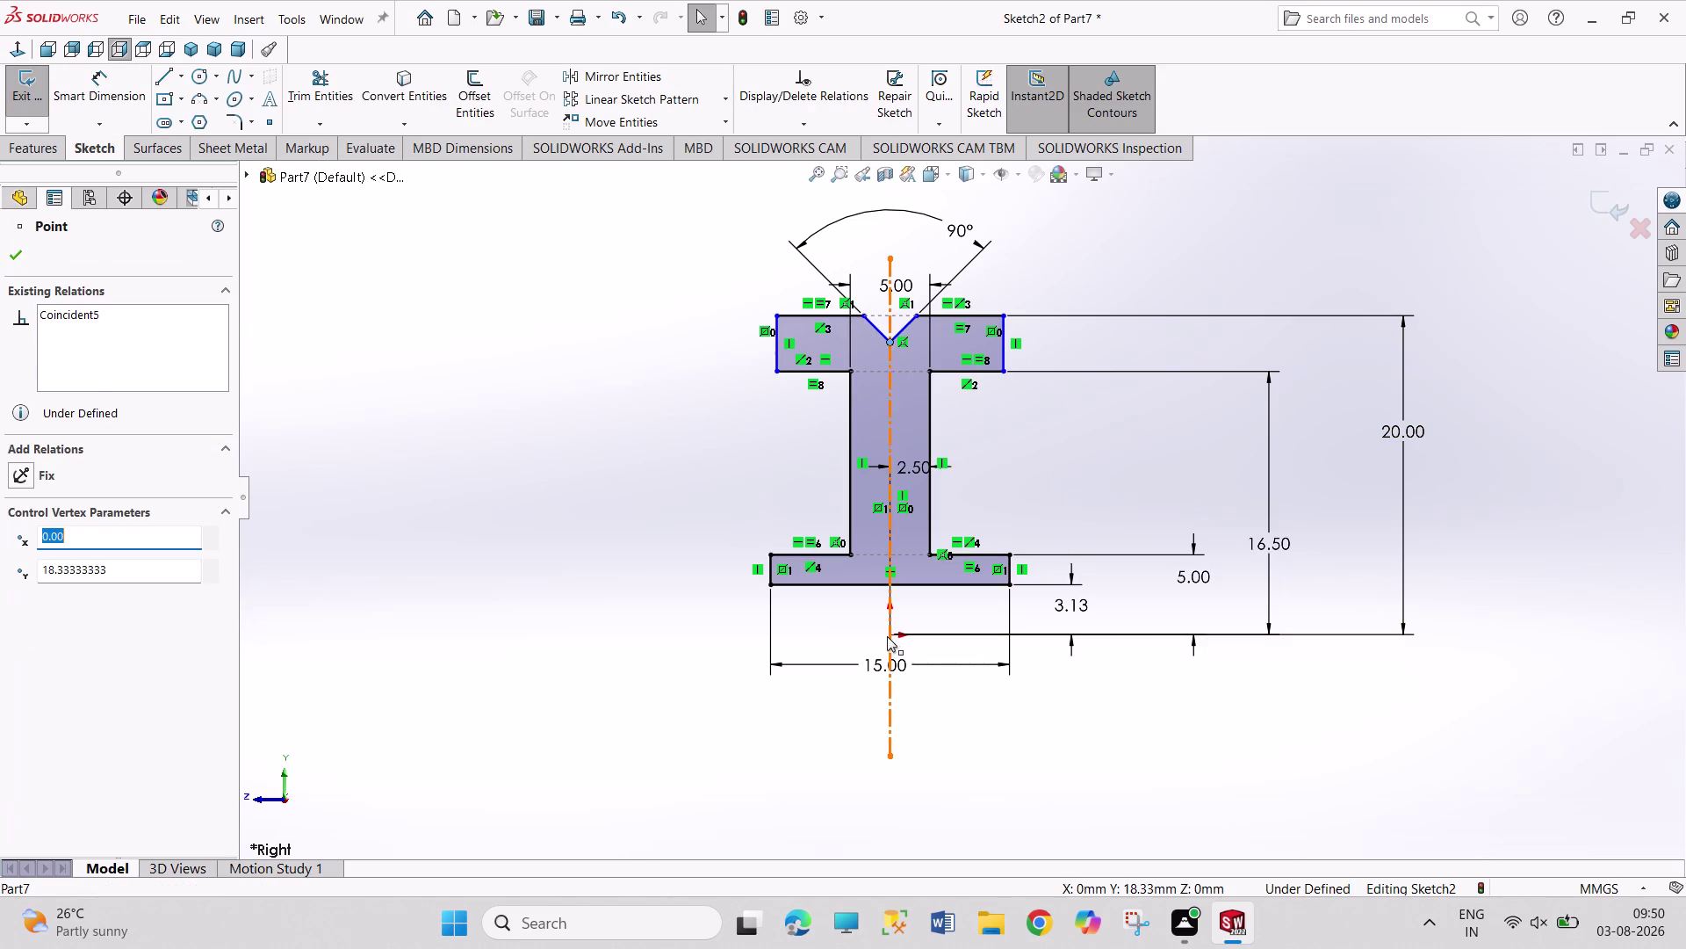
click(887, 636)
click(67, 588)
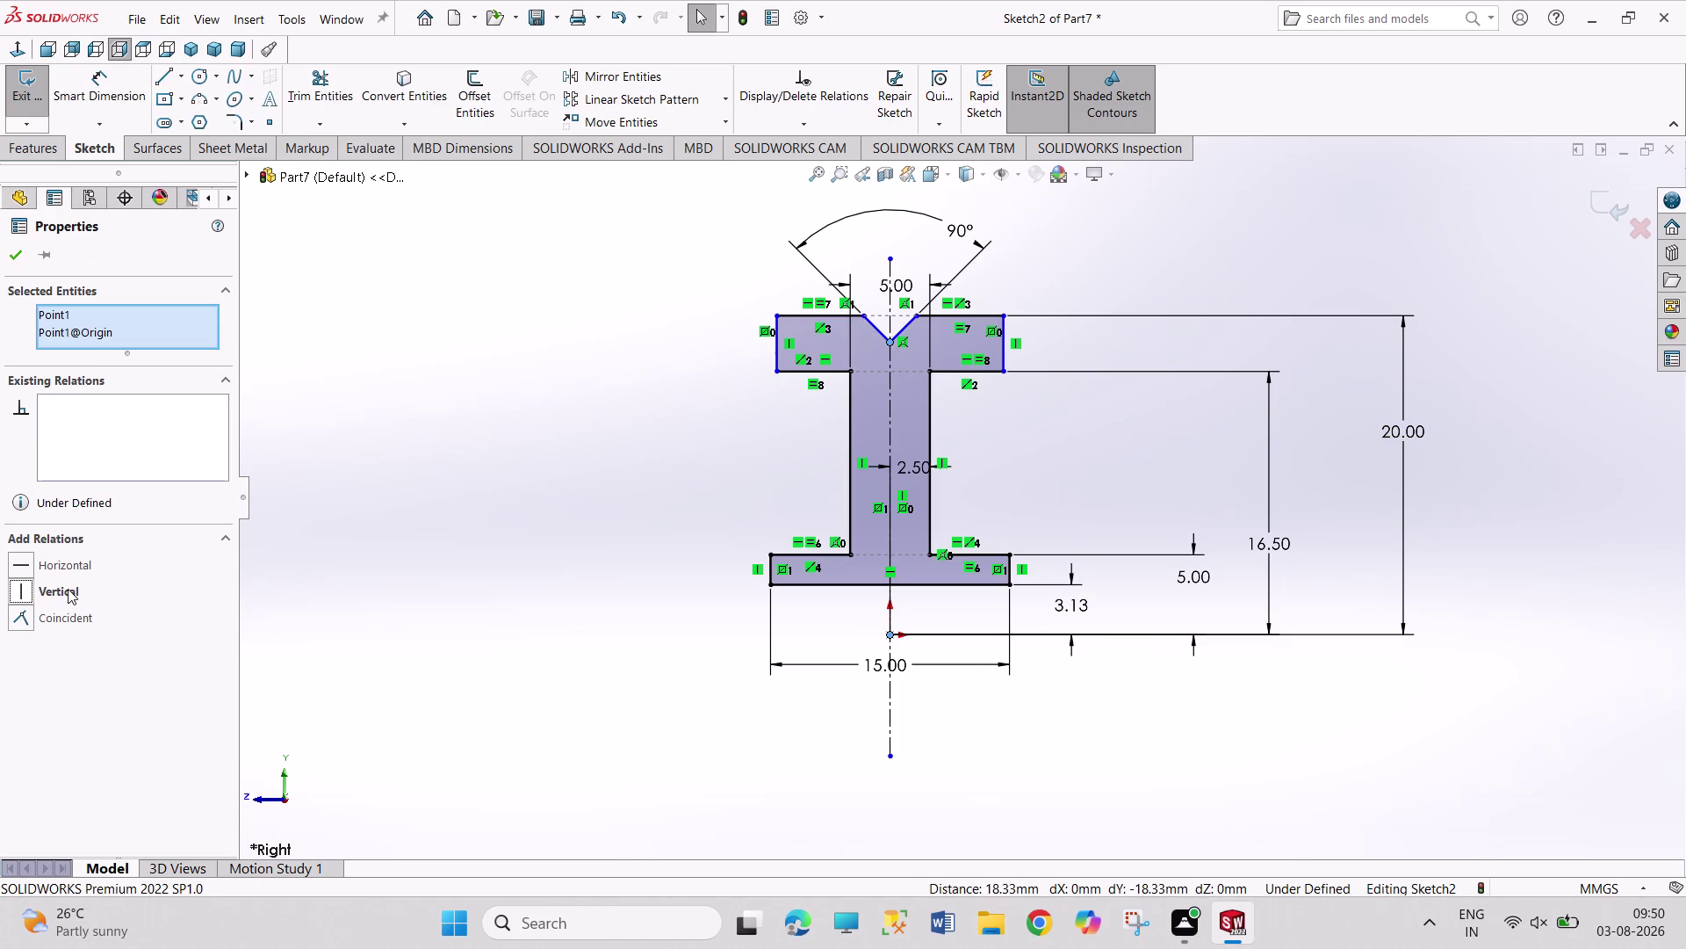
click(401, 542)
key(ctrl+z)
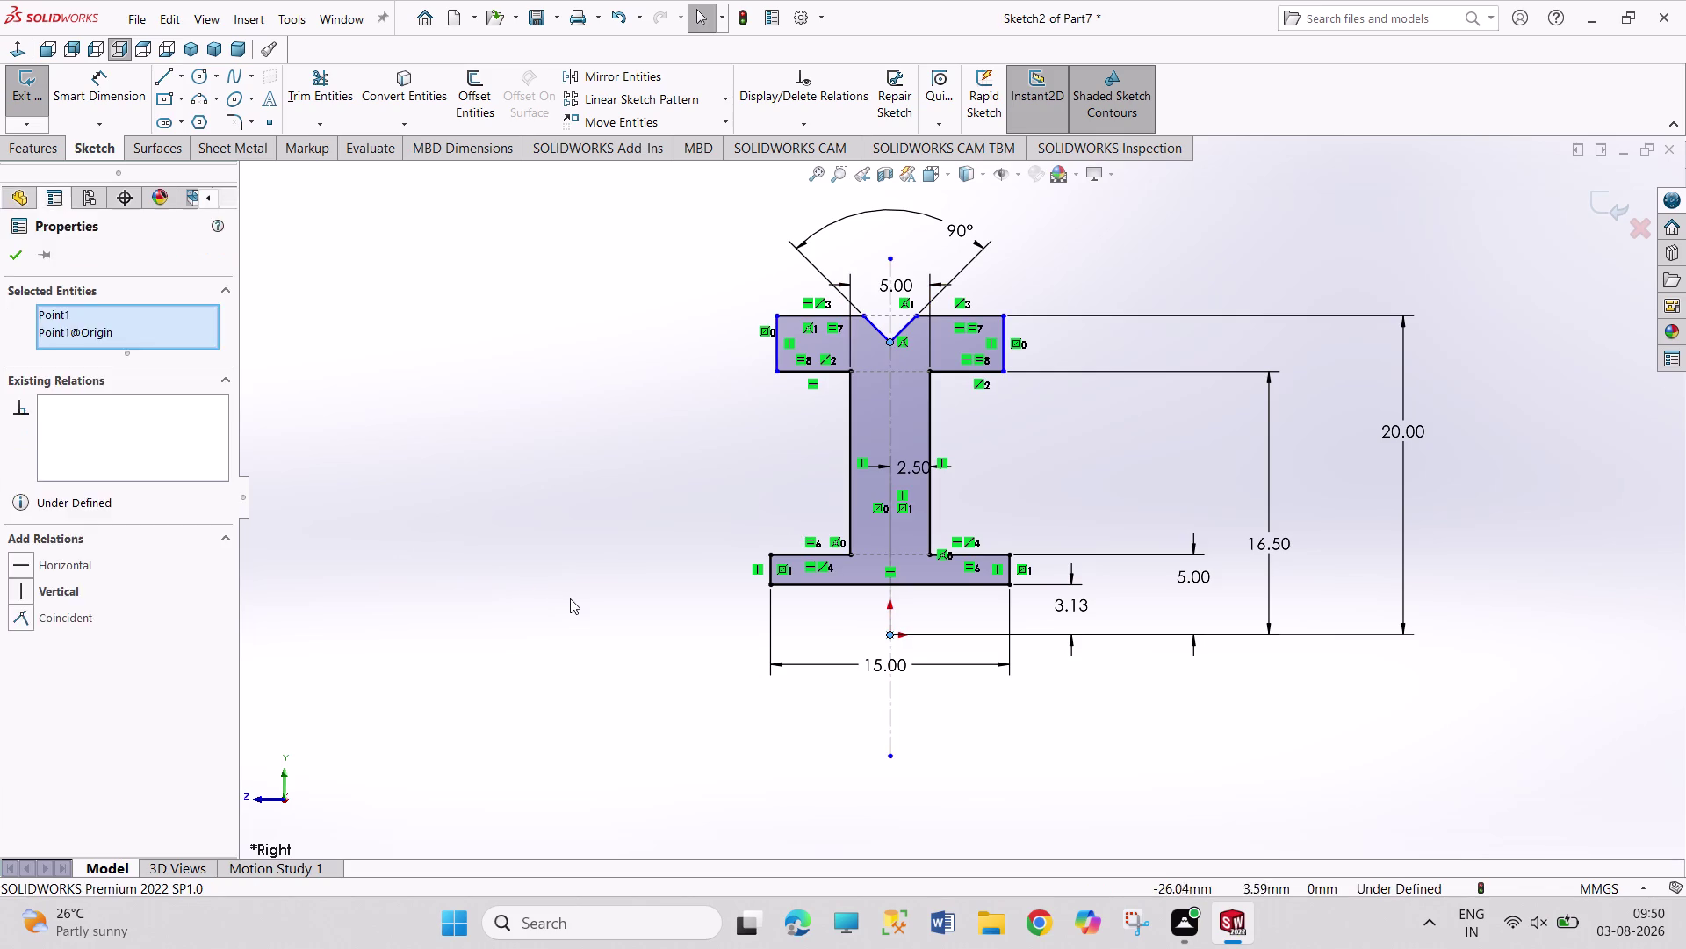
click(570, 598)
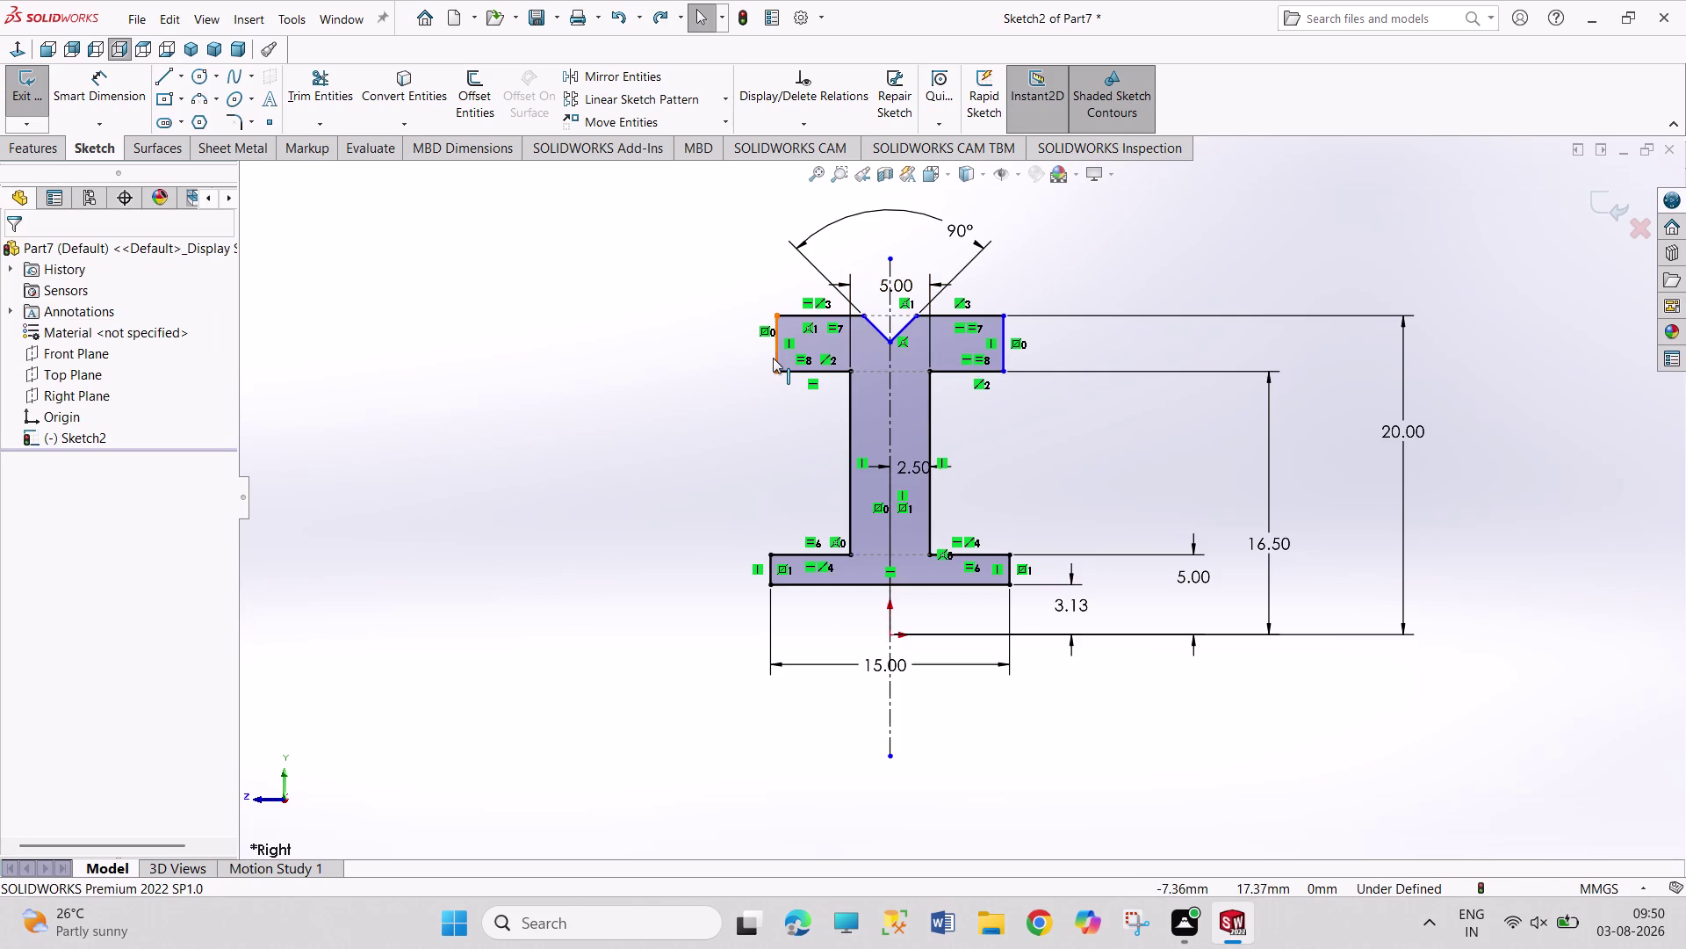
right_drag(697, 463, 697, 401)
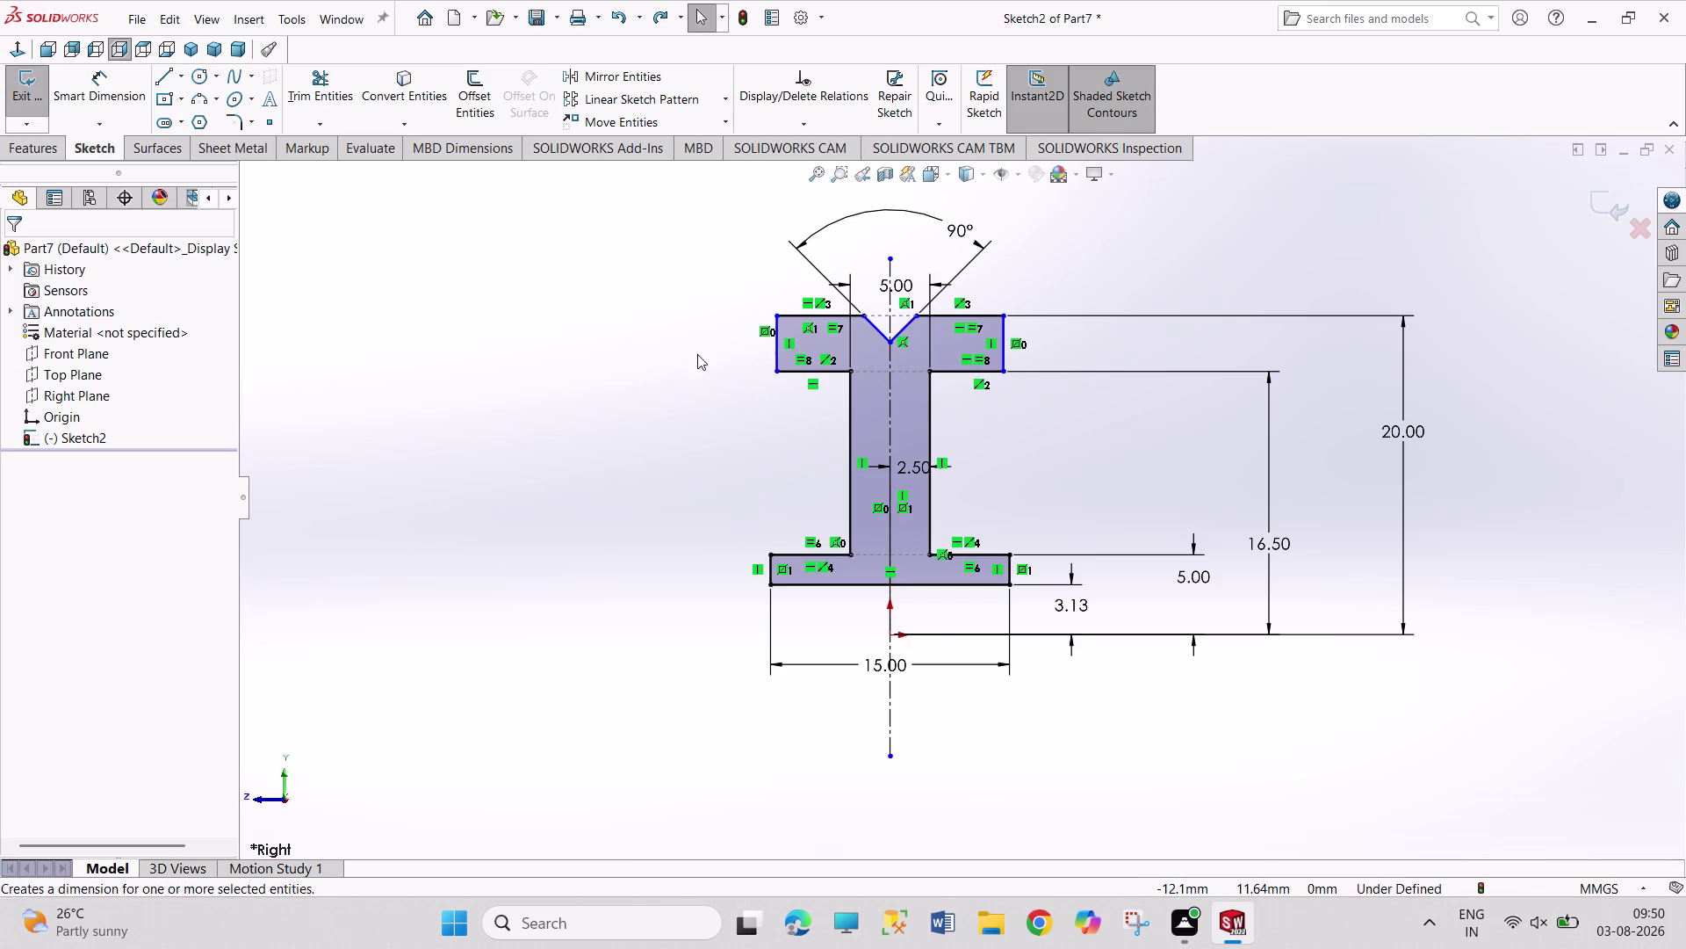
Add a 7.50 half-width dimension from the origin to the flange's right edge.
right_drag(698, 402, 696, 326)
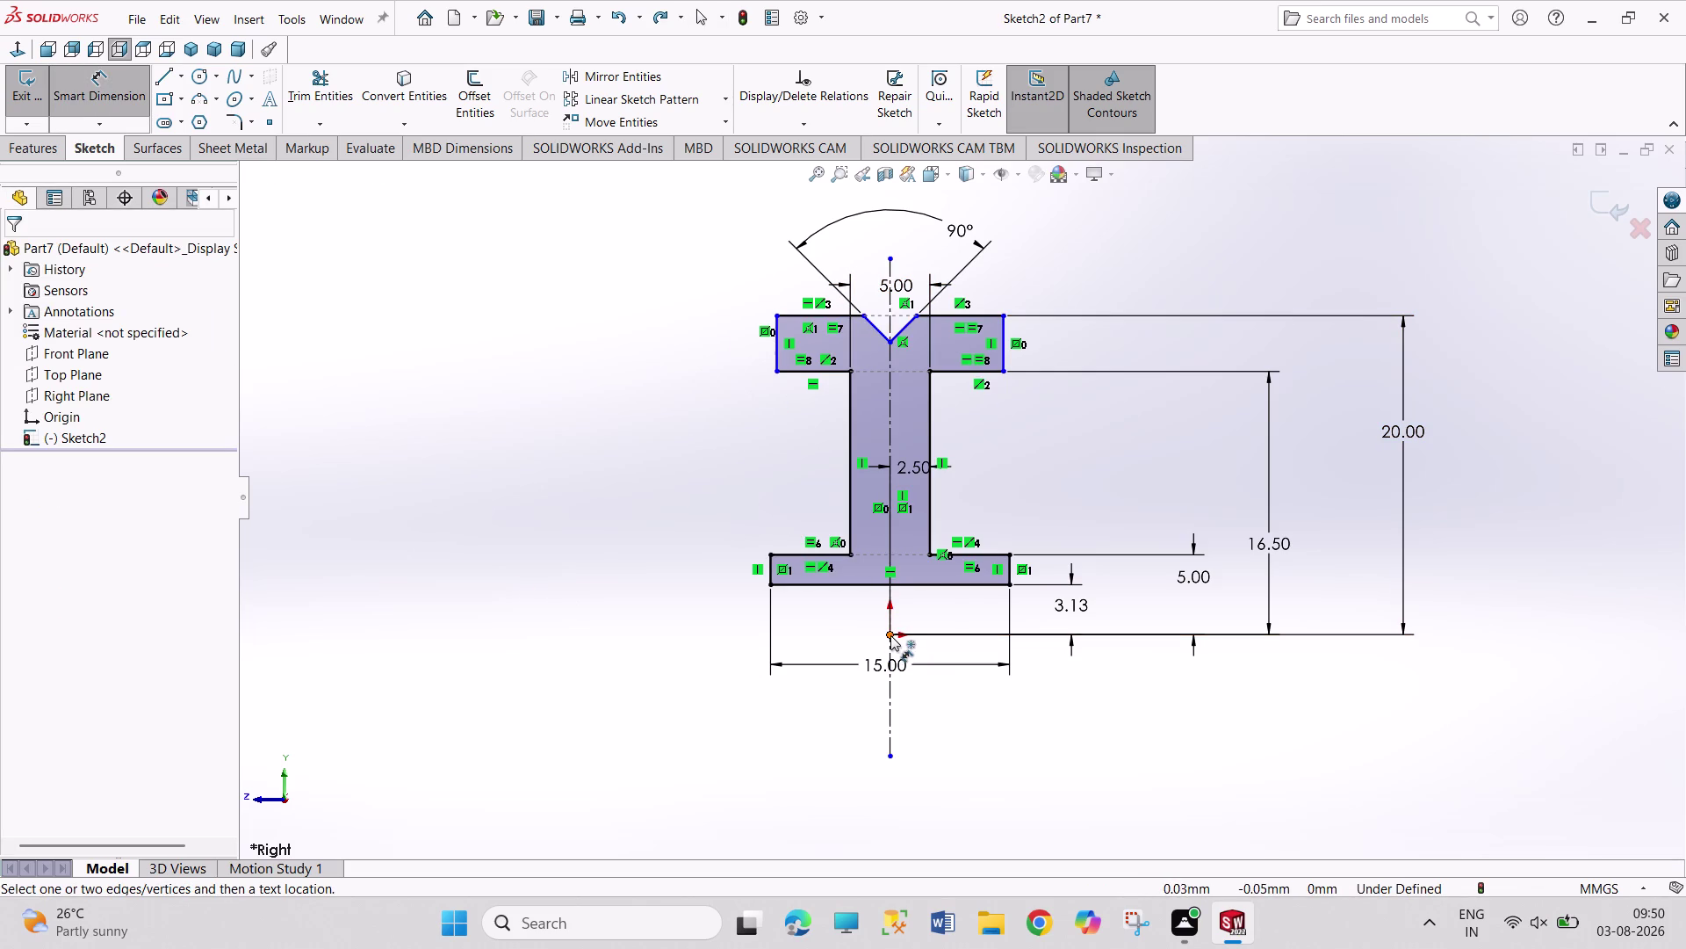
click(890, 635)
click(1007, 357)
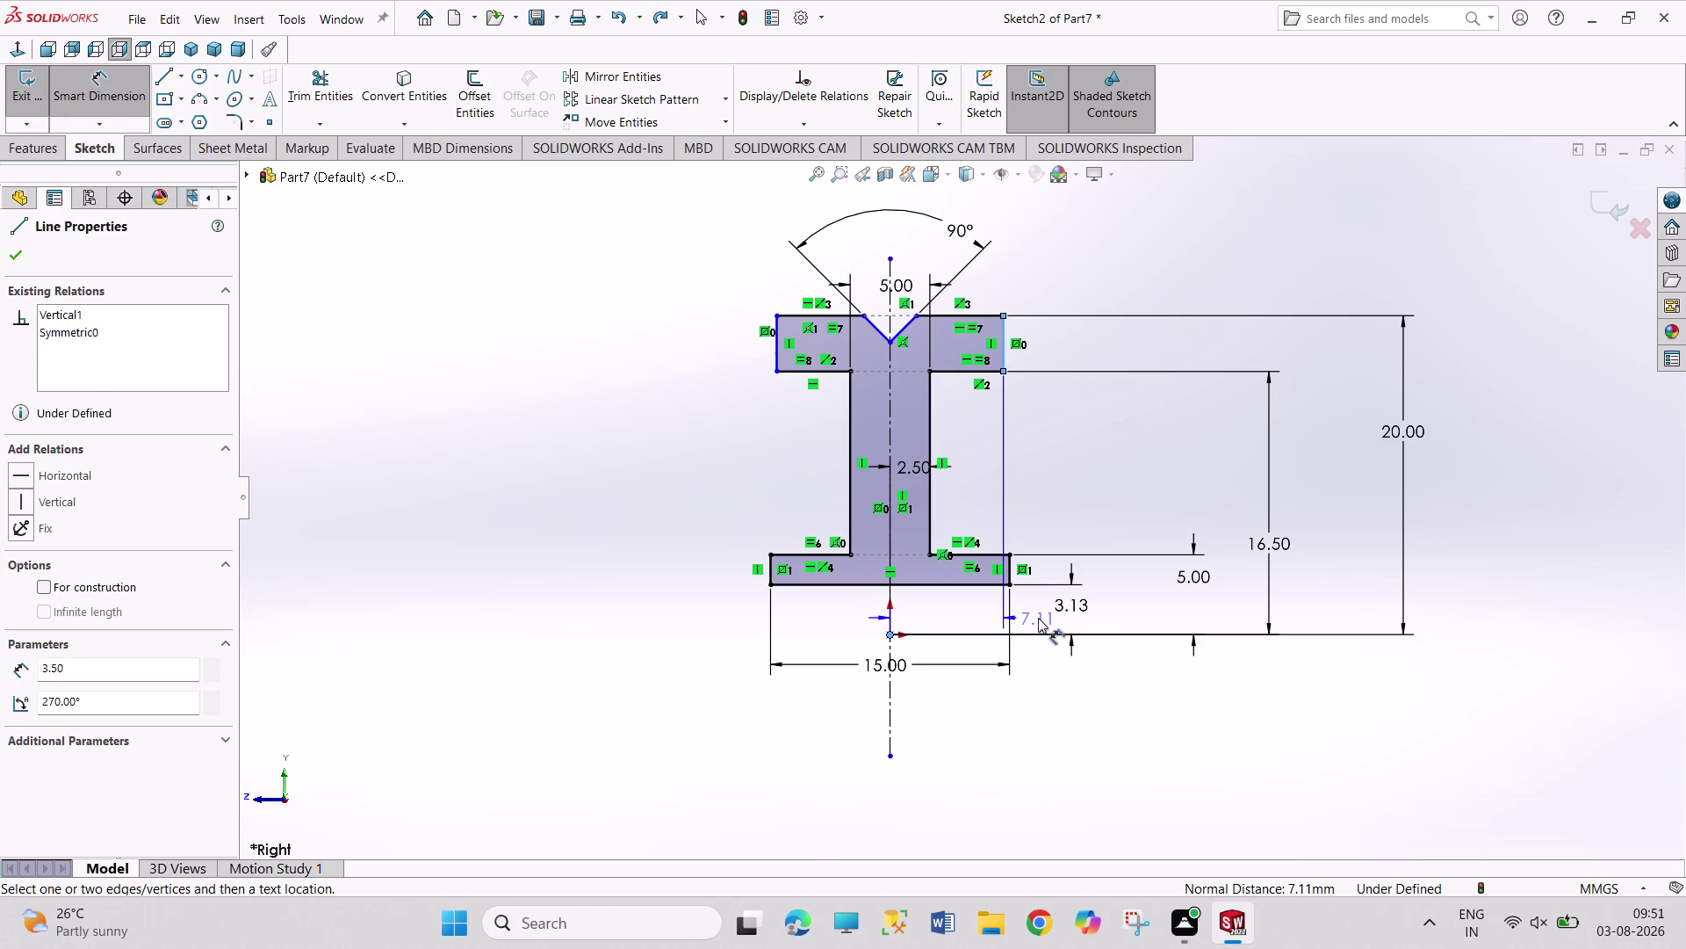
click(1038, 618)
text(7)
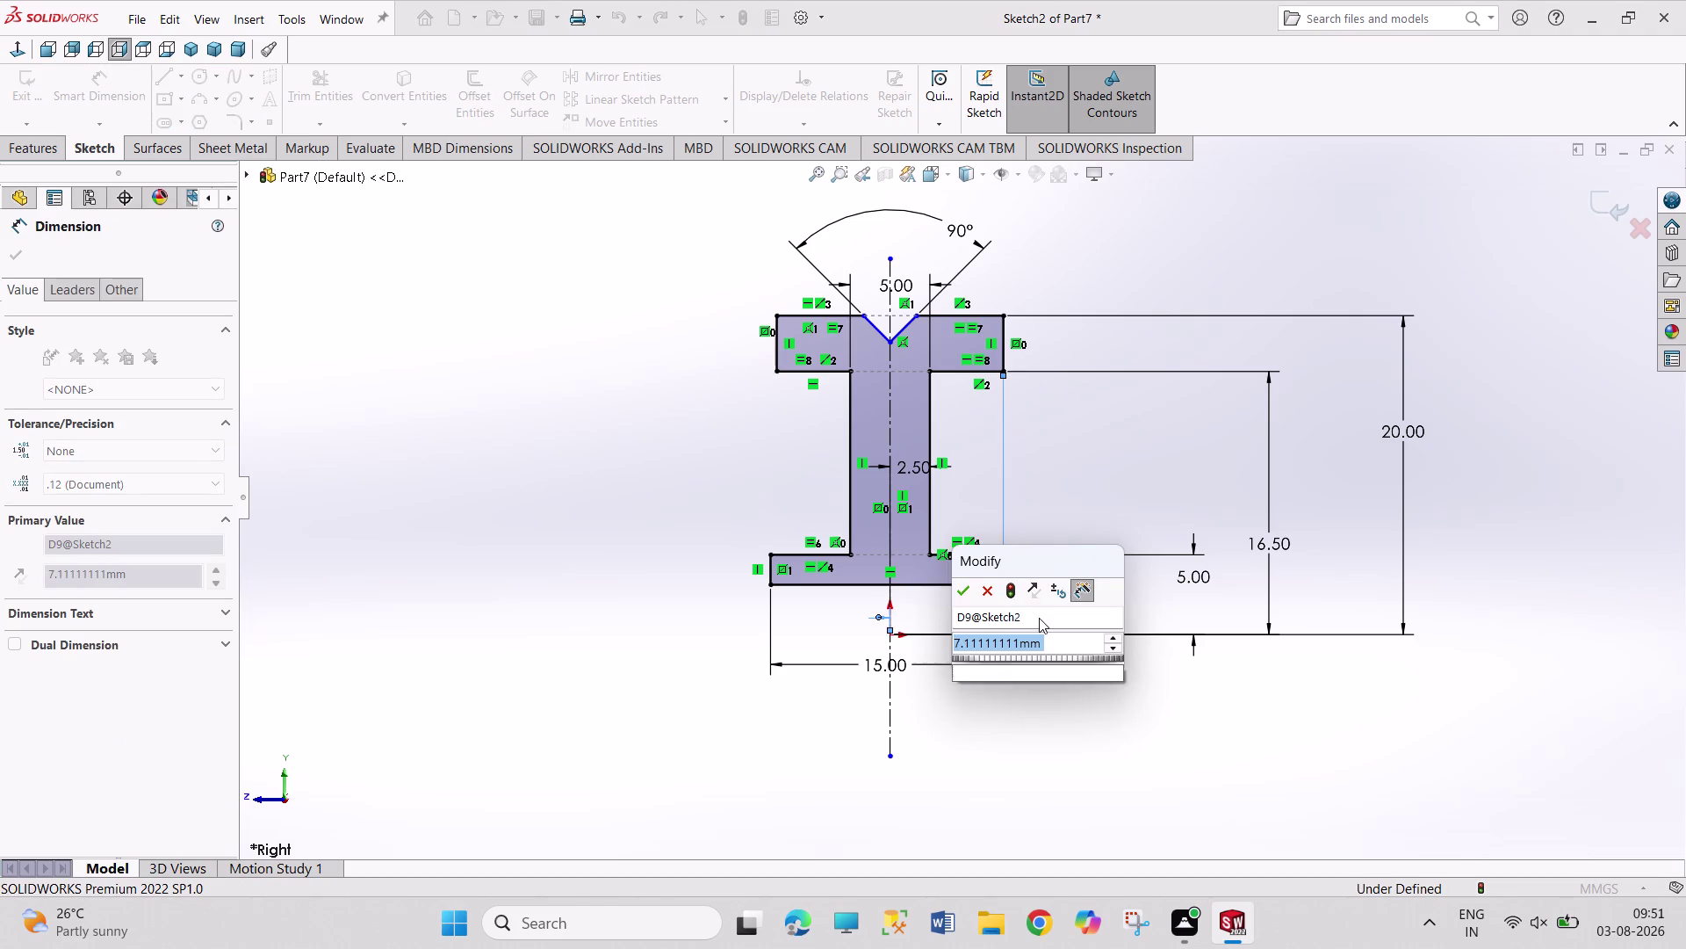
text(.5)
key(Return)
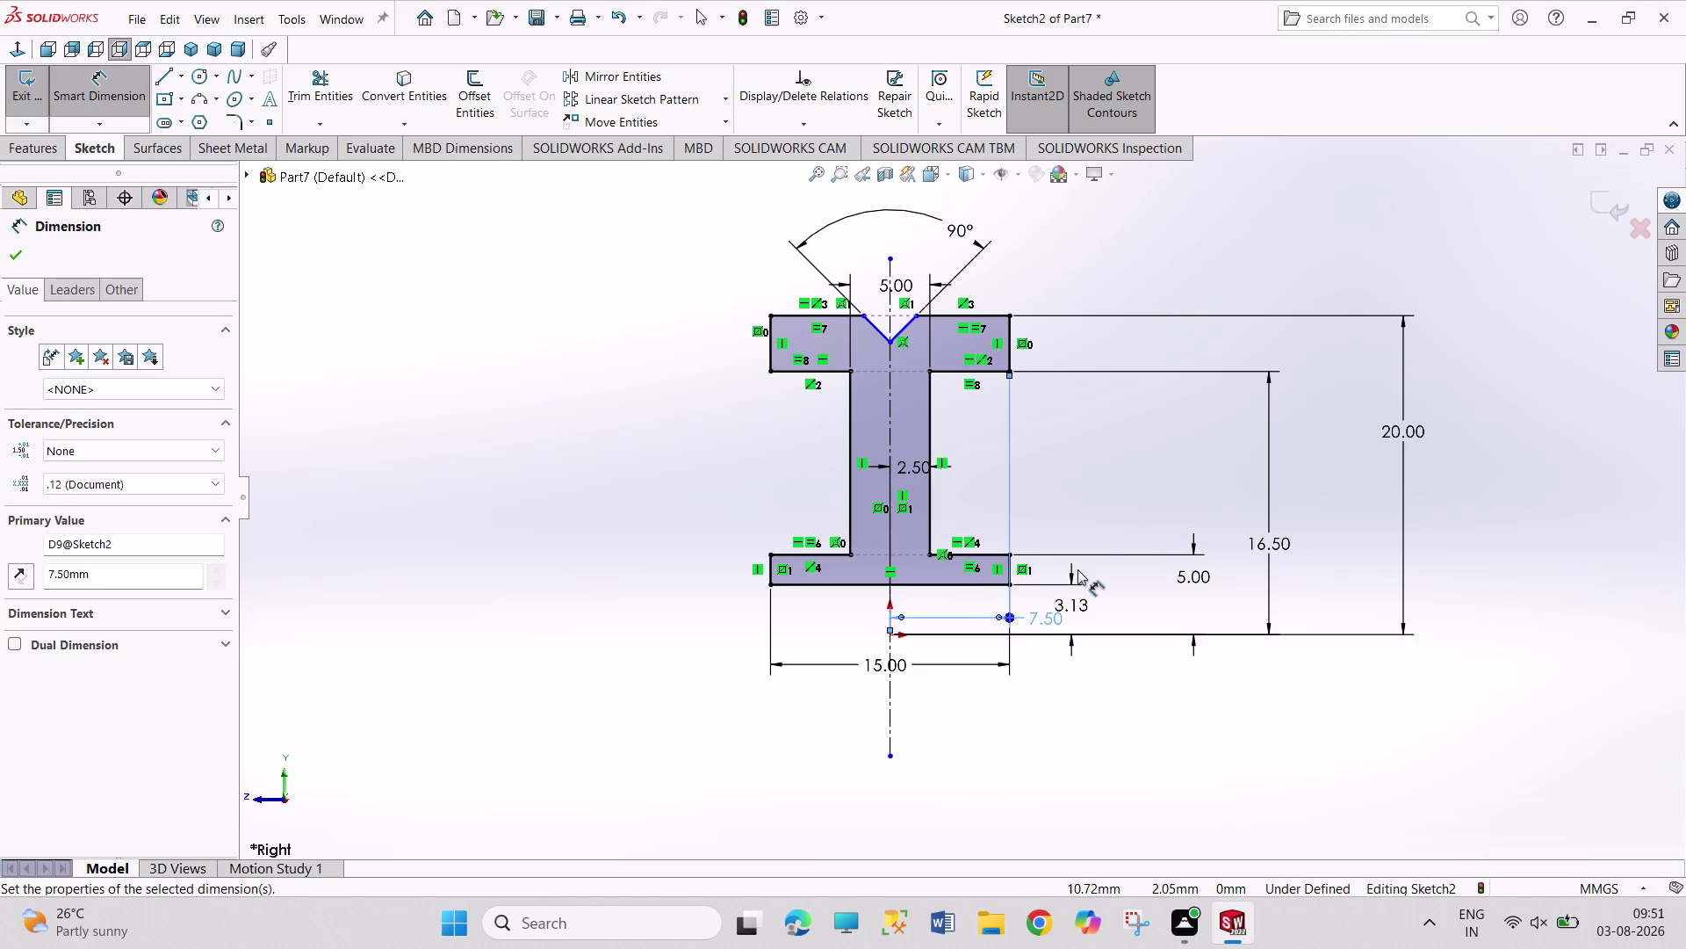
right_click(1121, 464)
click(1135, 518)
Move the 15.00 base-width dimension further below the profile.
click(1113, 451)
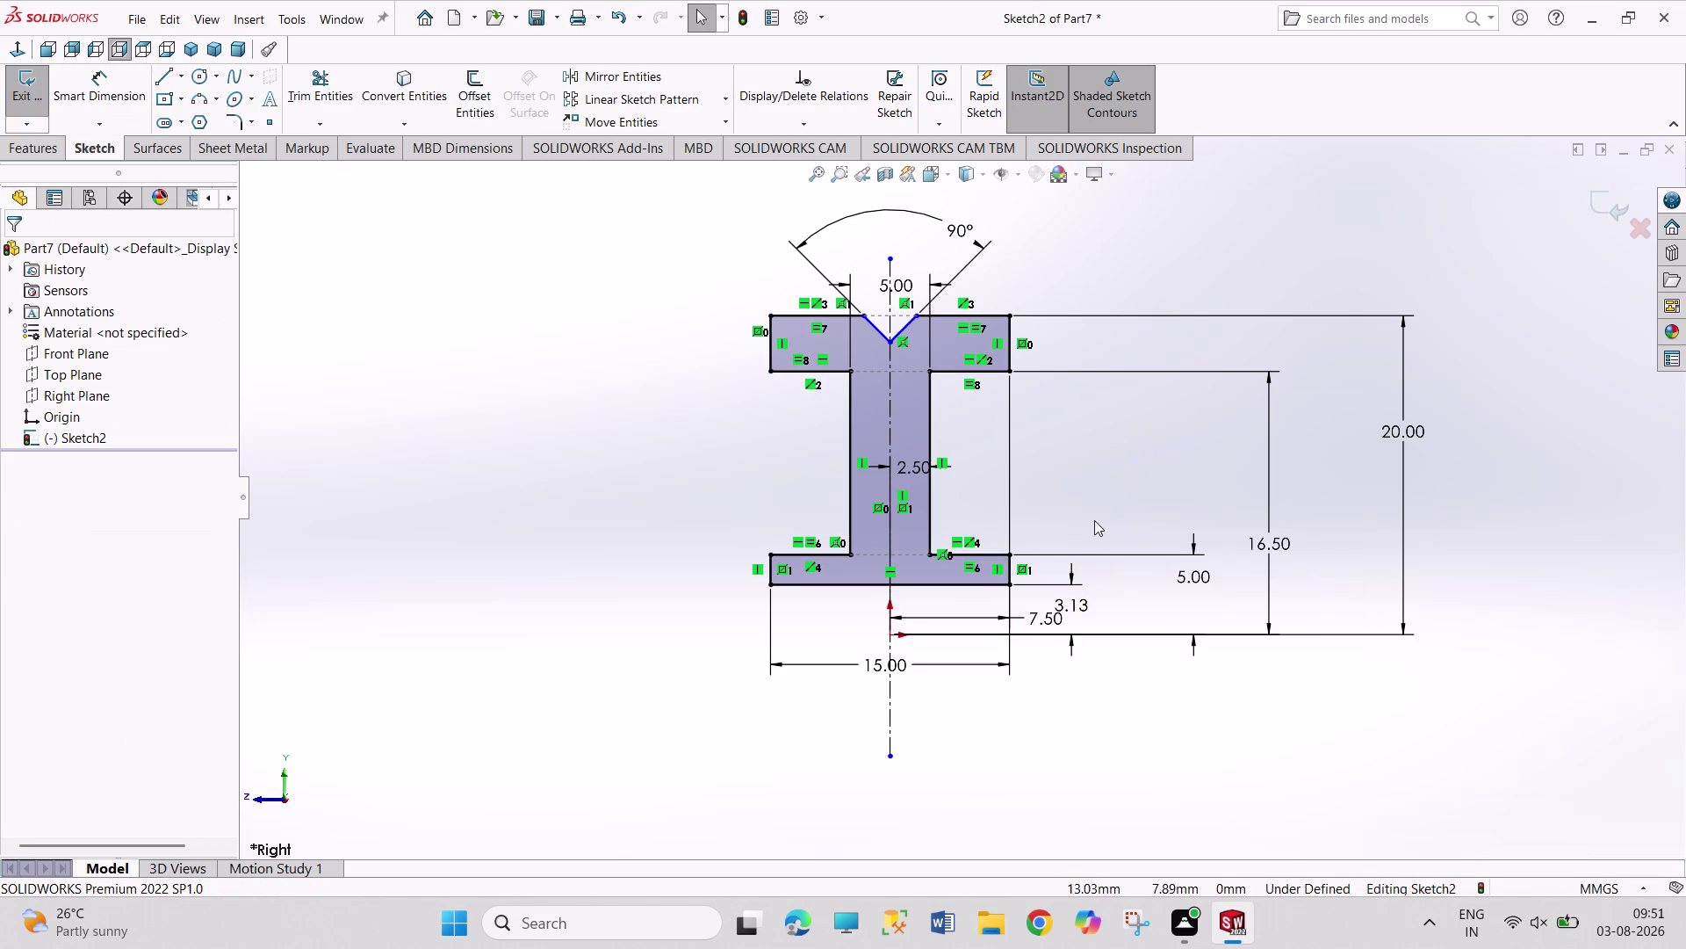
drag(893, 668, 897, 576)
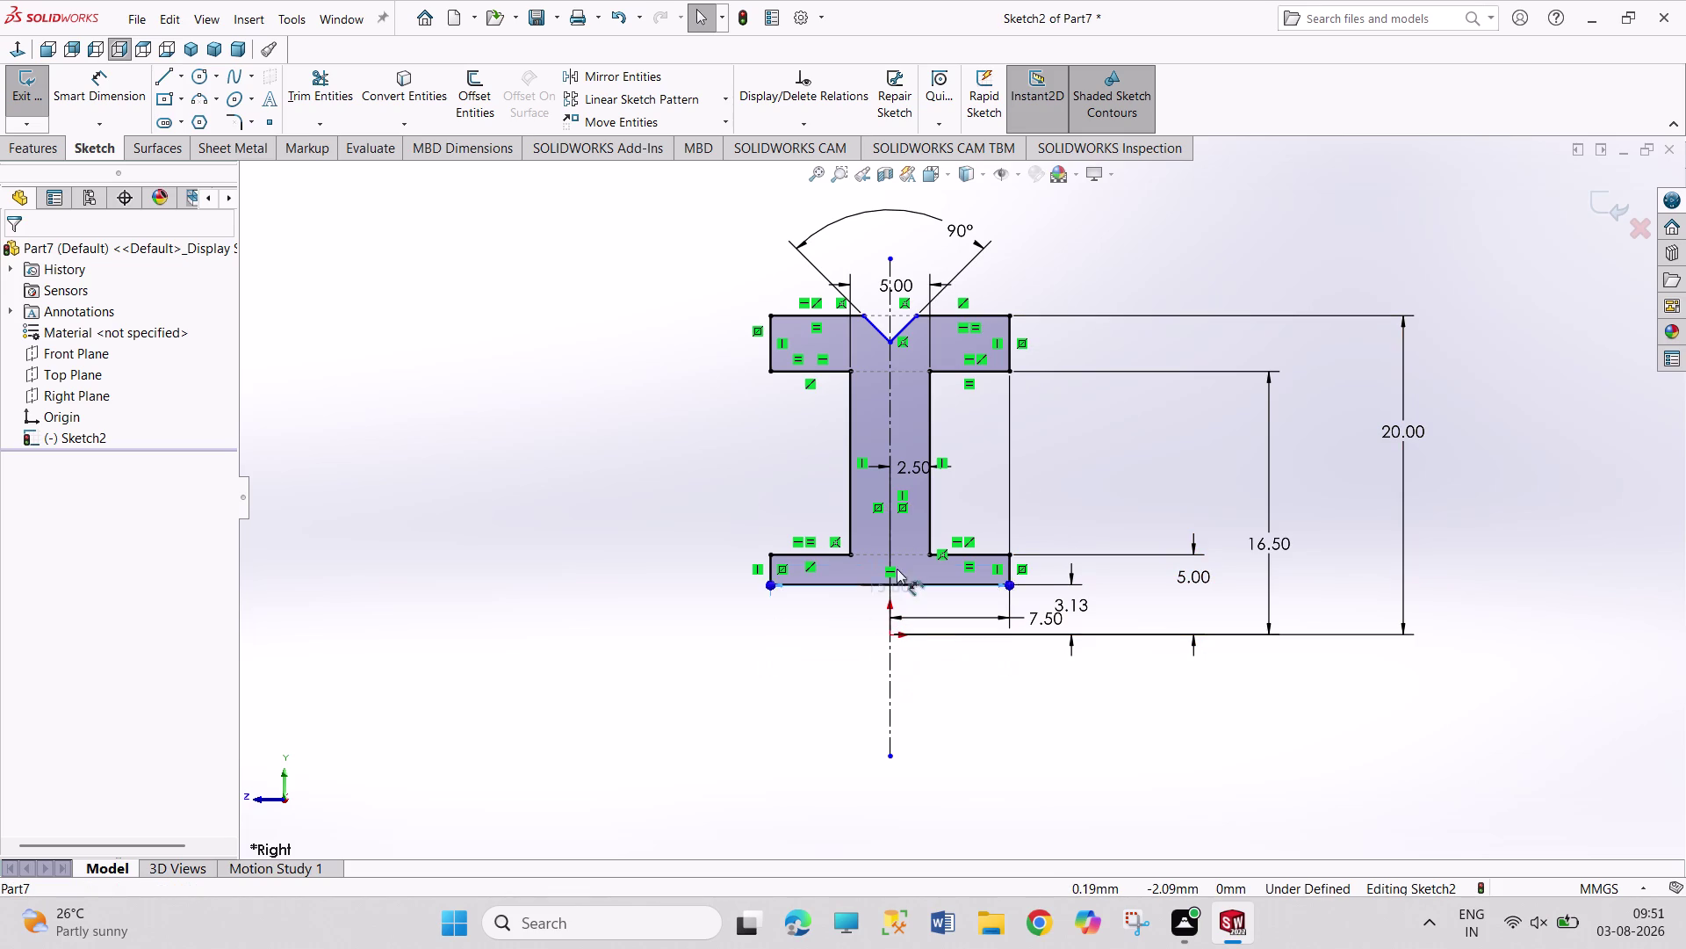
drag(897, 575, 974, 757)
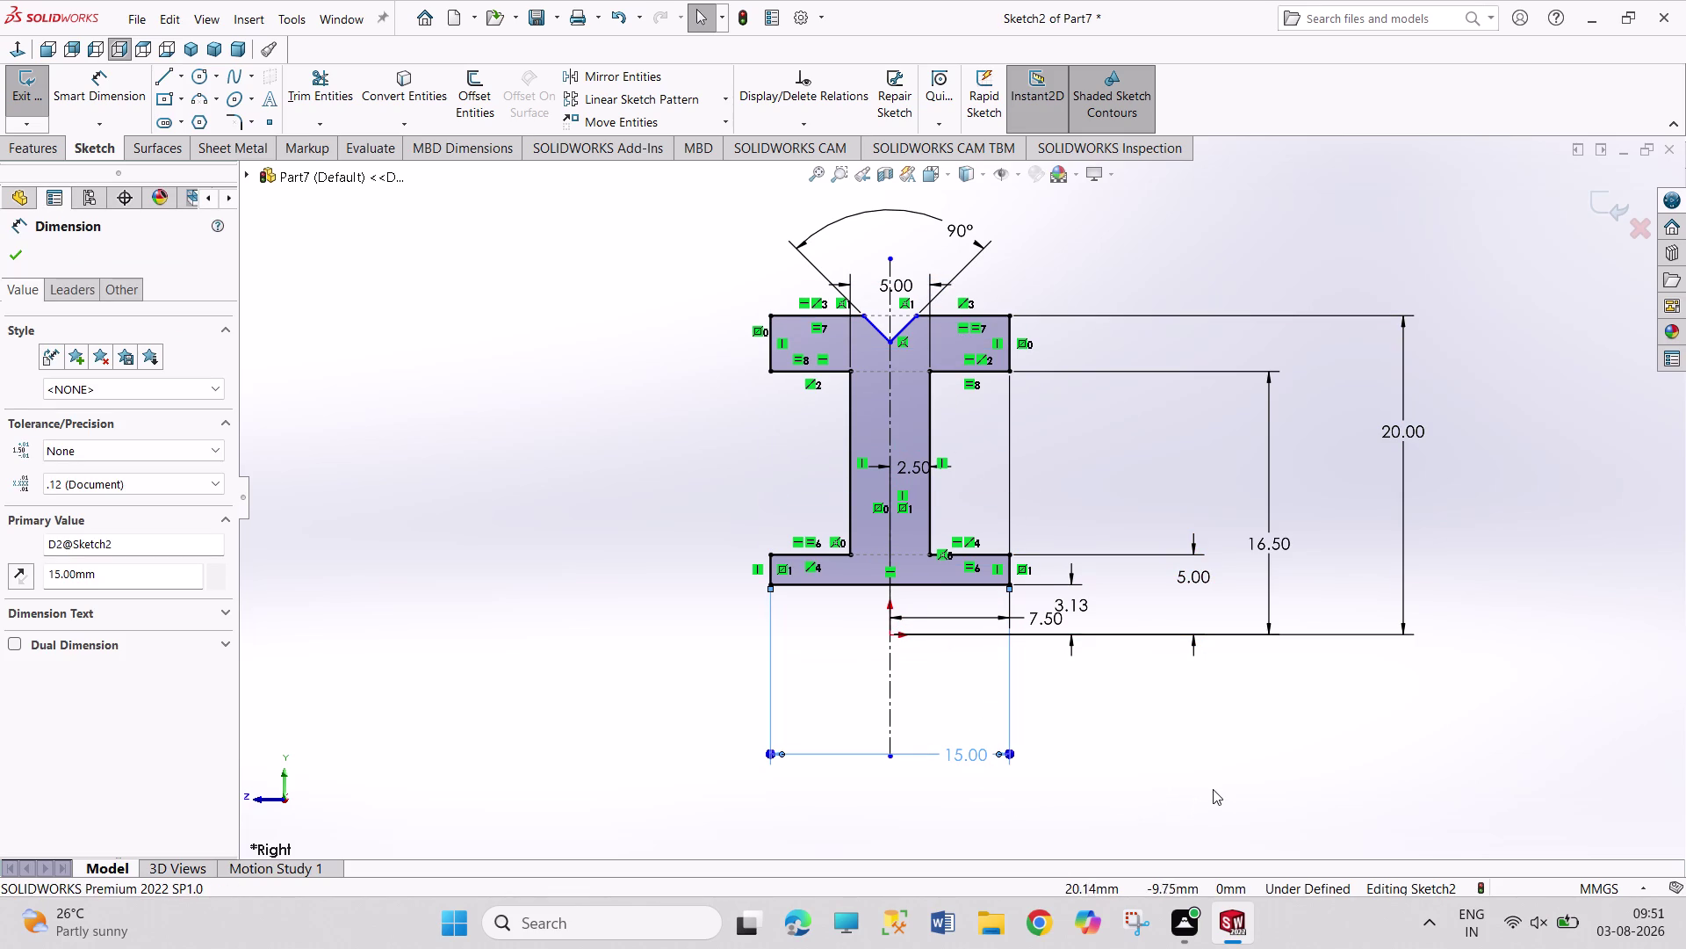
click(1219, 785)
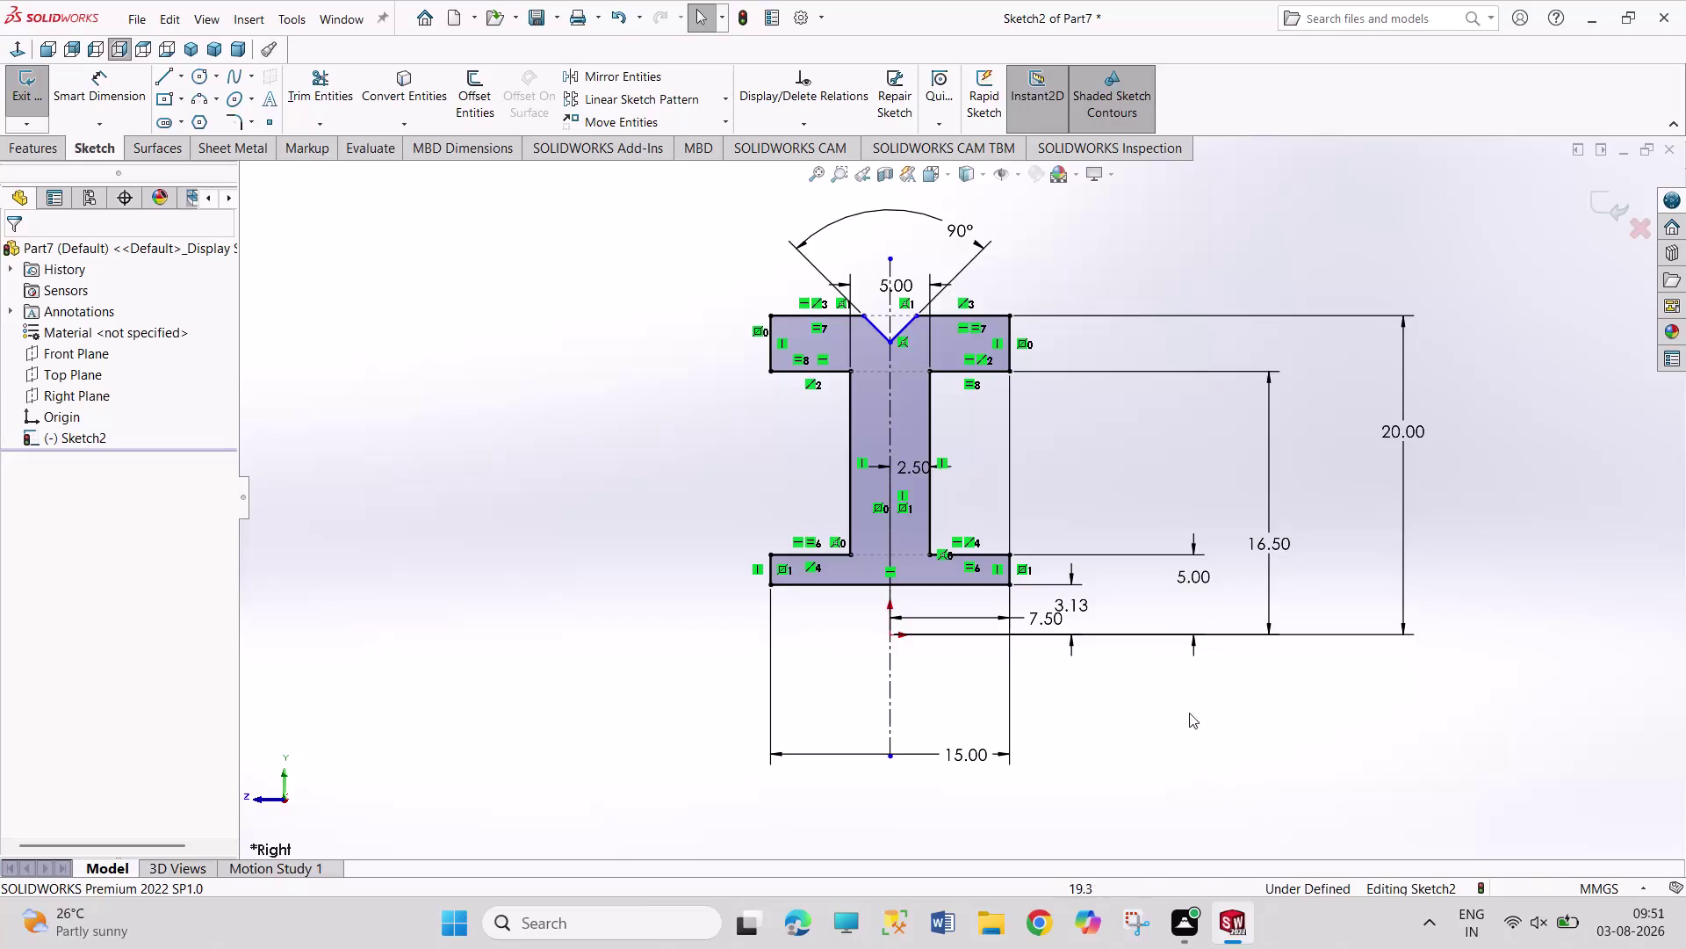
click(880, 332)
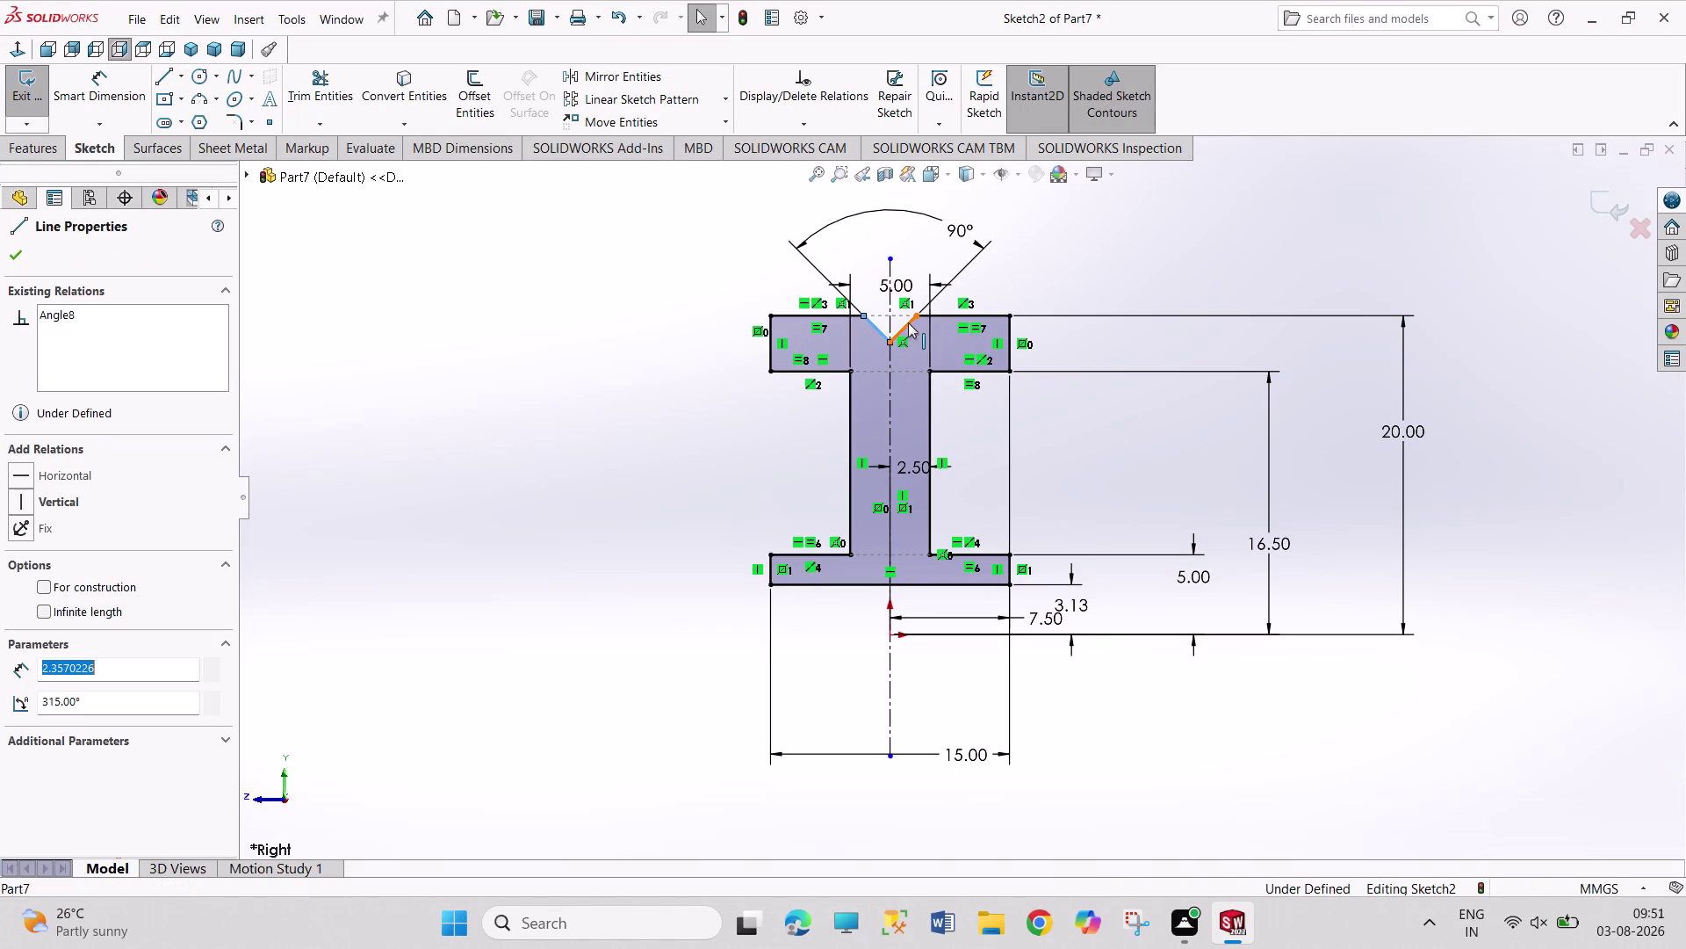
Make the V-notch lines symmetric about the centreline and pull the notch tip down to the web.
click(908, 323)
click(893, 405)
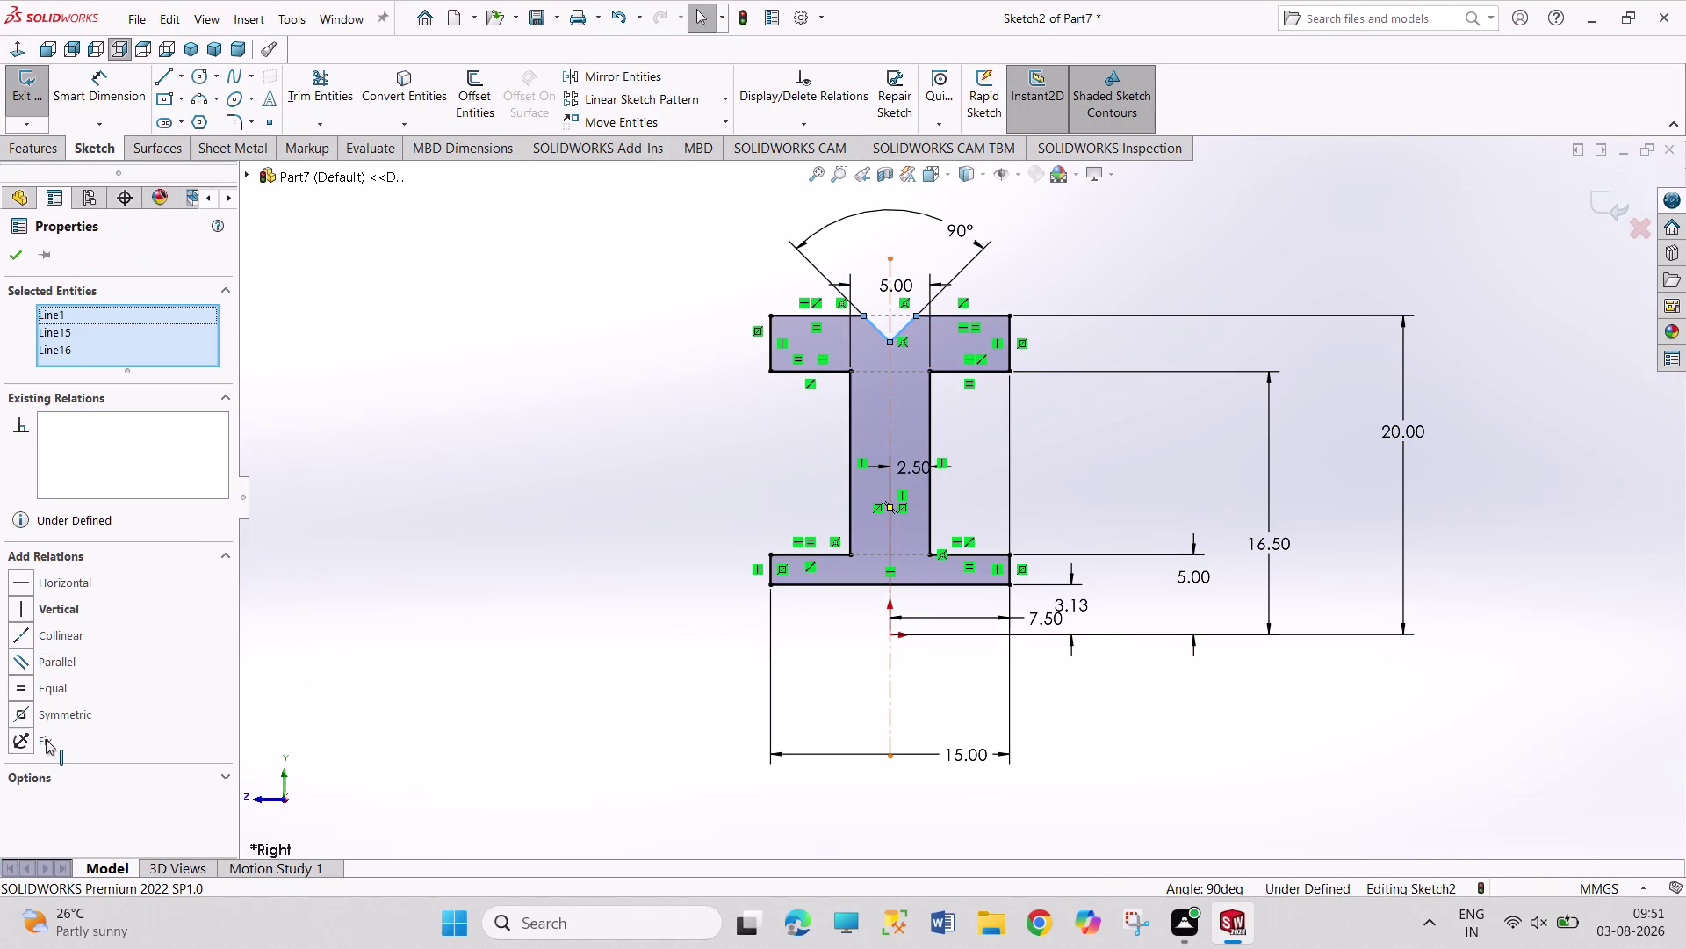
click(64, 717)
click(354, 645)
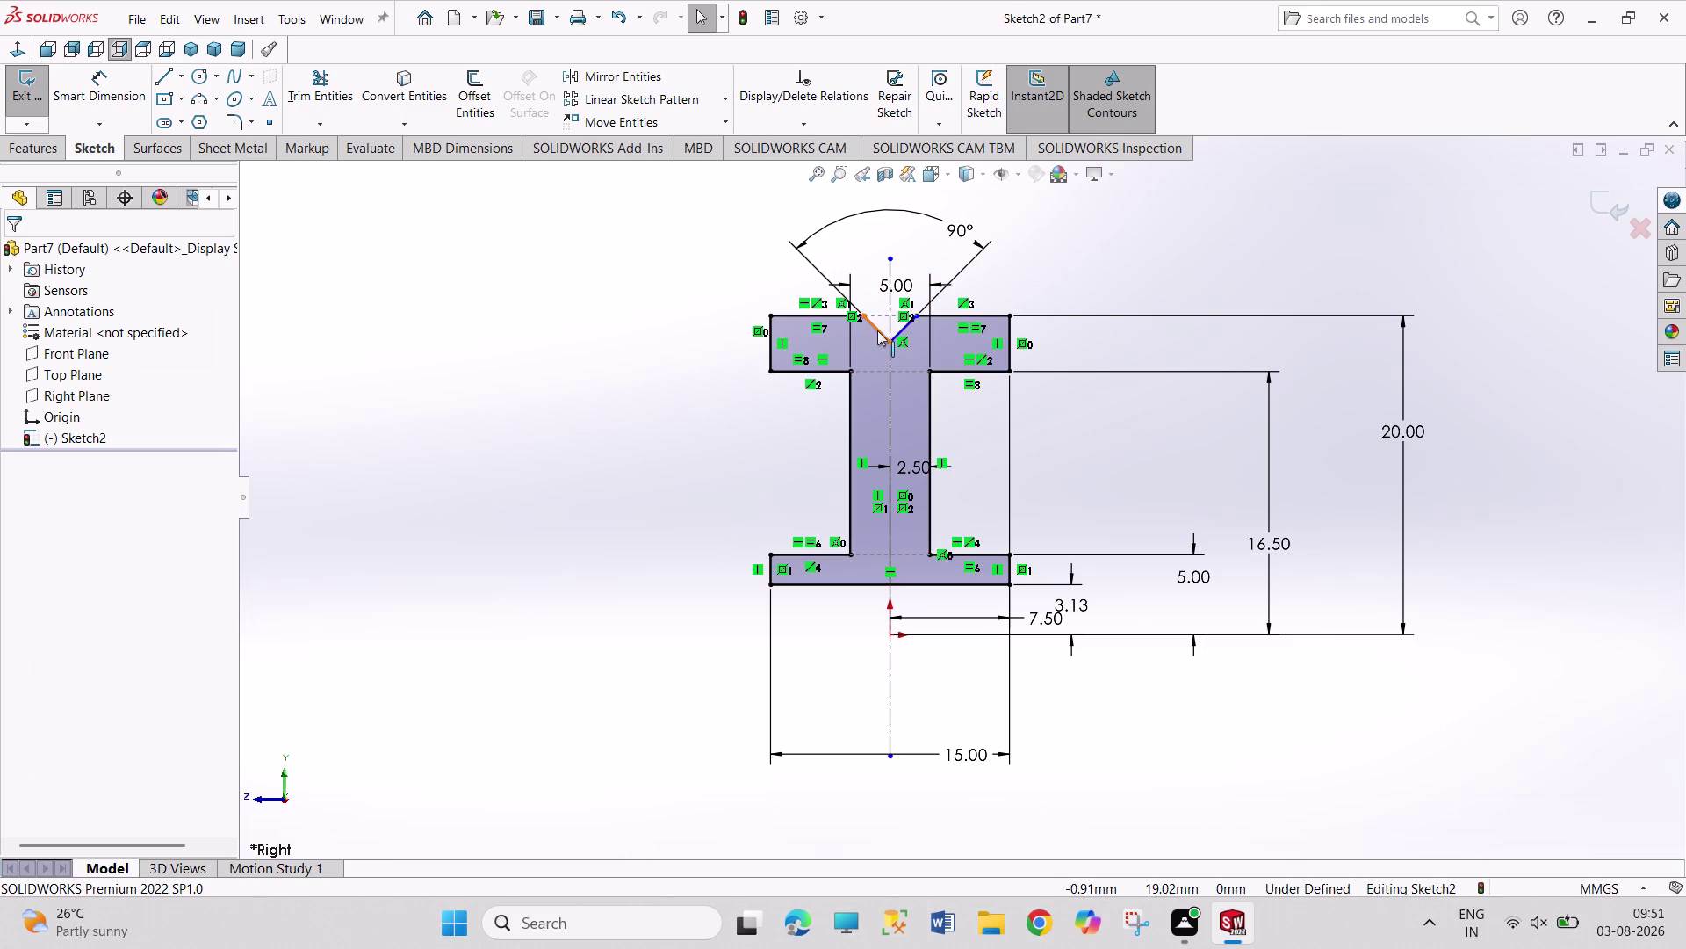
drag(879, 330, 879, 358)
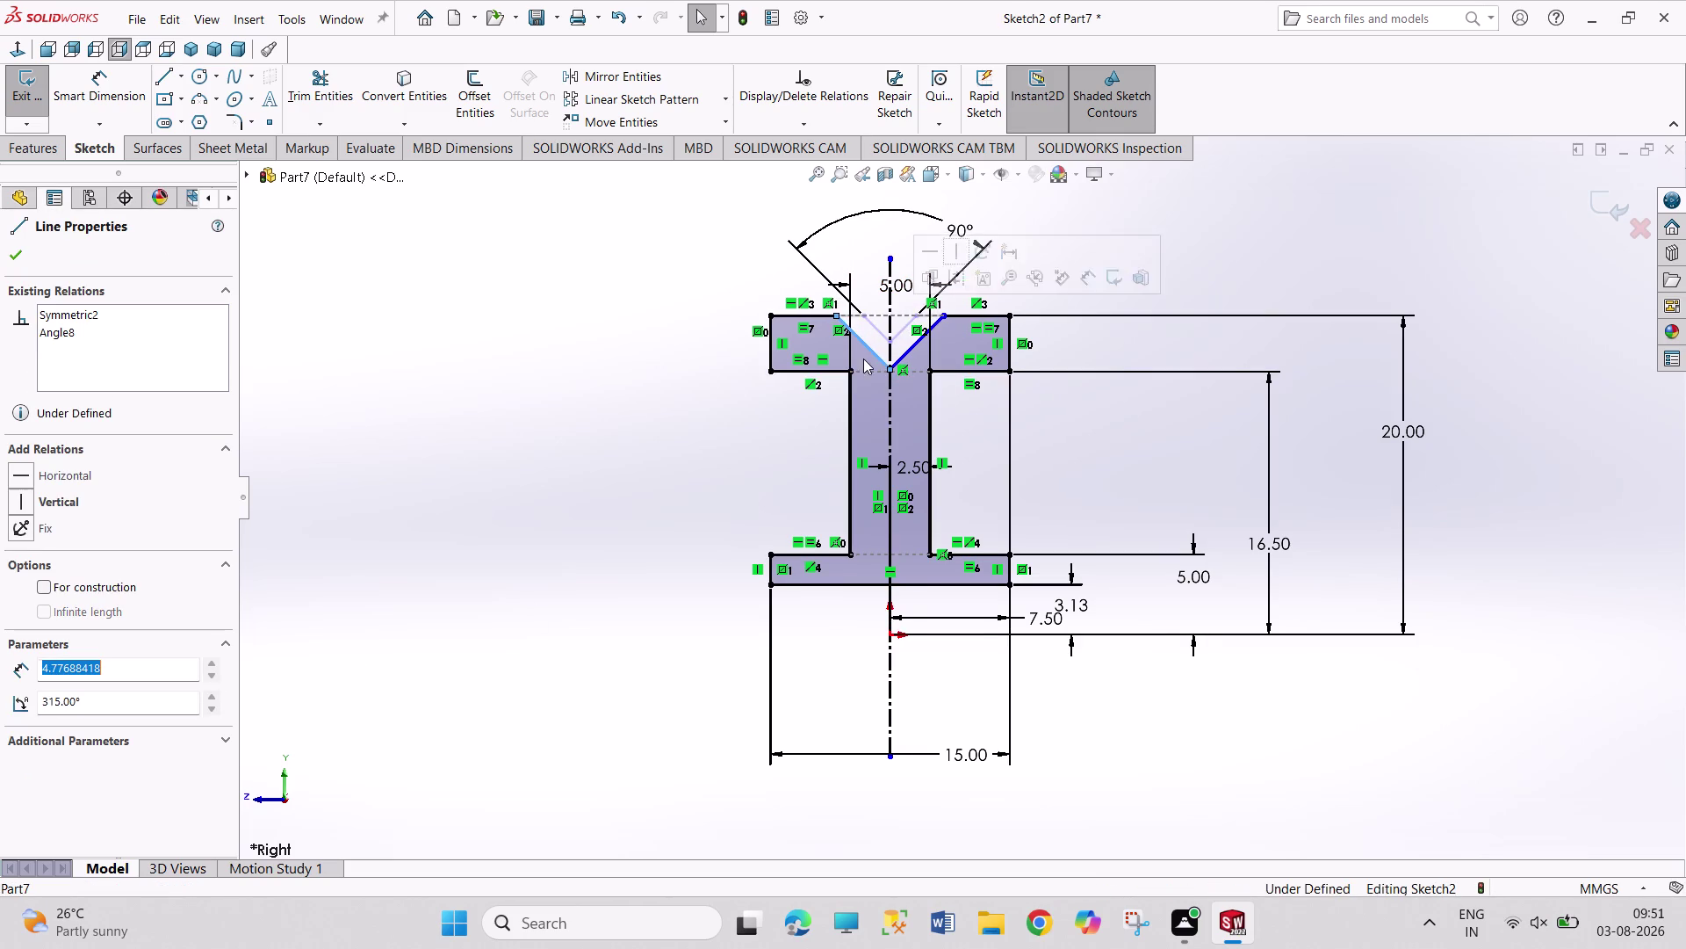
click(432, 456)
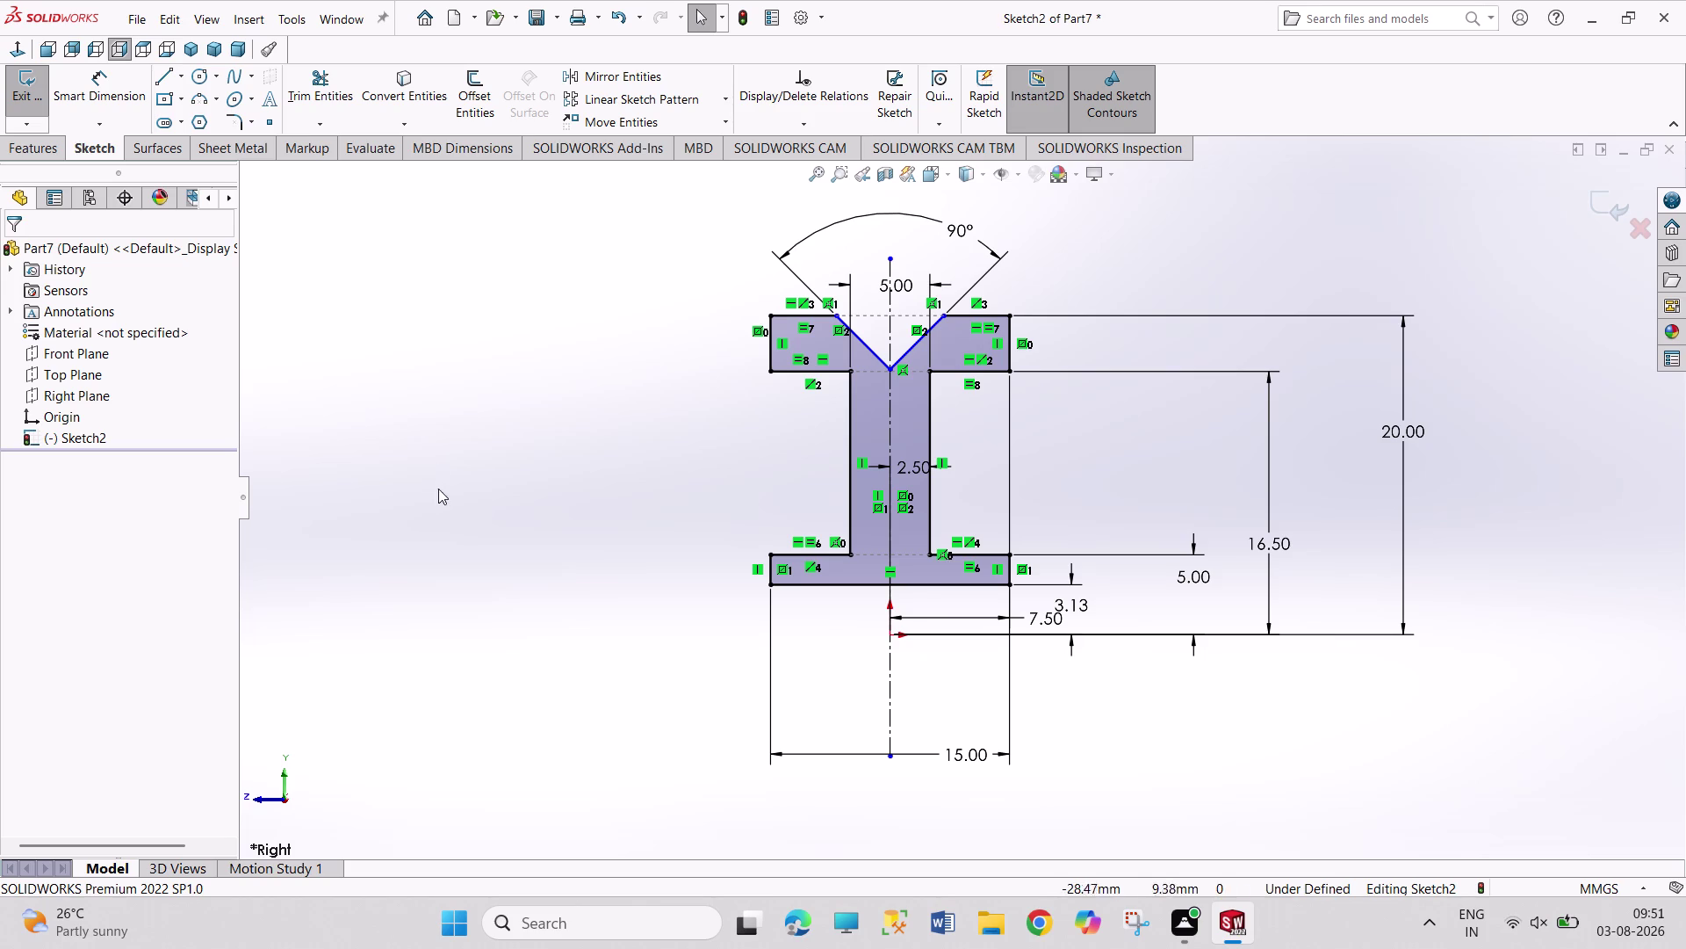
Try a flange width dimension between the flange ends, then discard it as redundant.
right_drag(439, 497, 445, 224)
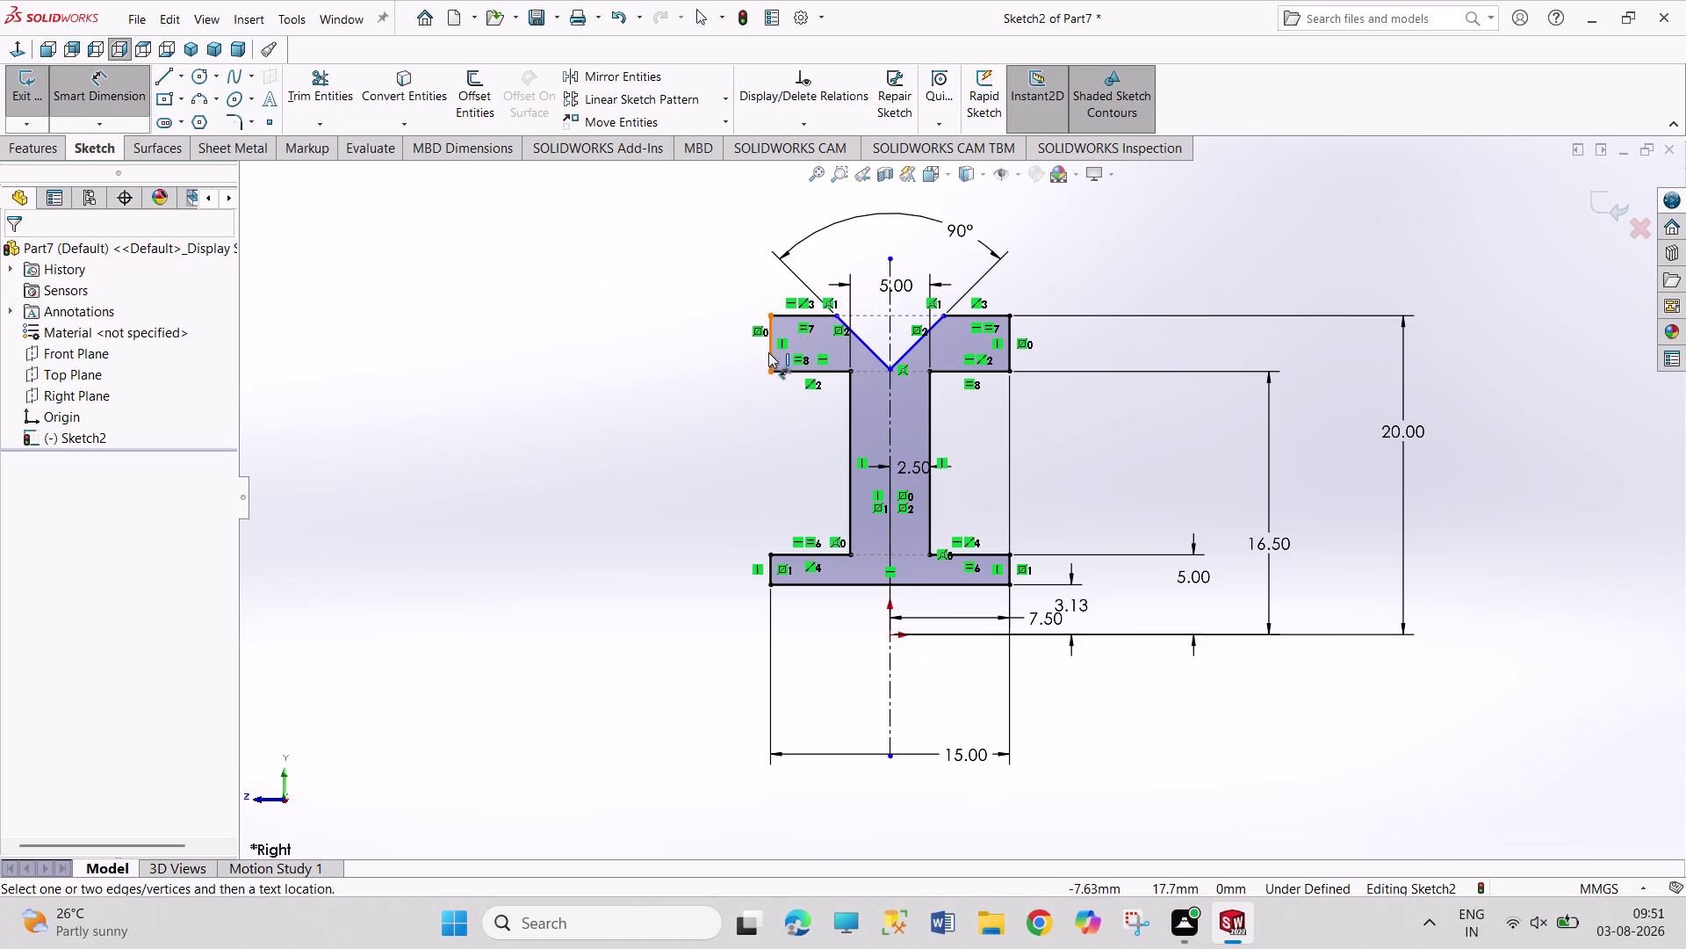
click(770, 352)
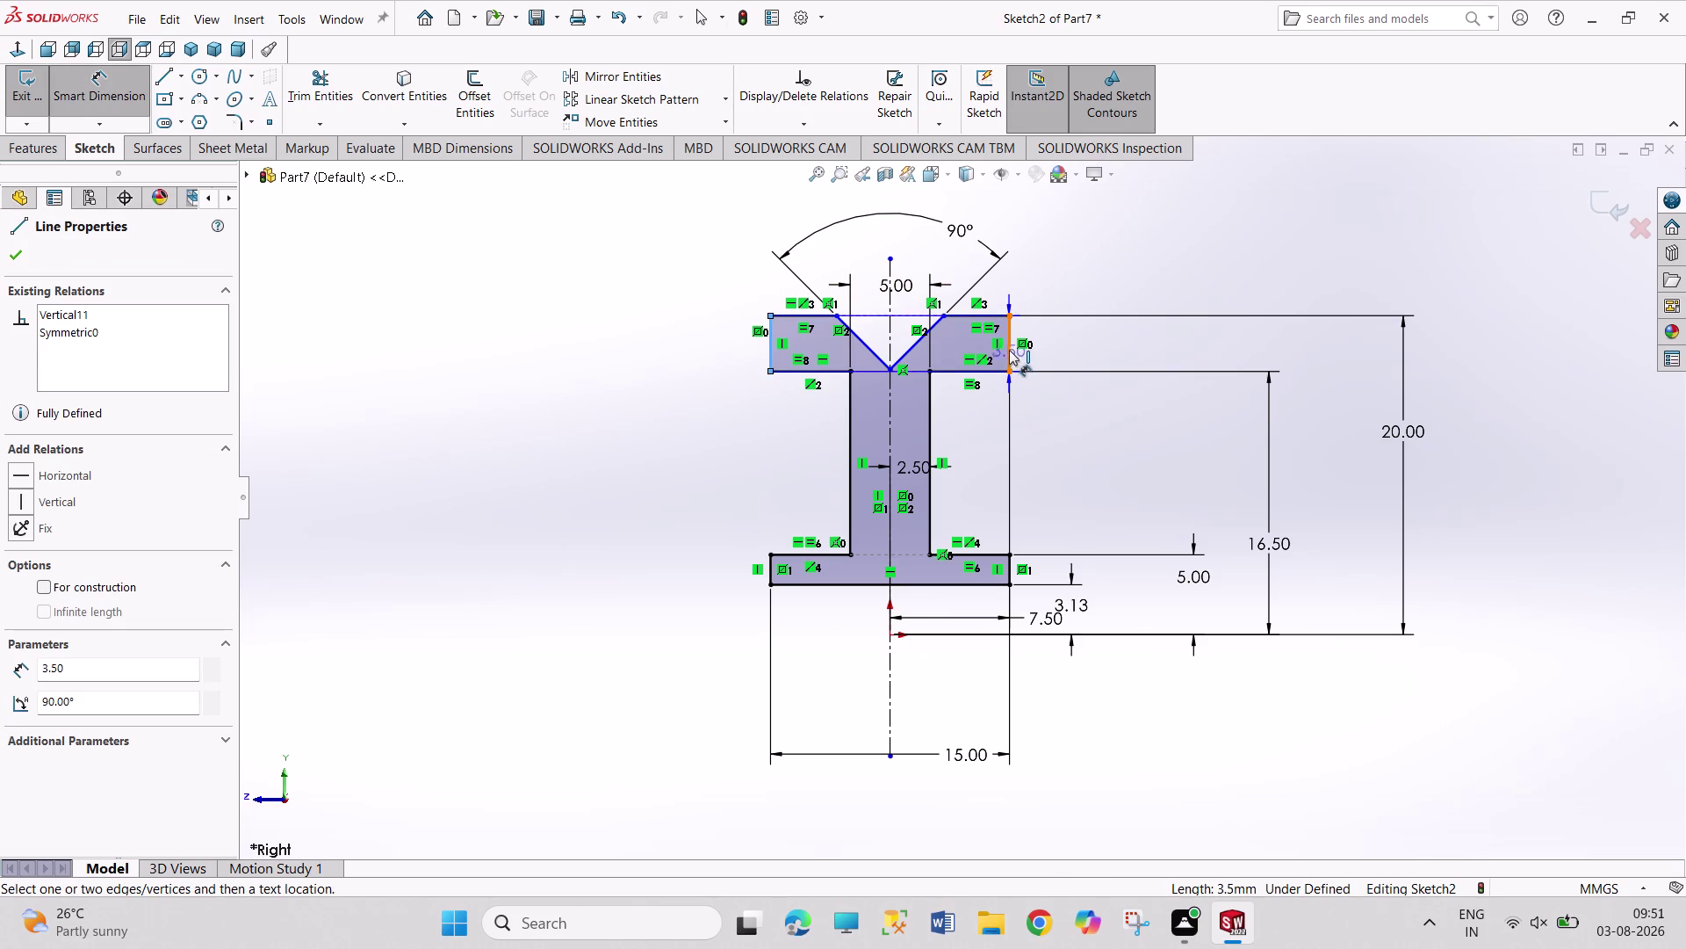
click(1010, 348)
click(1060, 229)
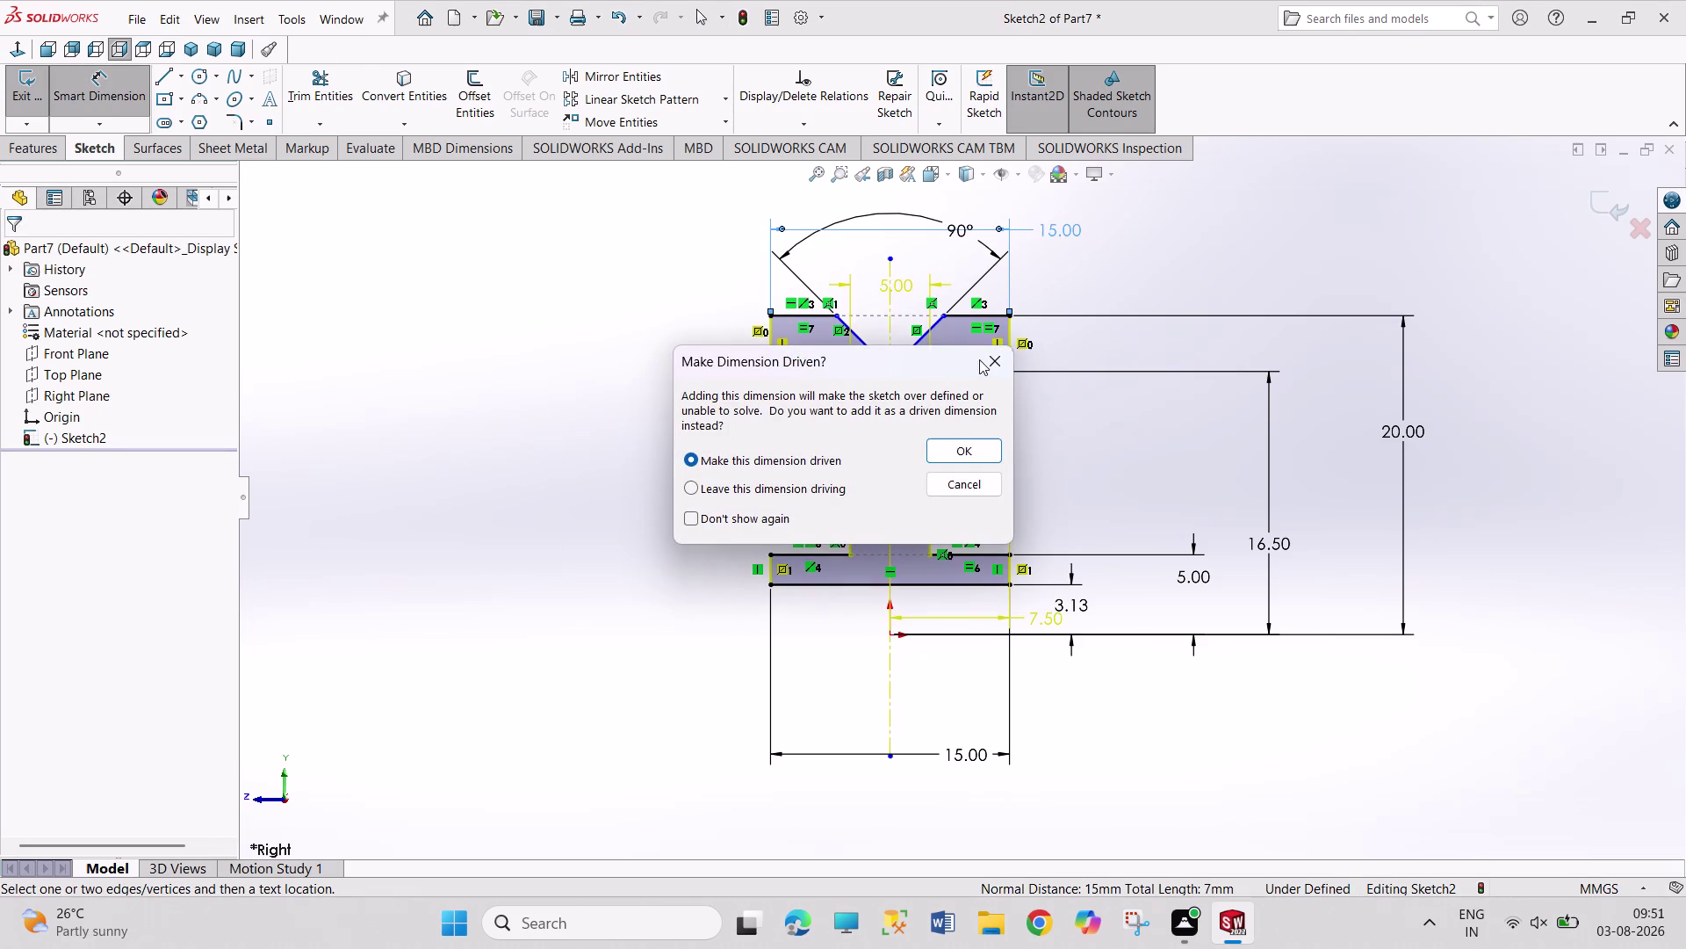
click(982, 359)
click(1165, 245)
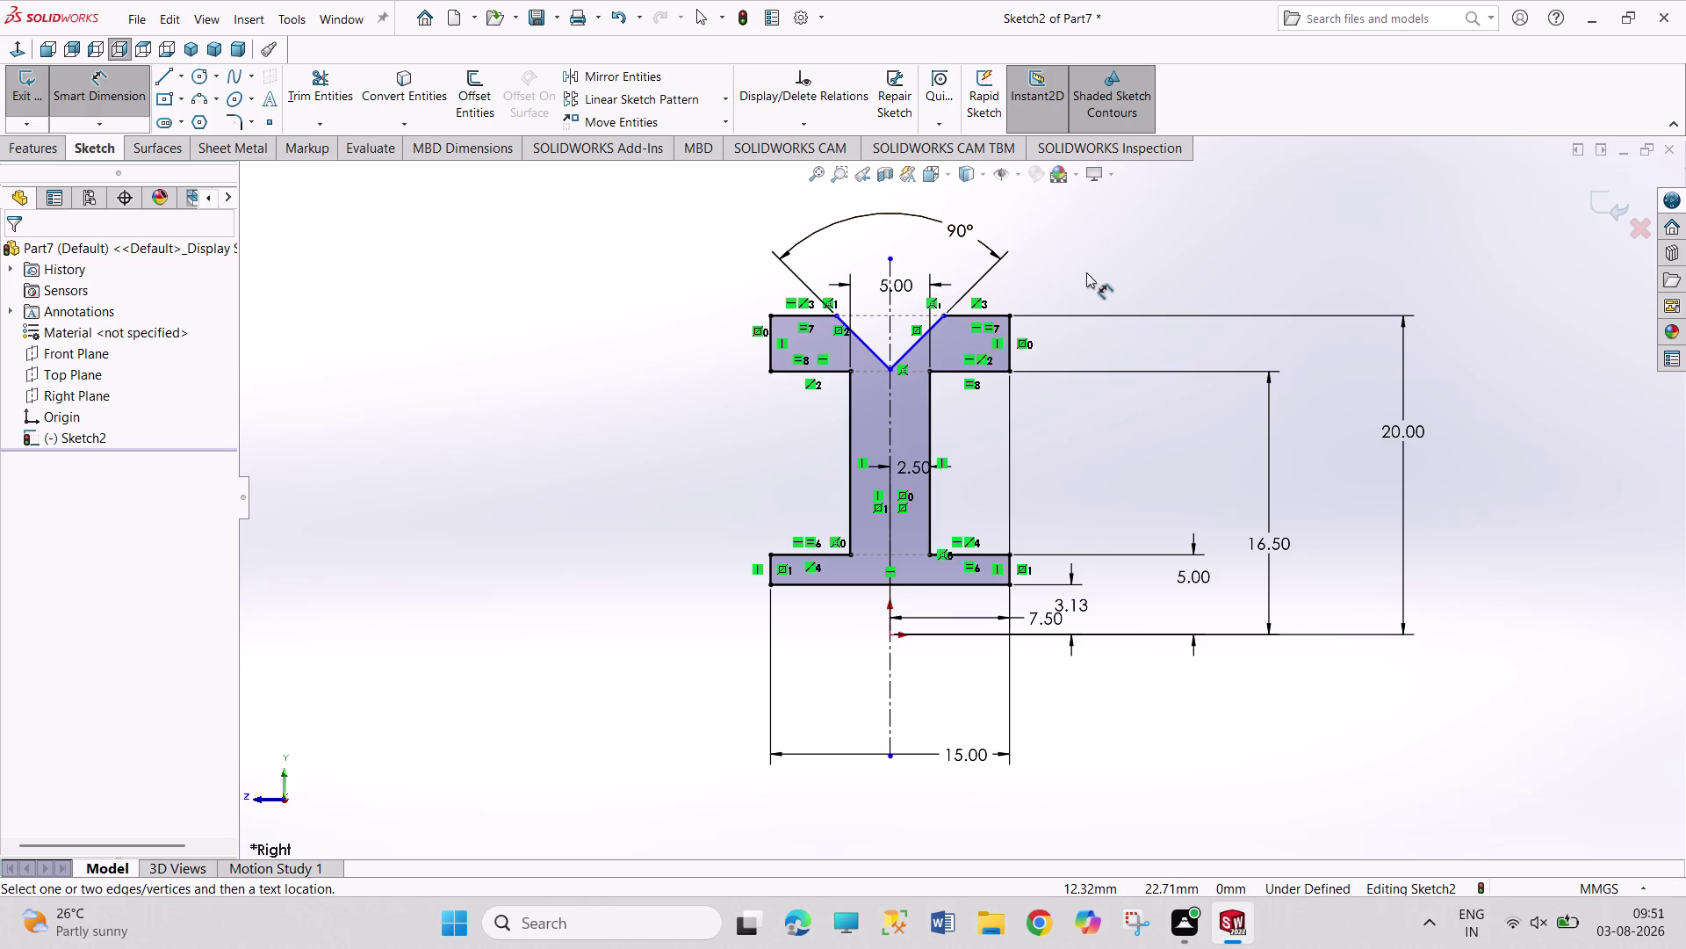
right_drag(1087, 273, 1090, 172)
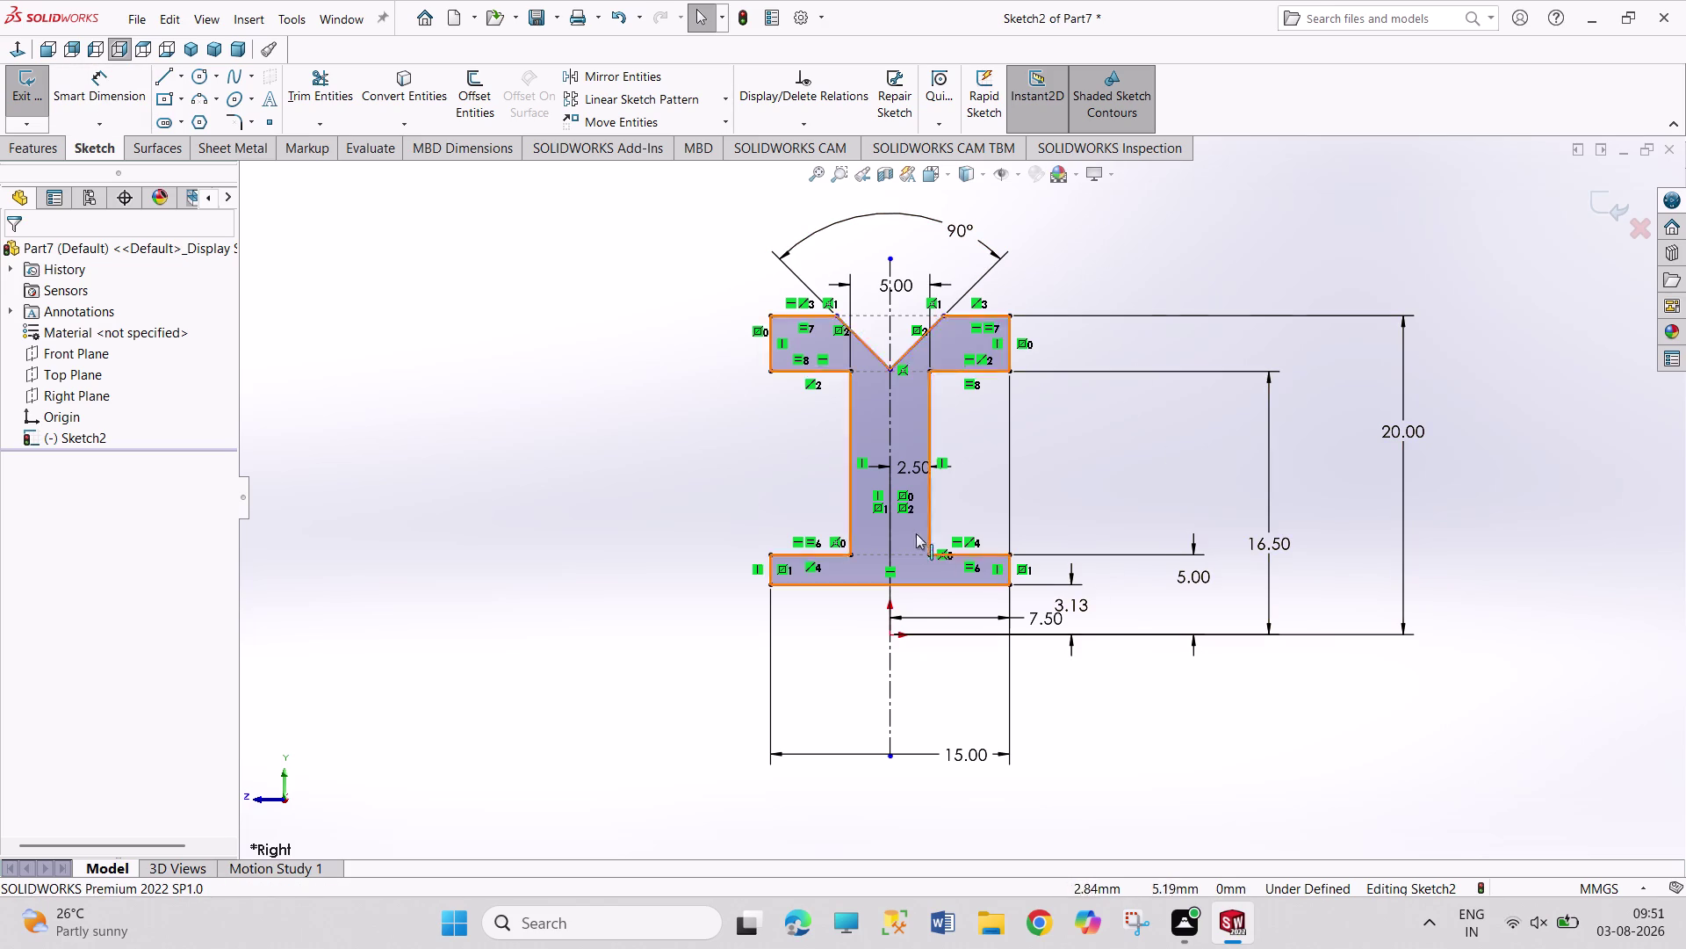
Replace the old 90° notch angle dimension with a new 90° one inside the notch.
right_click(1111, 401)
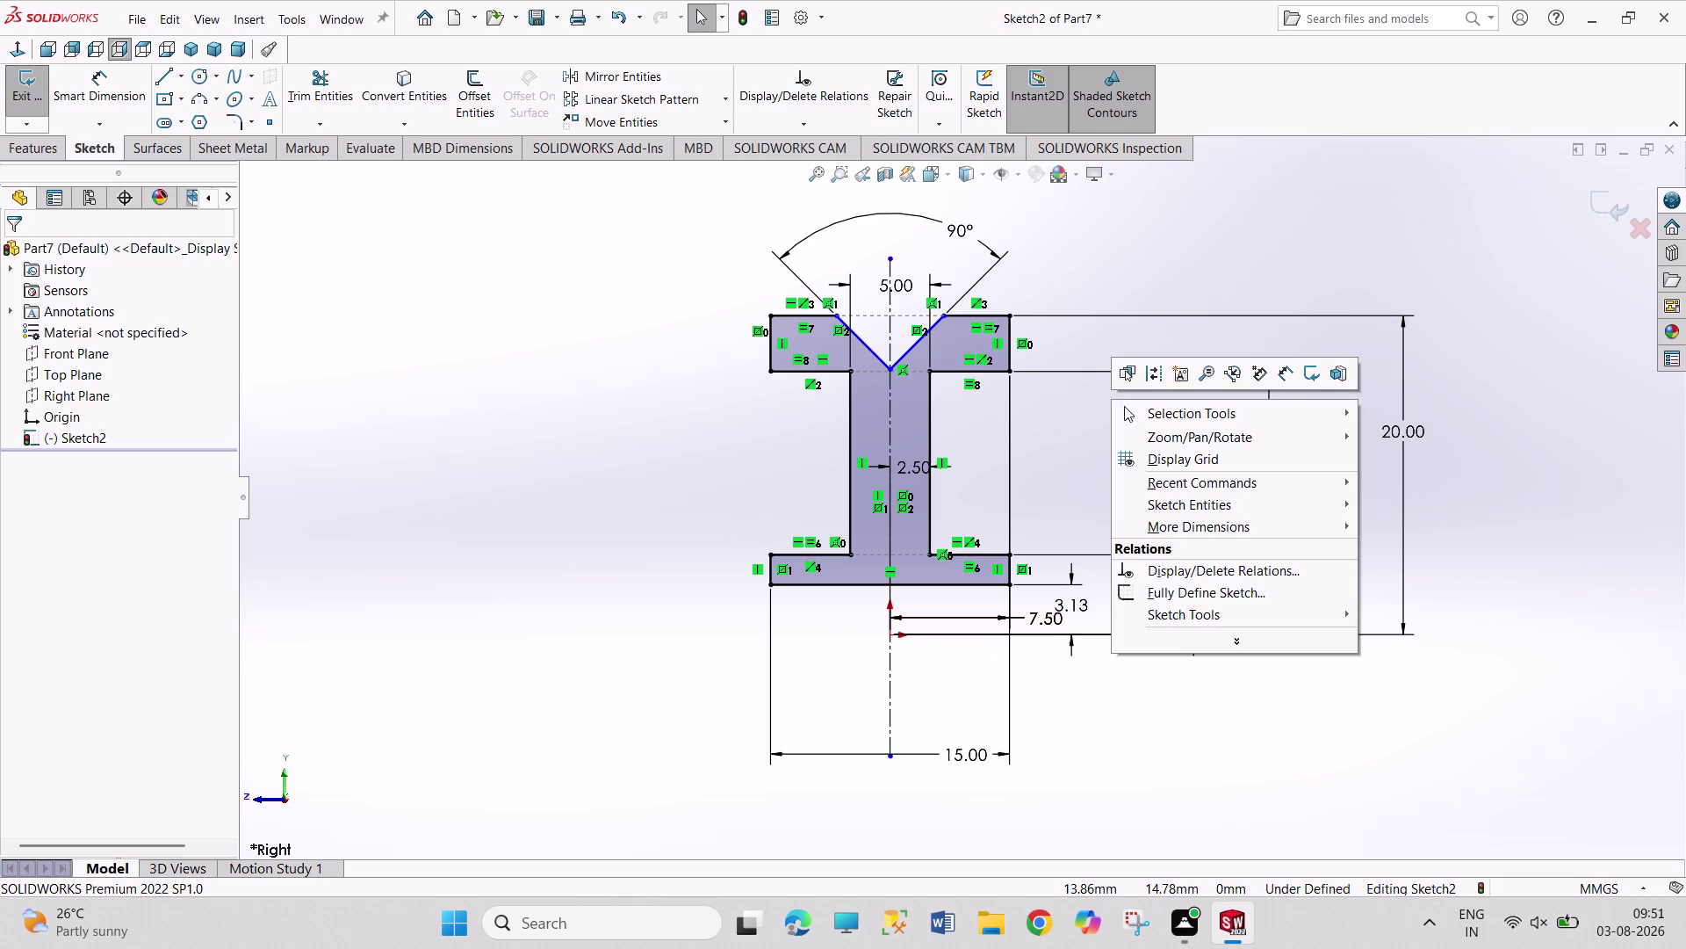
click(1031, 411)
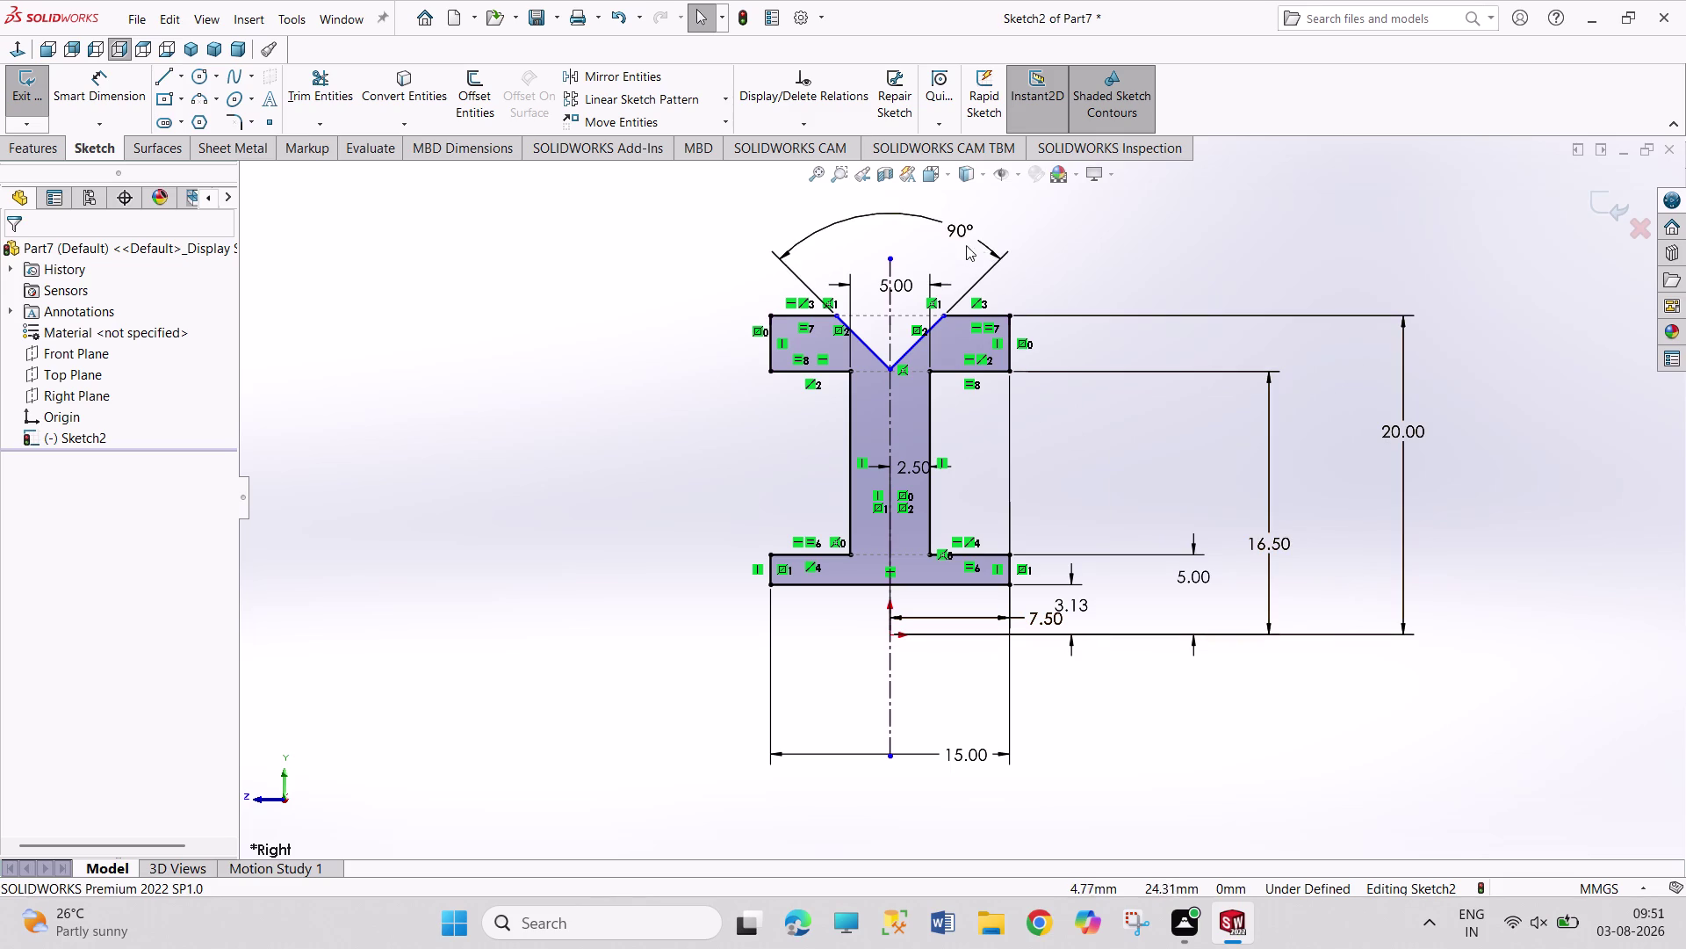
right_click(960, 231)
click(997, 475)
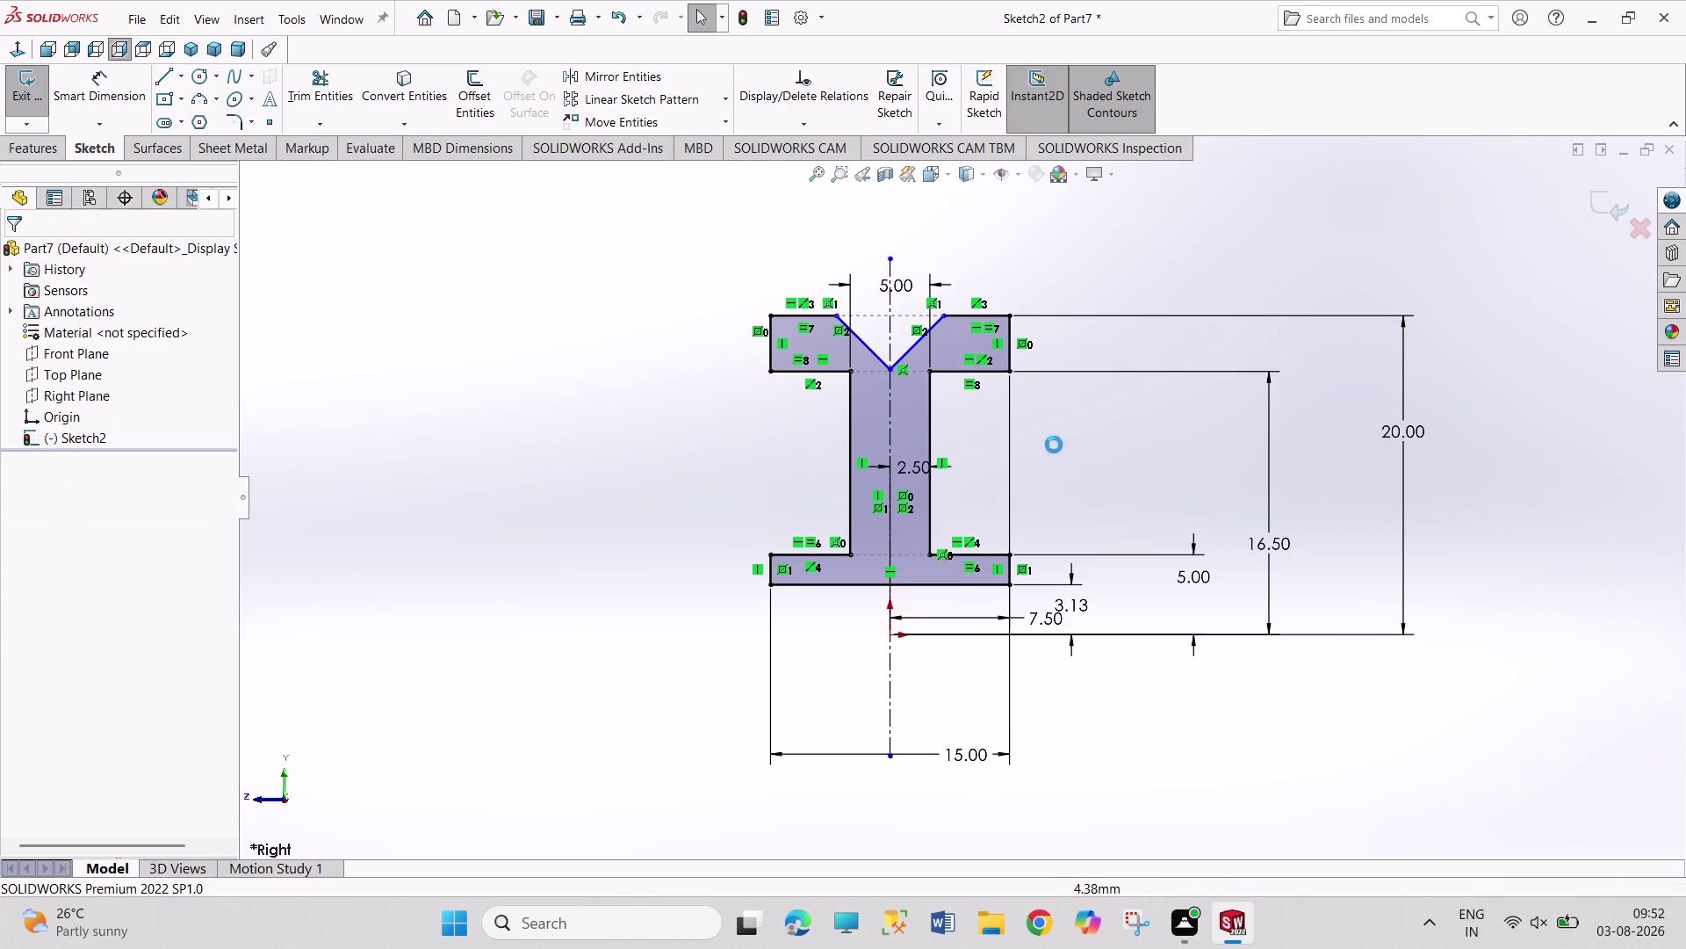
right_drag(1115, 441, 1074, 214)
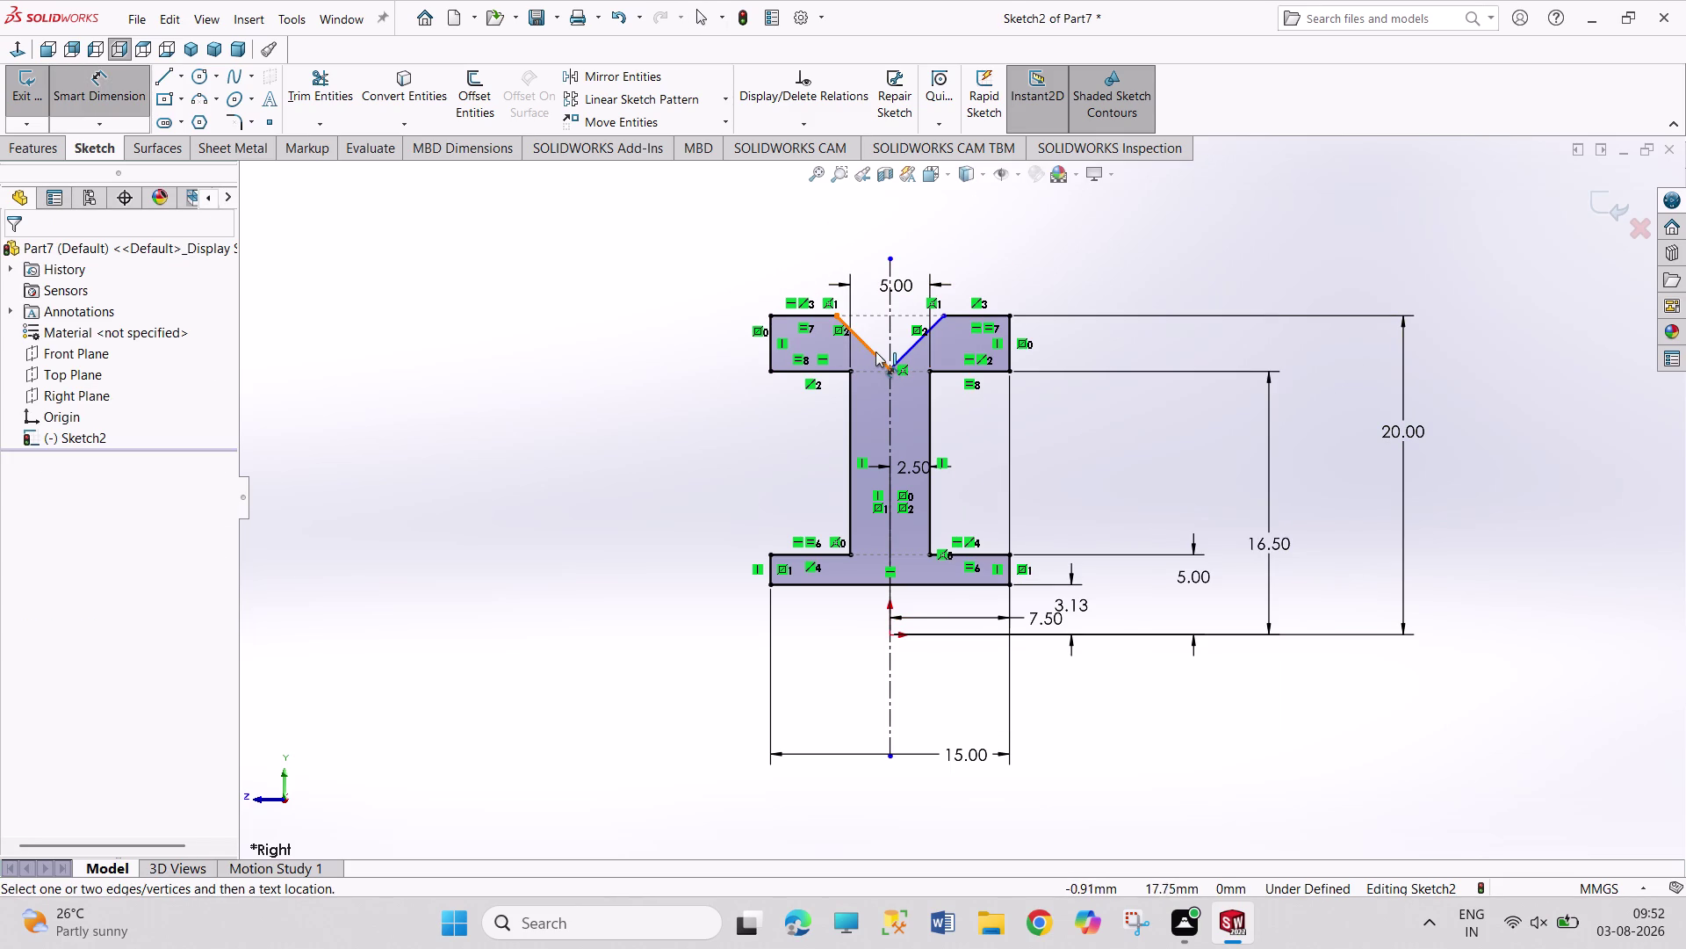
click(875, 351)
click(910, 351)
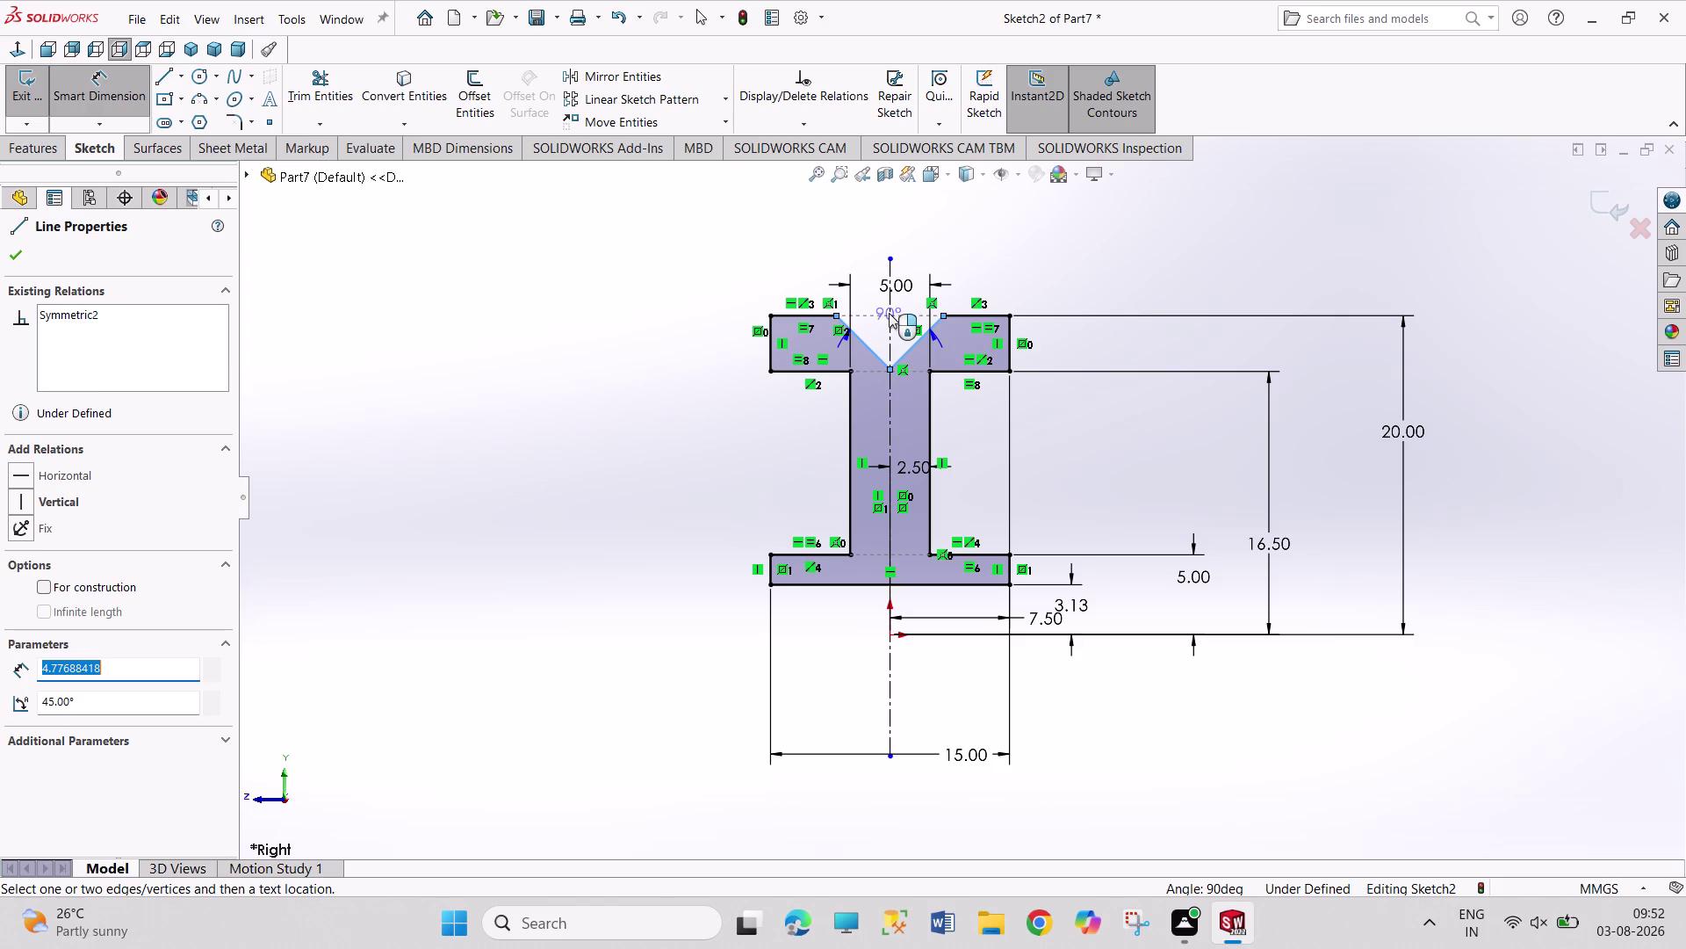
click(894, 305)
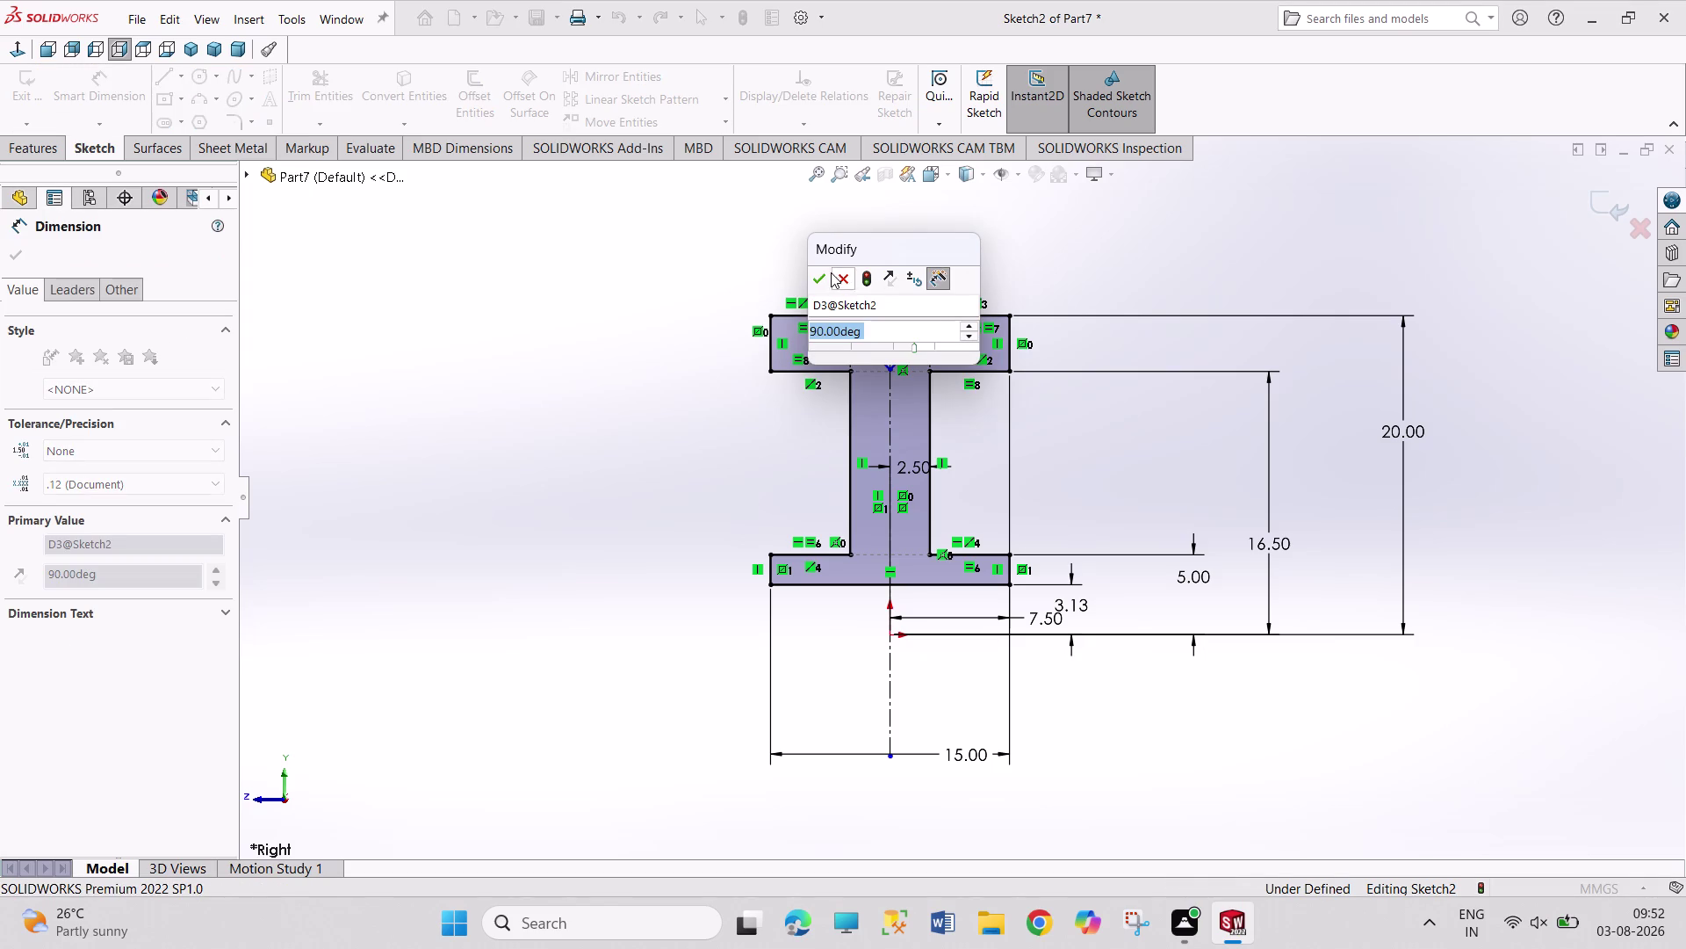
click(825, 277)
click(1009, 242)
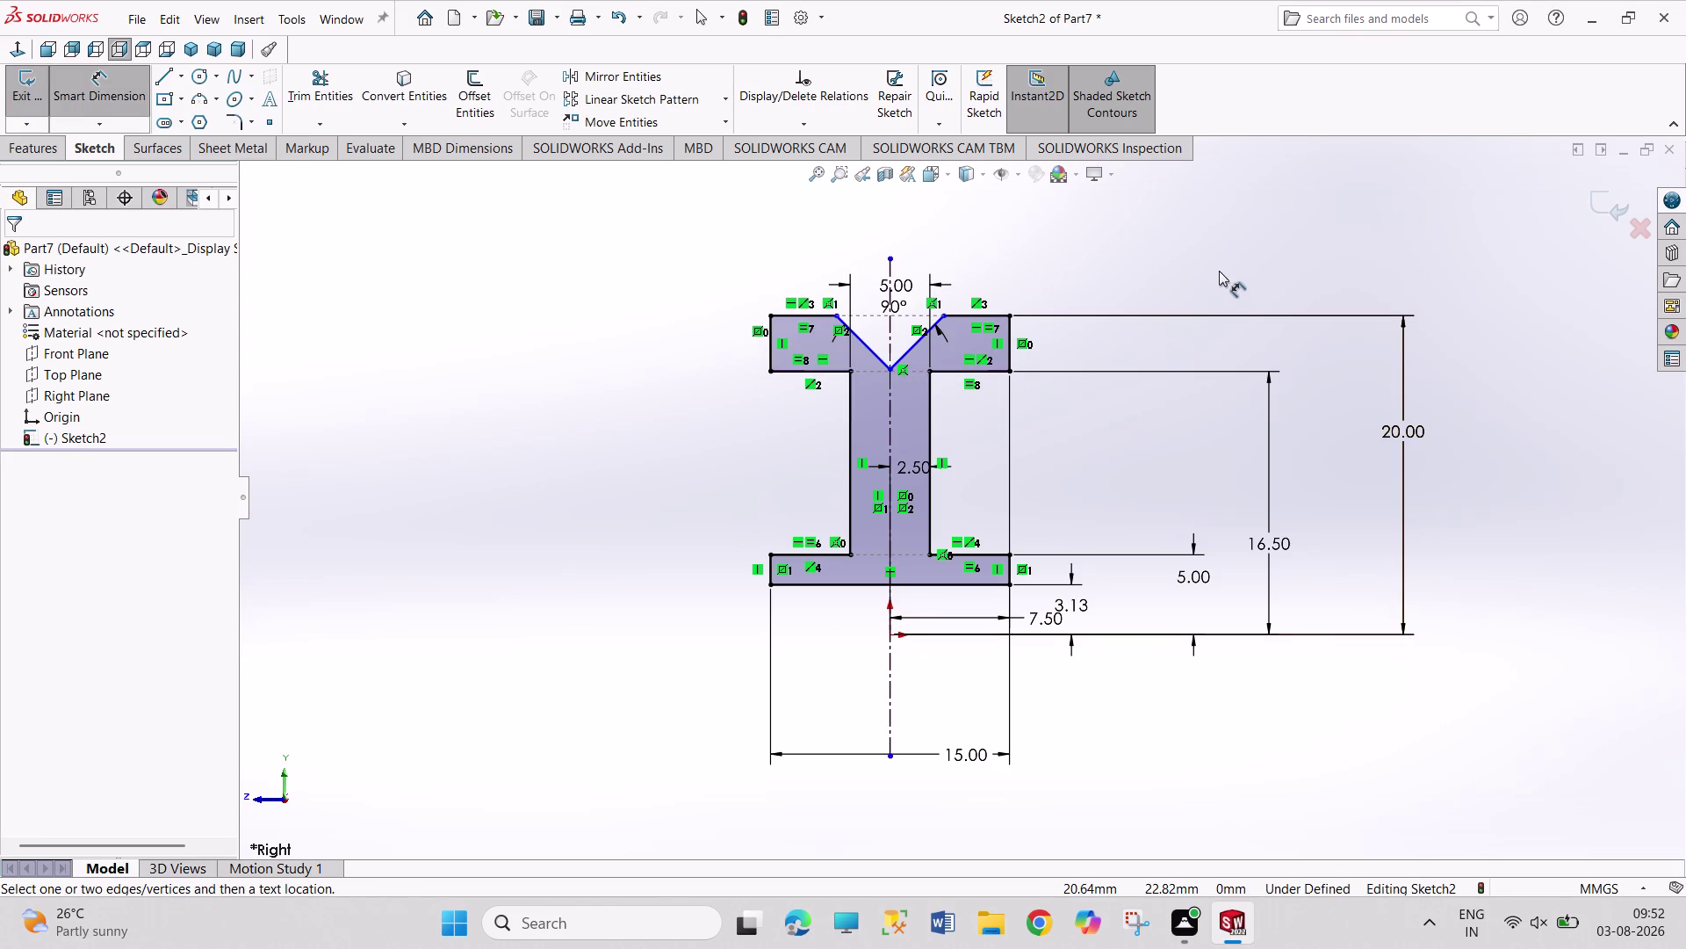
Delete the 7.50 half-width dimension.
right_click(1051, 617)
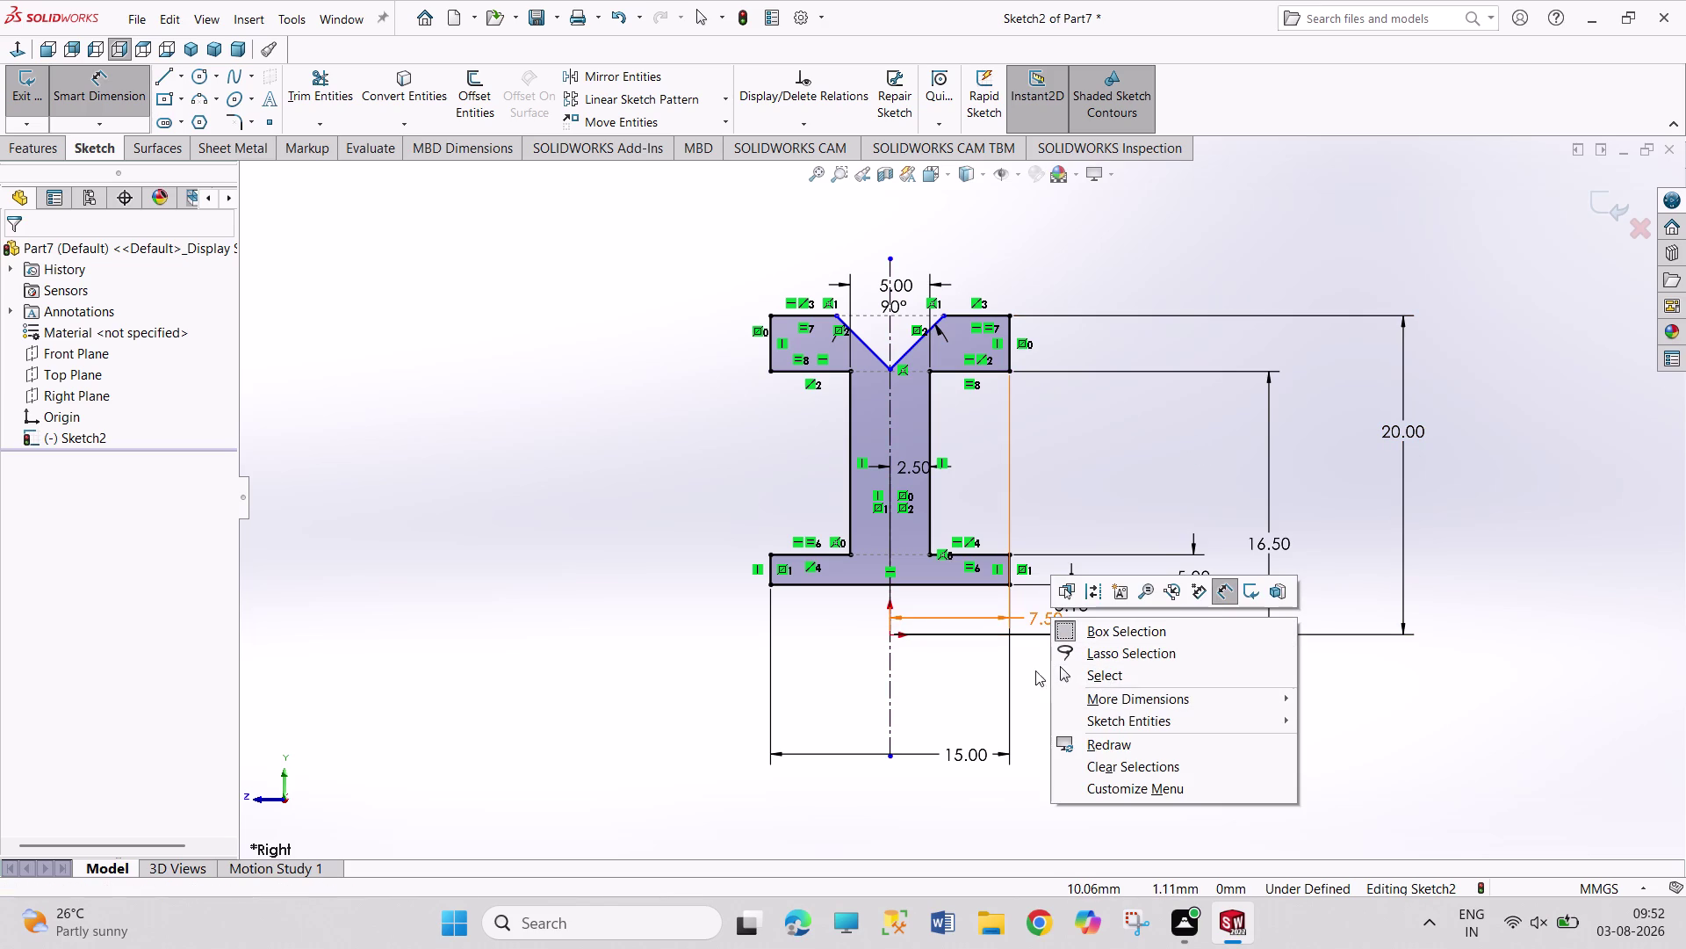
click(1094, 679)
right_click(1040, 615)
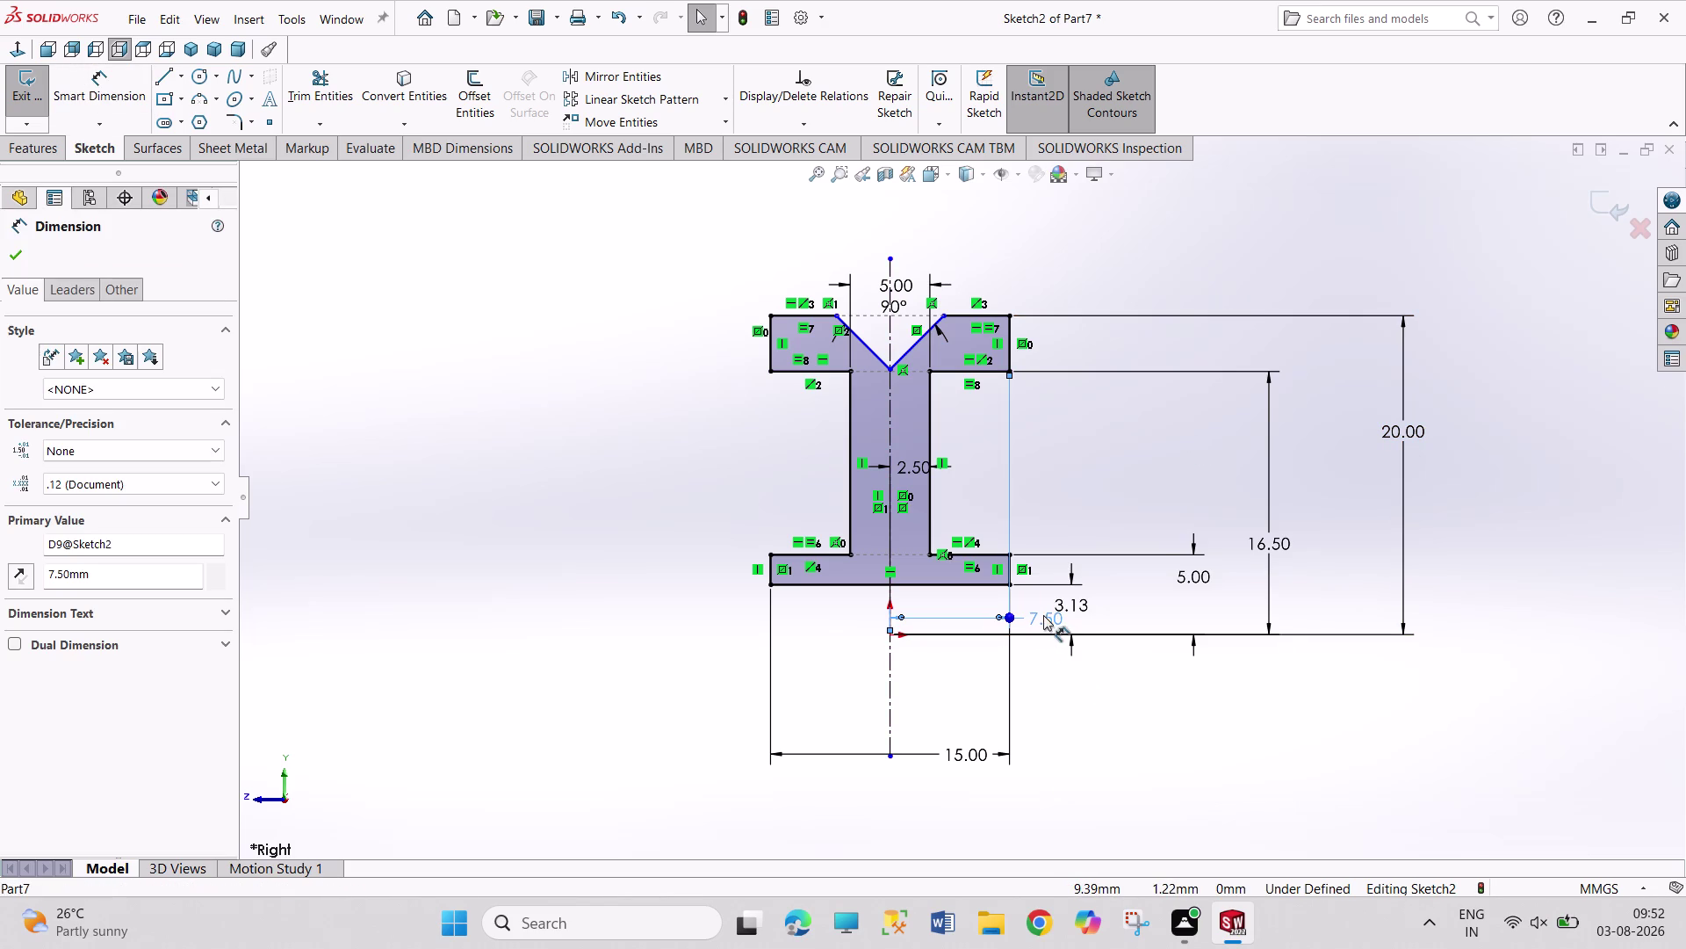
click(1100, 690)
right_drag(1115, 475, 1086, 228)
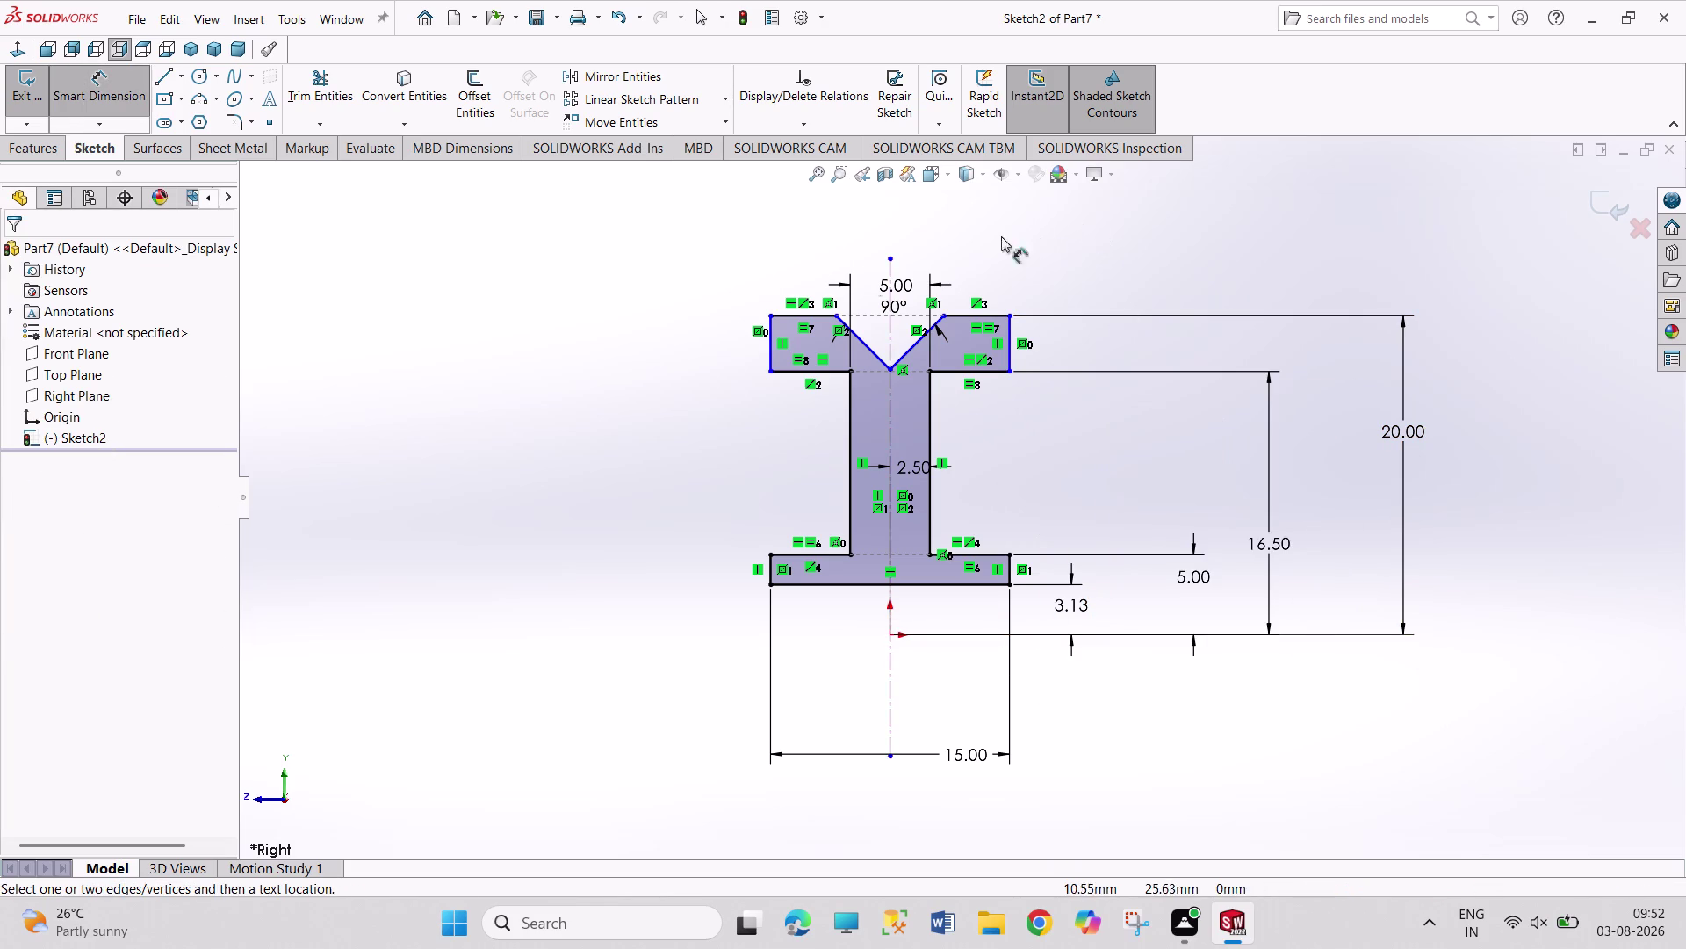
Dimension the top flange width between its end edges at 15.00.
click(772, 349)
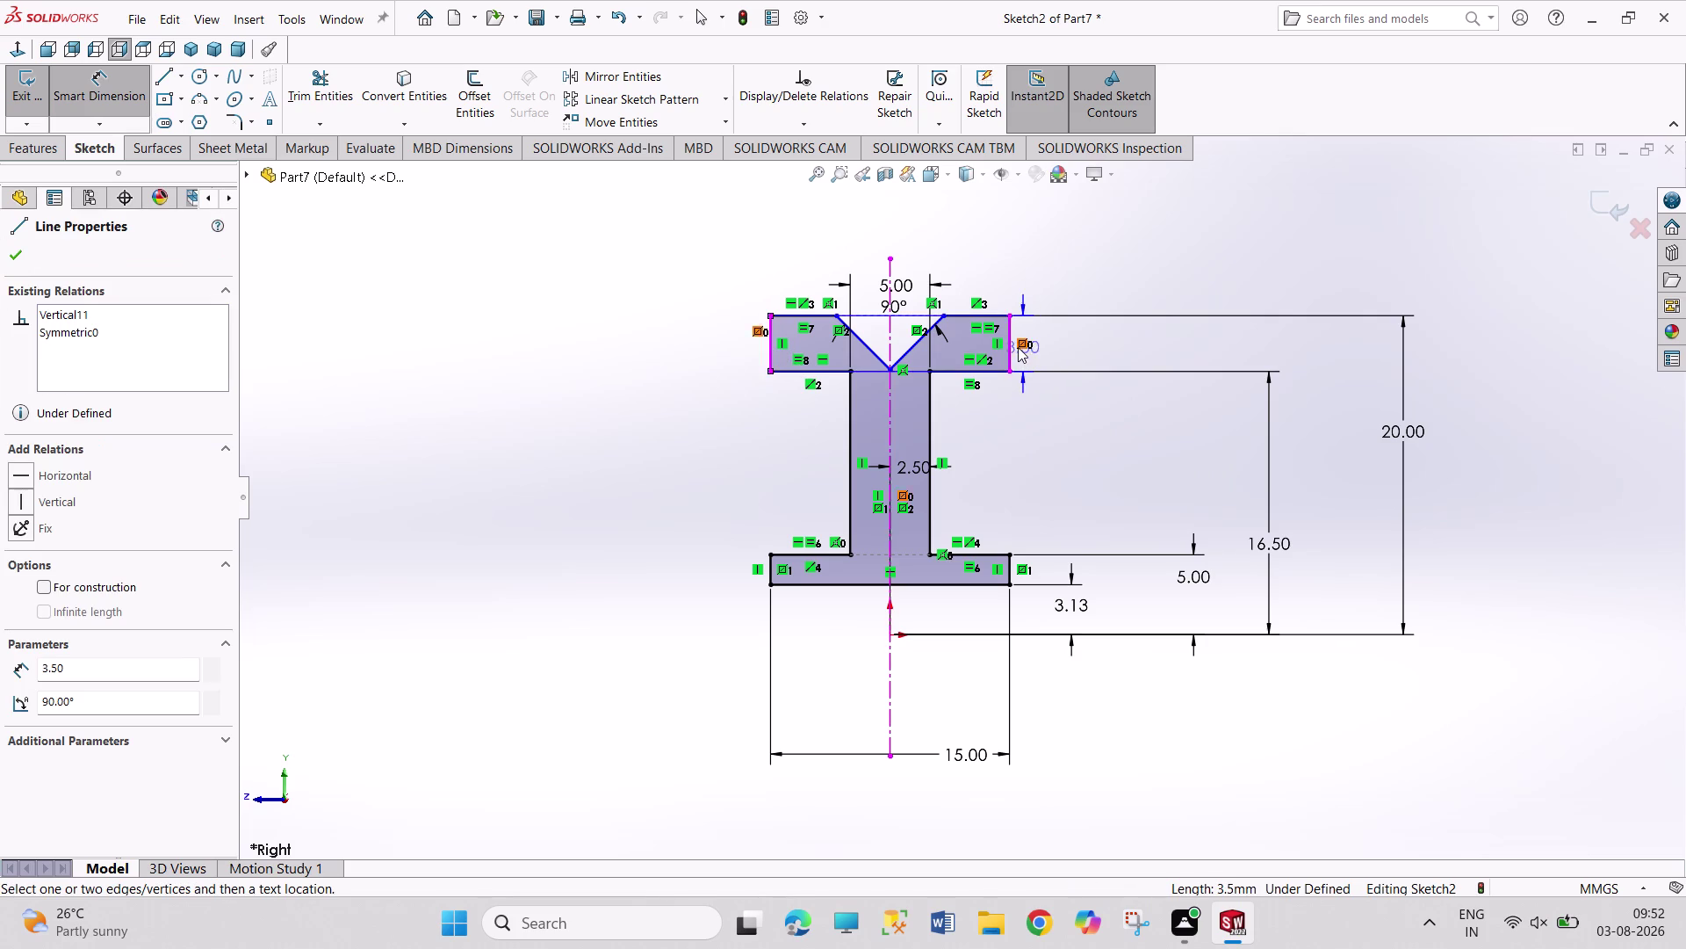
click(1011, 347)
click(938, 238)
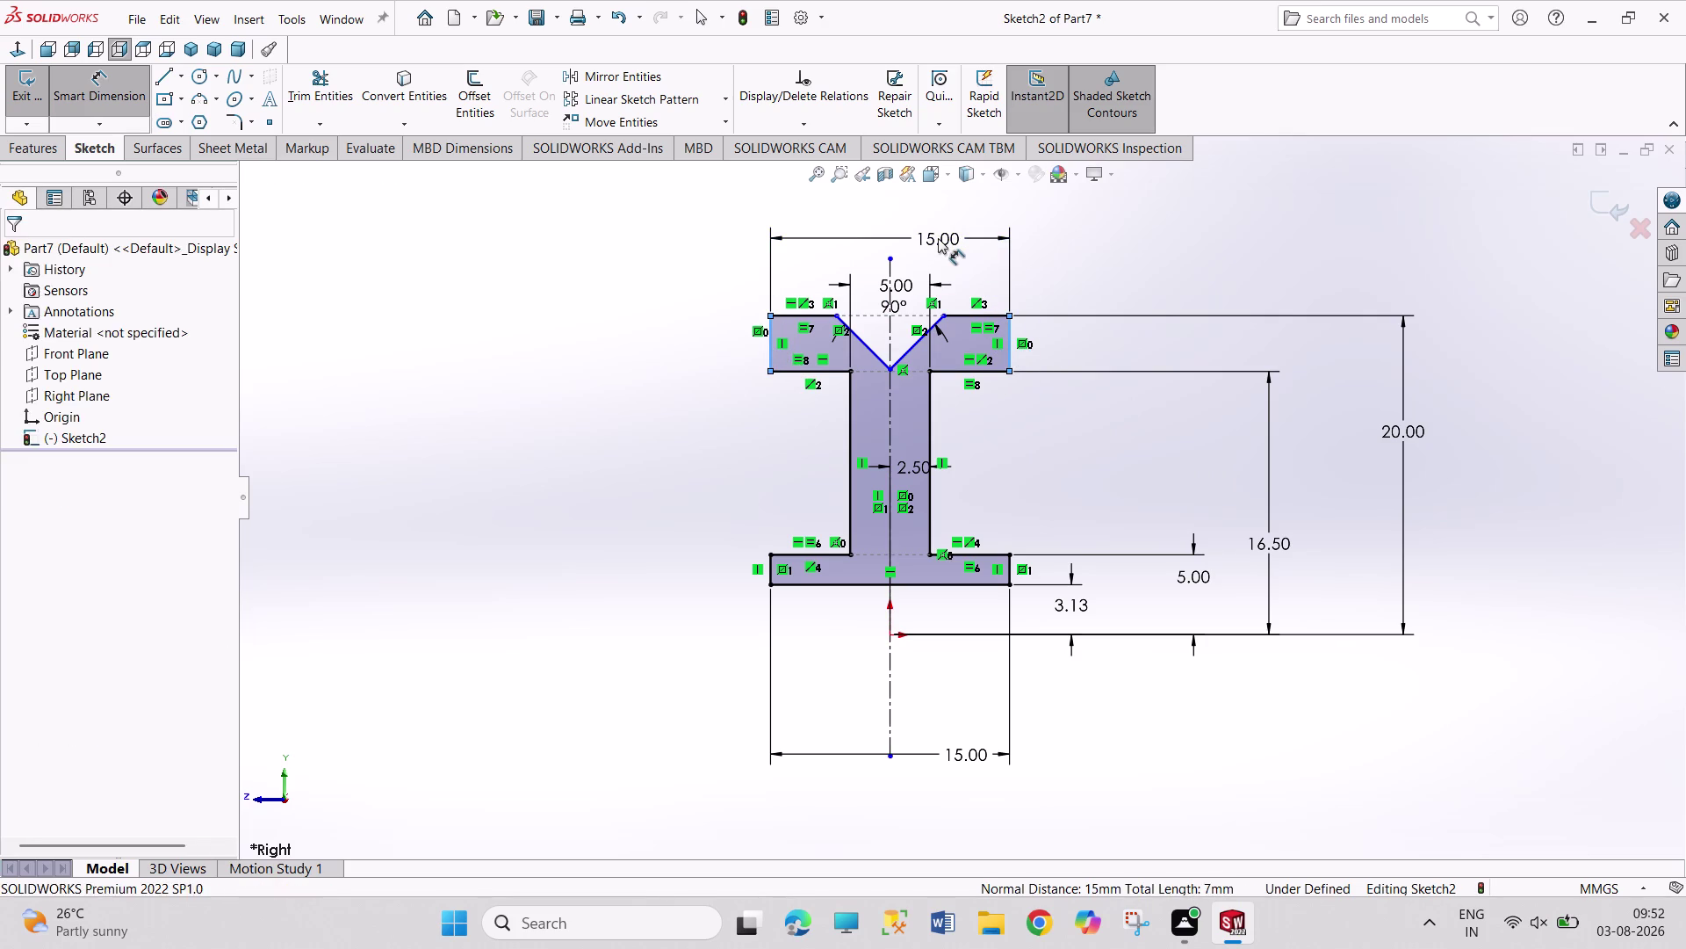
click(867, 220)
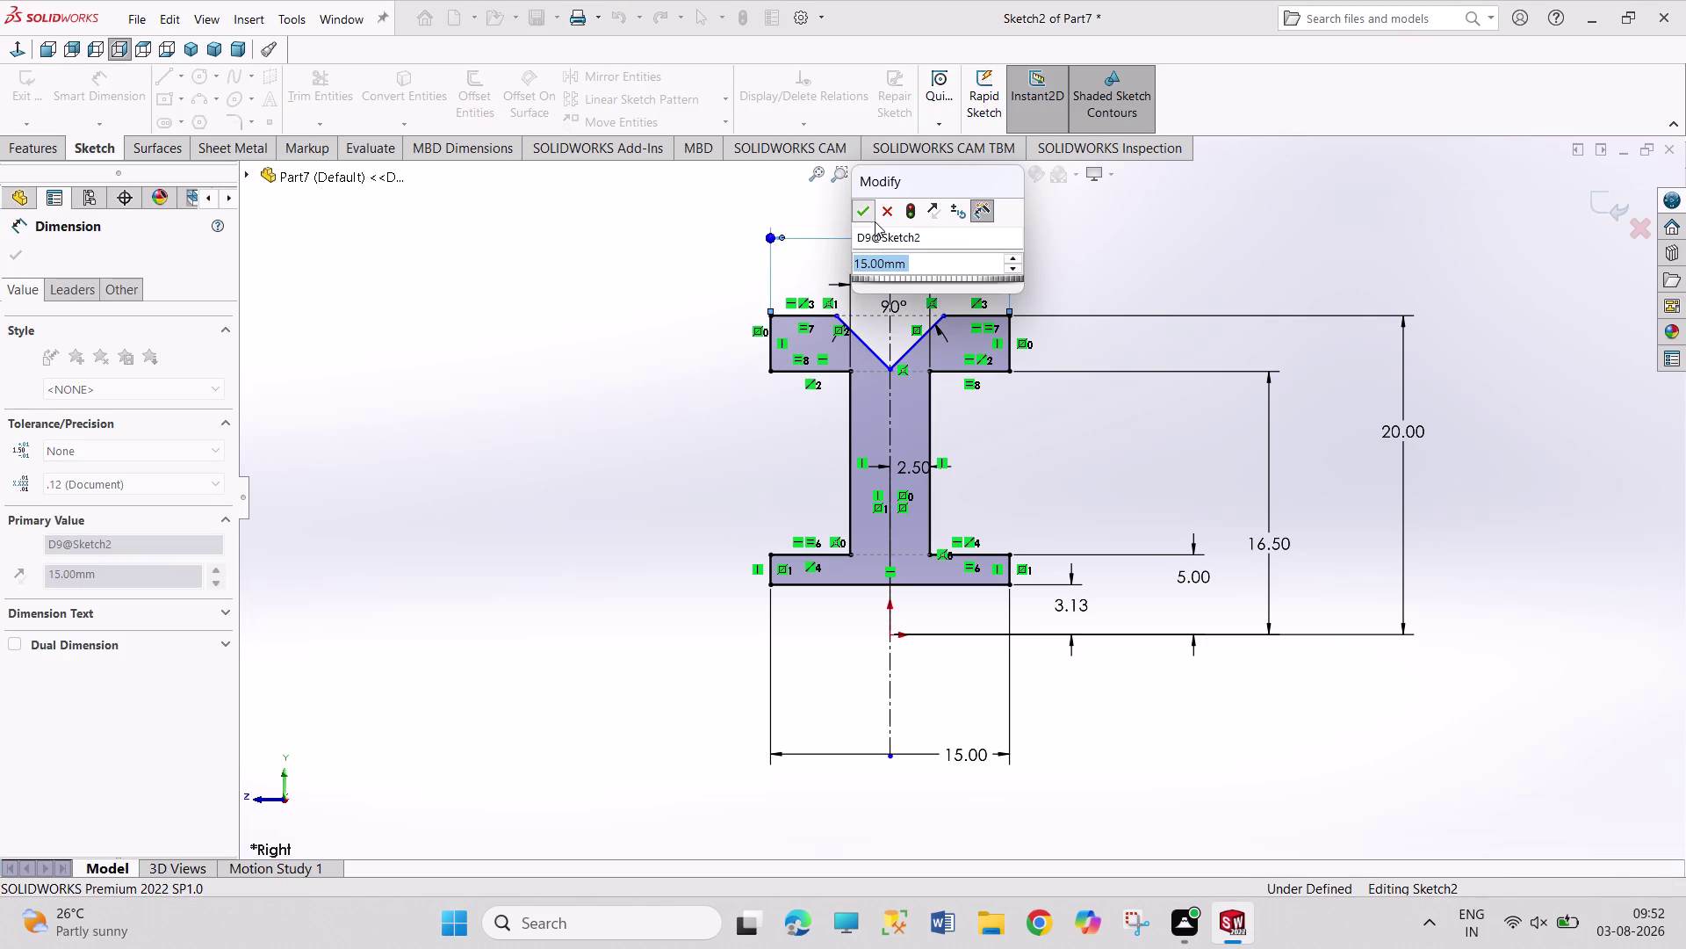
right_drag(1131, 270, 1127, 180)
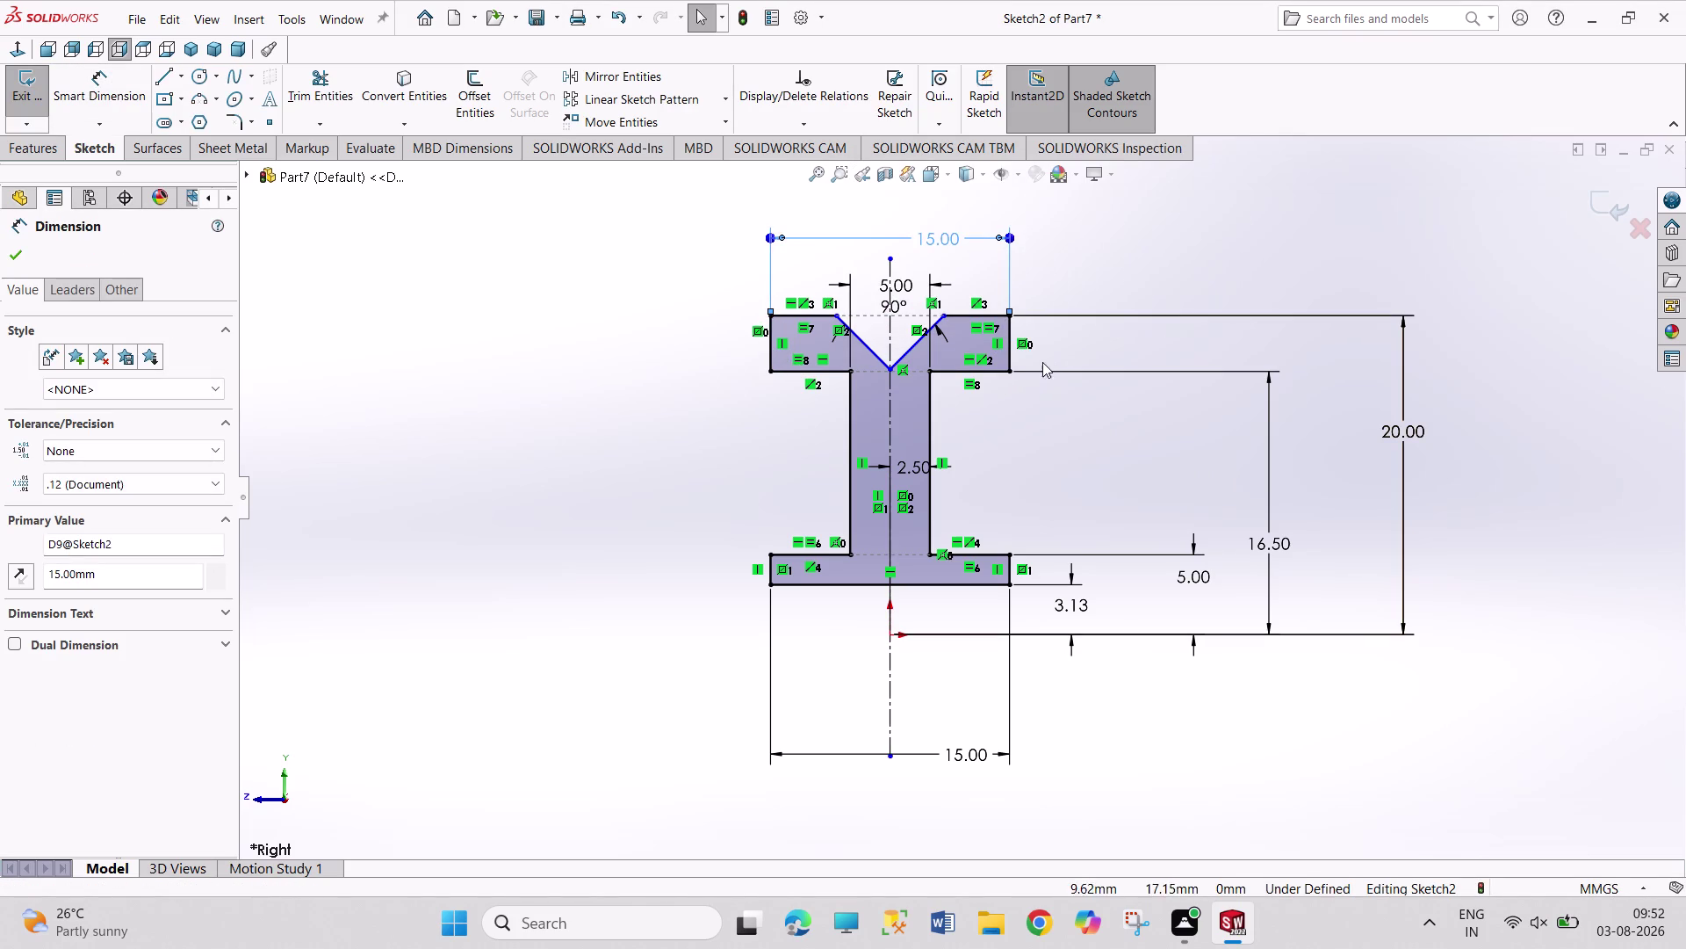
Add a 3.50 flange thickness dimension and pick the short top edge beside the notch.
right_drag(1075, 300, 1081, 273)
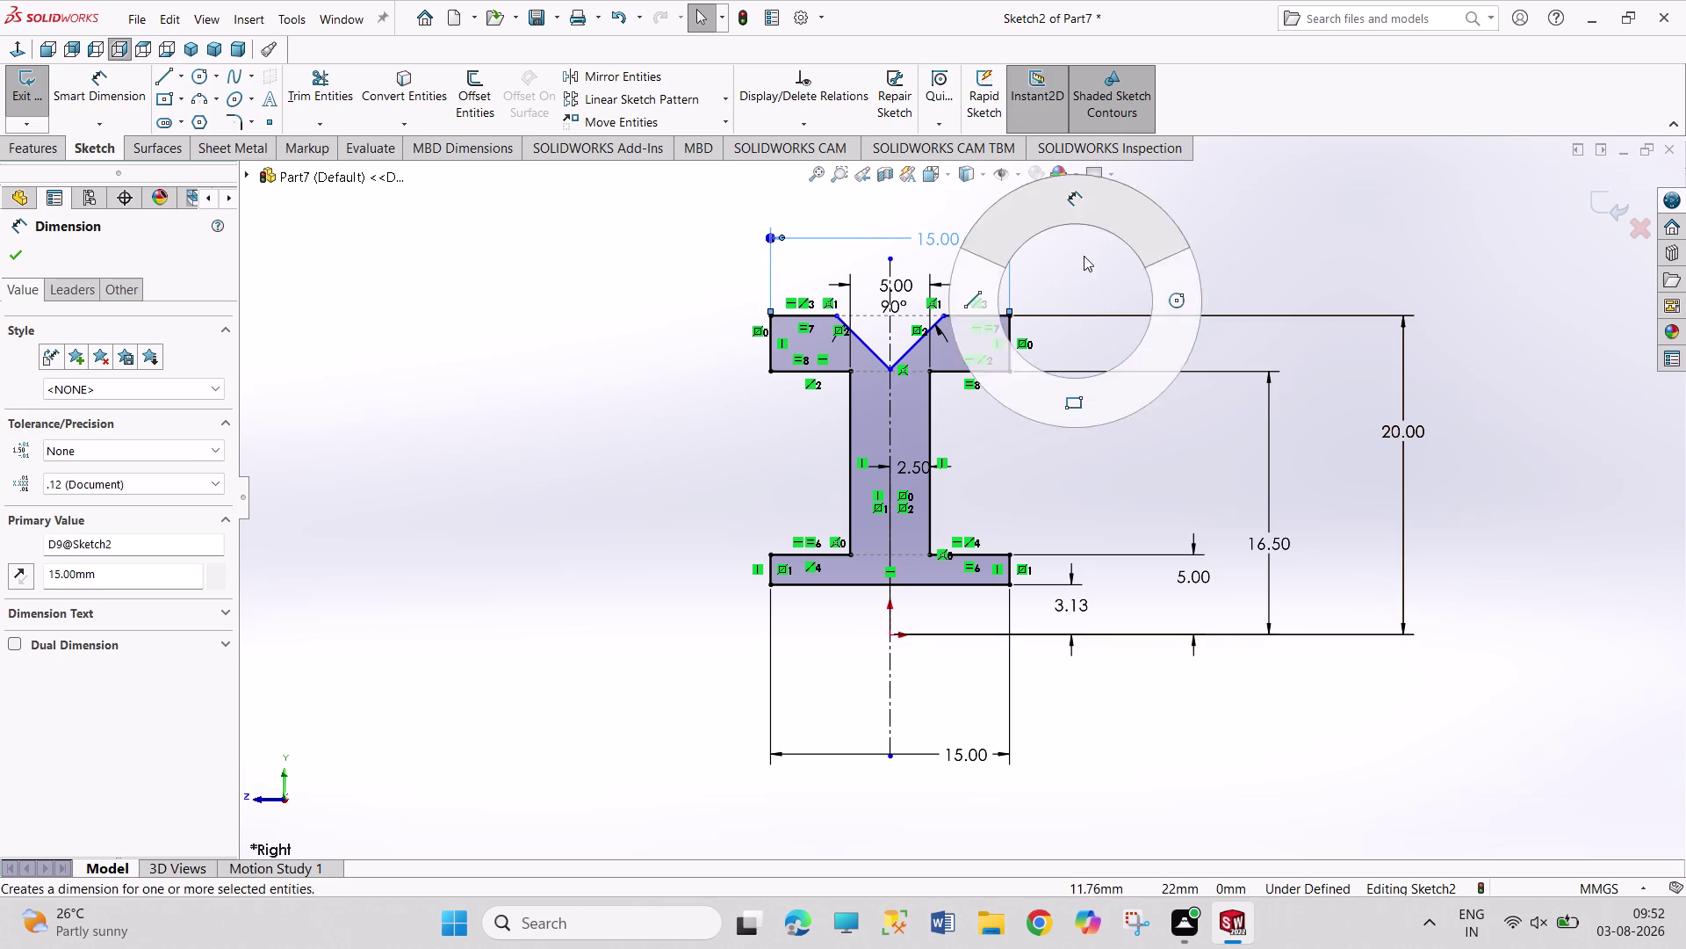
right_drag(1081, 273, 1099, 177)
click(1008, 354)
click(1089, 345)
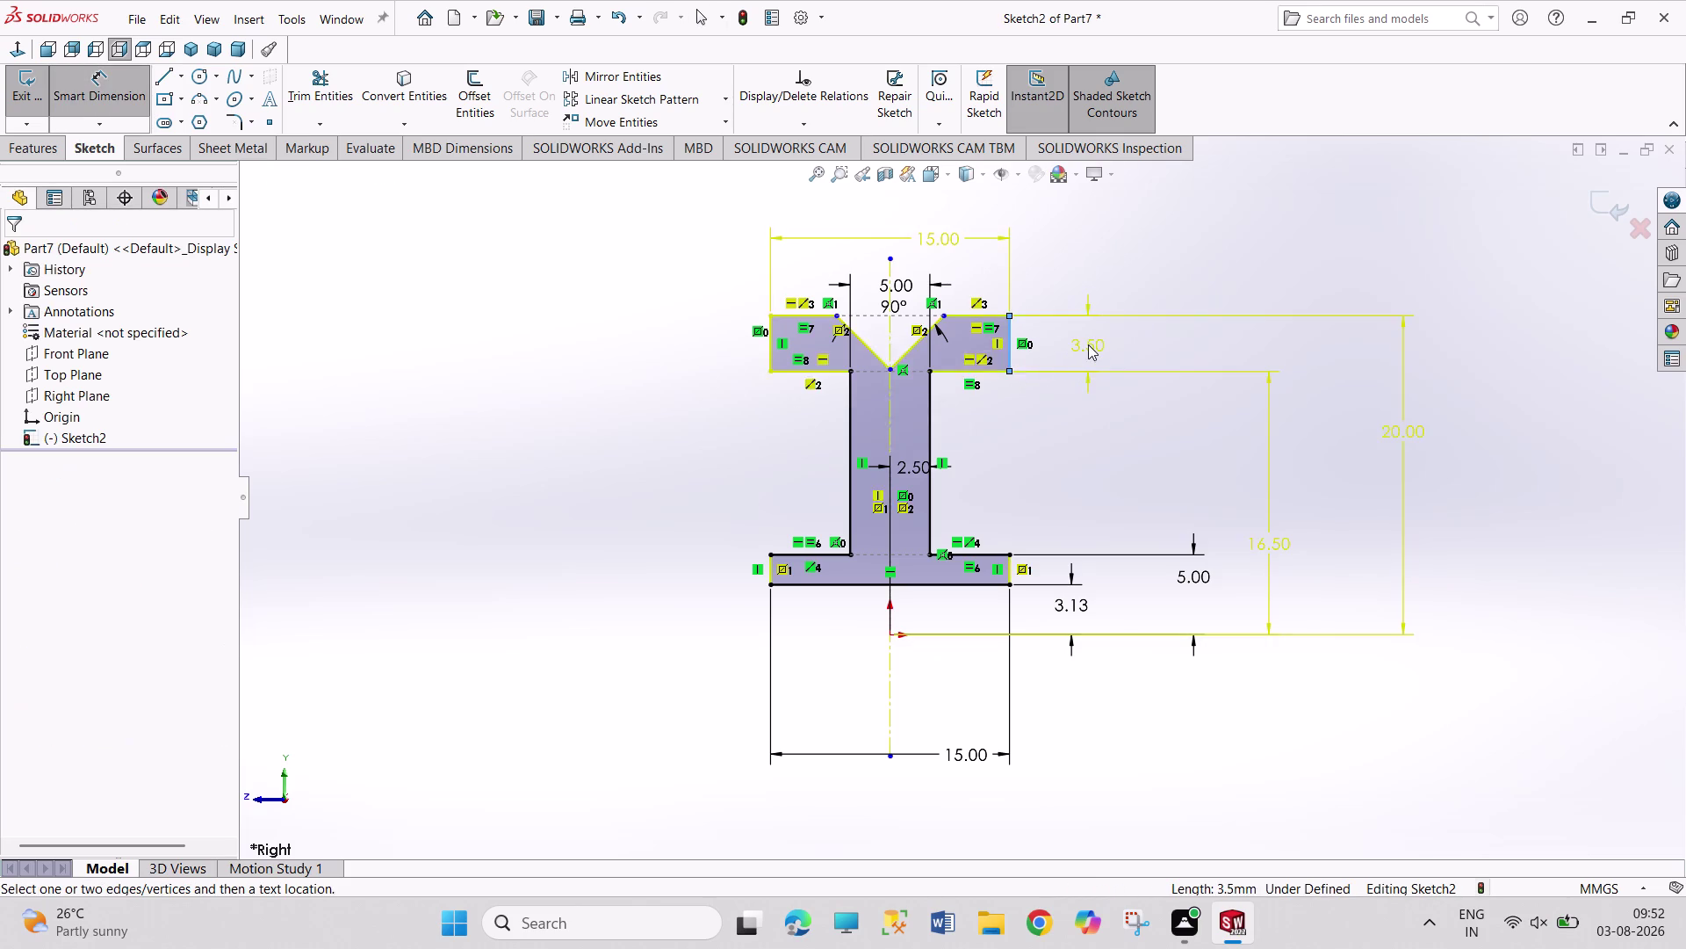
click(990, 360)
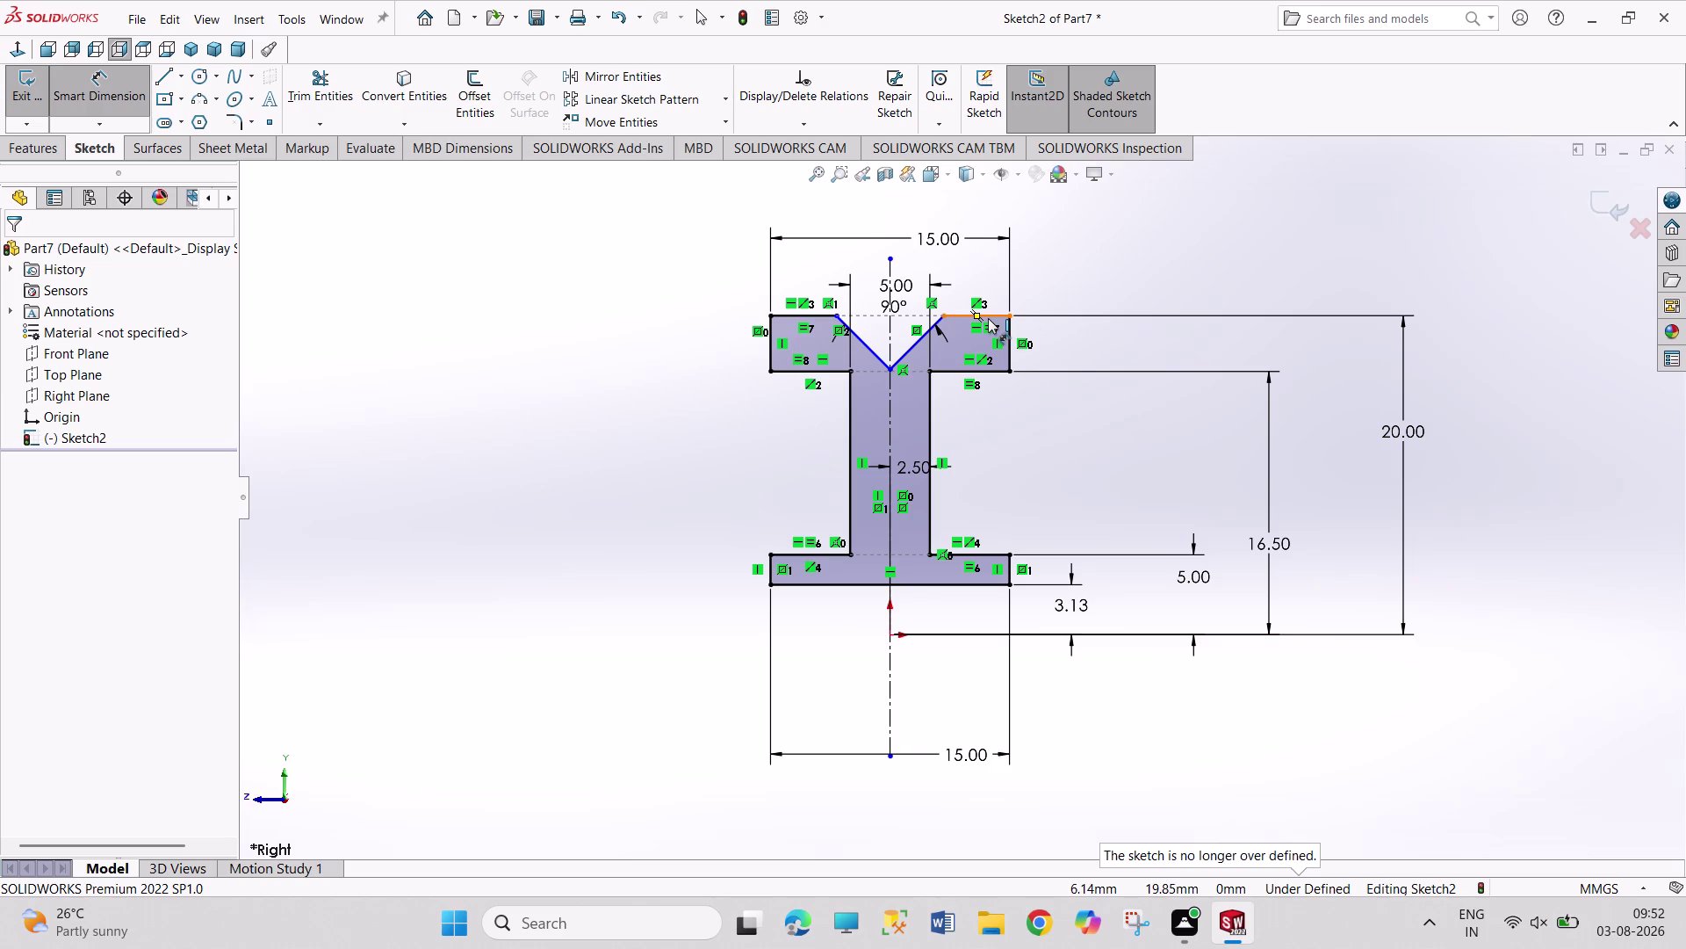
click(989, 318)
click(985, 275)
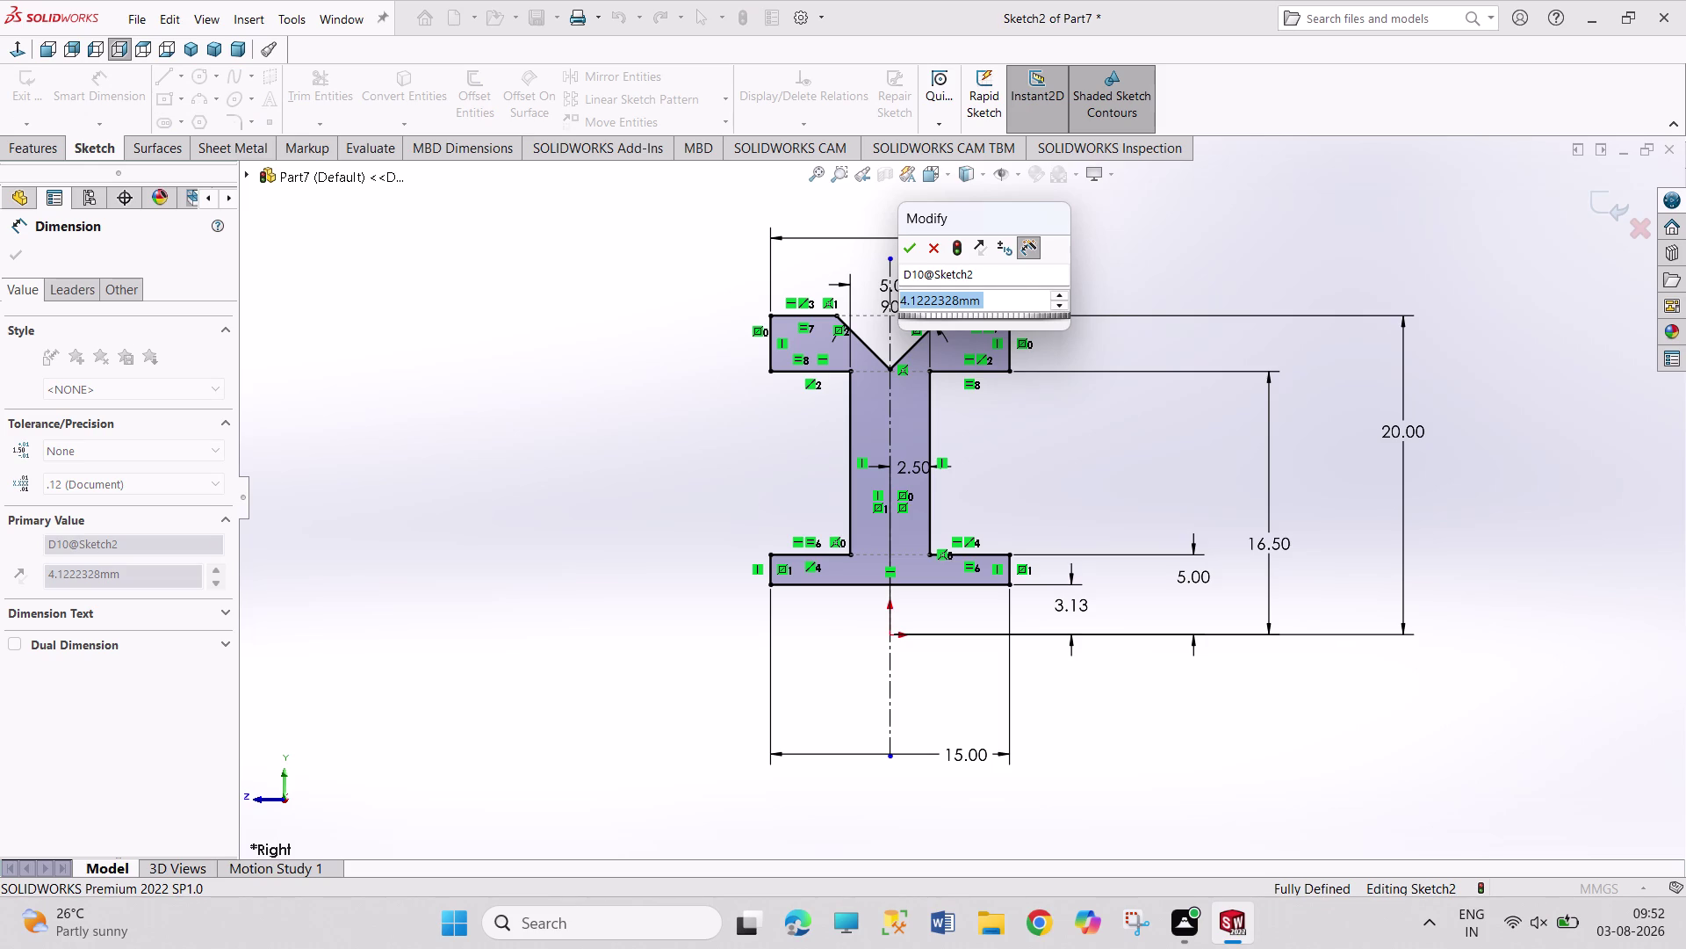
click(943, 254)
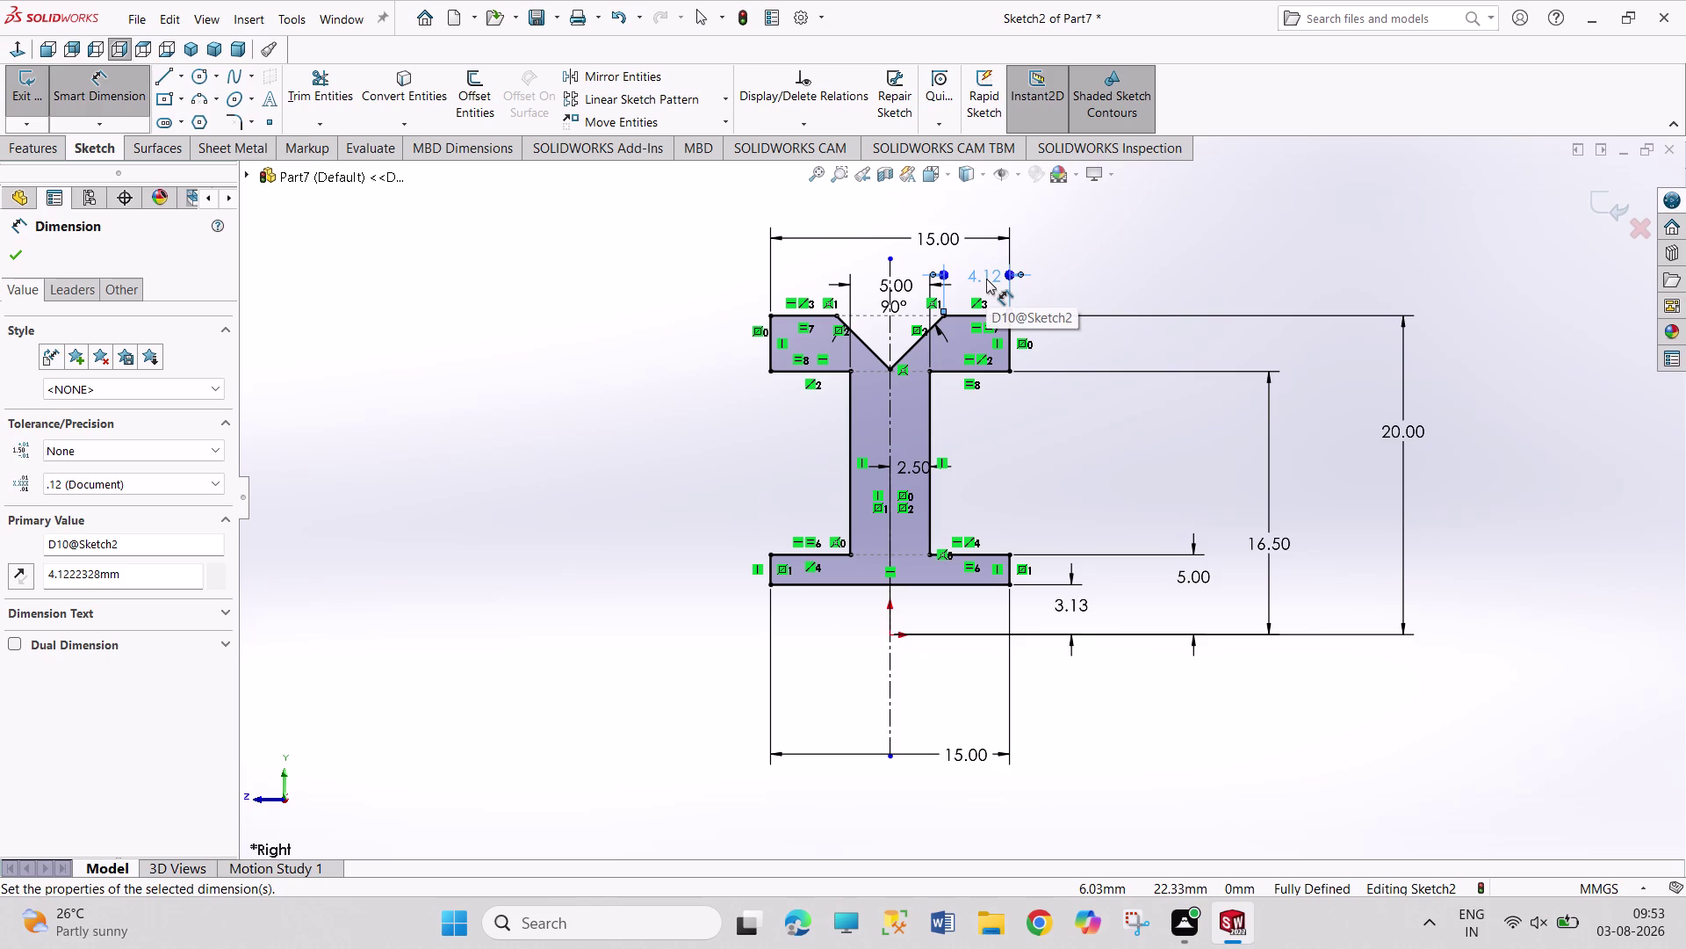
right_click(1151, 244)
click(1177, 299)
right_click(989, 274)
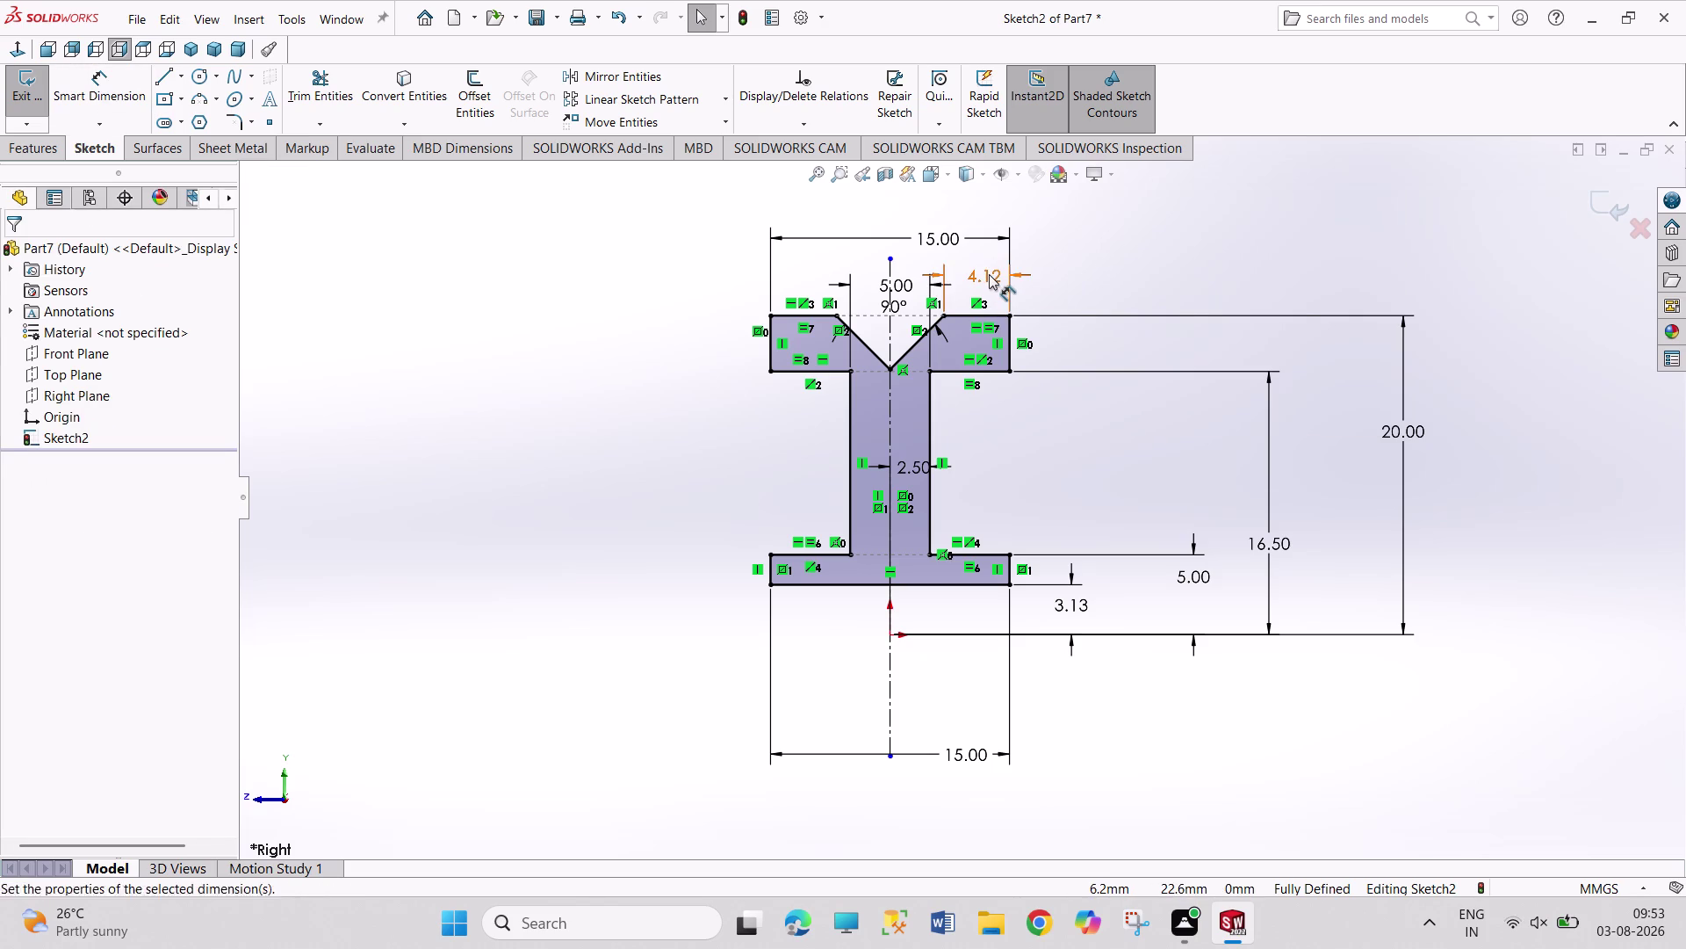
click(1034, 488)
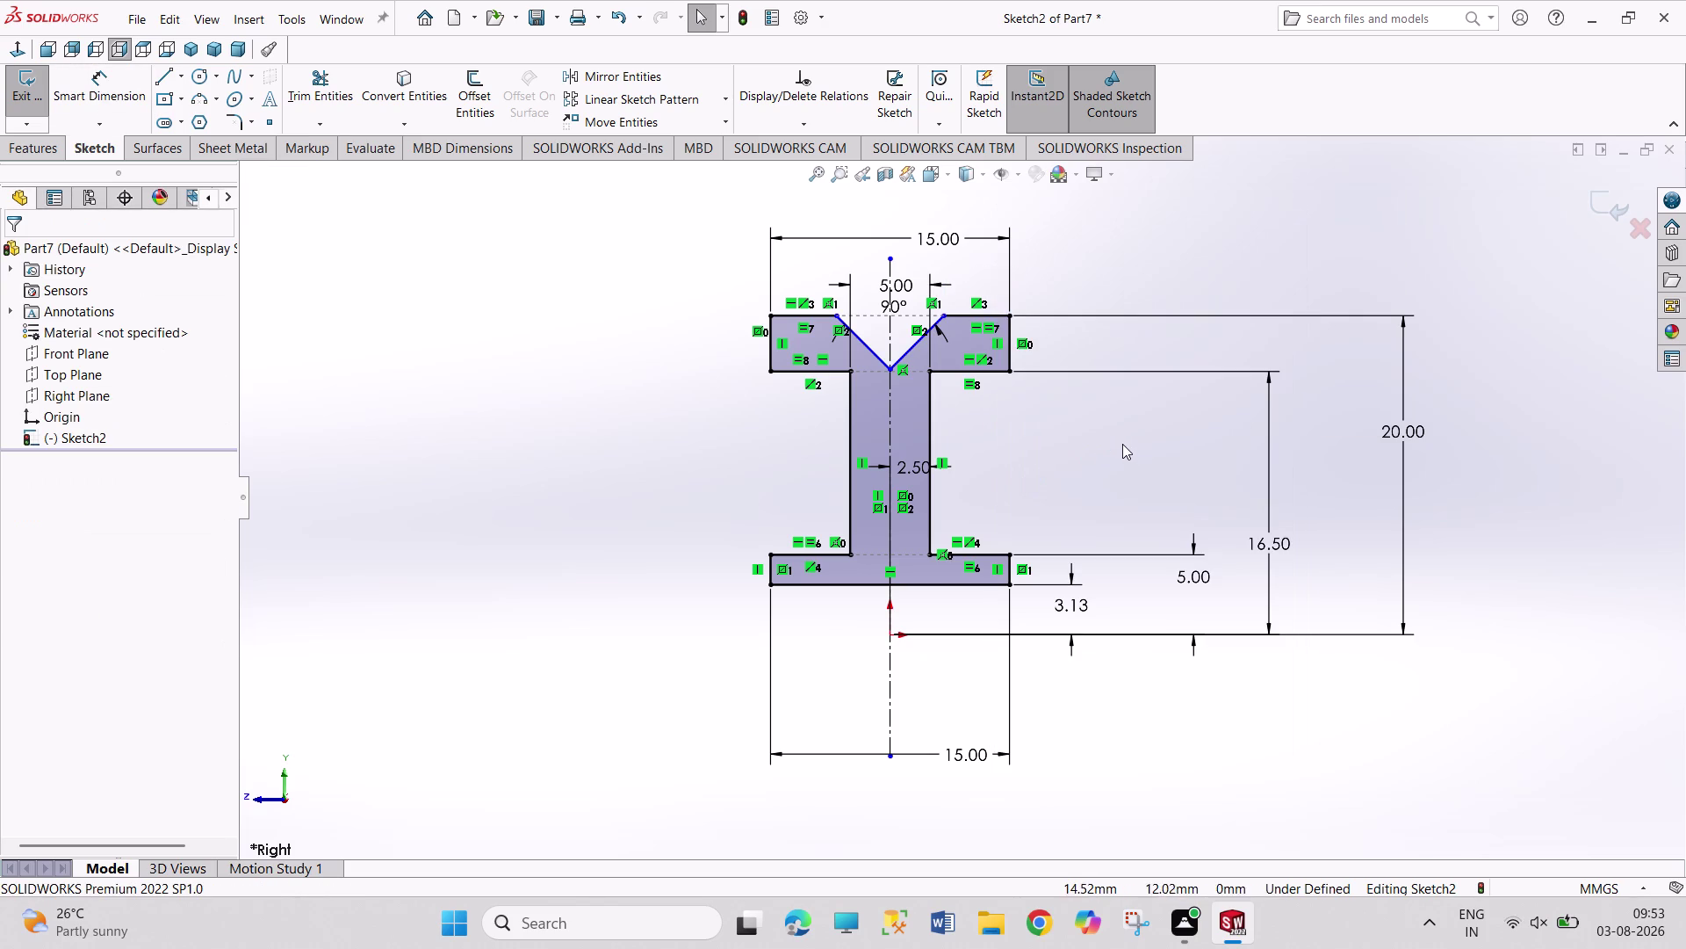
right_drag(1138, 452, 1146, 310)
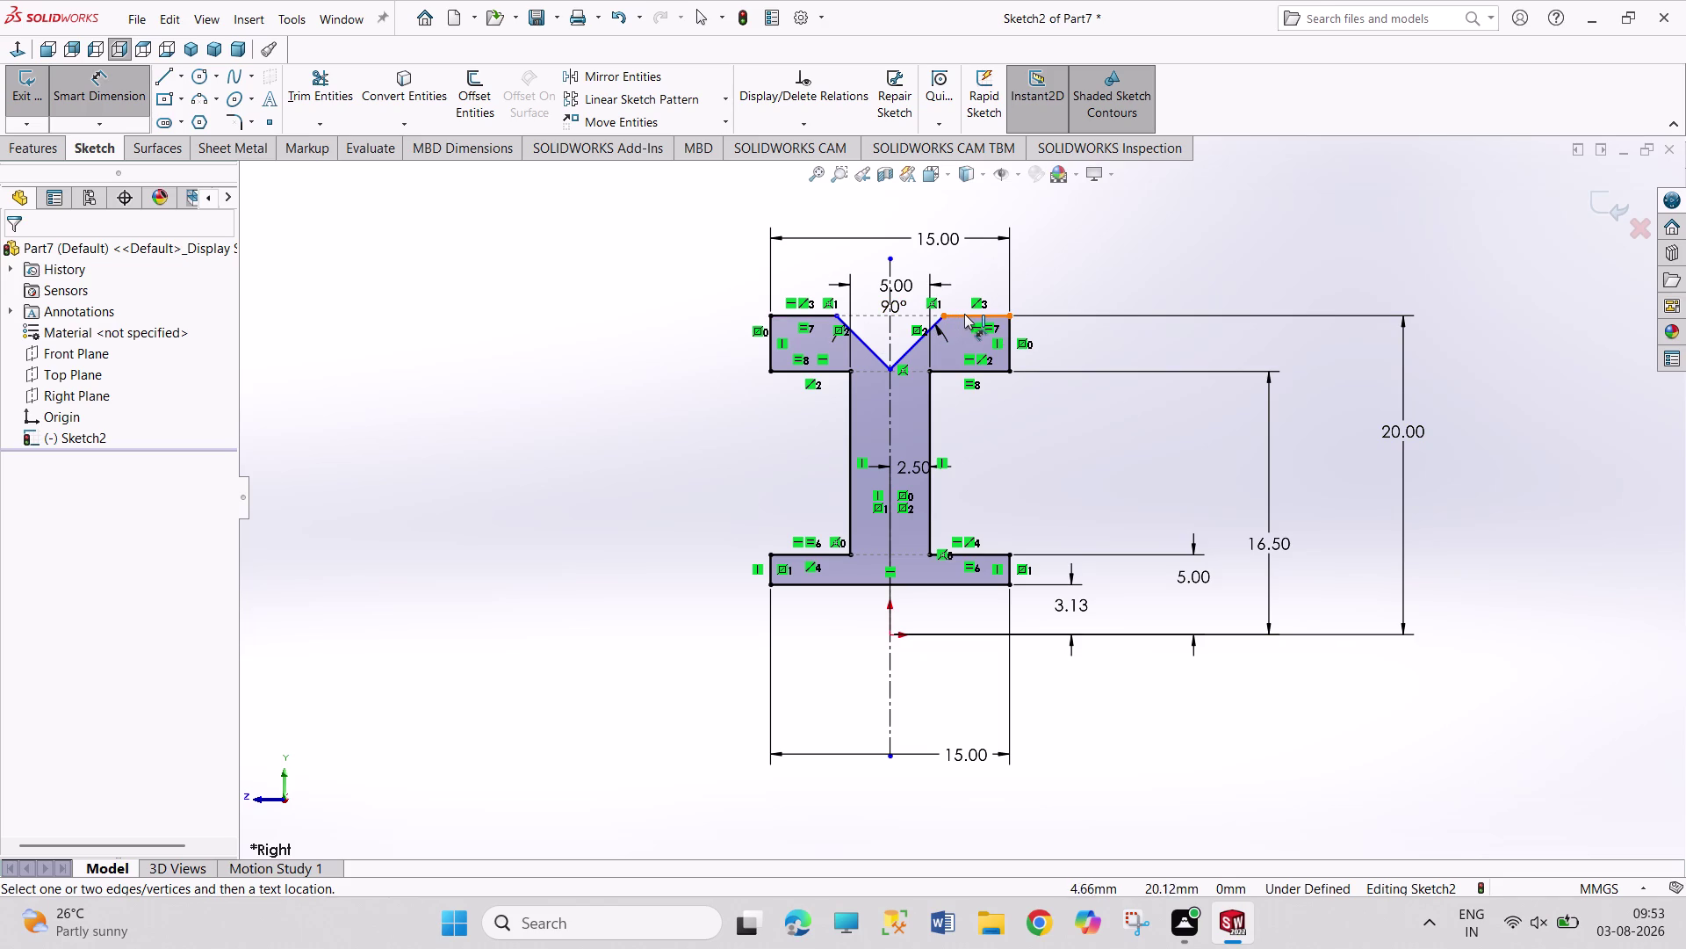
Dimension the short top edge beside the notch as 20-16.5, giving 3.50.
click(966, 314)
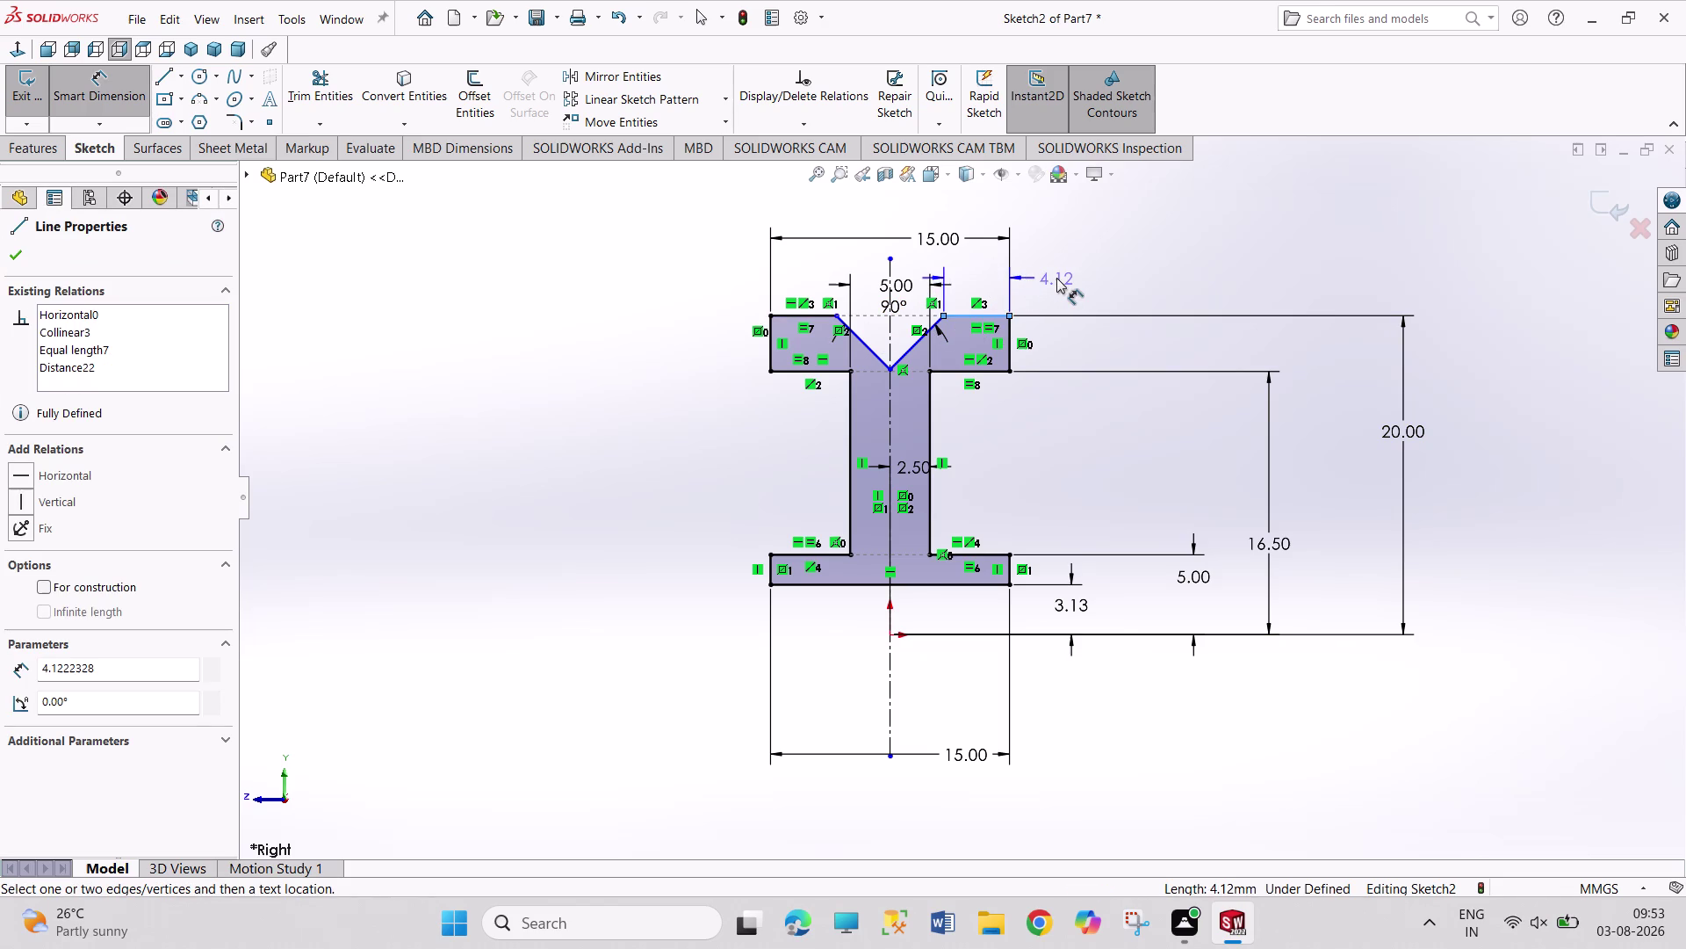
click(1056, 278)
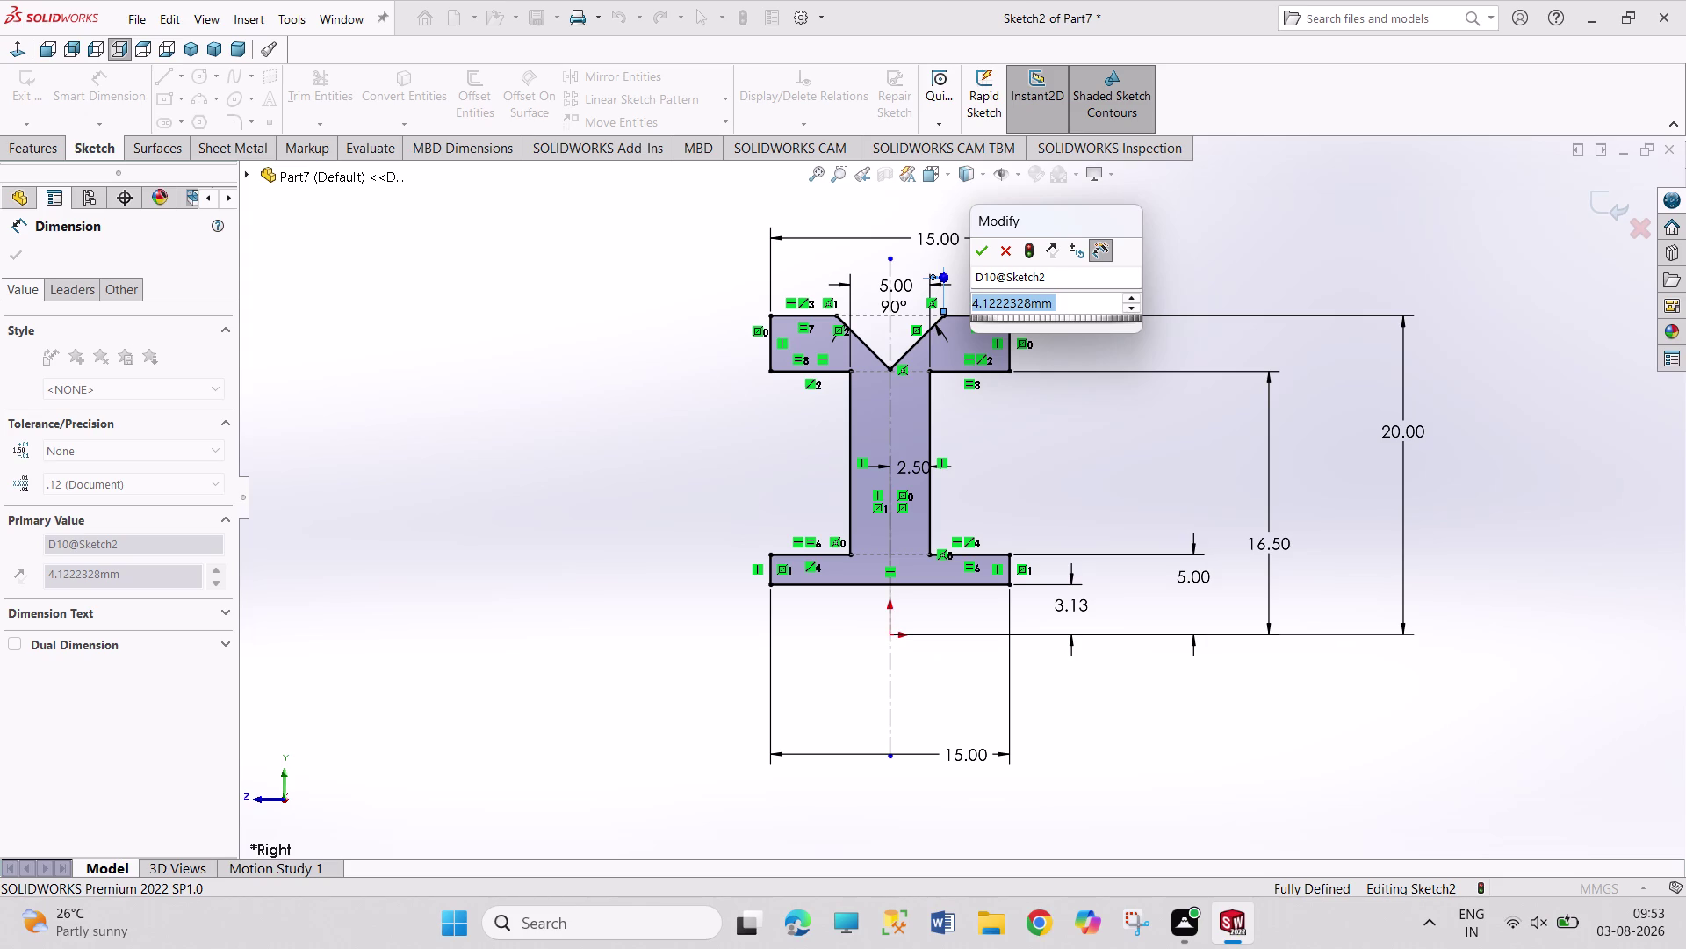
text(20-)
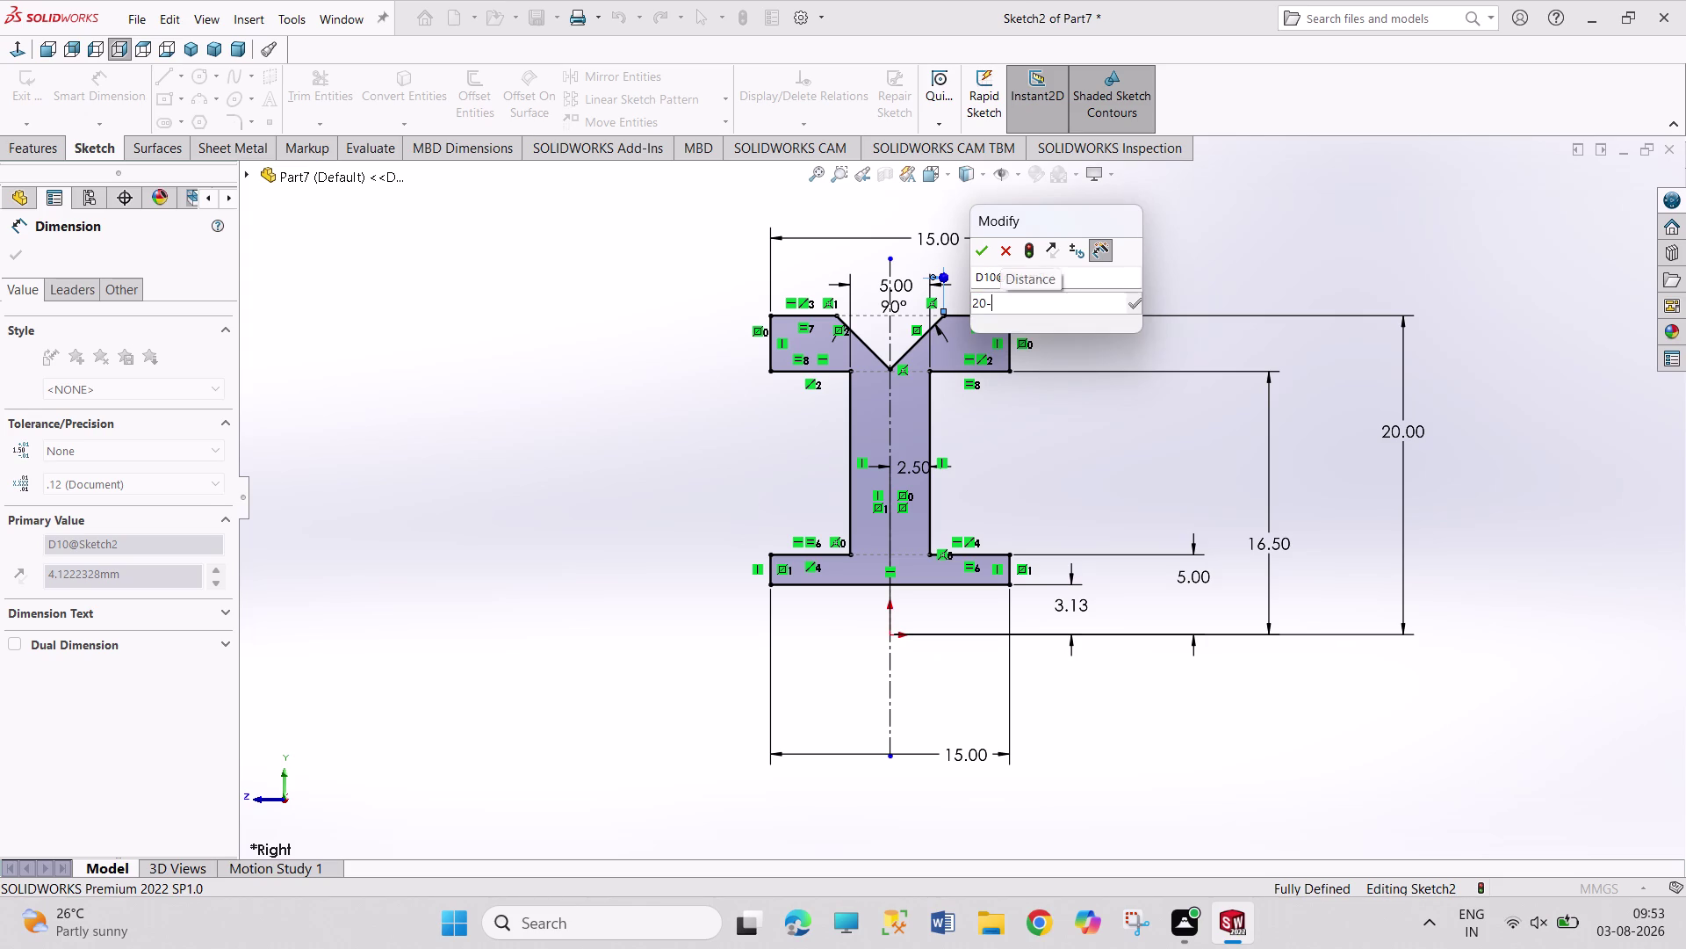
text(6.5)
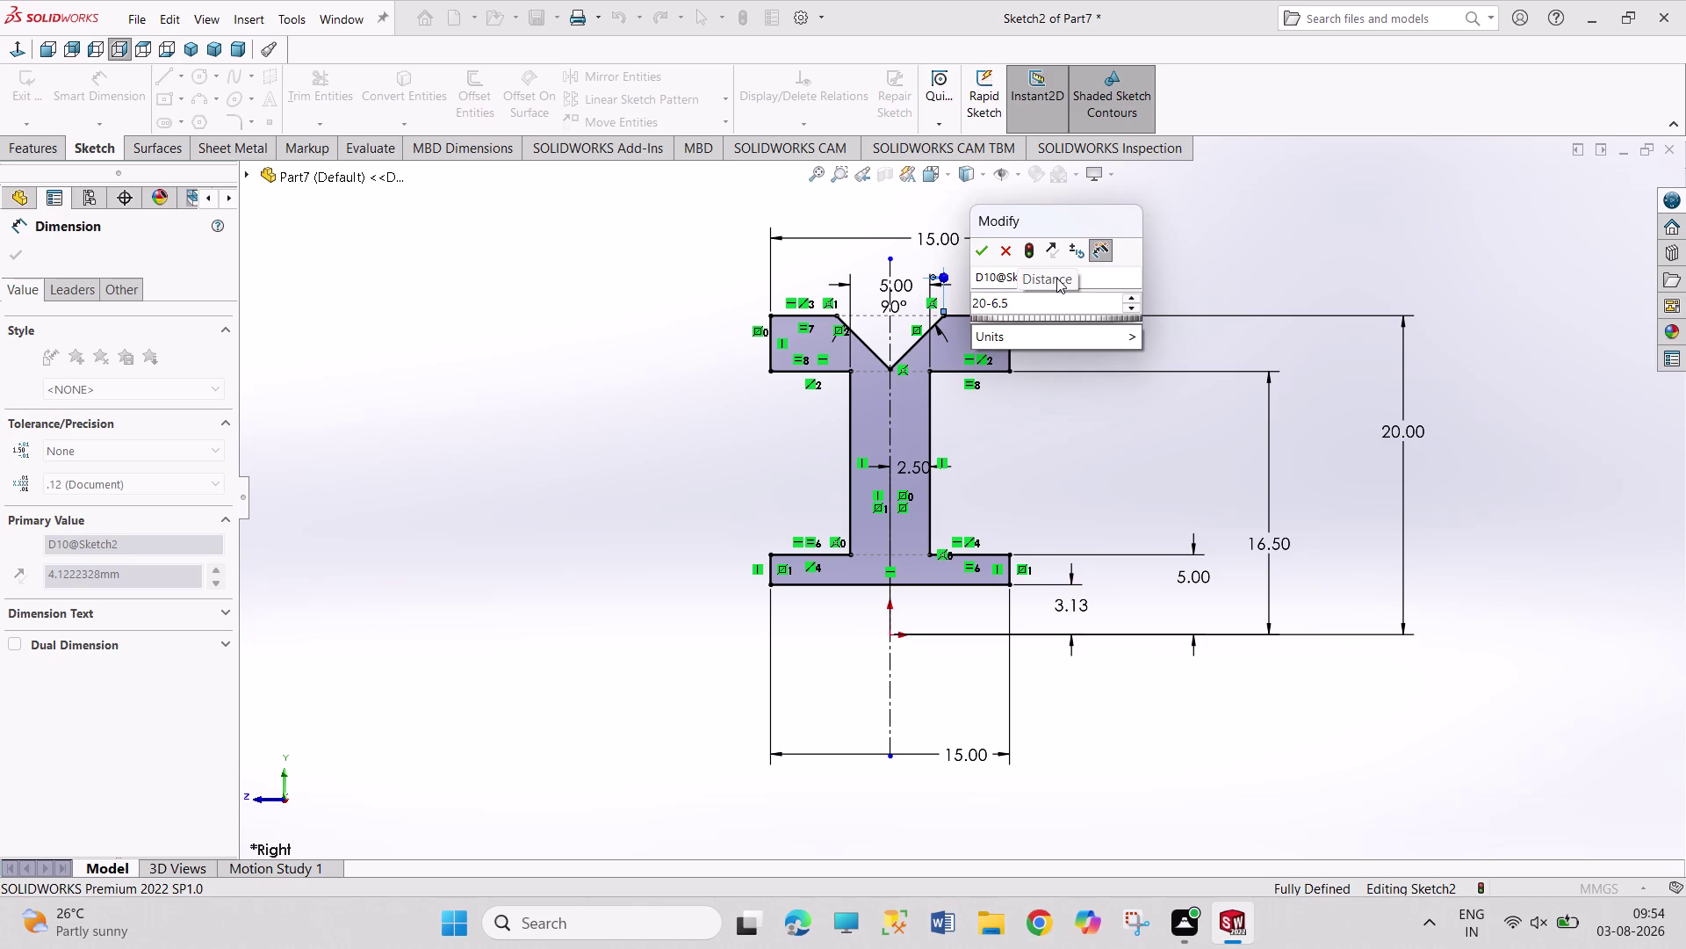
key(Left)
key(Left)
key(Left)
key(1)
key(Right)
key(Right)
key(Right)
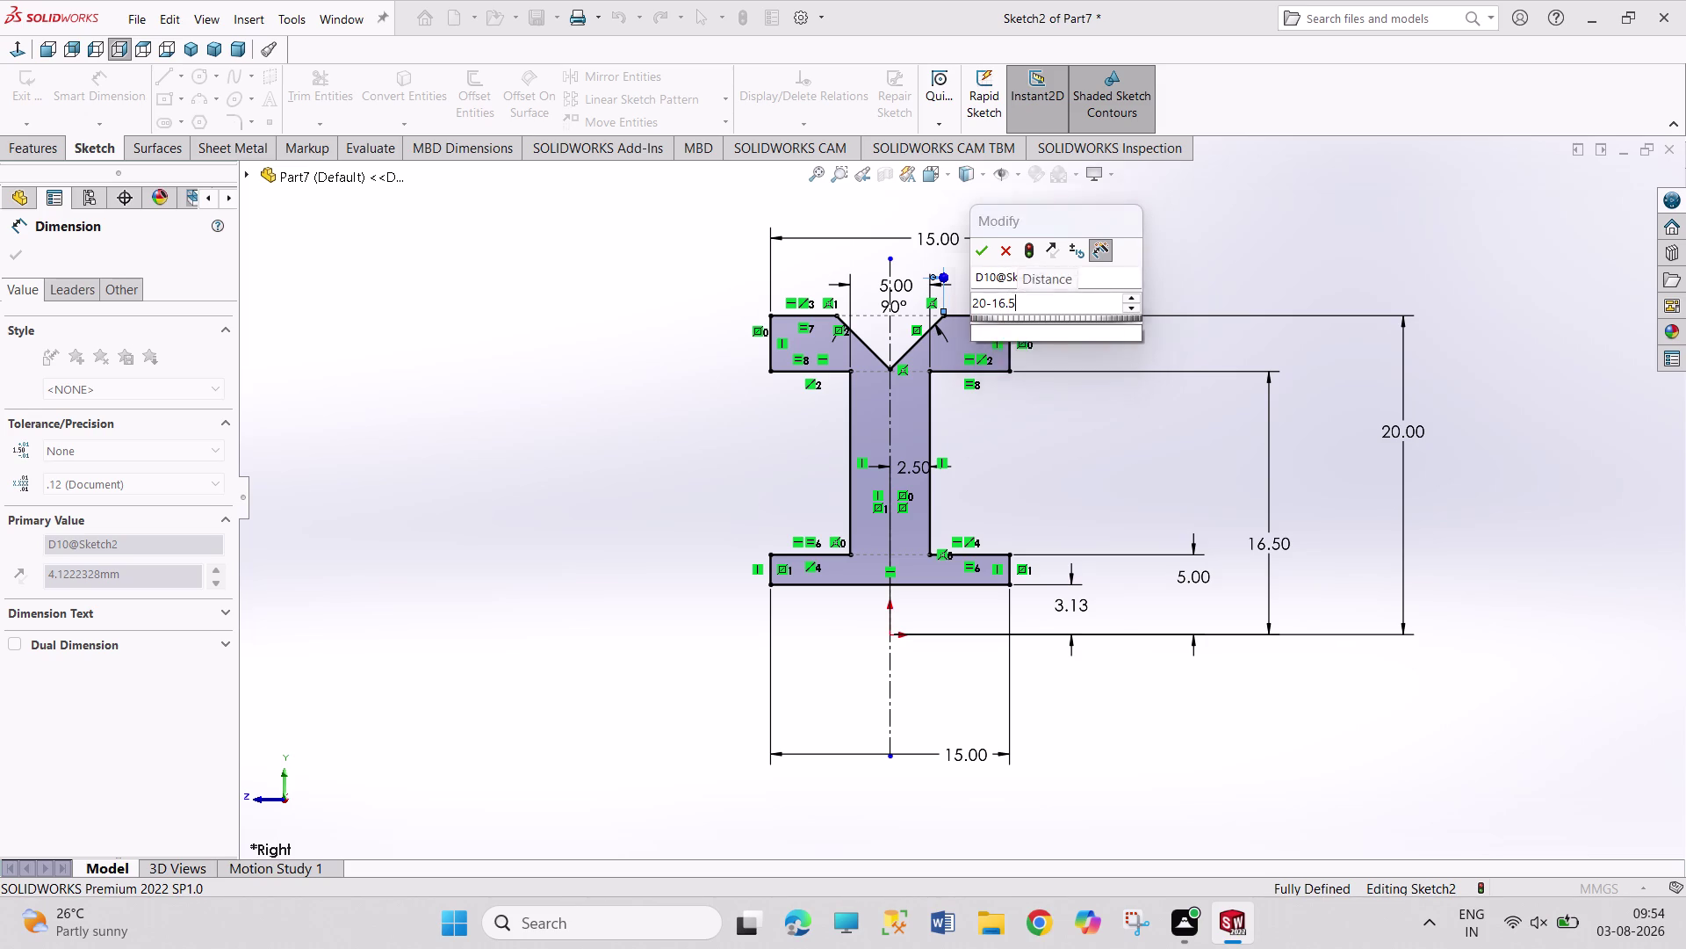
key(Return)
right_click(1184, 245)
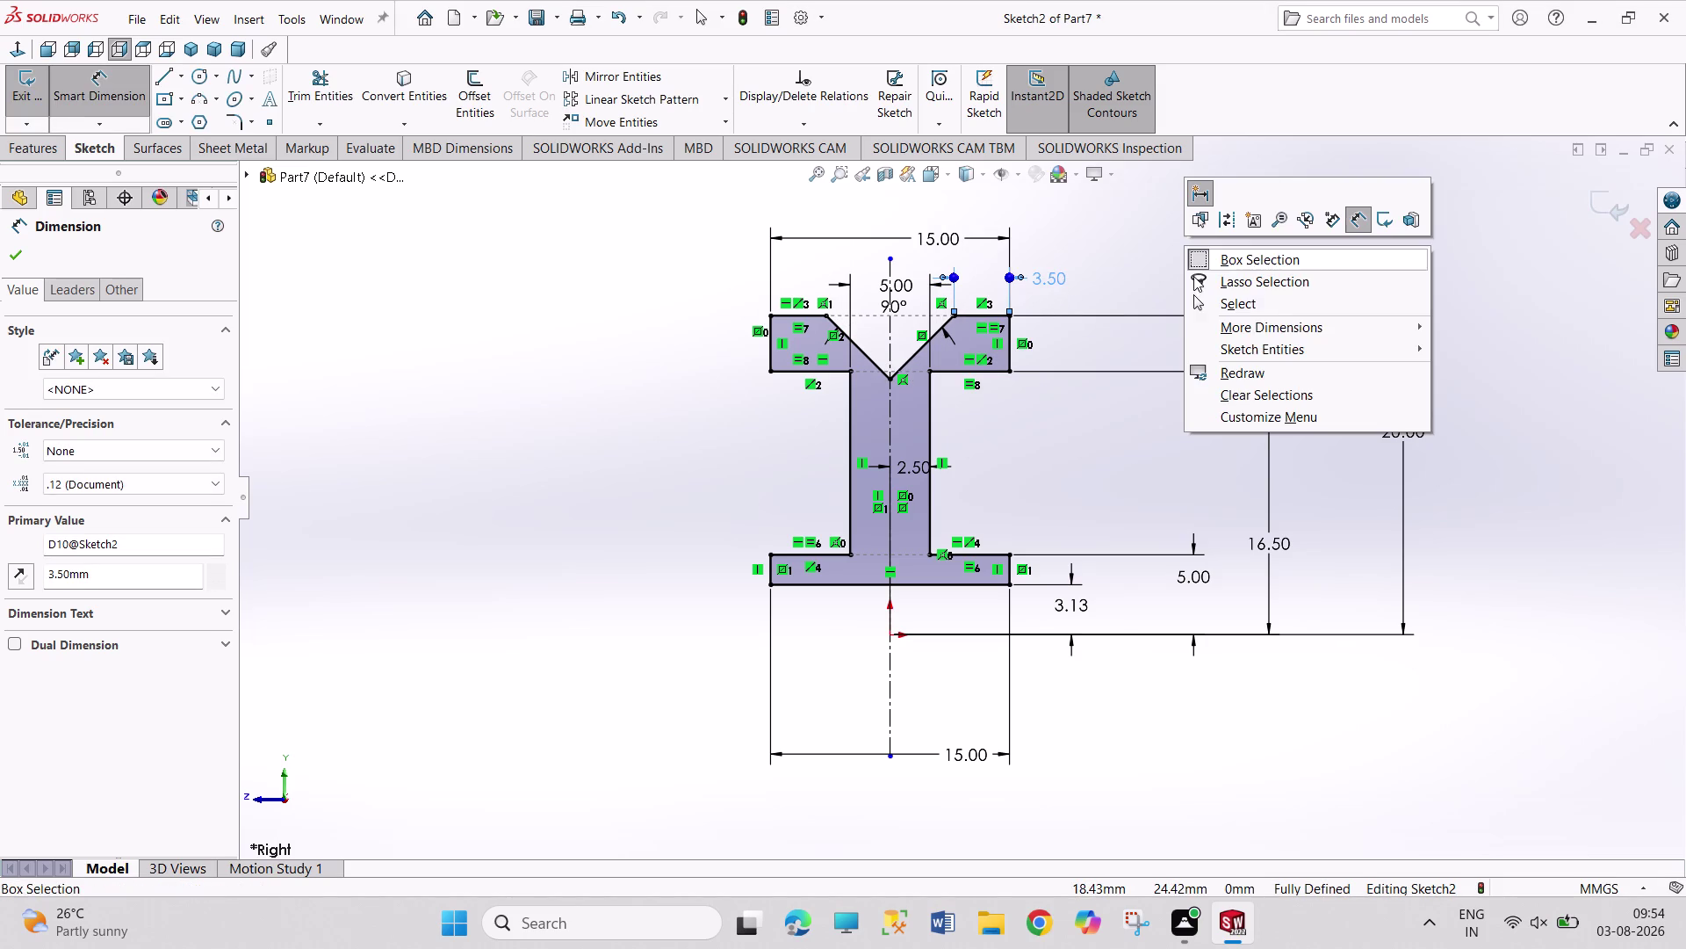
click(1205, 300)
click(1159, 223)
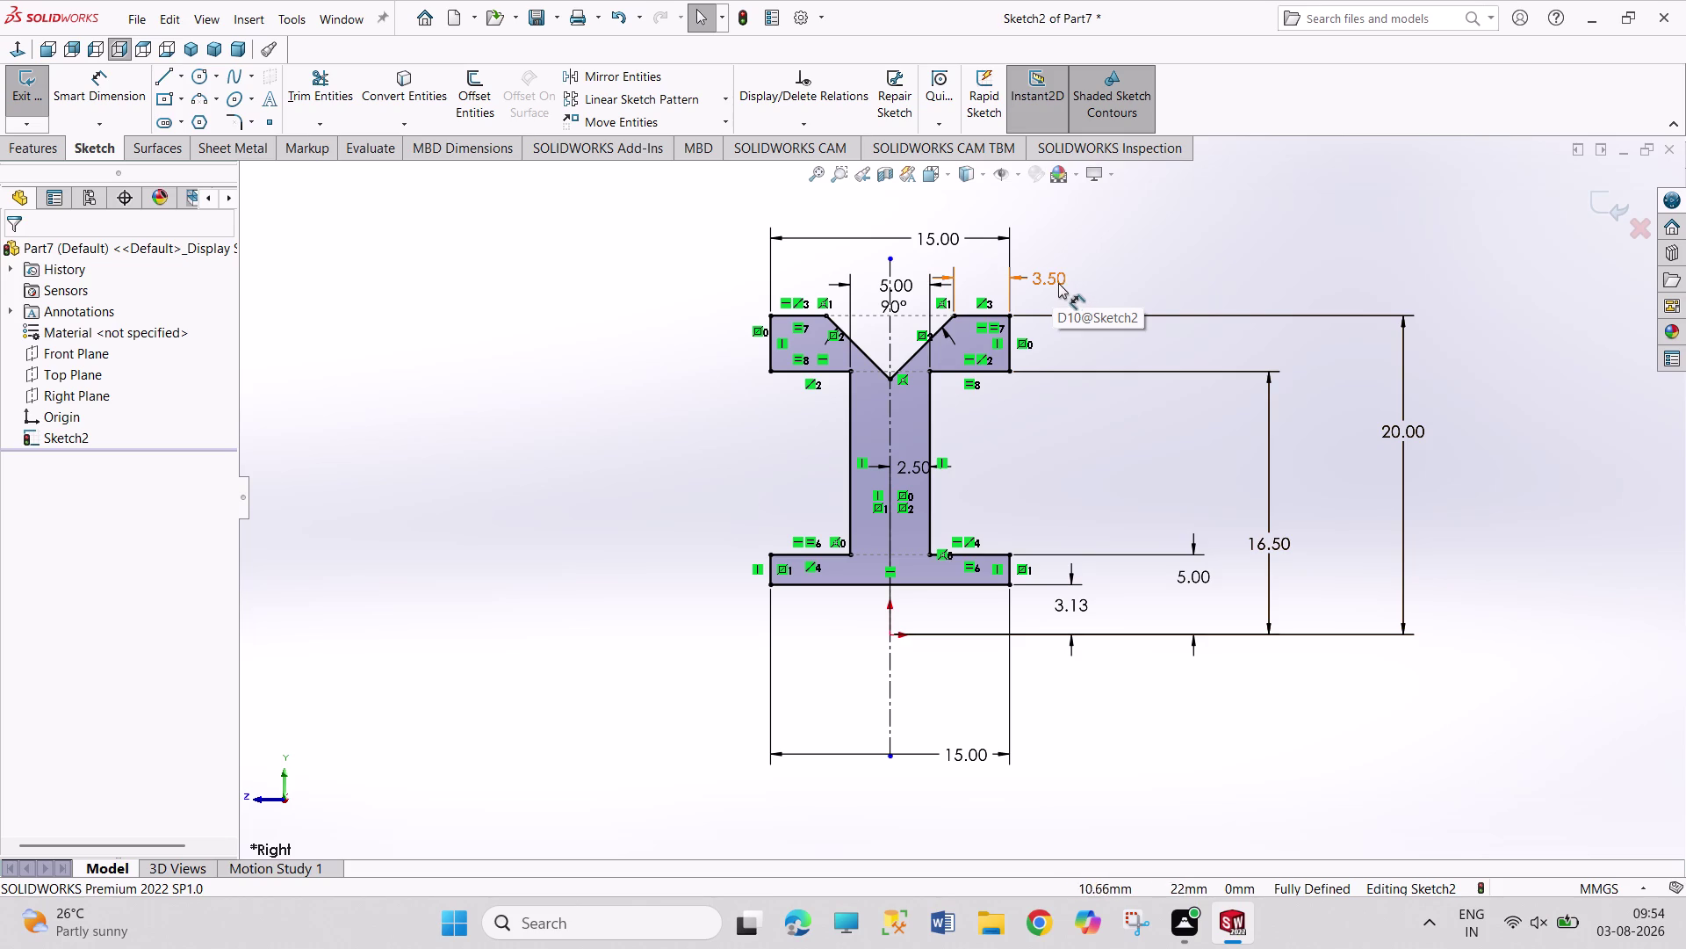
double_click(1057, 281)
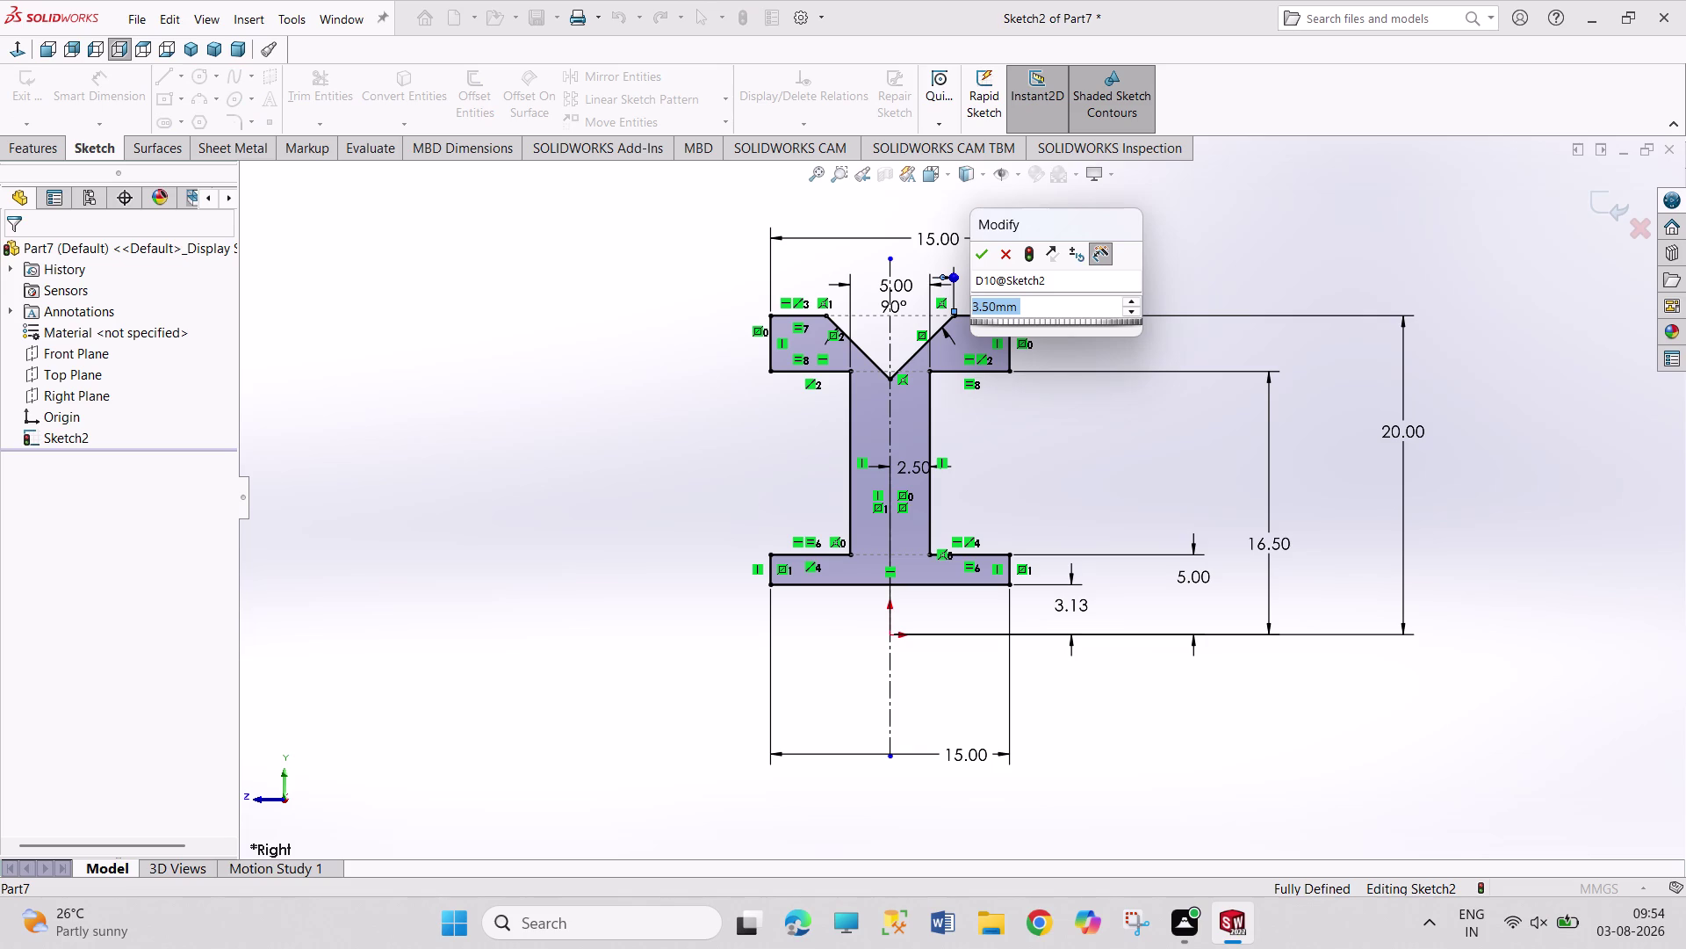
click(1006, 253)
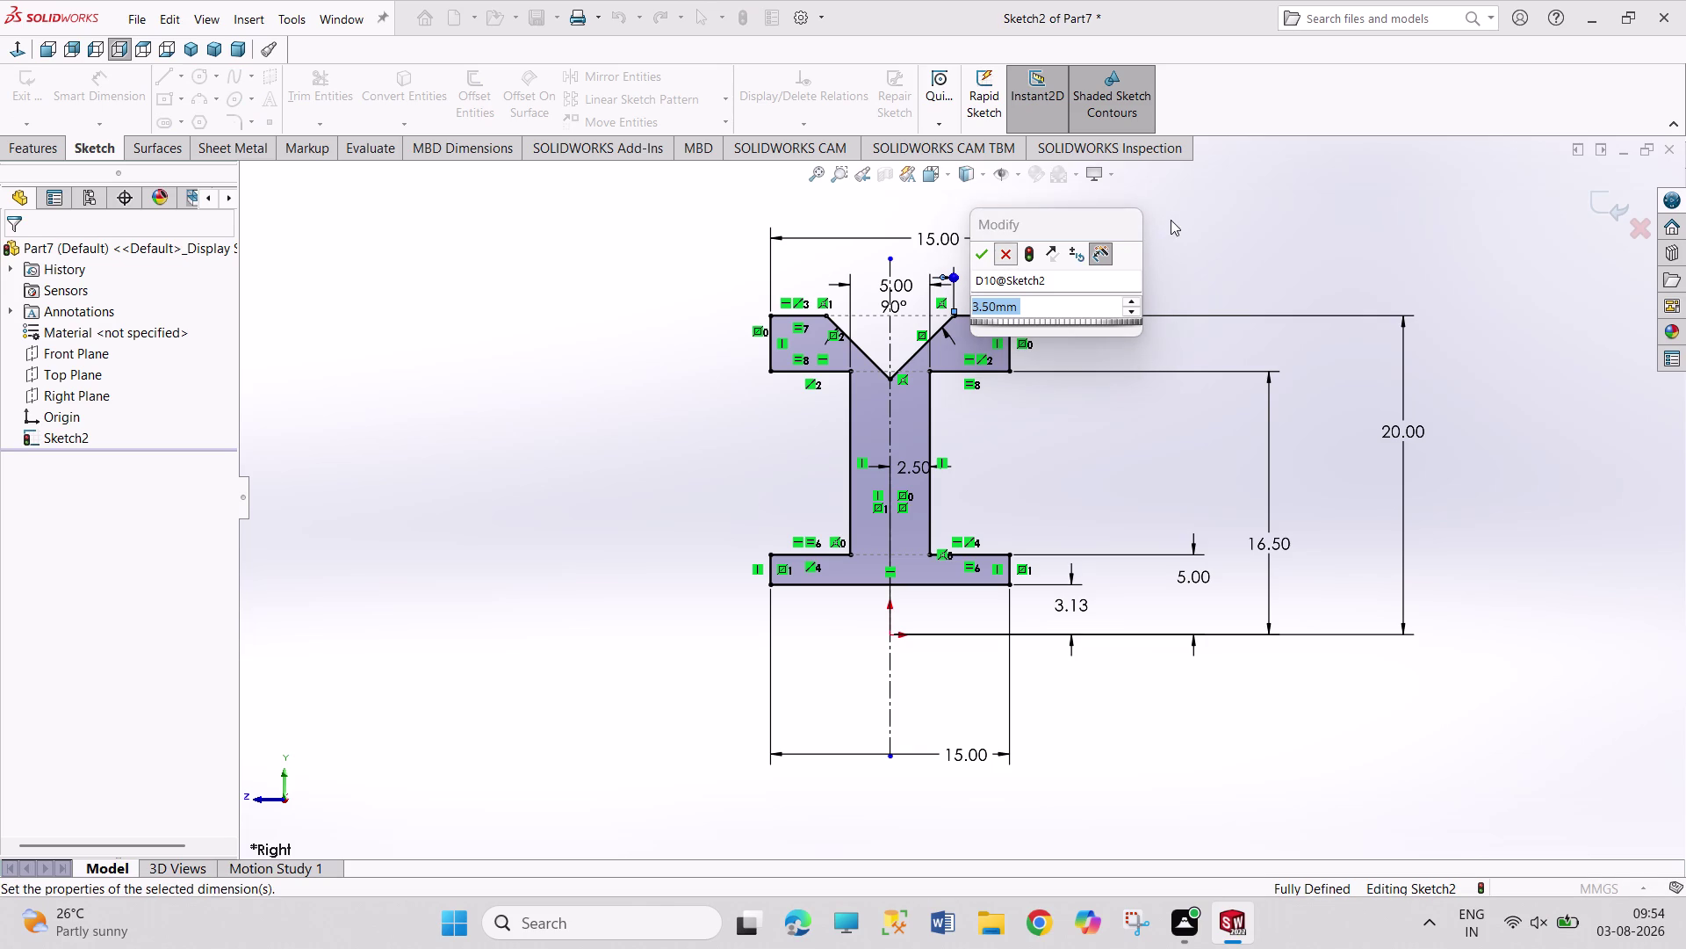
click(1178, 220)
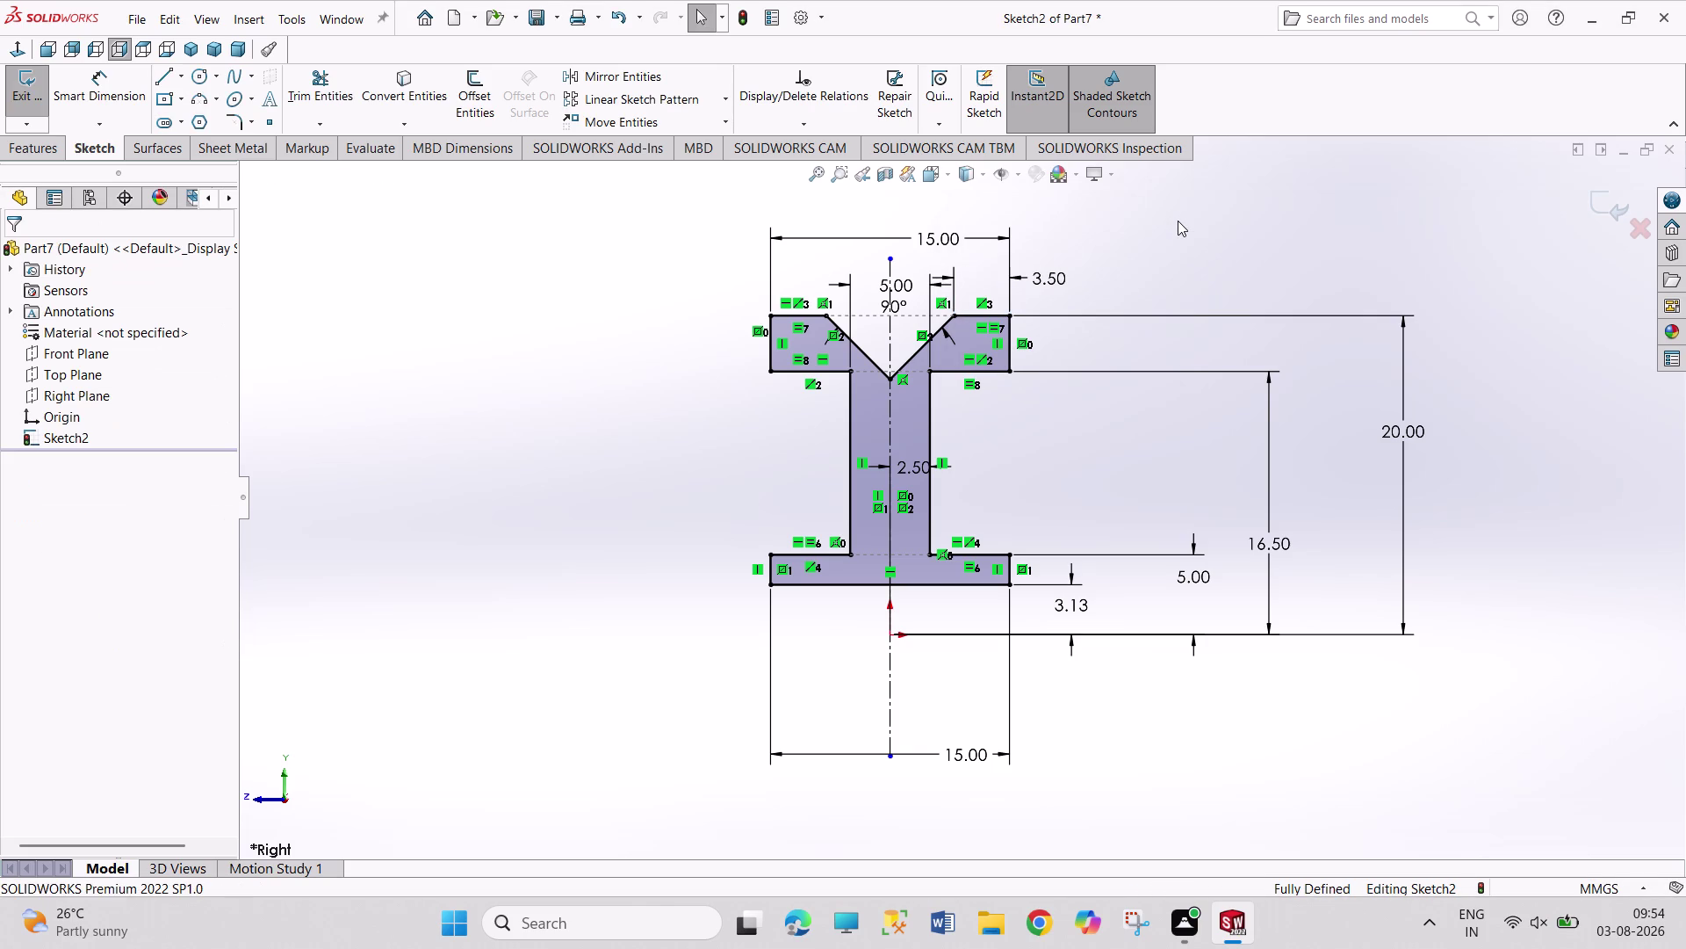
double_click(1059, 273)
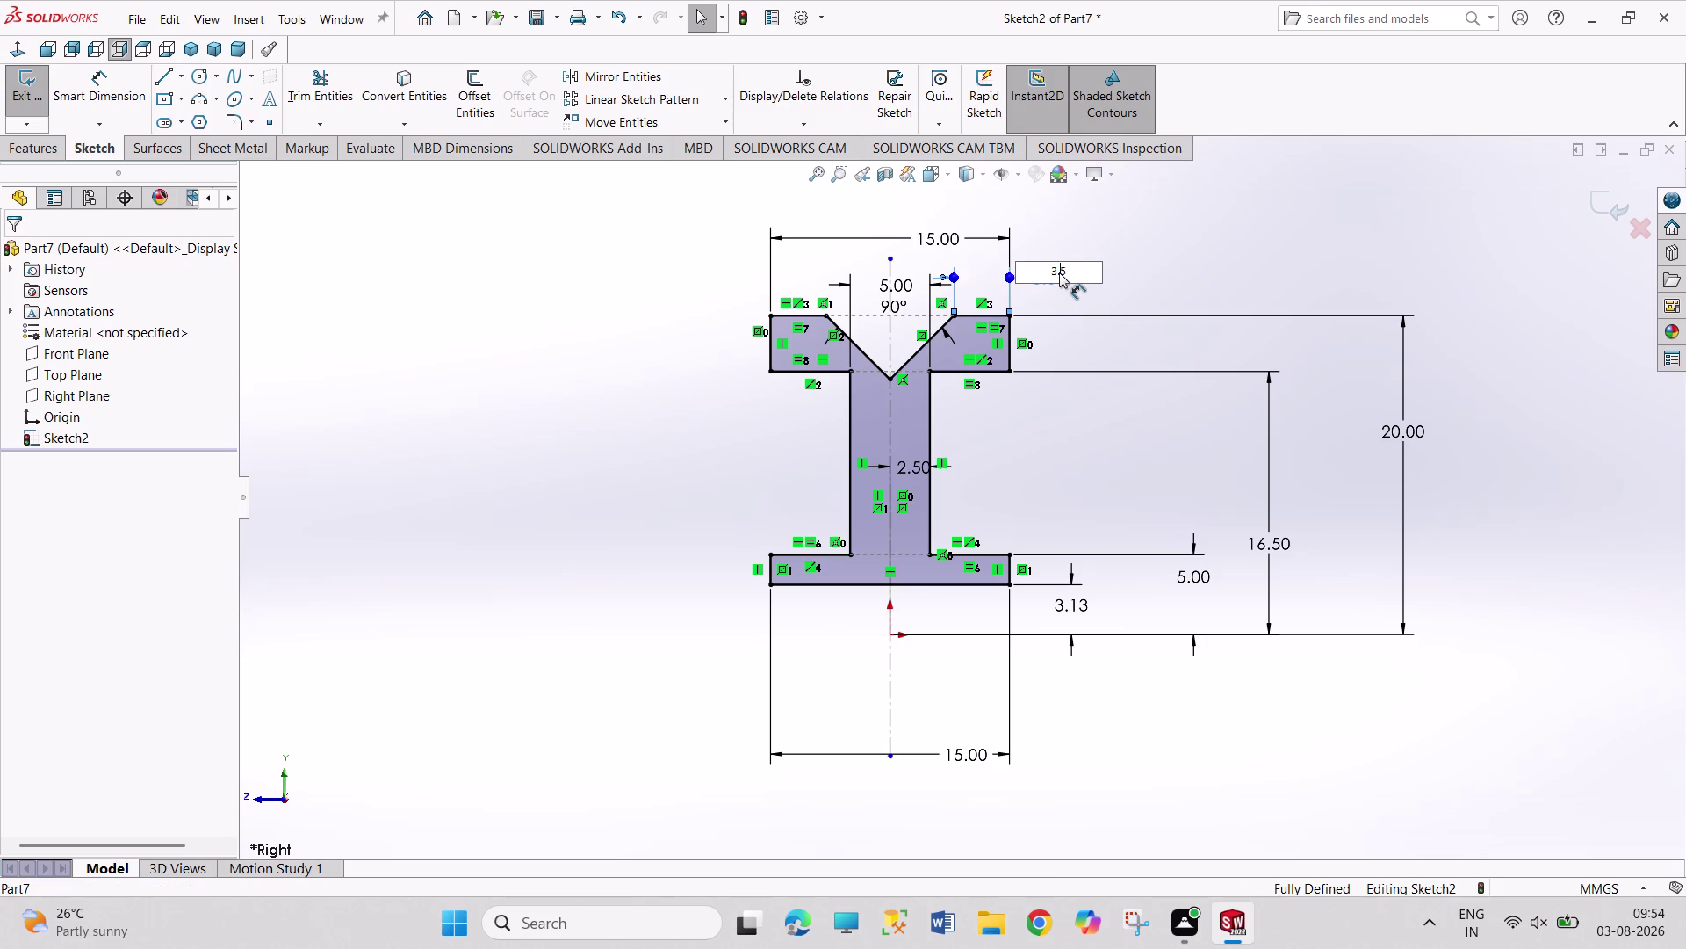
Change the short top-edge dimension to 5.00.
drag(1072, 267, 1002, 266)
key(5)
key(Return)
click(1166, 255)
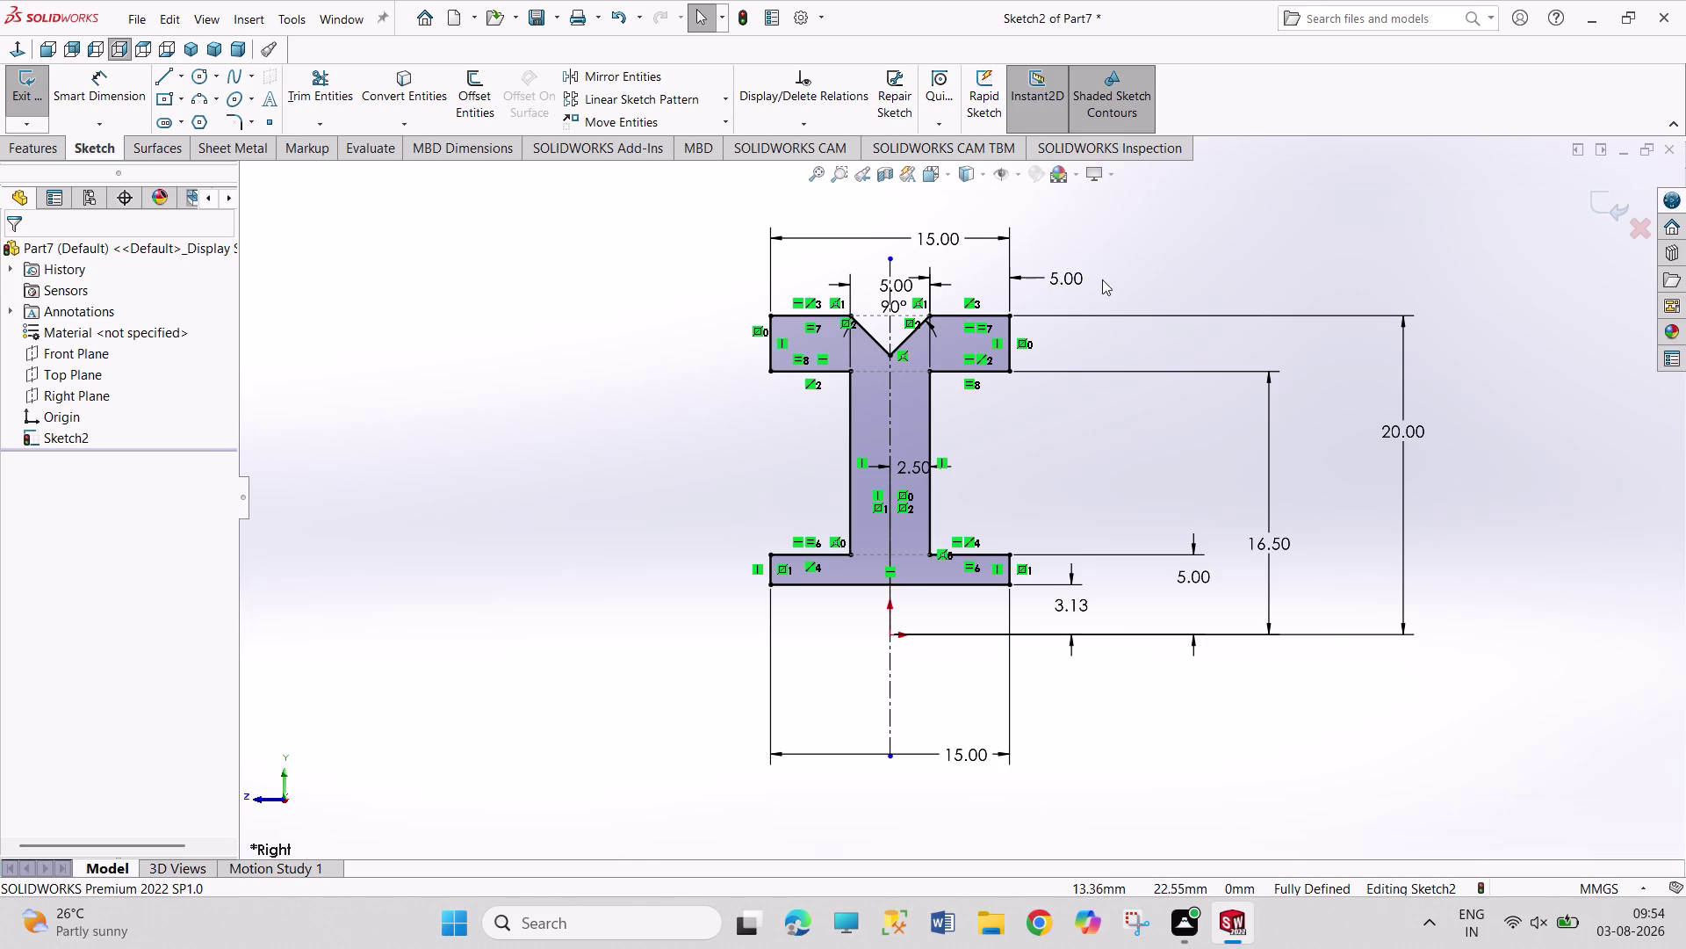
Revise the top-edge dimension to 4.50 and close the fully defined sketch.
double_click(1074, 283)
drag(1088, 286, 1066, 292)
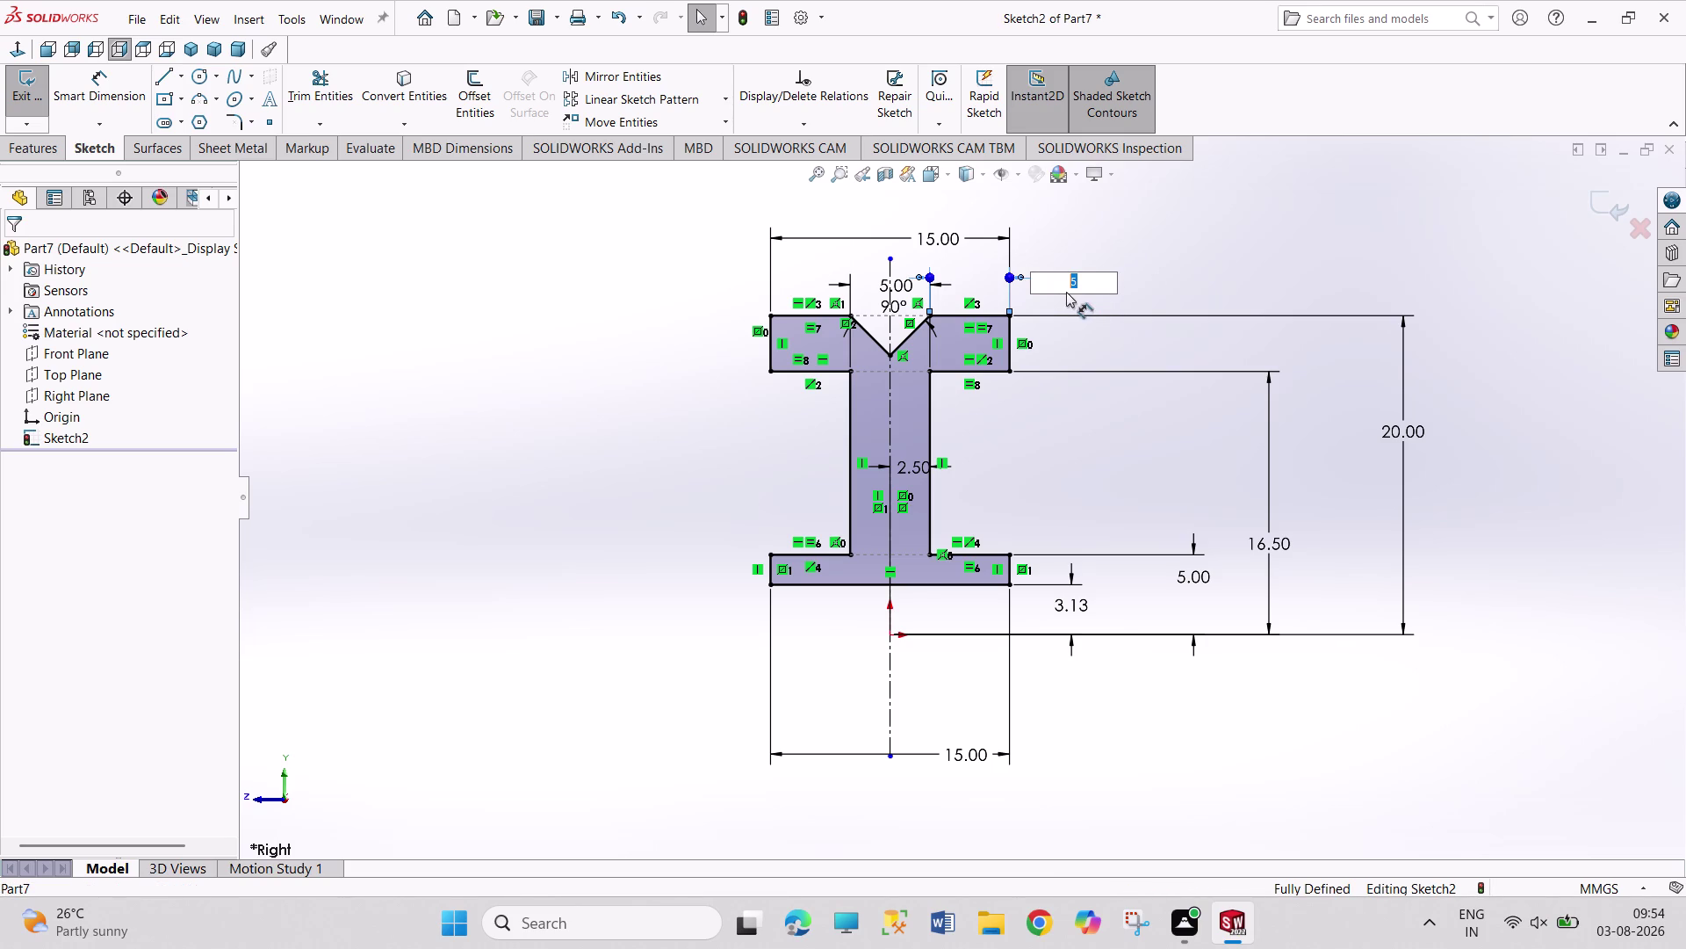
drag(1066, 292, 1063, 289)
text(4.5)
key(Return)
click(1162, 254)
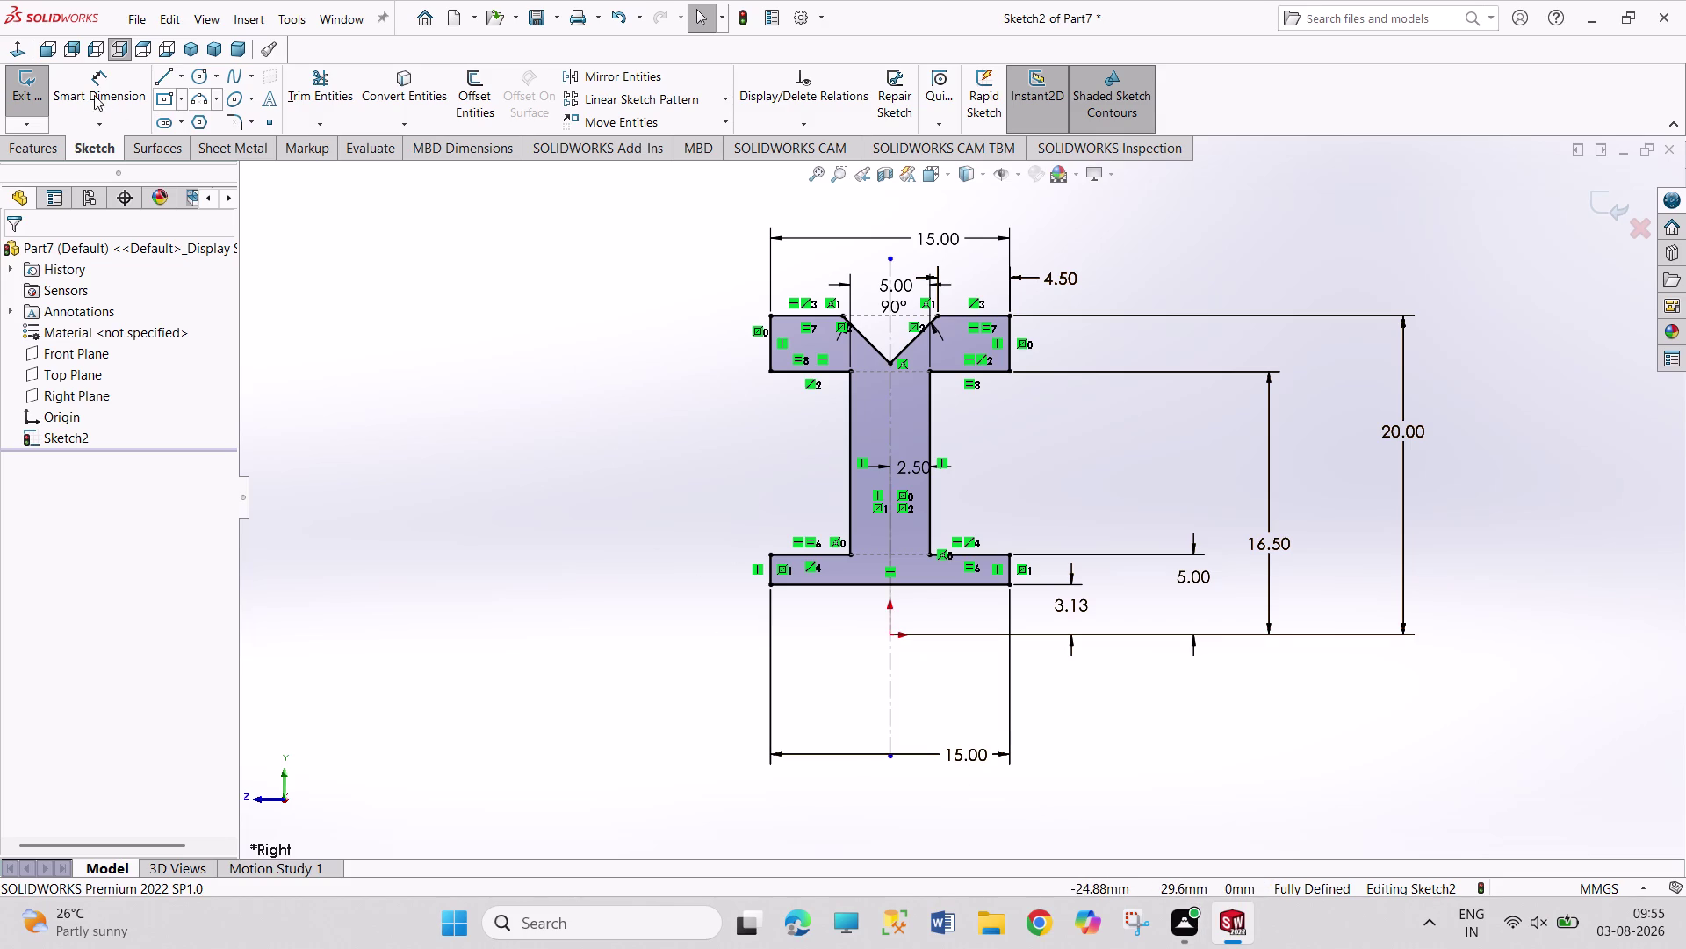
click(21, 87)
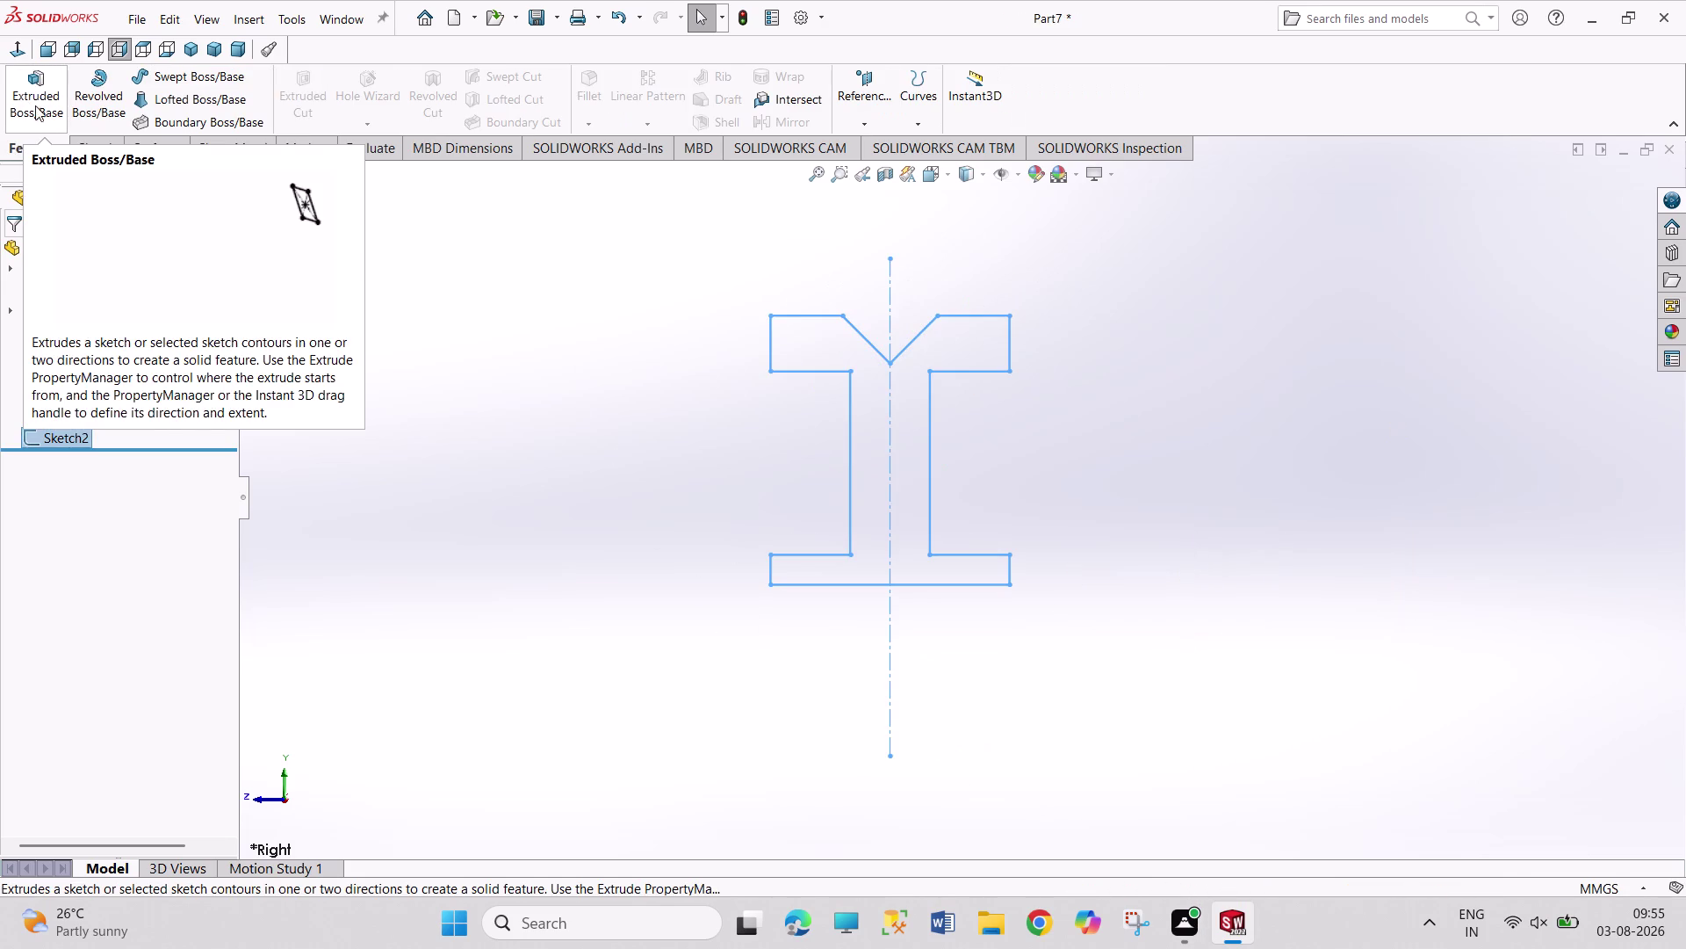
Revolve Sketch2 360° about centreline Line8 into the grooved wheel Revolve1.
click(98, 100)
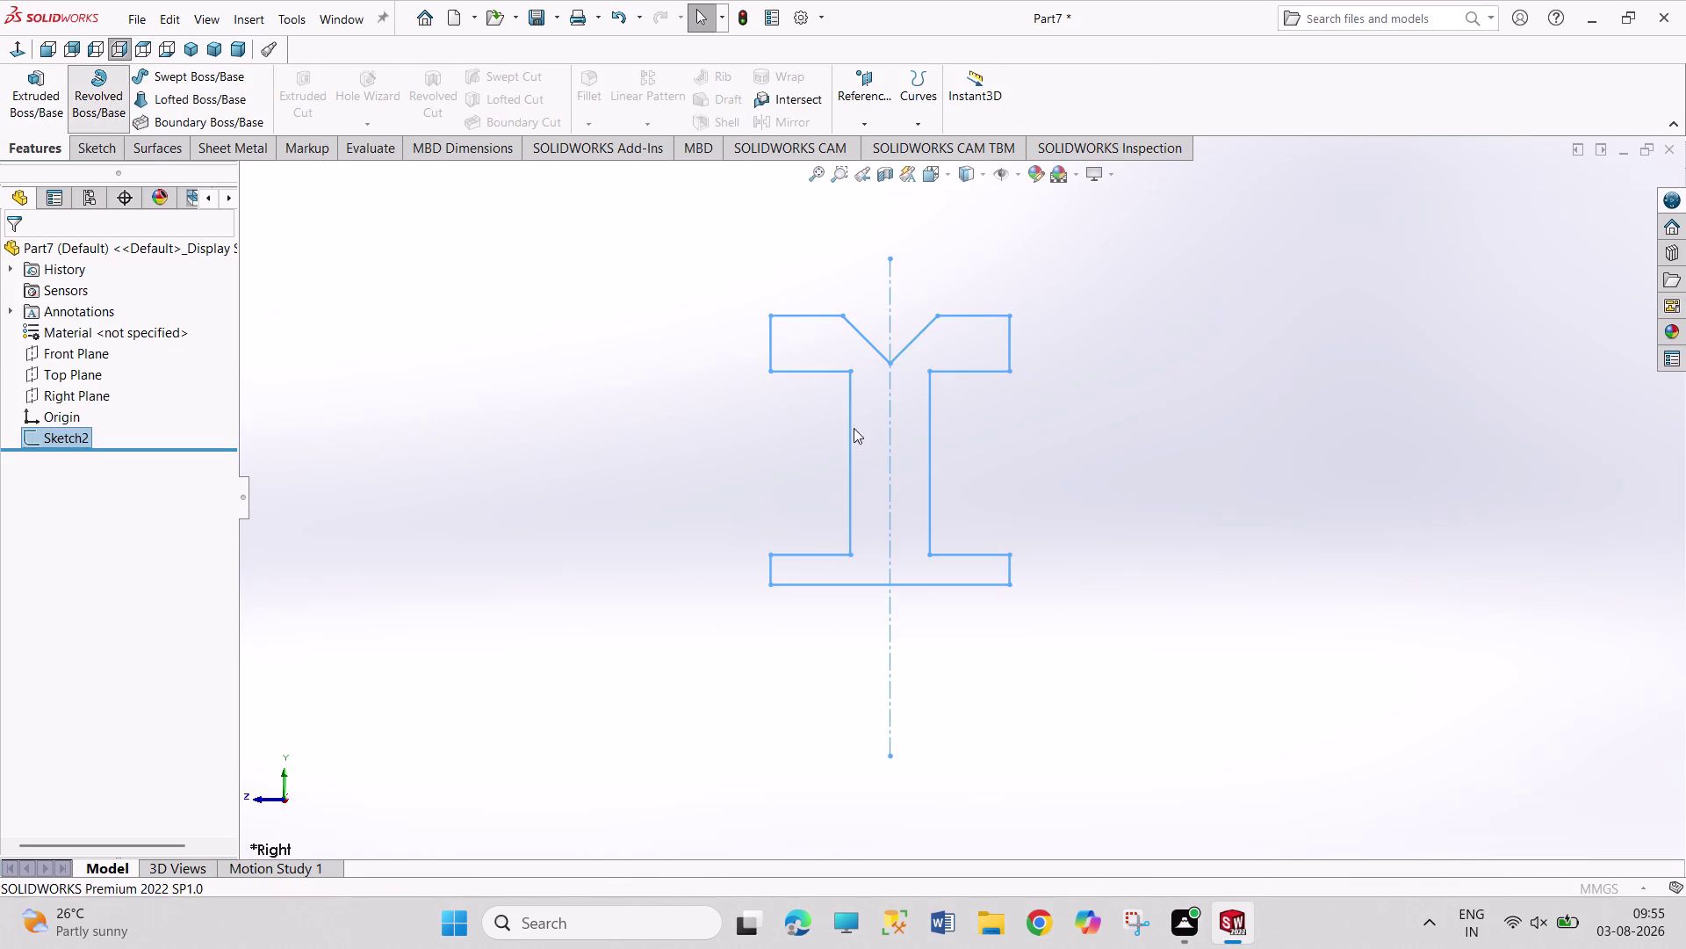
click(960, 554)
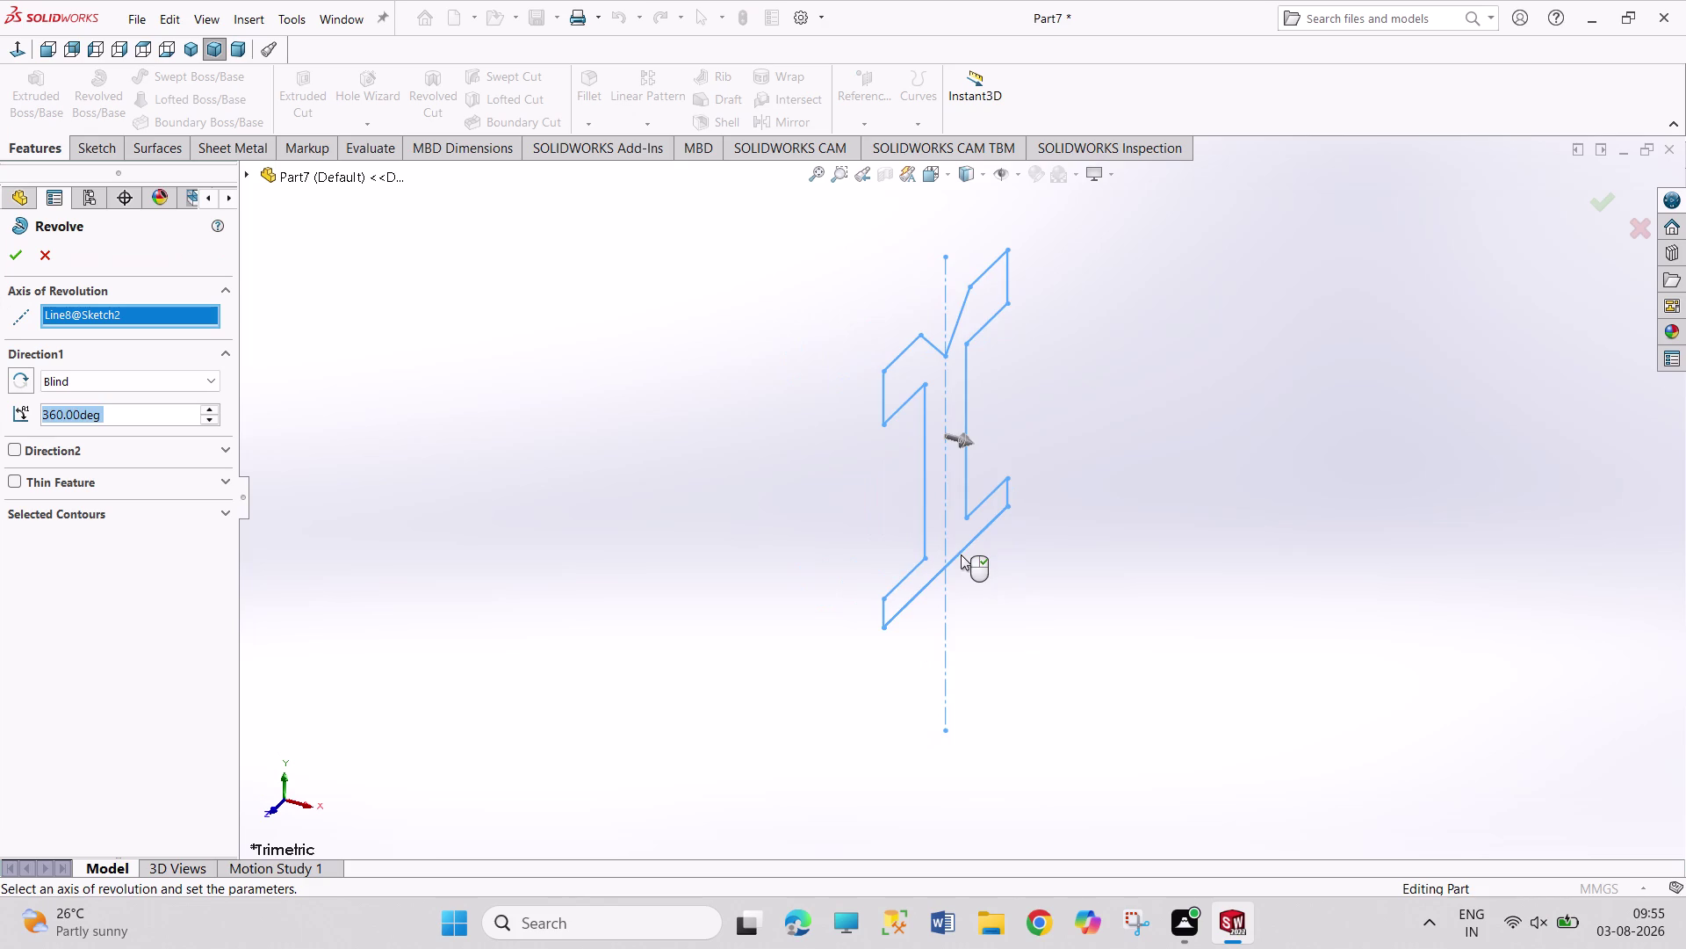
click(21, 250)
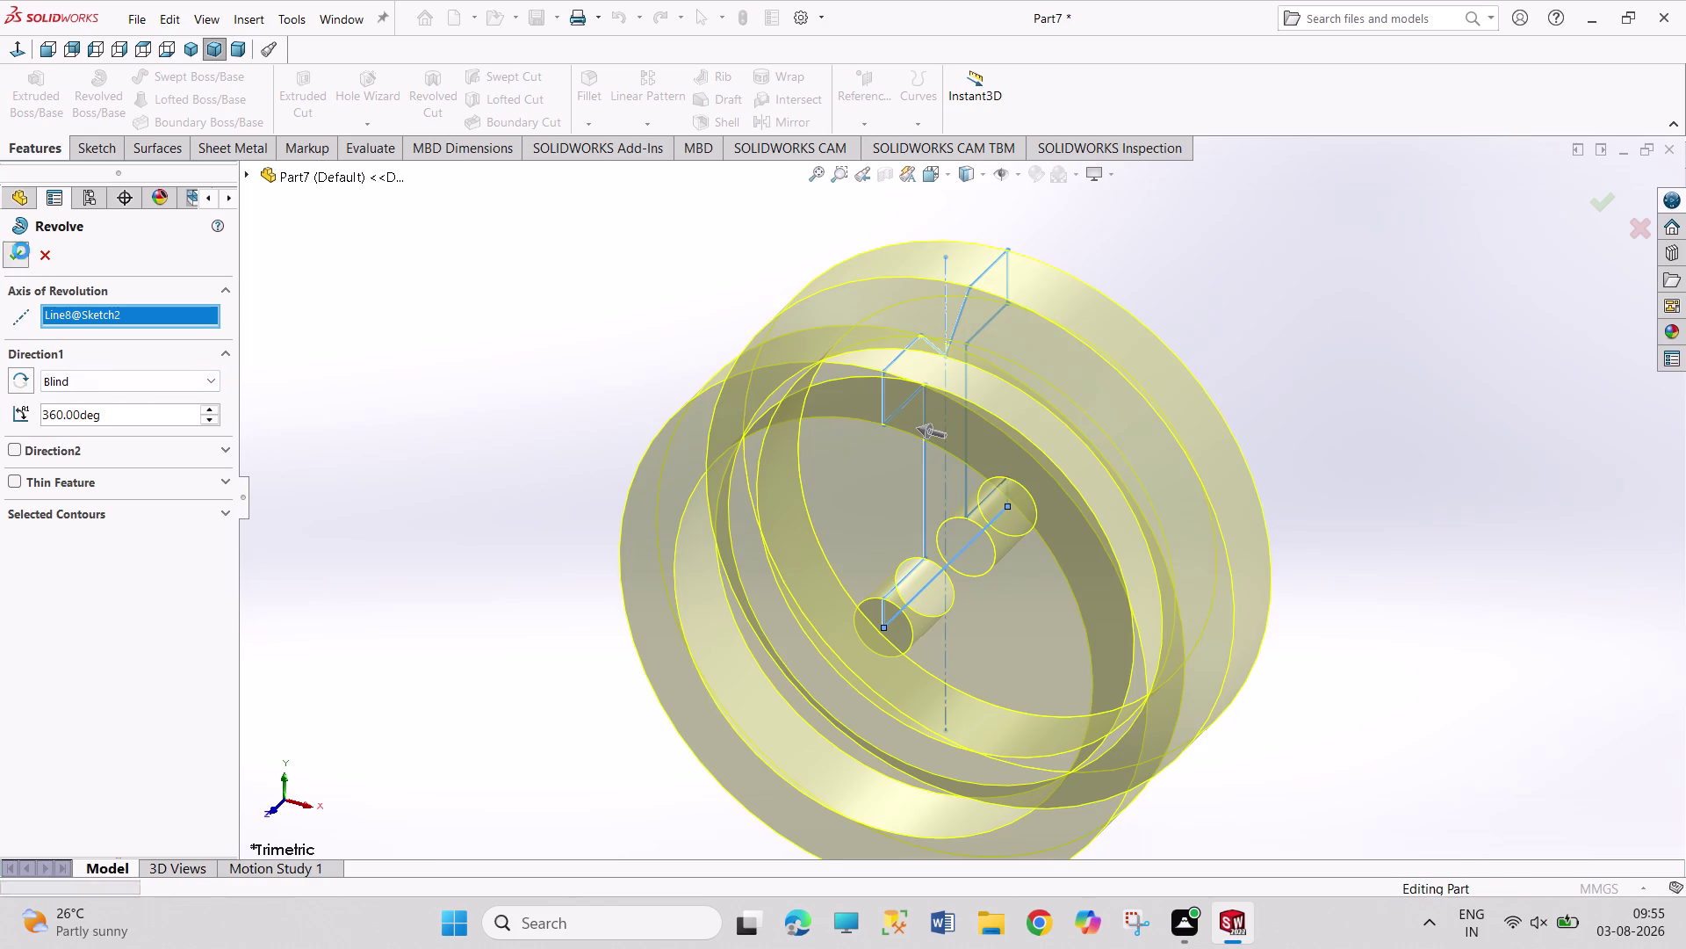
click(411, 365)
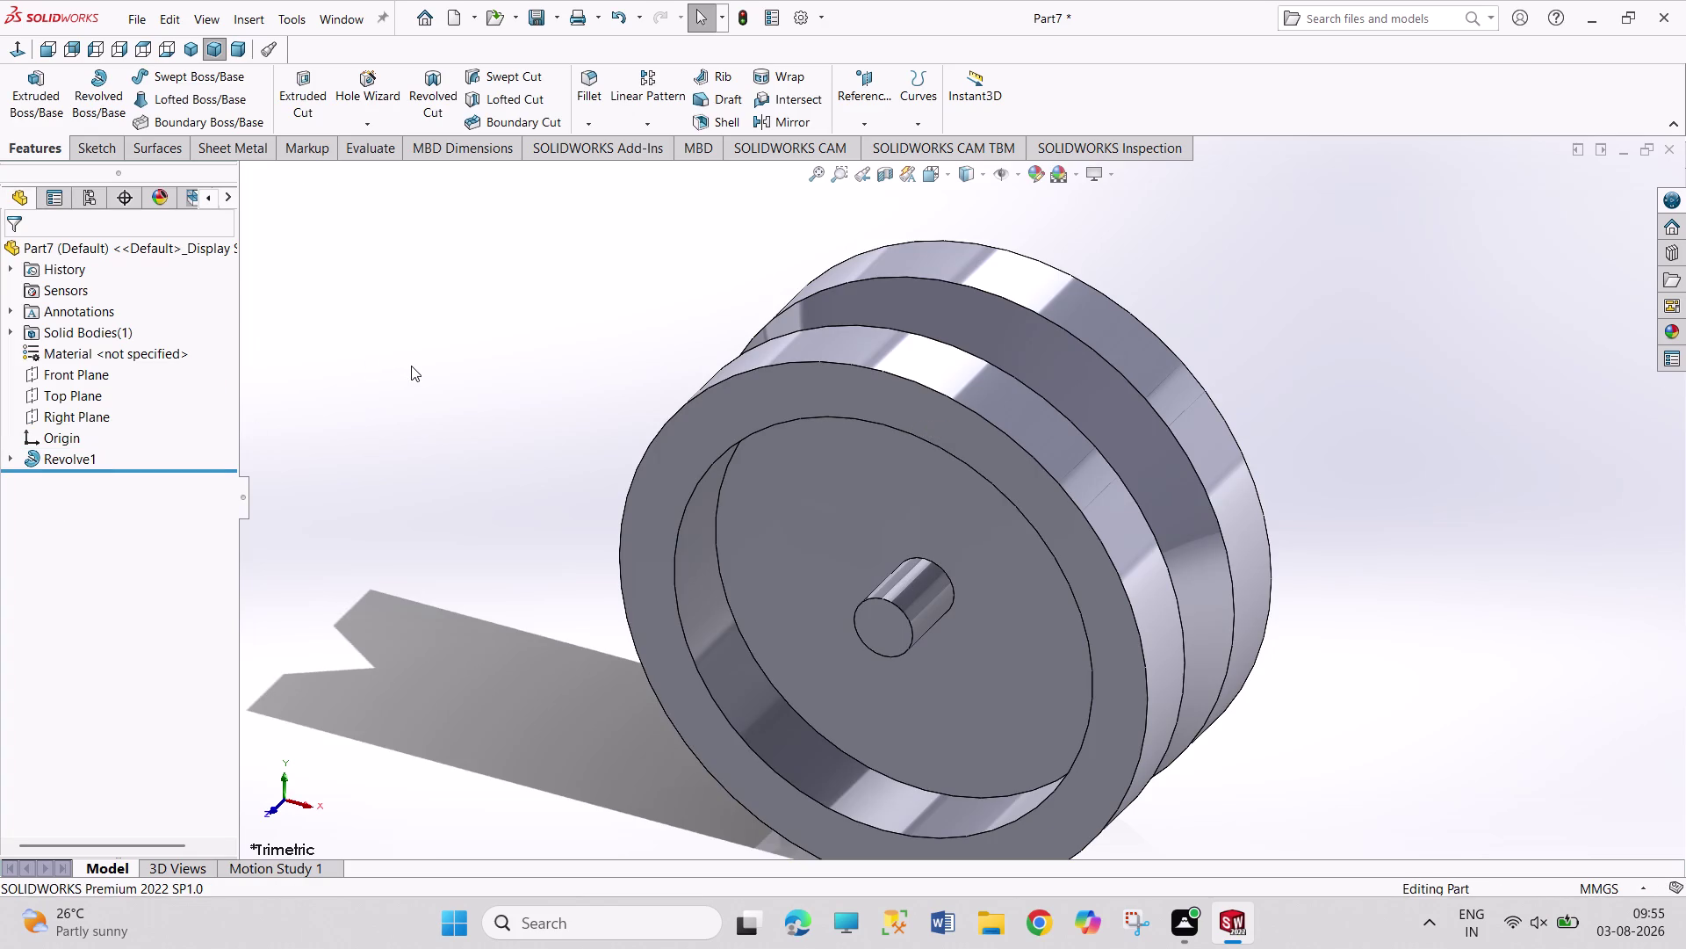
middle_drag(518, 462, 531, 368)
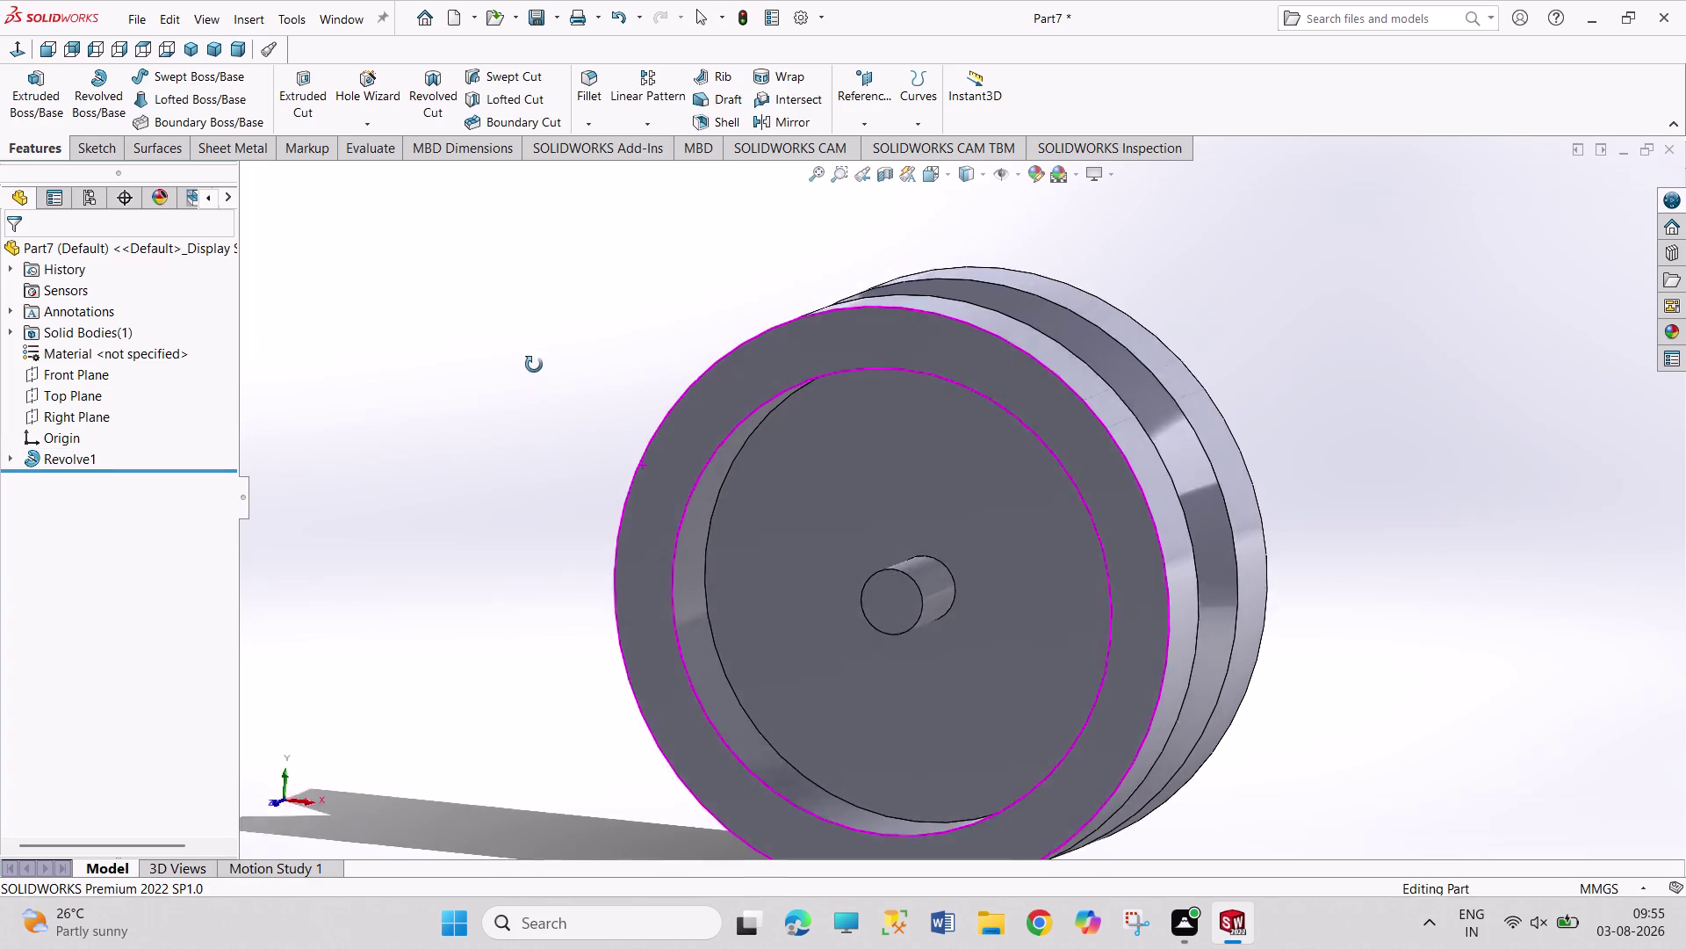
middle_drag(532, 367, 663, 397)
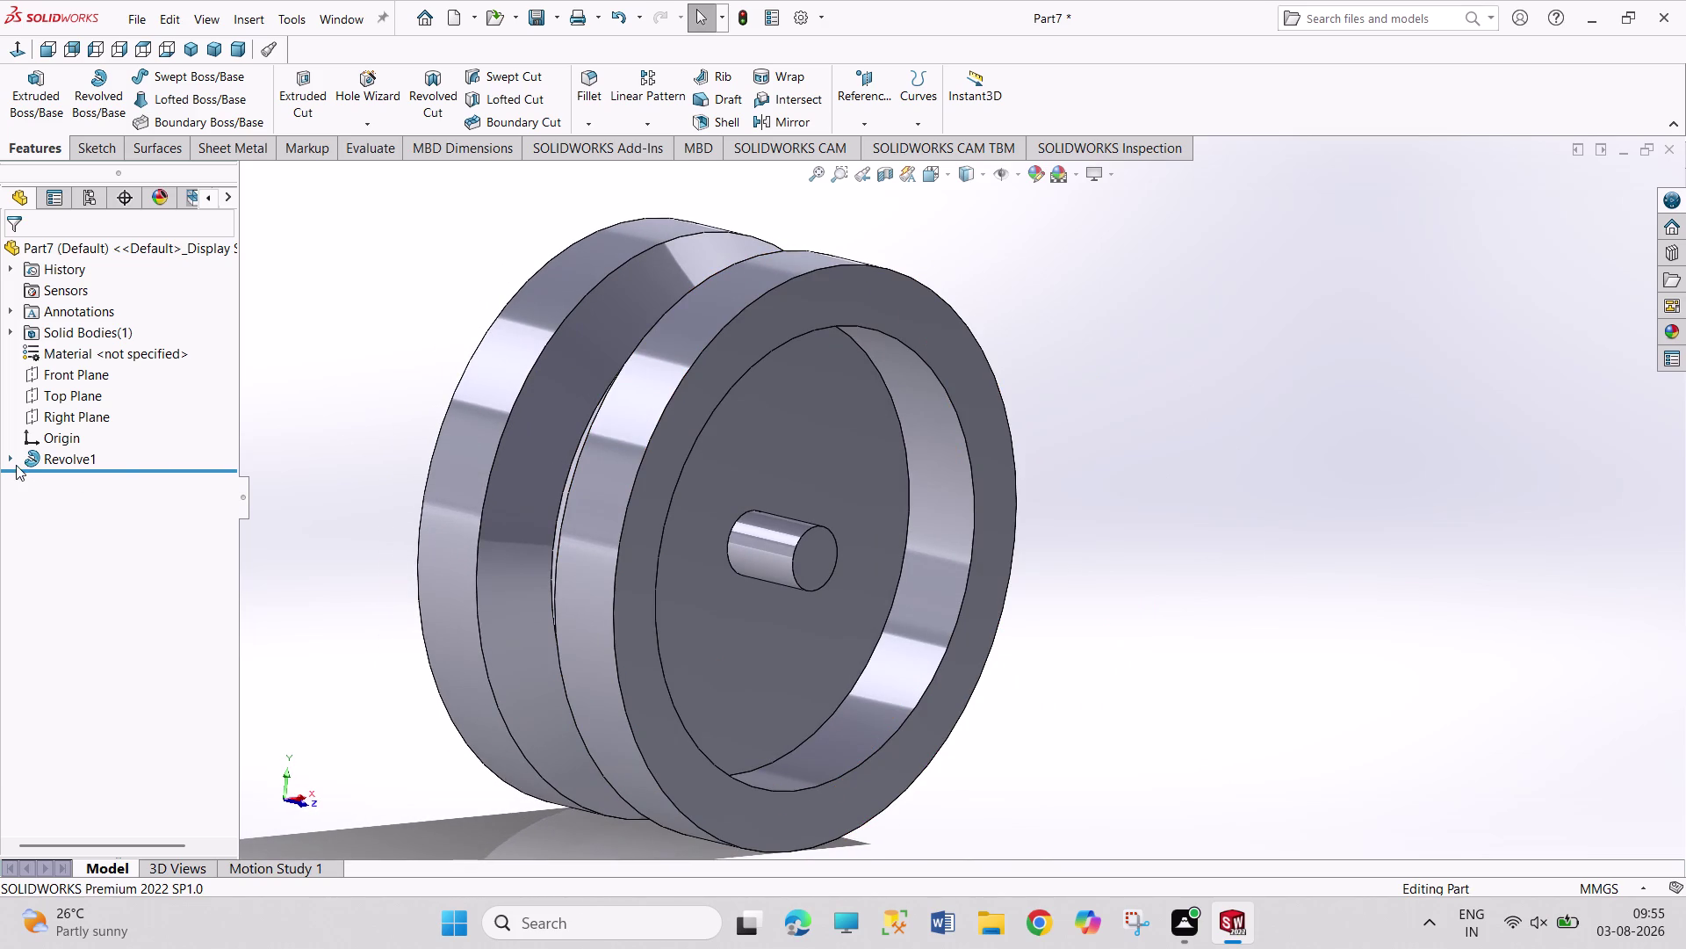
click(12, 460)
Reopen the profile sketch under Revolve1 for editing.
click(88, 476)
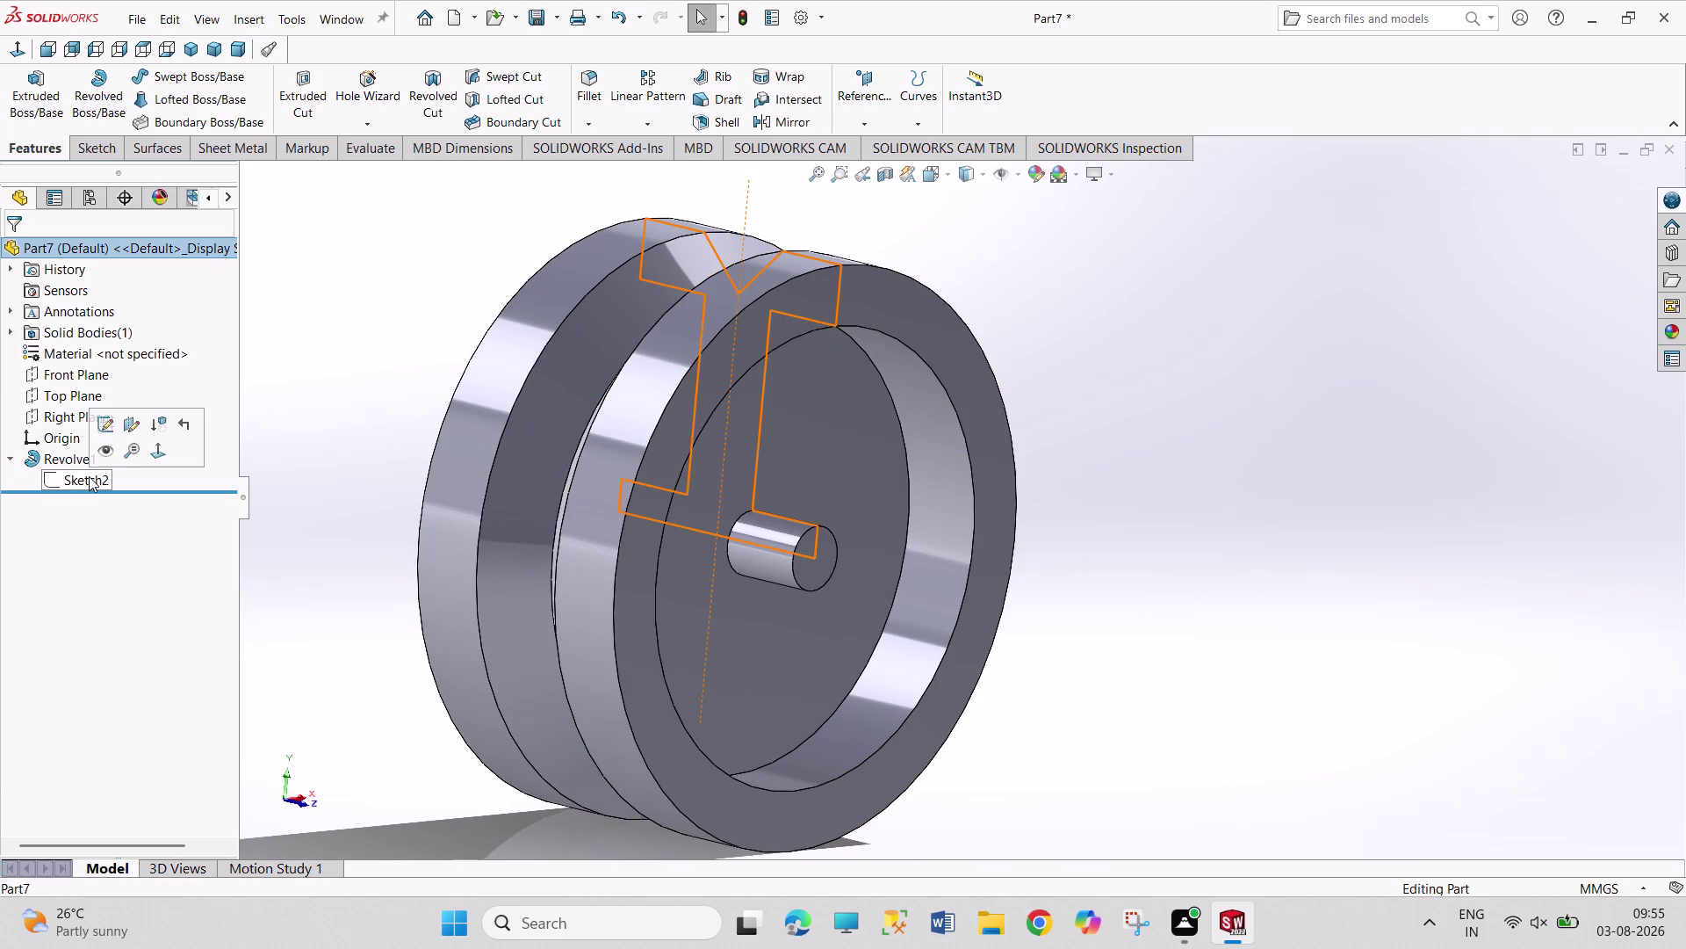
click(101, 431)
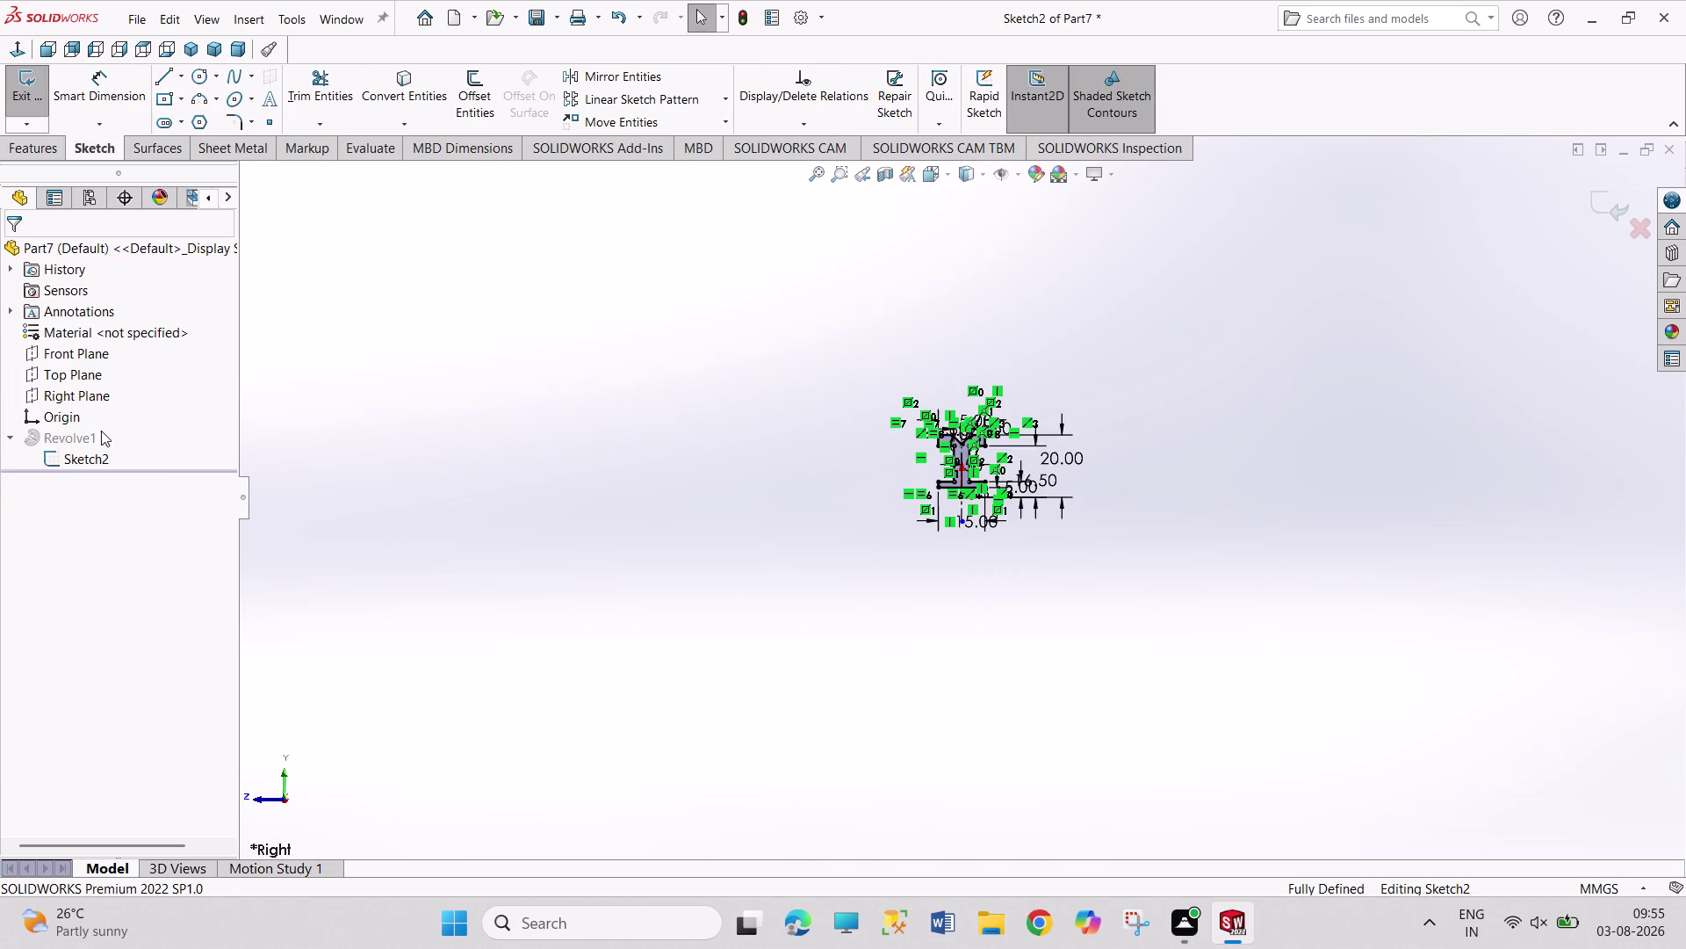
scroll(down, 3)
scroll(down, 3)
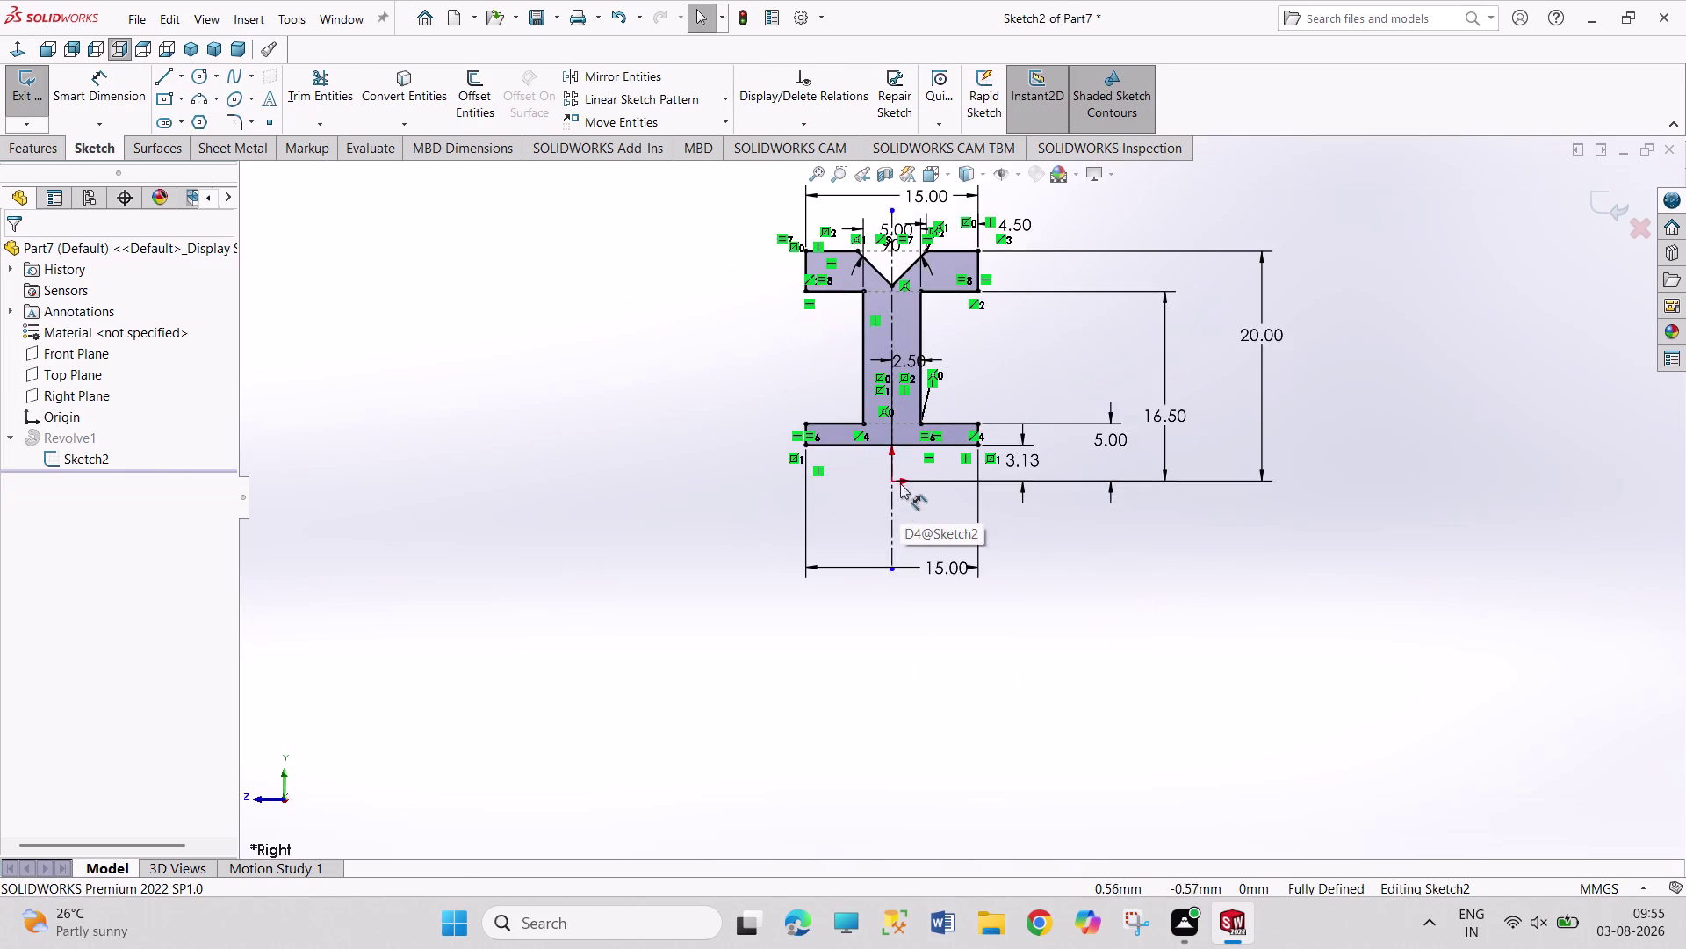
scroll(down, 3)
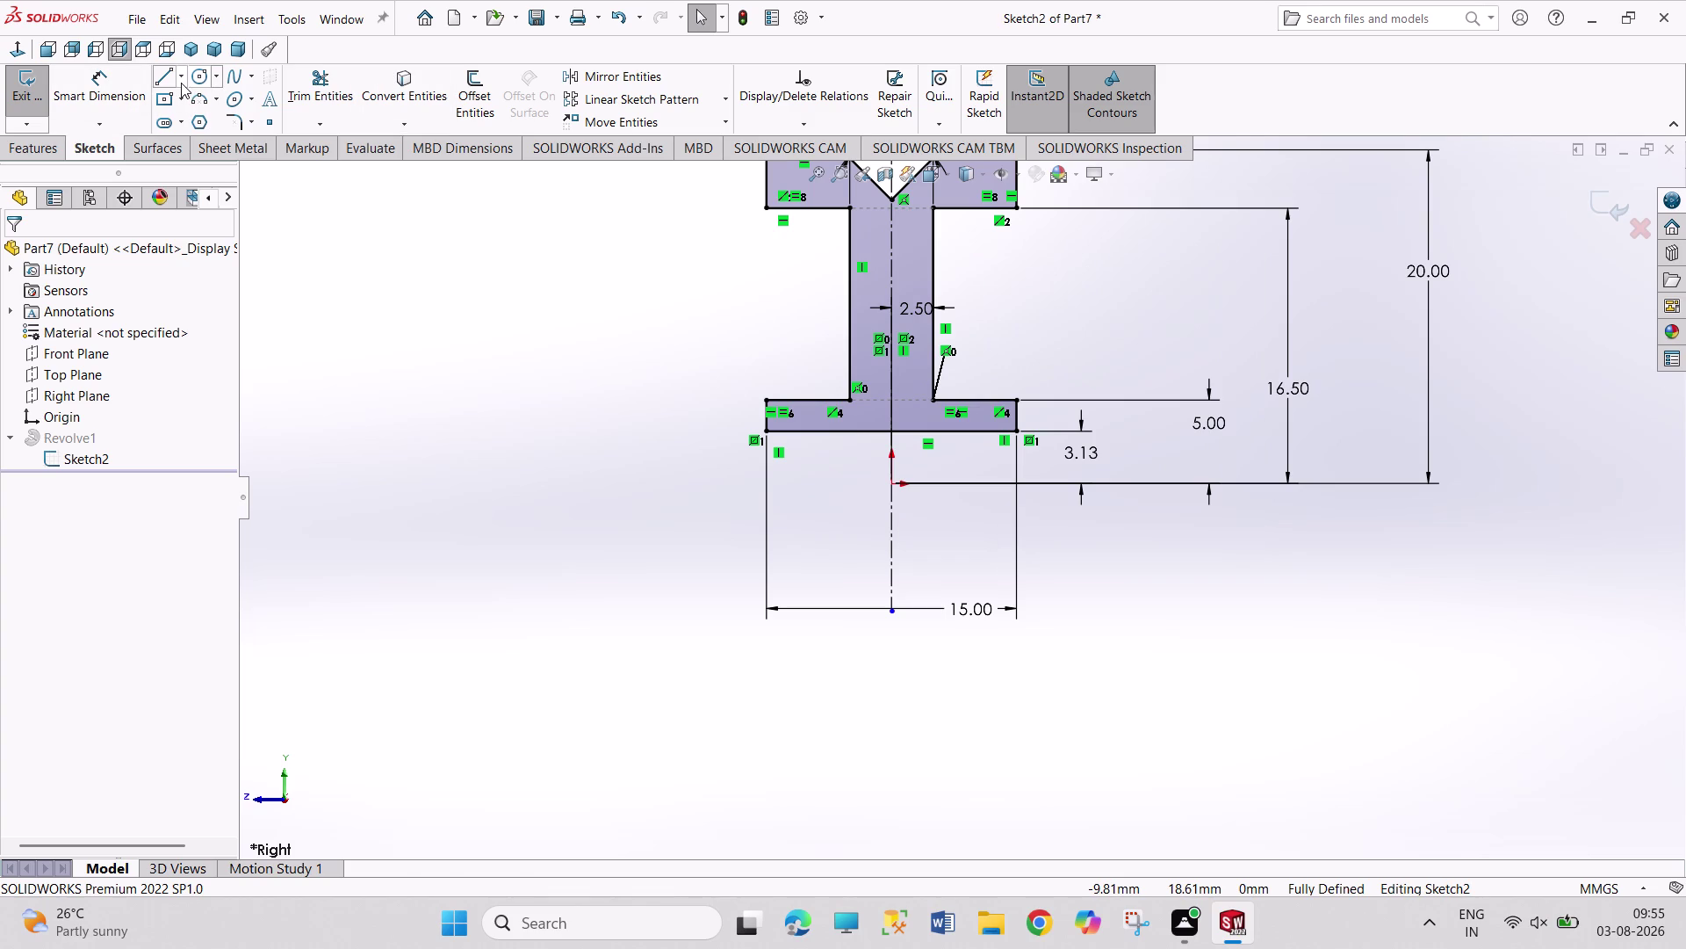
Draw a horizontal centerline below the profile, close the sketch and rebuild the revolve.
click(181, 82)
click(183, 77)
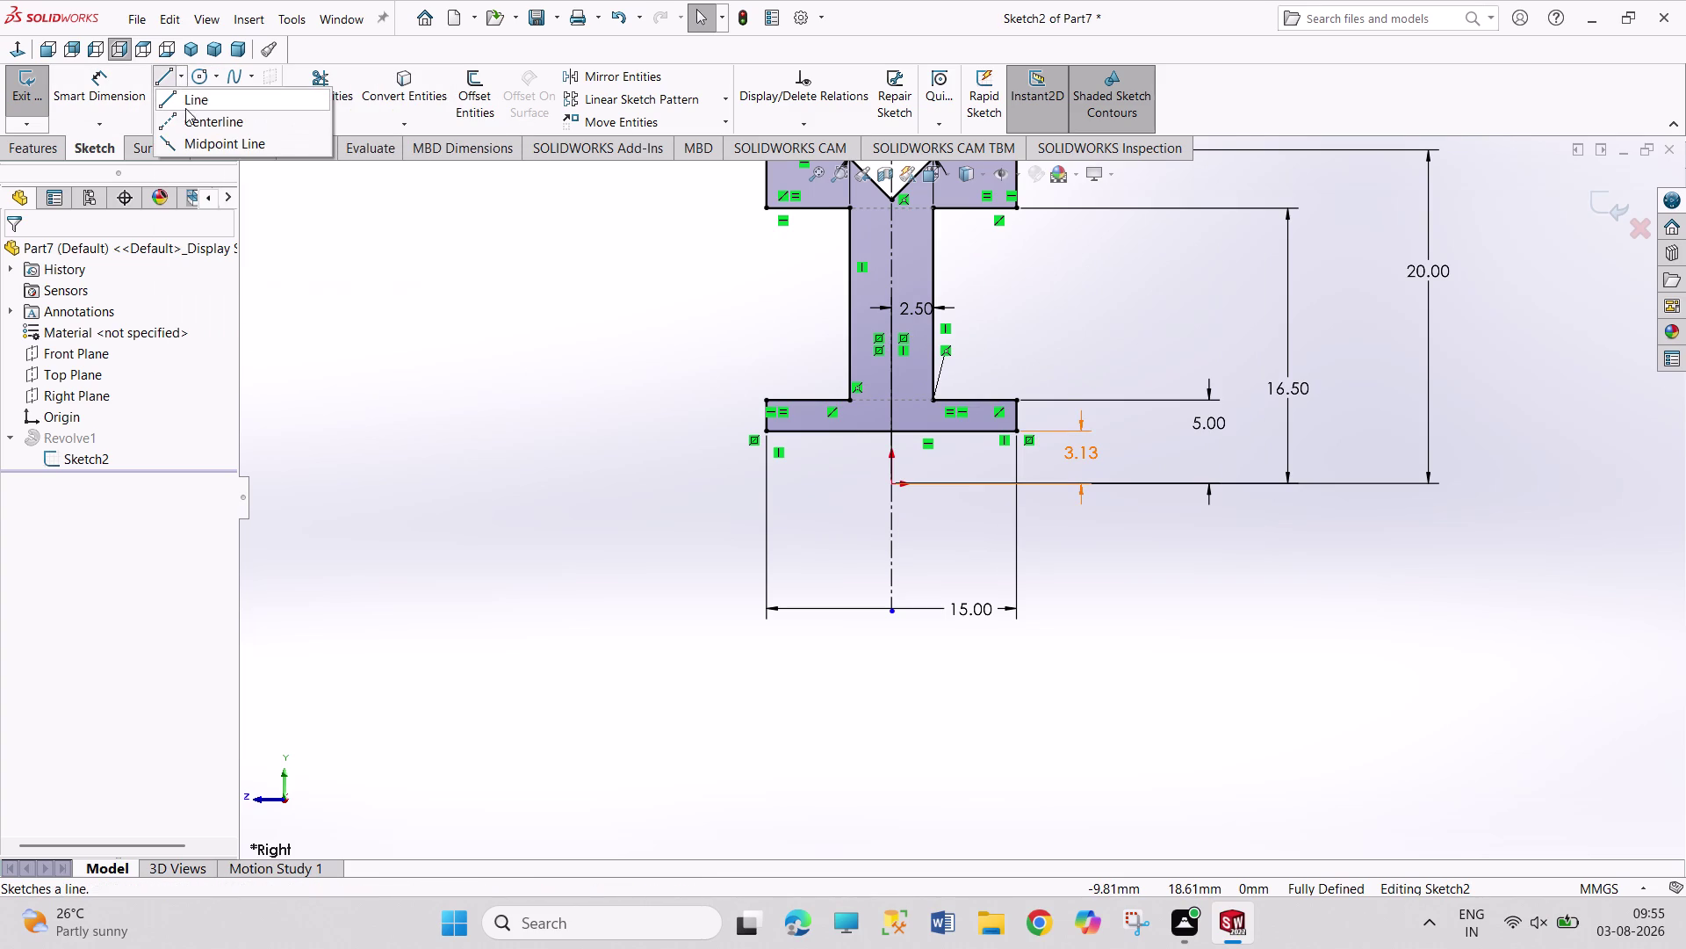
click(185, 115)
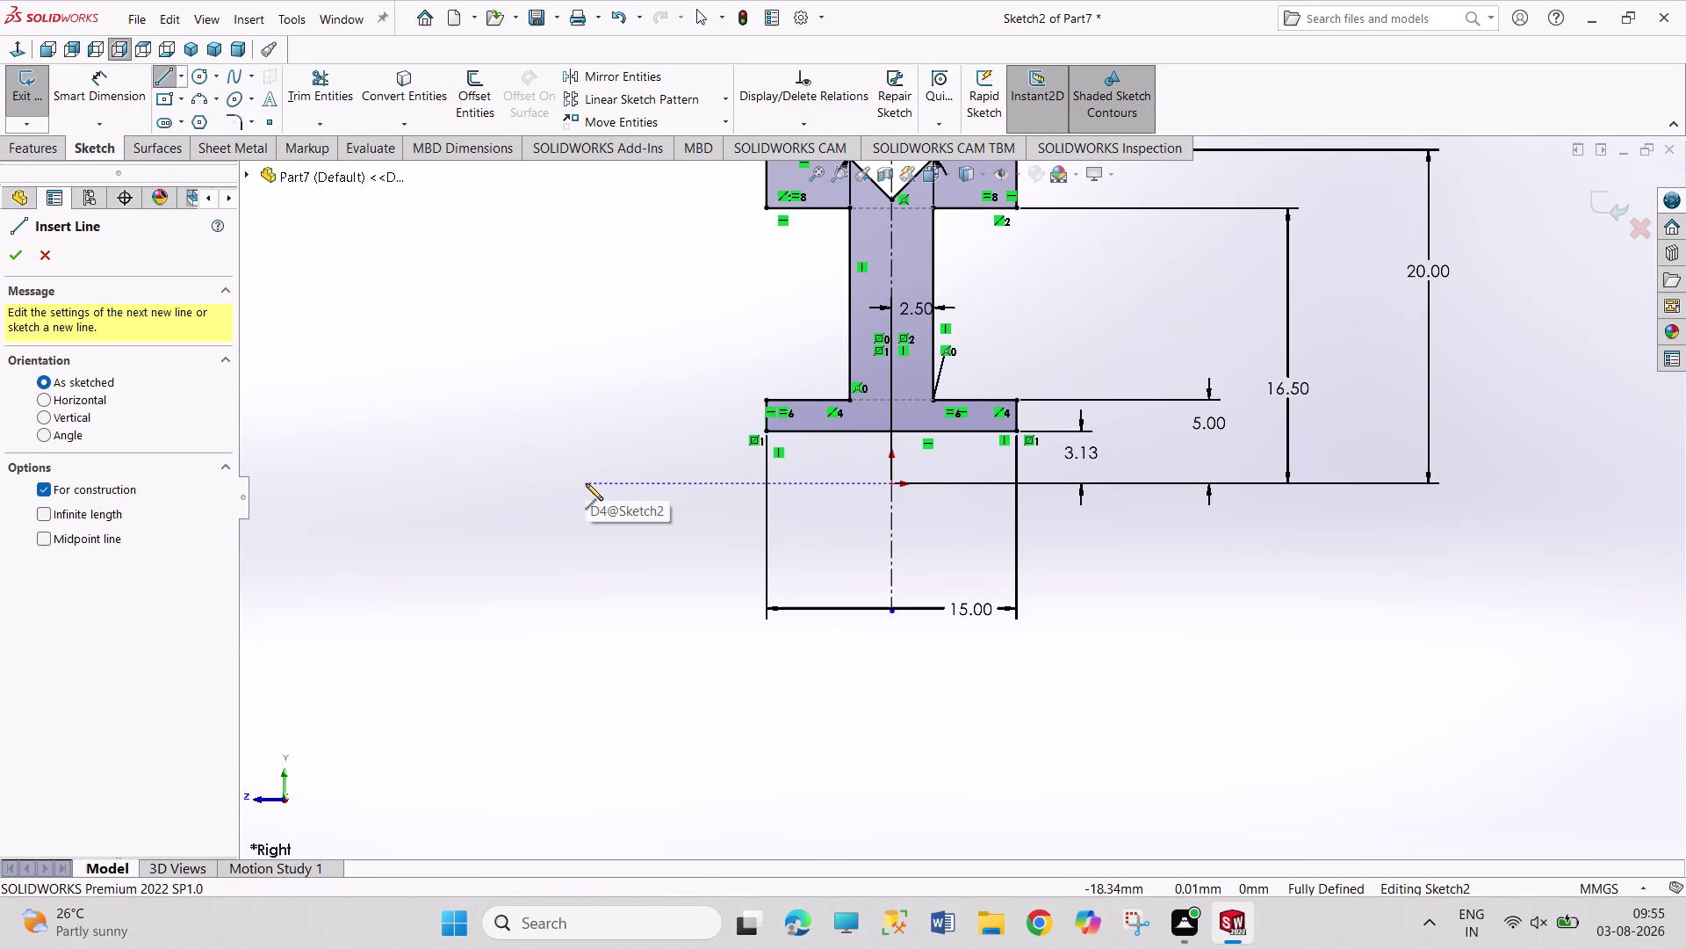
click(586, 483)
click(1231, 483)
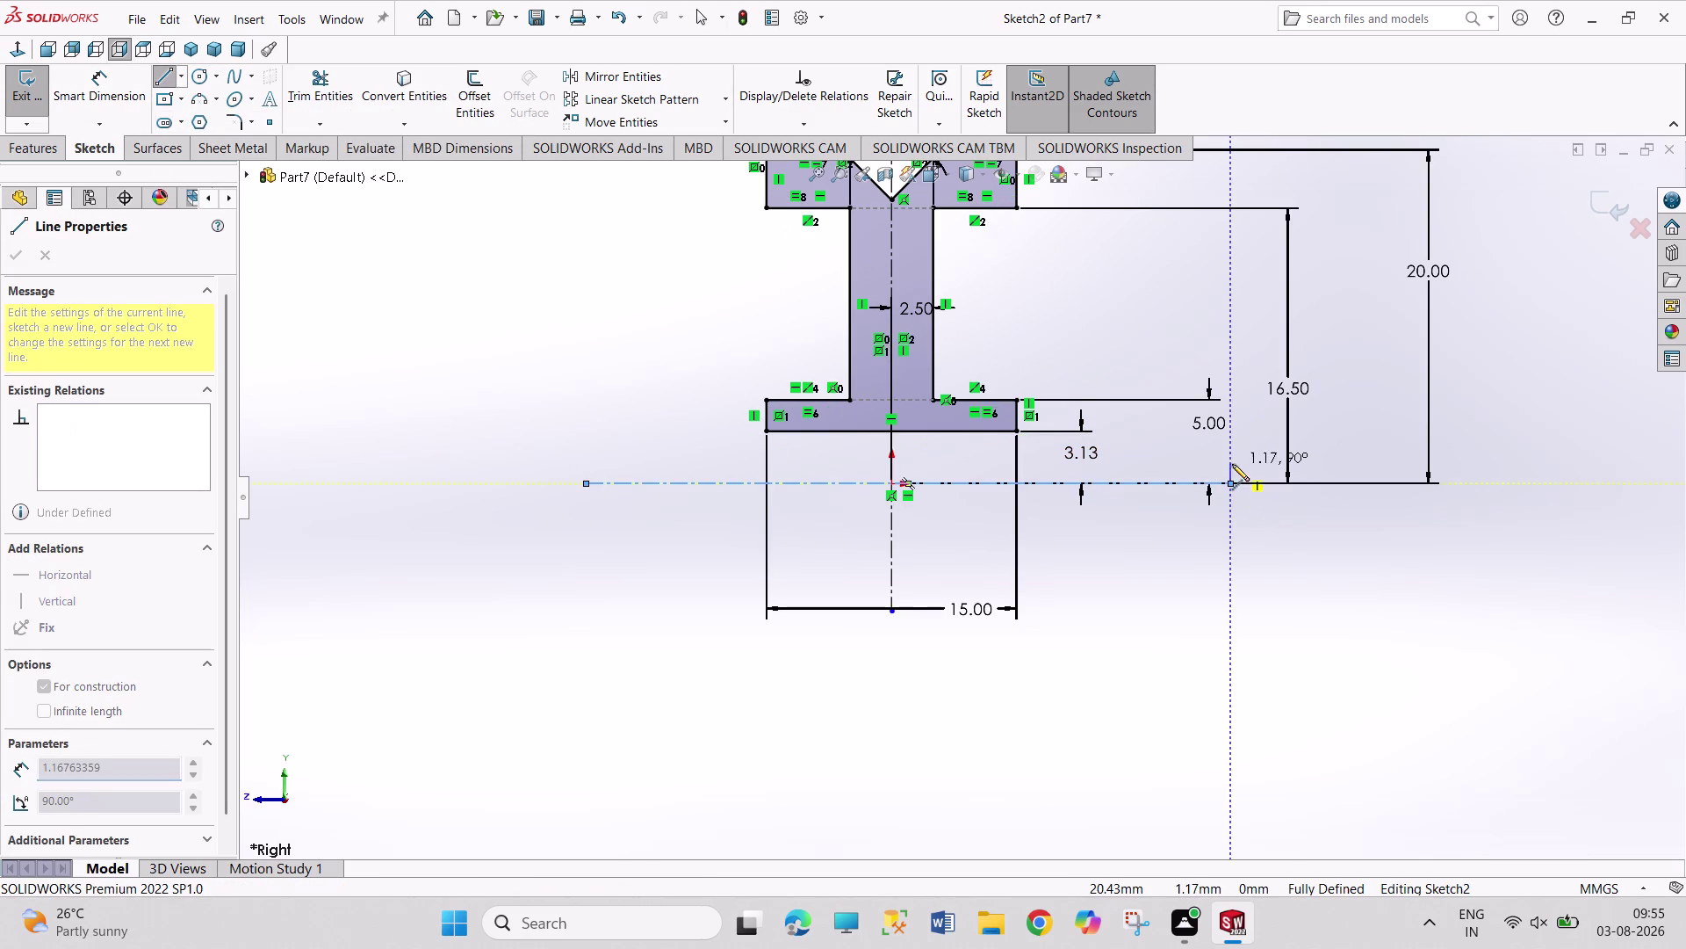
right_click(1232, 463)
drag(1243, 475, 1233, 469)
click(34, 89)
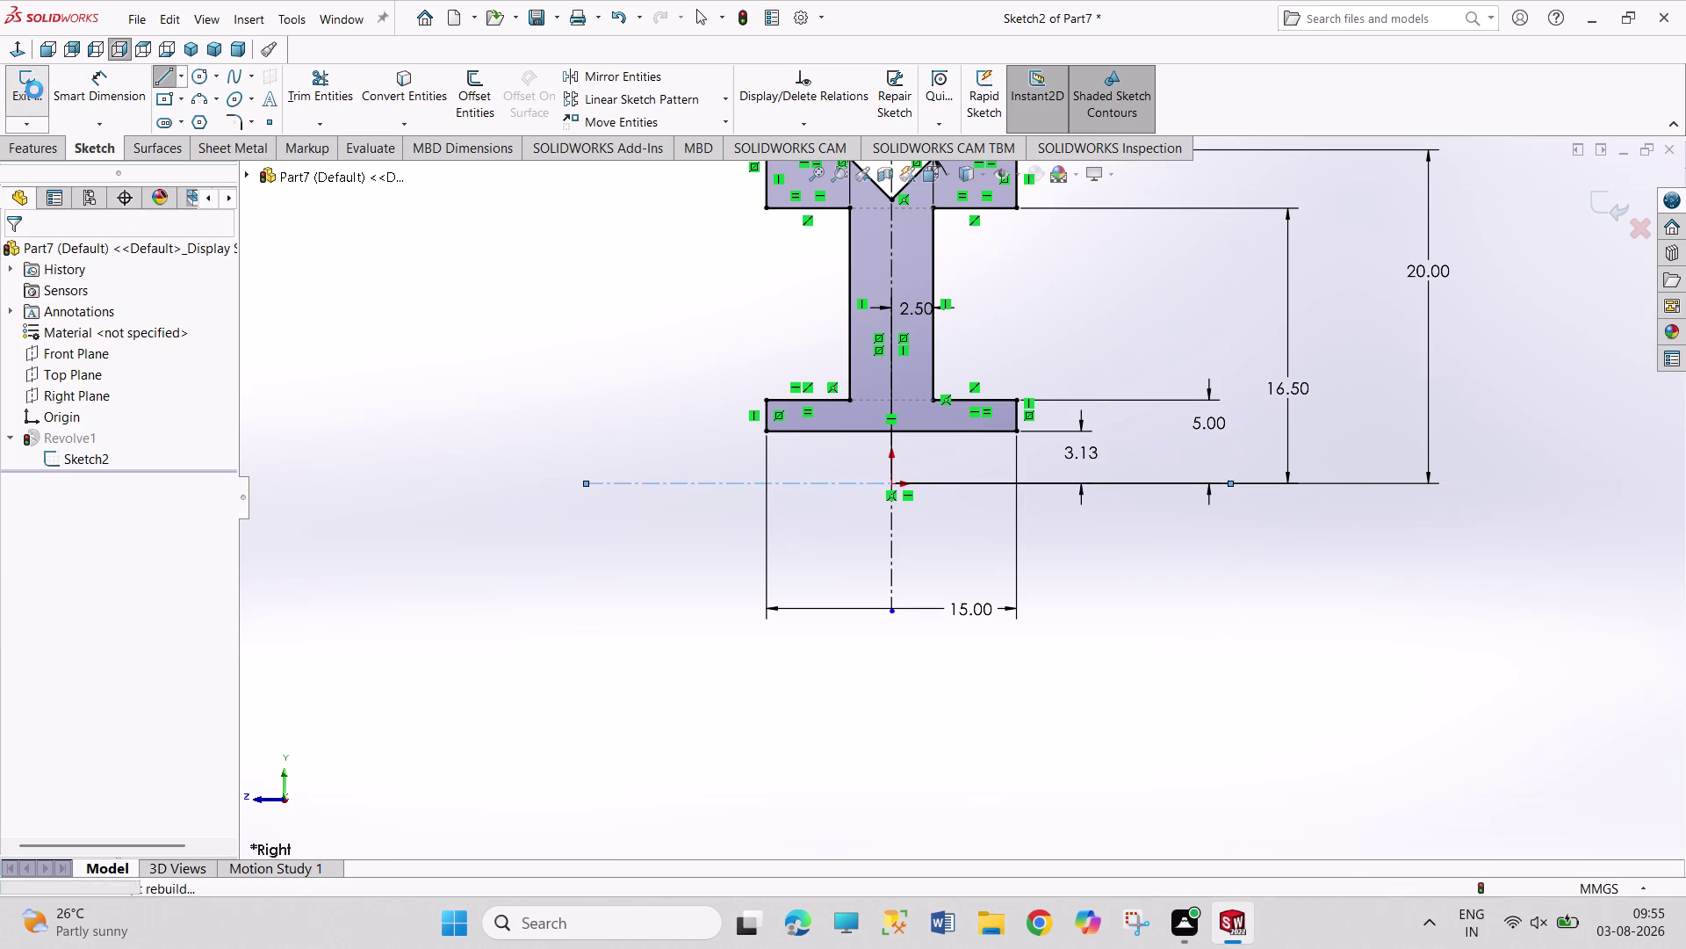
click(93, 109)
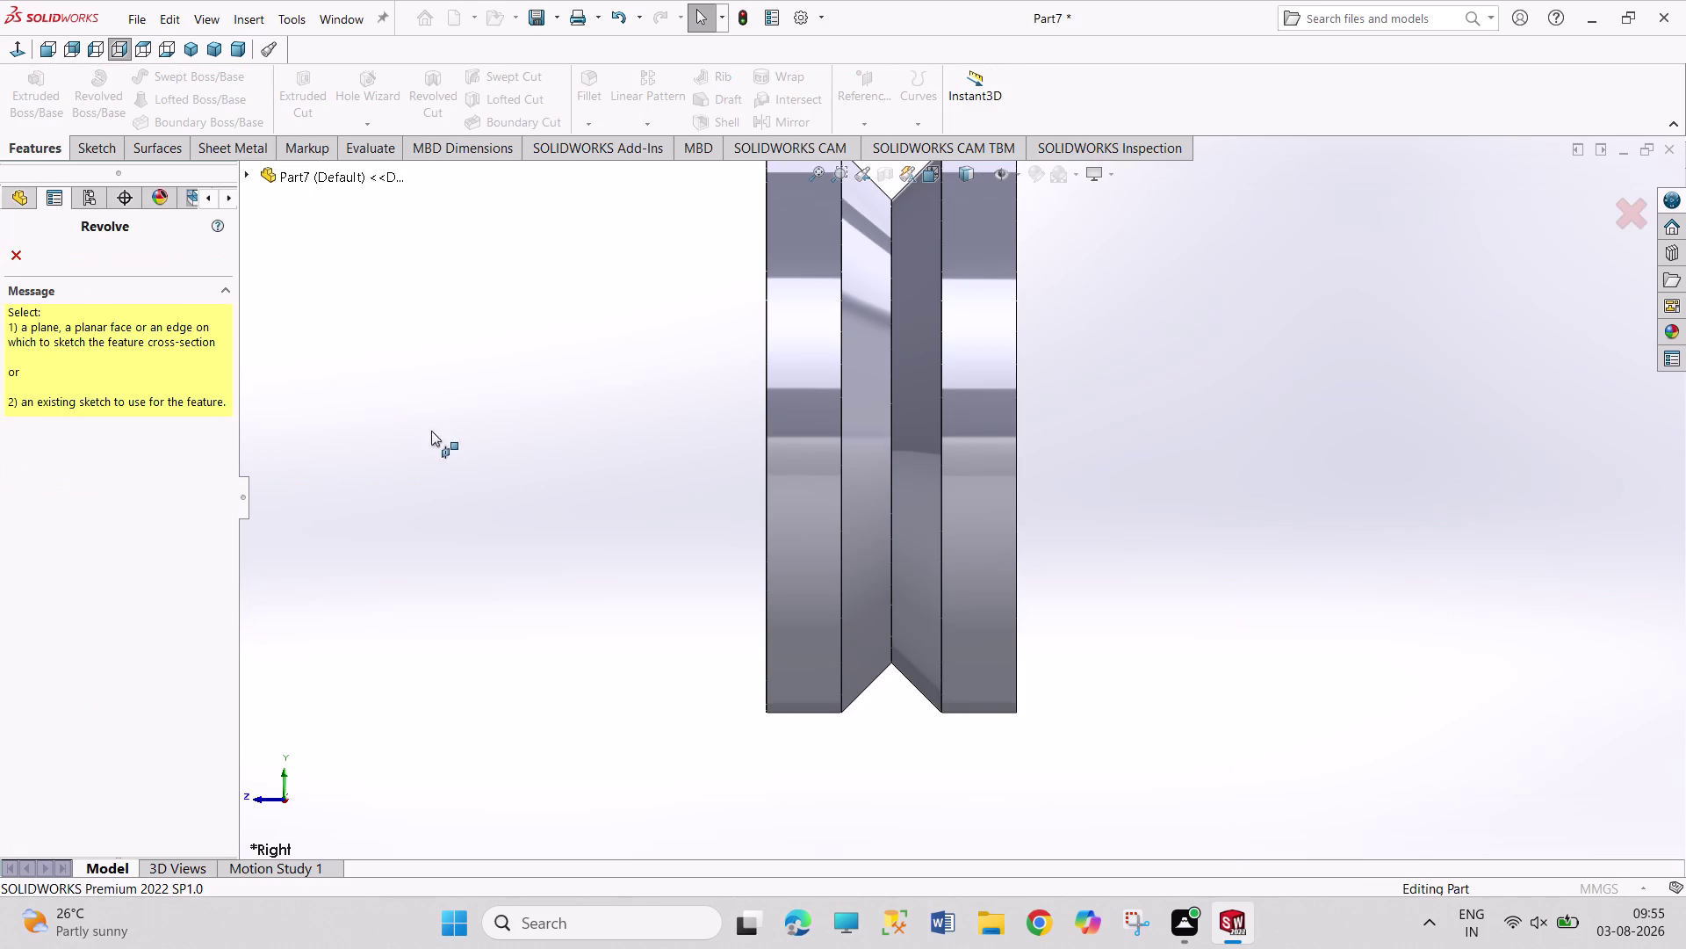
click(21, 252)
Select Revolve1 and begin editing it.
middle_drag(403, 305, 273, 285)
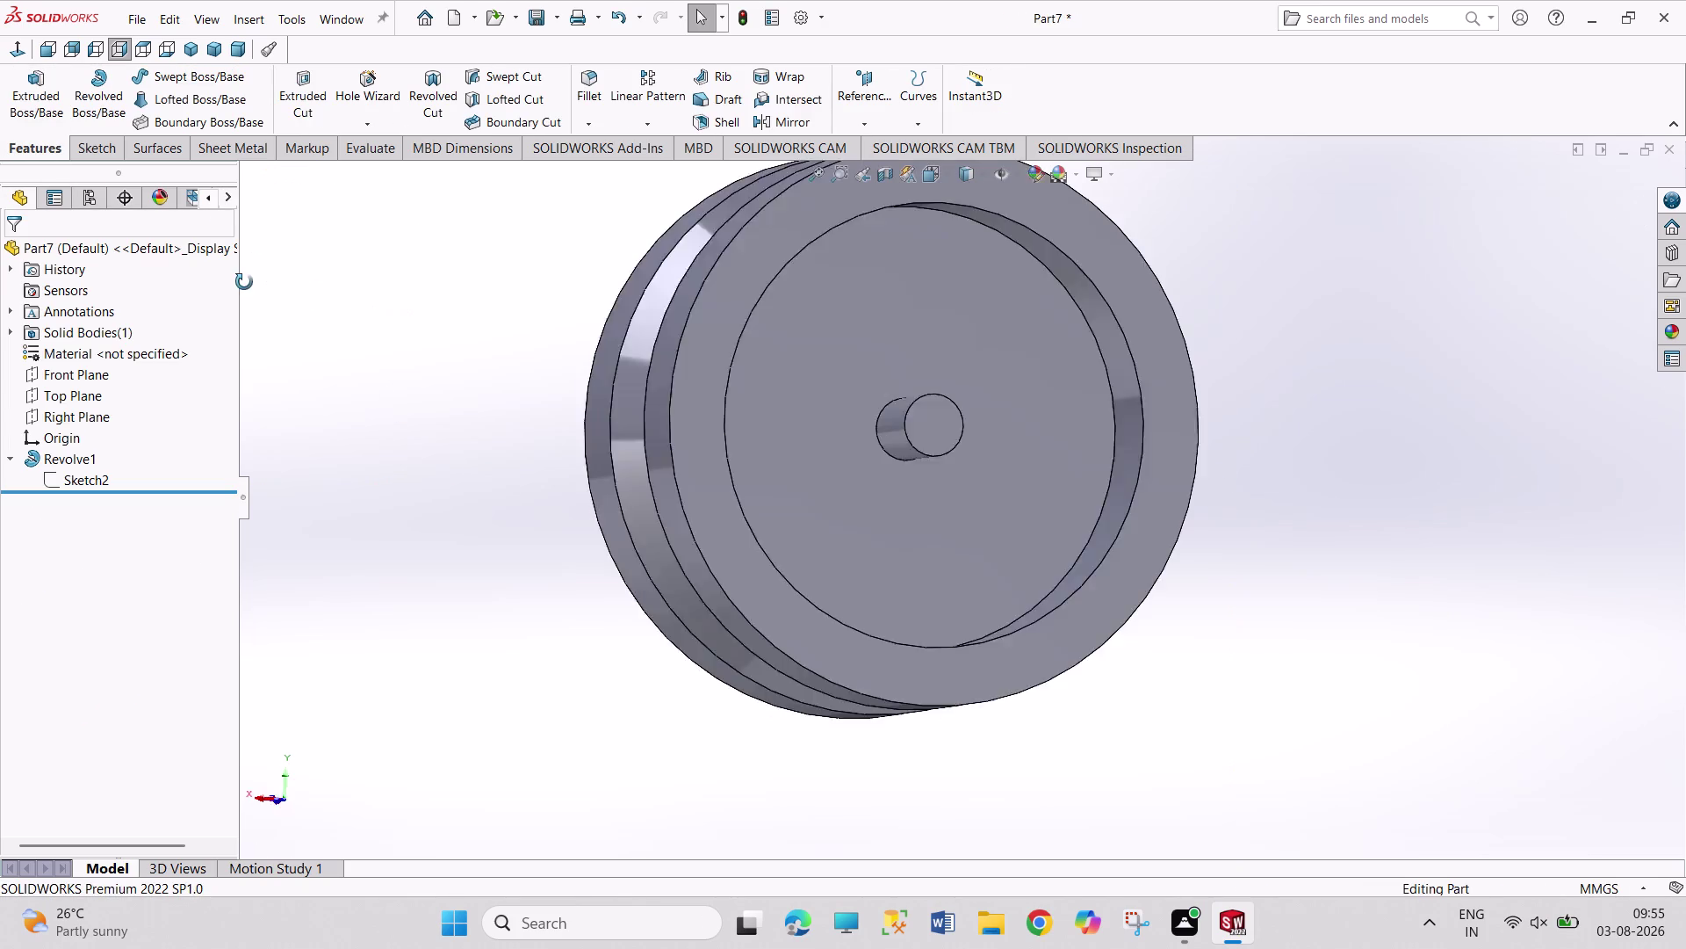
middle_drag(273, 284, 290, 312)
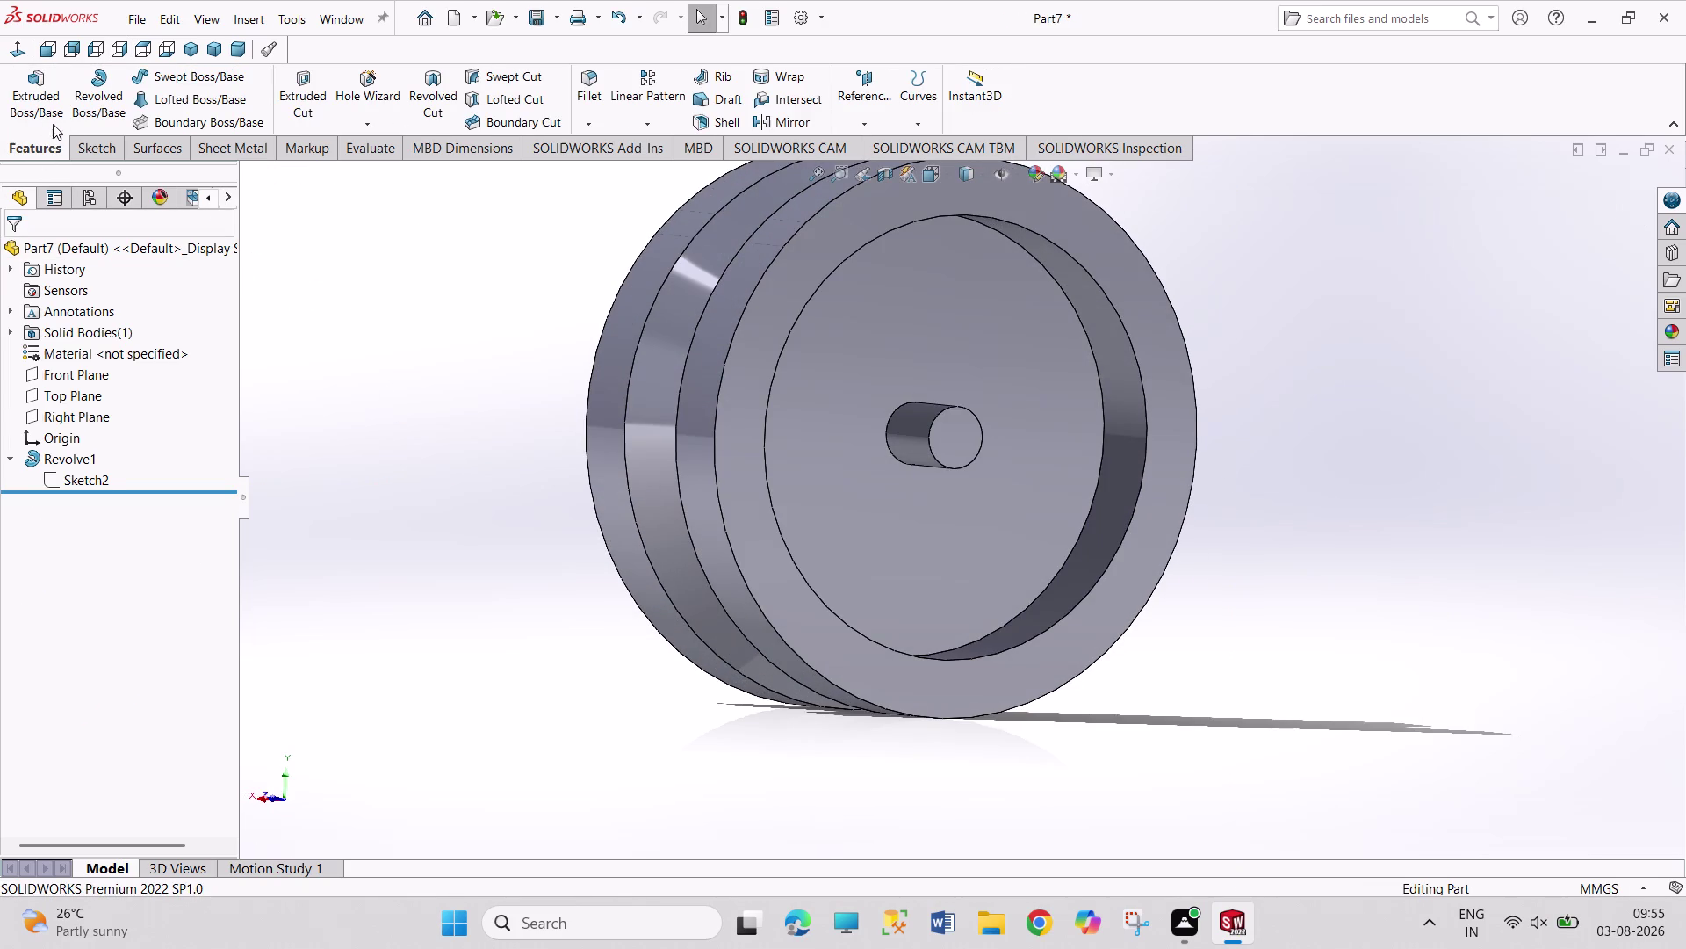
click(85, 480)
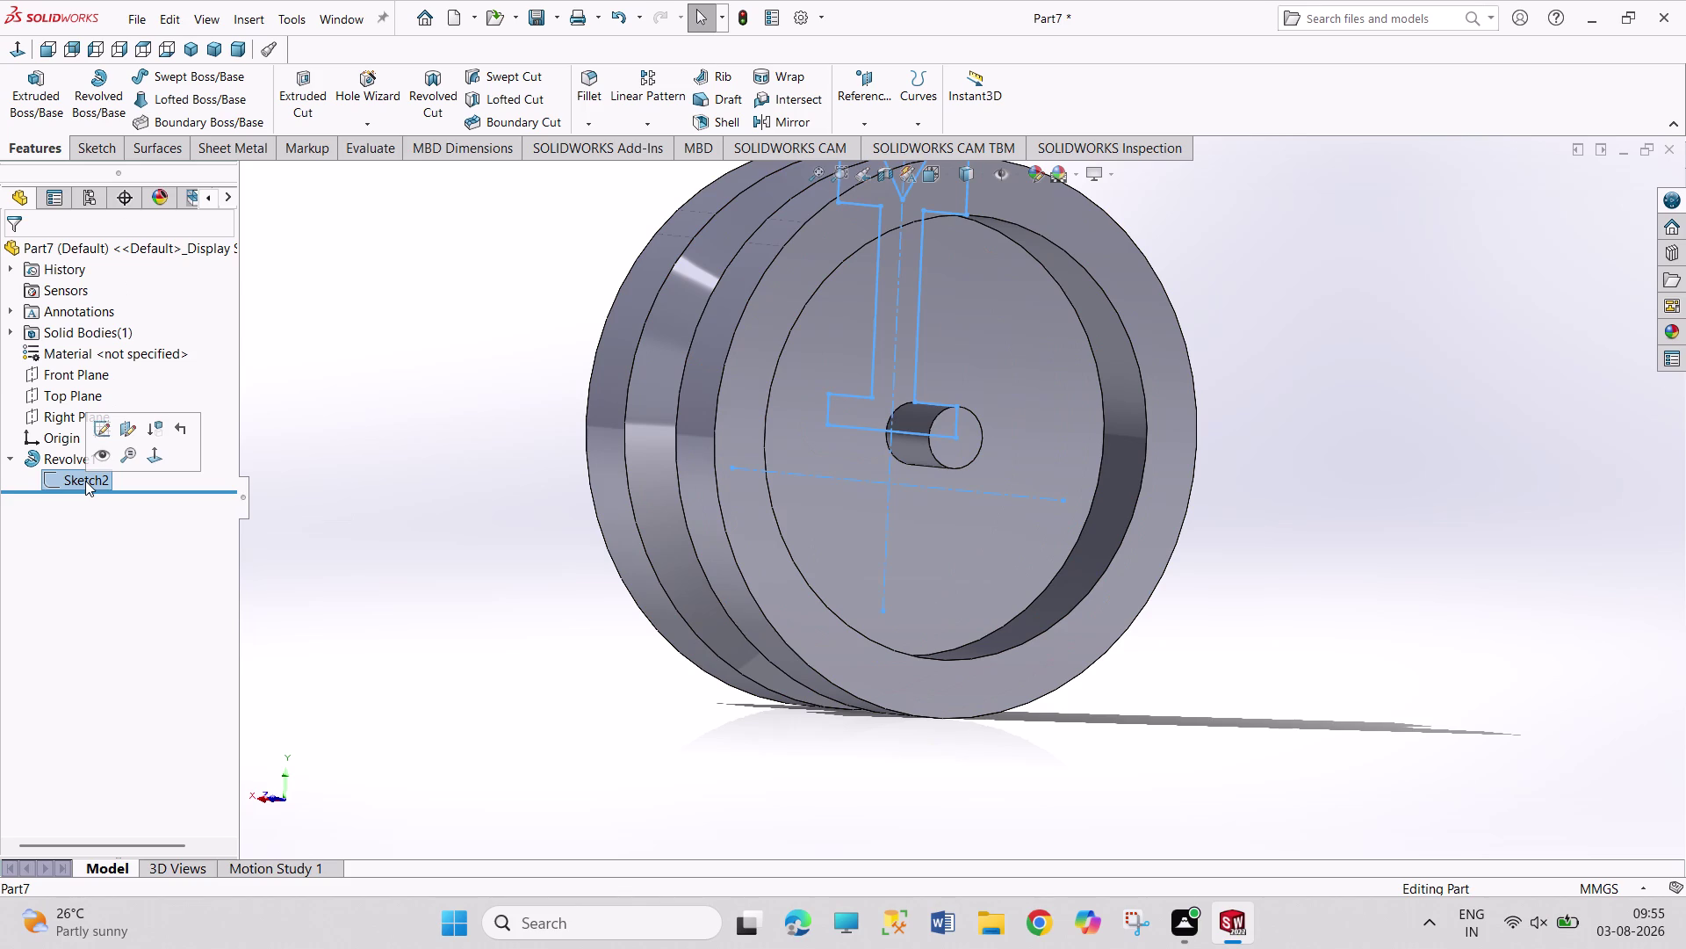
click(56, 458)
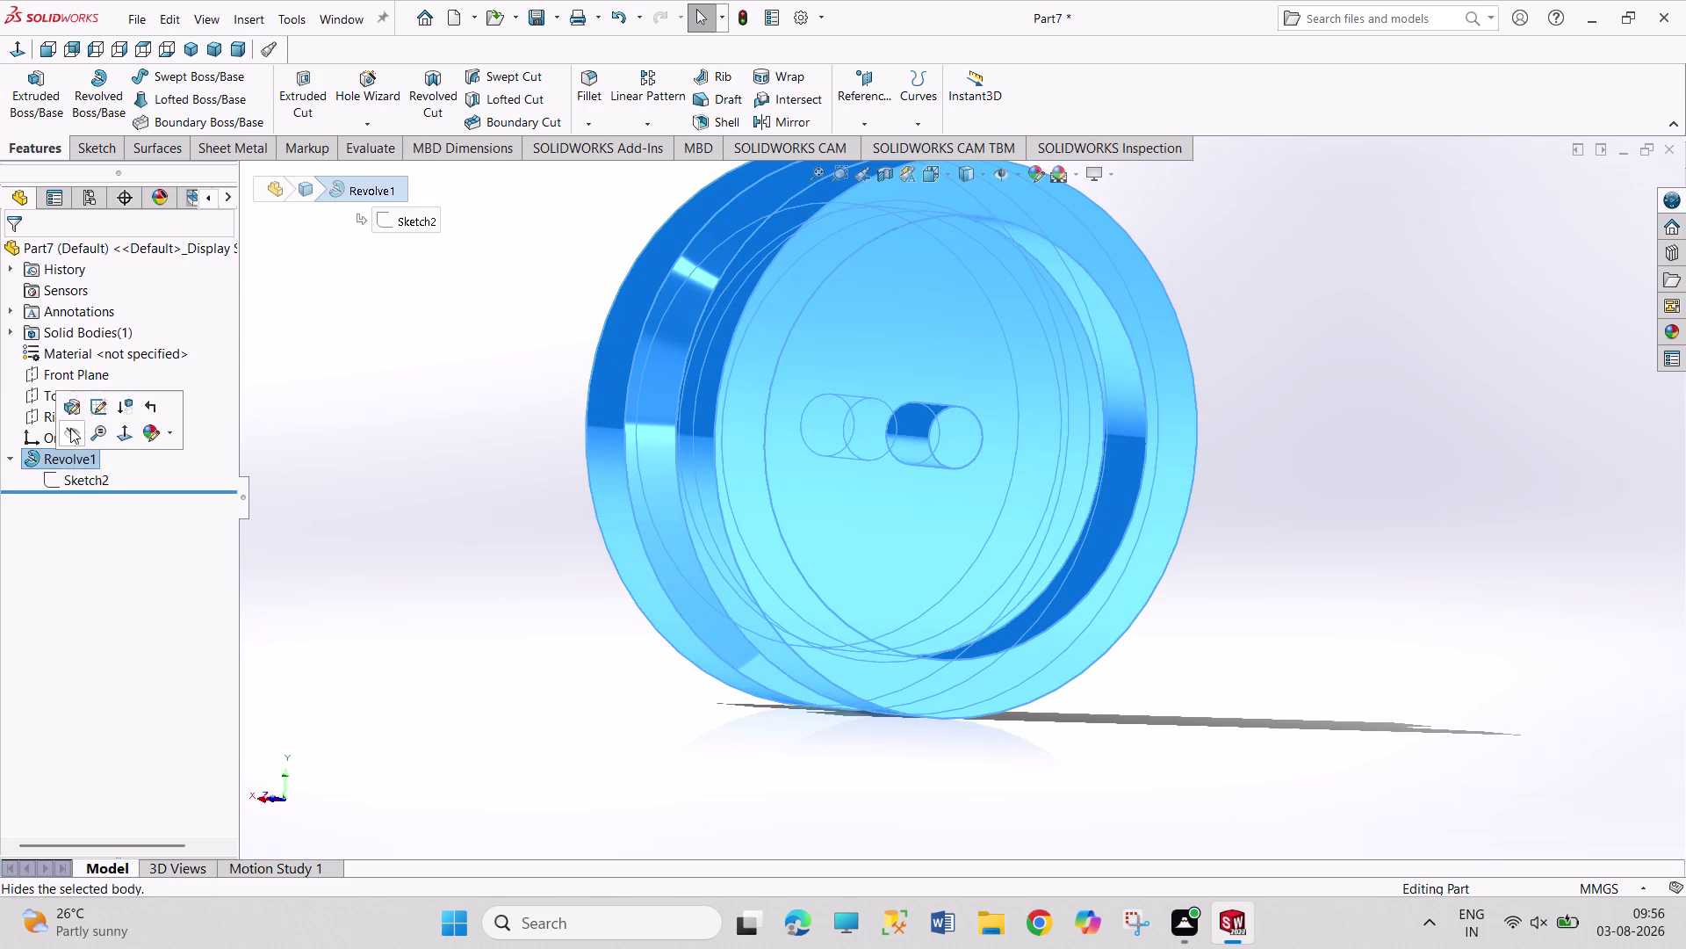
click(70, 404)
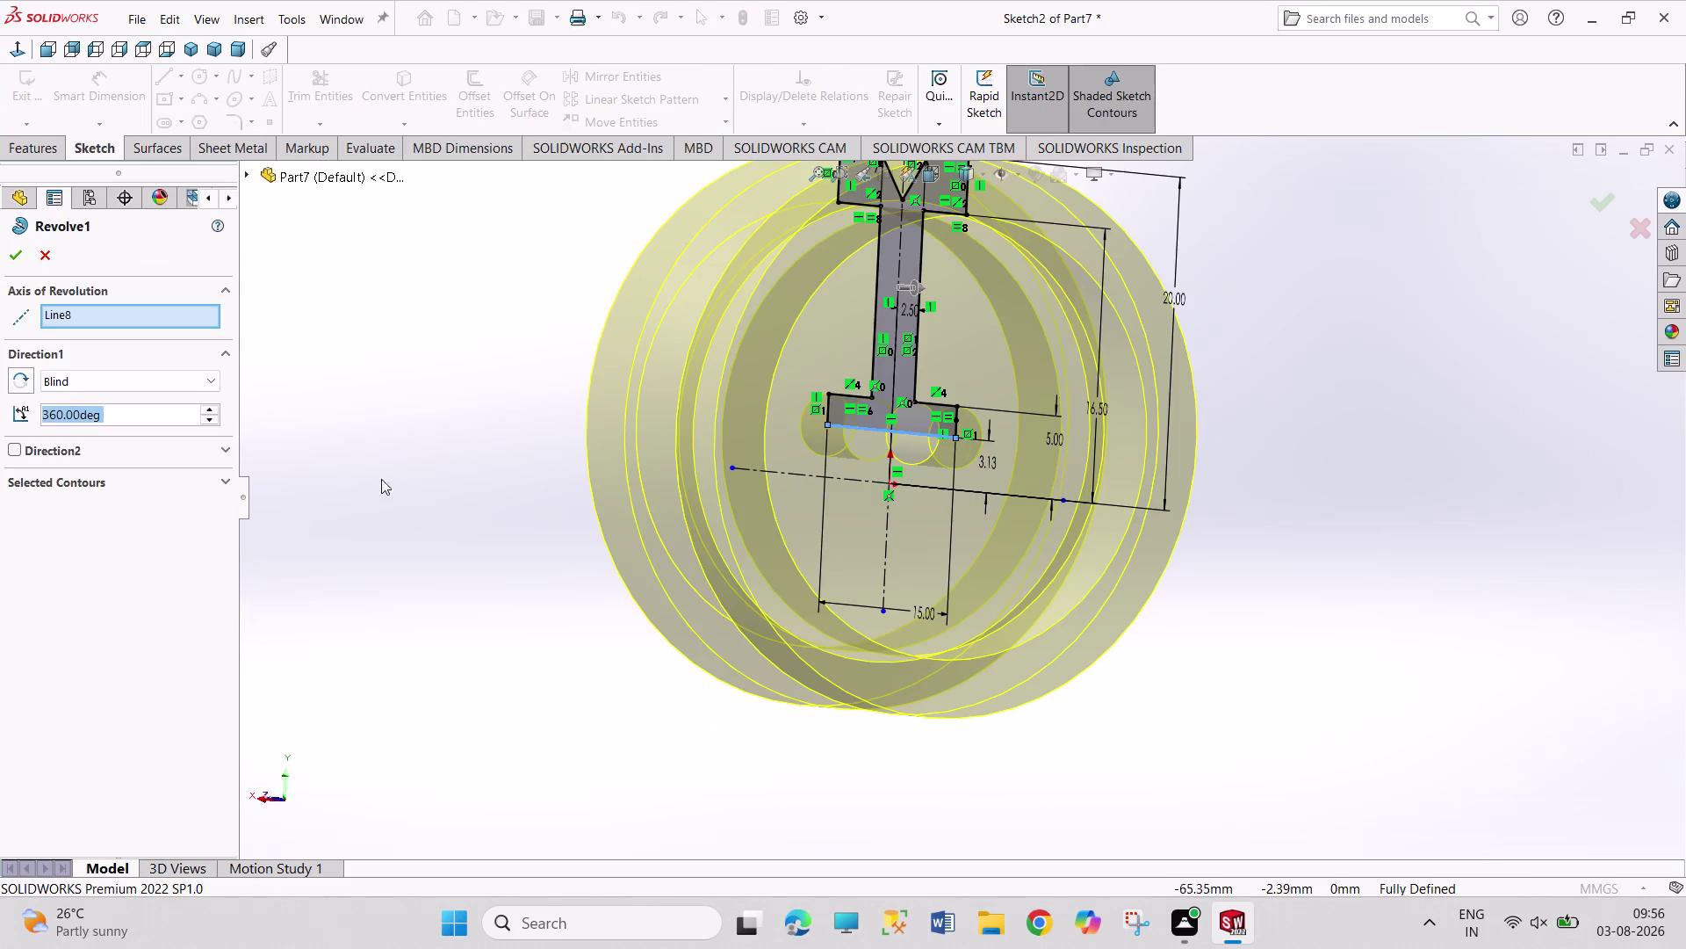
Replace the Line8 revolution axis with the new lower centerline, Line17.
right_click(104, 315)
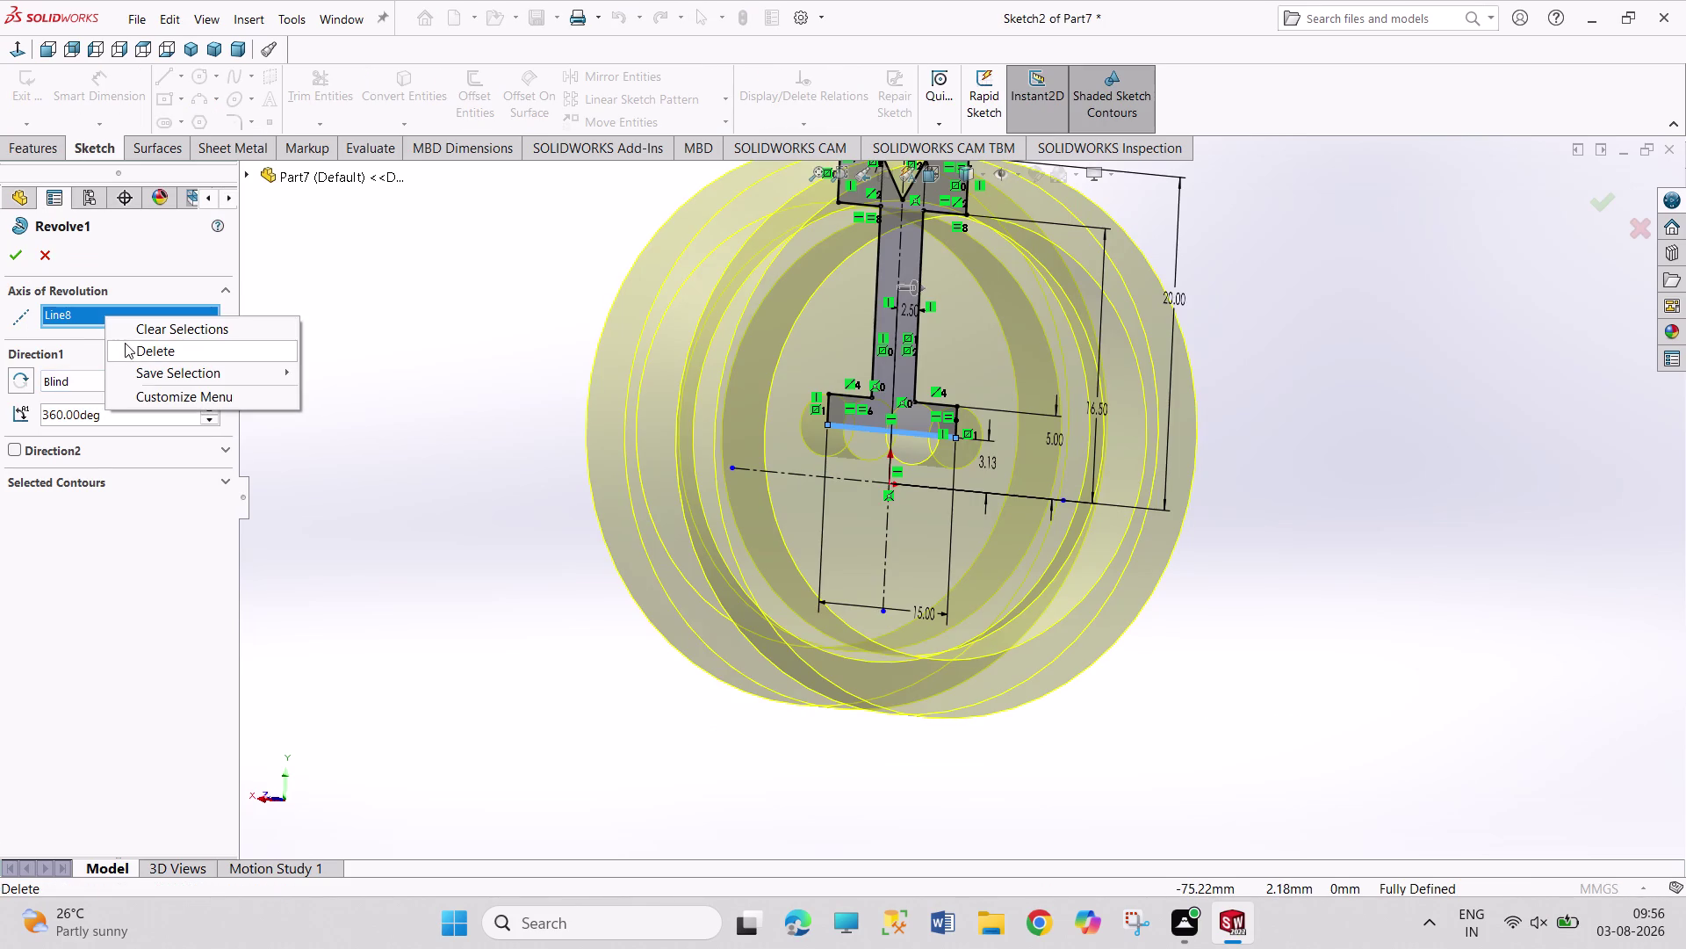
click(124, 348)
click(803, 477)
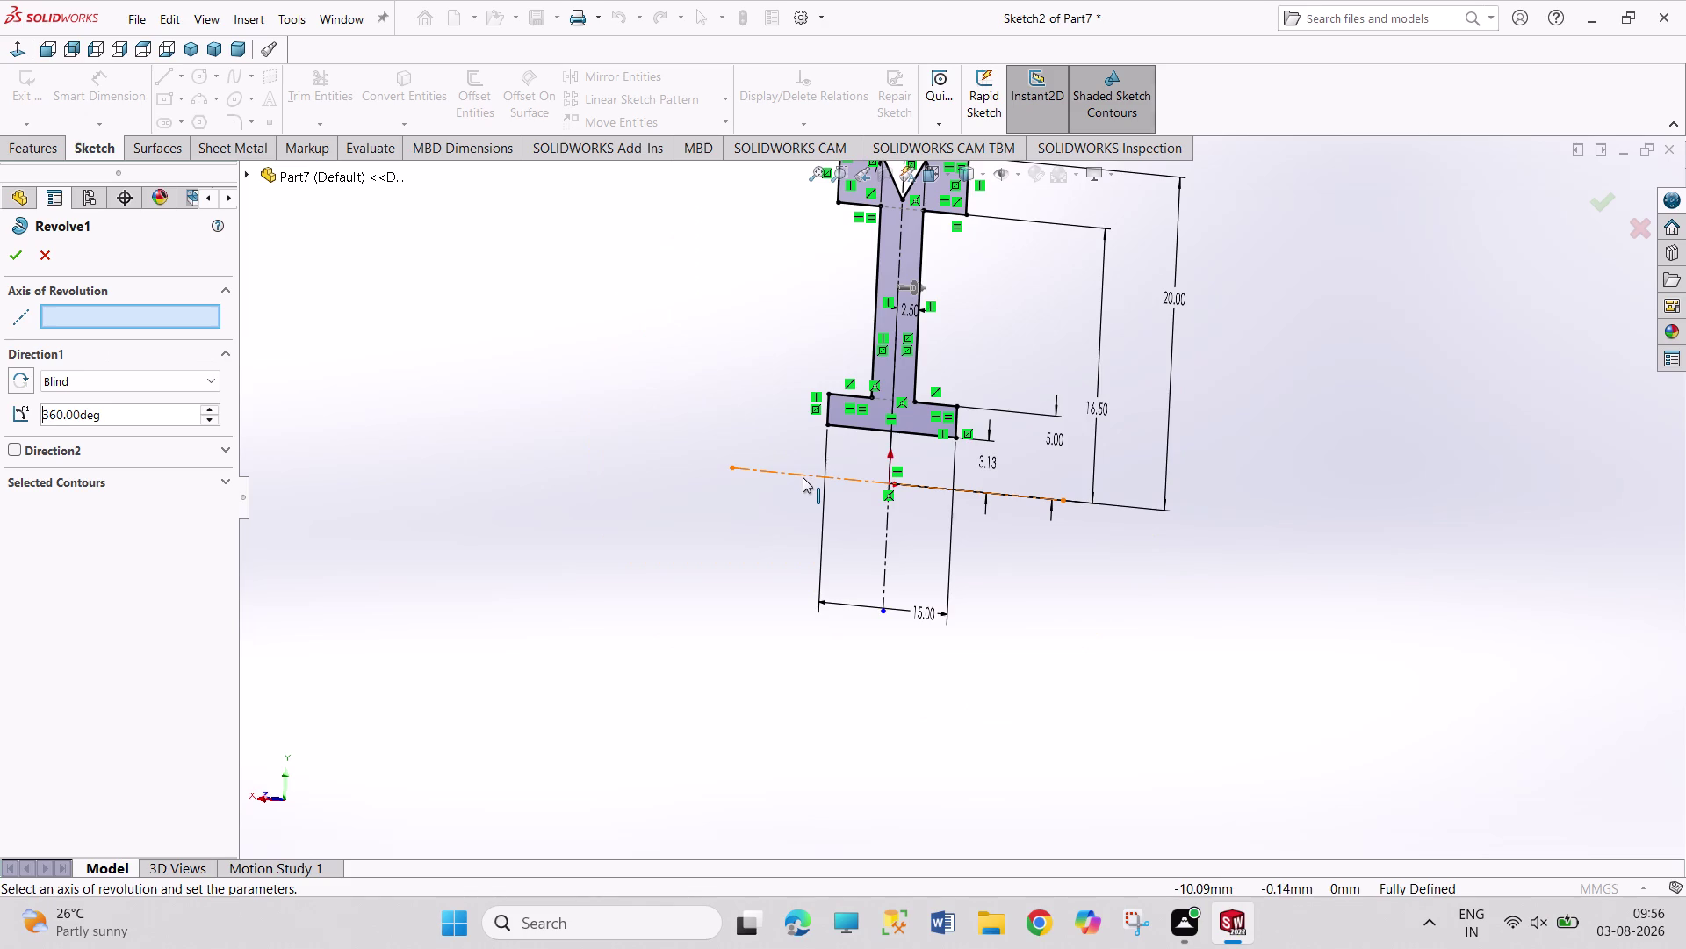
click(6, 259)
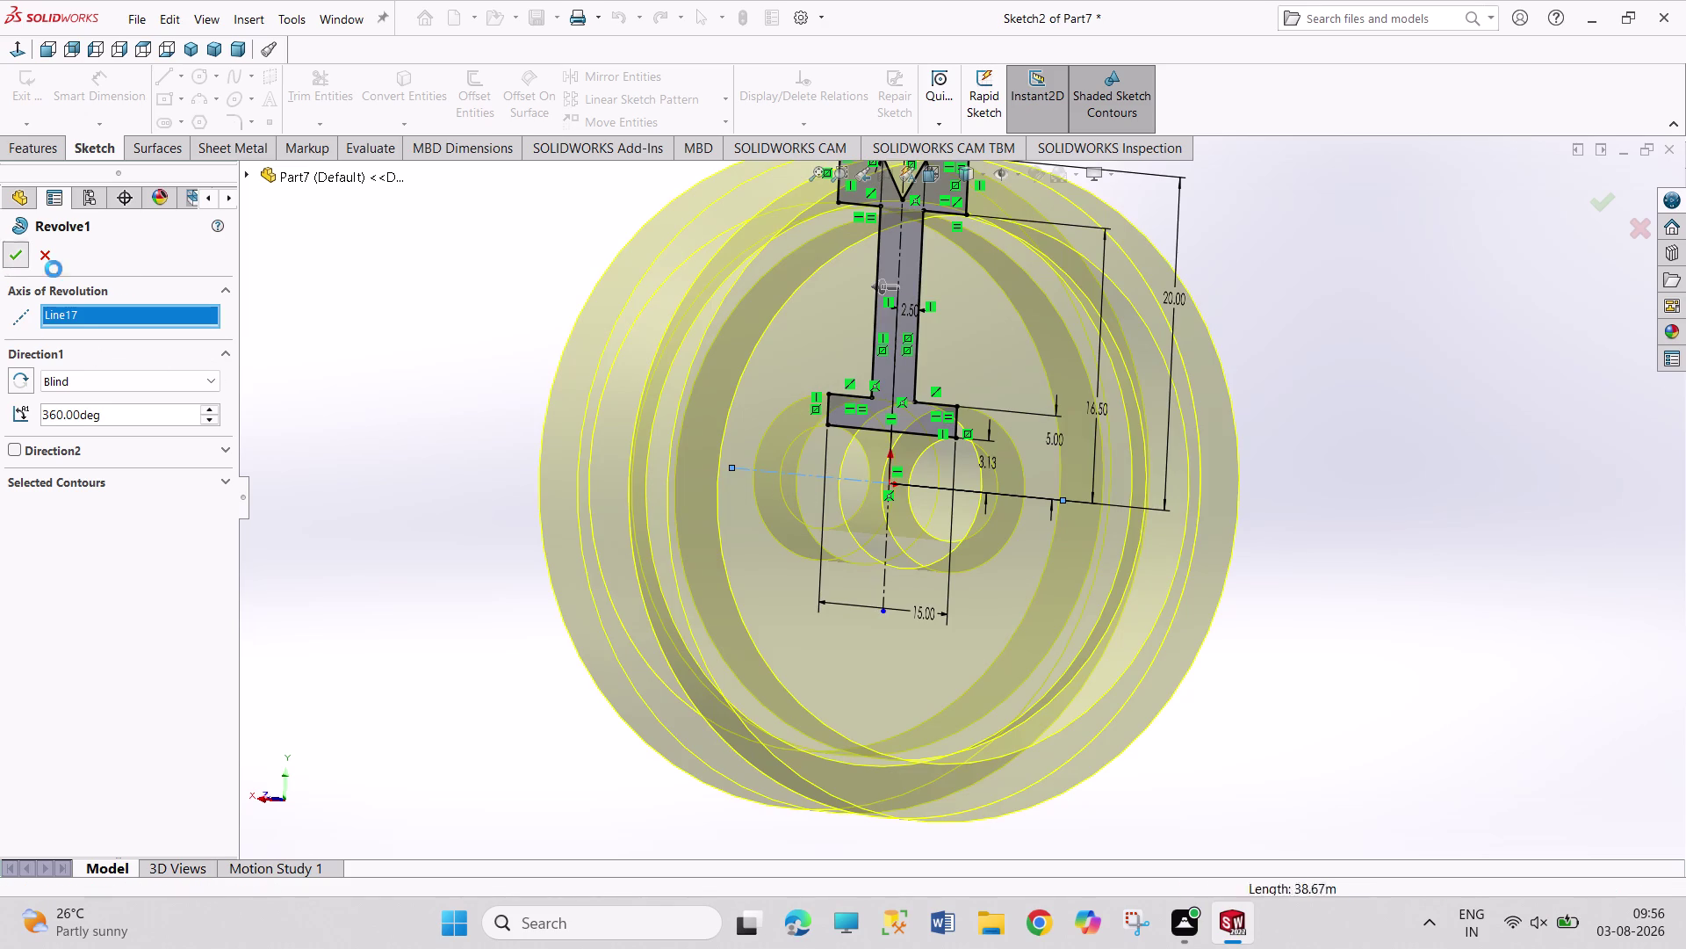
click(333, 319)
middle_drag(333, 319, 425, 374)
middle_drag(427, 382, 438, 395)
scroll(up, 3)
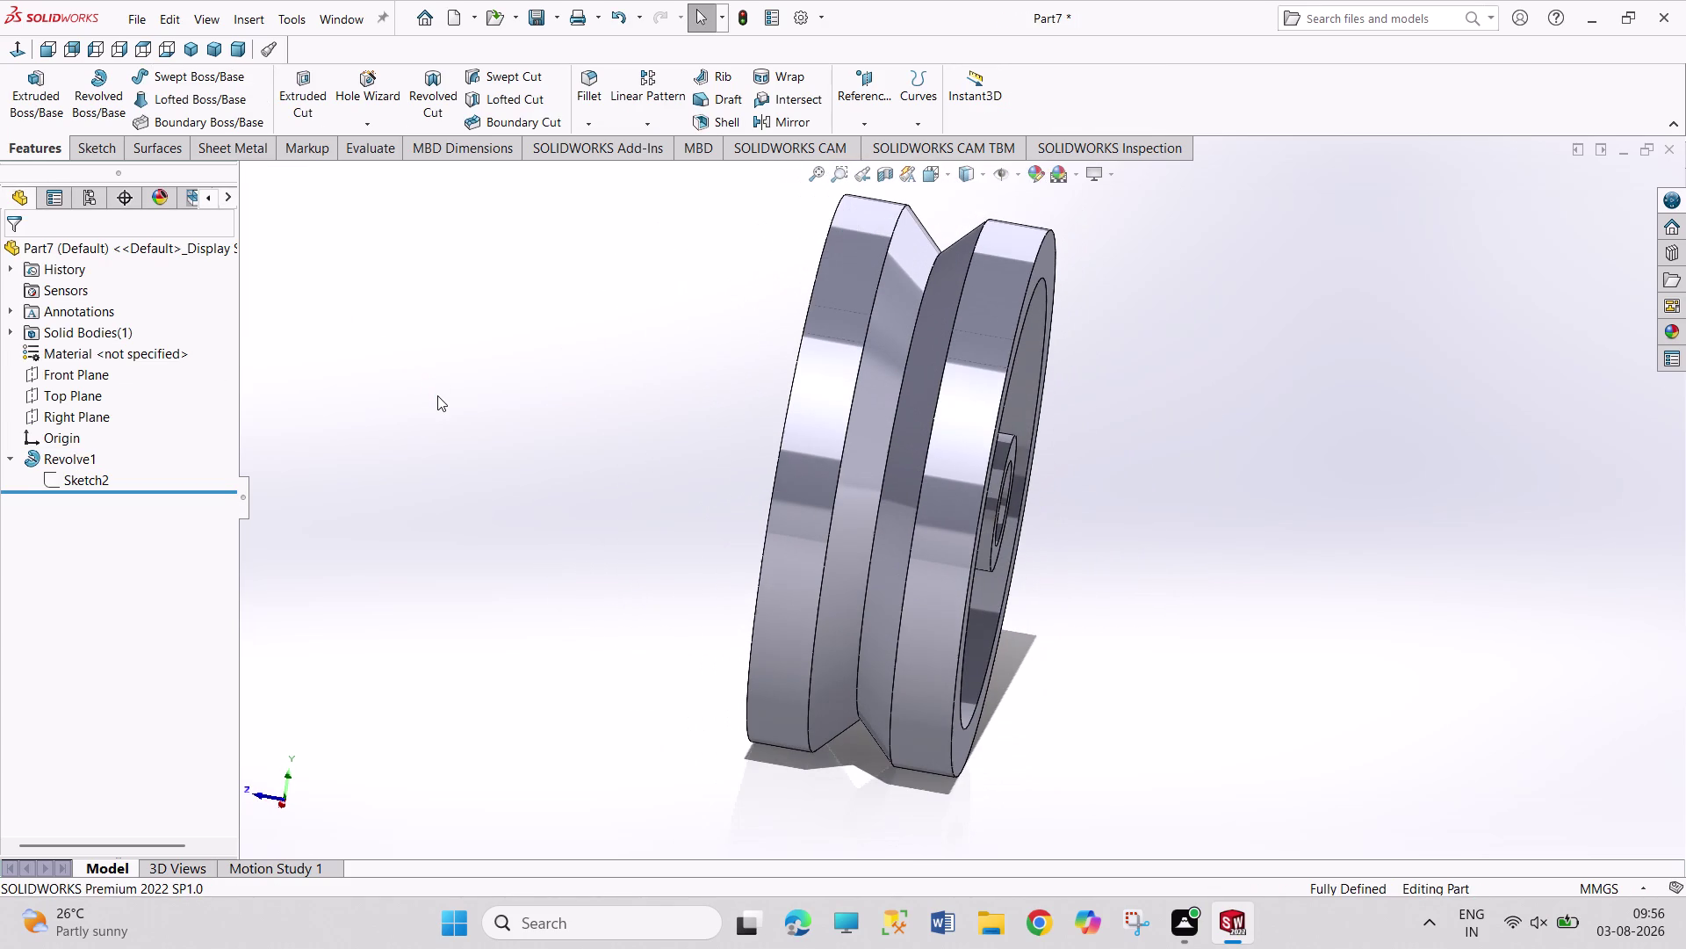
key(ctrl+s)
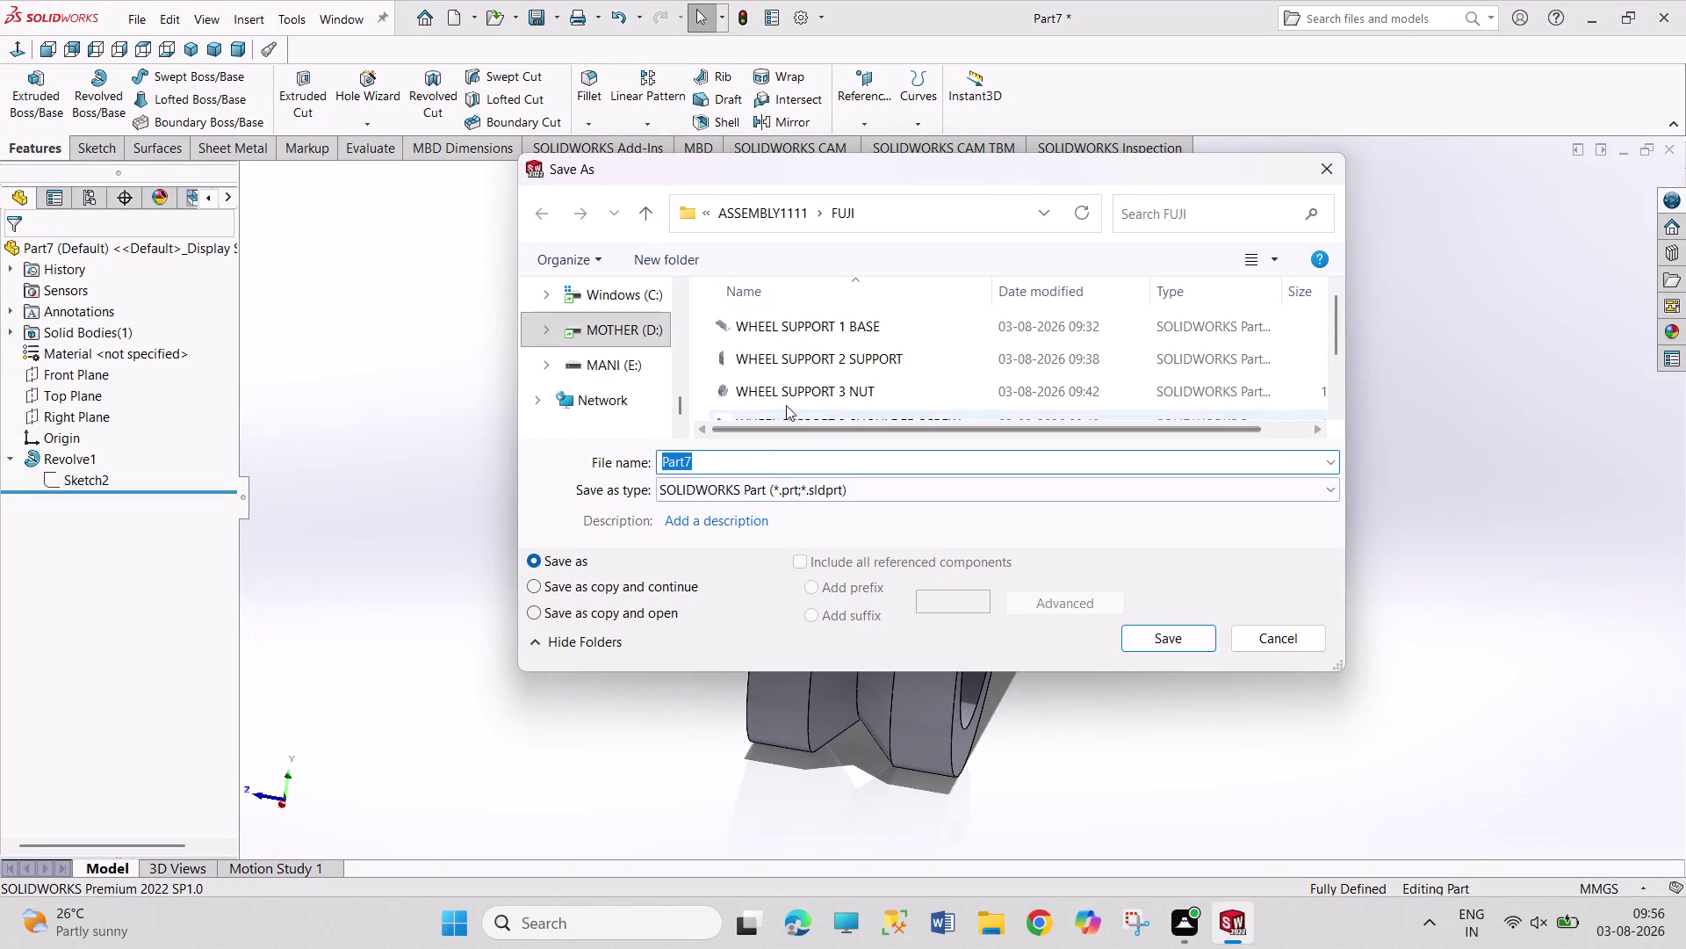
Save the wheel part as WHEEL SUPPORT 7WHEEL.
click(787, 392)
click(772, 456)
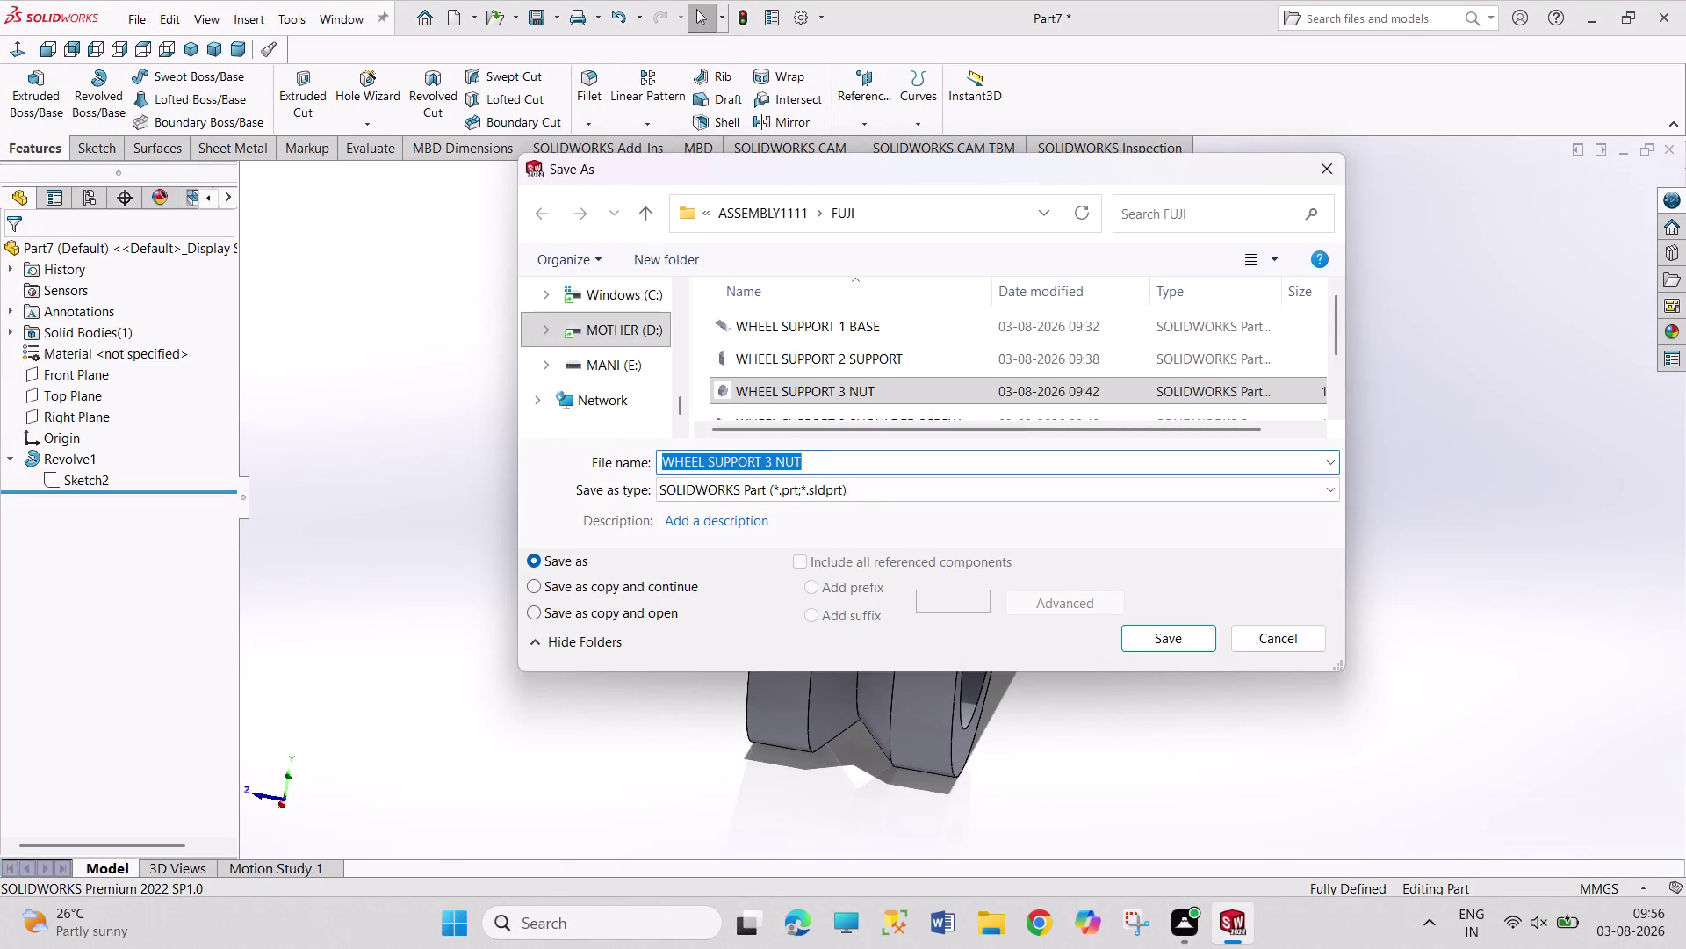
click(773, 463)
key(7)
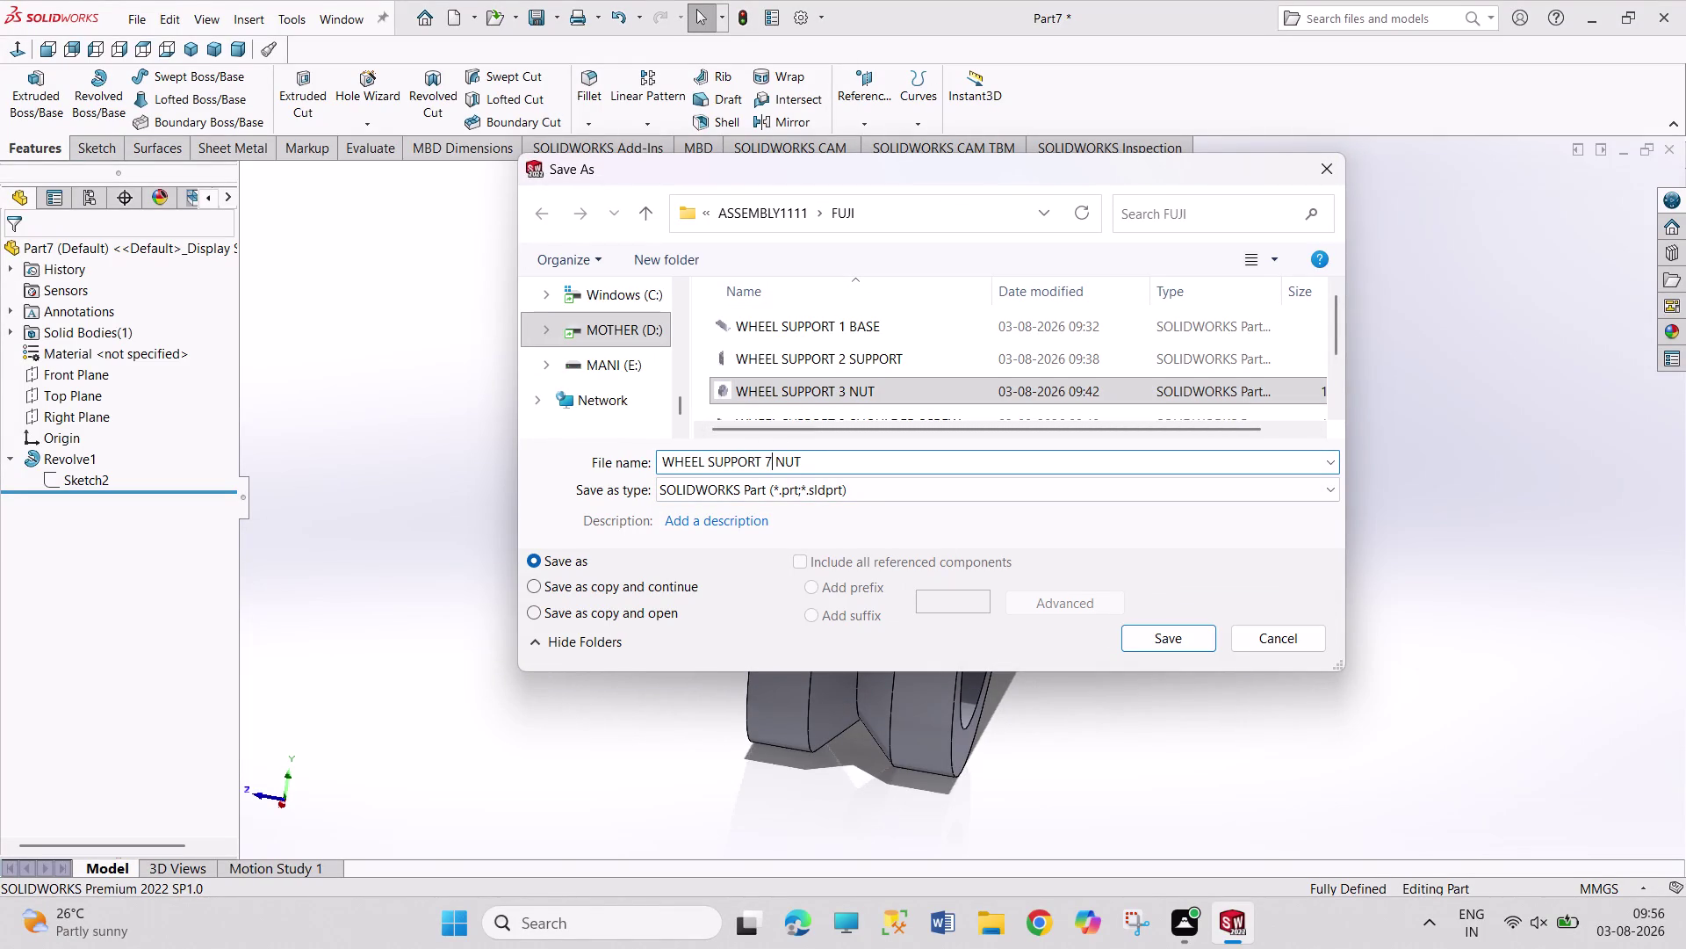
drag(814, 456, 771, 464)
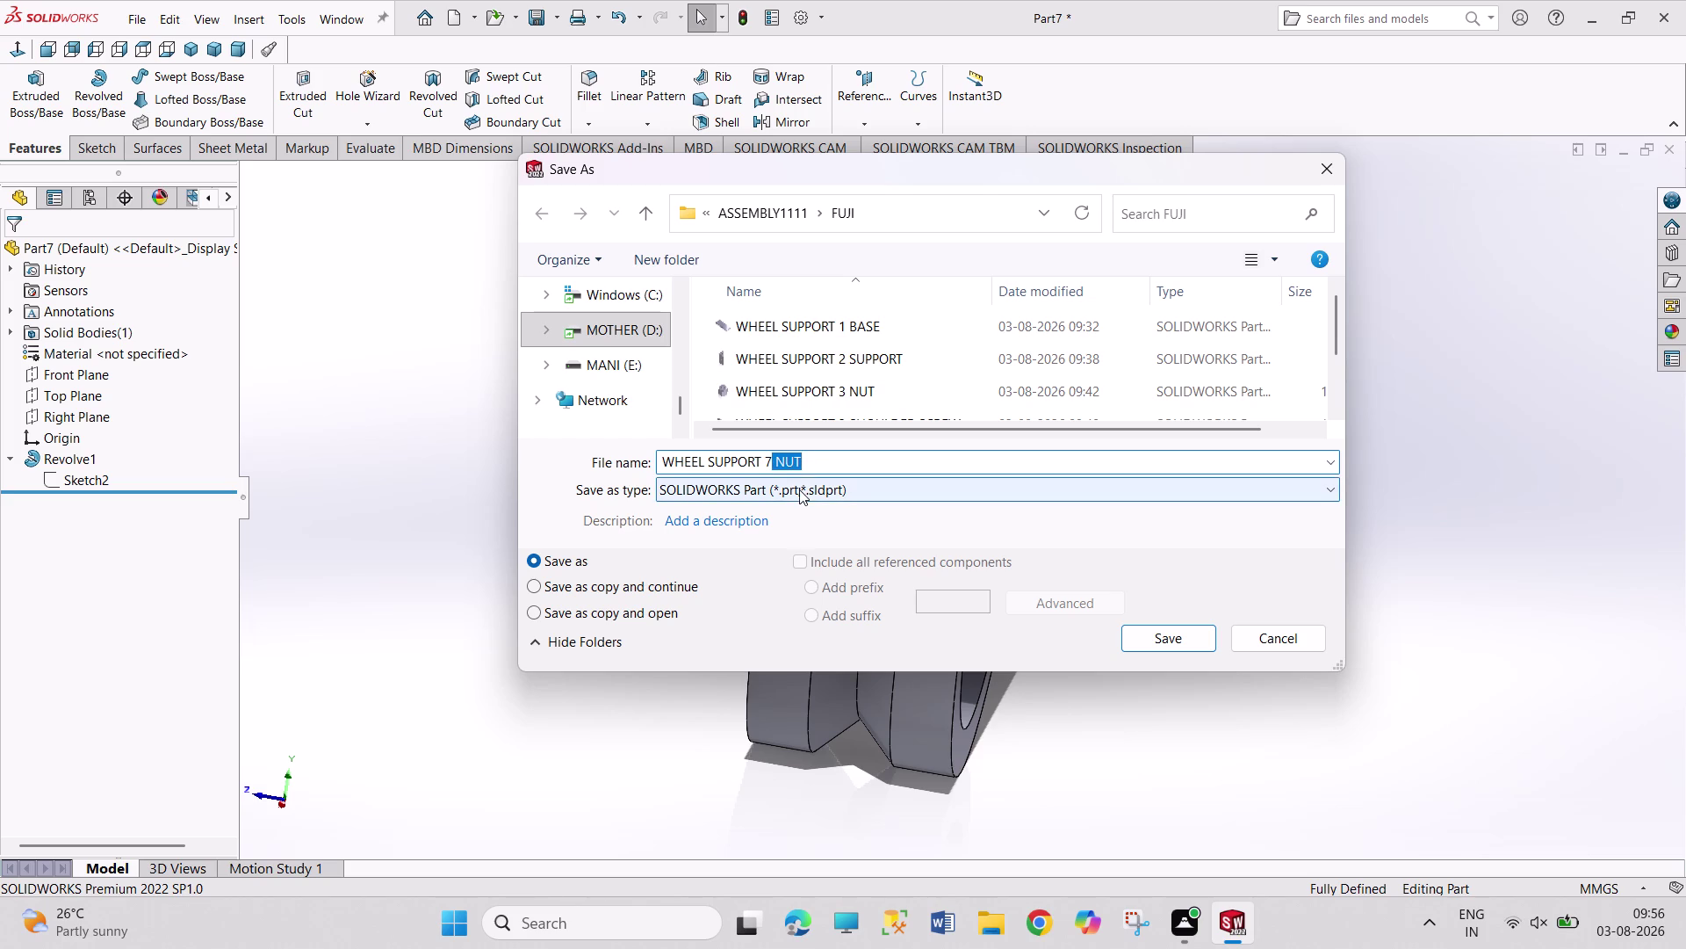
text(WHEEL)
key(Return)
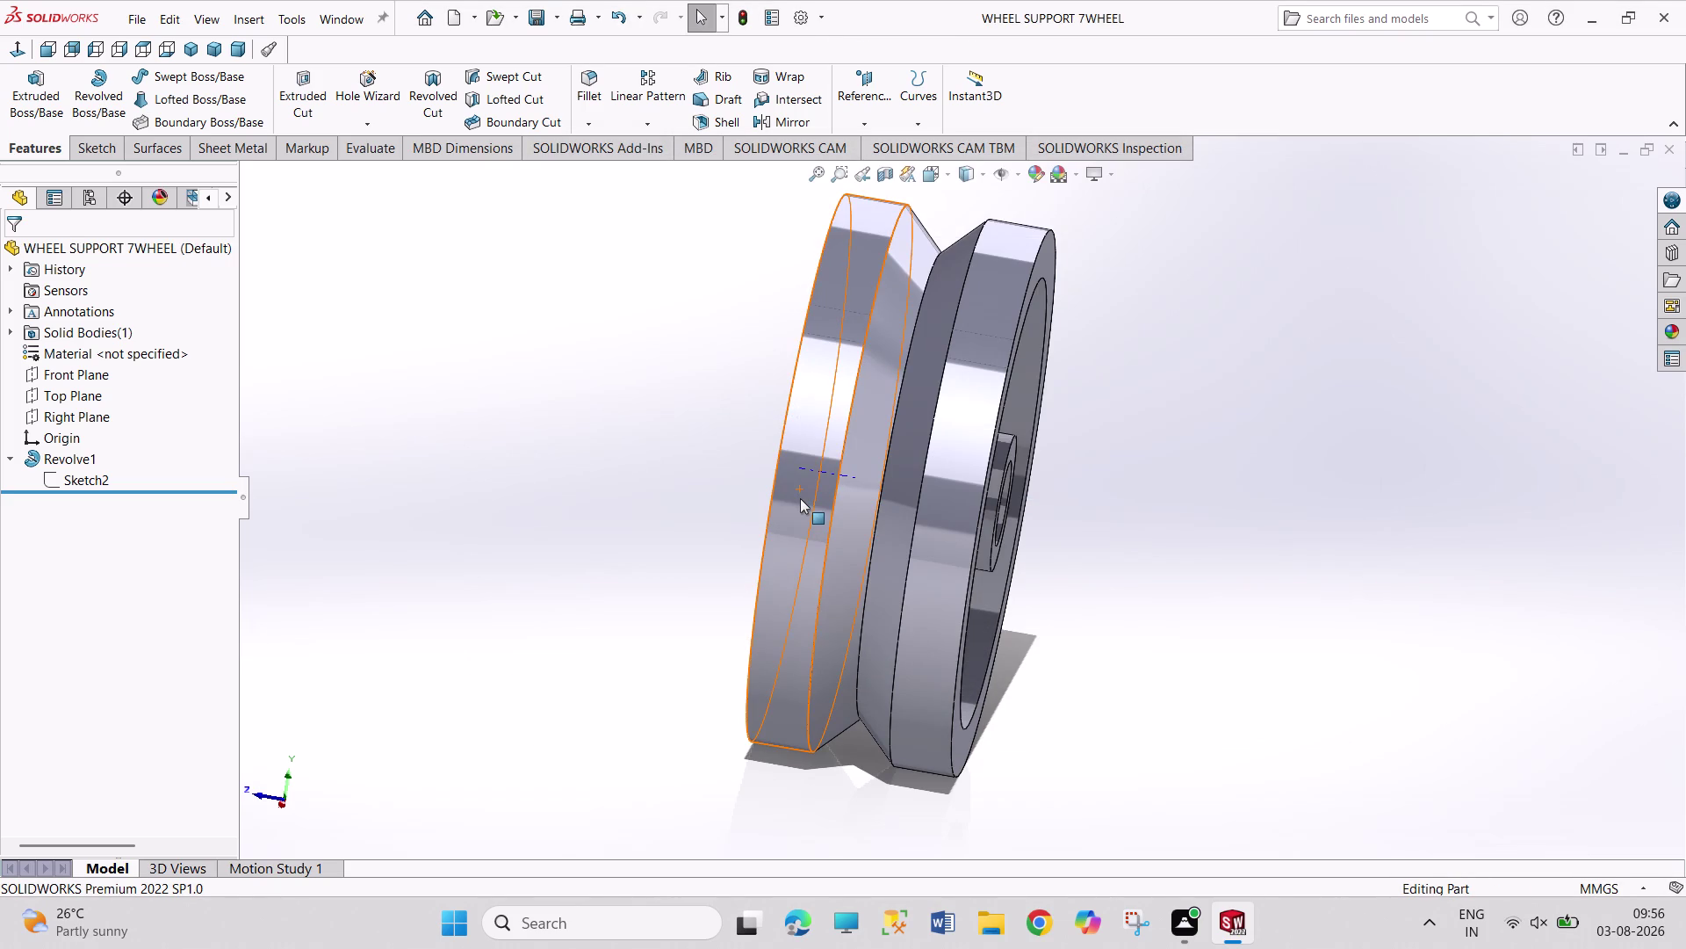
Create a new blank part, Part8, and select its Top Plane.
key(ctrl+n)
key(Return)
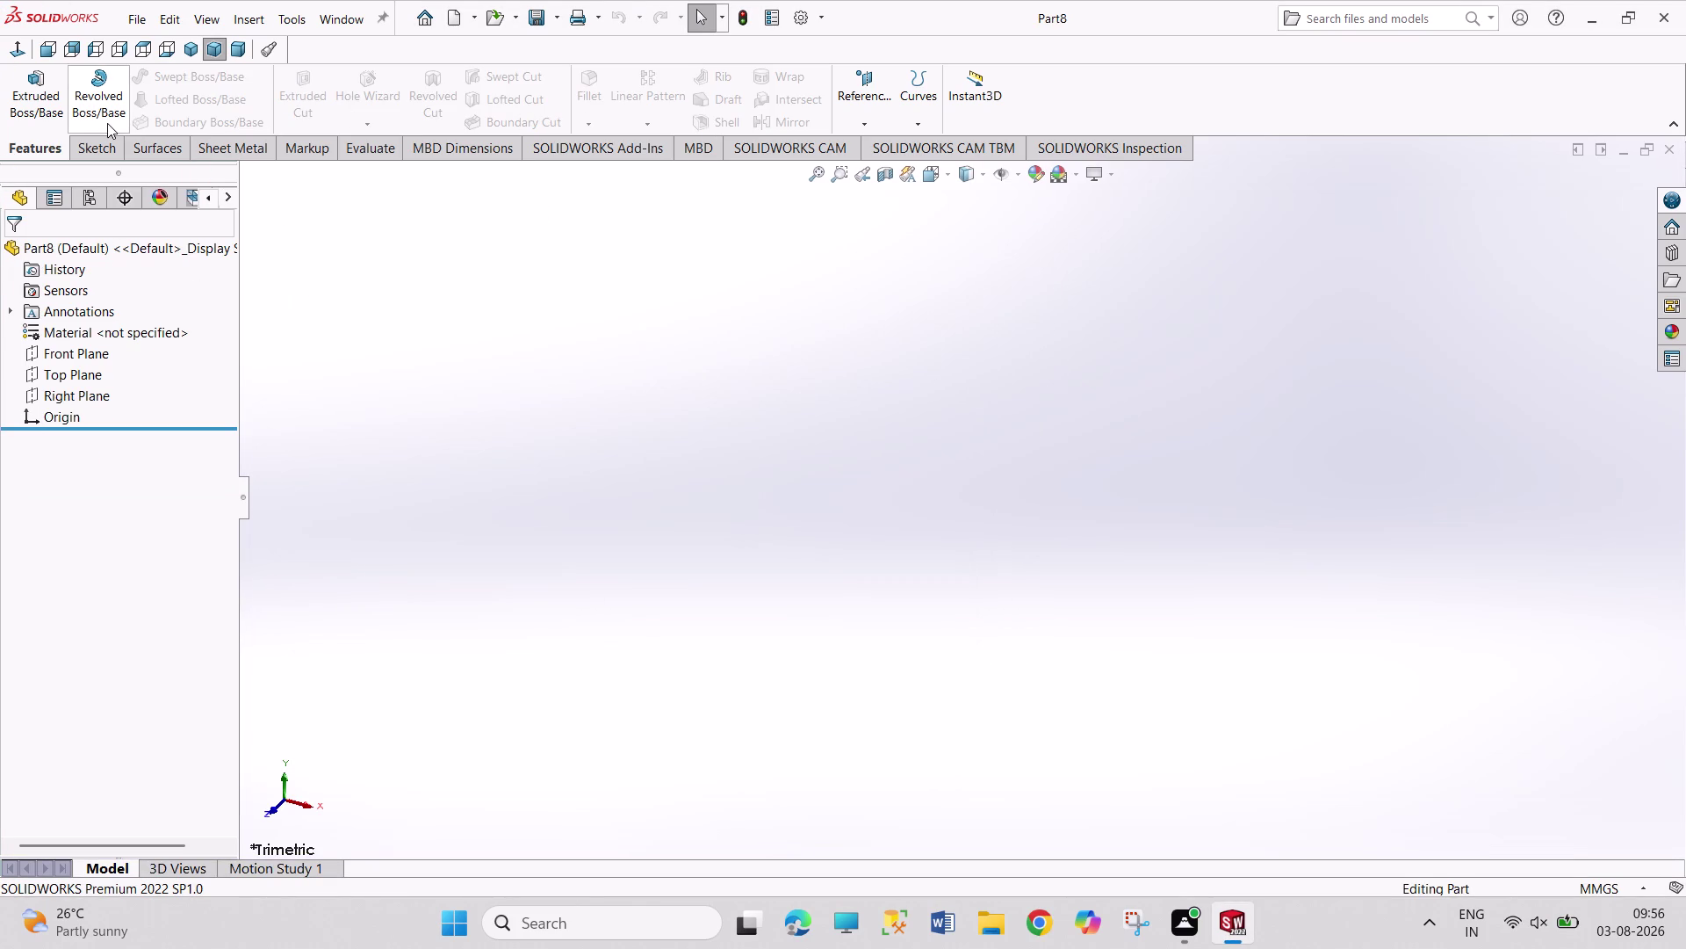
click(94, 378)
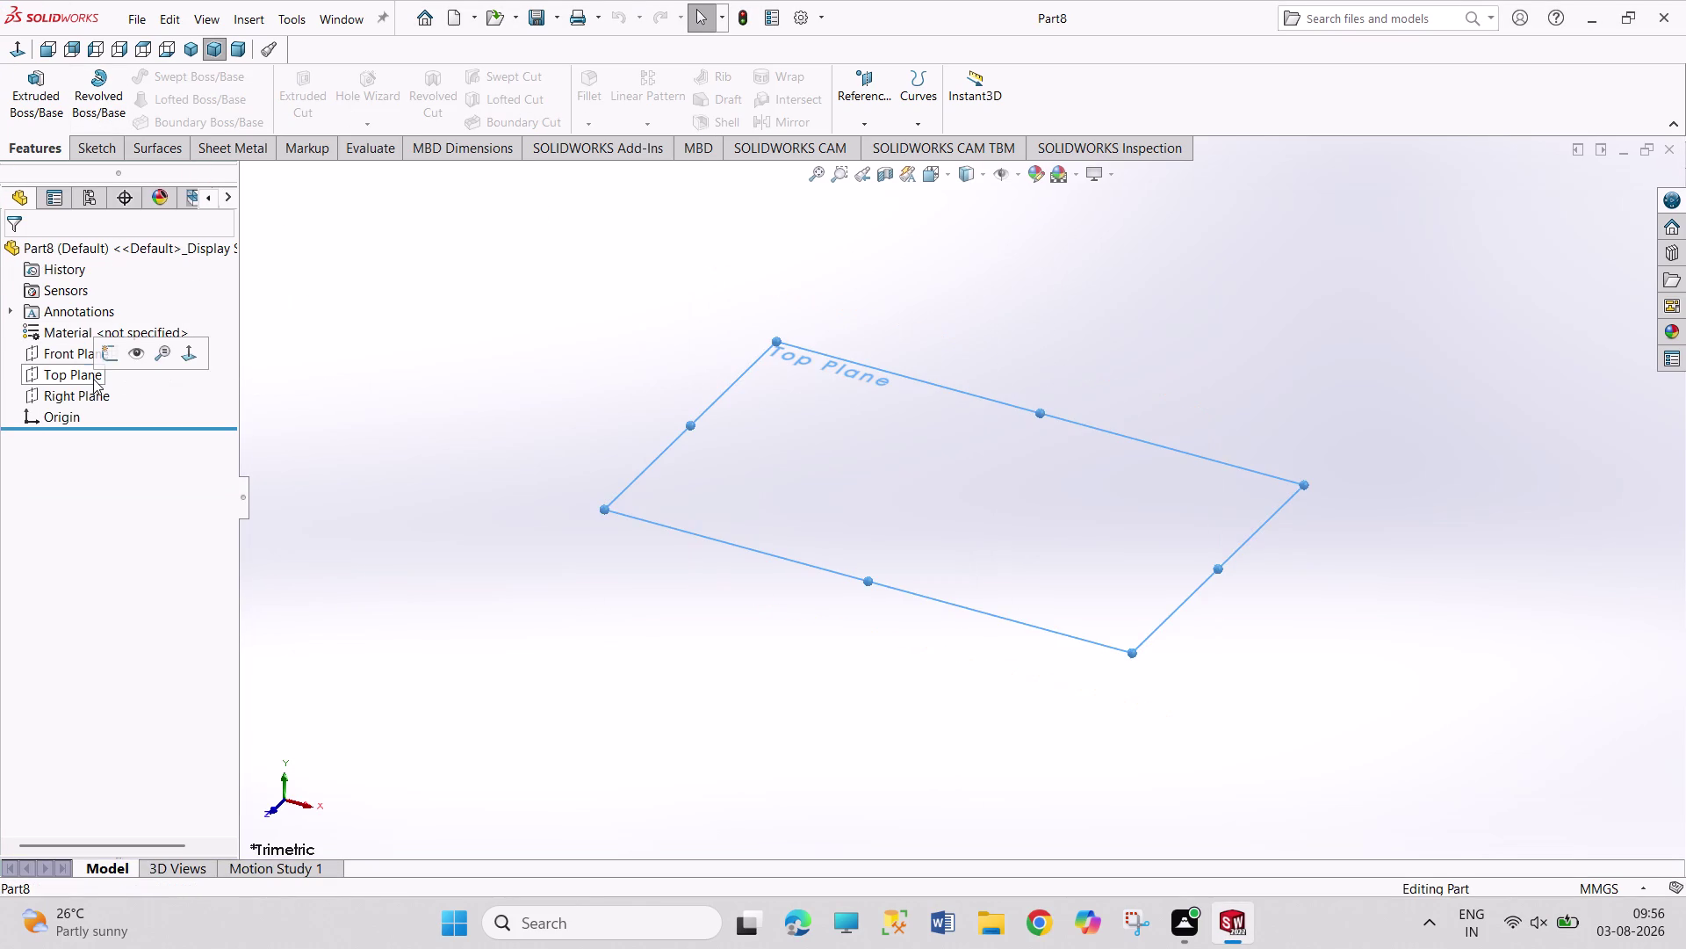
Sketch an origin-centred hexagon on the Top Plane and dimension its bottom edge 48.
click(110, 359)
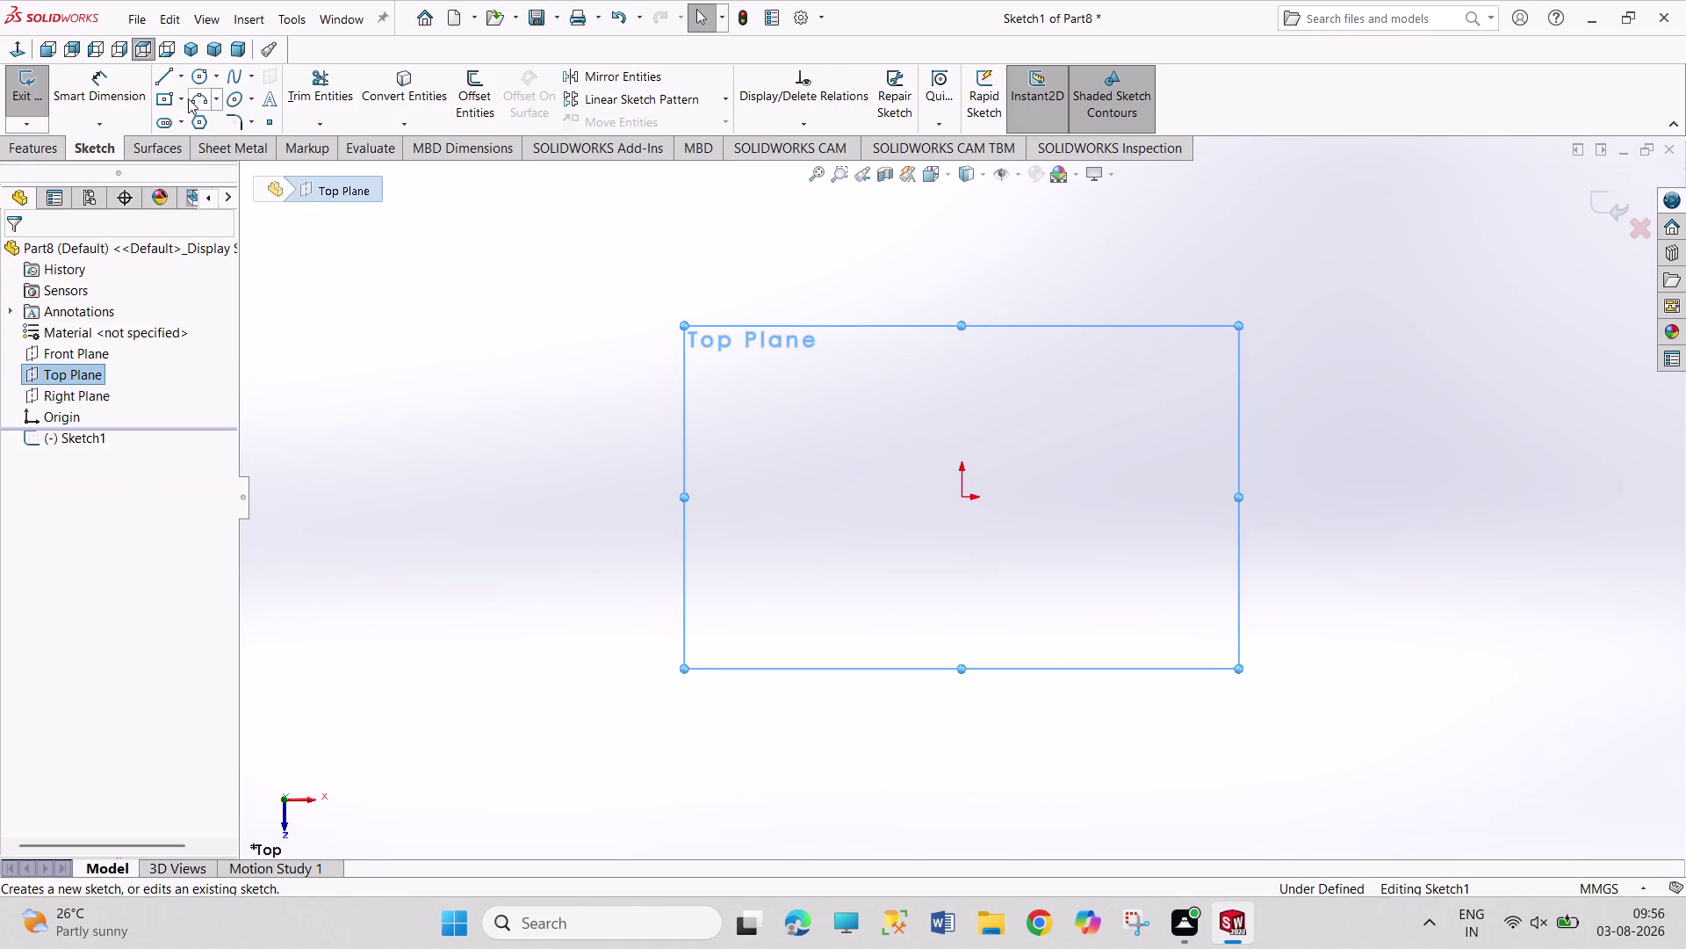
click(192, 124)
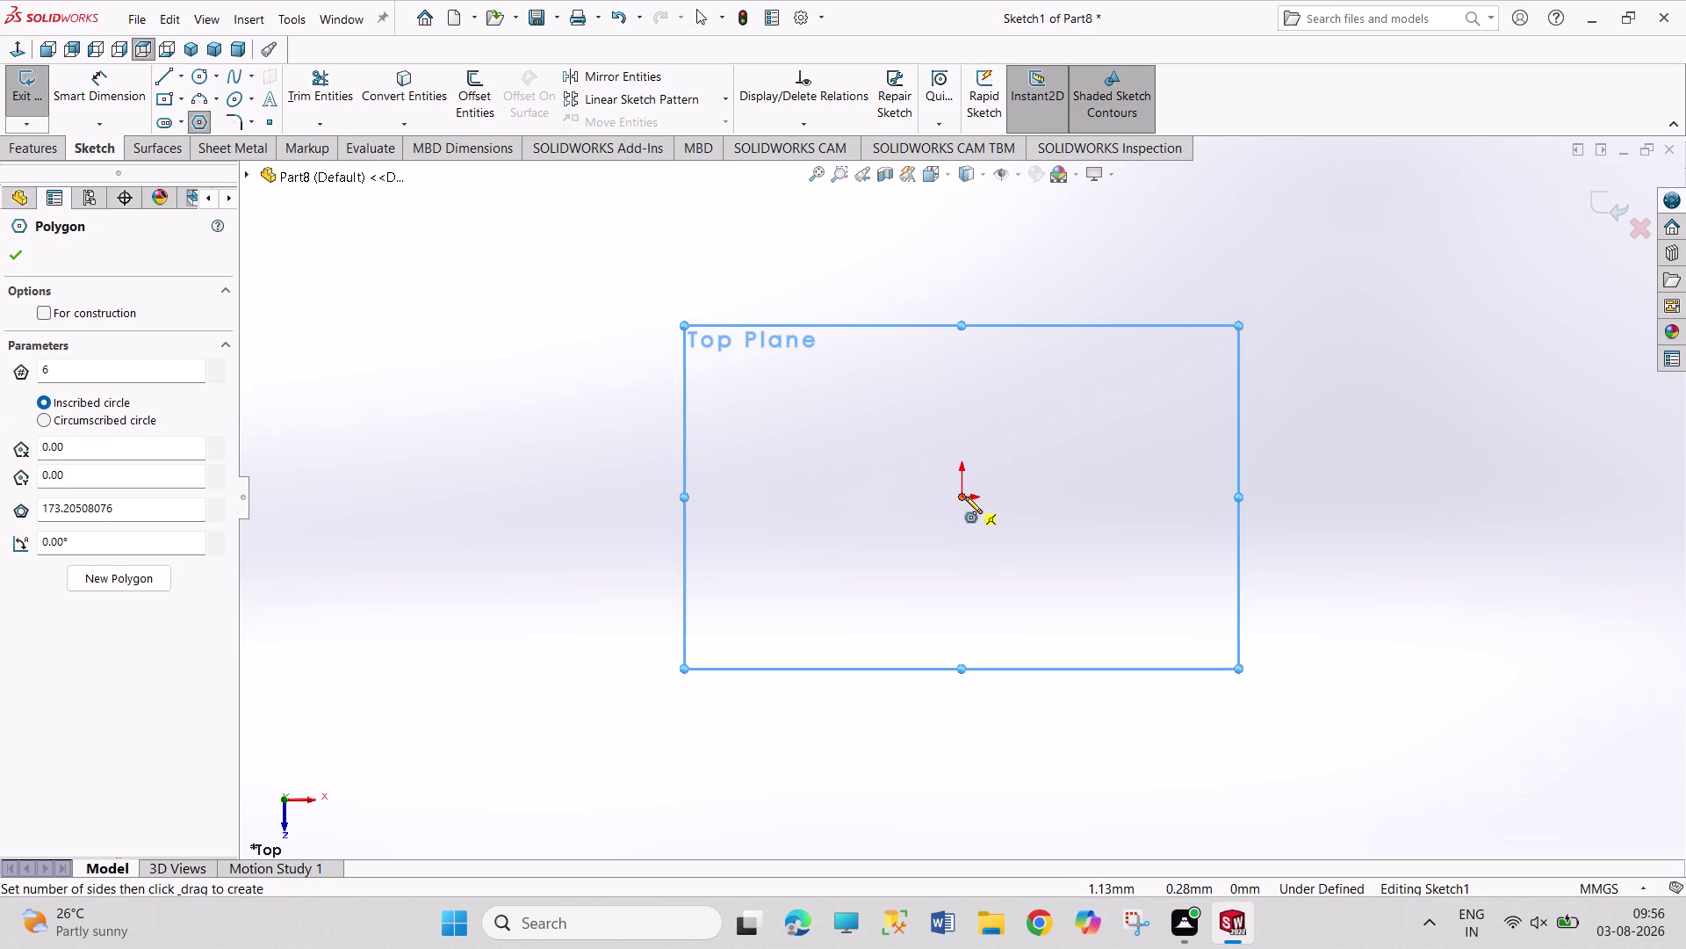
click(961, 496)
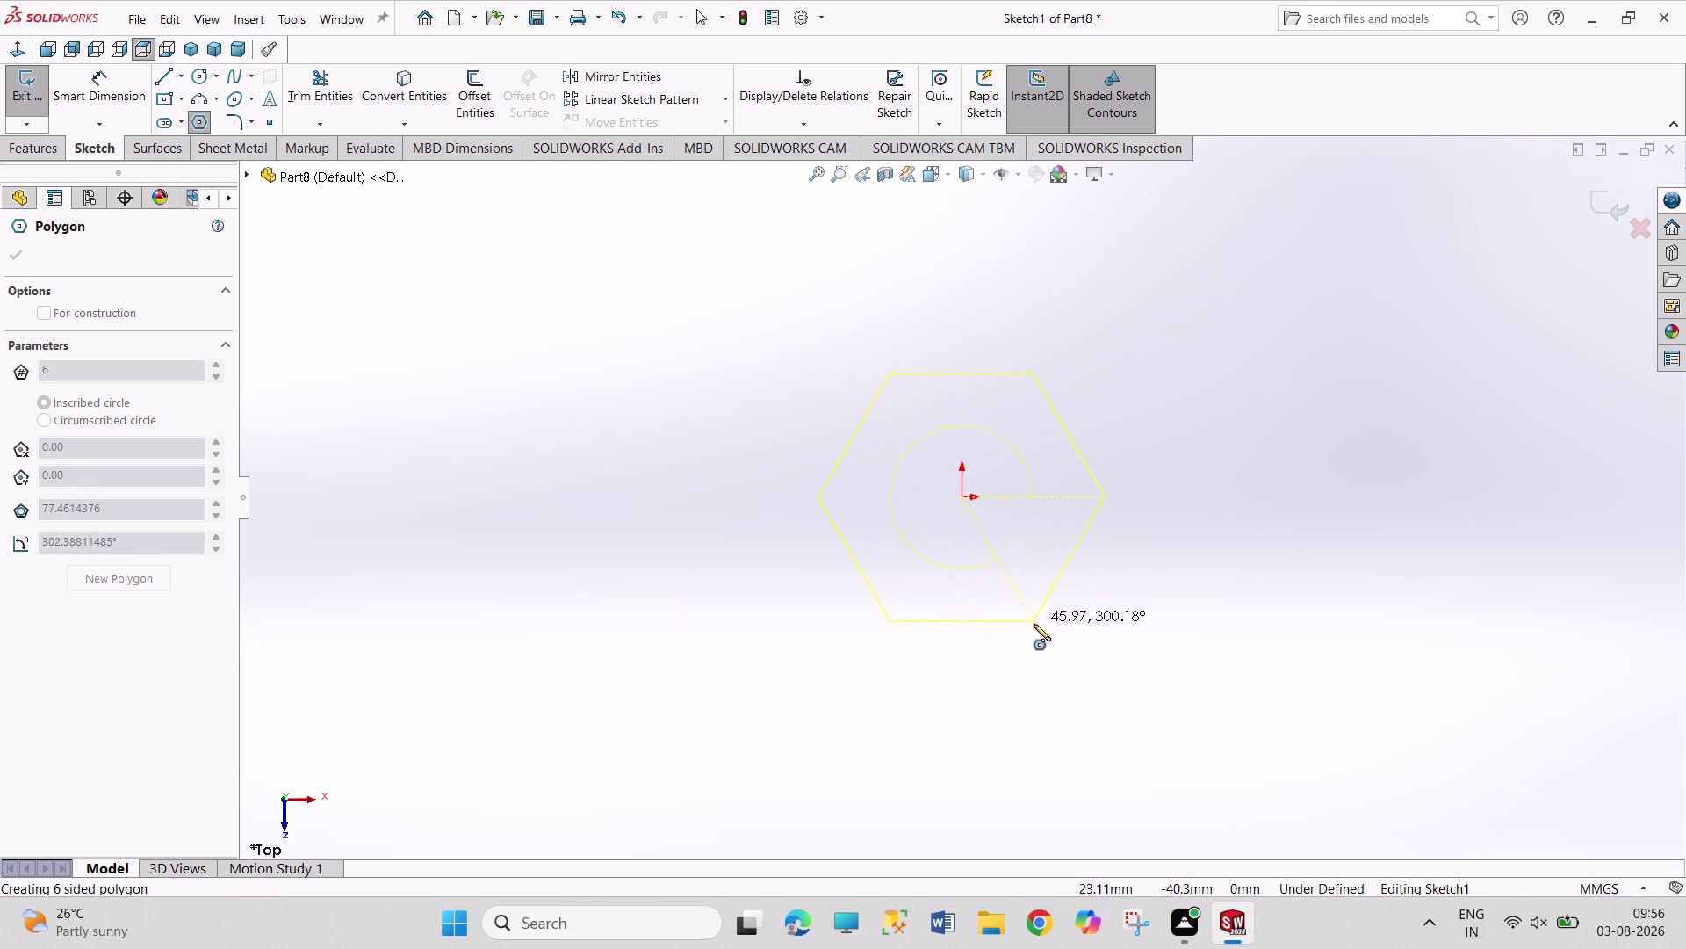
click(1037, 626)
right_drag(1233, 593, 1157, 354)
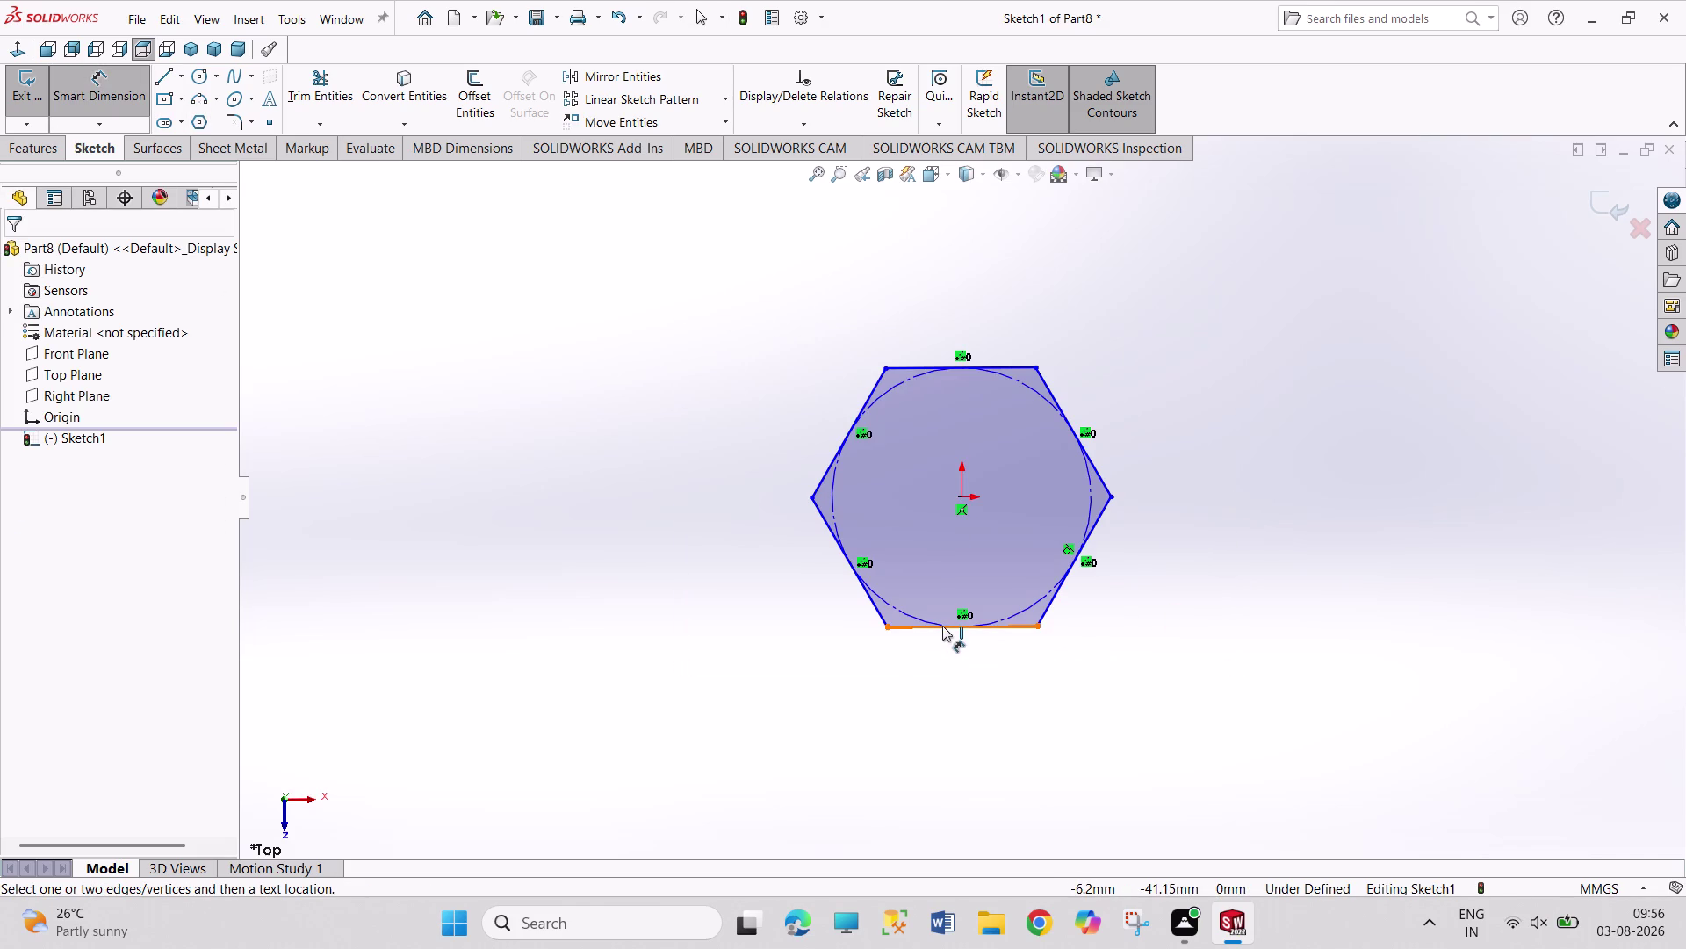
click(943, 625)
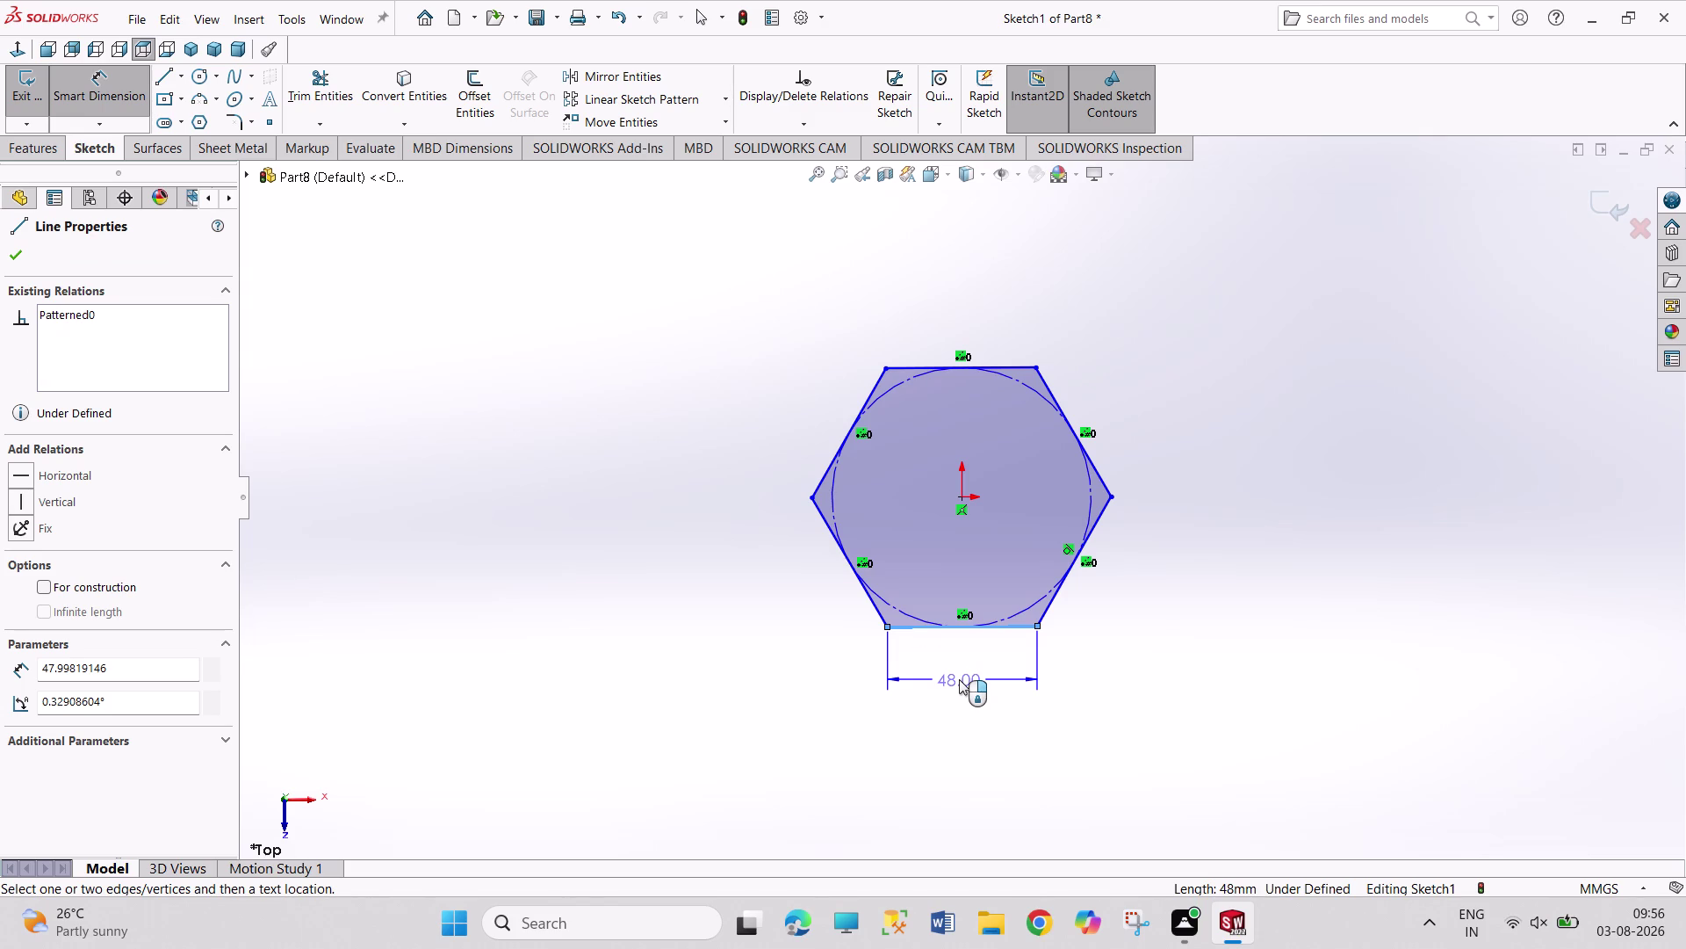
click(959, 679)
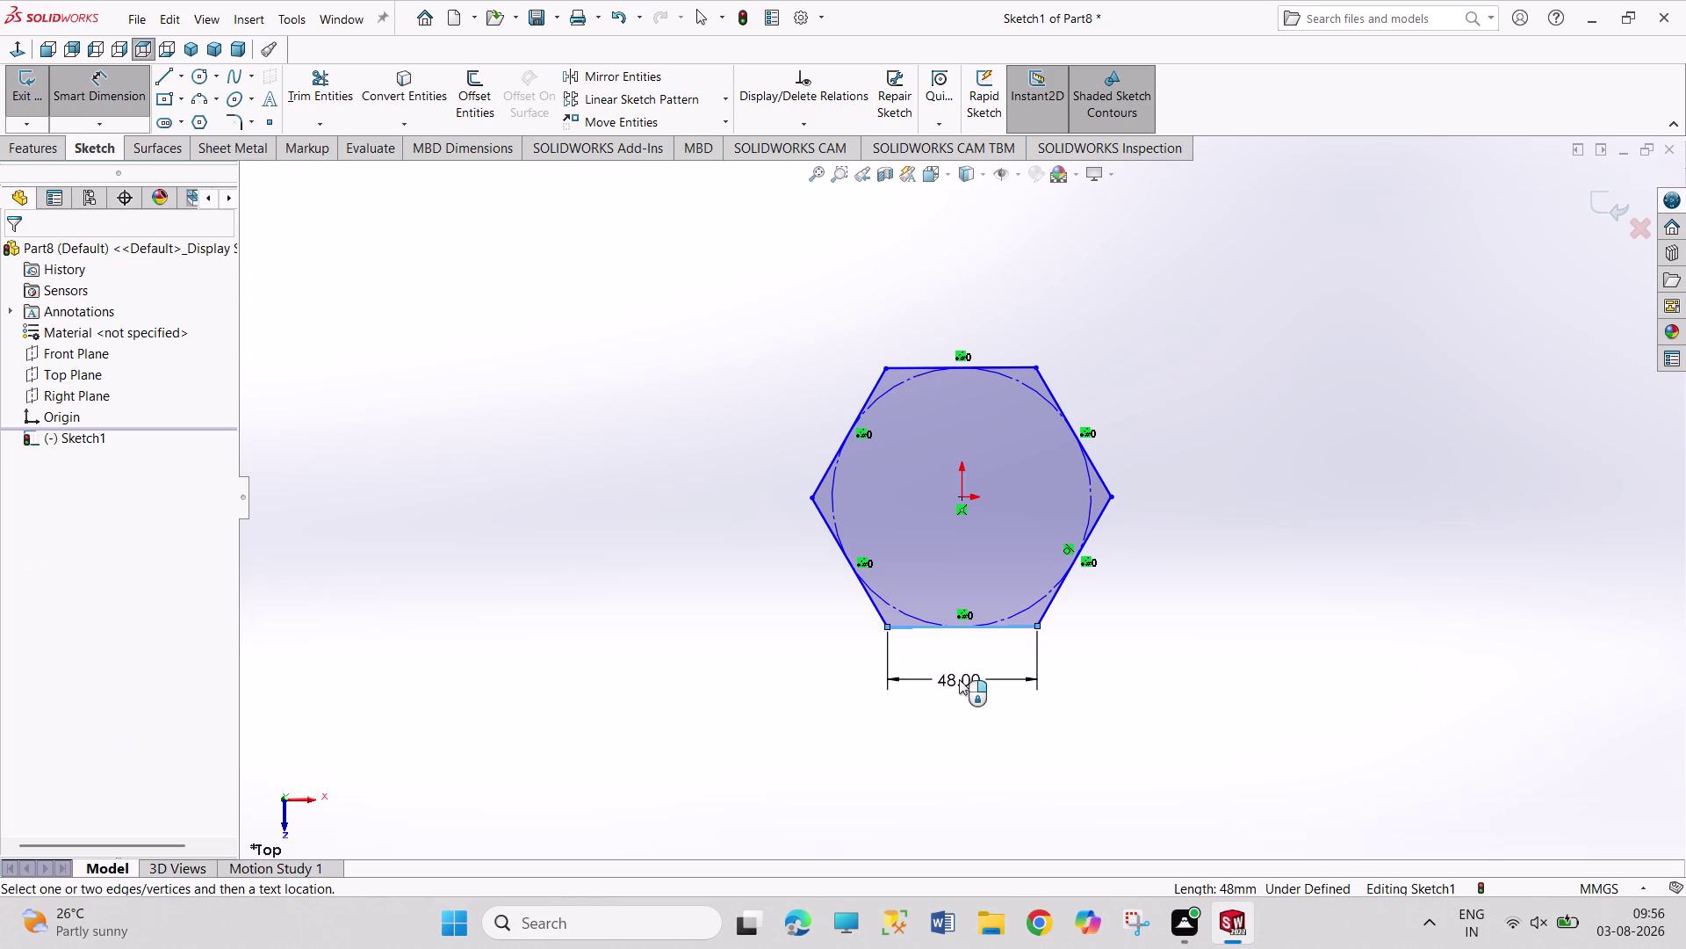
Delete the 48 mm width dimension from the hexagon.
right_click(1198, 651)
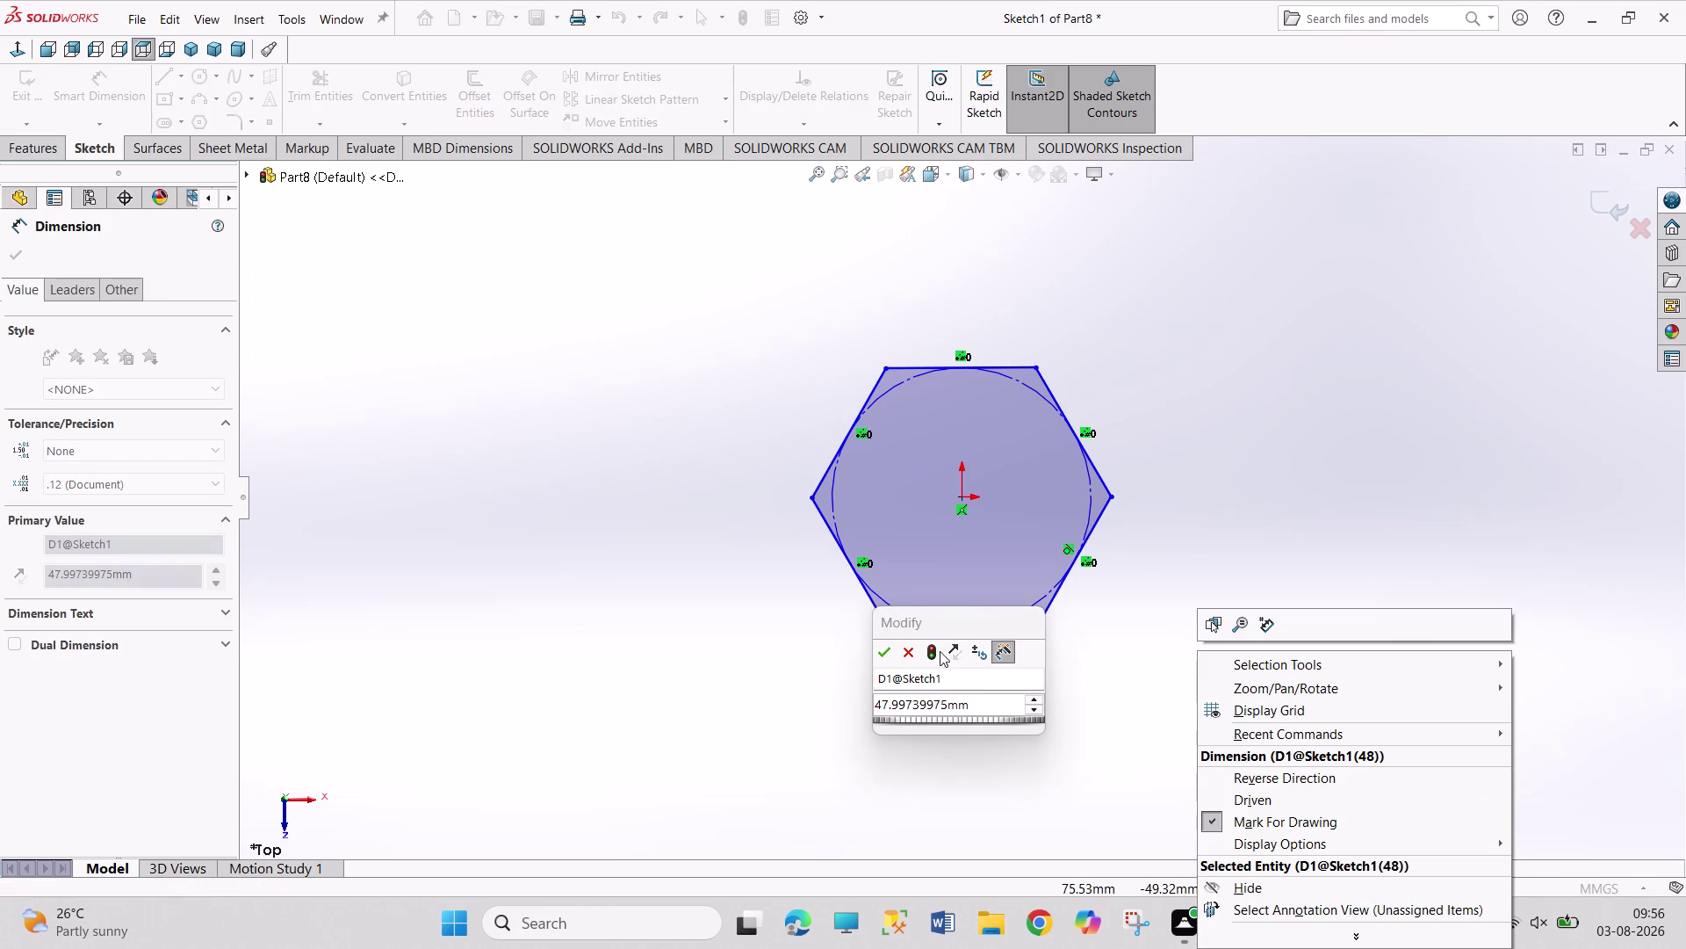
click(884, 648)
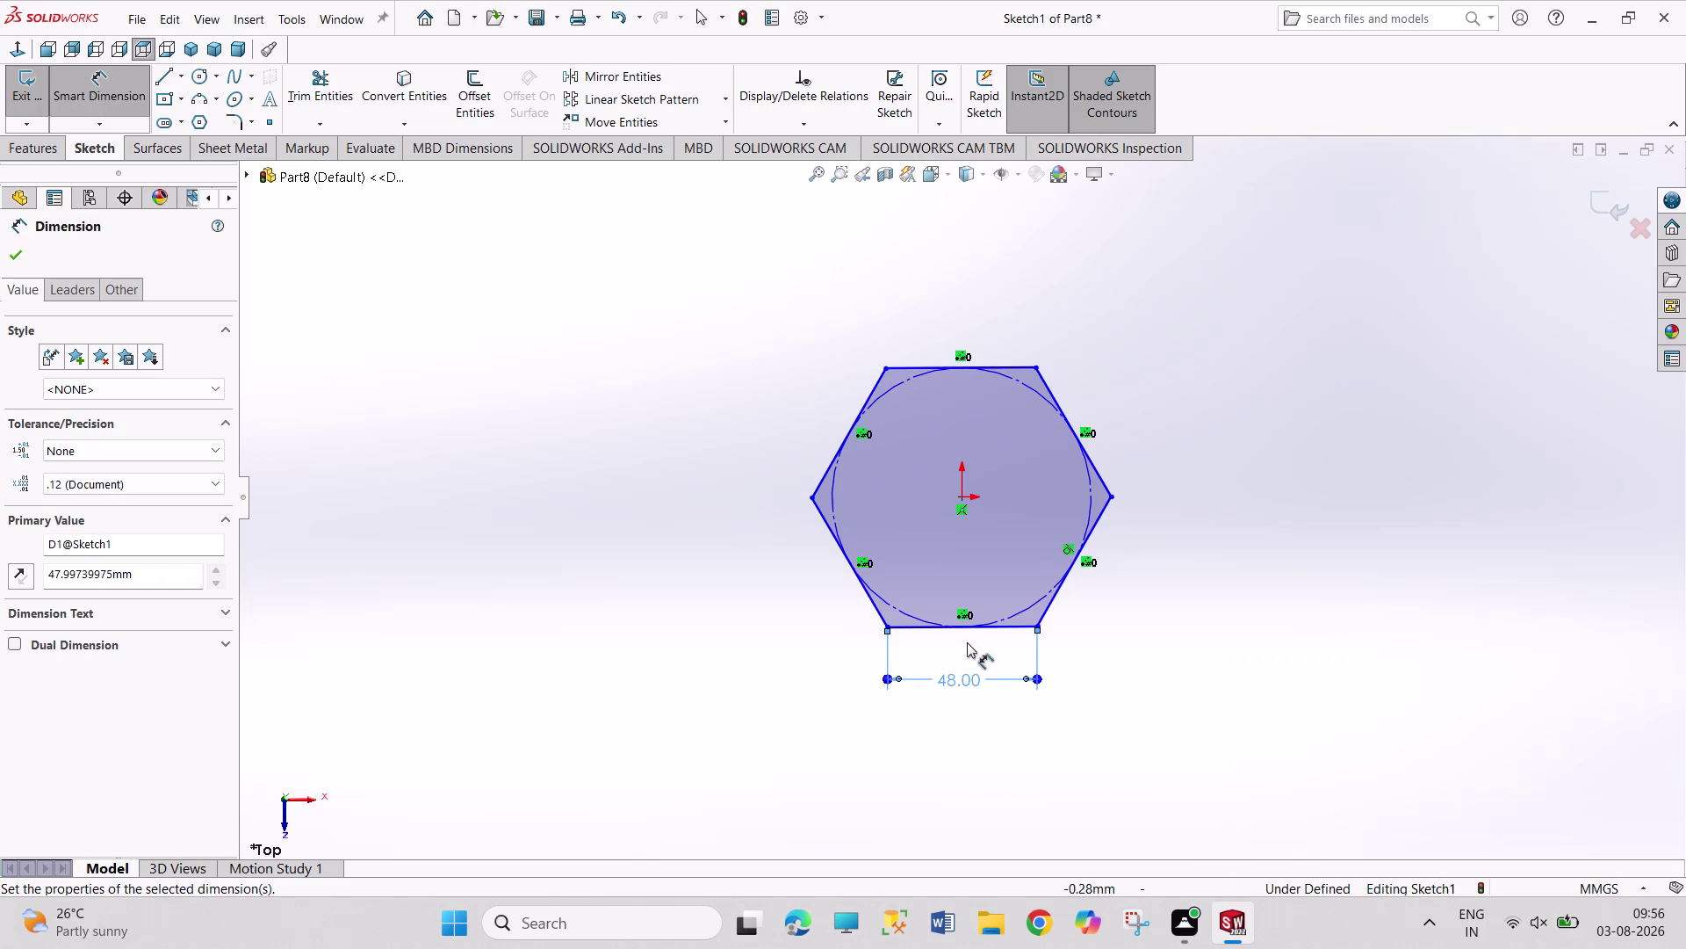
click(977, 627)
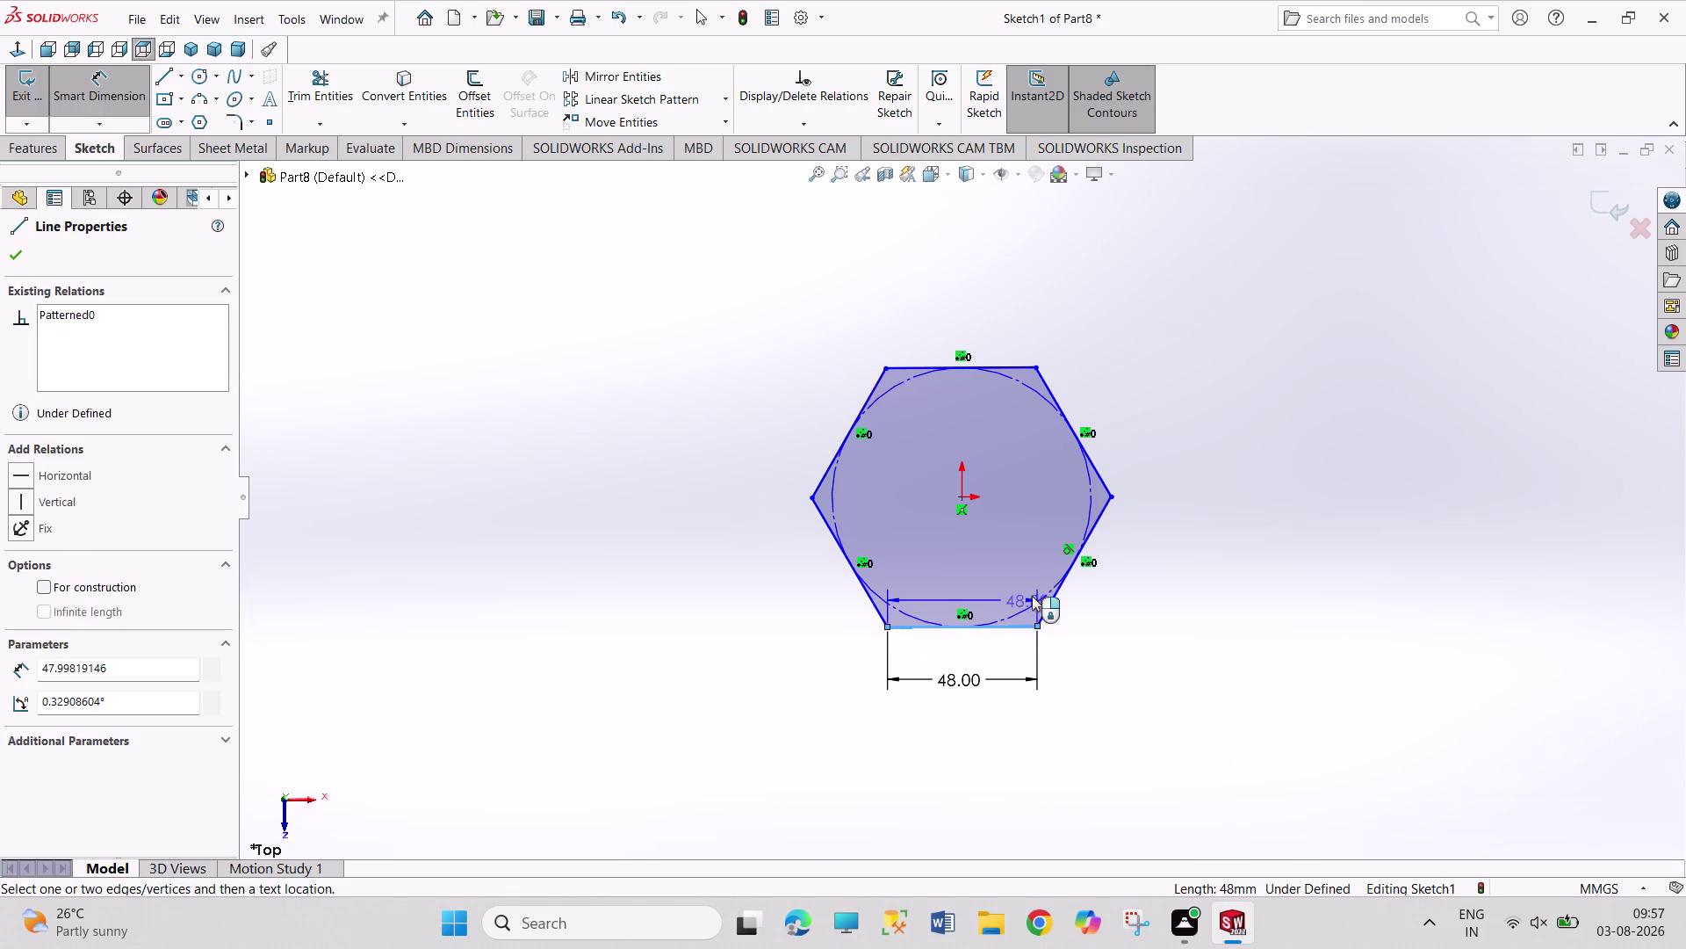
key(Escape)
key(Escape)
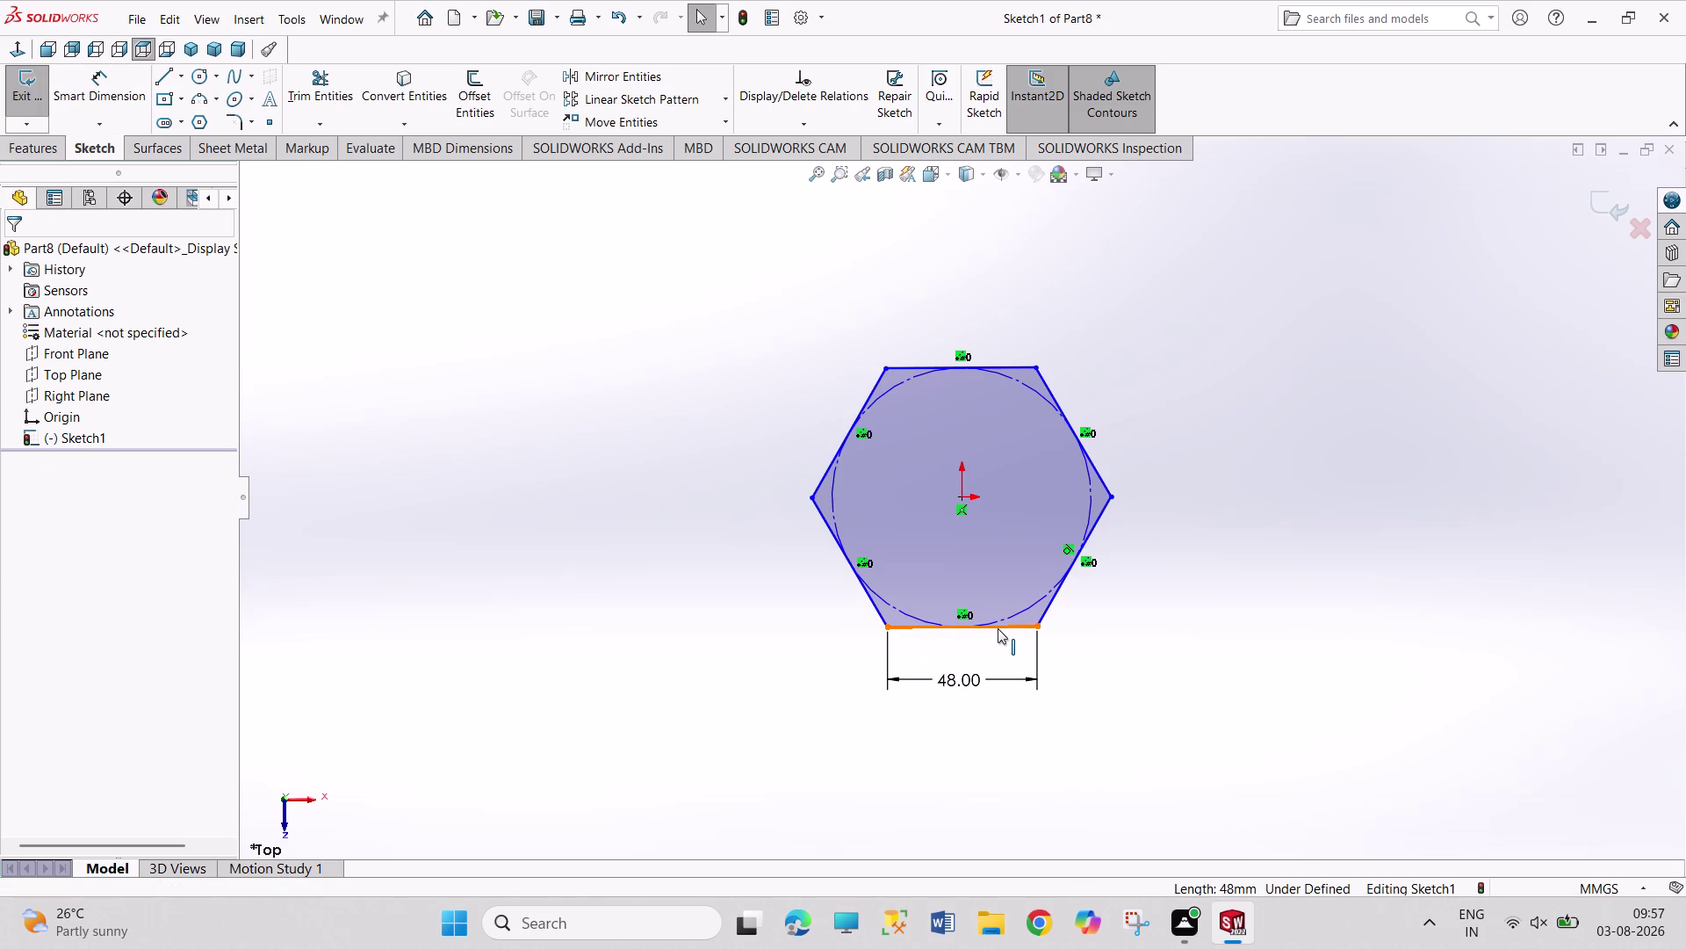
click(998, 628)
click(1052, 544)
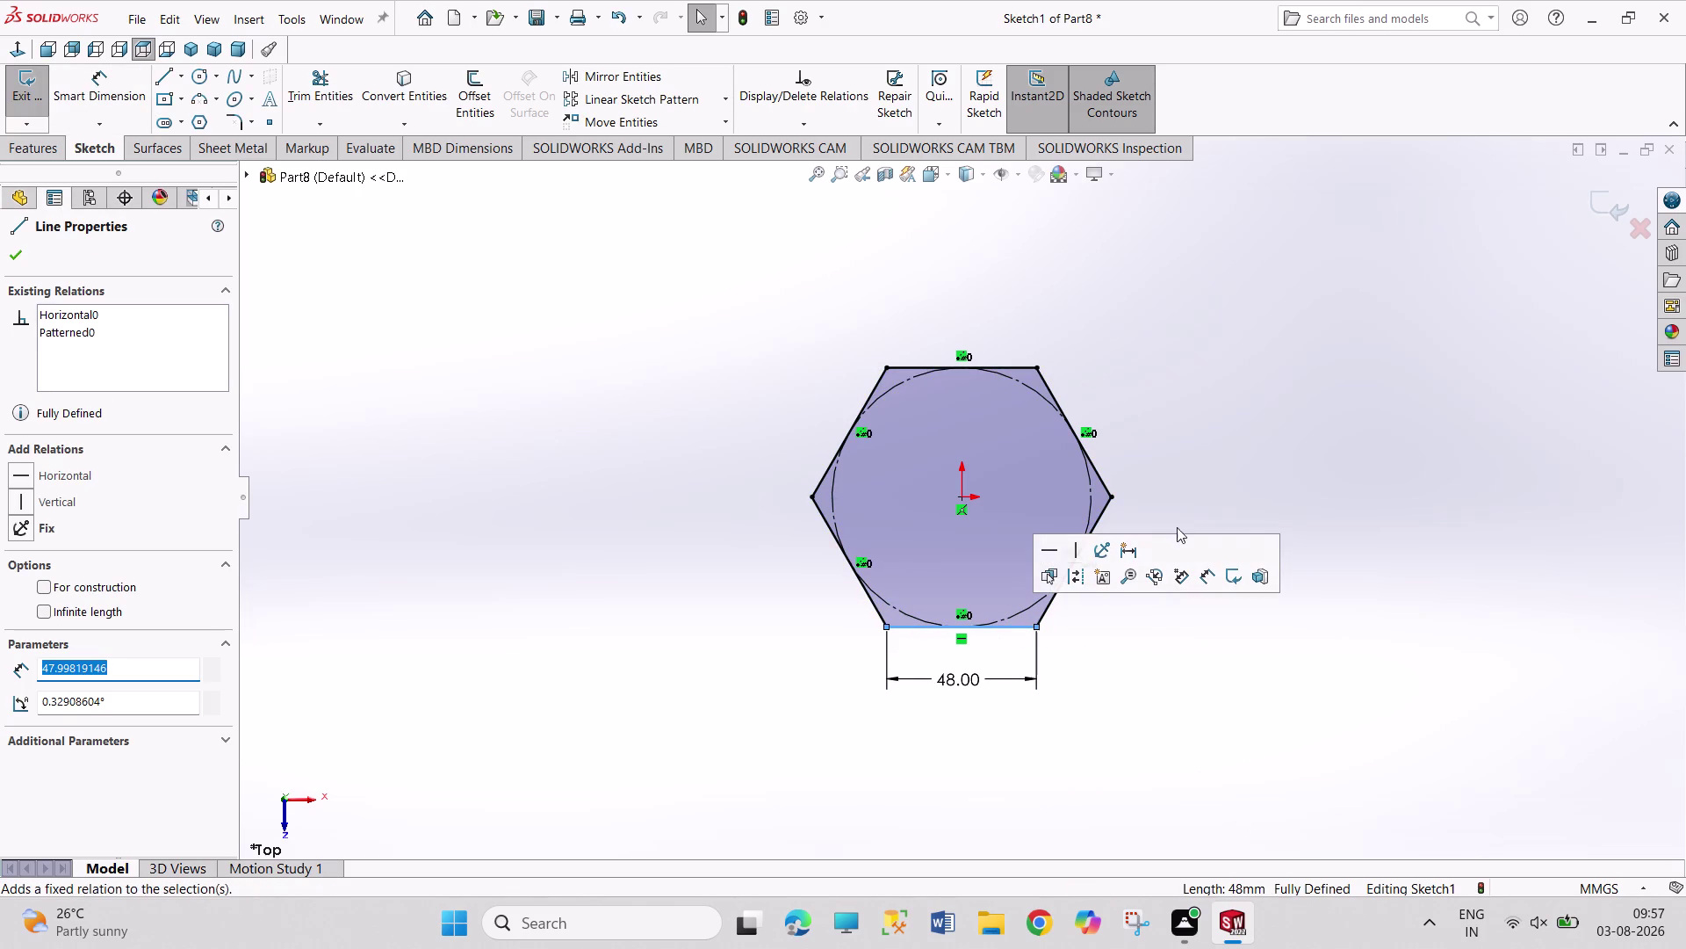
click(1244, 521)
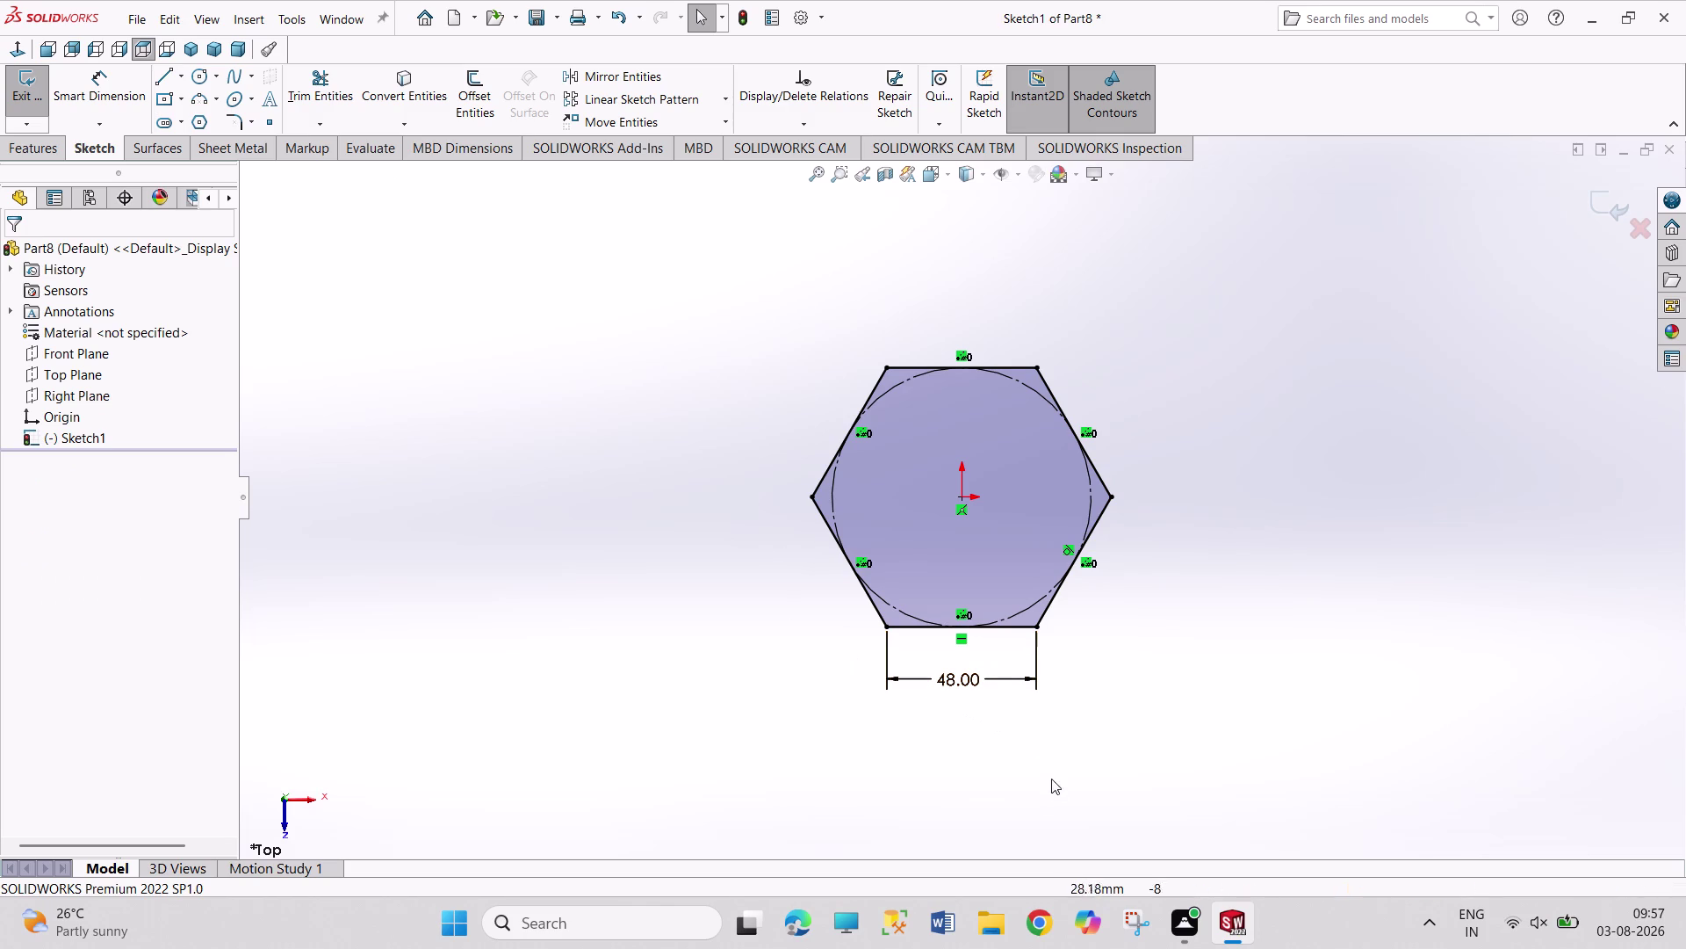
right_click(966, 677)
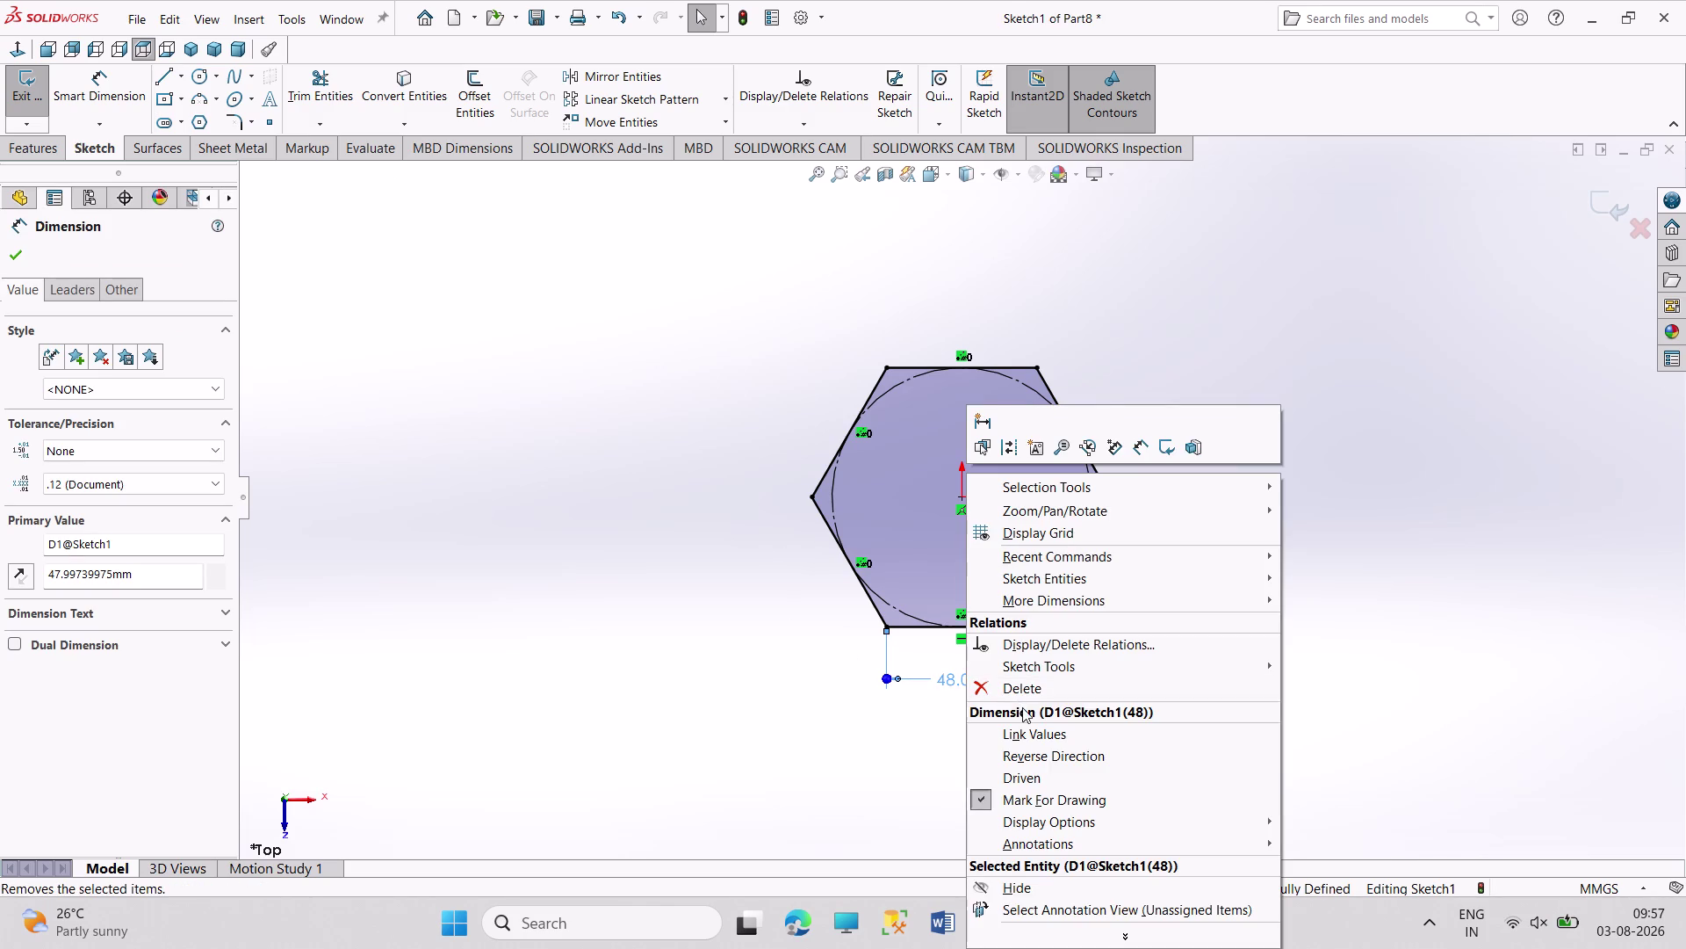
click(1023, 698)
Dimension the hexagon's left-to-right corners at 10 mm.
right_drag(1266, 626, 1269, 316)
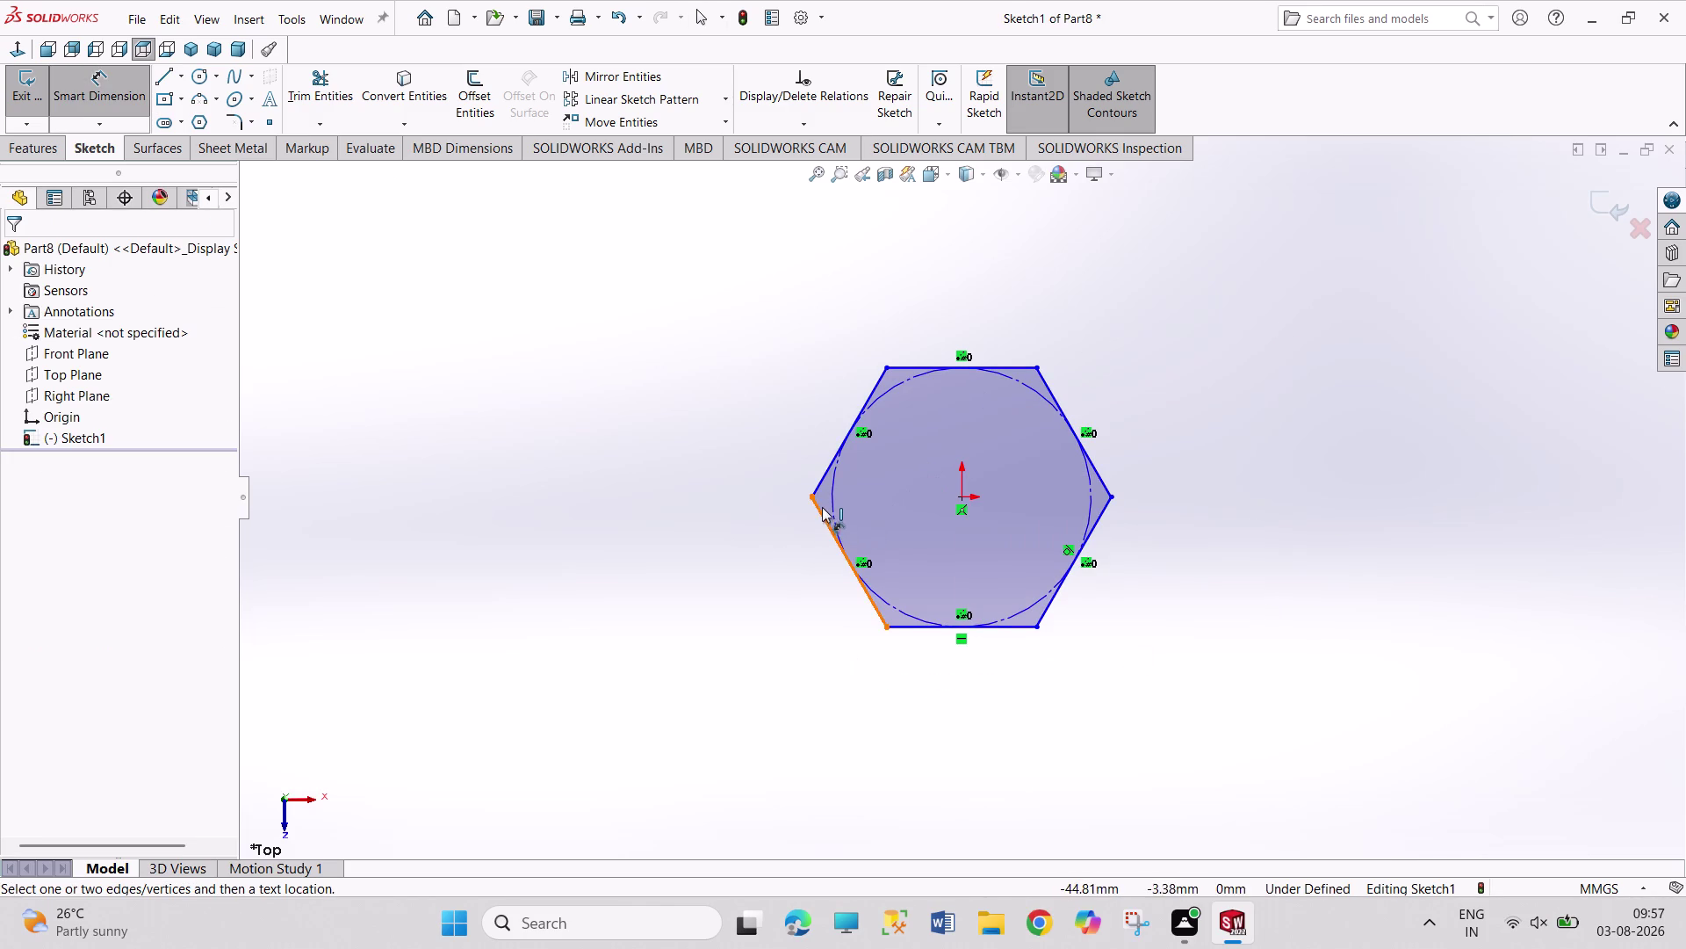
click(811, 497)
click(1115, 498)
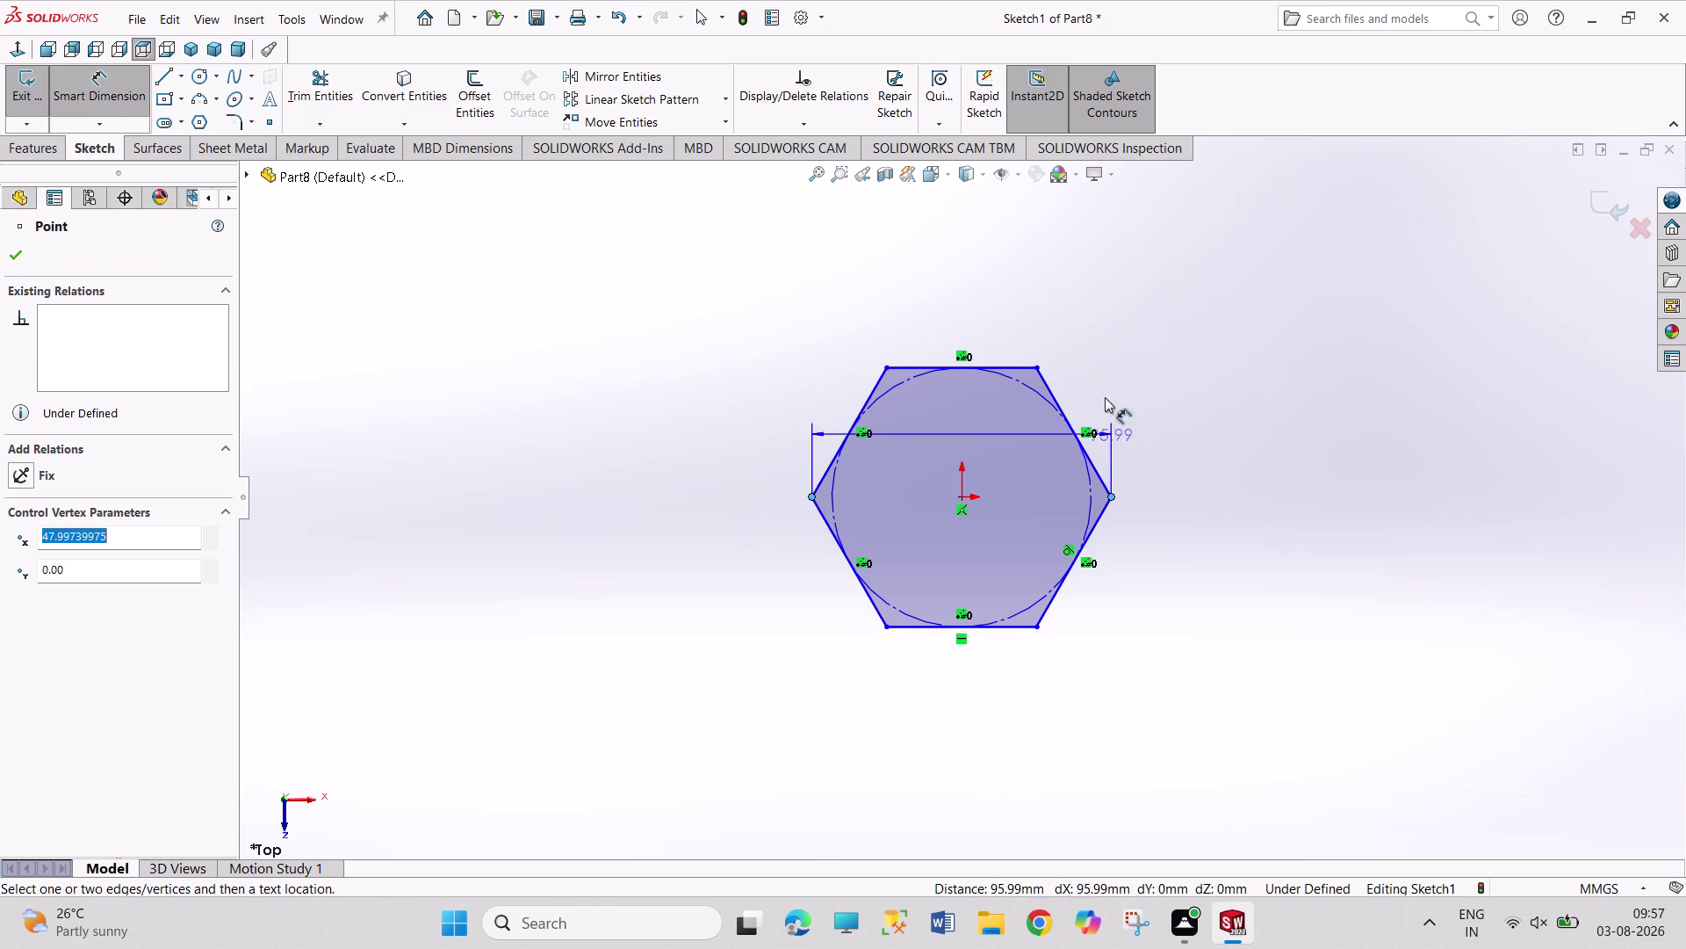
click(1040, 267)
text(10)
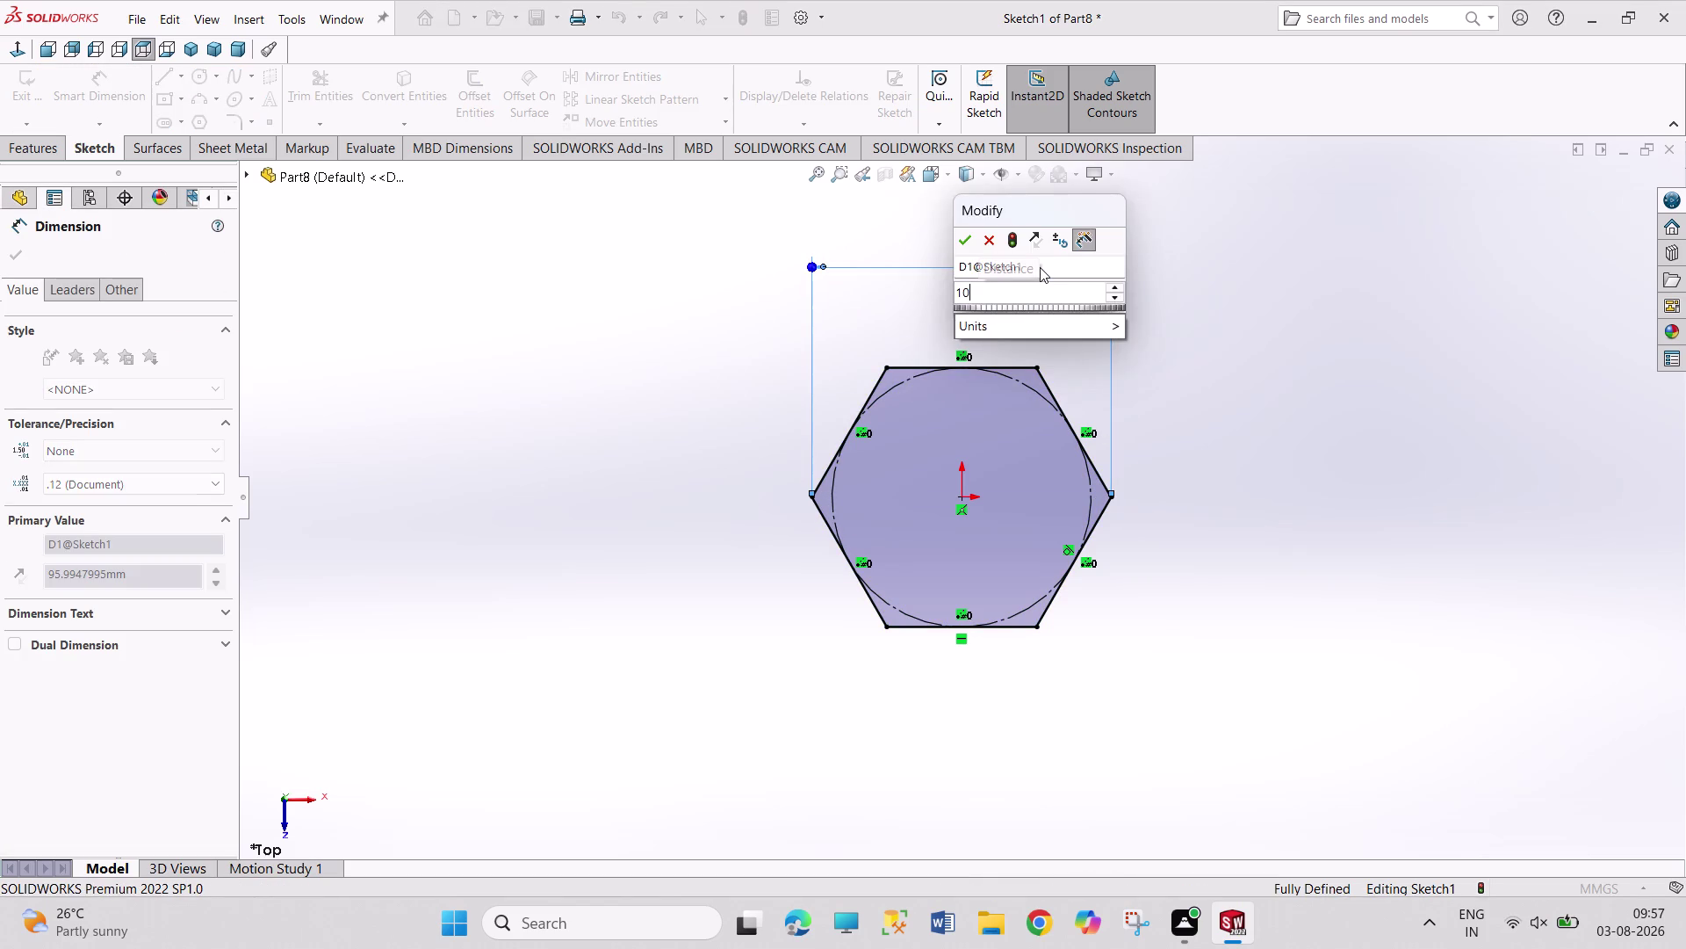
key(Return)
Return to plain selection and pan and zoom to frame the shrunken hexagon.
right_click(1221, 488)
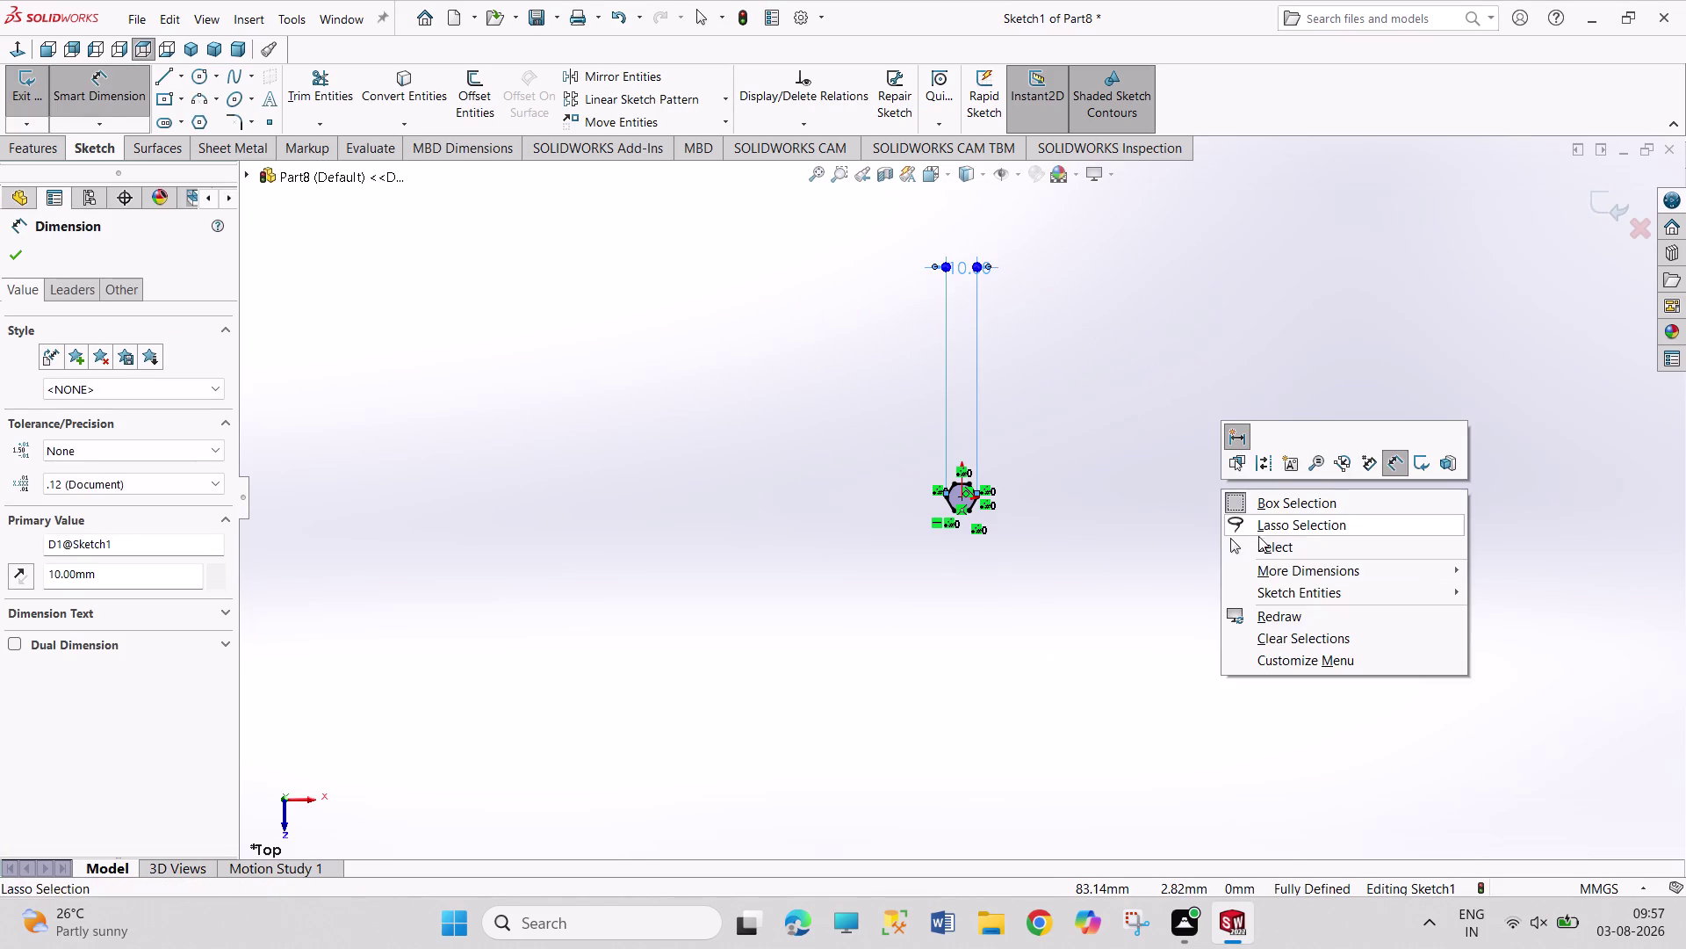
click(1263, 547)
drag(953, 261, 994, 468)
click(1166, 498)
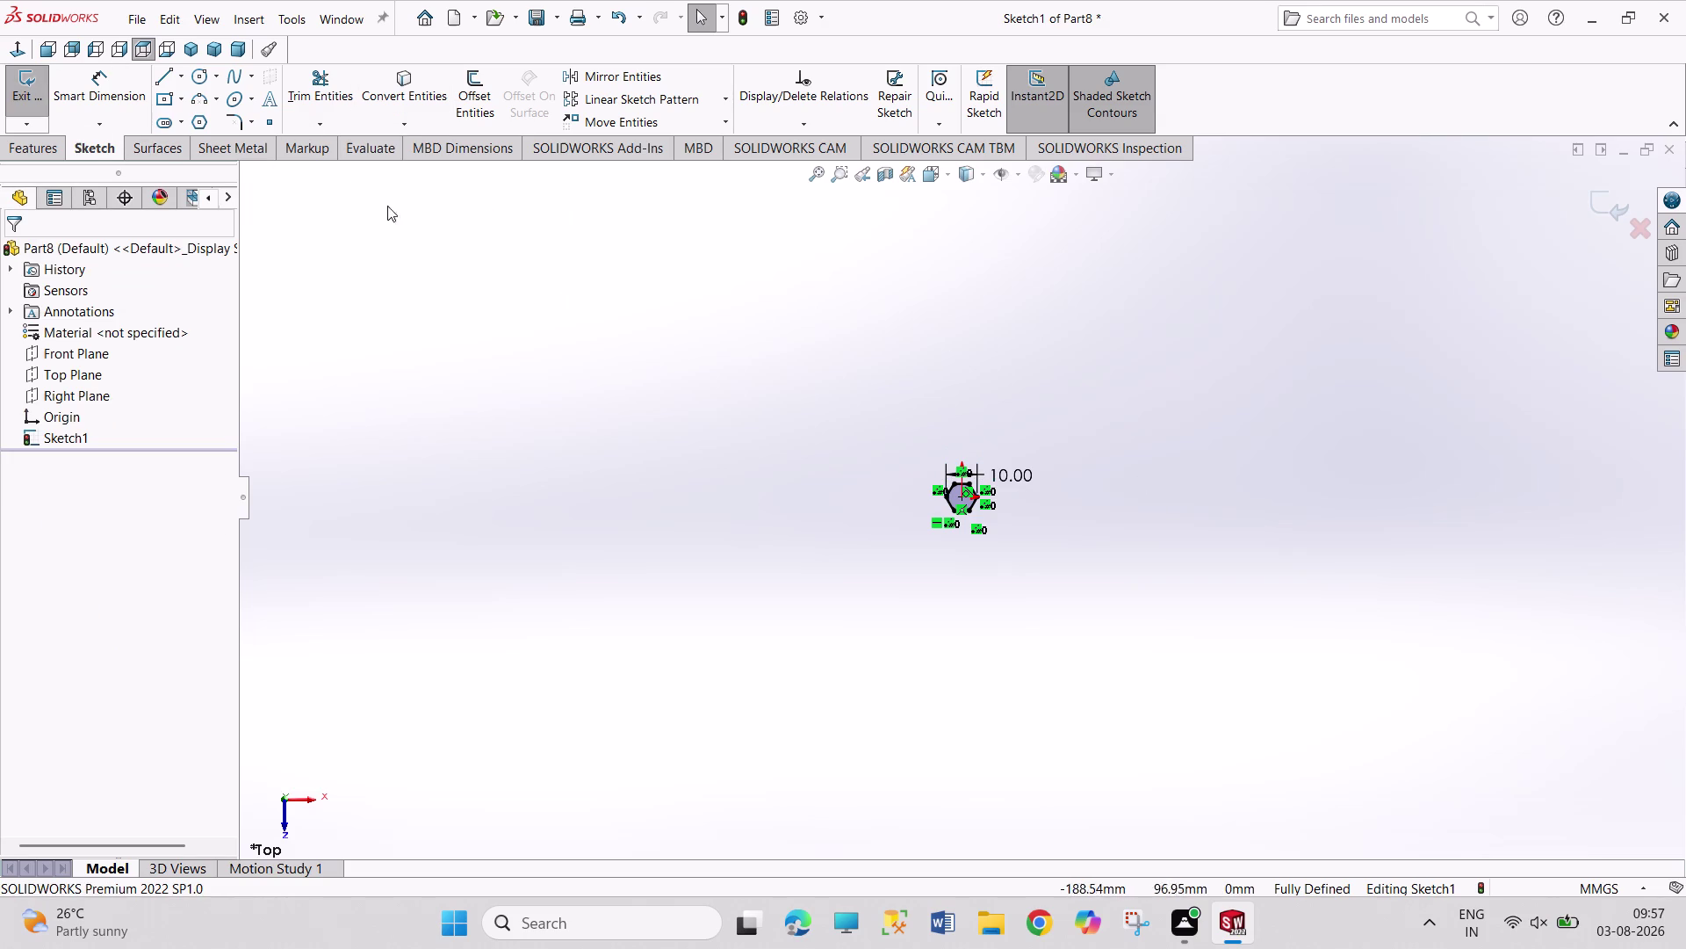
middle_drag(955, 548, 956, 438)
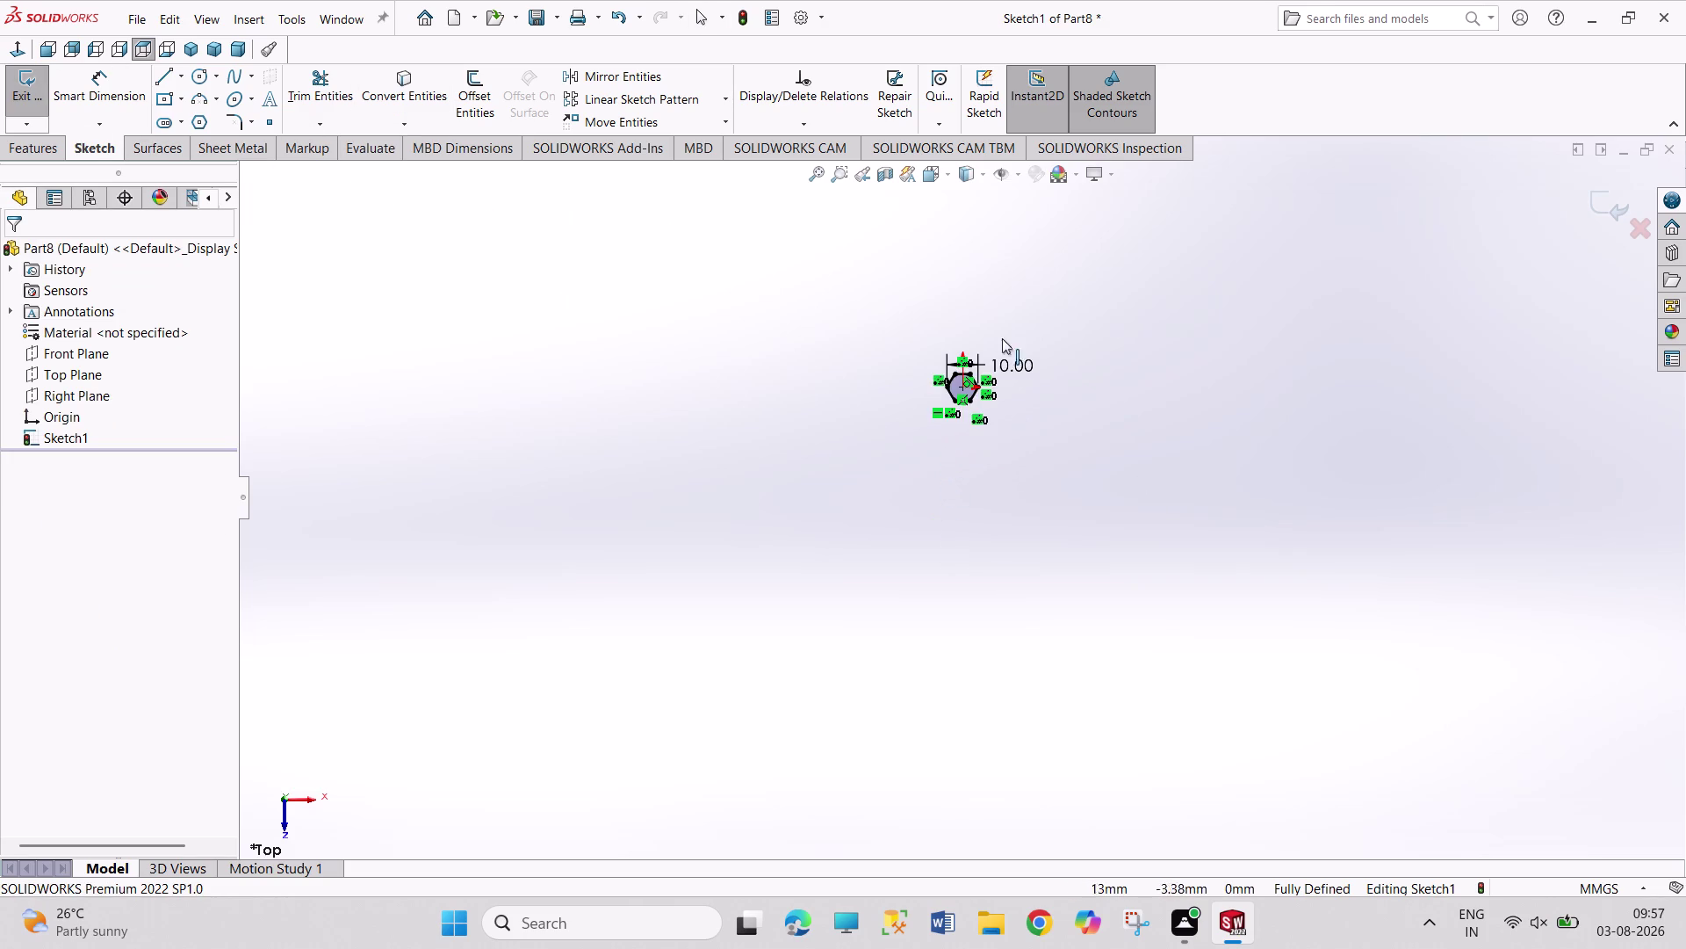
middle_drag(1018, 321, 1046, 278)
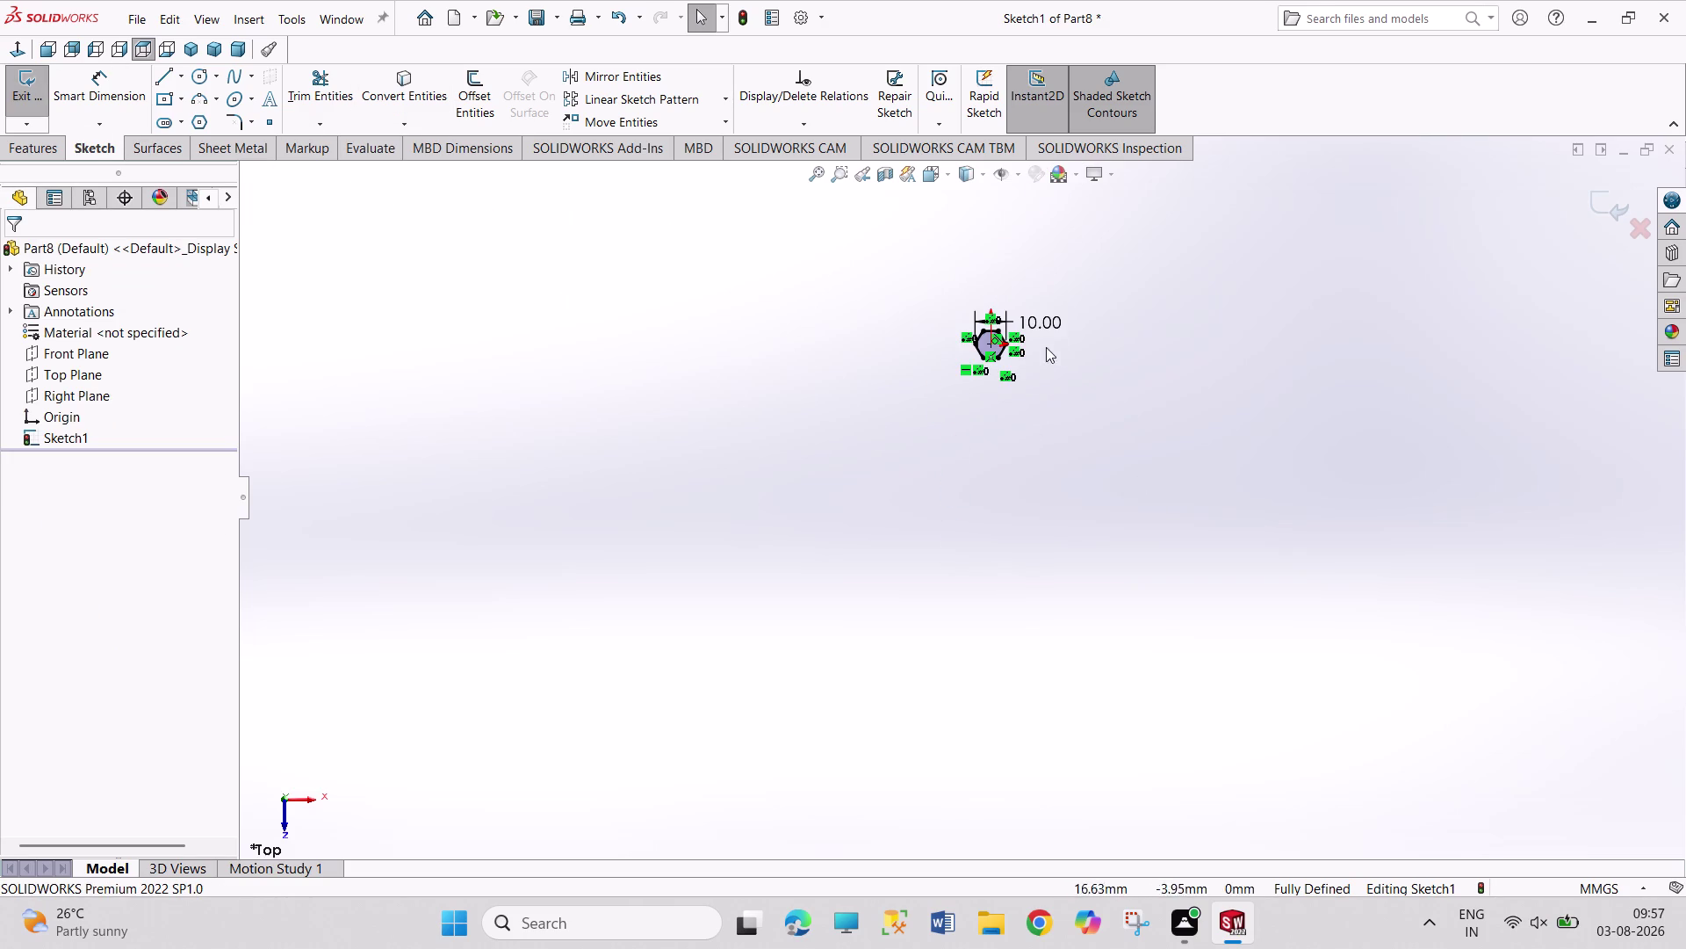
scroll(up, 3)
scroll(down, 3)
scroll(down, 3)
scroll(down, 3)
scroll(down, 3)
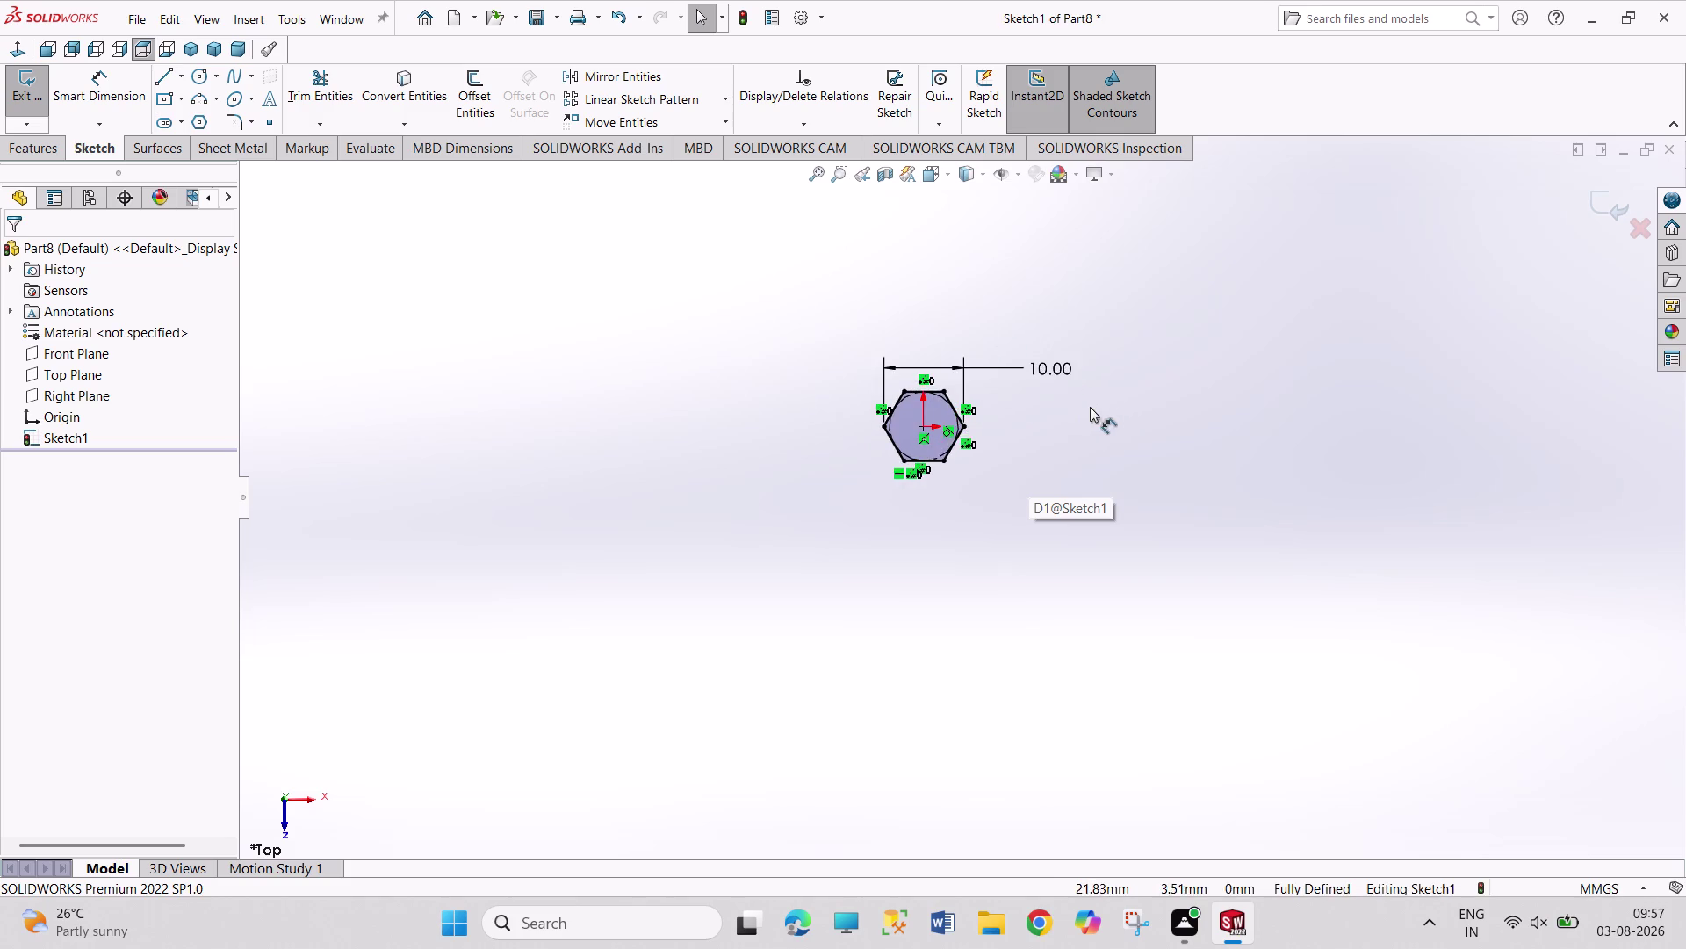
scroll(down, 3)
scroll(down, 3)
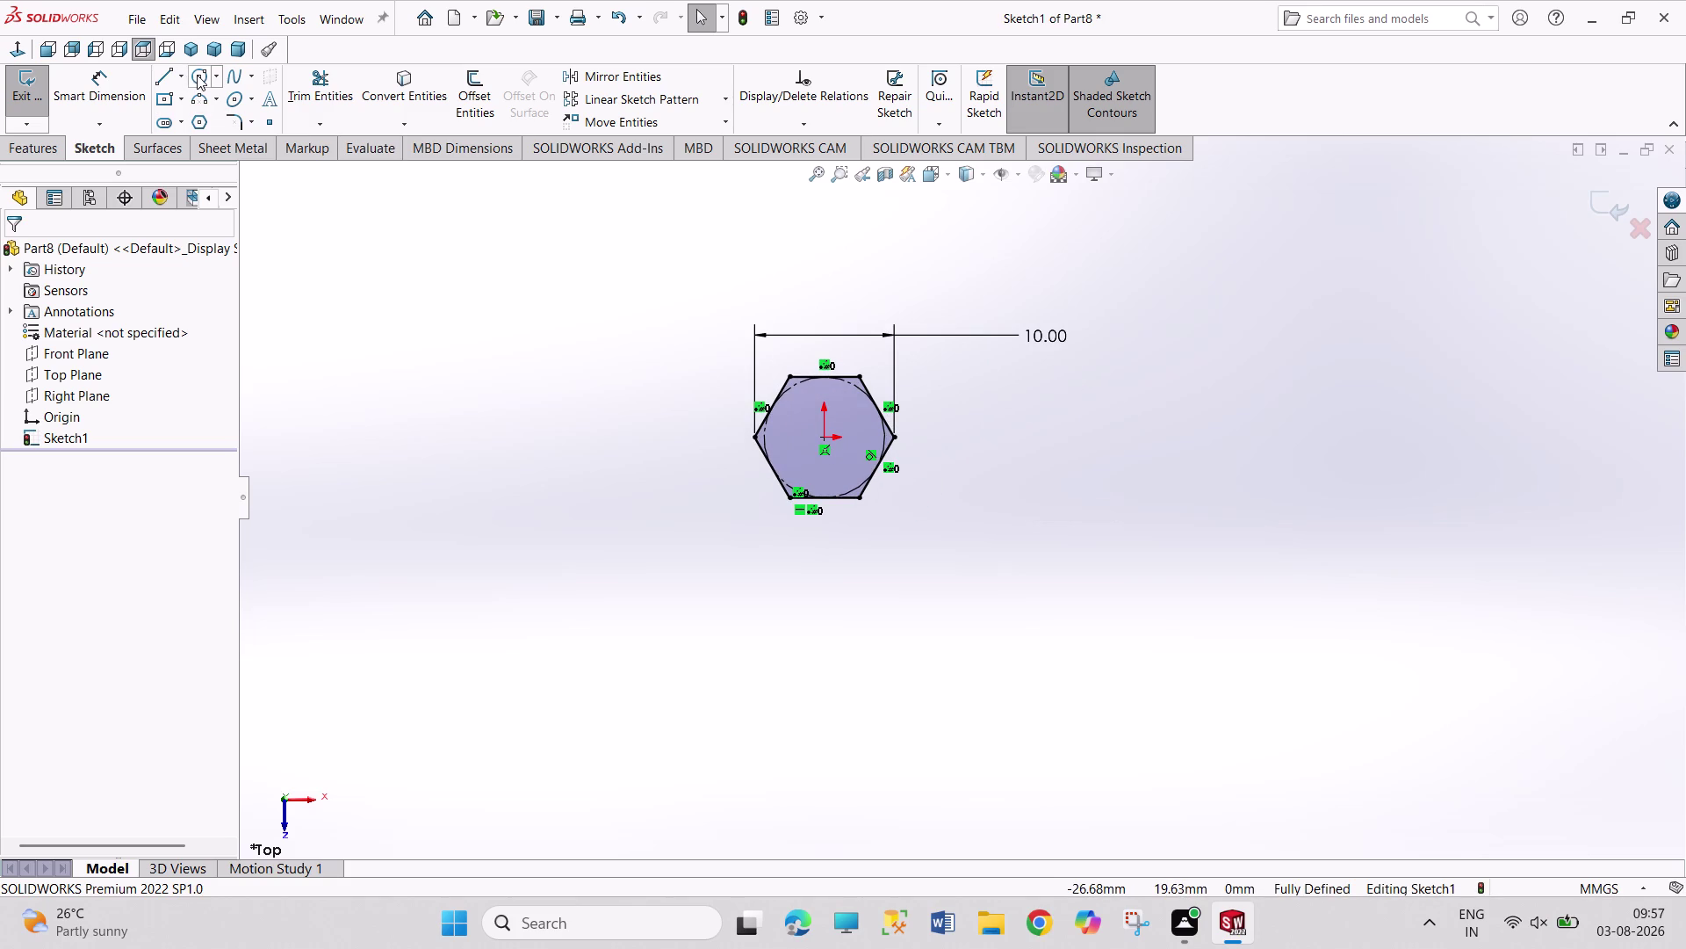
Draw a circle centred on the origin inside the hexagon.
click(197, 75)
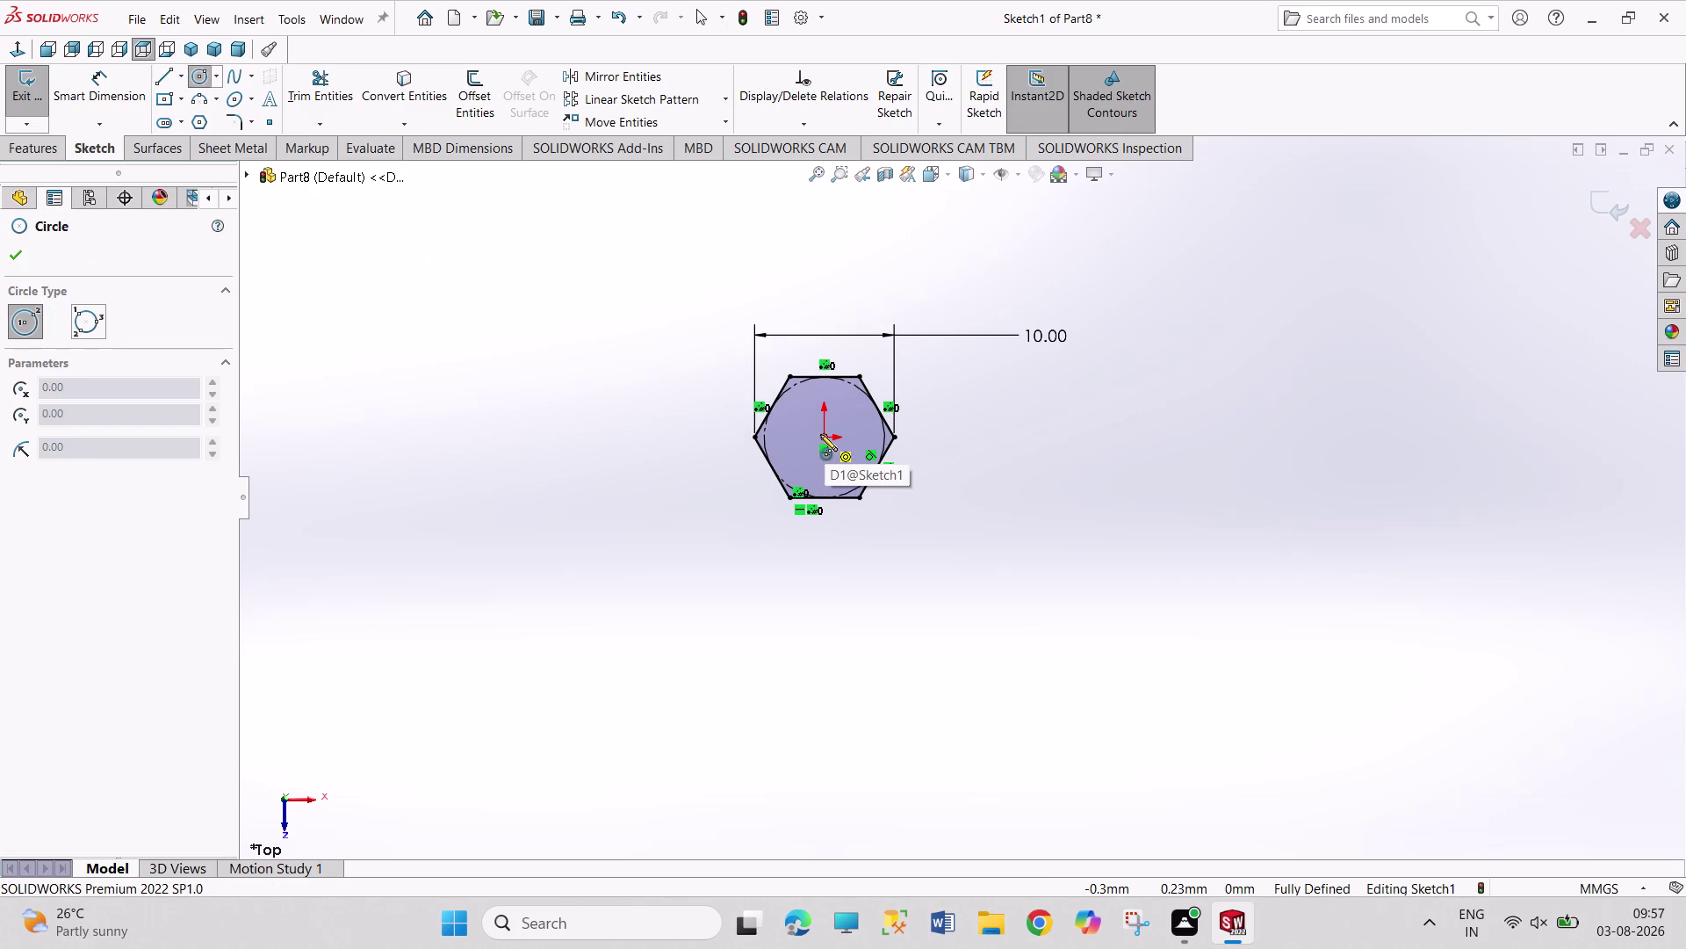
click(821, 434)
drag(841, 469, 852, 473)
right_drag(1036, 479, 990, 320)
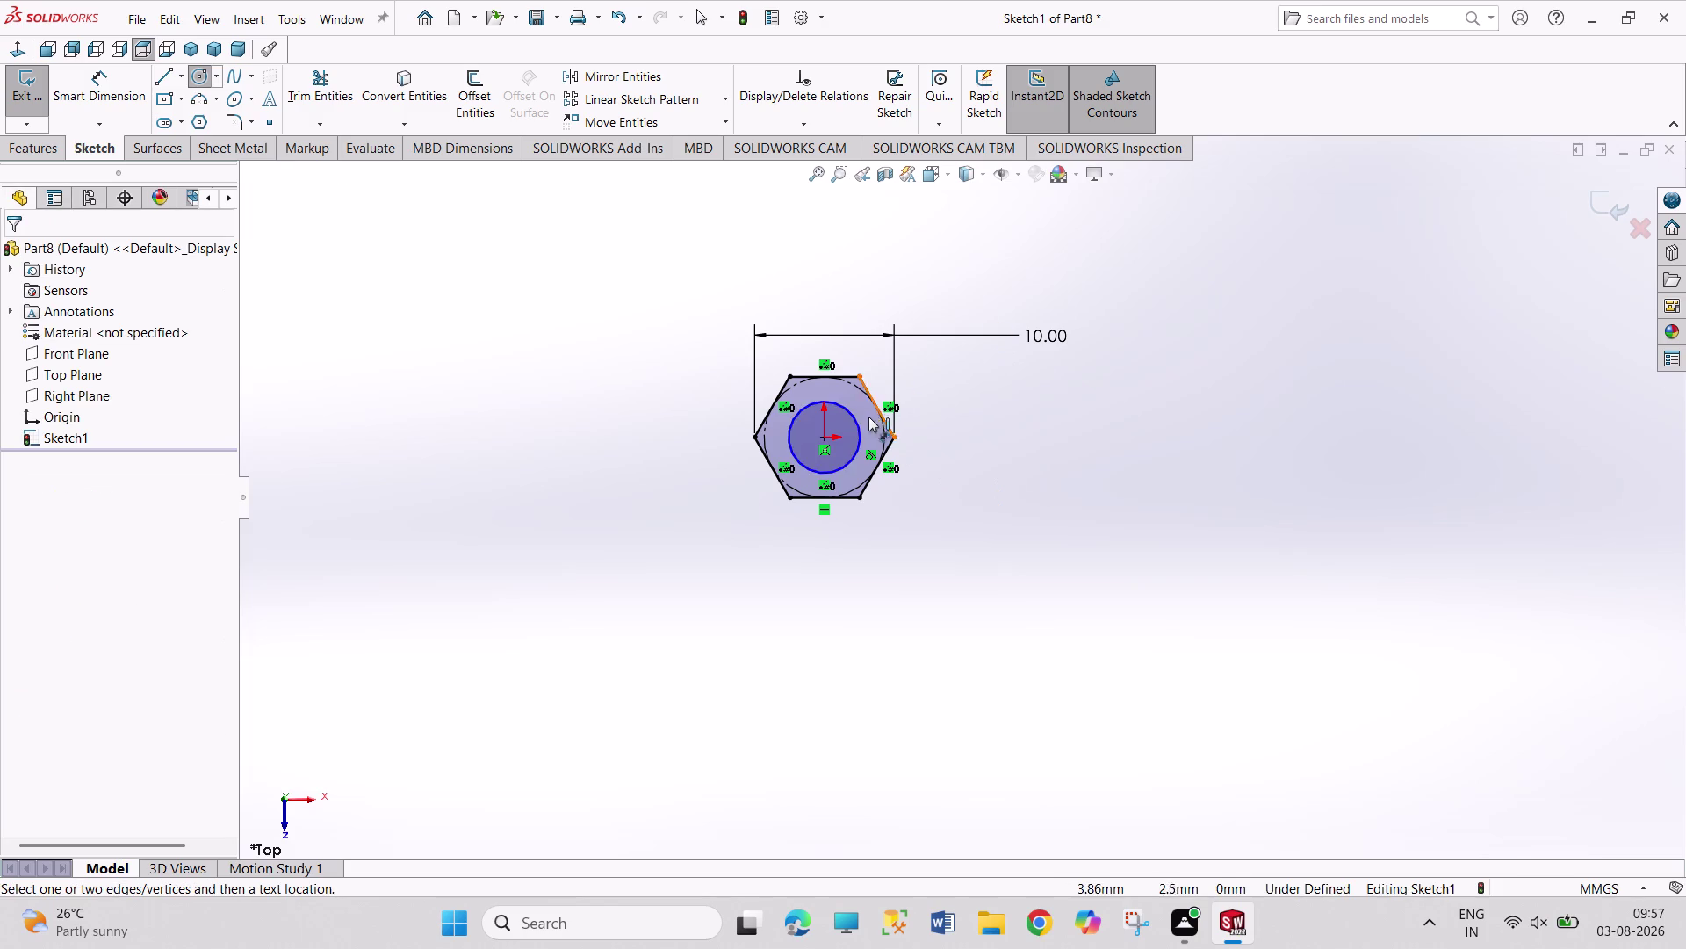
drag(862, 426, 885, 428)
Give the circle a 5 mm diameter and finish dimensioning.
click(965, 391)
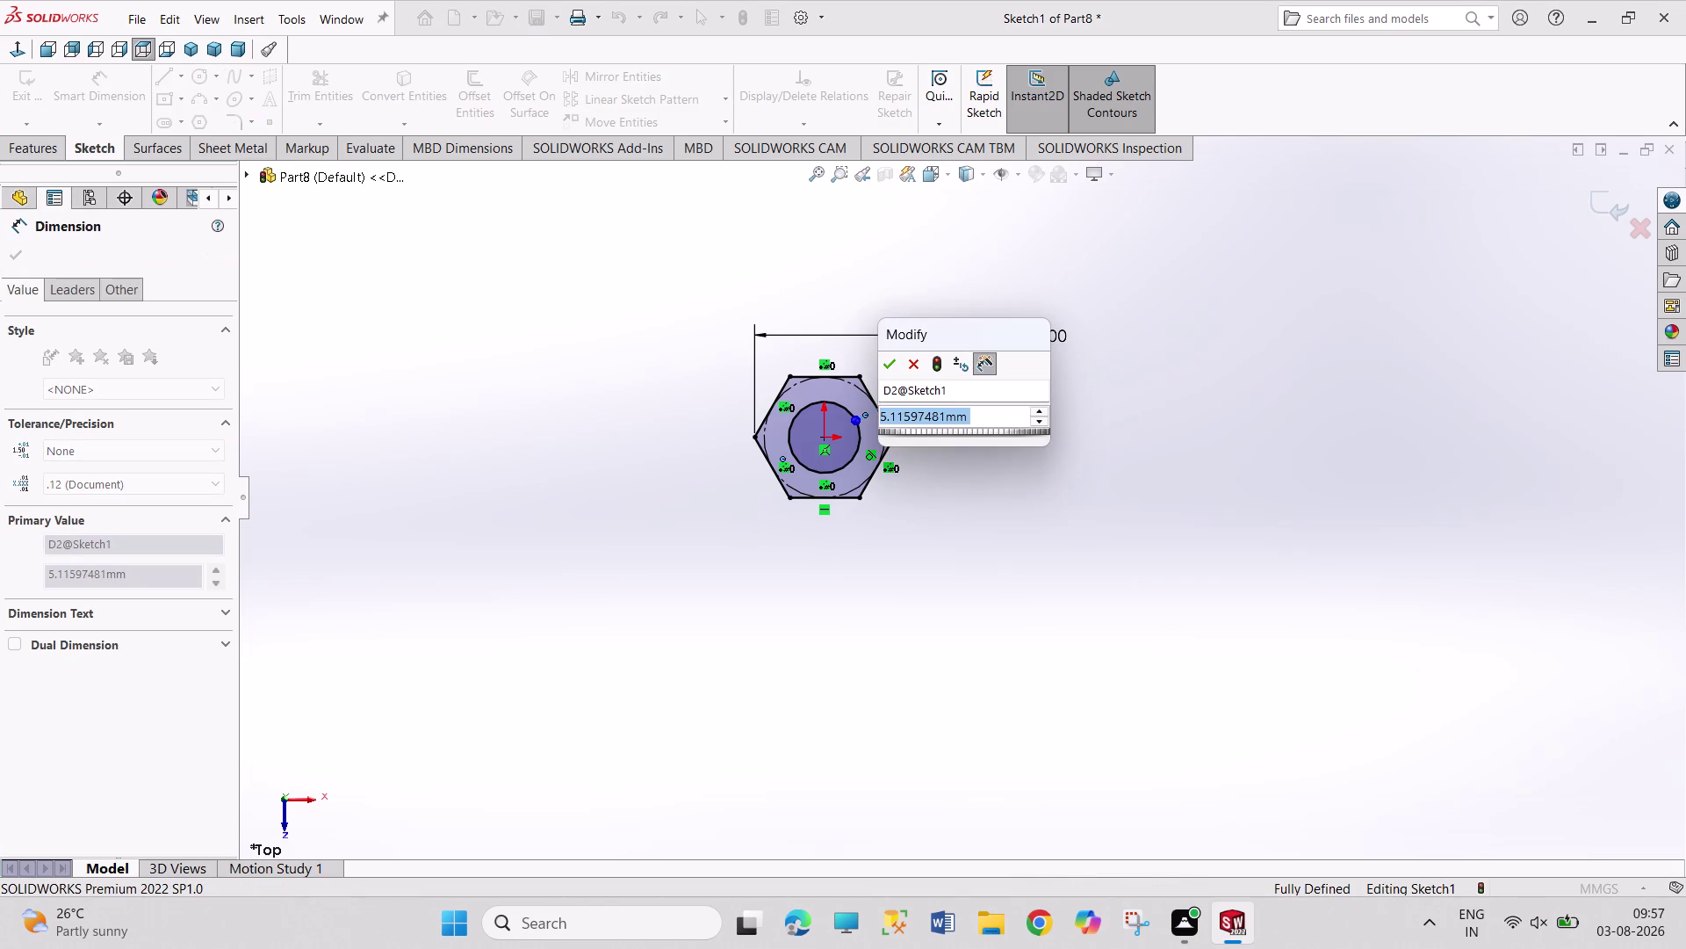
key(5)
key(Return)
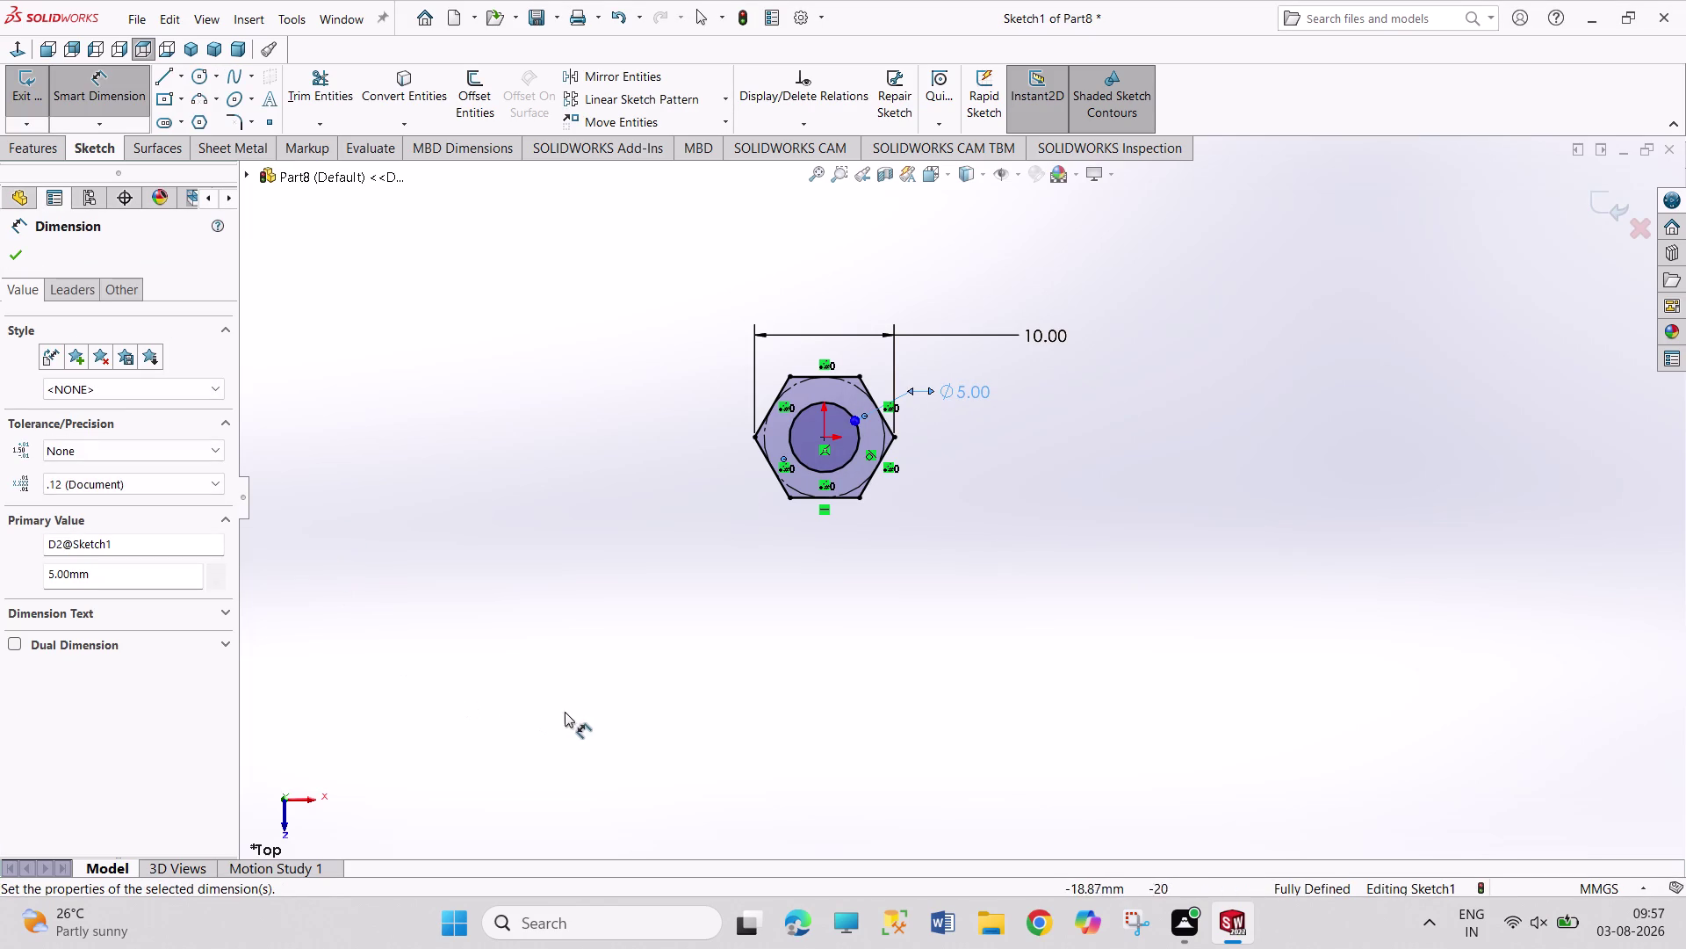
right_click(560, 701)
click(617, 752)
click(26, 79)
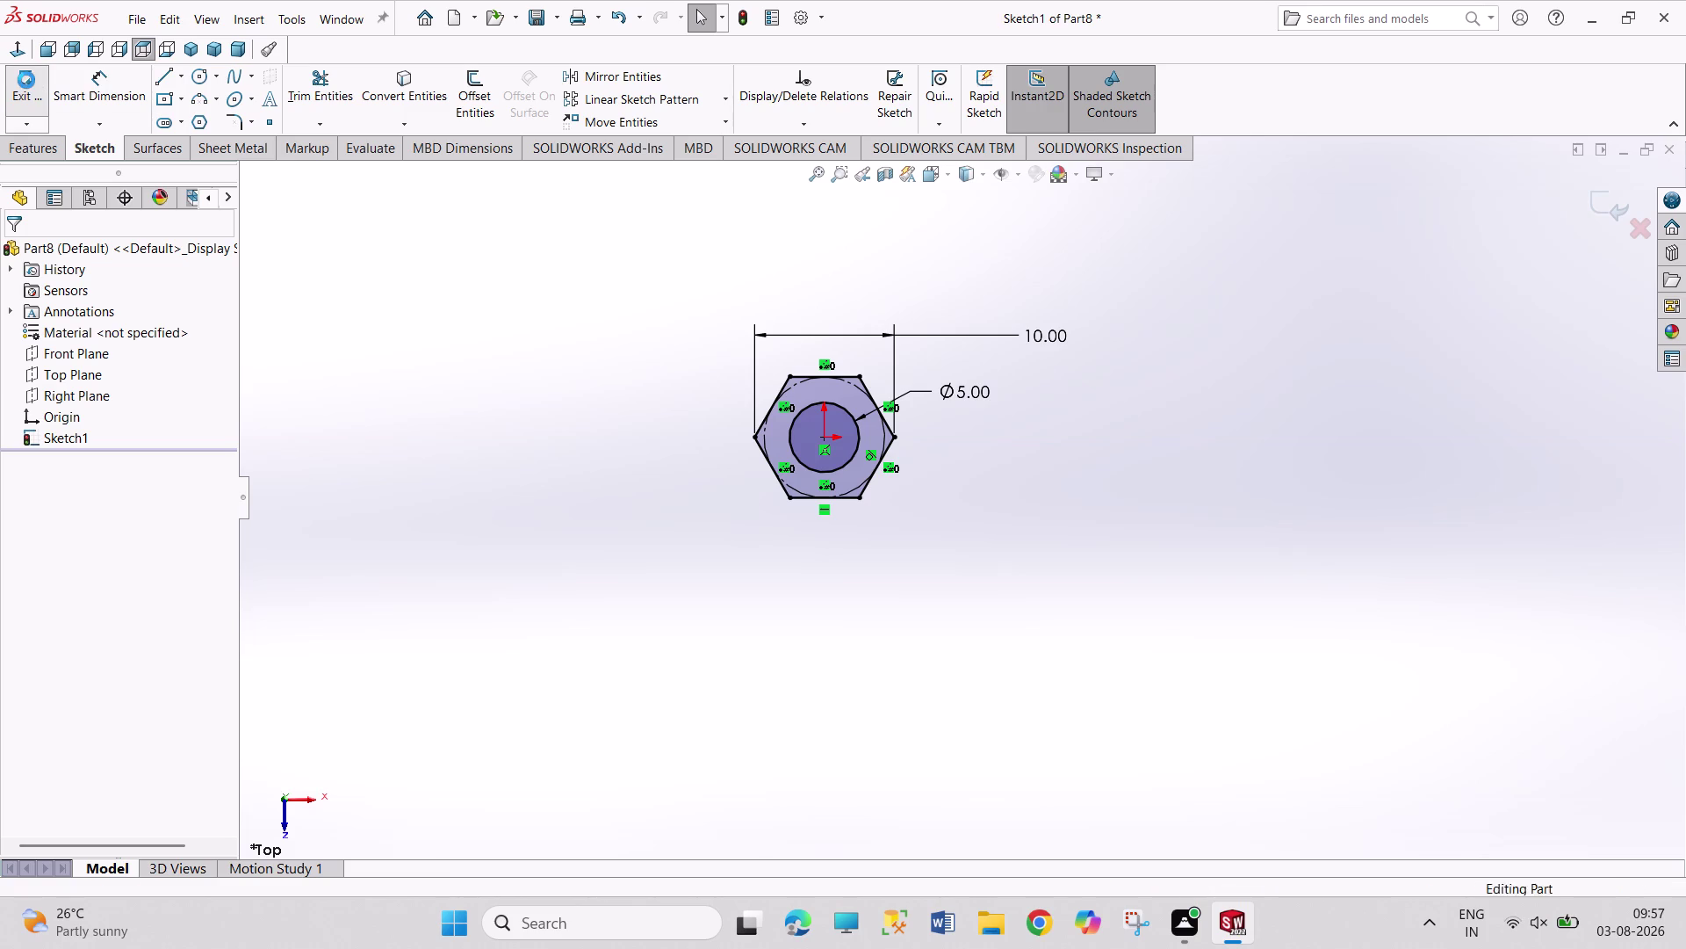
click(27, 95)
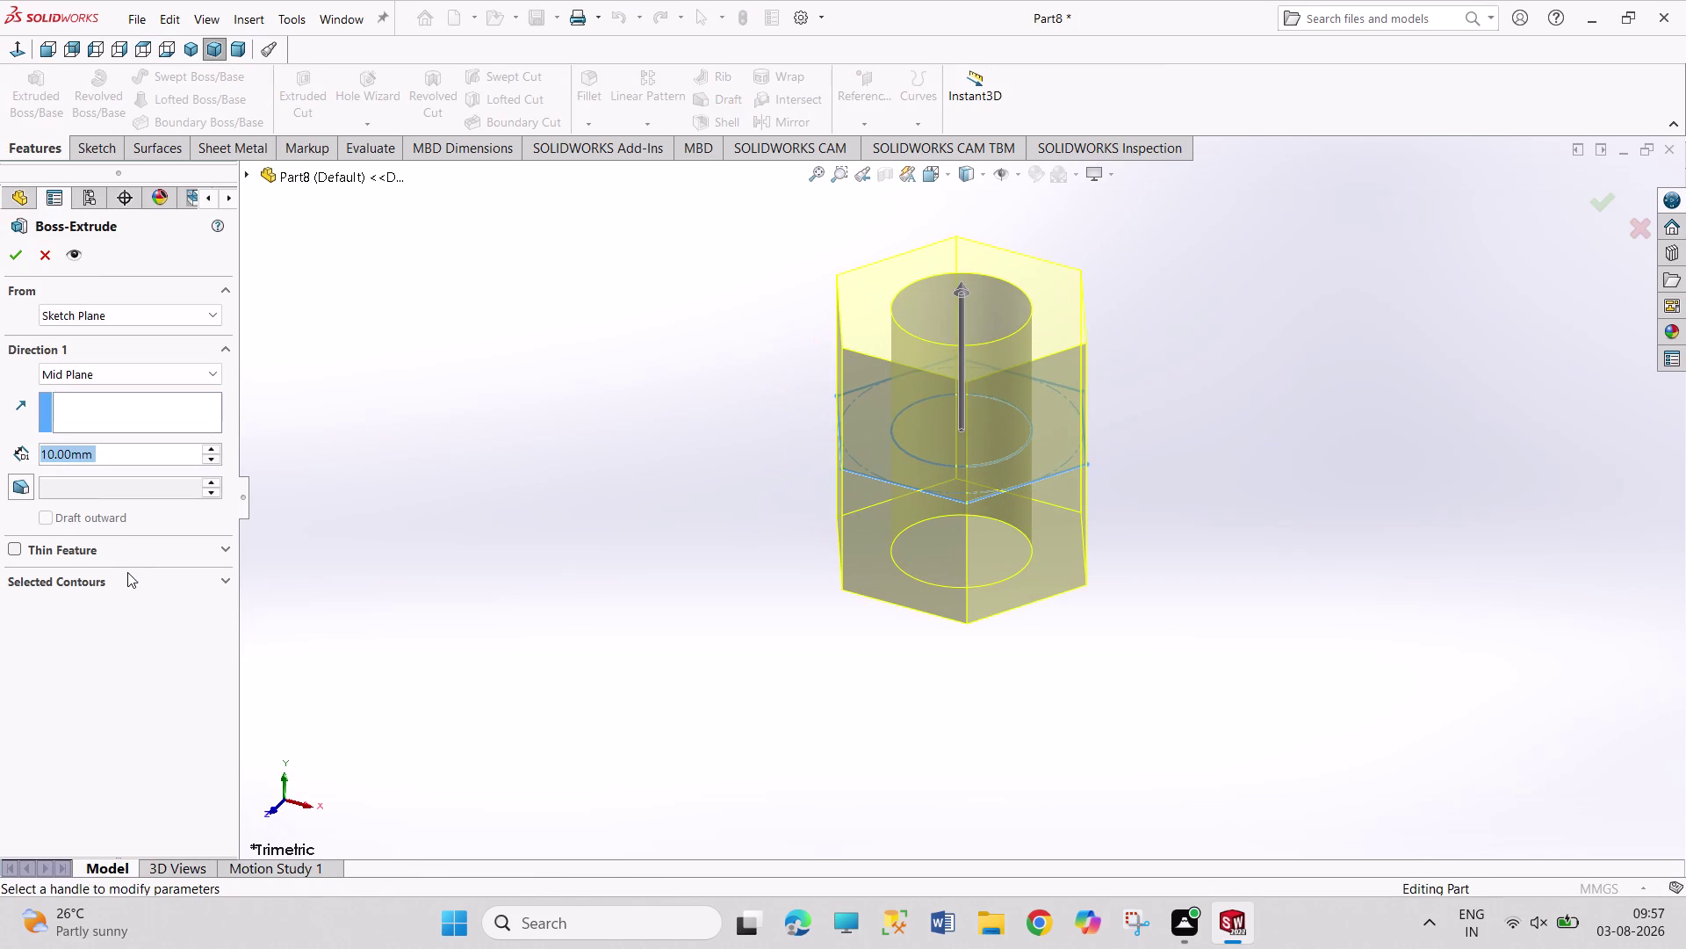
Set the inner circle as the extrusion profile with a one-direction blind end condition.
click(132, 585)
right_click(133, 609)
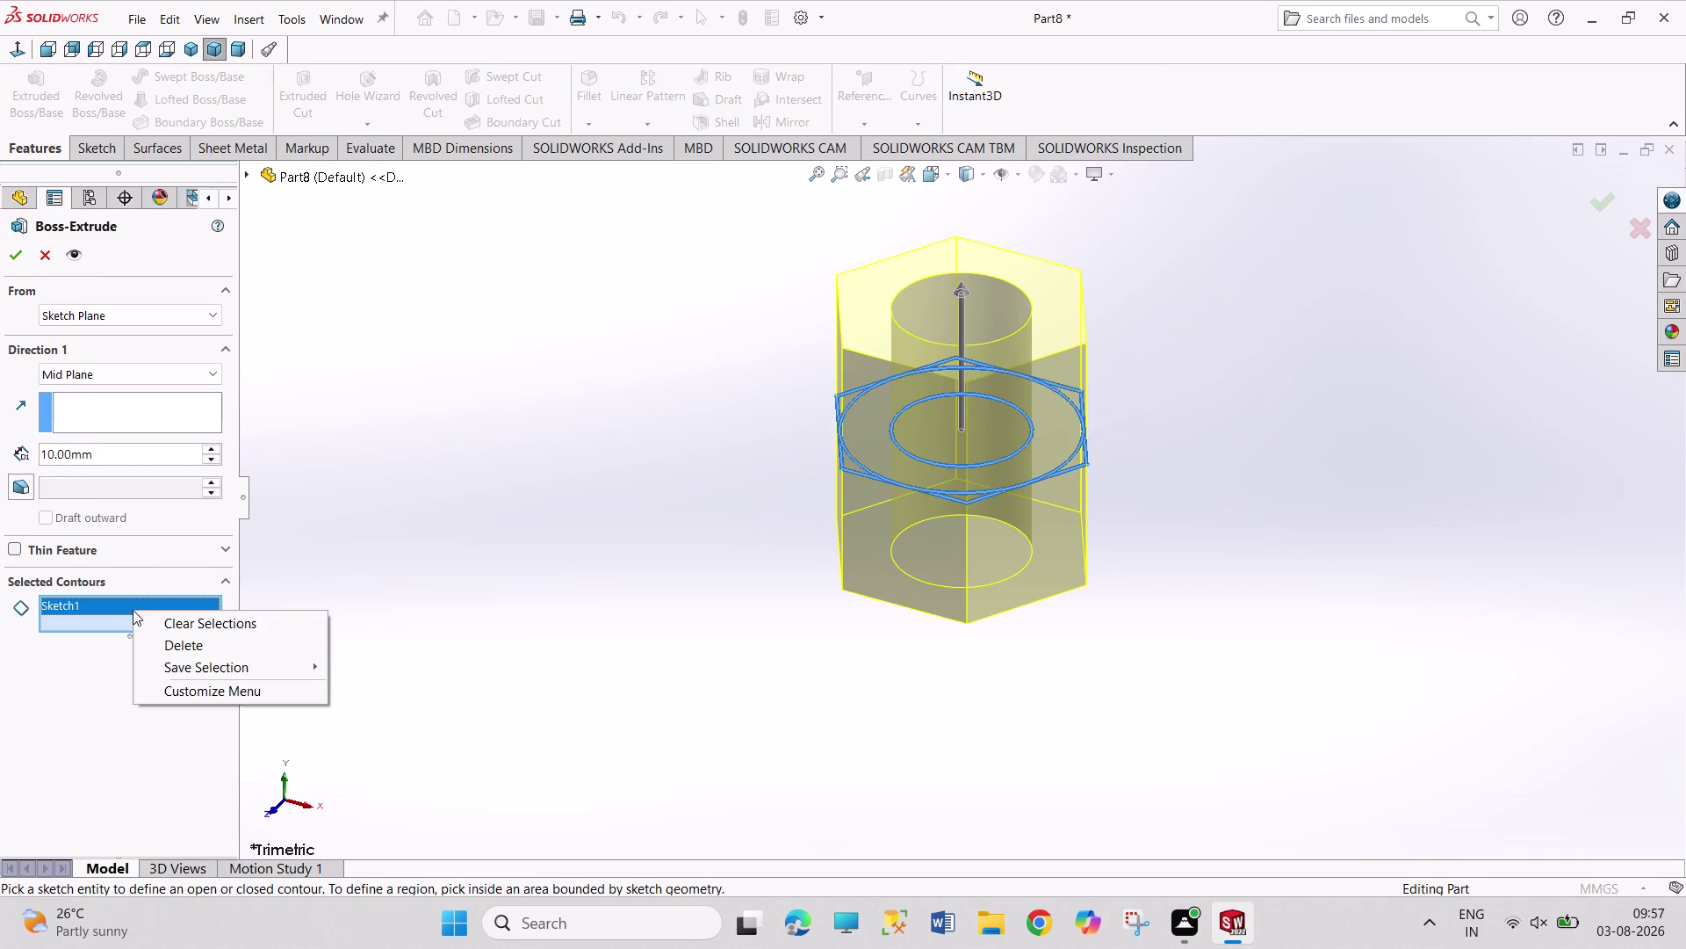
click(153, 627)
click(108, 610)
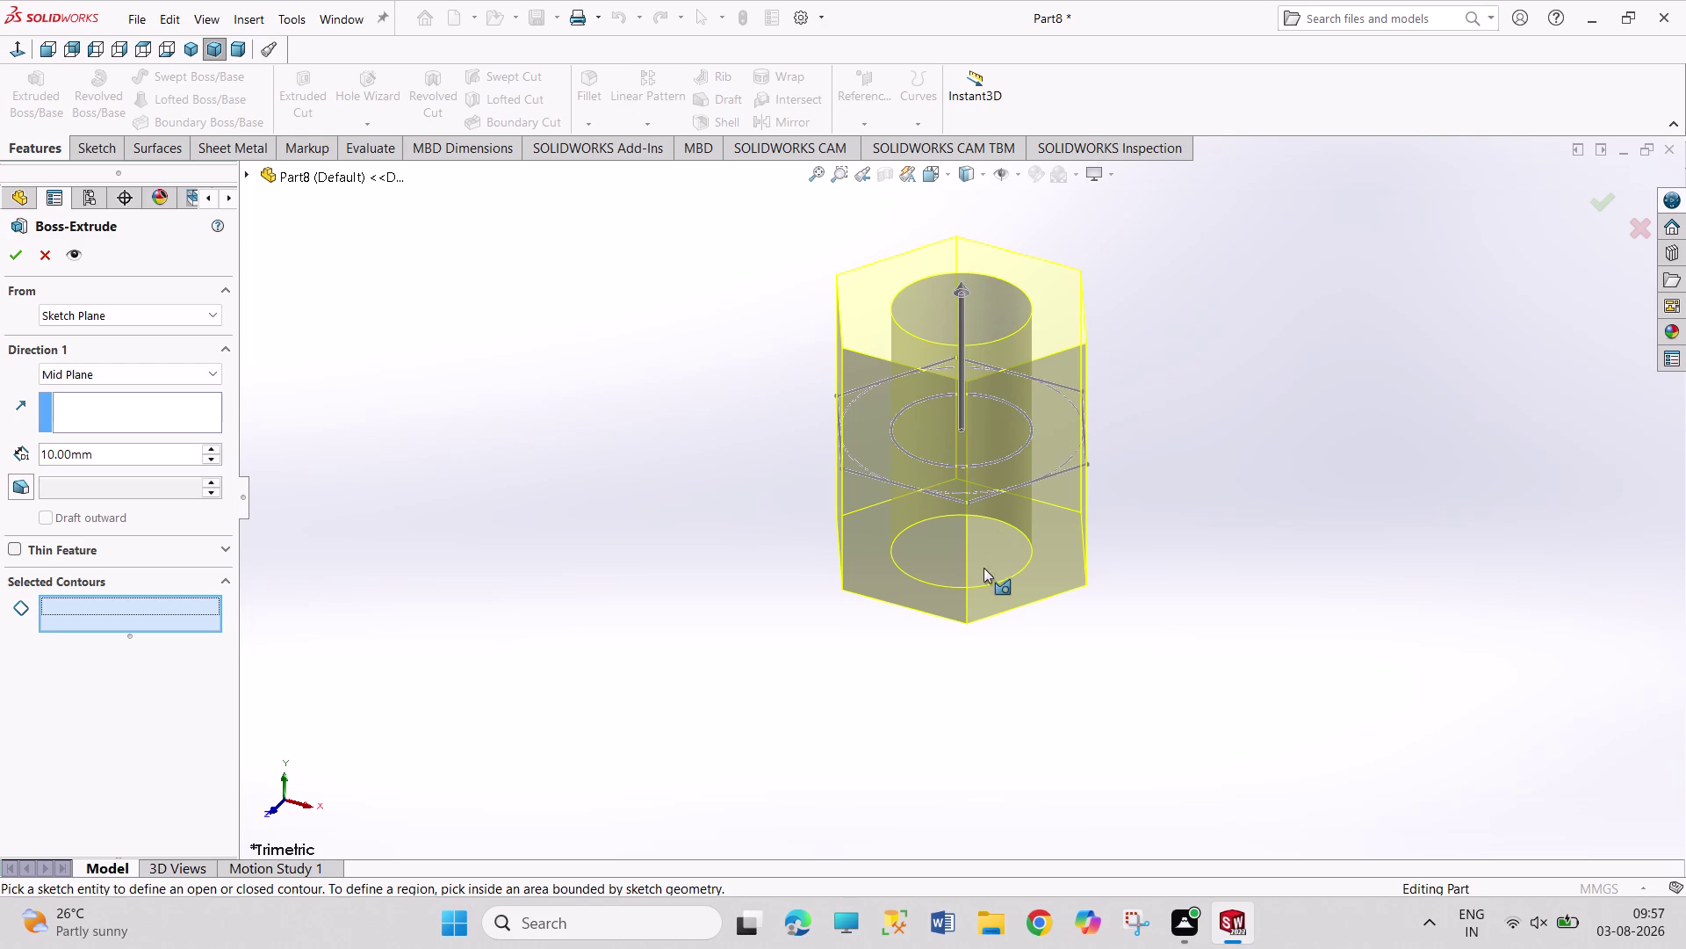
click(982, 453)
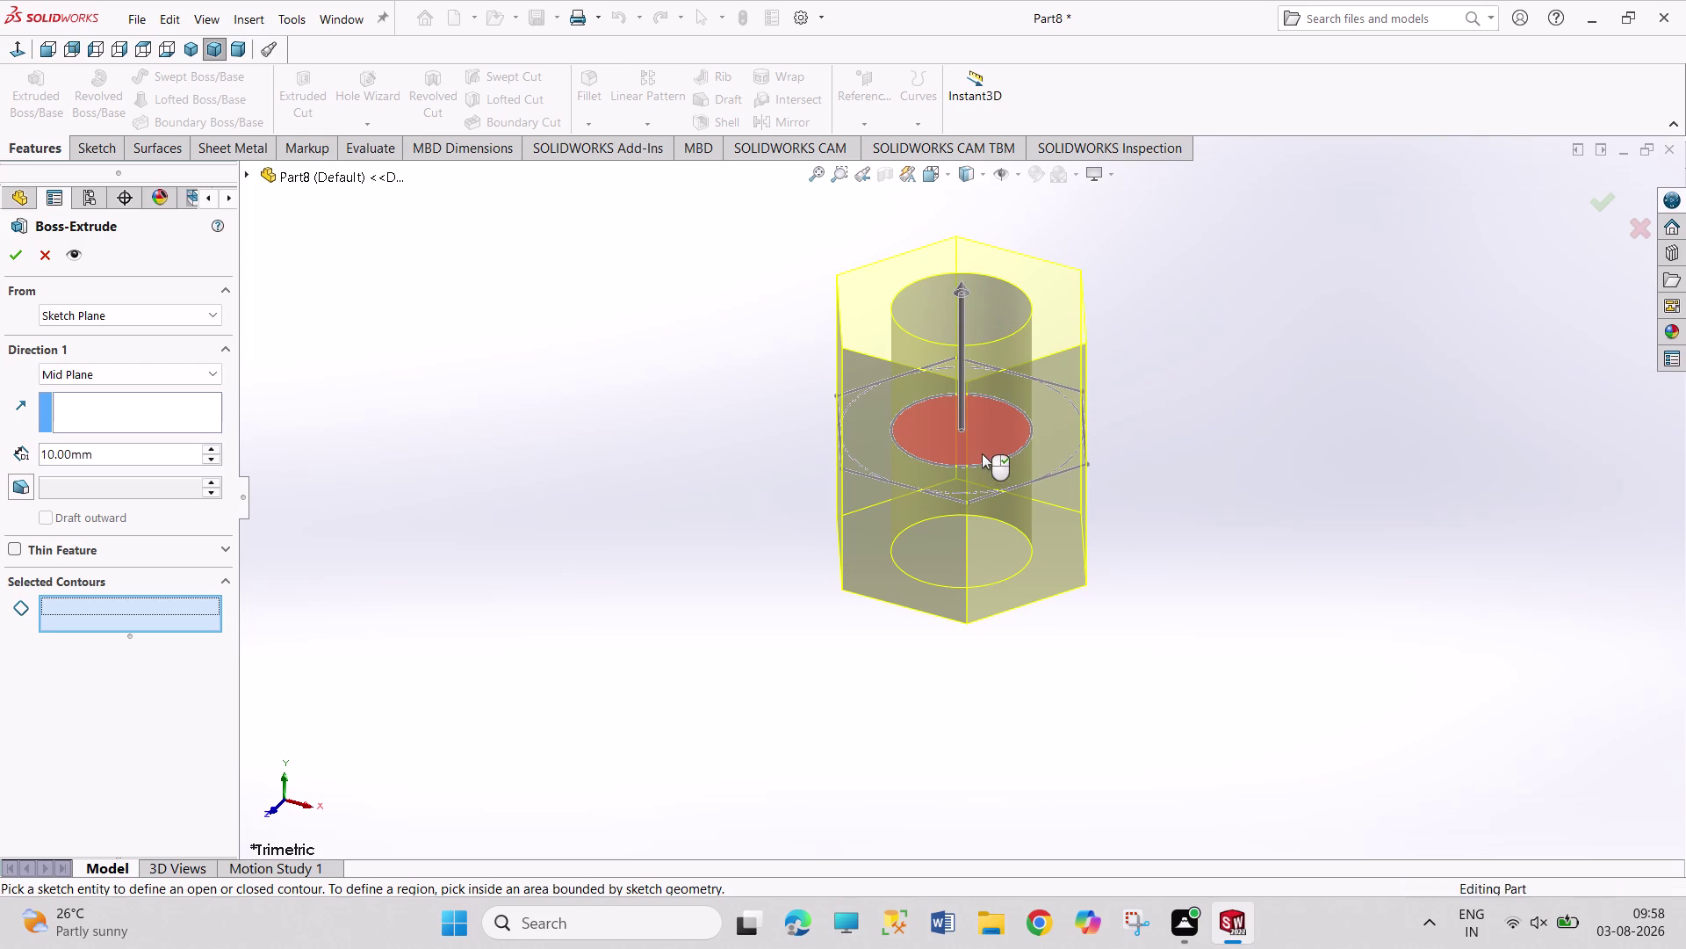
click(144, 316)
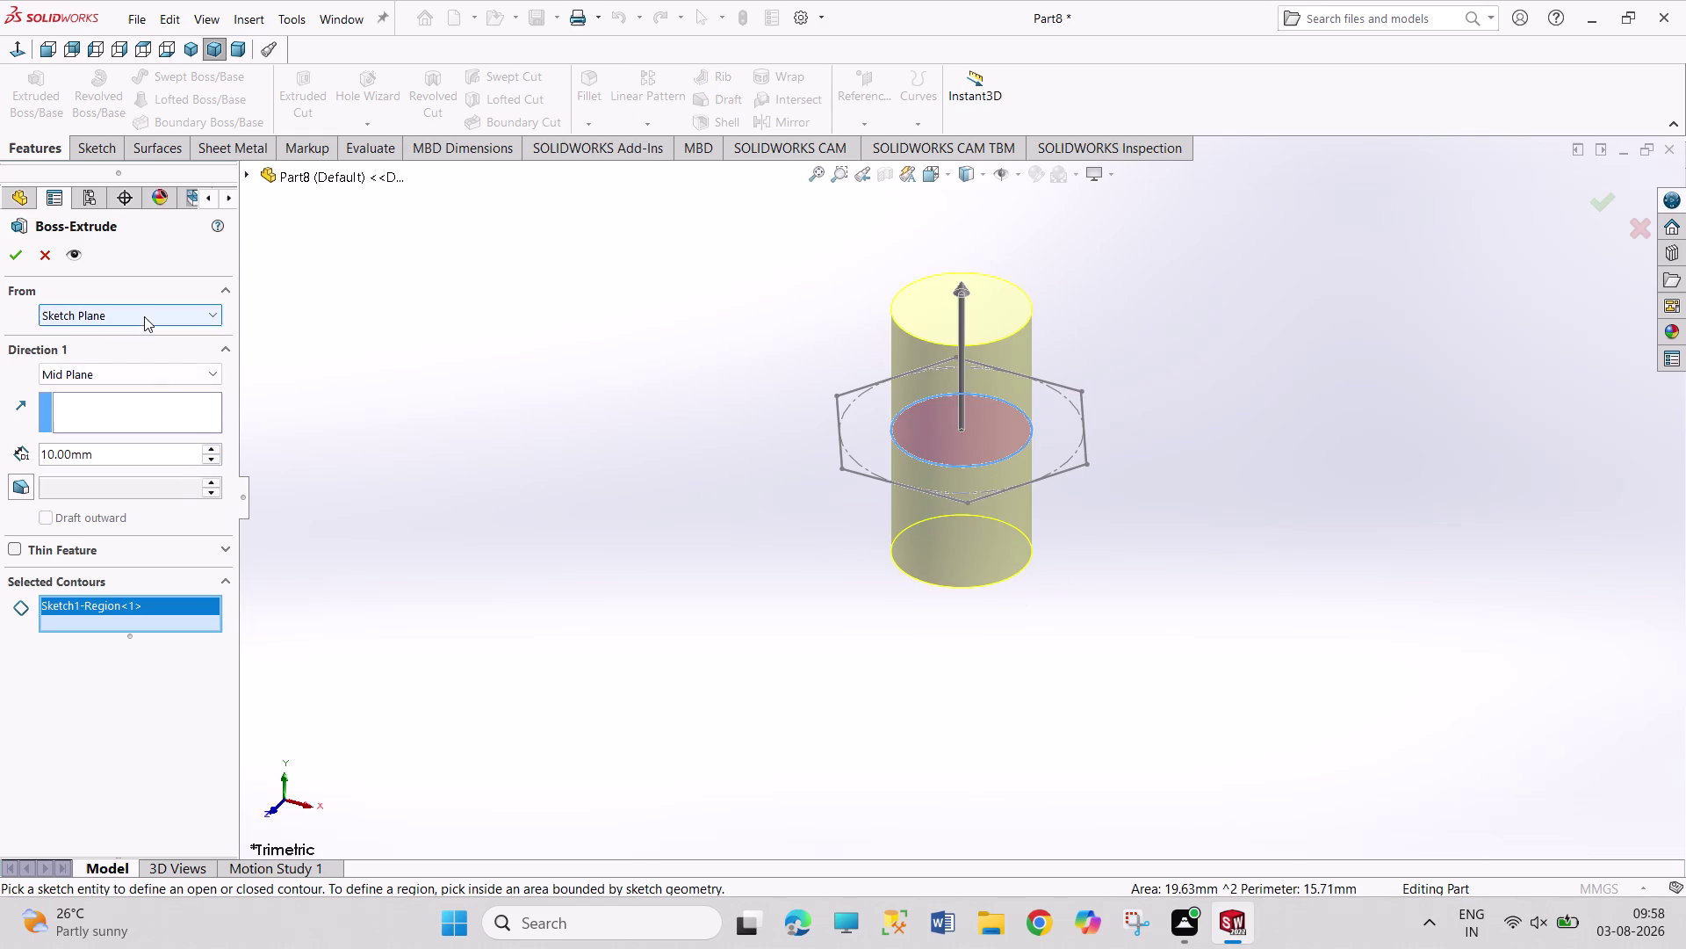
click(307, 344)
click(187, 370)
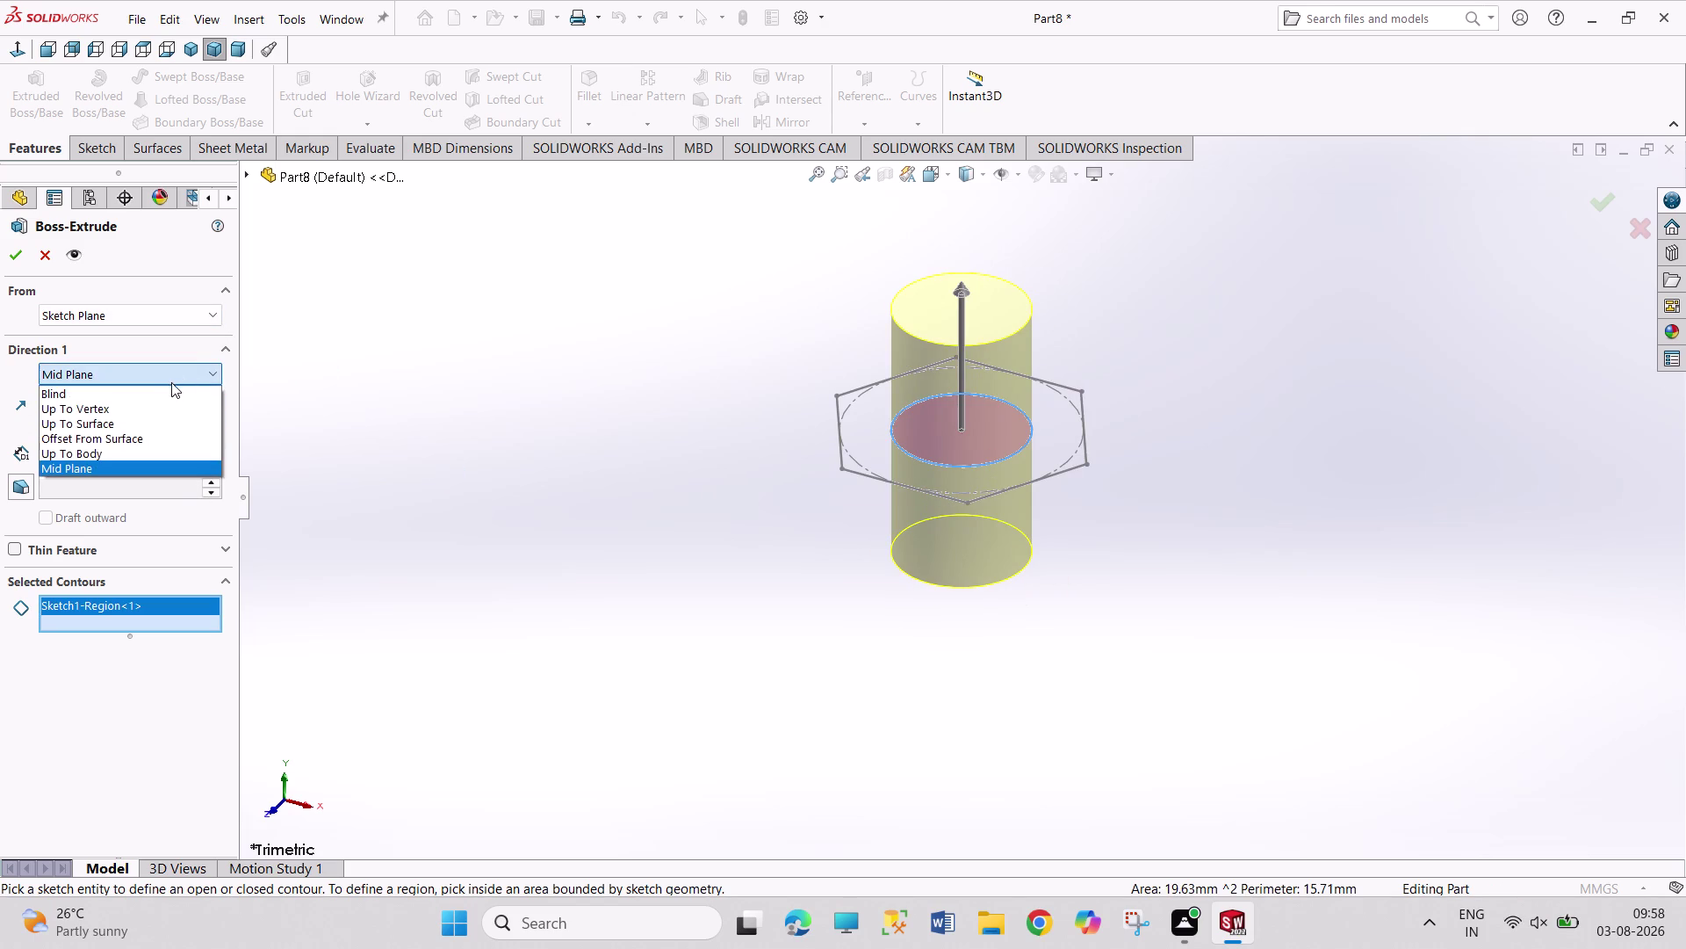
click(171, 394)
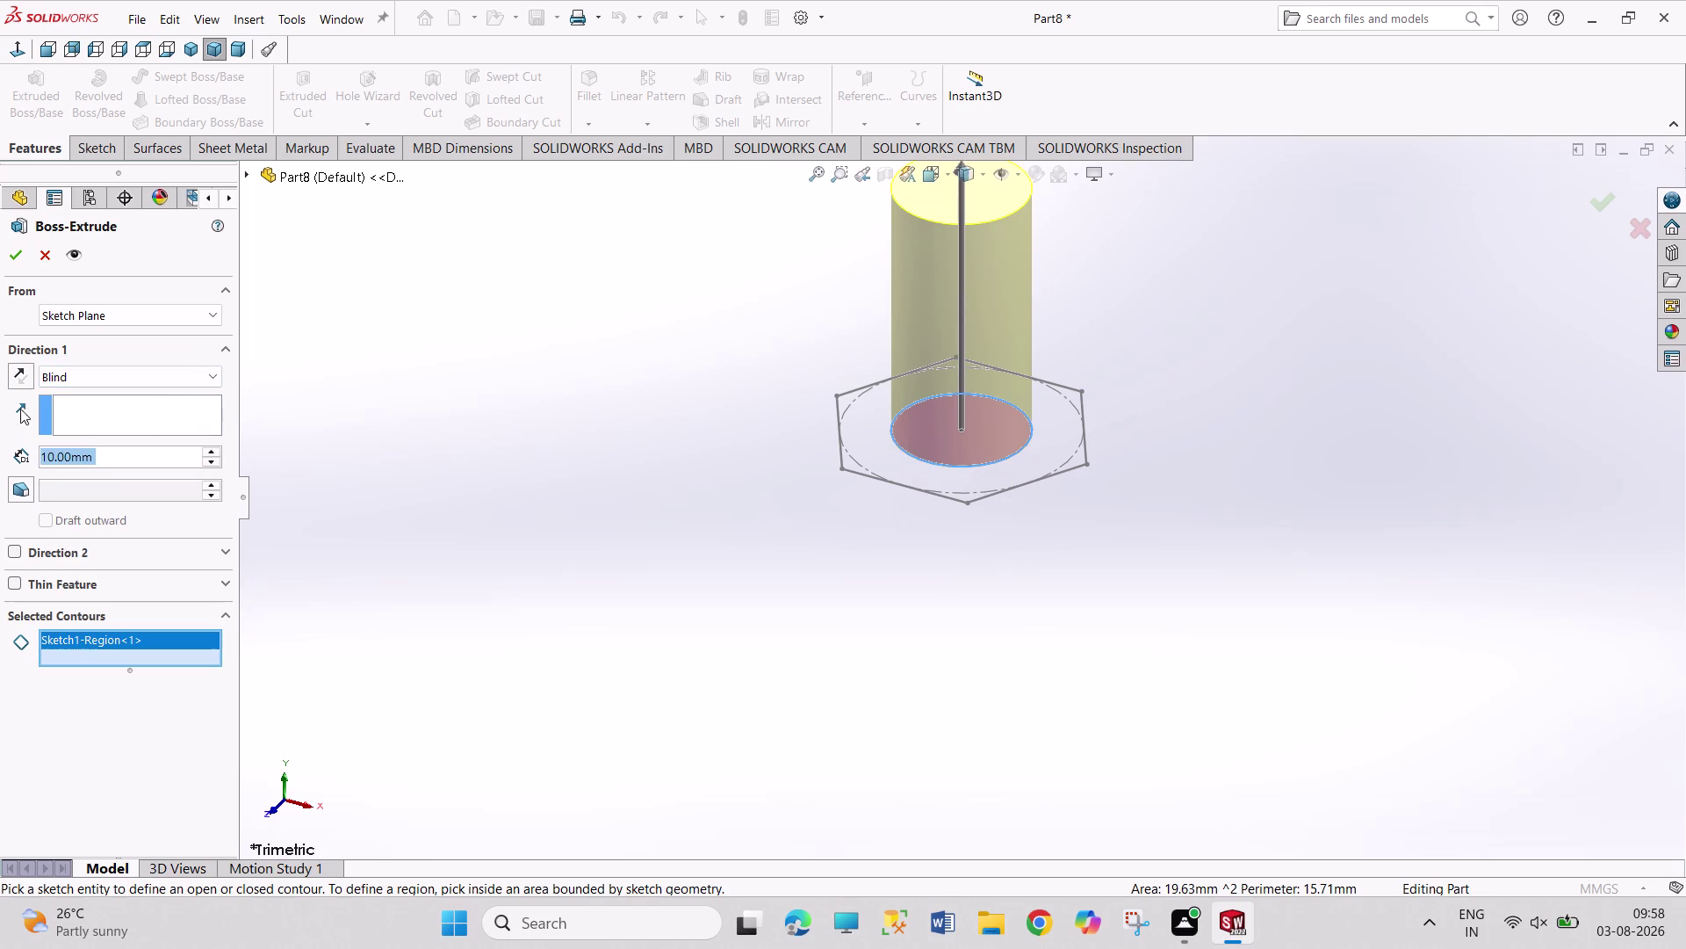
click(25, 379)
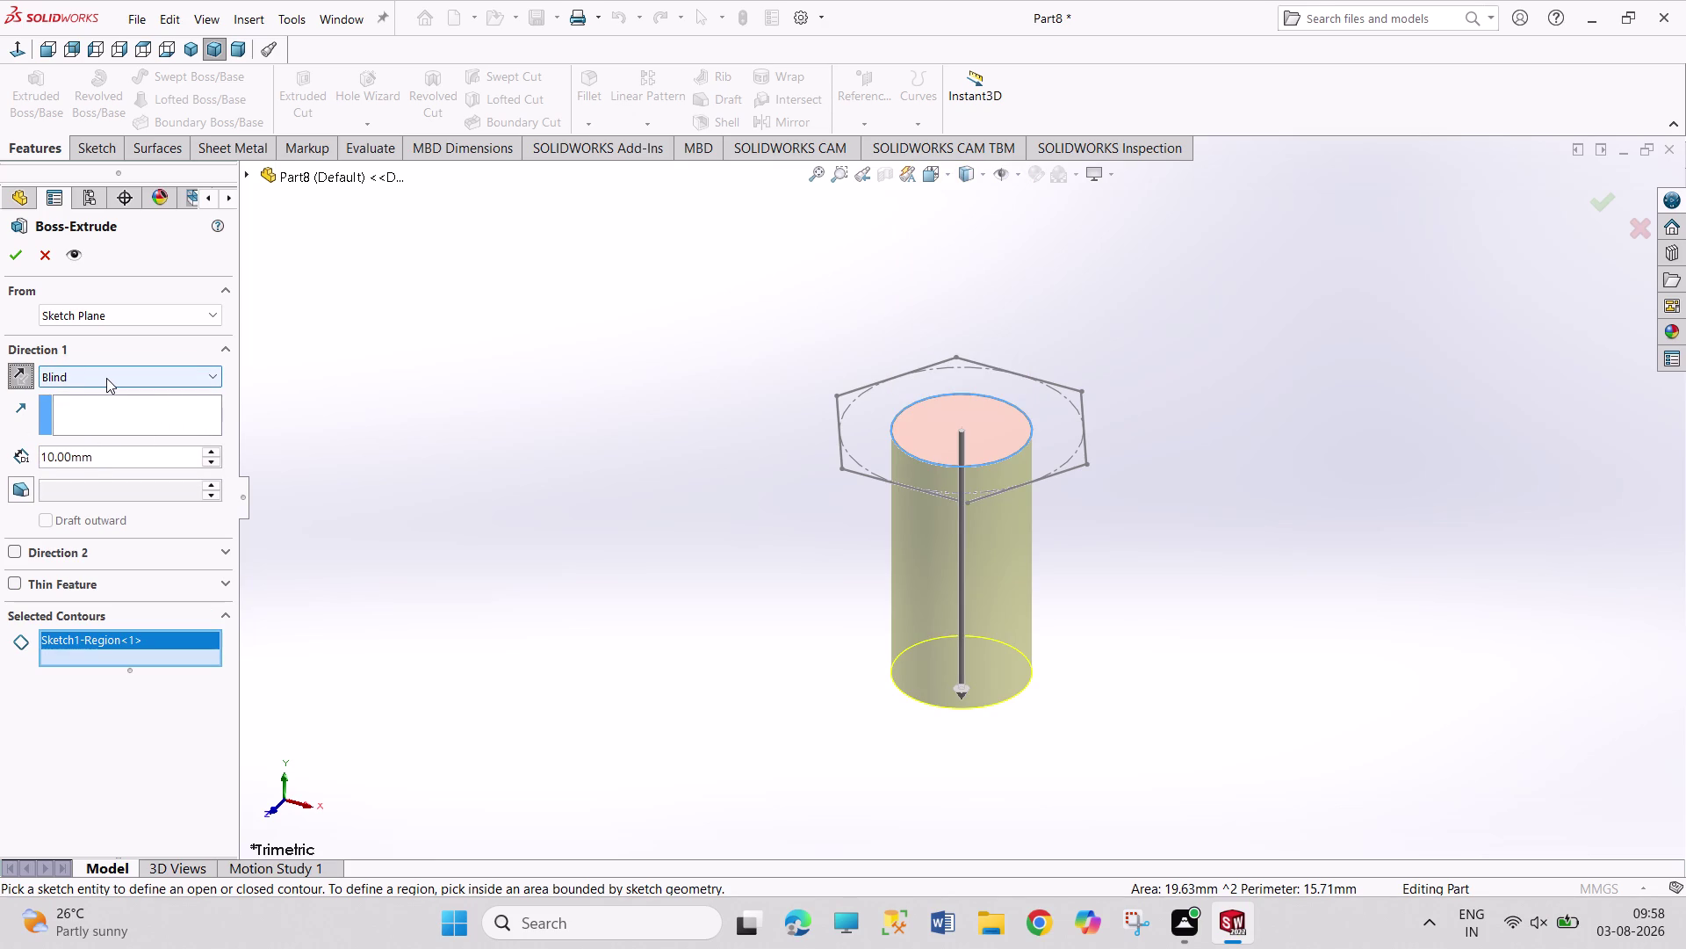
click(22, 373)
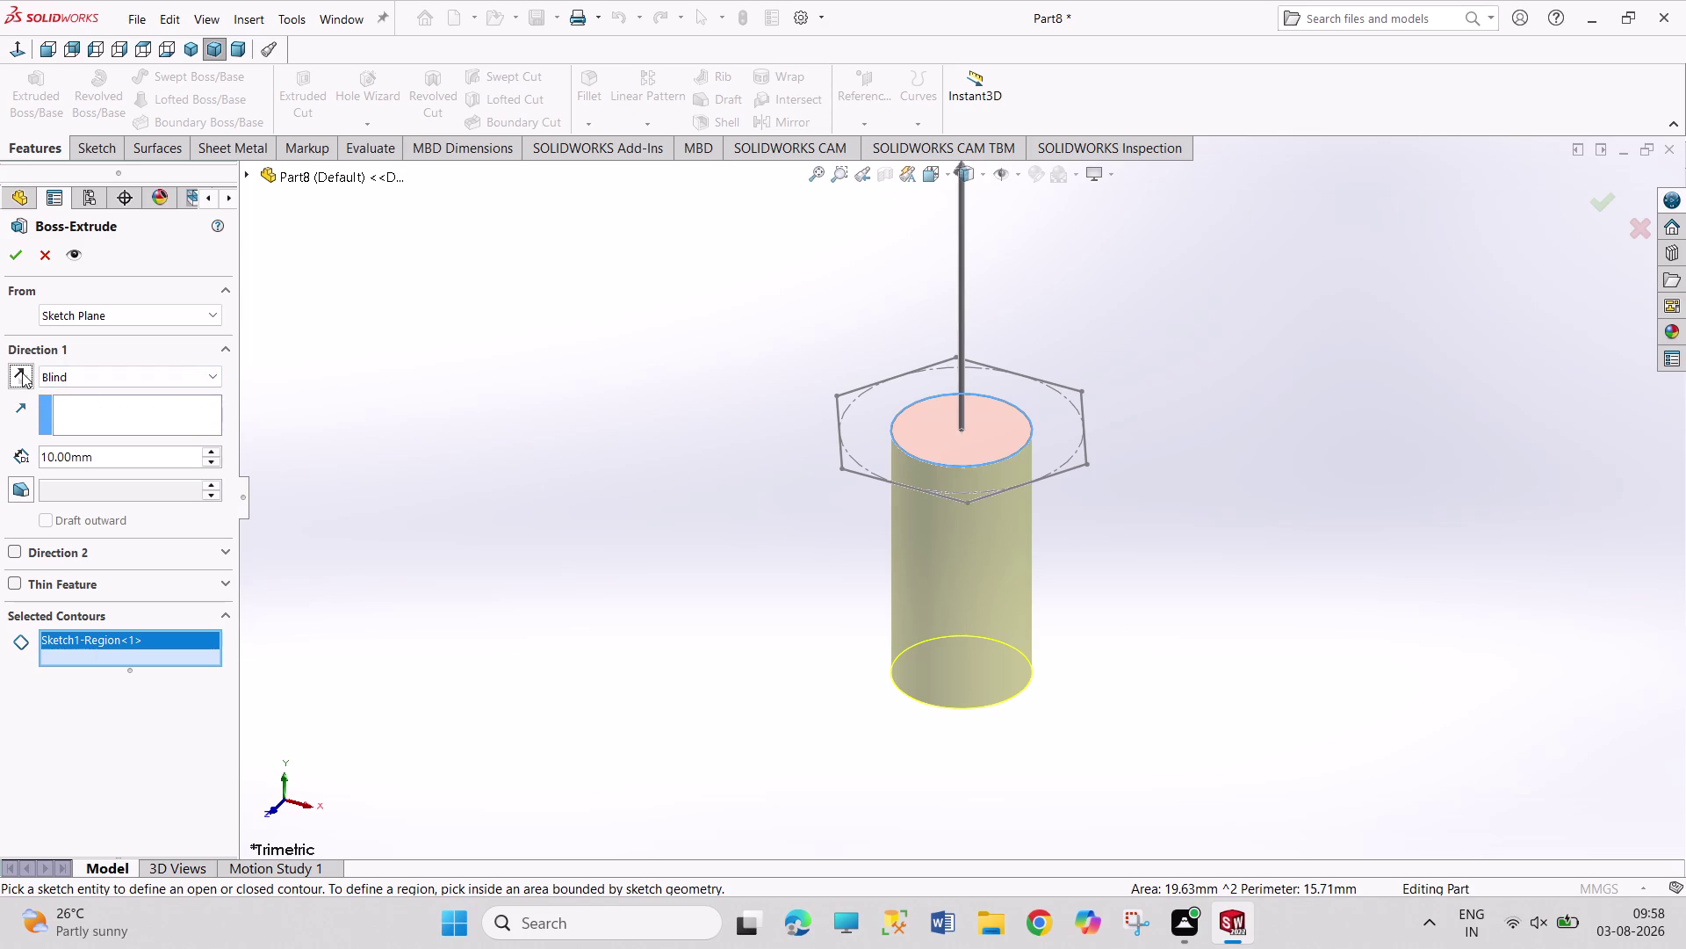
Extrude the hexagon ring and circle regions 4 mm as Boss-Extrude1.
drag(97, 457, 0, 414)
key(4)
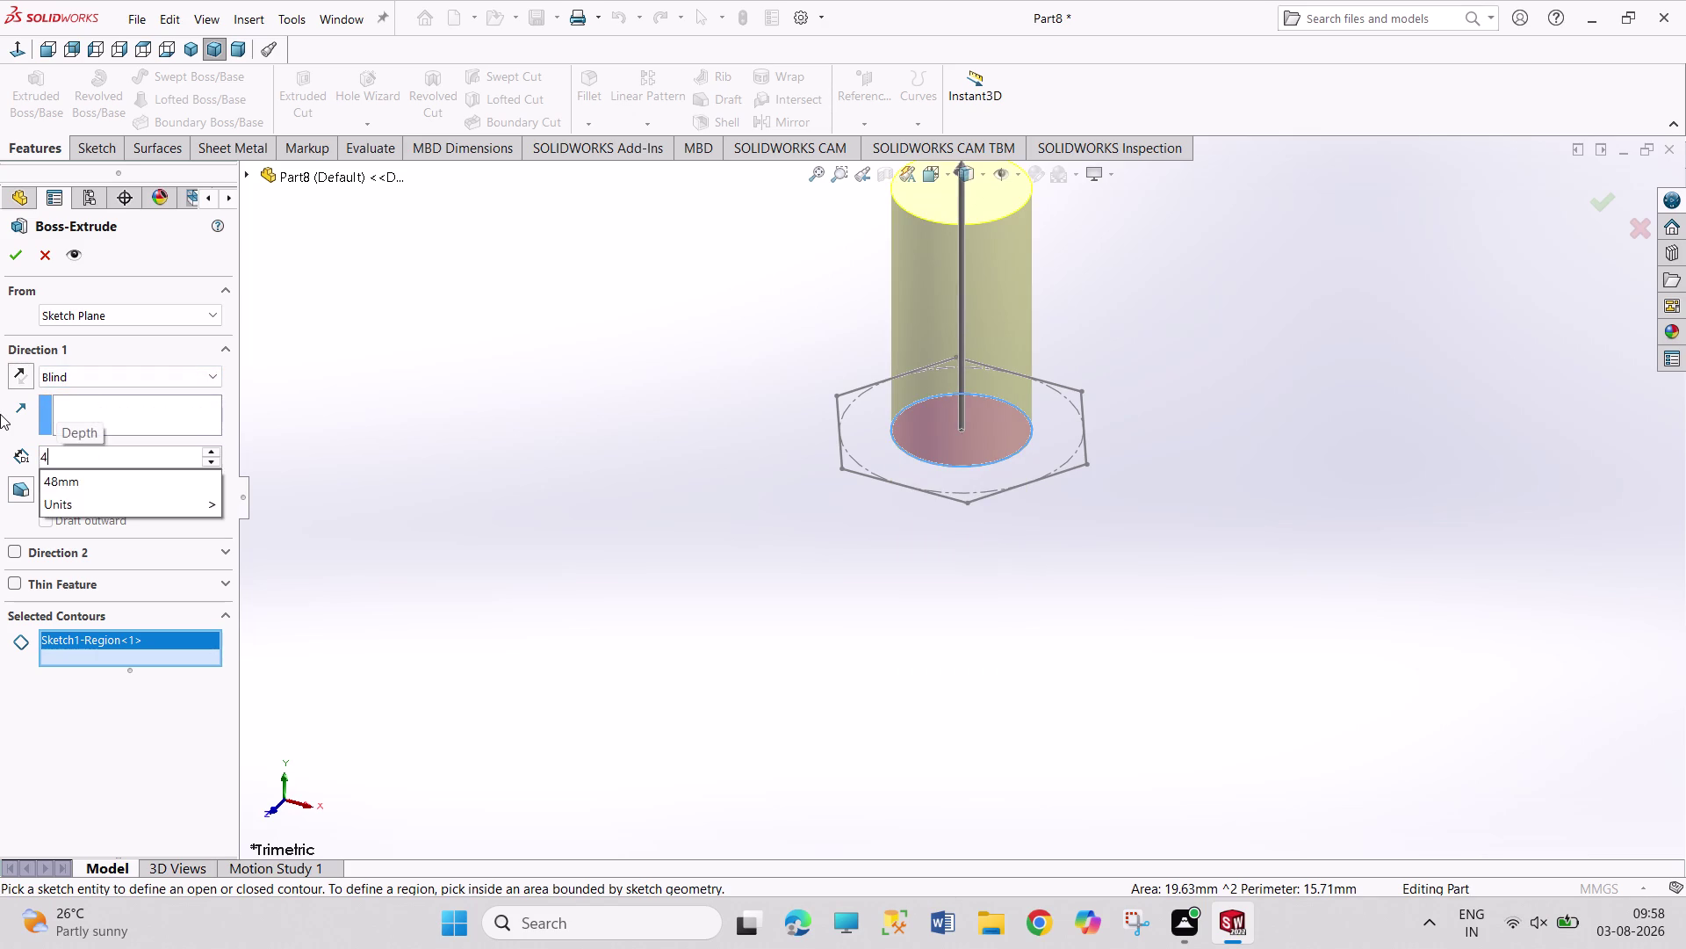
key(Return)
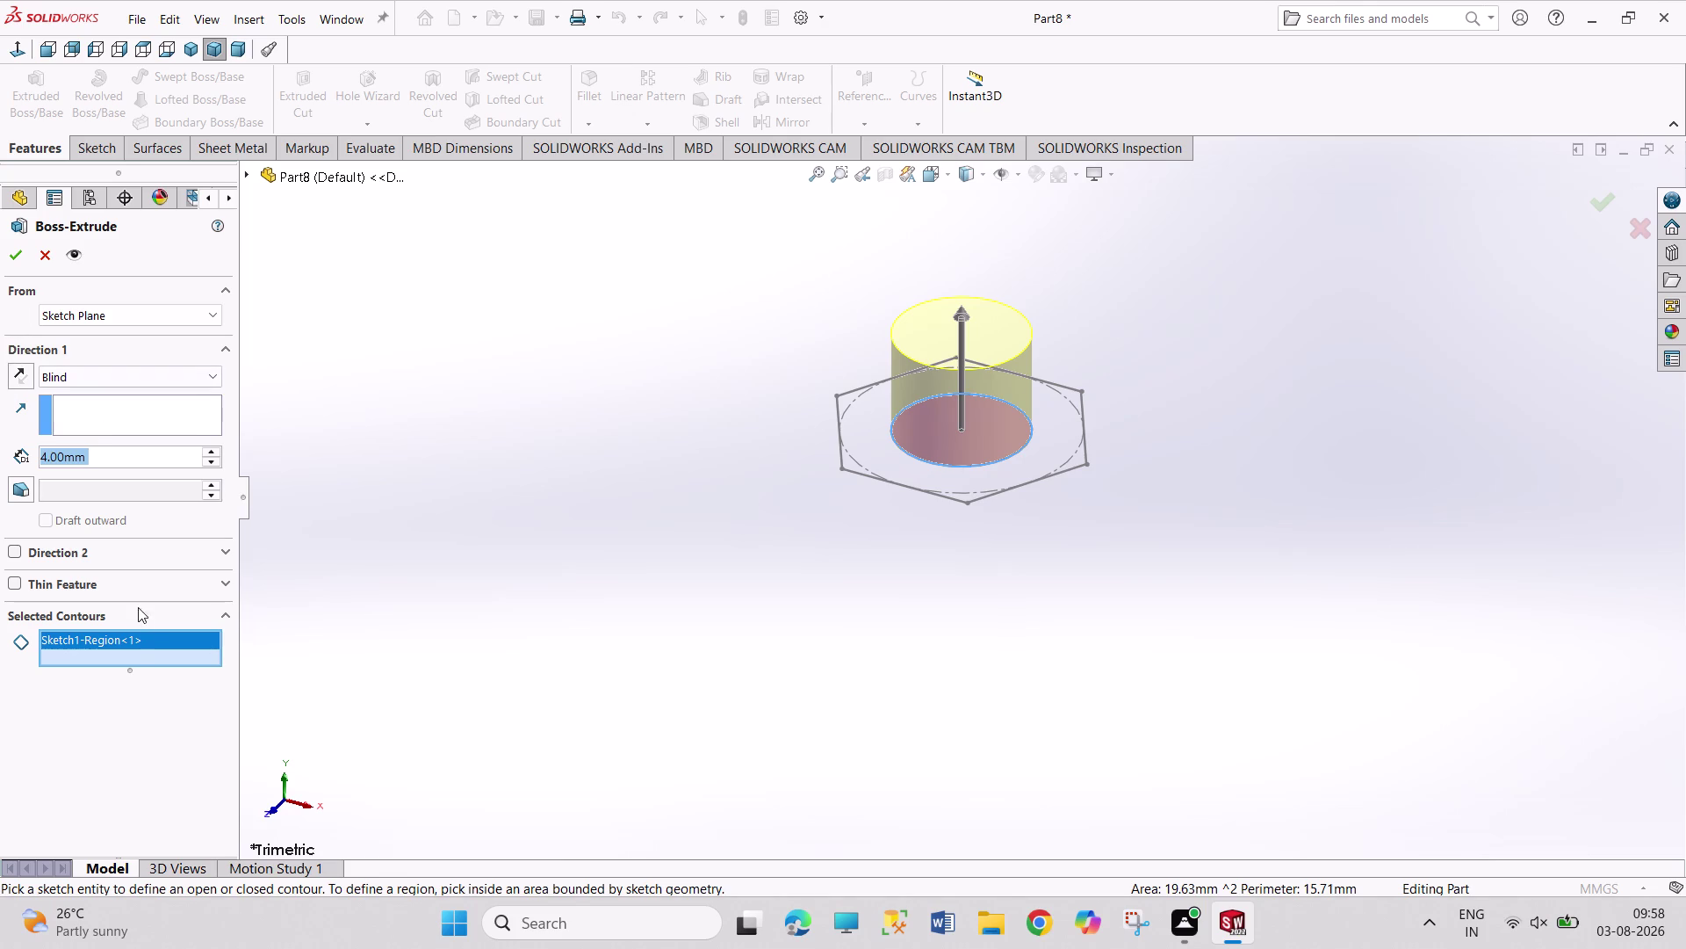
right_click(132, 645)
click(169, 662)
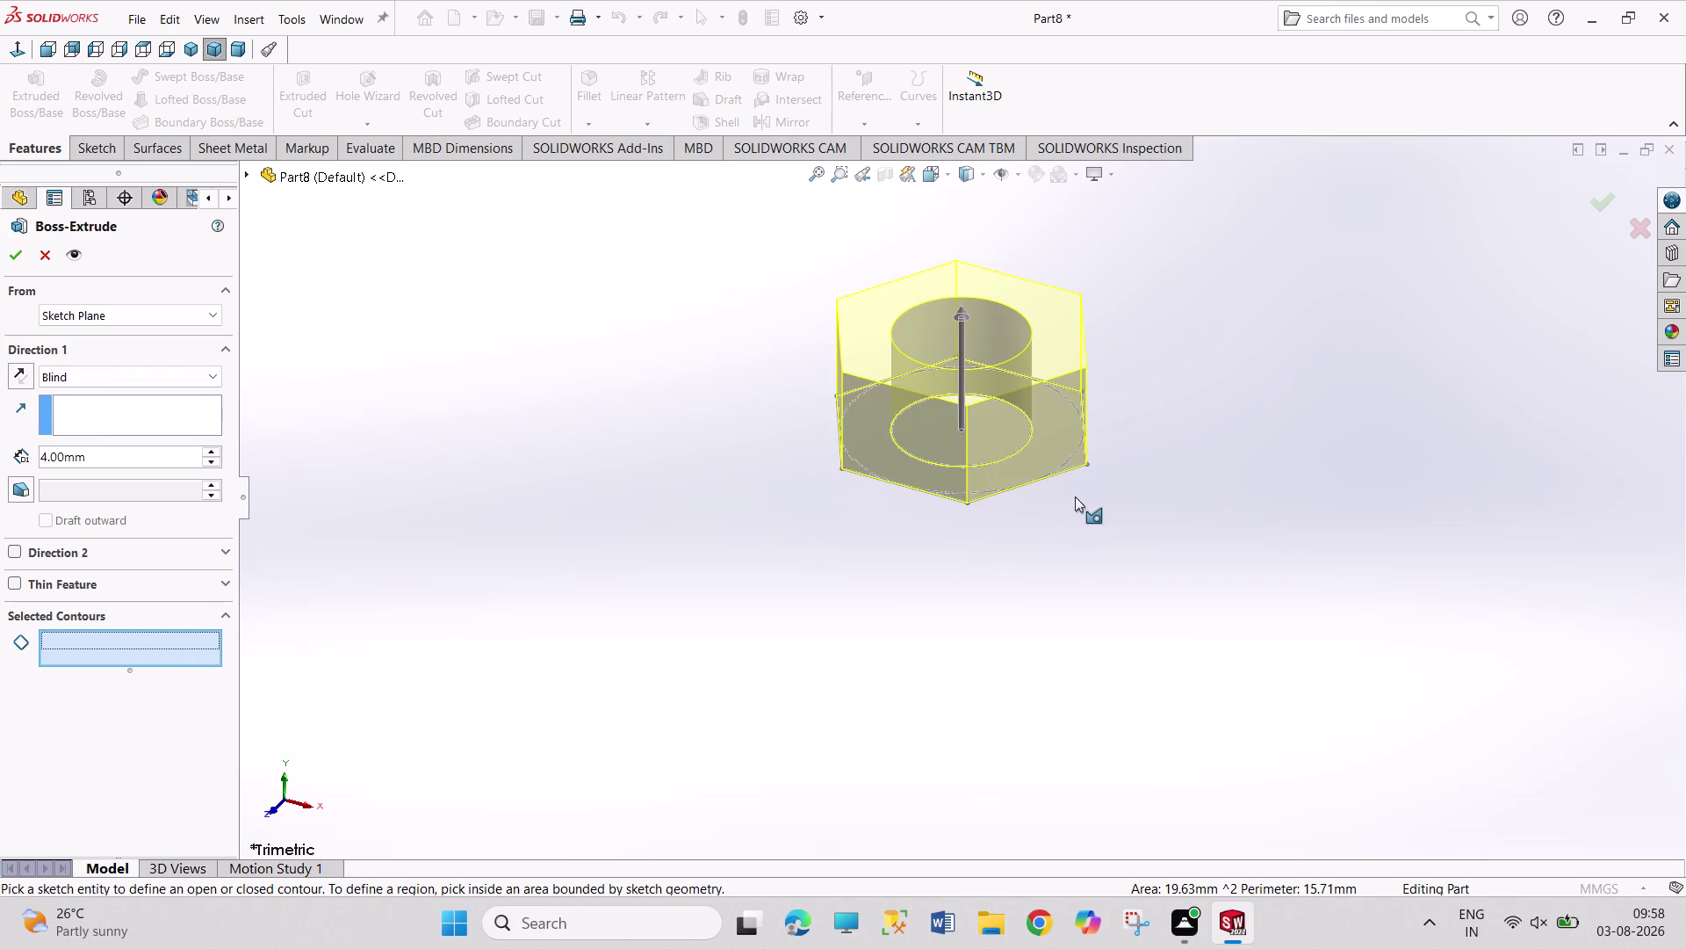
click(1051, 467)
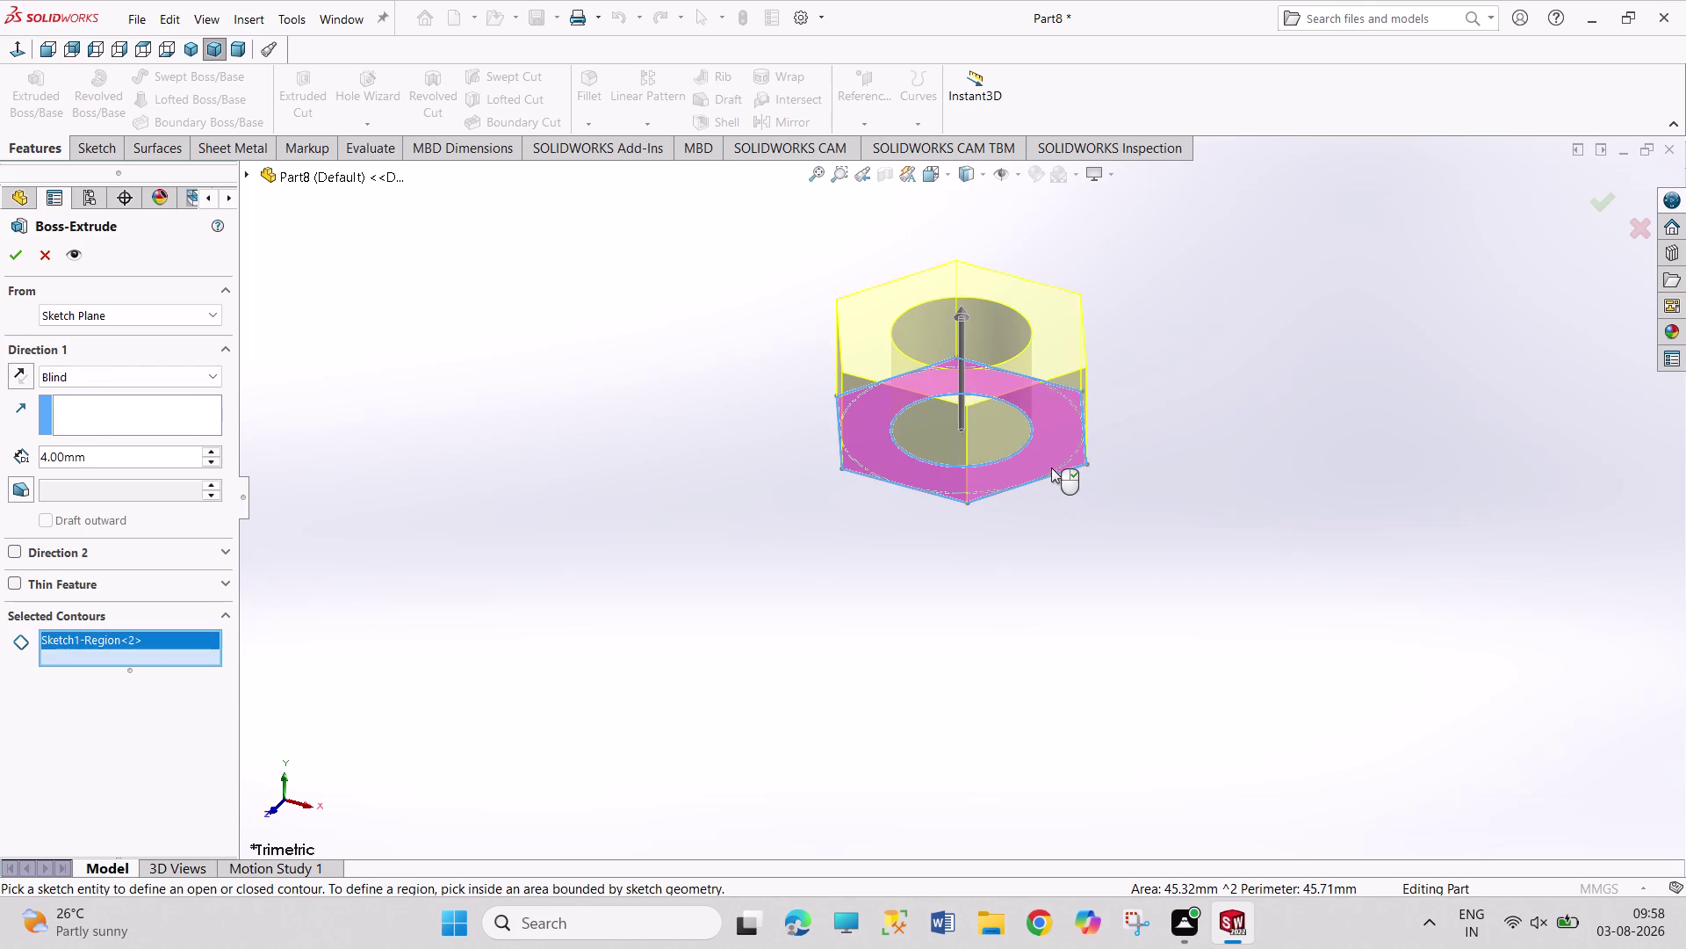
click(978, 433)
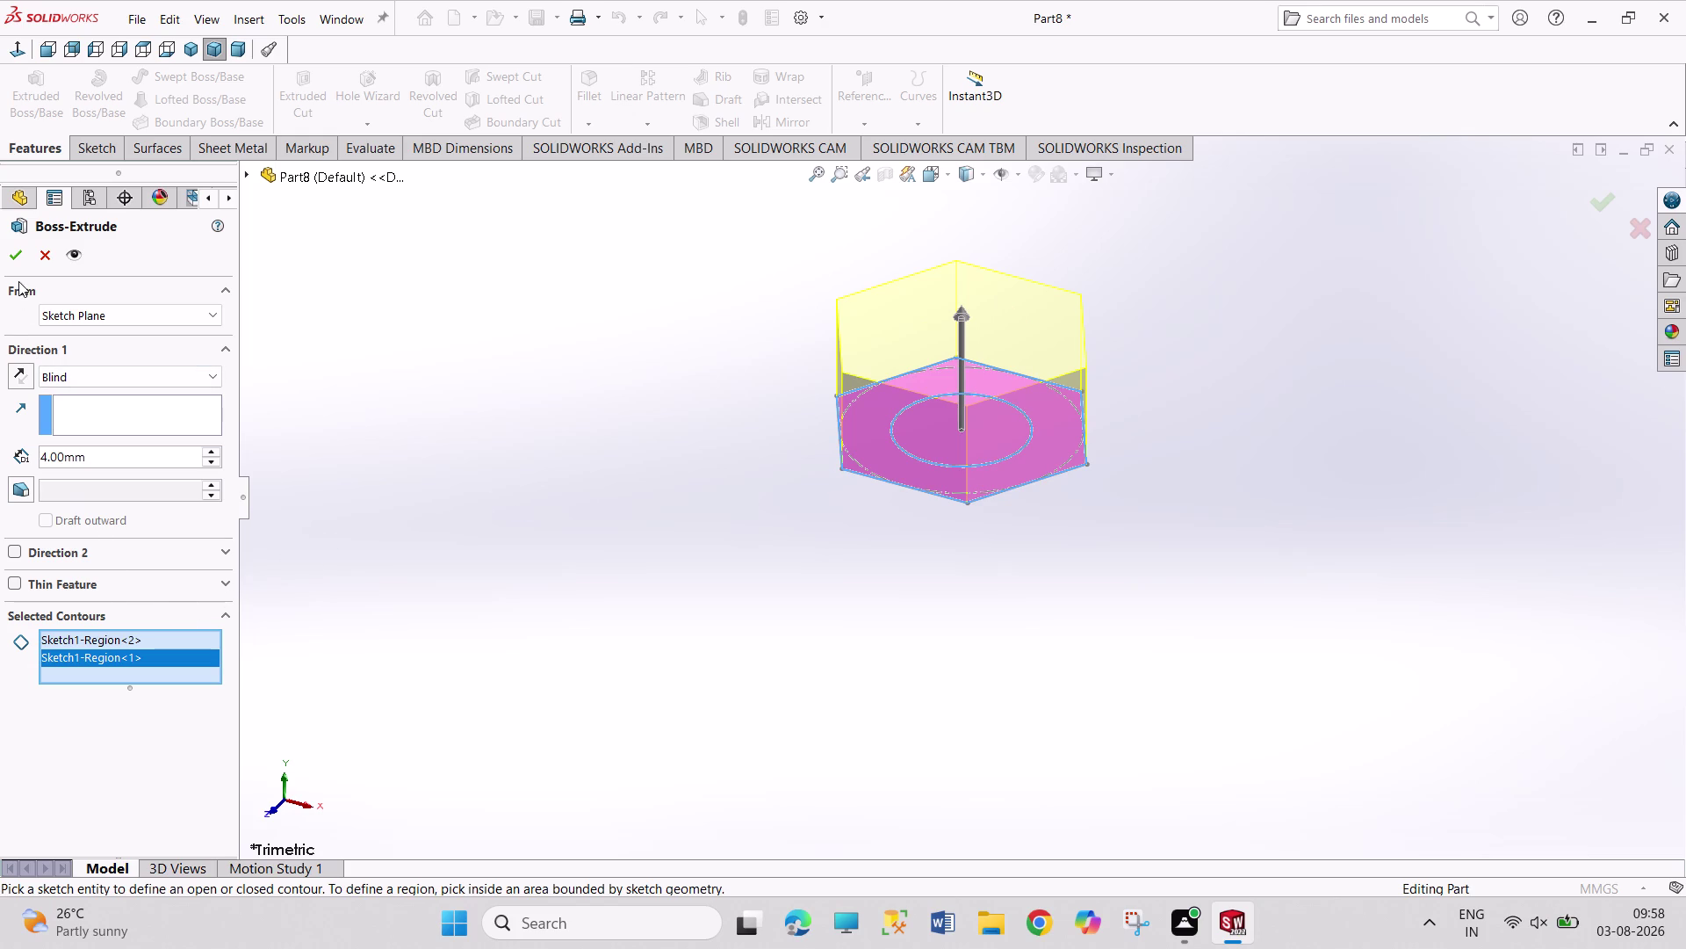
click(19, 257)
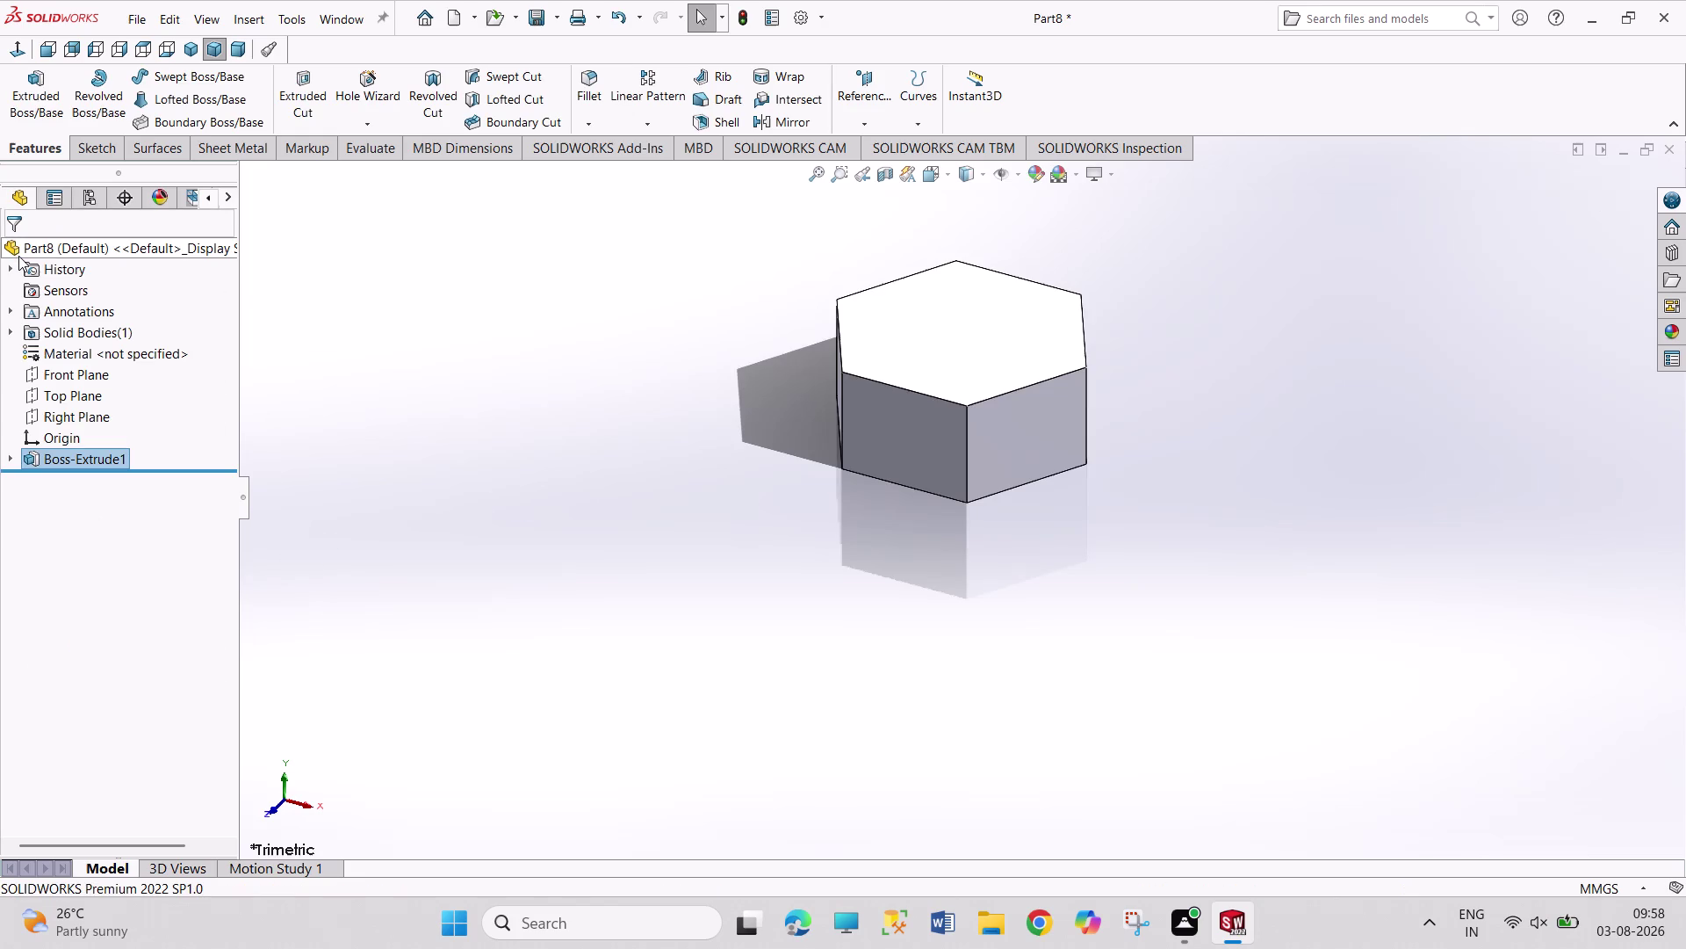
Start a new extrusion from Sketch1 using only the inner circle contour.
click(5, 460)
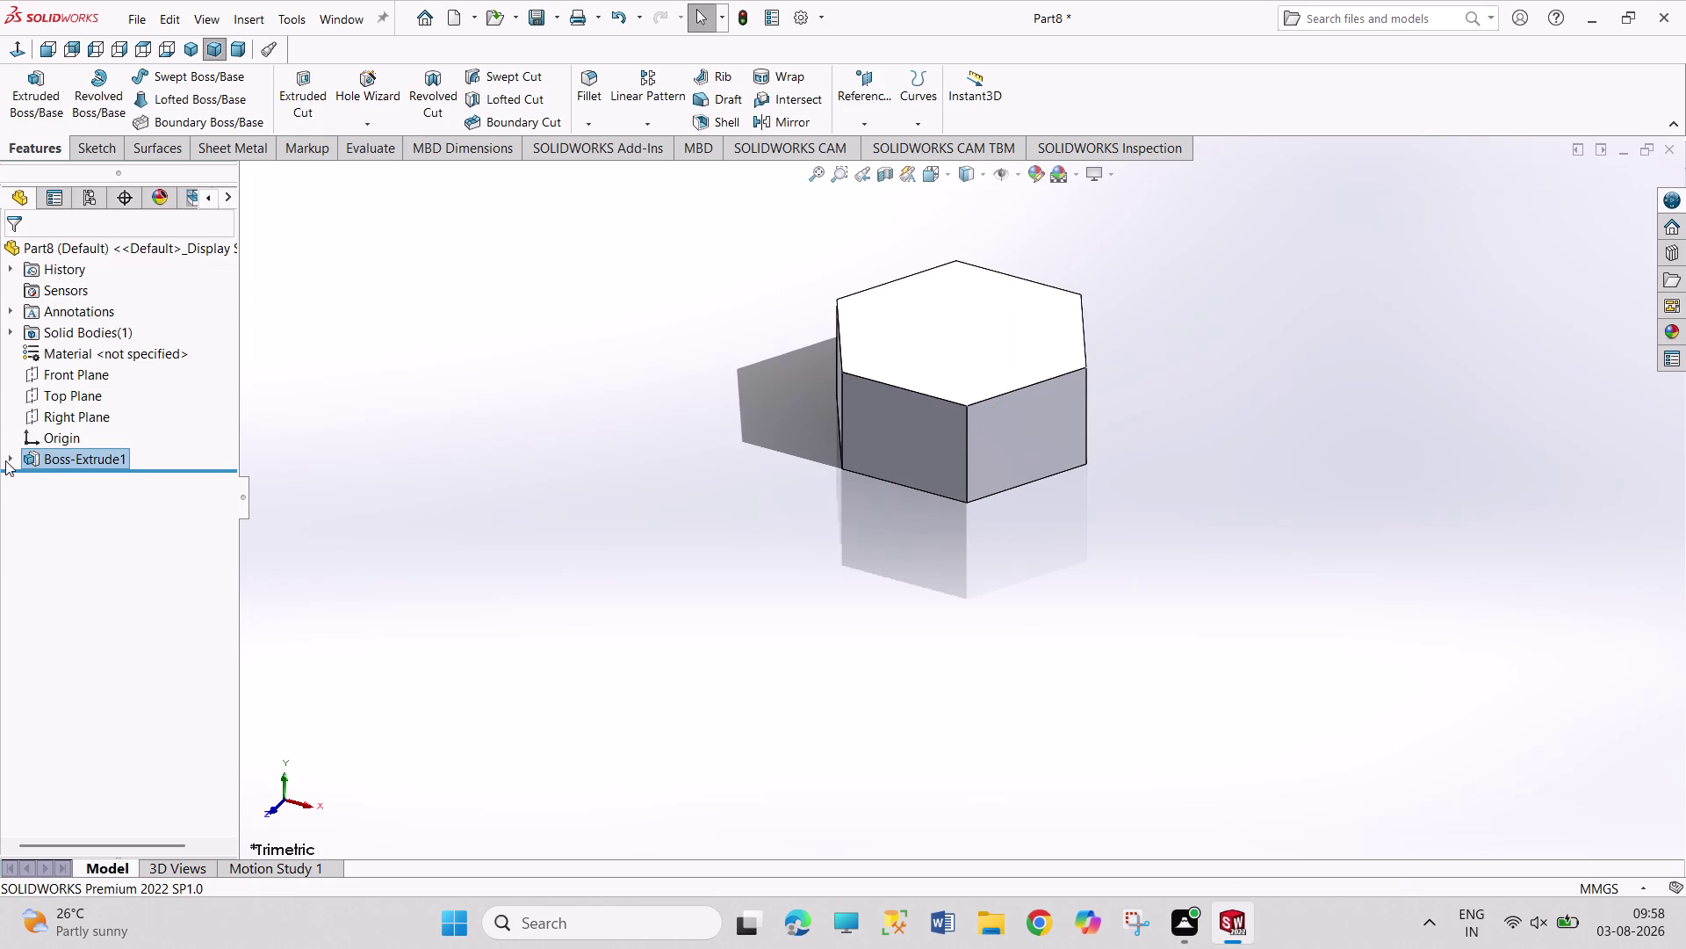
click(13, 458)
click(58, 479)
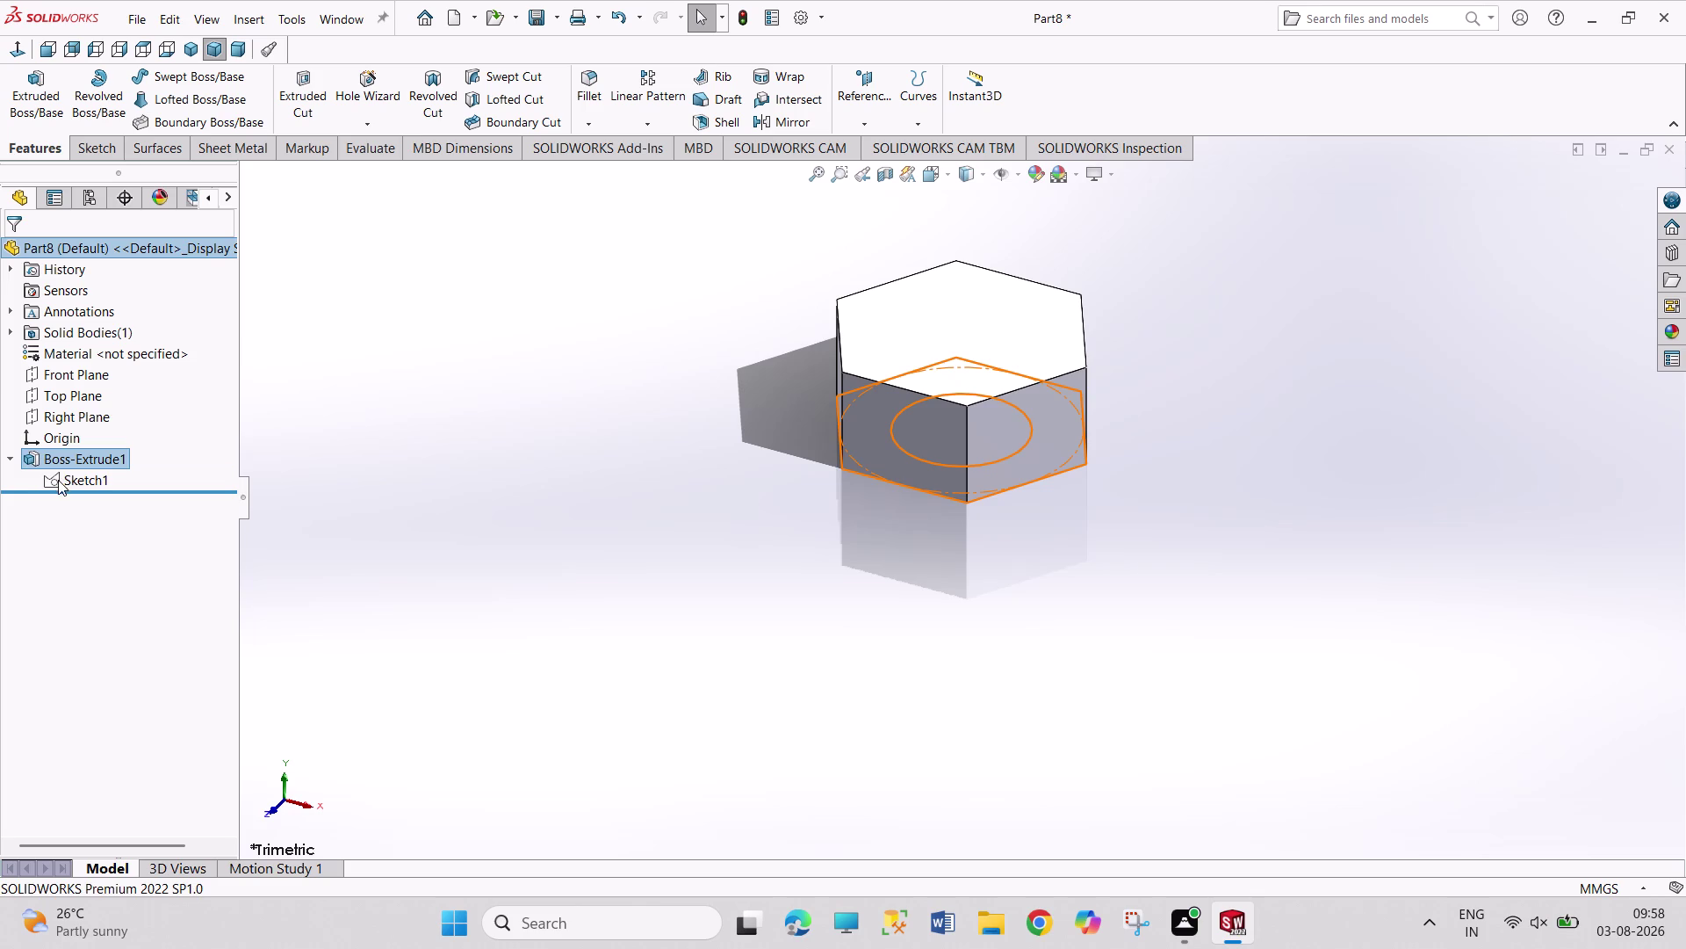
click(50, 101)
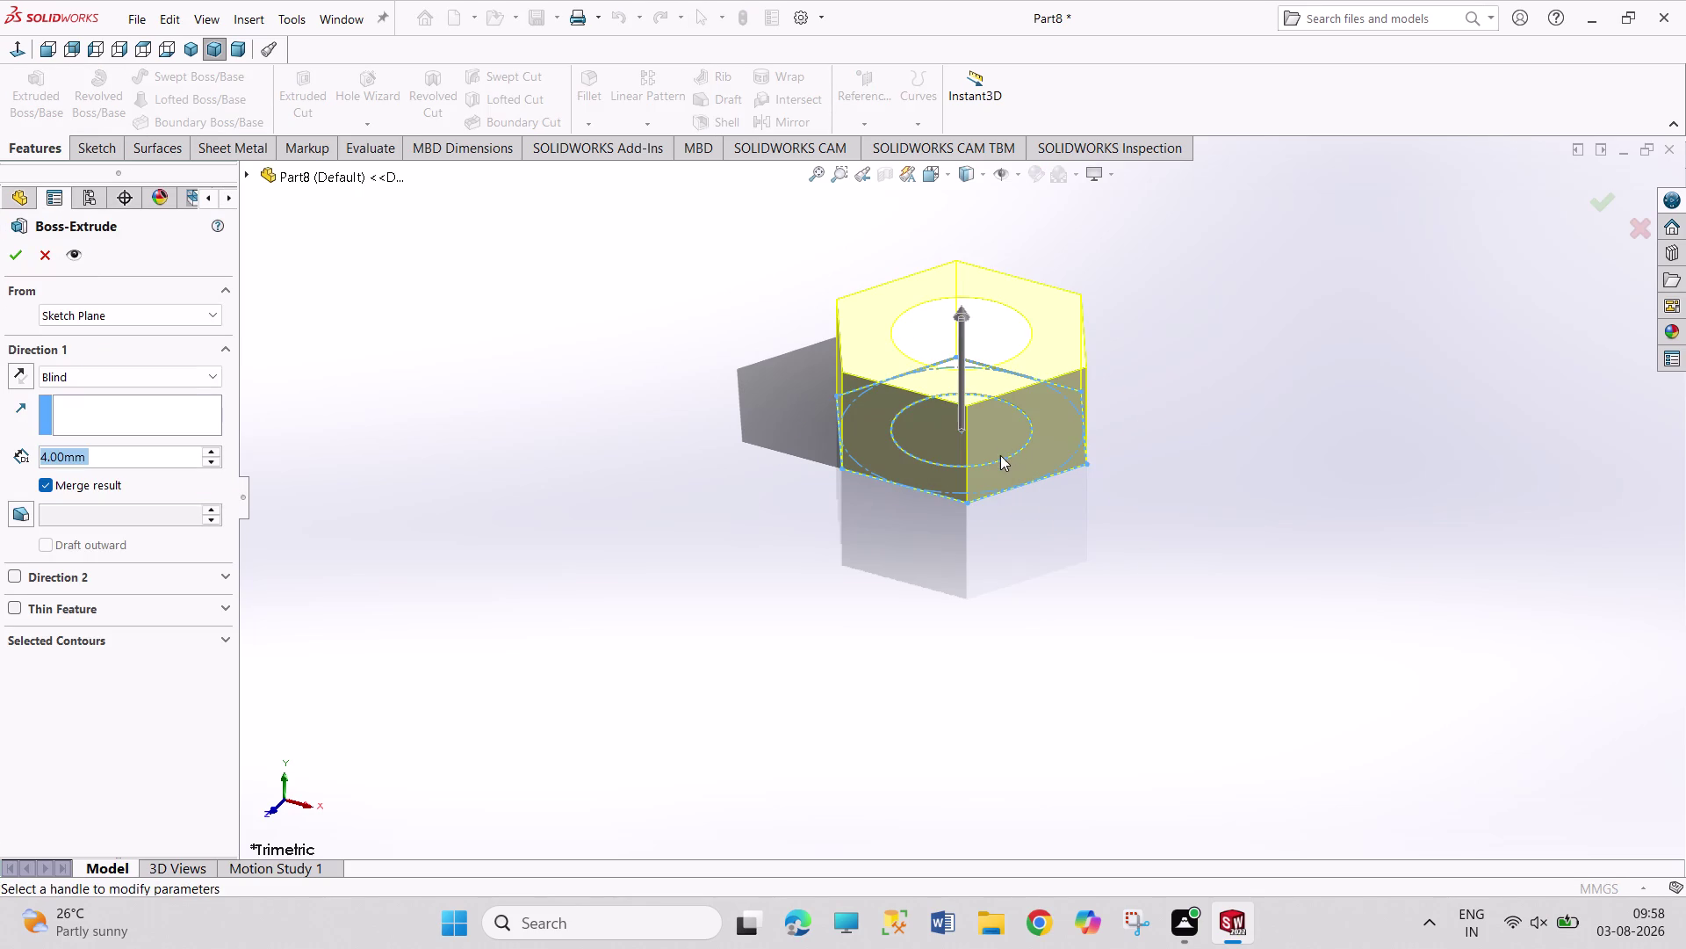
click(112, 649)
click(162, 631)
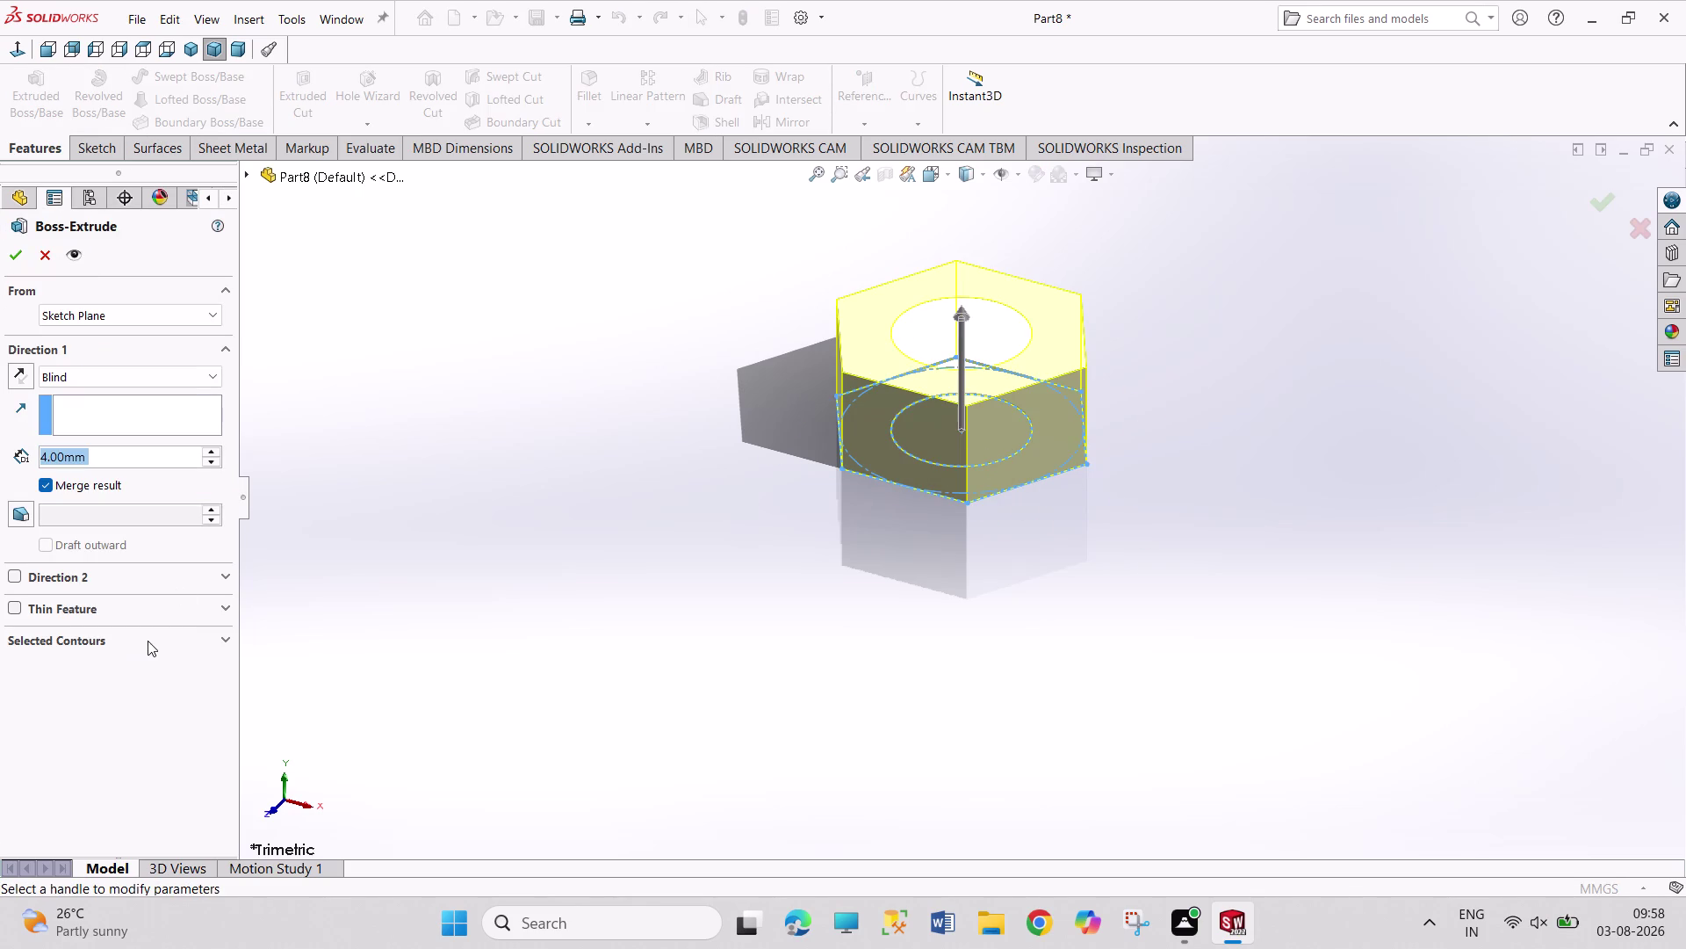
click(149, 643)
right_click(152, 662)
click(187, 669)
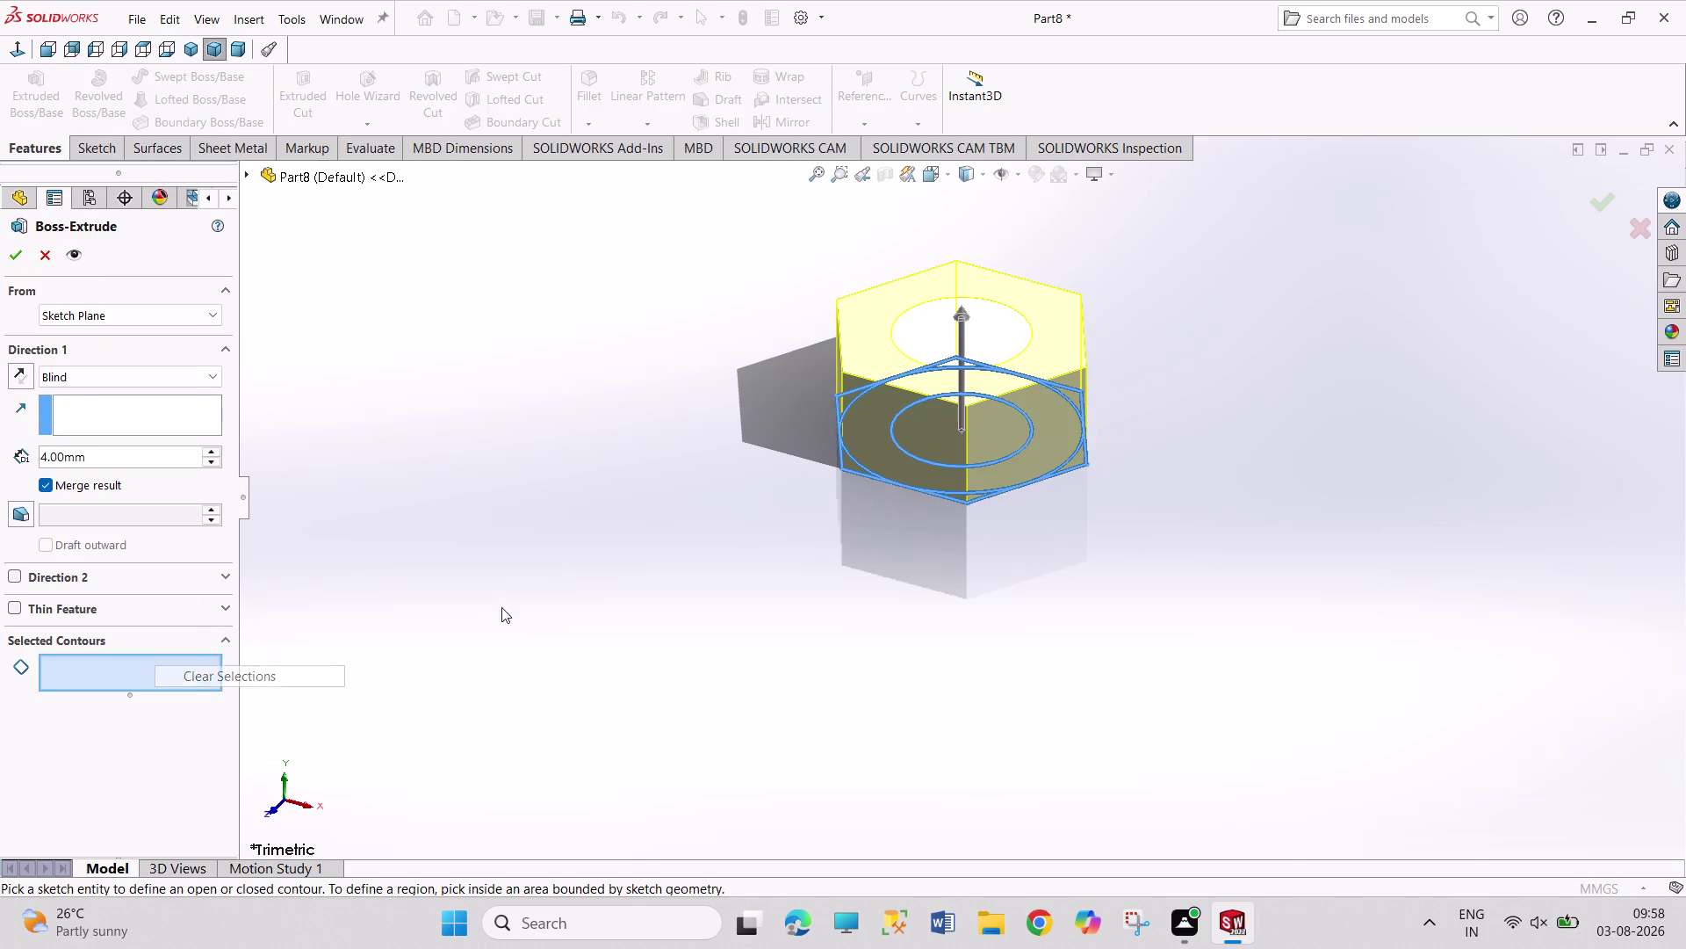
click(991, 463)
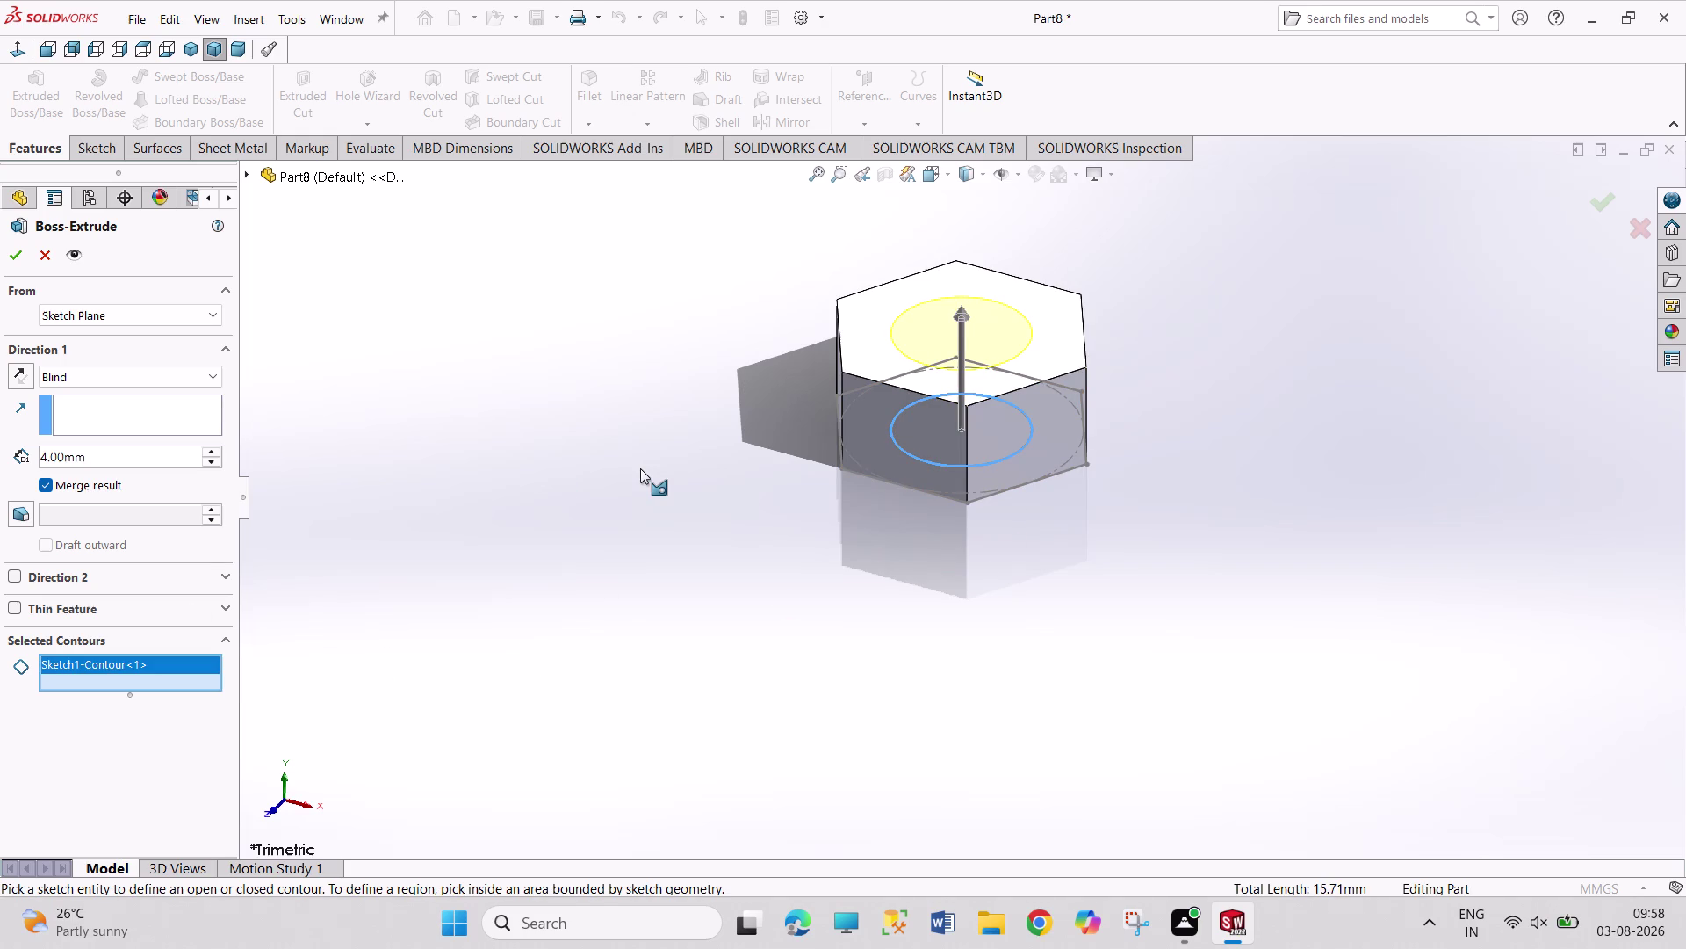
Extrude the circle 9 mm downward as the shank and save the part.
click(23, 373)
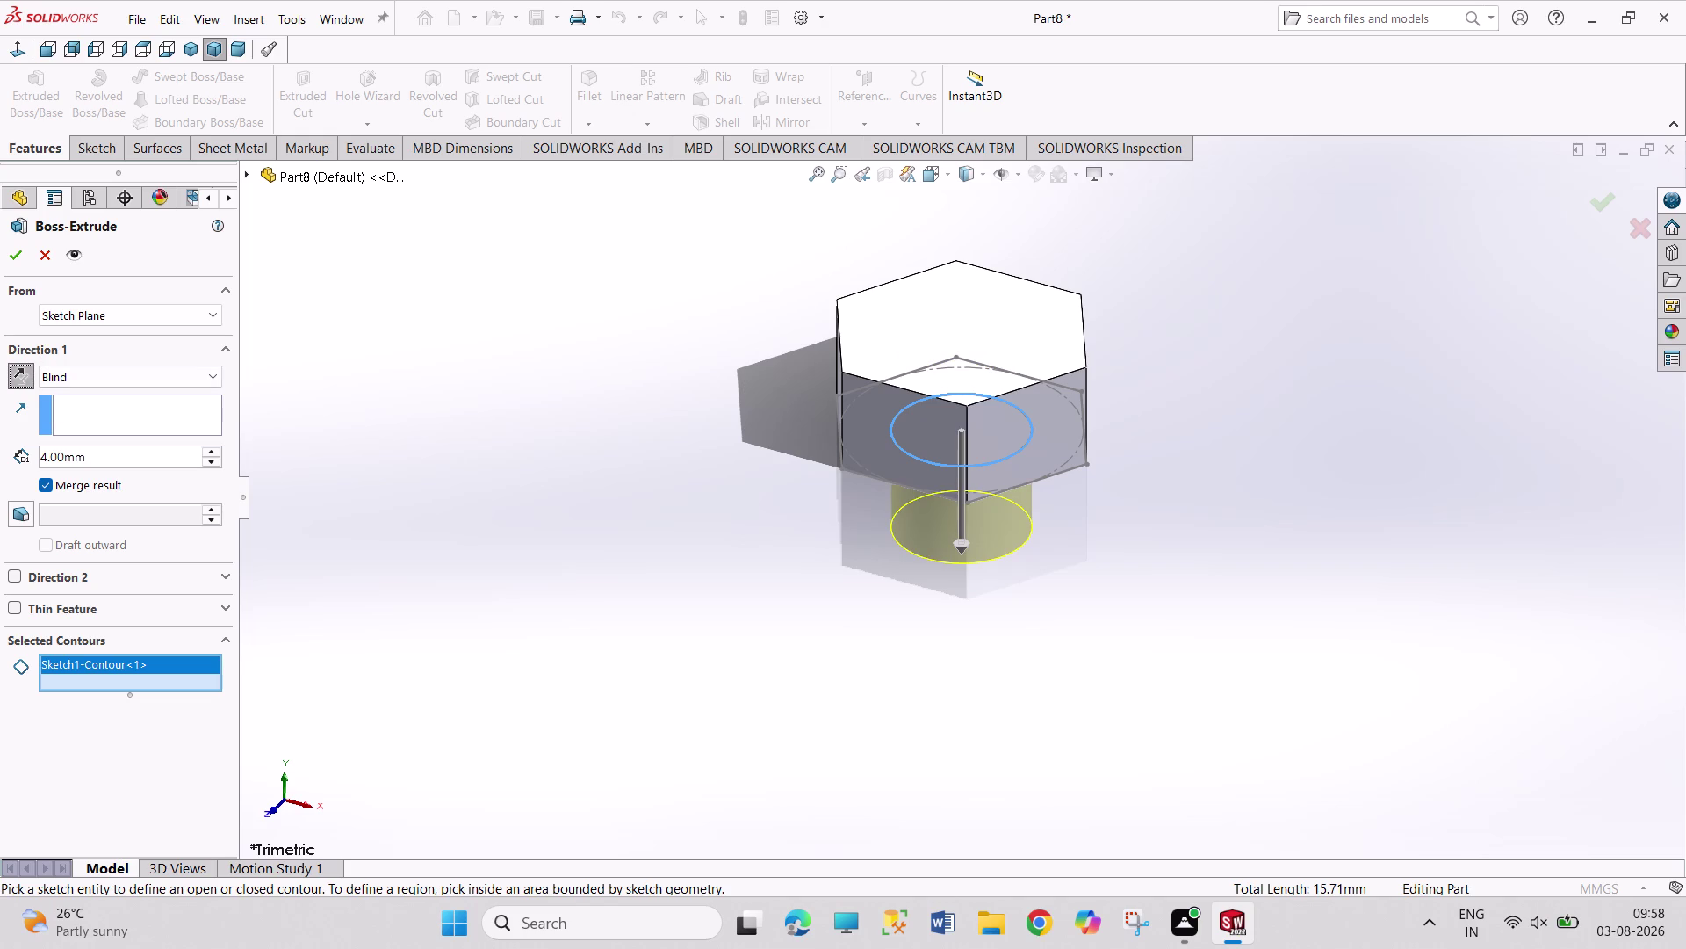
drag(47, 455, 21, 458)
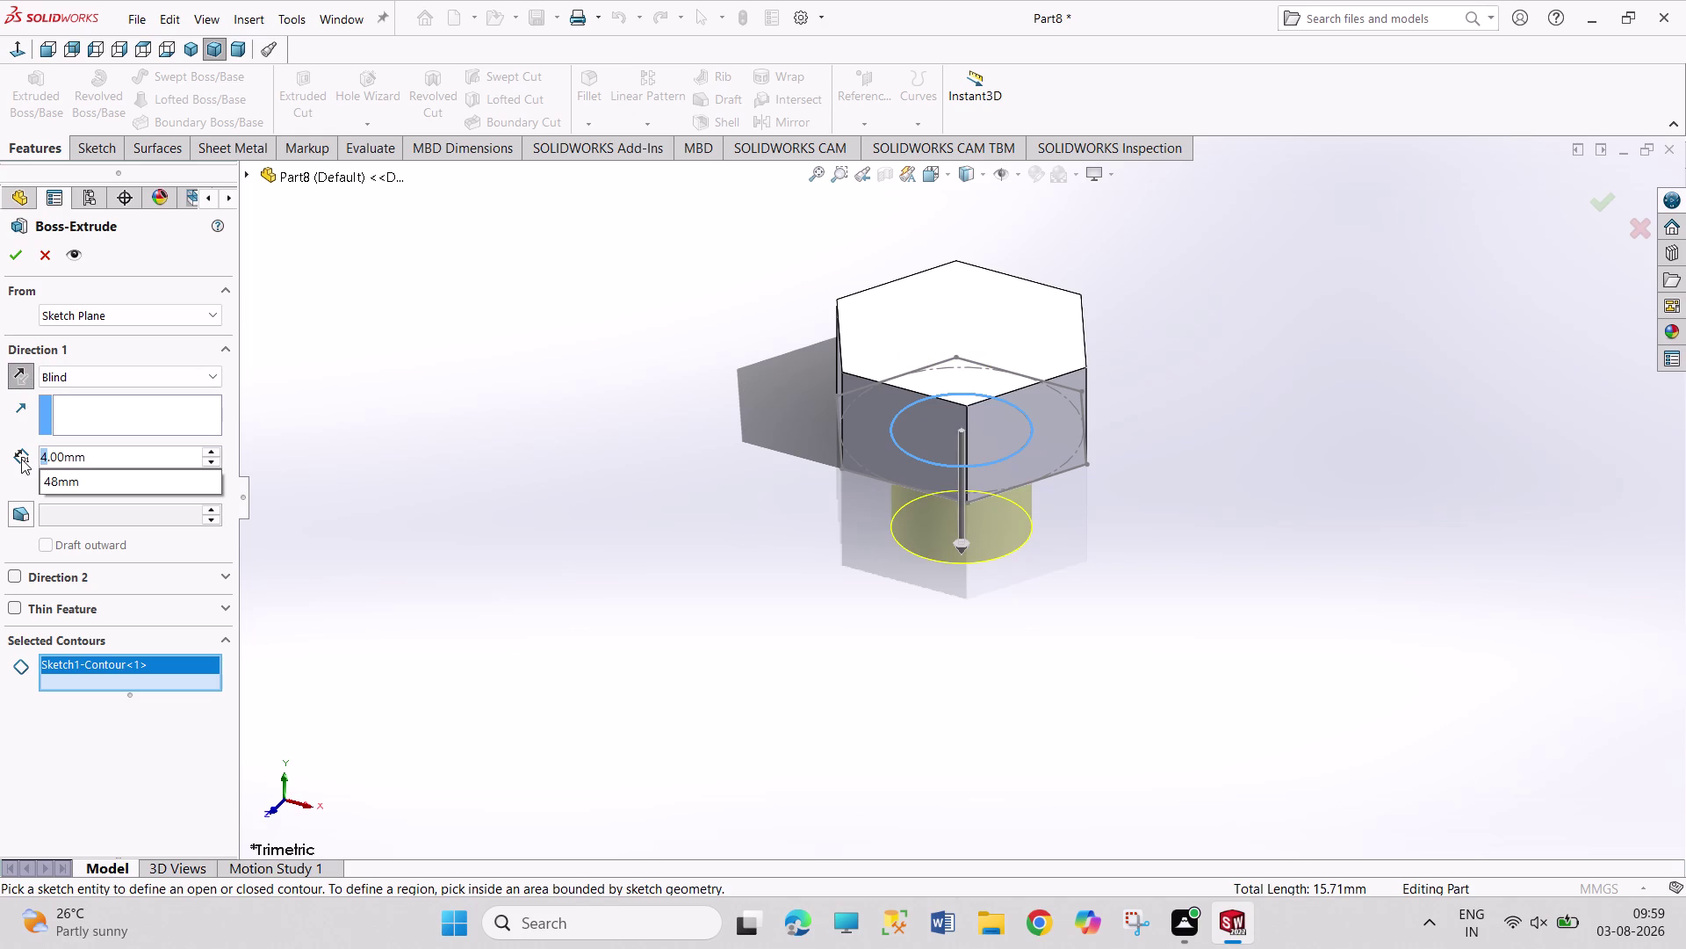
key(9)
key(Return)
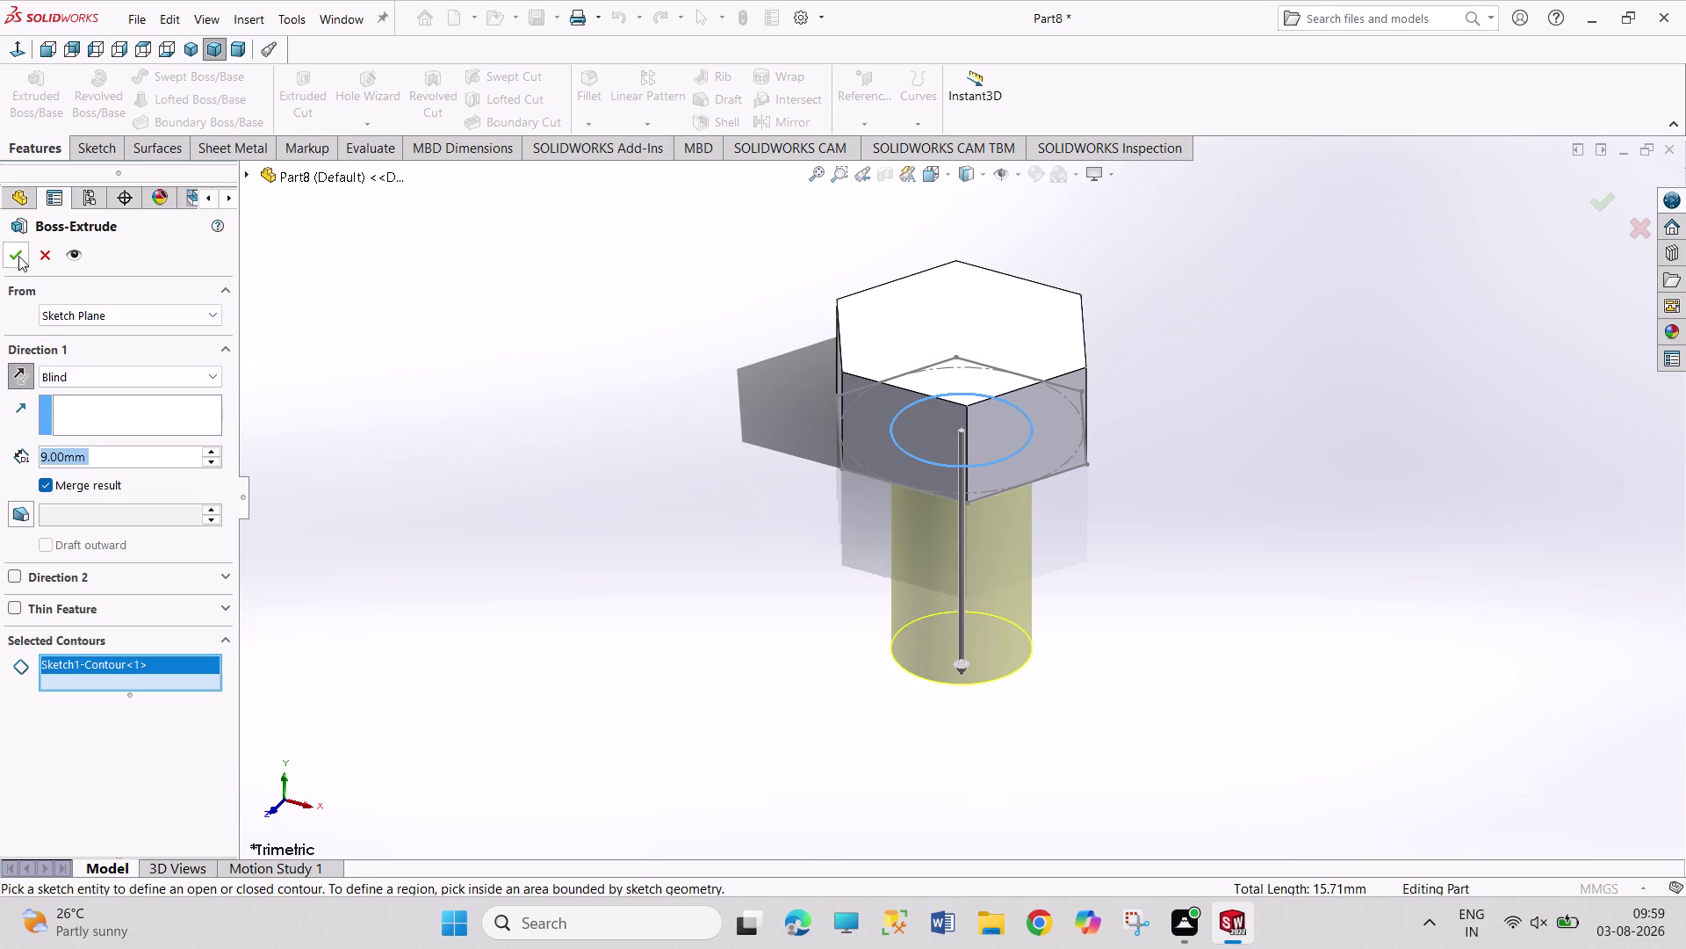
click(17, 255)
click(551, 363)
key(ctrl+s)
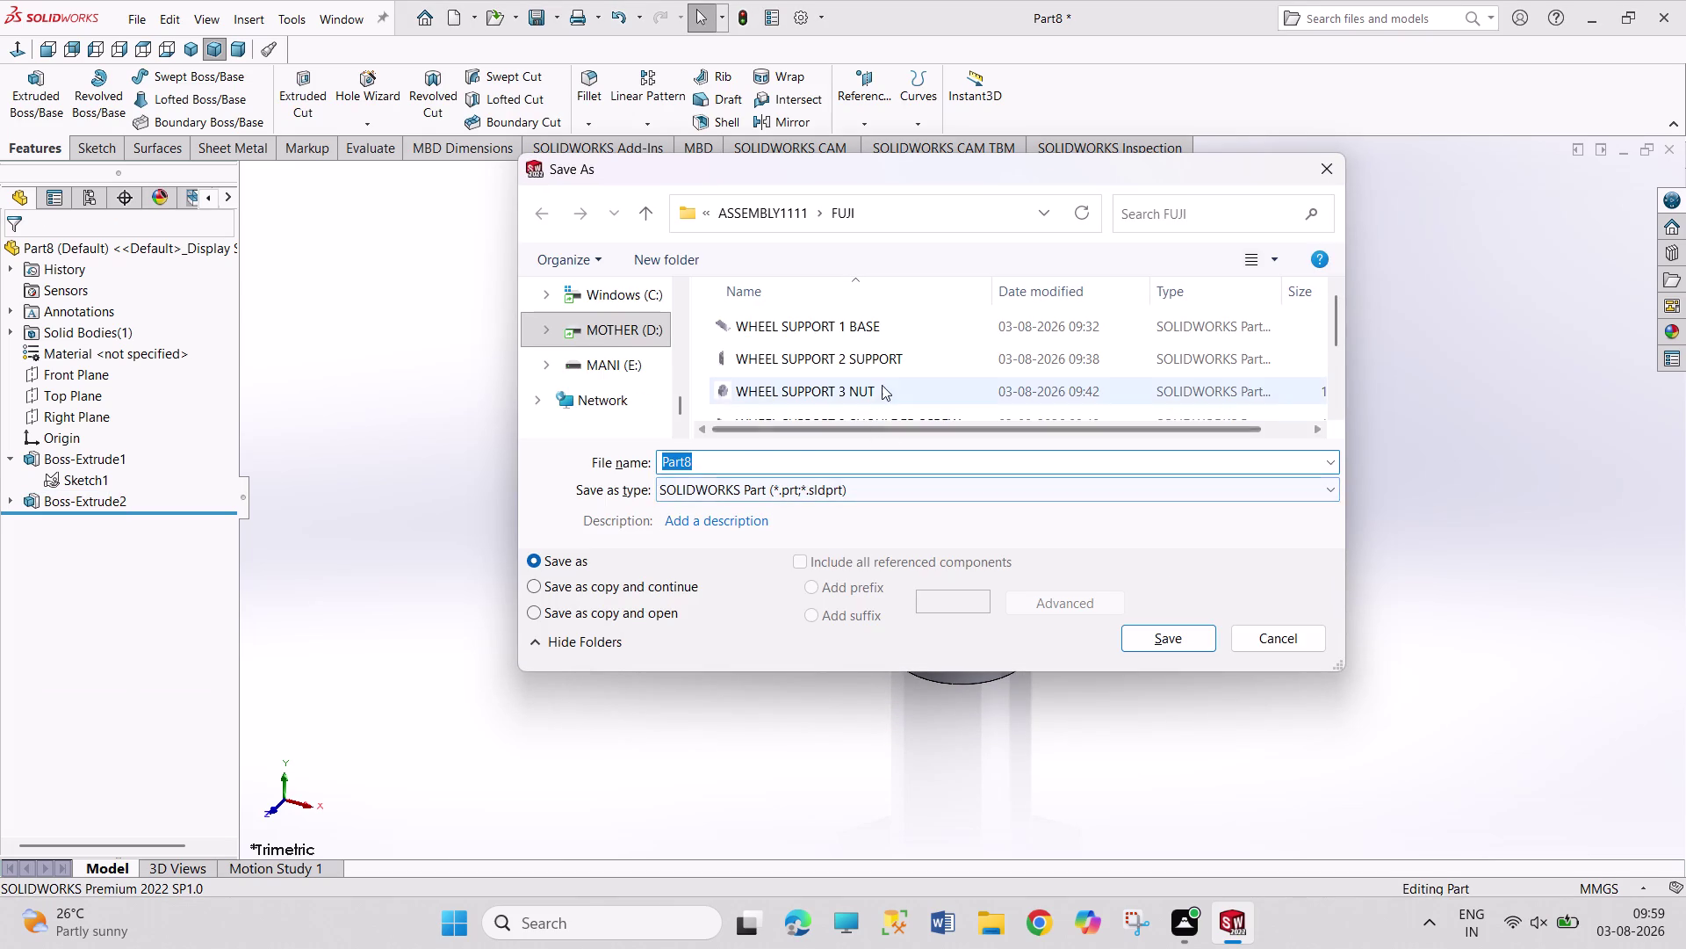
Save the bolt part as 'WHEEL SUPPORT 8 BOLT'.
click(881, 383)
click(770, 463)
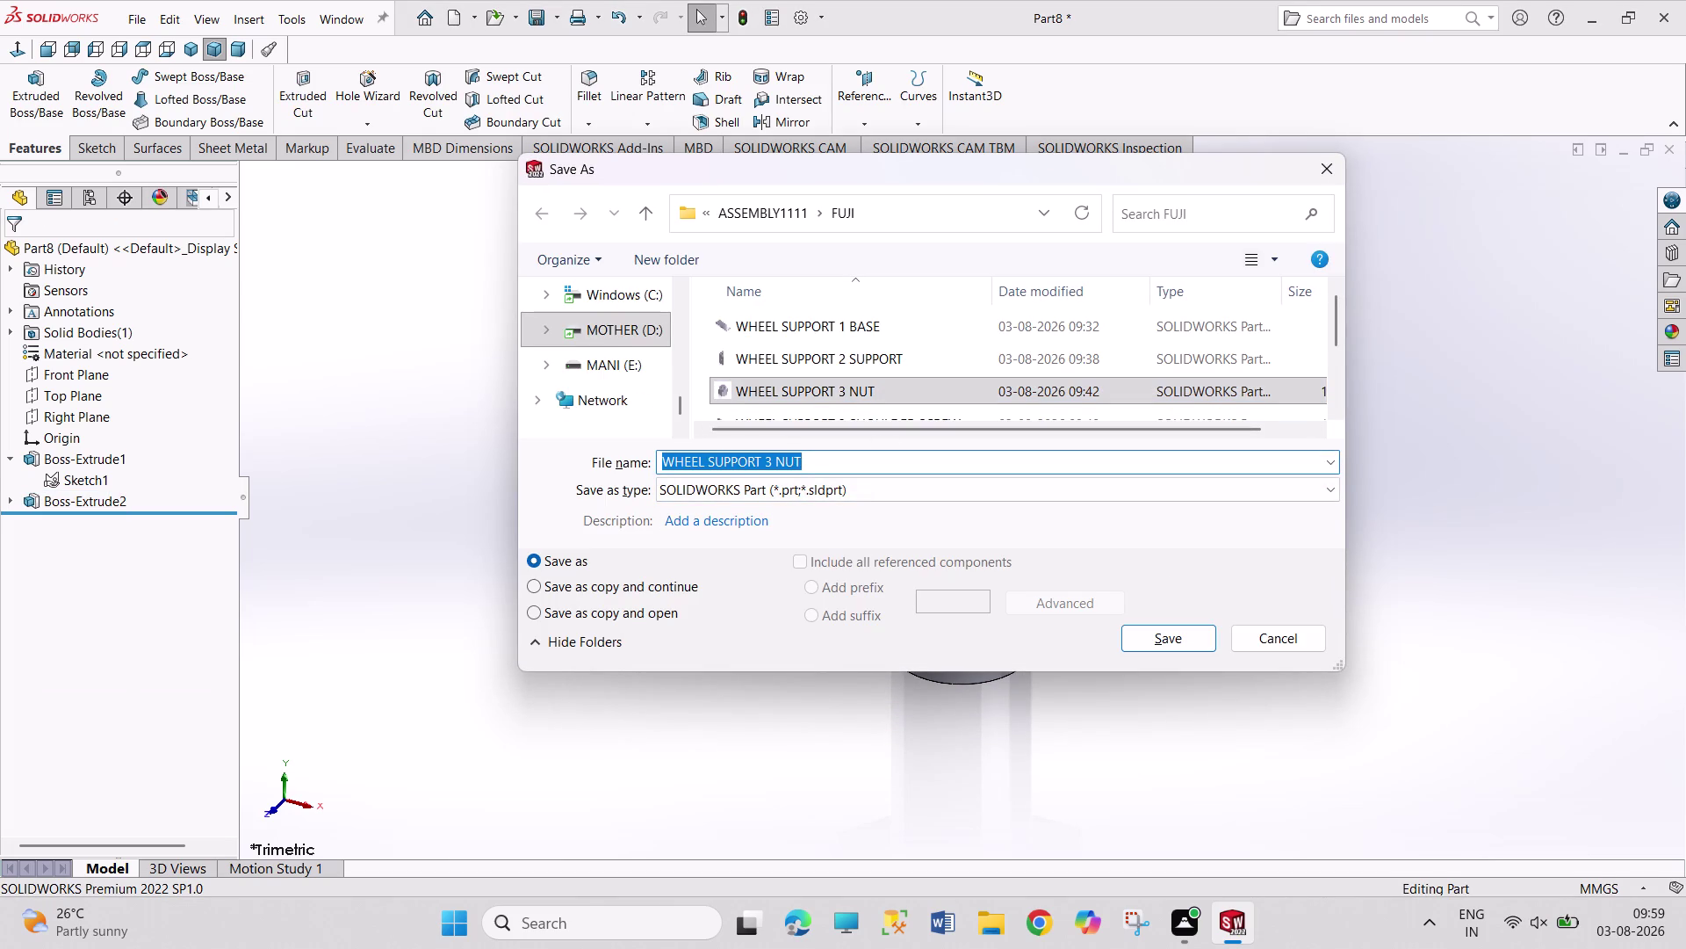
drag(774, 462, 764, 458)
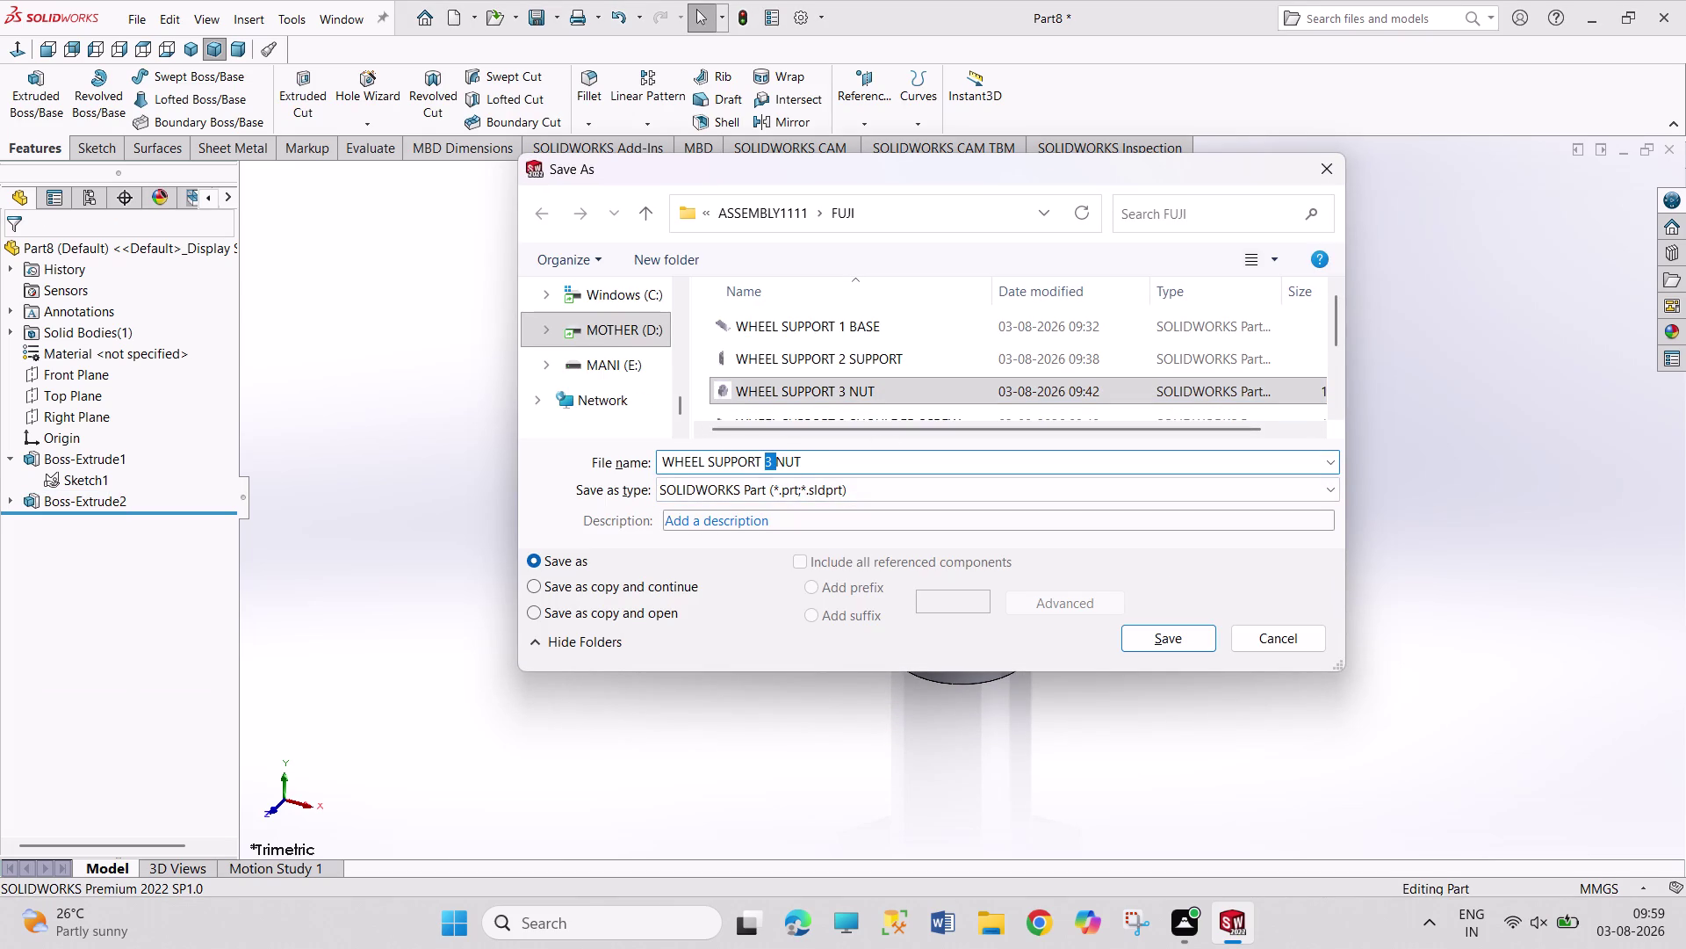
key(8)
key(space)
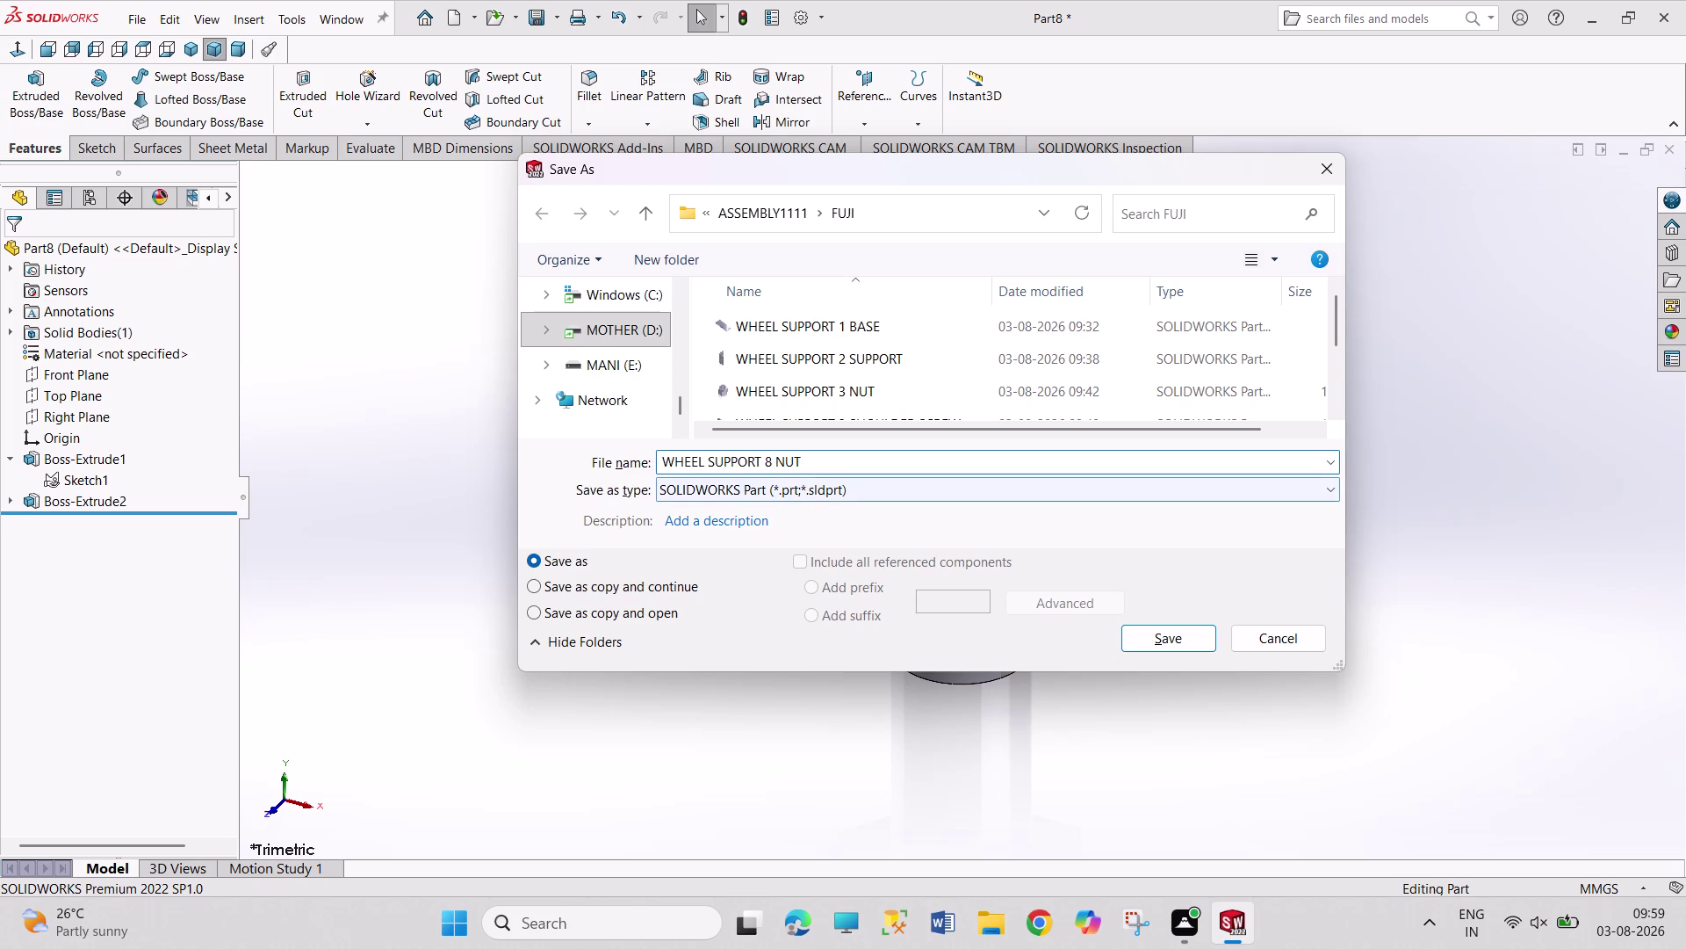
click(807, 460)
key(BackSpace)
key(BackSpace)
key(BackSpace)
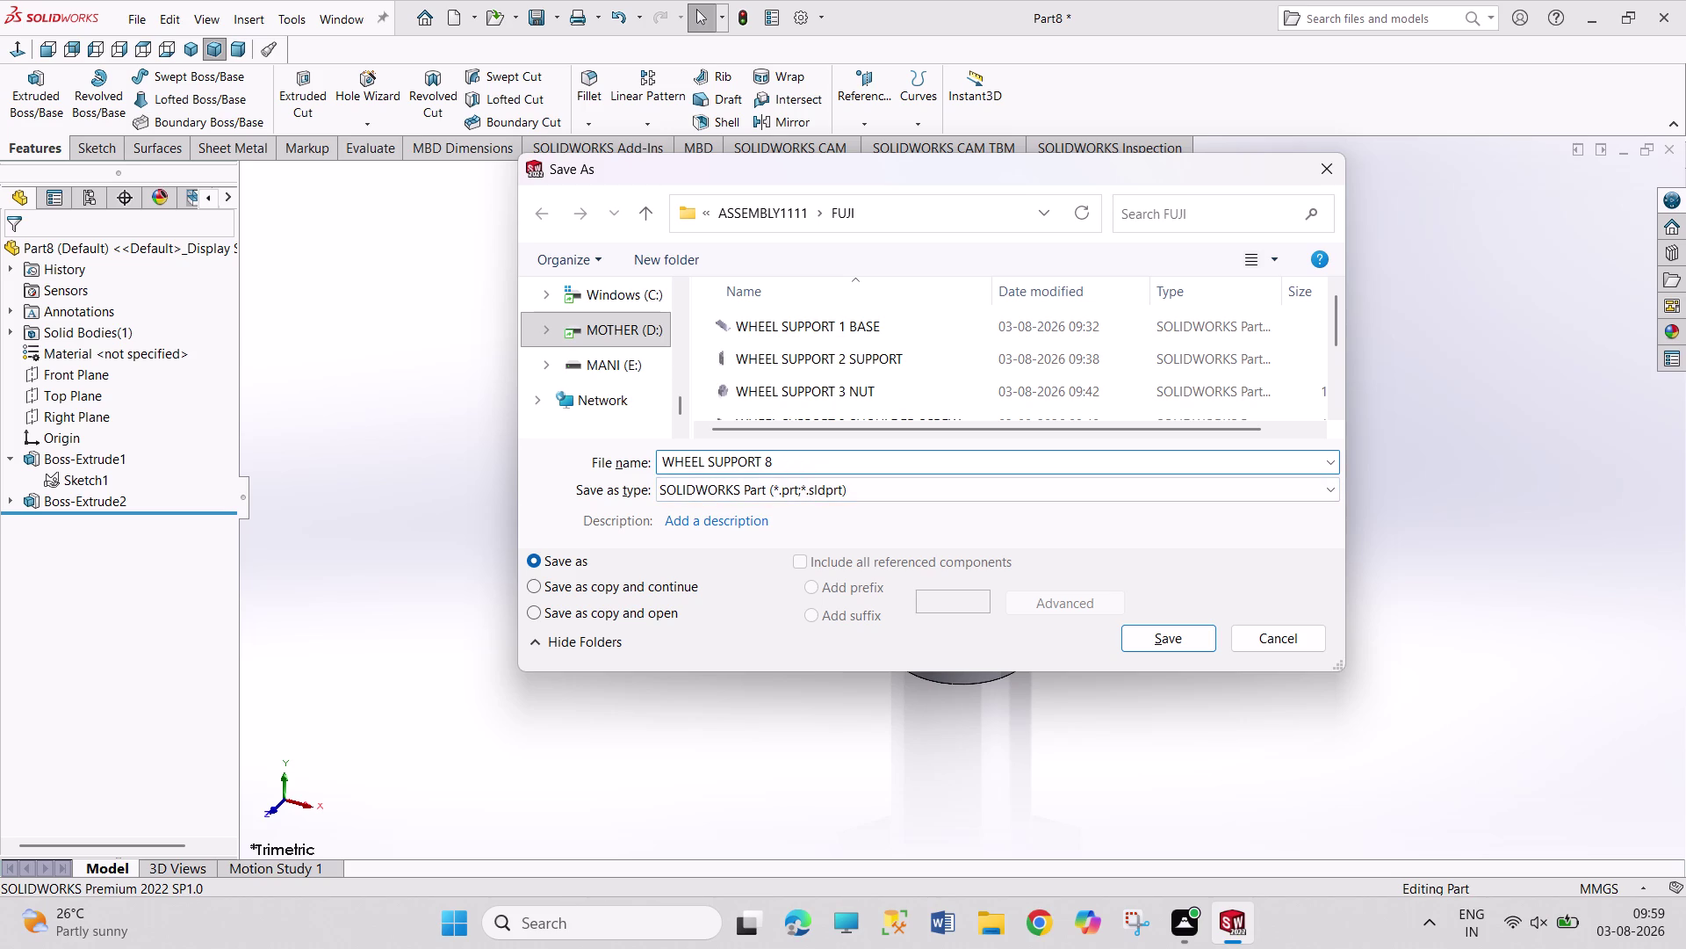
text(BO)
text(LT)
key(Return)
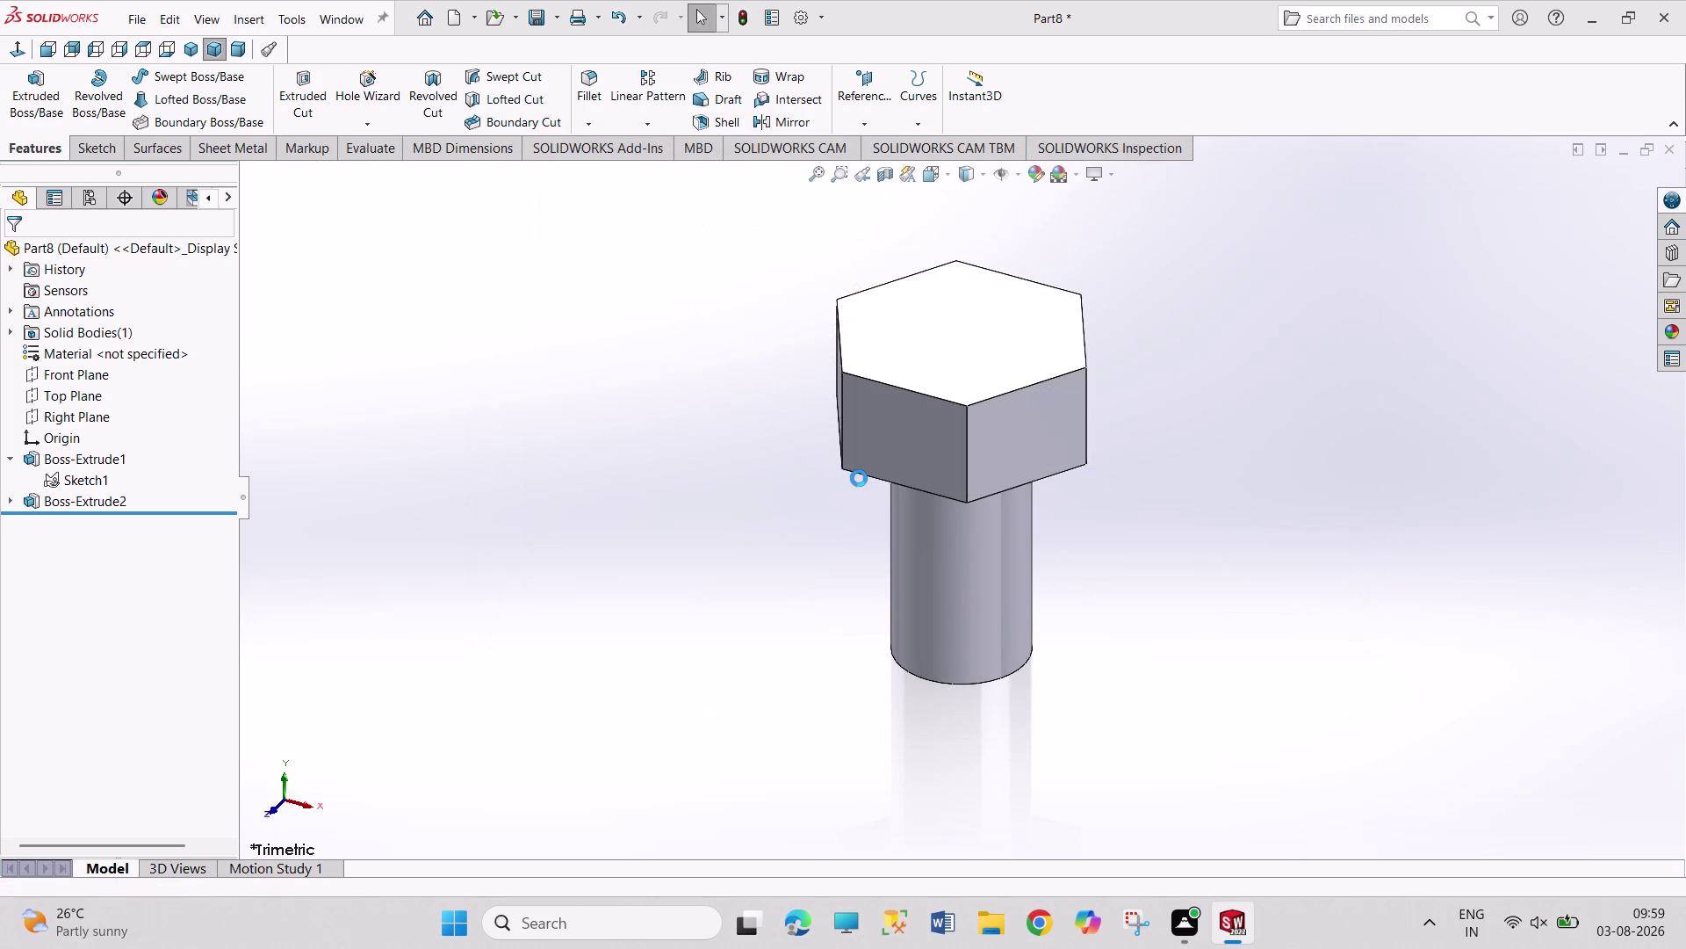
key(ctrl+n)
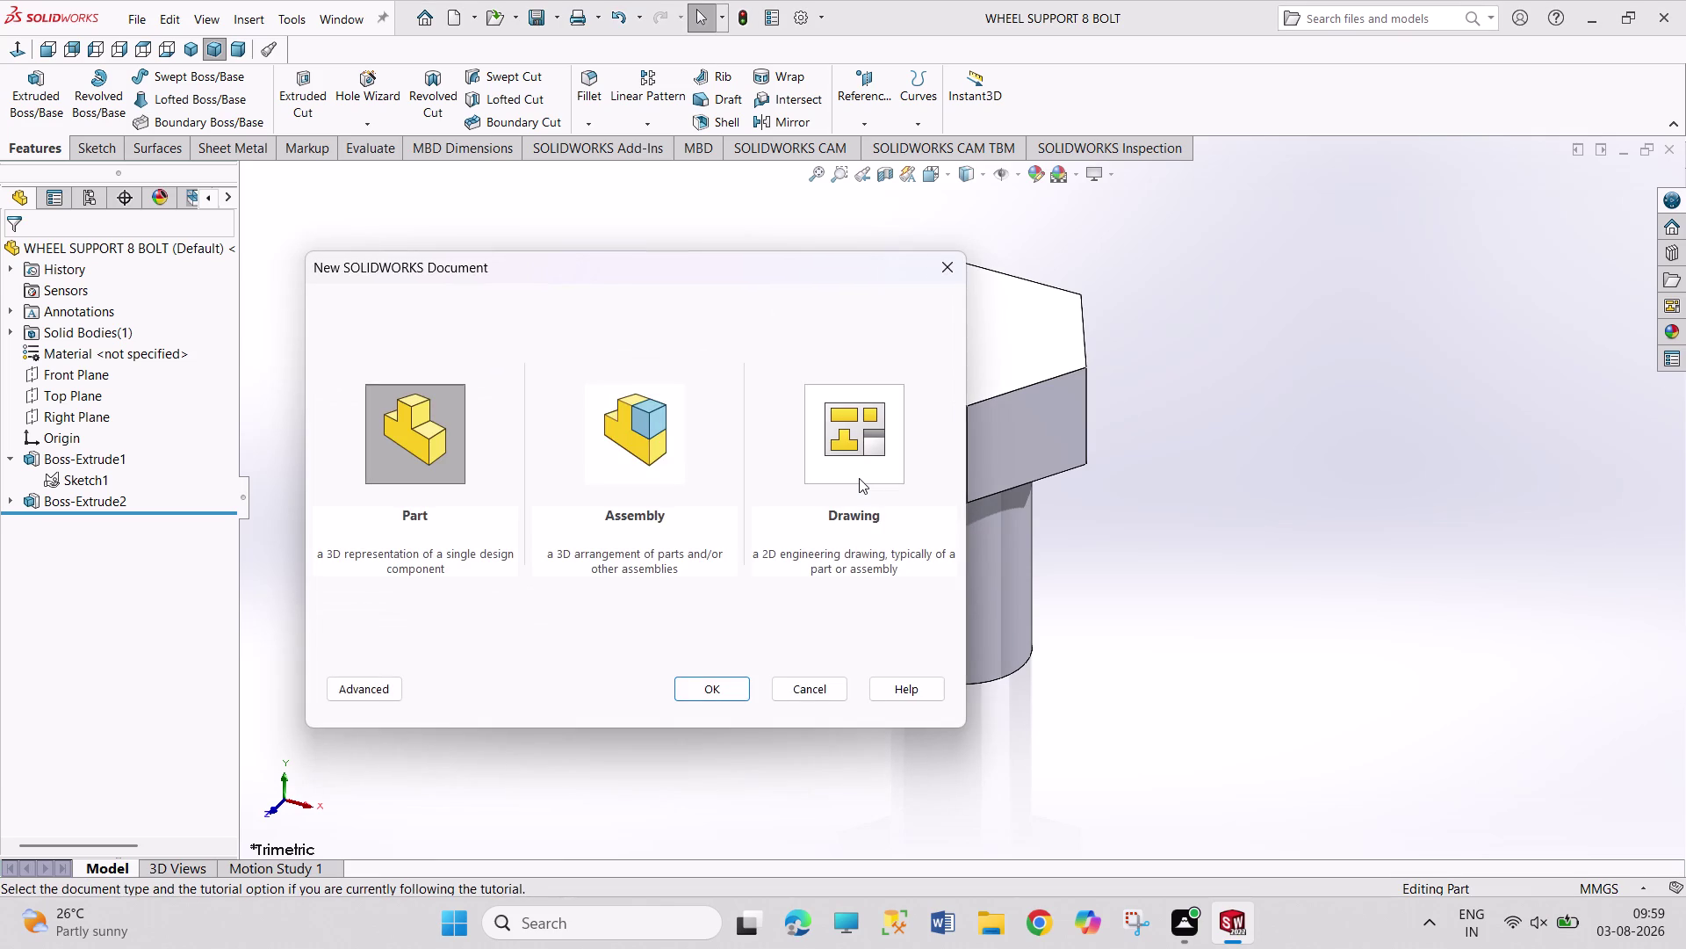
Create a new assembly and place WHEEL SUPPORT 1 BASE at the origin.
key(Right)
key(Return)
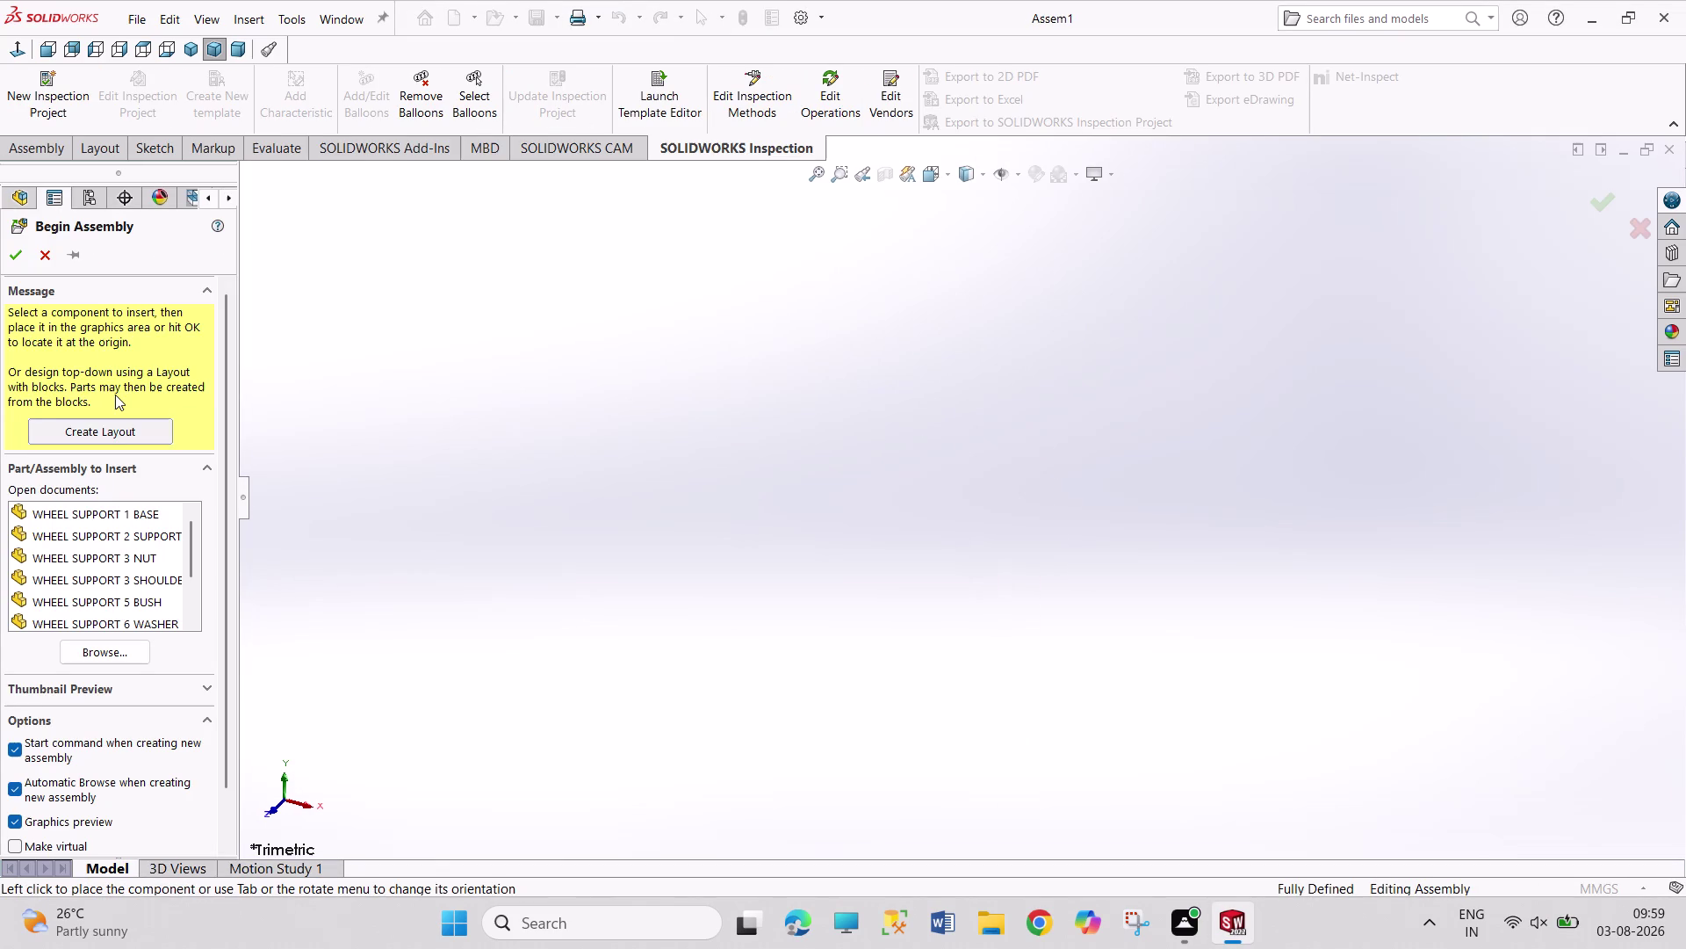
click(120, 516)
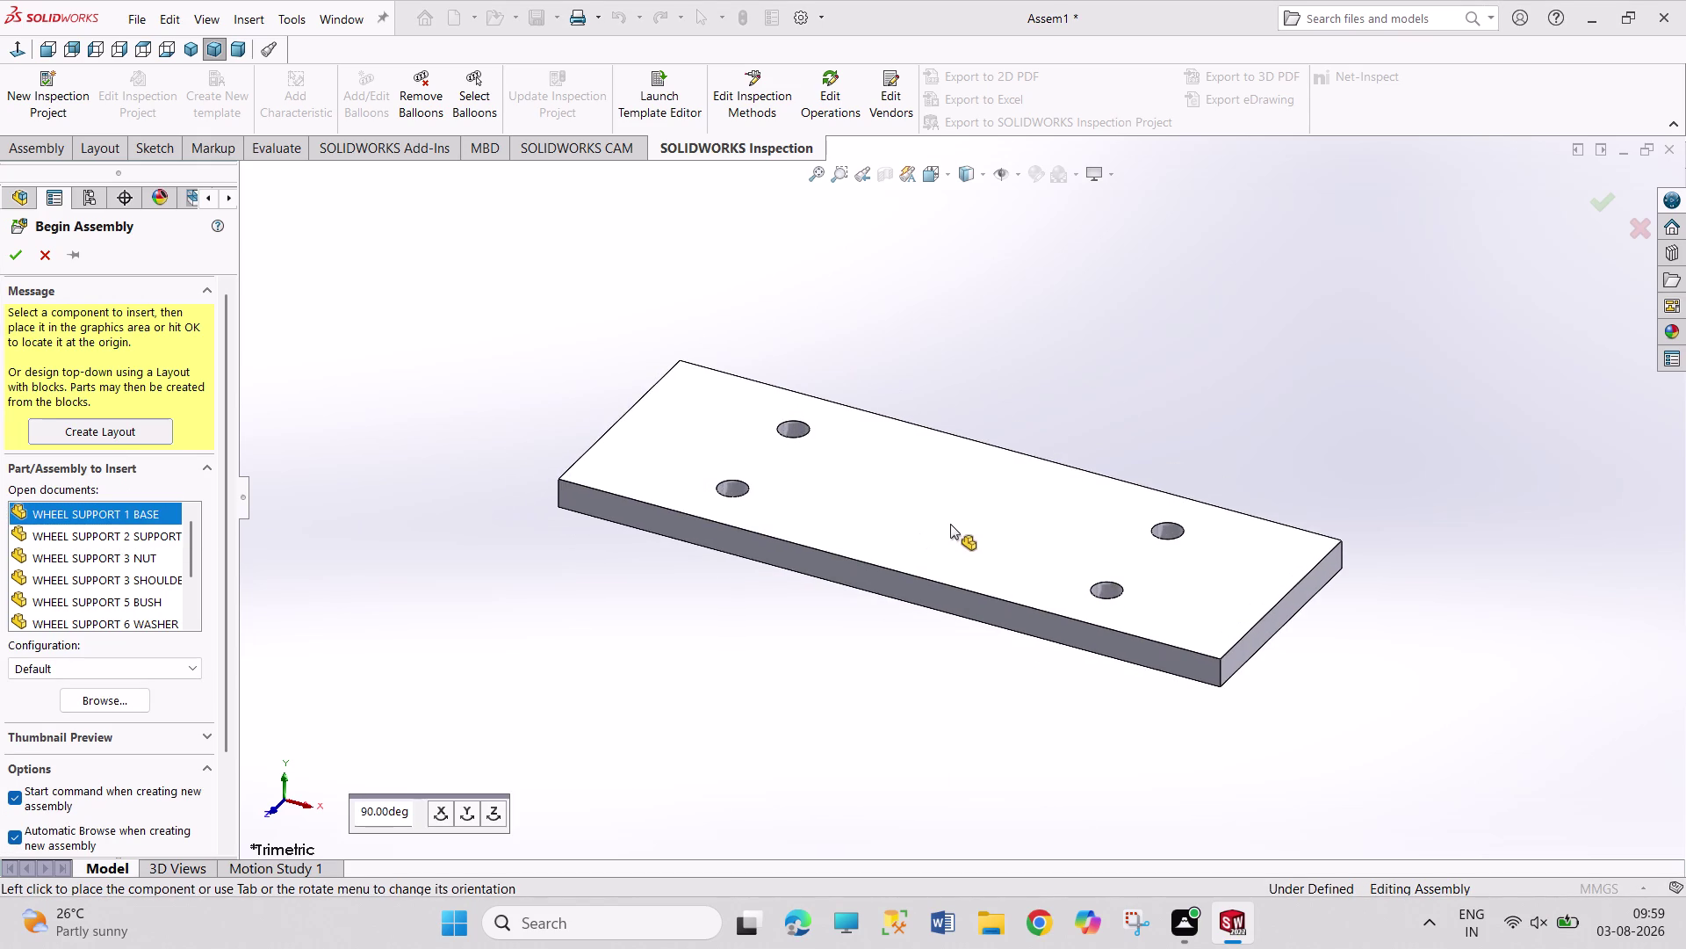
click(950, 524)
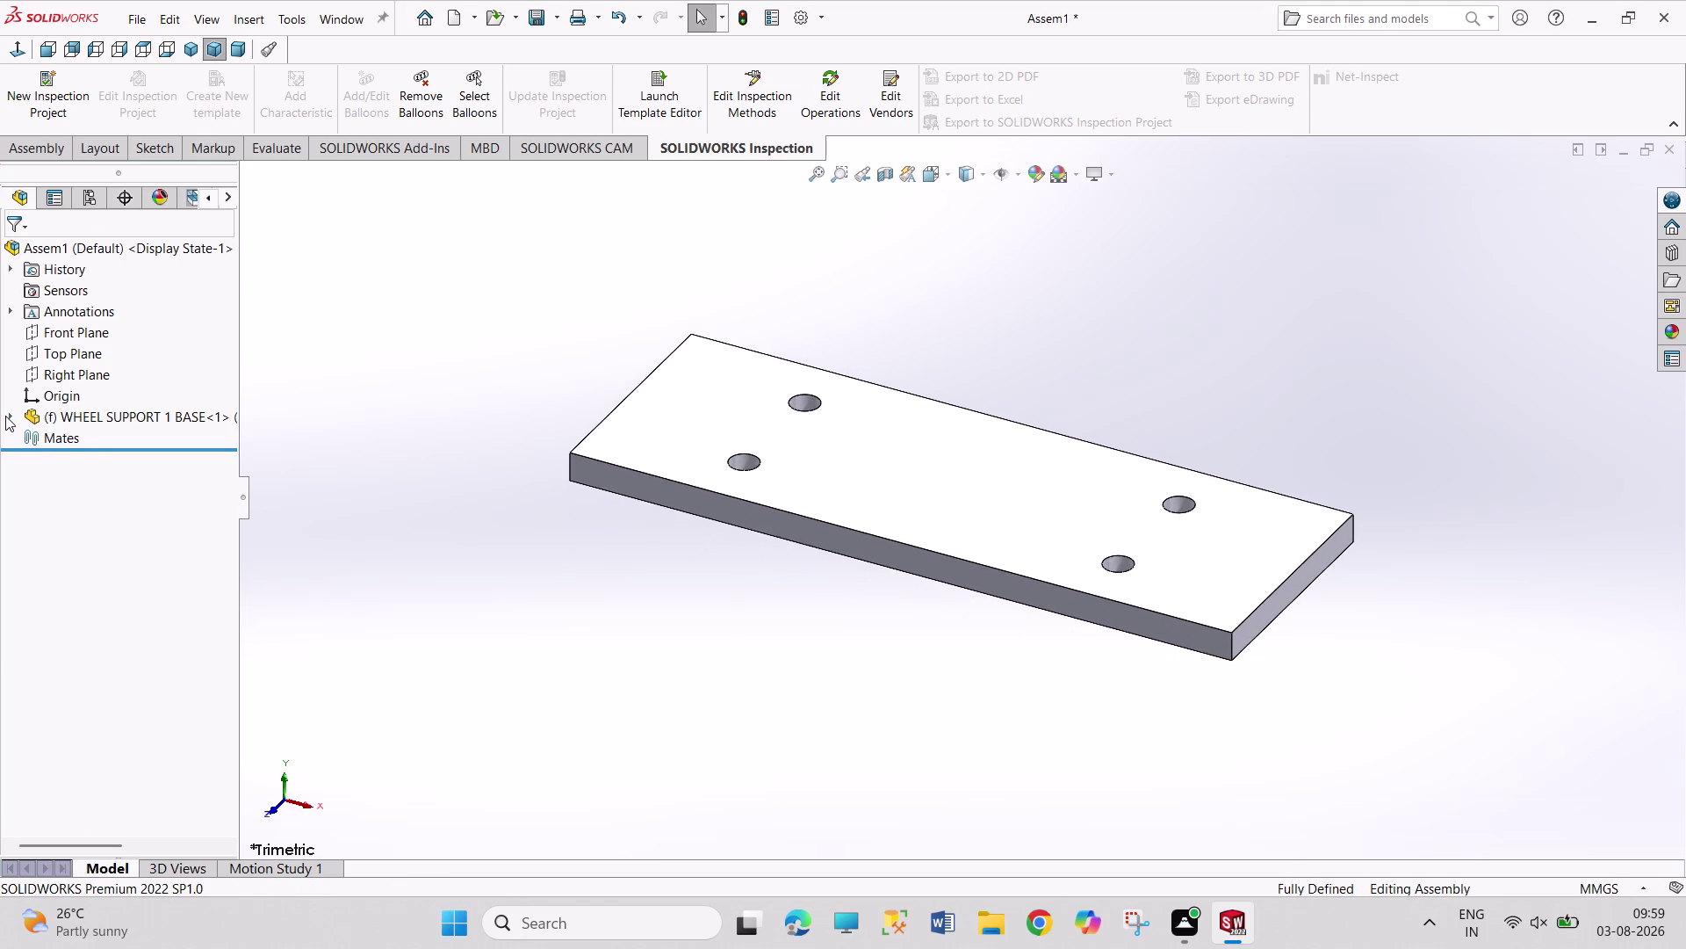
Float the base plate and mate its Front Plane coincident with the assembly's Front Plane.
click(9, 415)
right_click(82, 423)
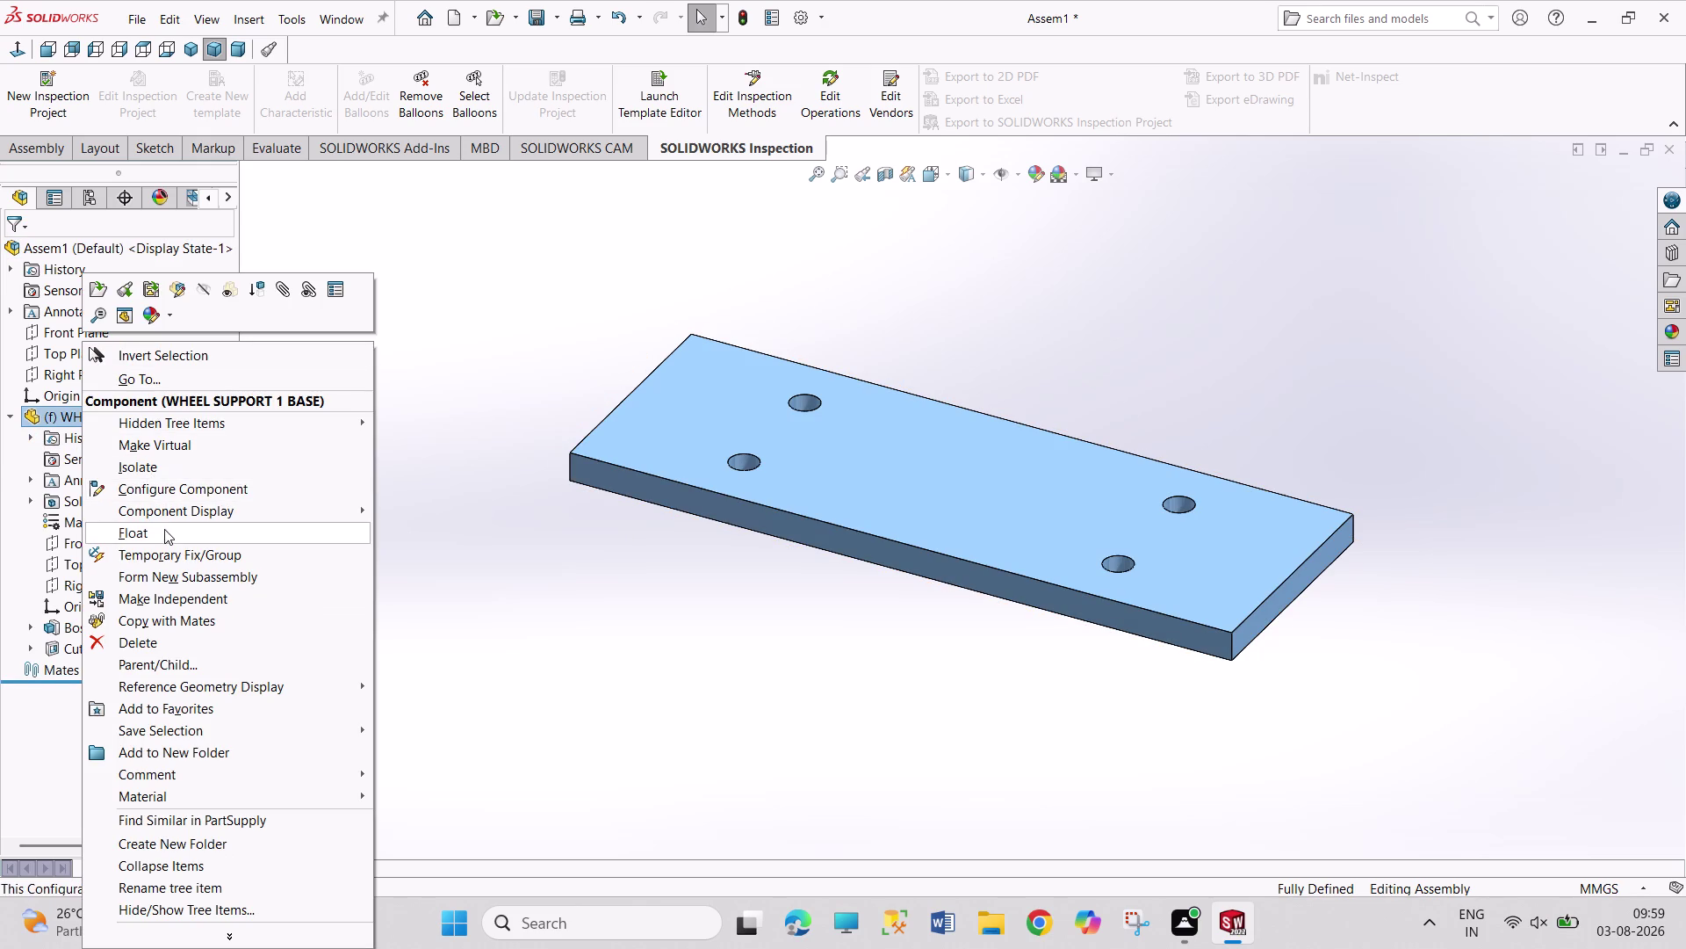
click(164, 531)
click(392, 442)
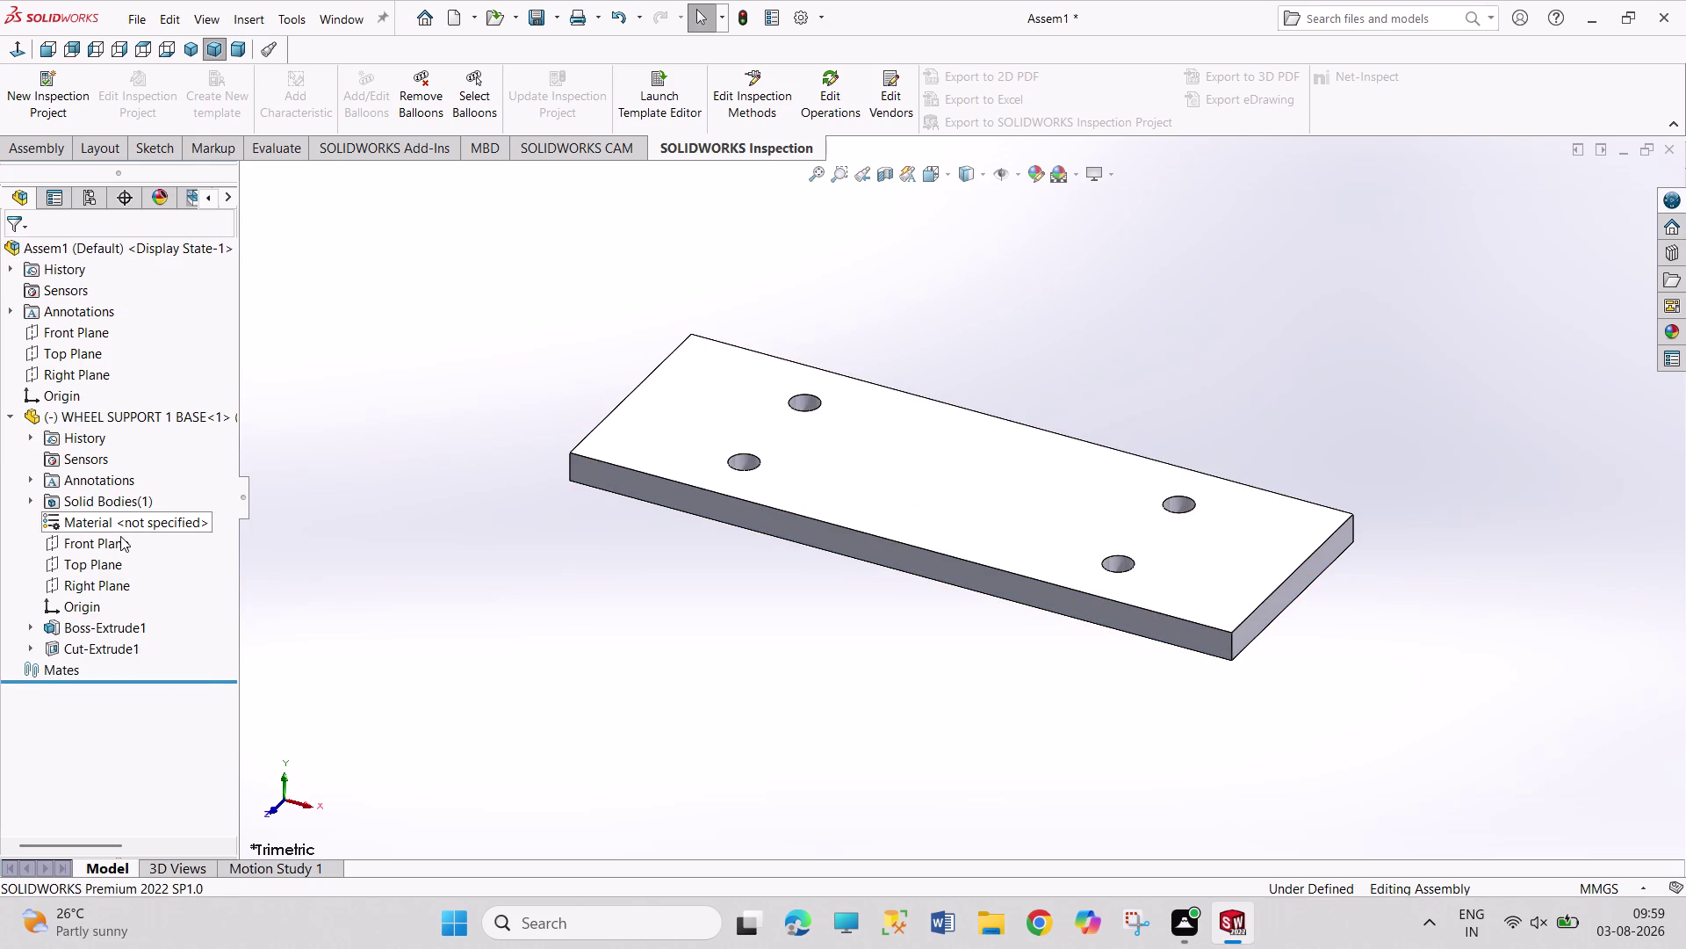
click(120, 536)
click(98, 336)
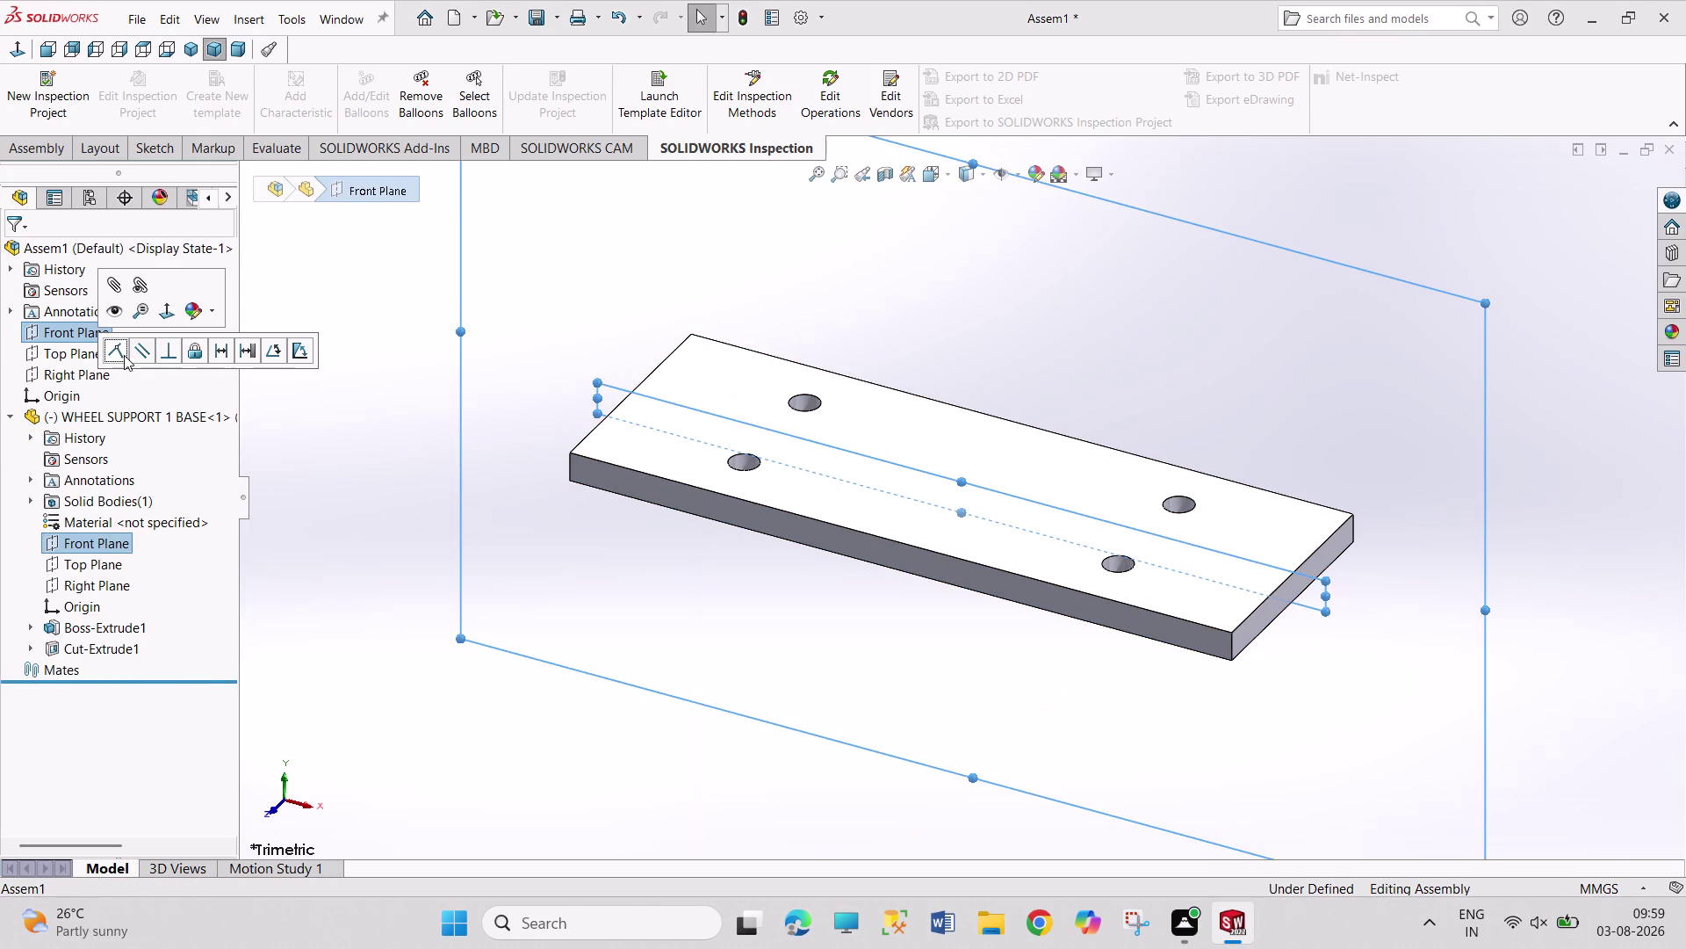
click(124, 354)
Mate the base plate's Top Plane coincident with the assembly's Top Plane.
click(92, 570)
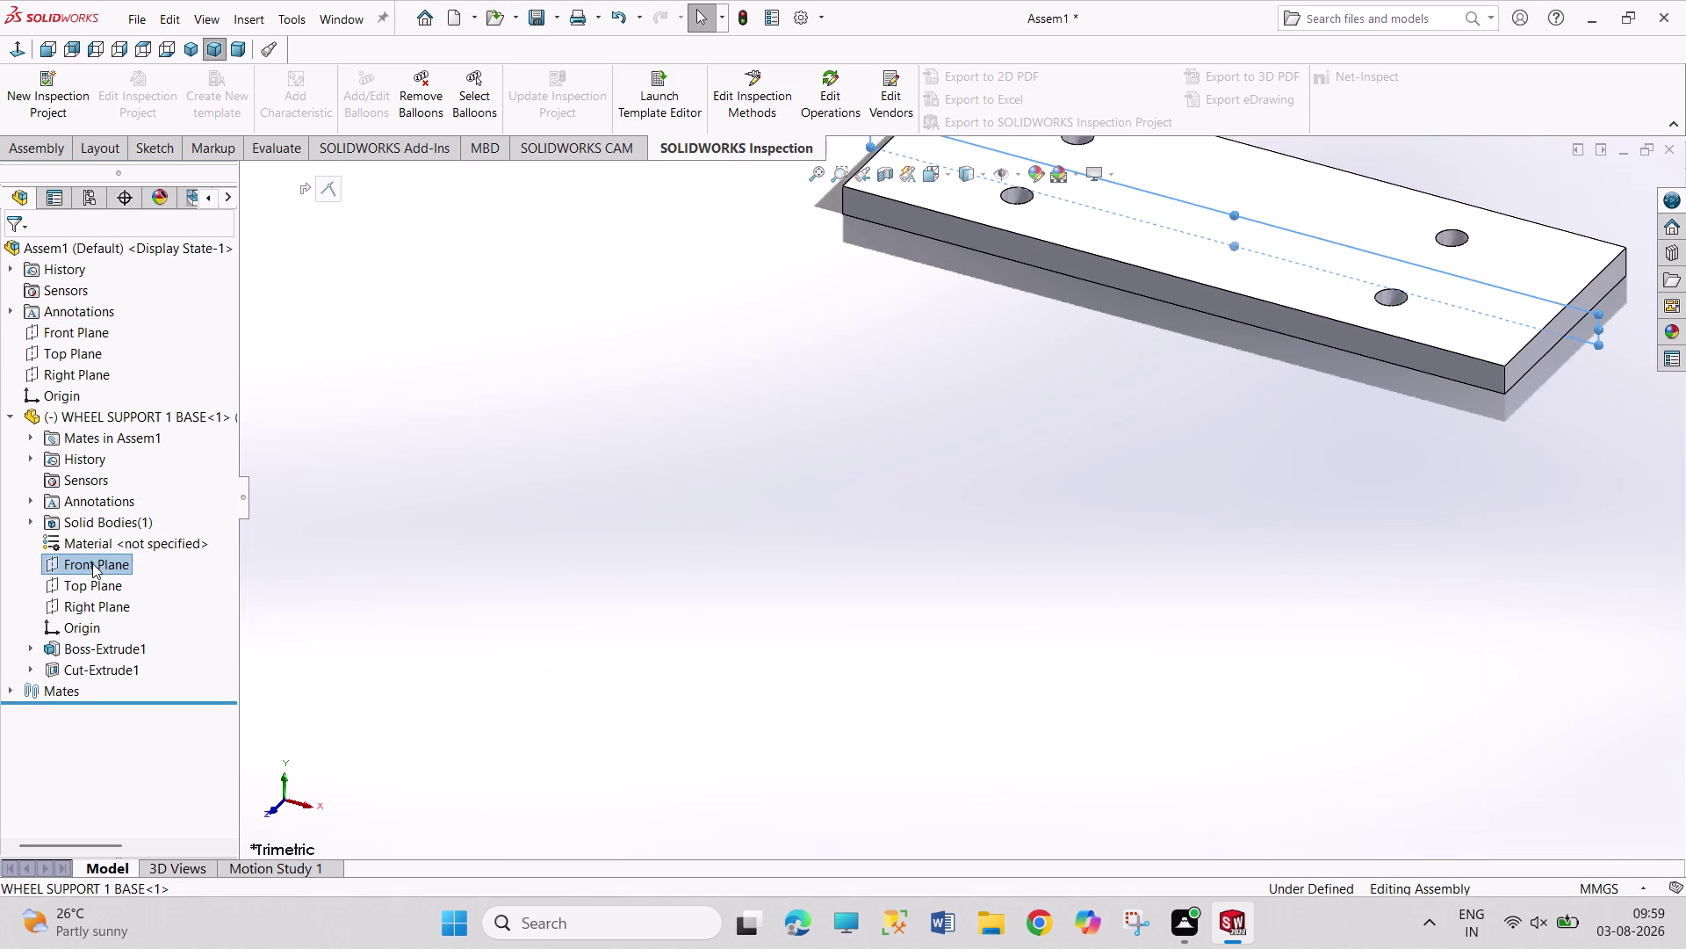
click(98, 587)
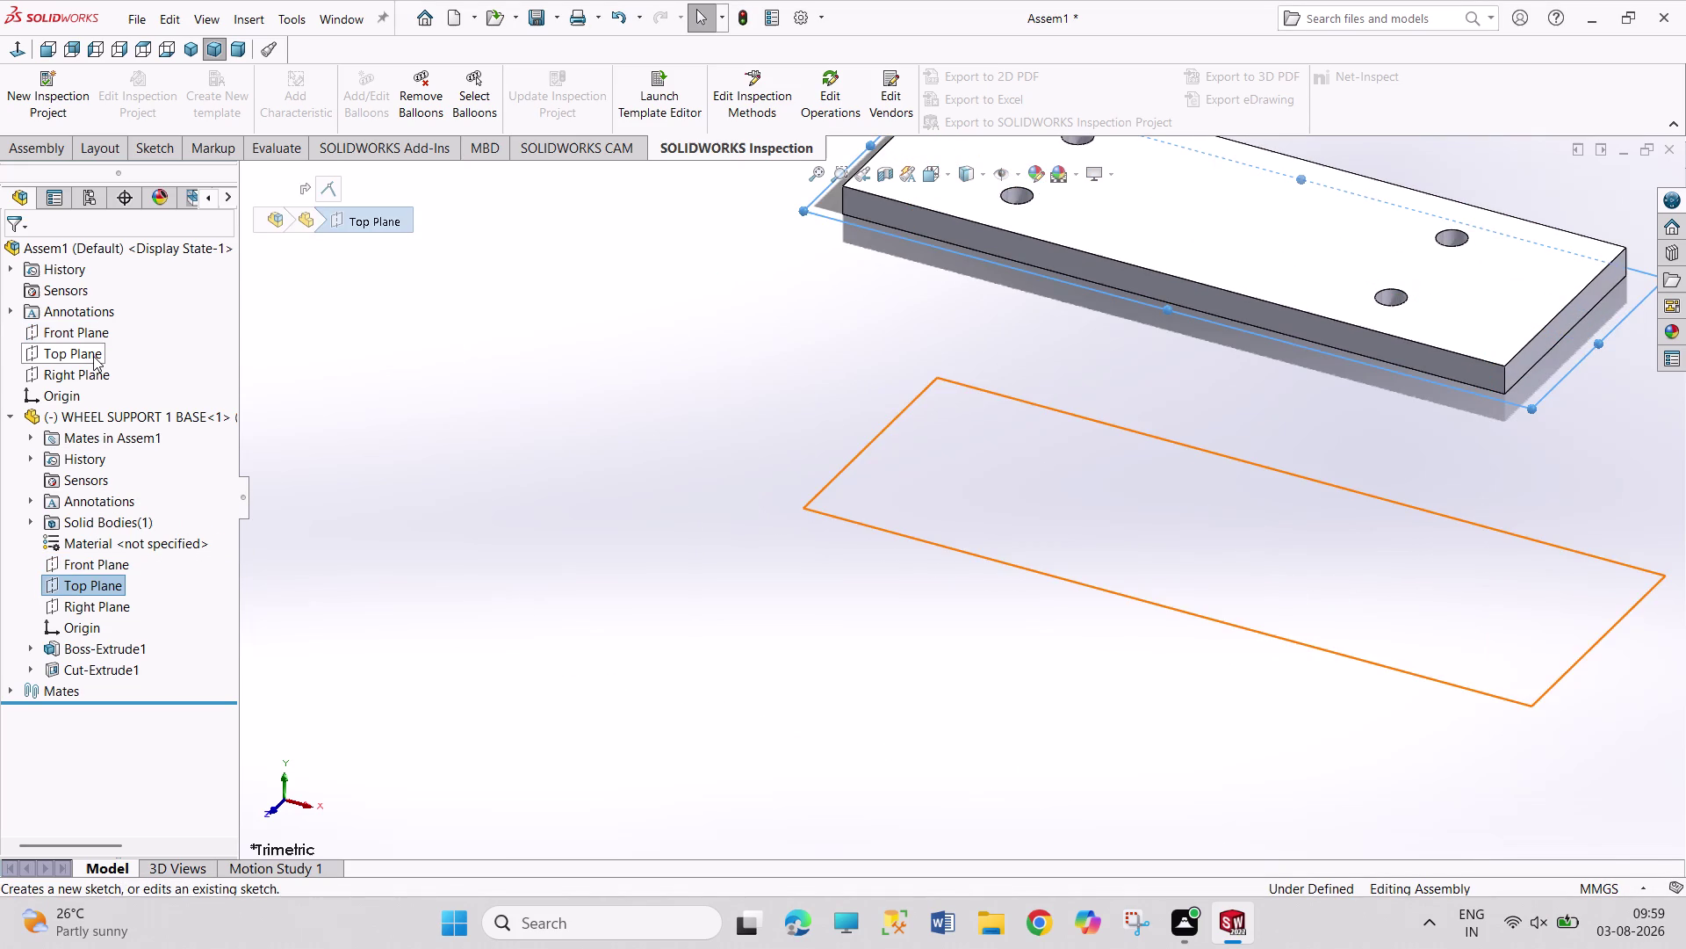
click(93, 355)
click(117, 371)
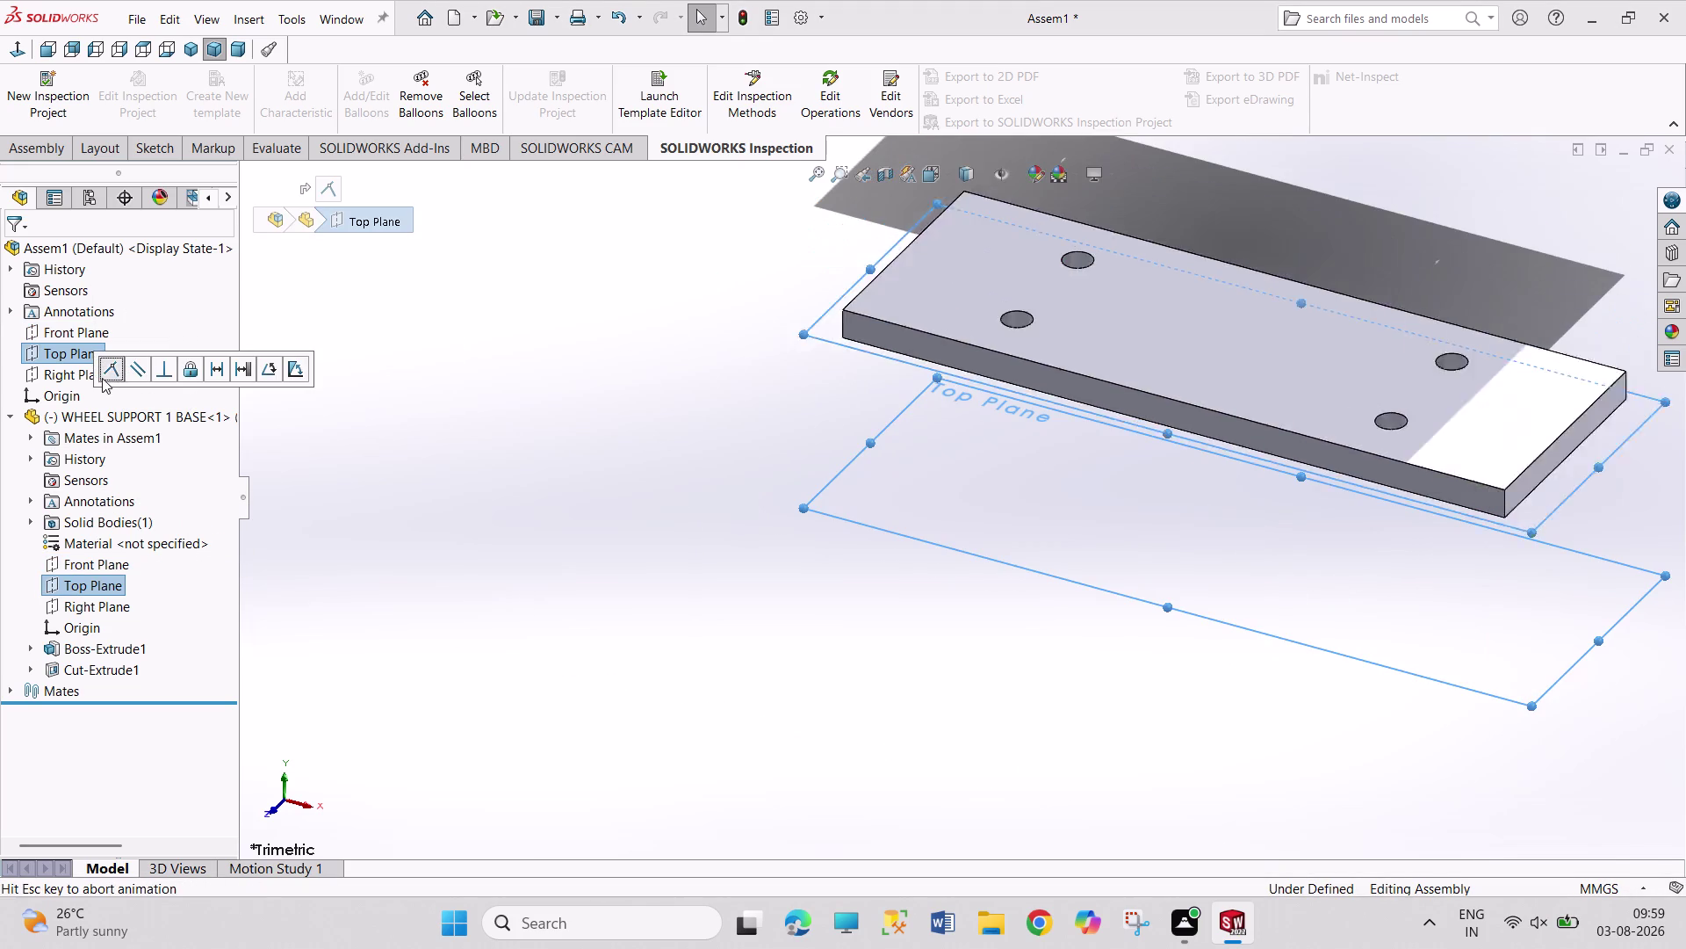
click(73, 380)
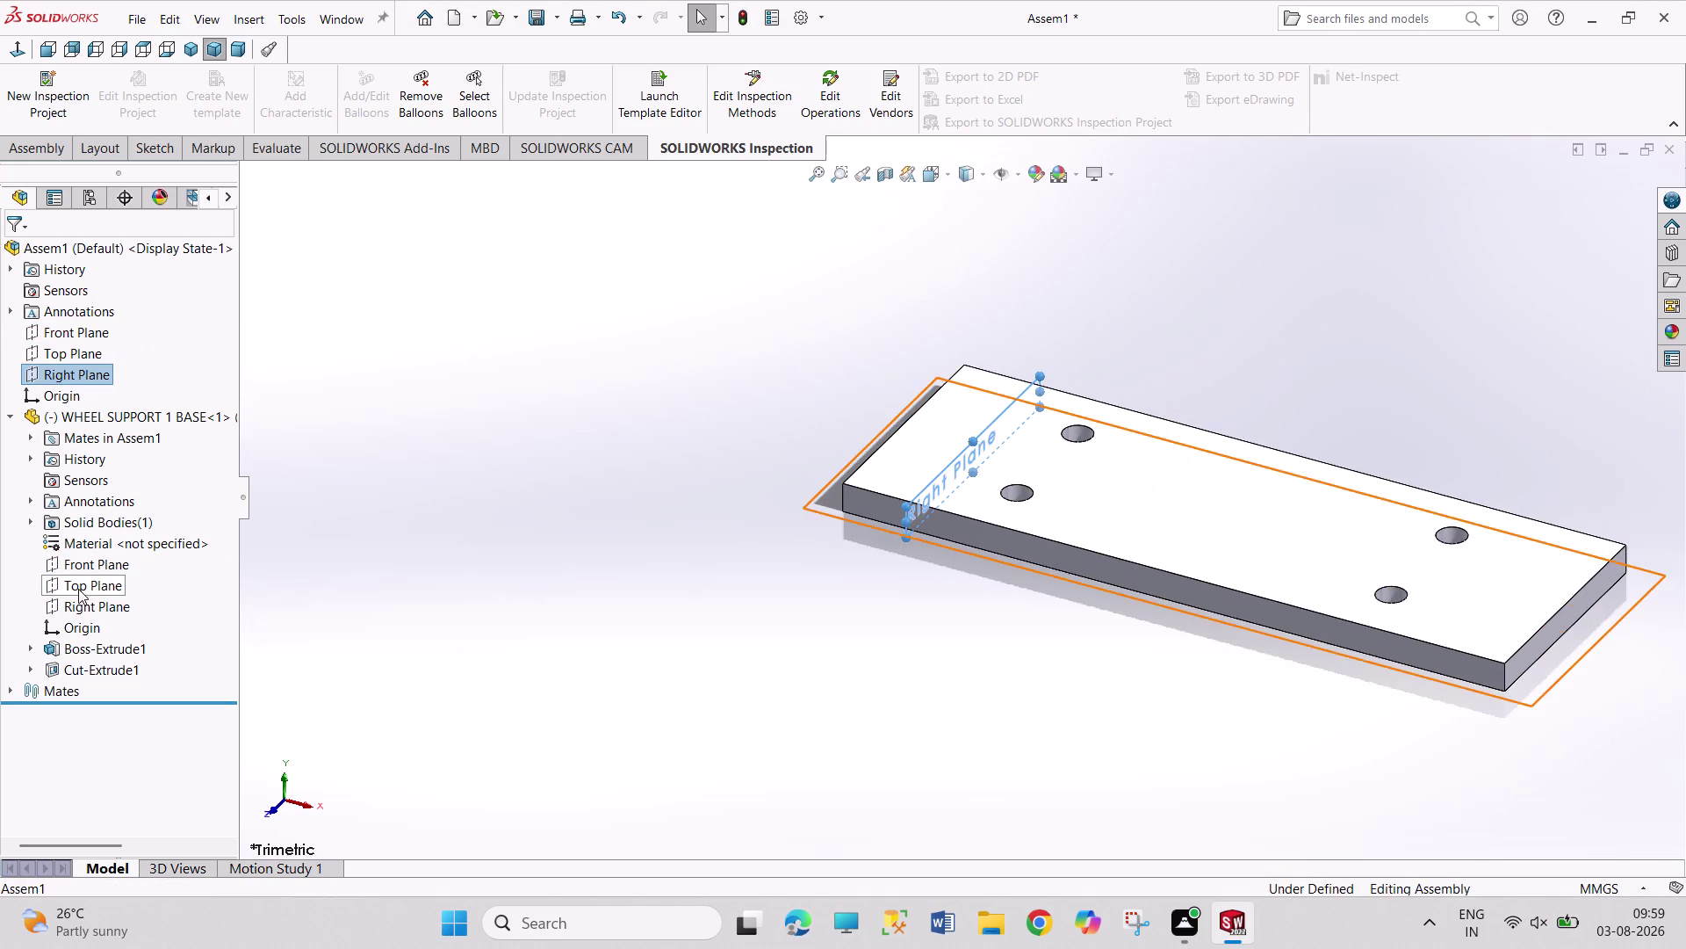
Mate the base plate's Right Plane coincident with the assembly's Right Plane.
click(82, 605)
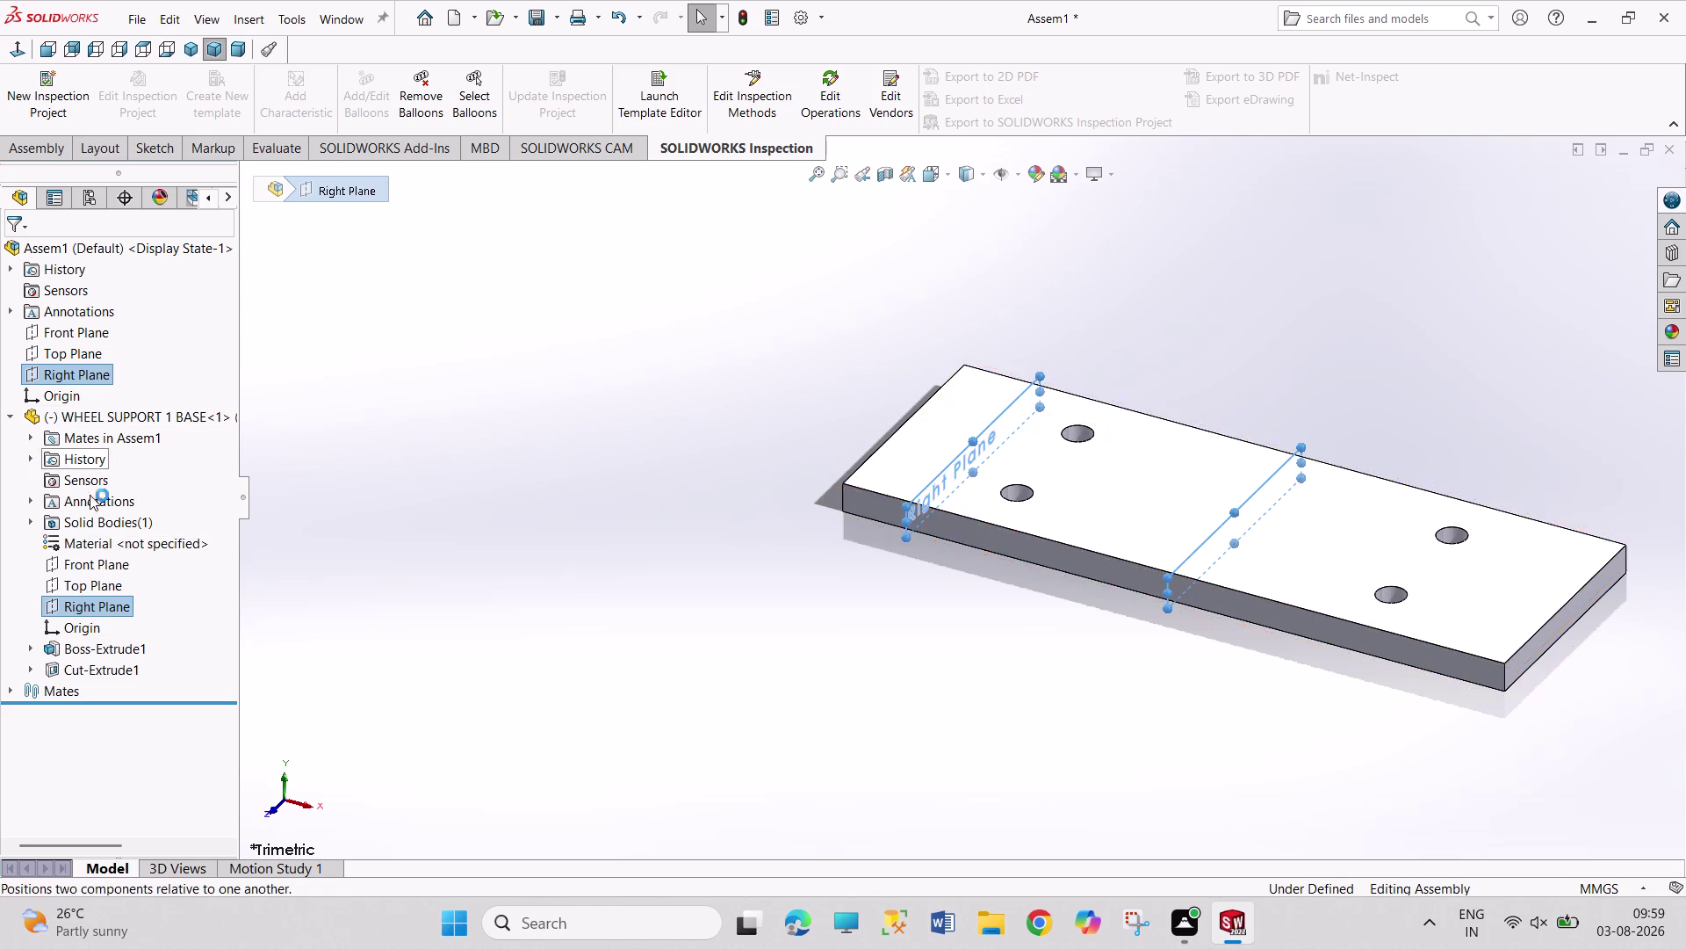
click(433, 381)
click(82, 378)
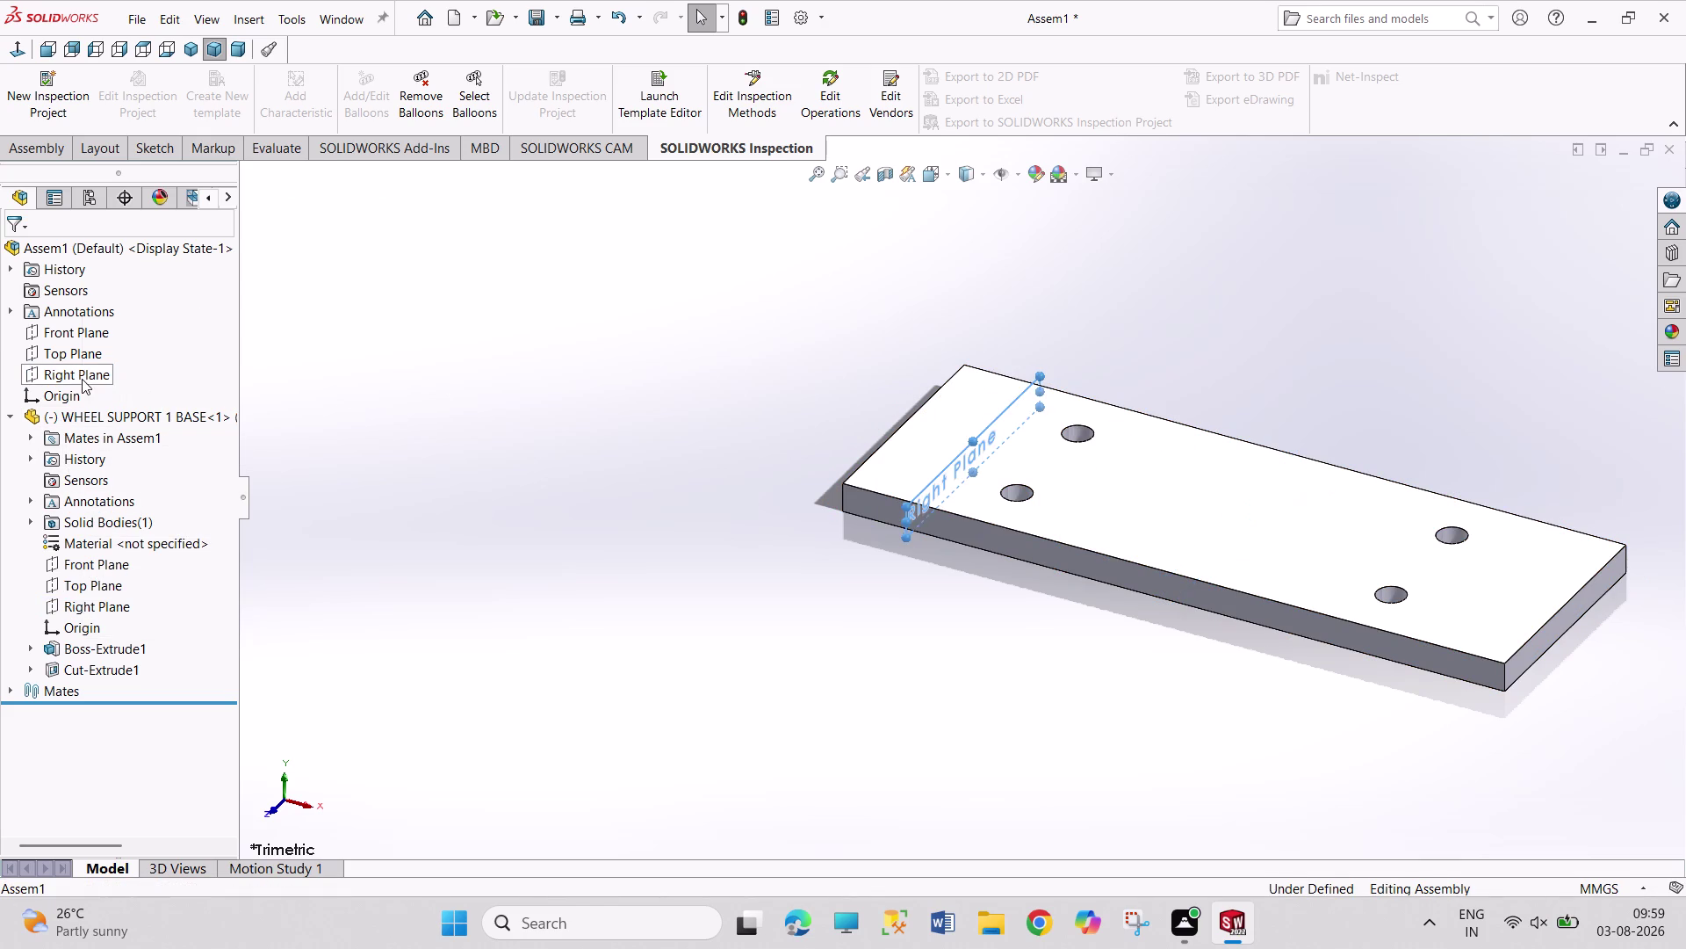
click(107, 599)
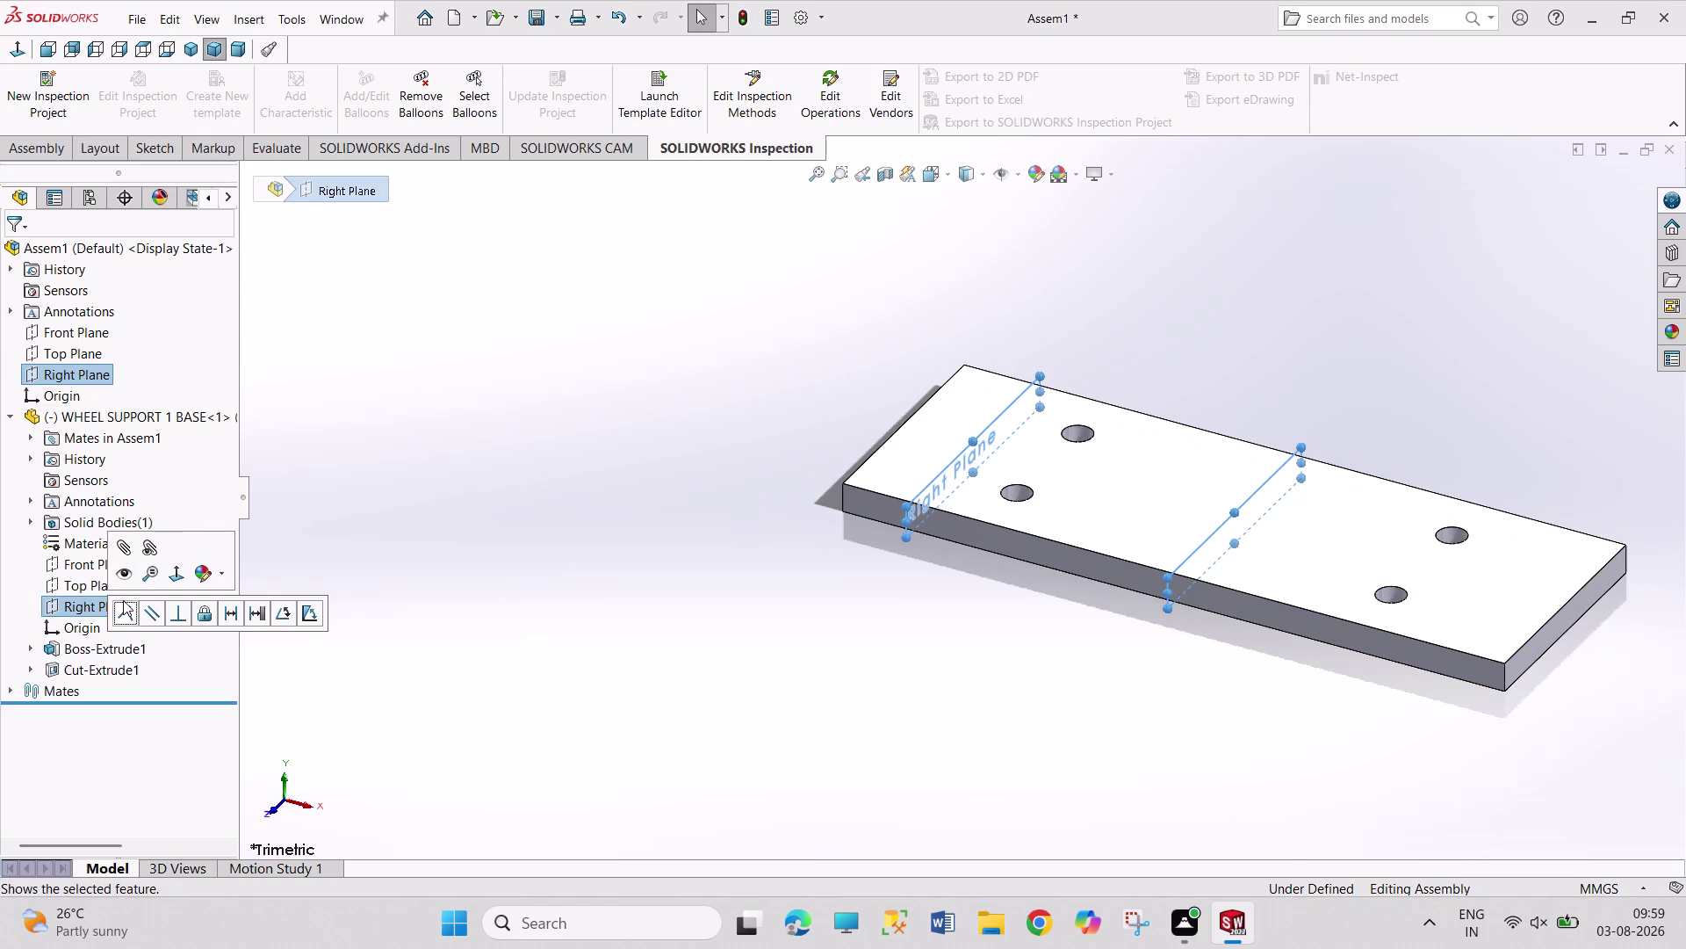
click(123, 611)
click(539, 416)
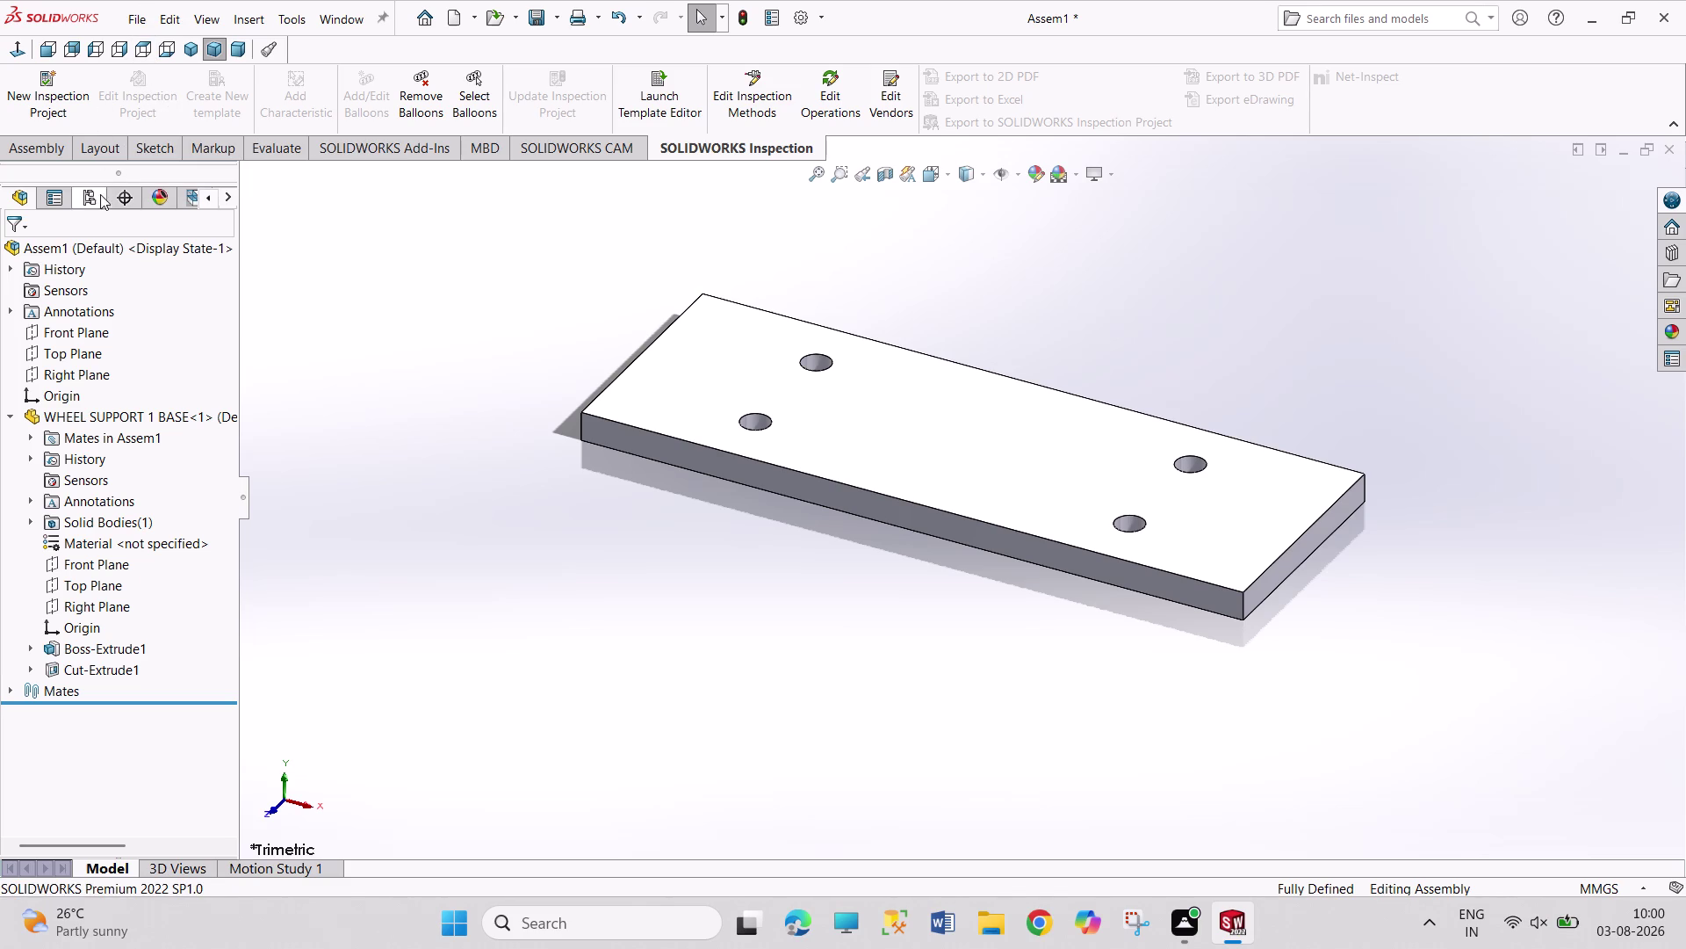
Insert WHEEL SUPPORT 2 SUPPORT and place it beside the base plate.
click(37, 145)
click(132, 76)
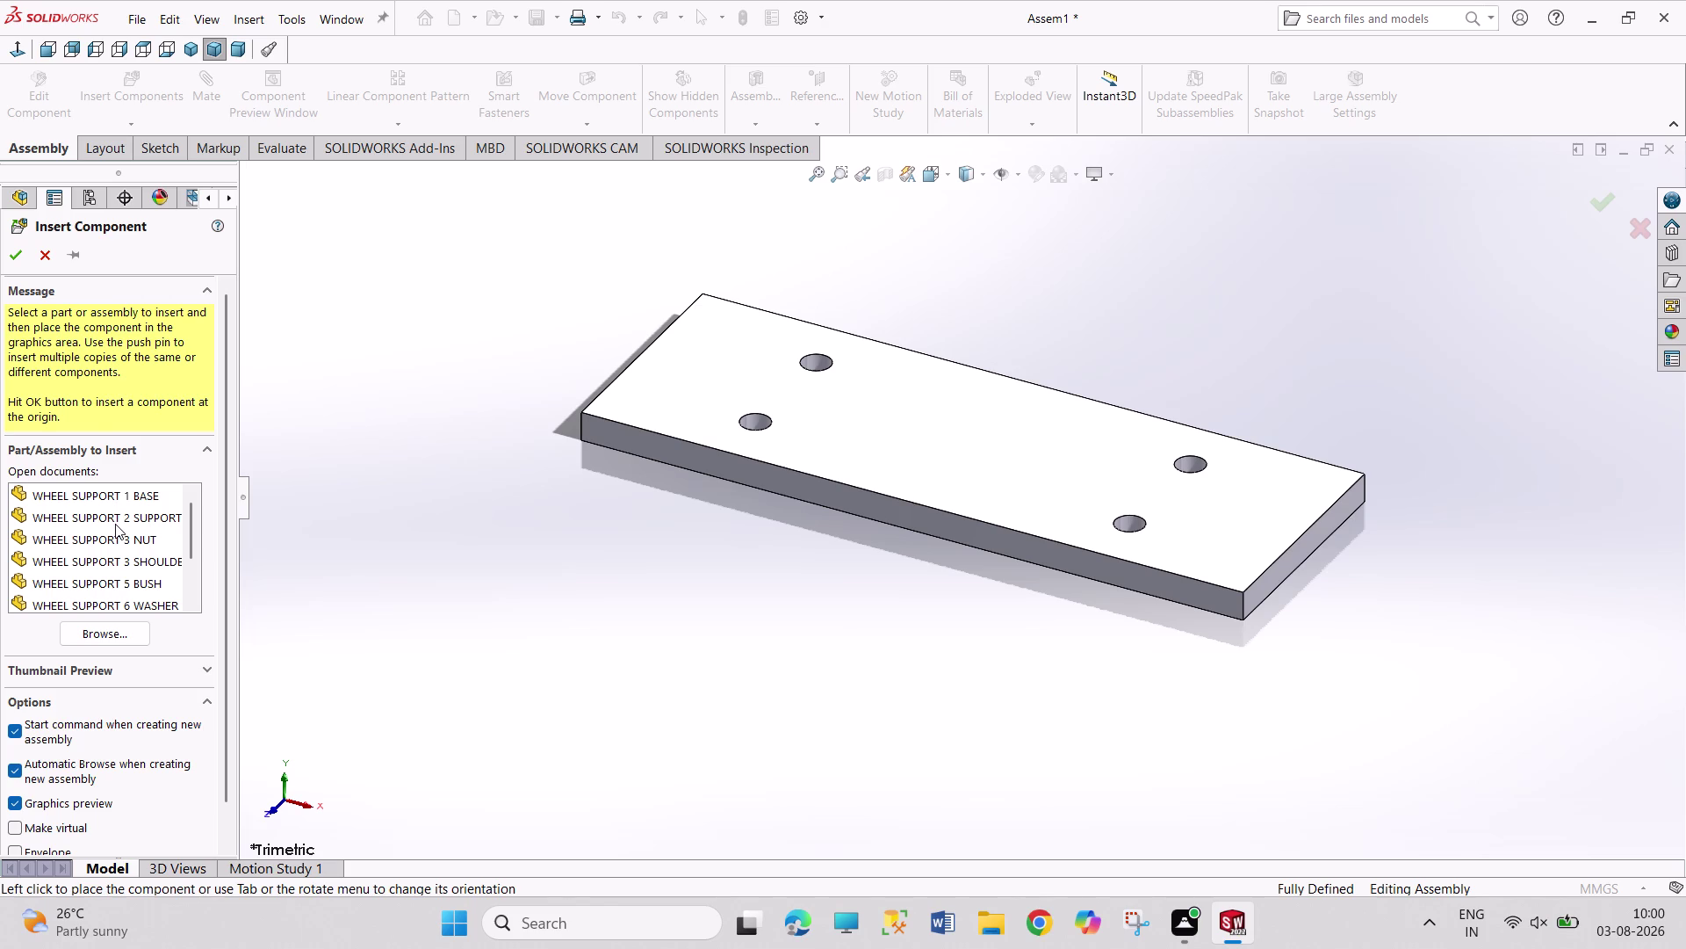
click(115, 524)
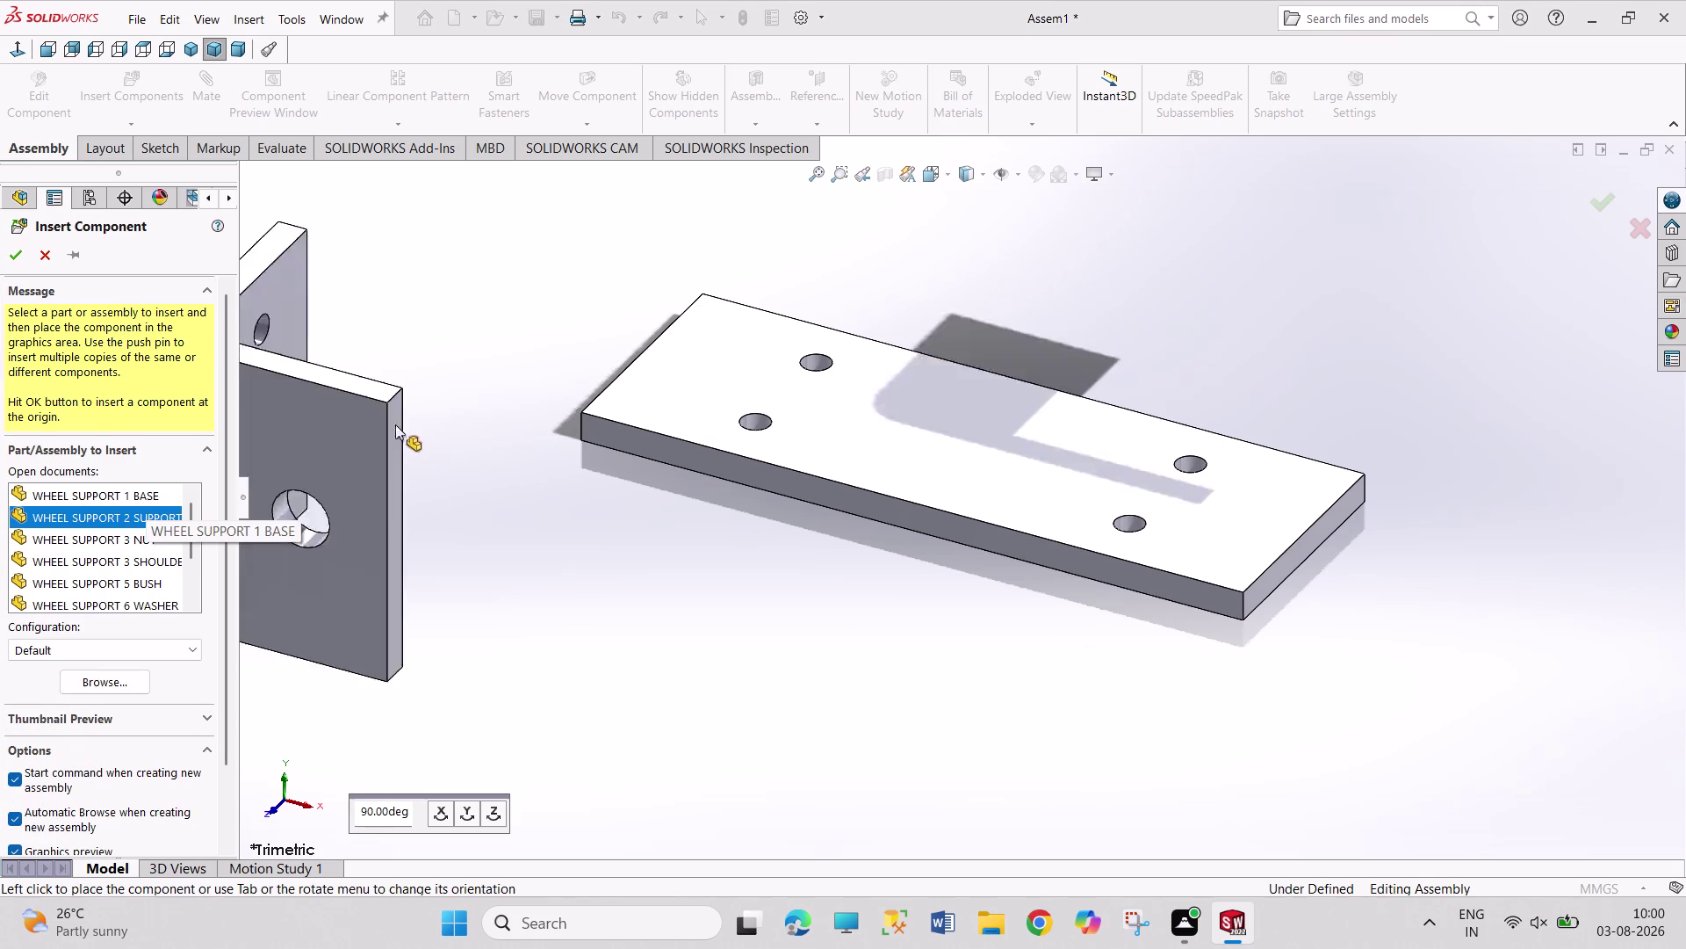
click(605, 348)
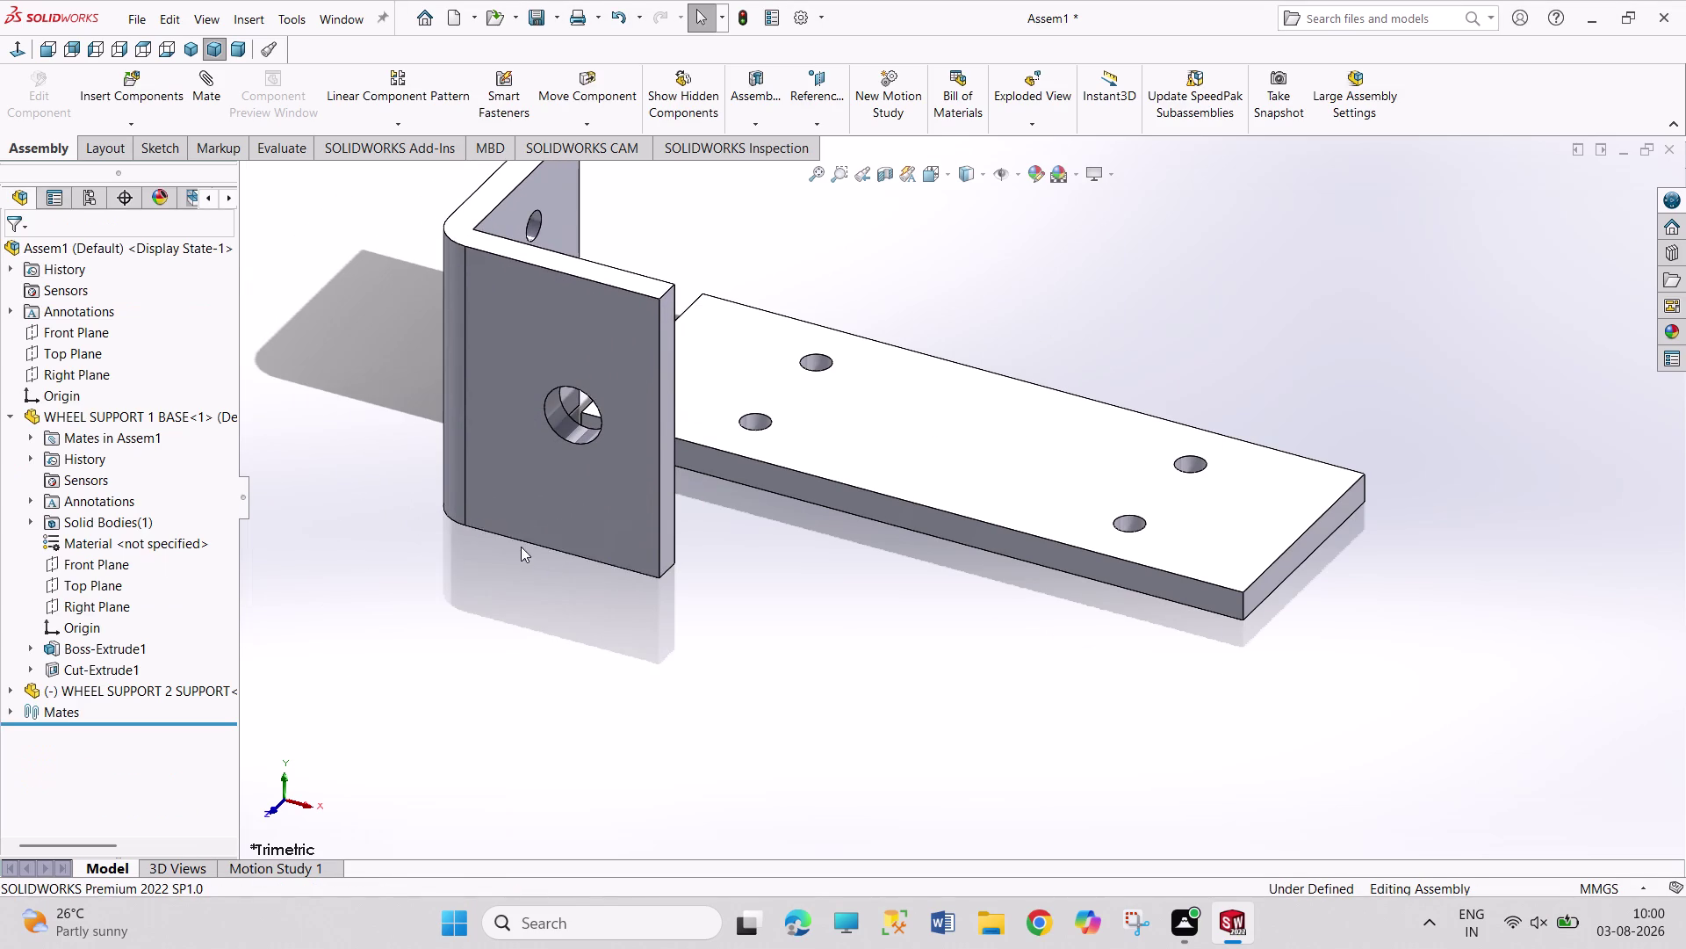
Drag the bracket up beside the plate edge and orbit to view the holes.
click(122, 691)
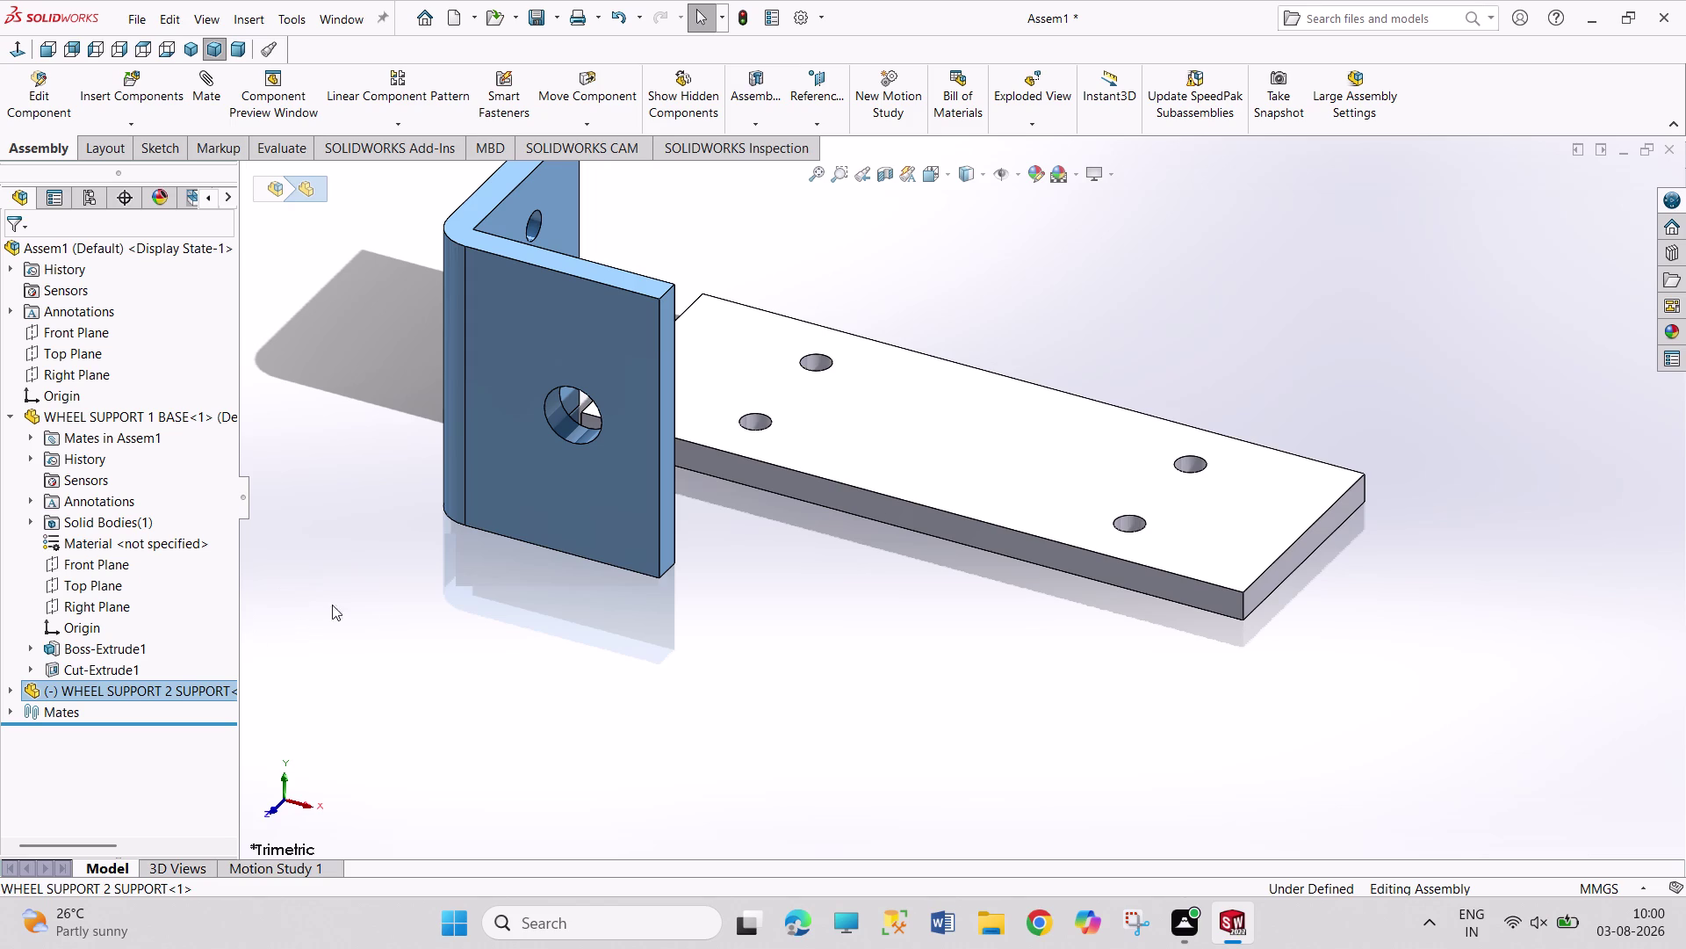
drag(582, 533, 570, 350)
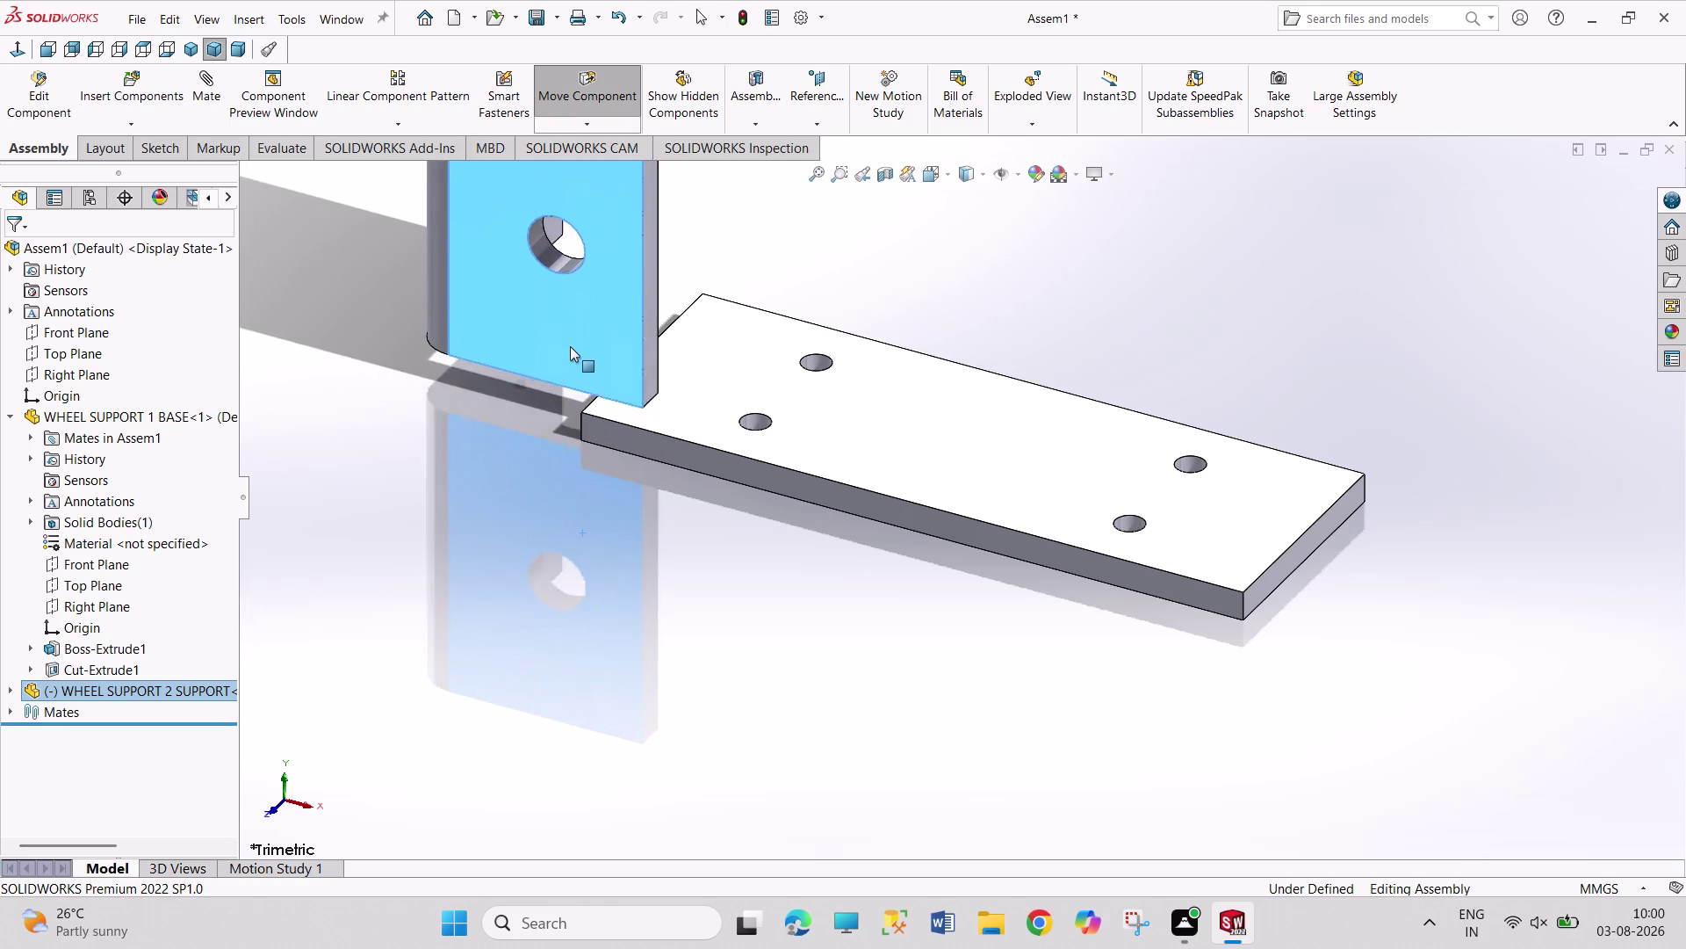
drag(570, 351, 590, 282)
click(505, 433)
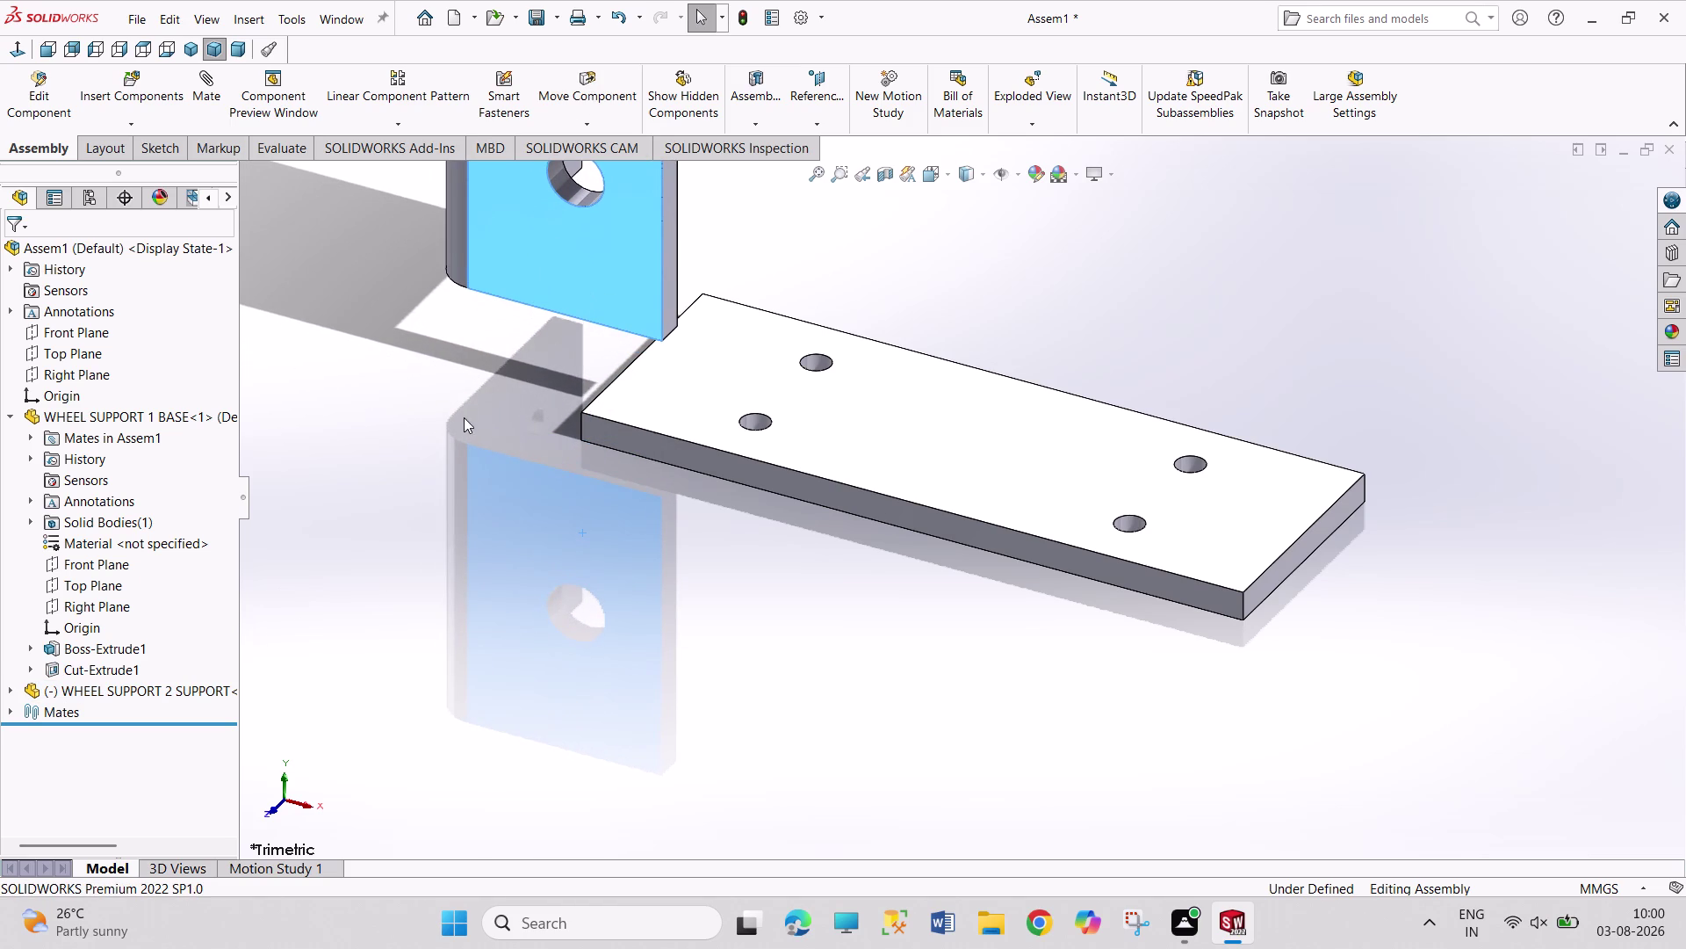
middle_drag(448, 456, 431, 457)
scroll(up, 3)
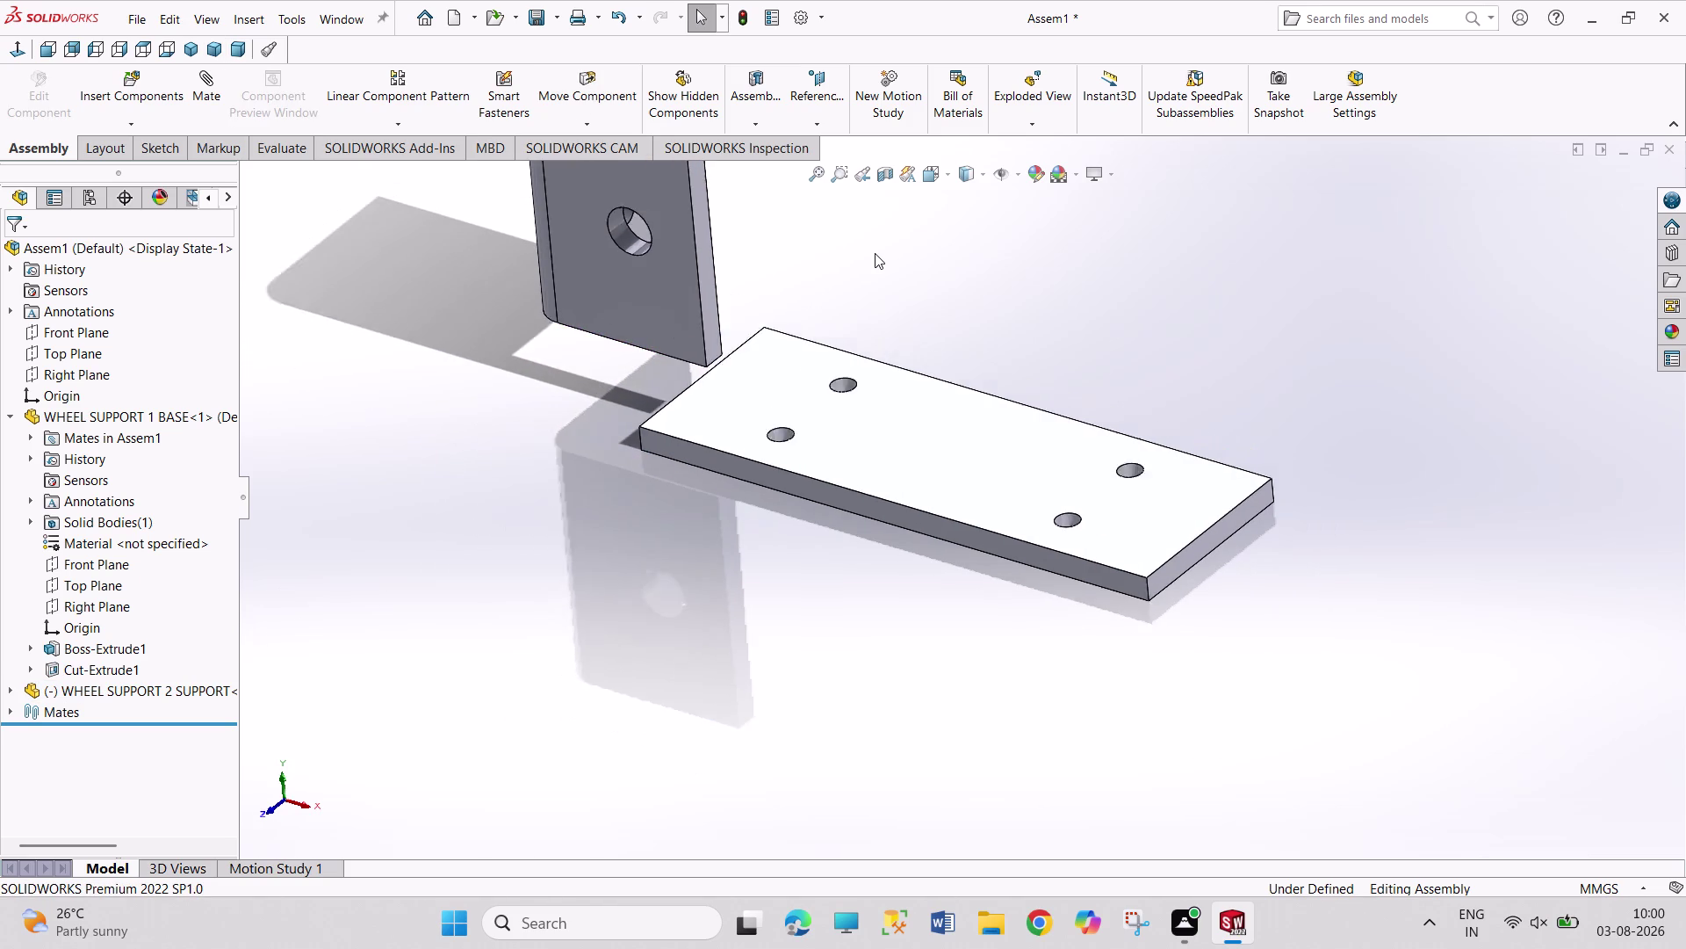
scroll(up, 3)
middle_drag(909, 279, 822, 315)
middle_drag(1069, 283, 960, 329)
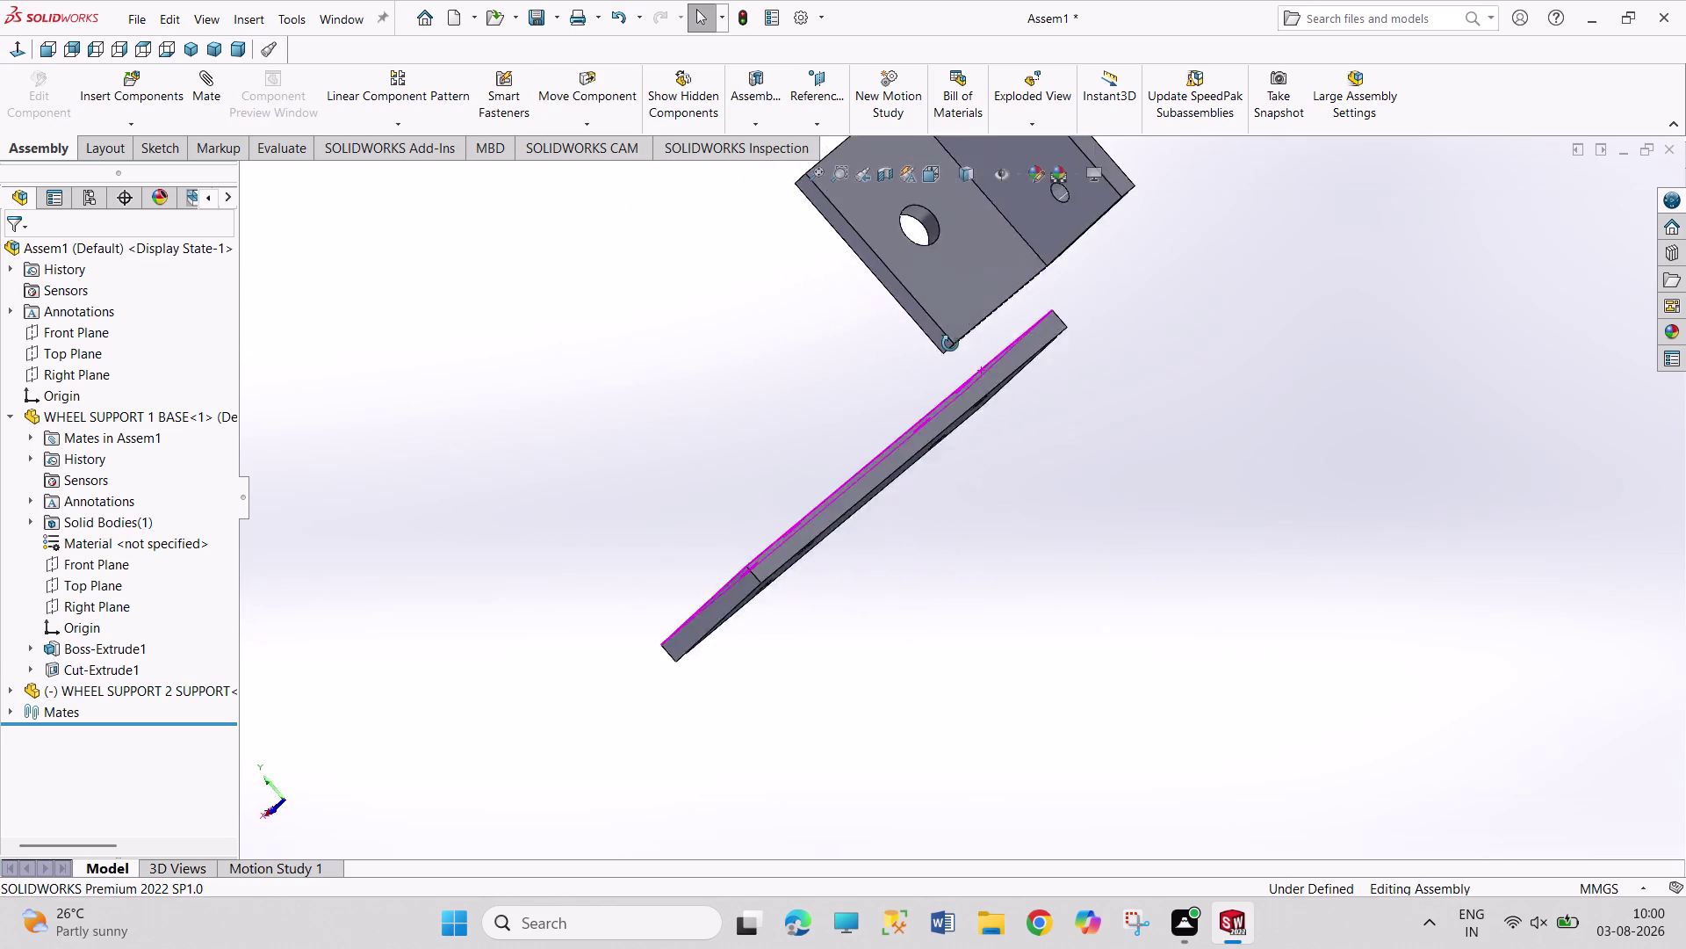
middle_drag(960, 328, 844, 648)
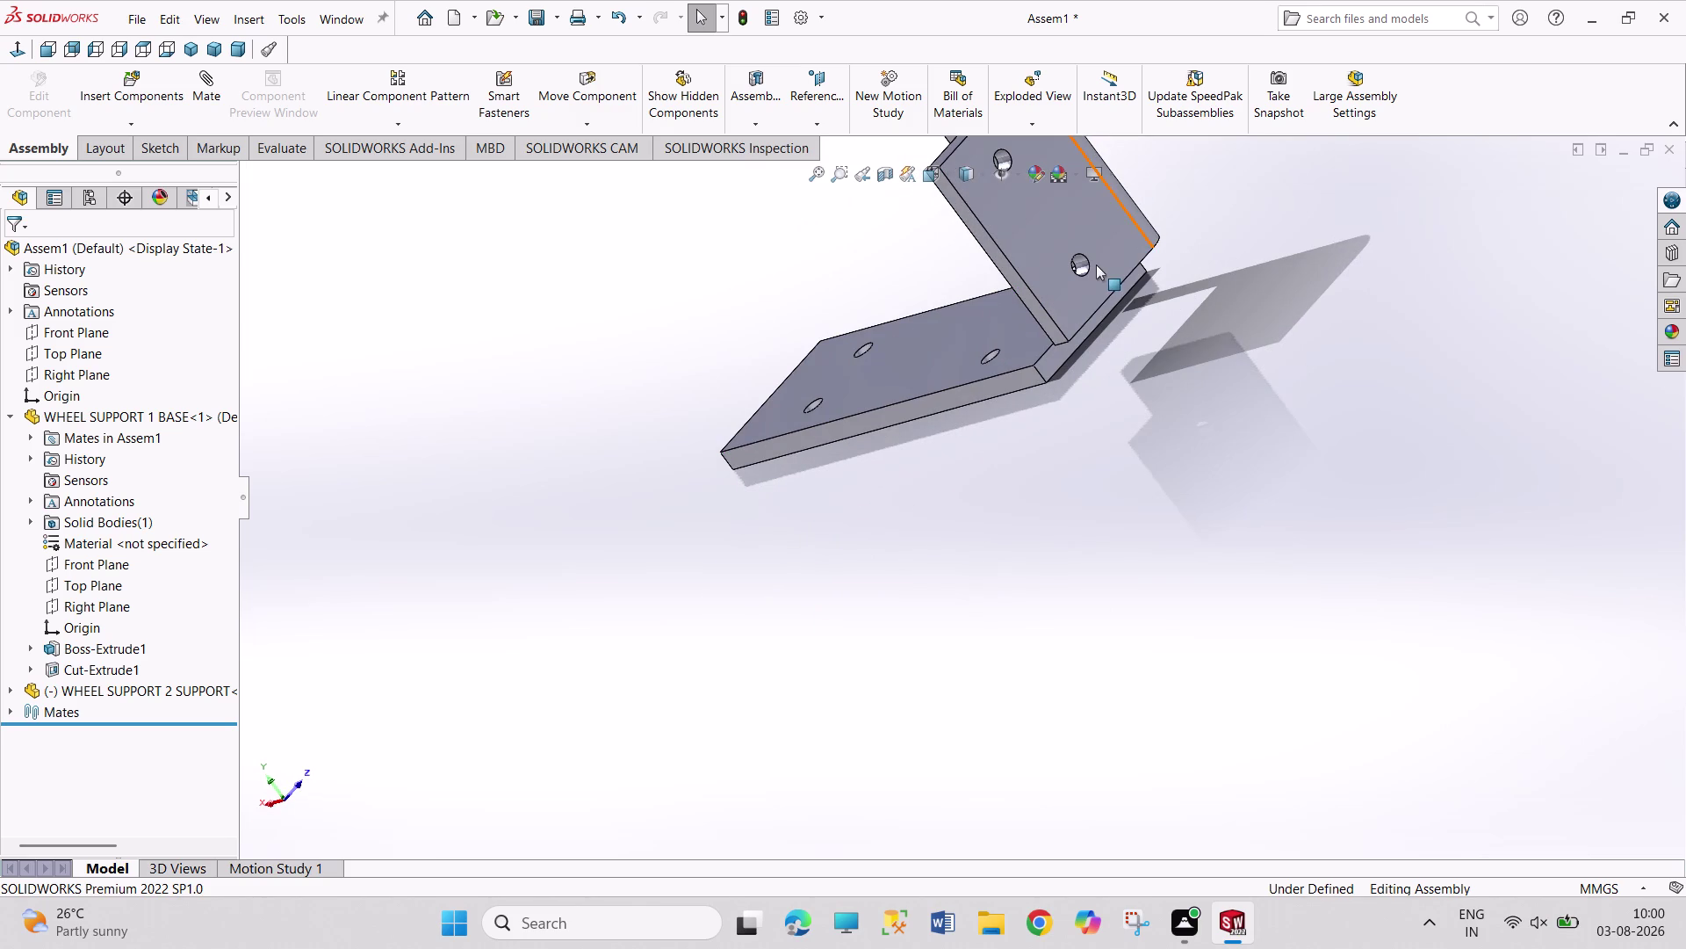
click(1085, 259)
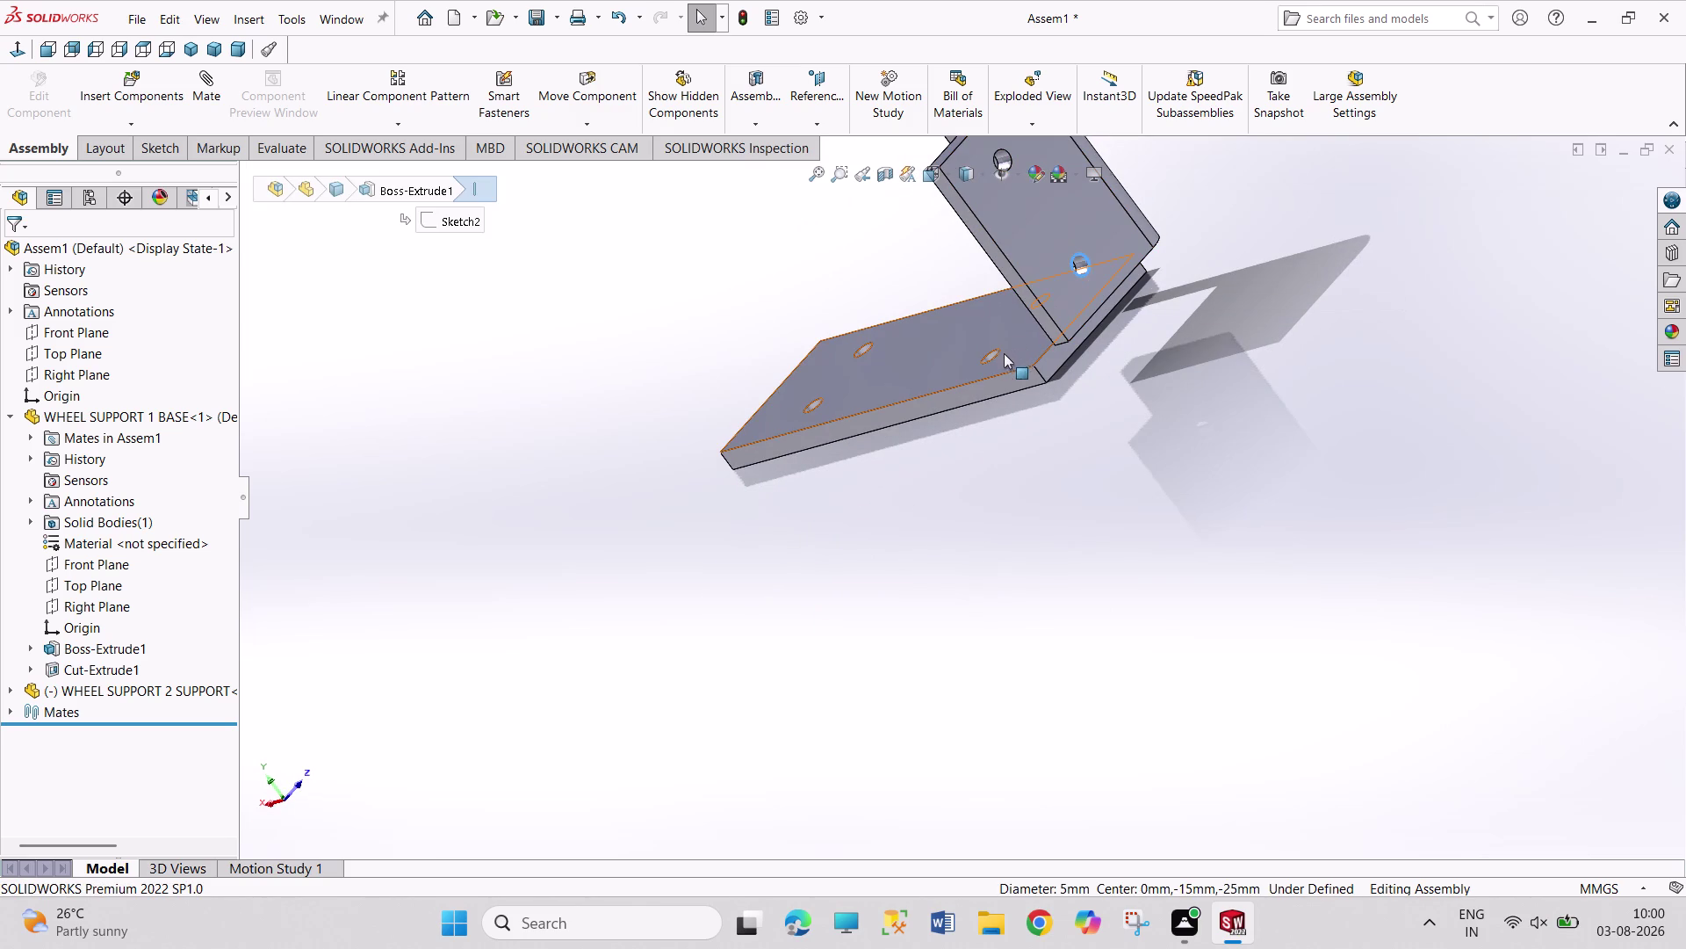
Mate the first bracket hole concentric with its base-plate hole and swing the bracket above the plate.
click(999, 354)
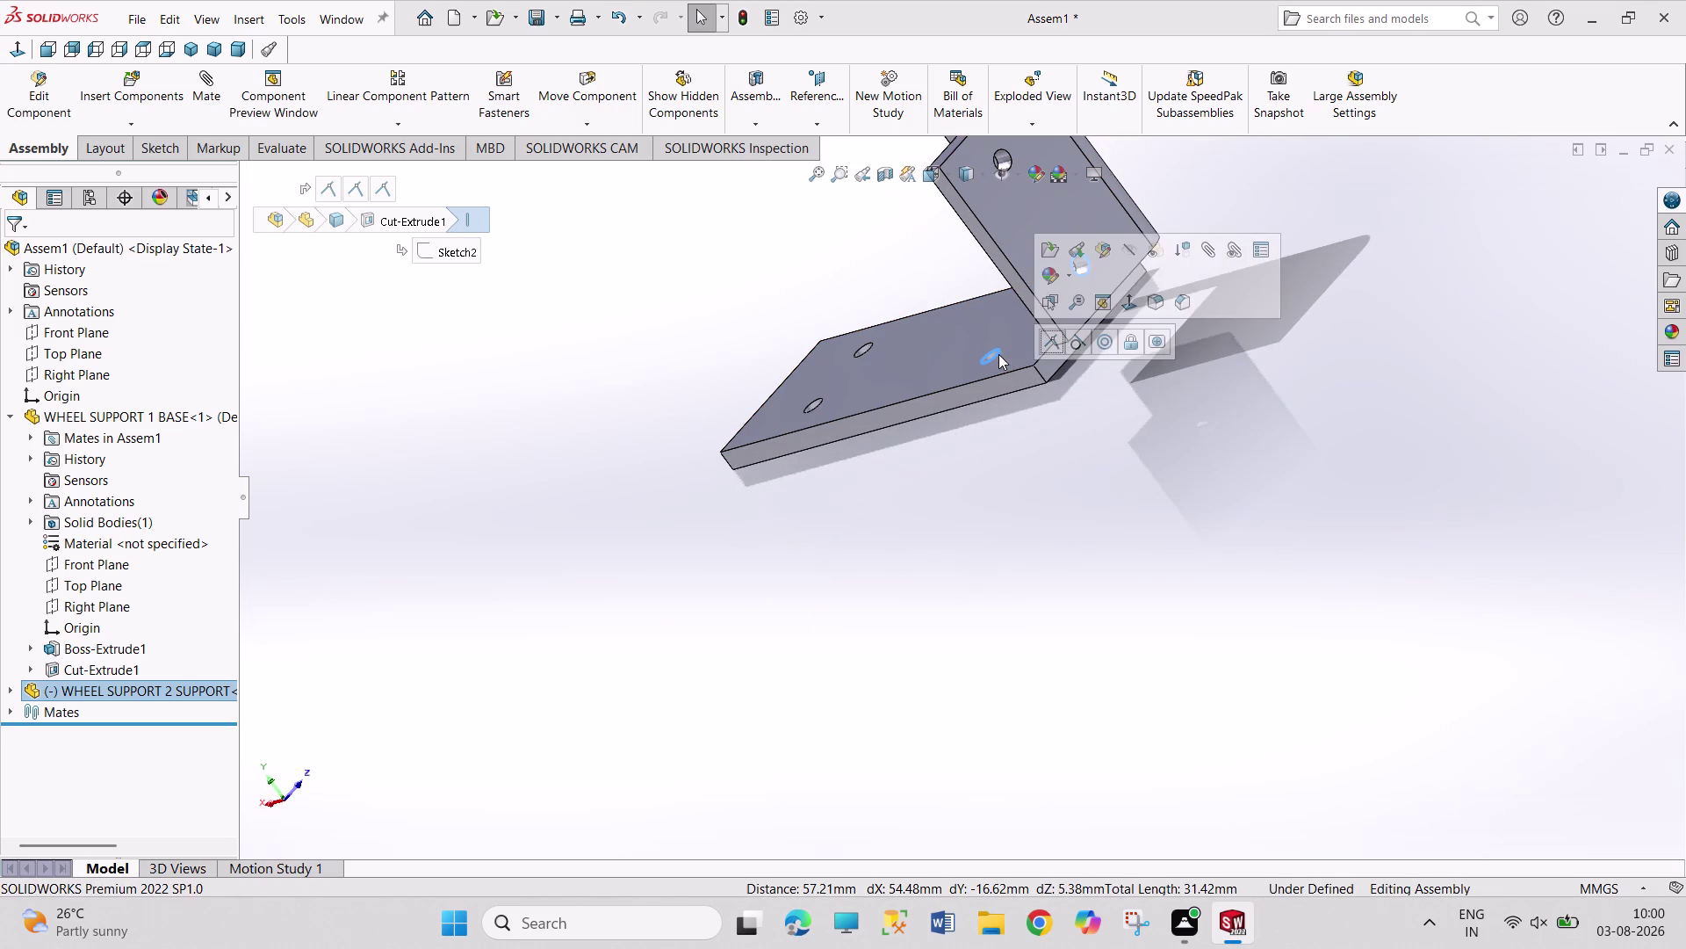
click(1100, 344)
click(1167, 445)
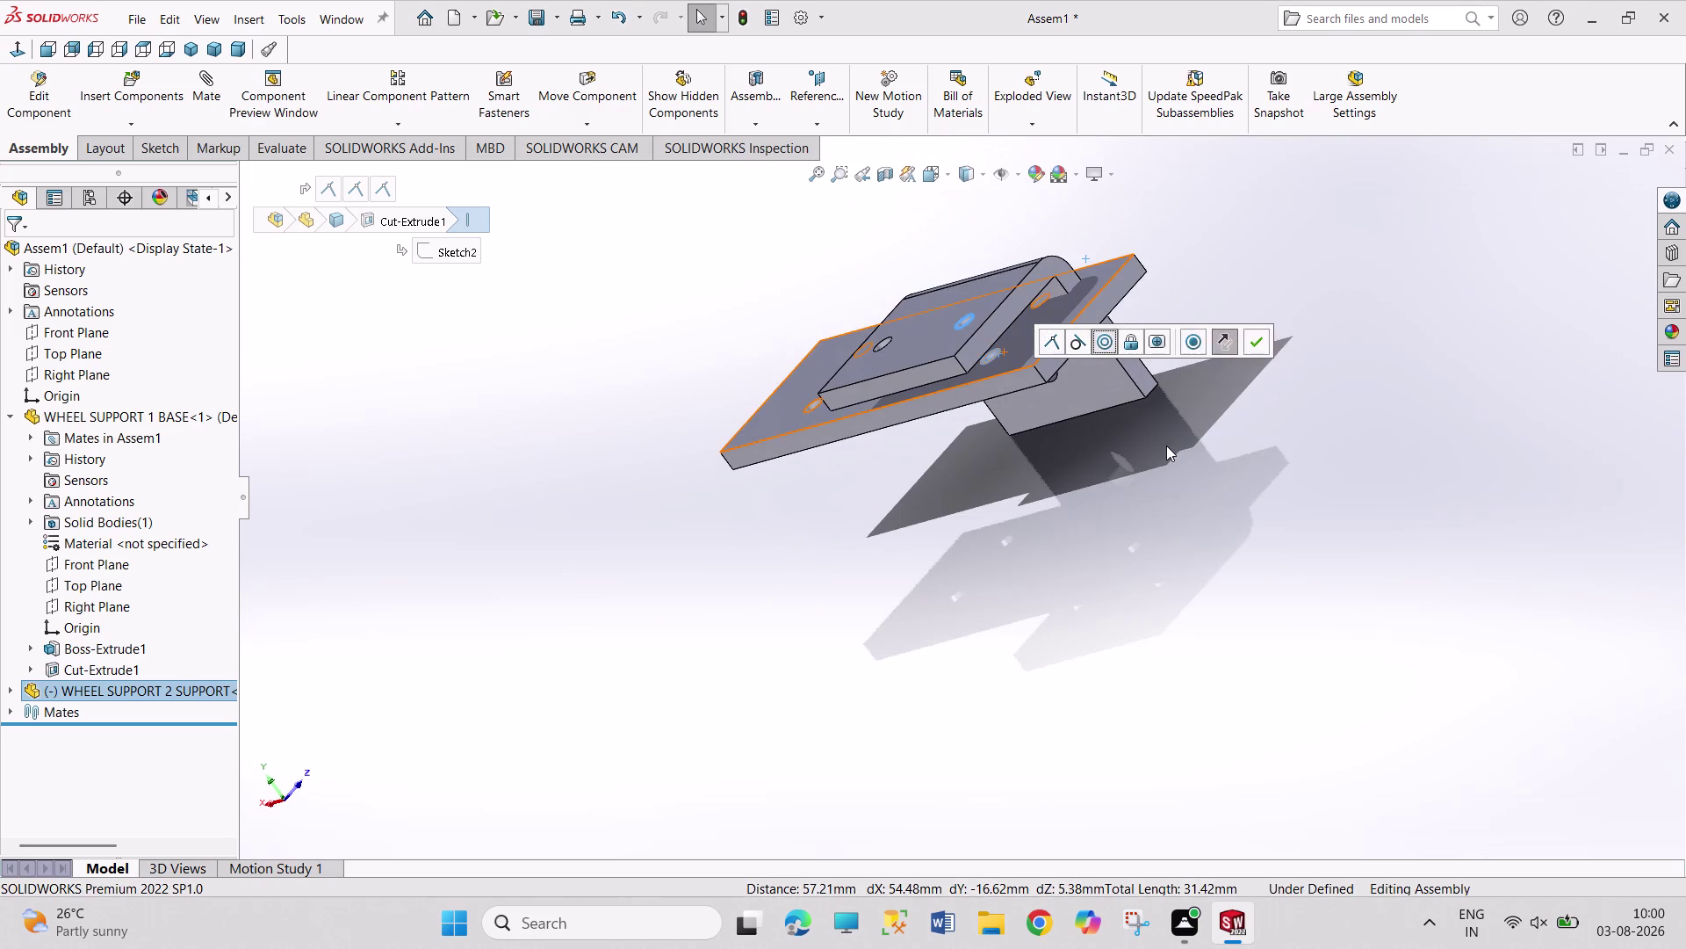
drag(1117, 392, 1119, 366)
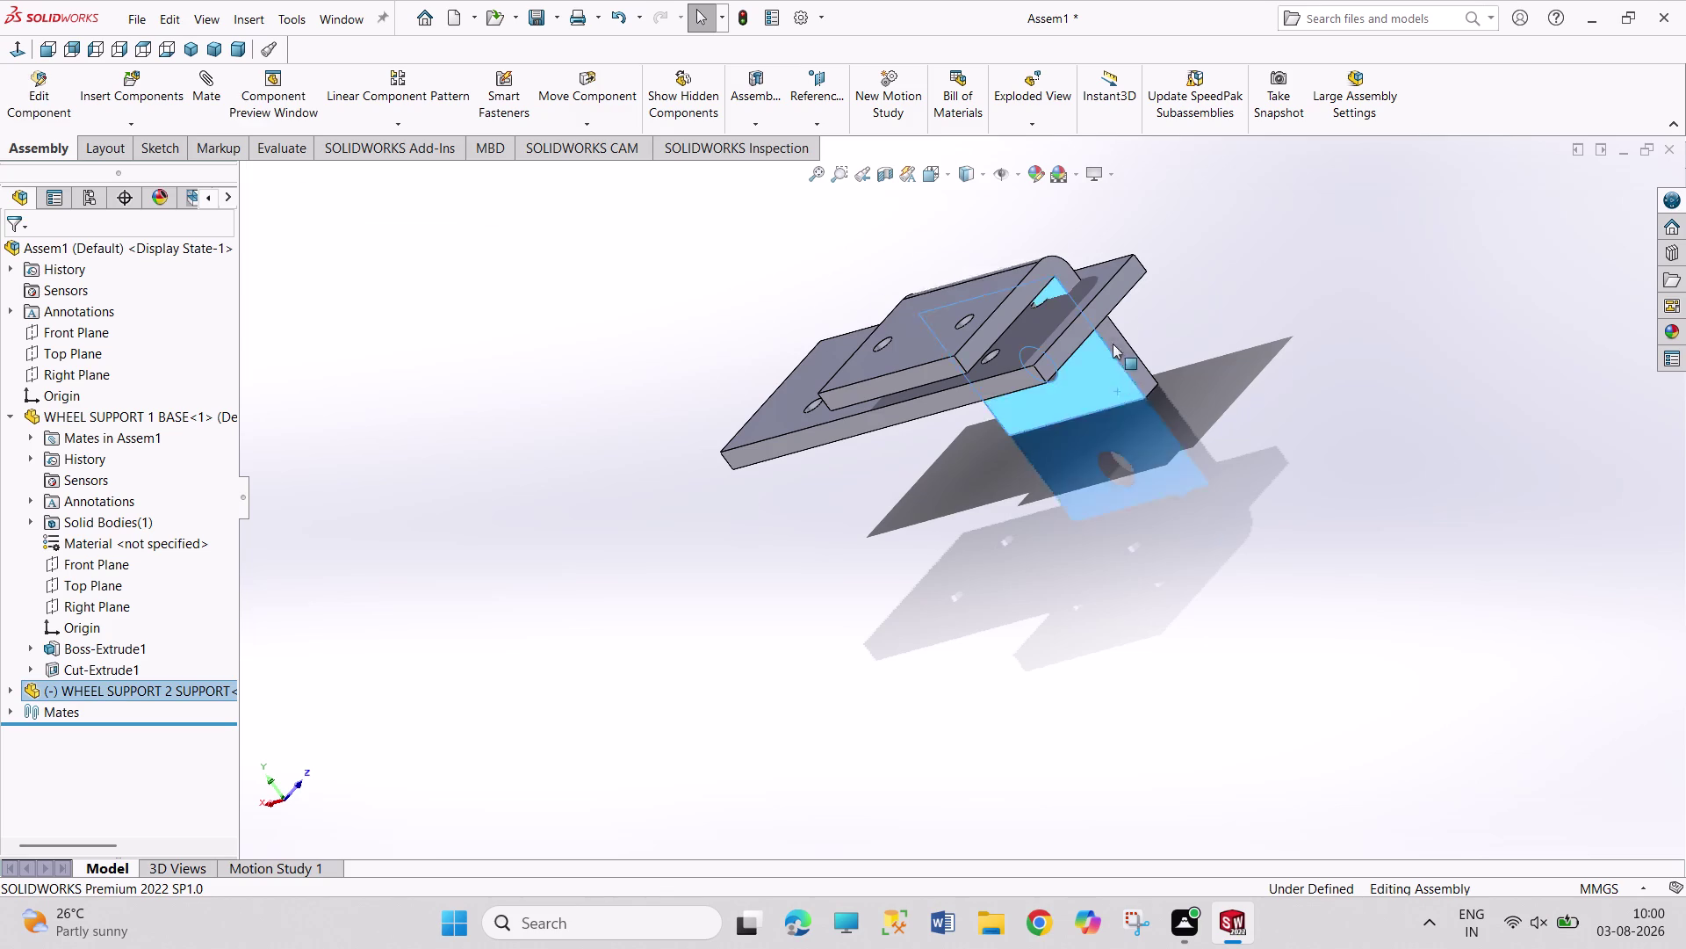
drag(1120, 366, 1078, 275)
click(158, 685)
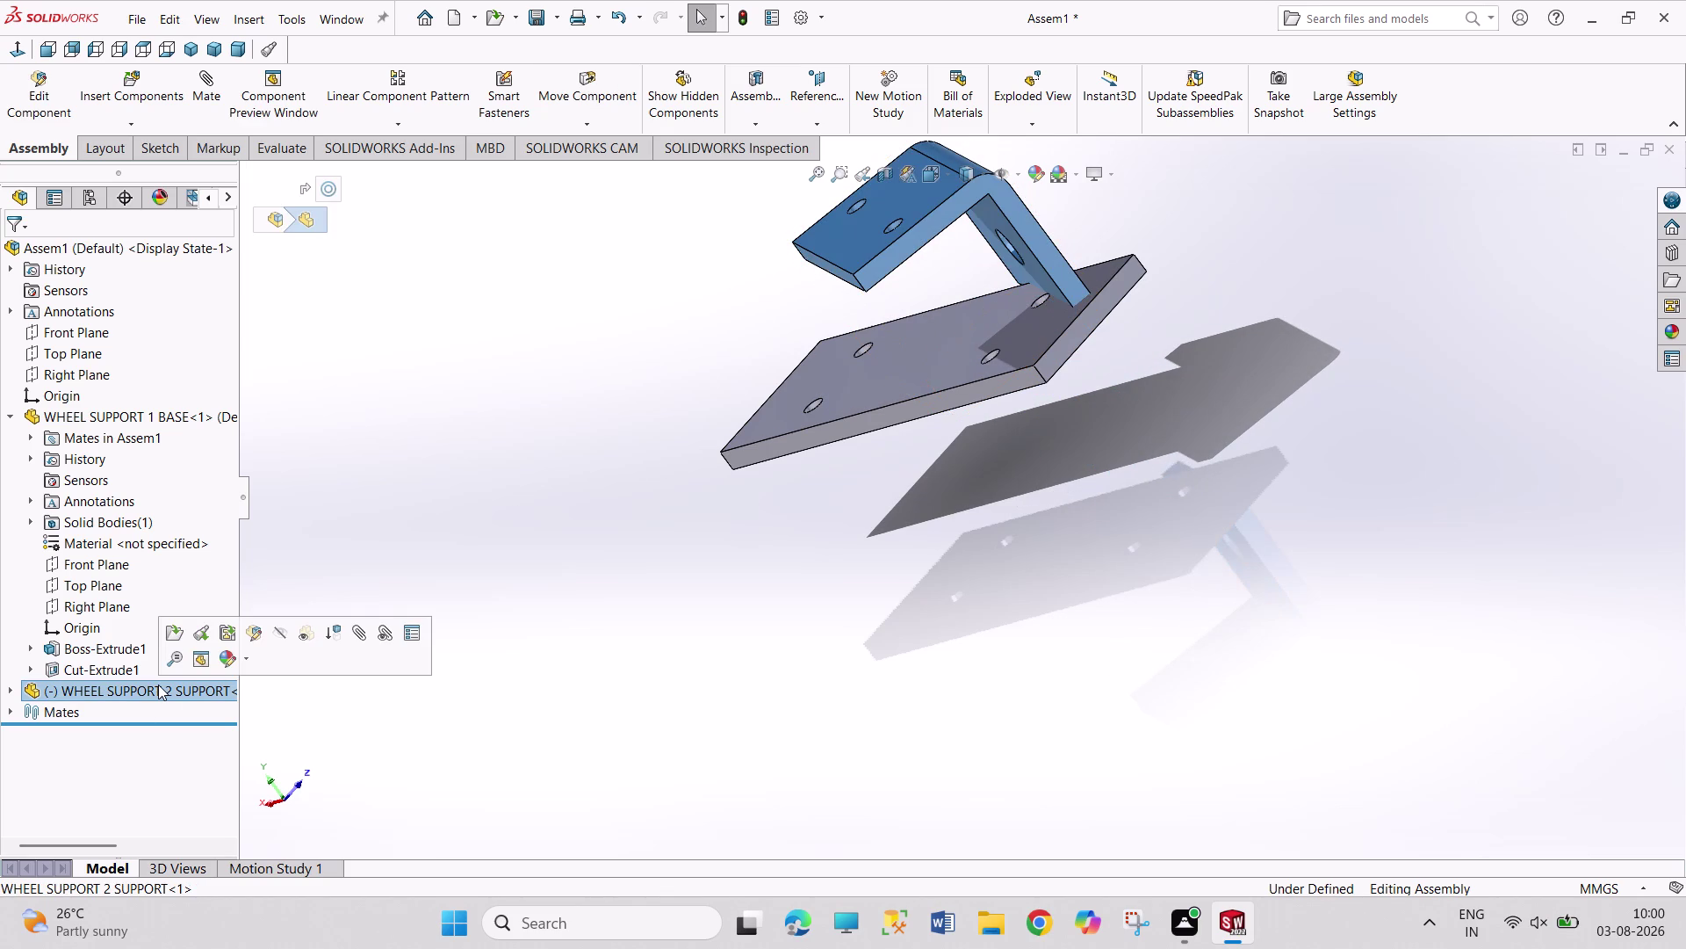
Reselect the support bracket and preview a concentric mate on a second bracket-to-plate hole pair.
click(688, 596)
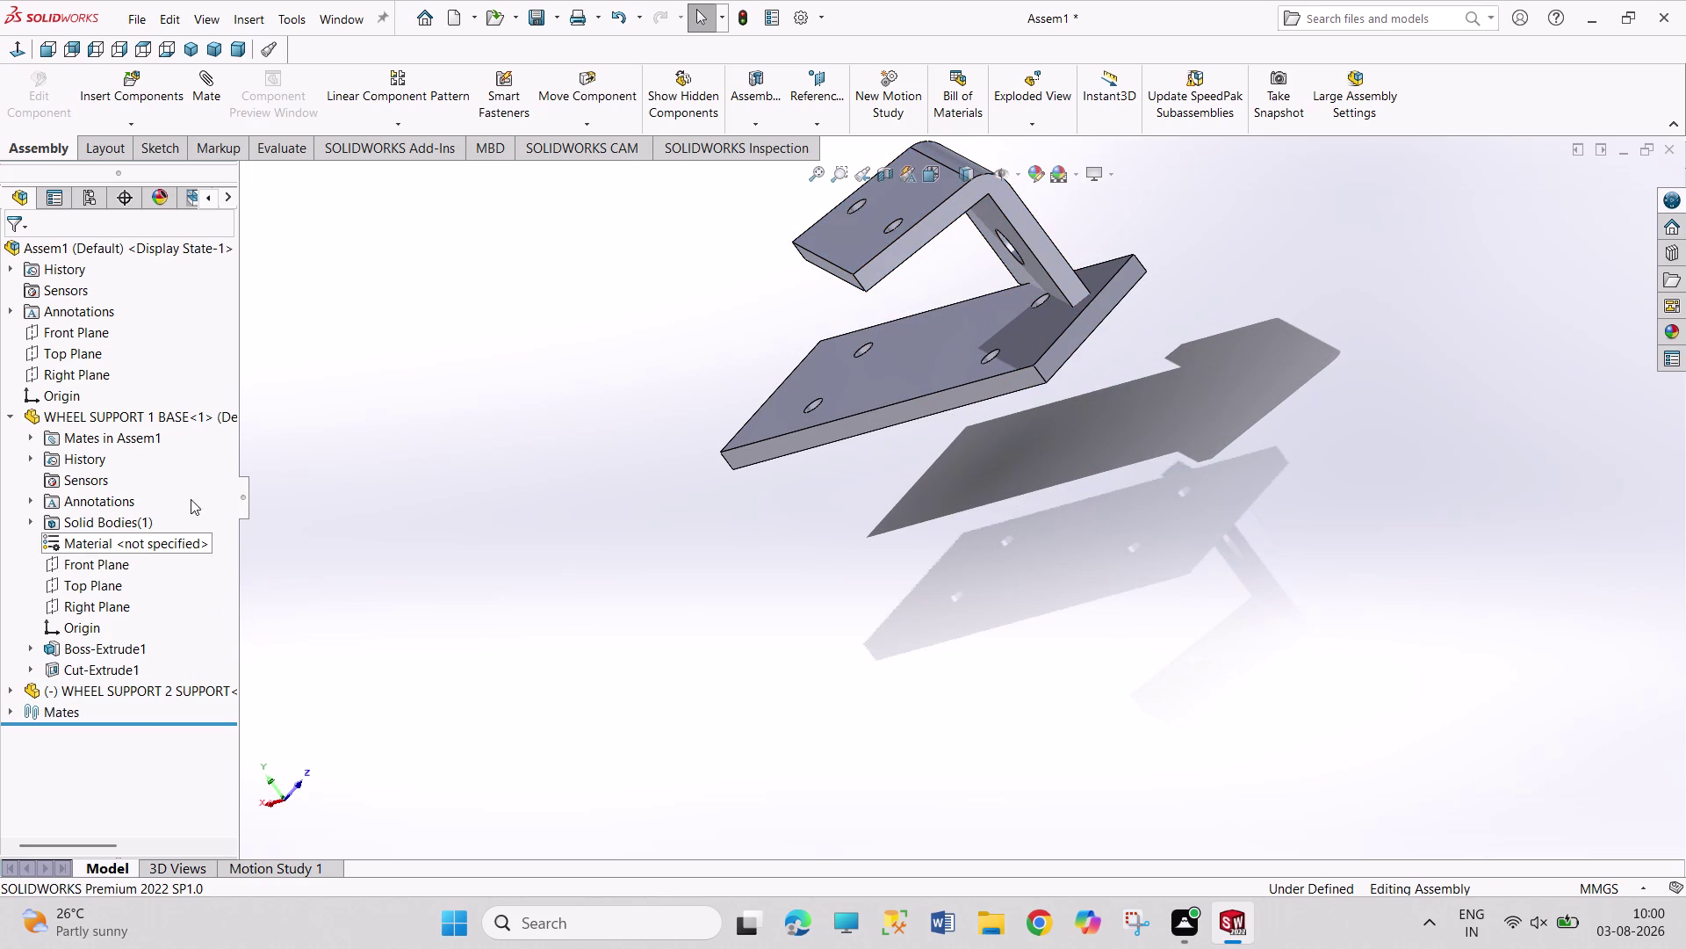
click(163, 412)
click(349, 582)
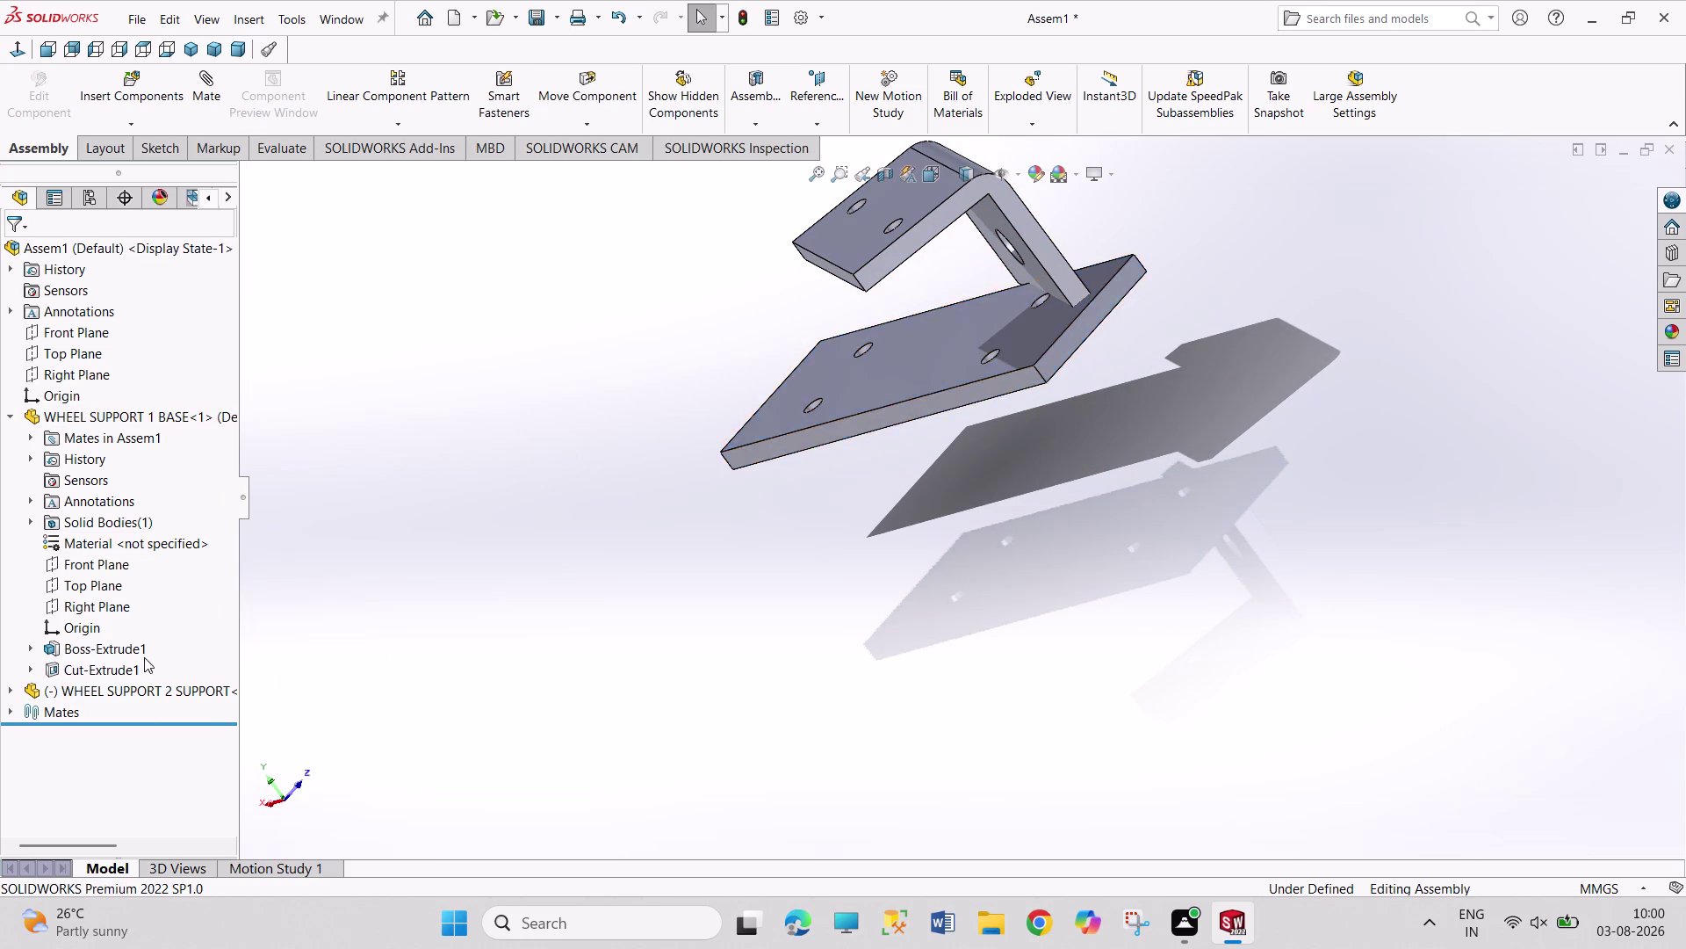
click(146, 691)
click(543, 541)
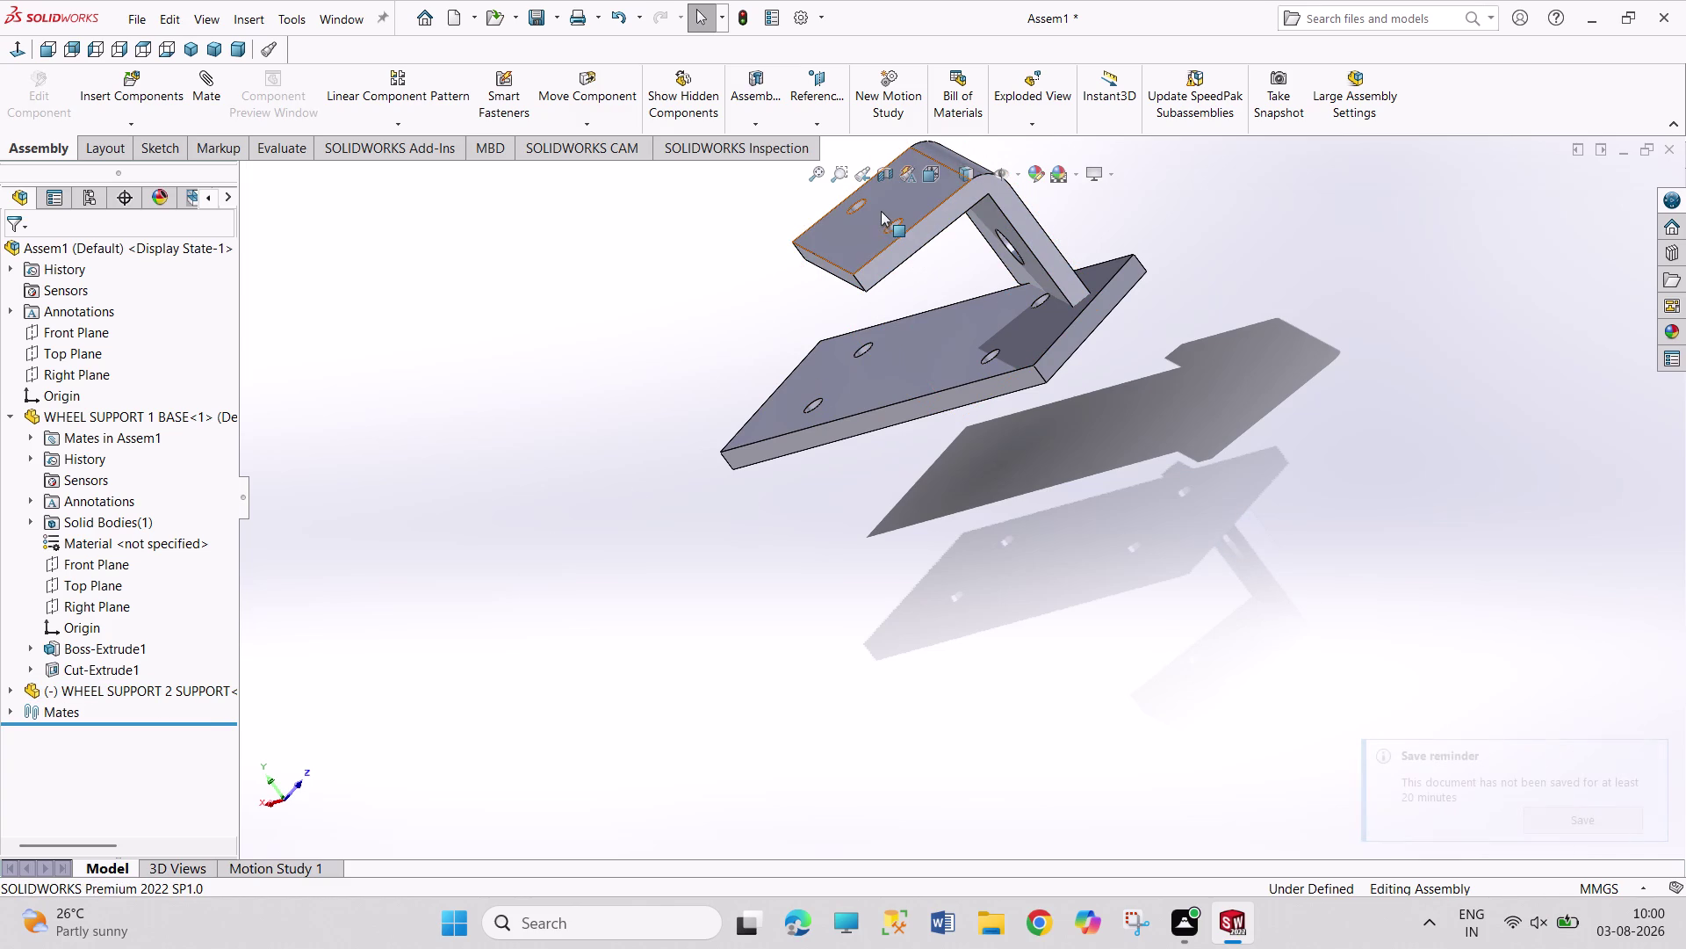
click(863, 203)
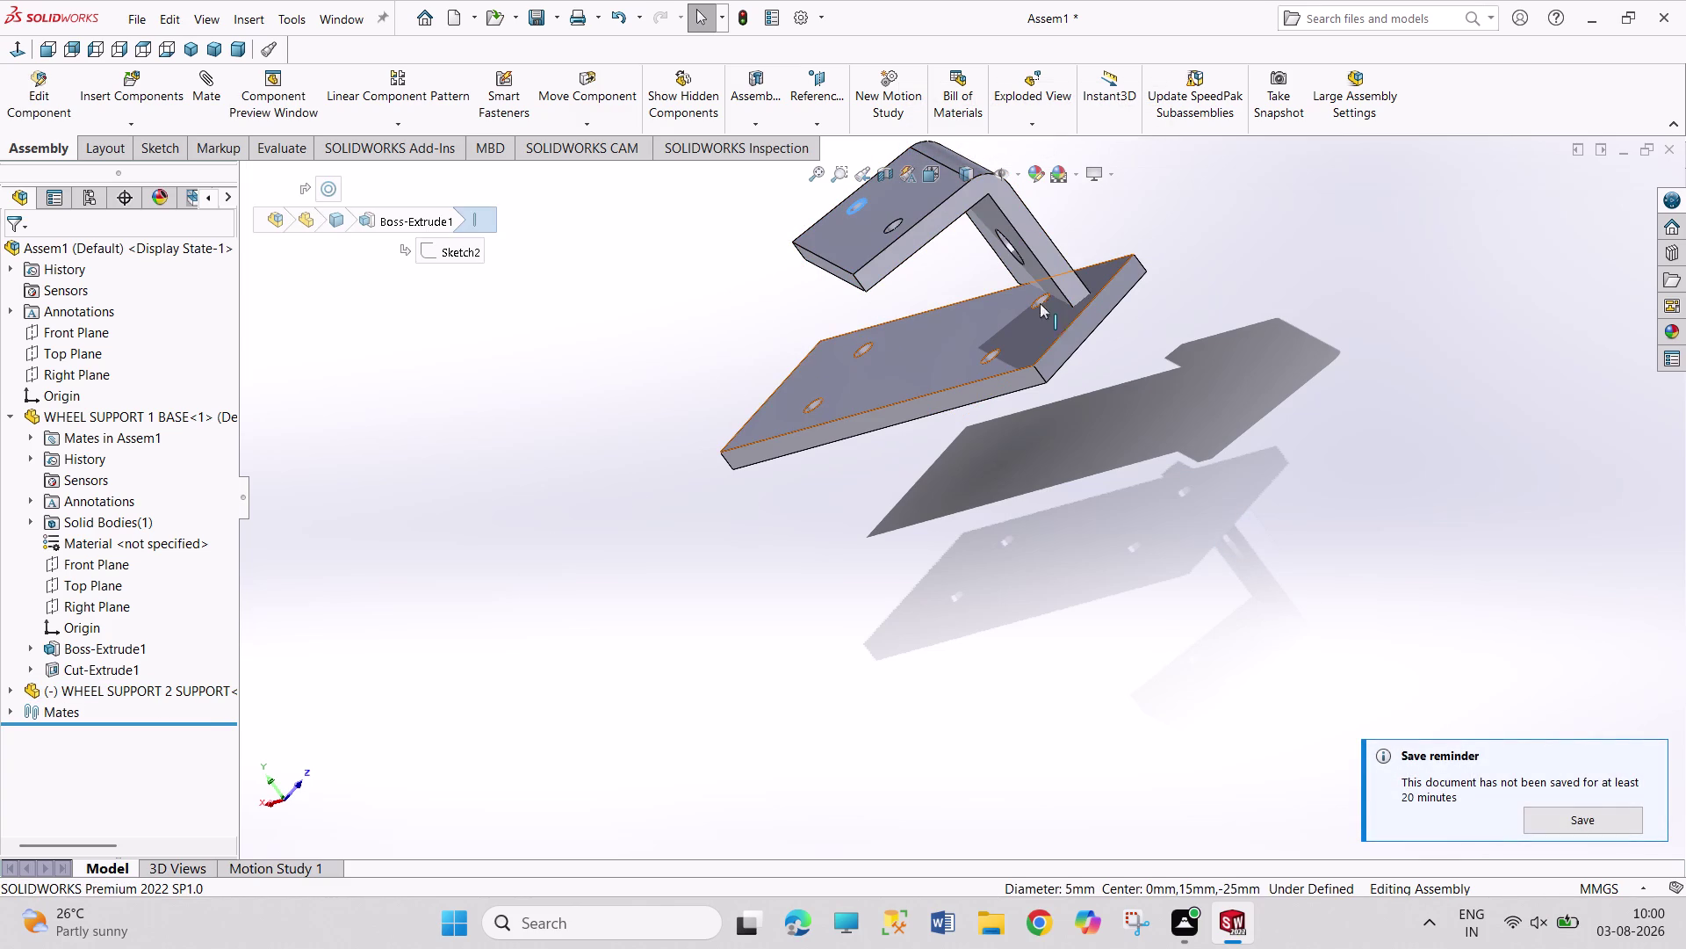
click(1044, 302)
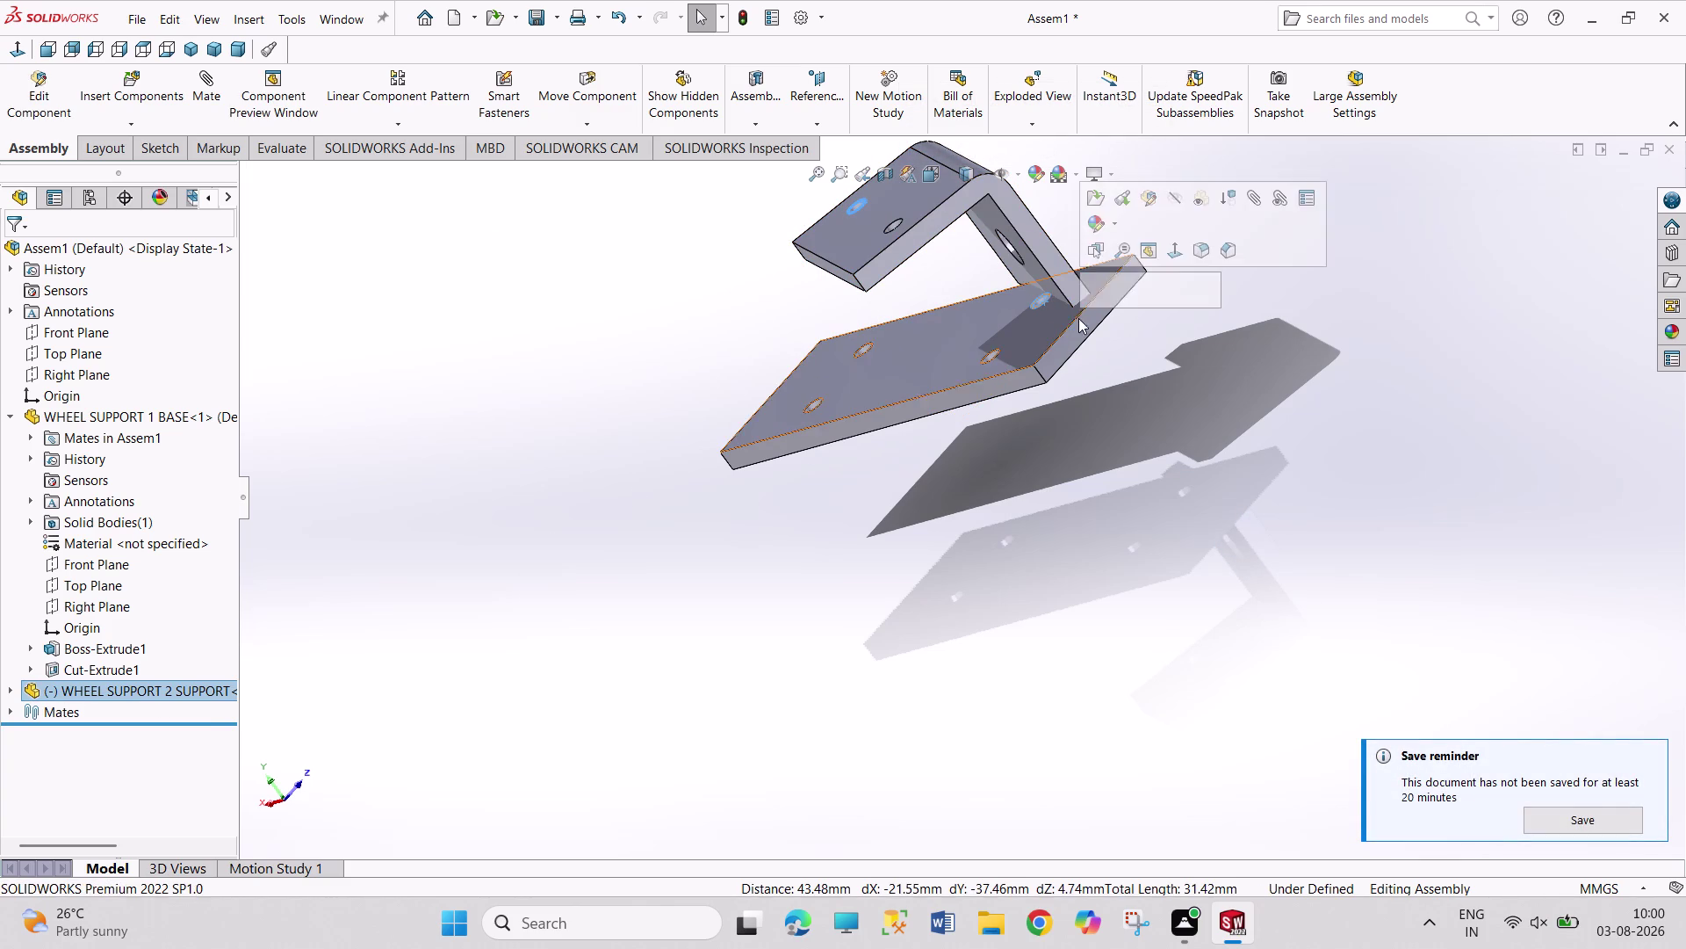
click(1148, 292)
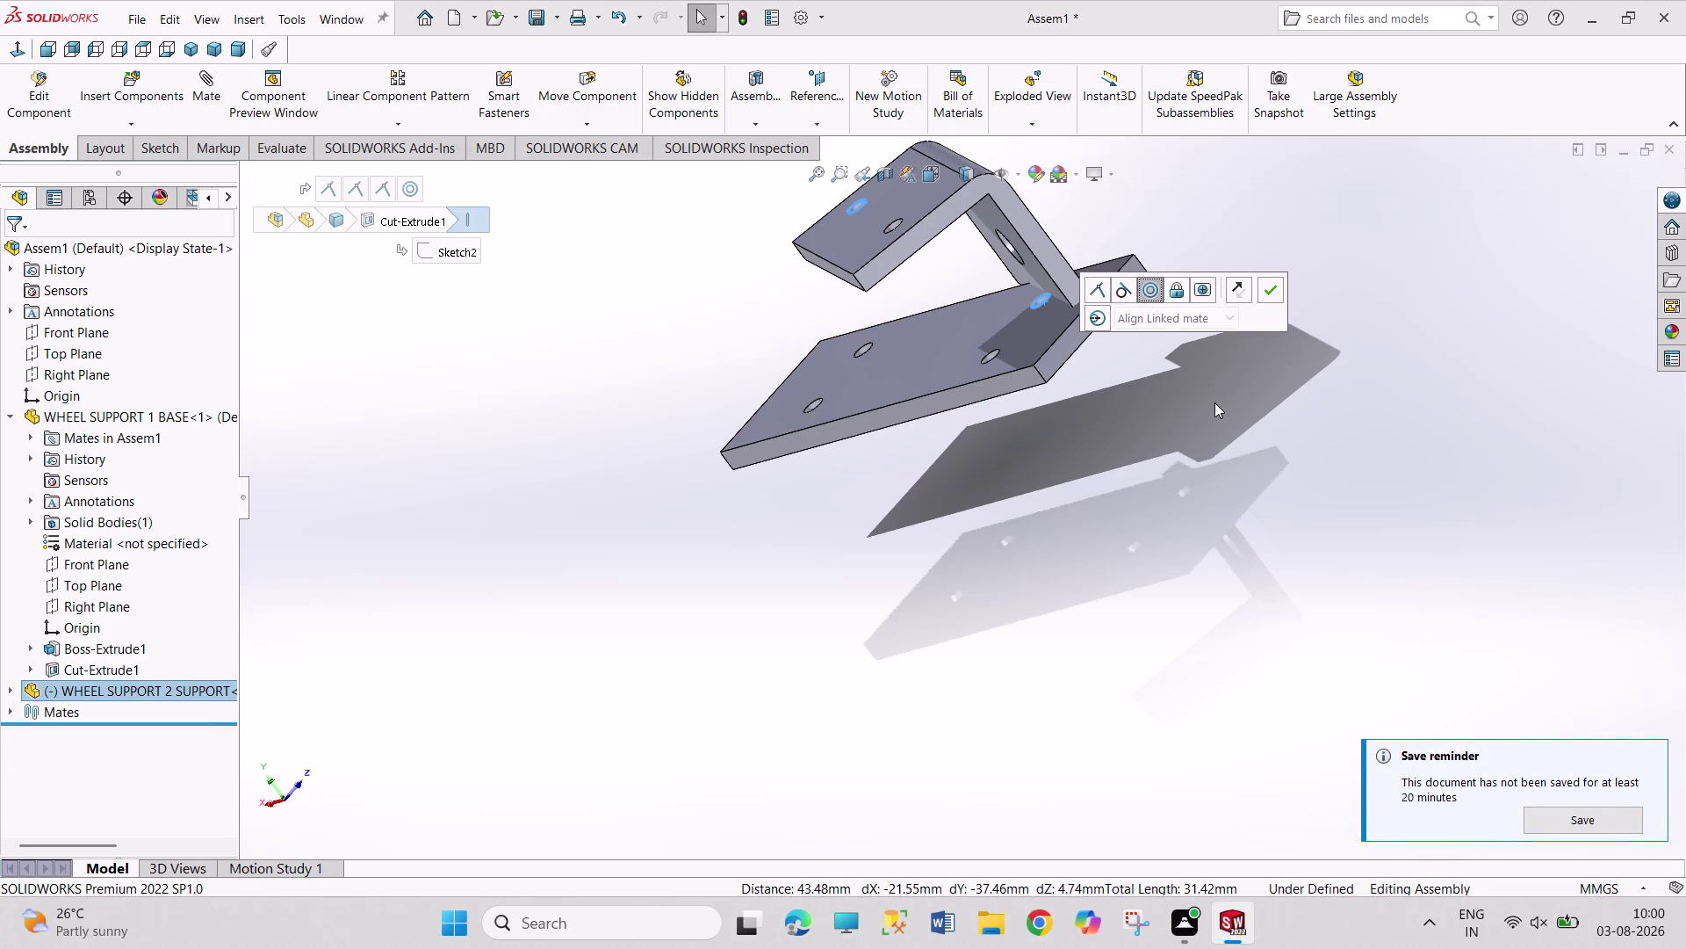
click(1220, 416)
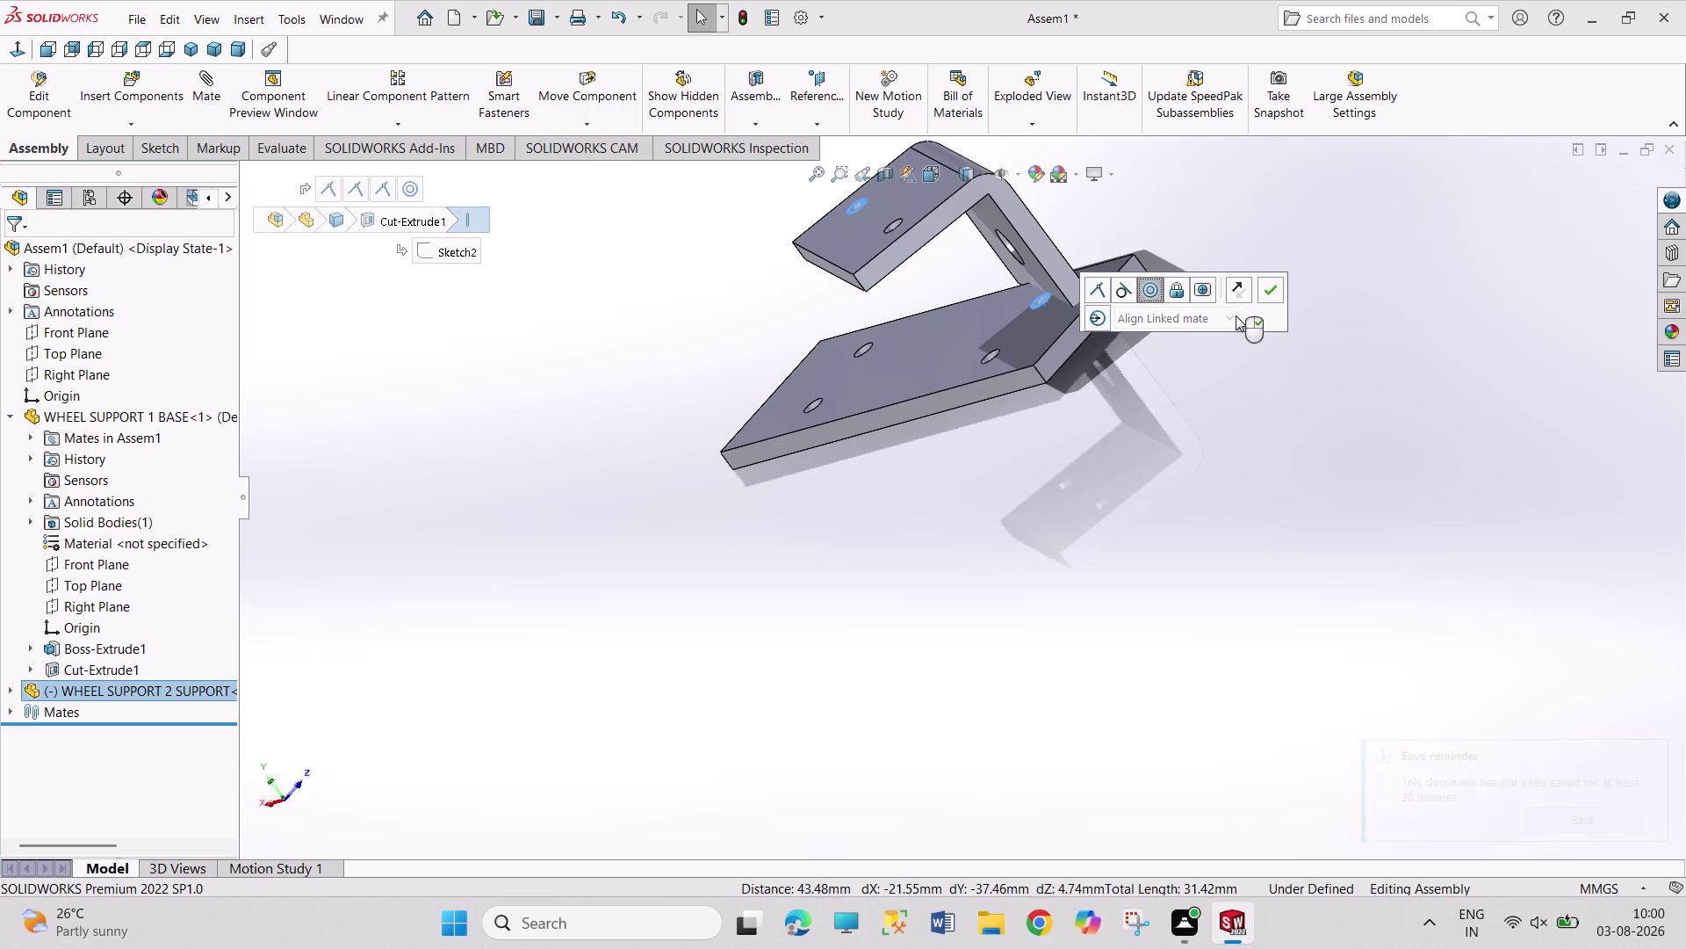